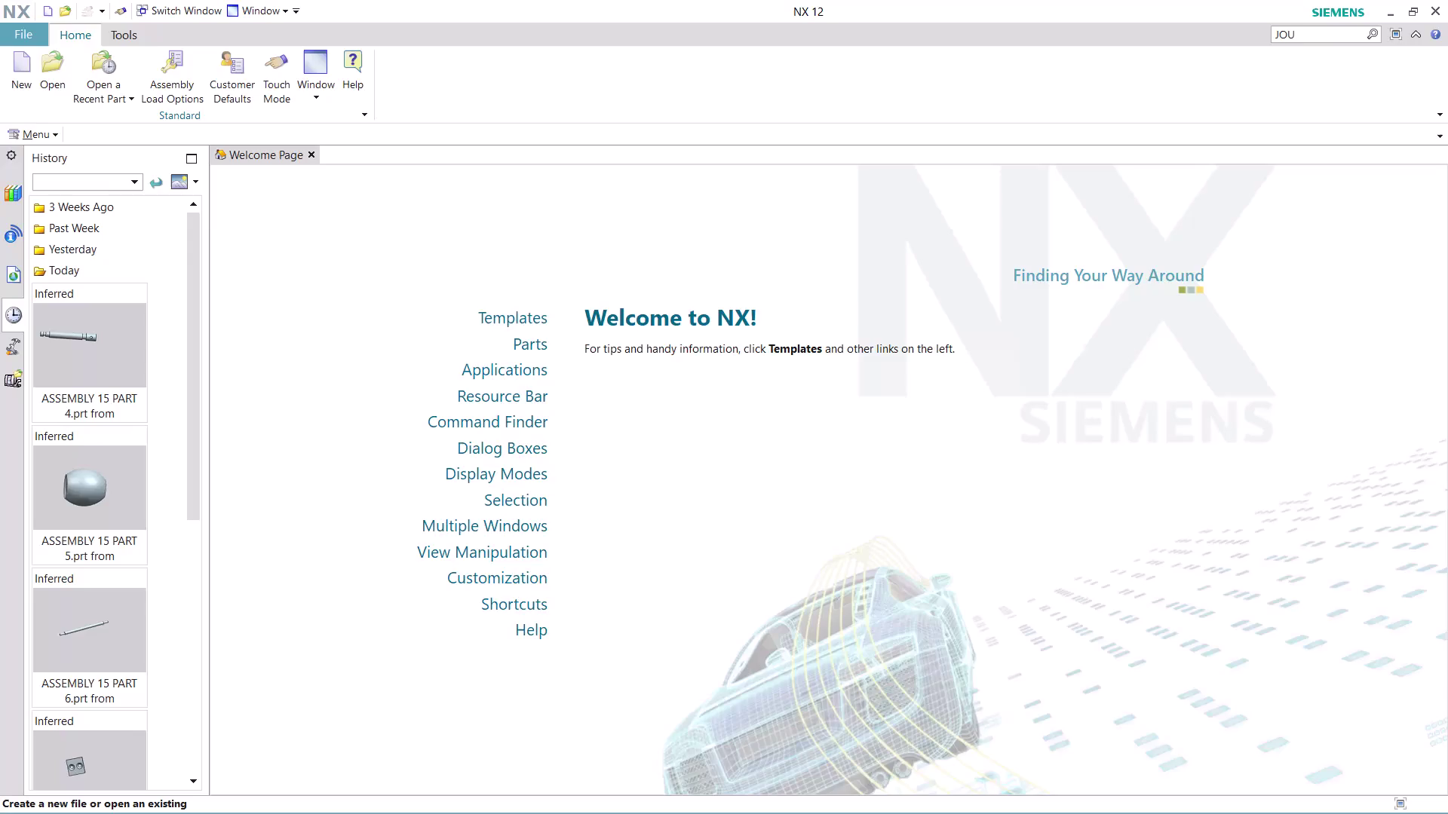
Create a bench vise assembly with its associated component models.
Launch Record Journal from Command Finder and browse to the nx-cad drawing files folder.
key(Return)
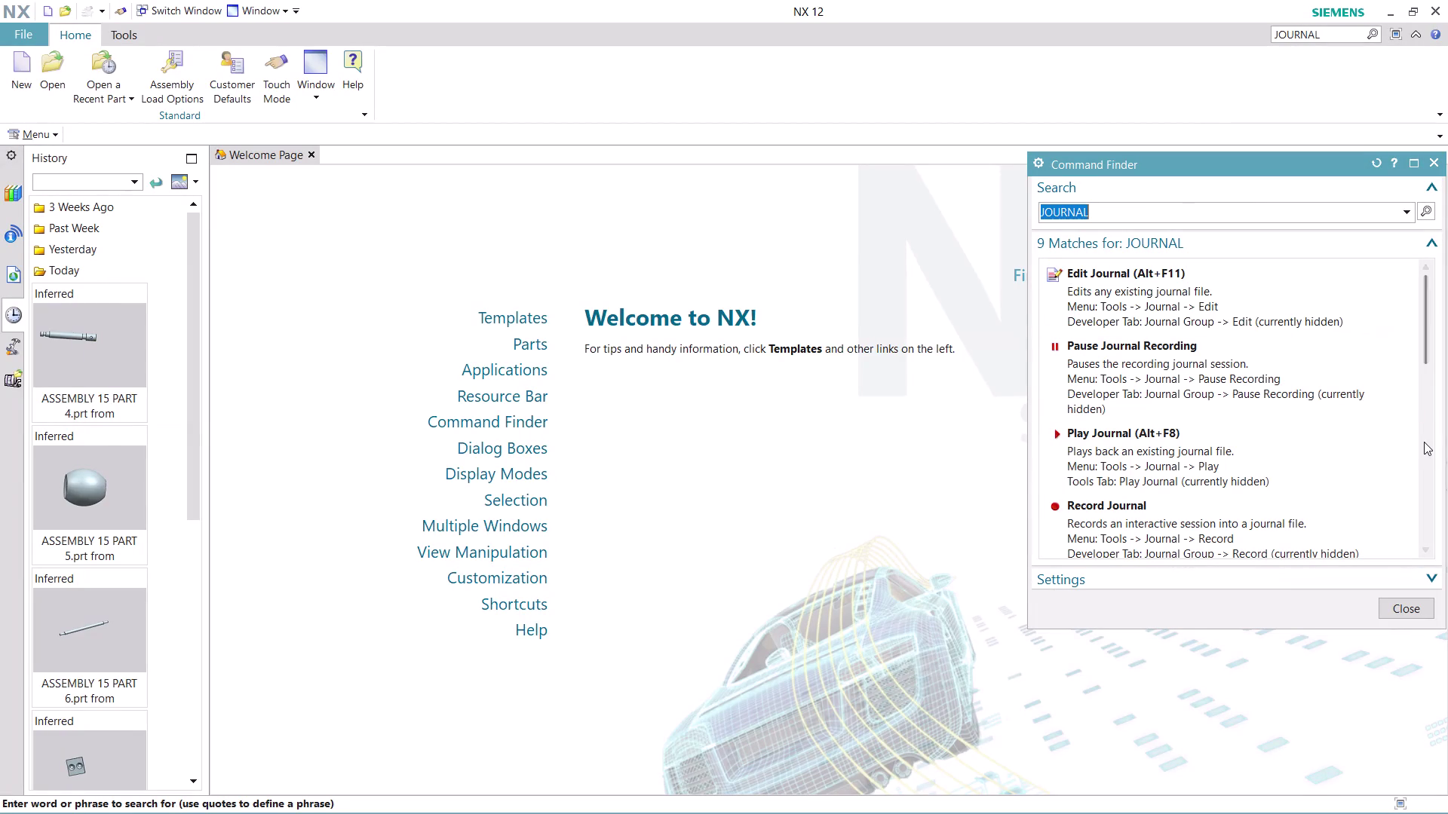
scroll(down, 3)
click(1190, 377)
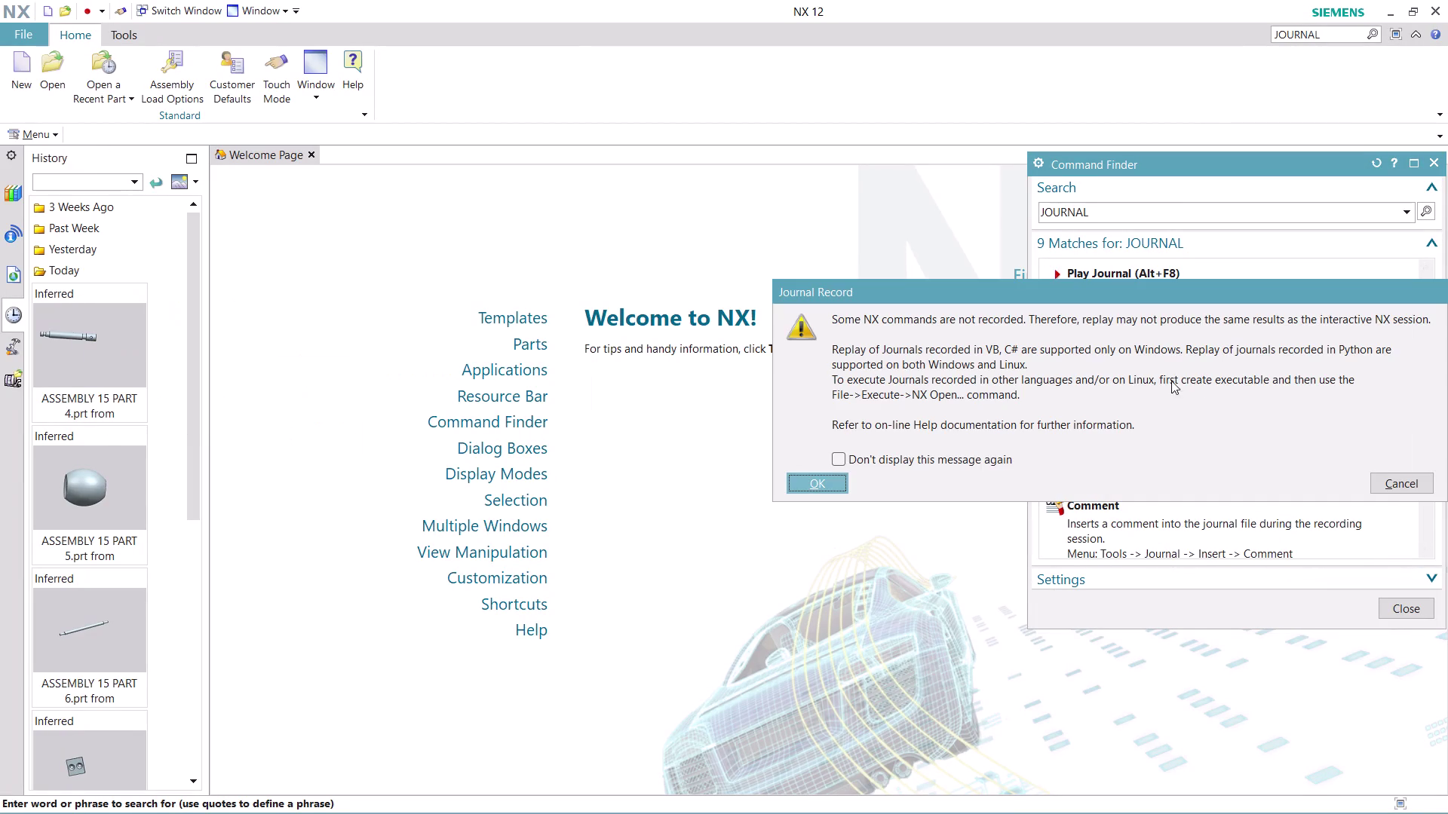
click(813, 493)
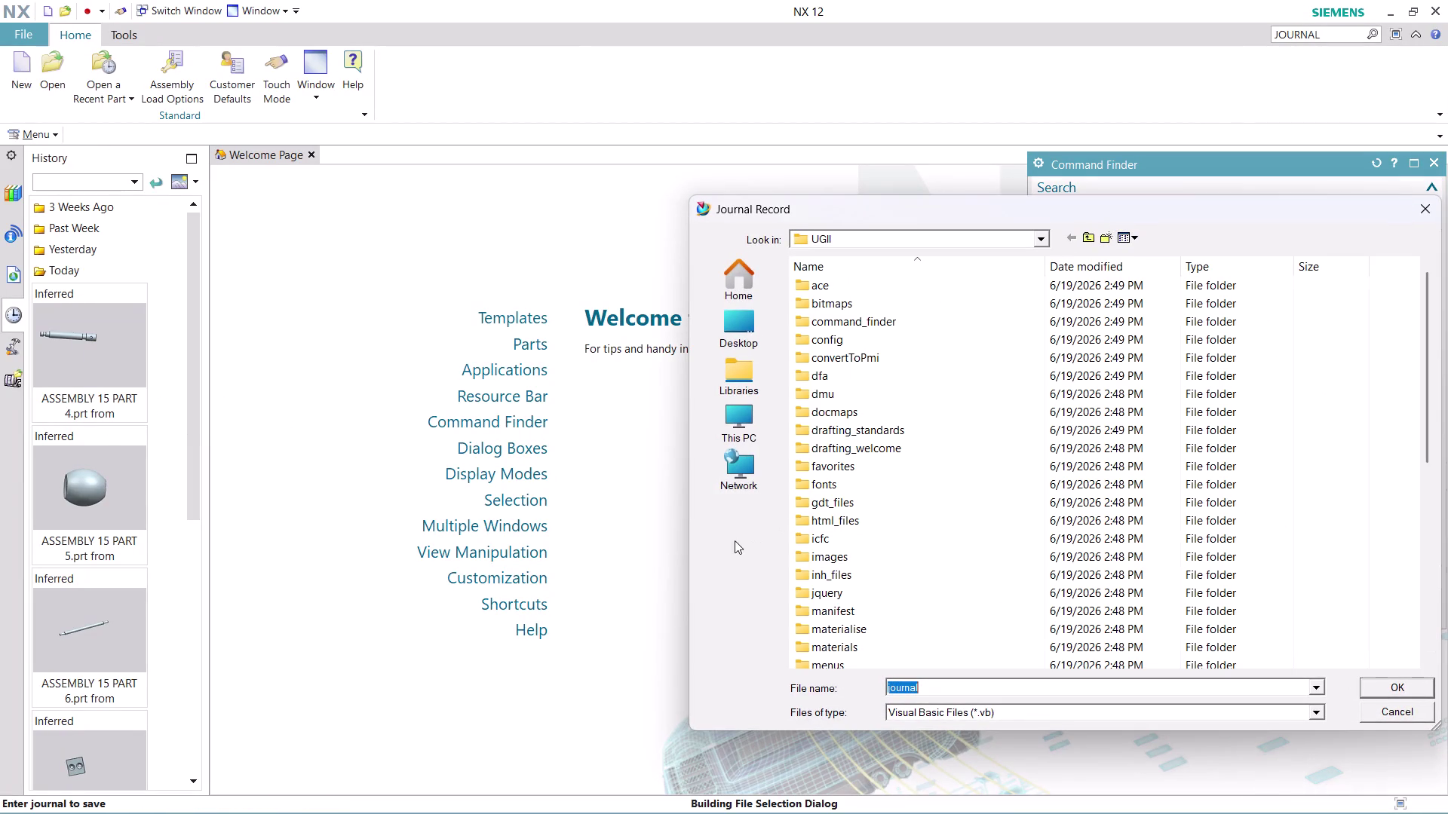
click(756, 343)
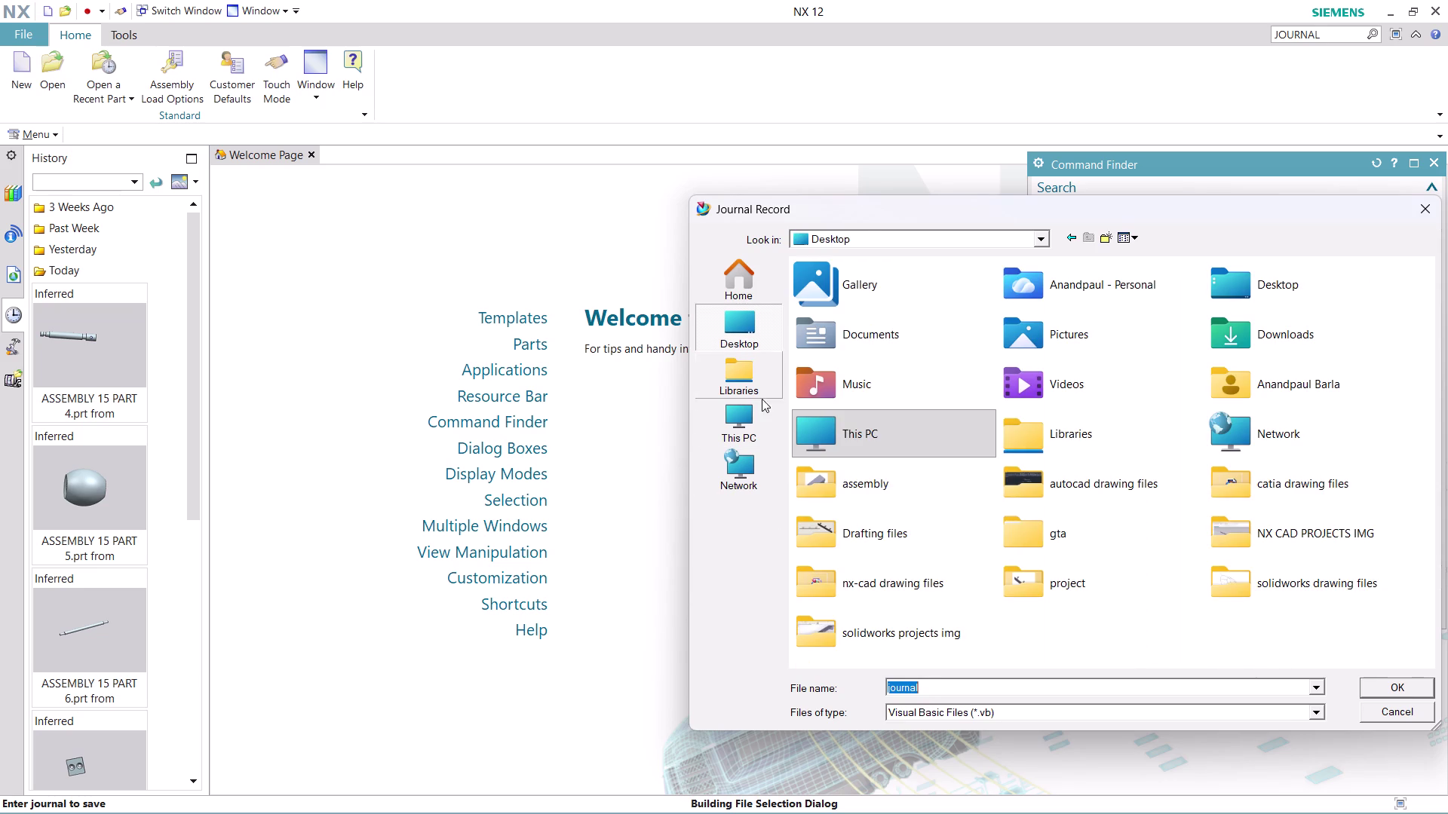
double_click(870, 577)
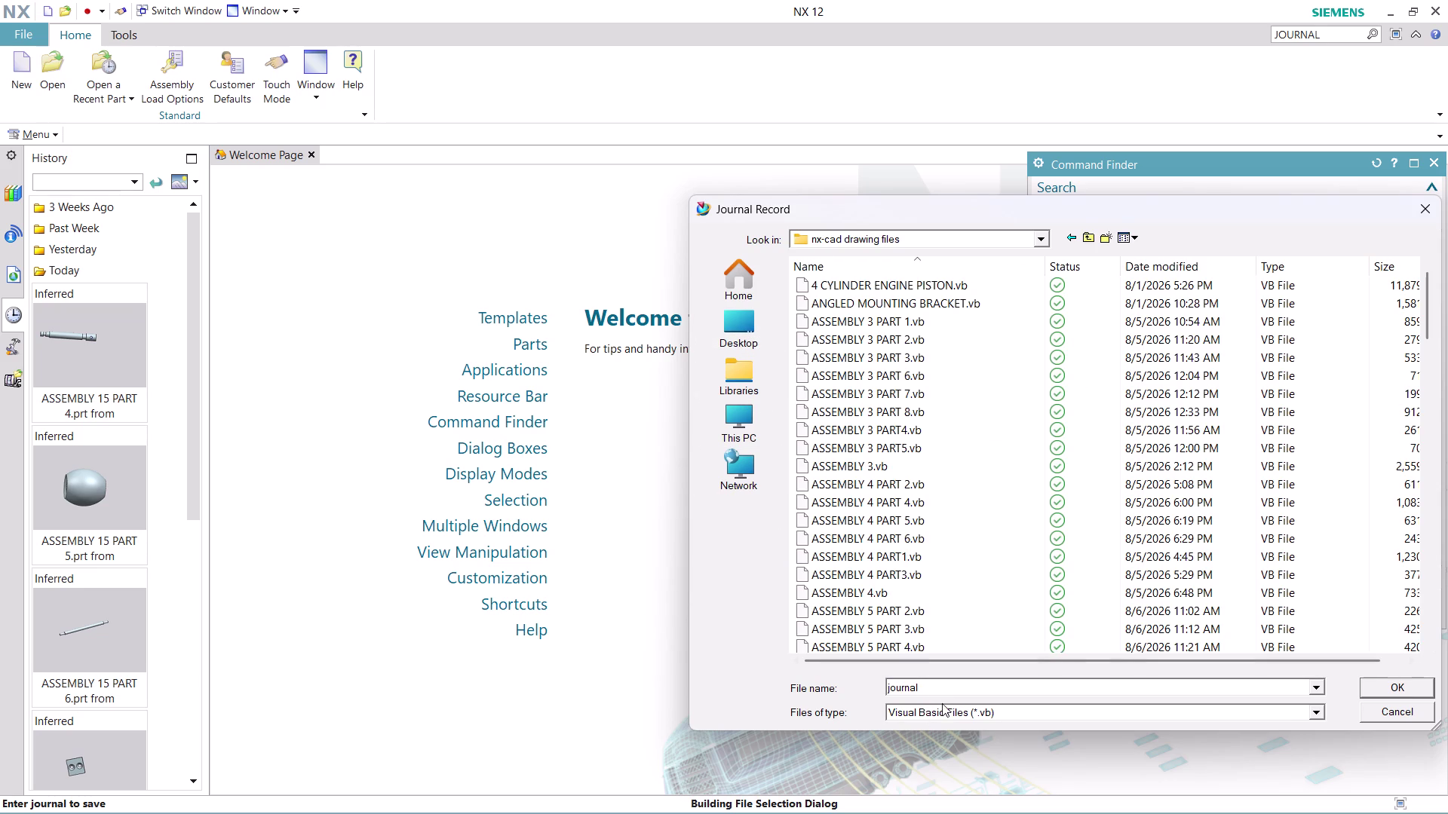
Name the journal 'ASSEMBLY 15' and start recording.
click(946, 692)
text(A)
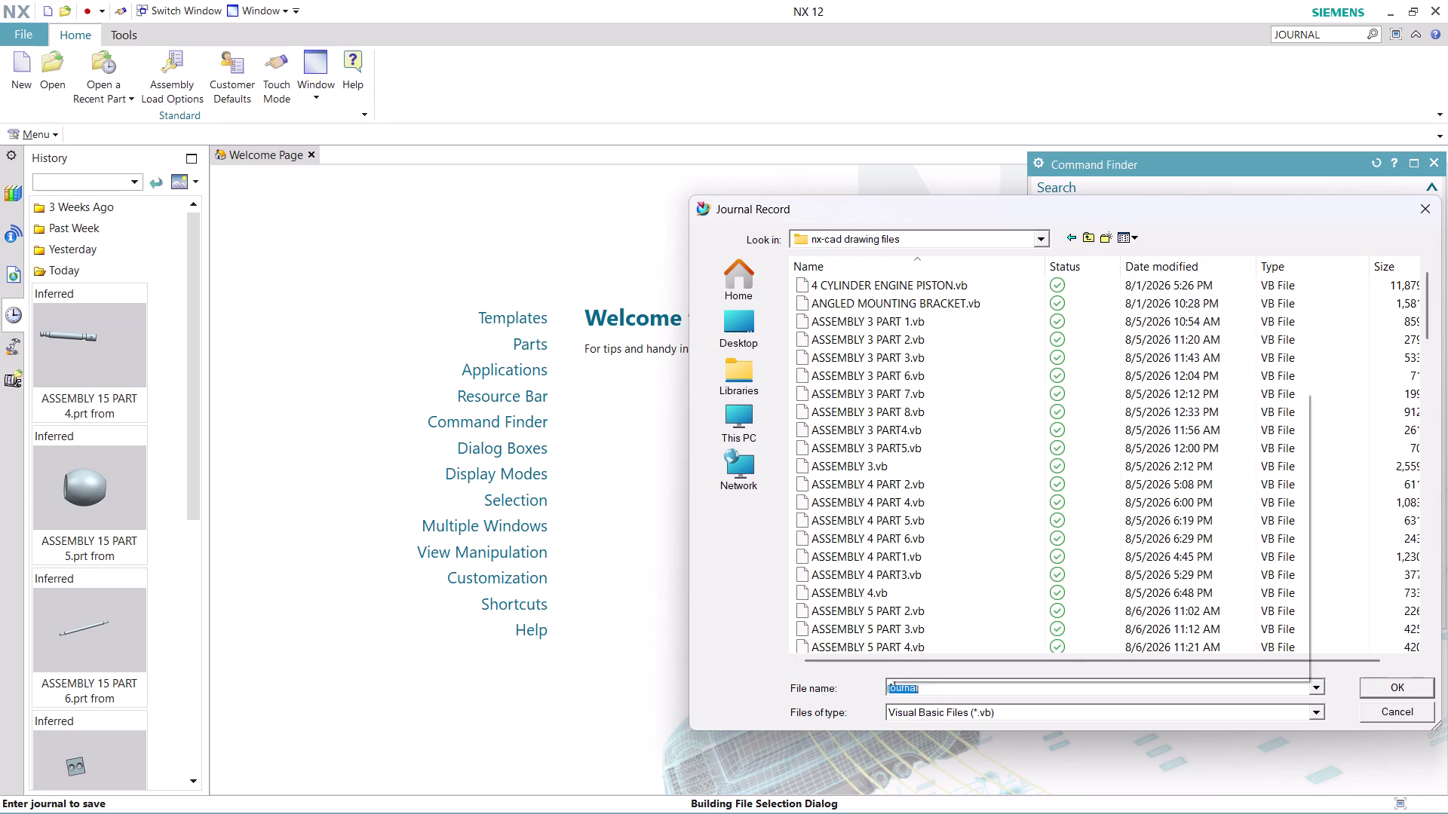
text(SS)
text(EMB)
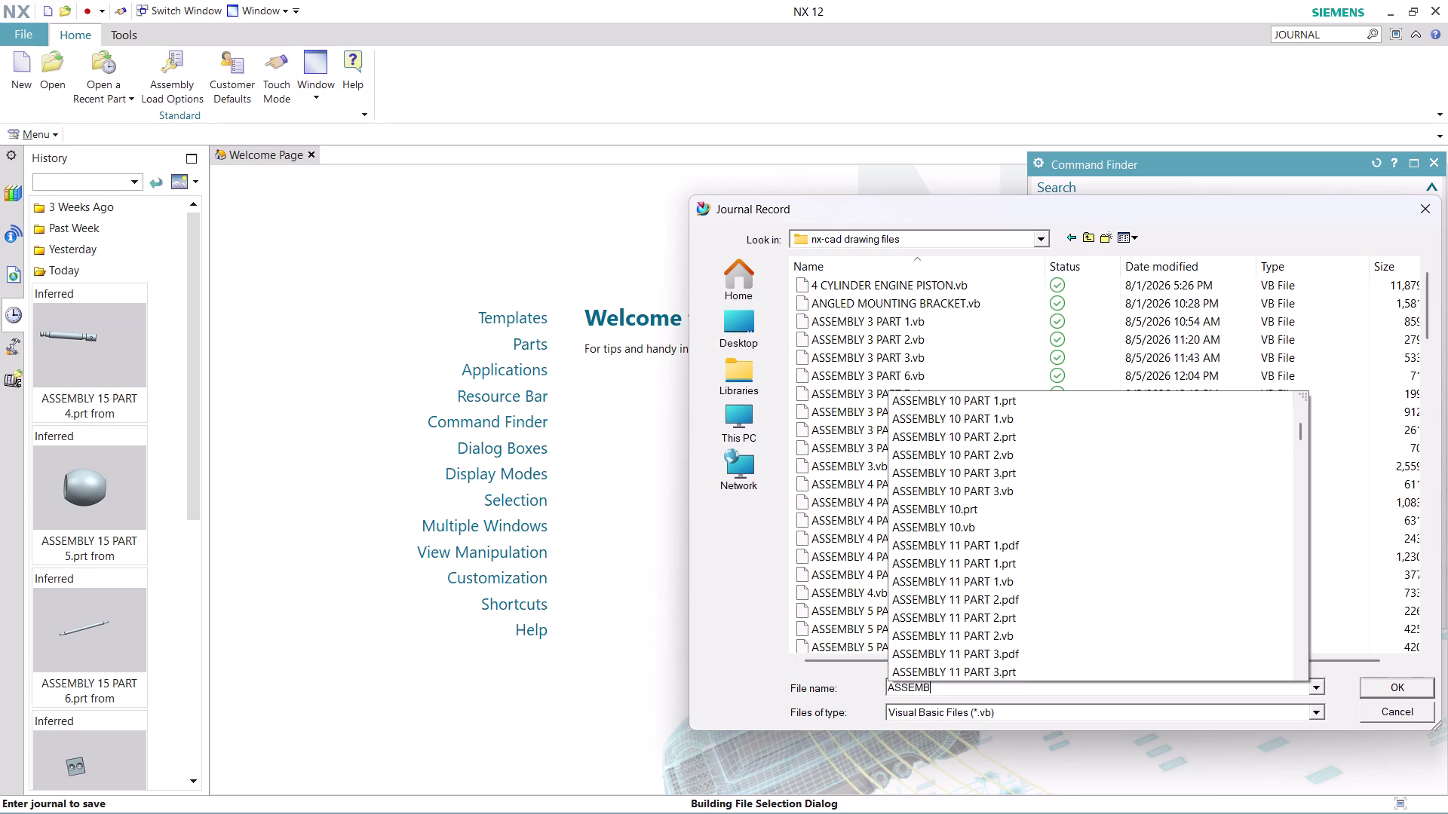
text(LY)
key(space)
text(15)
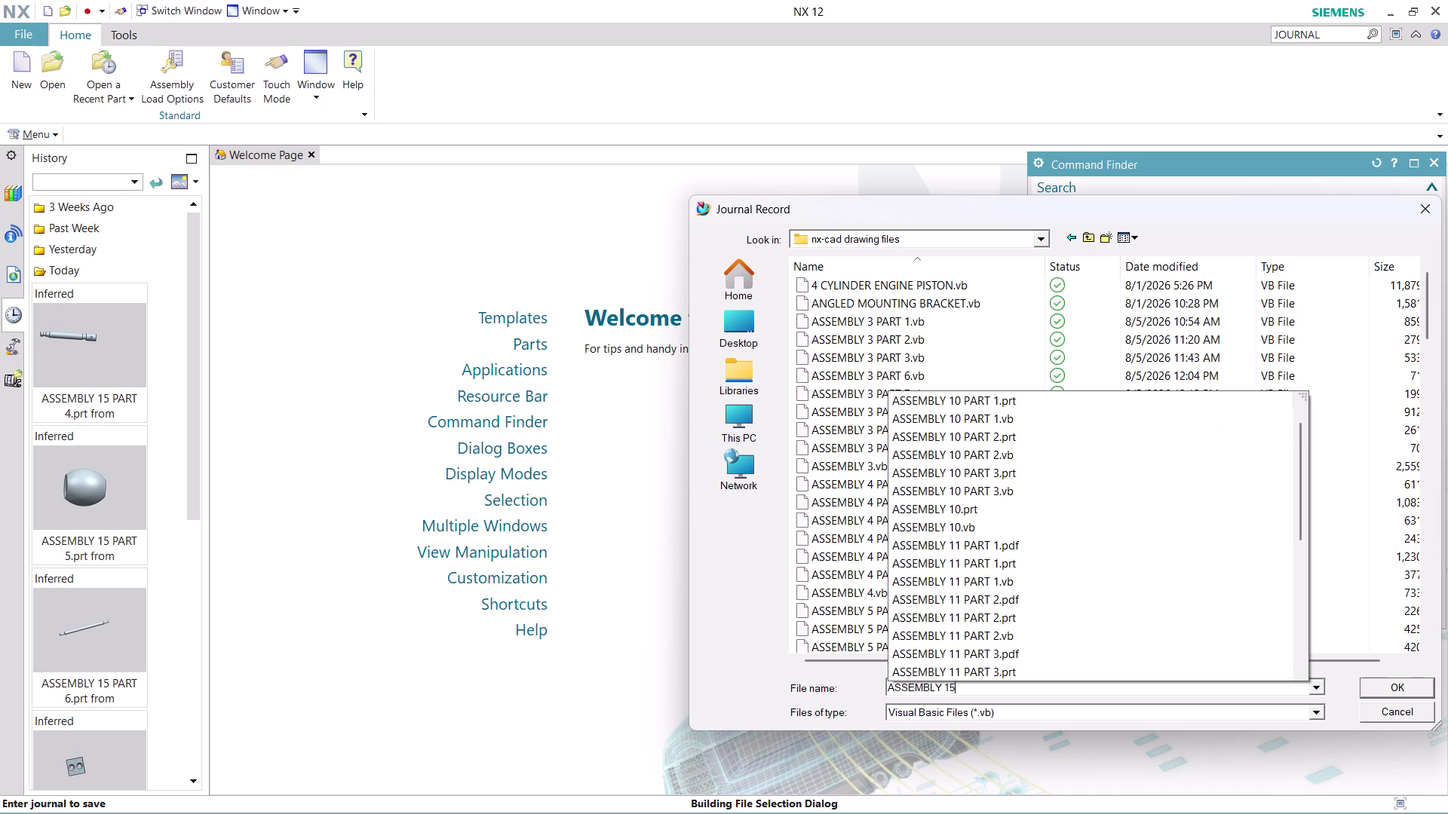
key(Return)
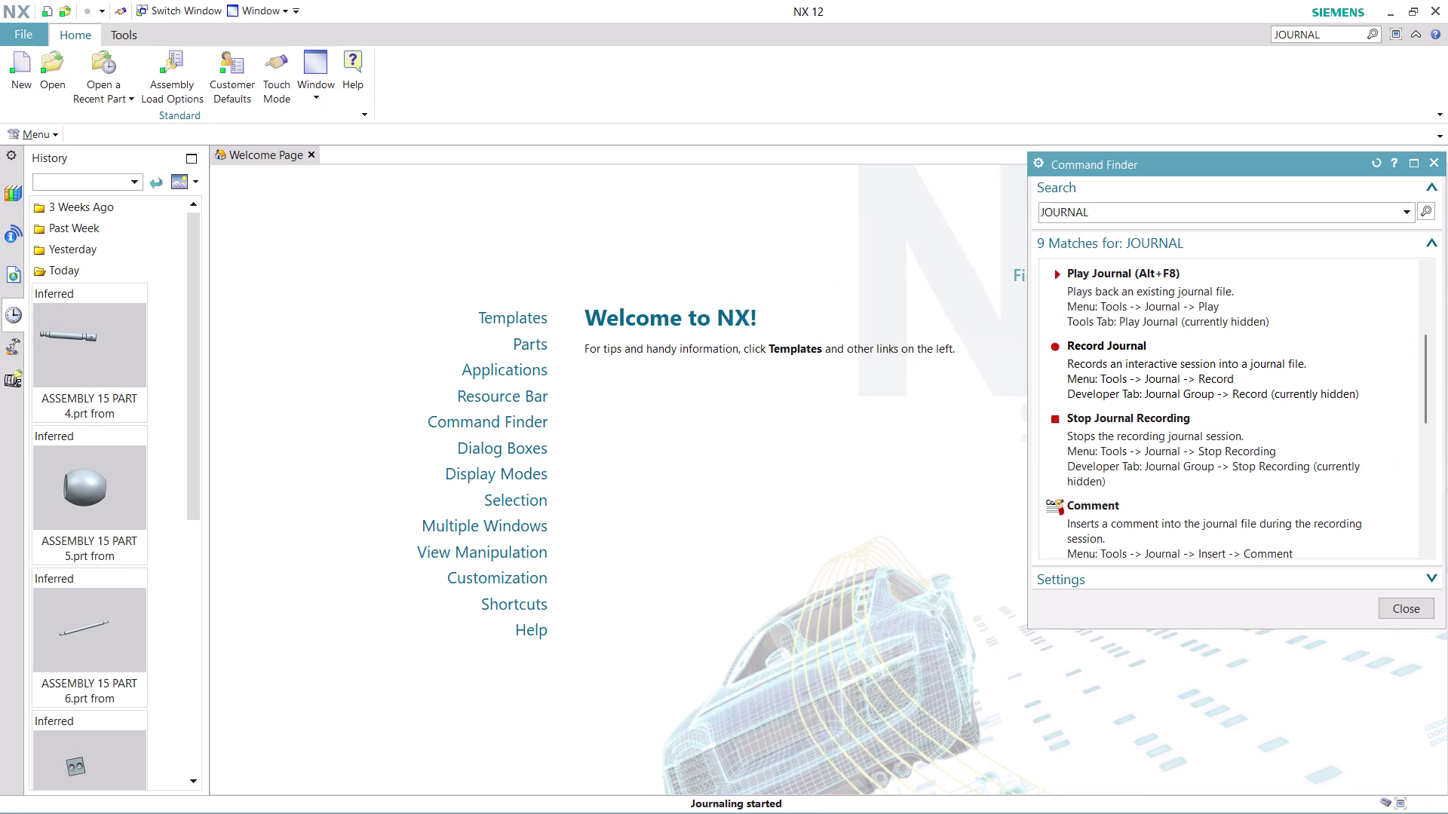
click(1407, 601)
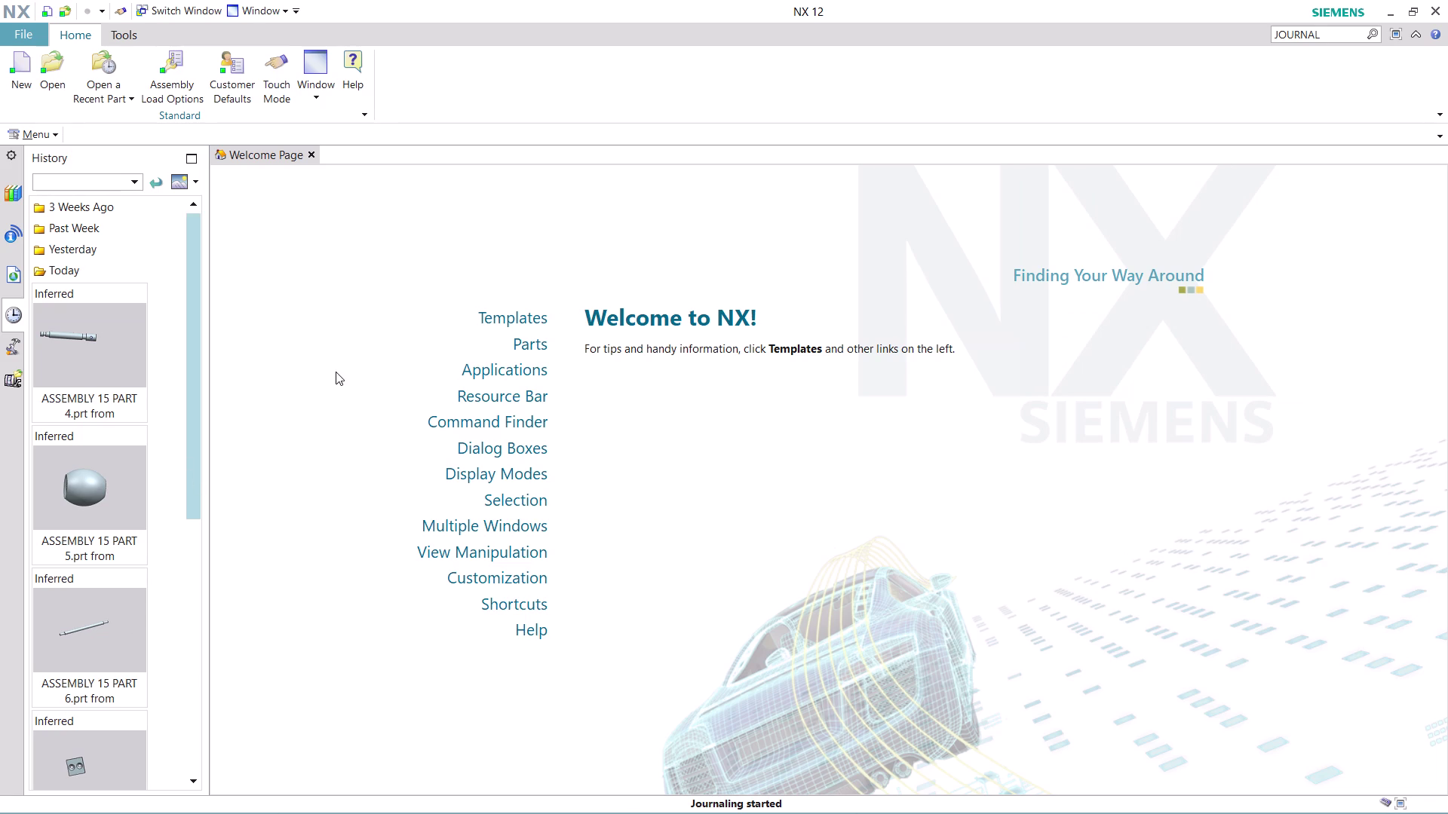
Create the new file assembly1 from the Model Assembly template.
click(16, 74)
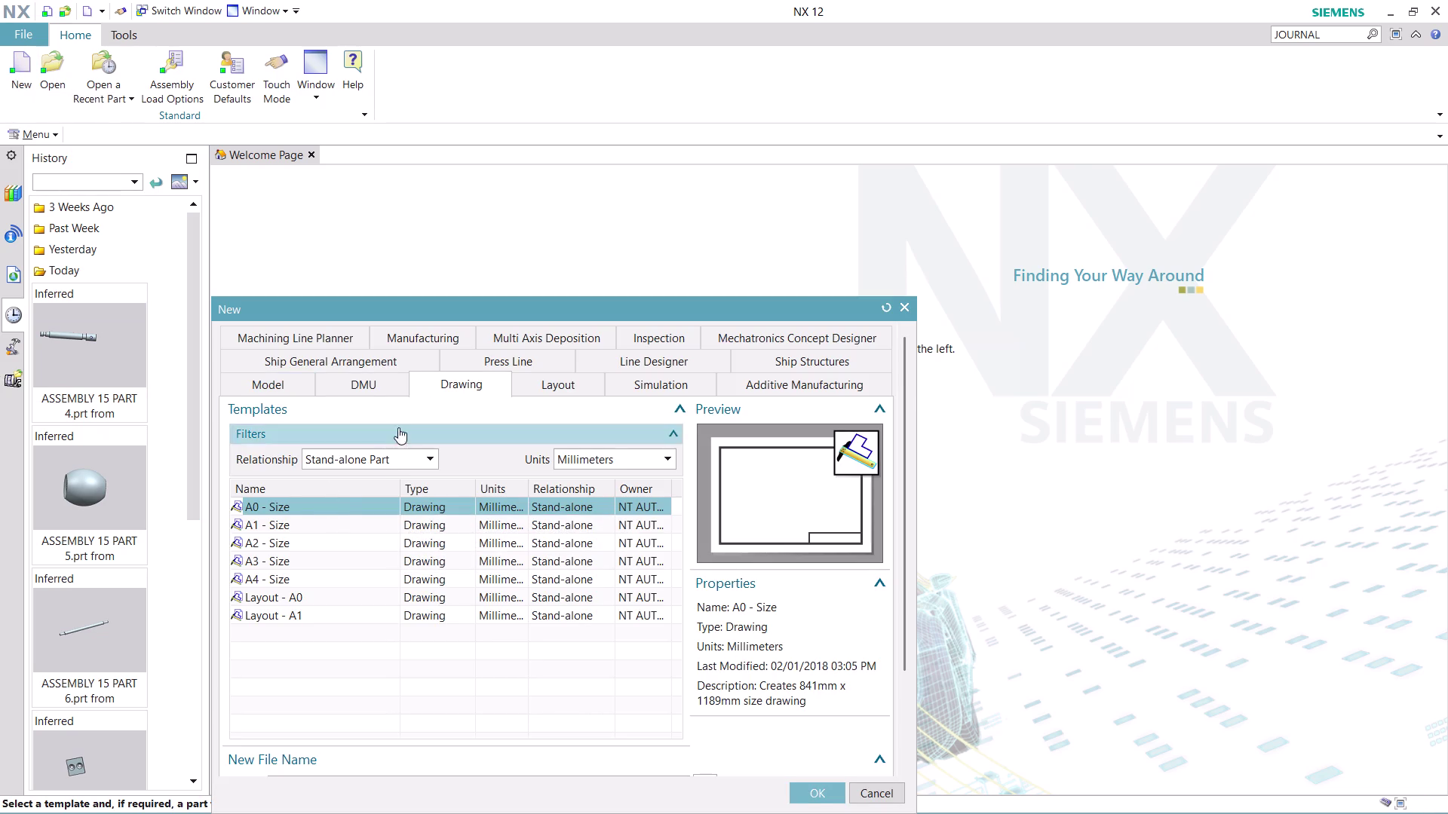
click(286, 383)
click(304, 523)
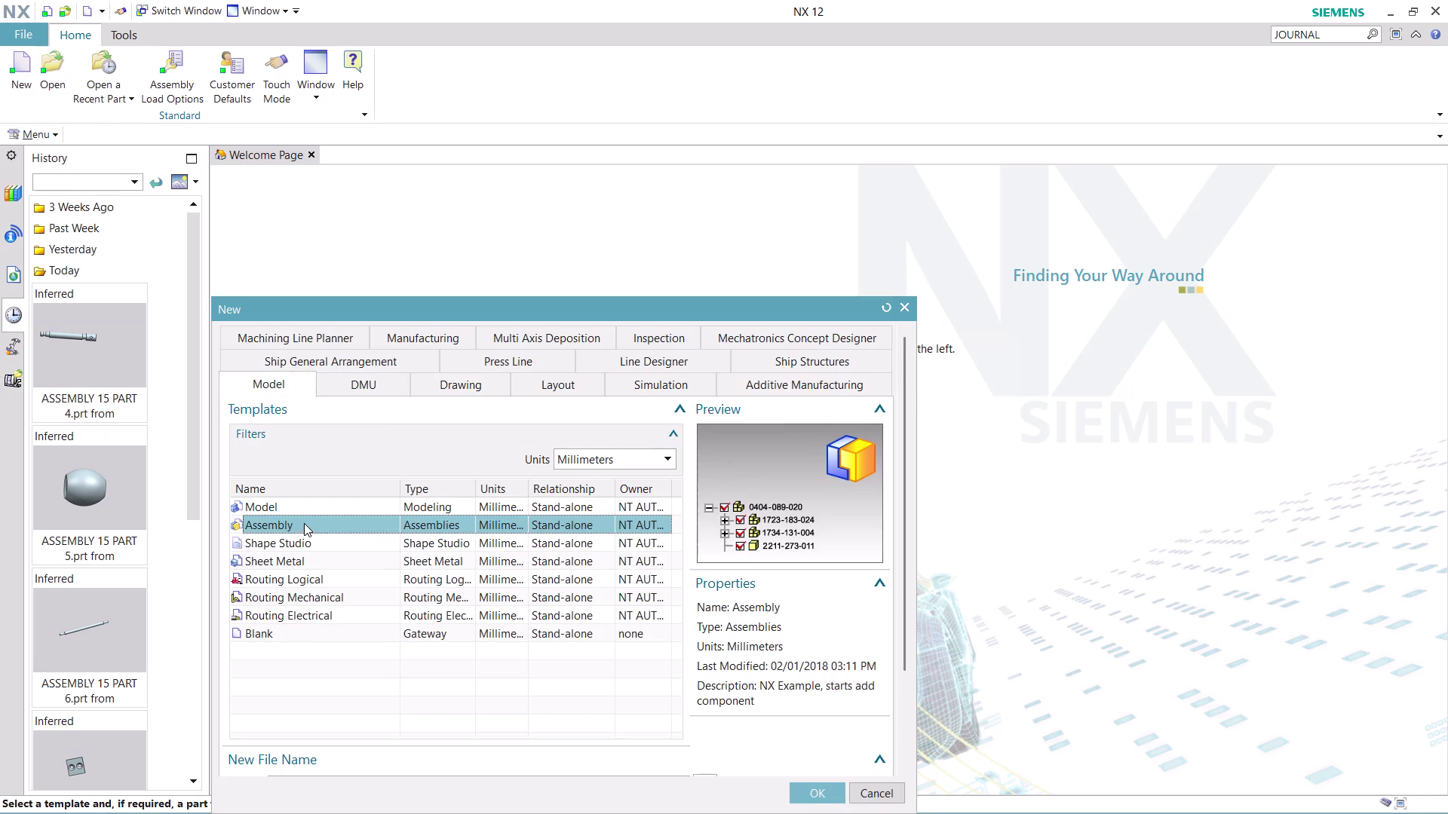
click(818, 788)
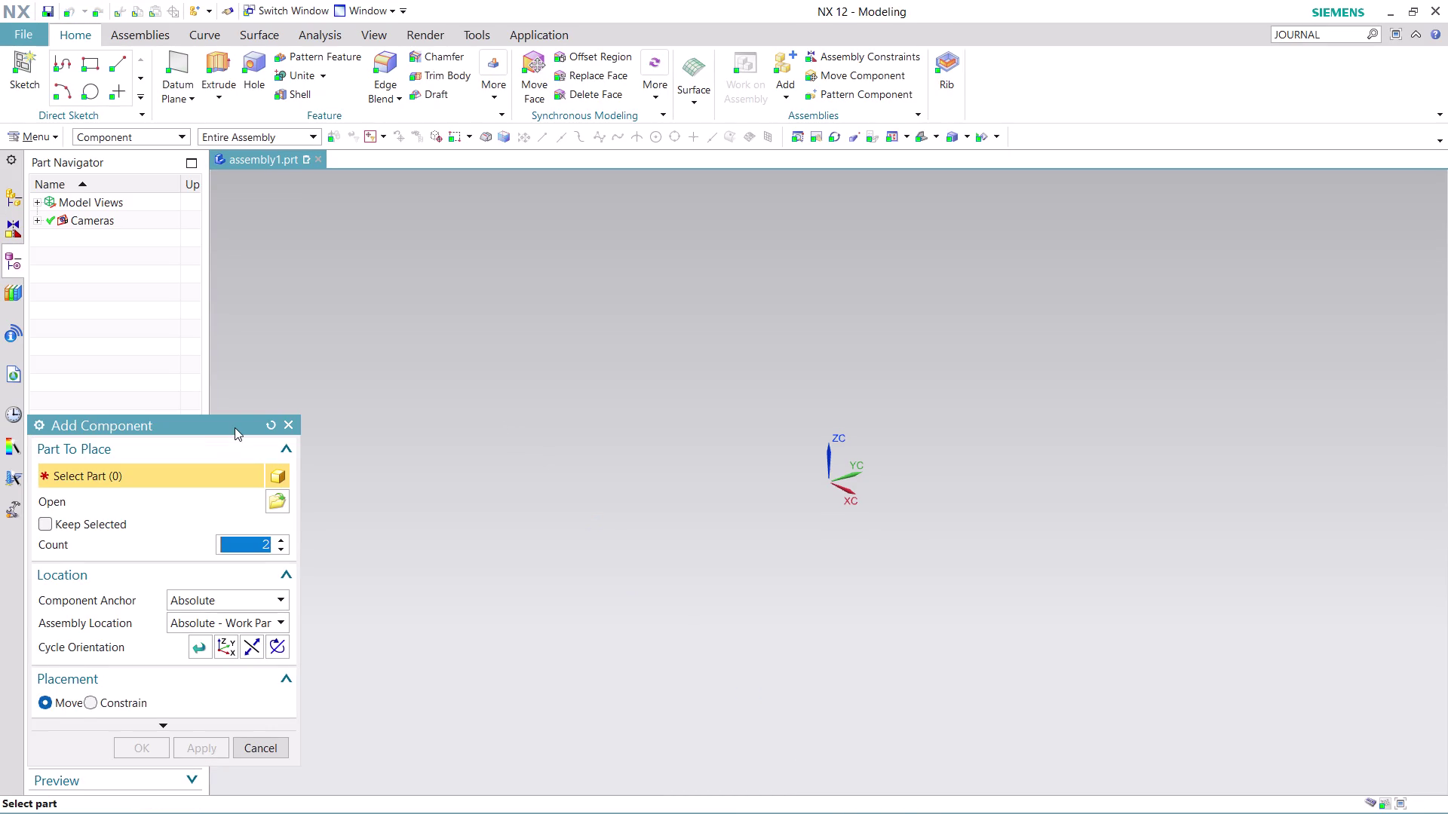
Set Count to 1 and load ASSEMBLY 15 PART 1 from nx-cad drawing files.
drag(235, 427, 283, 274)
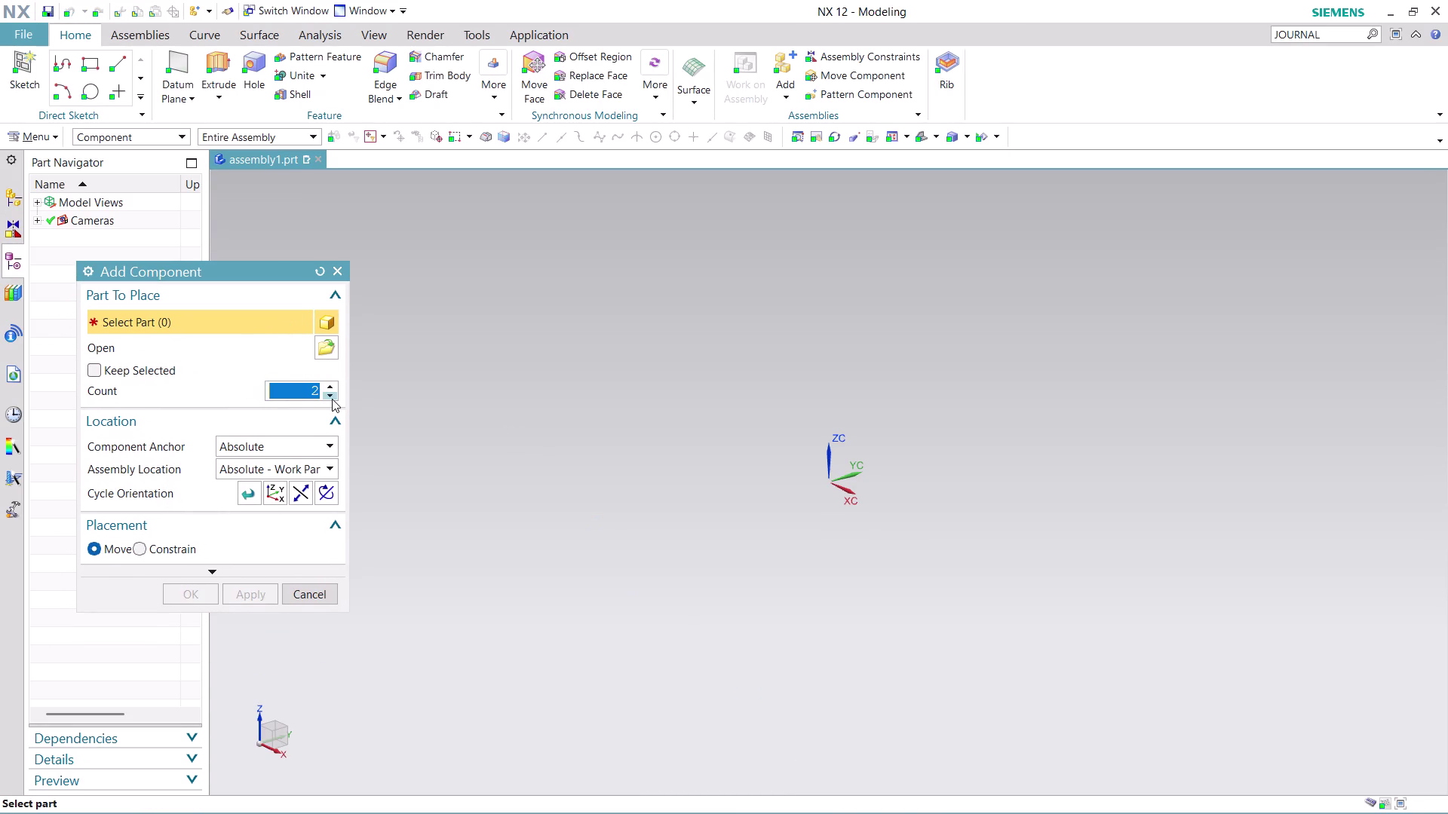
click(331, 399)
click(324, 352)
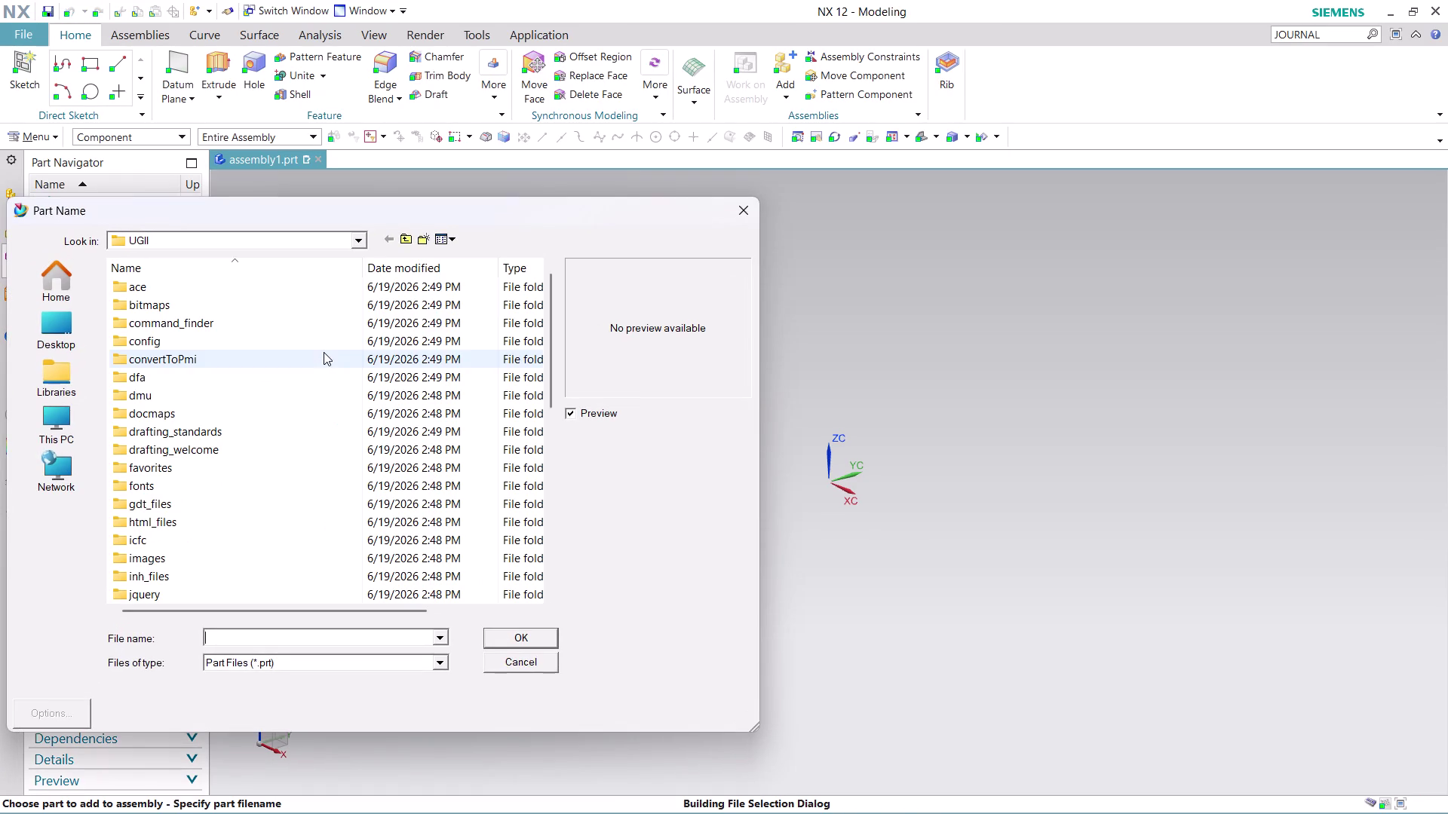
click(64, 331)
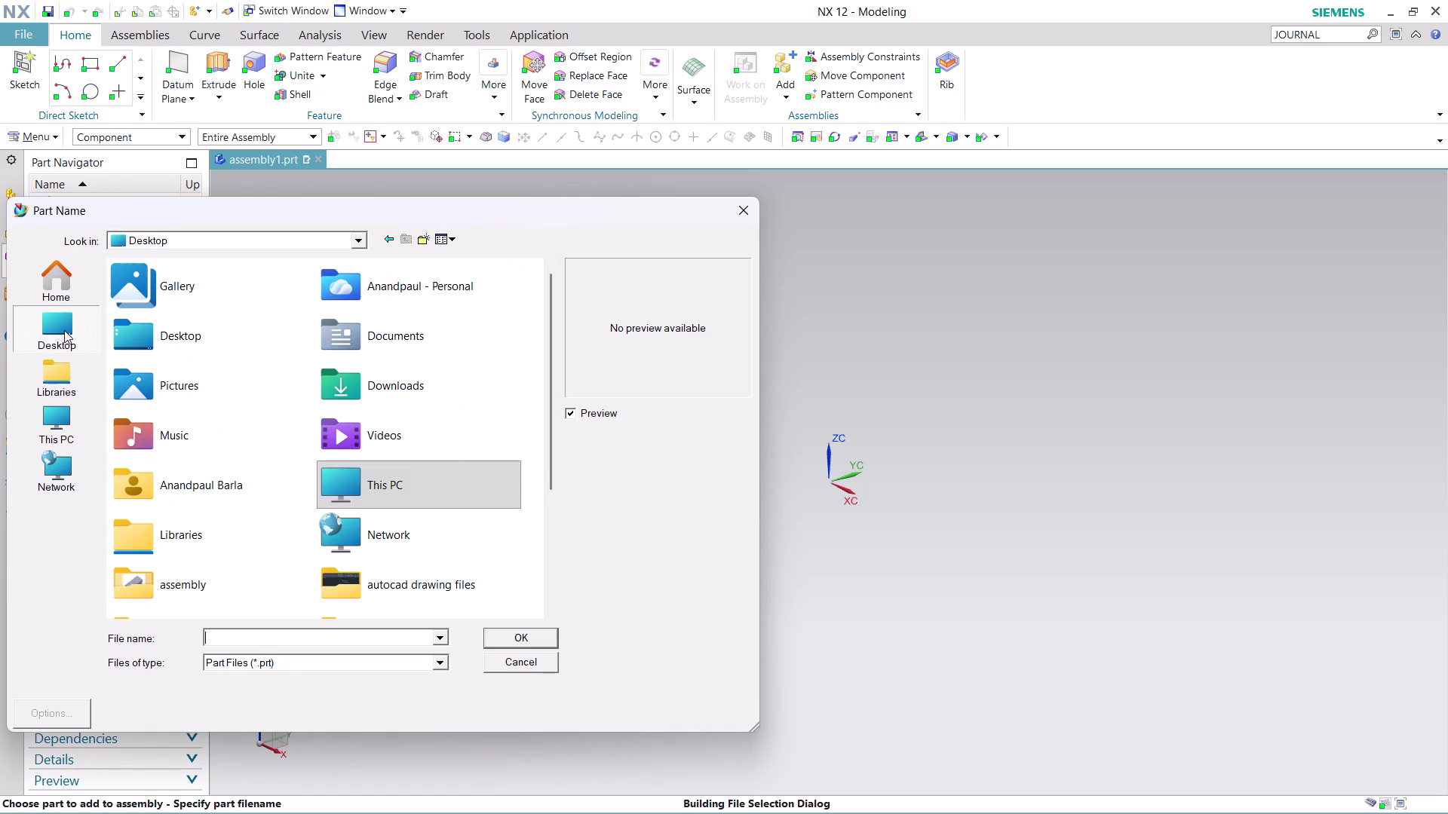
scroll(down, 3)
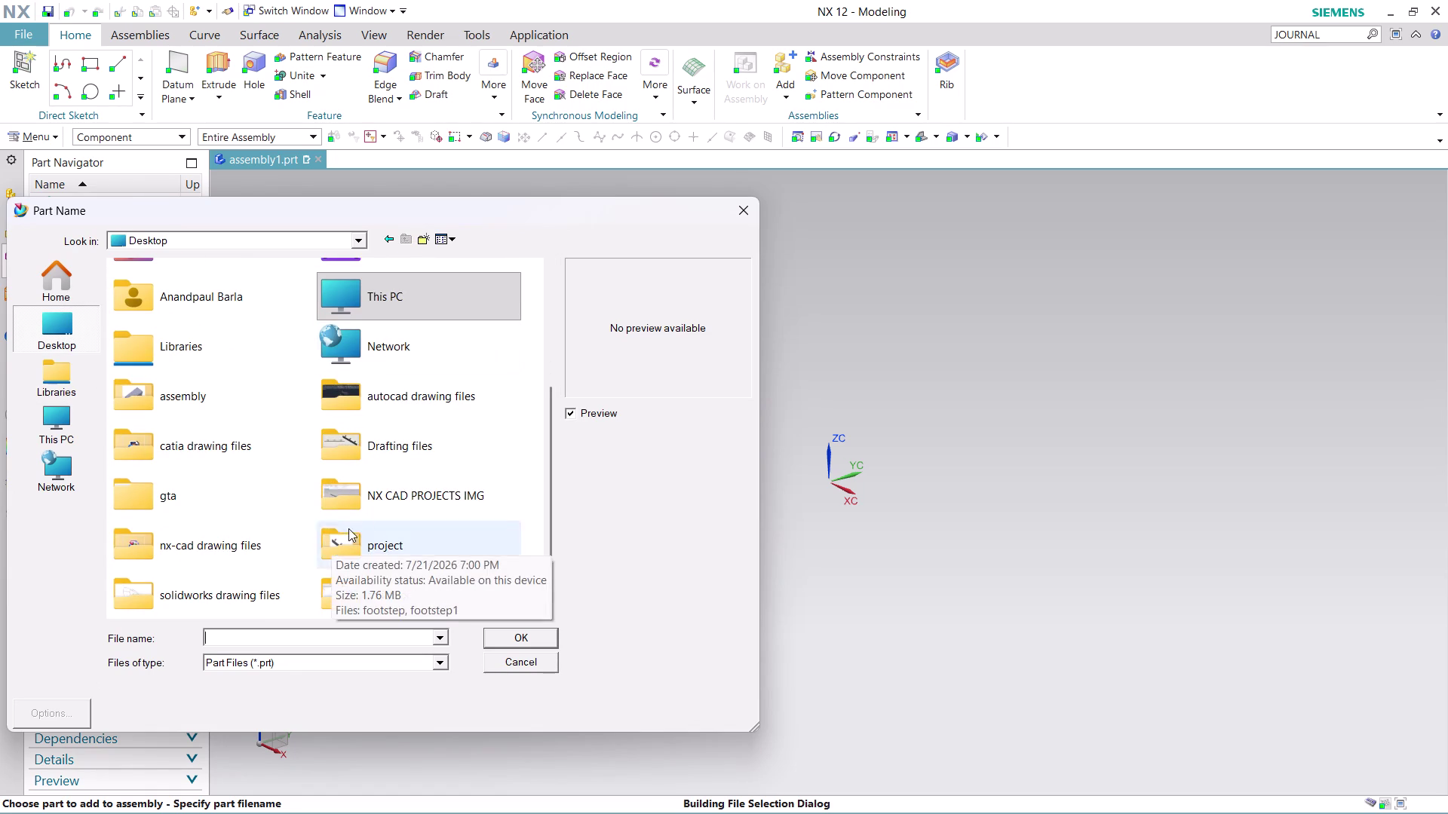
double_click(197, 547)
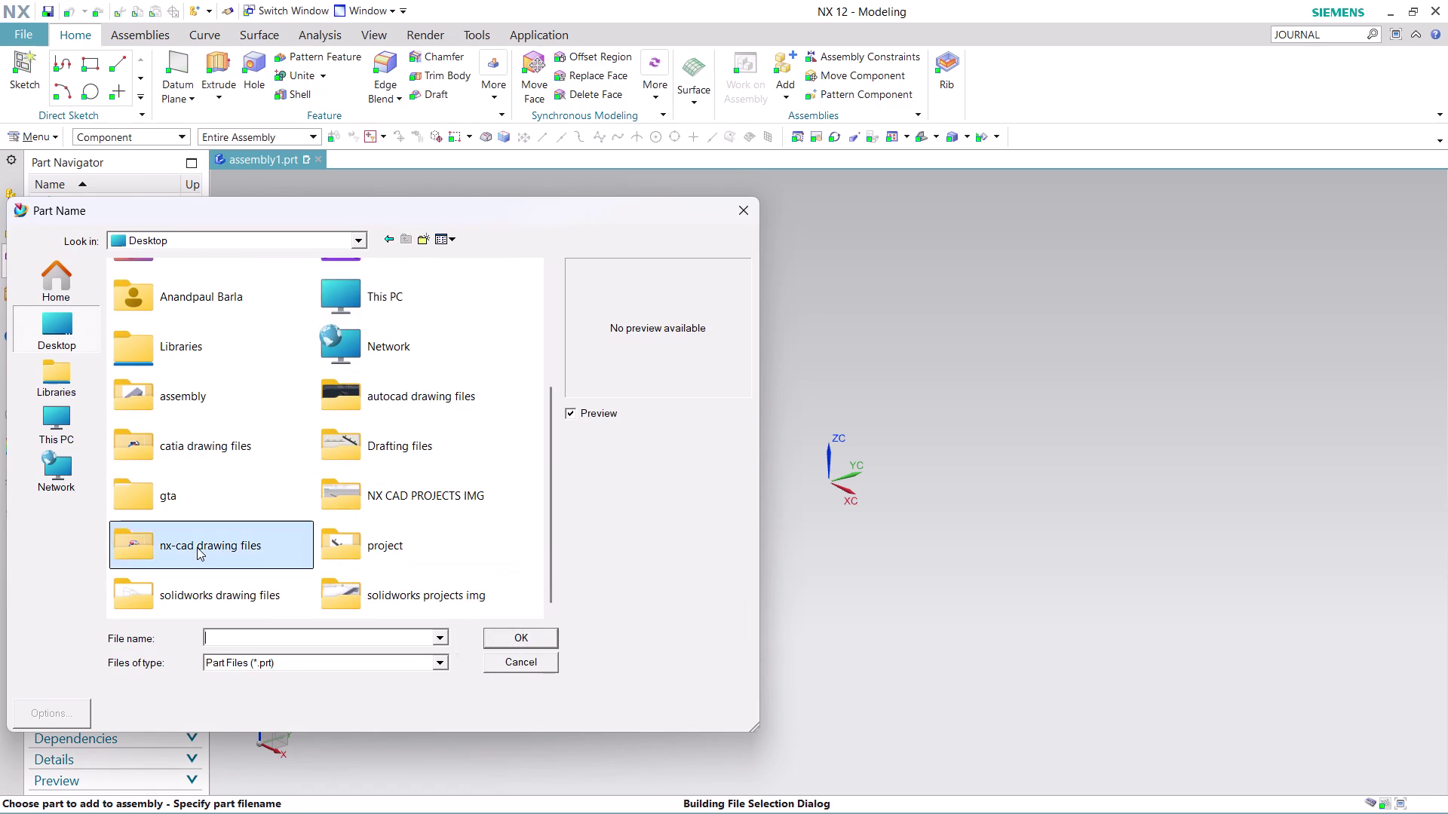
scroll(down, 3)
scroll(down, 3)
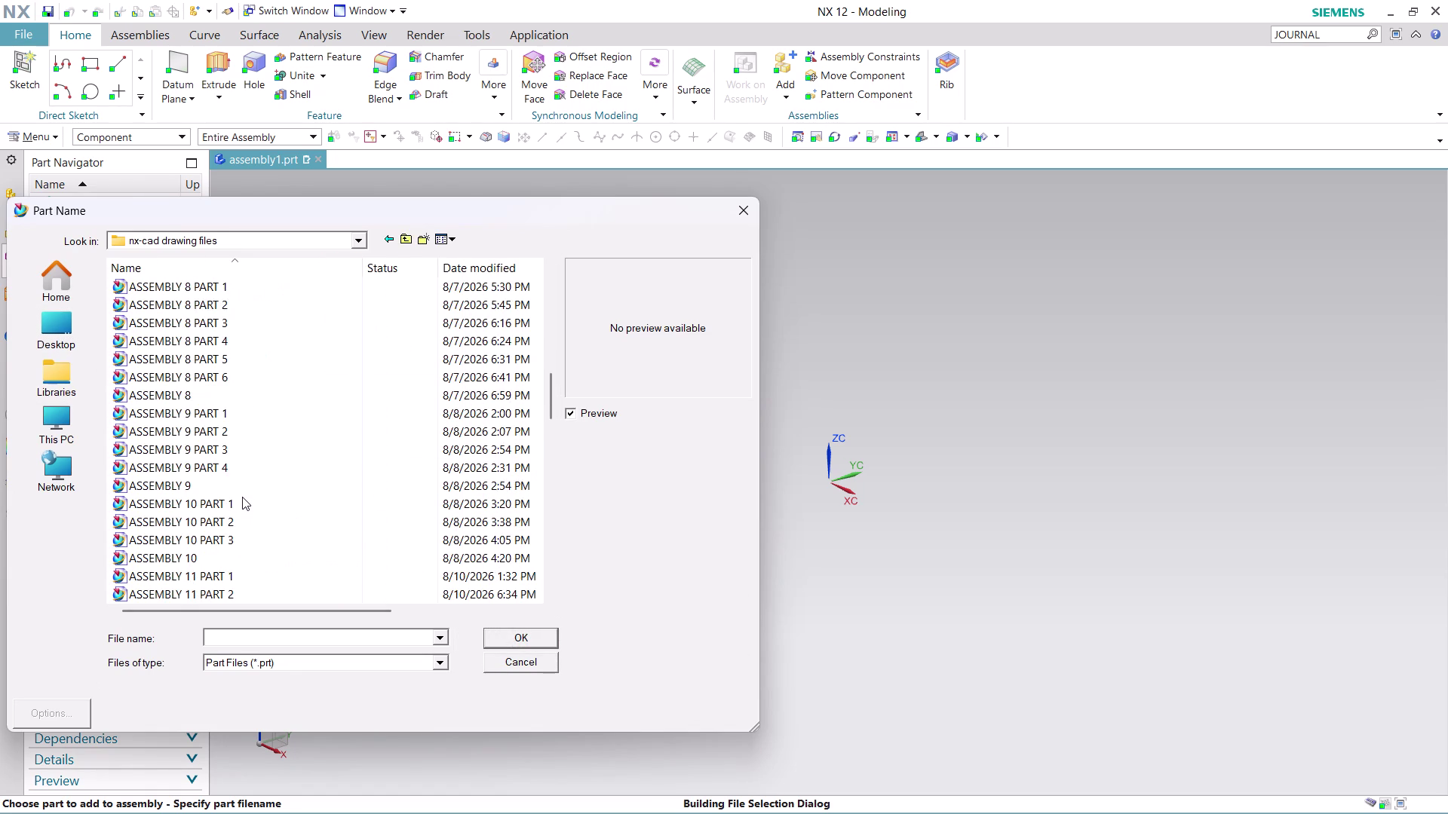
scroll(down, 3)
scroll(down, 3)
scroll(down, 3)
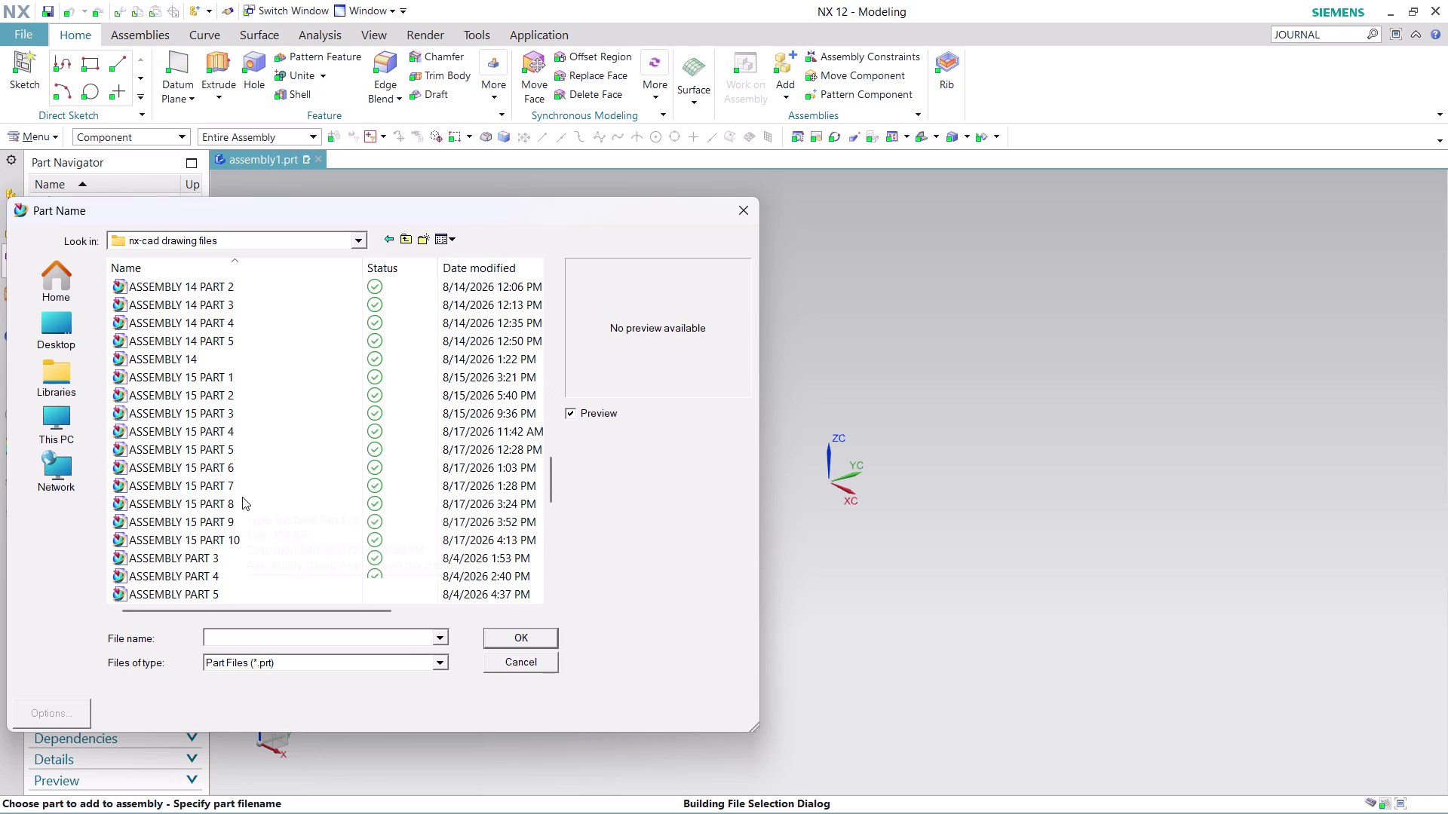
click(235, 381)
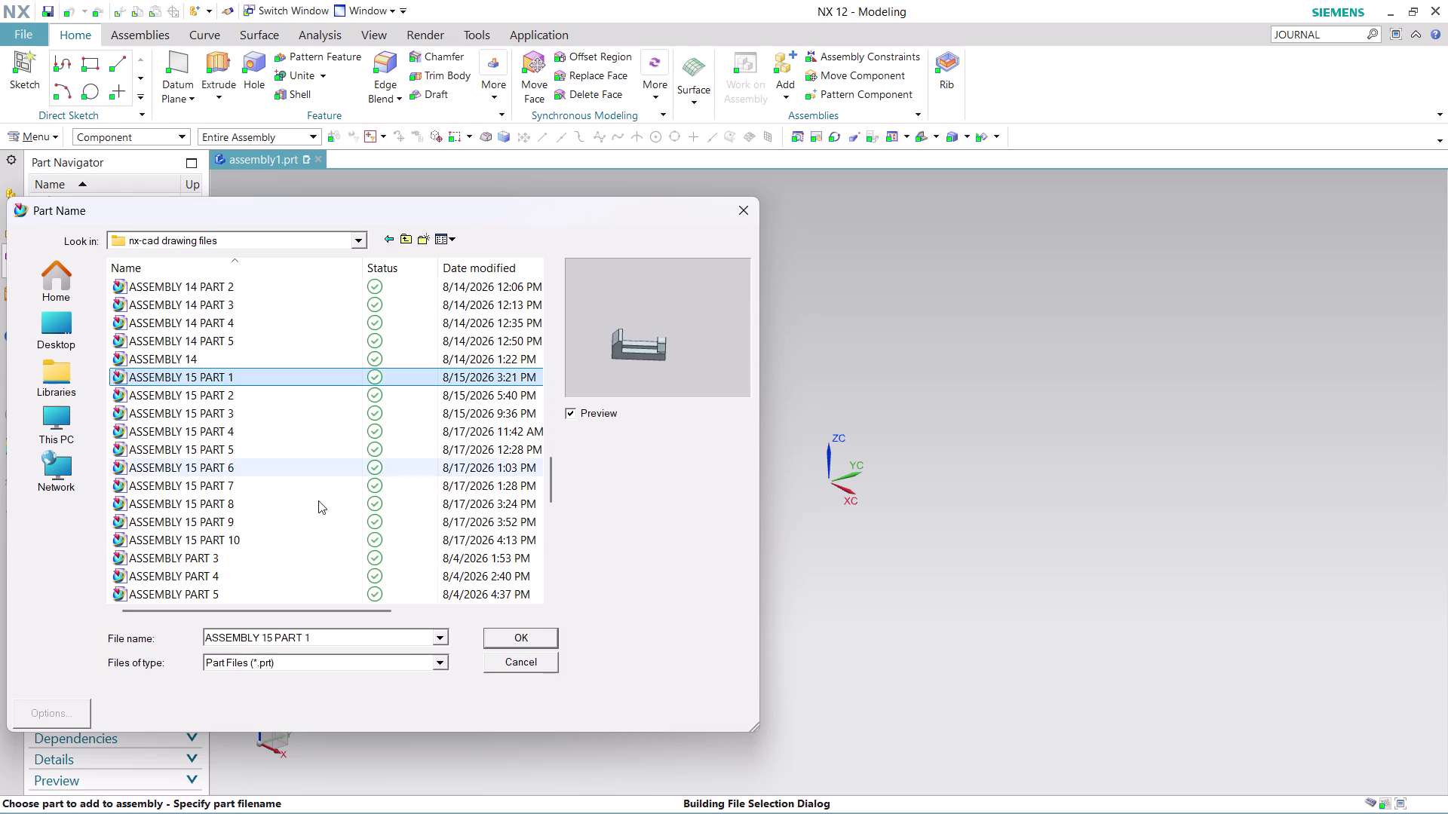
click(528, 629)
Place the vise body in assembly1 at the absolute origin.
scroll(down, 3)
scroll(up, 3)
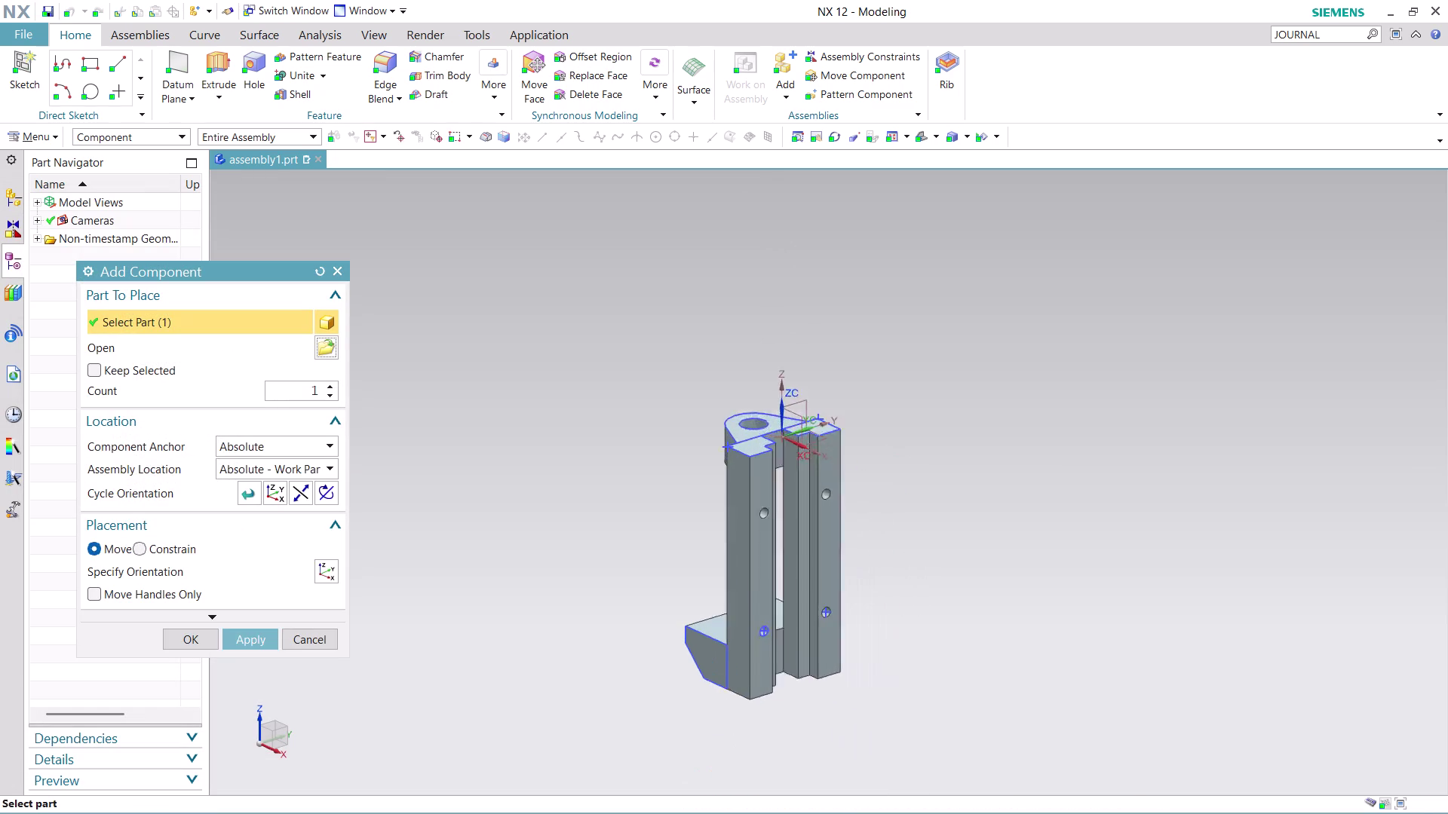
scroll(up, 3)
middle_drag(853, 470, 792, 595)
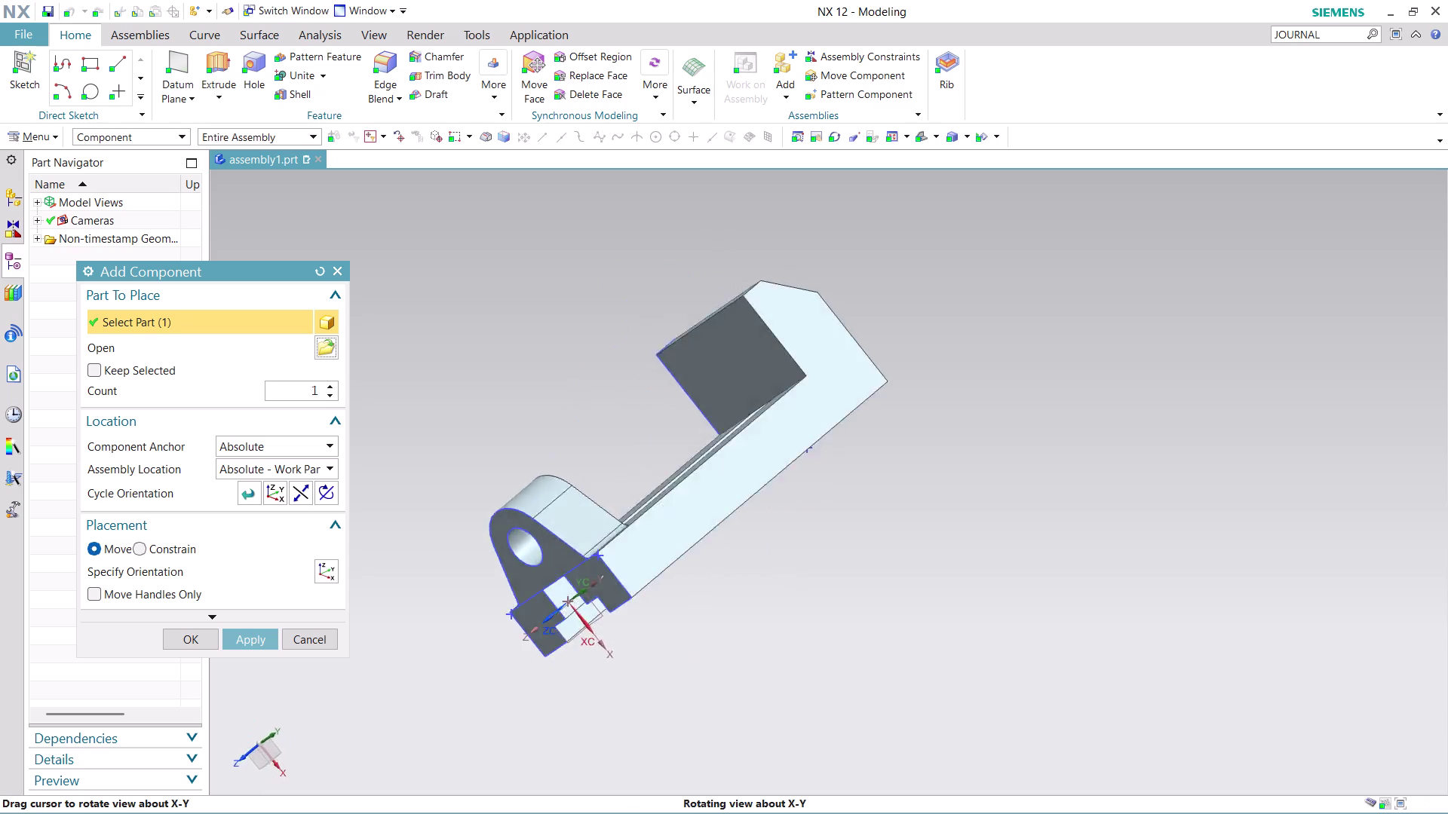
middle_drag(791, 595, 830, 617)
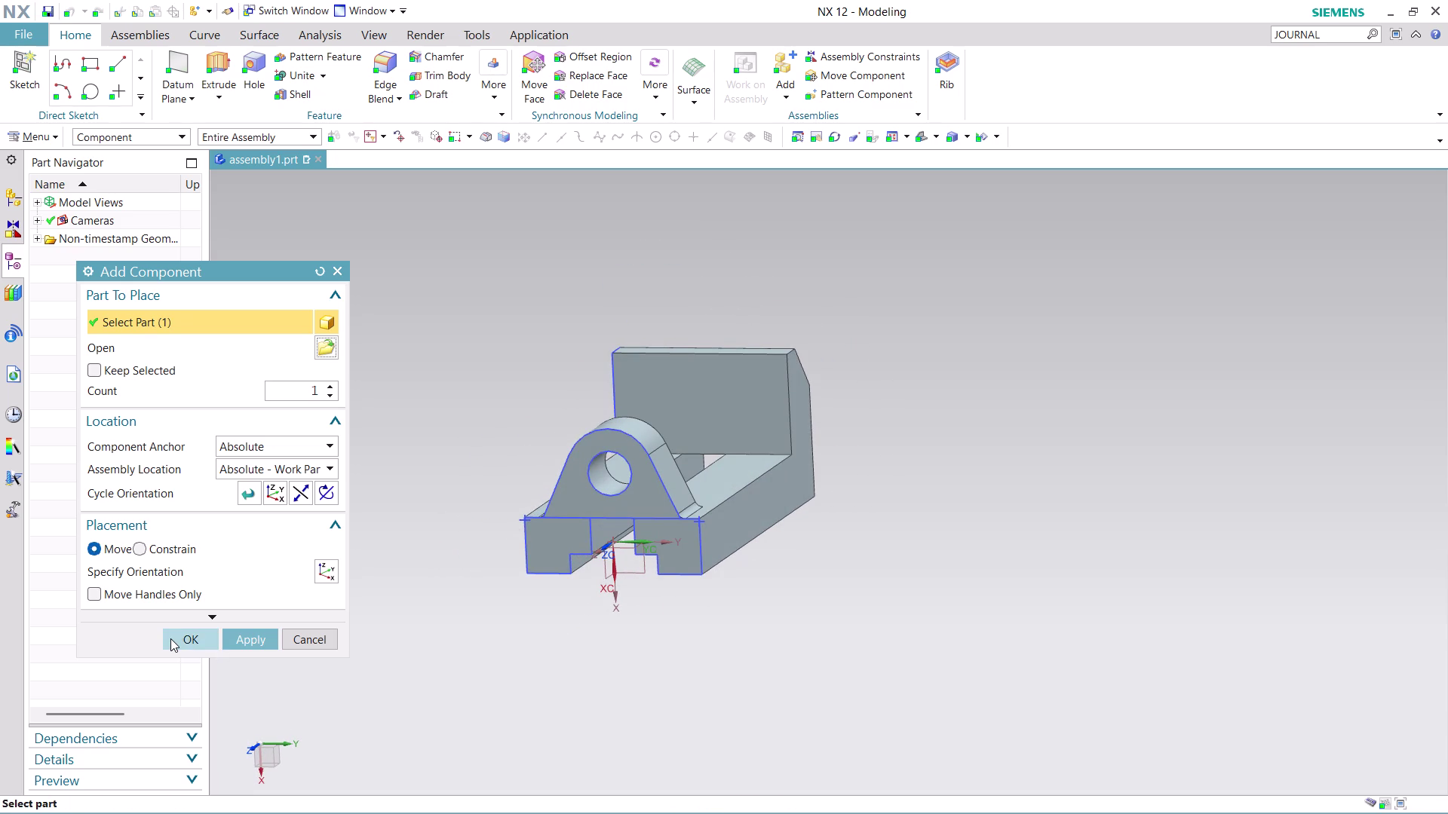
click(171, 639)
click(619, 448)
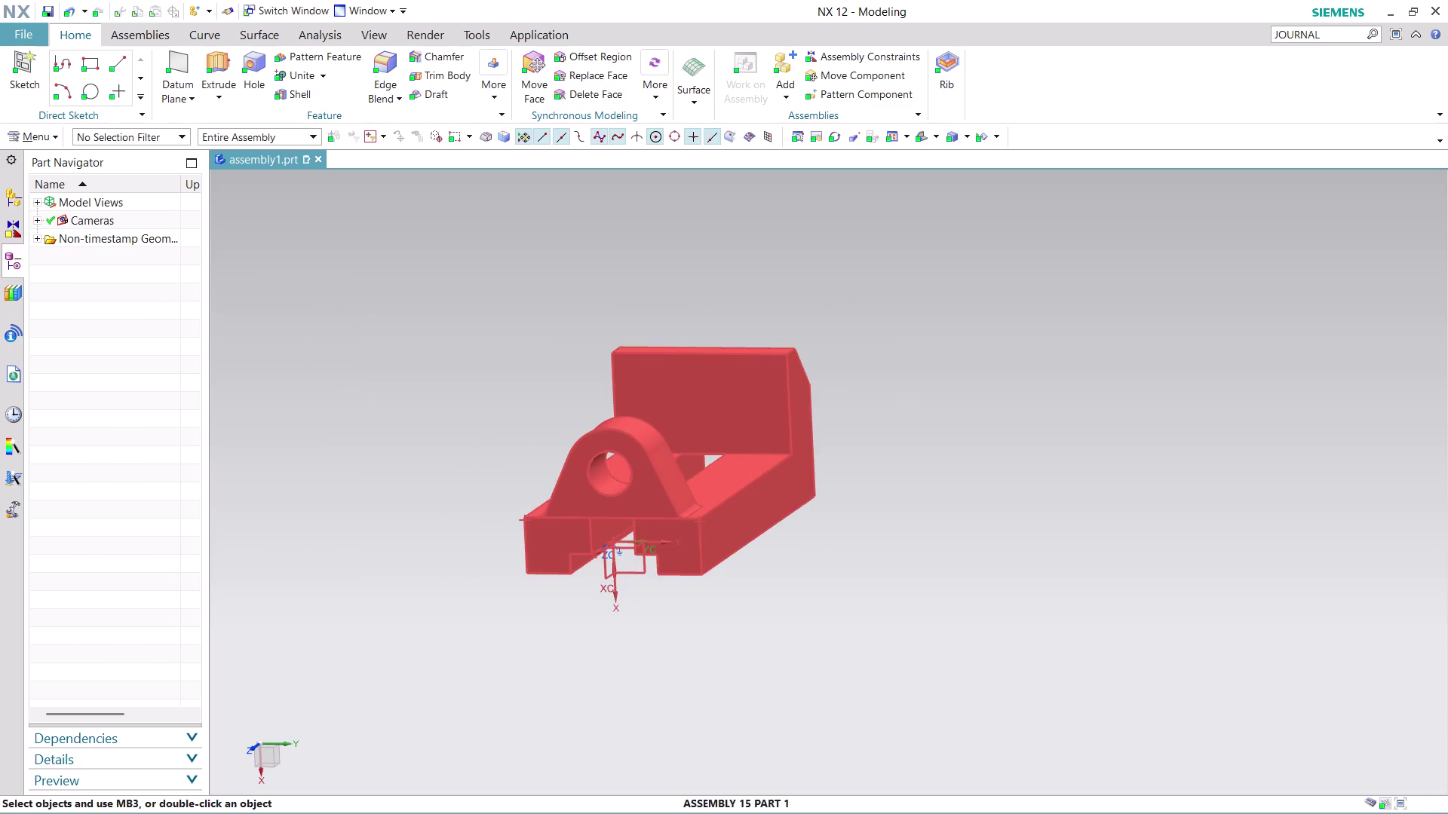
scroll(up, 3)
middle_drag(505, 480, 543, 500)
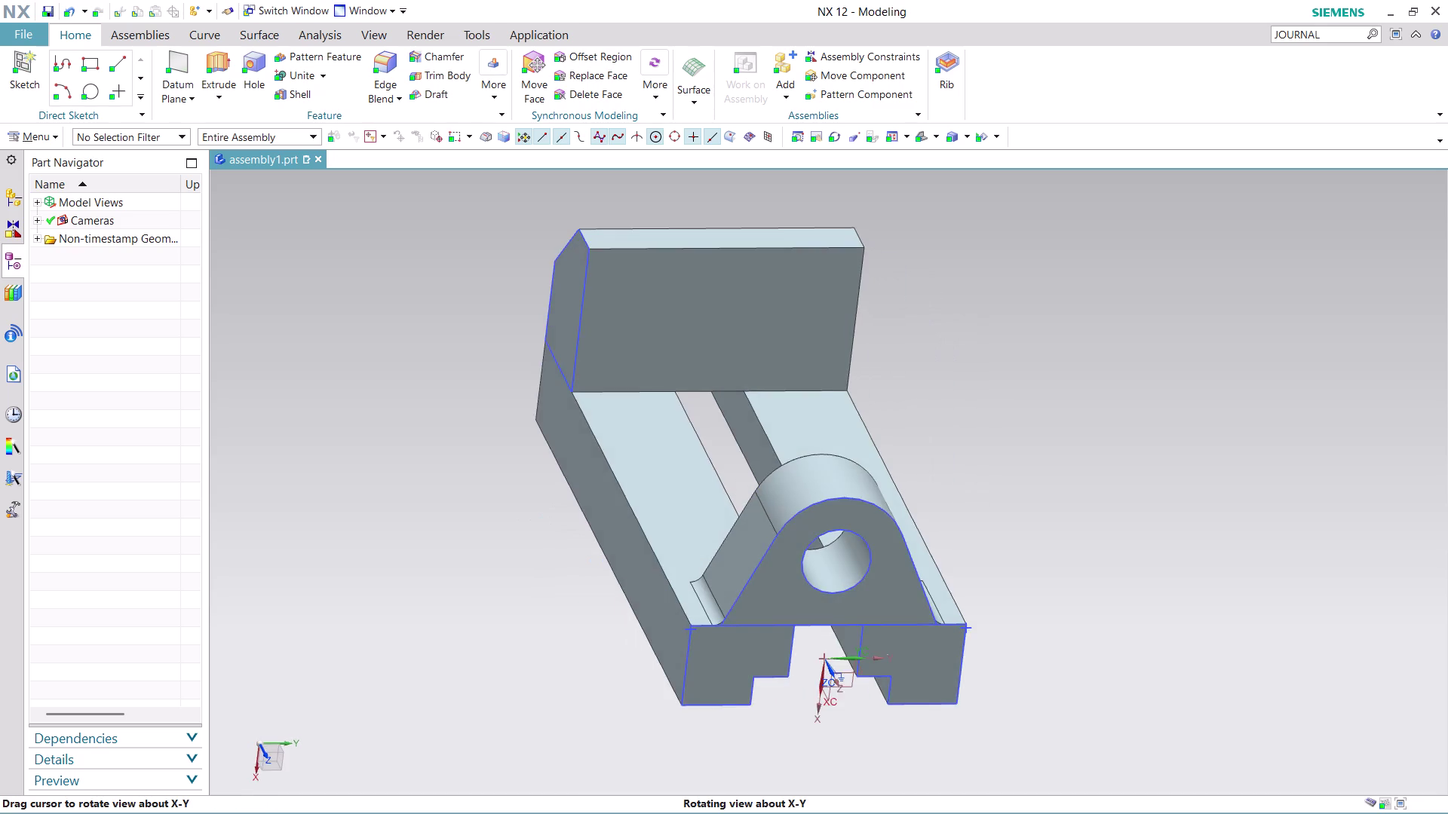
middle_drag(543, 500, 559, 505)
scroll(down, 3)
scroll(up, 3)
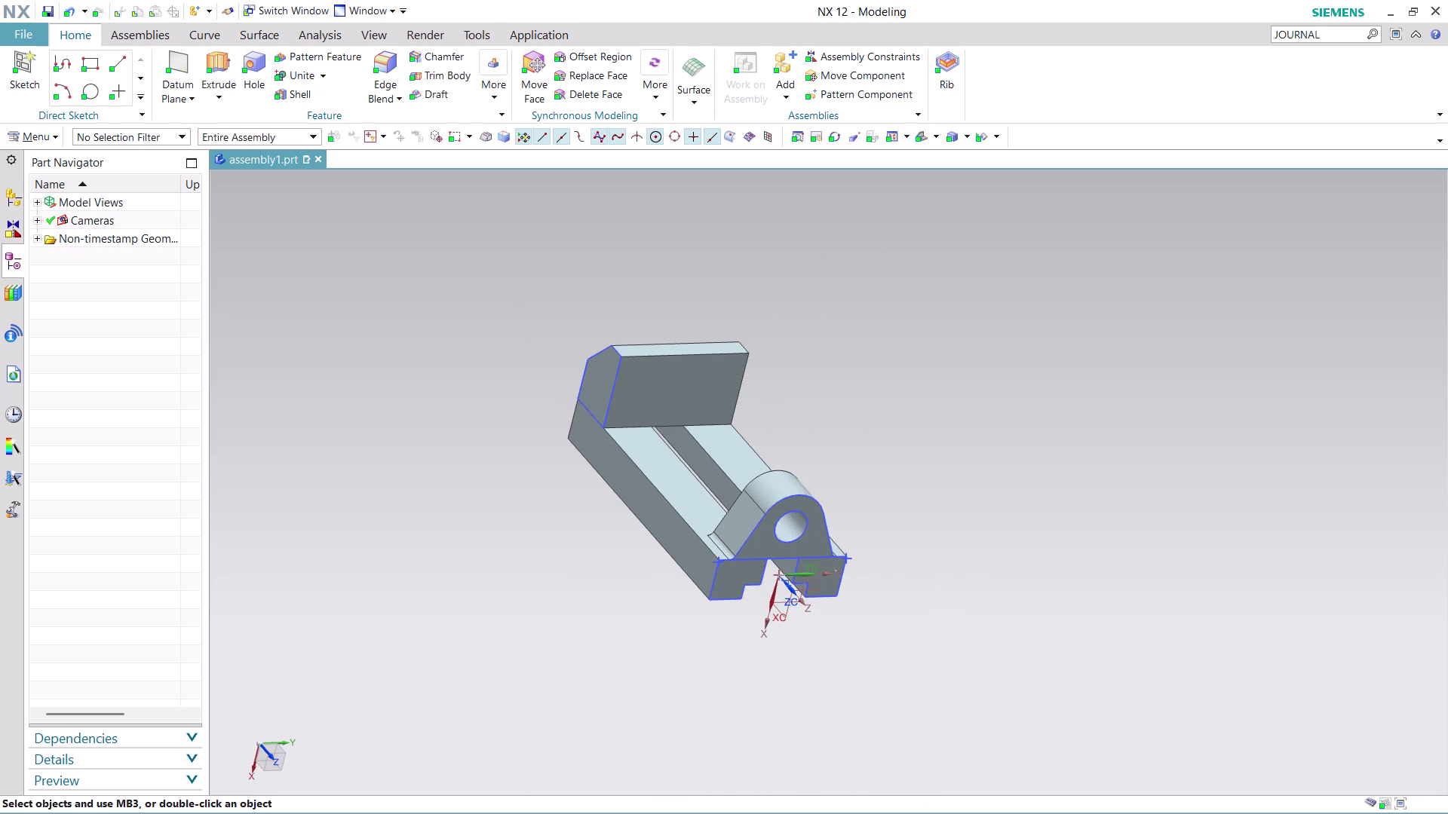
click(143, 39)
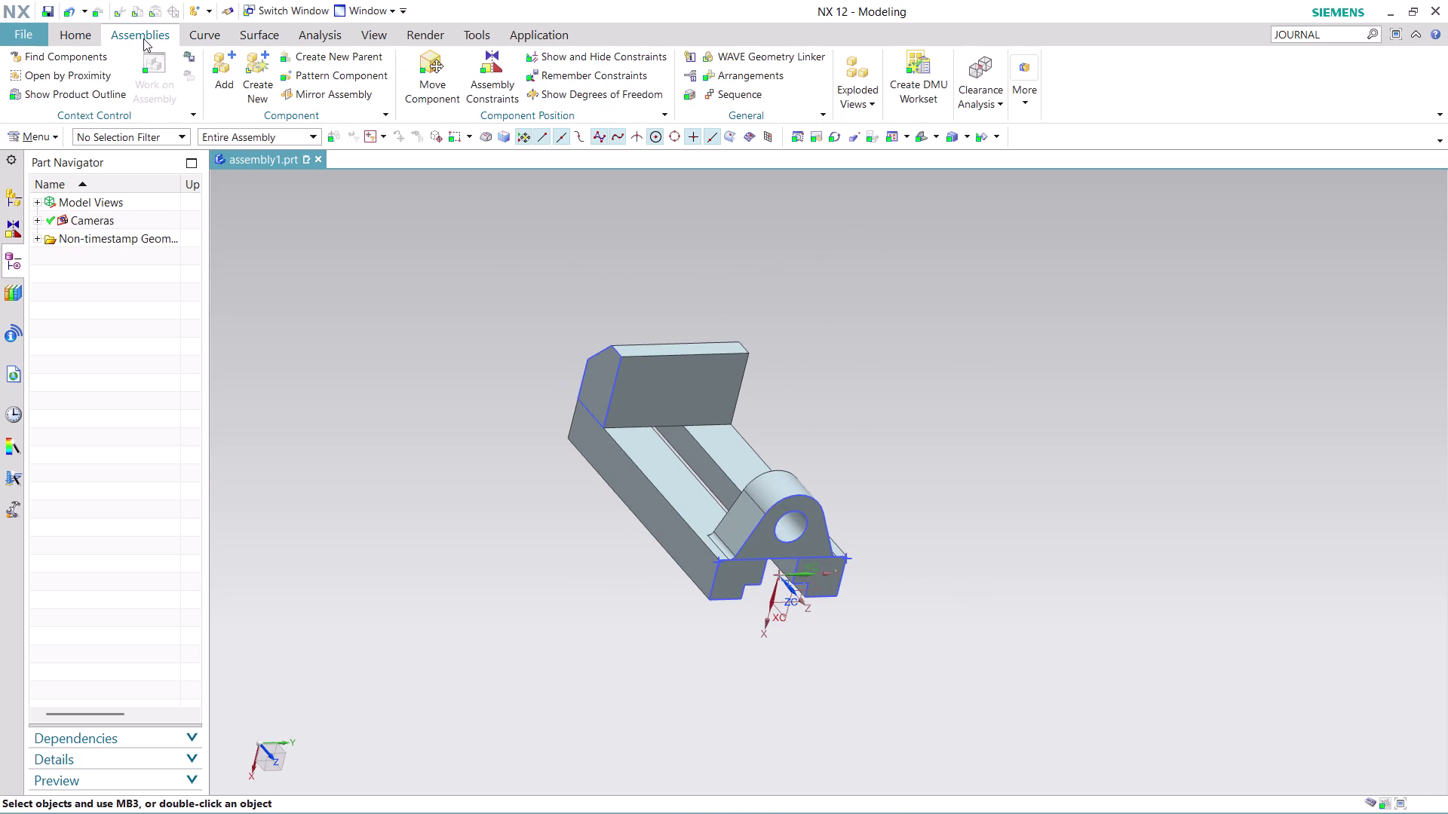
click(216, 80)
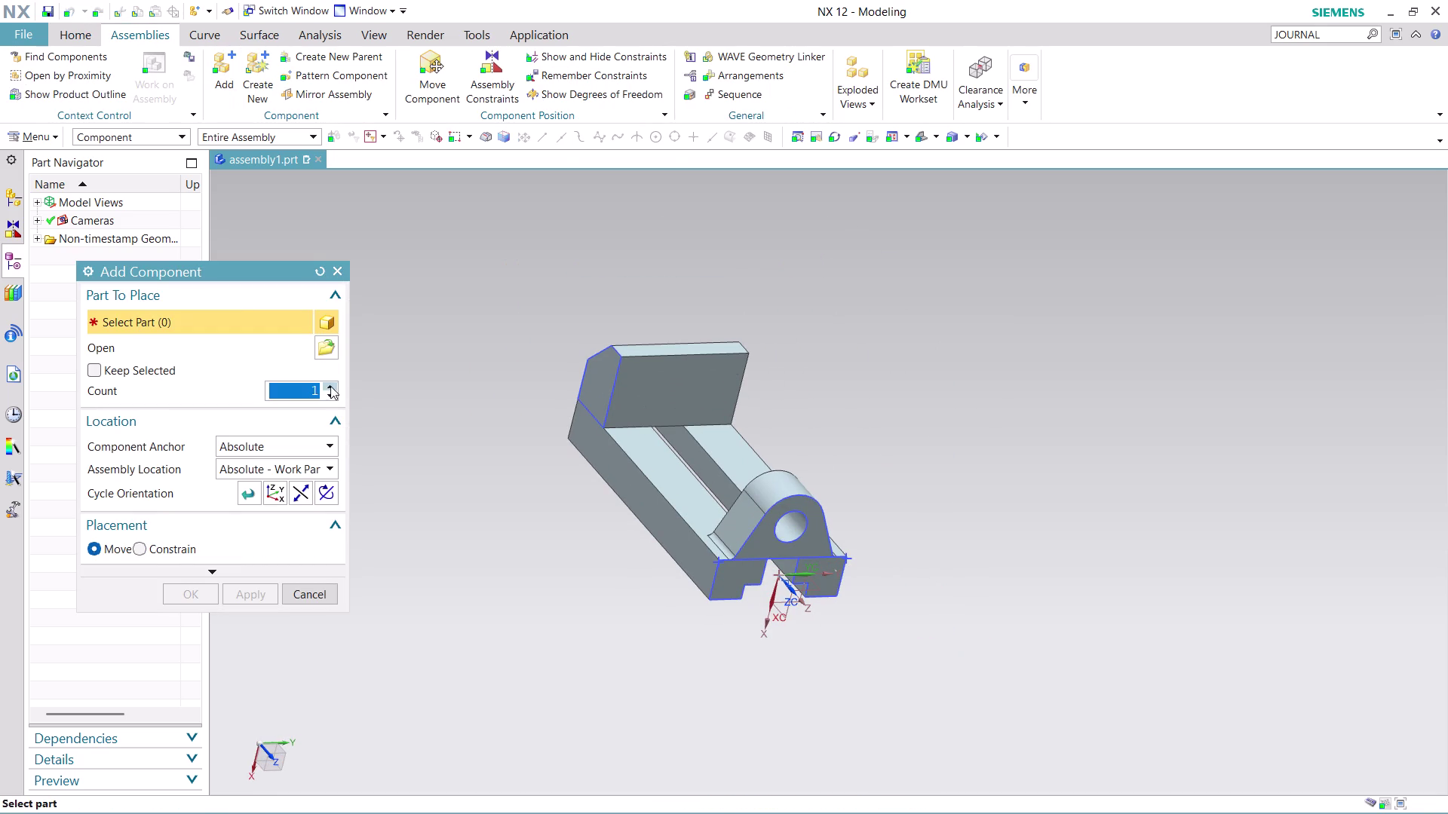
Load ASSEMBLY 15 PART 2 with Assembly Location set to Absolute - Displayed Part.
click(328, 351)
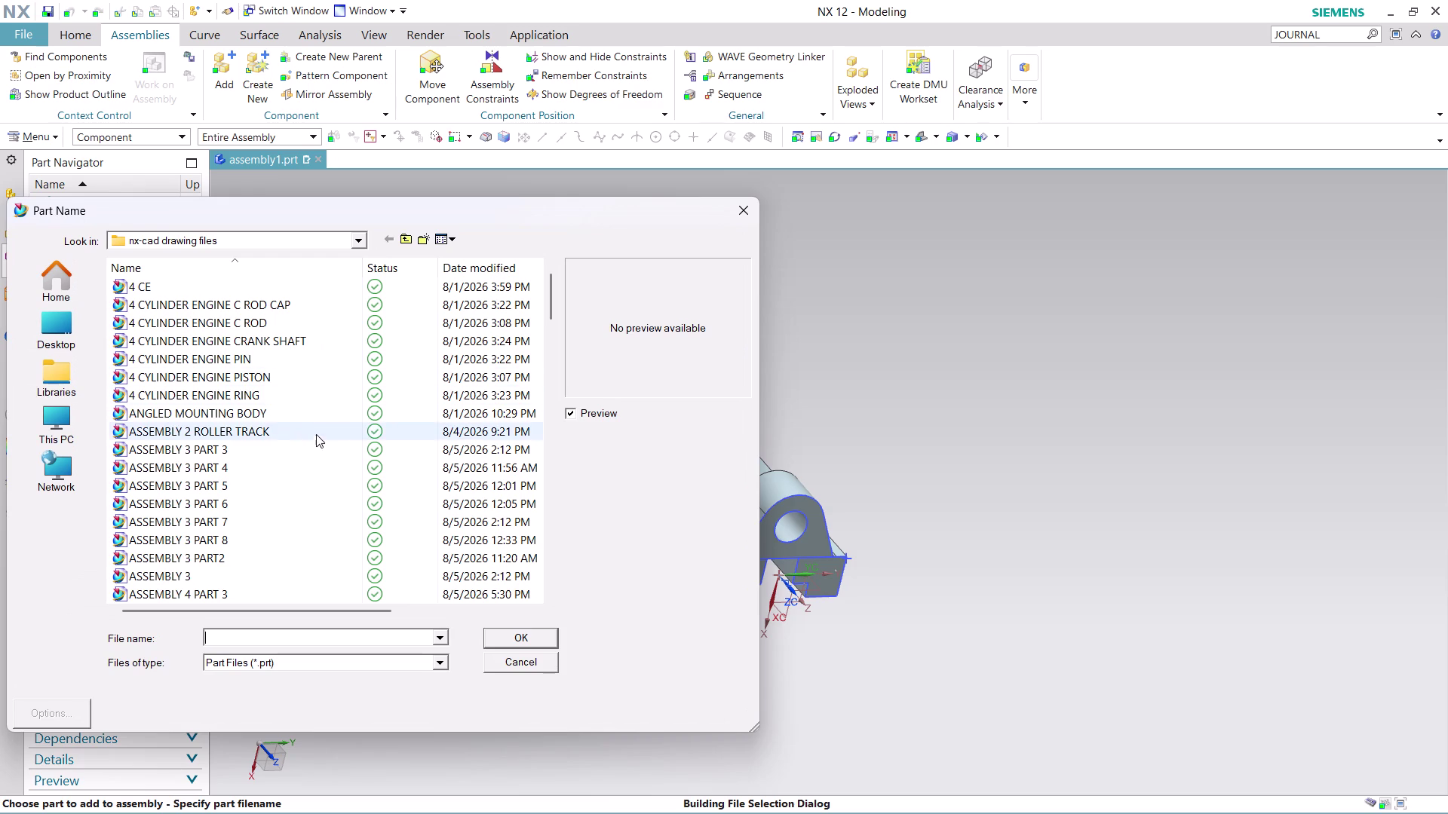
scroll(down, 3)
scroll(down, 3)
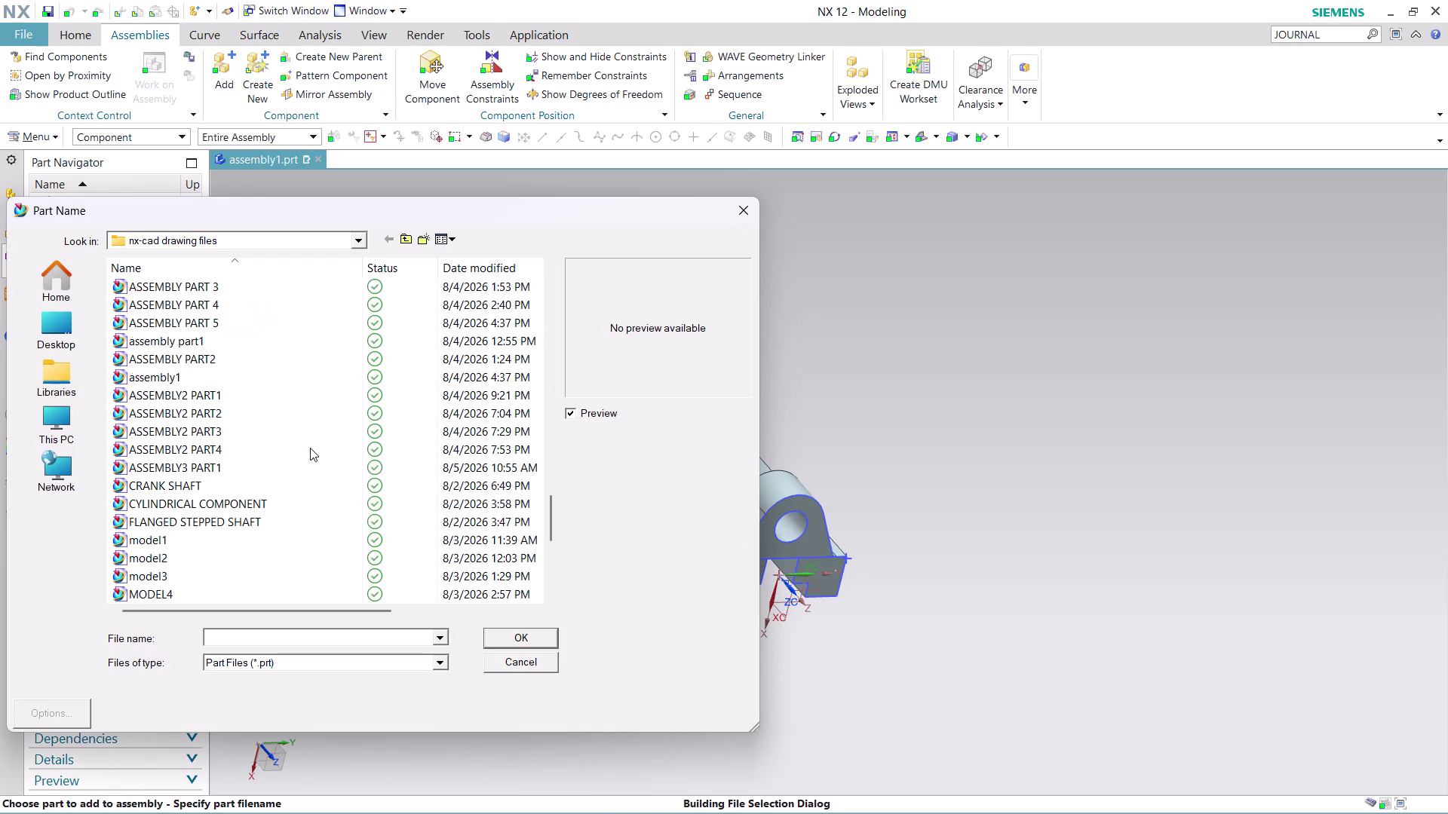
scroll(up, 3)
click(243, 287)
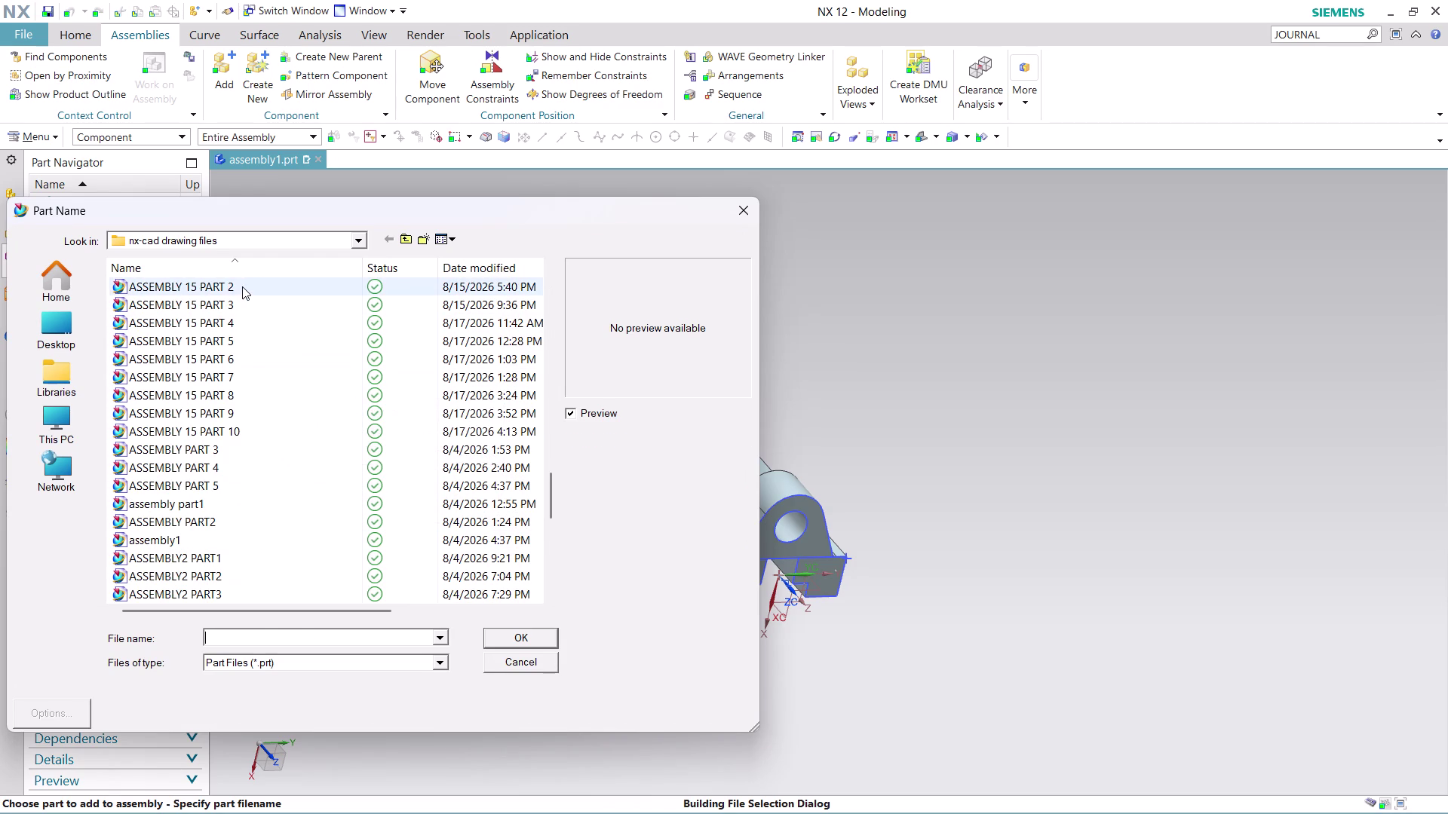
click(536, 635)
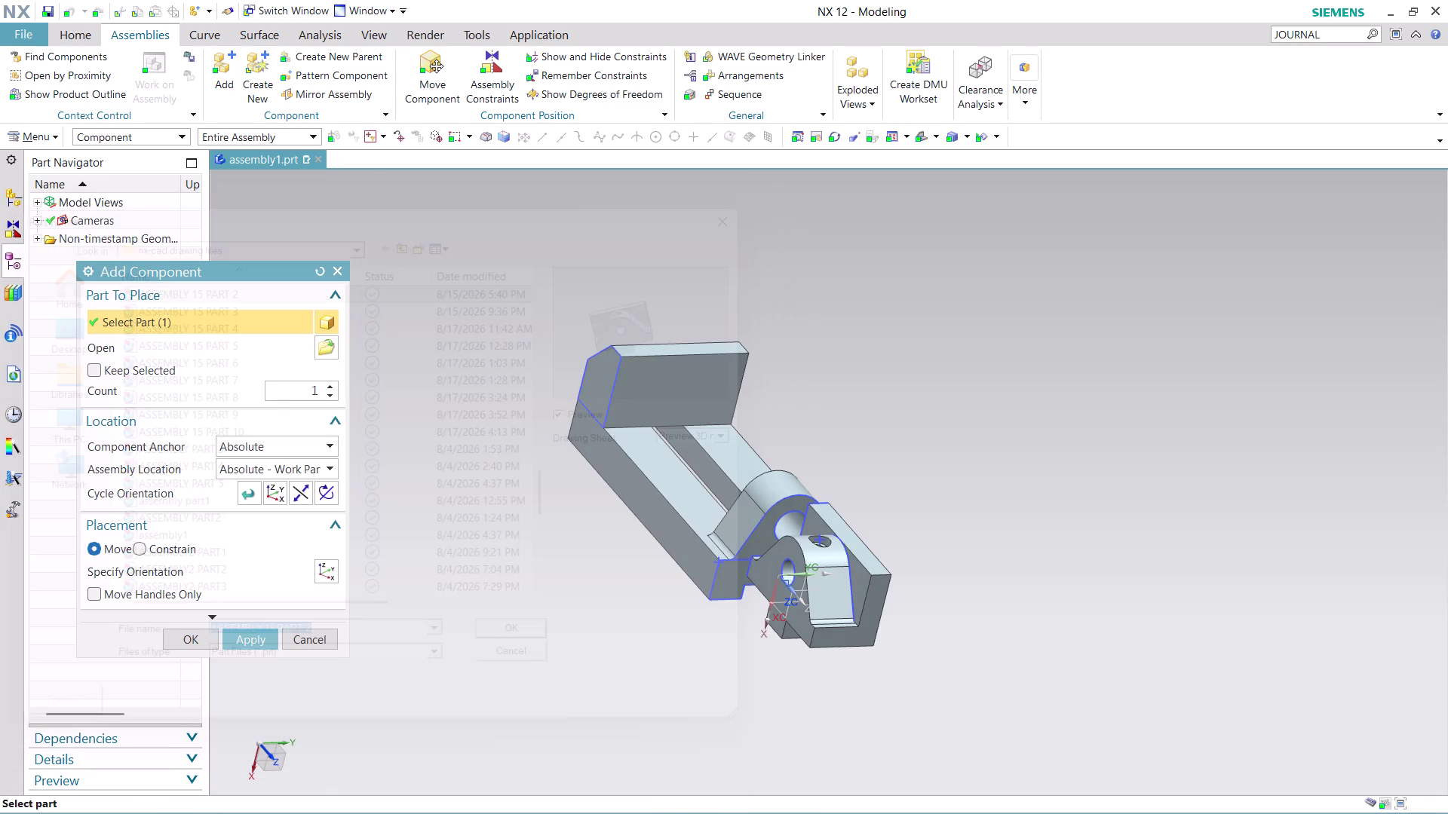
click(313, 462)
click(311, 519)
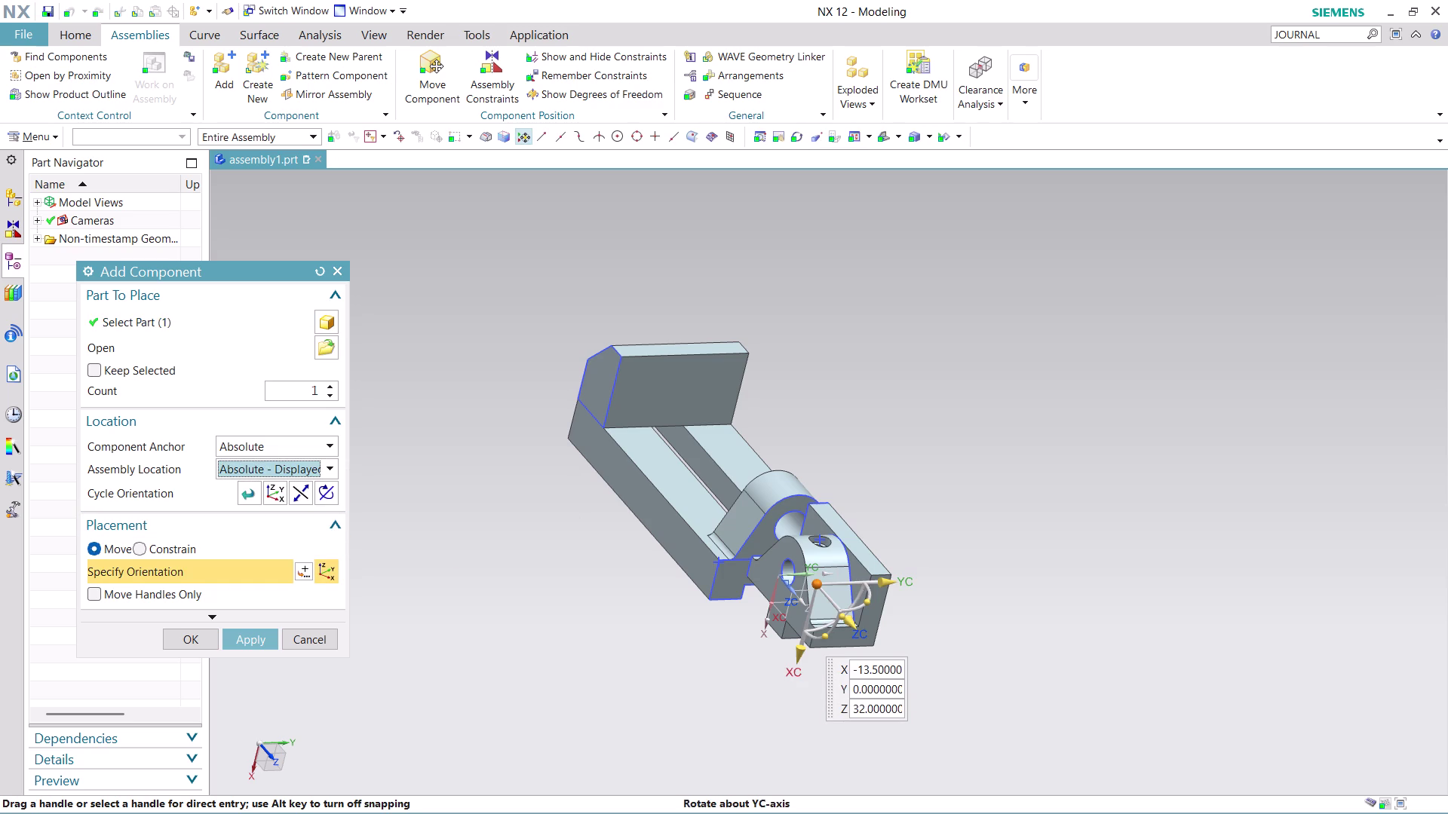
Flip the plate over with the rotation handle and slide it along X.
drag(861, 609, 939, 454)
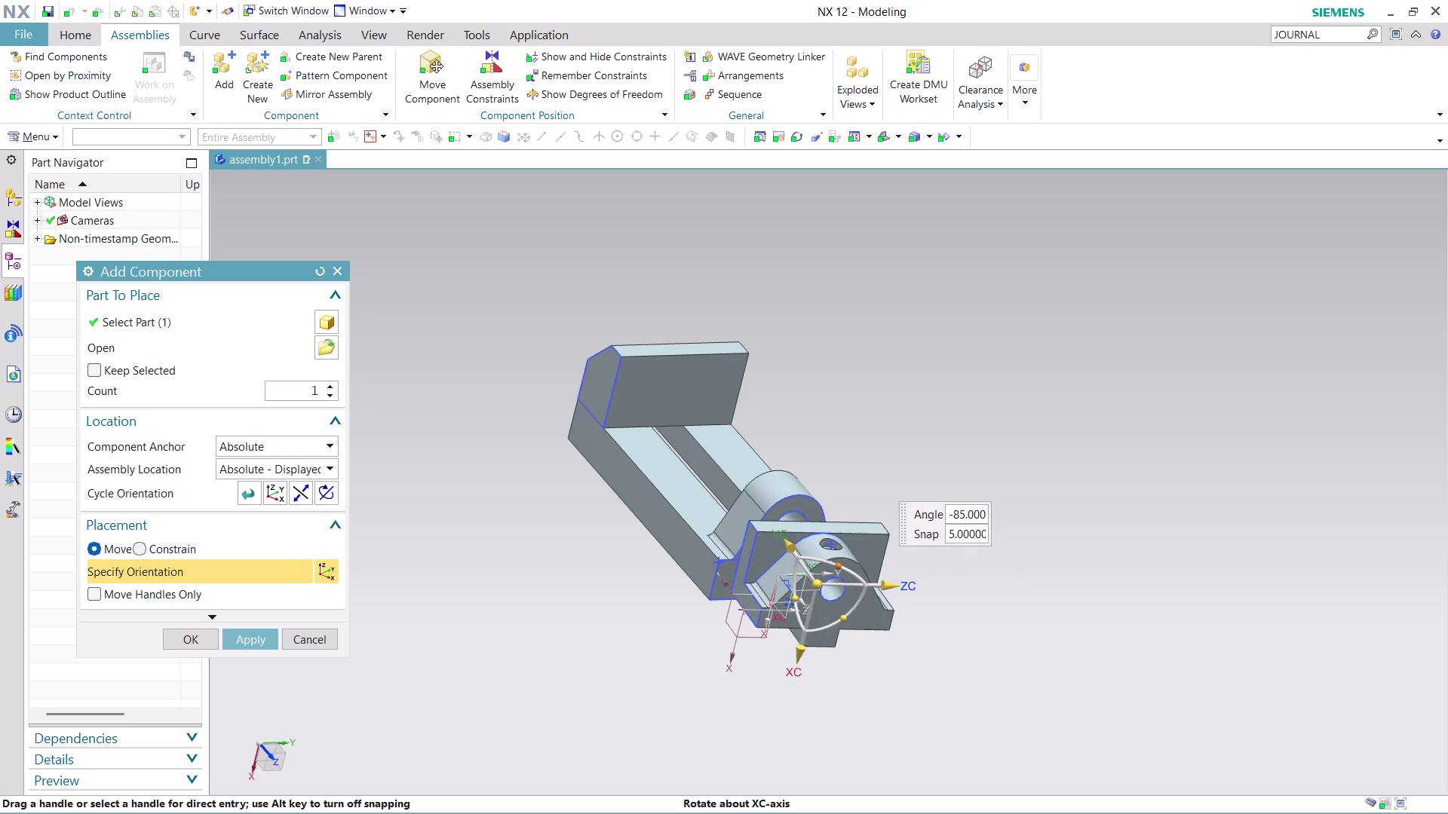
drag(939, 453, 913, 464)
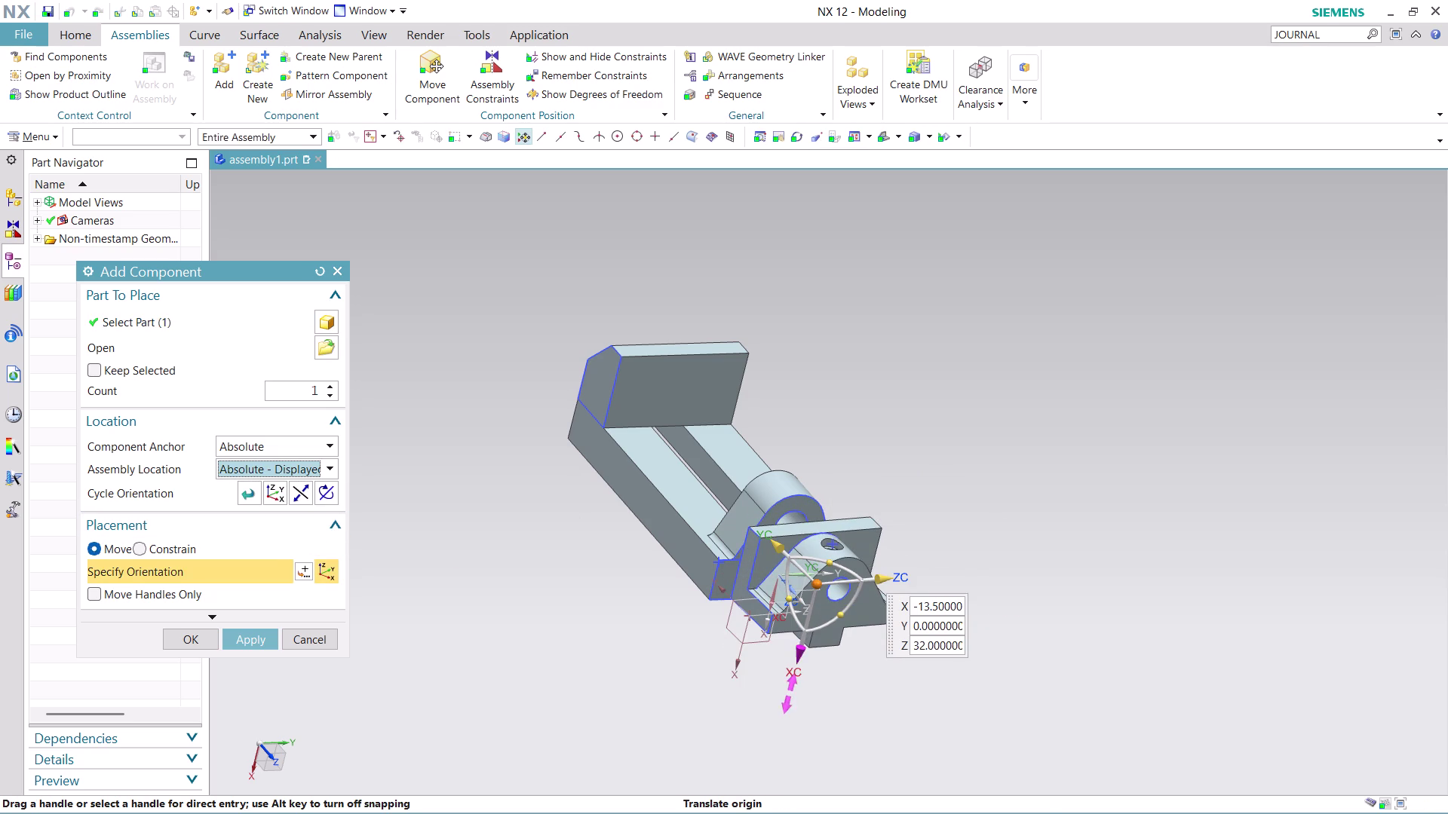
drag(799, 663, 825, 500)
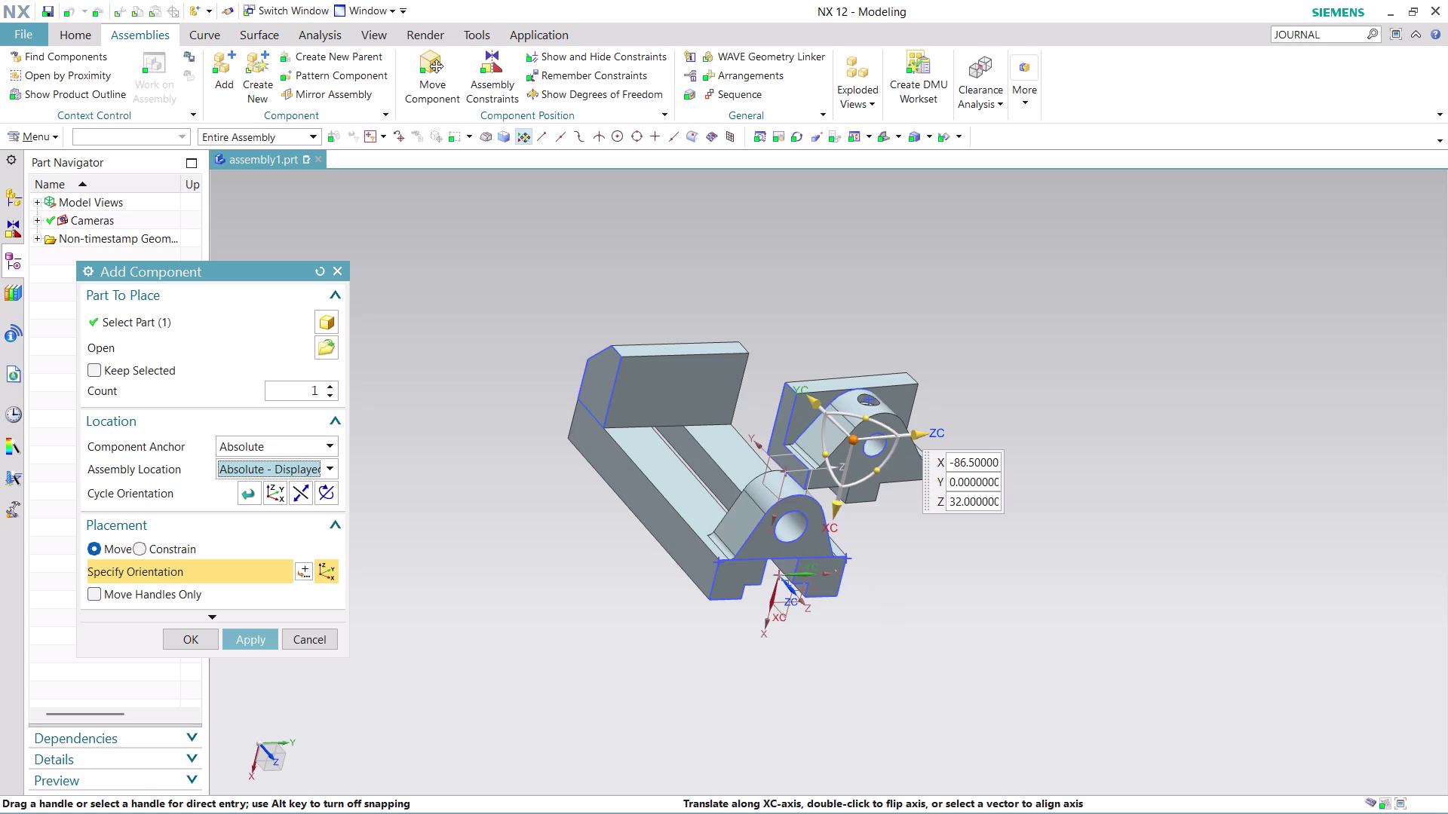
Drag the plate onto the vise body's top near the fixed jaw and finish adding it.
drag(817, 390, 770, 354)
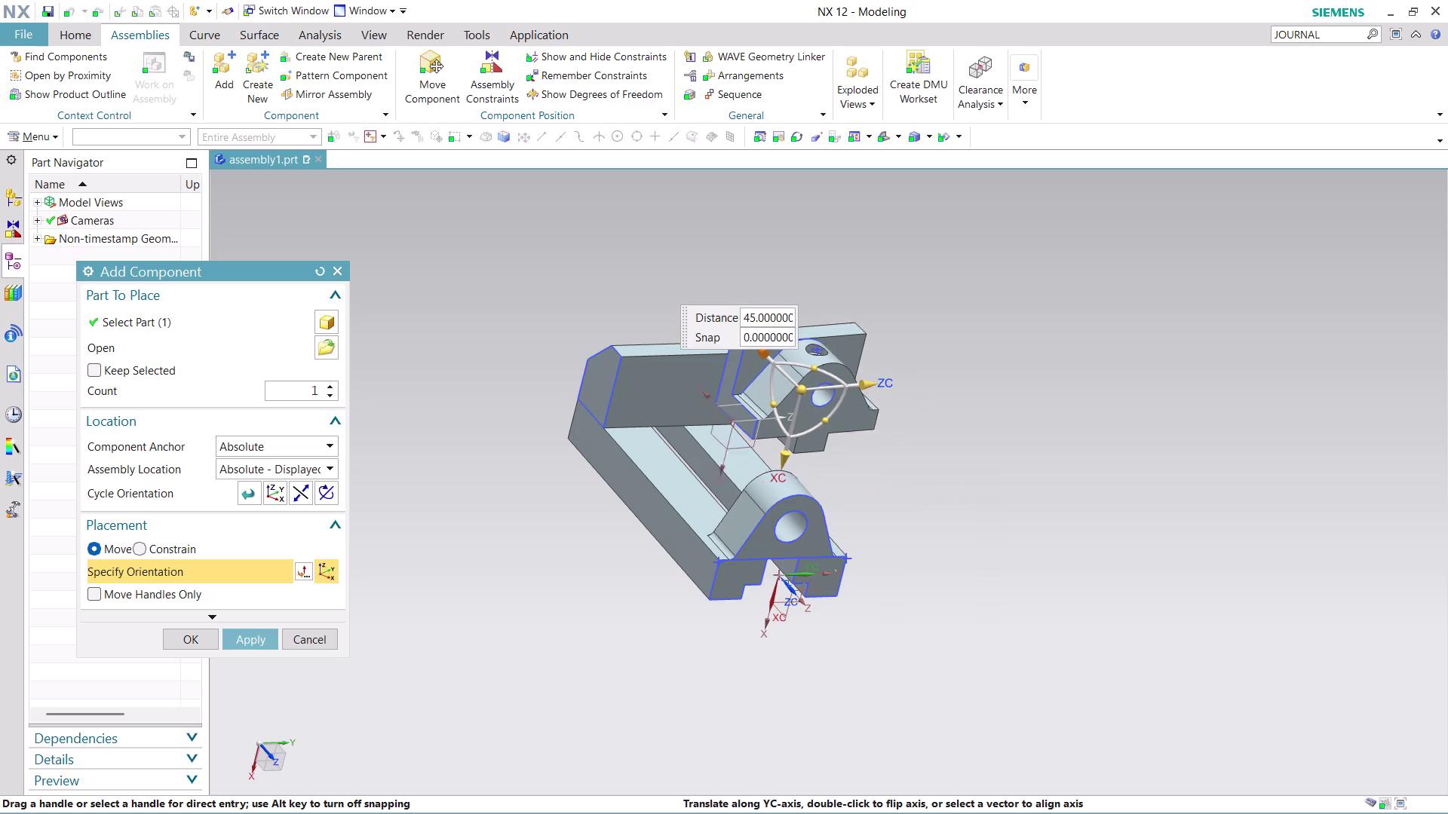
drag(769, 354, 743, 311)
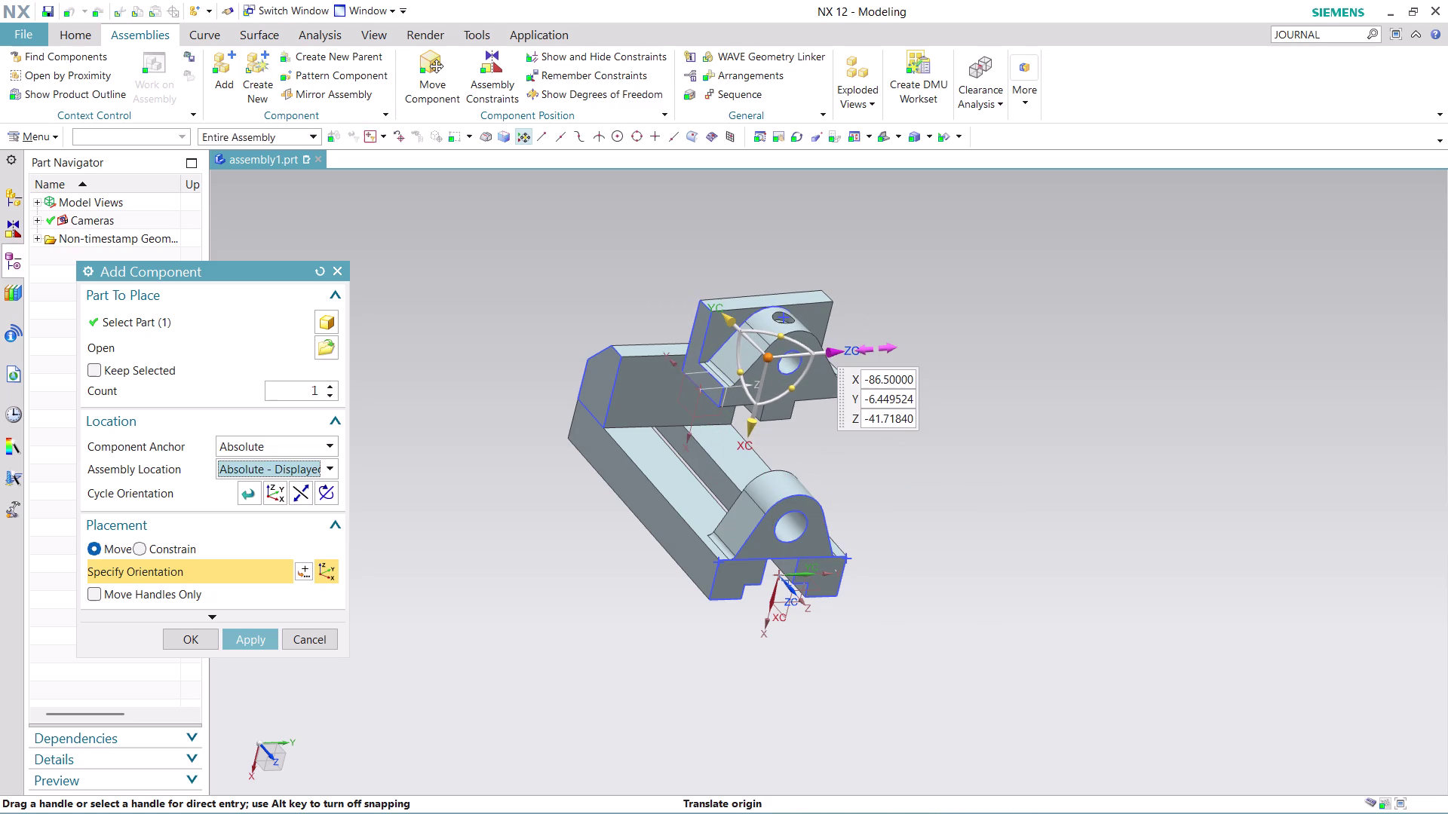
drag(835, 347, 737, 383)
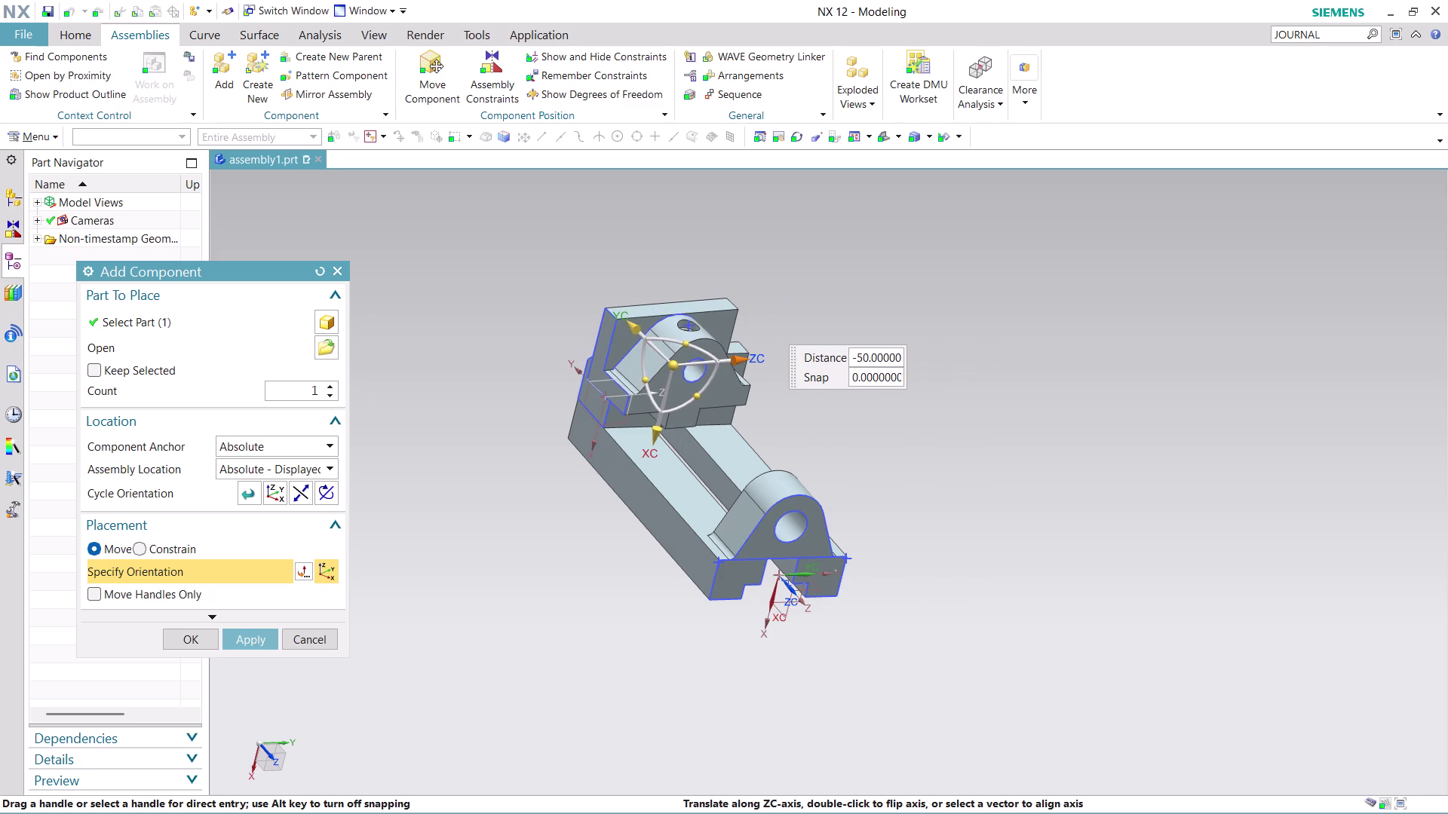
drag(736, 383, 796, 384)
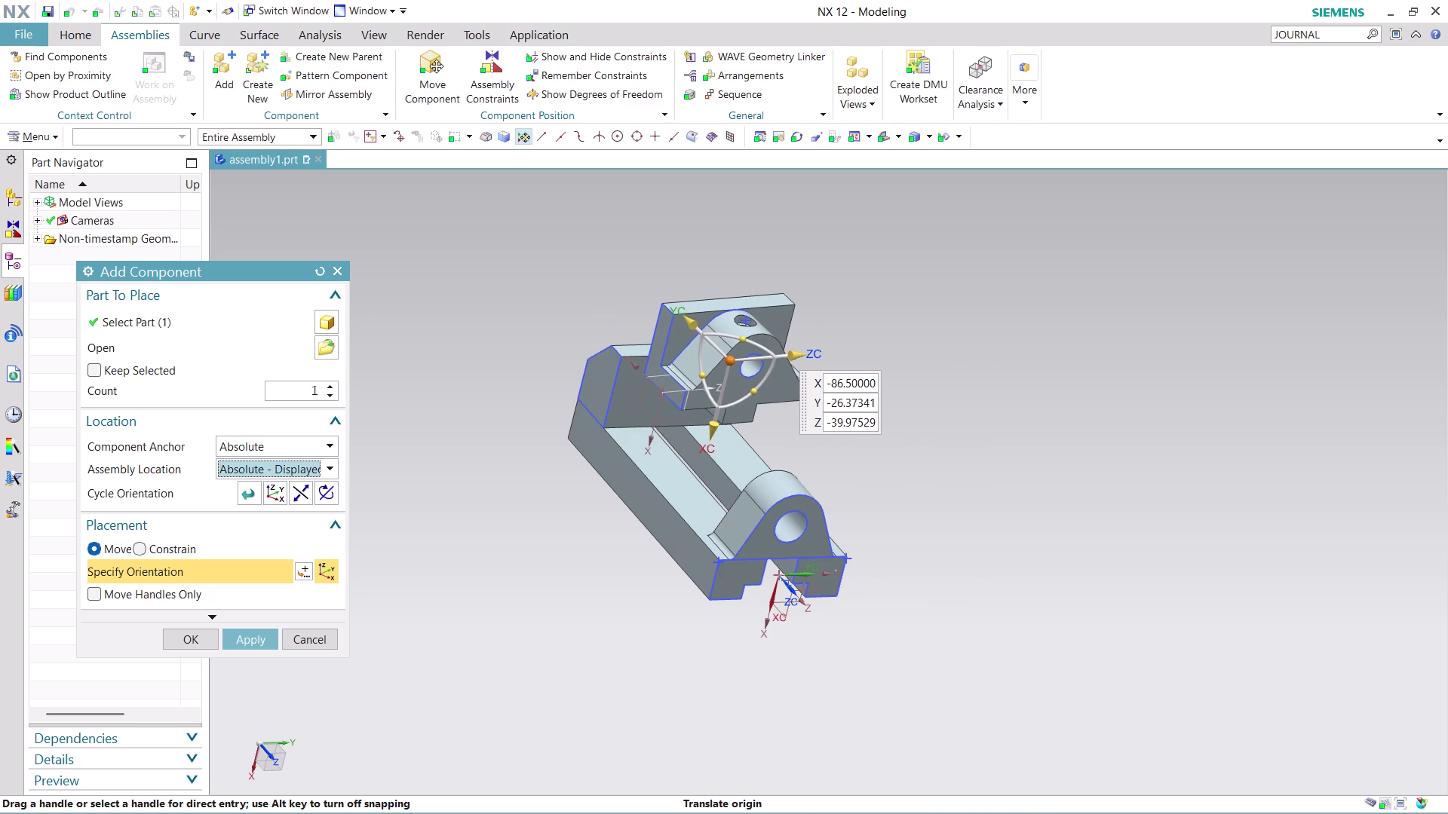
drag(718, 425, 735, 577)
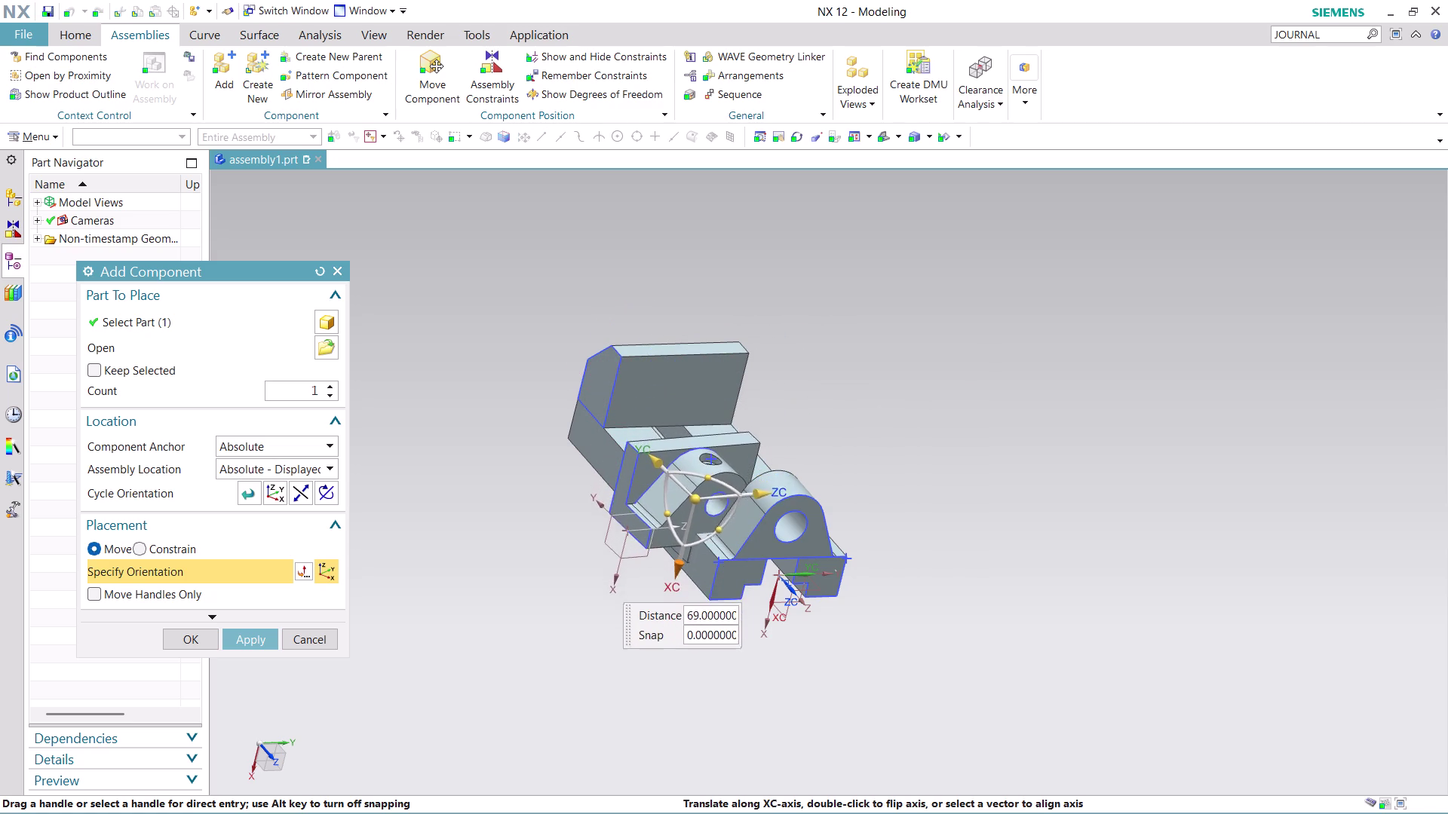
drag(734, 577, 751, 472)
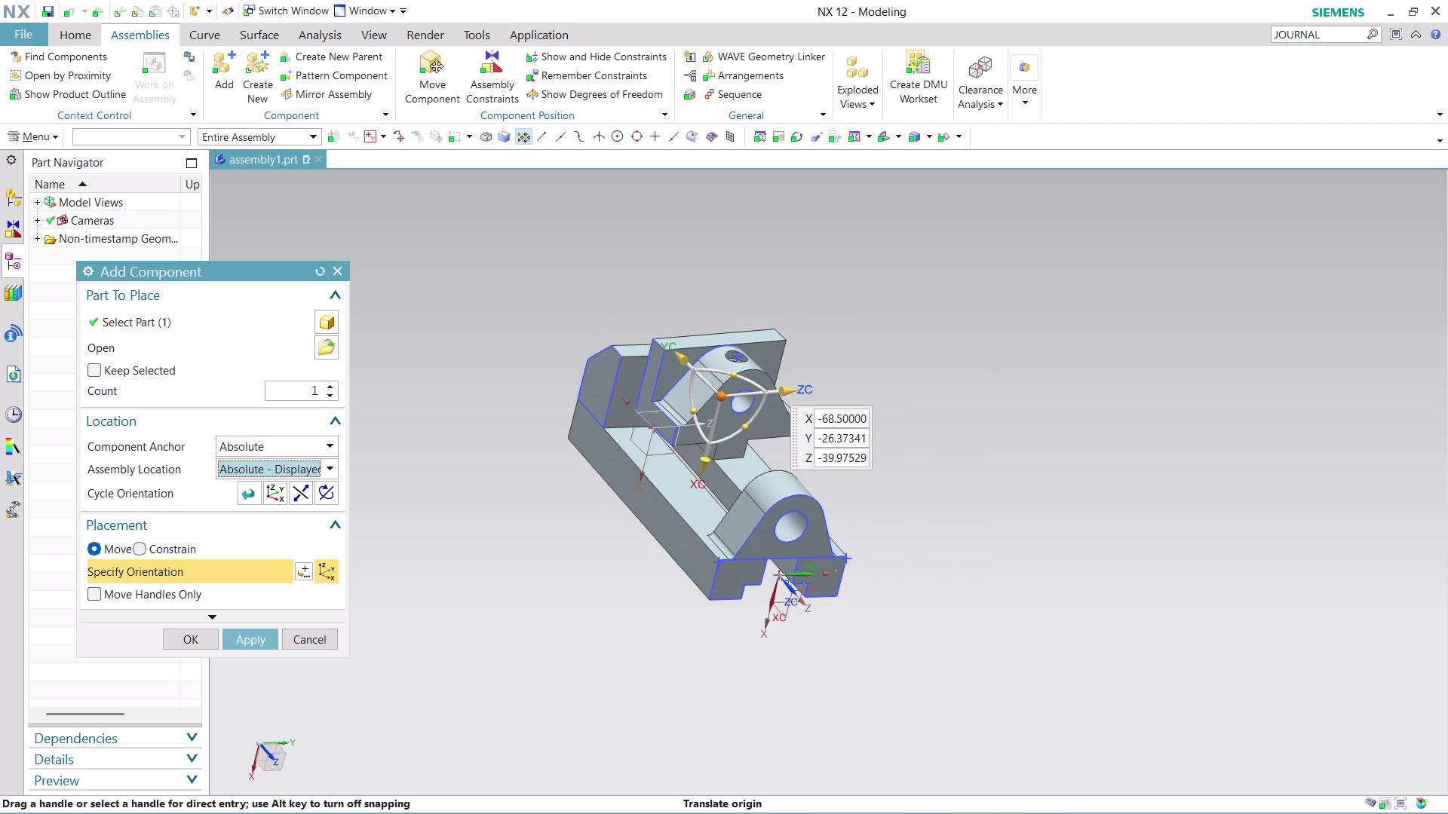
drag(787, 395, 794, 396)
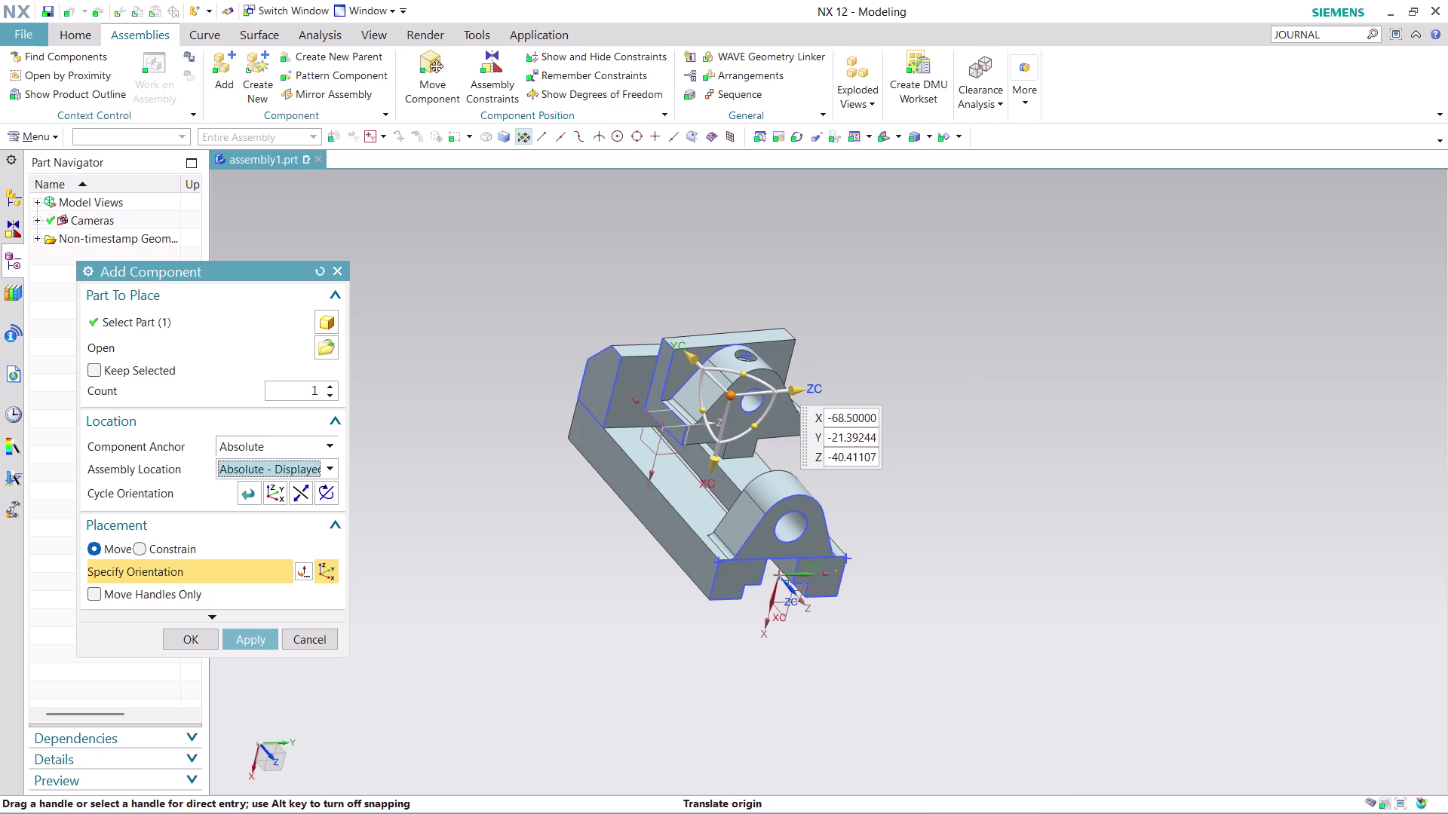
click(190, 644)
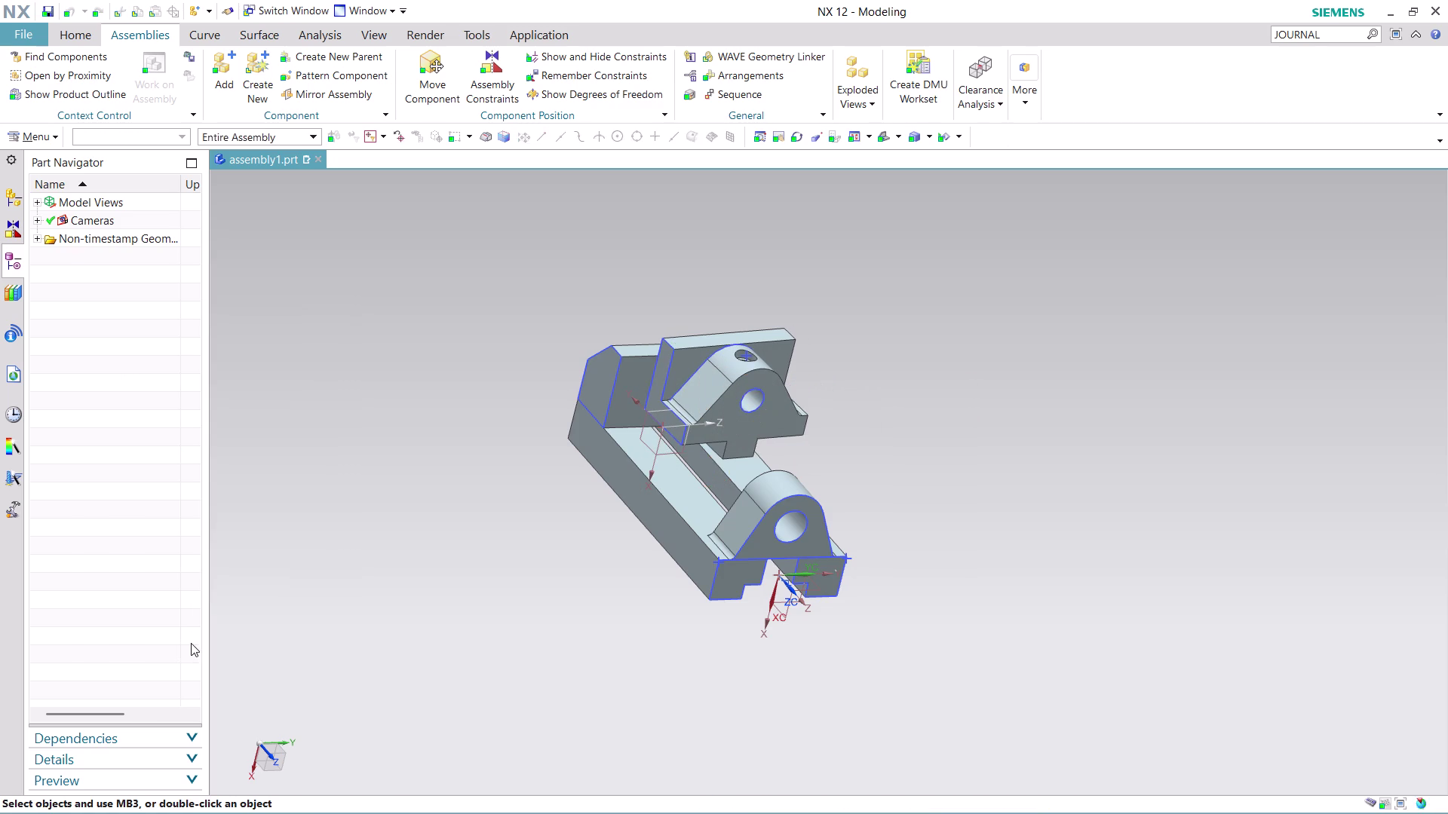
scroll(down, 3)
scroll(up, 3)
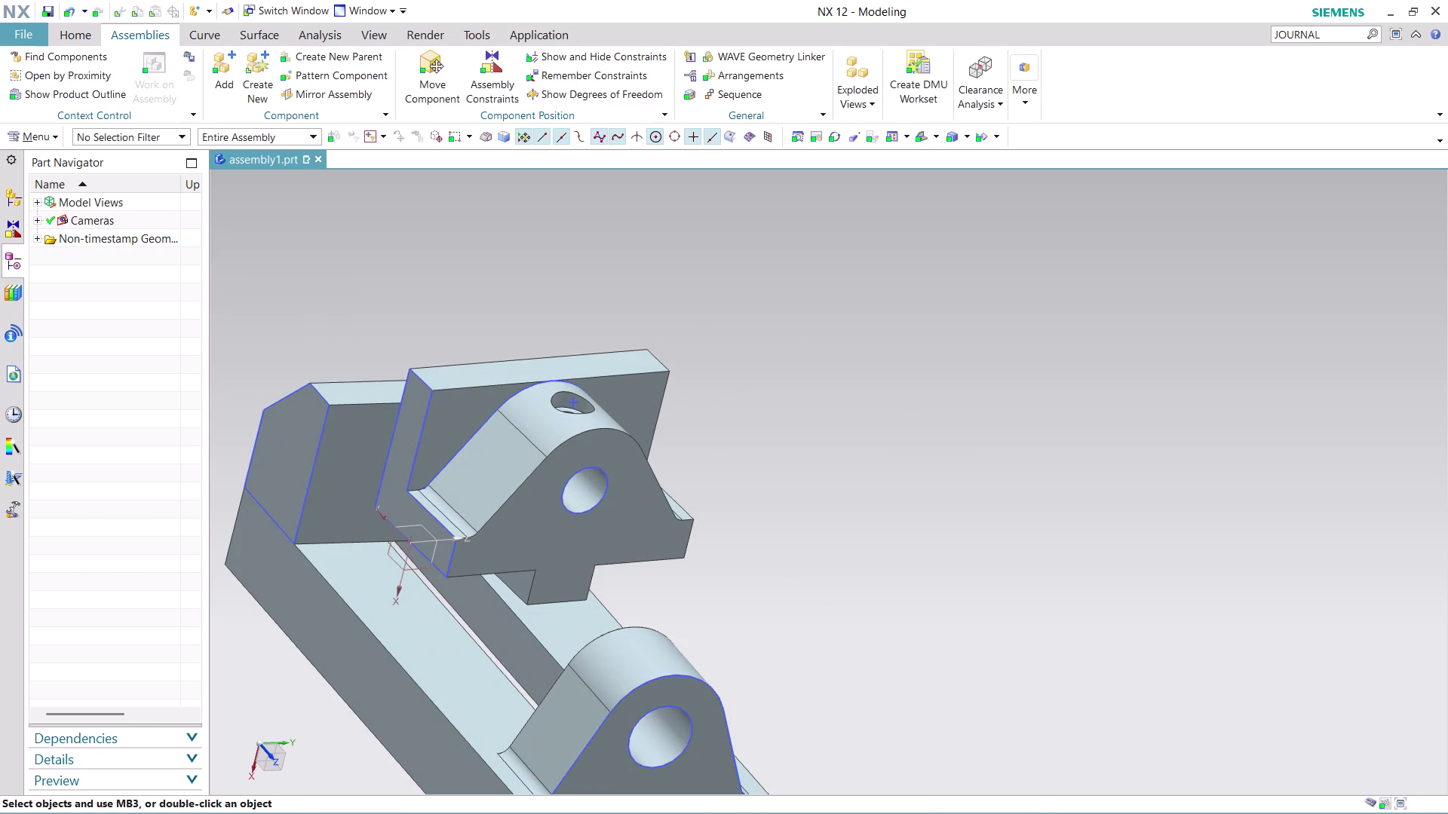
scroll(down, 3)
middle_drag(725, 515, 805, 544)
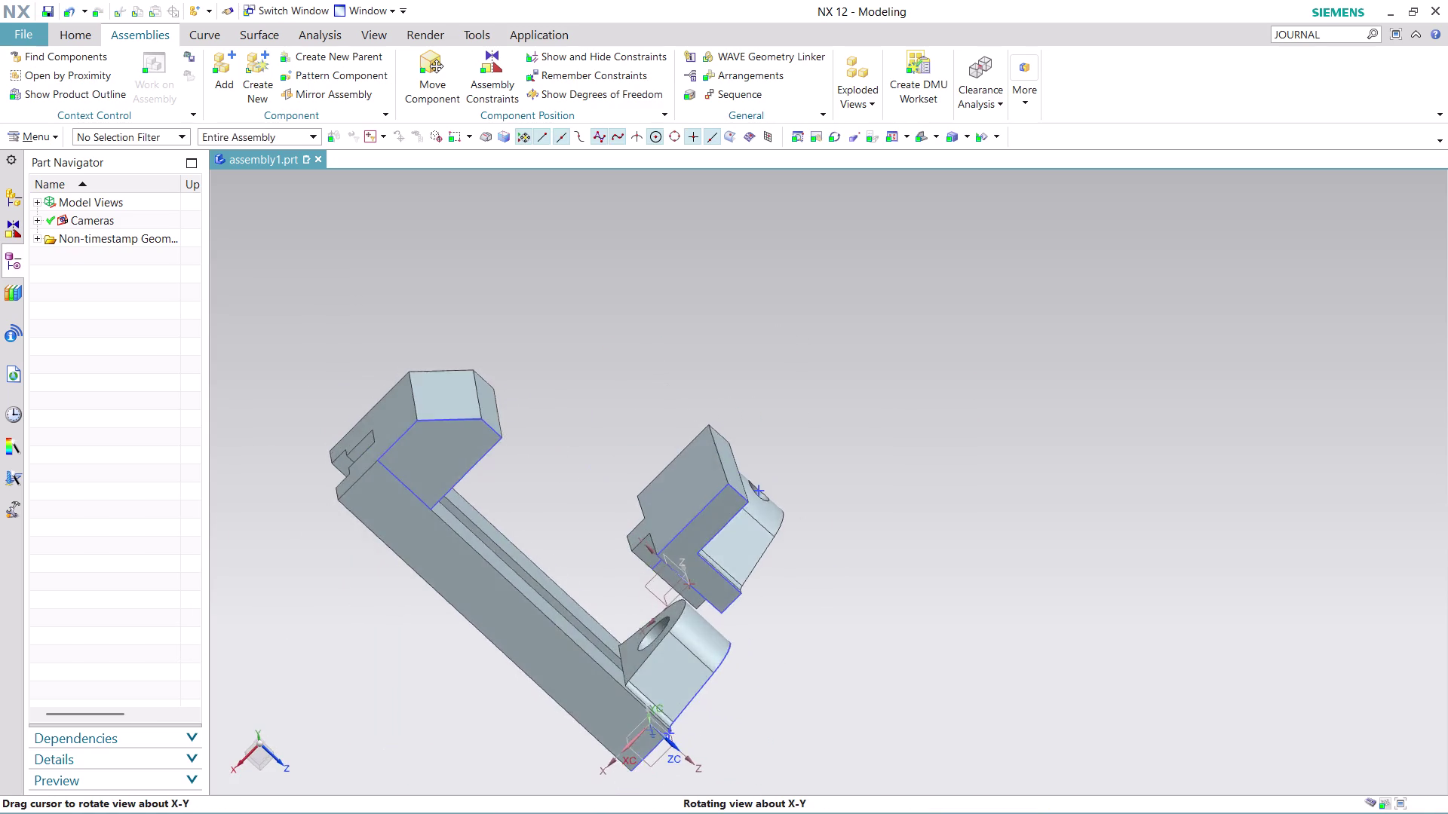
middle_drag(804, 544, 716, 468)
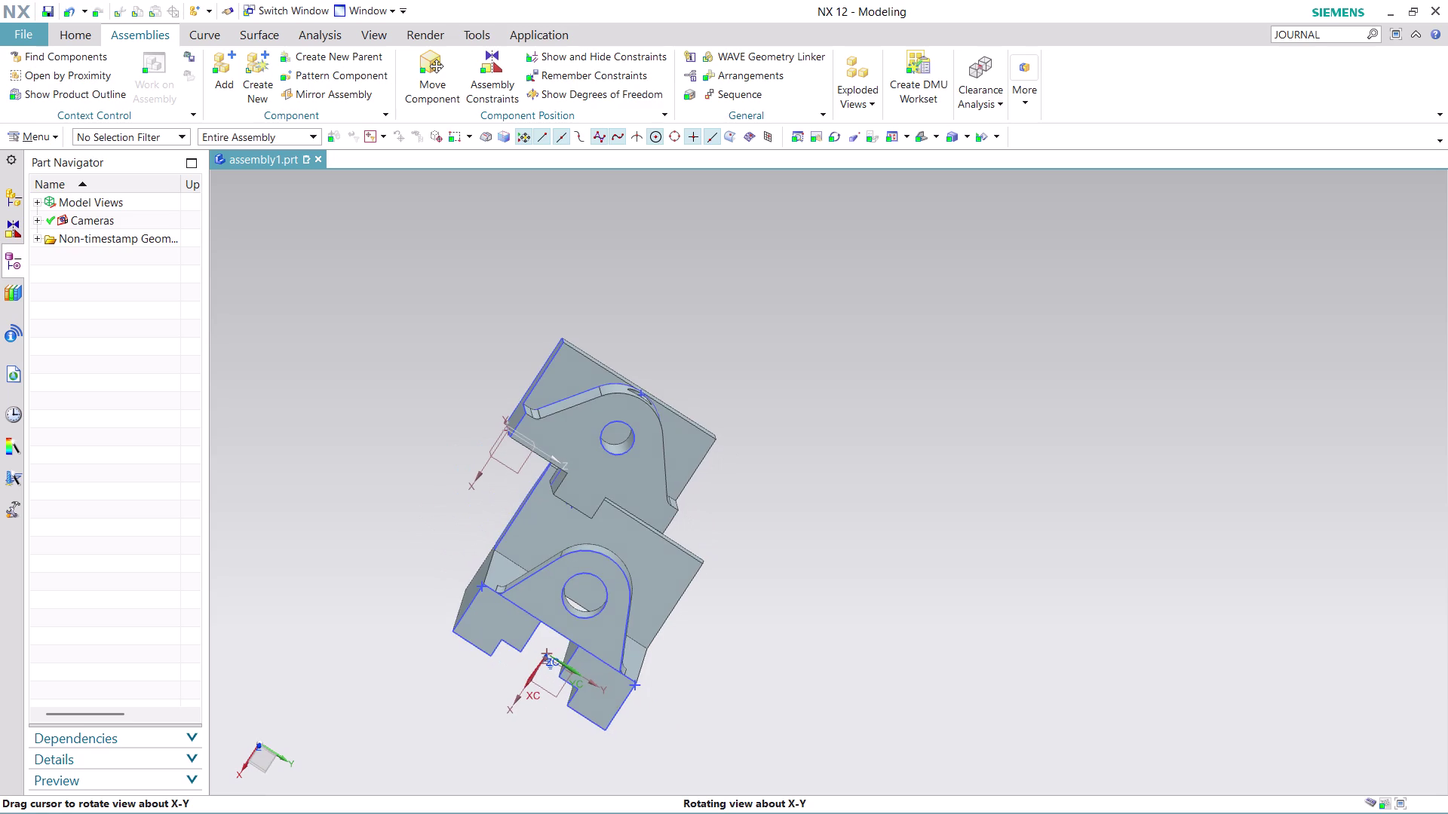
middle_drag(716, 467, 668, 427)
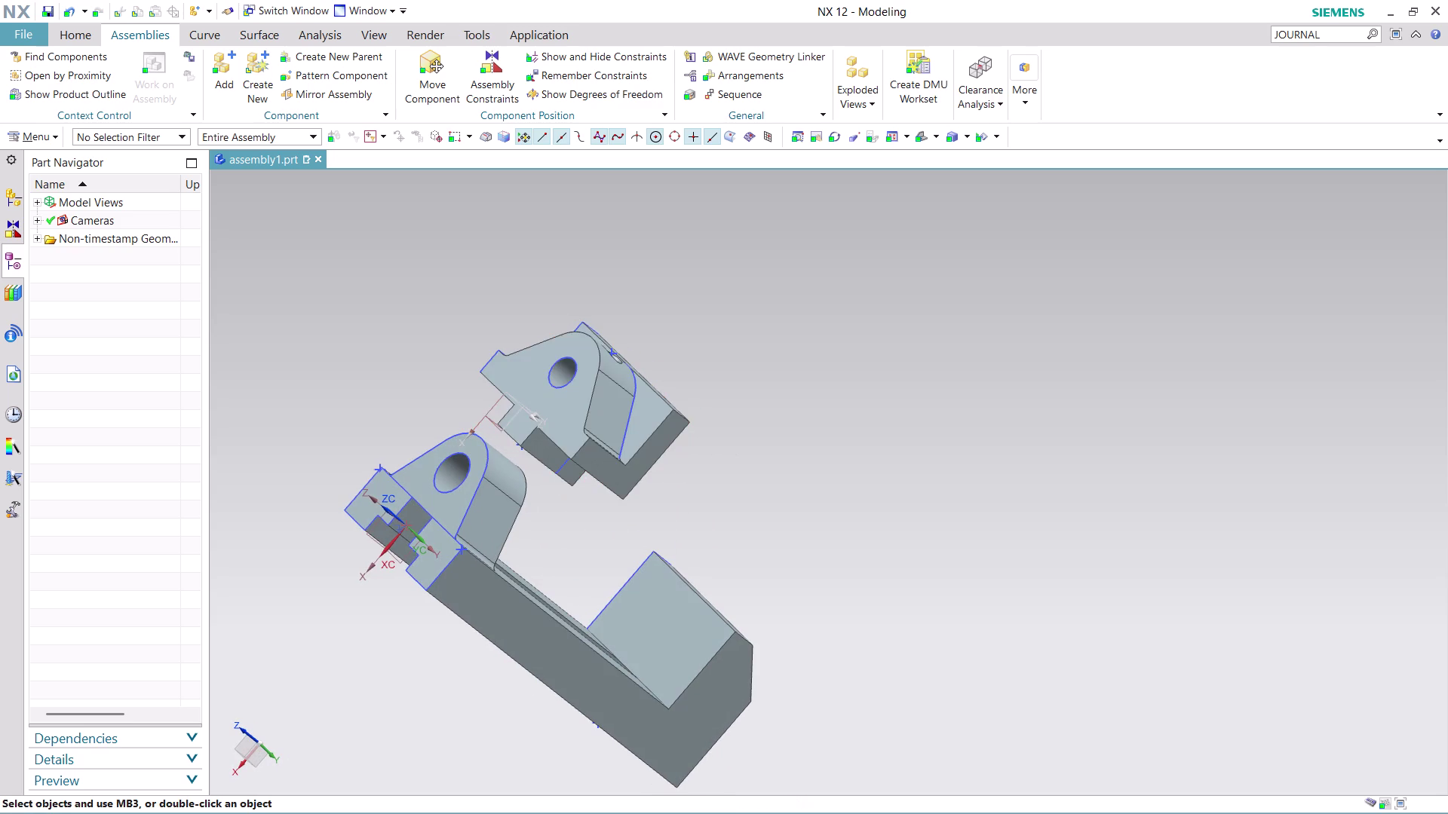
scroll(up, 3)
scroll(down, 3)
scroll(up, 3)
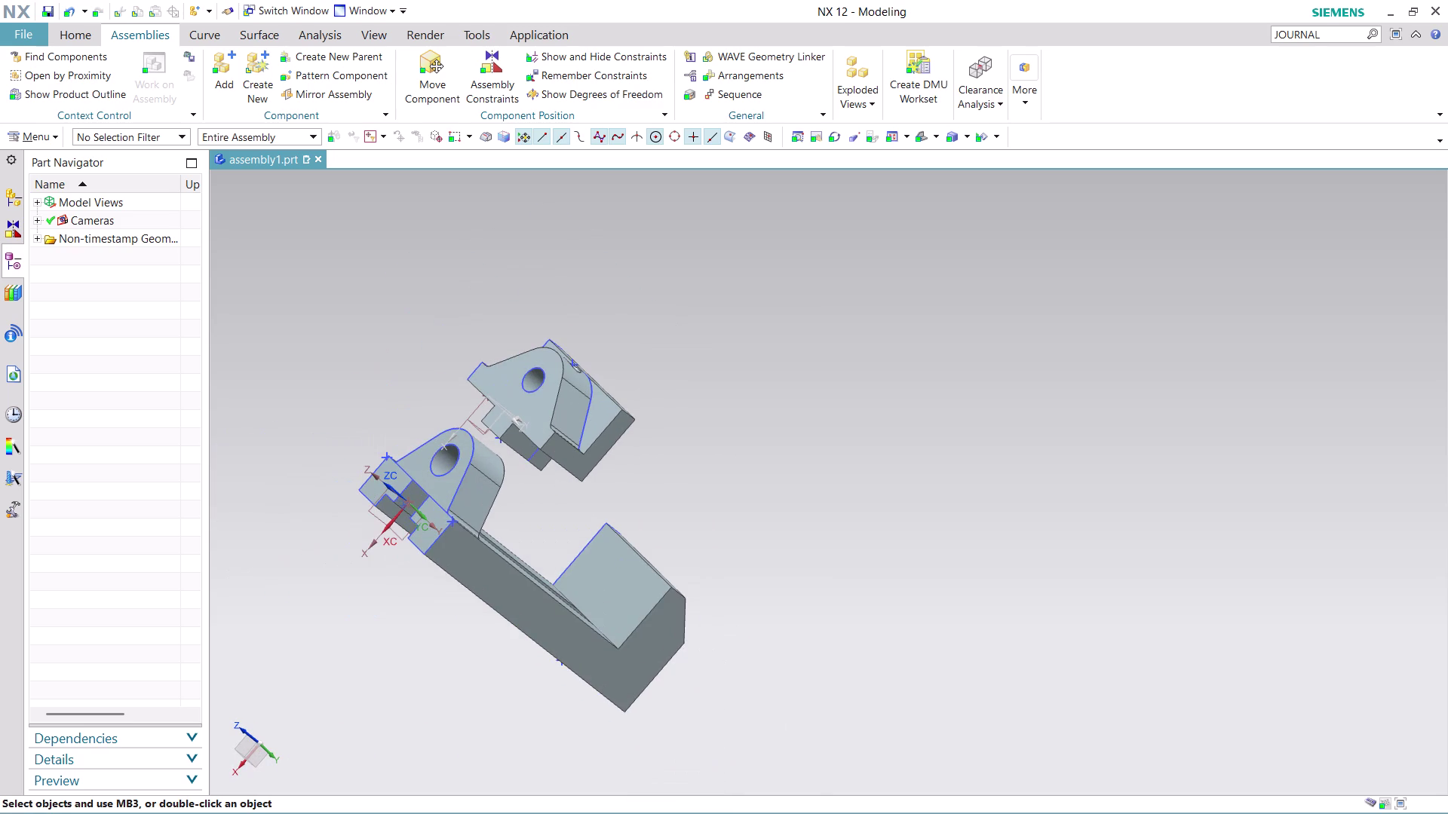
click(503, 69)
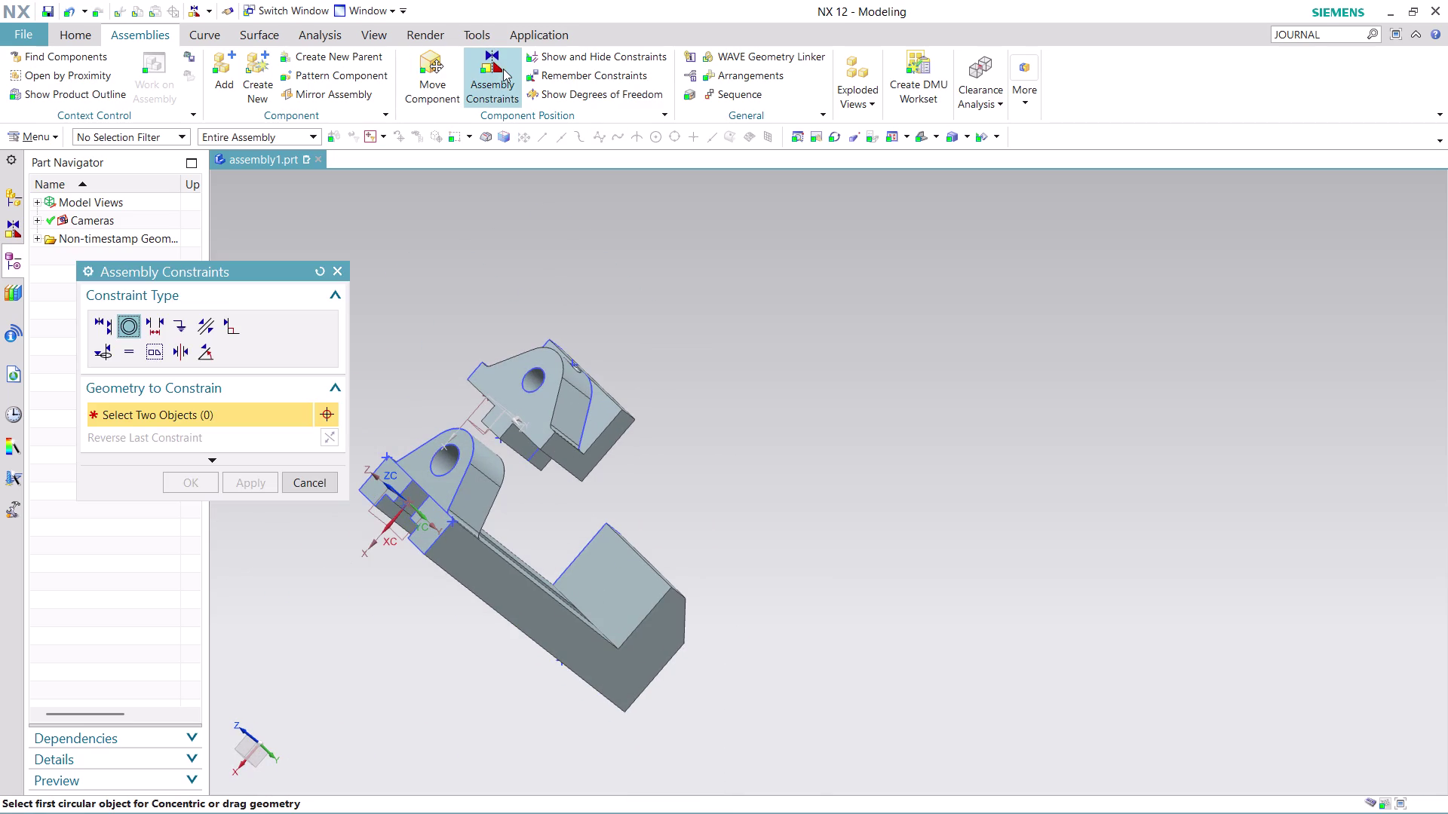
Touch-align the plate's side face to the matching vise body face.
click(107, 324)
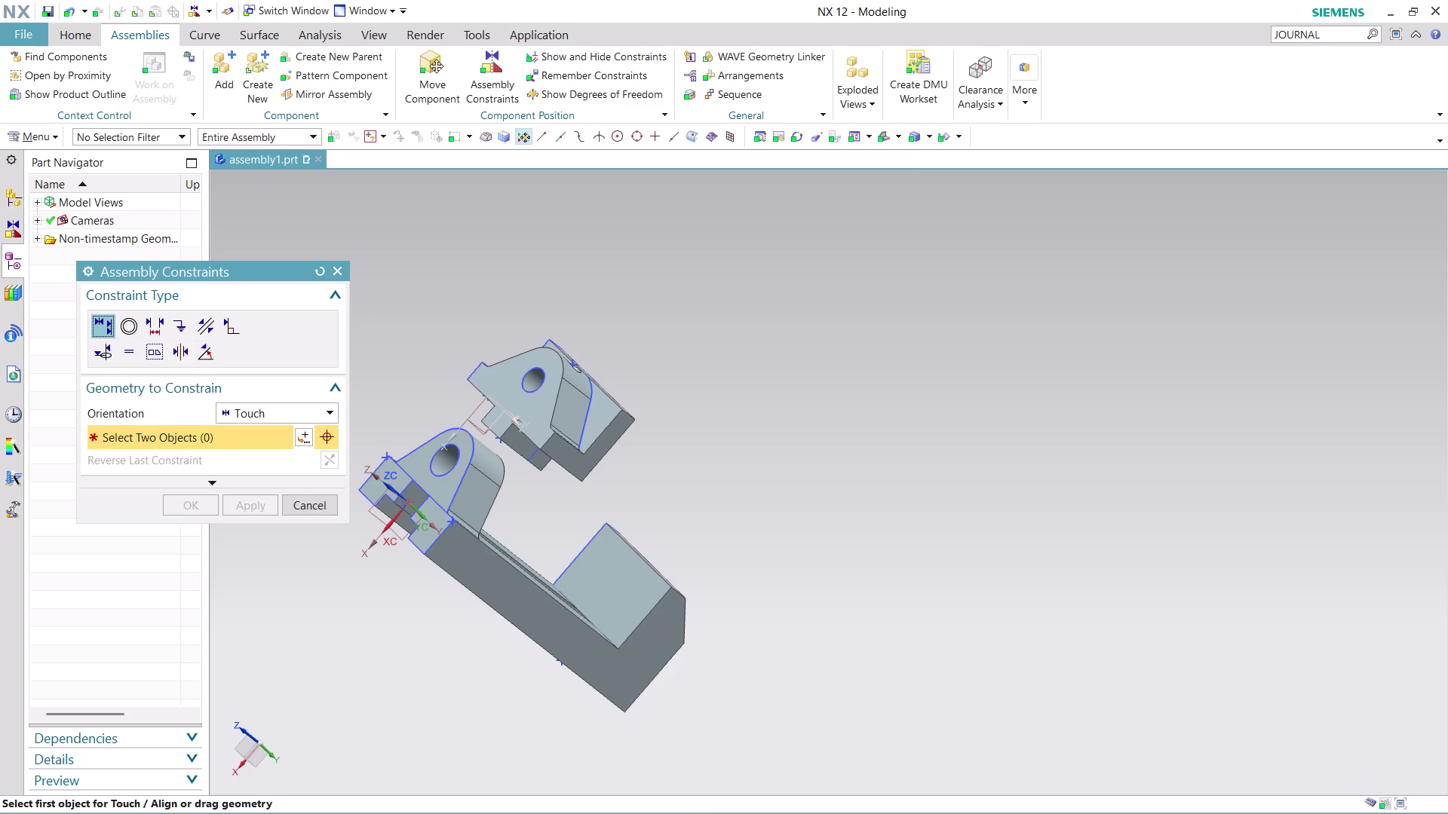
scroll(up, 3)
middle_drag(693, 497, 709, 481)
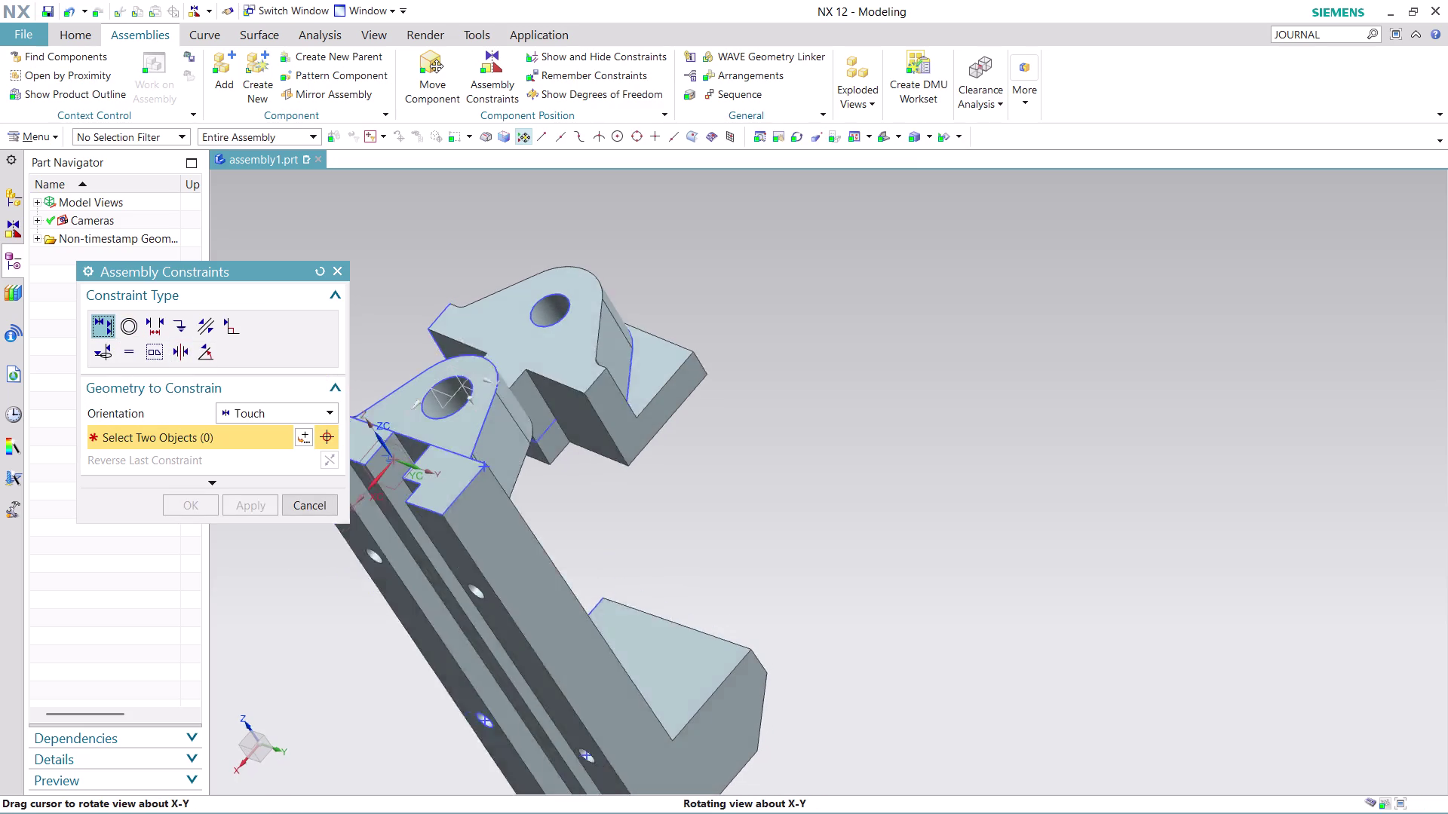
middle_drag(708, 481, 720, 467)
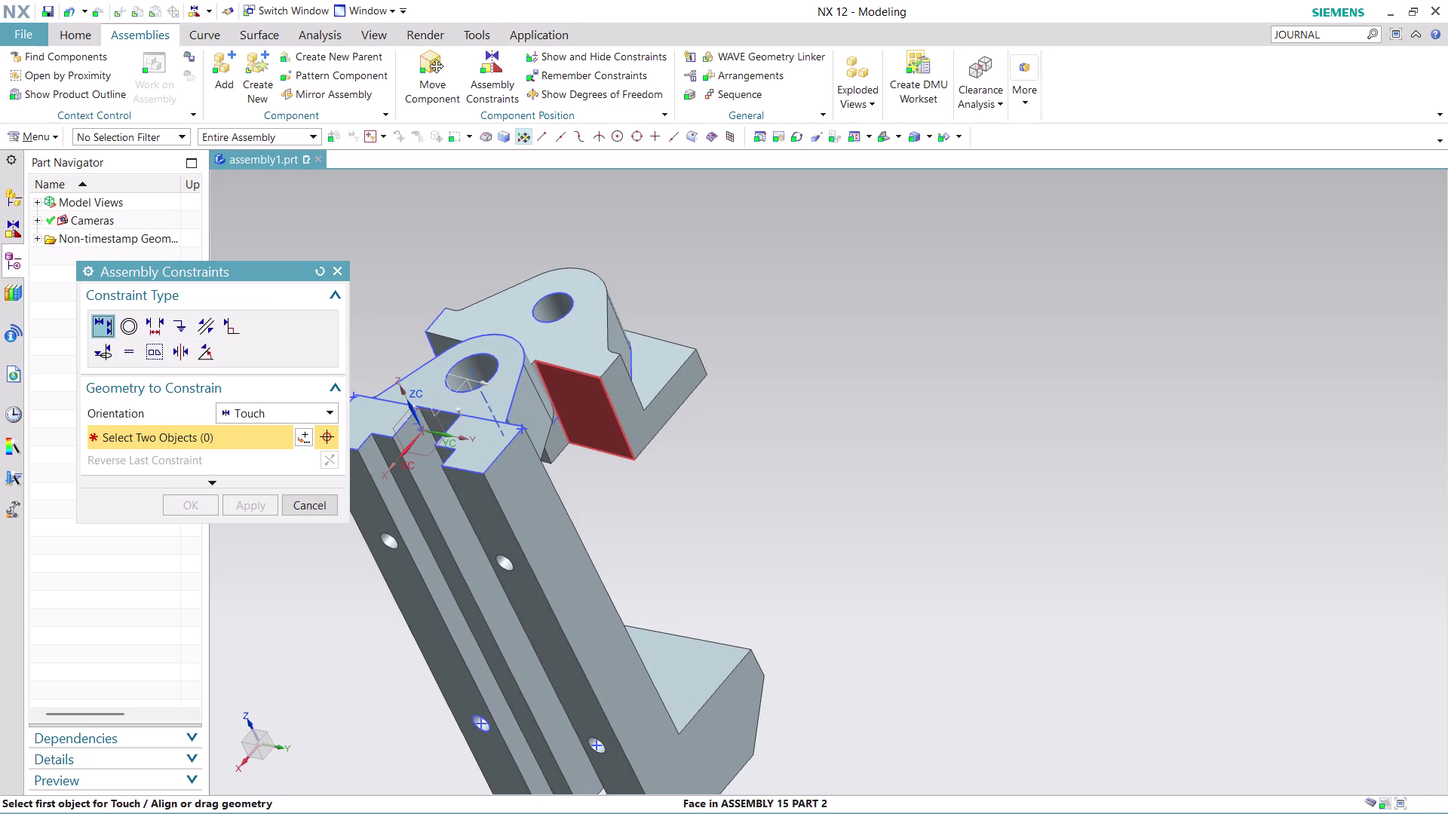
click(581, 393)
click(706, 410)
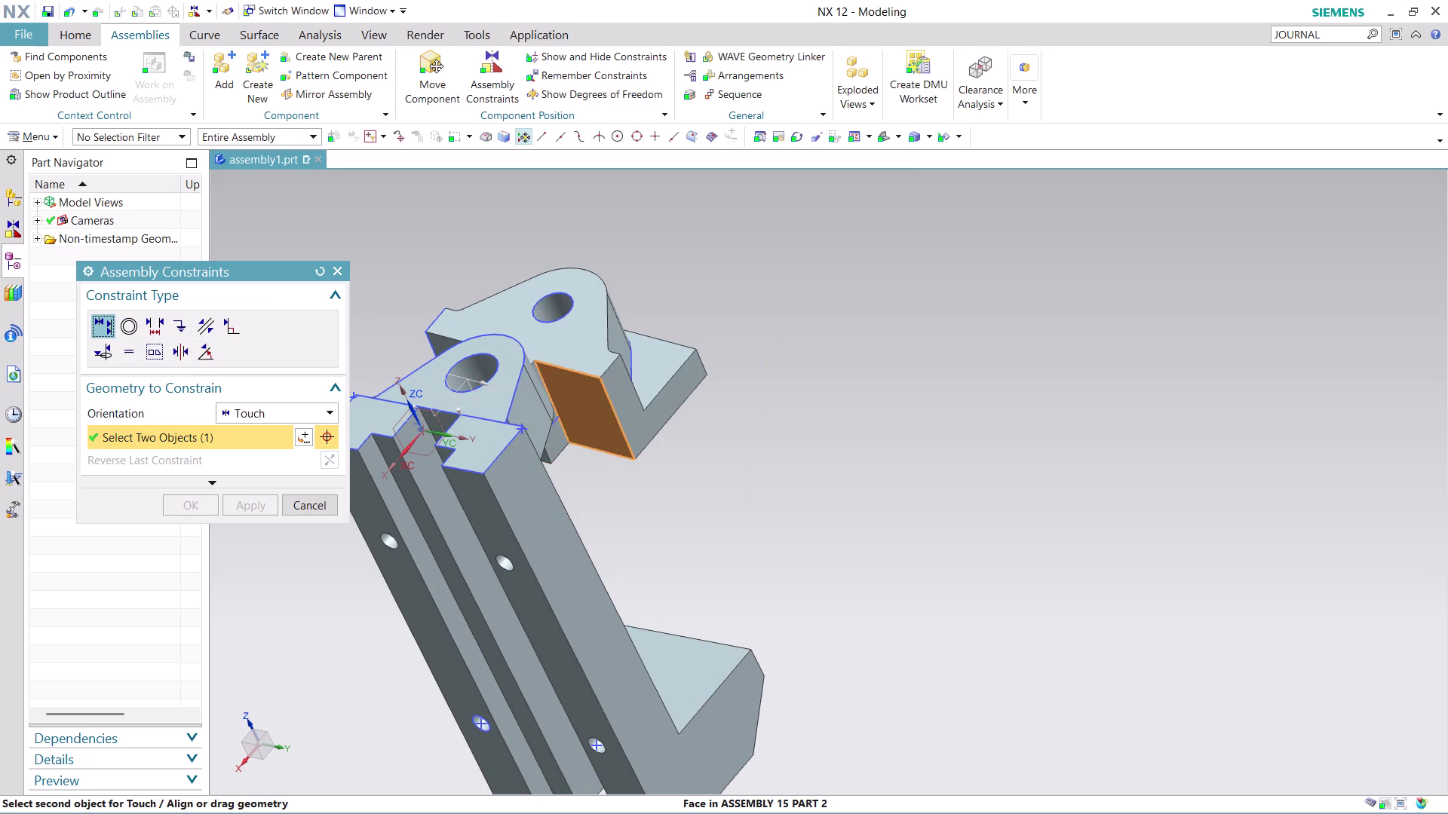
scroll(down, 3)
middle_drag(744, 423, 678, 487)
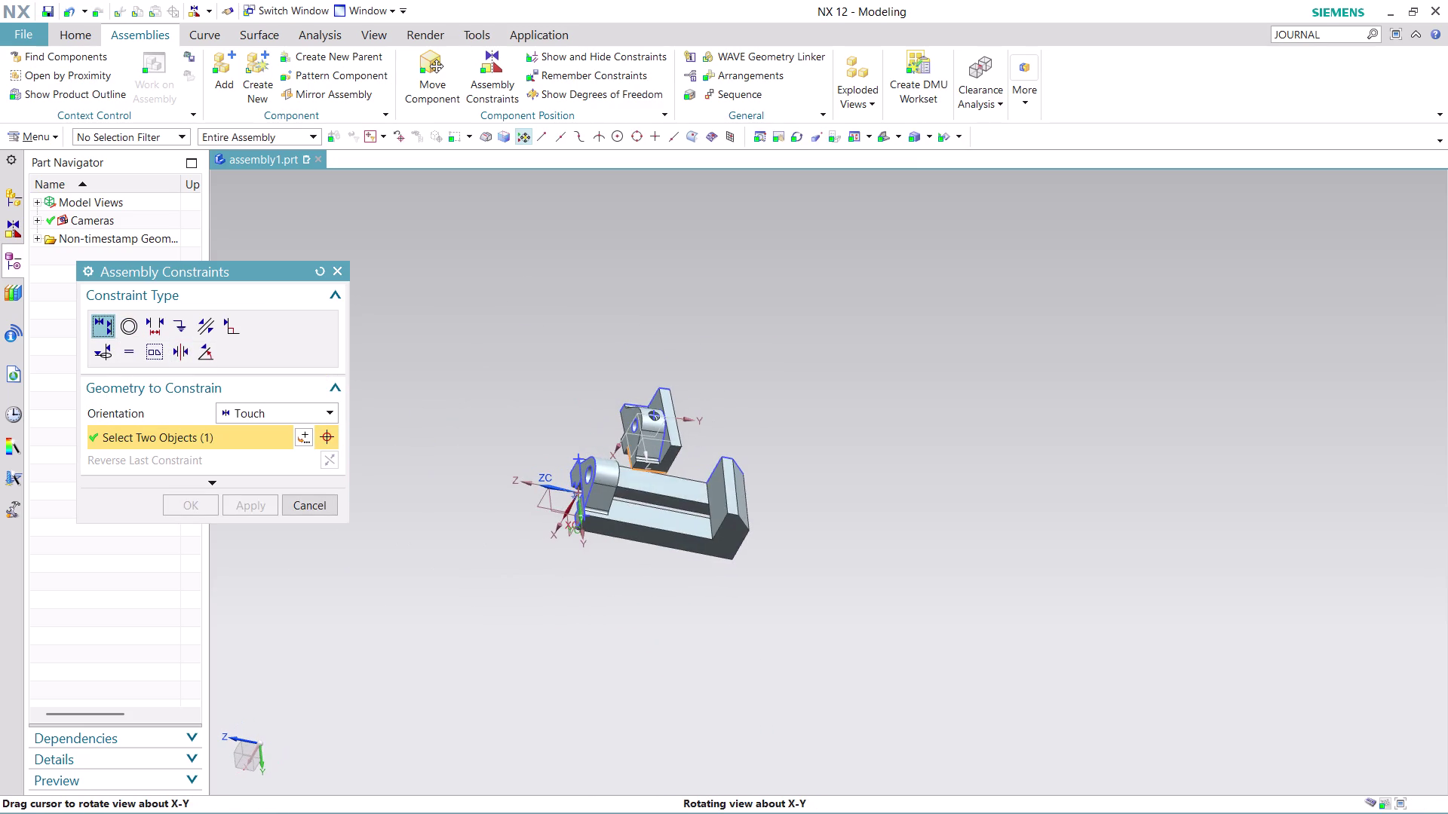
middle_drag(678, 488, 677, 488)
click(655, 513)
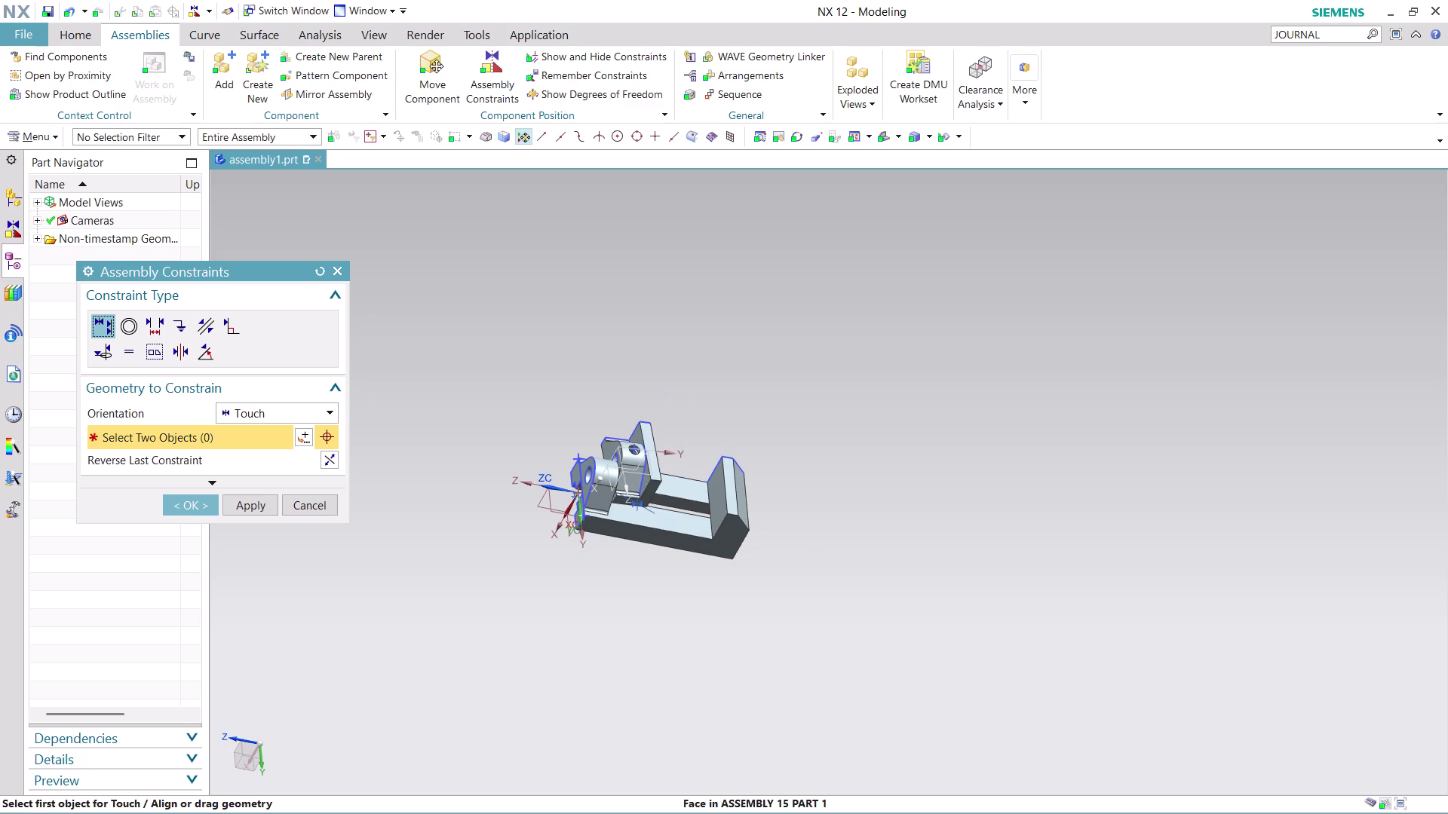
Touch another plate face to the body's top face and apply the constraints.
scroll(up, 3)
middle_drag(593, 405, 679, 450)
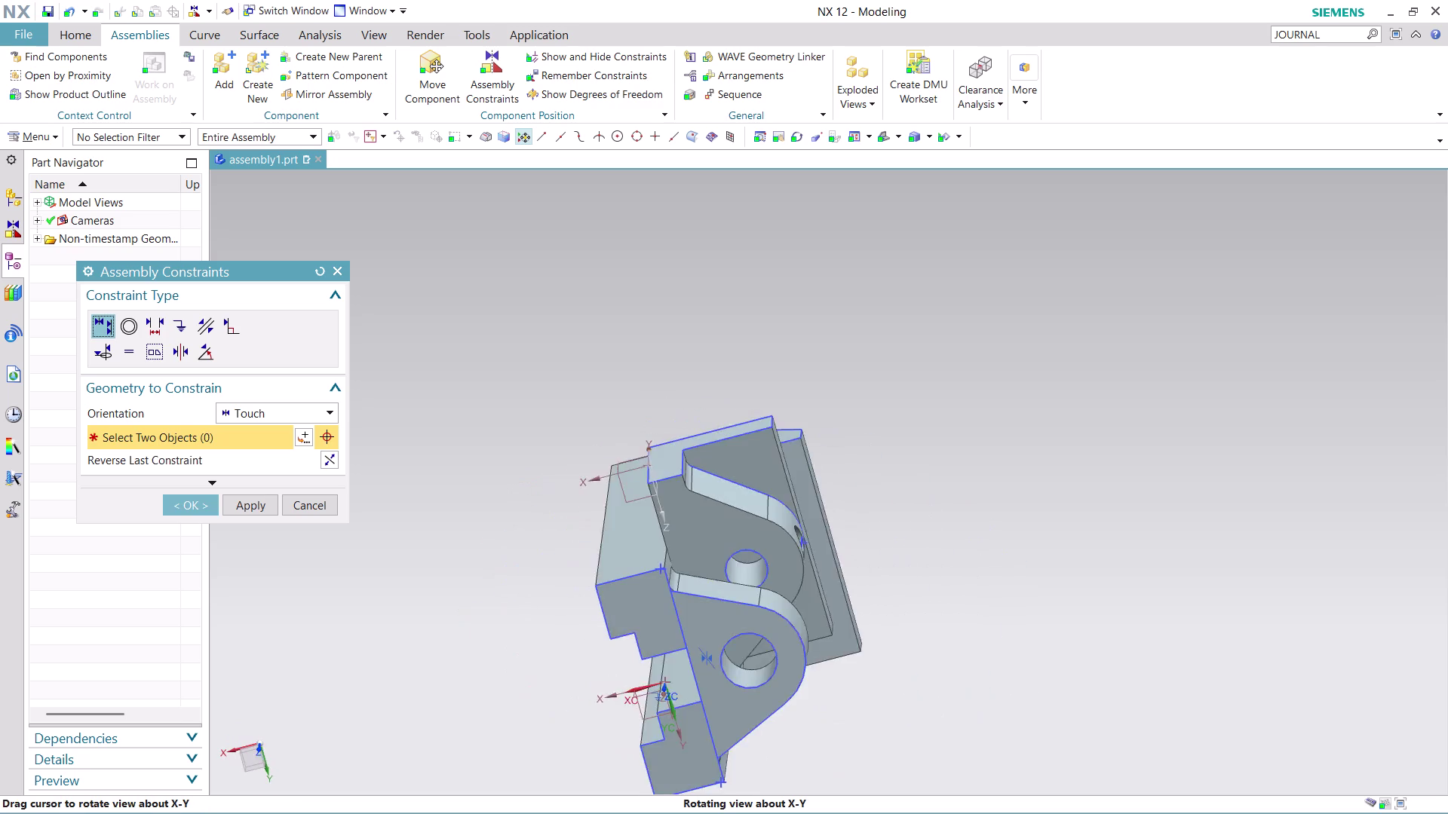
middle_drag(679, 450, 691, 457)
scroll(up, 3)
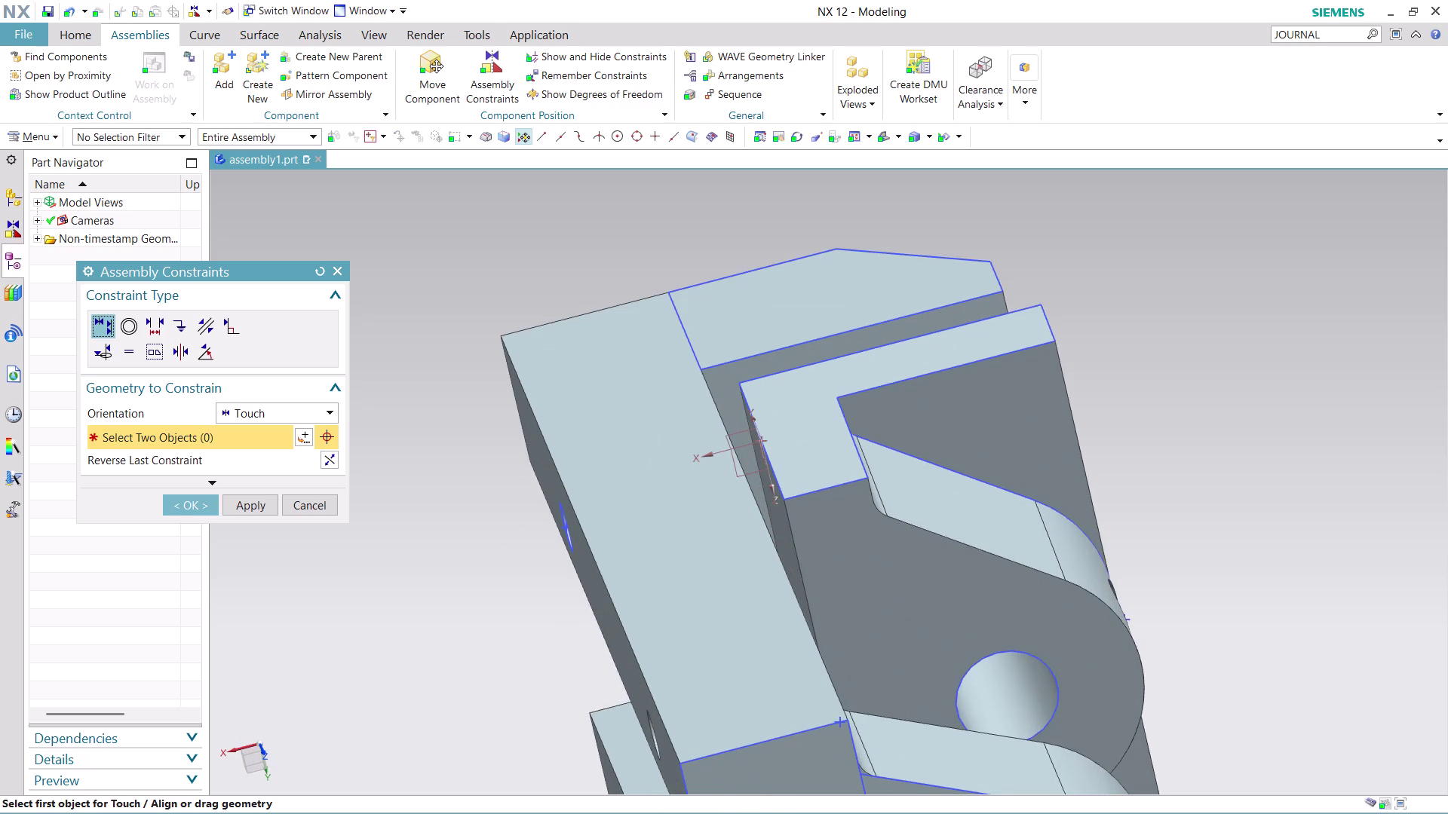
middle_drag(505, 537, 519, 531)
click(860, 486)
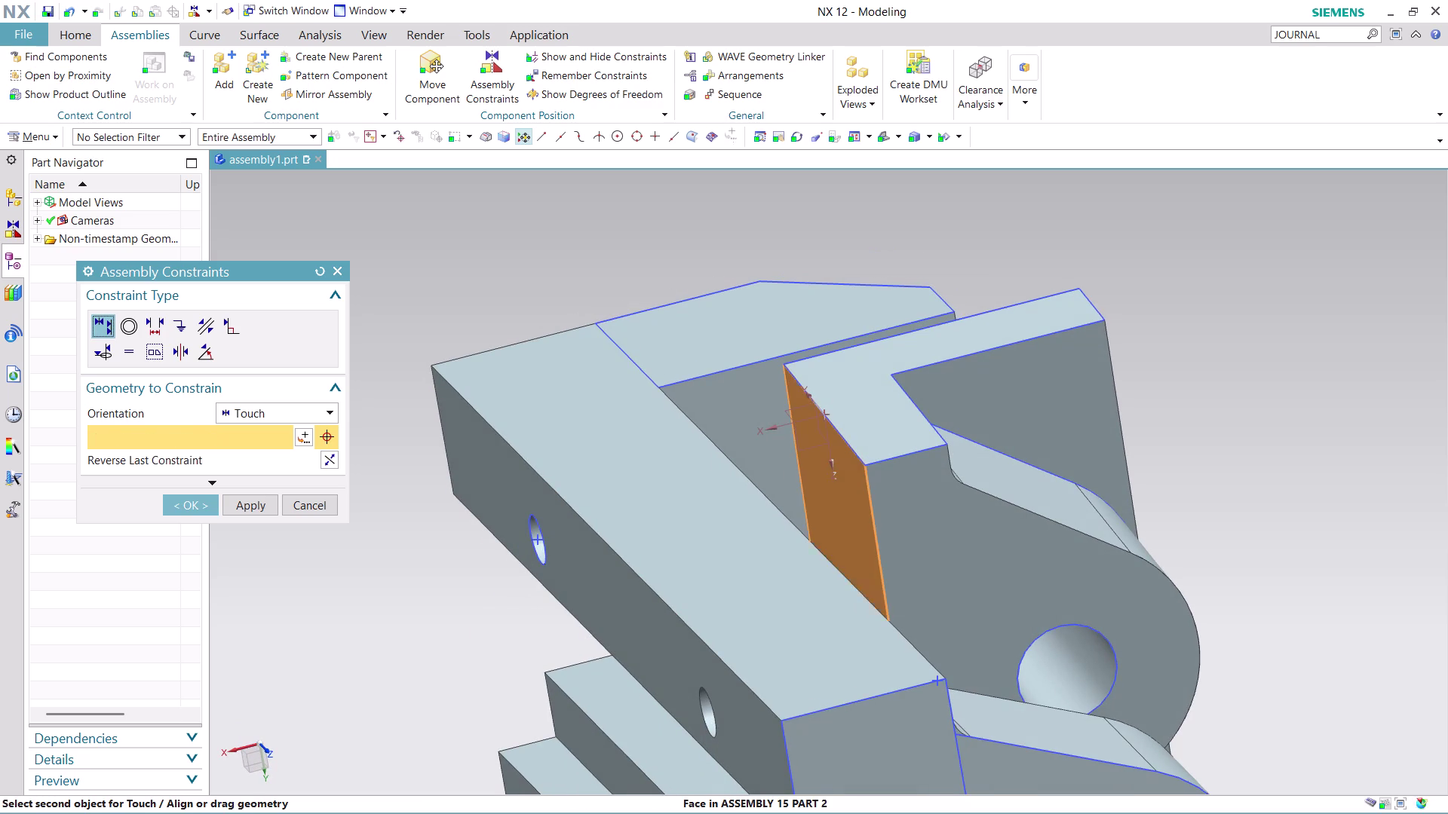
scroll(down, 3)
middle_drag(489, 632, 447, 659)
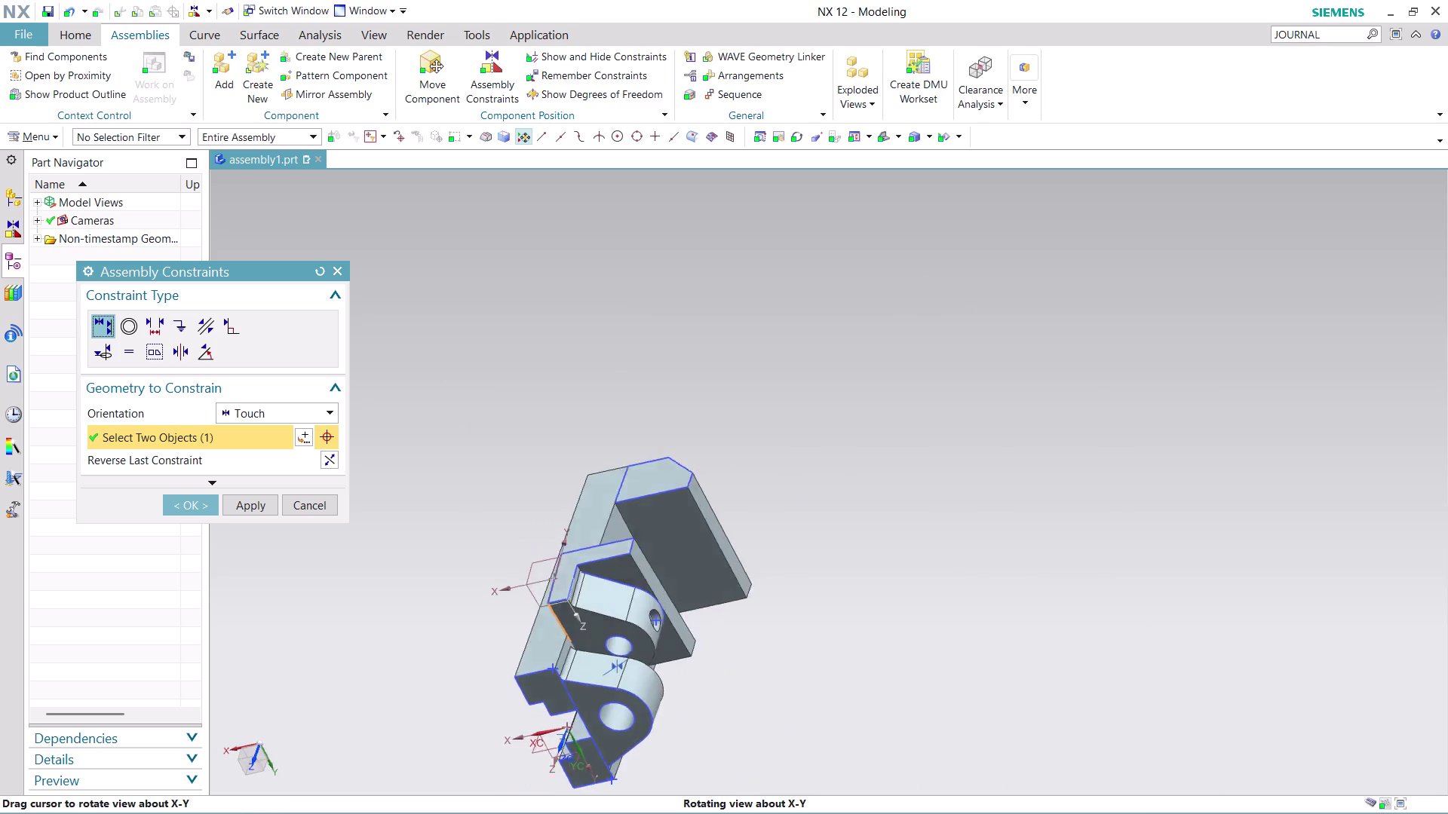
middle_drag(447, 659, 381, 632)
click(697, 582)
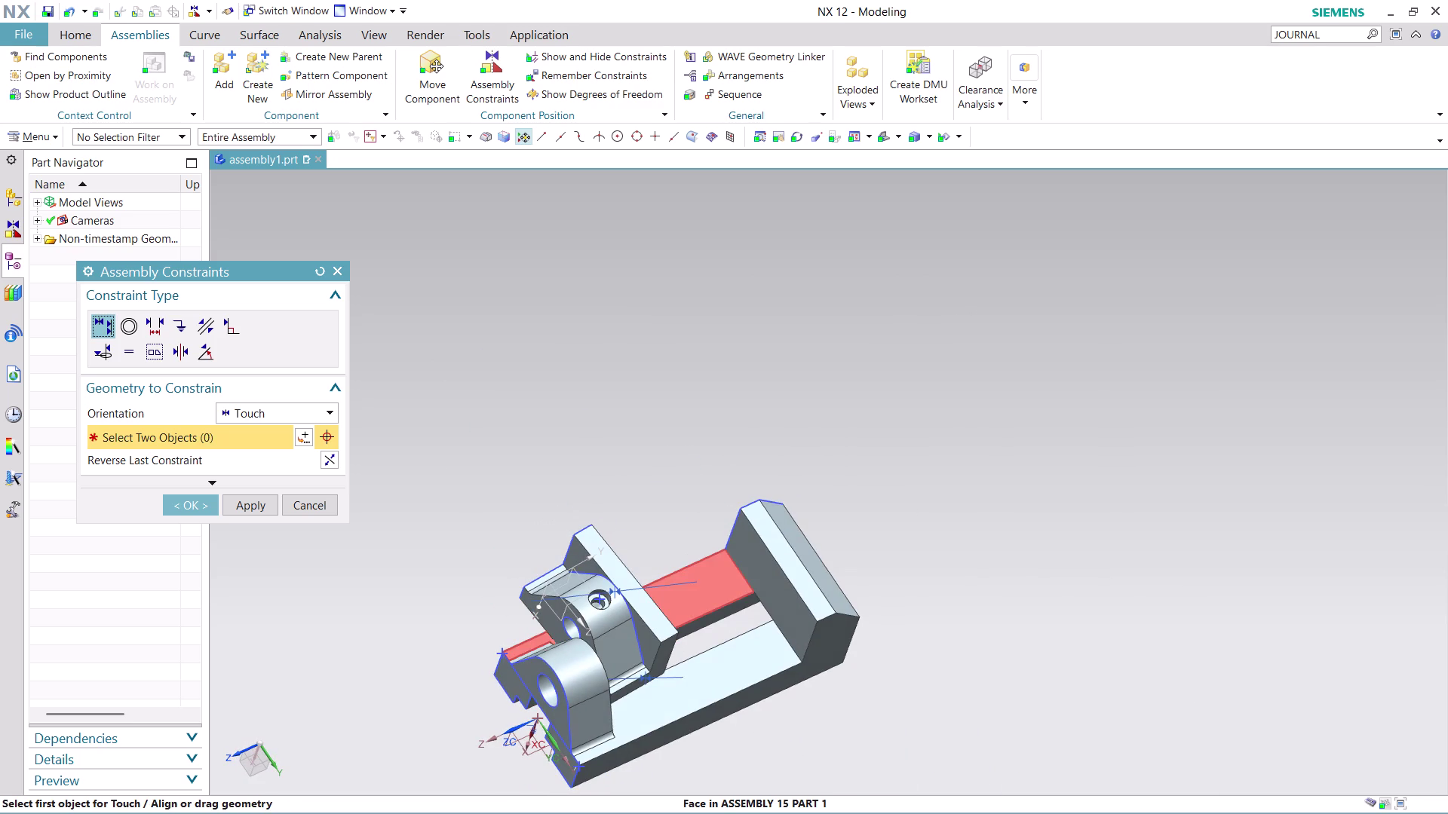
scroll(up, 3)
middle_drag(457, 574, 541, 581)
middle_click(523, 592)
middle_click(522, 590)
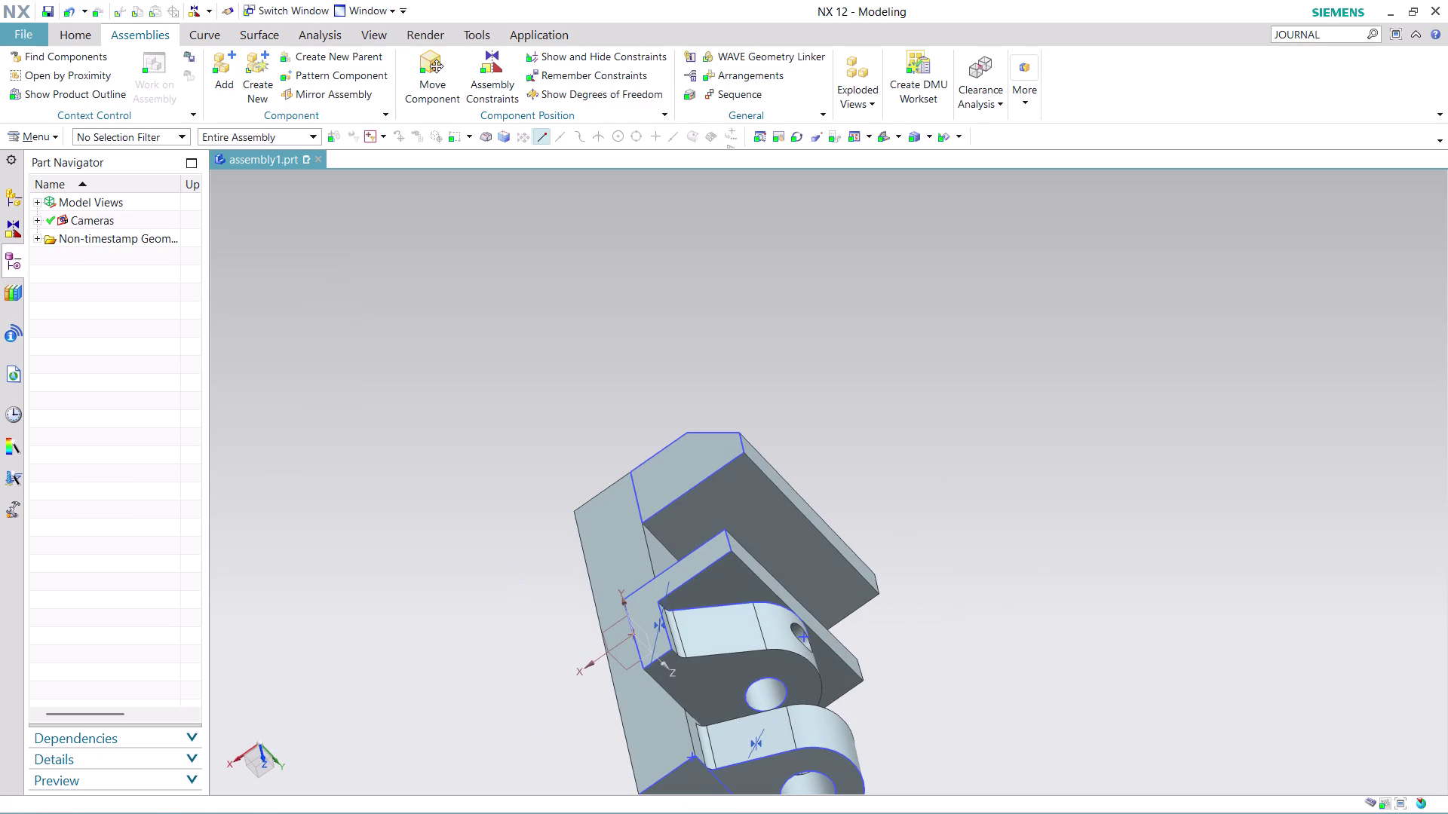
middle_click(510, 552)
scroll(down, 3)
scroll(up, 3)
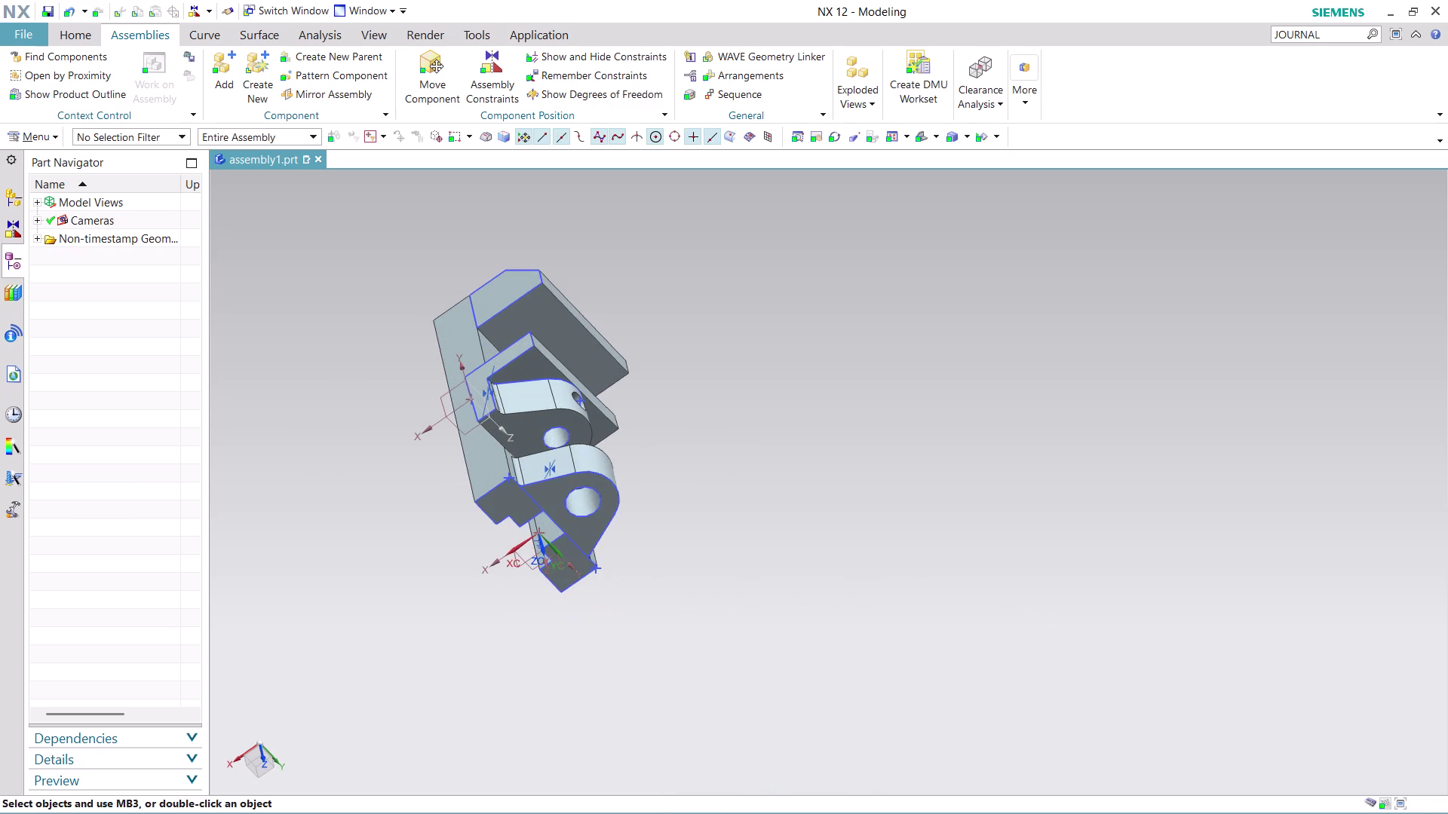
middle_drag(649, 568, 712, 497)
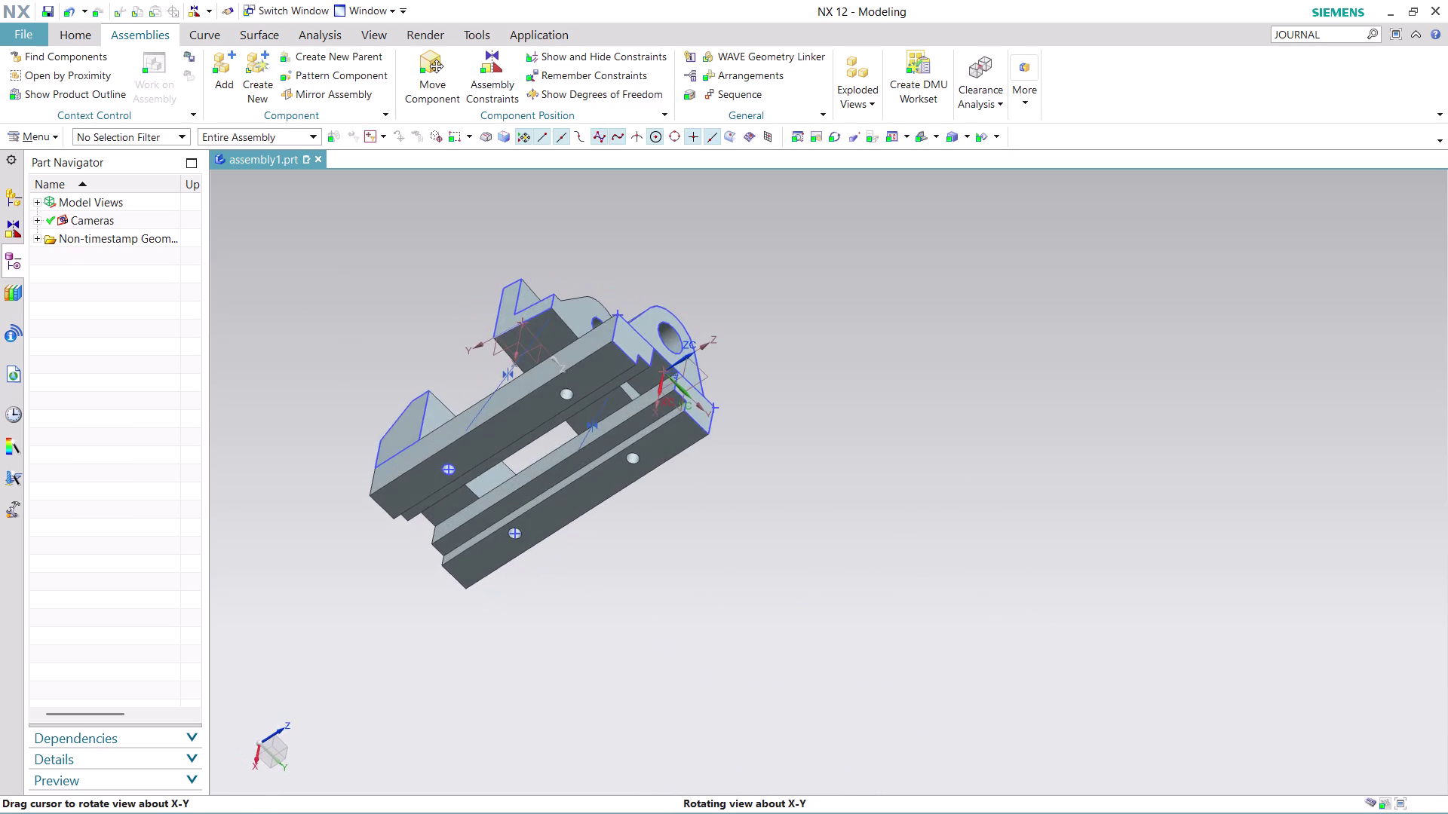
middle_drag(712, 497, 715, 502)
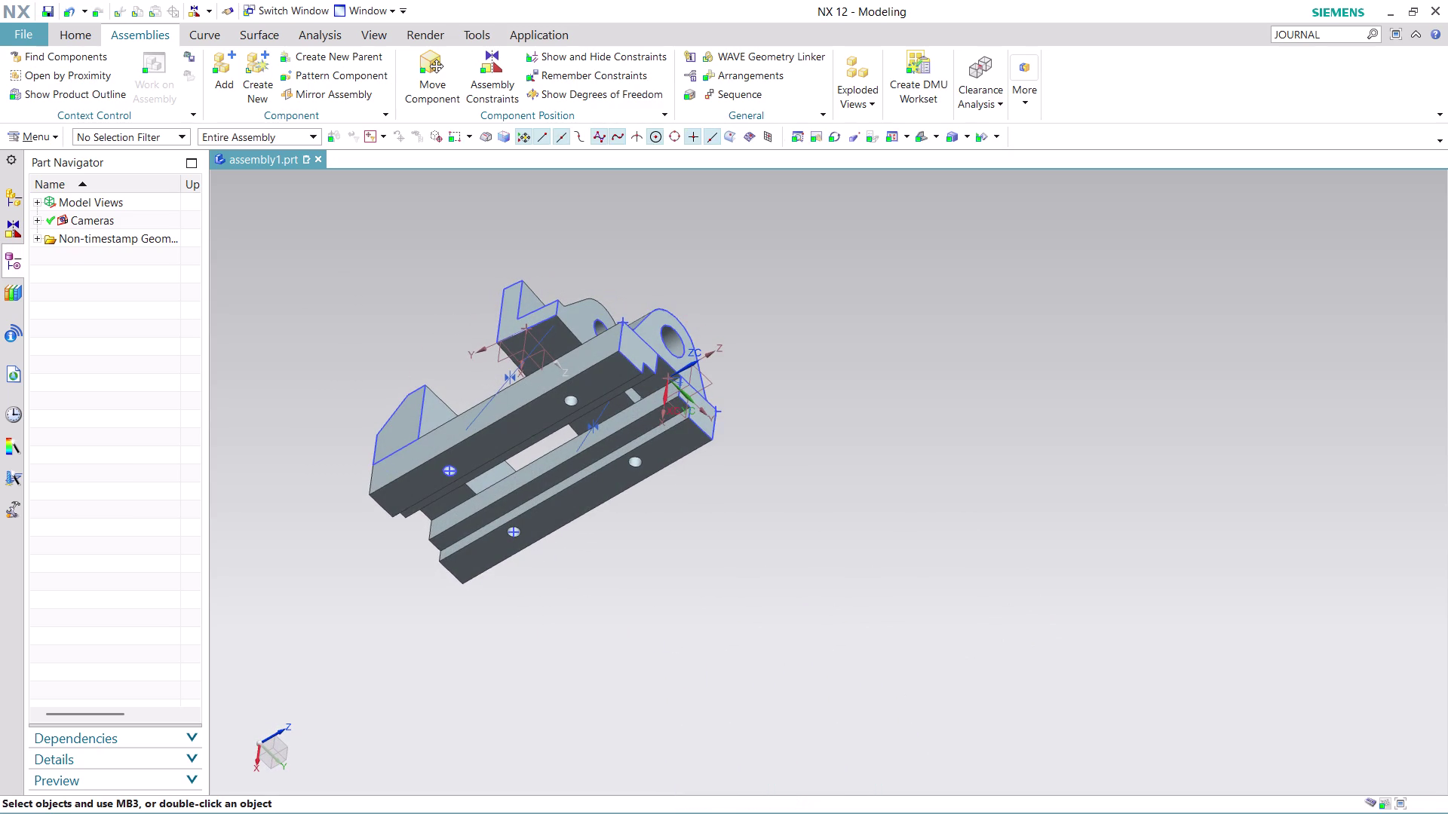
key(ctrl+z)
scroll(down, 3)
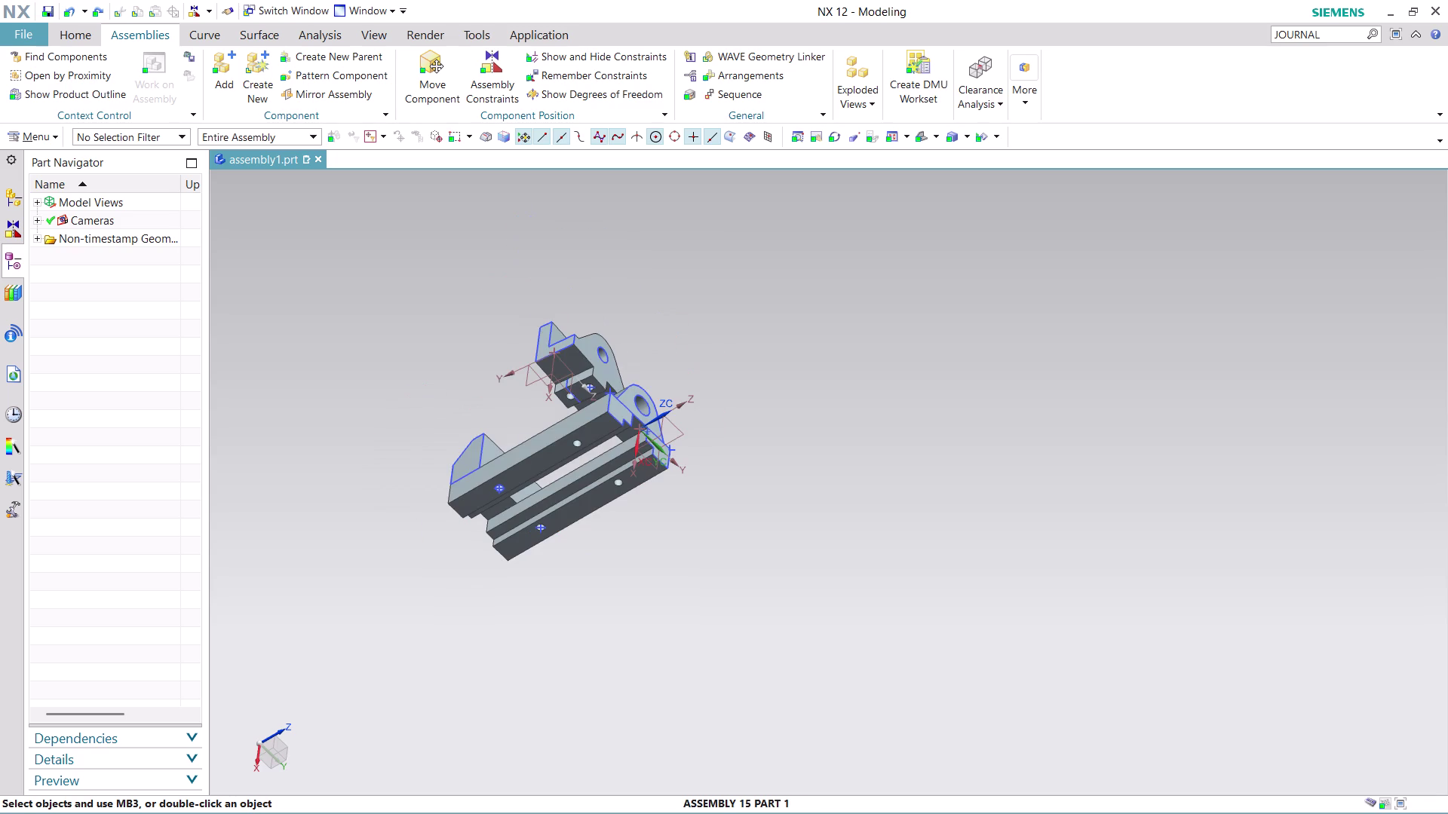
middle_drag(702, 342, 715, 419)
scroll(down, 3)
scroll(up, 3)
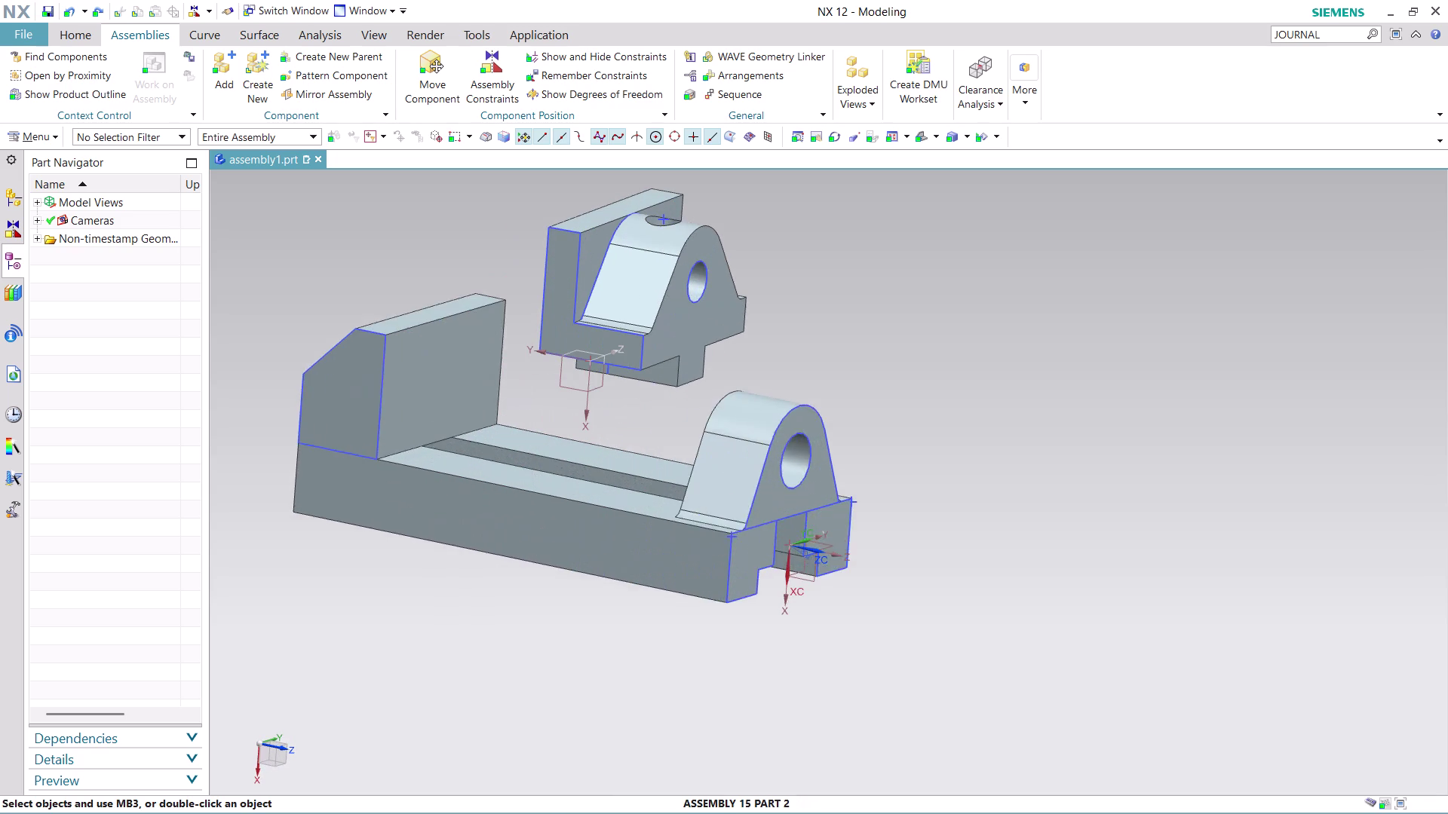
click(484, 61)
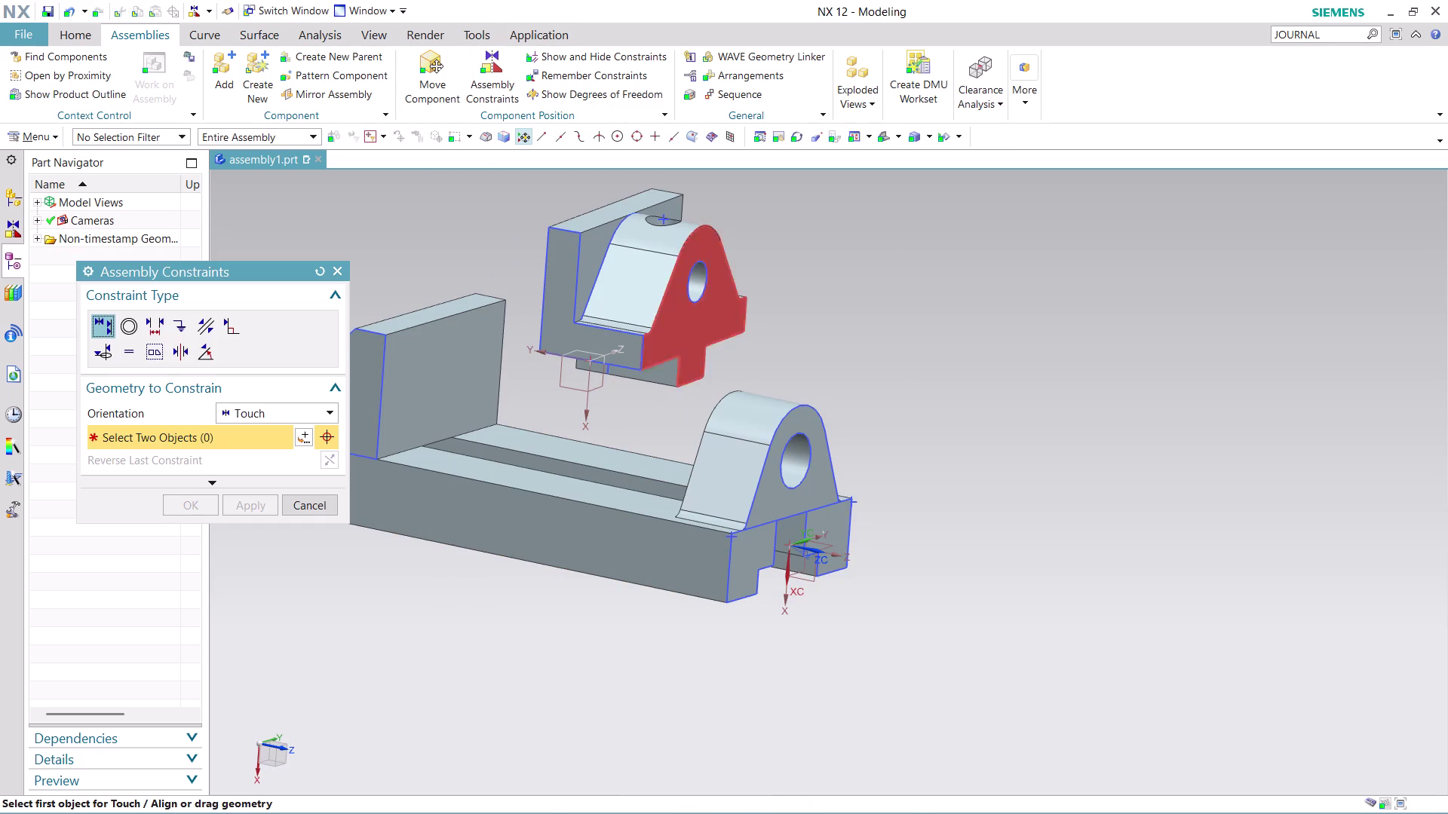
Touch the jaw block's flat side face to the vise body face and confirm.
click(668, 377)
middle_drag(794, 344, 658, 409)
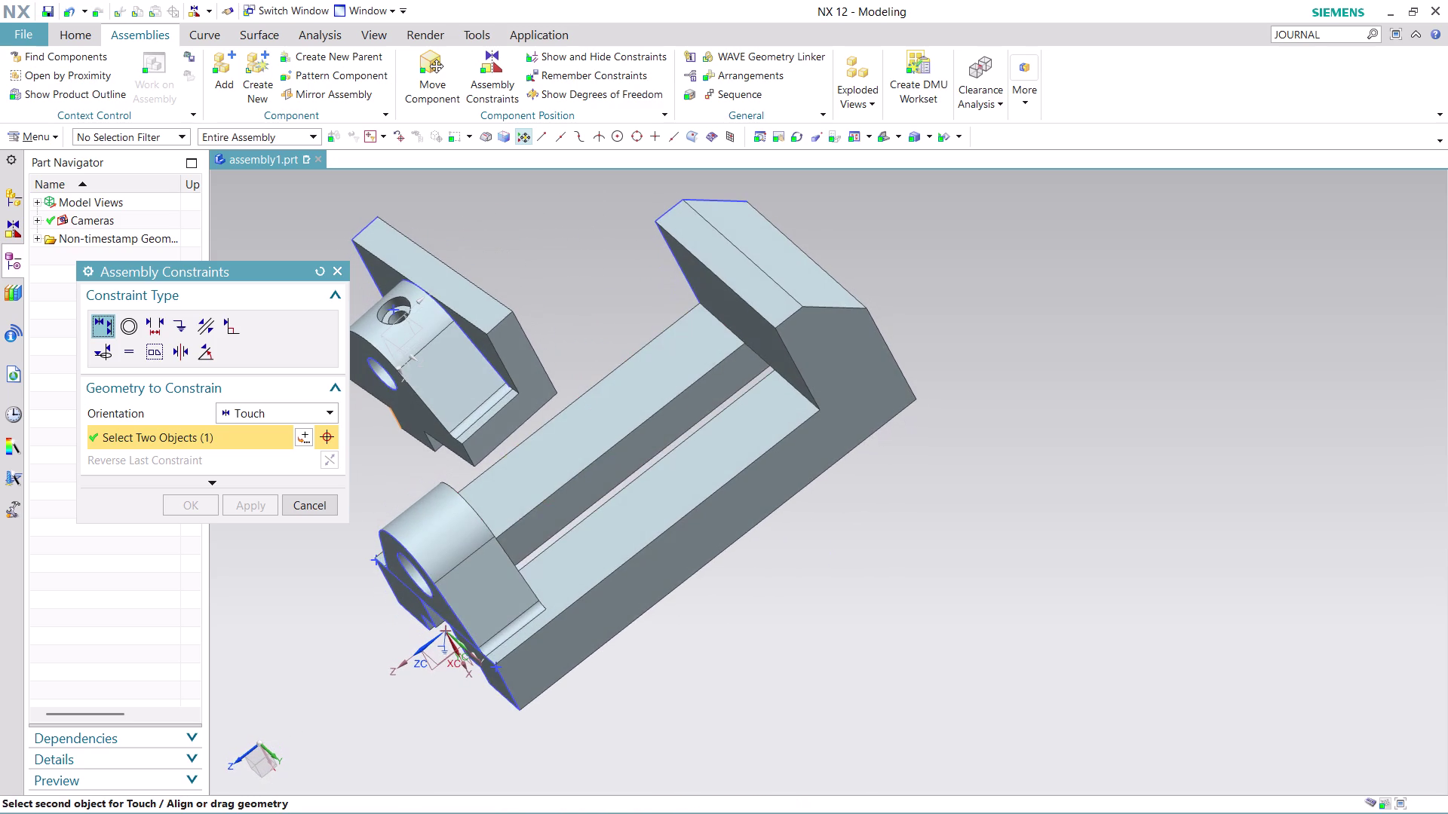
click(615, 465)
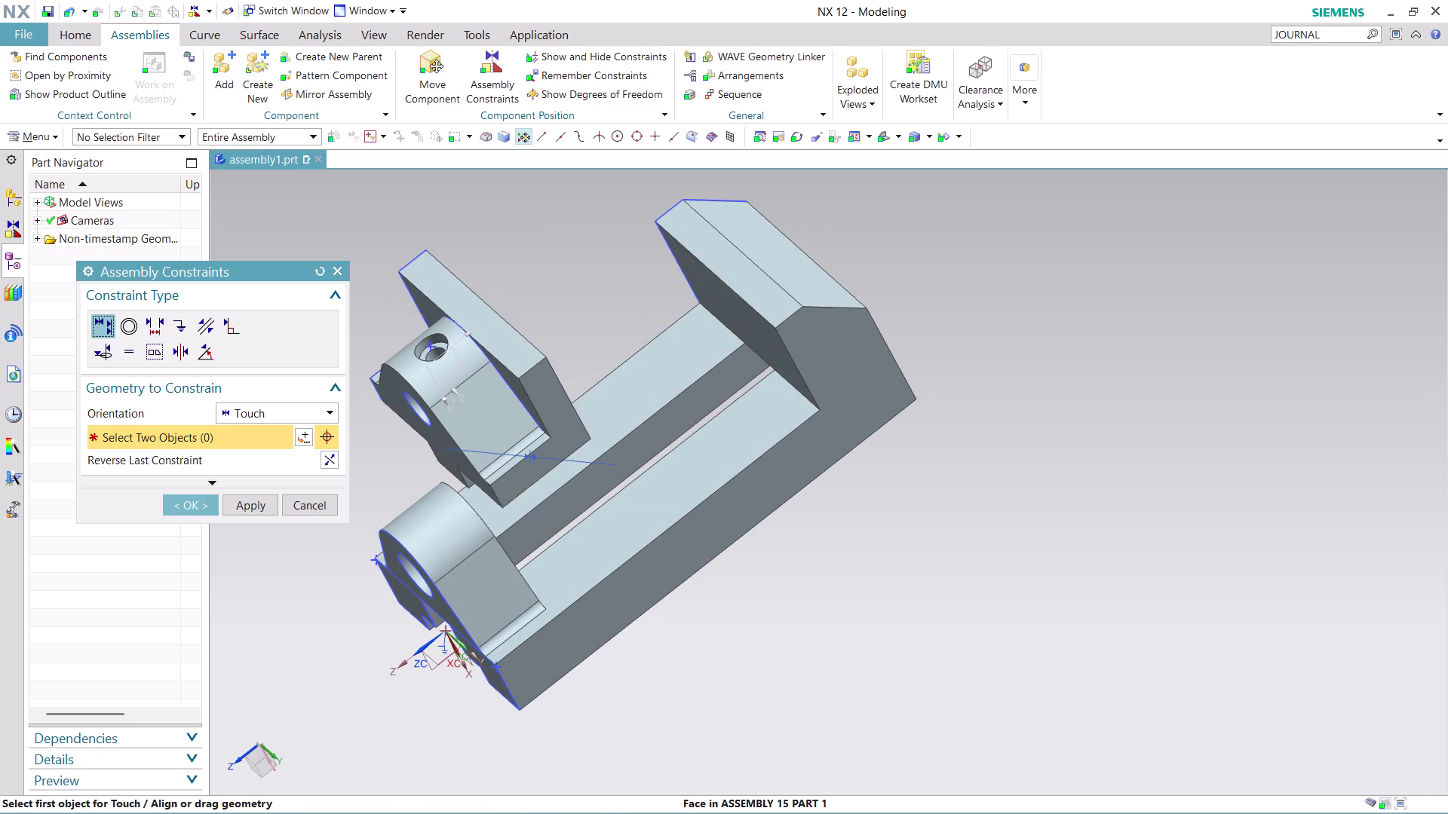
middle_drag(610, 322, 563, 270)
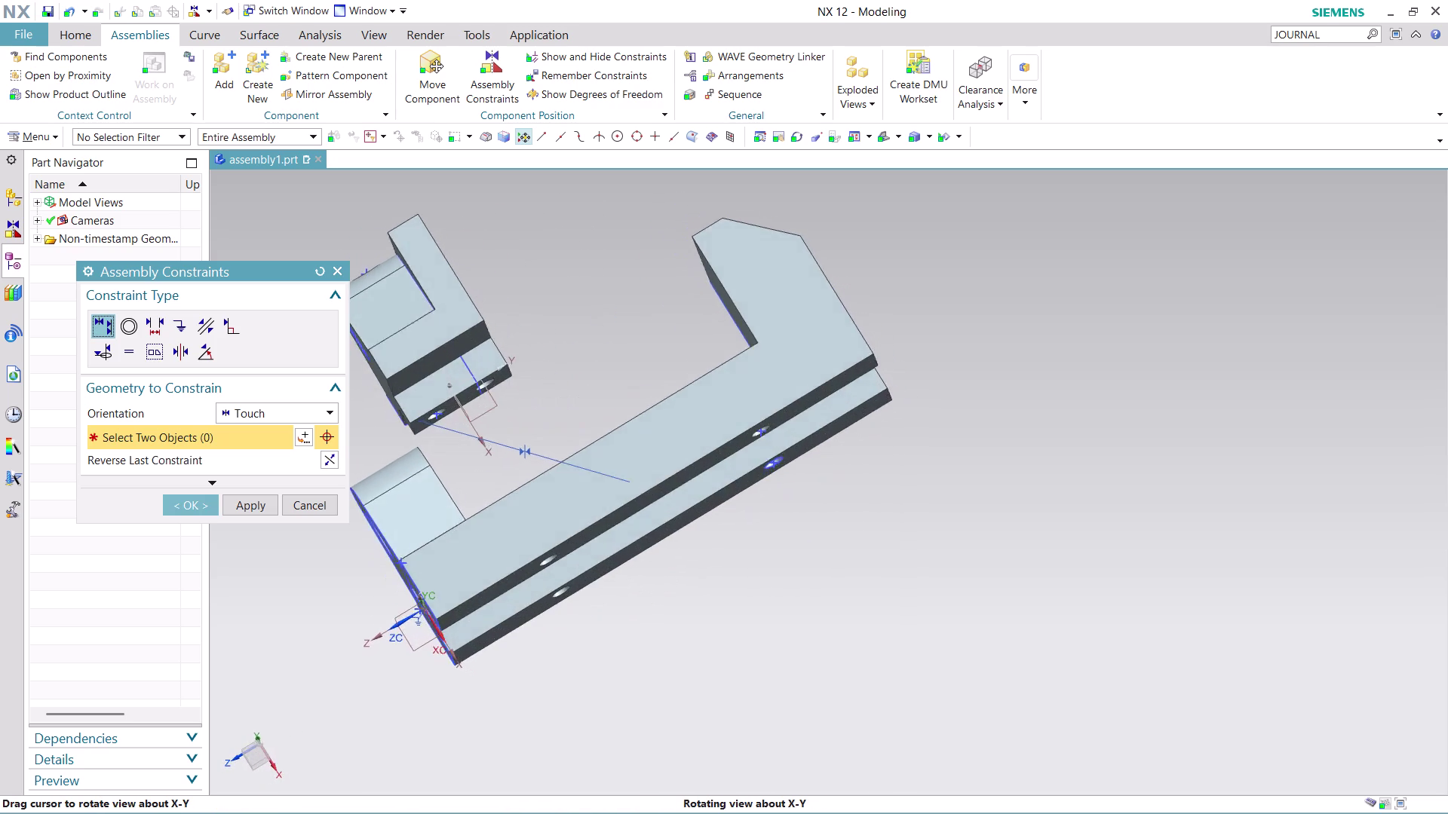
middle_drag(563, 271, 452, 359)
middle_click(452, 359)
scroll(down, 3)
middle_drag(734, 268, 732, 265)
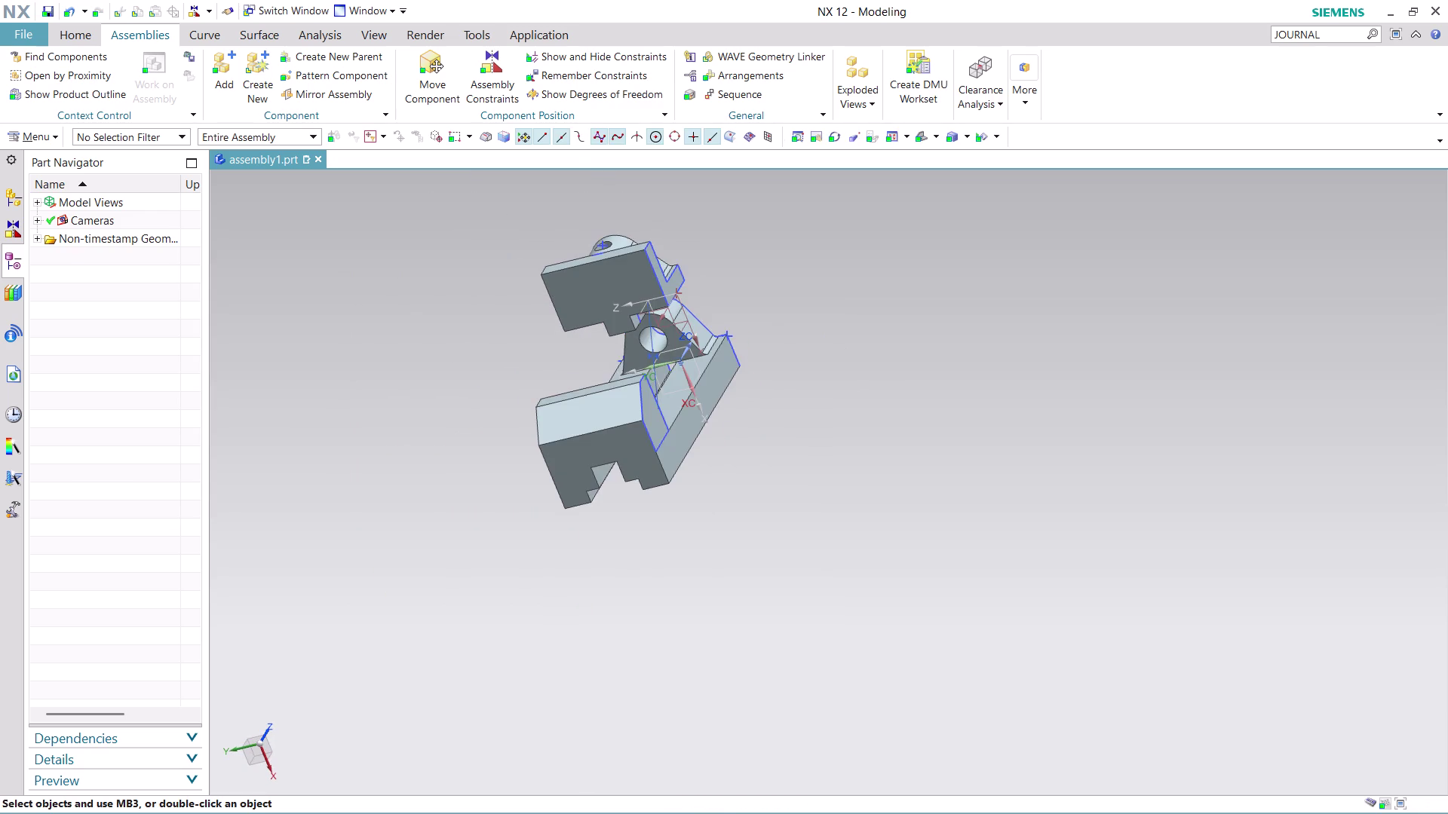
middle_drag(731, 265, 677, 202)
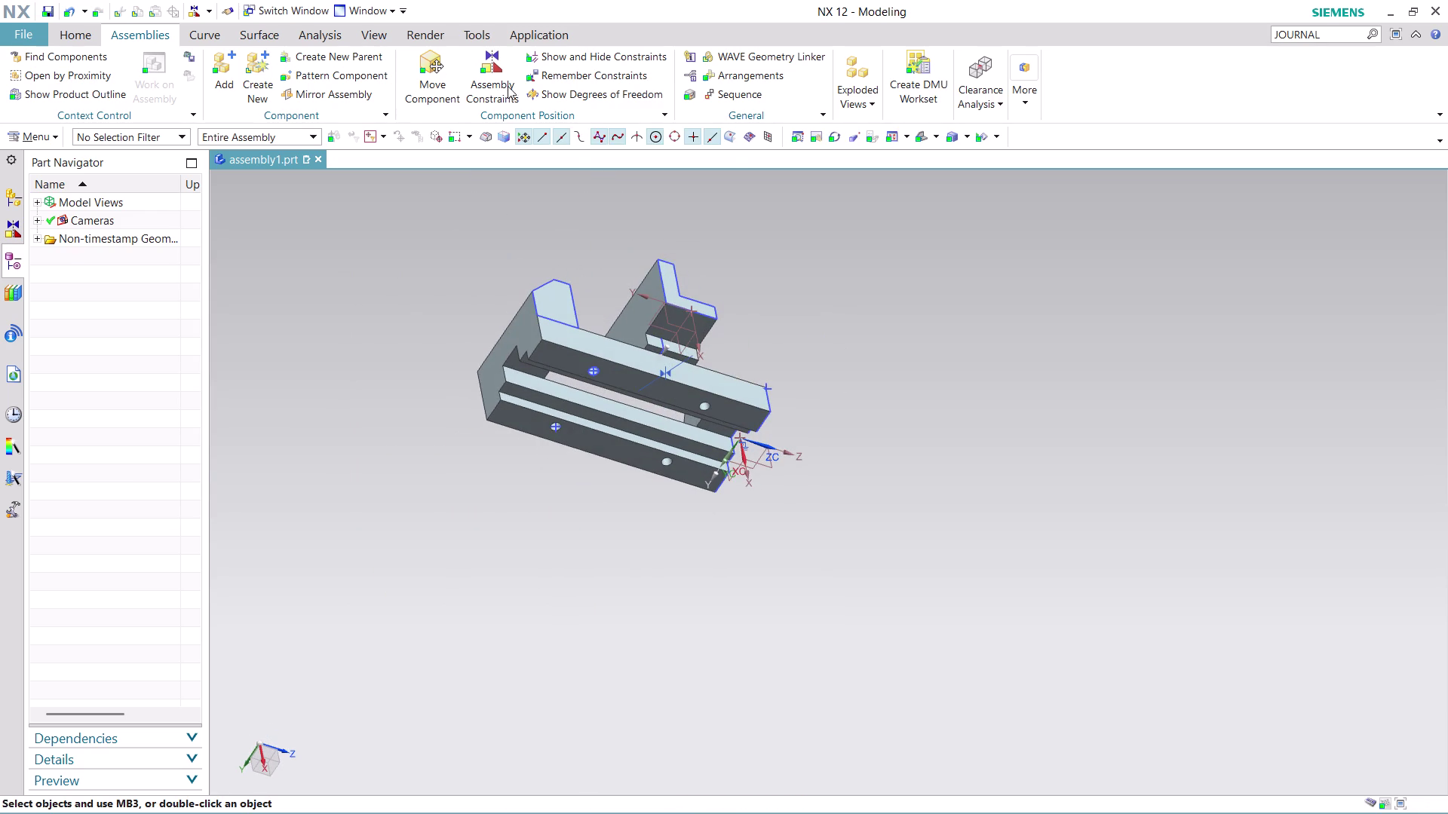
Touch-align the jaw block's bottom face onto the vise body's top face.
click(508, 79)
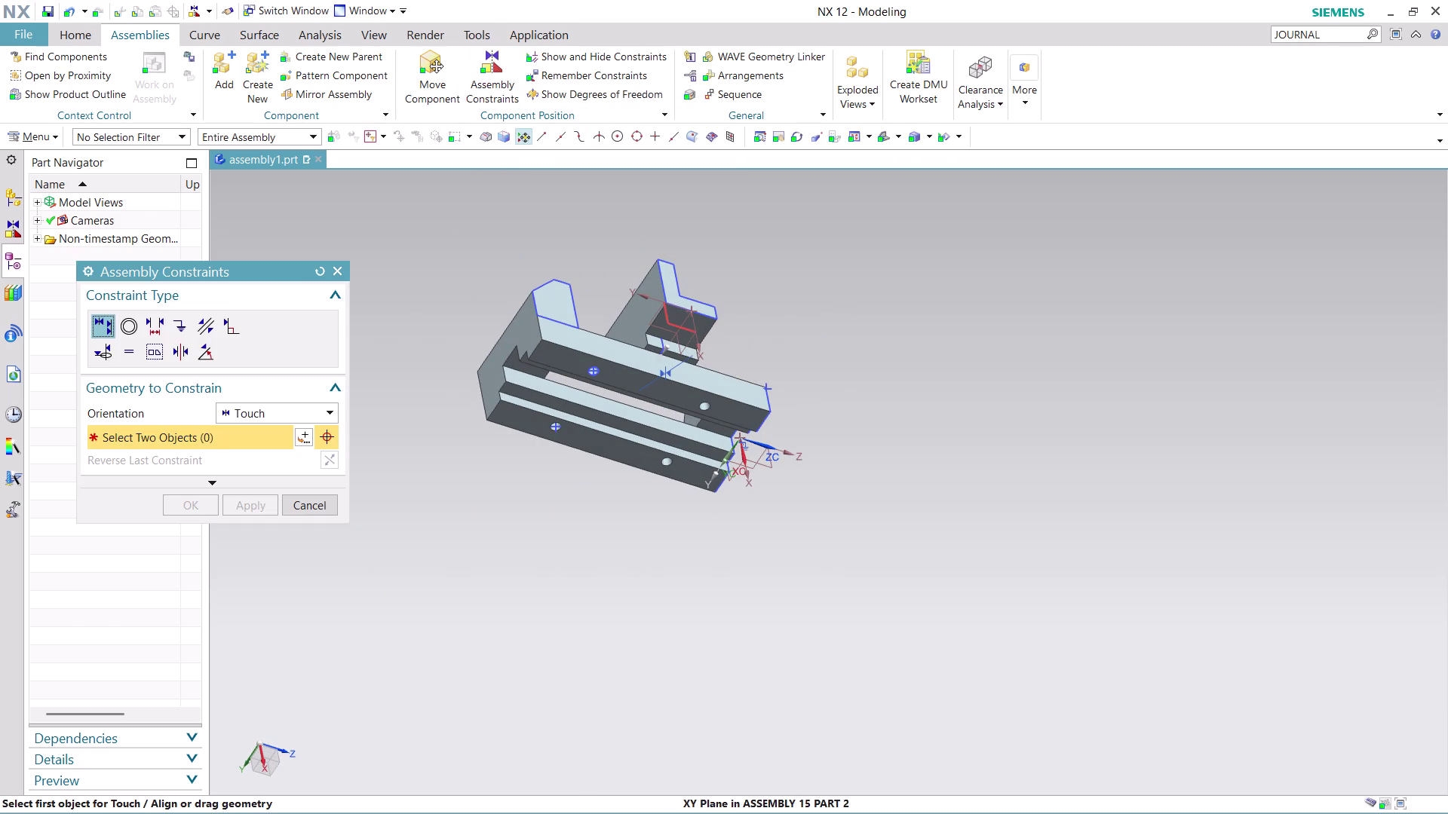
click(675, 316)
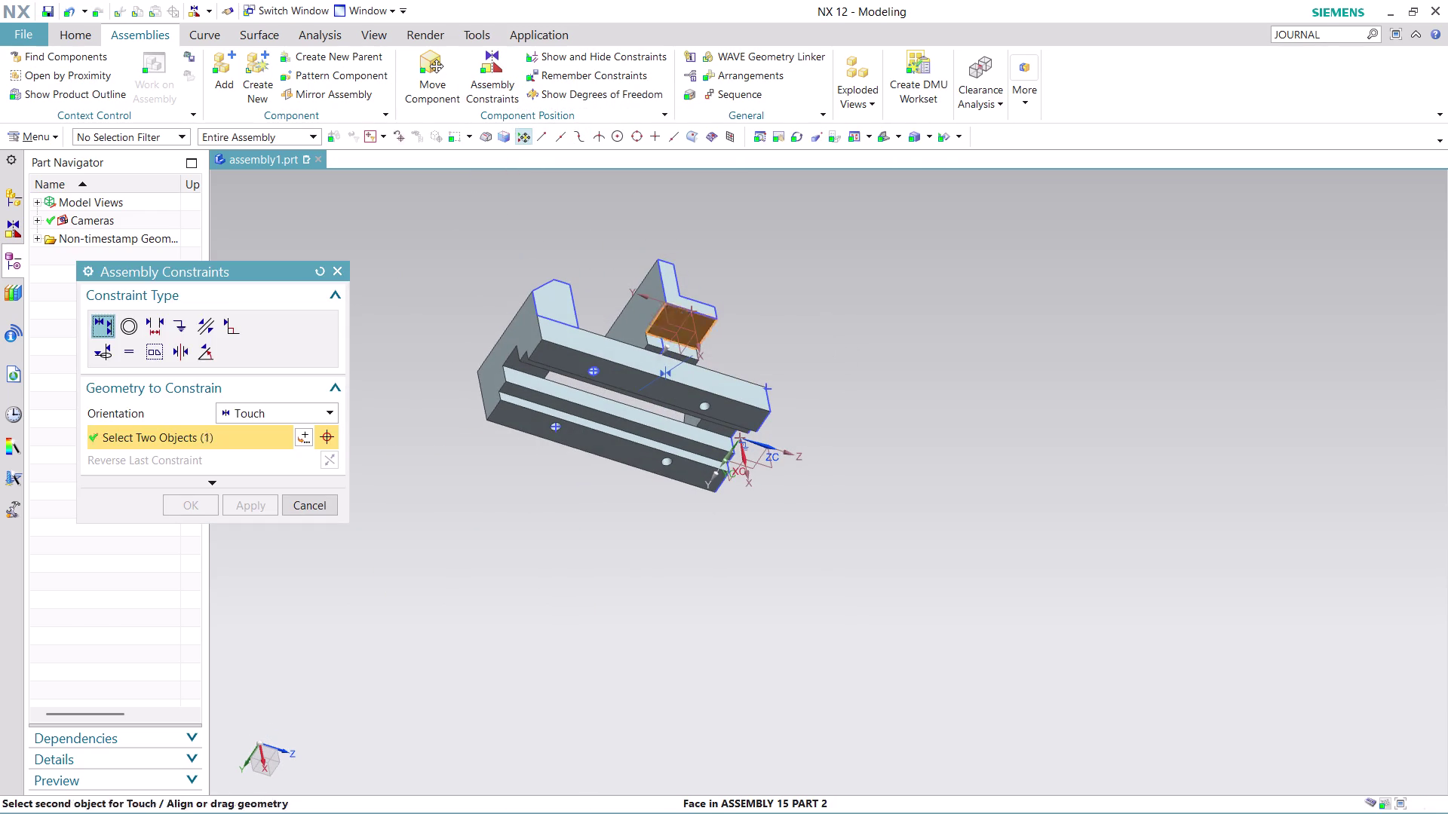
middle_drag(732, 294, 733, 378)
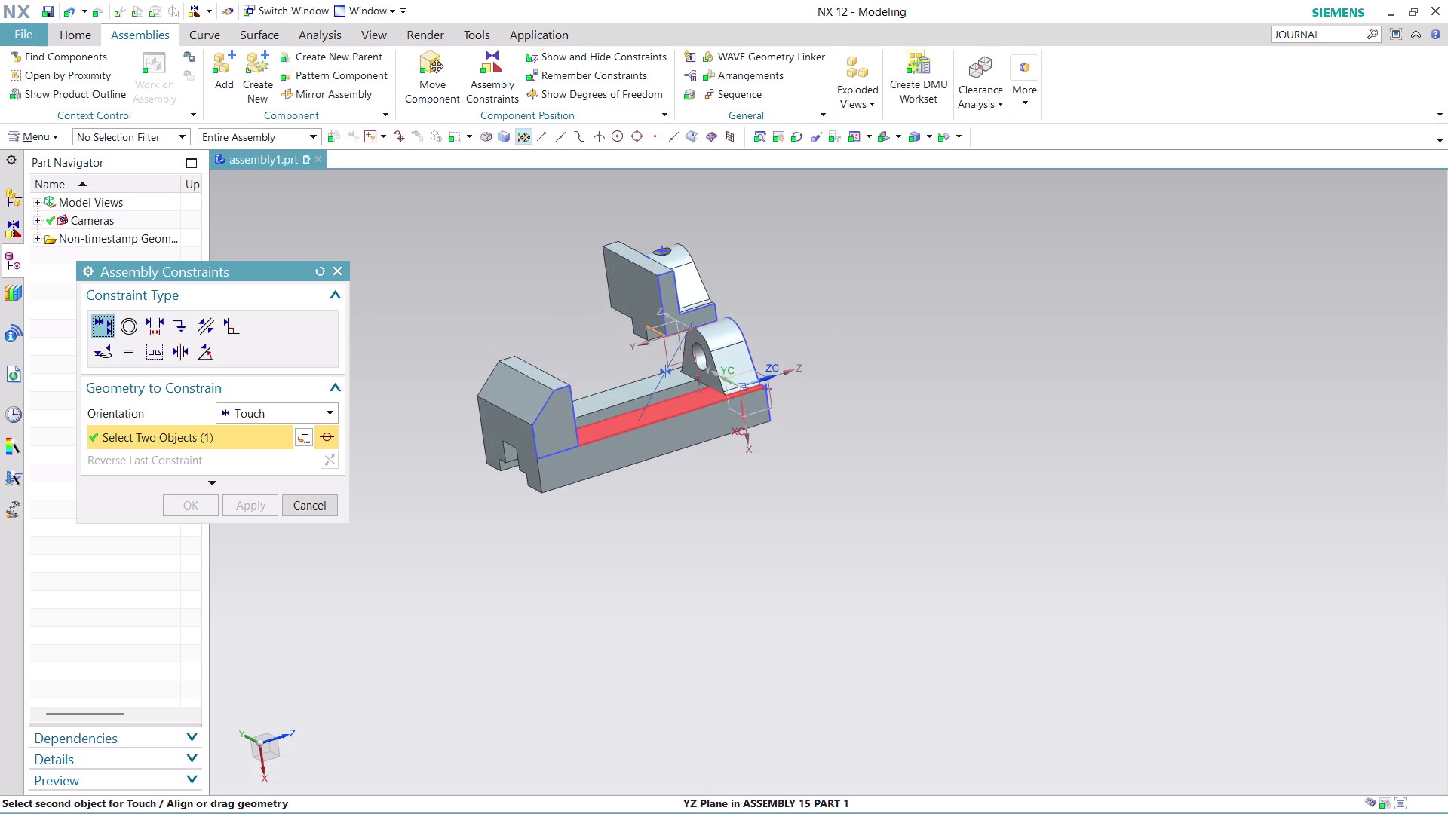
click(672, 407)
scroll(up, 3)
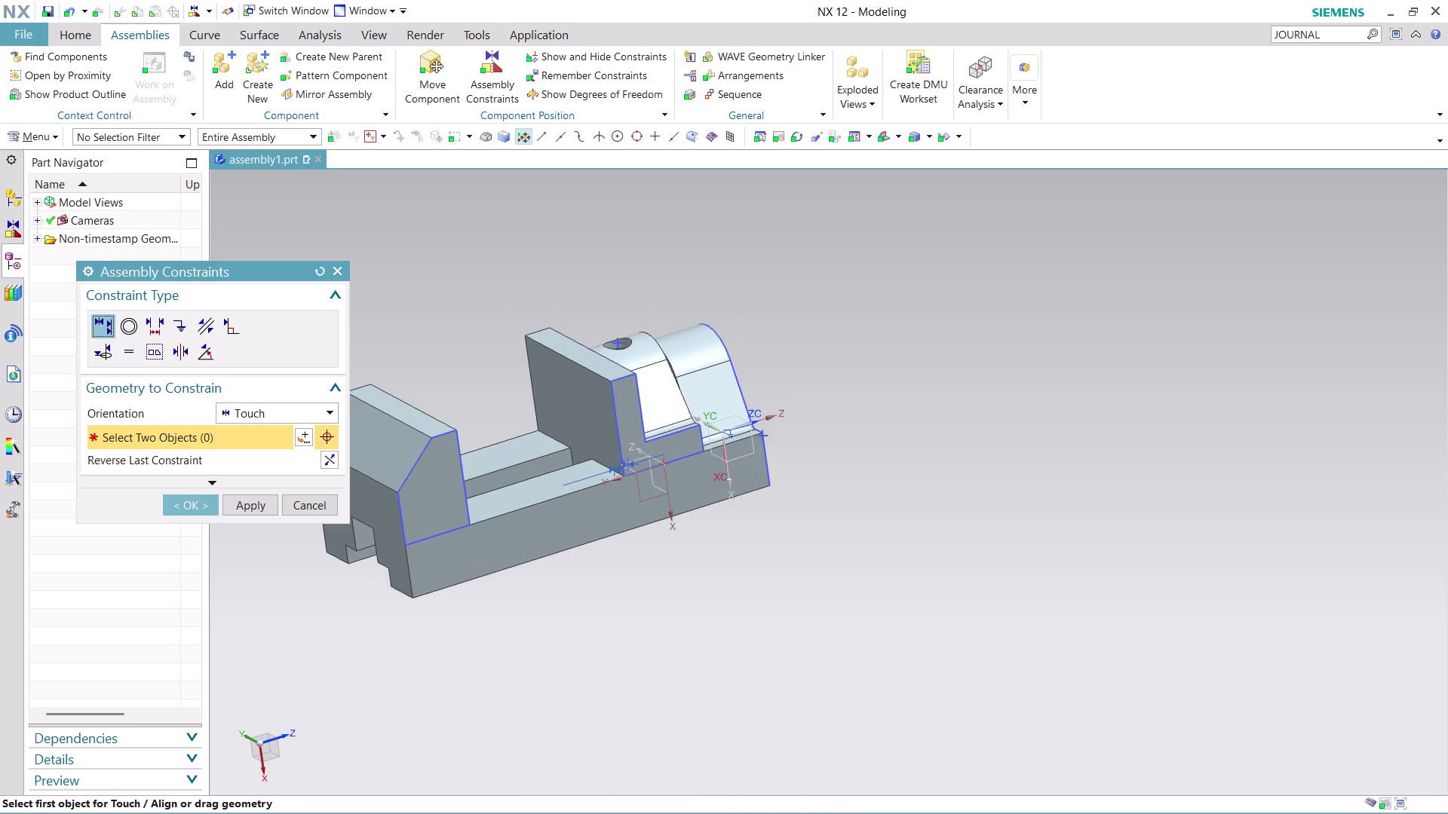
scroll(down, 3)
click(183, 502)
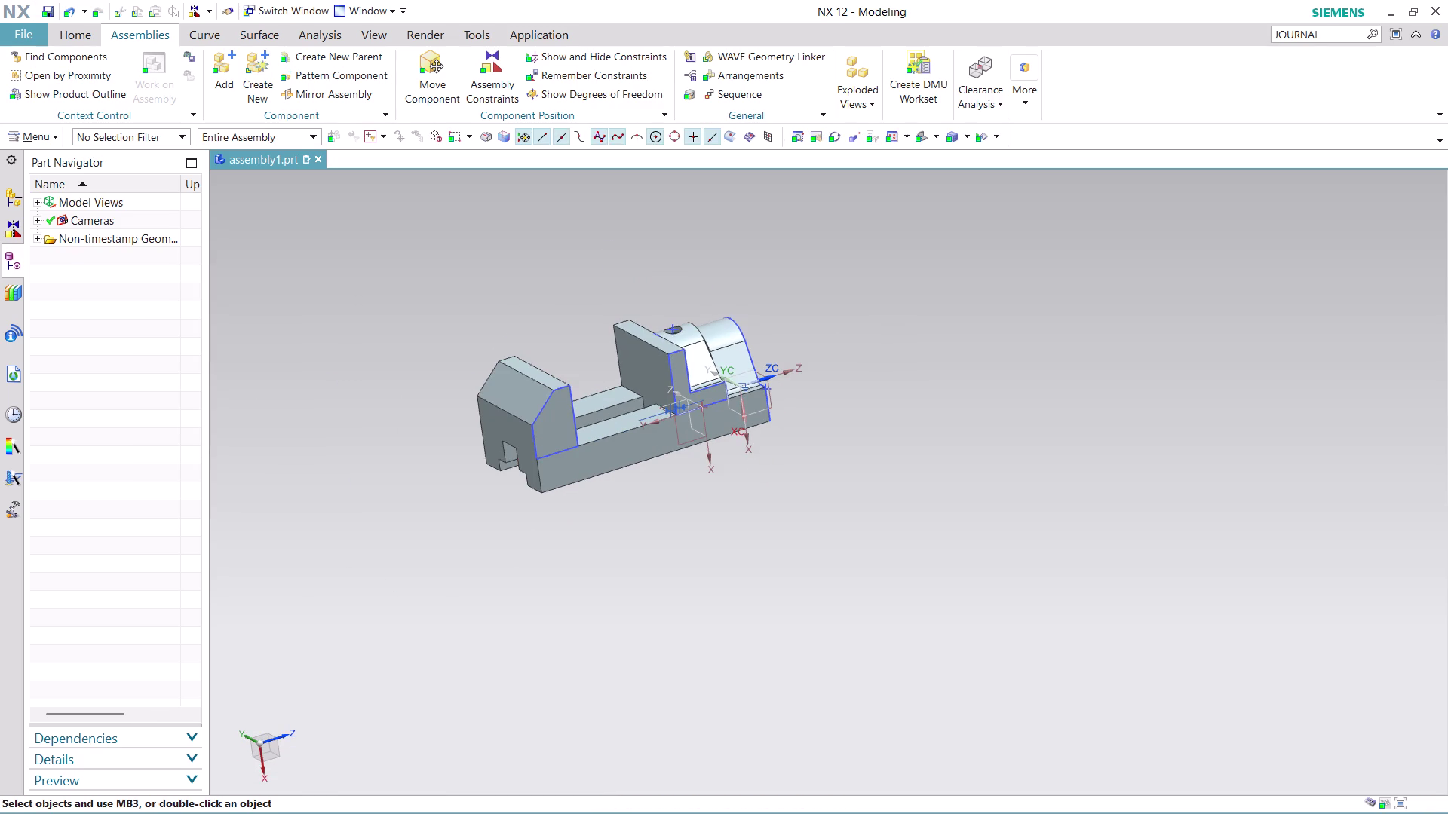
scroll(up, 3)
scroll(down, 3)
middle_drag(884, 314, 791, 322)
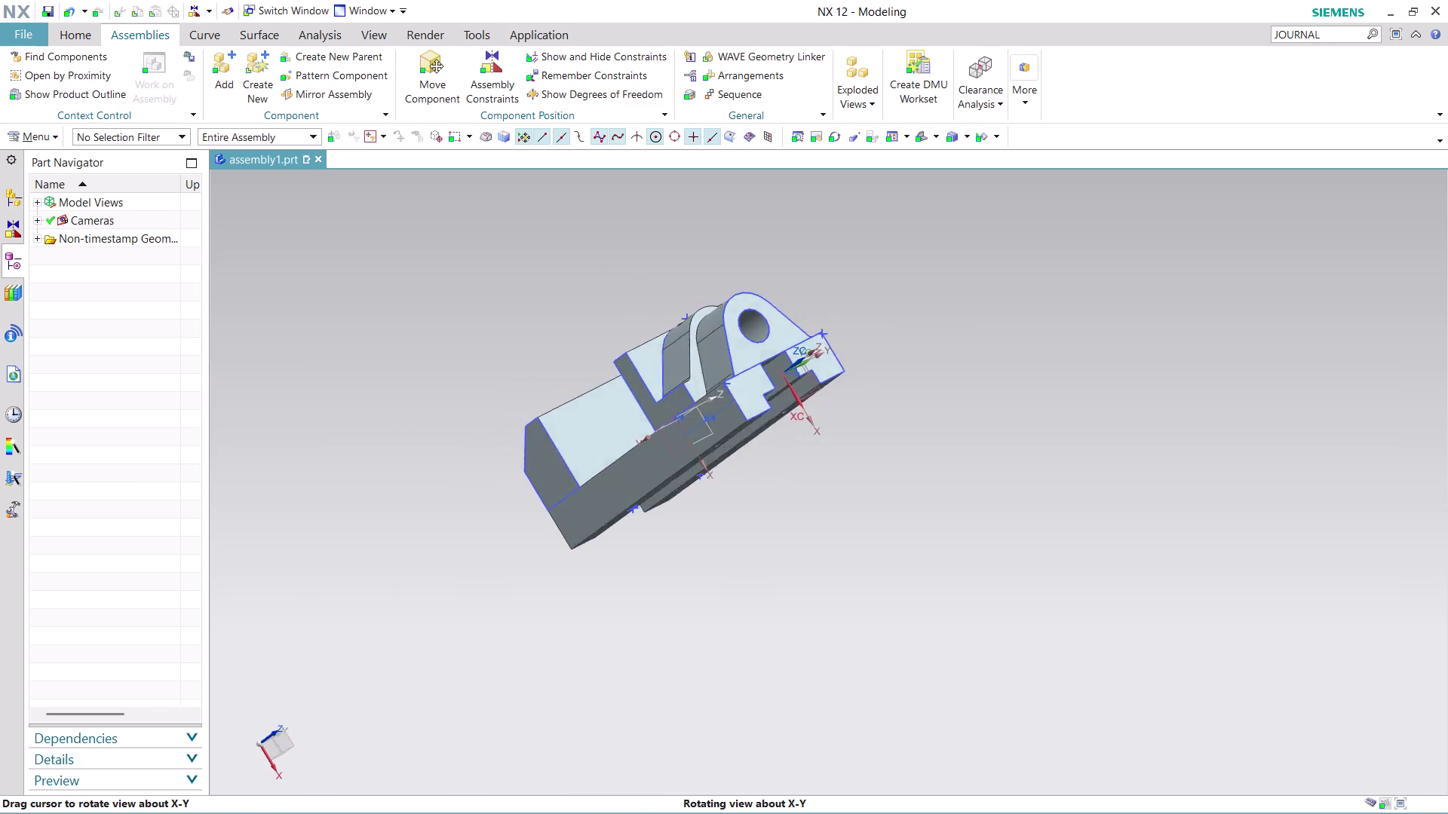
middle_drag(791, 322, 847, 343)
scroll(up, 3)
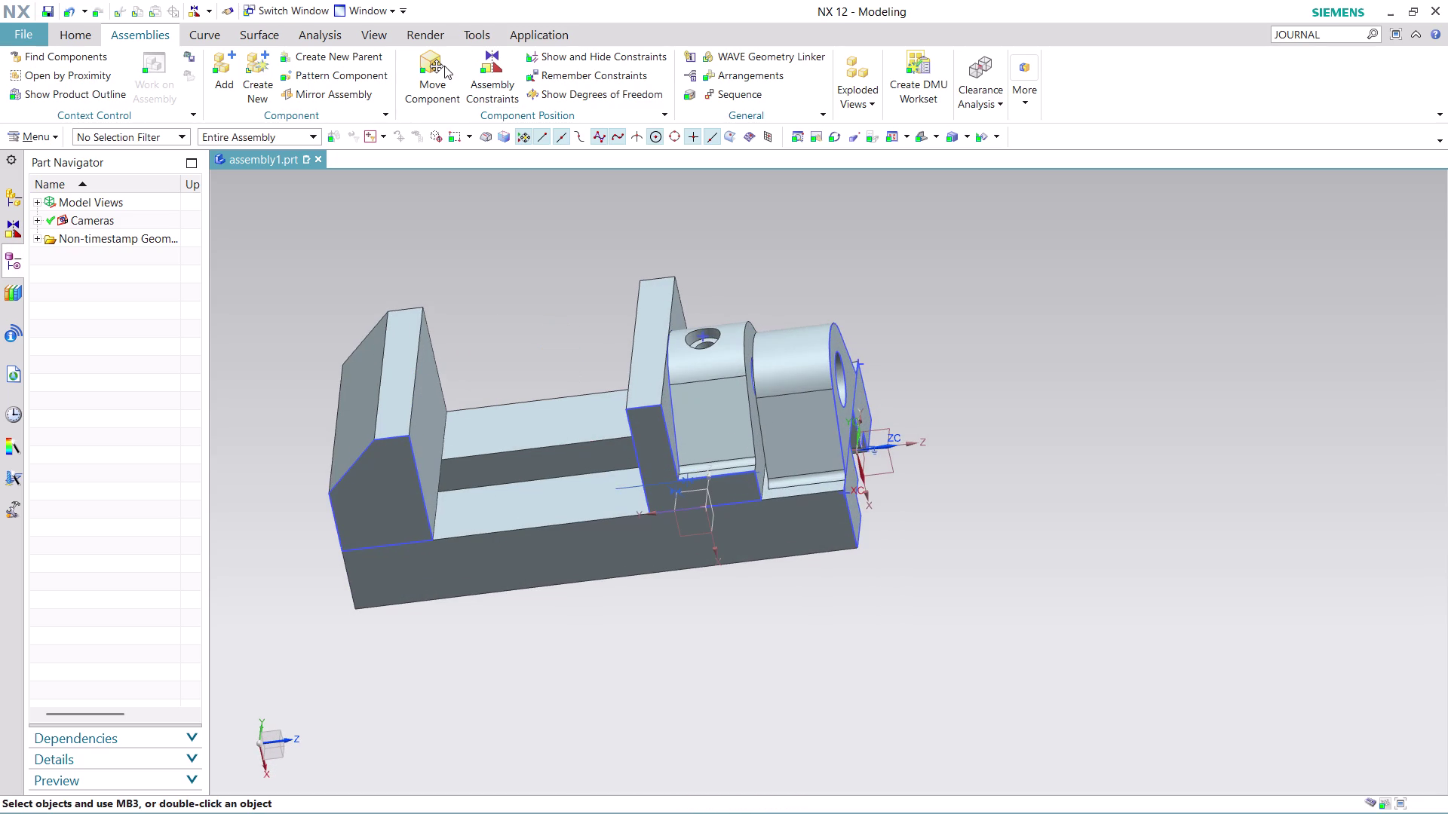
click(429, 98)
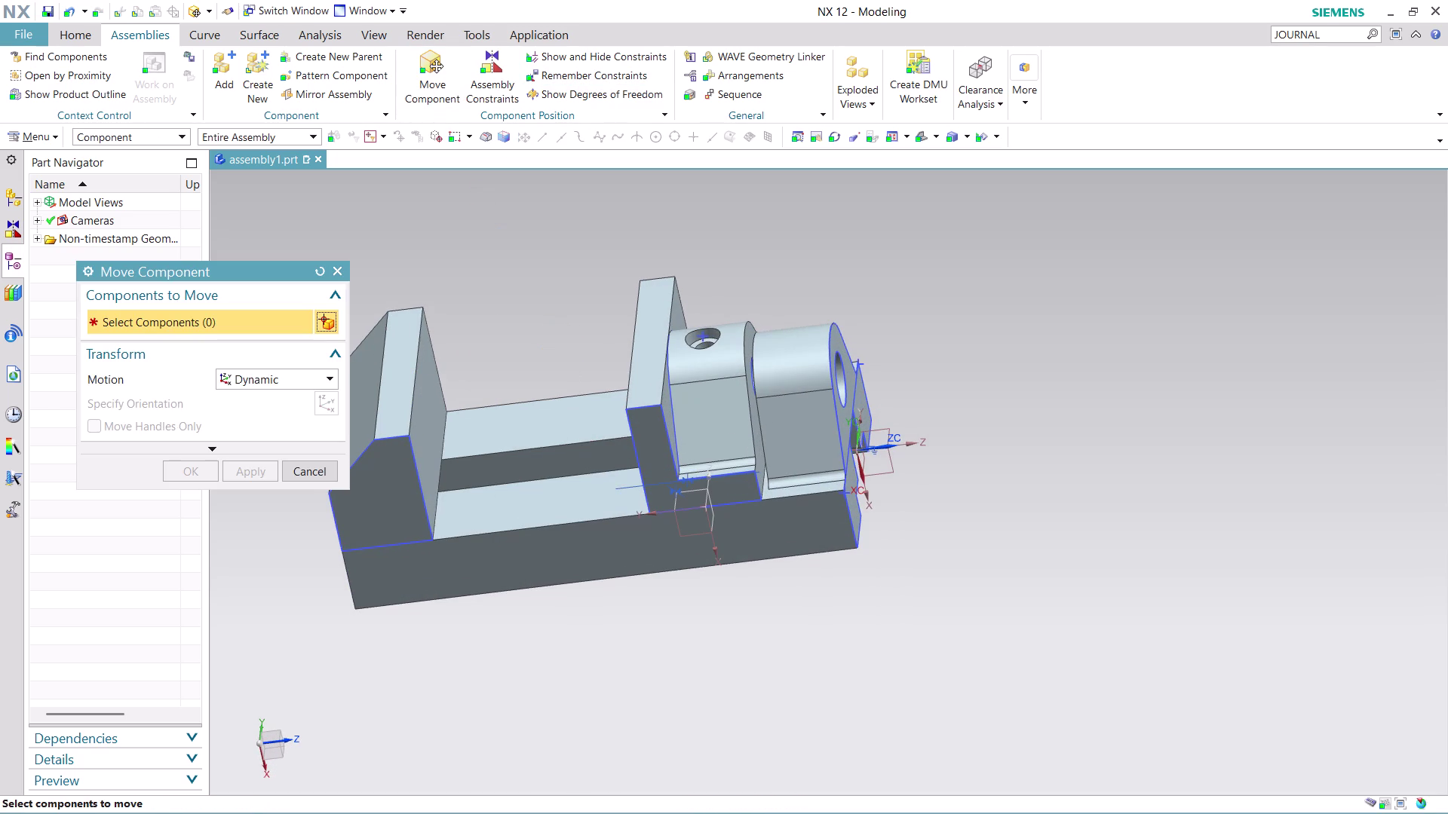
Drag the jaw block along the body with dynamic Move Component to roughly the middle.
click(660, 417)
click(328, 399)
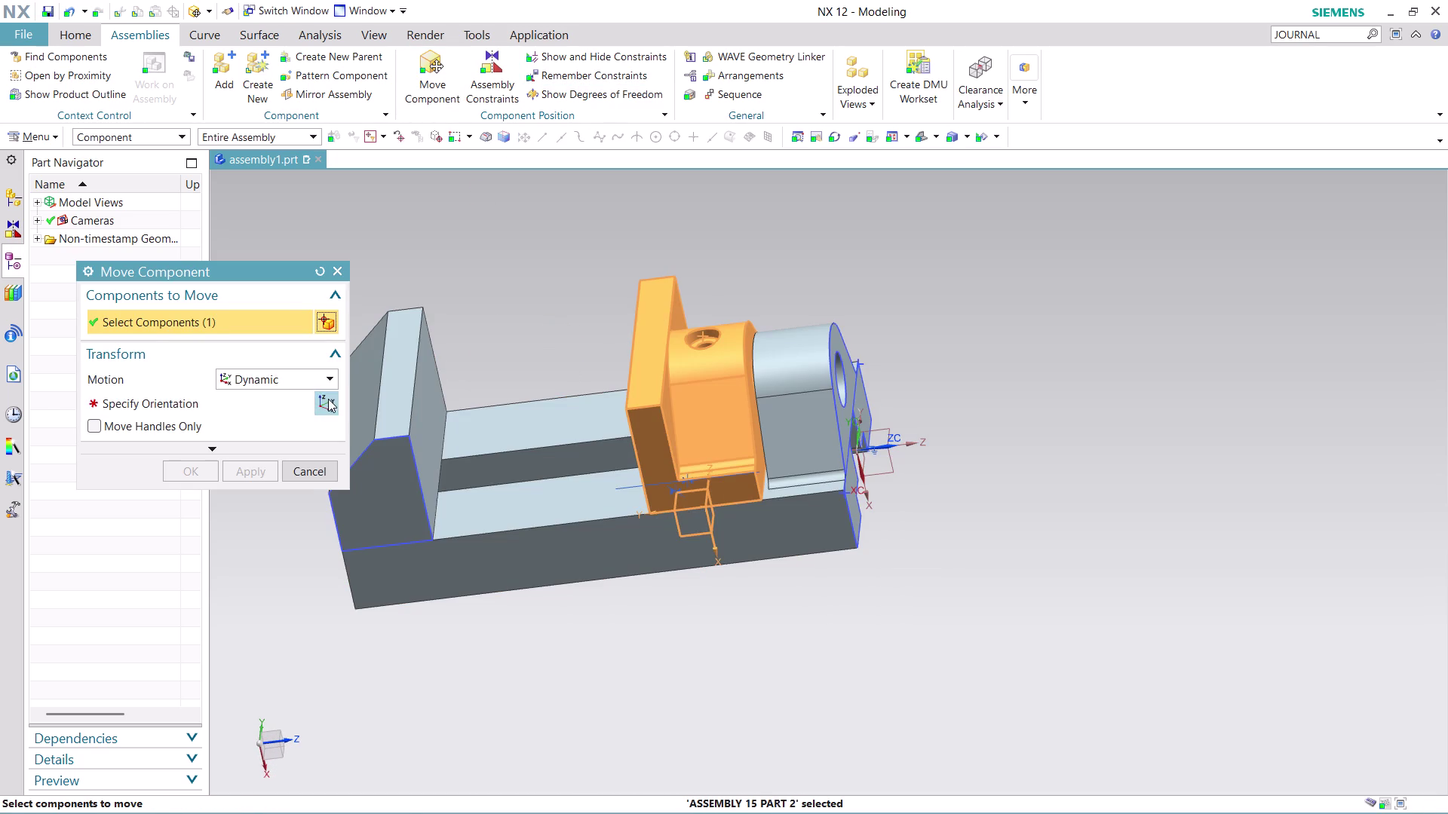
drag(621, 416, 334, 422)
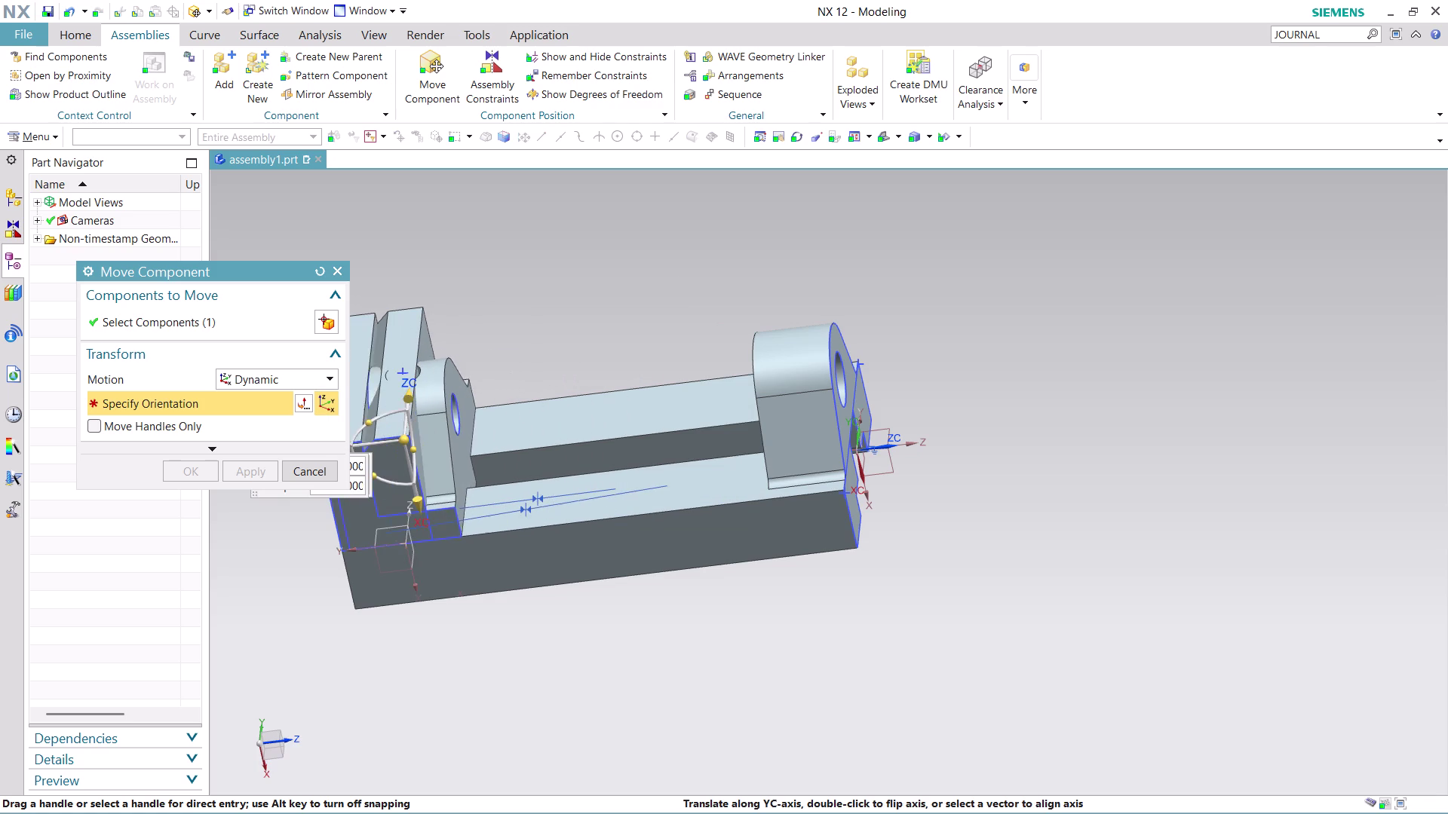
drag(334, 423, 496, 559)
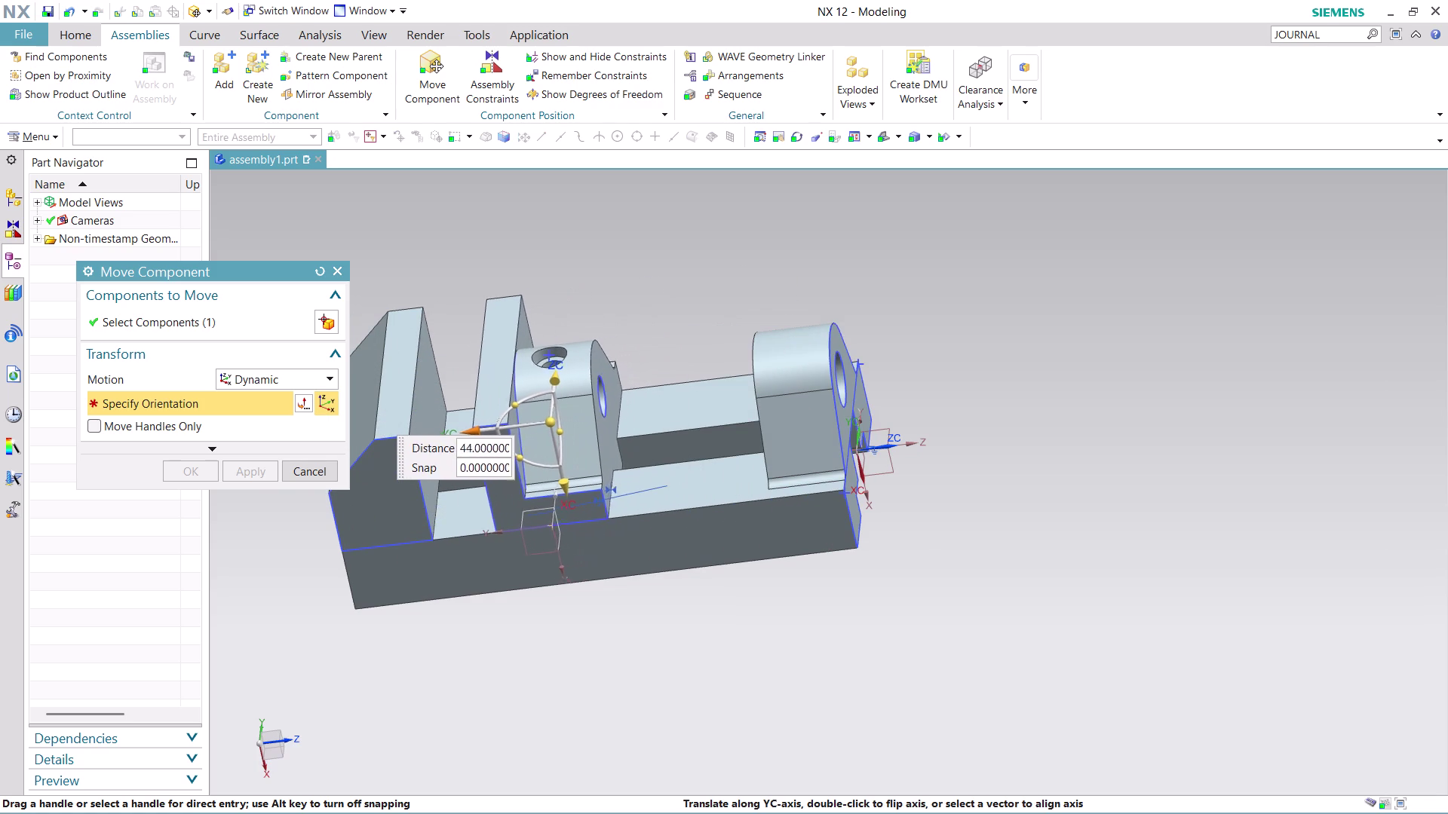
drag(496, 559, 494, 561)
click(192, 473)
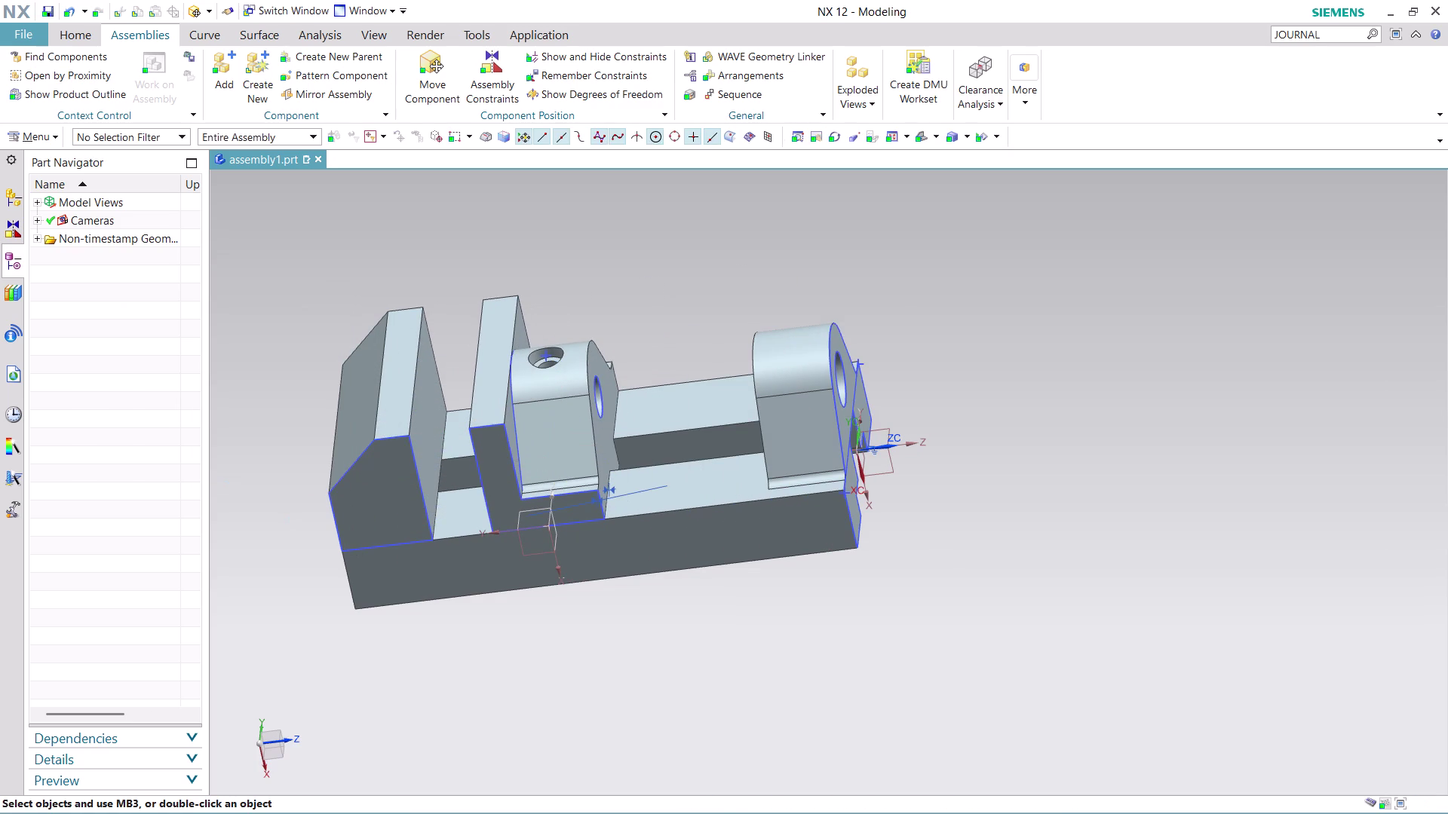
middle_drag(518, 609, 503, 605)
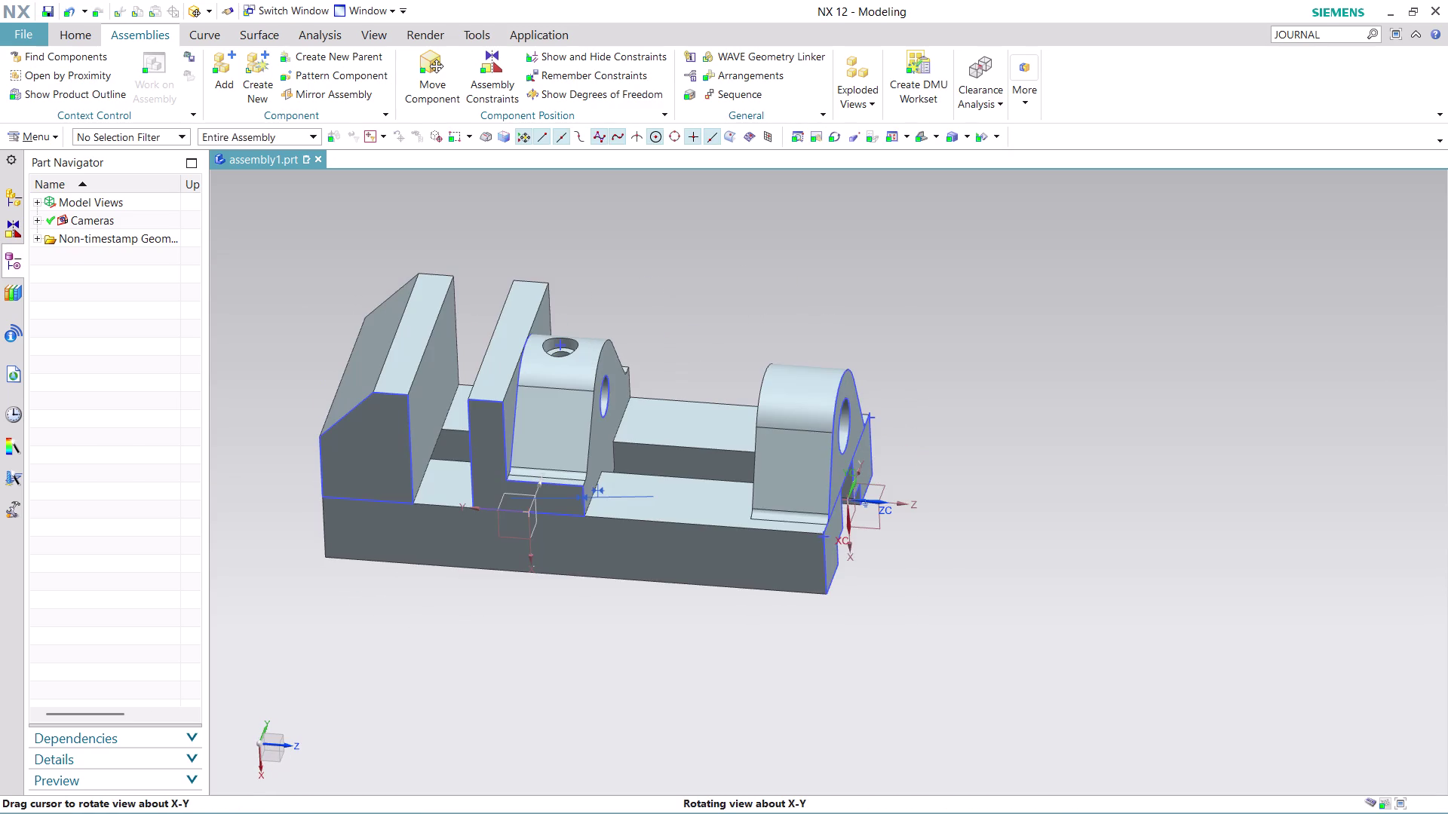
scroll(up, 3)
scroll(down, 3)
scroll(up, 3)
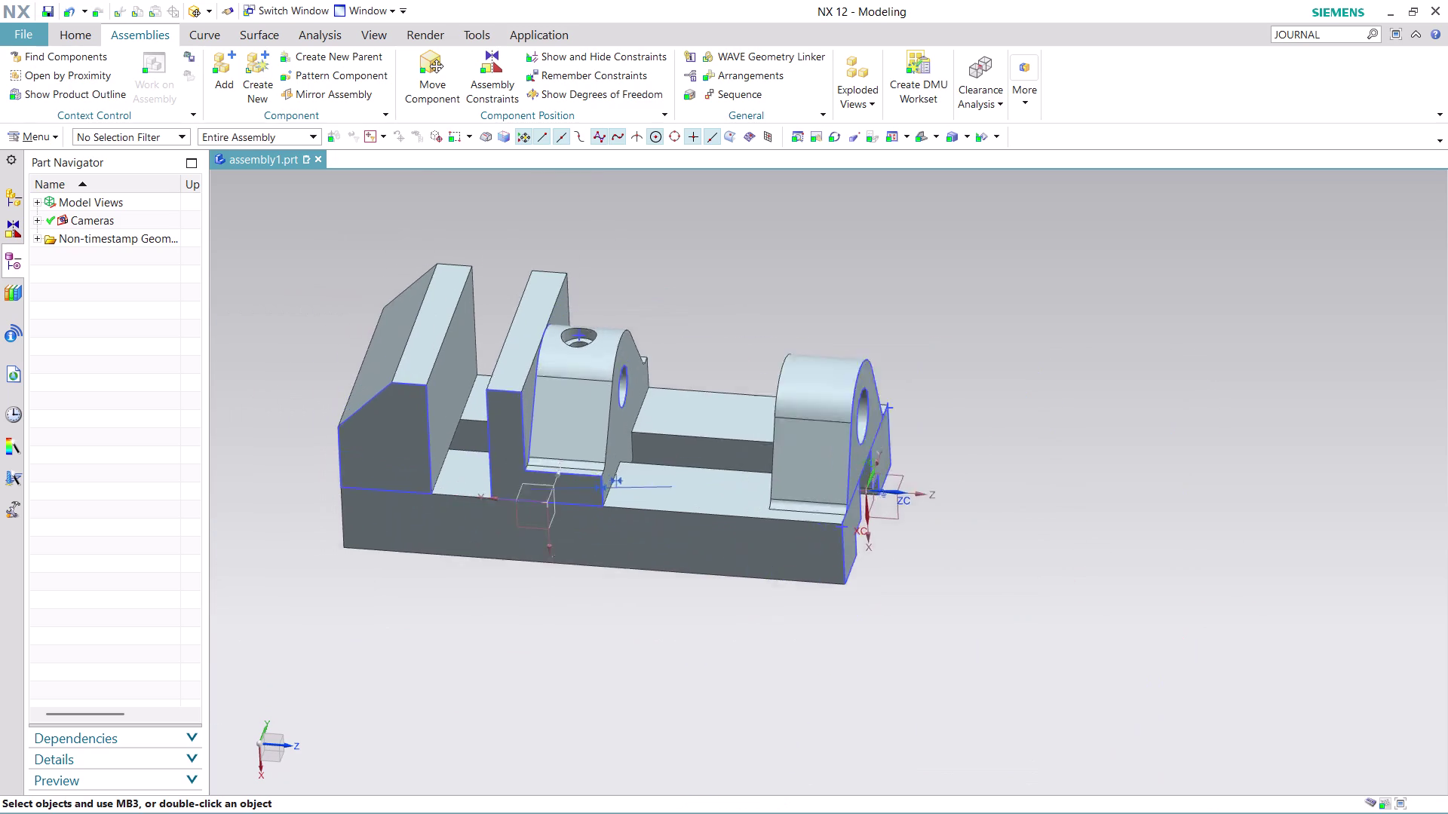
scroll(up, 3)
click(504, 68)
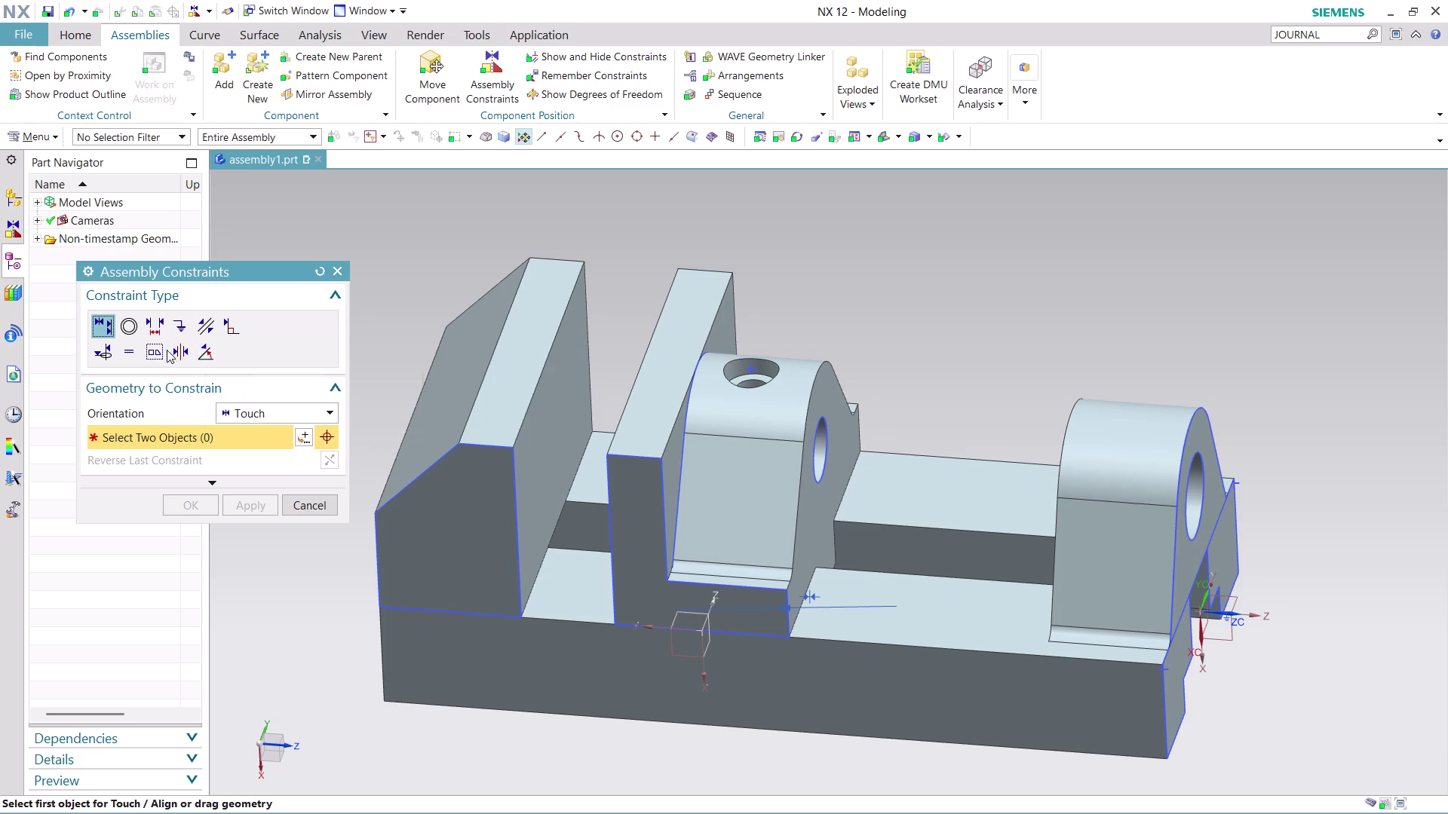
Start a distance constraint between the fixed jaw and jaw block faces at 0.
click(153, 325)
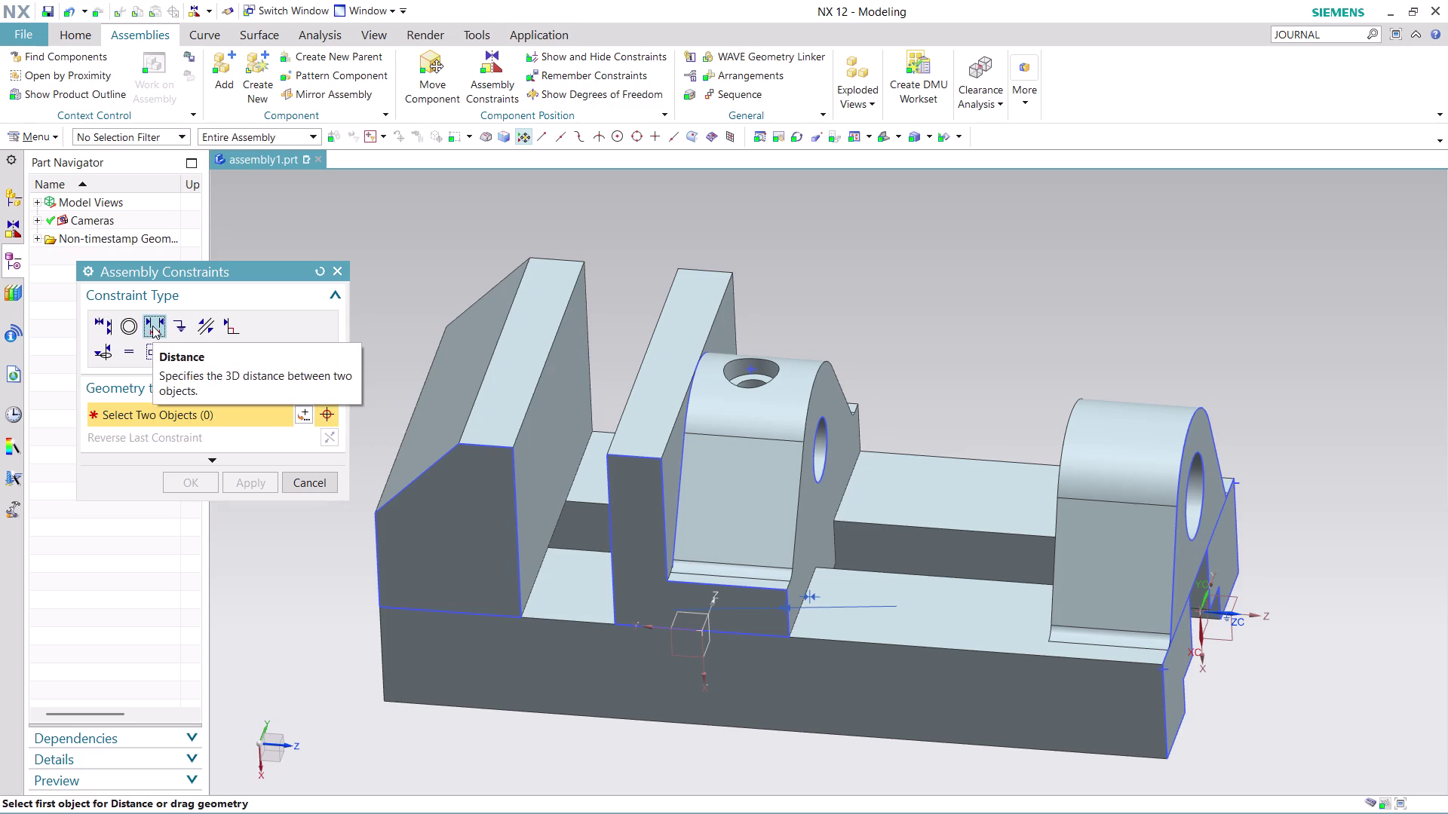
click(547, 439)
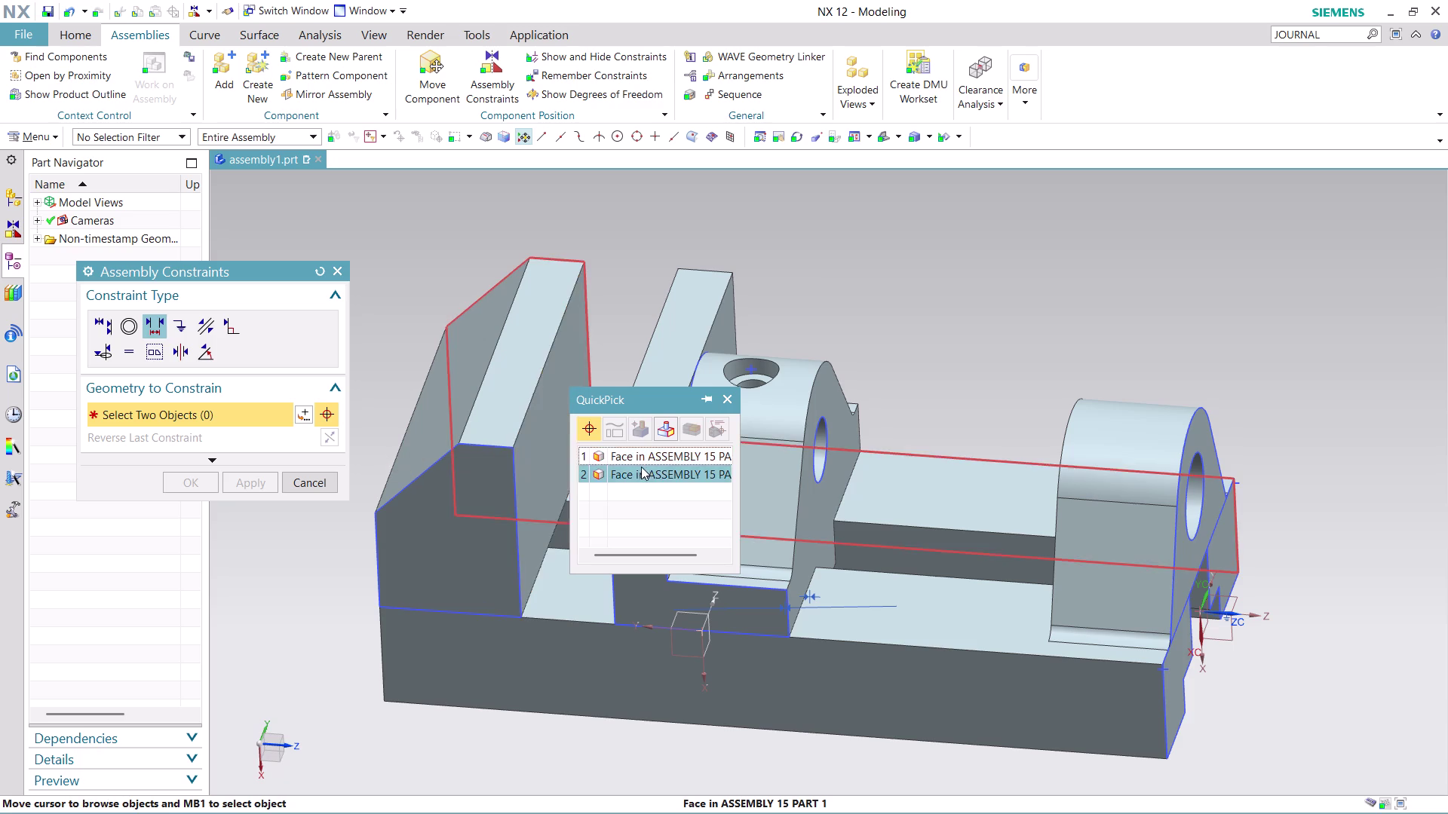
click(647, 456)
middle_drag(611, 296, 653, 311)
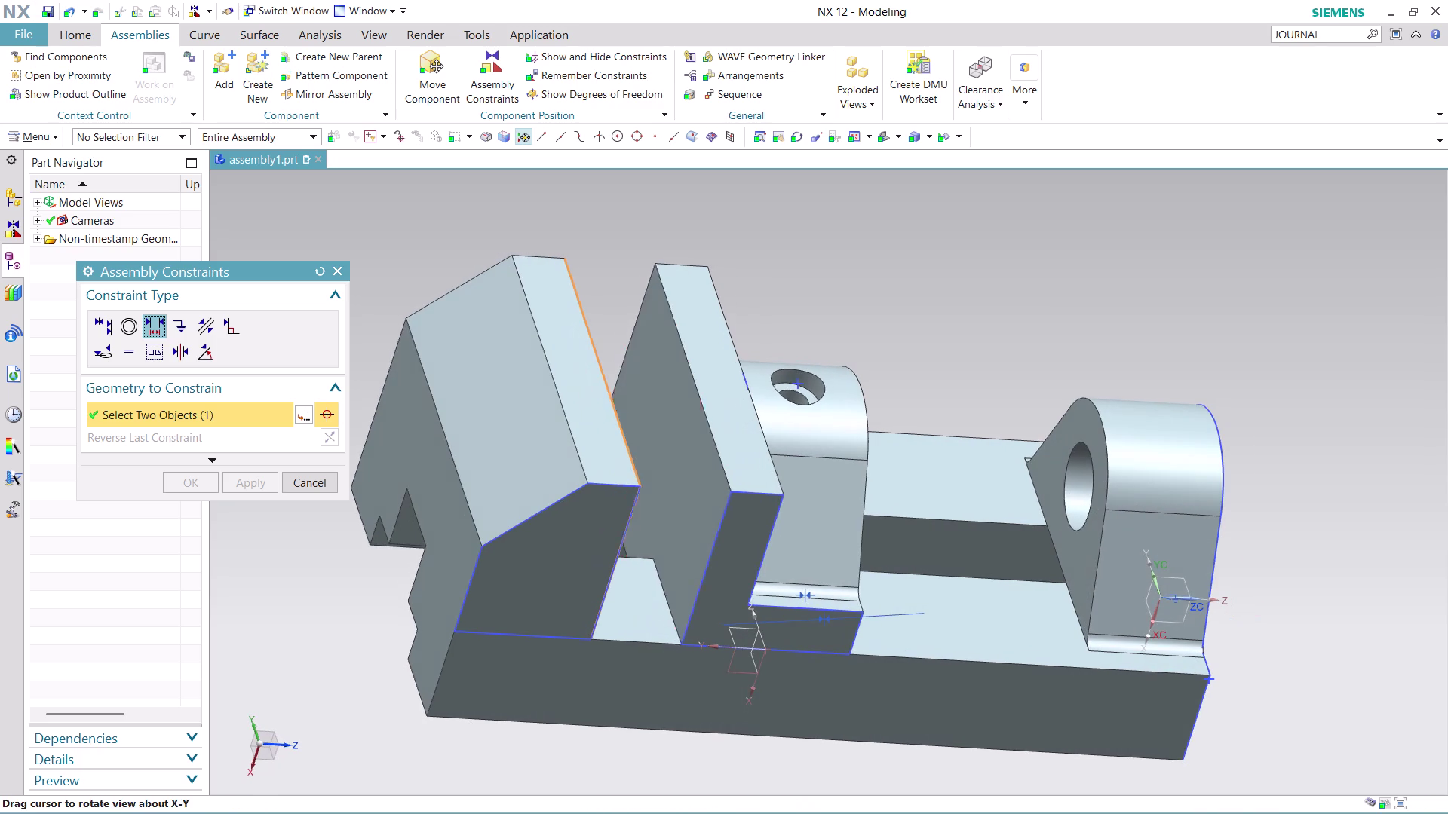
click(658, 394)
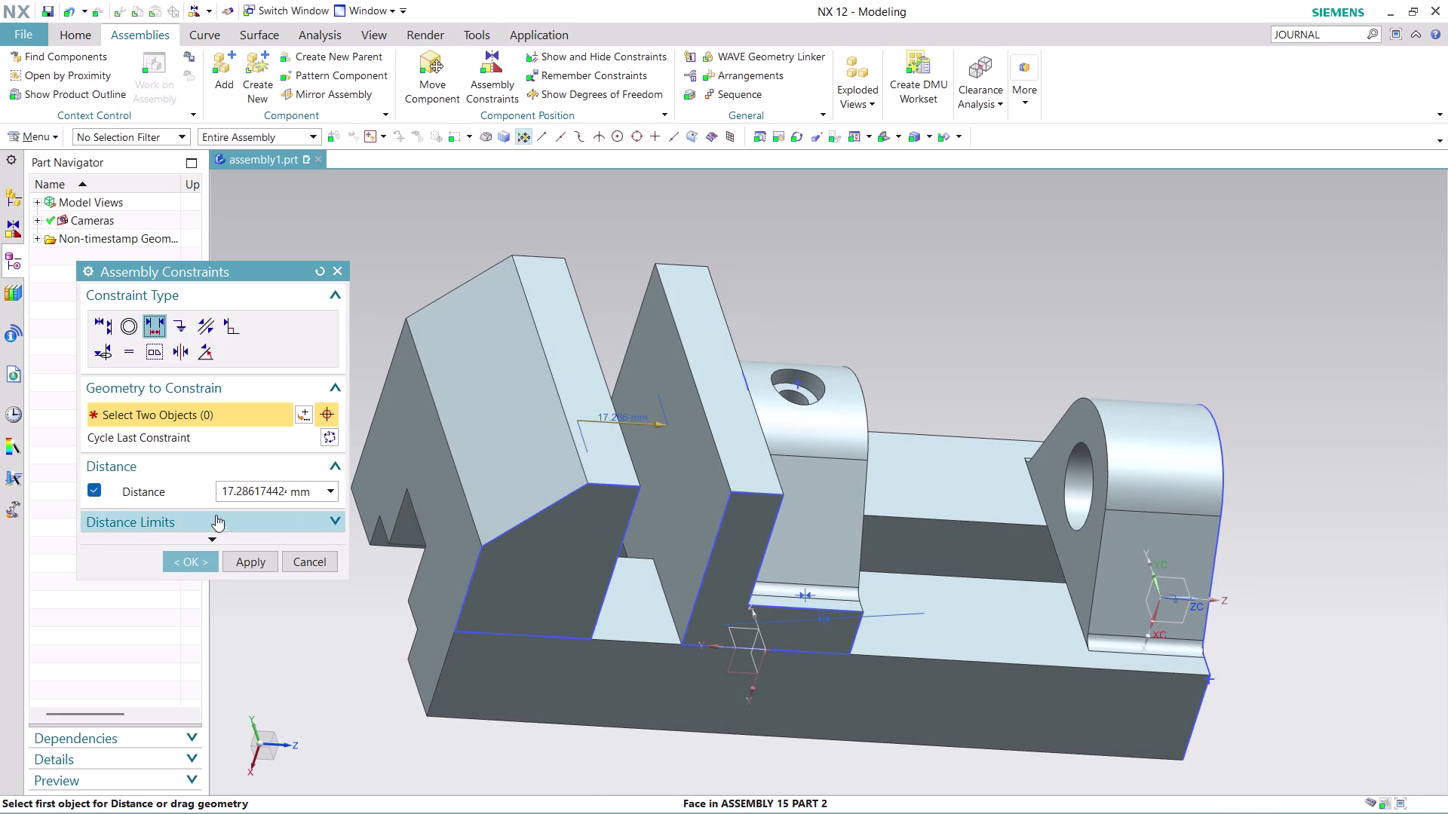
drag(221, 493, 366, 508)
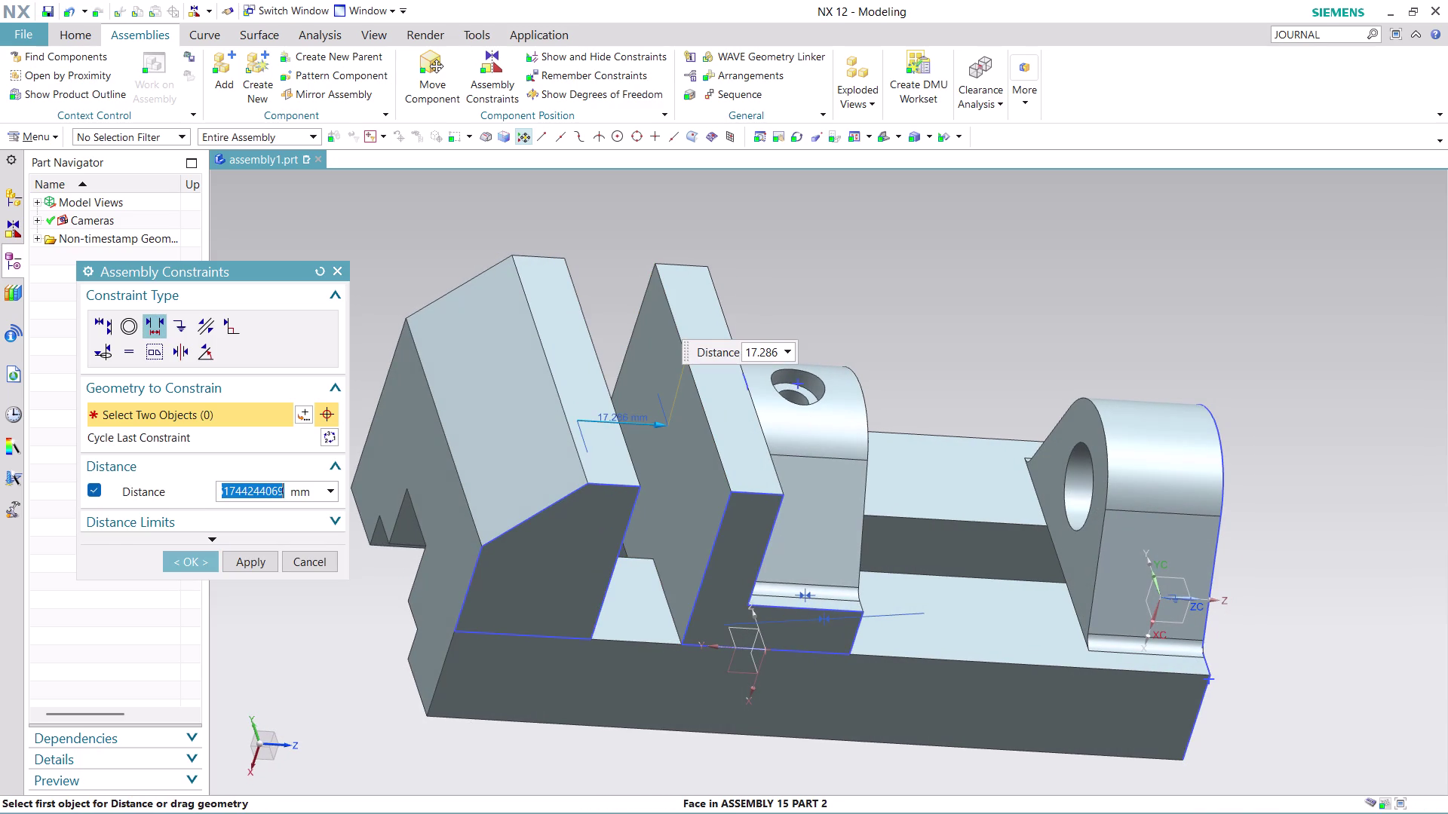
key(0)
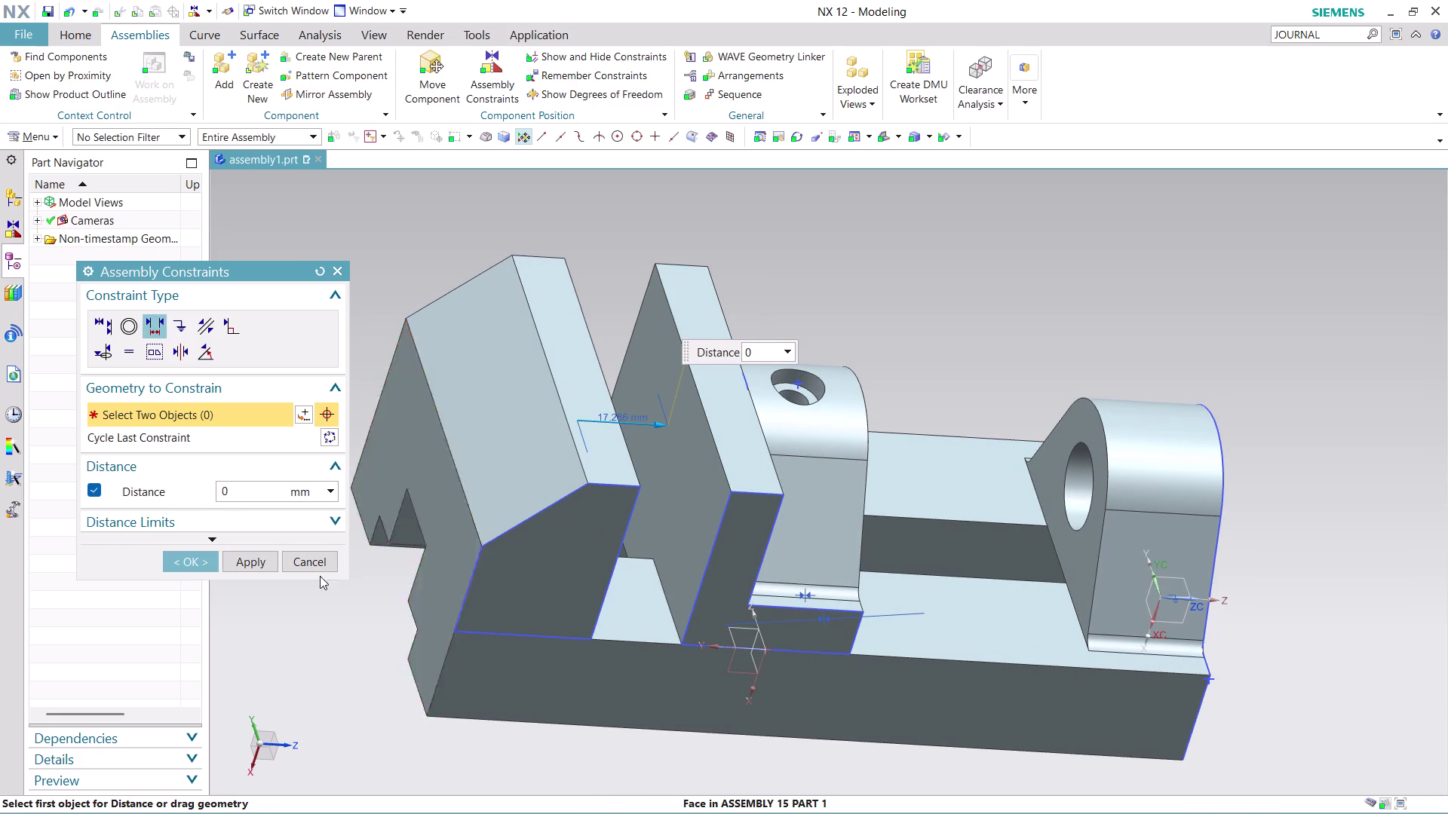
Redefine the distance constraint from the jaw's flat face to the end lug's inner face.
click(252, 561)
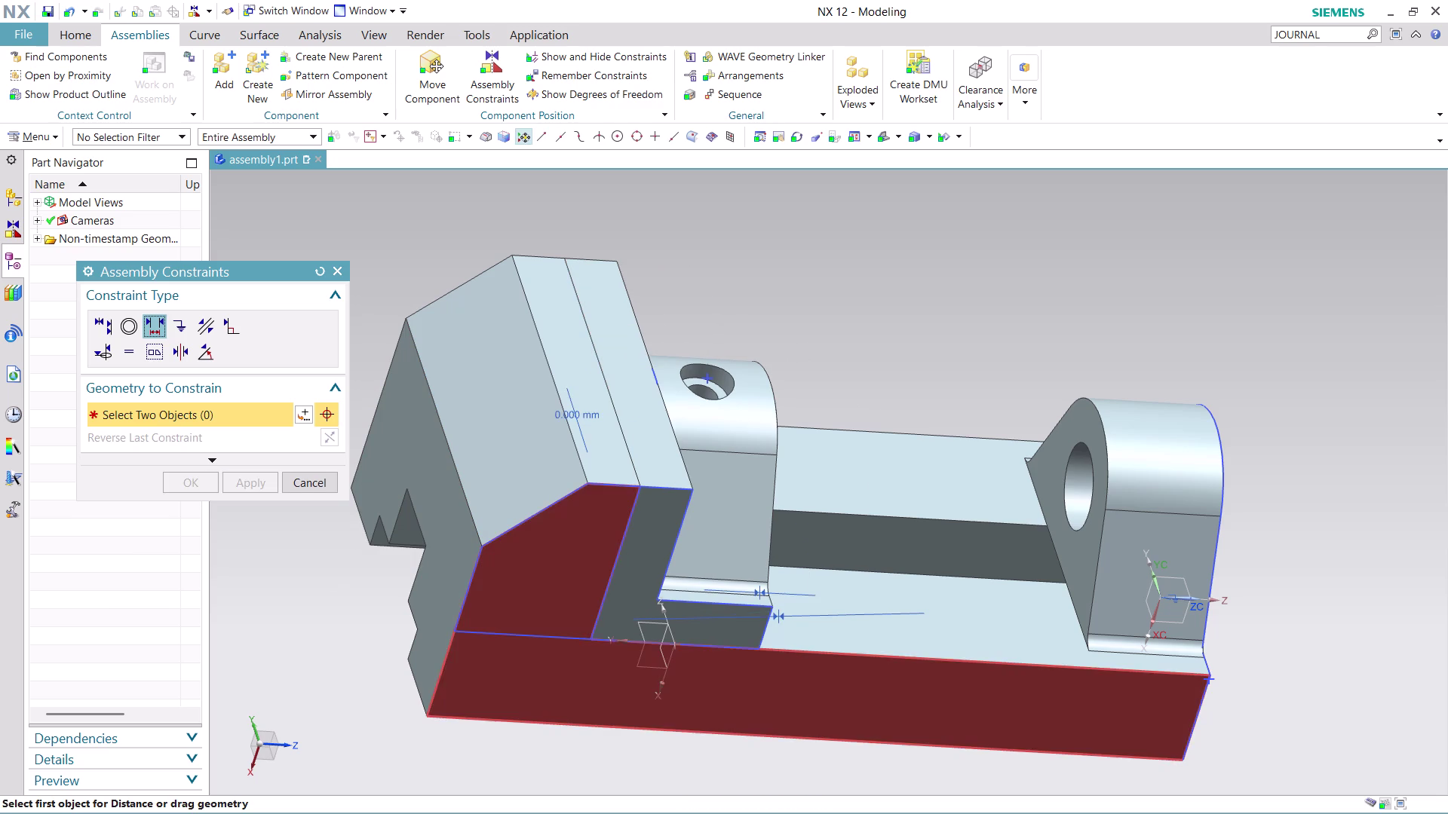
scroll(down, 3)
middle_drag(605, 772, 549, 720)
scroll(up, 3)
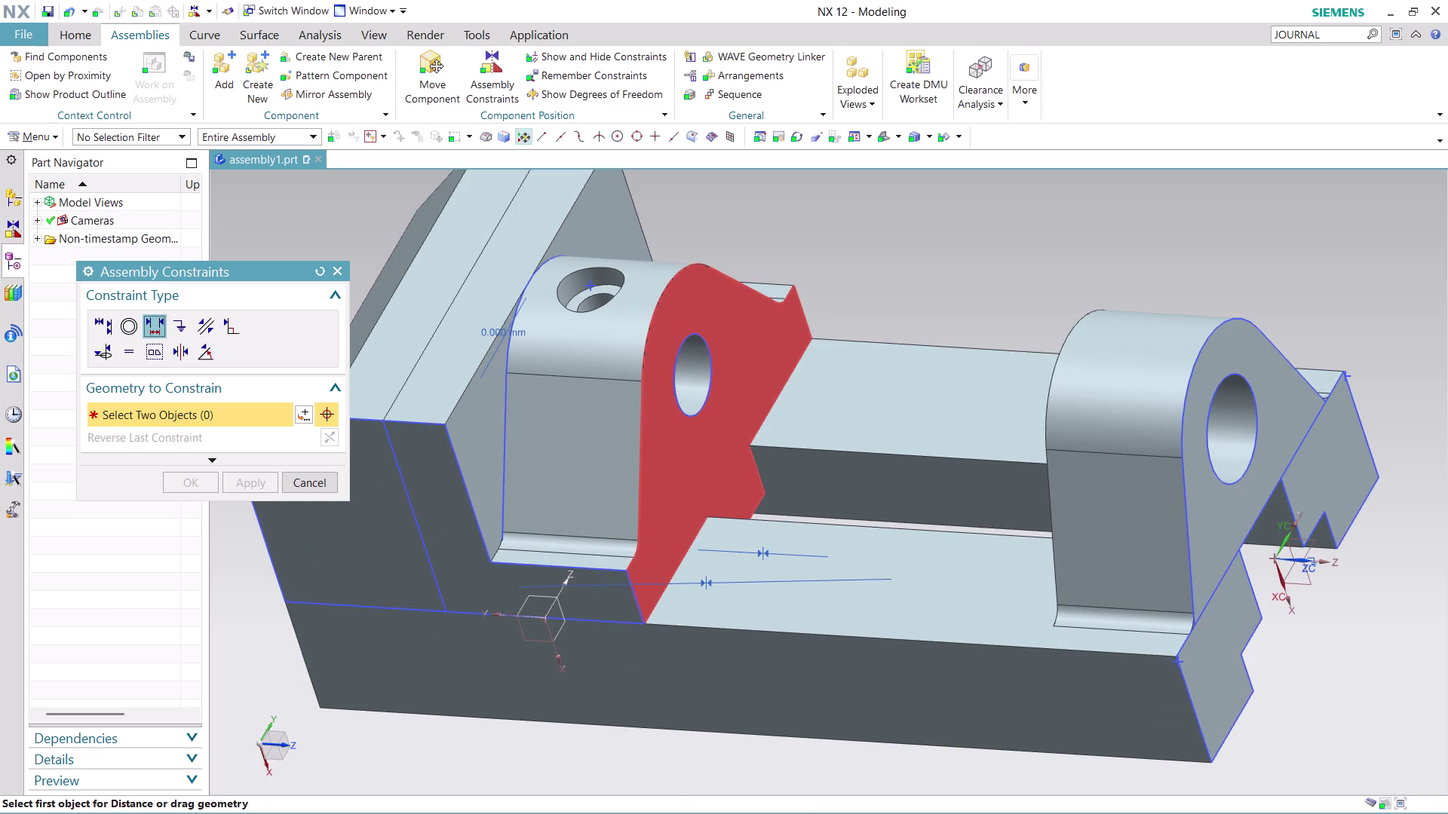
click(683, 457)
scroll(down, 3)
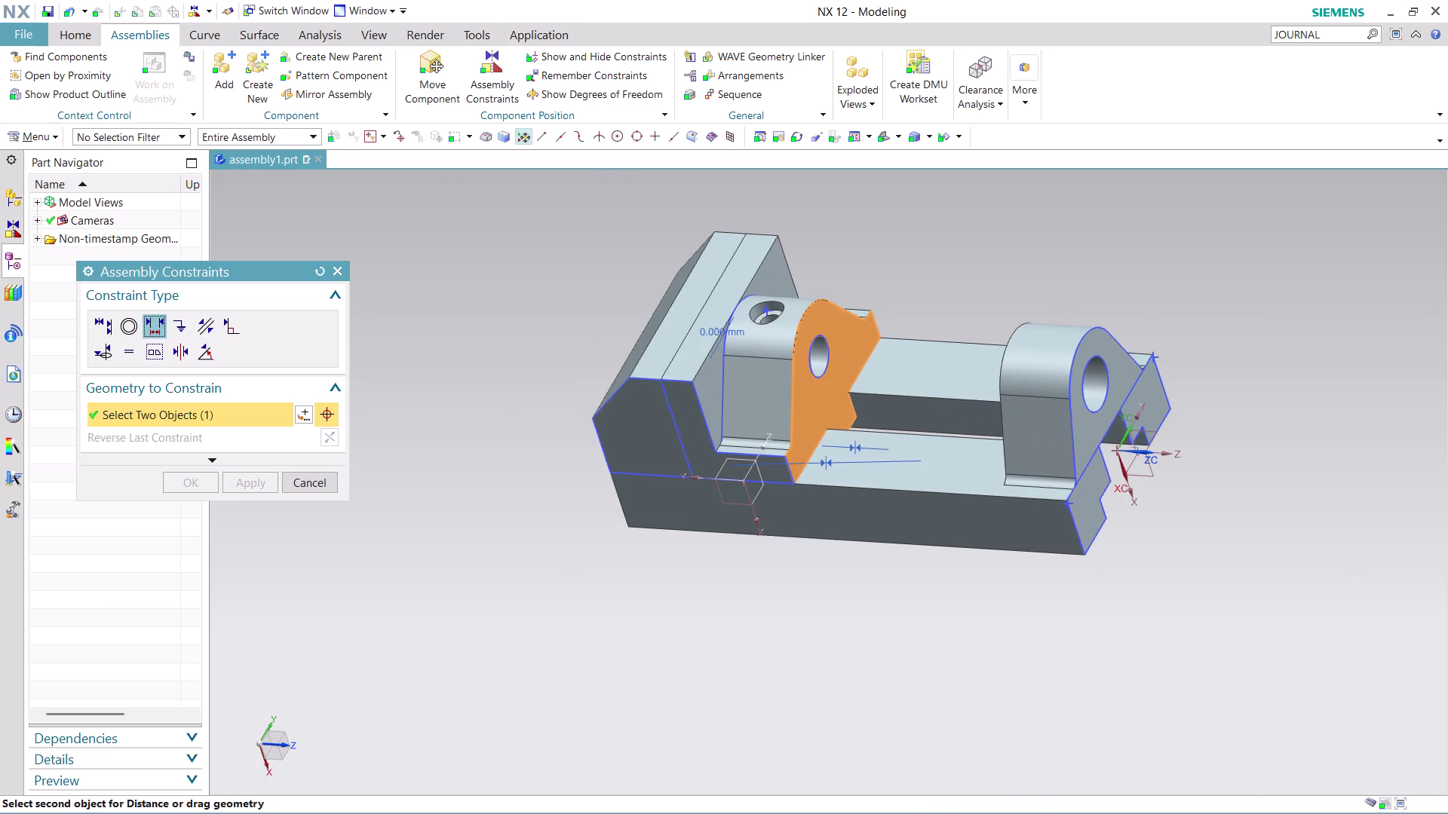
middle_drag(941, 303, 1001, 292)
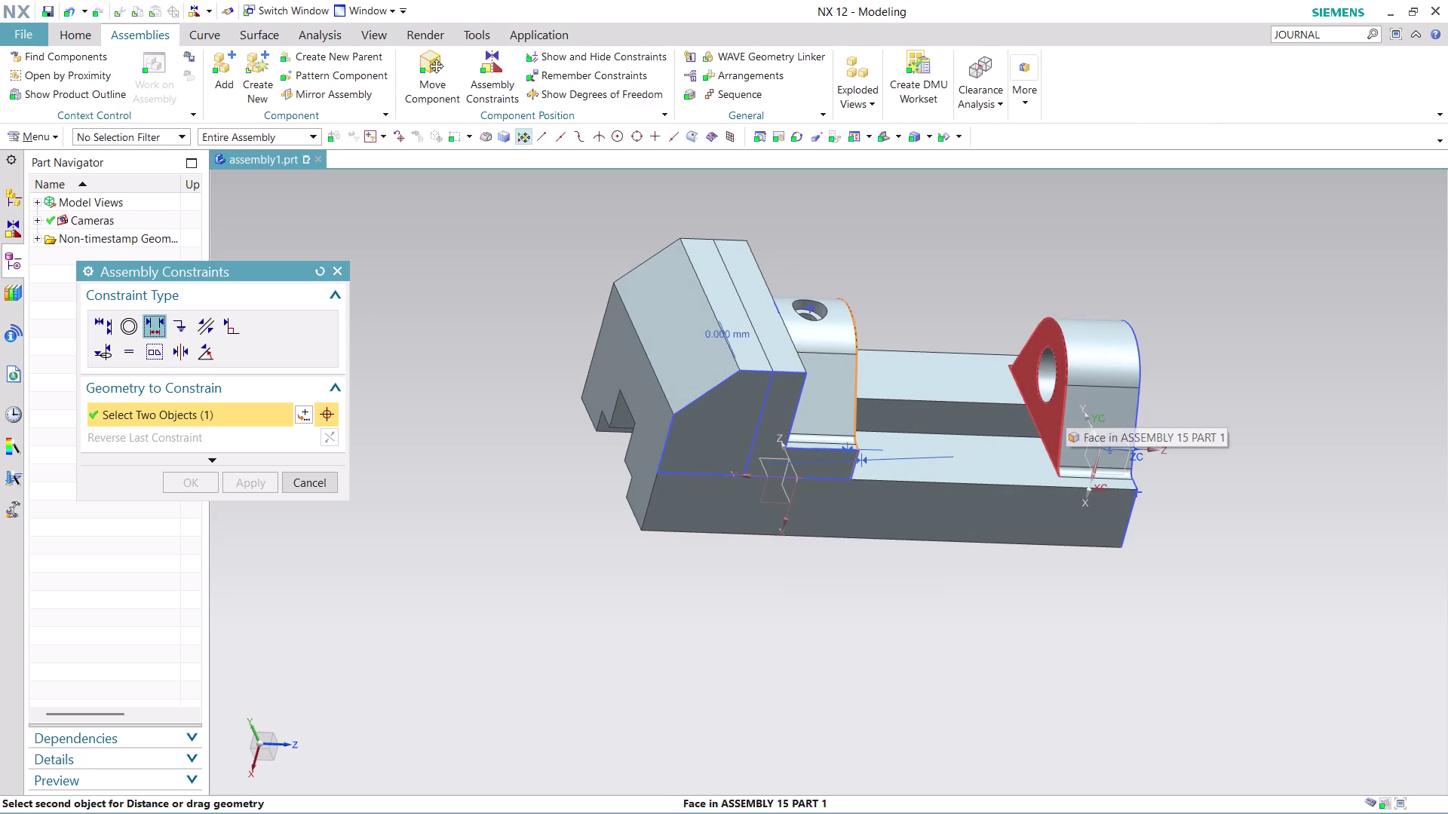
click(1056, 414)
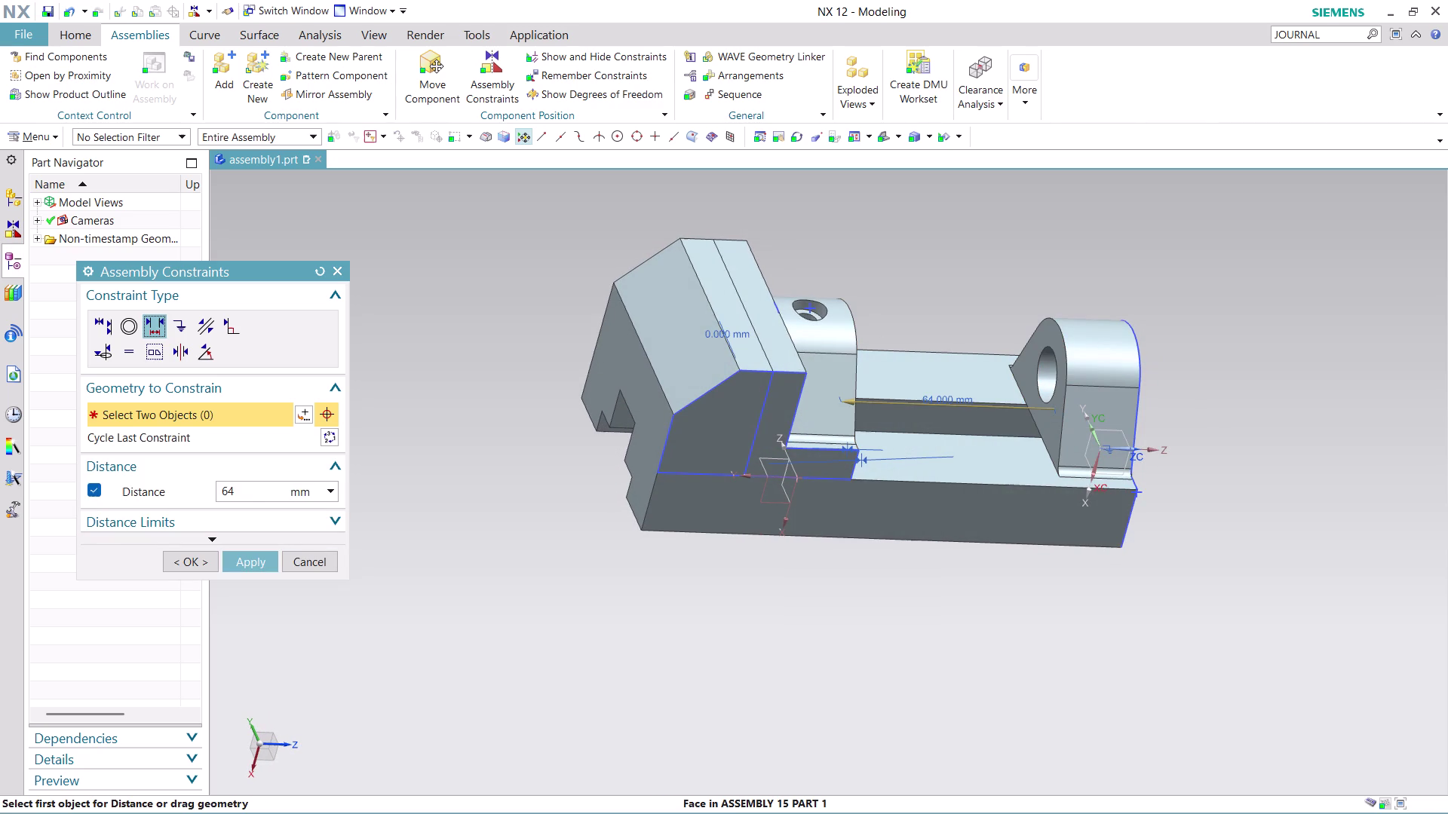
Set the distance to 63 mm, apply the constraint and close the dialog.
double_click(248, 487)
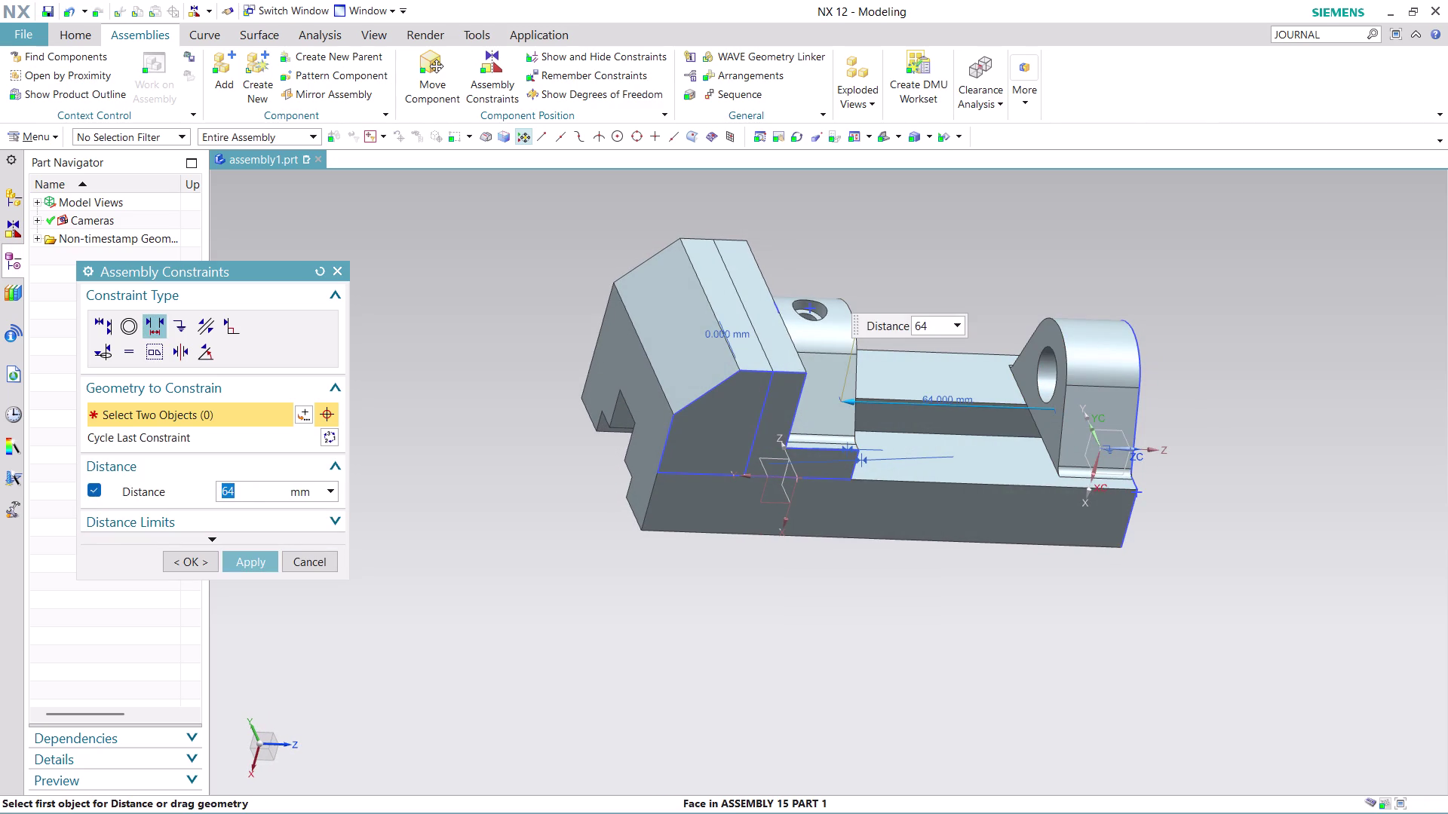
text(1)
text(3)
key(BackSpace)
key(BackSpace)
text(63)
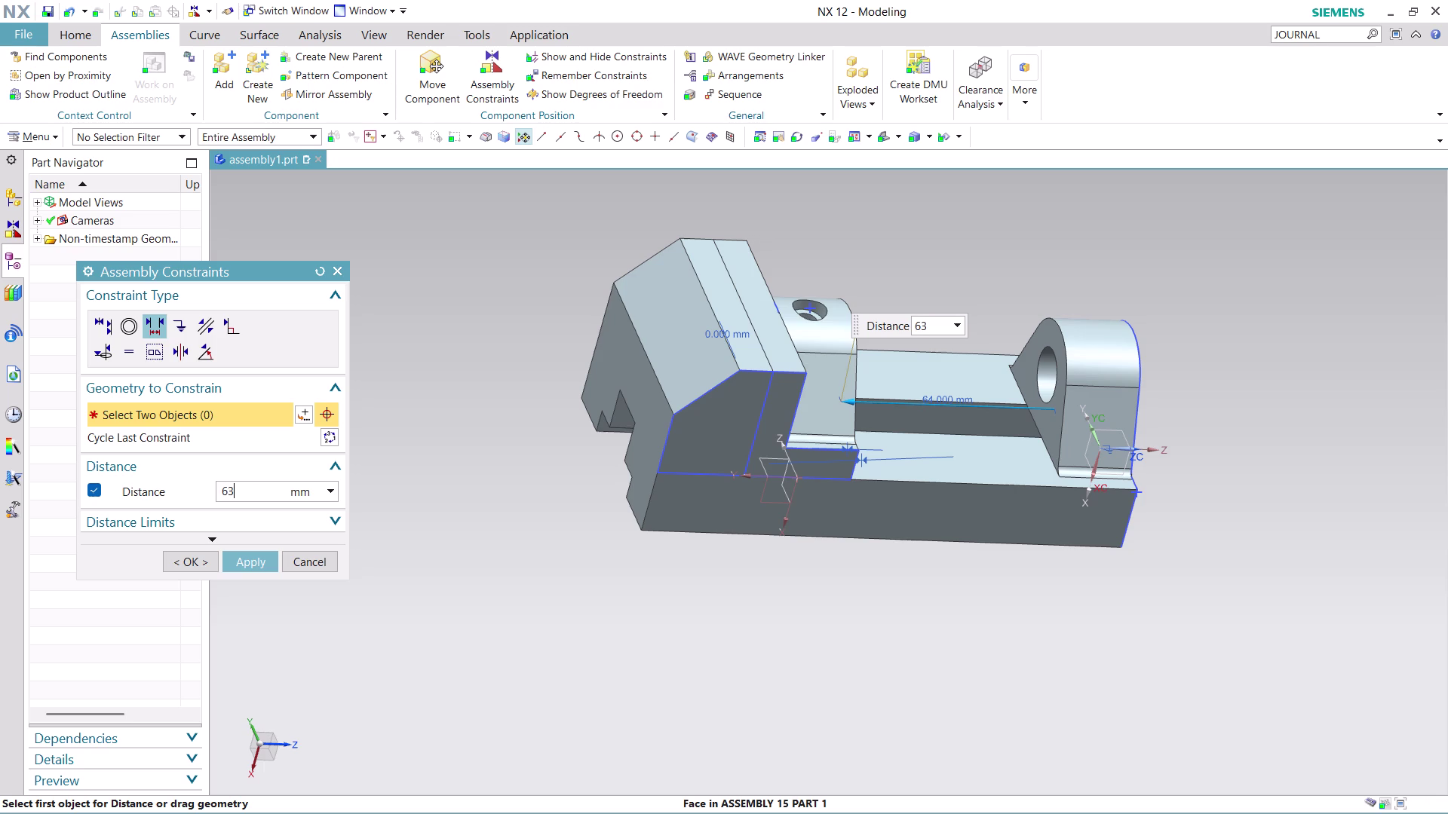
click(255, 563)
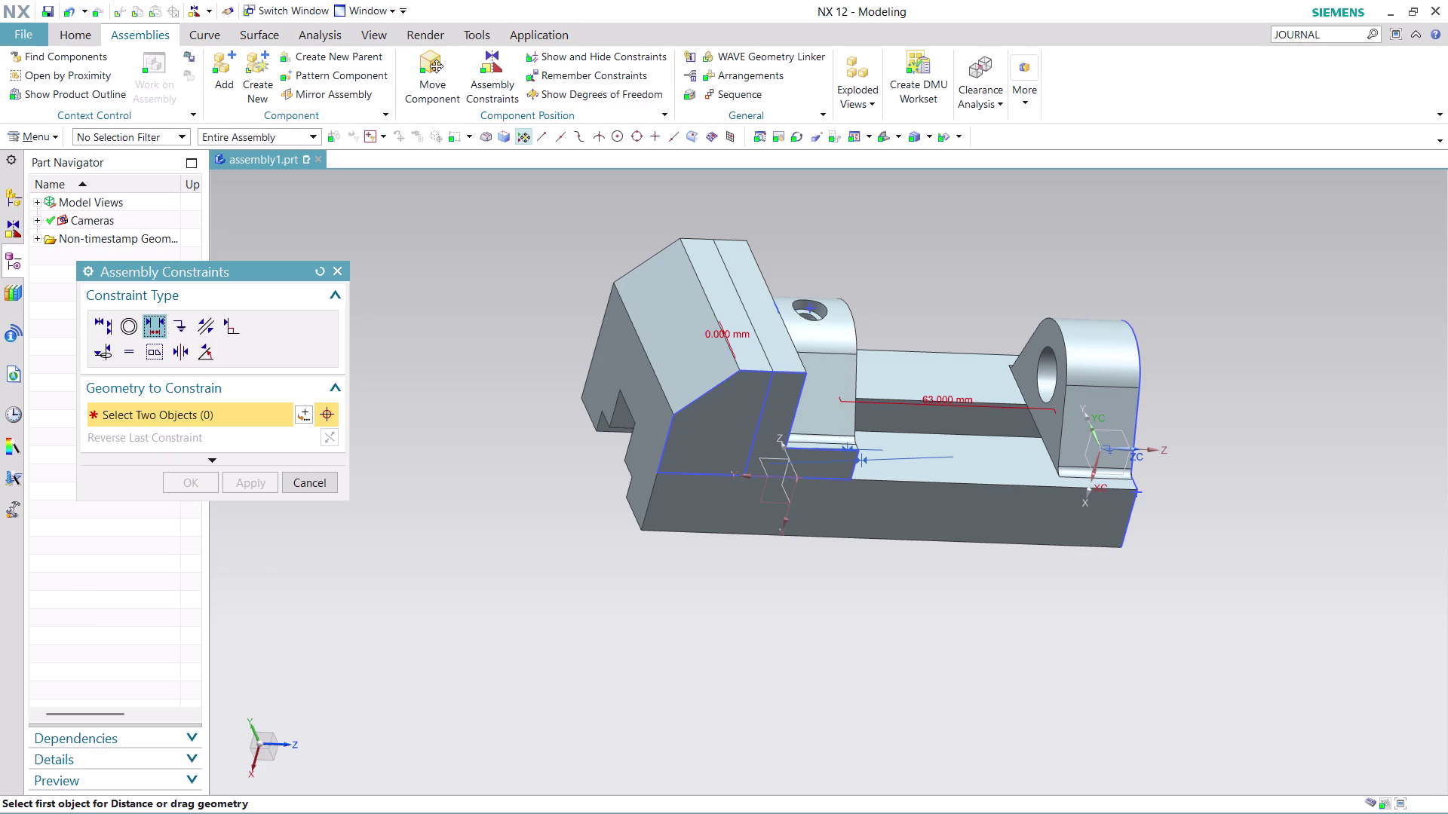
click(300, 482)
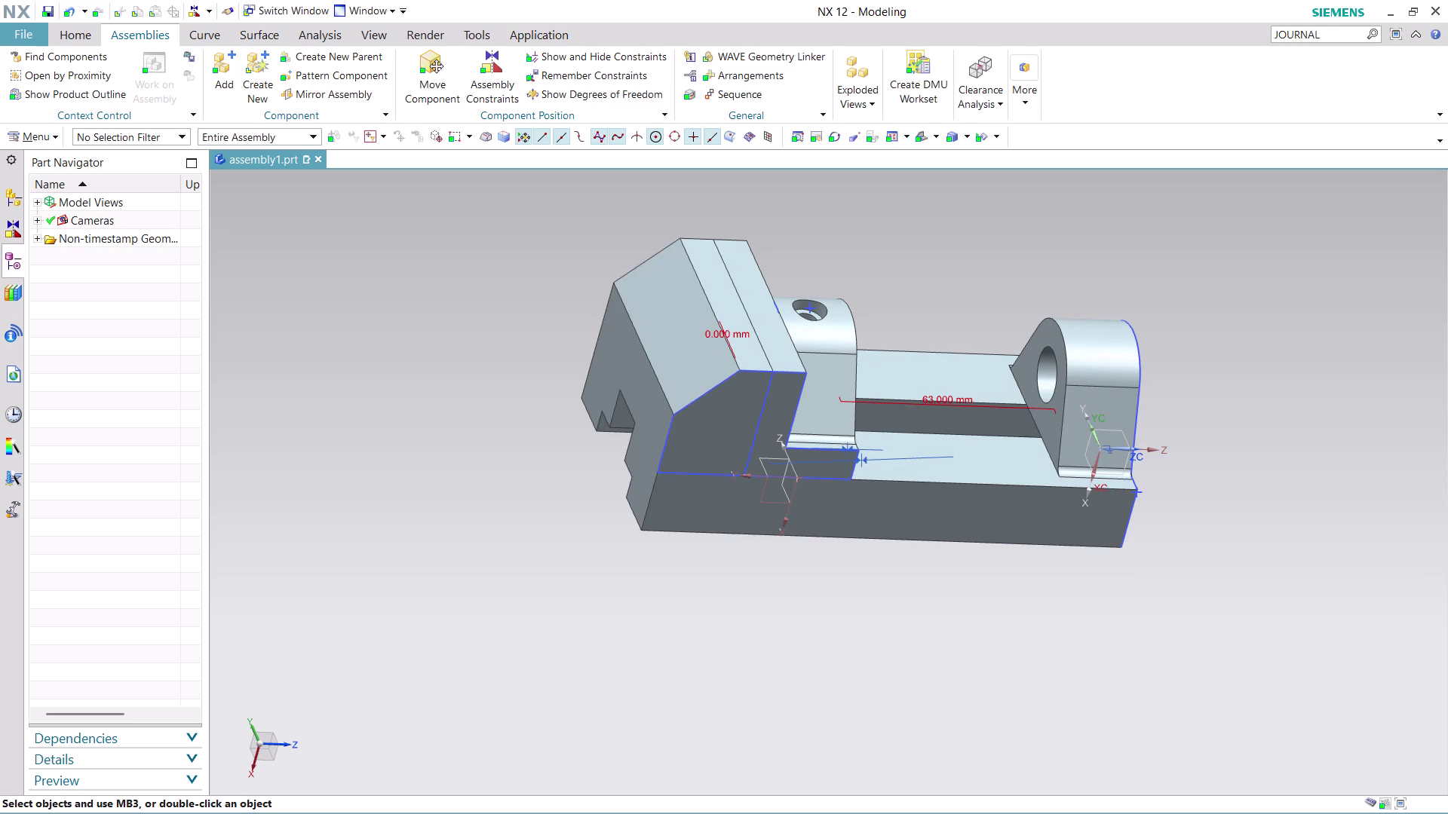
Undo the 63 mm constraint and prior step with Ctrl+Z, then reopen Assembly Constraints.
scroll(up, 3)
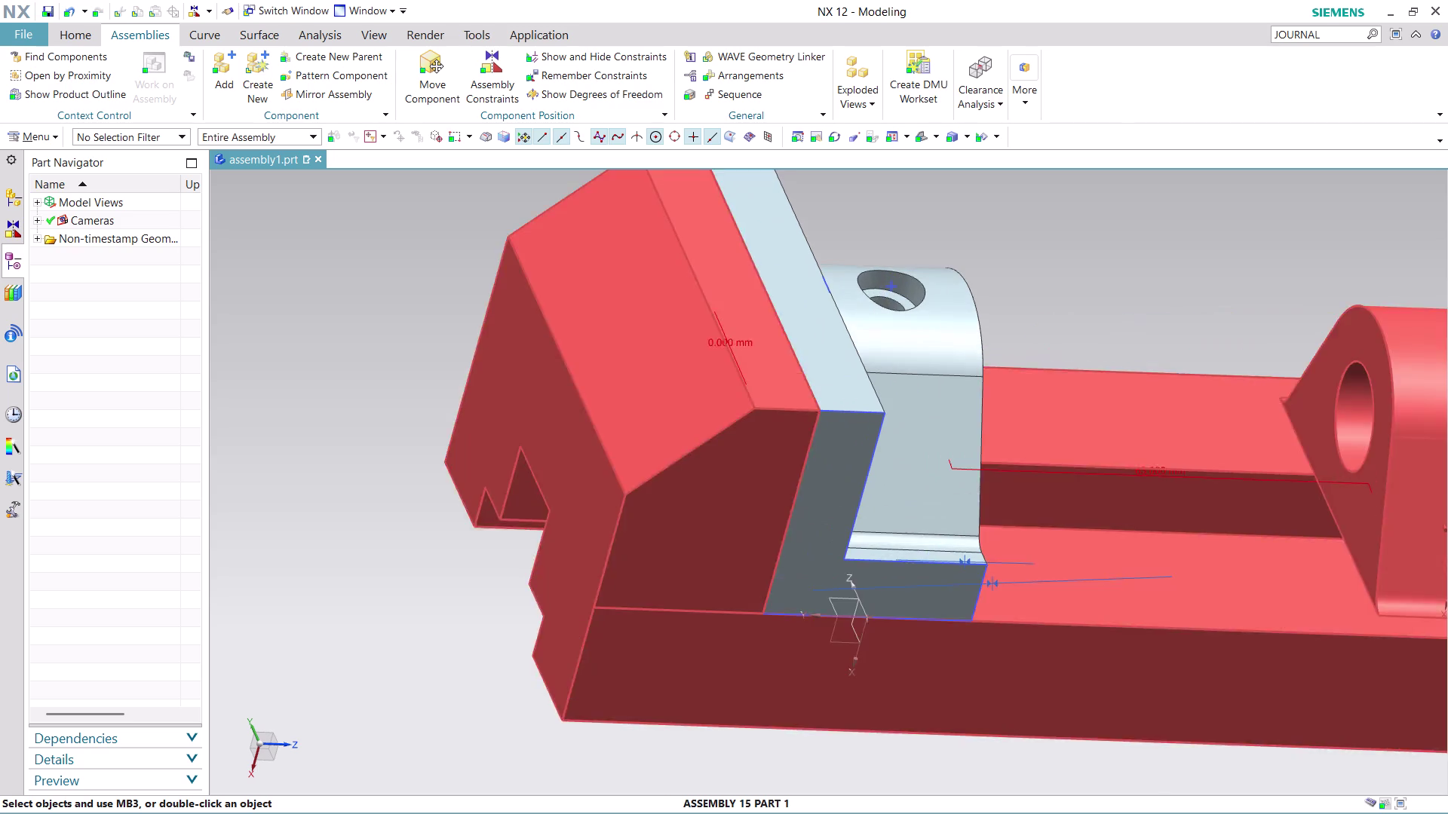
scroll(down, 3)
key(ctrl+z)
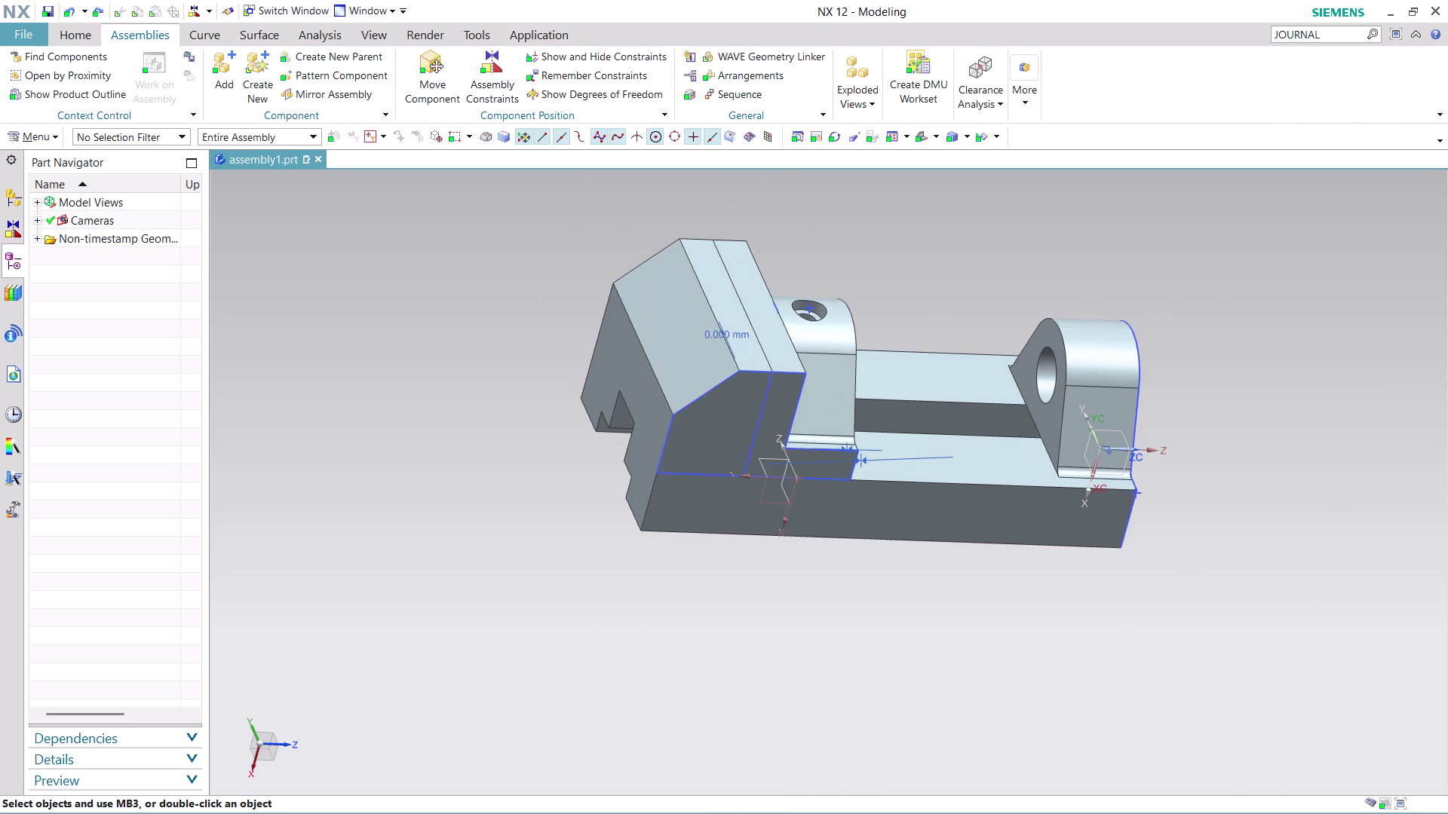
key(ctrl+z)
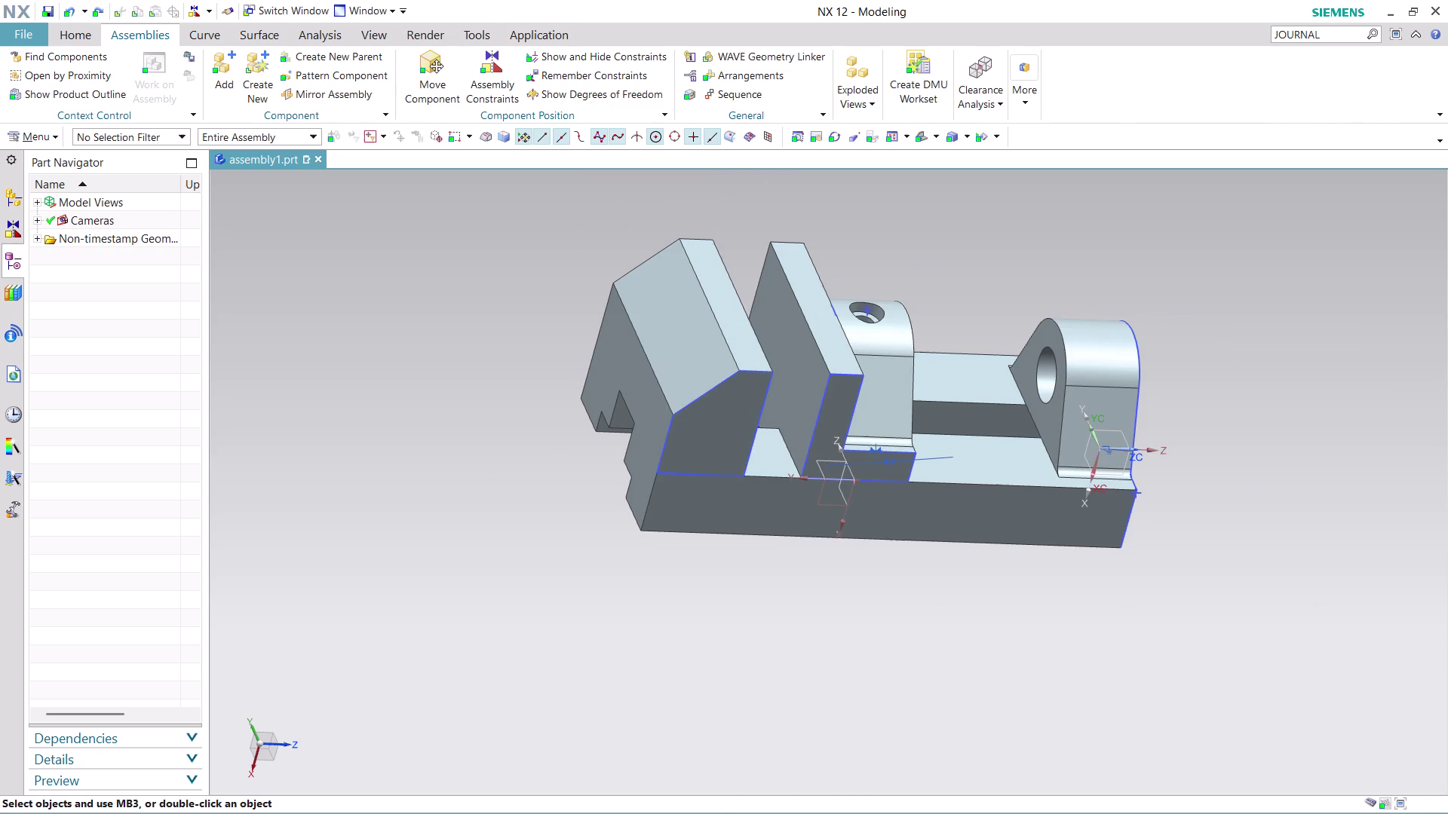
middle_drag(1011, 303, 949, 285)
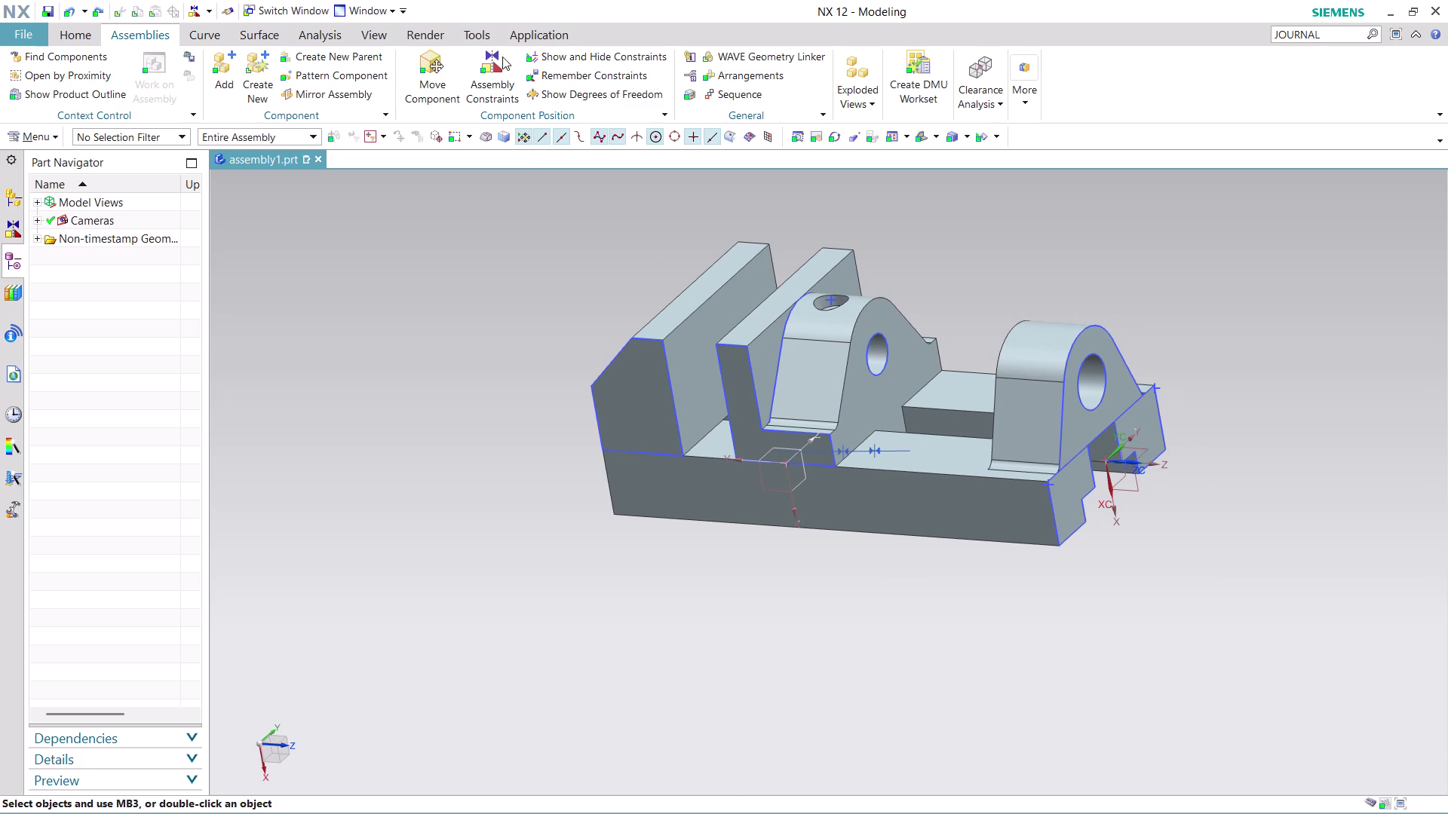
click(492, 83)
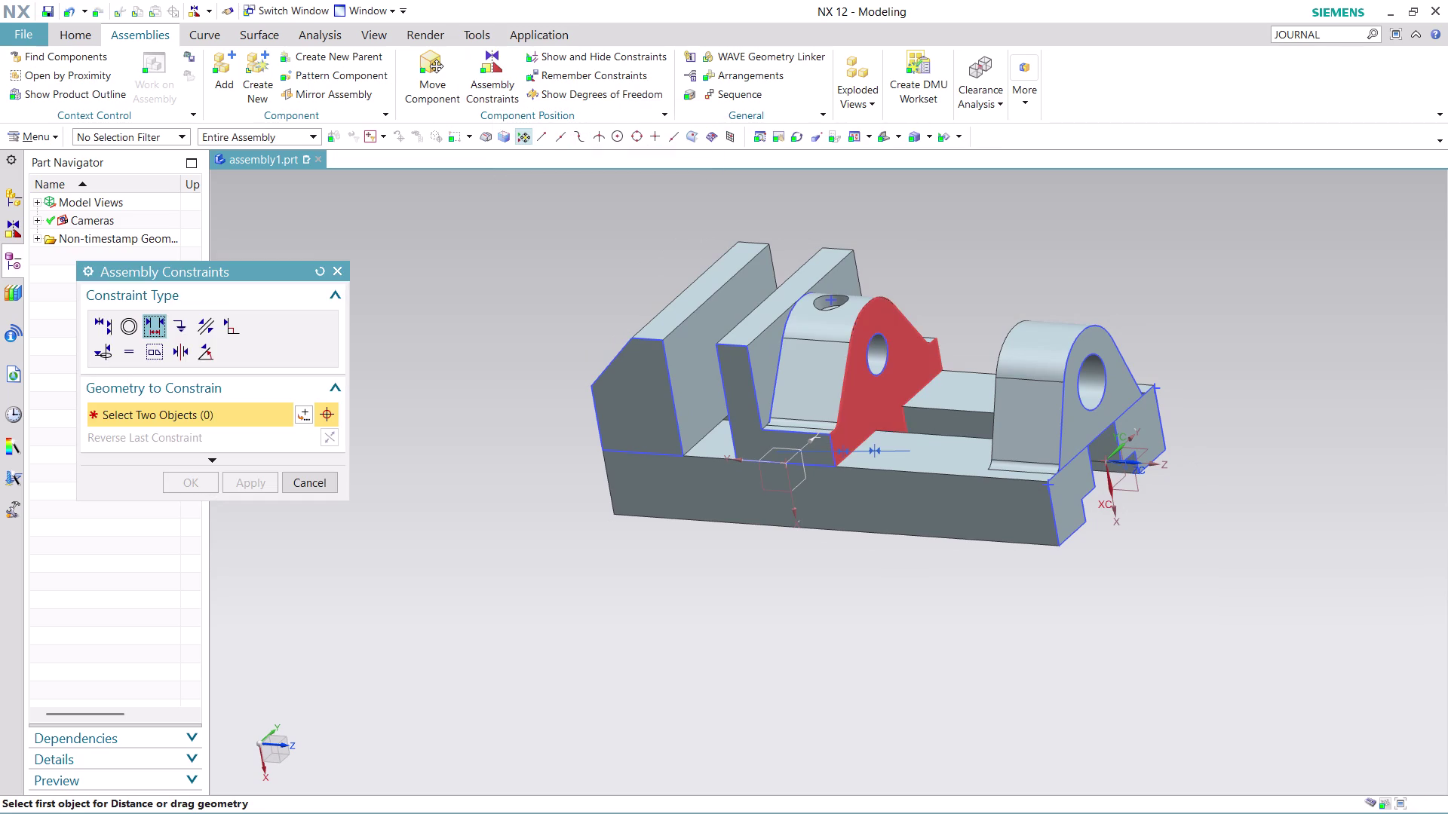
Pick the jaw face and end lug face, set distance to 1 mm, apply and close.
click(869, 385)
scroll(up, 3)
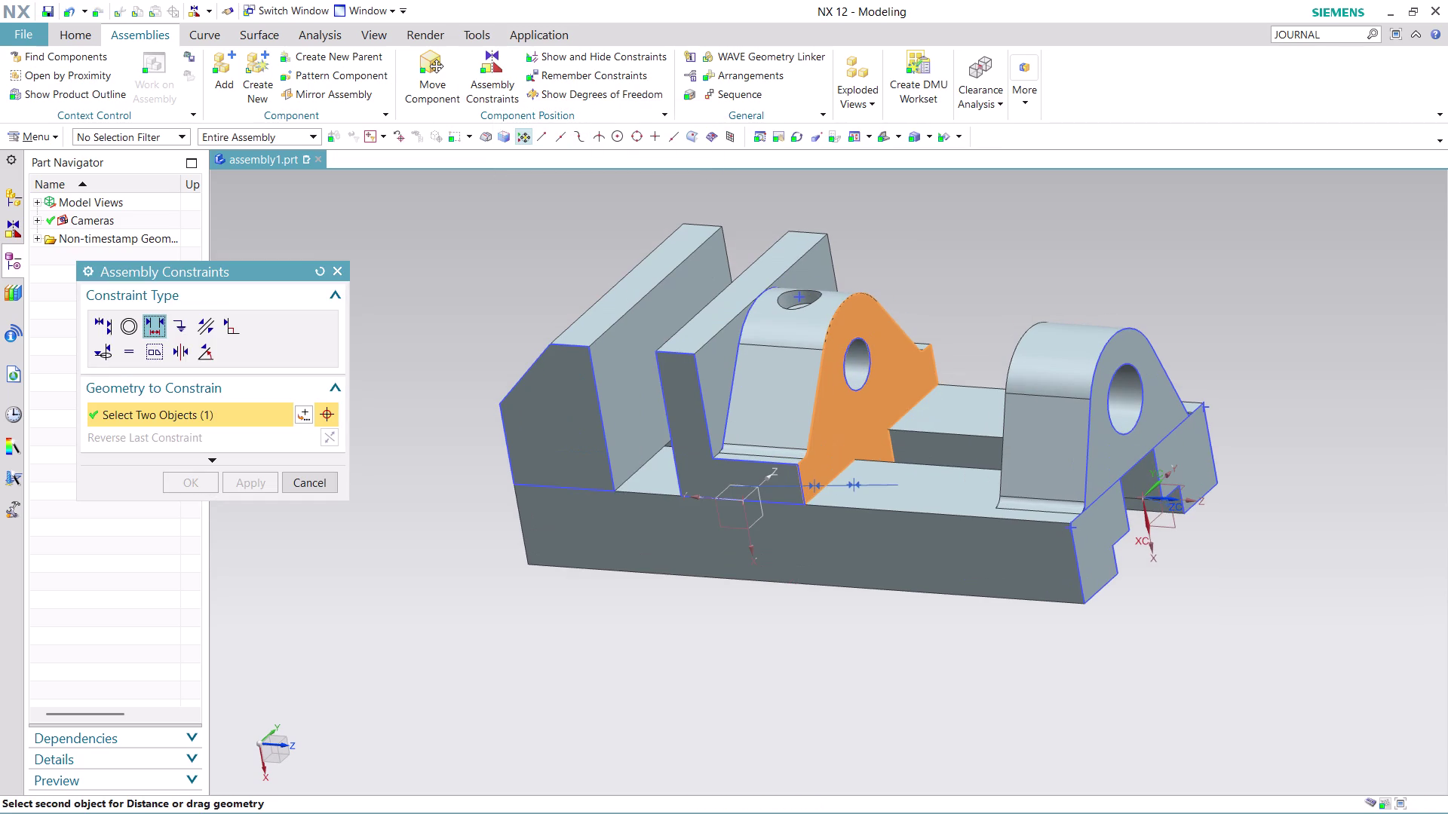
middle_drag(958, 313, 1004, 334)
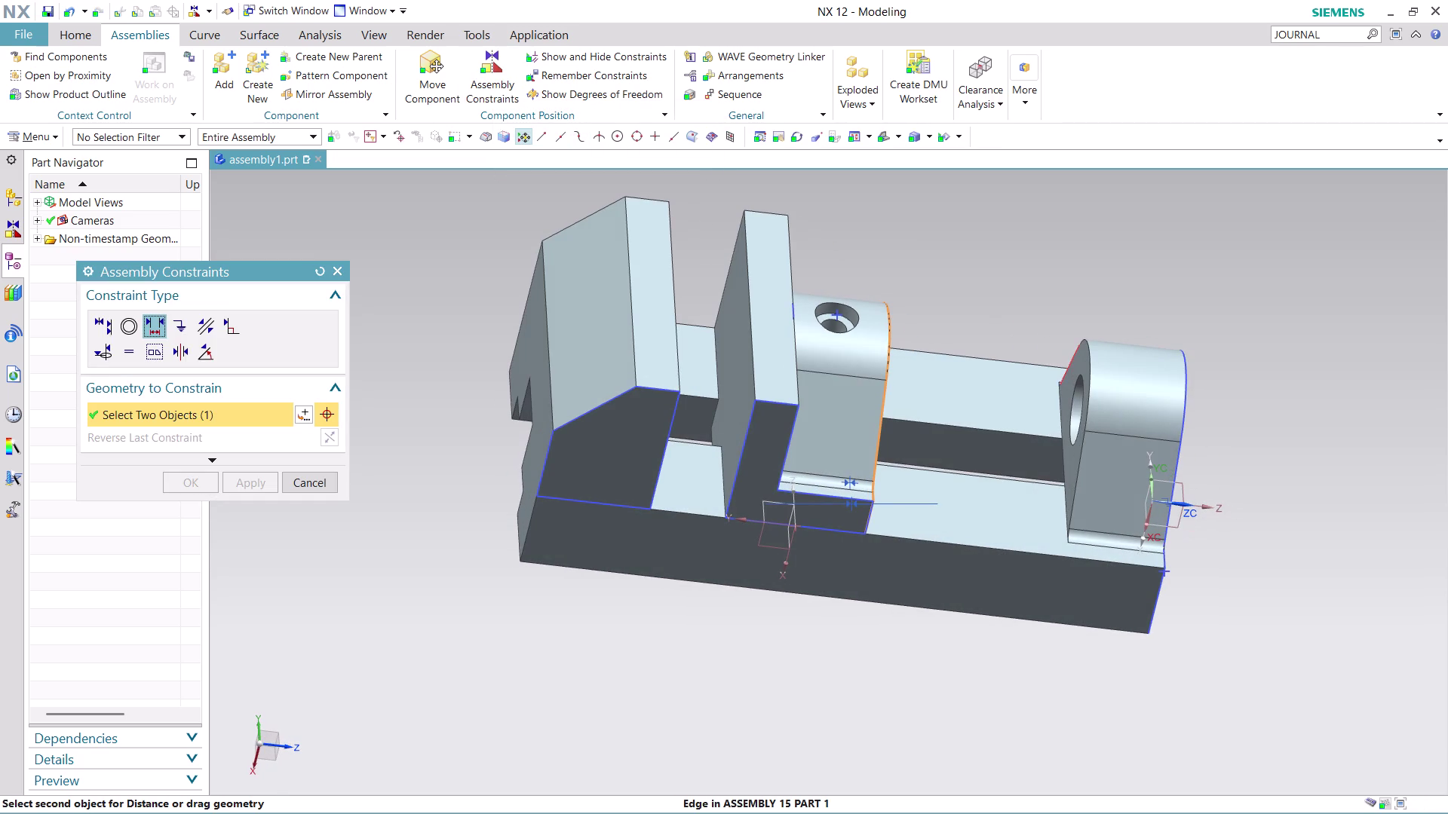
click(1081, 360)
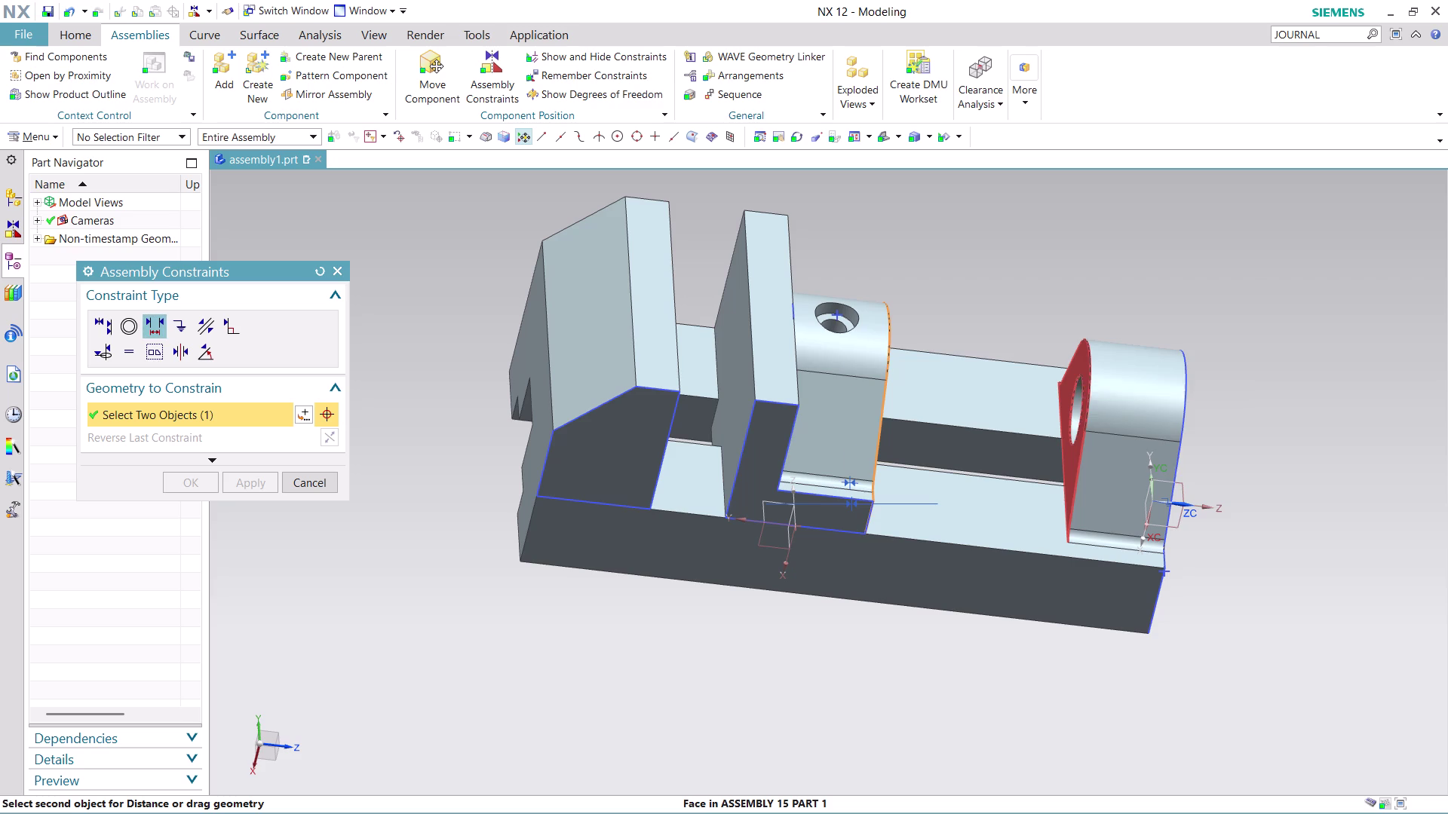
click(1181, 380)
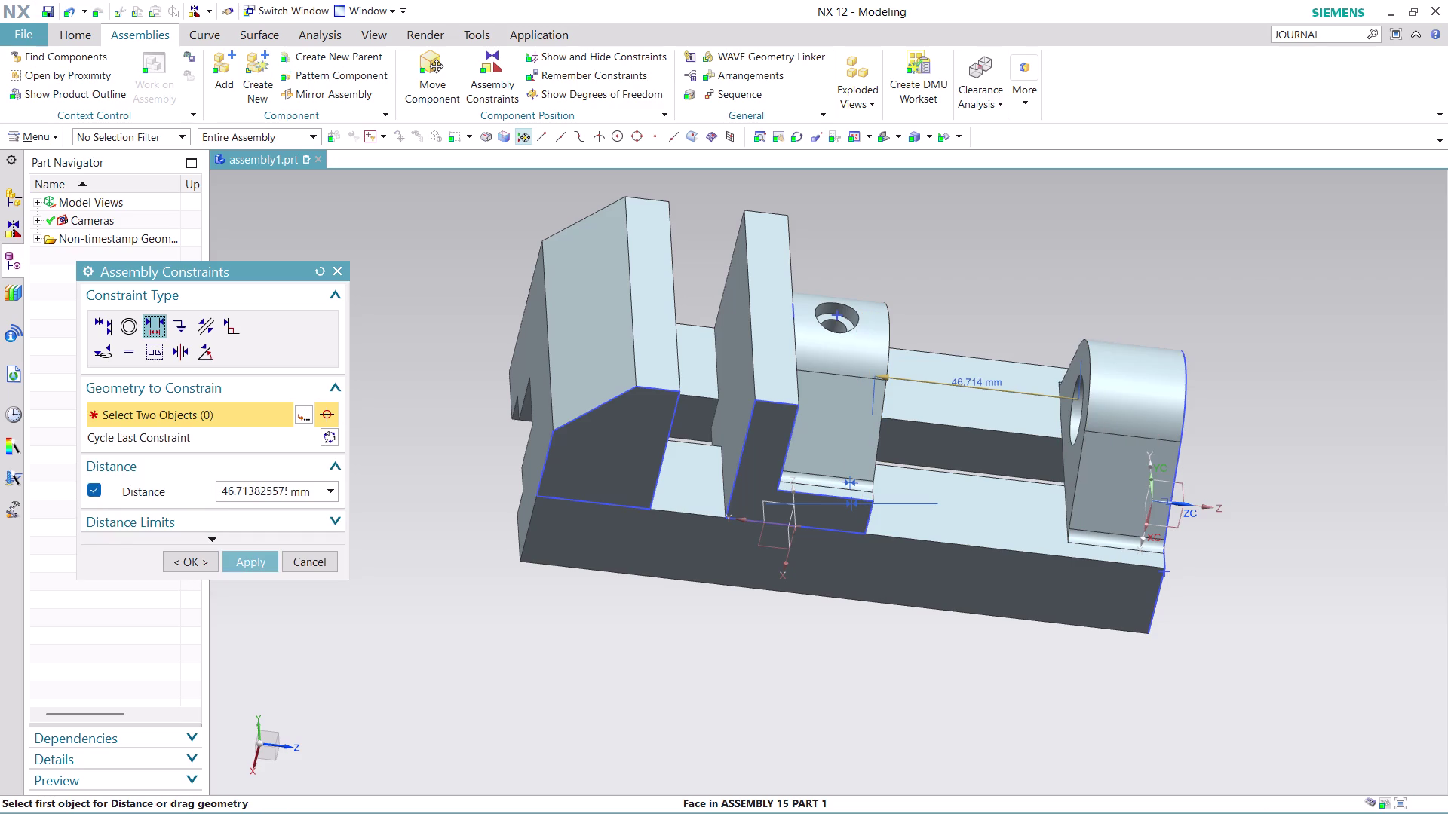
drag(221, 488, 337, 504)
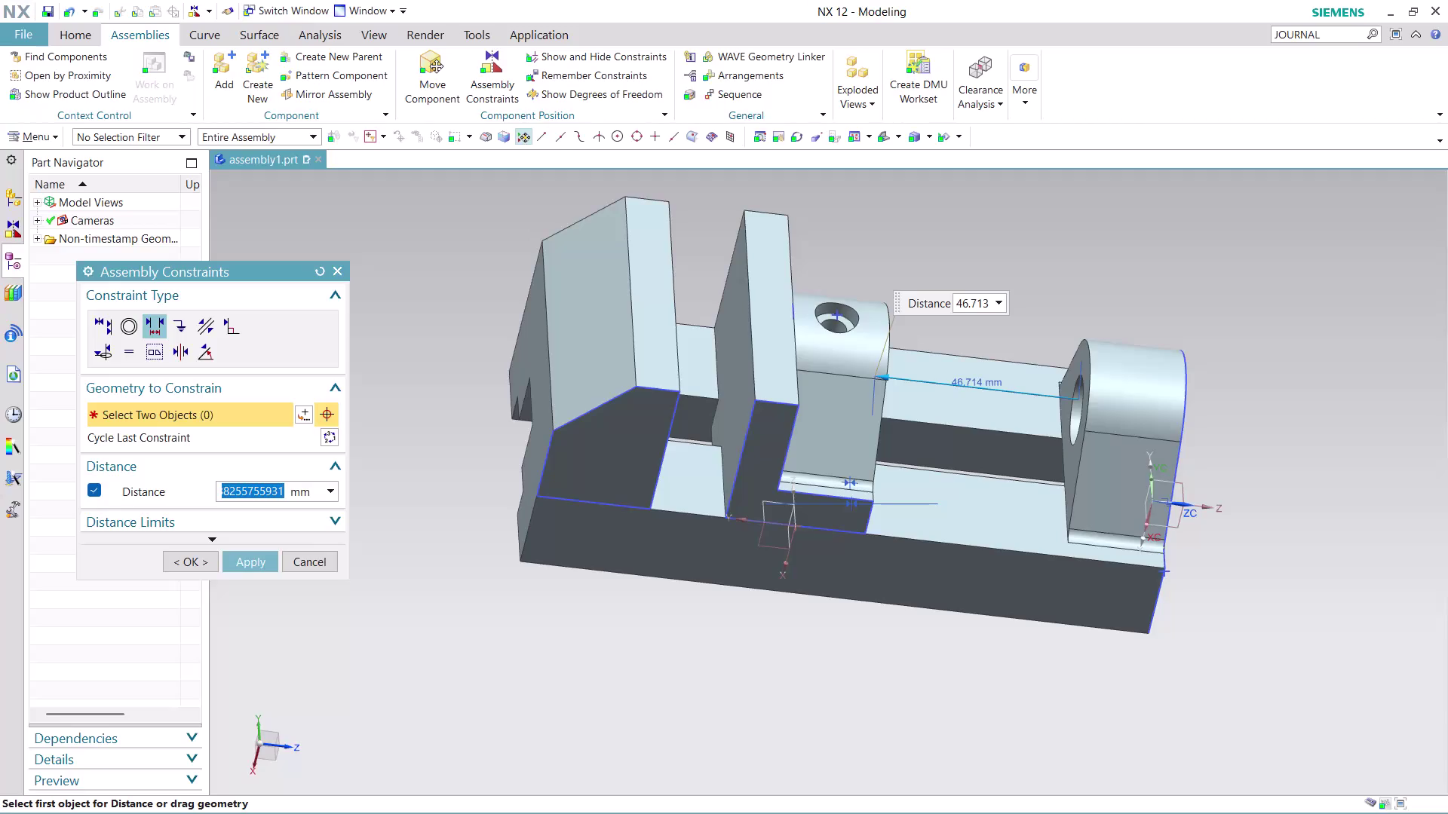
key(1)
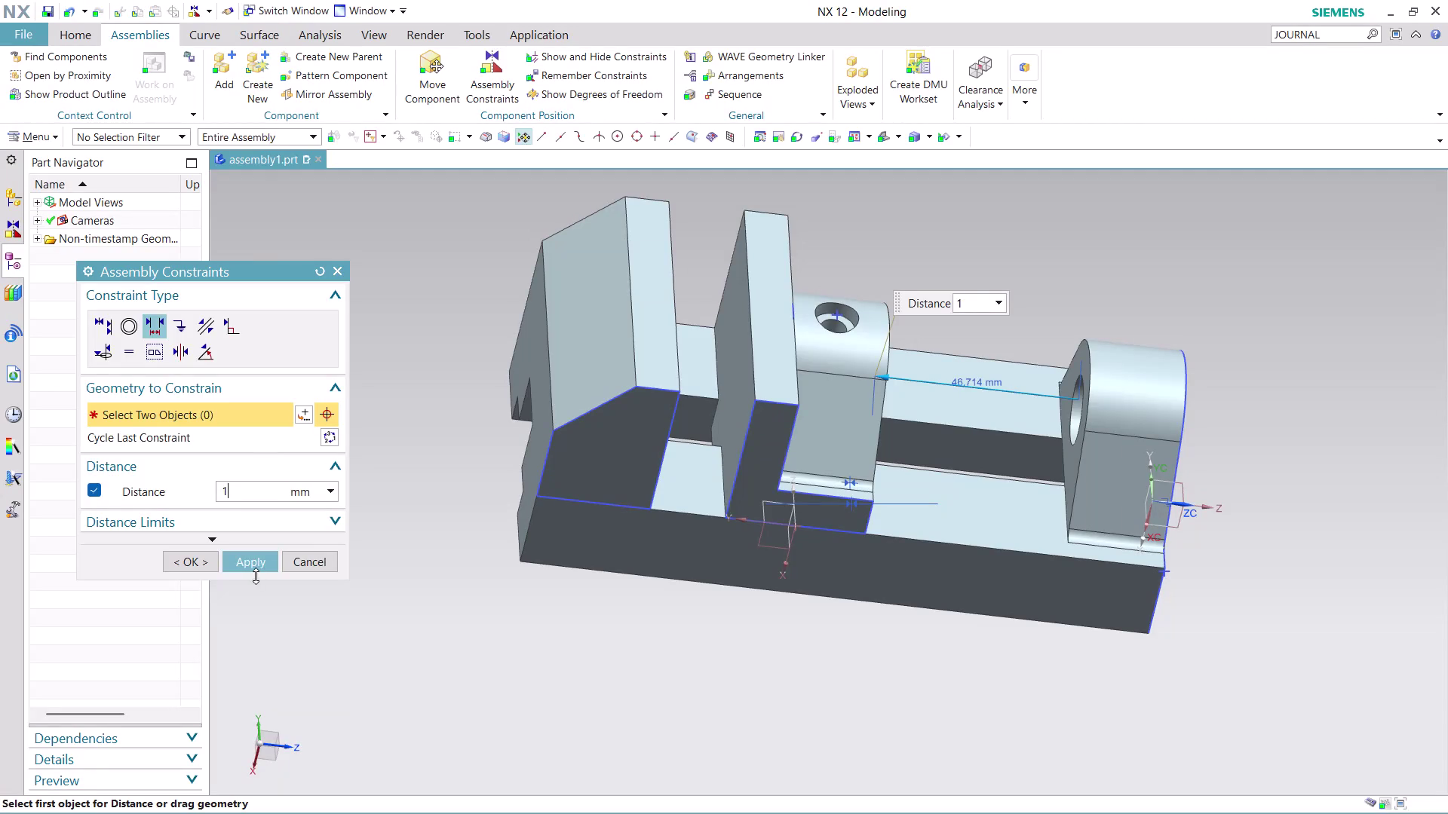
click(255, 566)
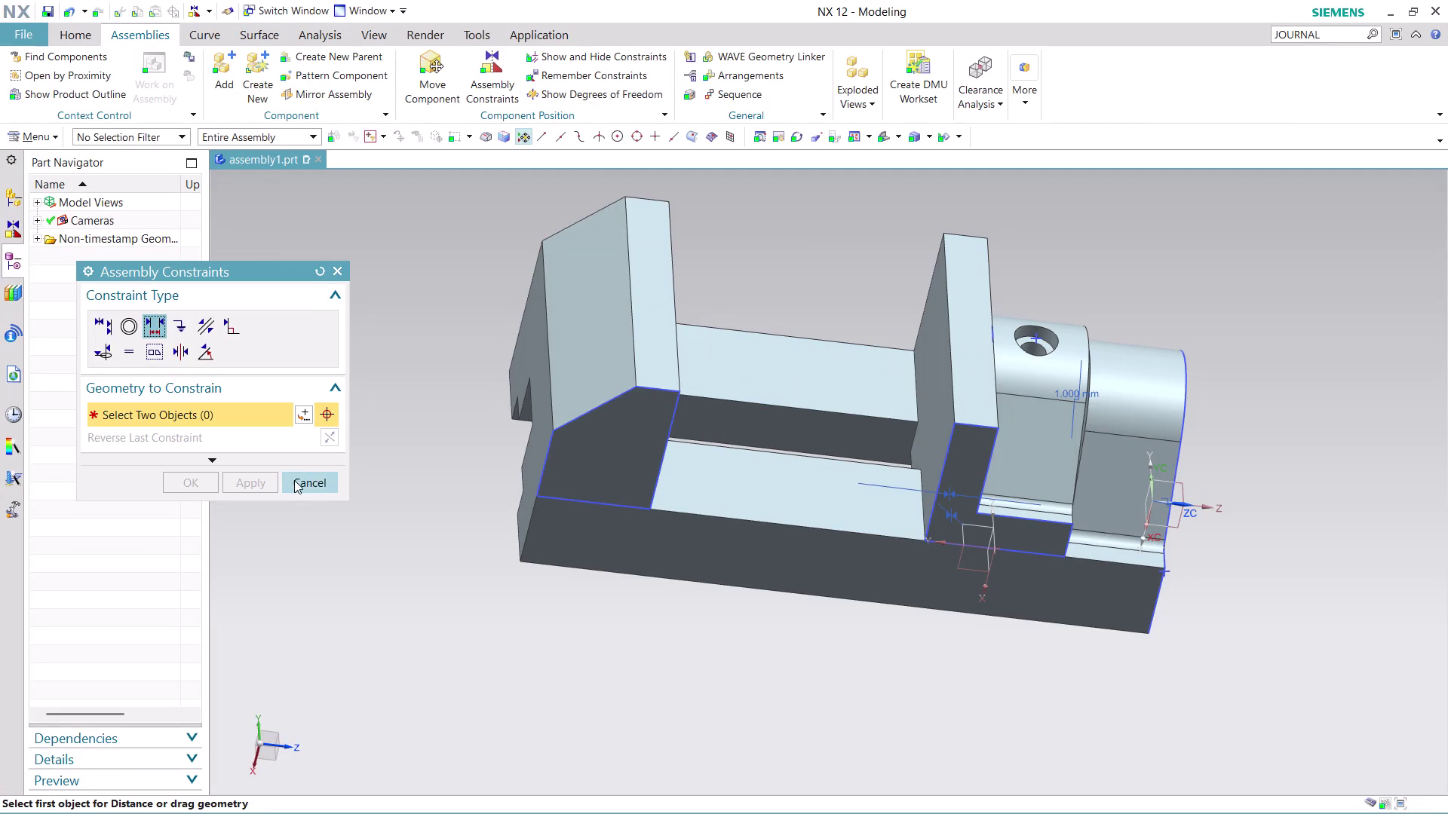
click(319, 482)
Try moving the holed jaw with Move Component, then cancel and discard the move.
click(415, 84)
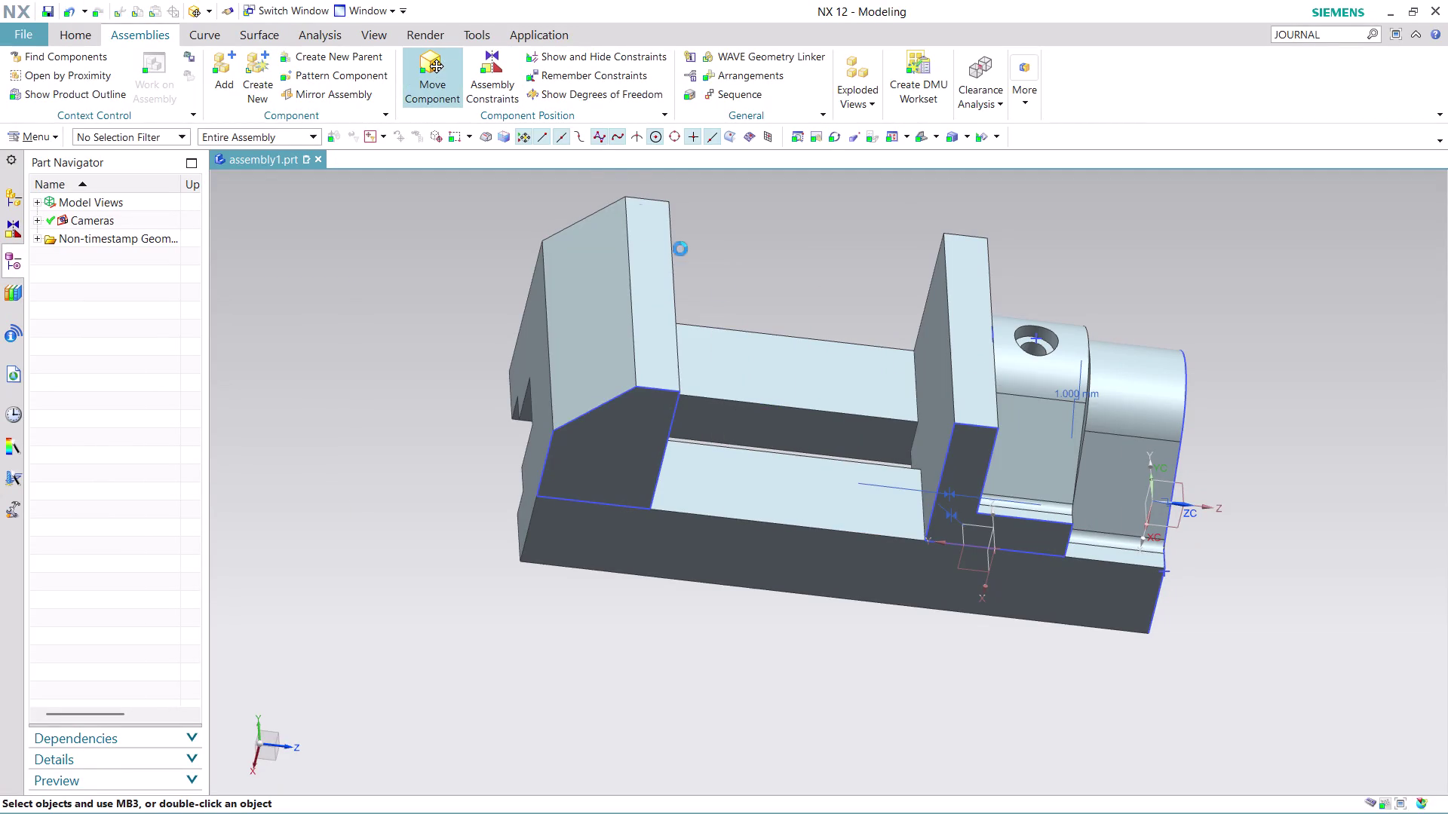
click(965, 434)
click(331, 399)
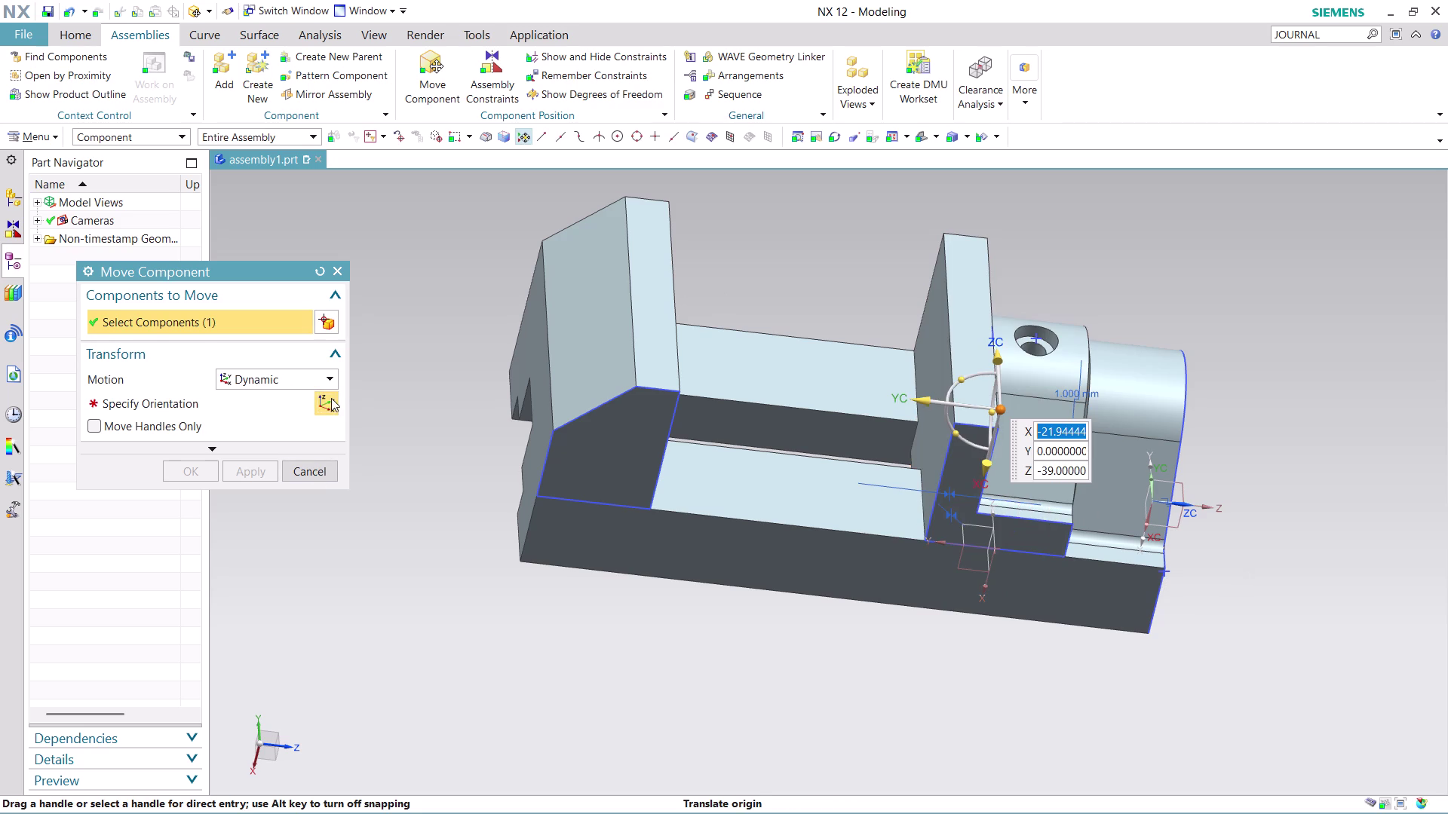
drag(917, 401, 739, 401)
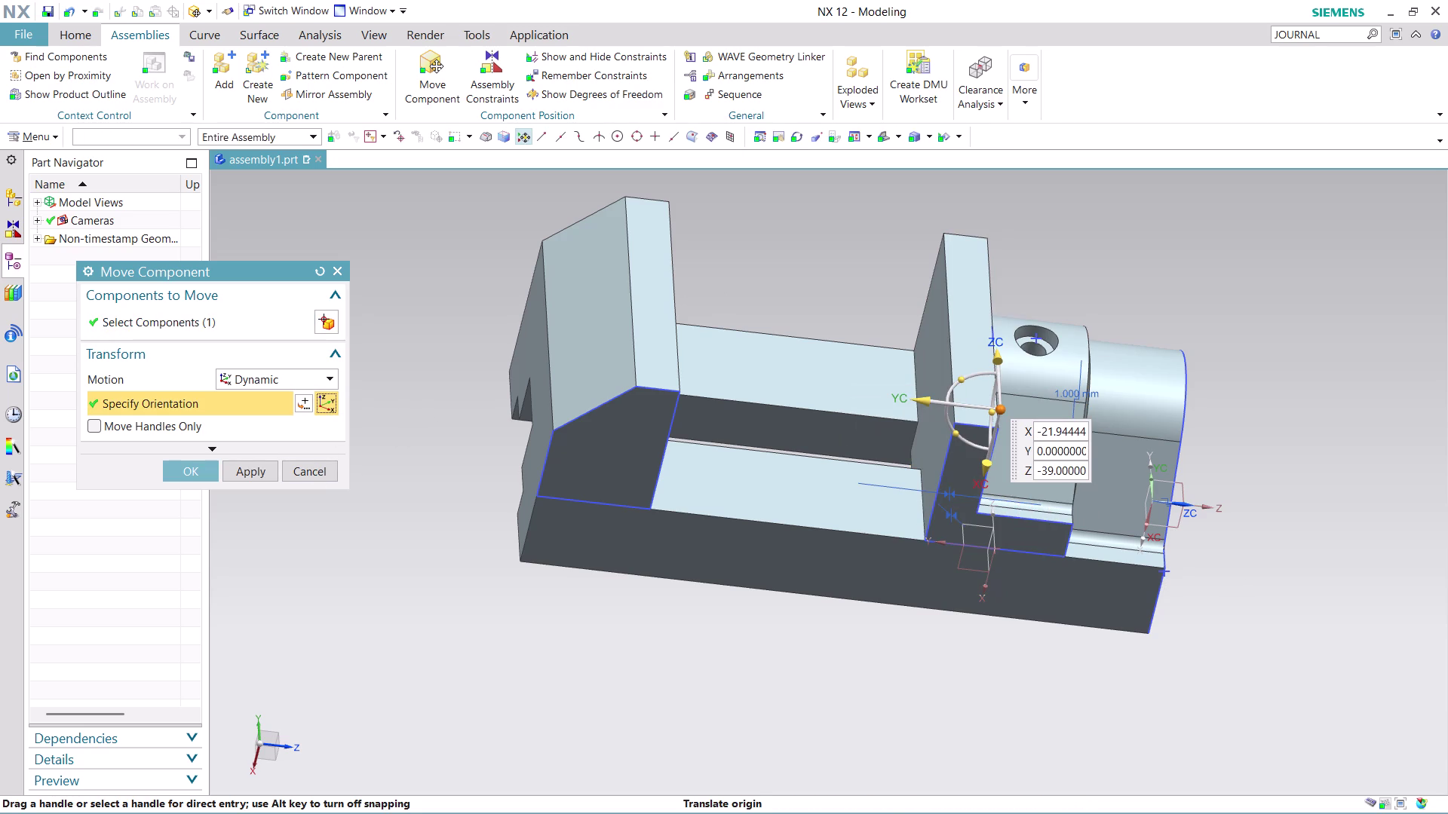
click(339, 463)
click(318, 468)
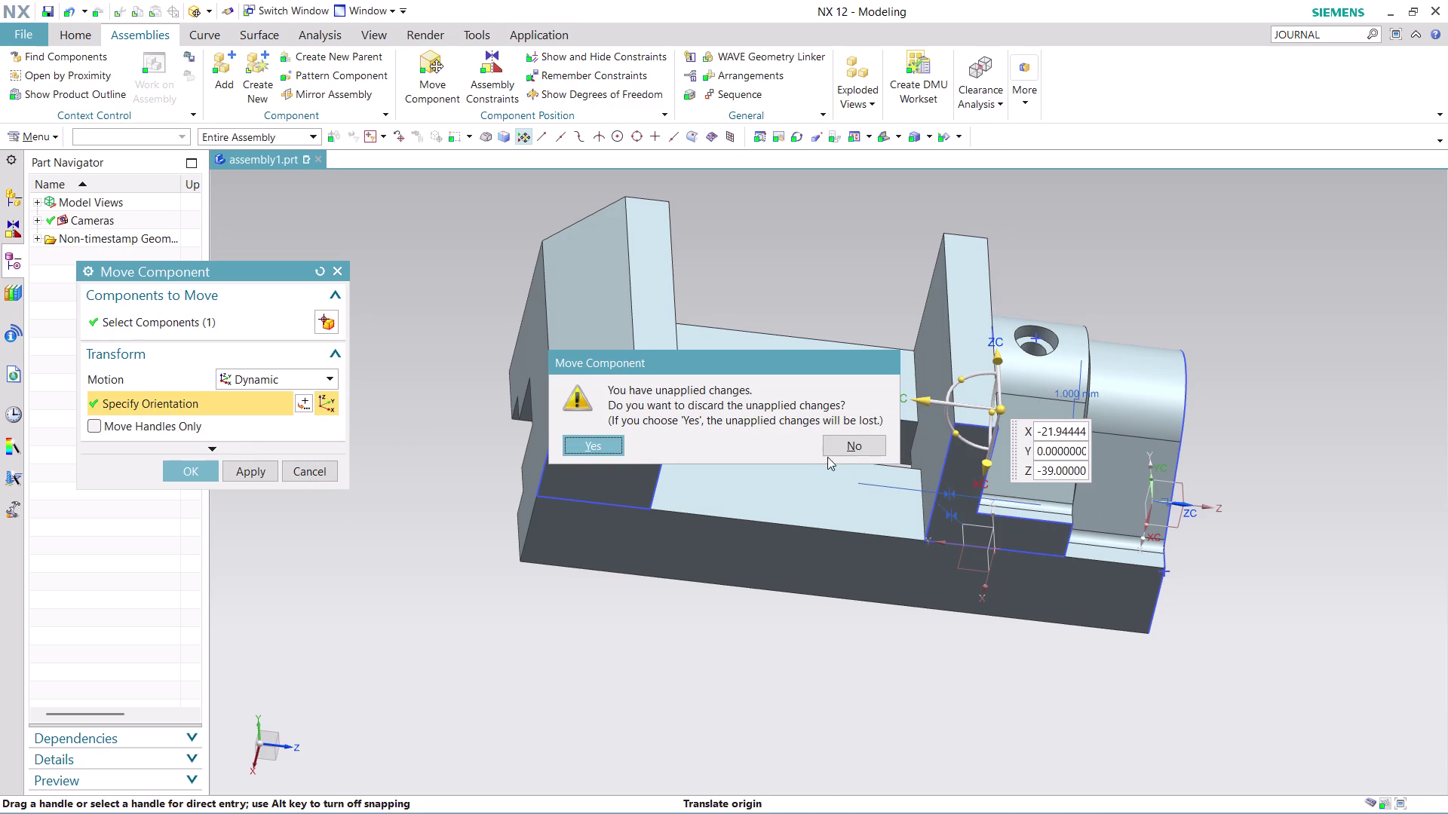
click(863, 454)
Undo the 1 mm distance constraint, orbit around the vise, and open exploded view options.
key(ctrl+z)
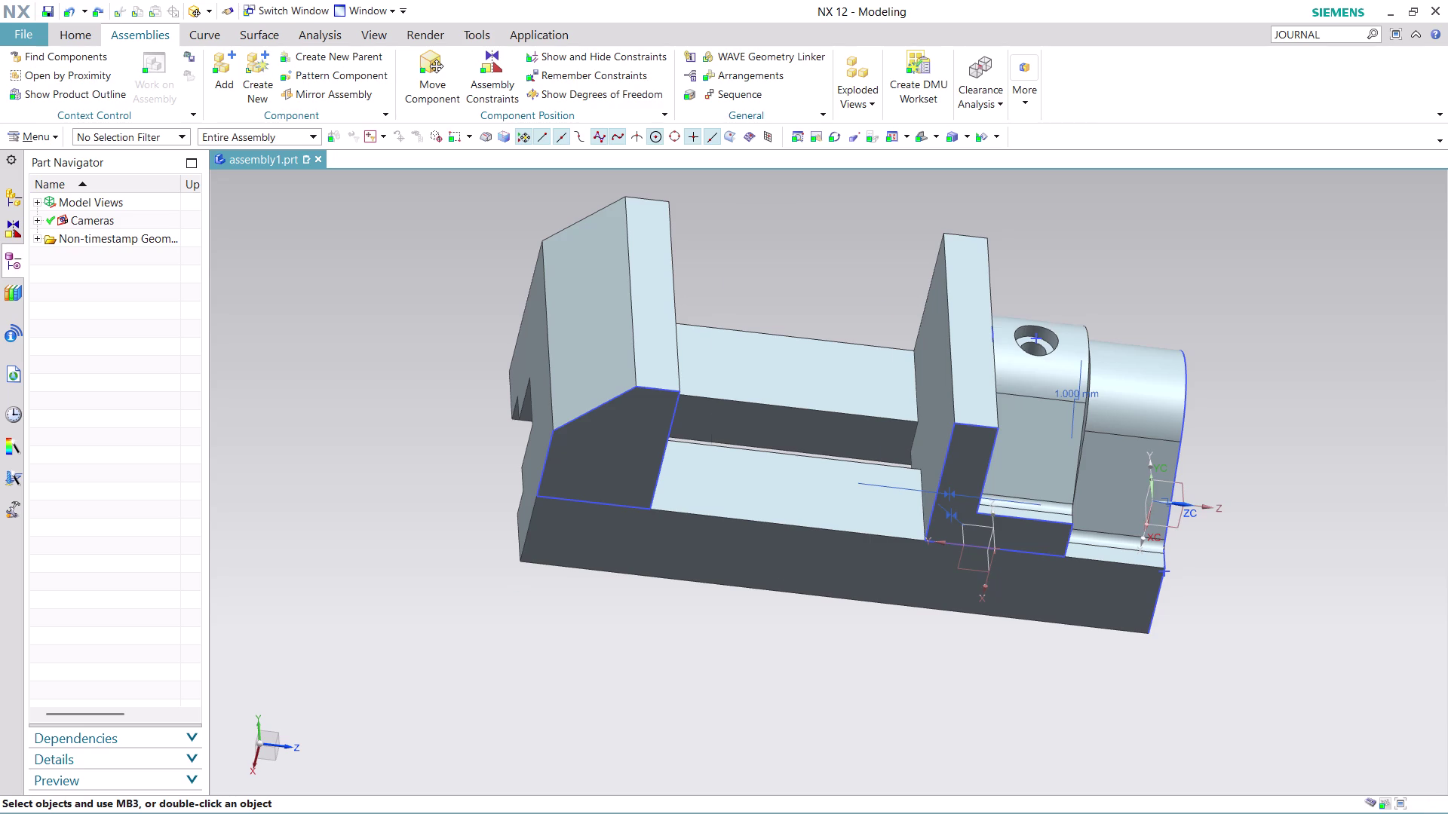
key(ctrl+z)
scroll(down, 3)
scroll(up, 3)
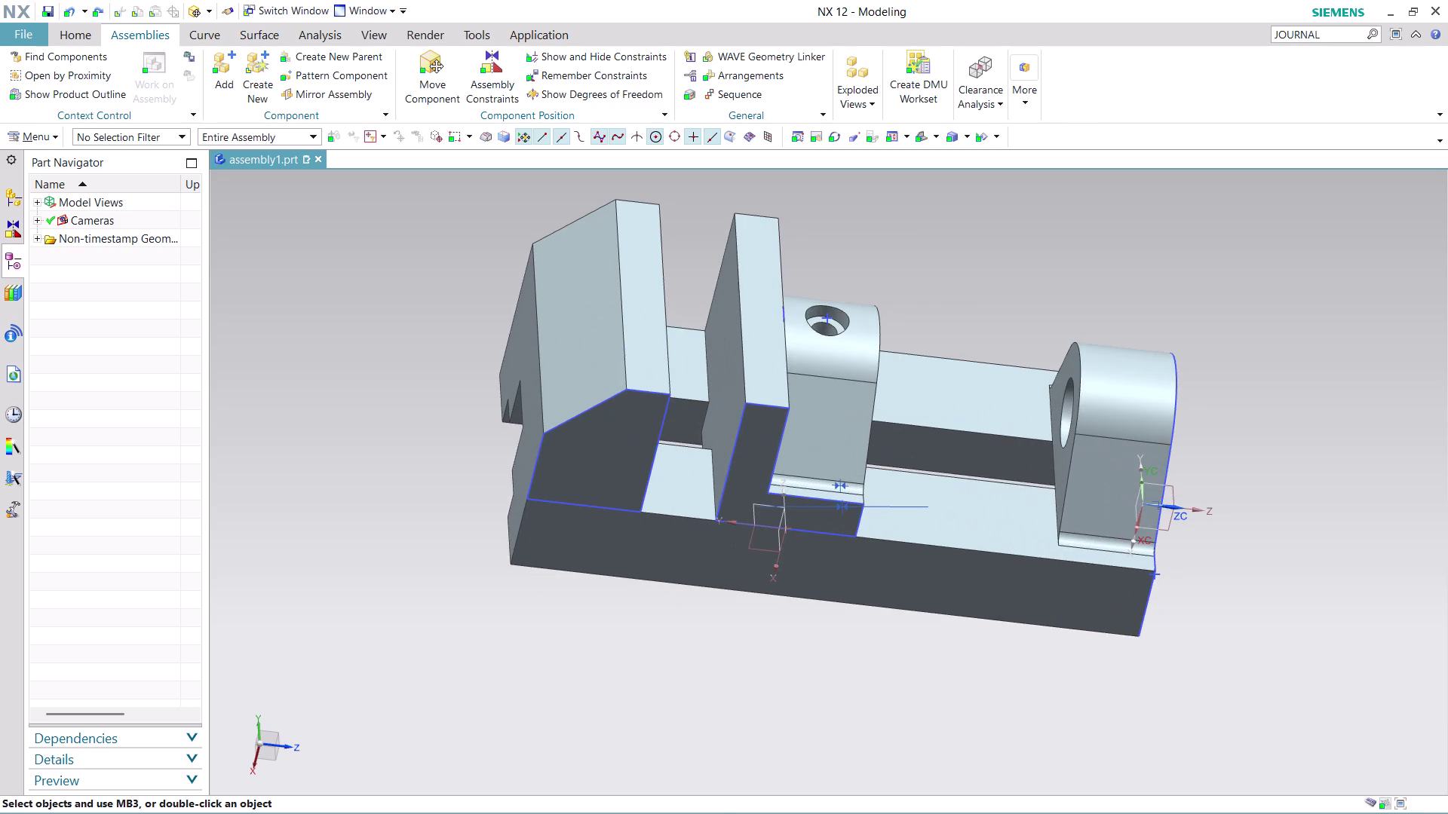
middle_drag(1258, 449, 1215, 433)
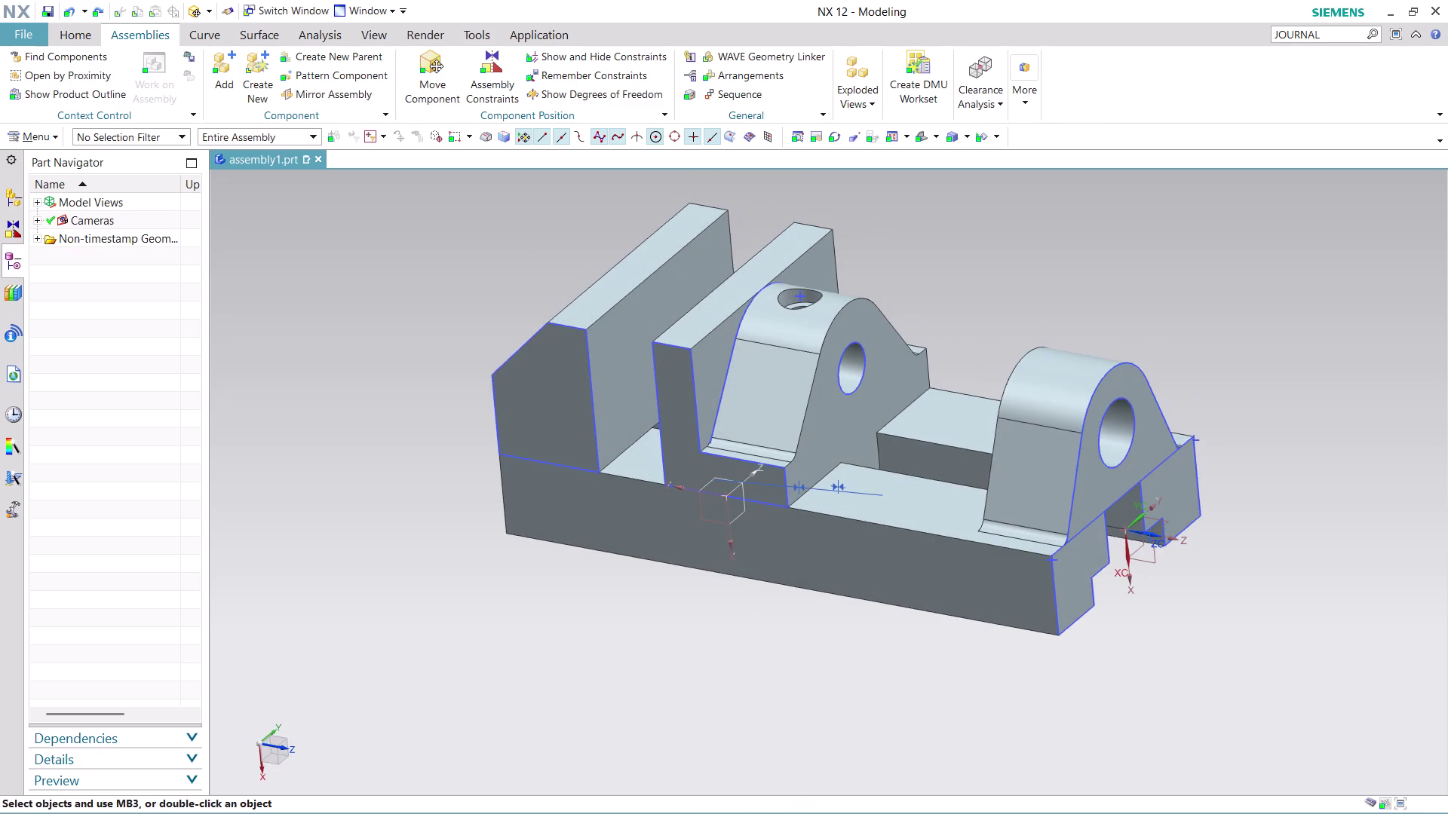
scroll(up, 3)
middle_drag(807, 219, 832, 248)
scroll(down, 3)
scroll(up, 3)
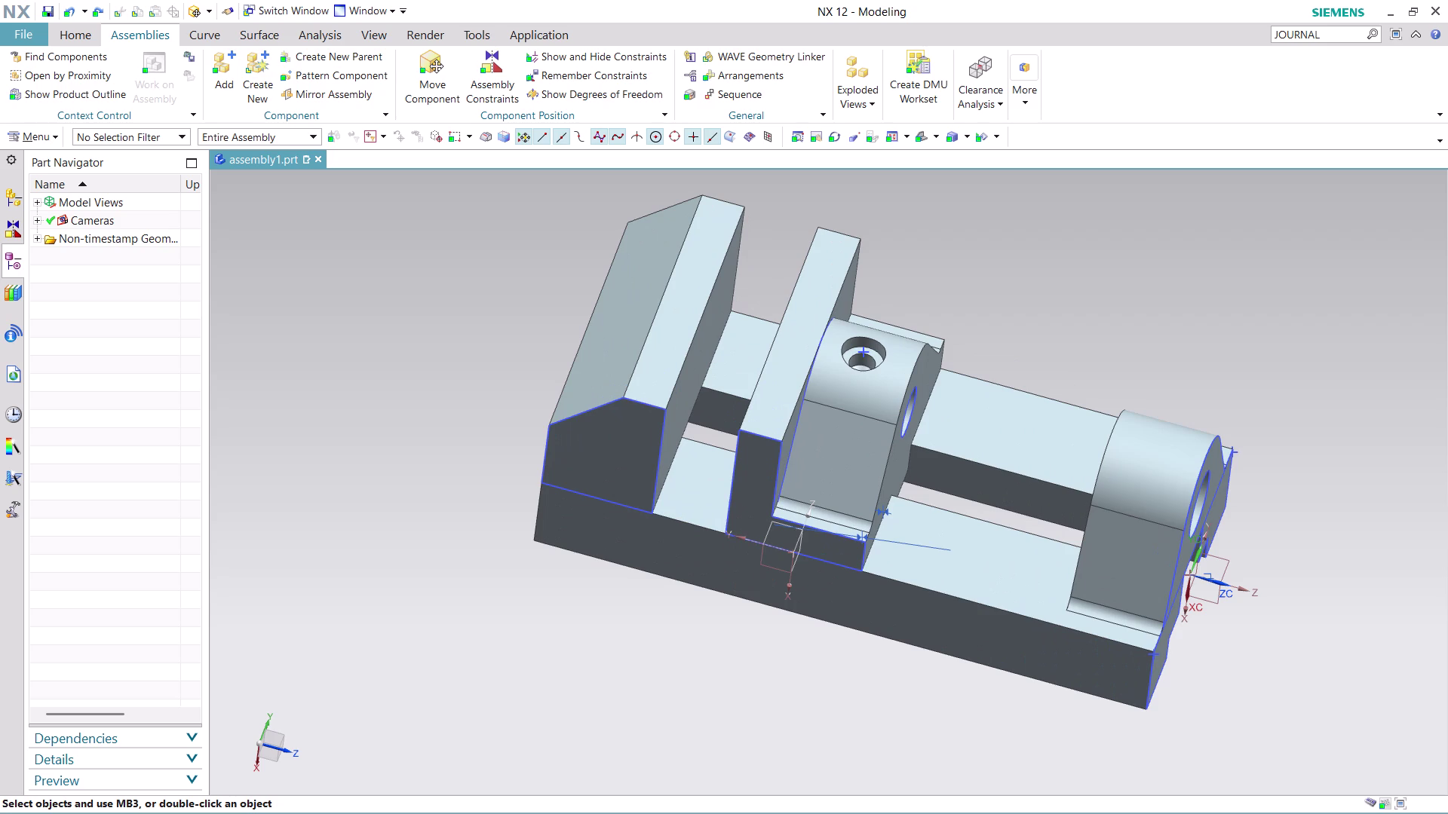
click(879, 110)
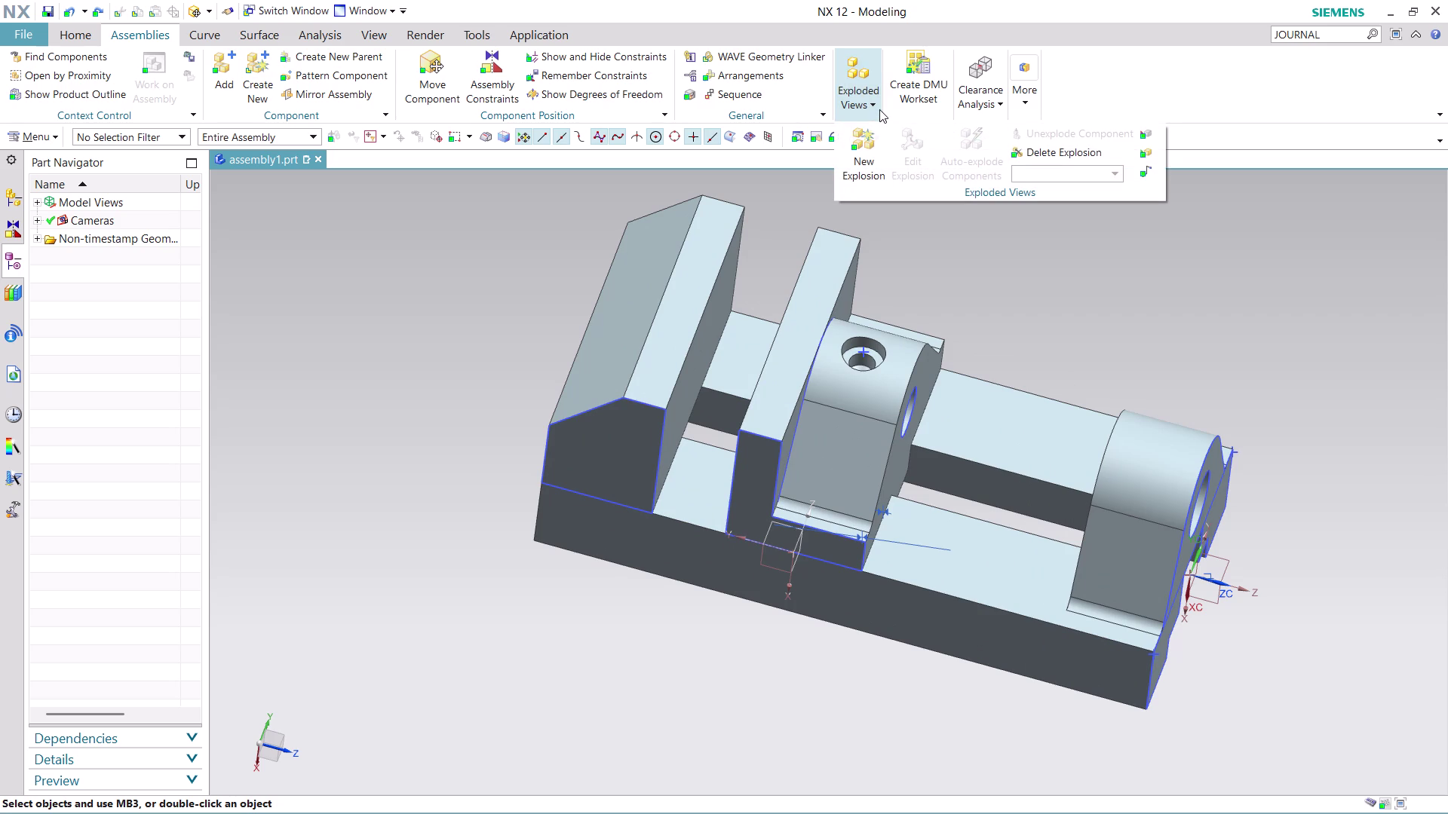
Close exploded view options and Find Components, then launch Assembly Constraints from Component Position.
click(791, 202)
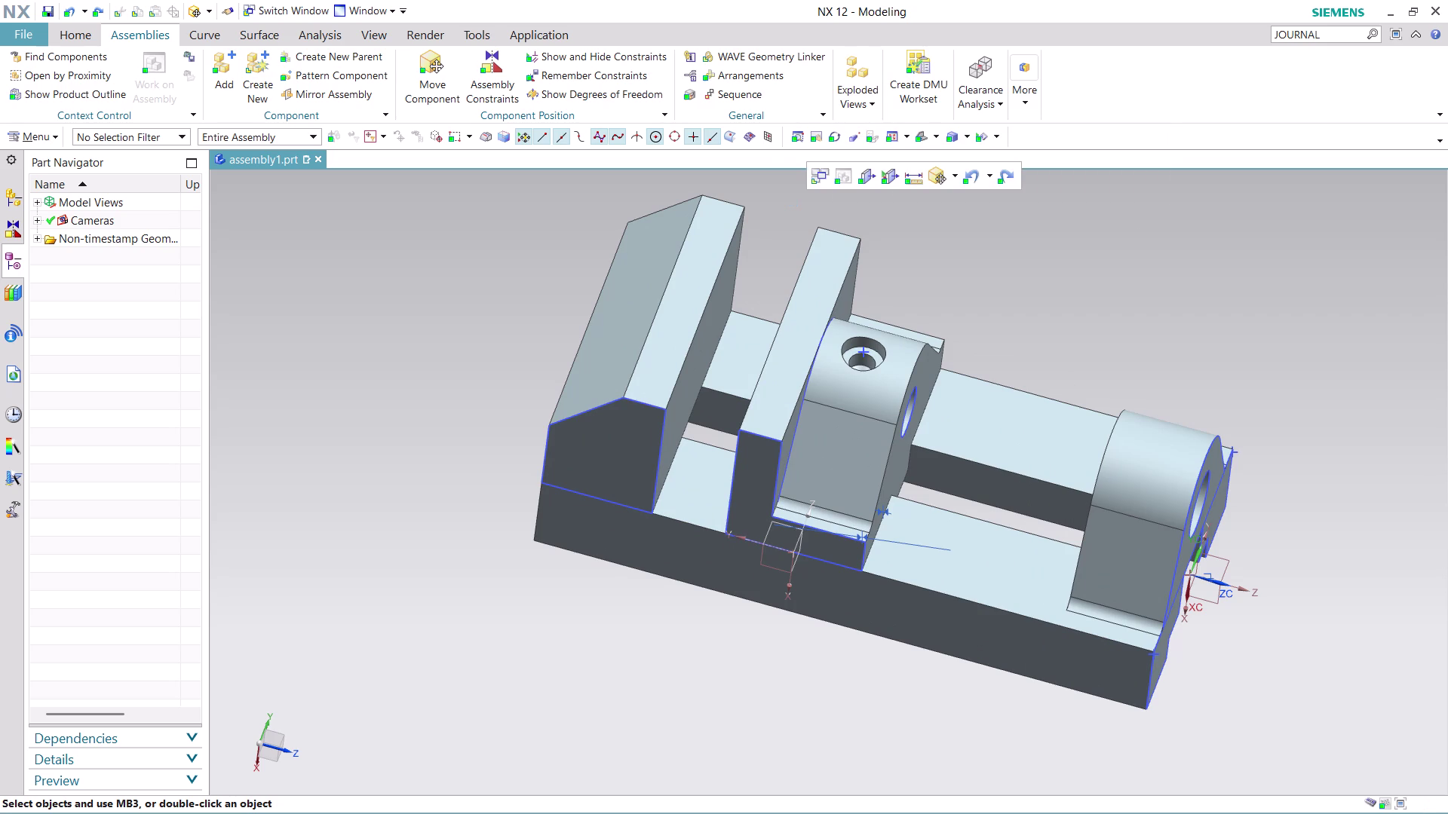
click(764, 73)
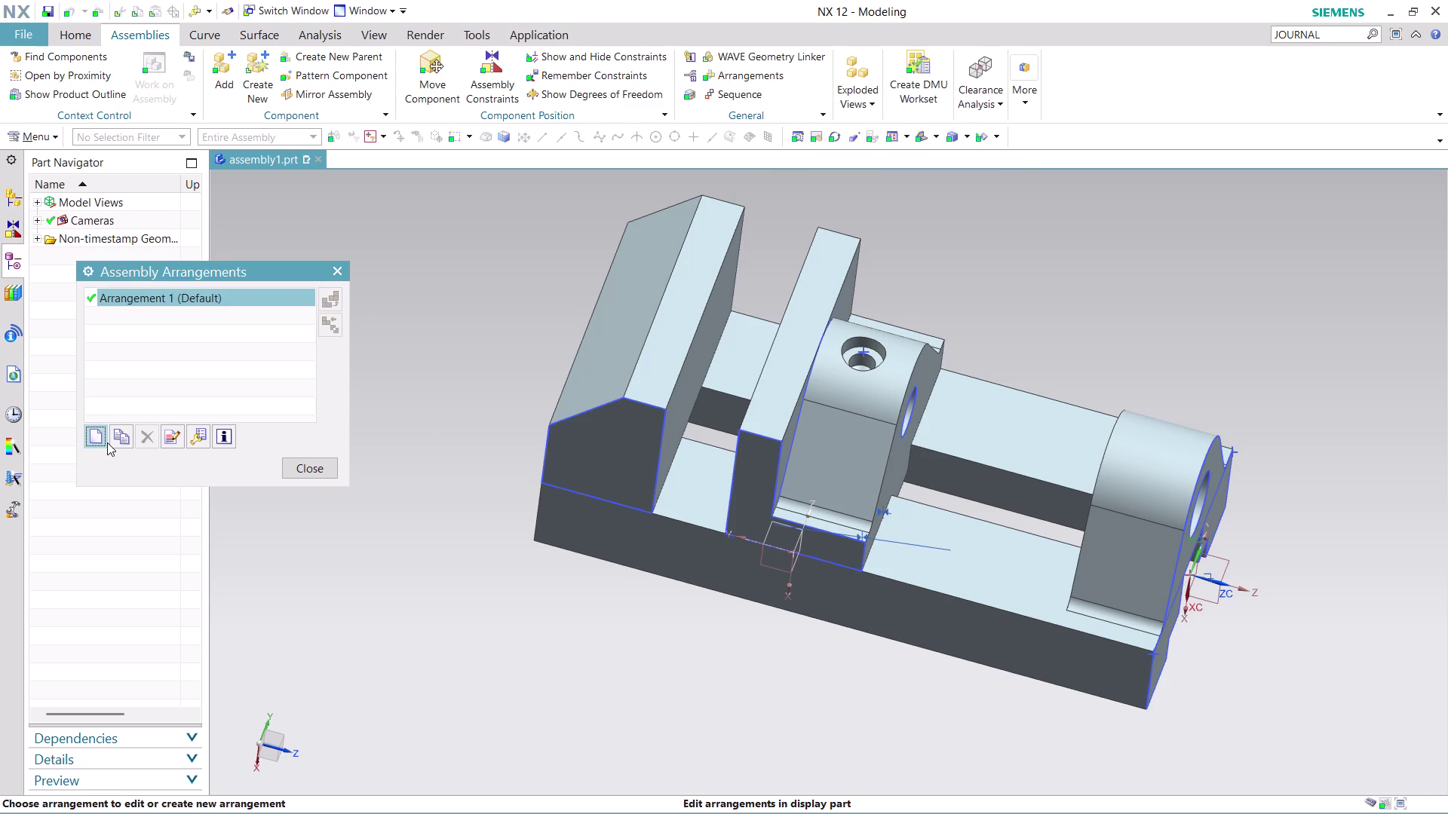
click(317, 476)
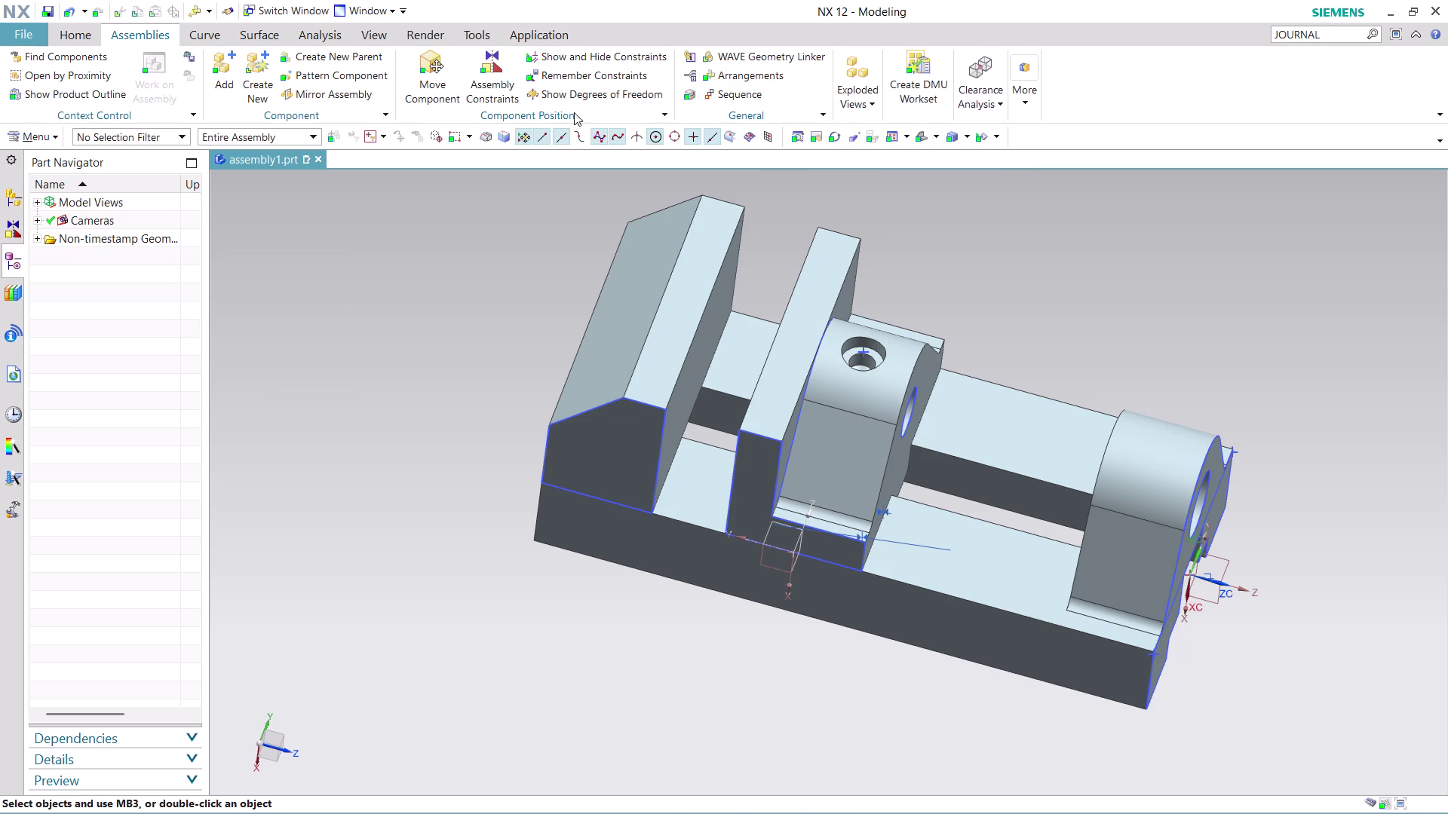
click(619, 93)
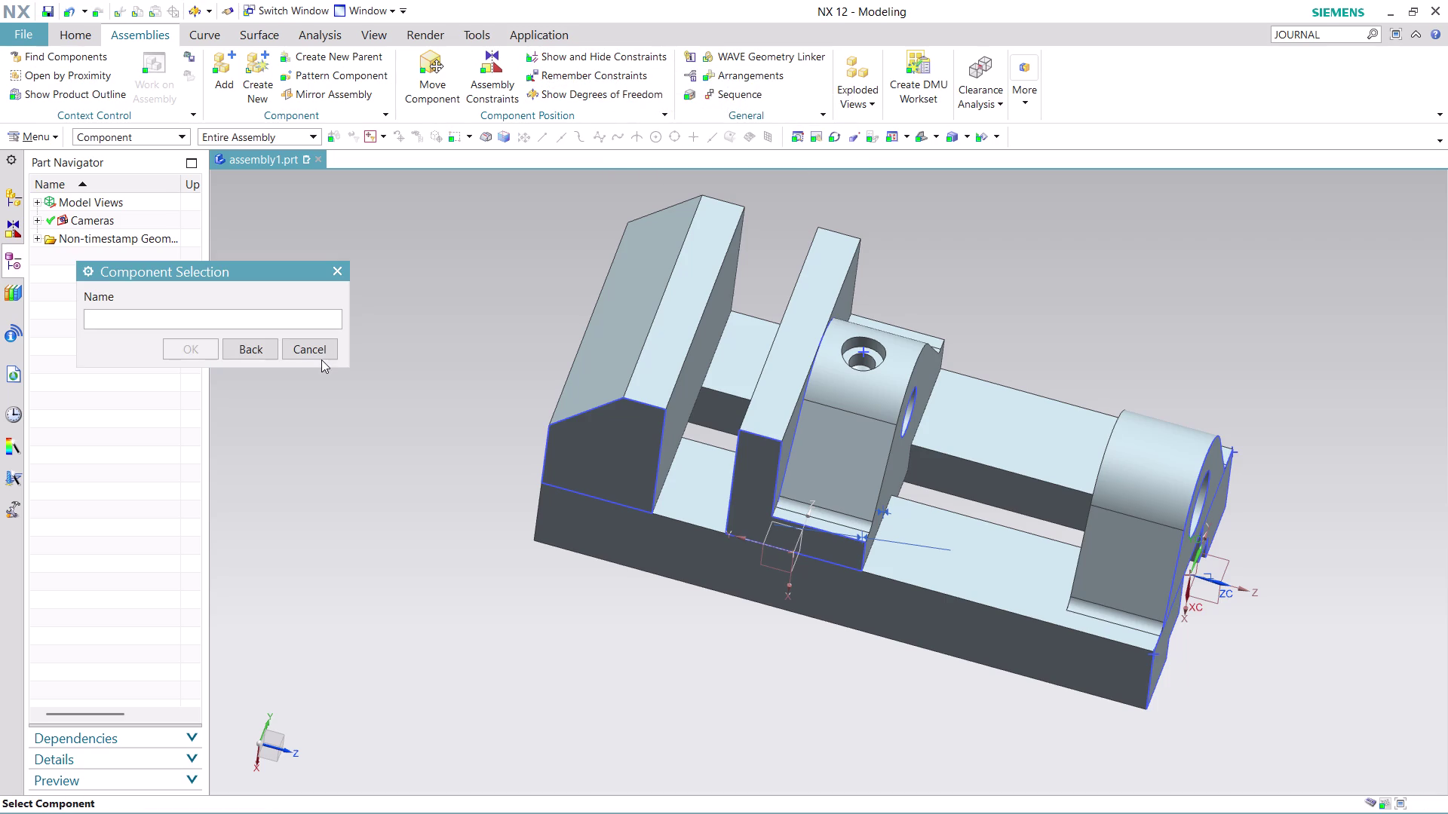
click(320, 356)
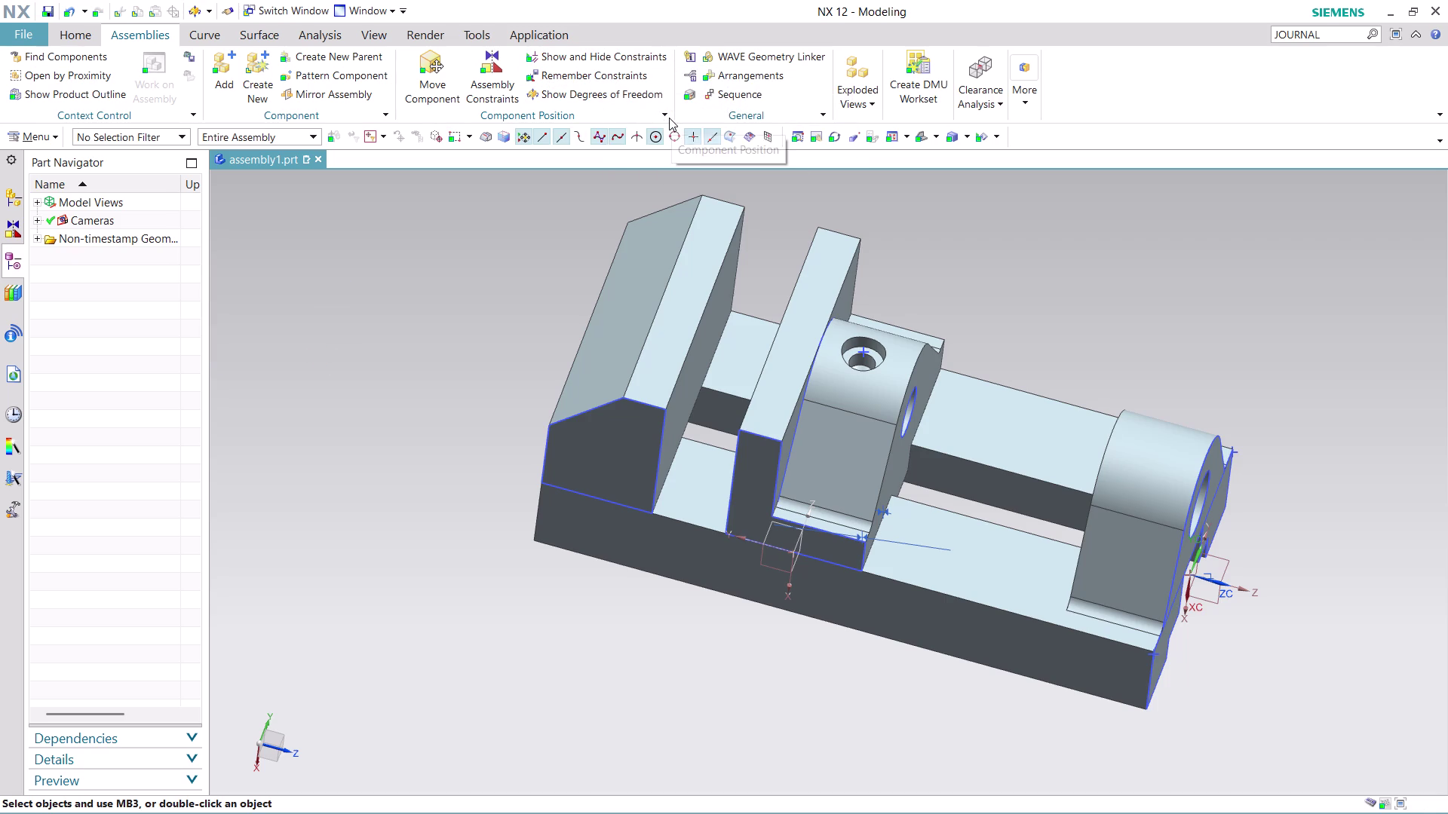
click(666, 116)
click(666, 116)
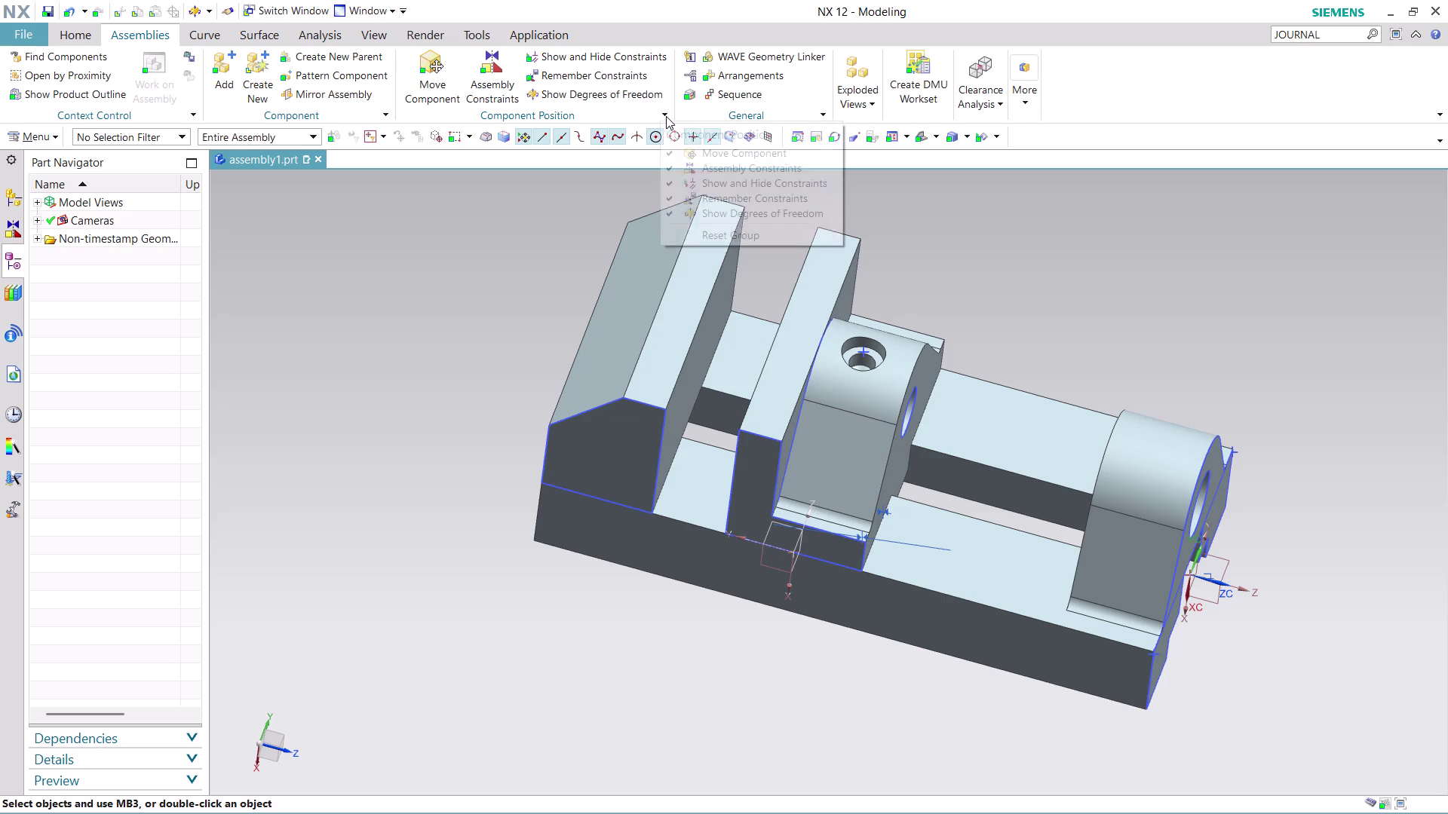
click(571, 223)
click(494, 74)
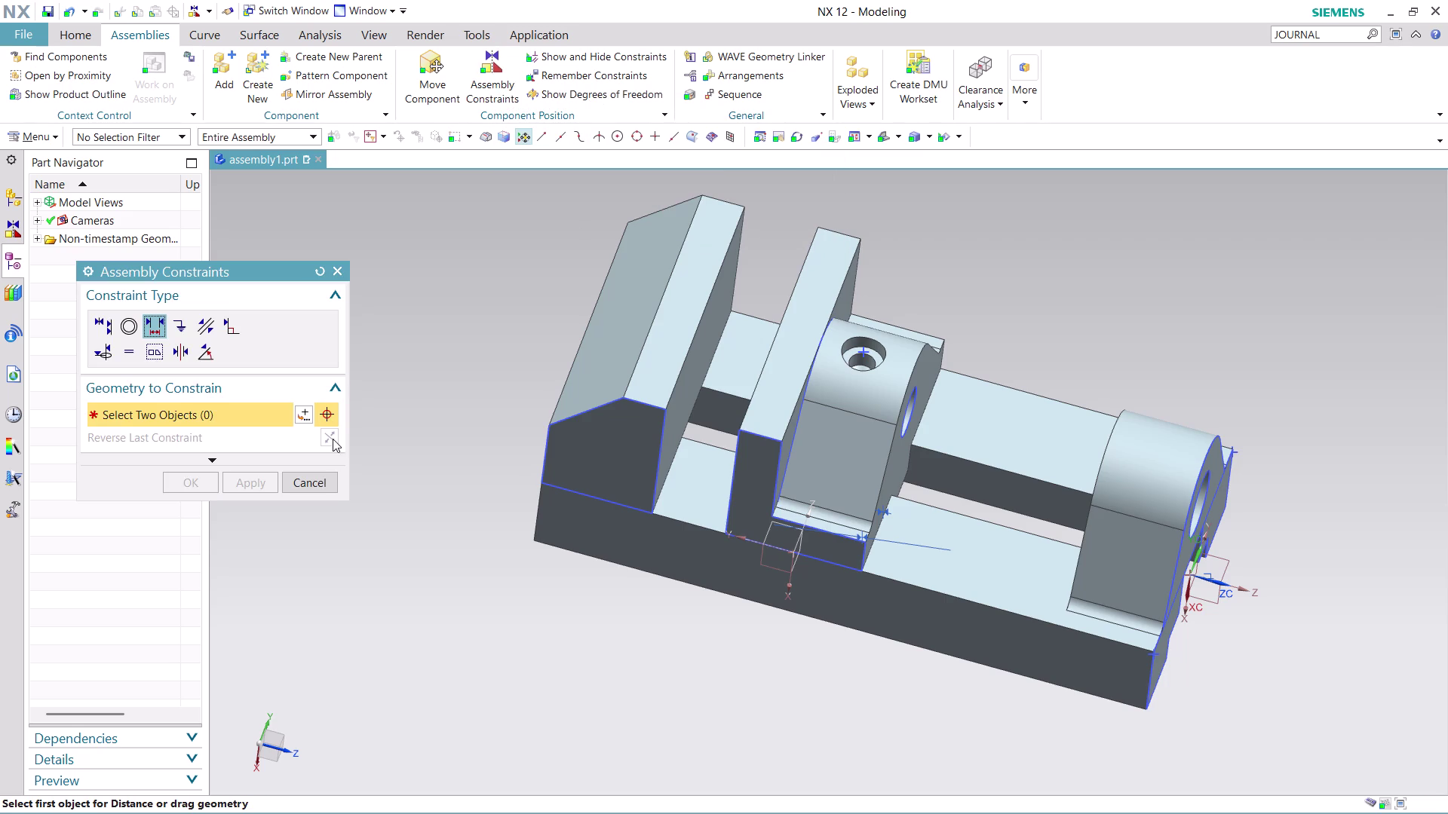
Expand constraint settings, check Arrangements, pick Align/Lock, then cancel without adding a constraint.
click(236, 455)
click(230, 461)
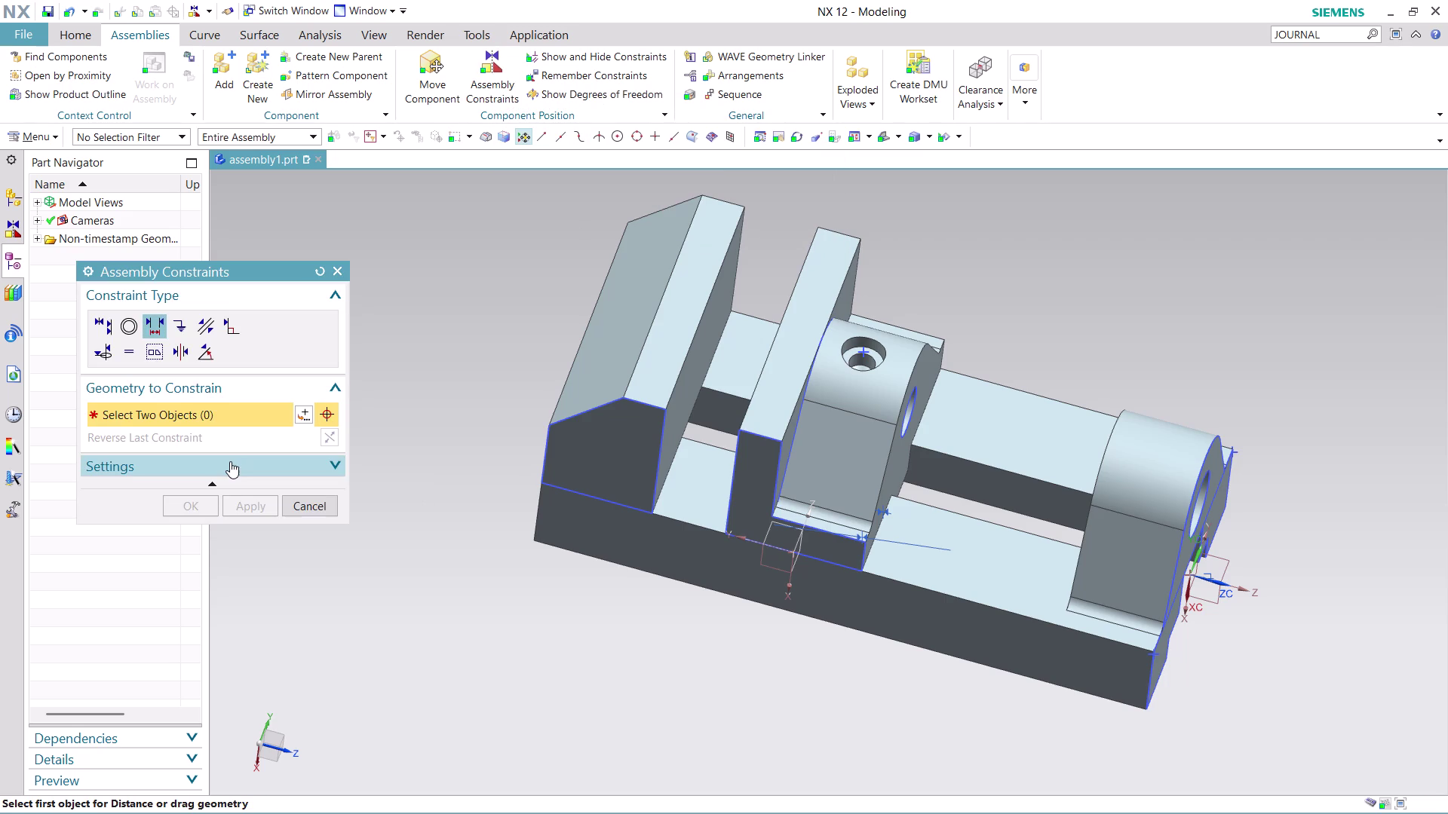
click(303, 464)
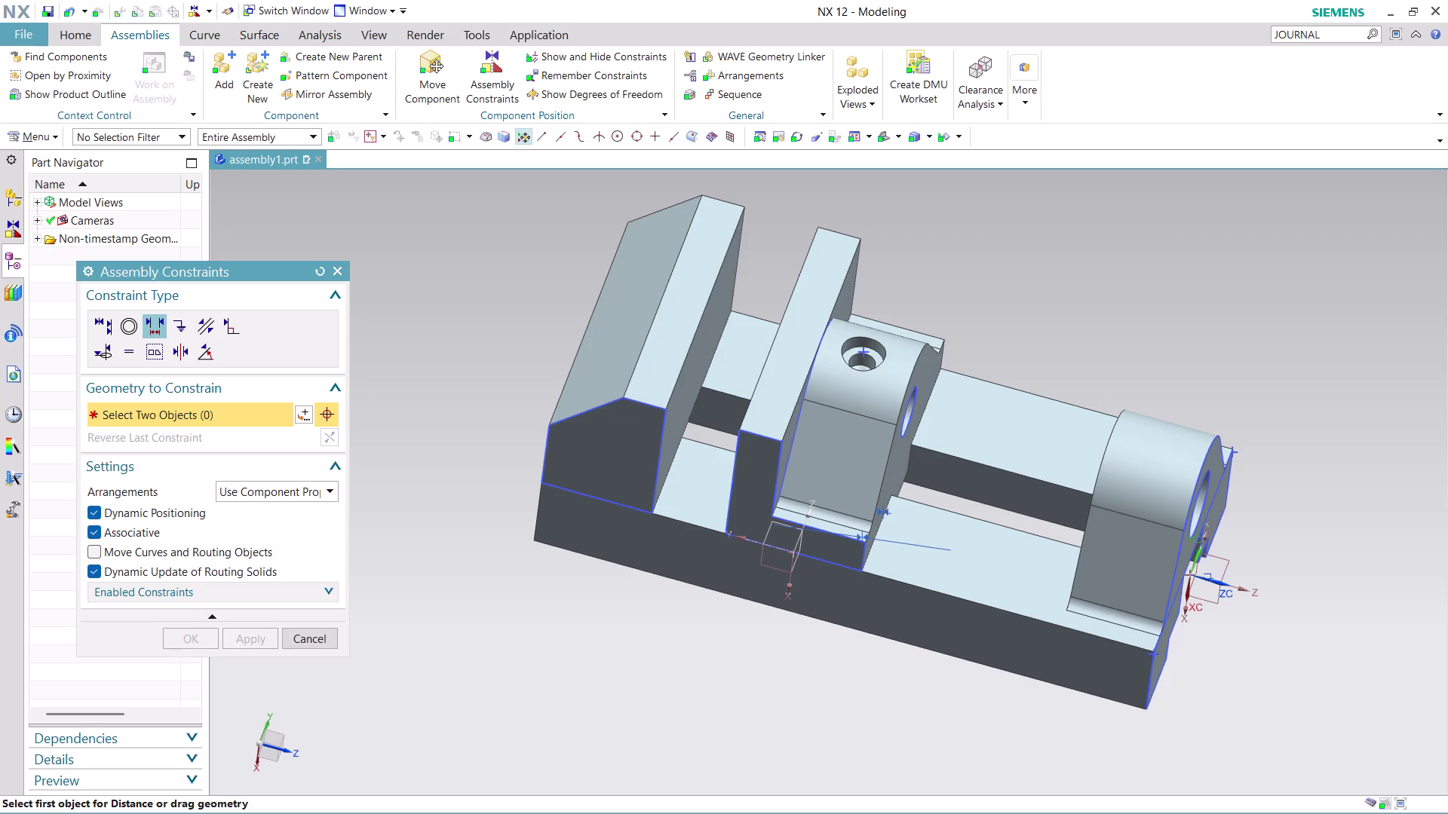
scroll(down, 3)
scroll(up, 3)
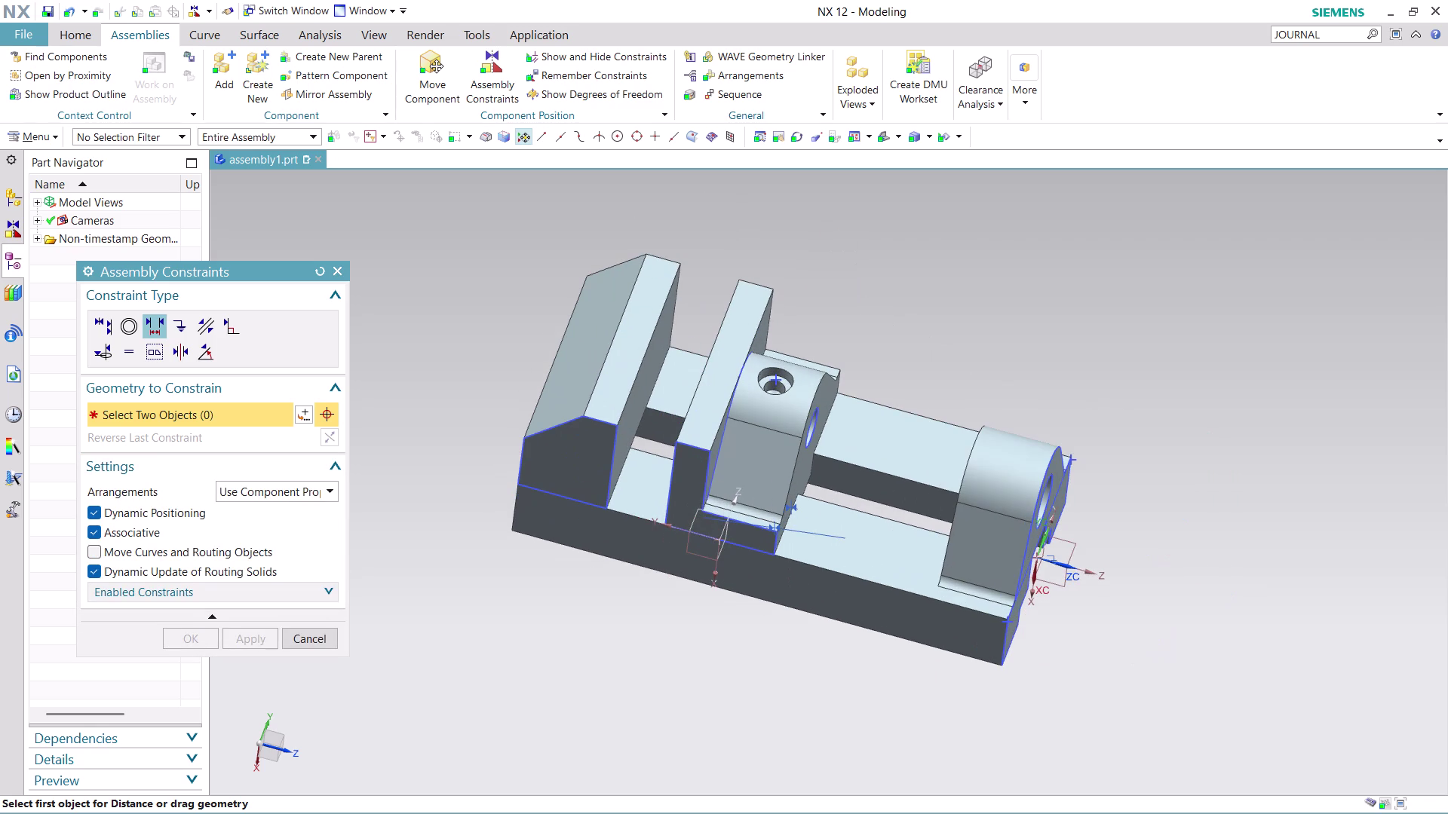
click(328, 485)
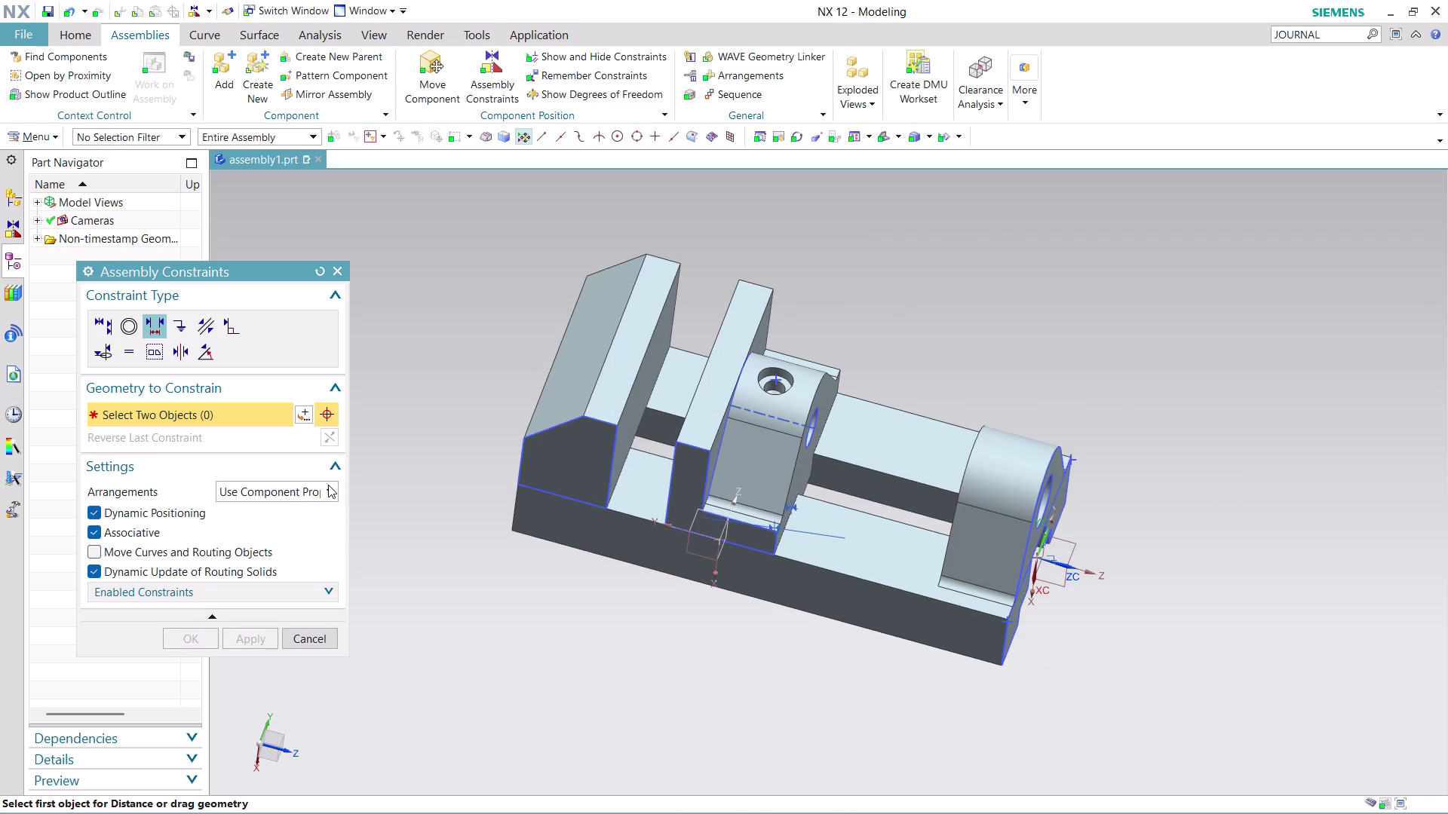
click(328, 485)
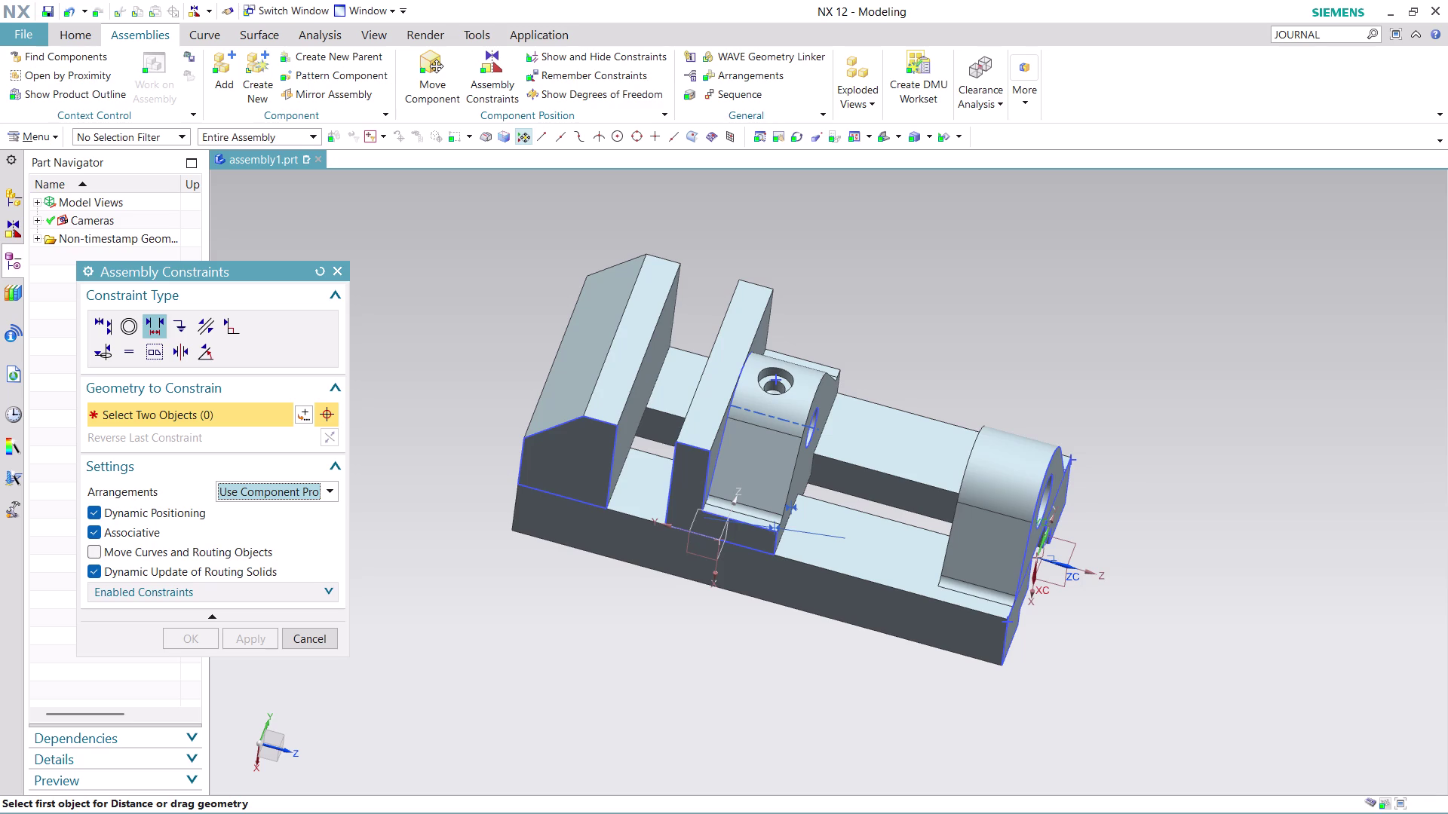
scroll(up, 3)
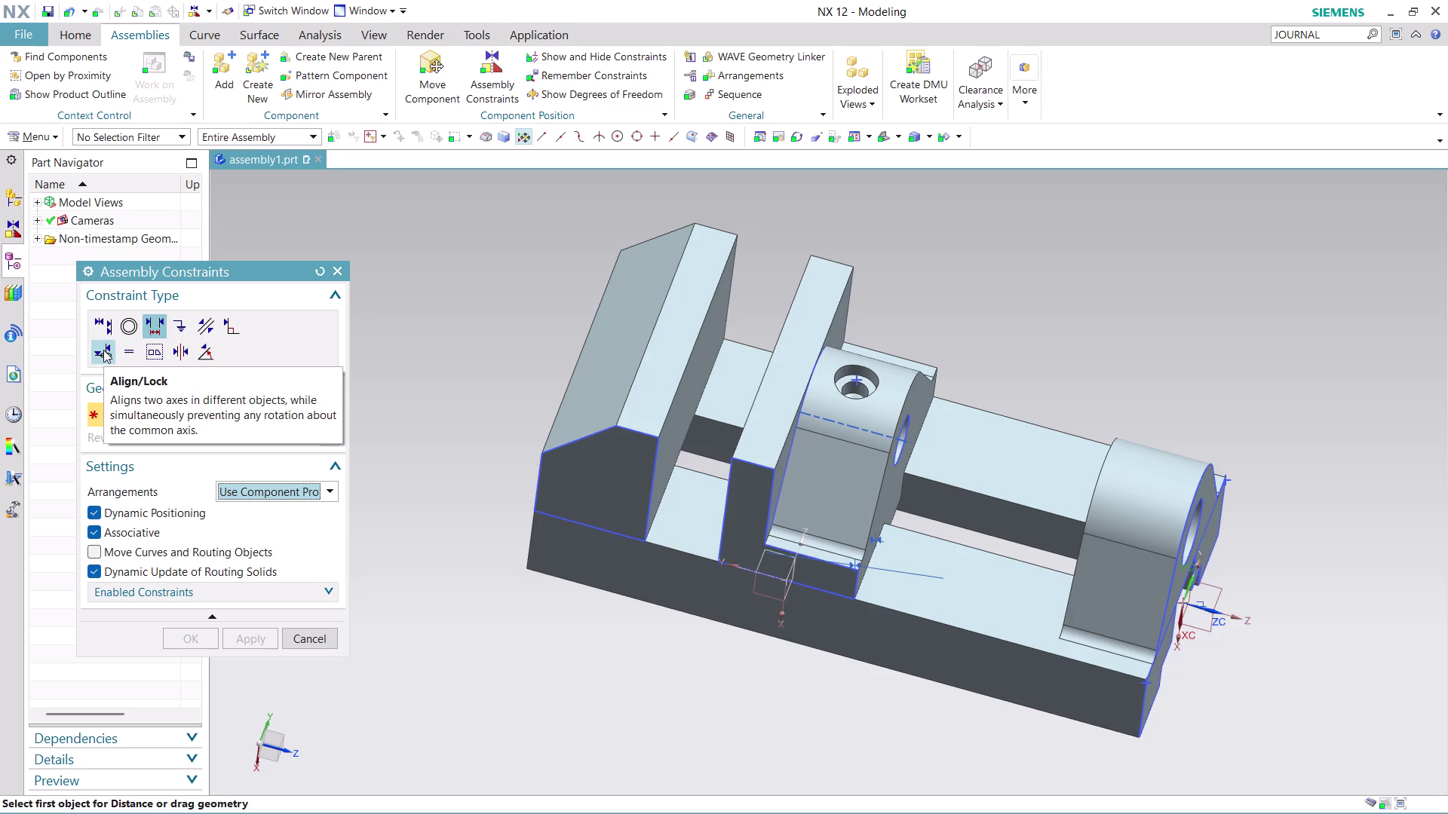
click(103, 350)
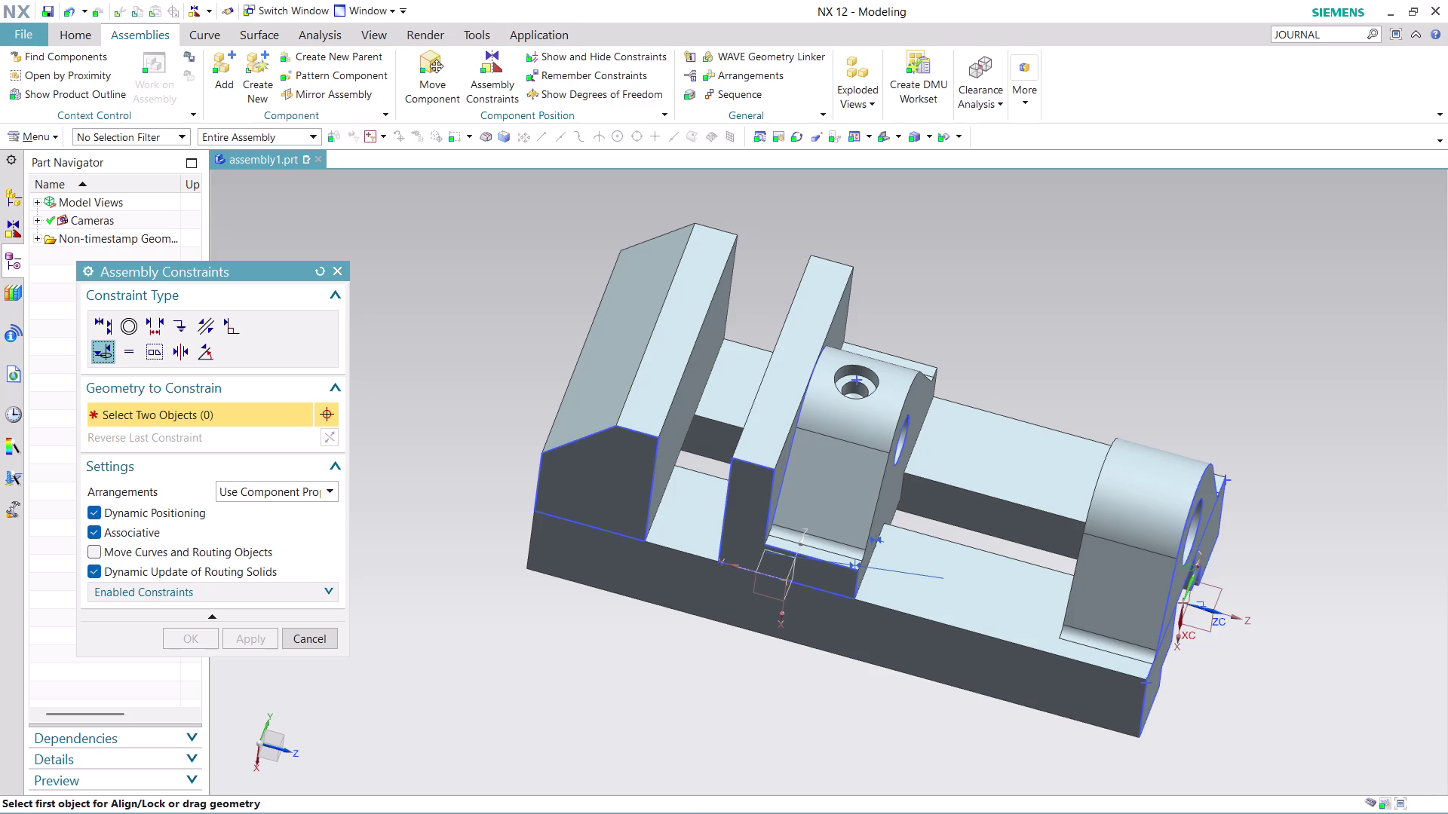
click(314, 639)
Orbit and zoom the vise to view the body's underside and bottom slots.
scroll(down, 3)
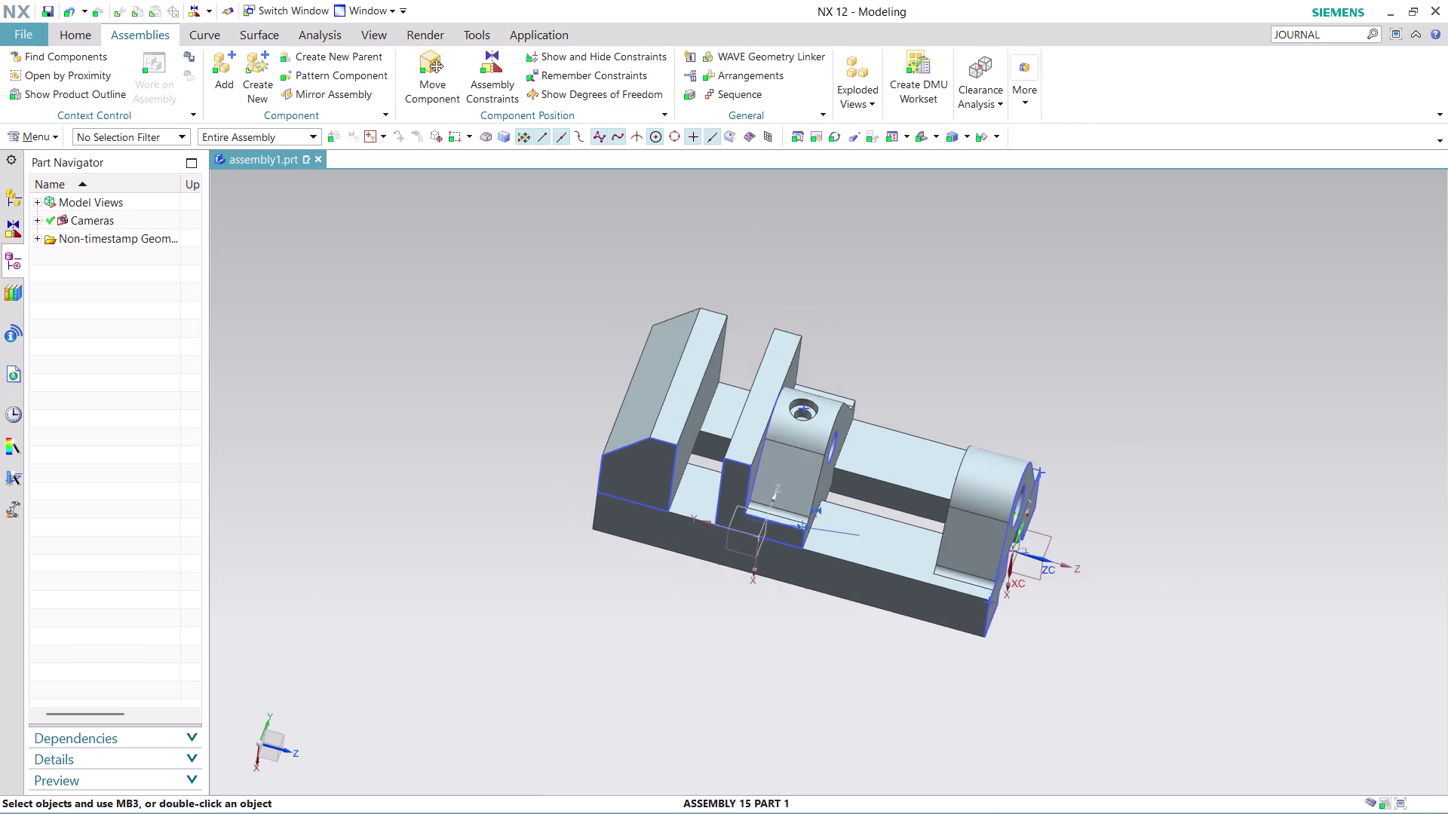
scroll(down, 3)
scroll(up, 3)
middle_drag(997, 334, 932, 287)
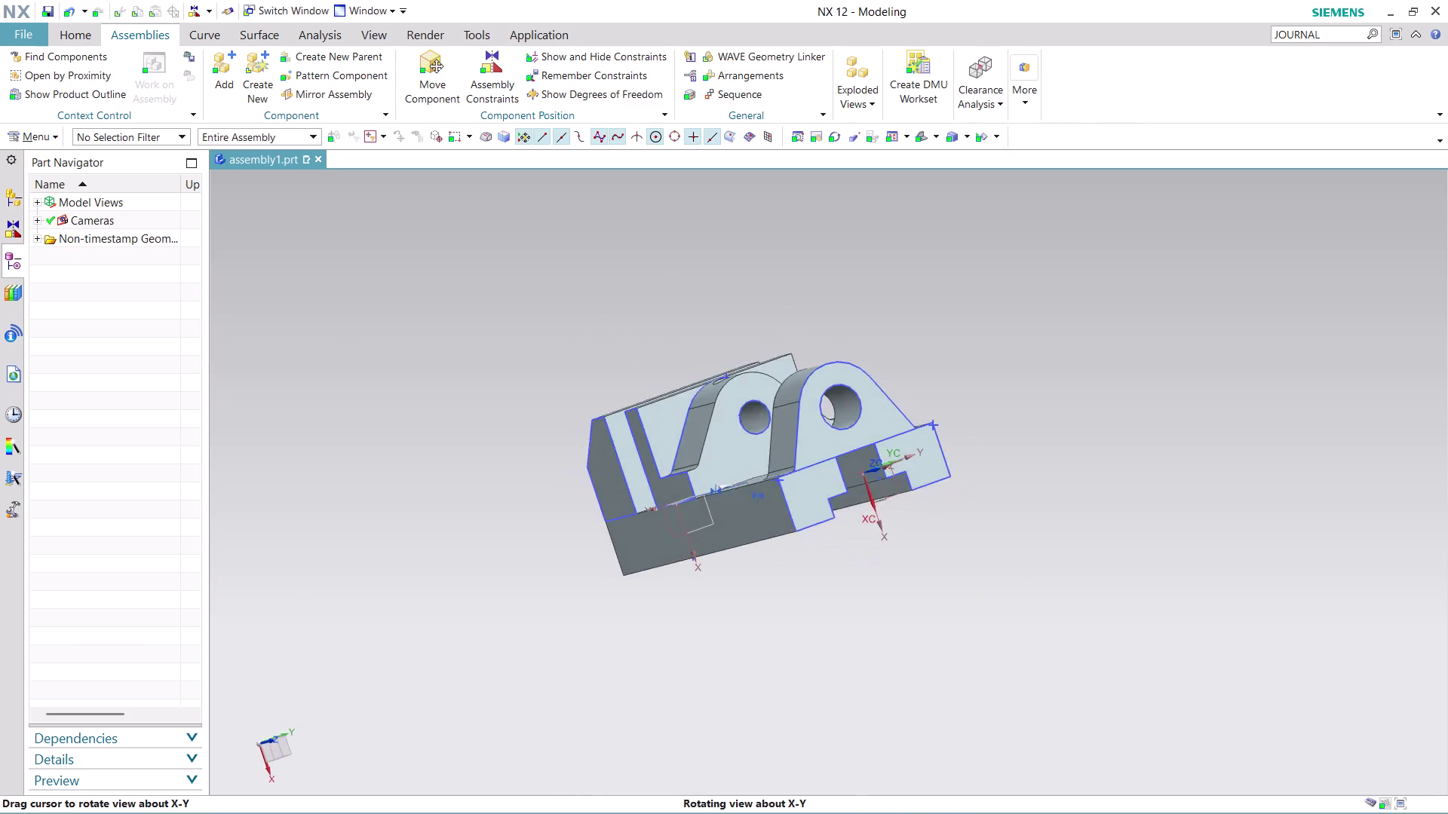
middle_drag(932, 287, 900, 299)
scroll(up, 3)
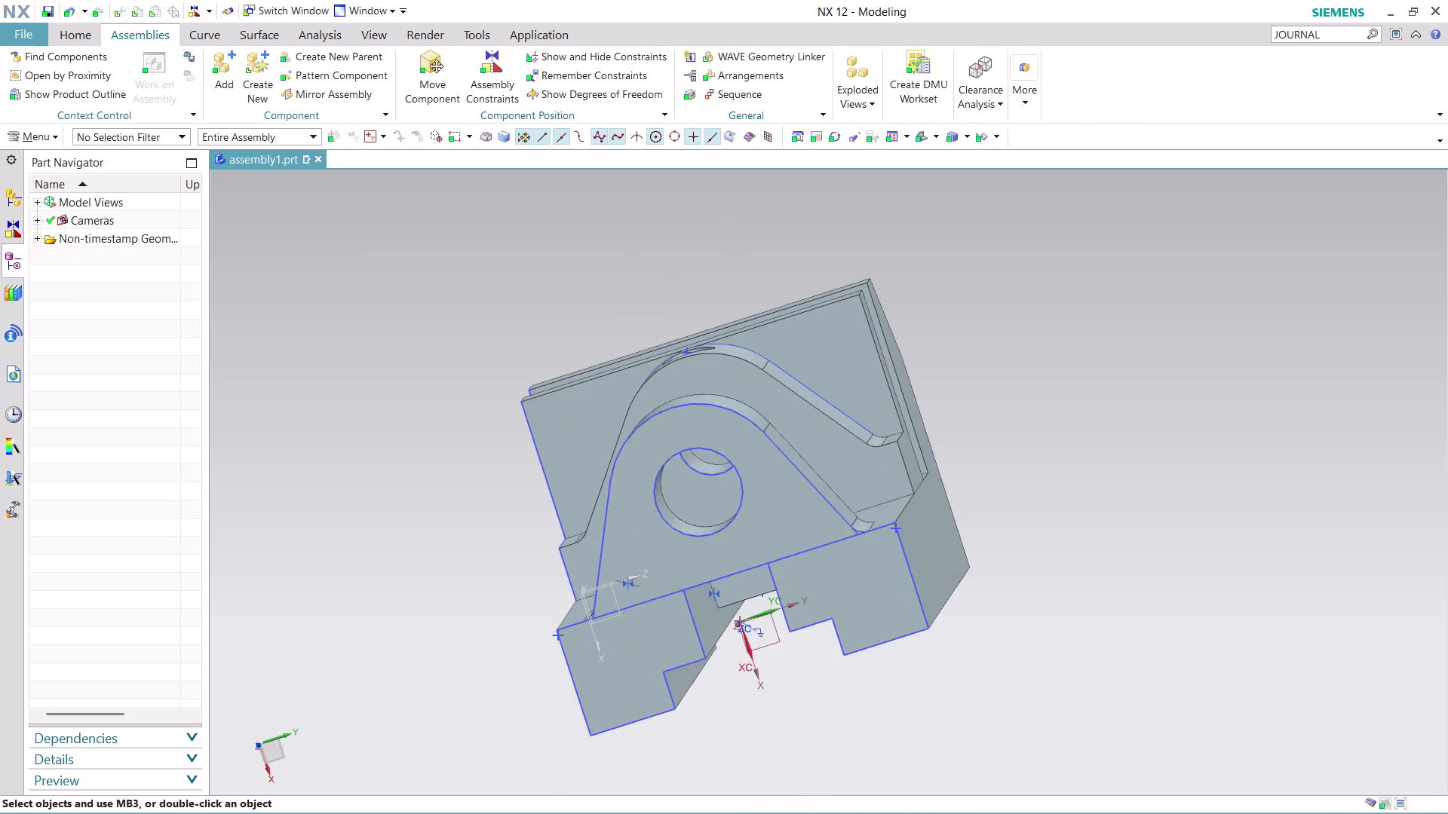
middle_drag(1022, 369, 1053, 382)
scroll(down, 3)
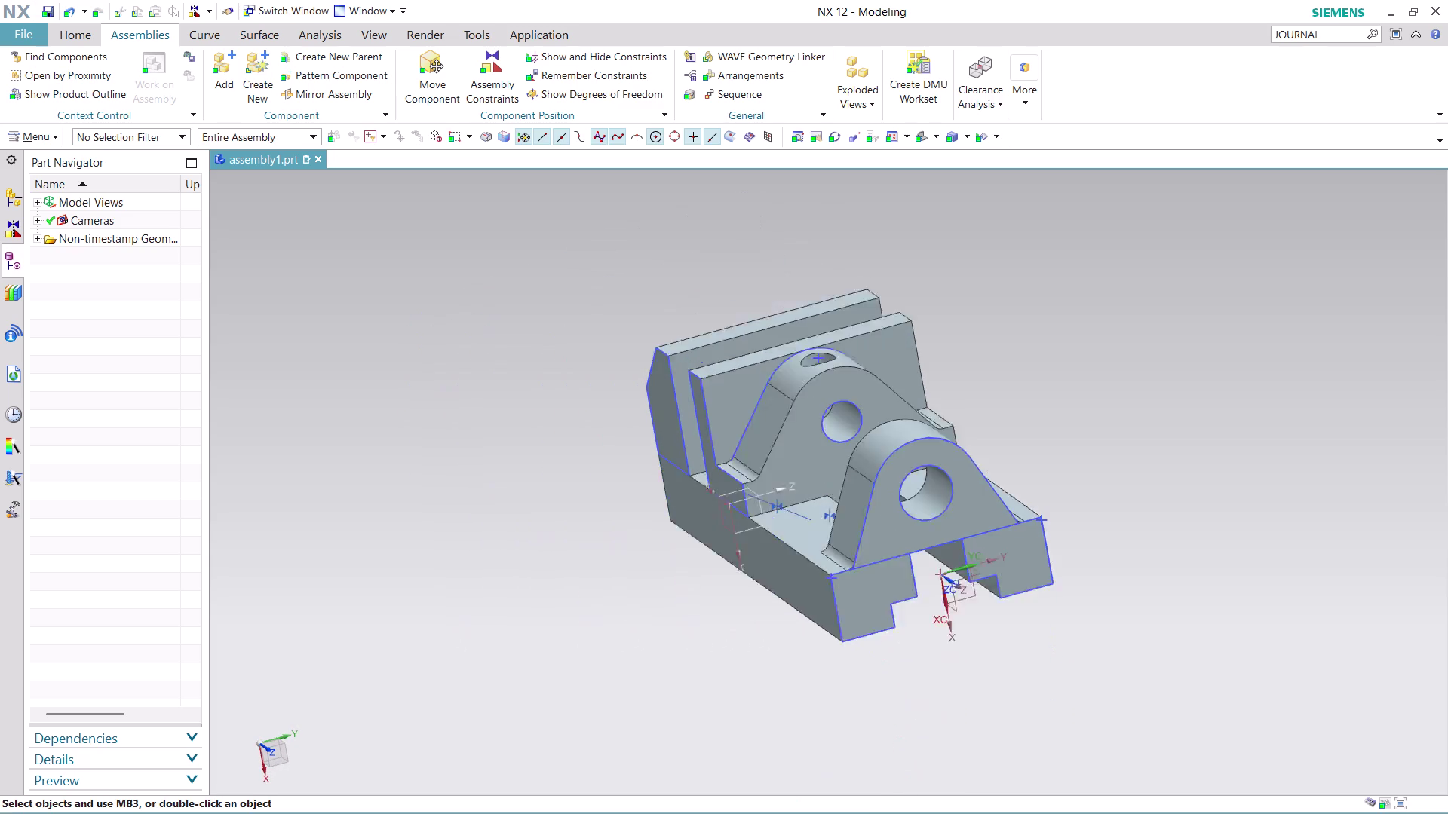
scroll(down, 3)
scroll(up, 3)
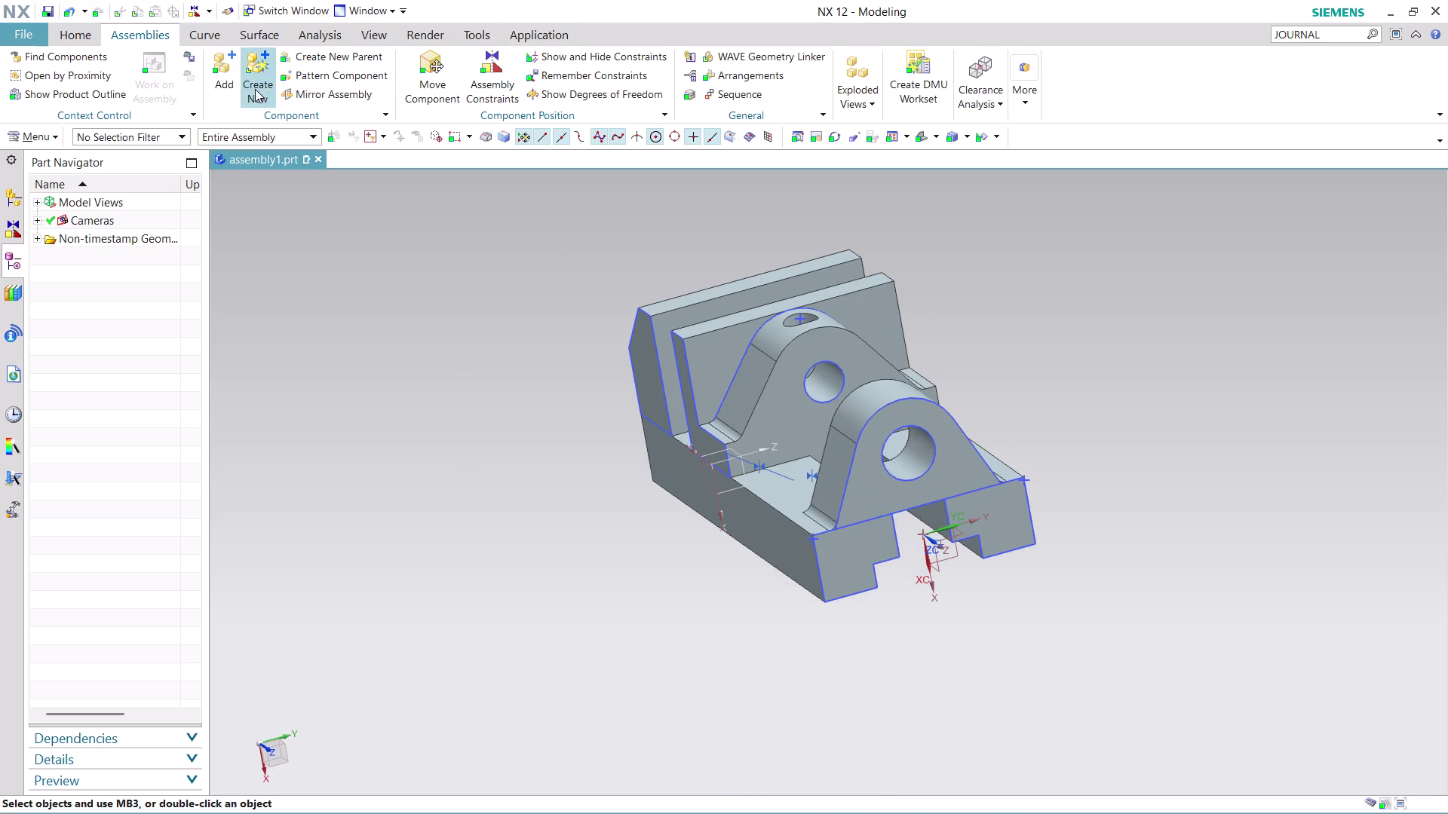
Add ASSEMBLY 15 PART 3 from the file list, after briefly previewing PART 4.
click(222, 77)
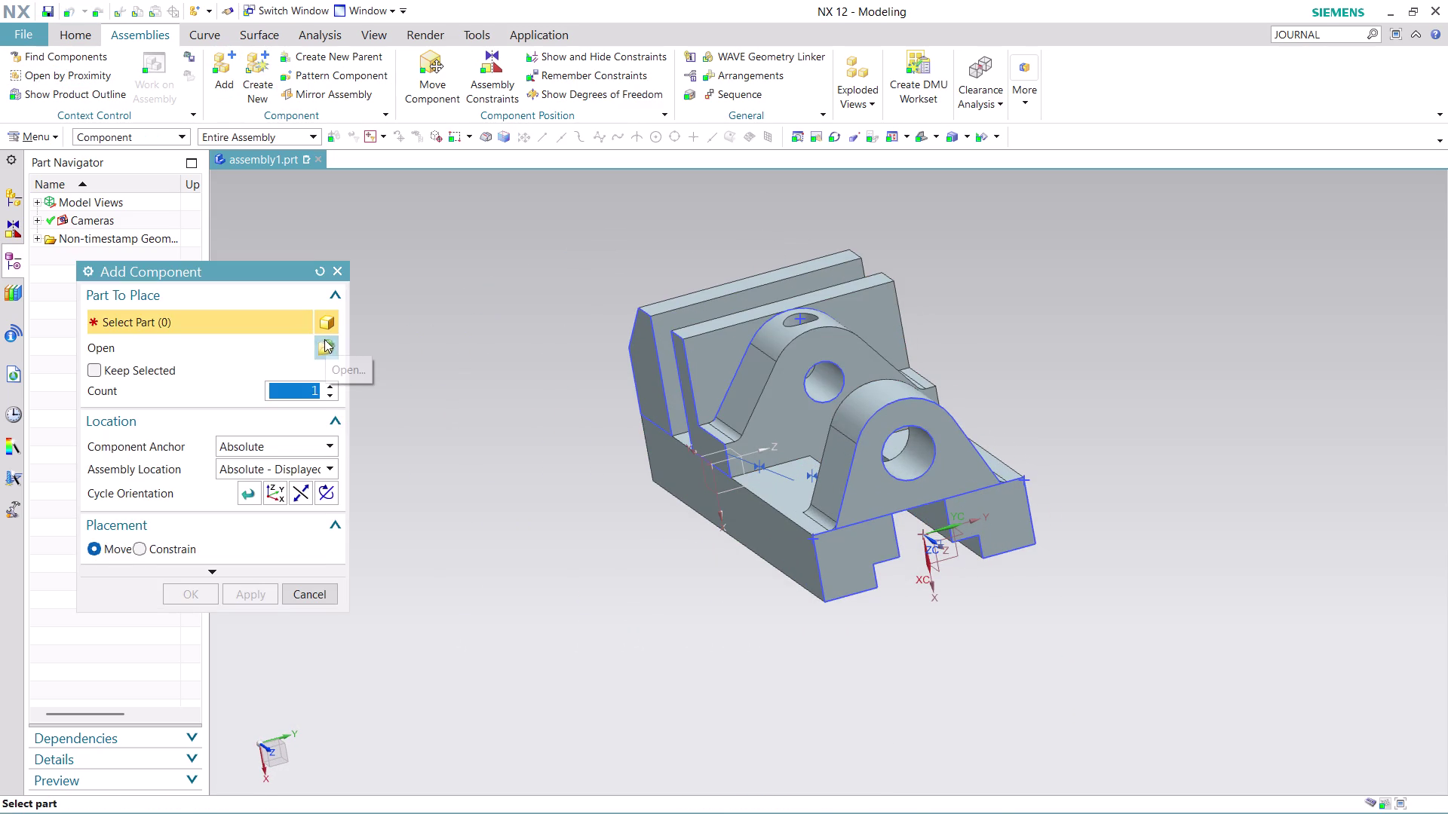
click(323, 340)
scroll(down, 3)
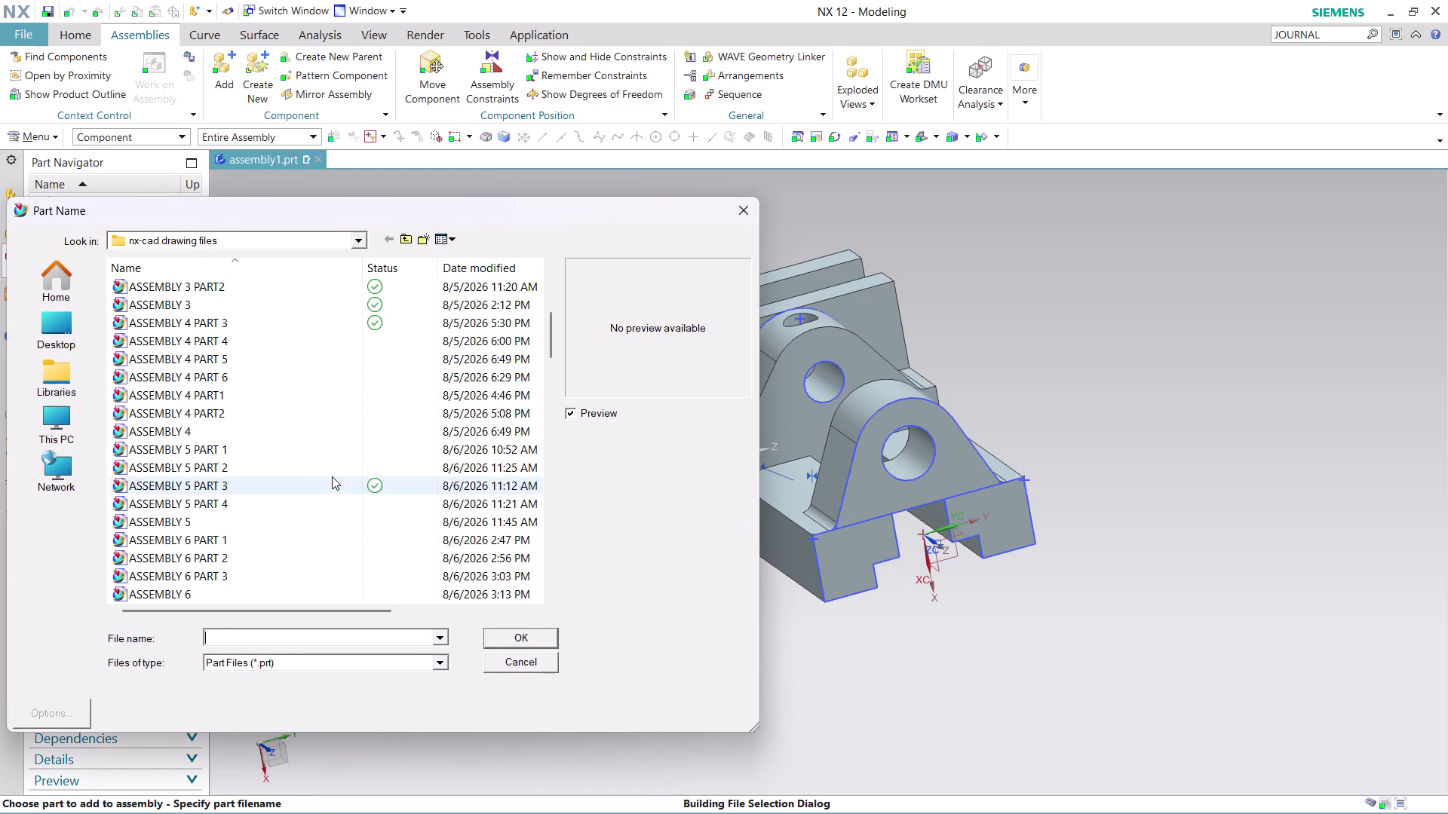
scroll(down, 3)
scroll(down, 3)
scroll(down, 3)
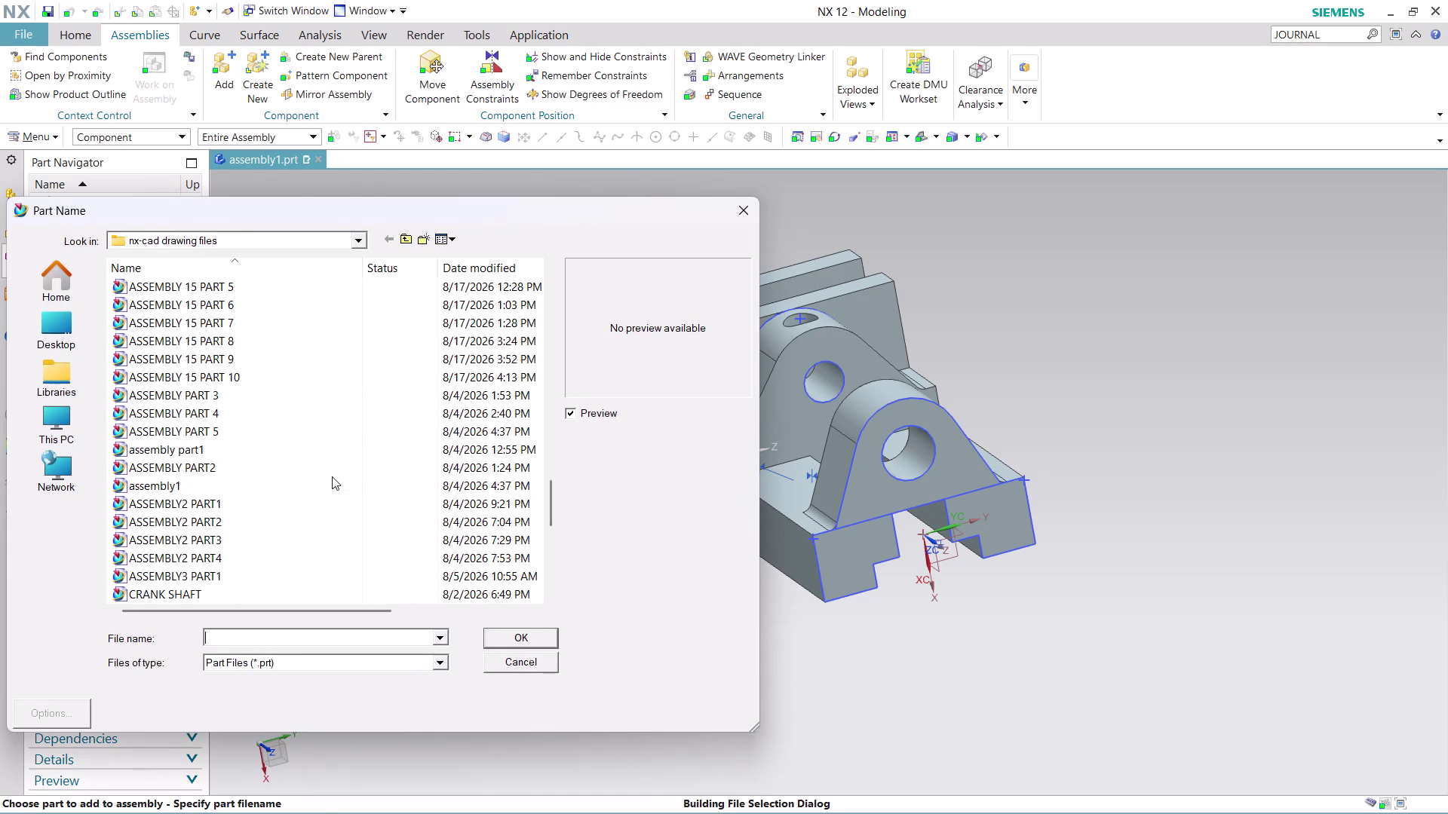
scroll(down, 3)
scroll(up, 3)
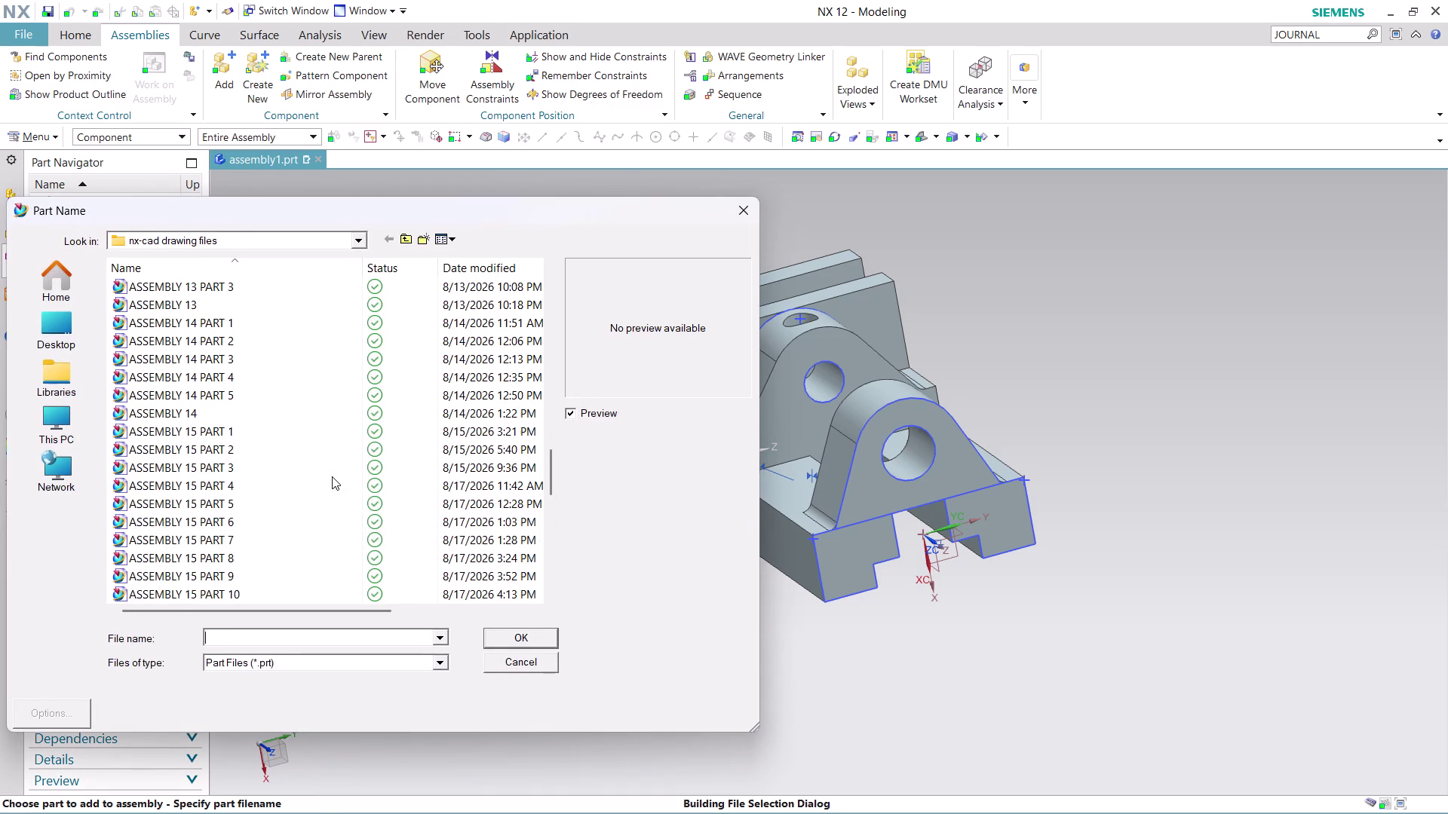
click(261, 471)
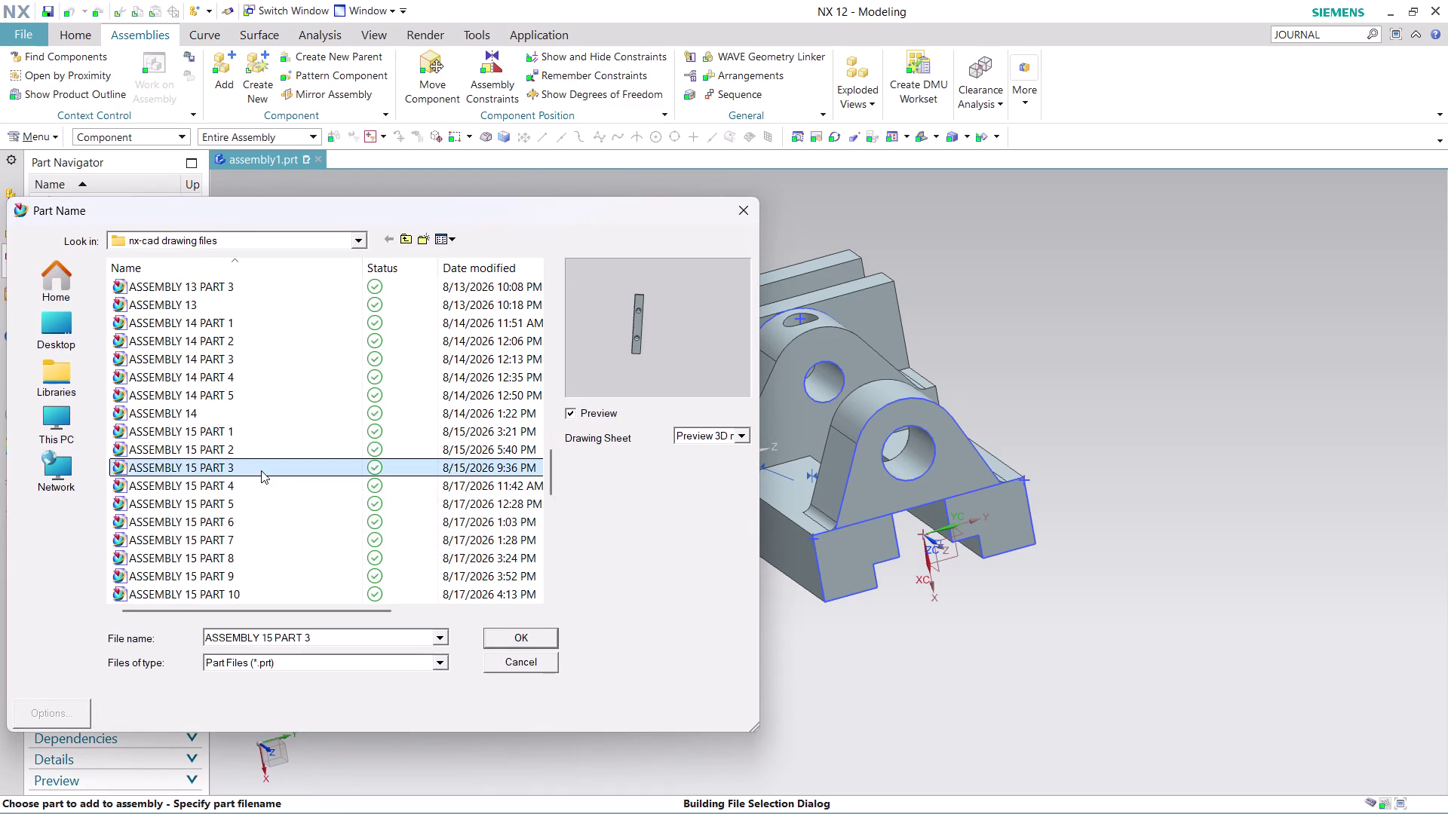
click(260, 488)
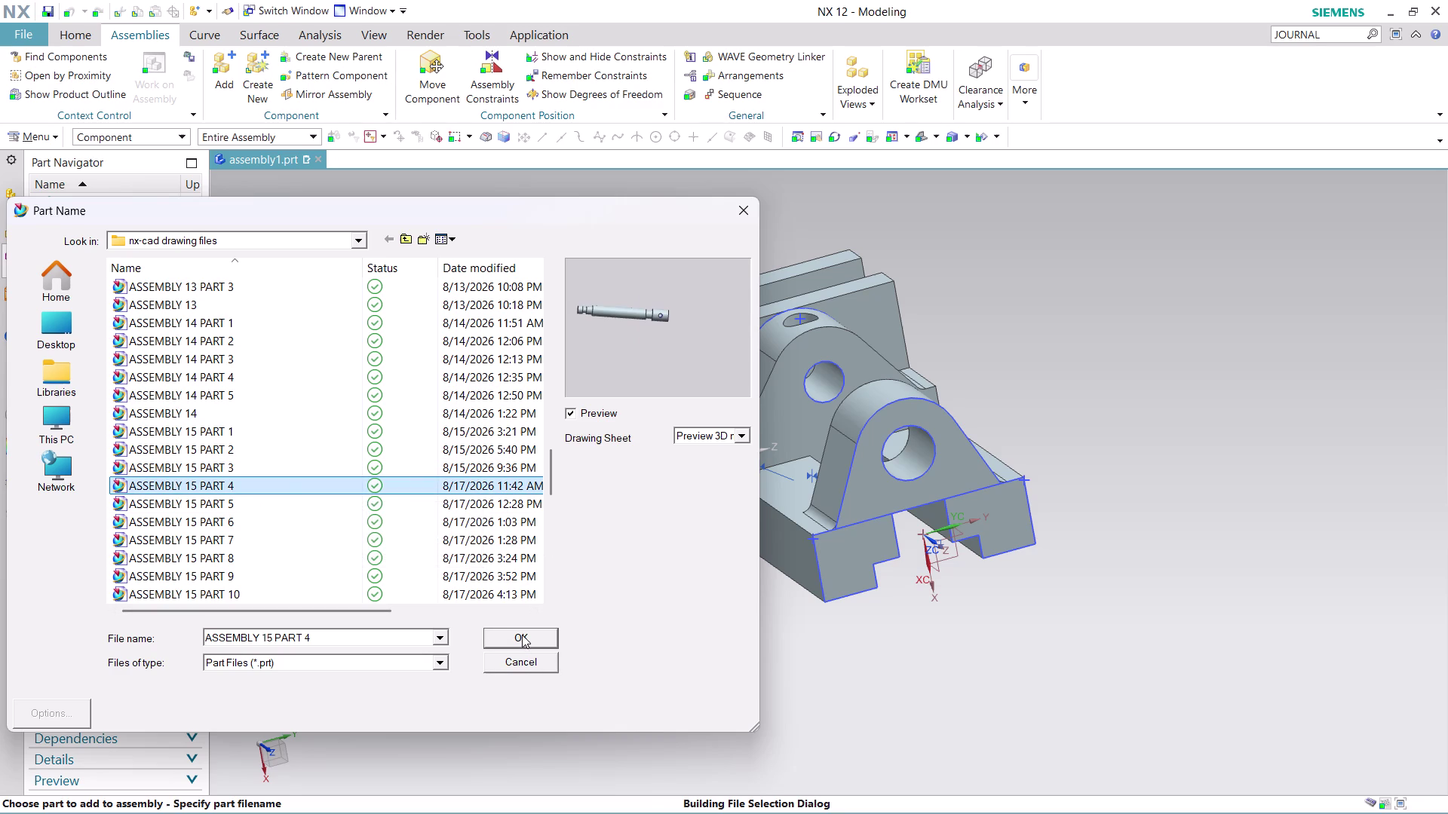
click(271, 473)
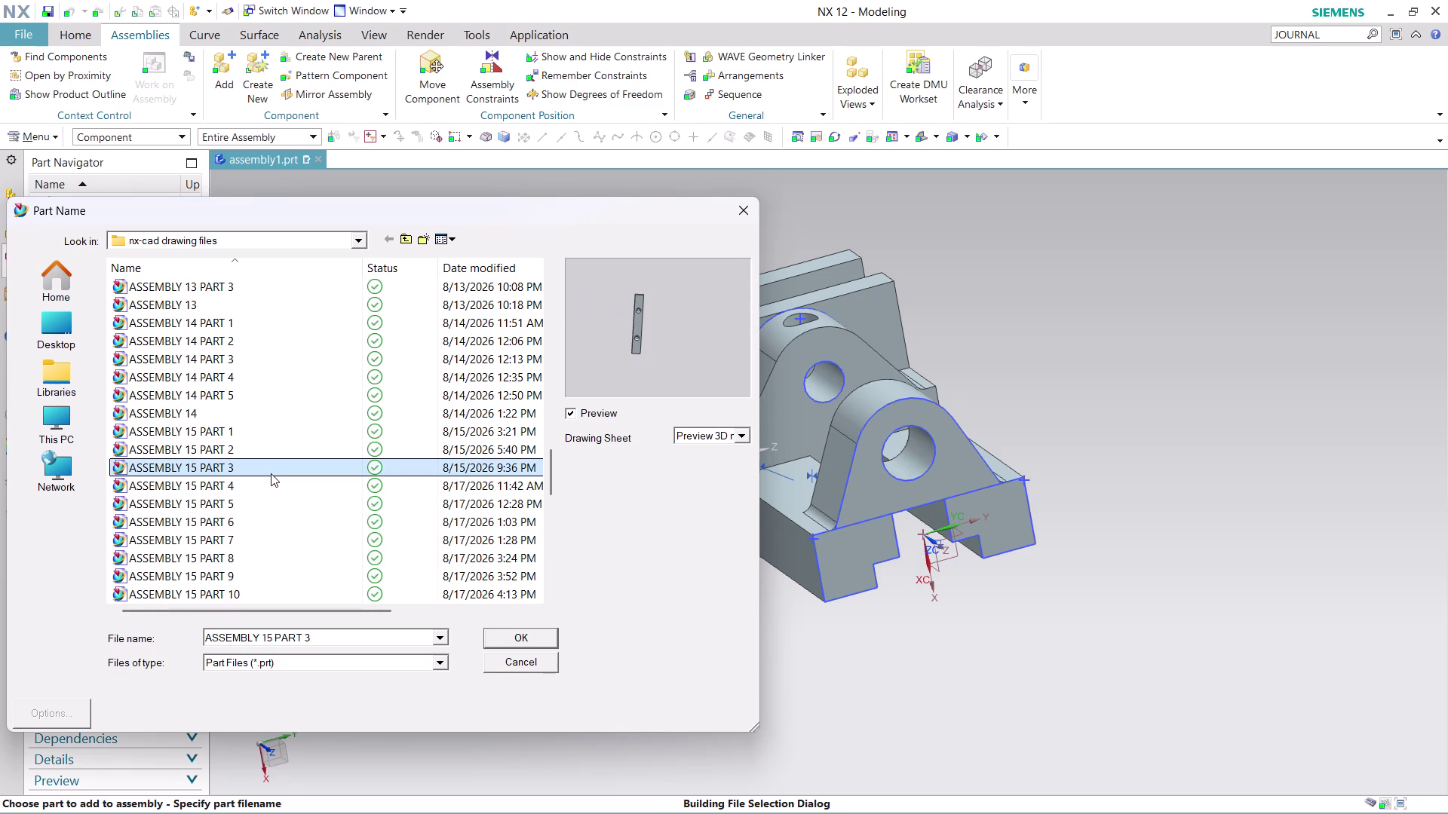
click(533, 637)
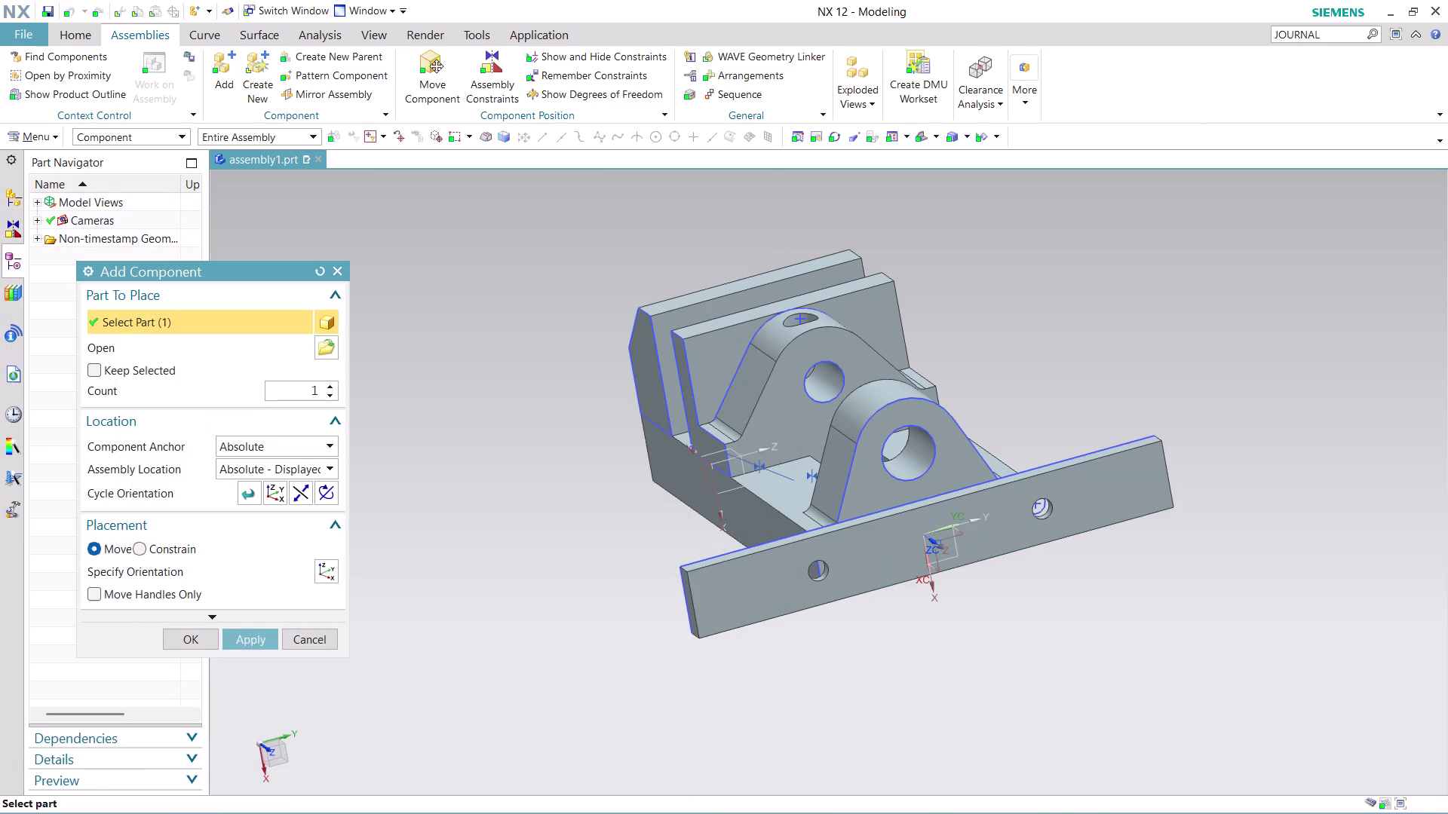
Turn the new plate over about its length axis and slide it in front of the body.
click(319, 463)
click(314, 509)
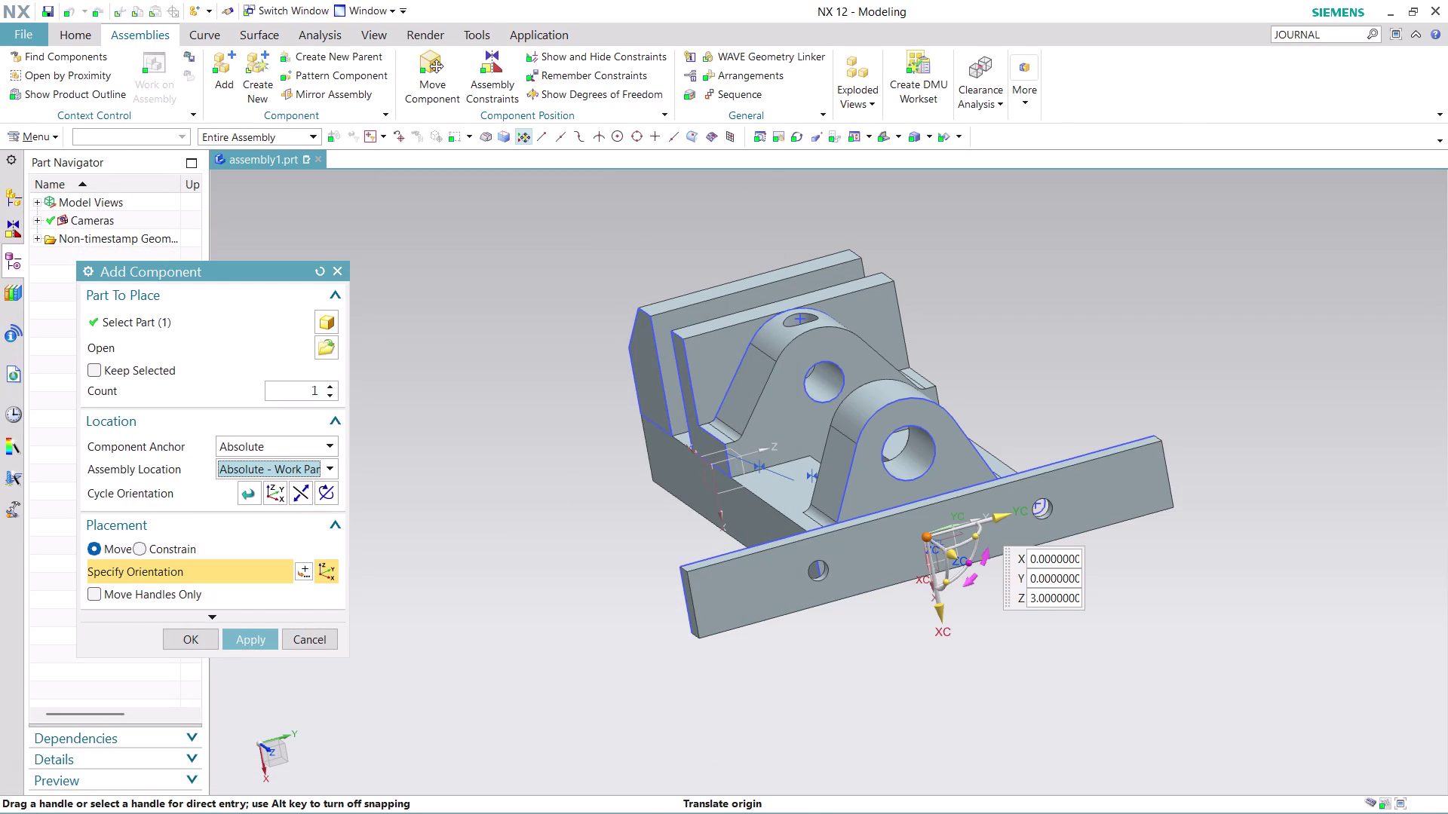
drag(938, 575, 905, 718)
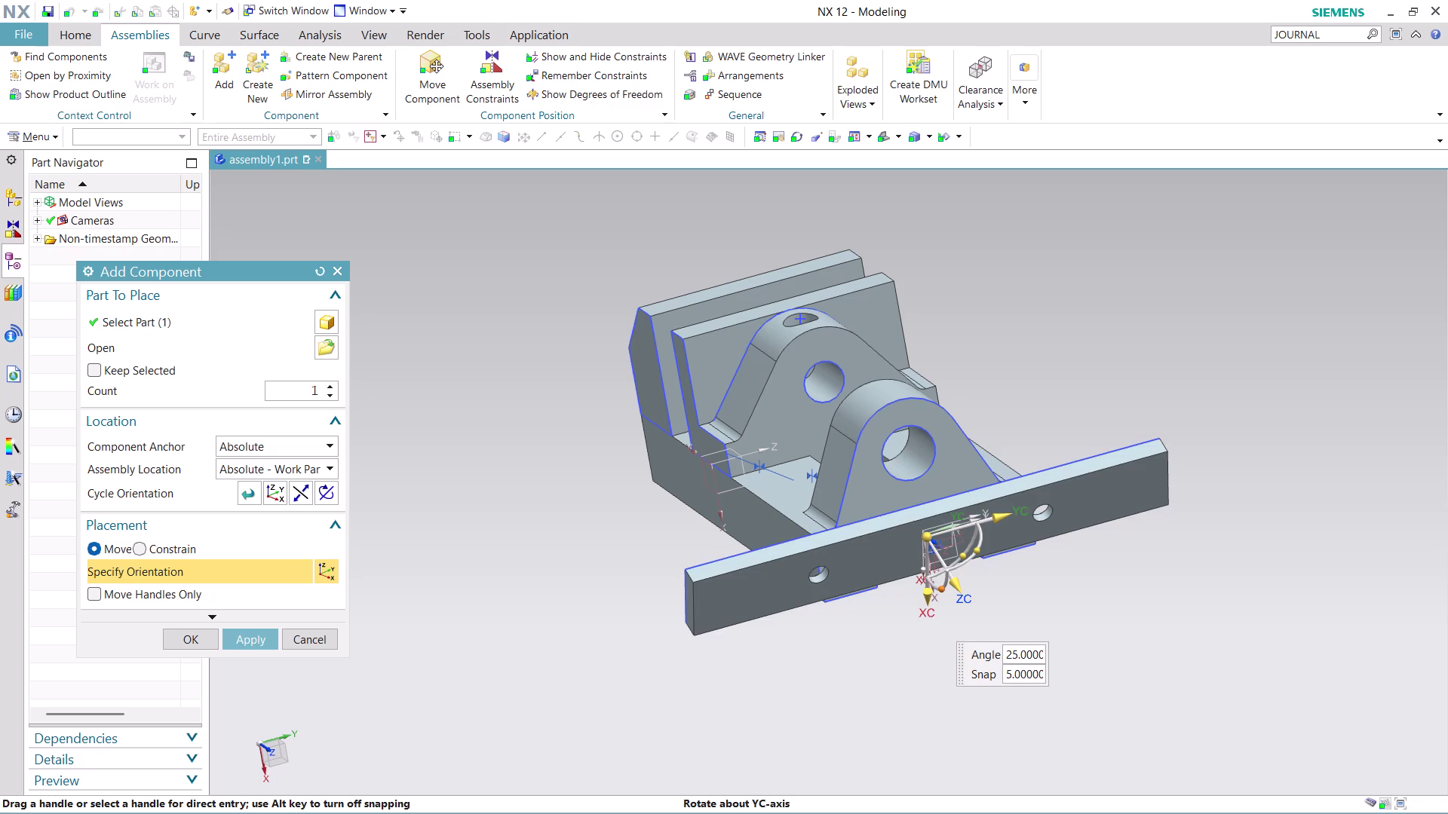
drag(905, 718, 716, 583)
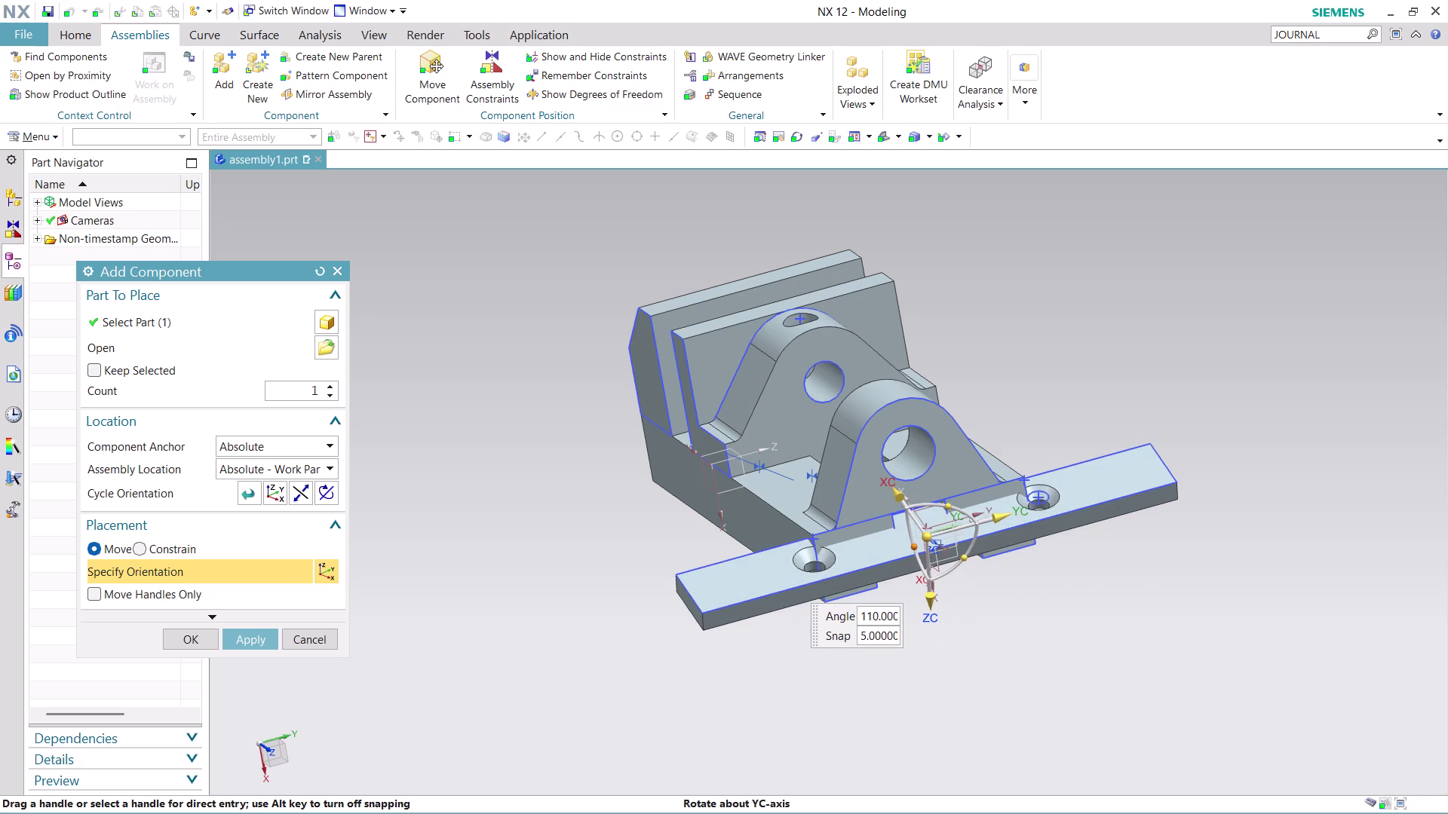
drag(717, 583, 721, 594)
drag(1012, 517, 978, 528)
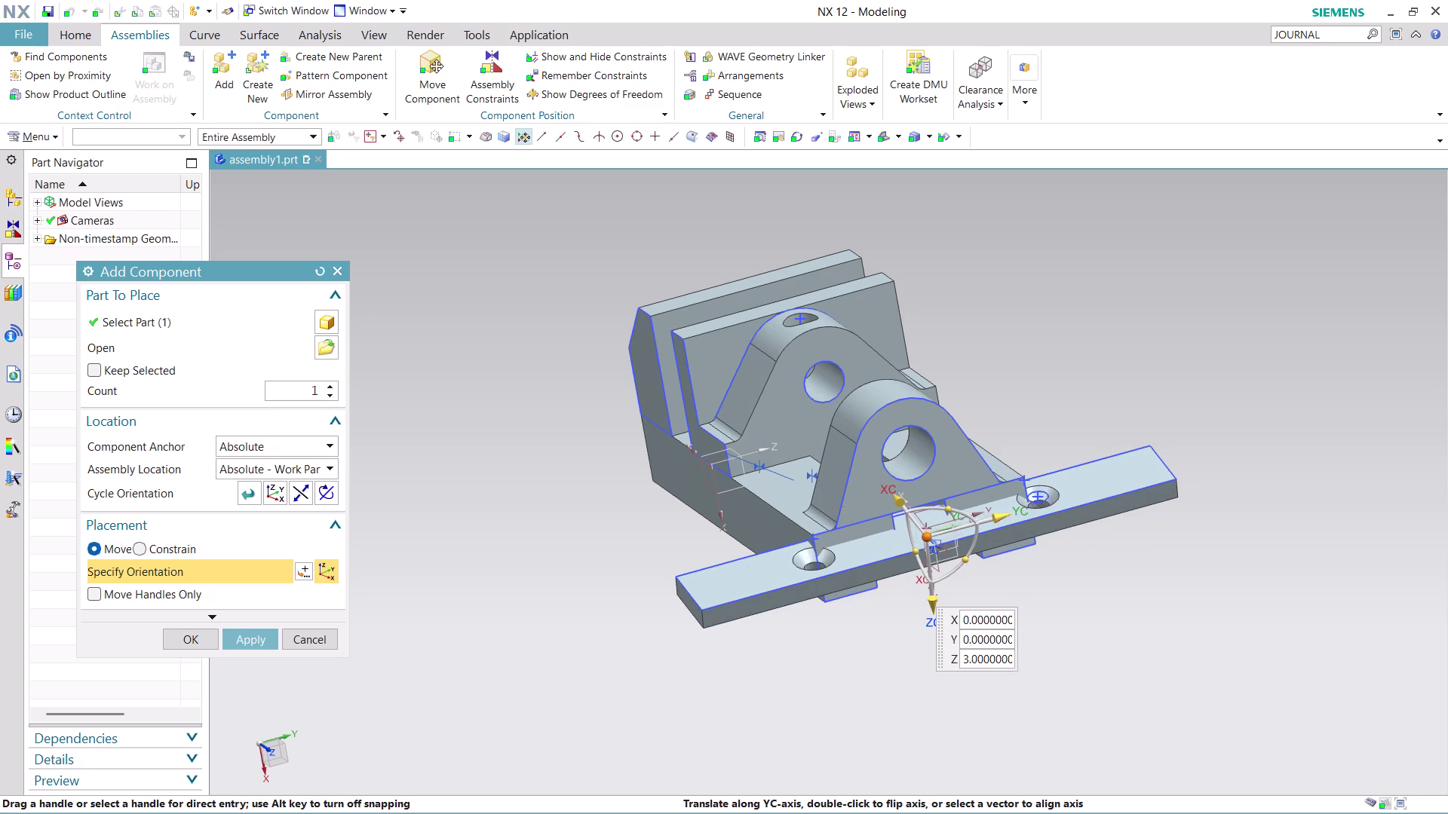
drag(978, 527, 605, 597)
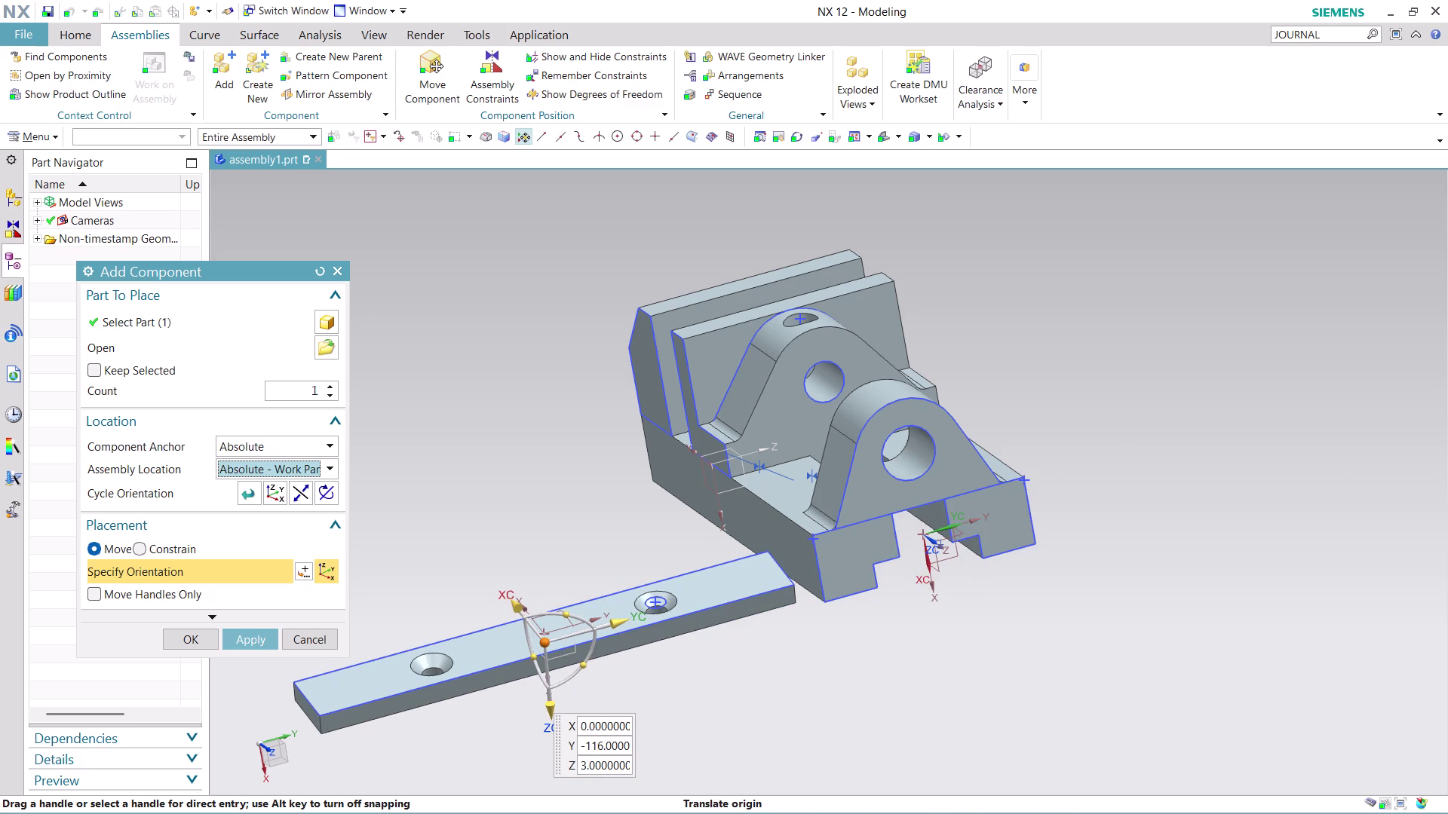
drag(570, 614, 465, 608)
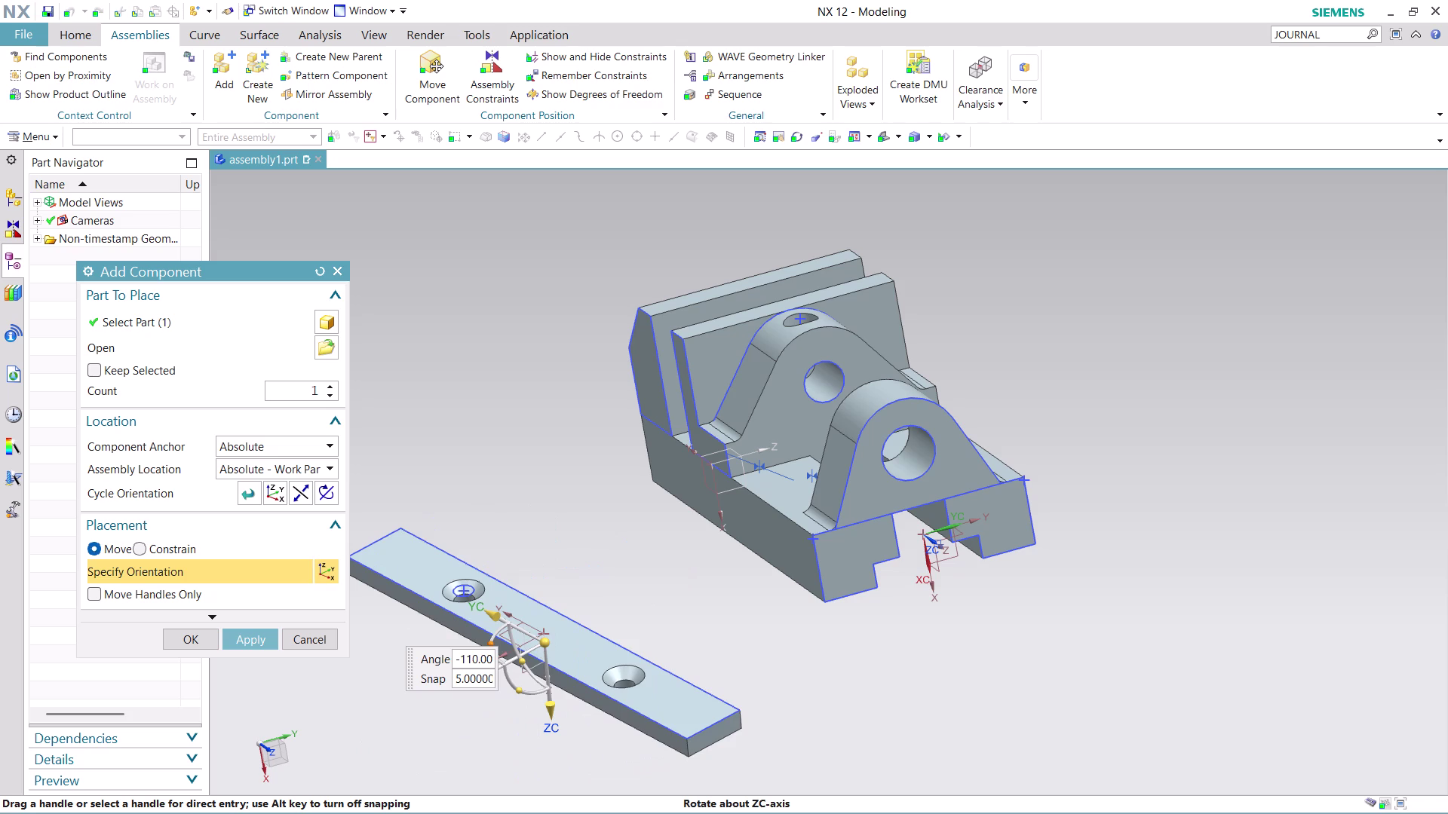
drag(465, 609, 444, 541)
scroll(down, 3)
scroll(up, 3)
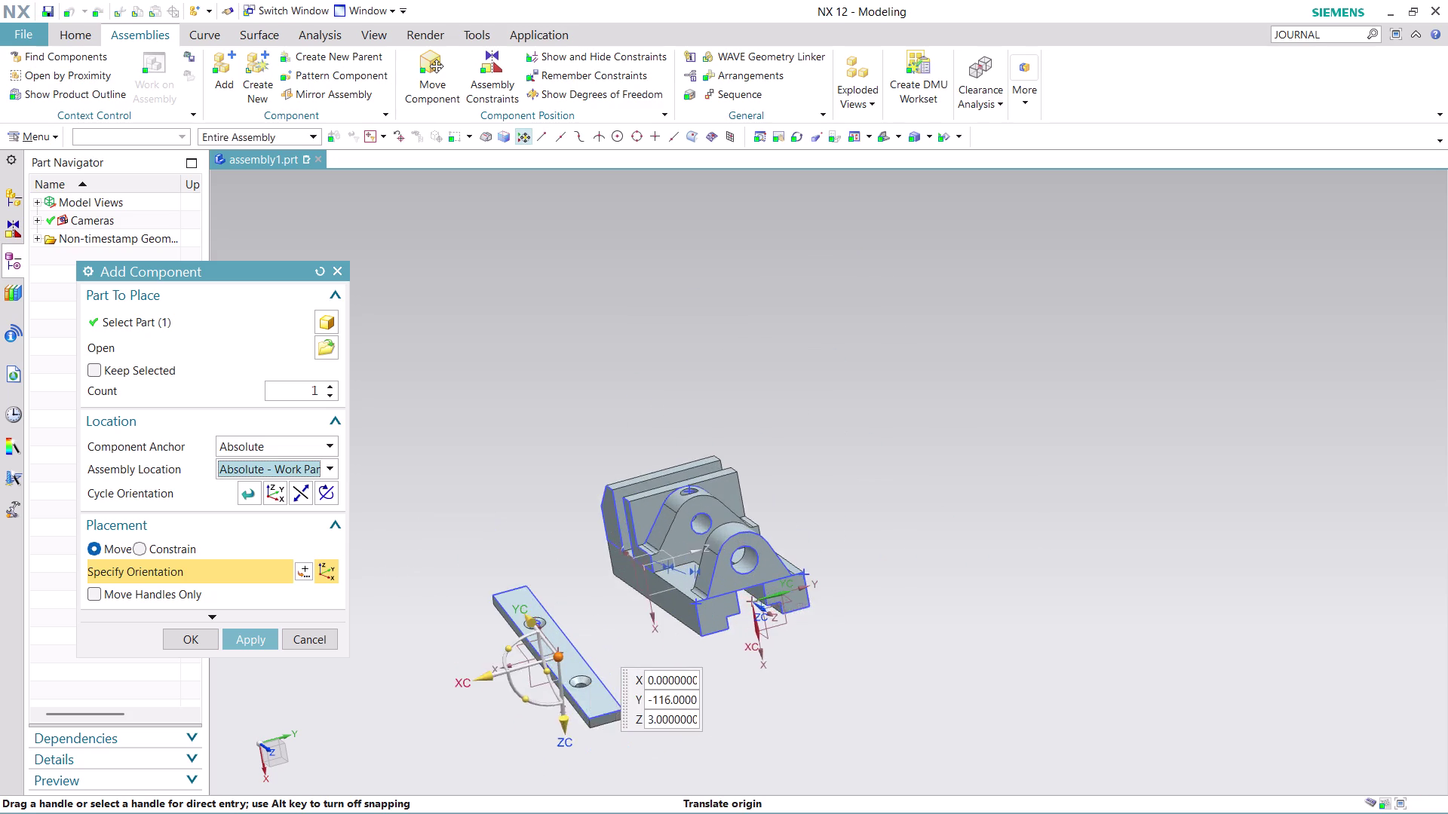
scroll(up, 3)
Reposition the plate's origin, move it below the body and flip it half a turn.
click(528, 719)
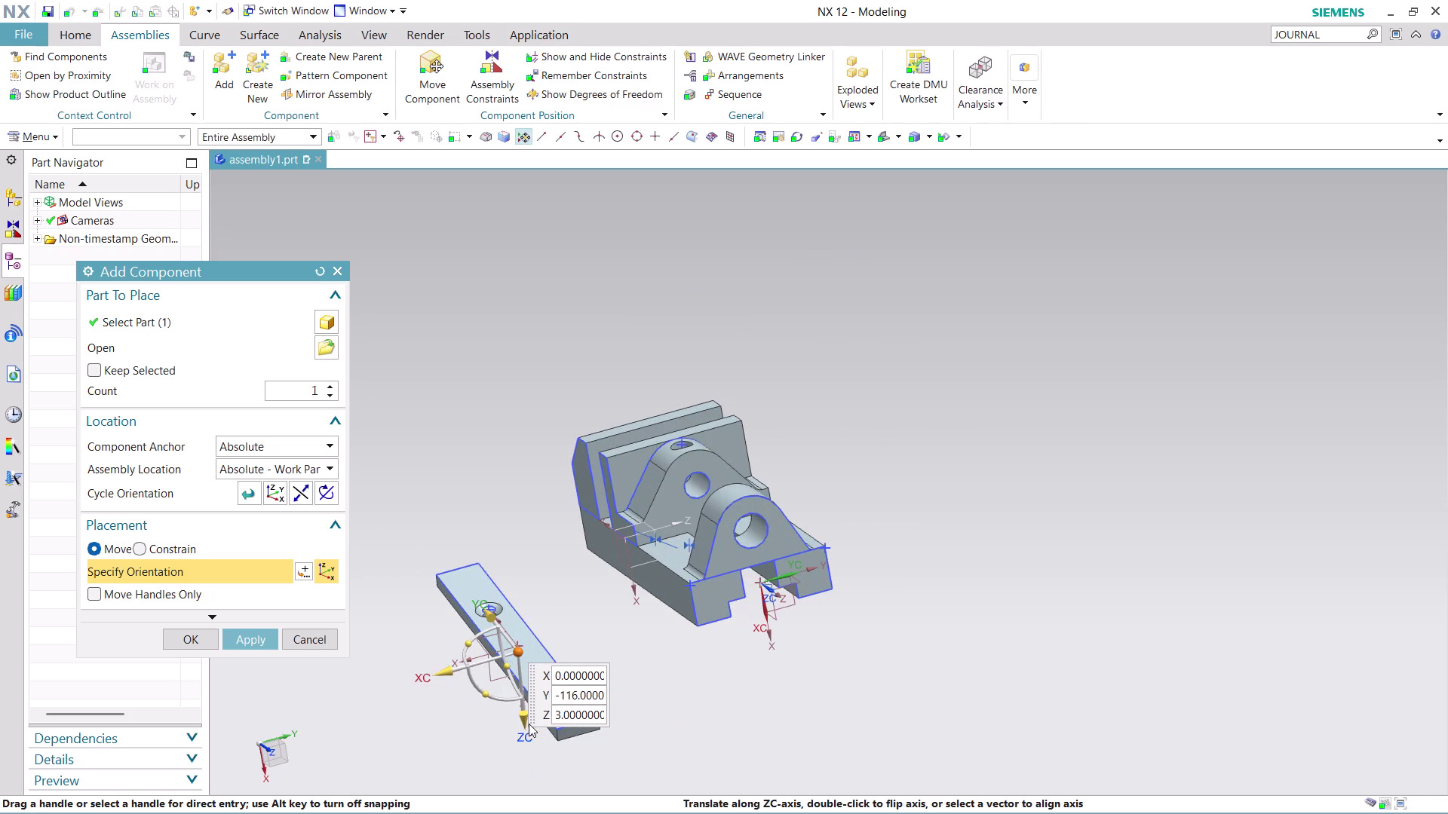
drag(523, 727, 531, 775)
scroll(down, 3)
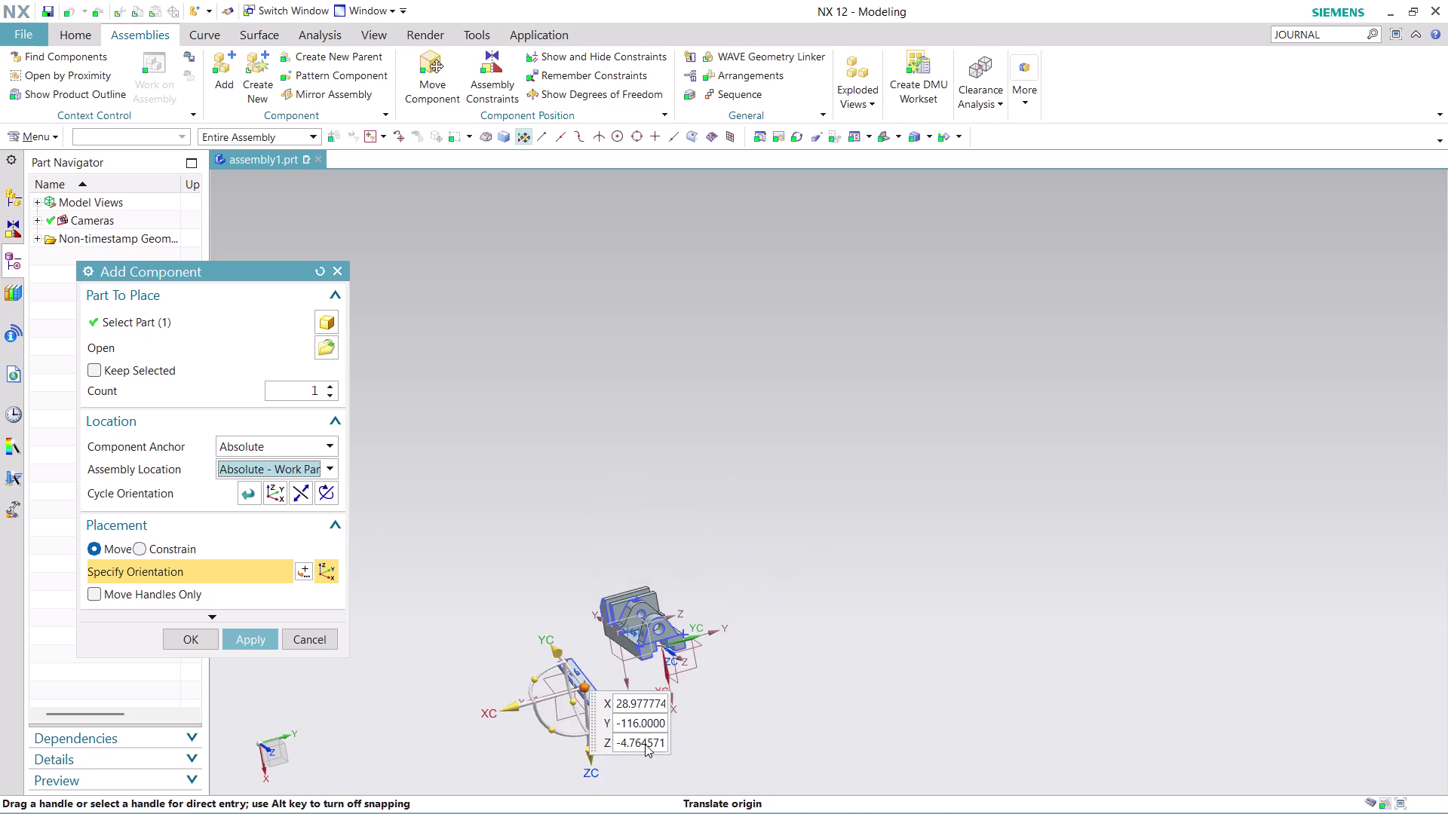
scroll(up, 3)
scroll(down, 3)
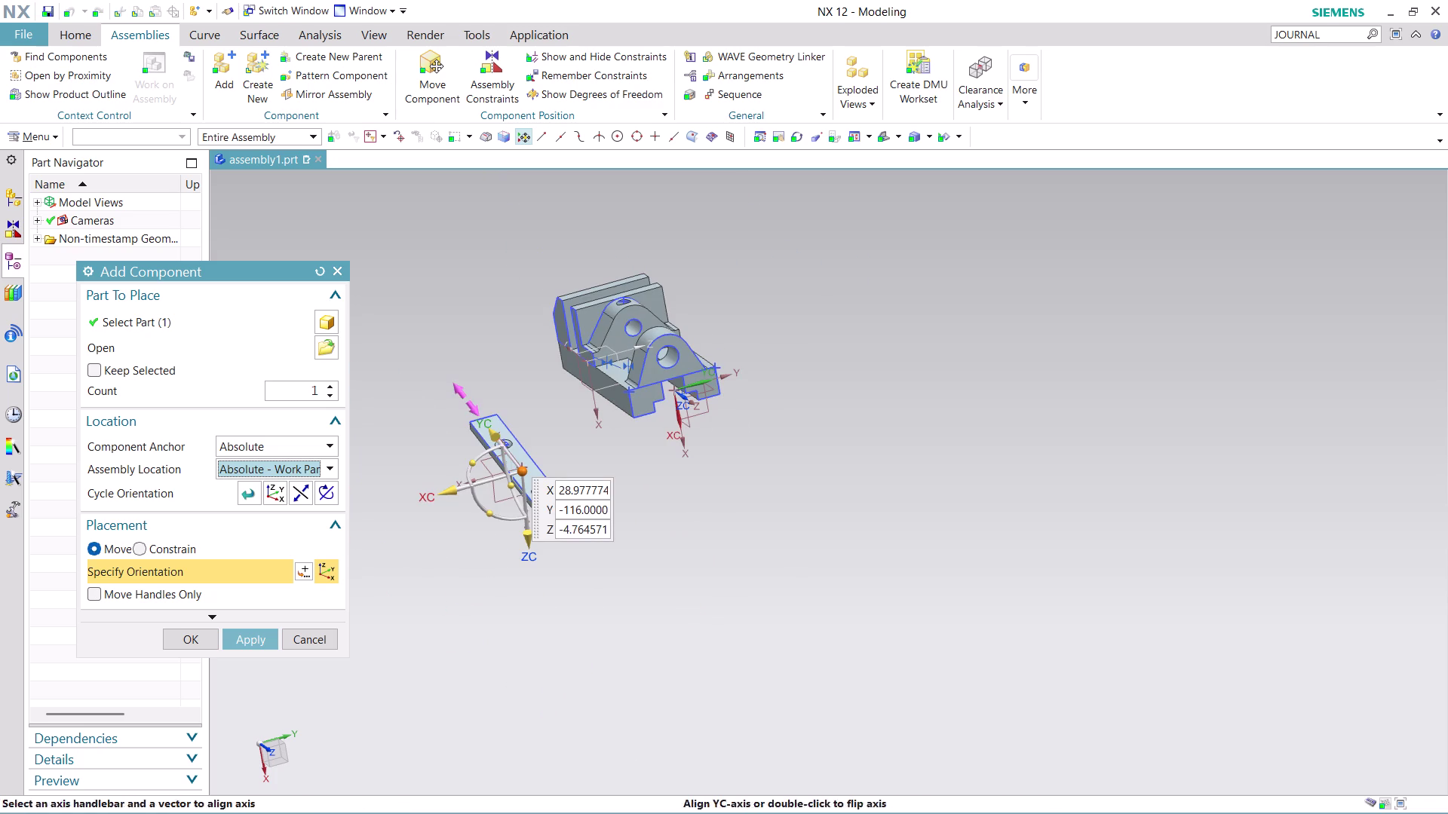
drag(496, 437, 441, 324)
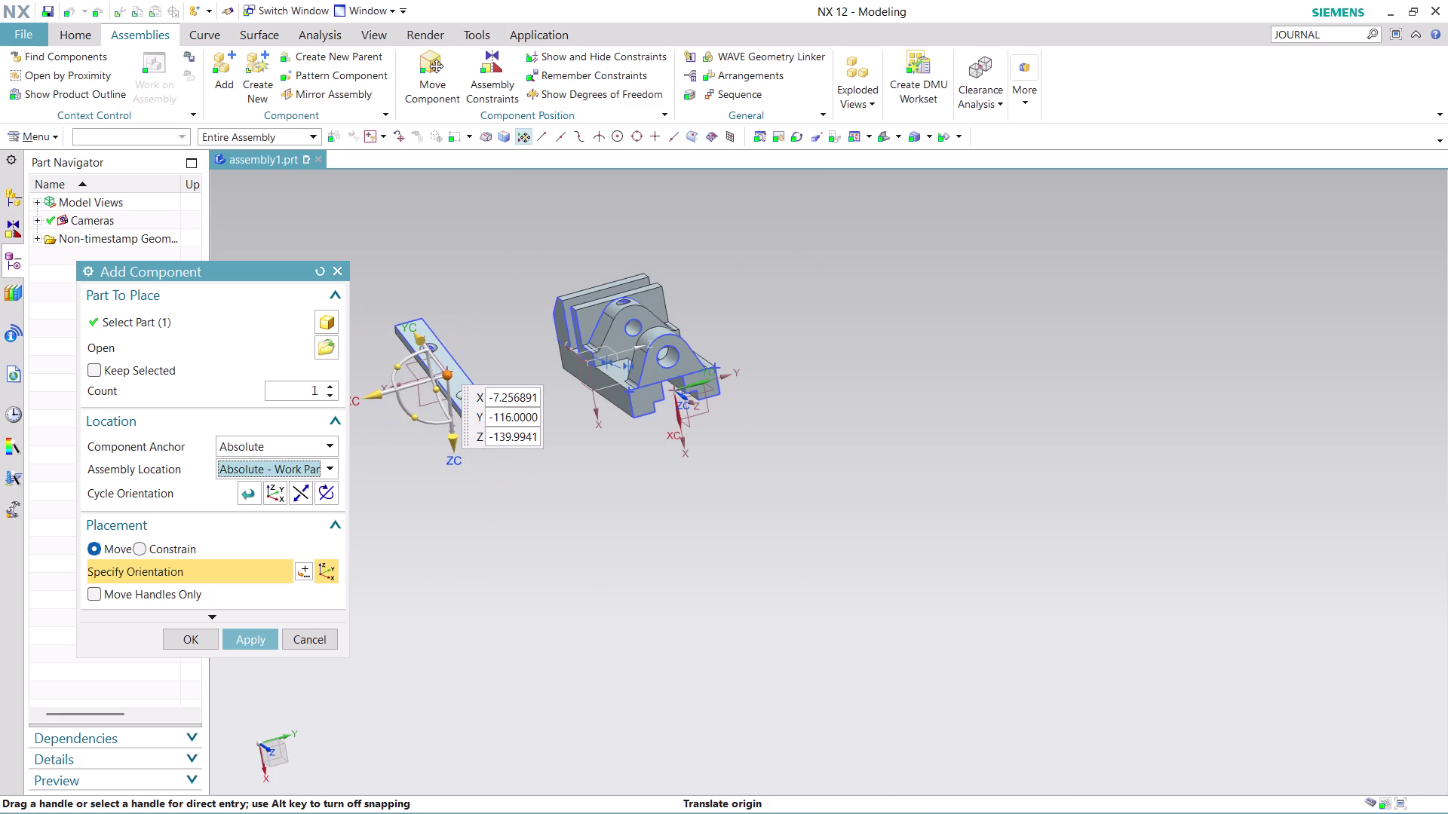
drag(374, 391, 477, 381)
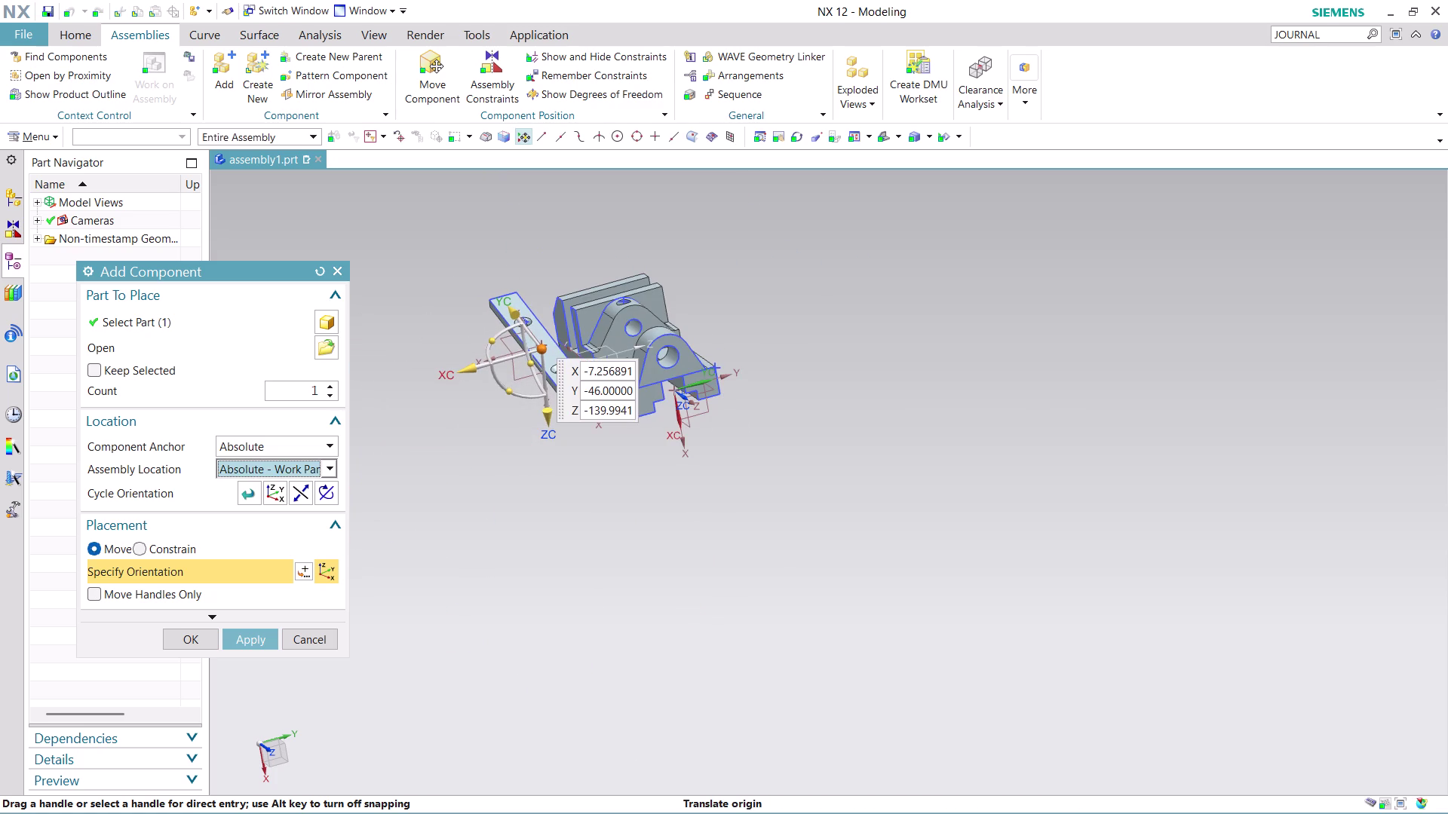
drag(551, 418, 559, 514)
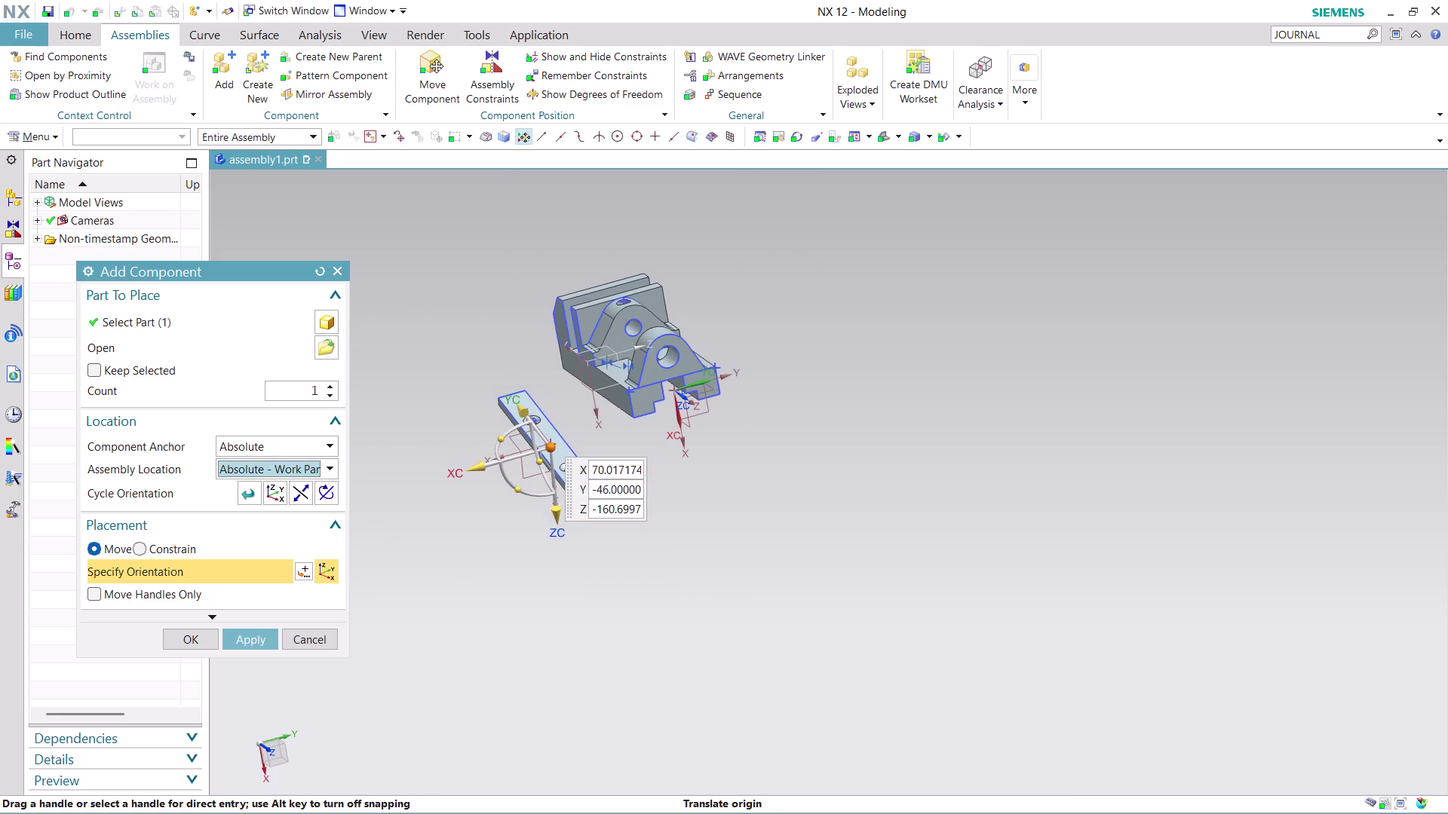
drag(518, 494, 584, 389)
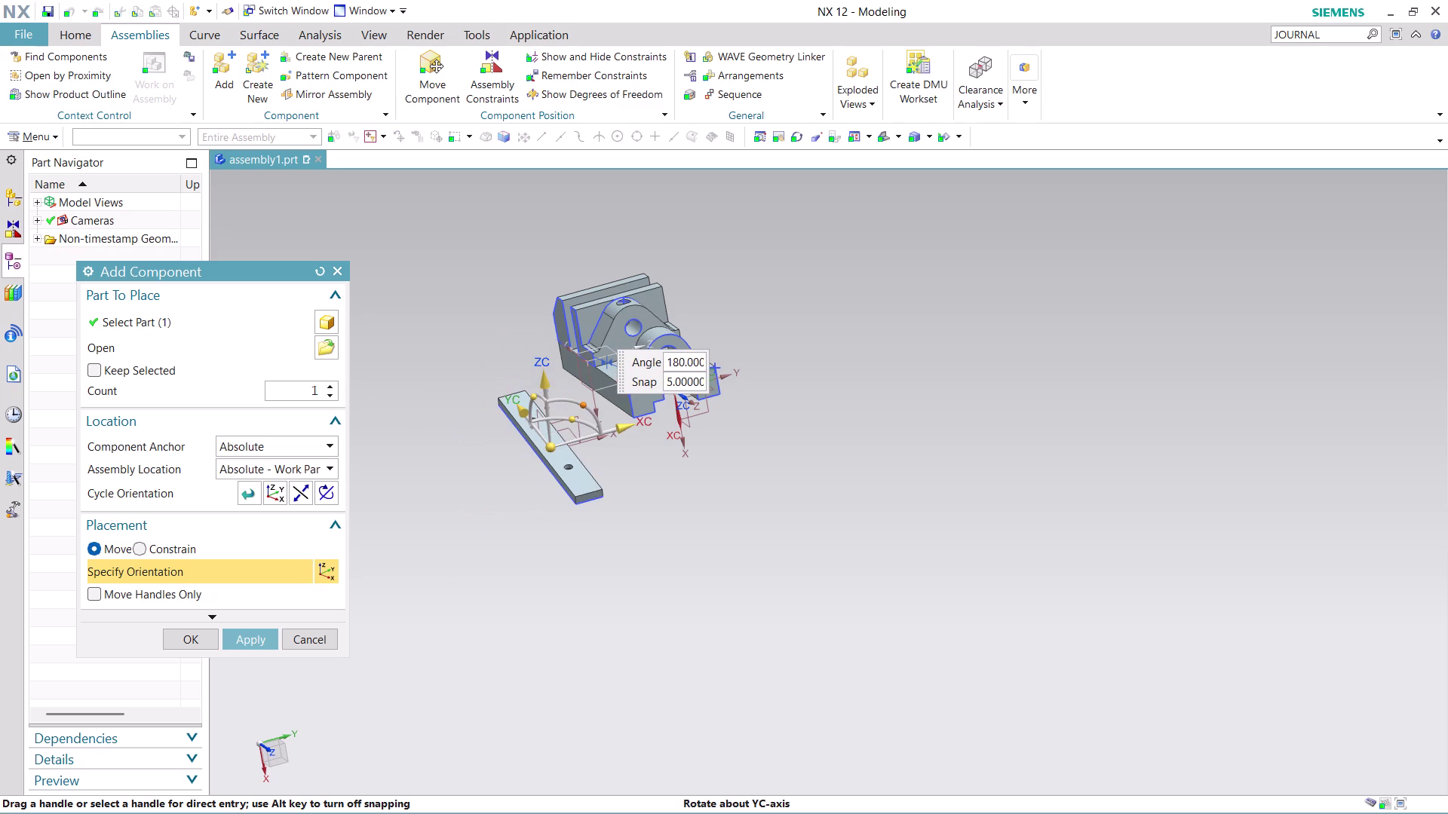
drag(584, 390, 579, 391)
Slide the plate 47 along its length and across toward the vise body.
scroll(up, 3)
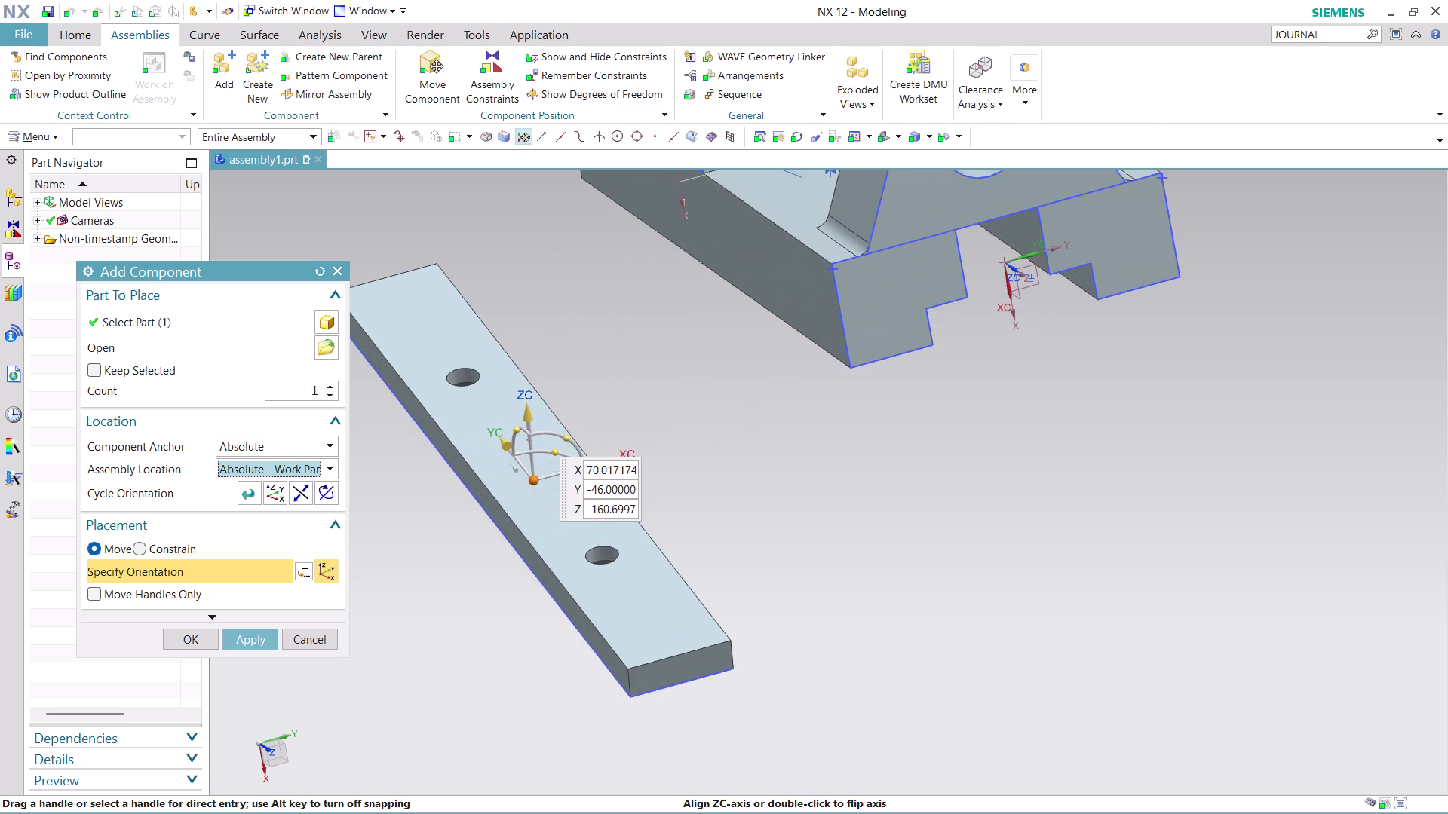
drag(564, 470, 575, 466)
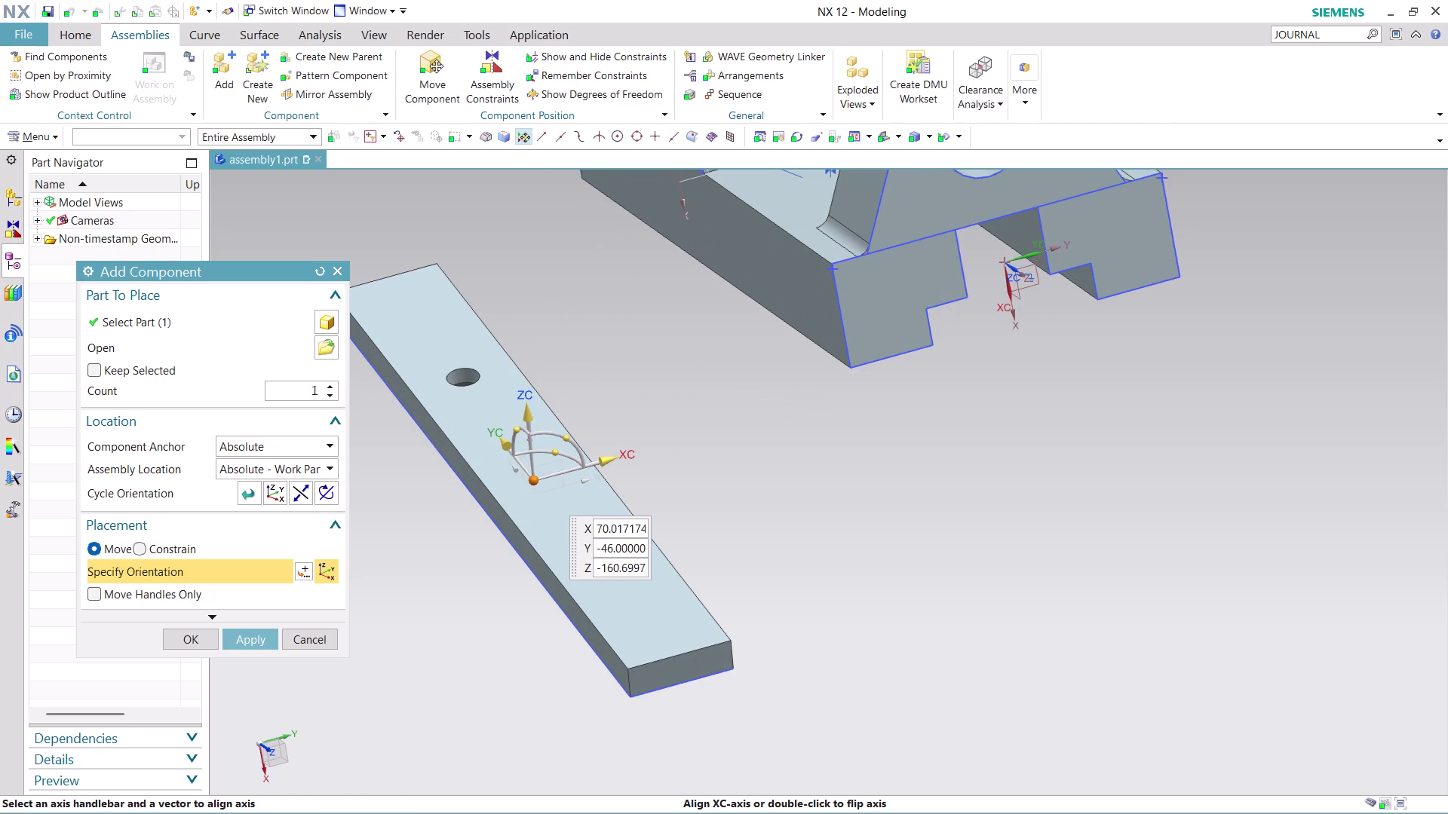
drag(574, 466, 750, 430)
drag(610, 461, 834, 395)
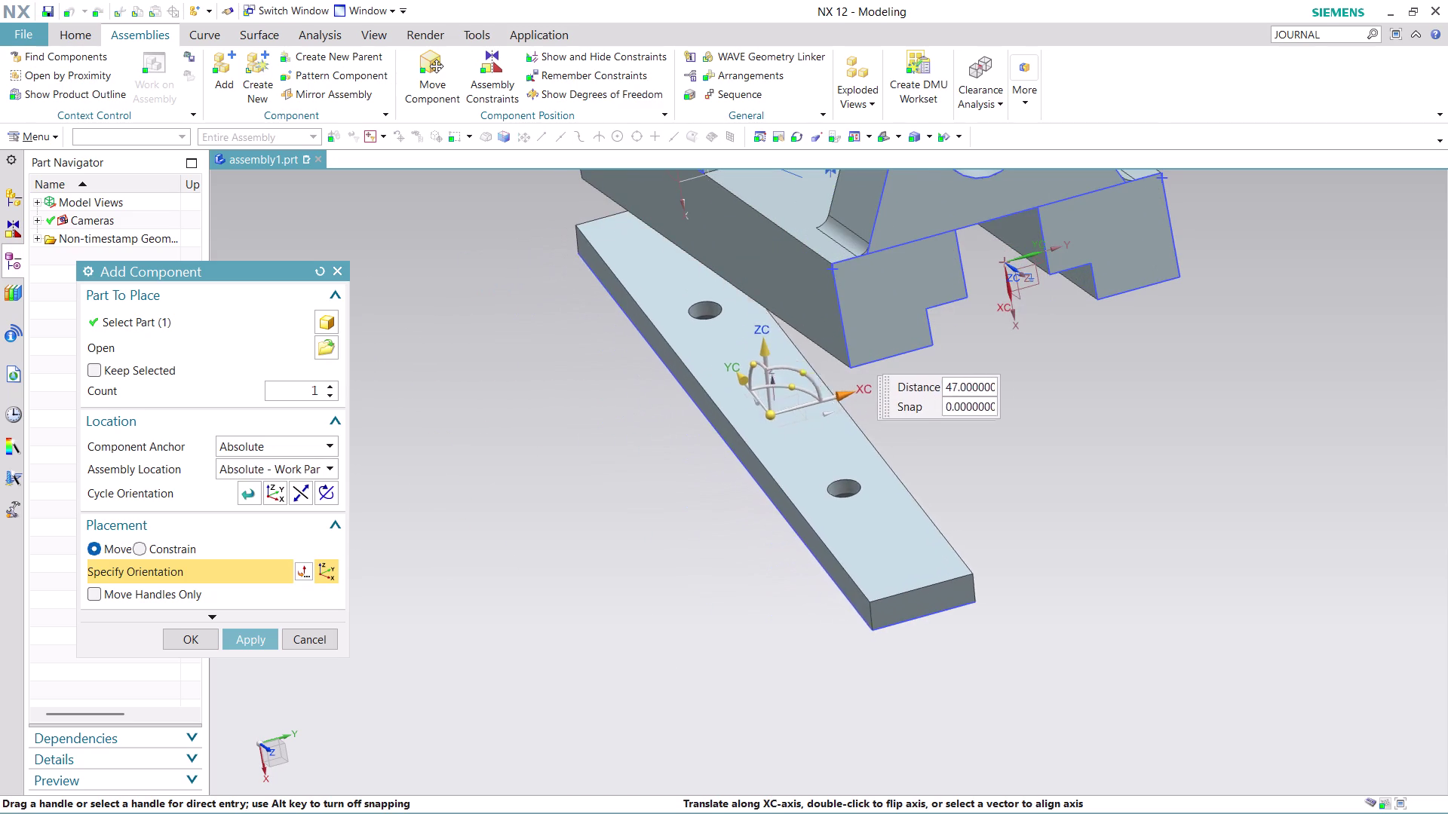
drag(834, 395, 884, 371)
scroll(down, 3)
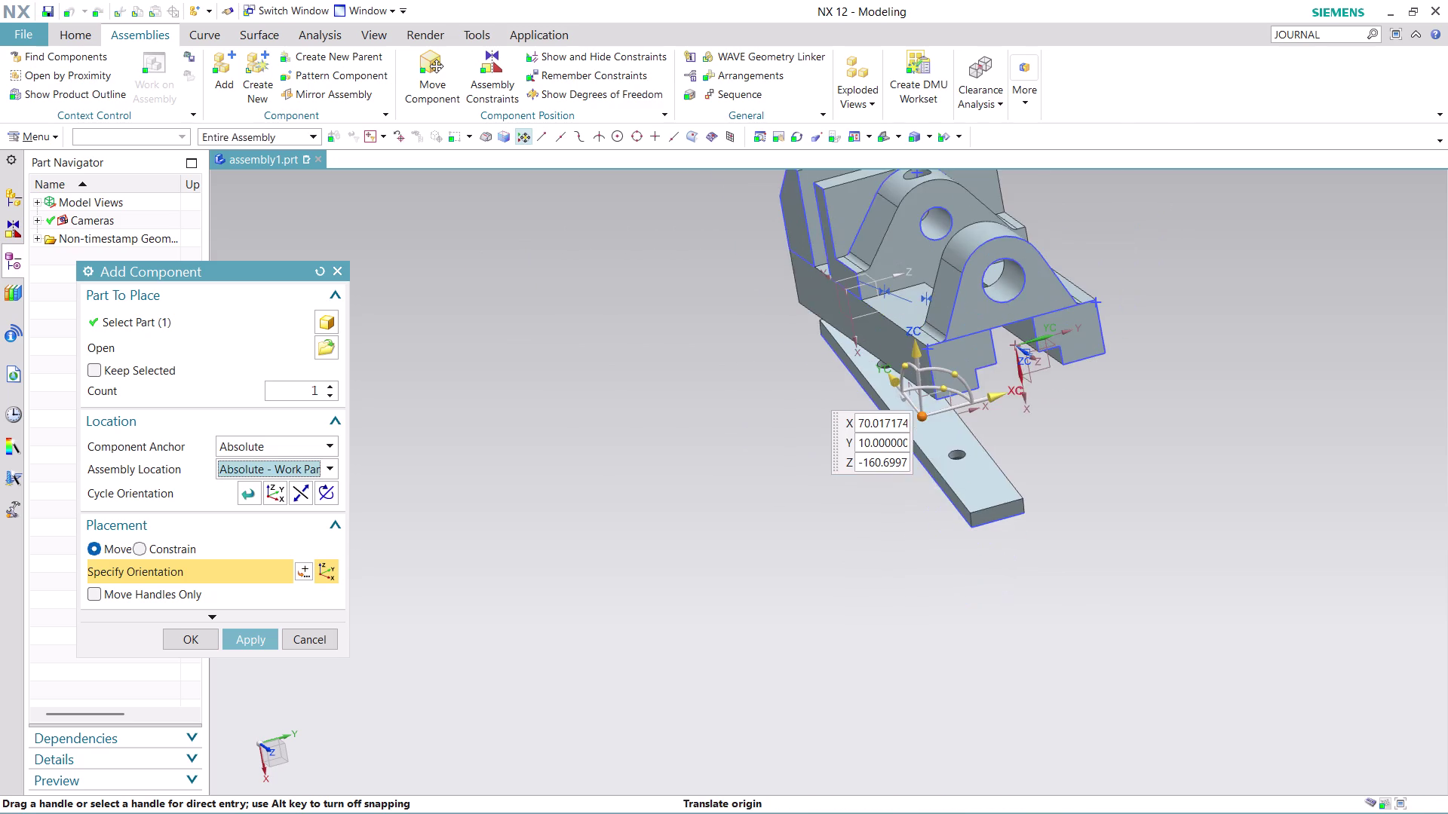
scroll(up, 3)
Try placing a second plate copy and tilting it, then return Count to 1.
middle_drag(1051, 421, 1033, 390)
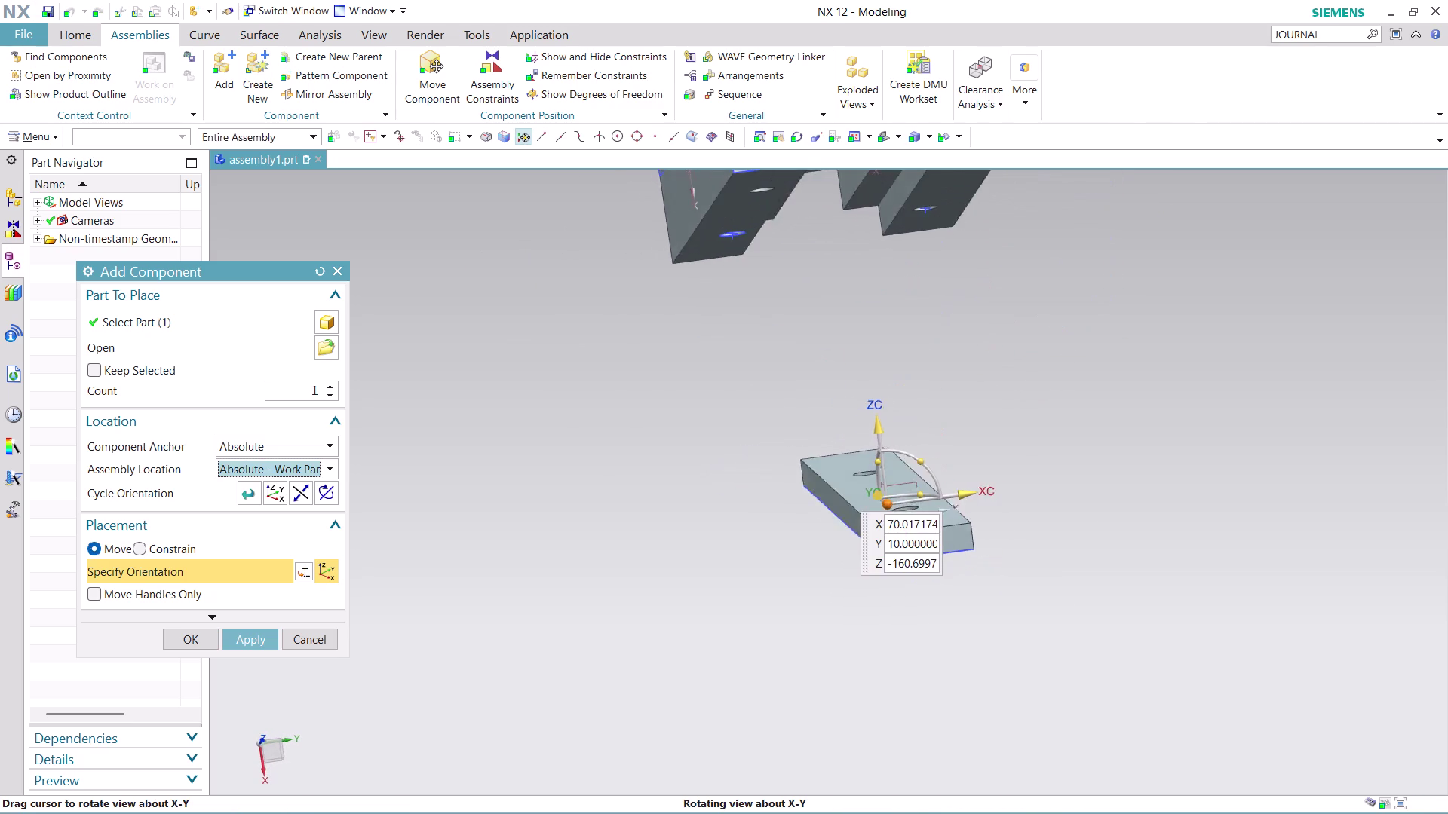
middle_drag(1033, 390, 1019, 398)
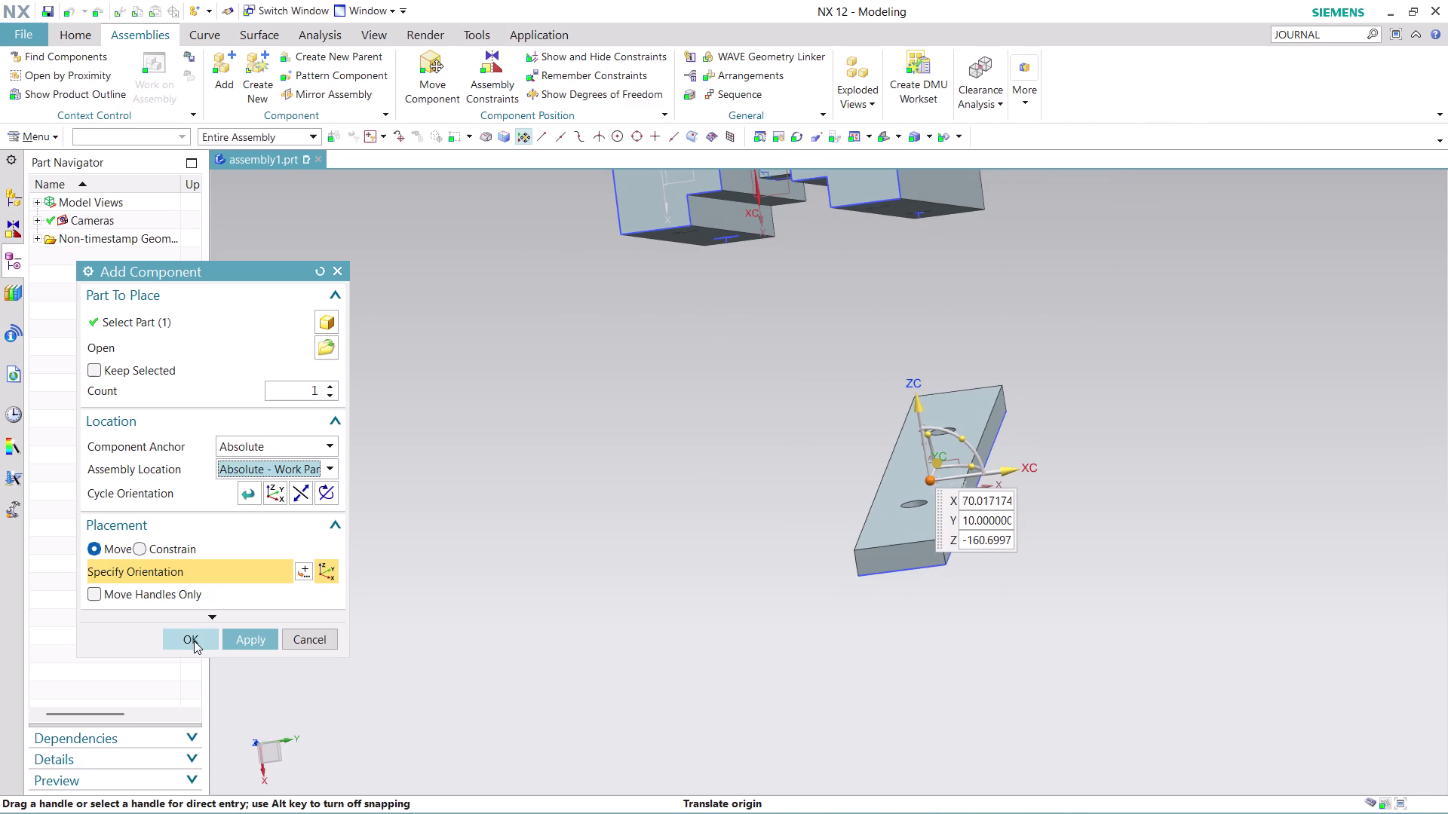
scroll(down, 3)
middle_drag(845, 375, 850, 348)
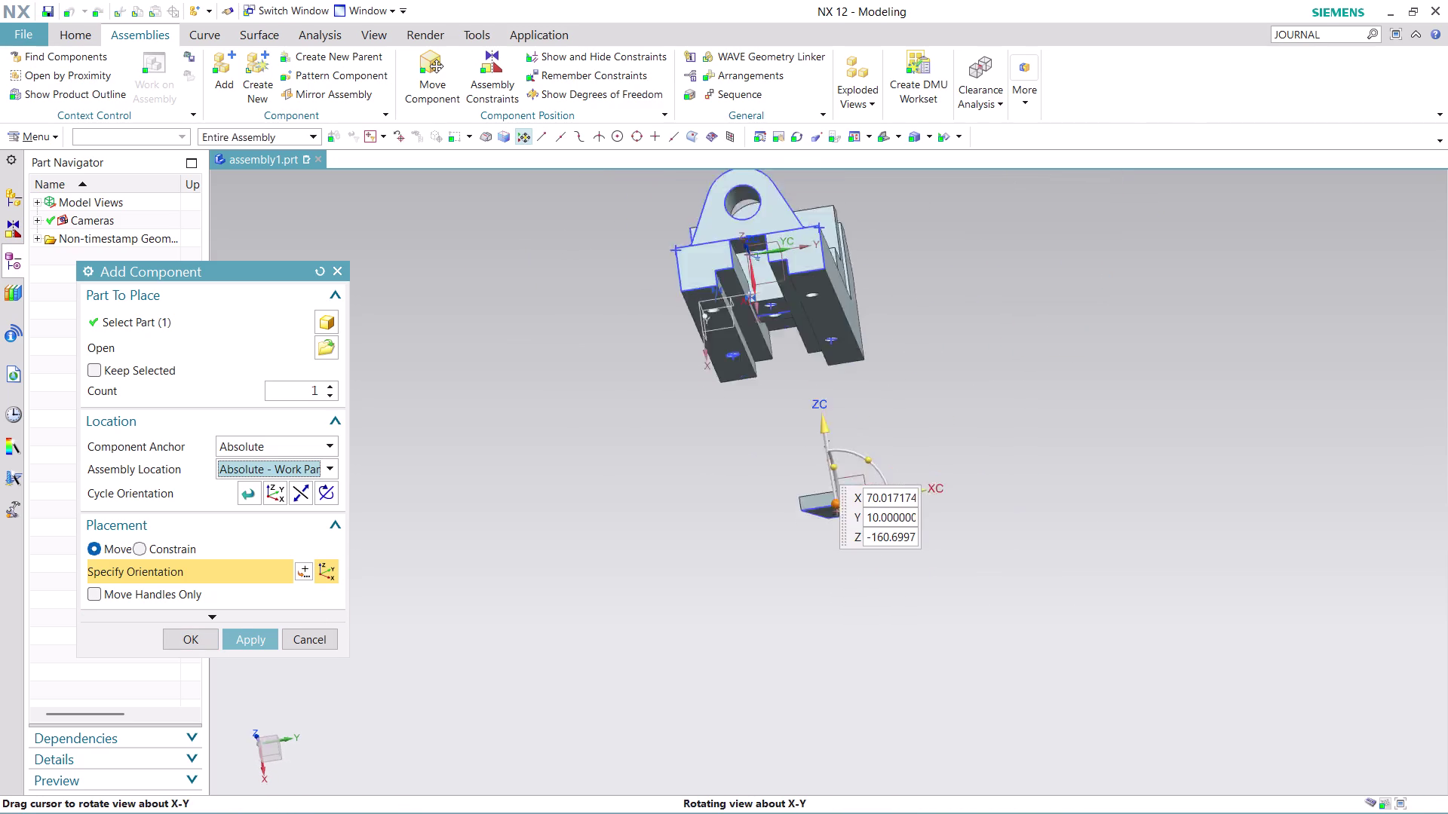
middle_drag(851, 348, 861, 300)
scroll(down, 3)
scroll(up, 3)
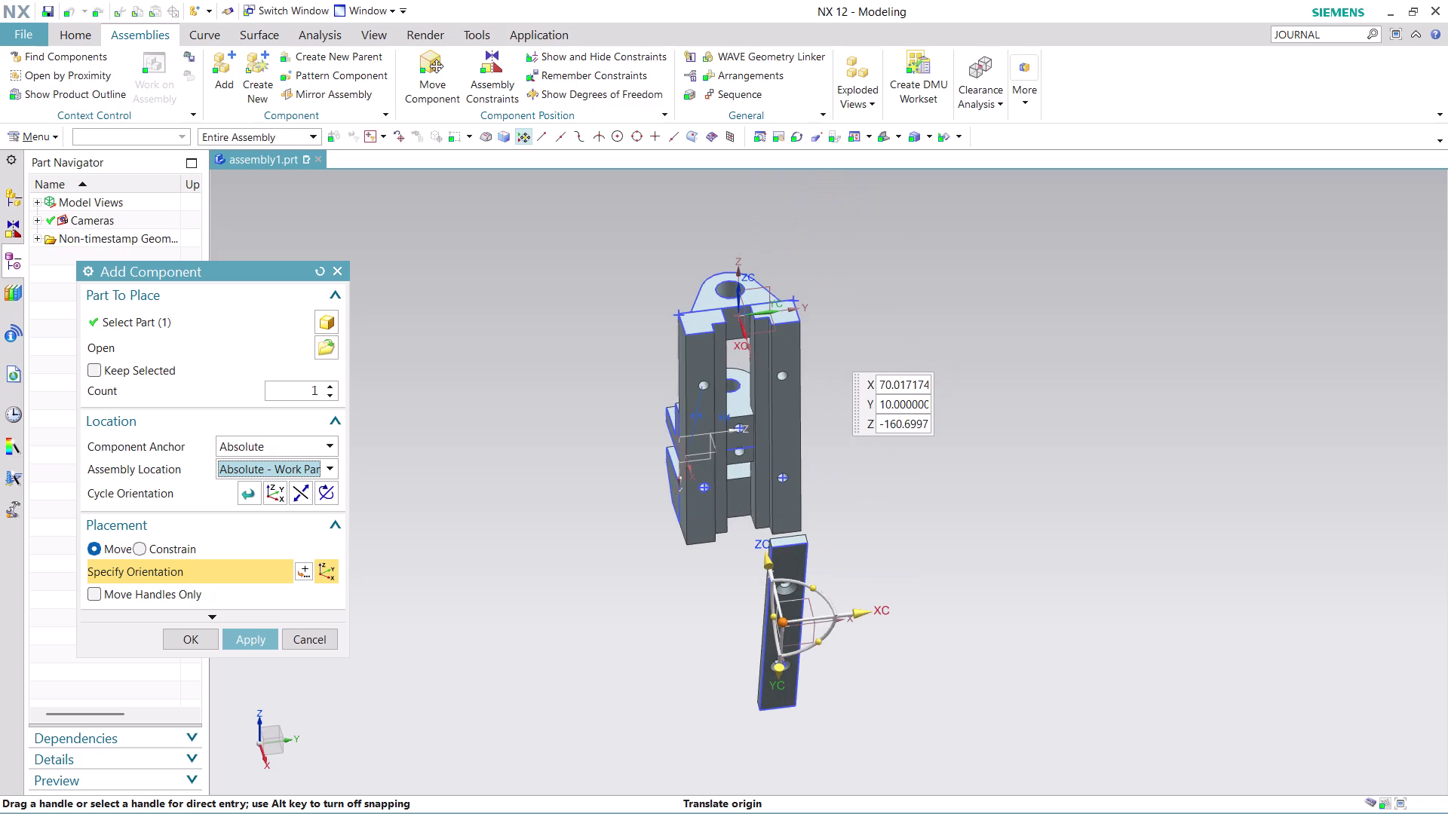
click(329, 383)
scroll(down, 3)
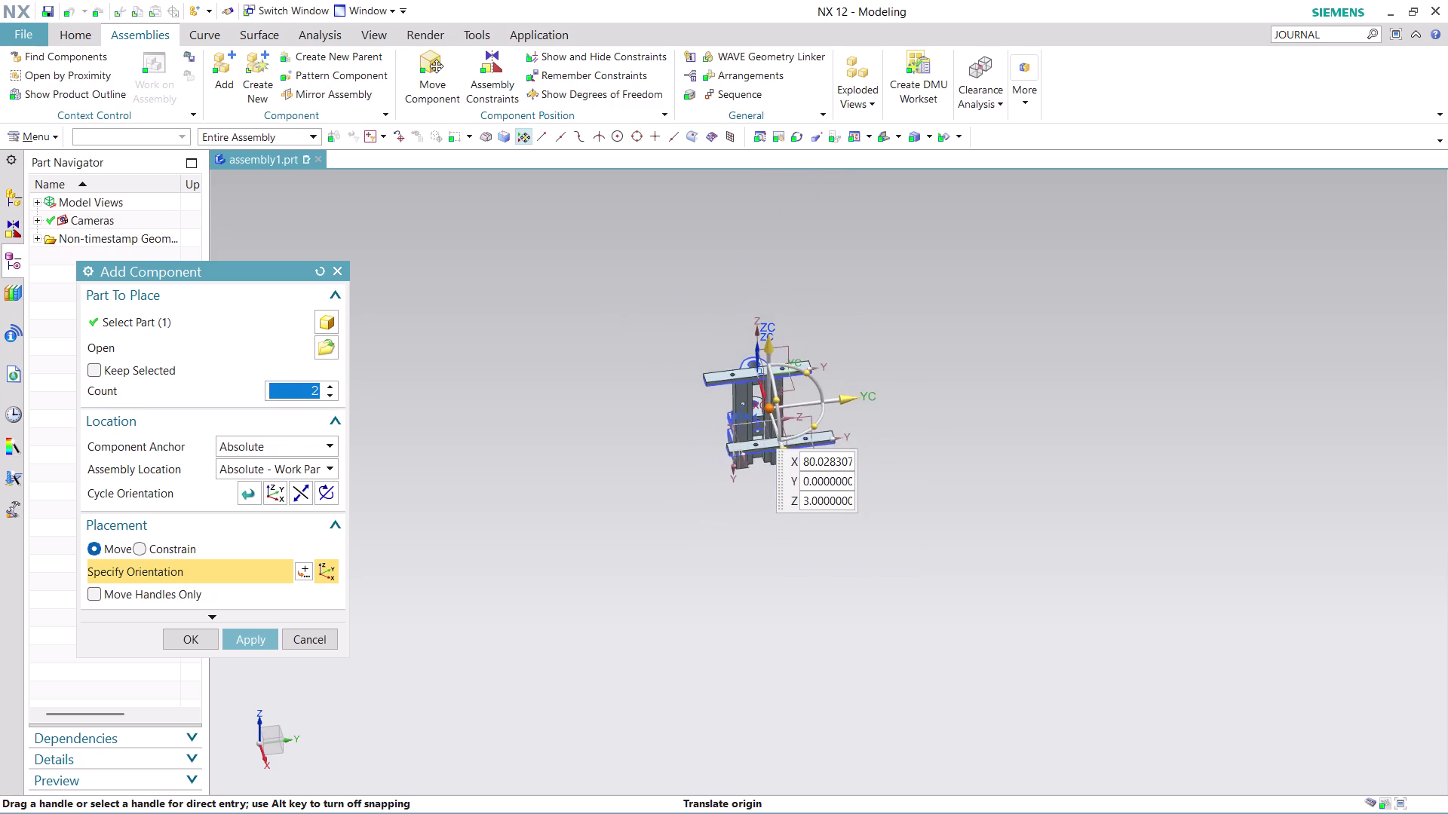
scroll(up, 3)
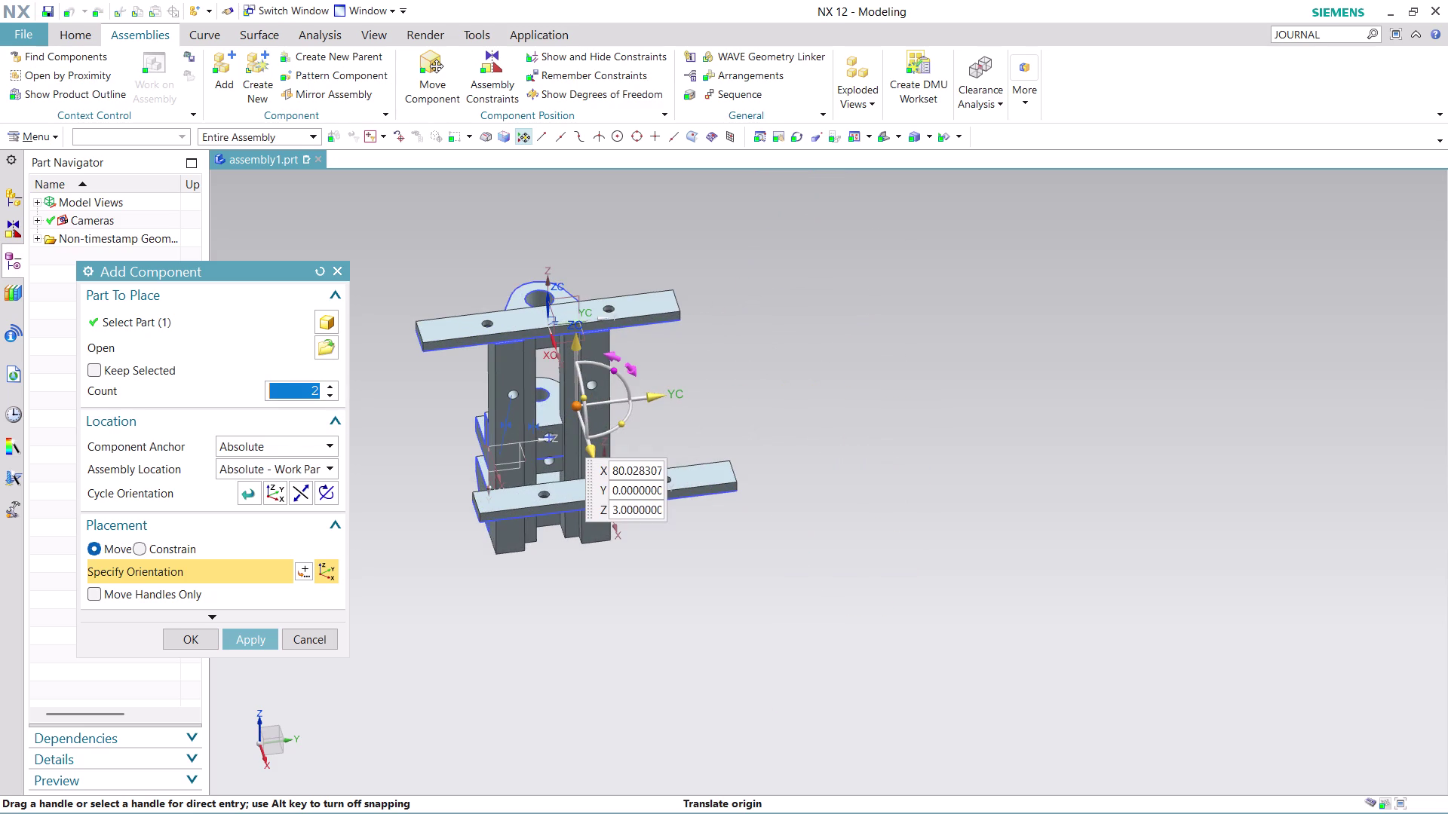
drag(608, 366, 649, 452)
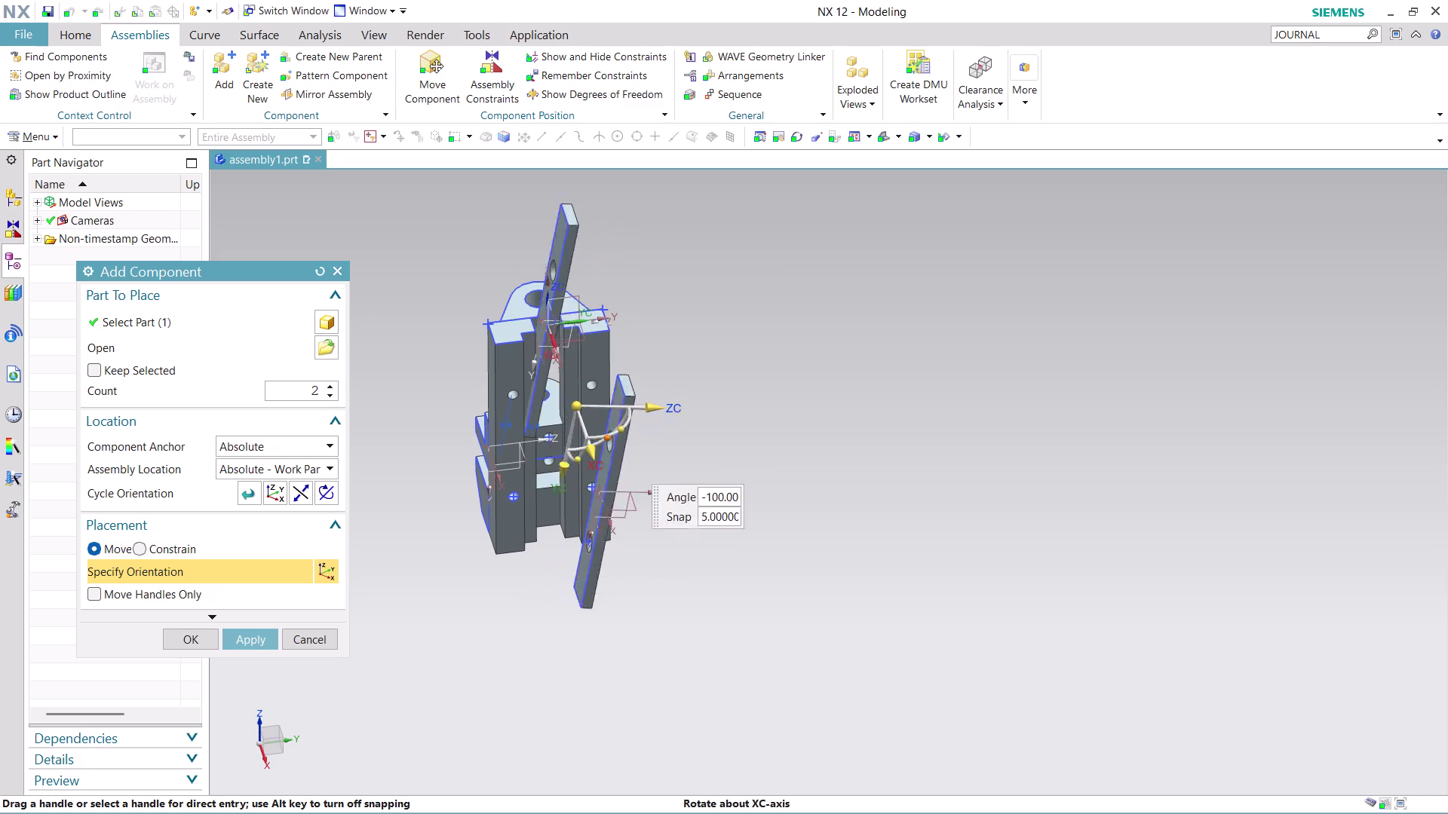
drag(648, 452, 564, 385)
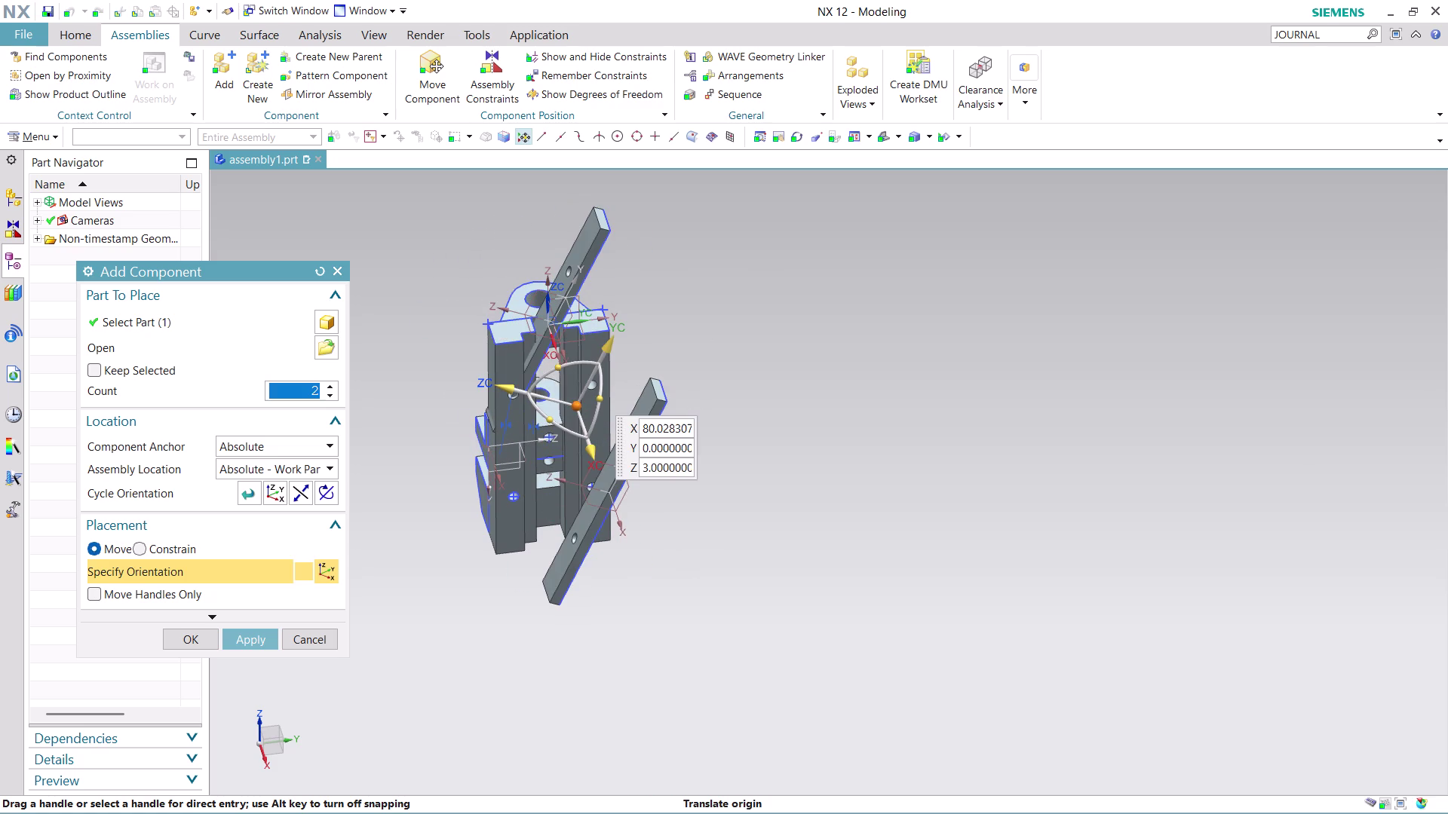
click(324, 391)
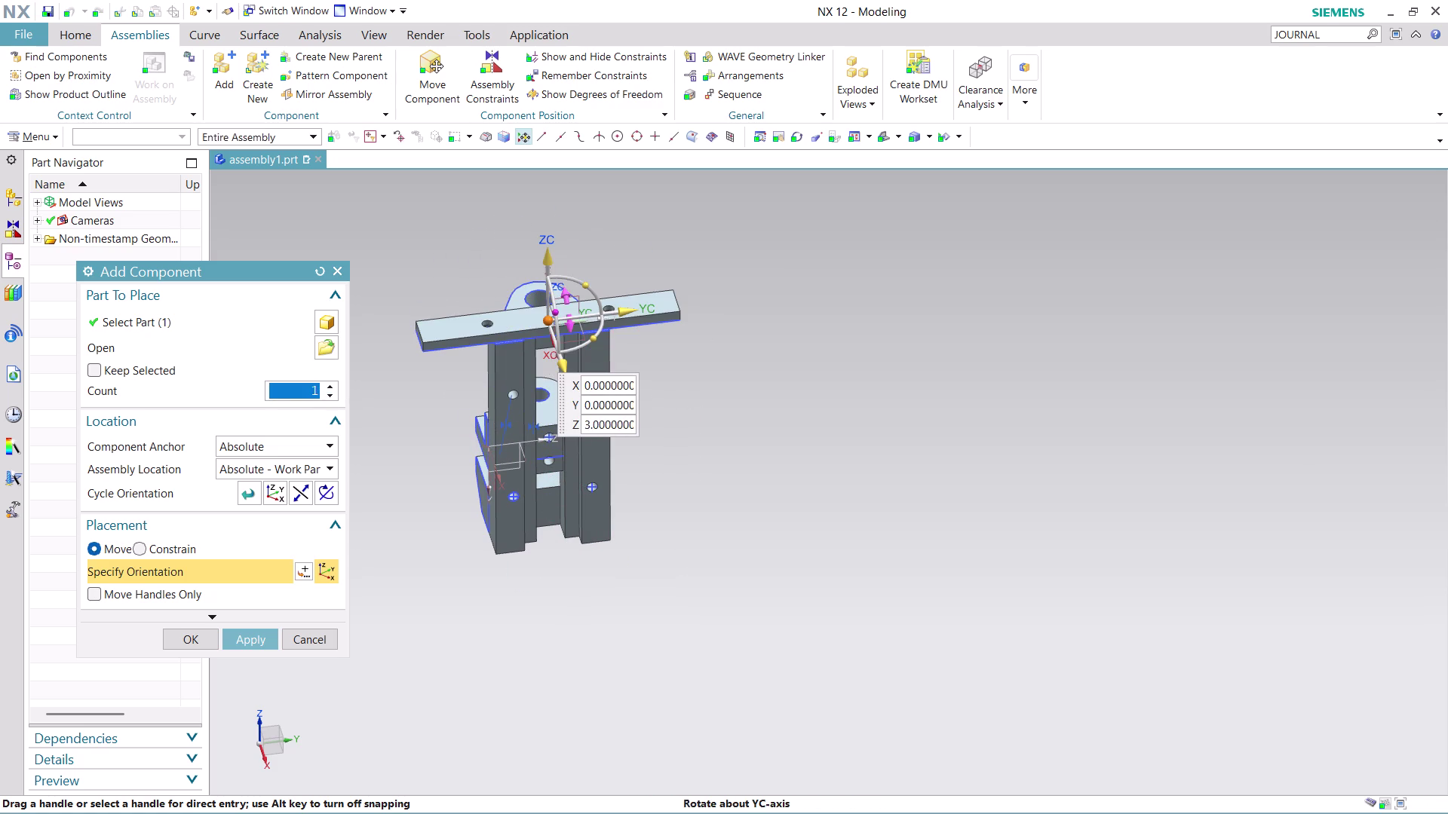
Rotate the plate about YC and ZC, move it beside the body, and confirm.
drag(559, 309, 559, 252)
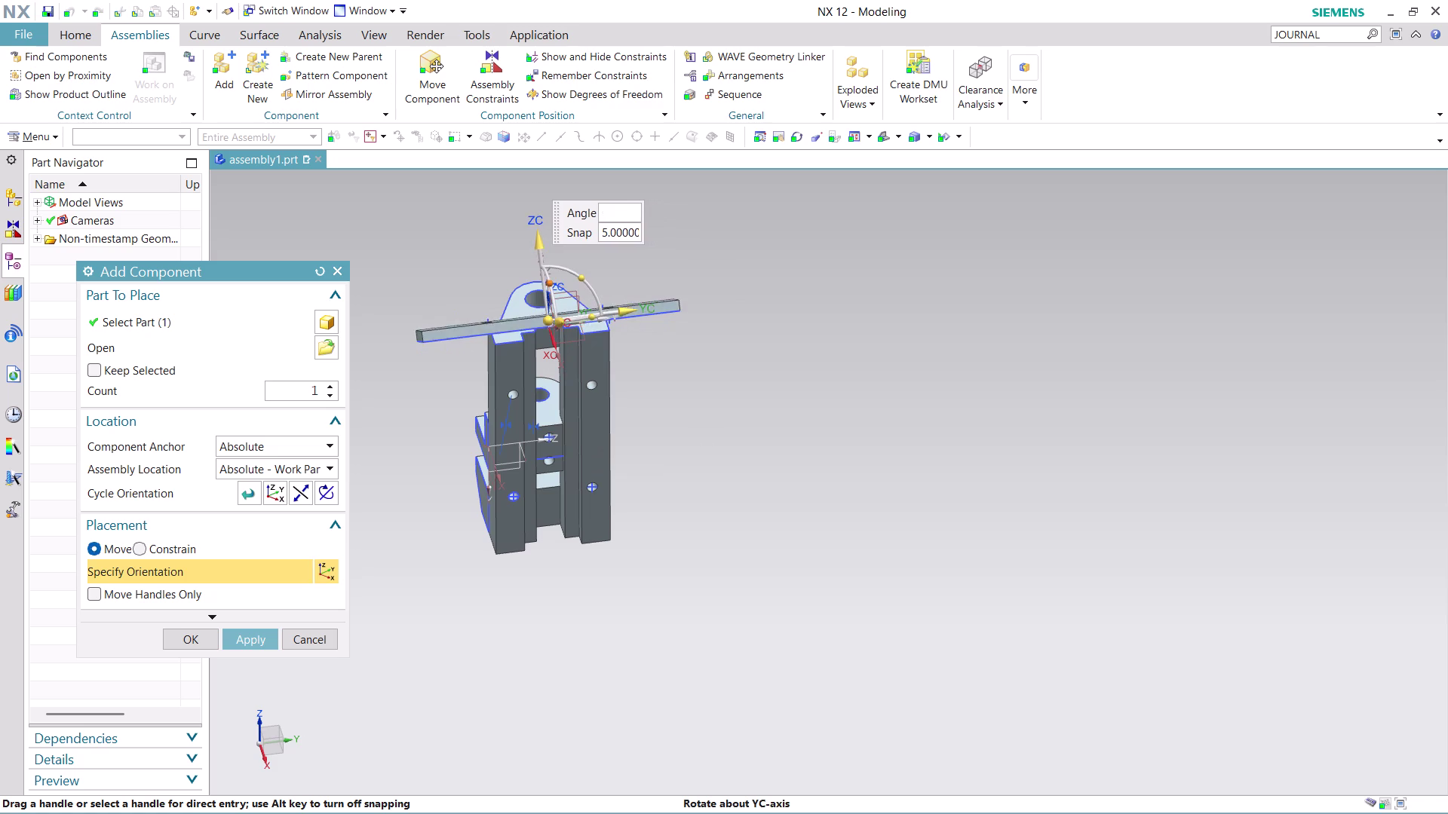
drag(559, 252, 421, 218)
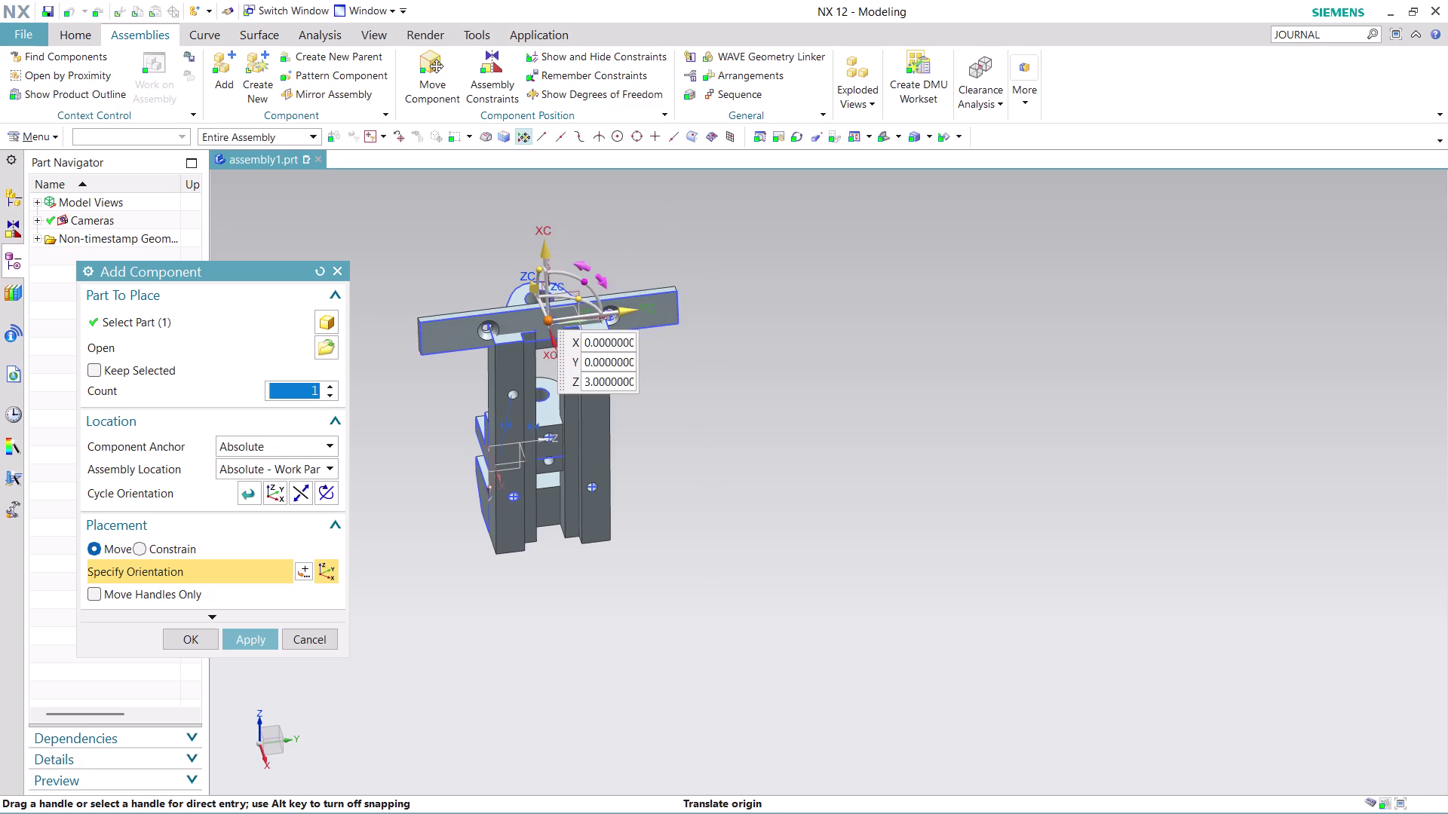
drag(577, 276, 571, 329)
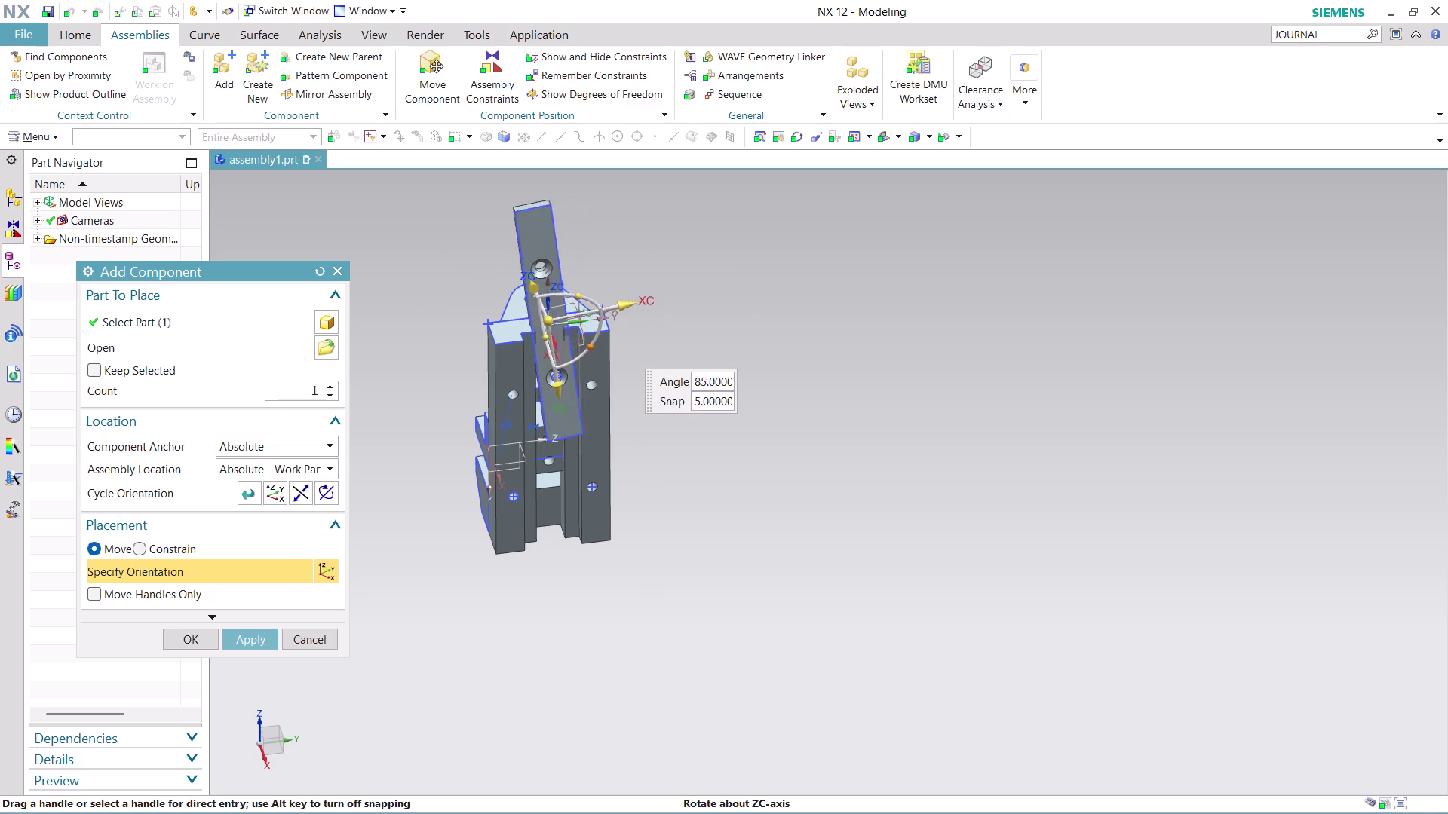
drag(571, 329, 567, 336)
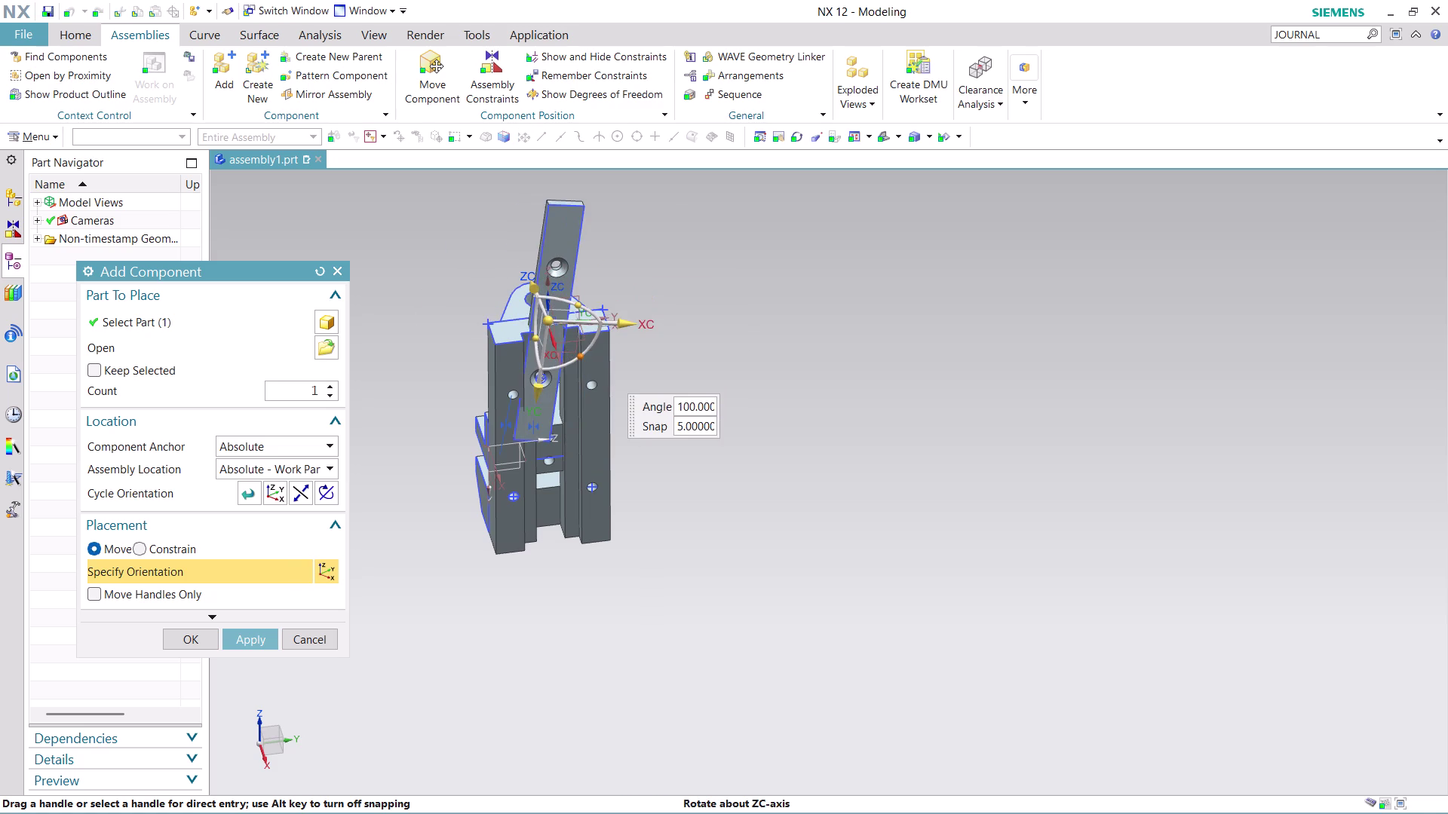
drag(567, 337, 564, 330)
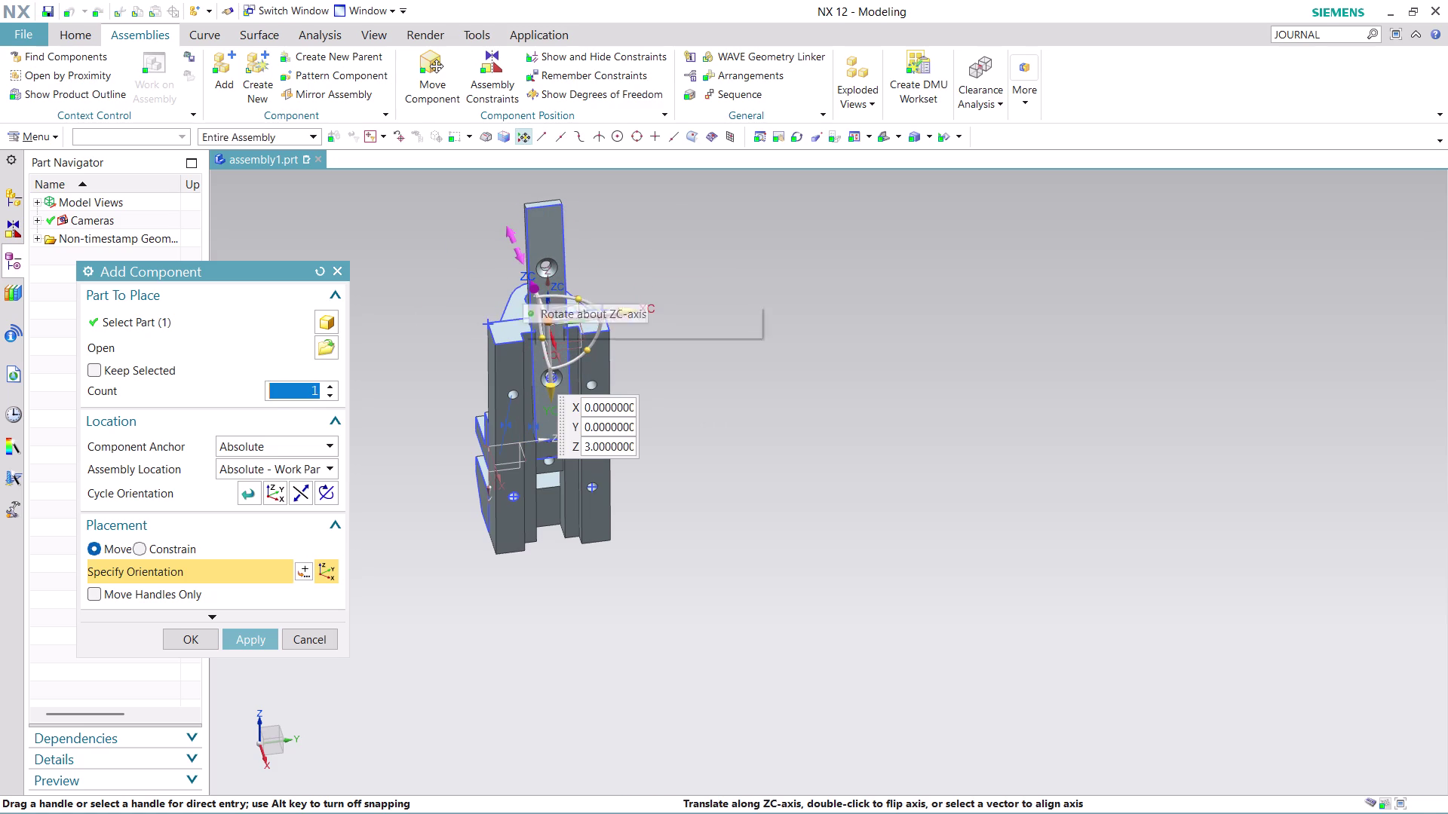
drag(523, 284, 547, 348)
middle_drag(671, 305, 674, 349)
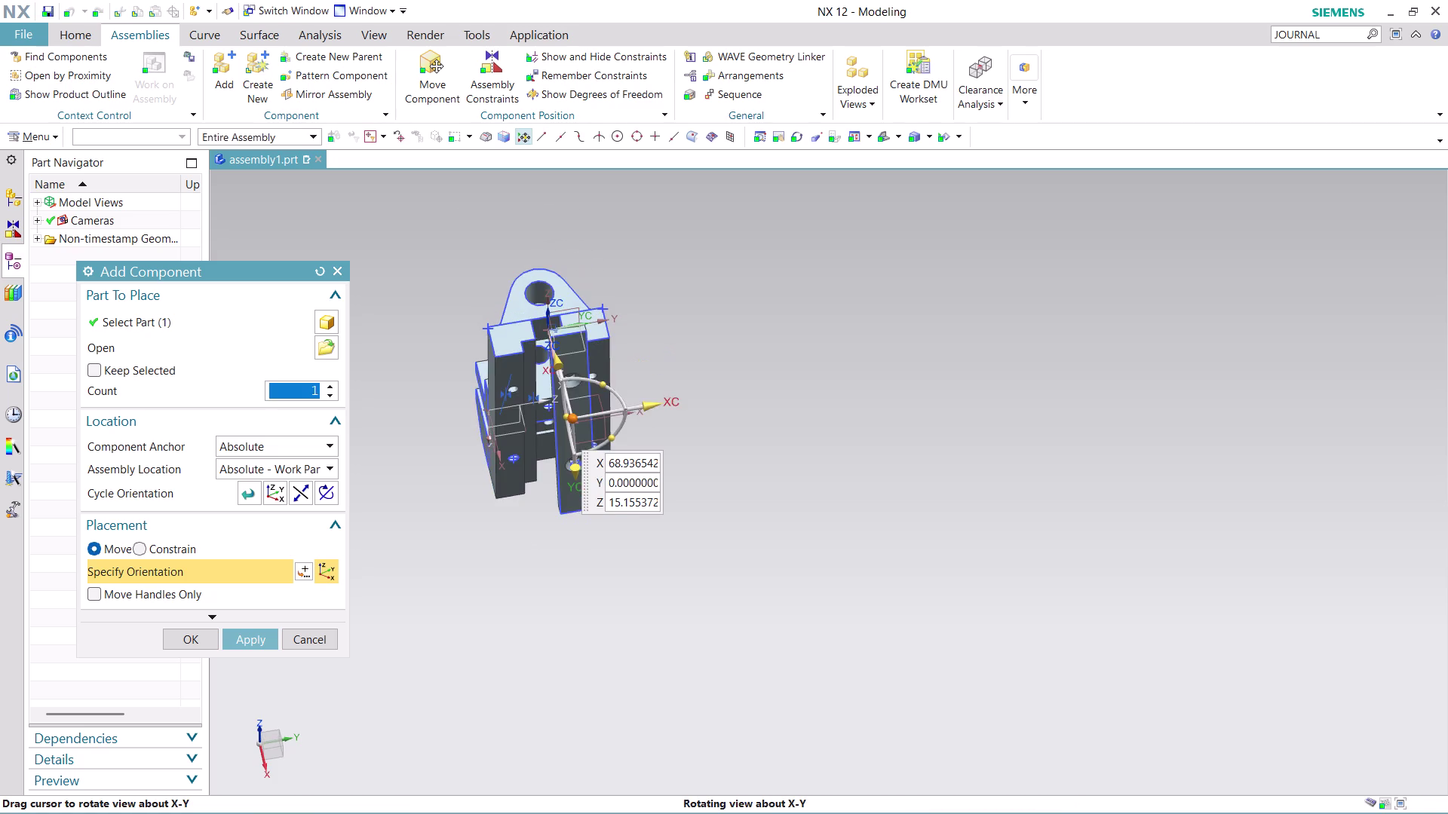
middle_drag(674, 349, 611, 365)
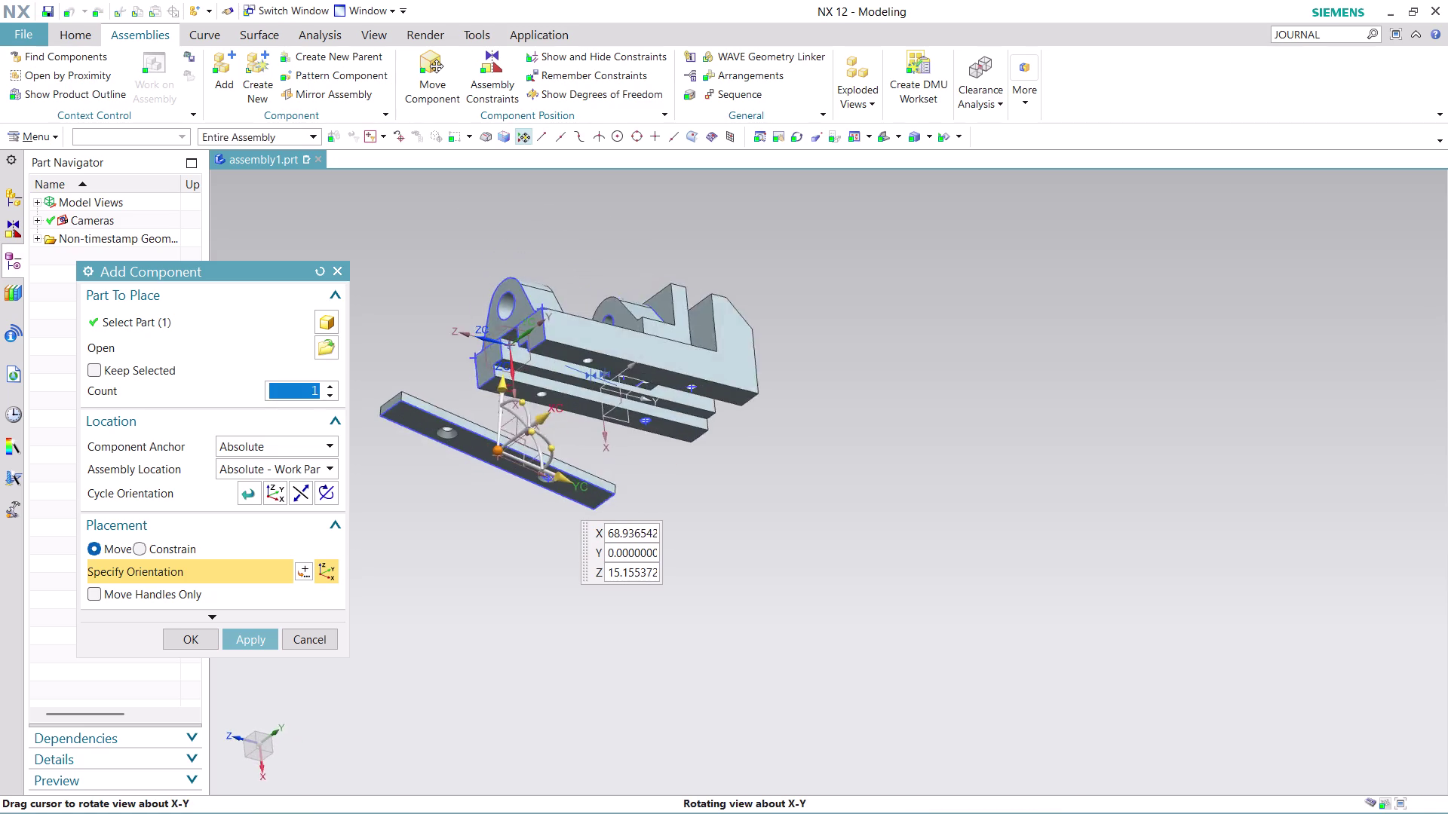
middle_drag(611, 366, 562, 303)
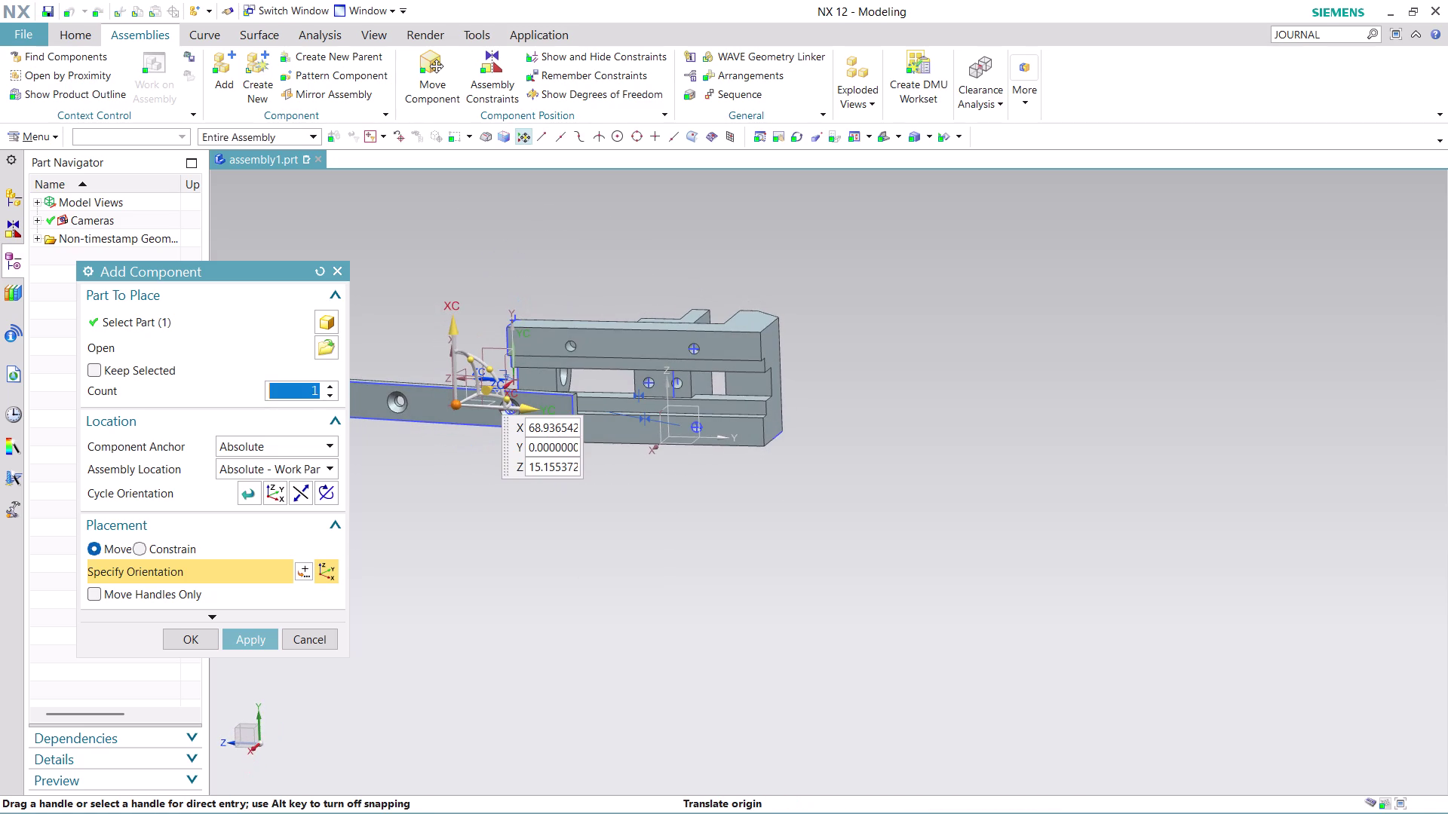
scroll(down, 3)
scroll(up, 3)
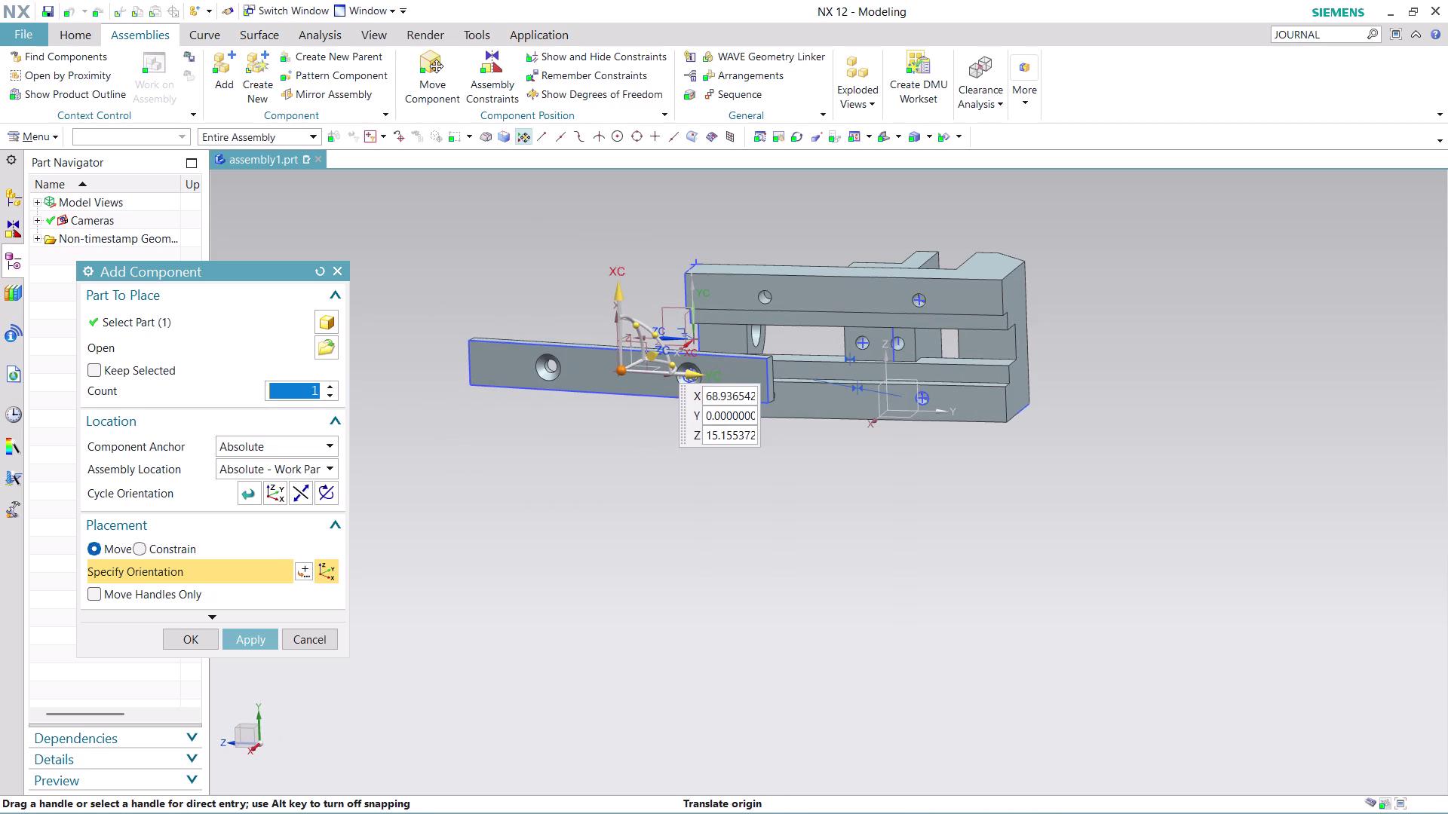
click(194, 640)
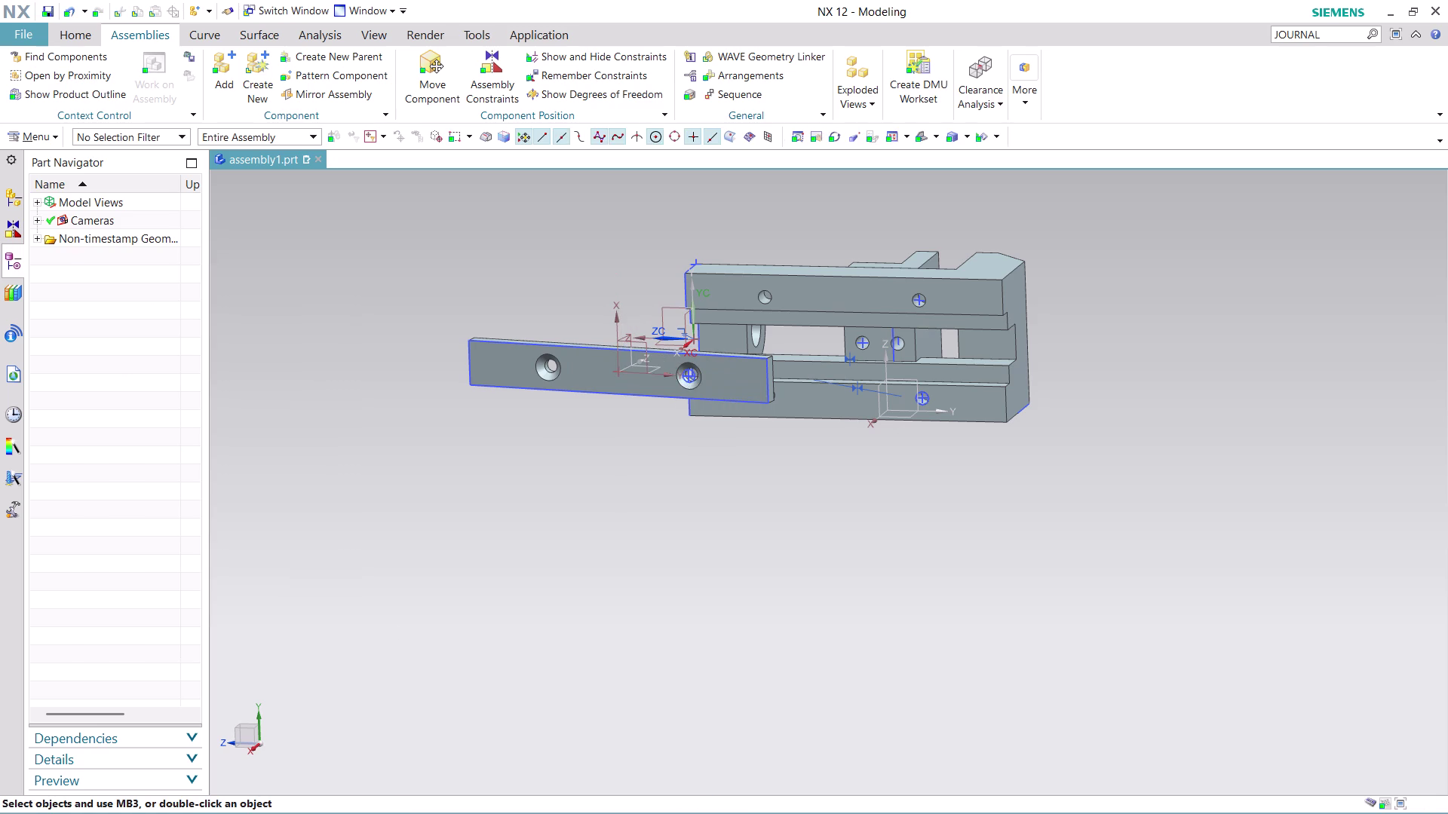
Open Assembly Constraints and choose the Concentric constraint type.
scroll(up, 3)
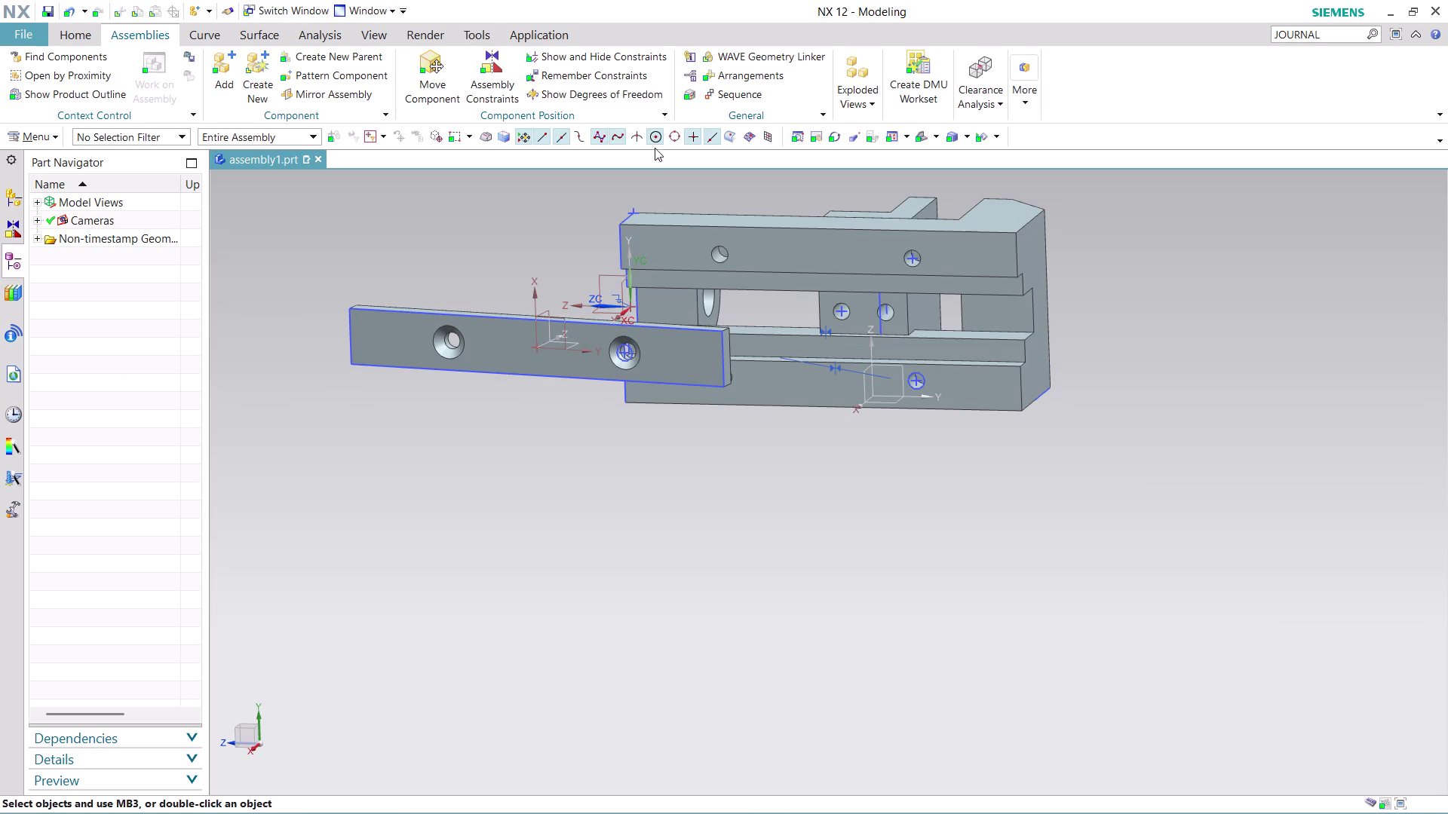
click(480, 60)
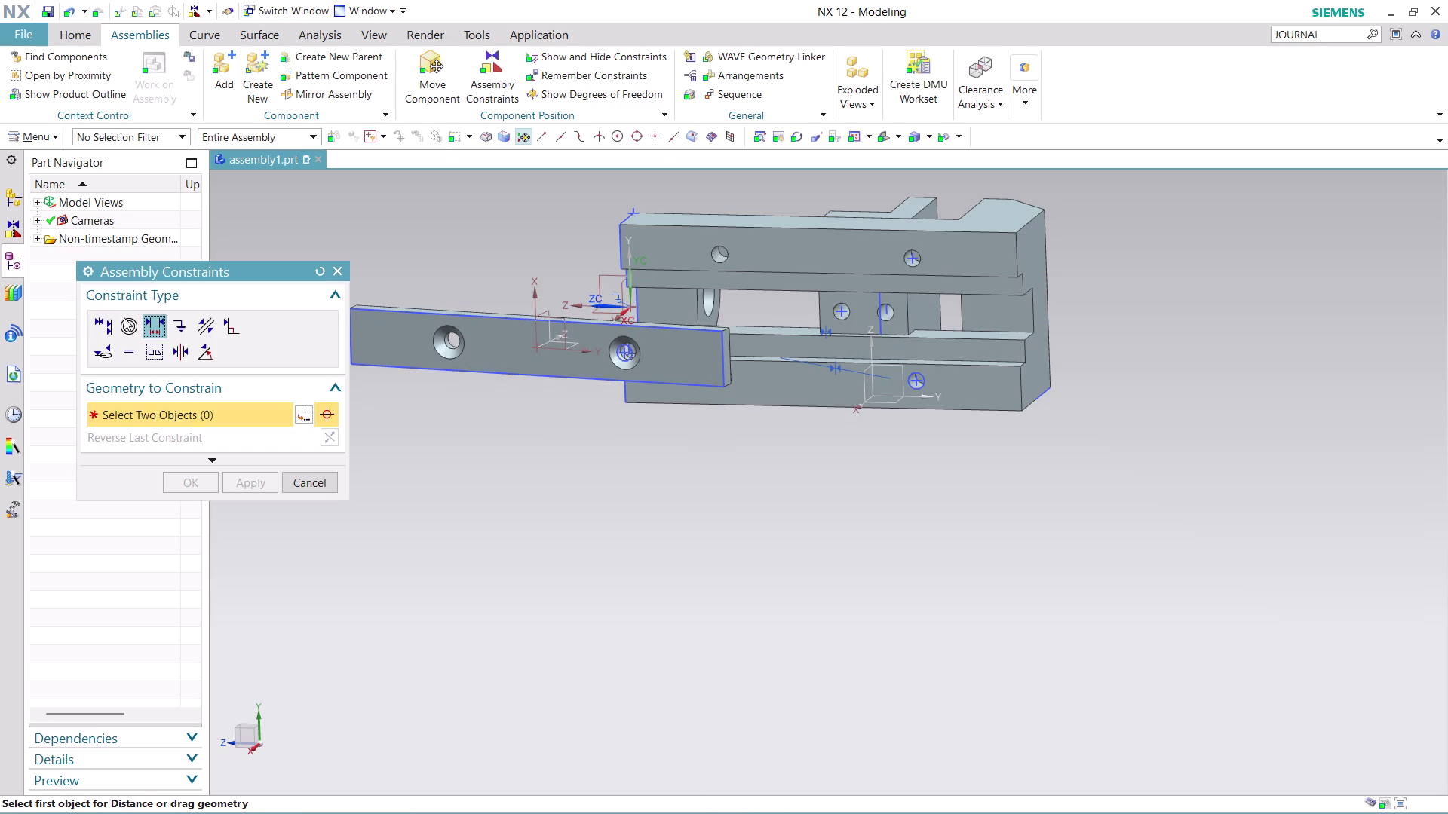
click(127, 328)
scroll(up, 3)
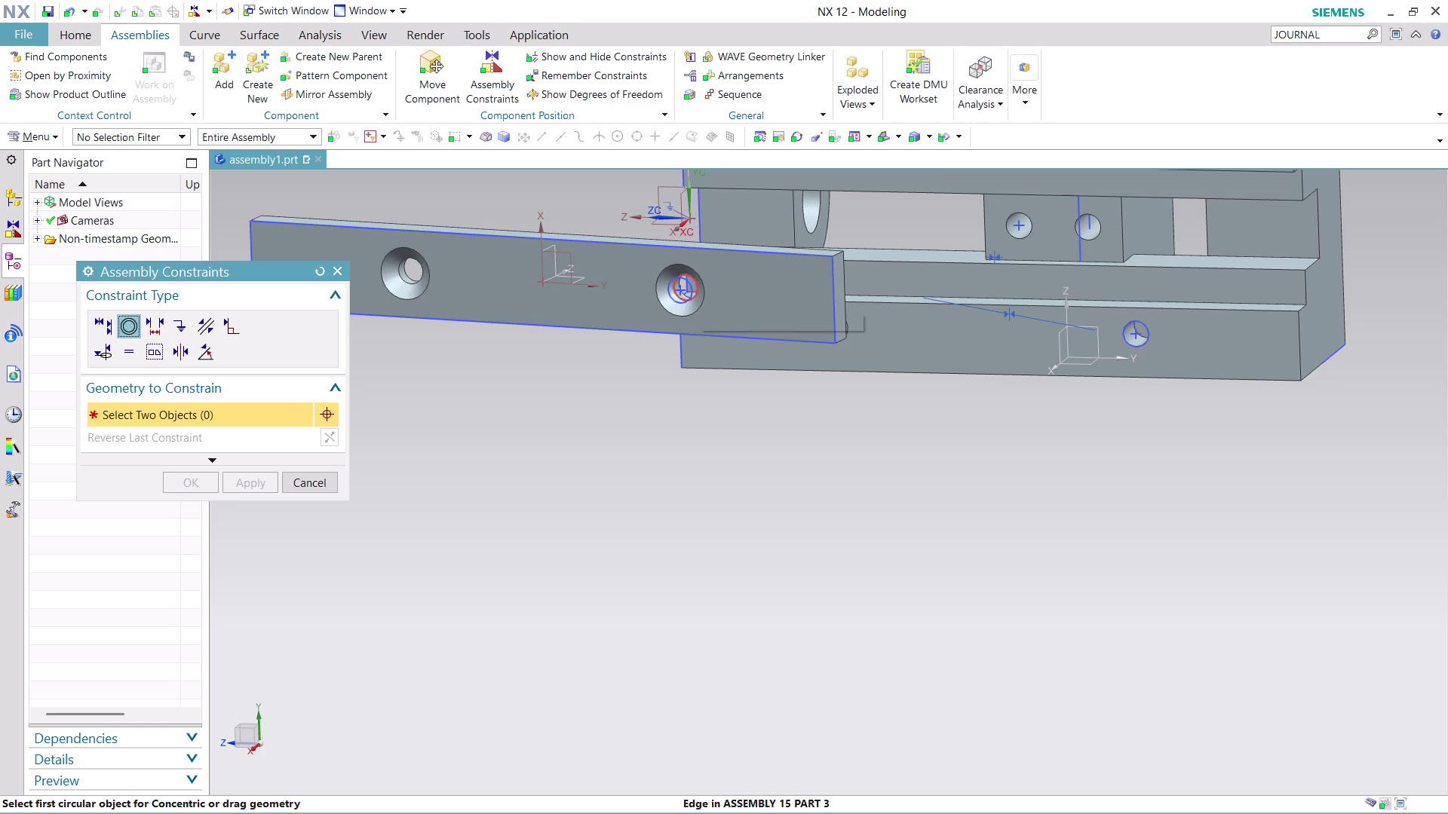
scroll(up, 3)
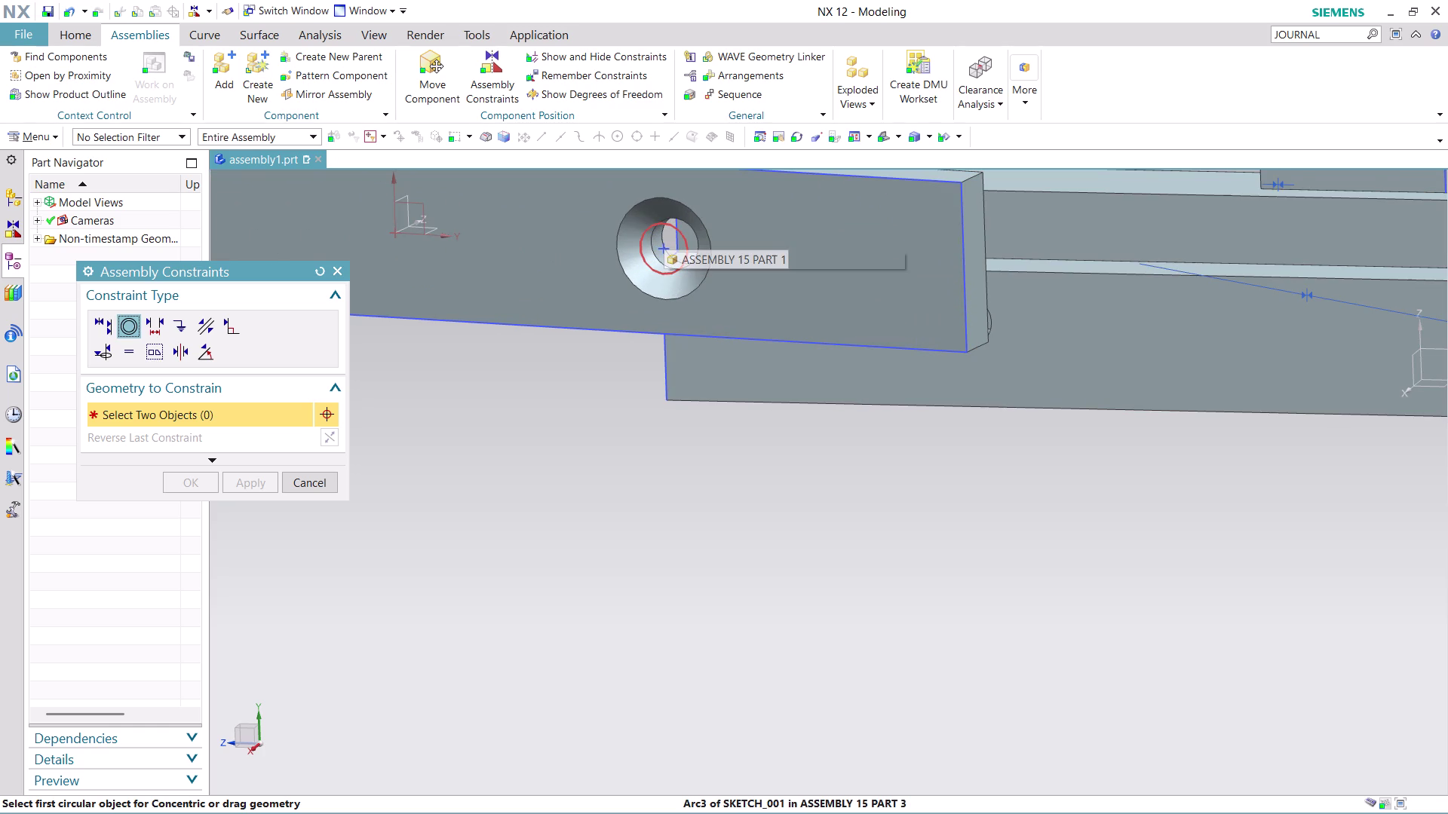
scroll(up, 3)
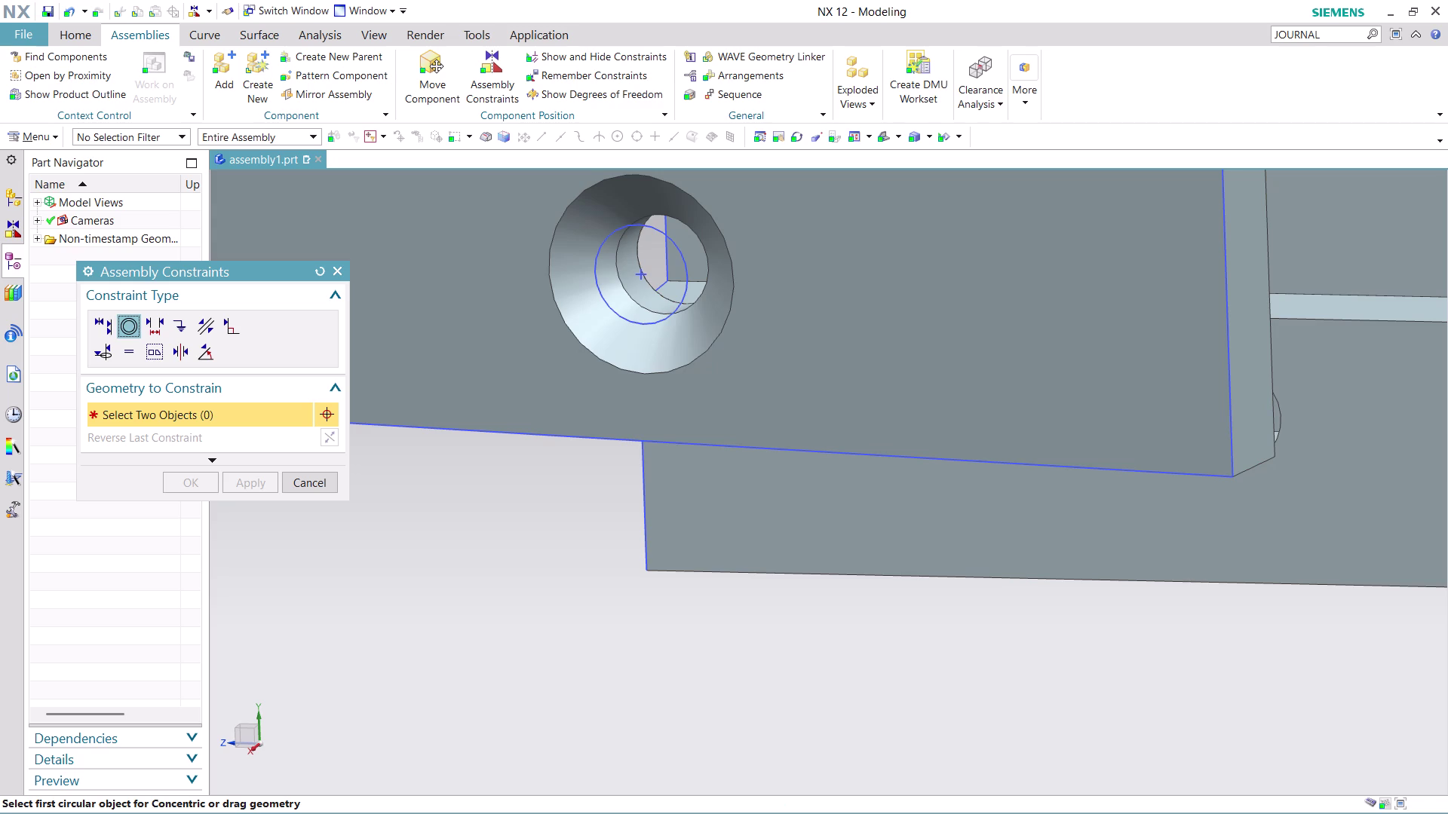
scroll(down, 3)
scroll(down, 3)
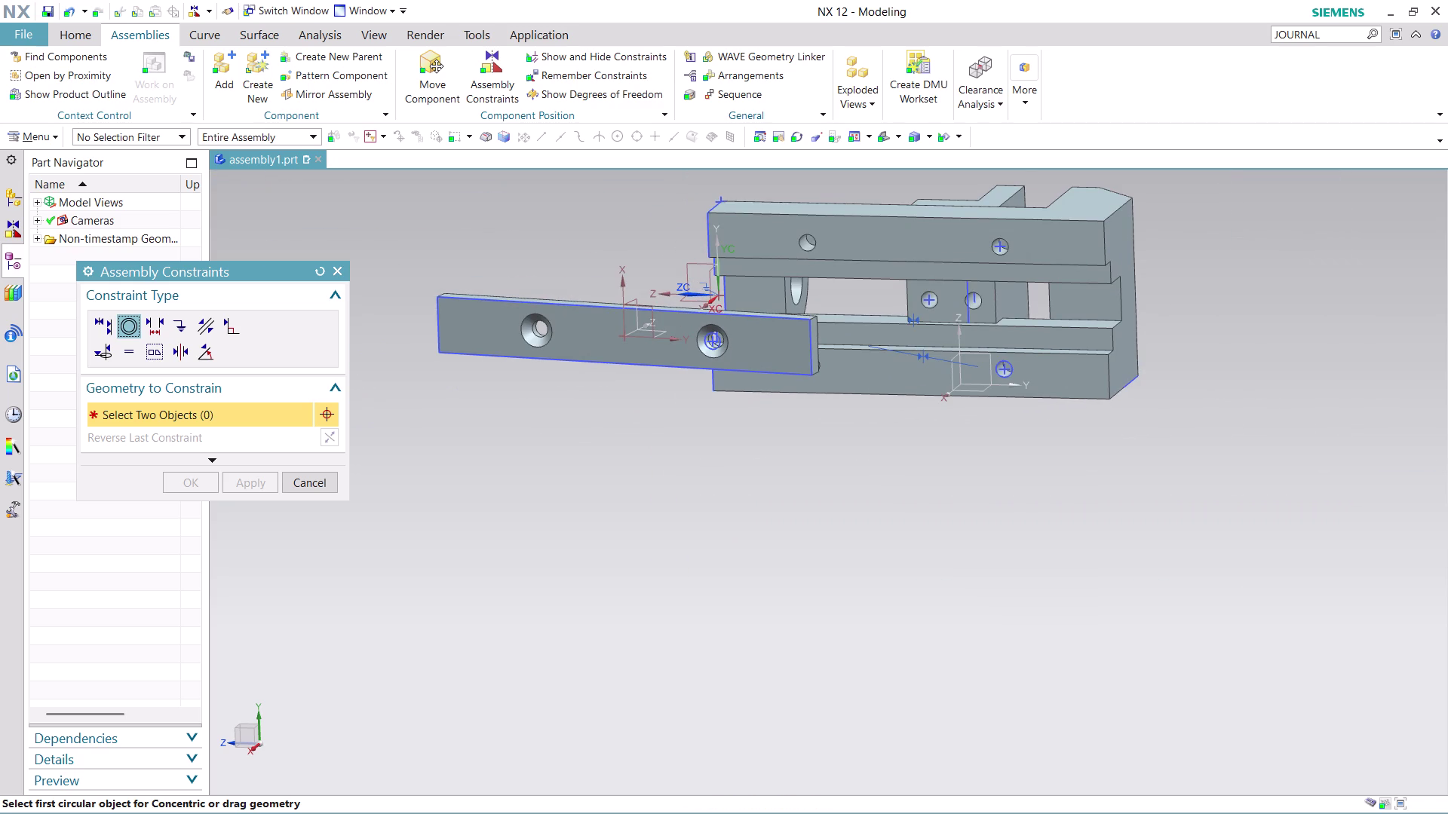
middle_drag(601, 254, 574, 378)
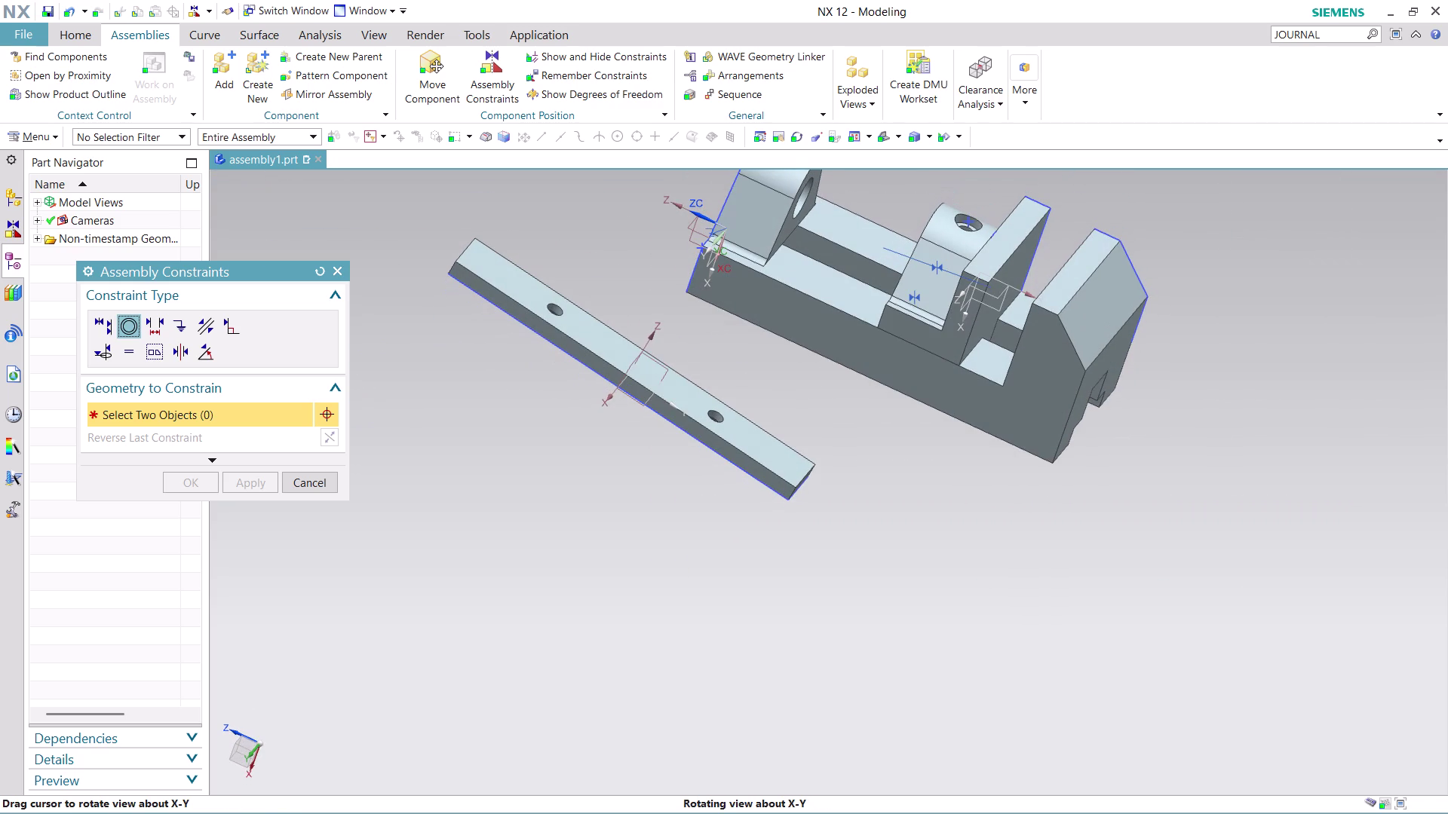
Select the plate's countersunk hole edge, then the body hole edge, and confirm.
click(566, 314)
middle_drag(763, 380, 758, 378)
middle_drag(758, 378, 799, 220)
scroll(up, 3)
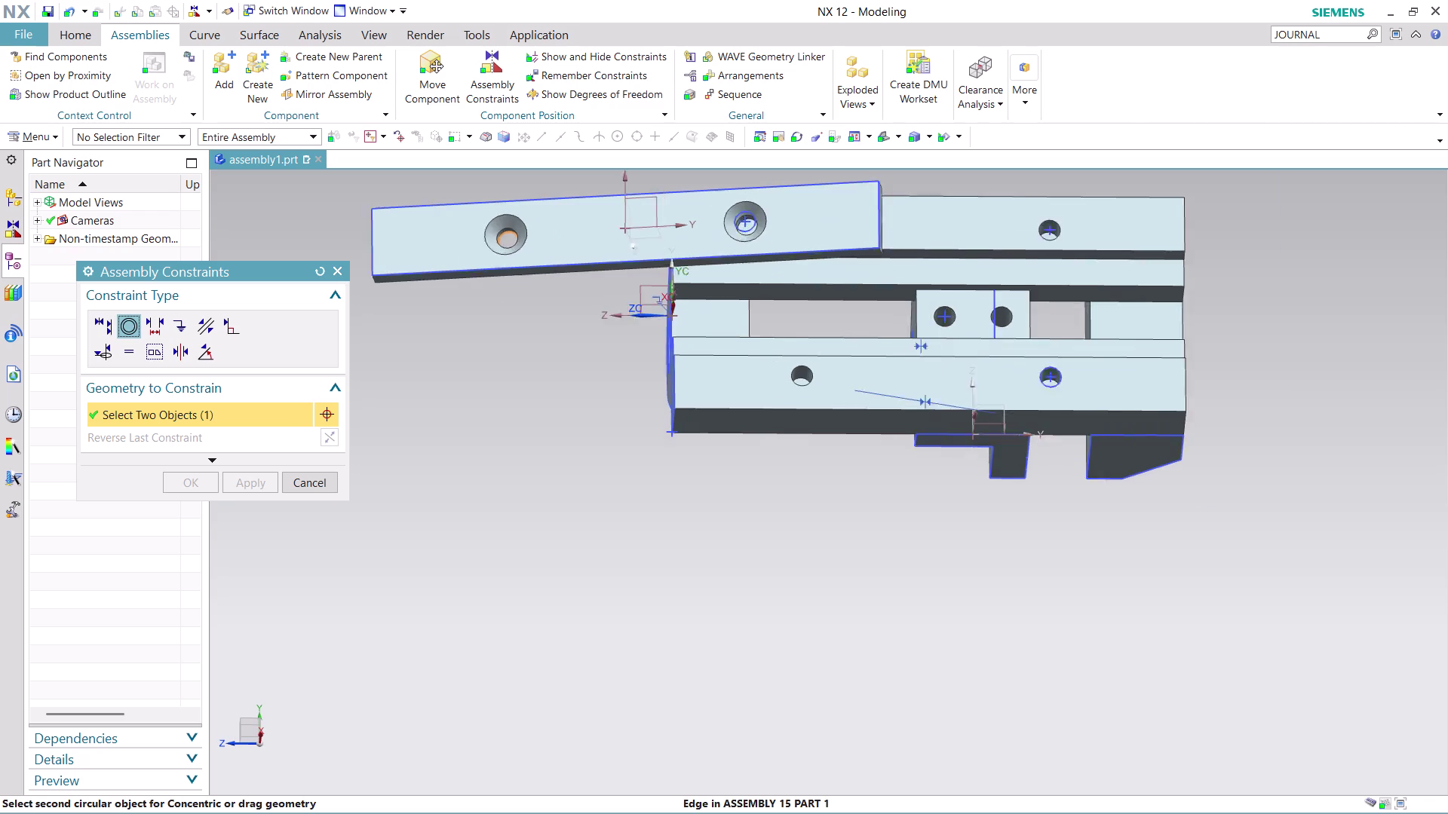
scroll(up, 3)
click(809, 373)
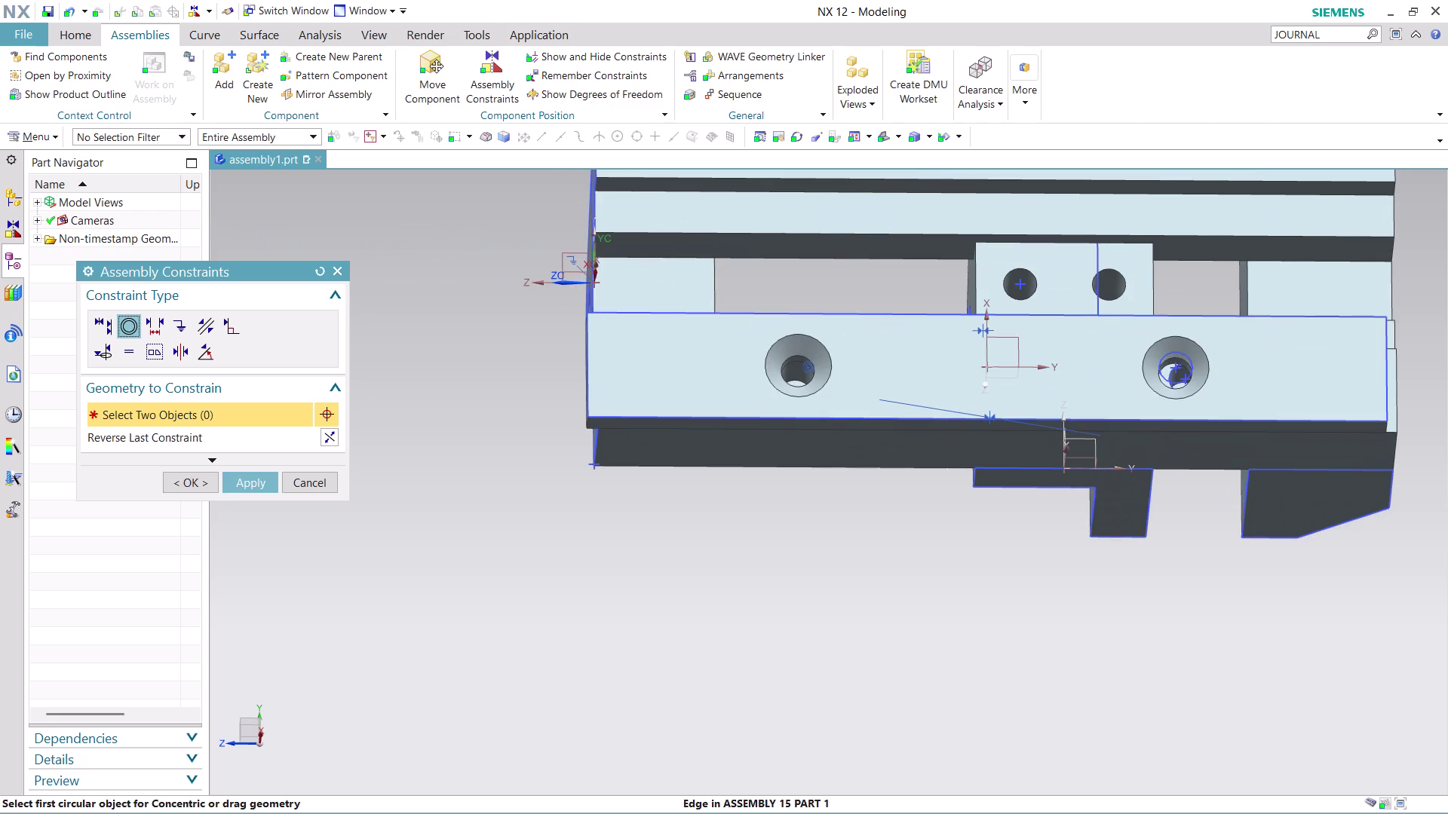
scroll(down, 3)
scroll(up, 3)
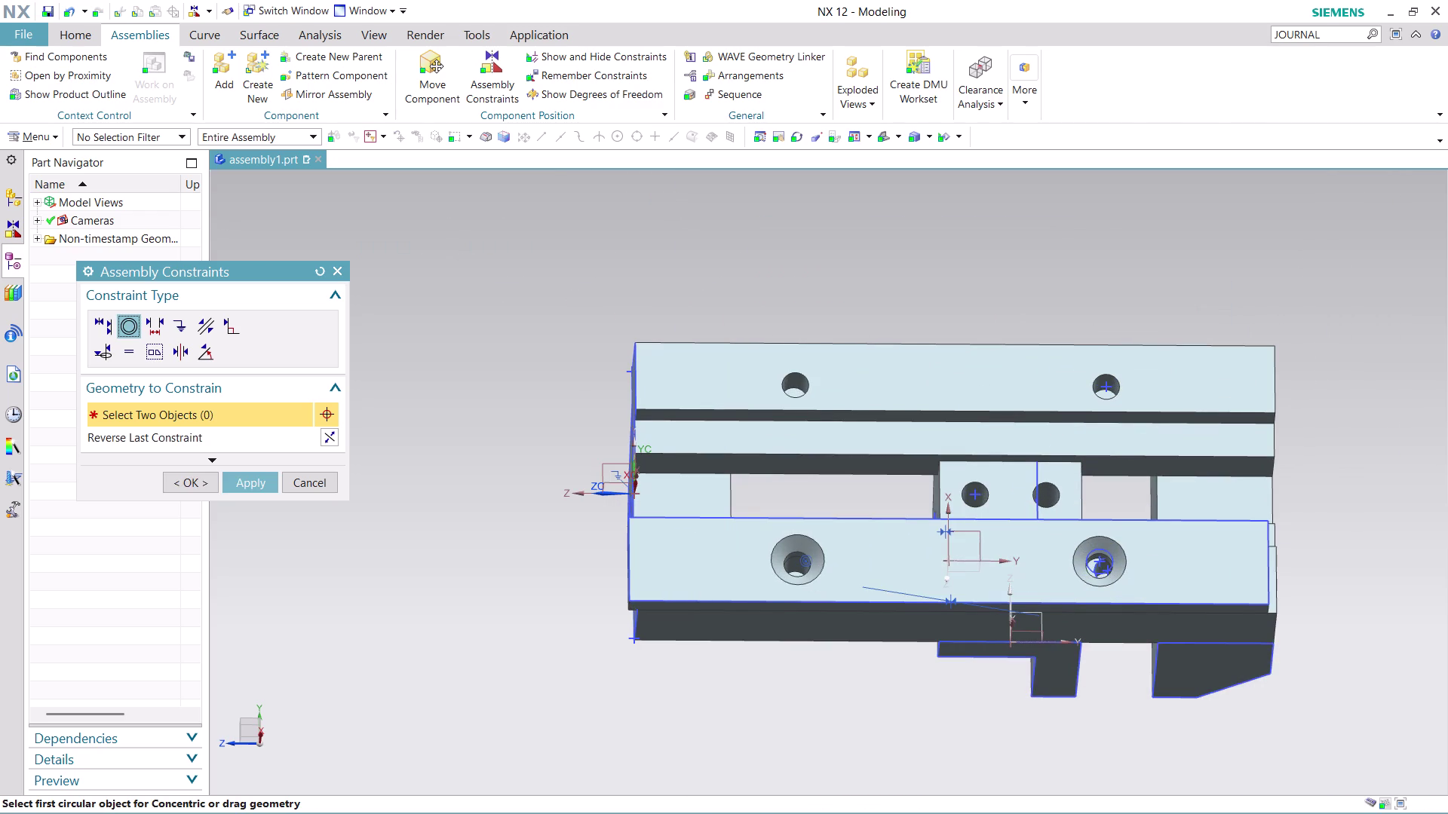
click(182, 484)
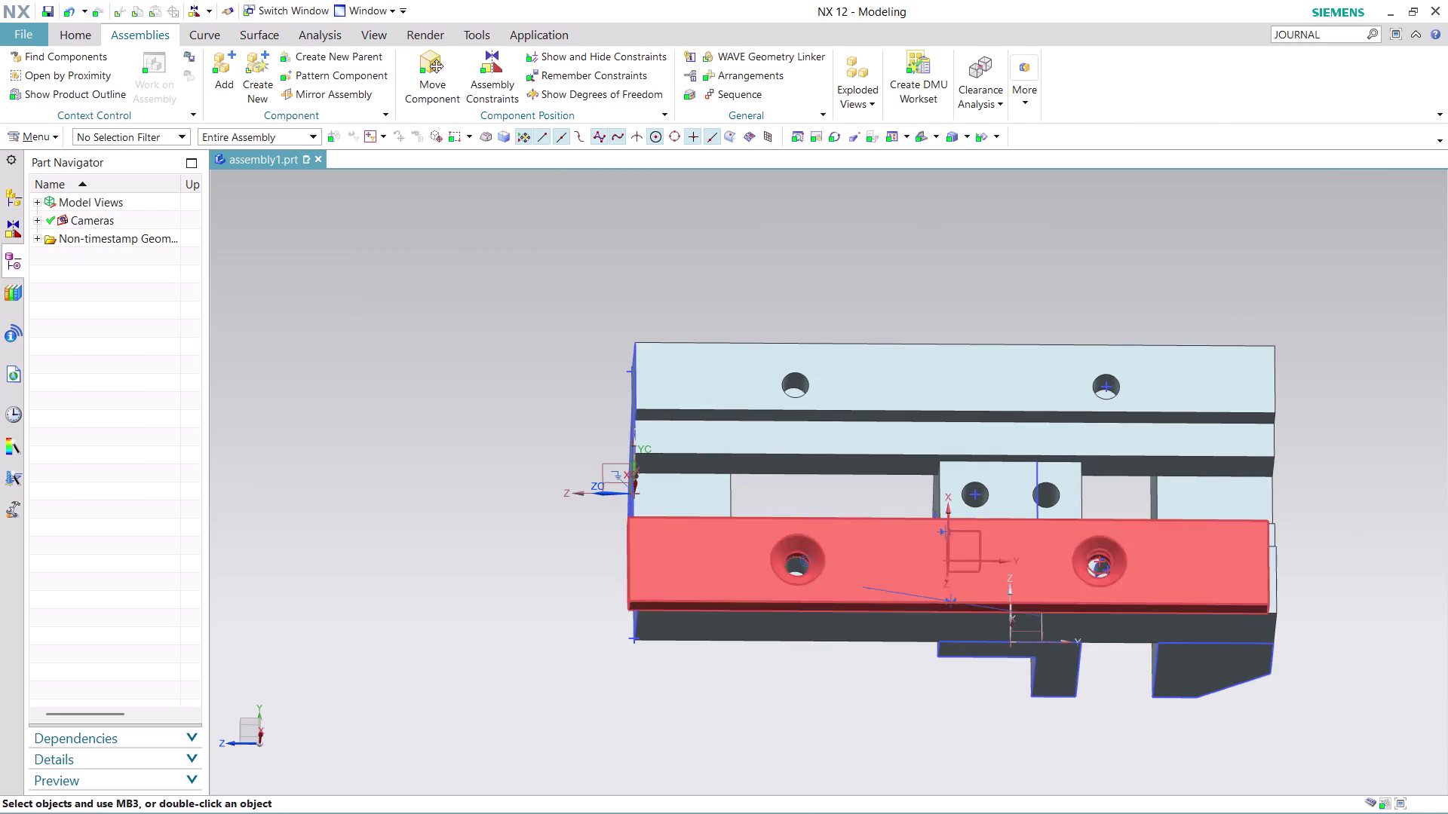
Inspect the aligned plate, then begin adding another component.
scroll(down, 3)
scroll(up, 3)
middle_drag(969, 255, 969, 272)
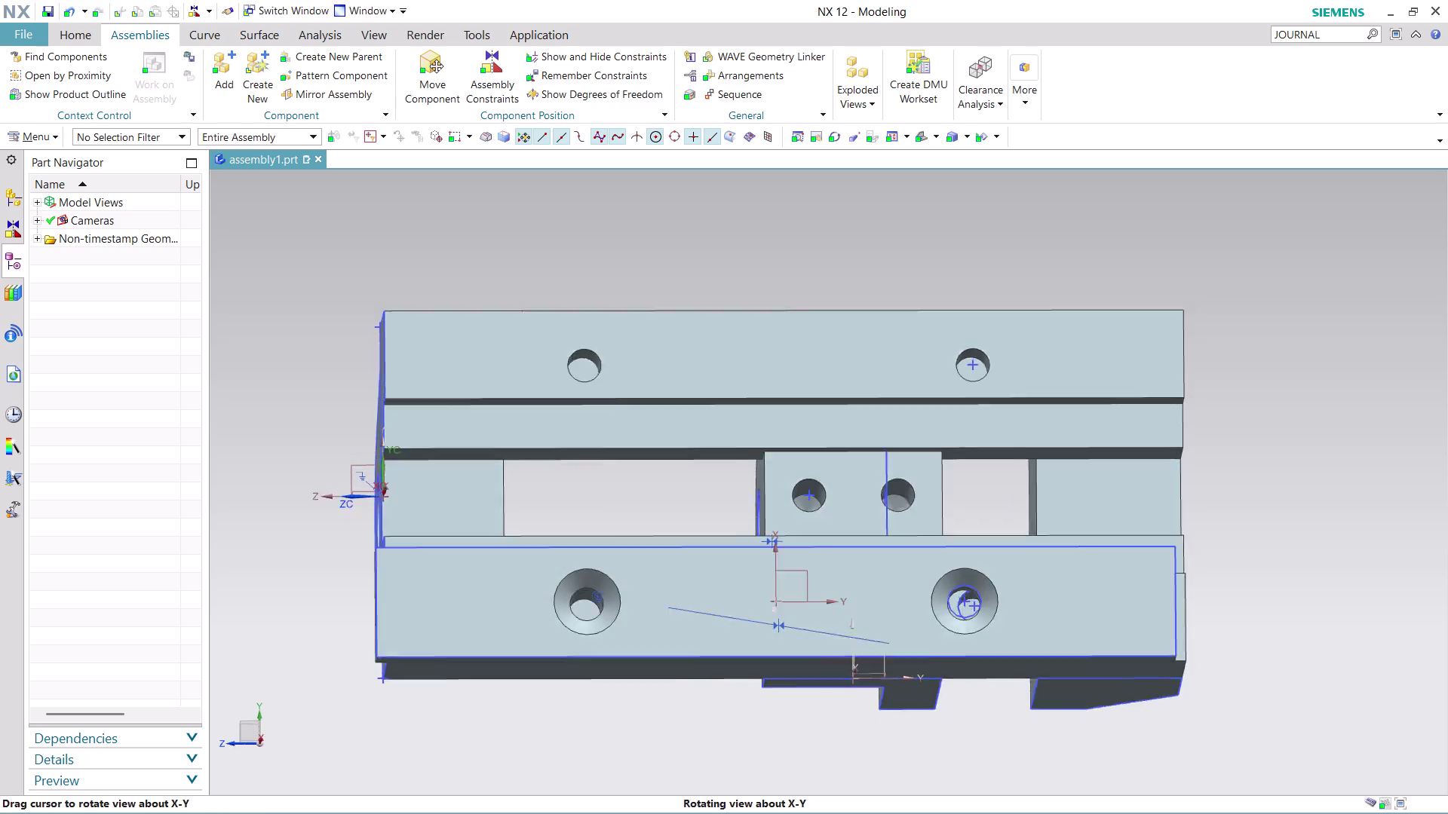
middle_drag(969, 272, 966, 288)
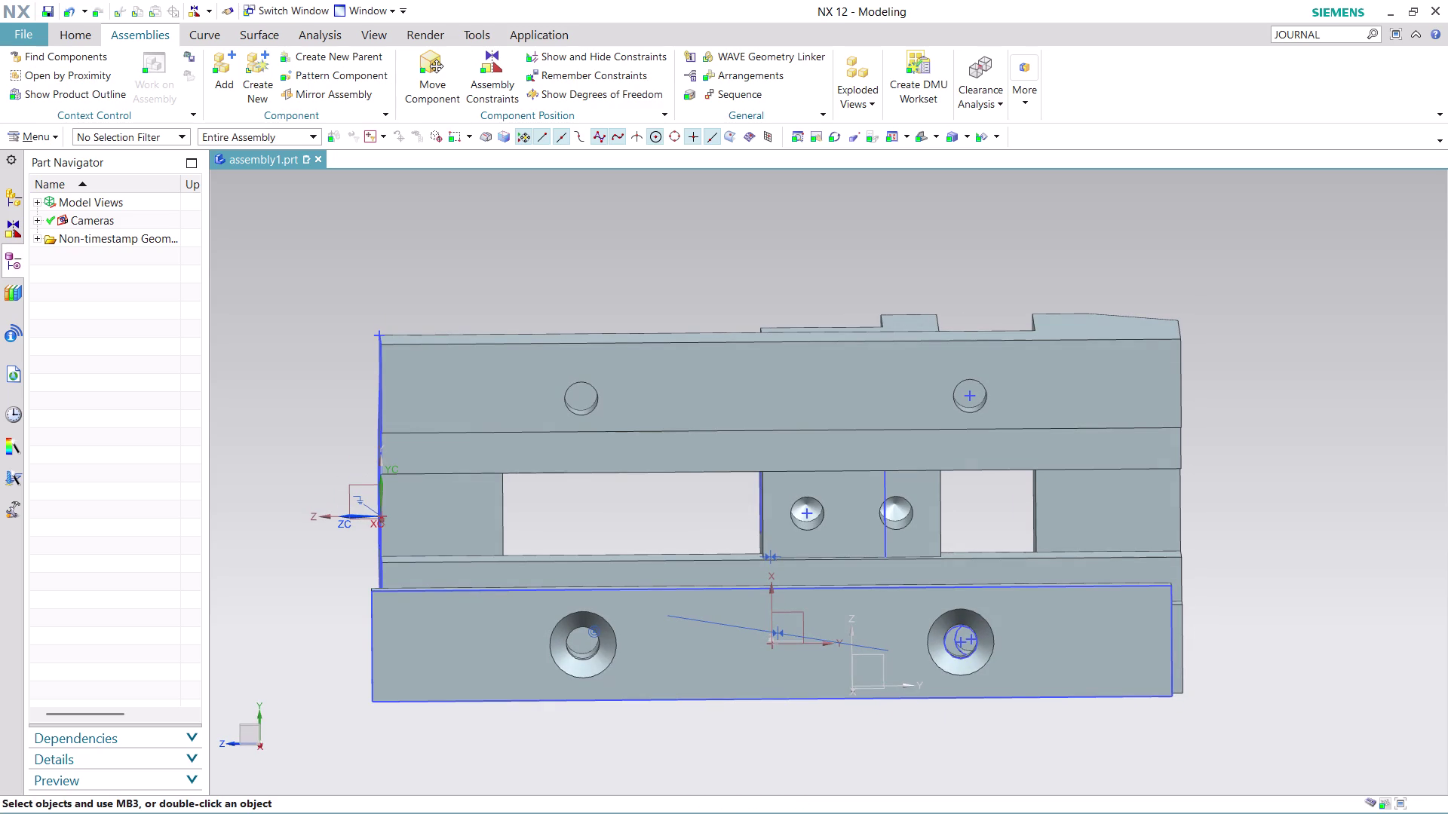
click(217, 69)
Browse the nx-cad drawing files folder and load the chosen part into Add Component.
click(322, 344)
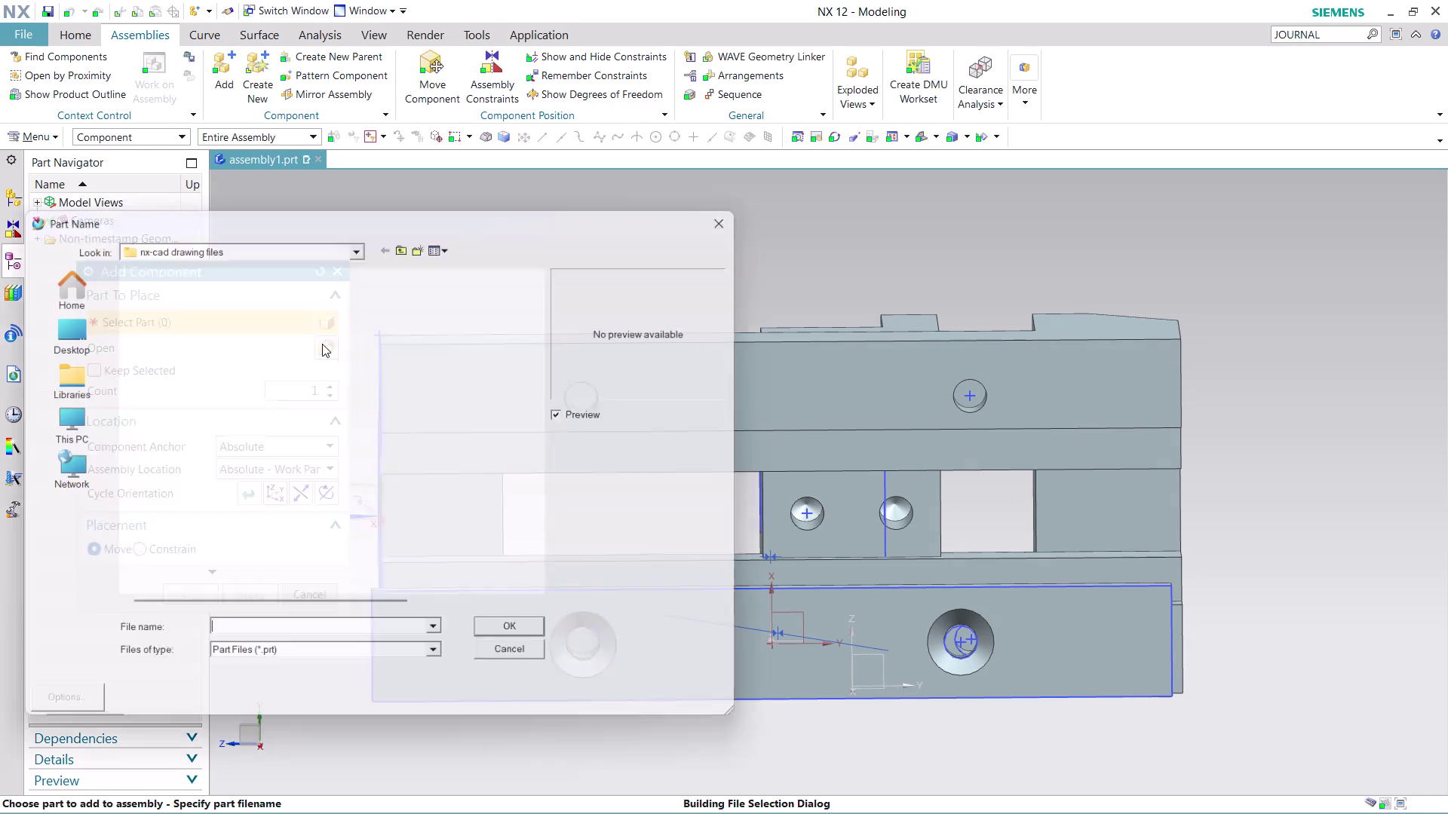
scroll(down, 3)
scroll(down, 3)
scroll(down, 3)
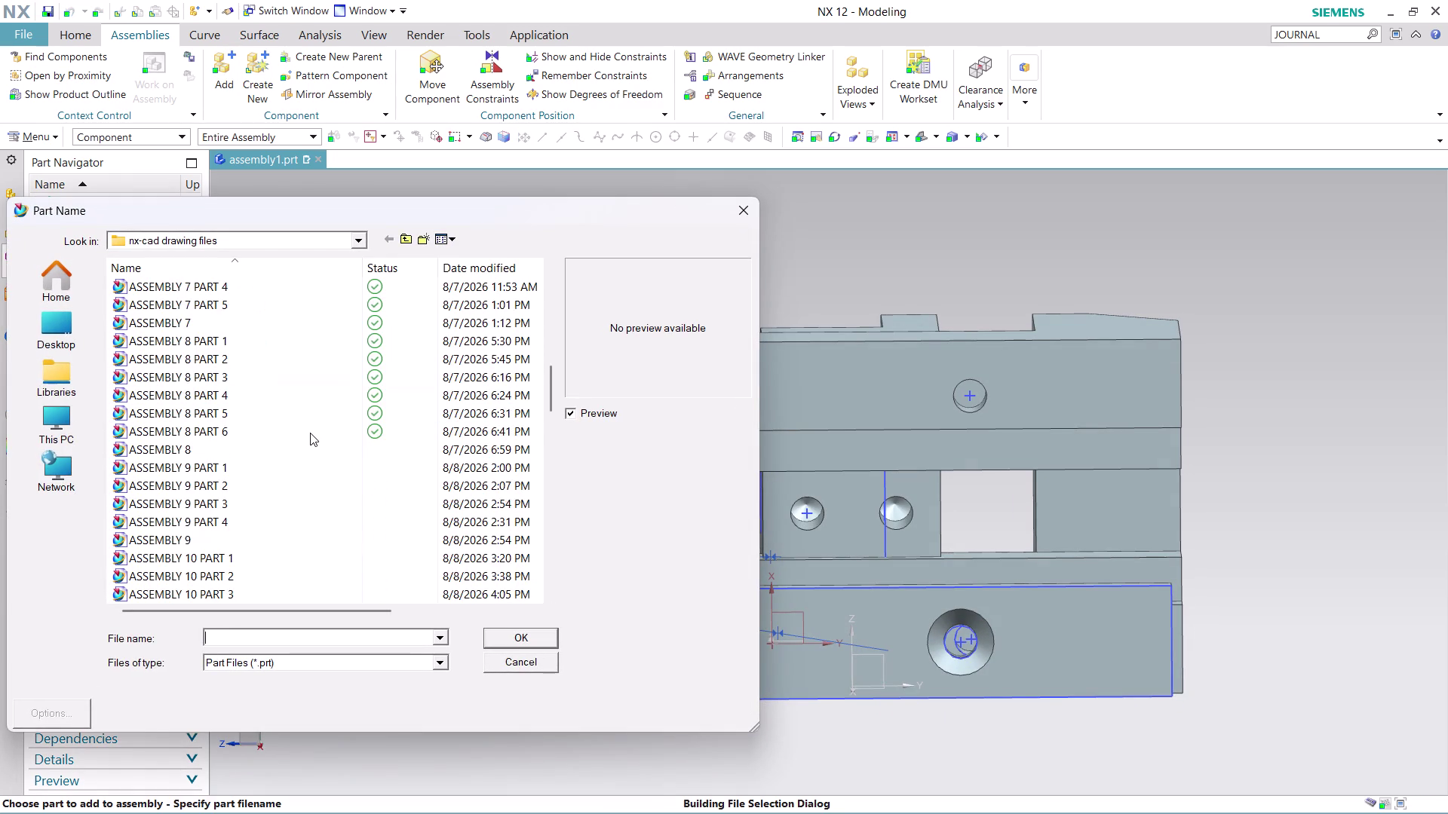
scroll(down, 3)
scroll(down, 3)
scroll(down, 3)
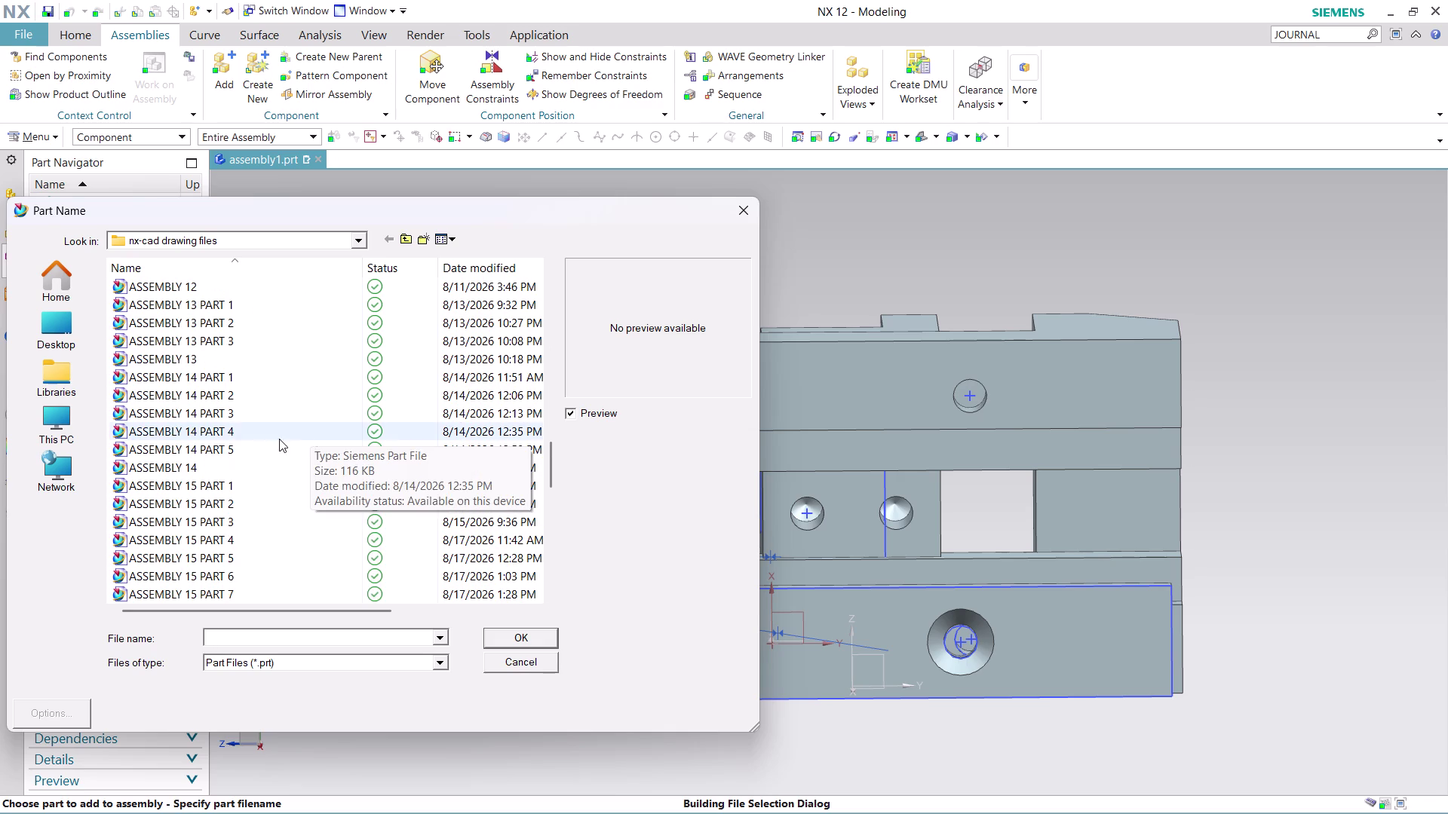
scroll(down, 3)
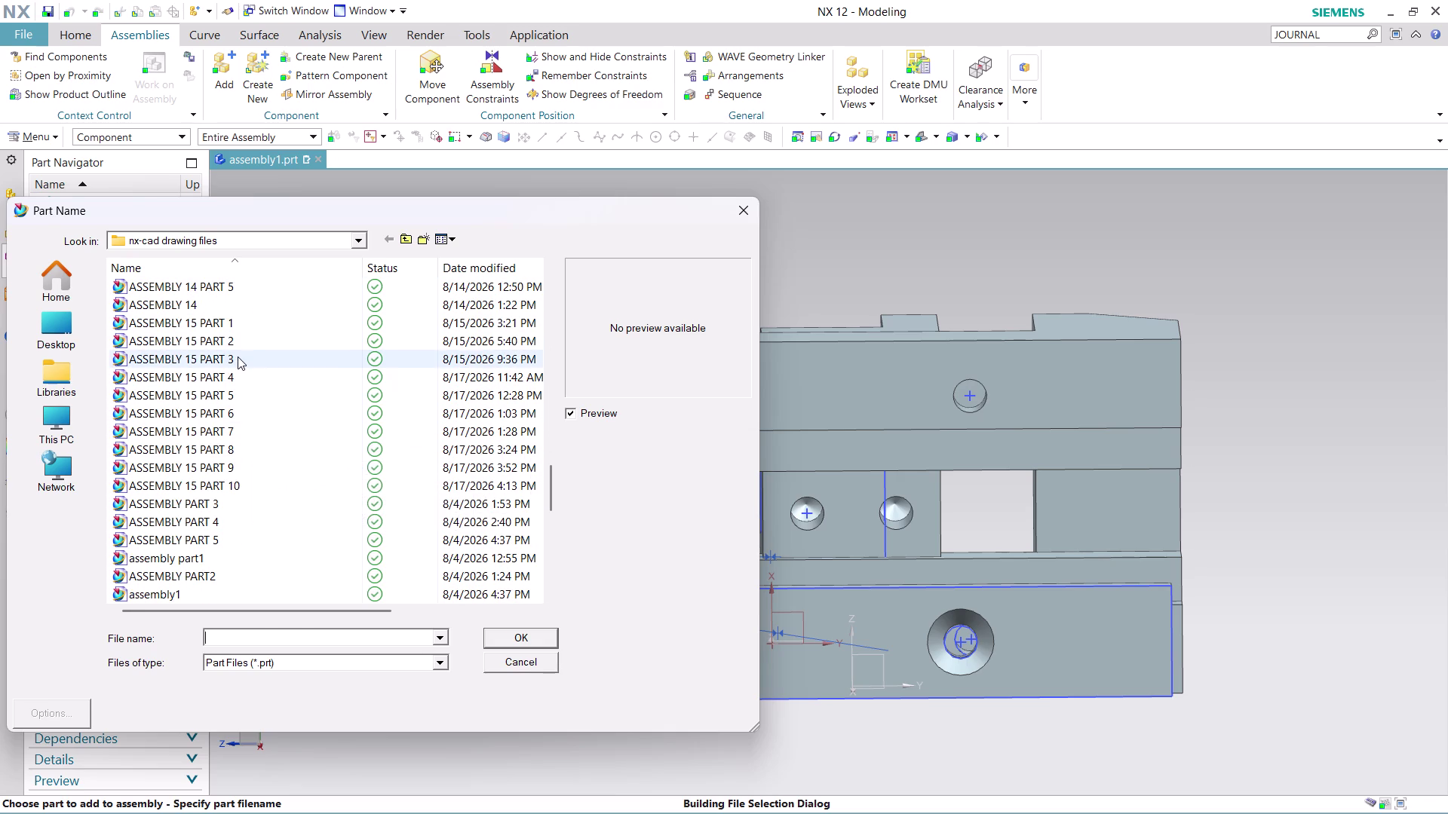
click(237, 357)
click(521, 640)
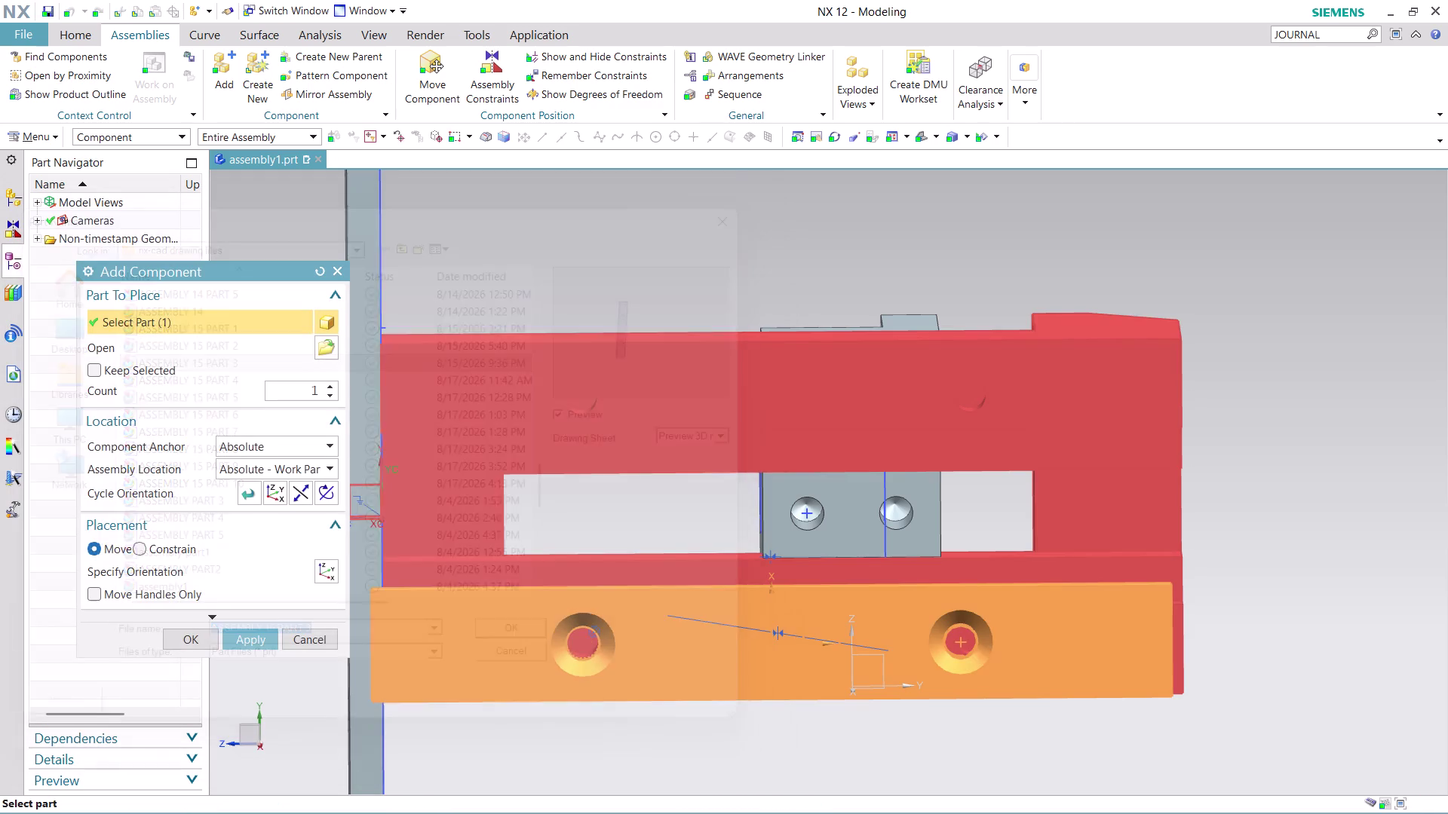
scroll(down, 3)
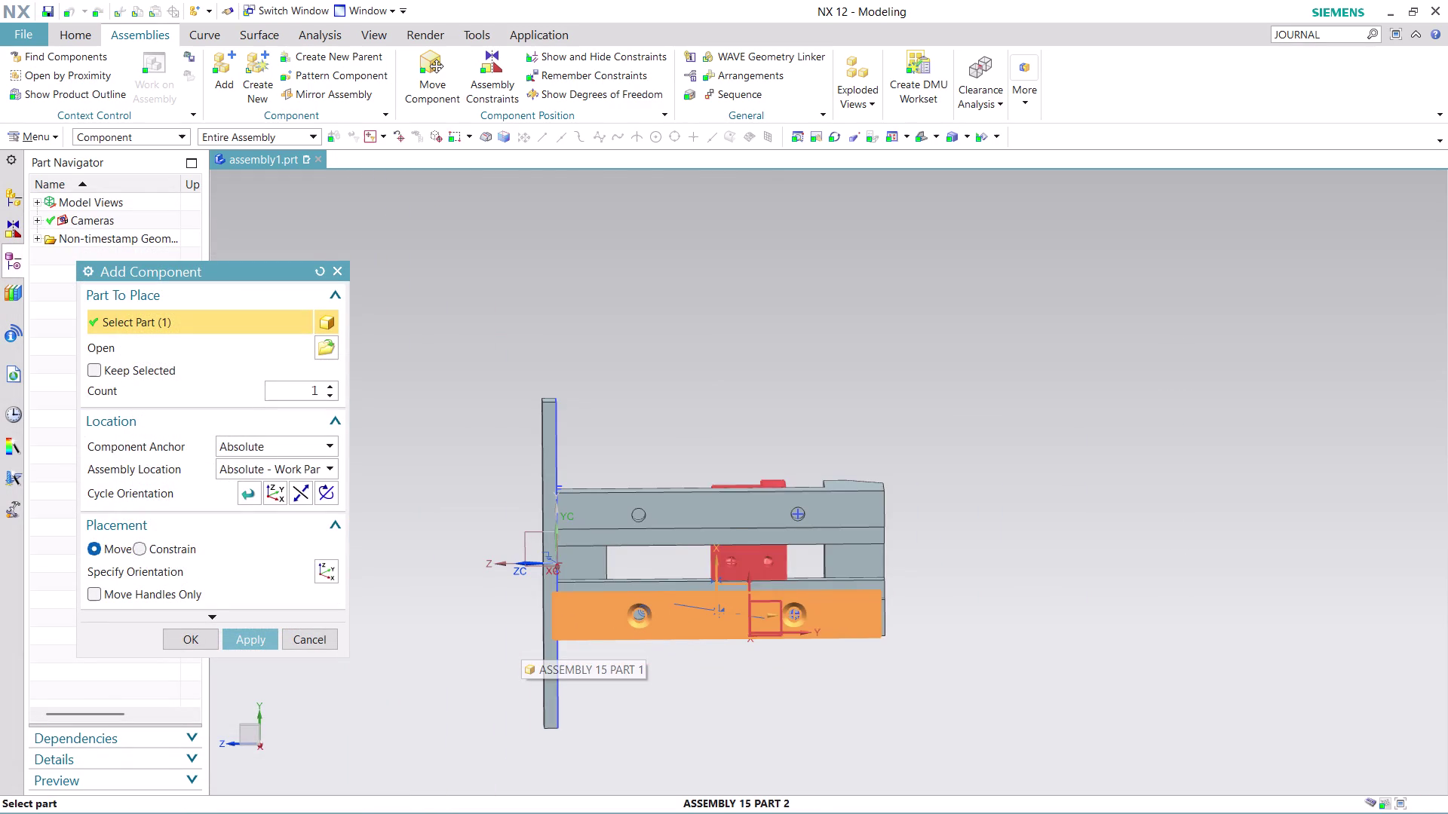
click(314, 448)
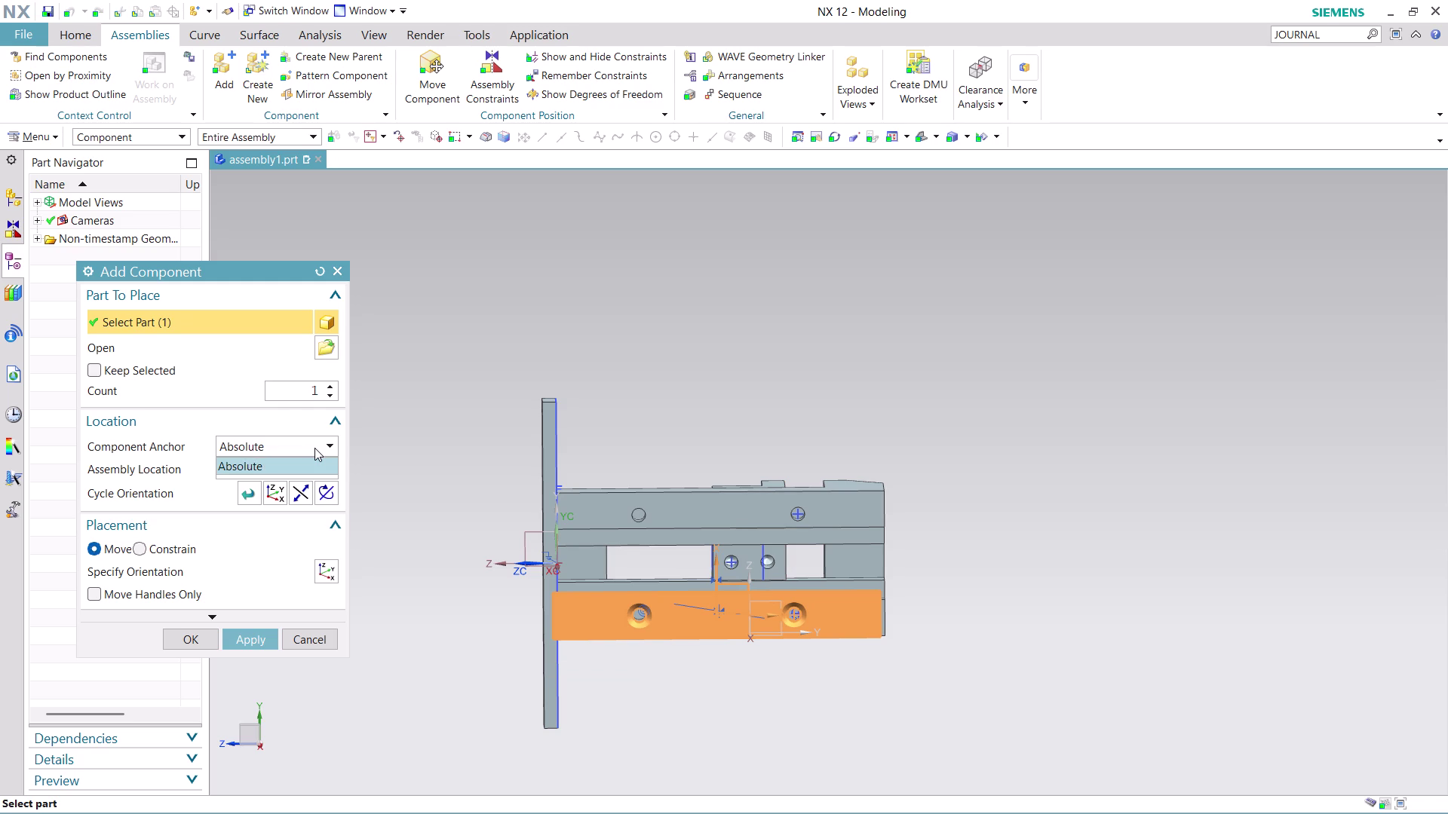
Place relative to the displayed part, raise the plate, and flip it countersinks up.
click(314, 448)
click(324, 467)
click(308, 525)
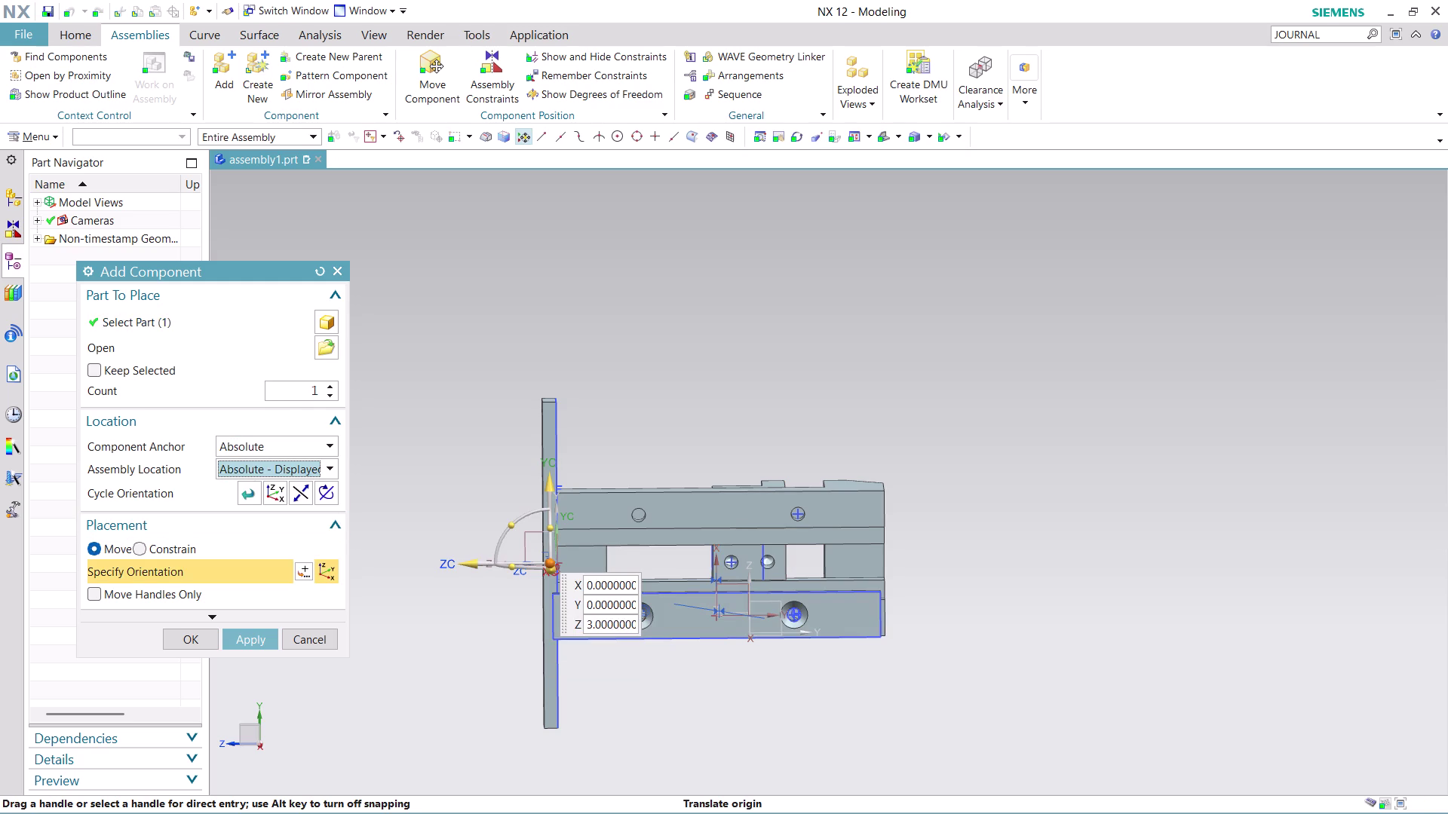
drag(549, 492, 570, 280)
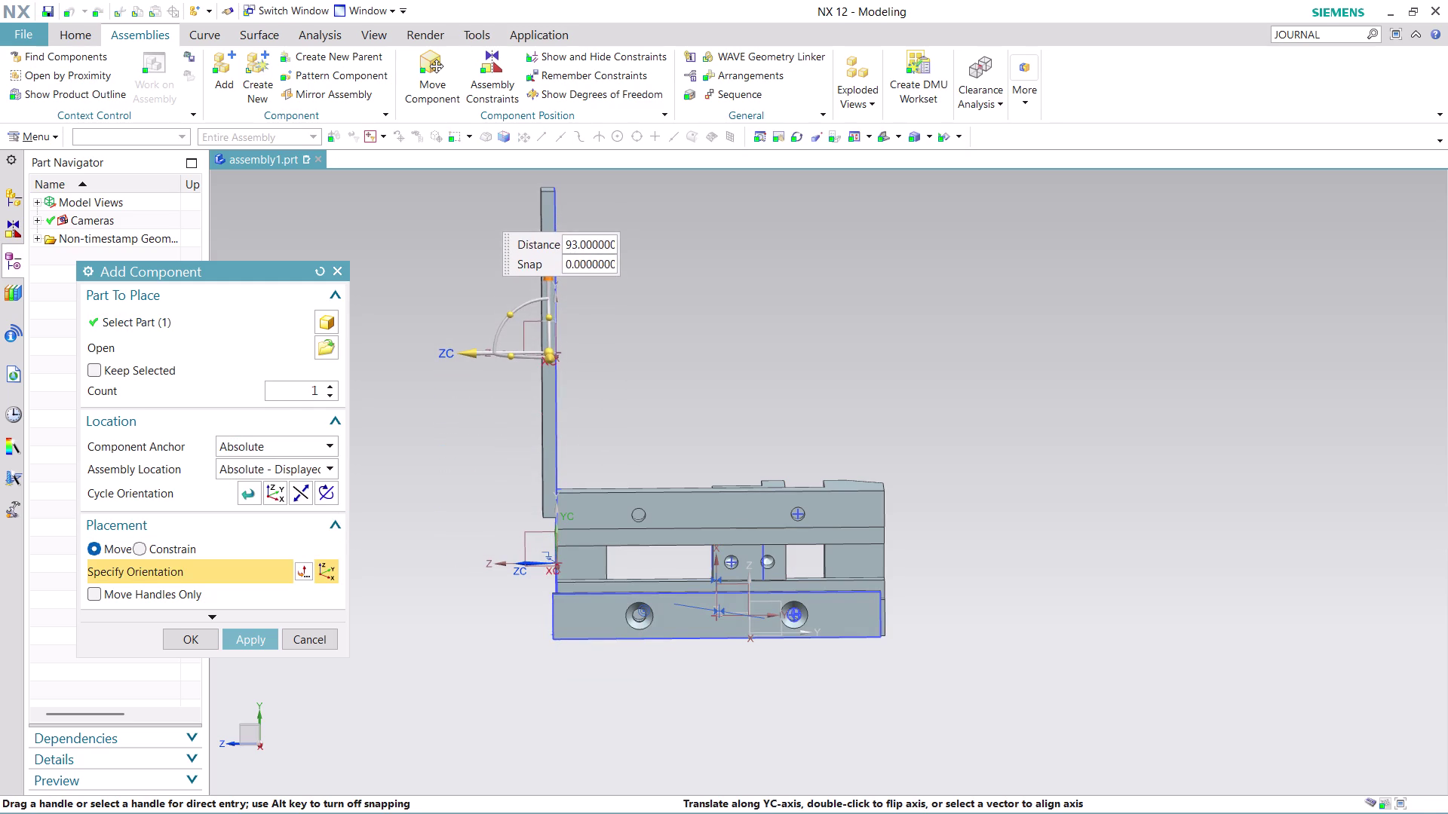
drag(570, 281, 569, 280)
drag(520, 312, 452, 393)
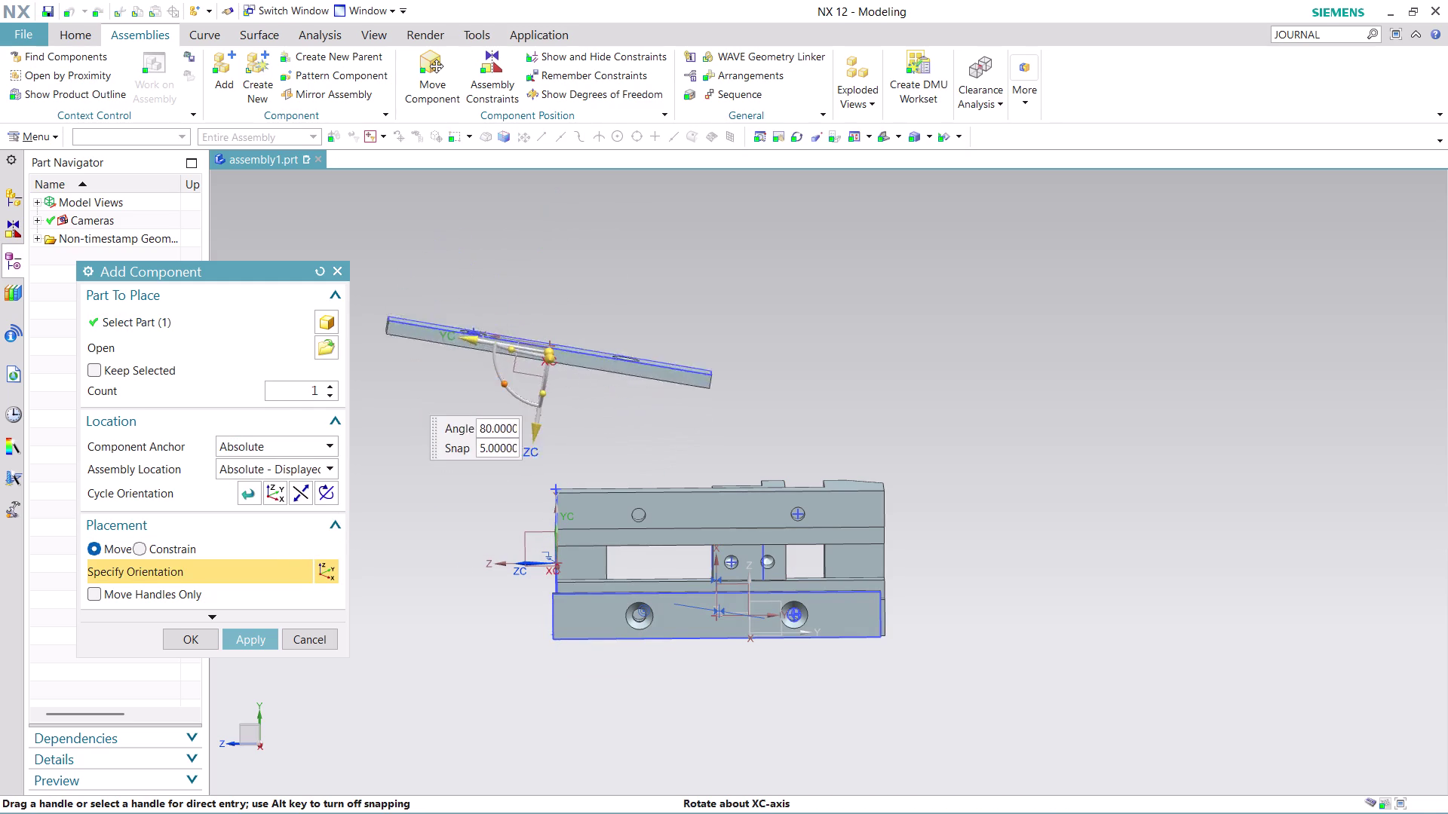
drag(453, 393, 458, 406)
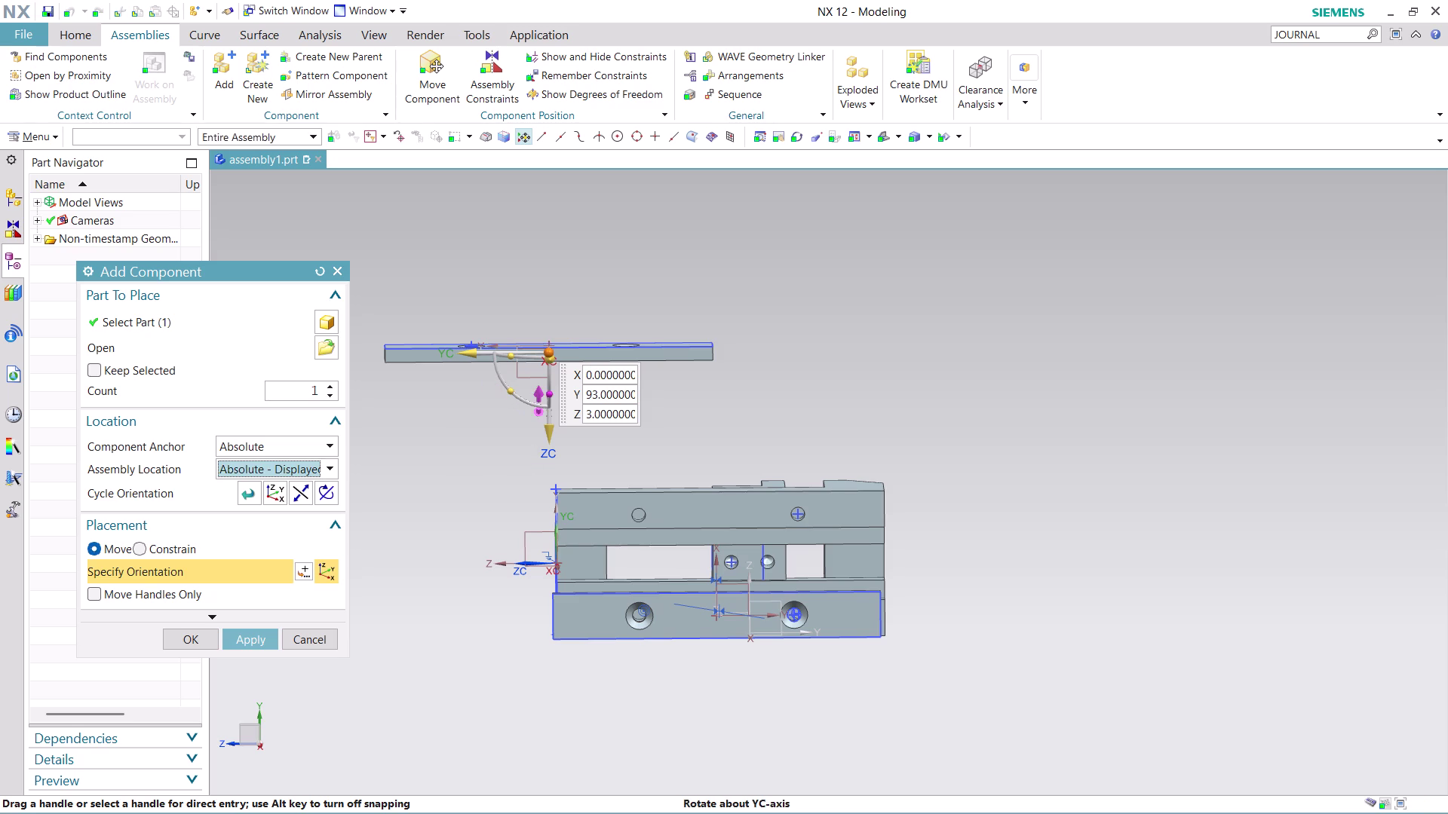
drag(544, 404, 557, 347)
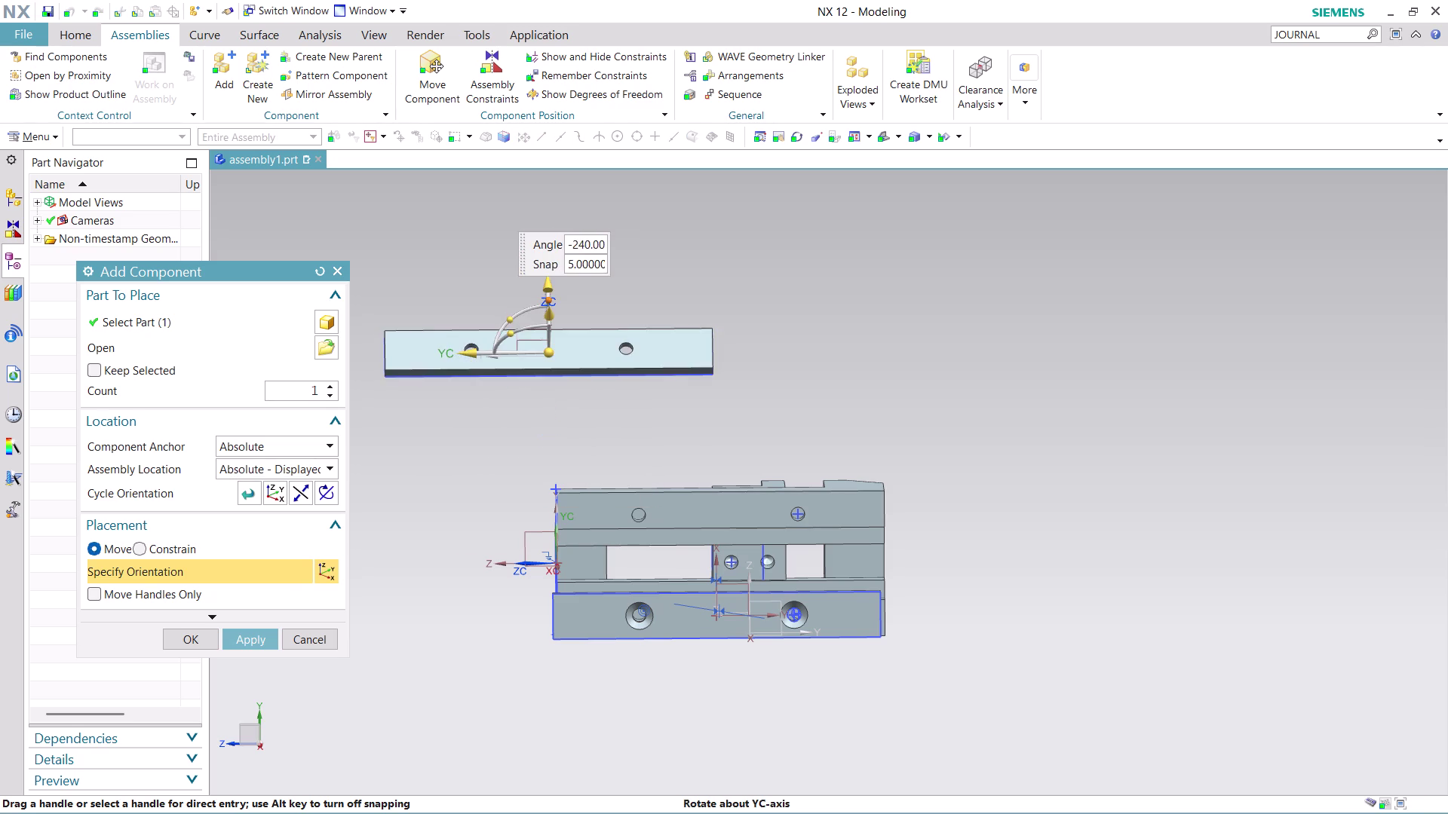
drag(556, 348, 478, 509)
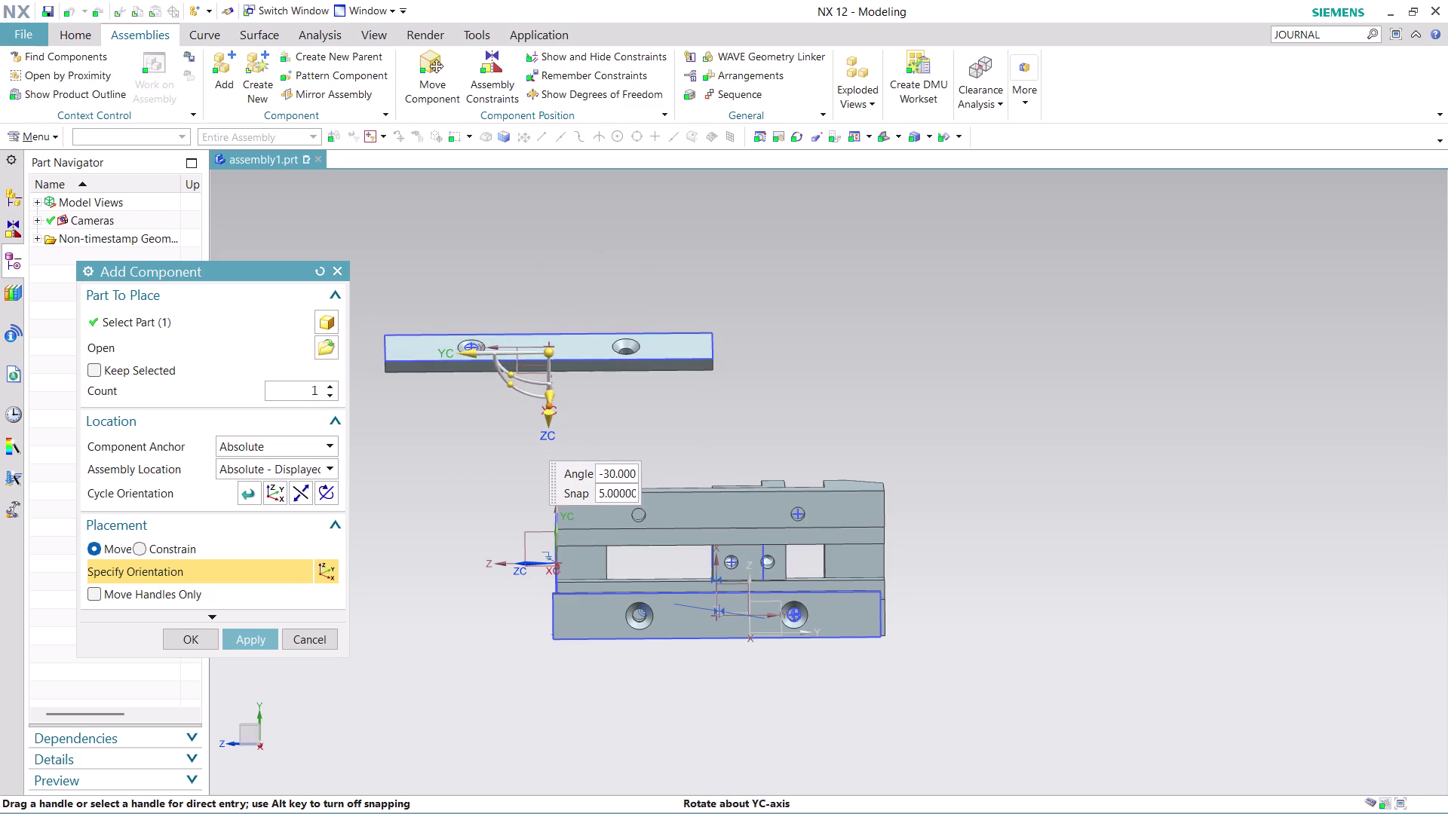
drag(477, 509, 396, 393)
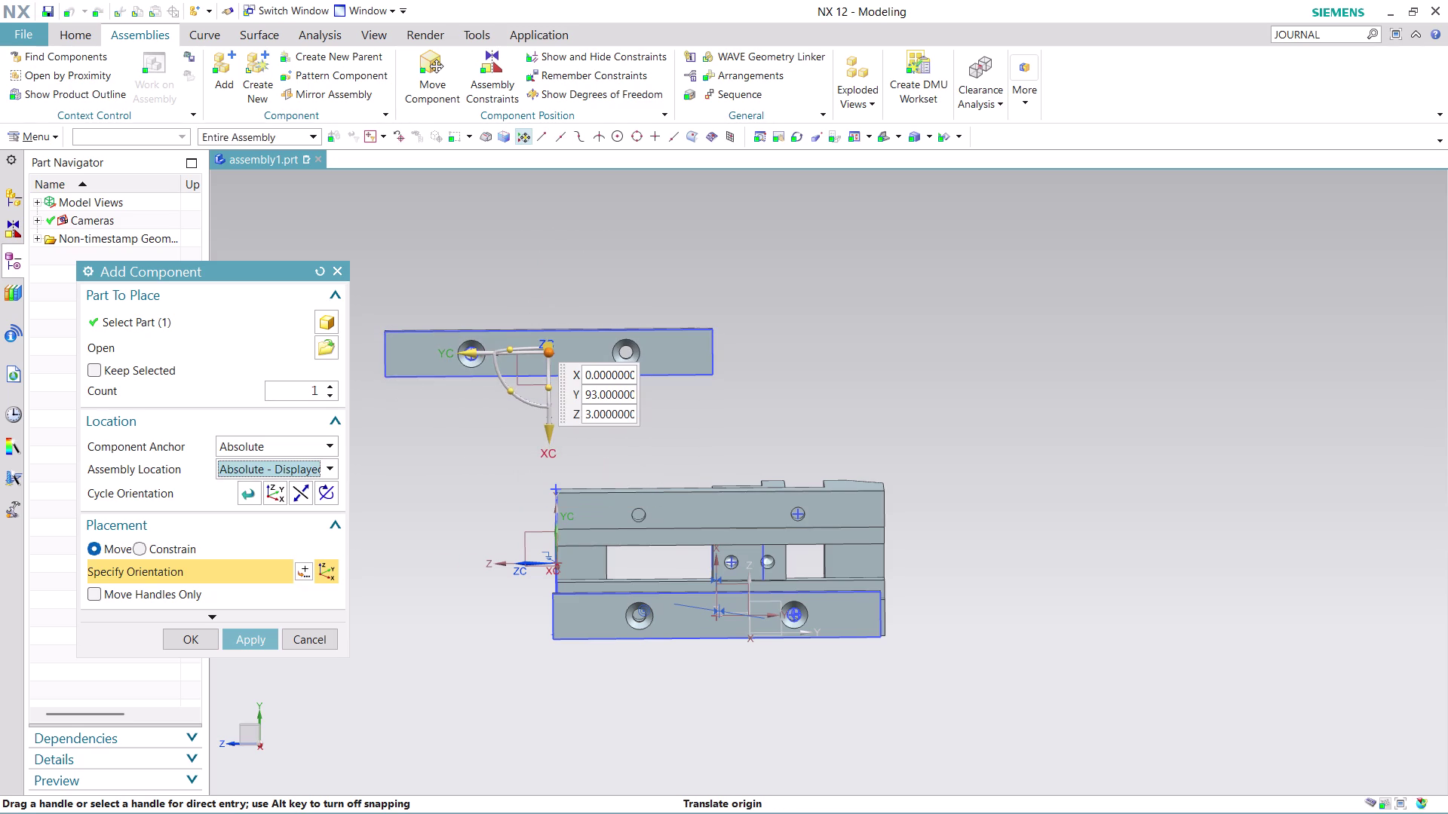
Shift and lower the plate to line up over the body, checking from several angles.
drag(457, 357, 603, 393)
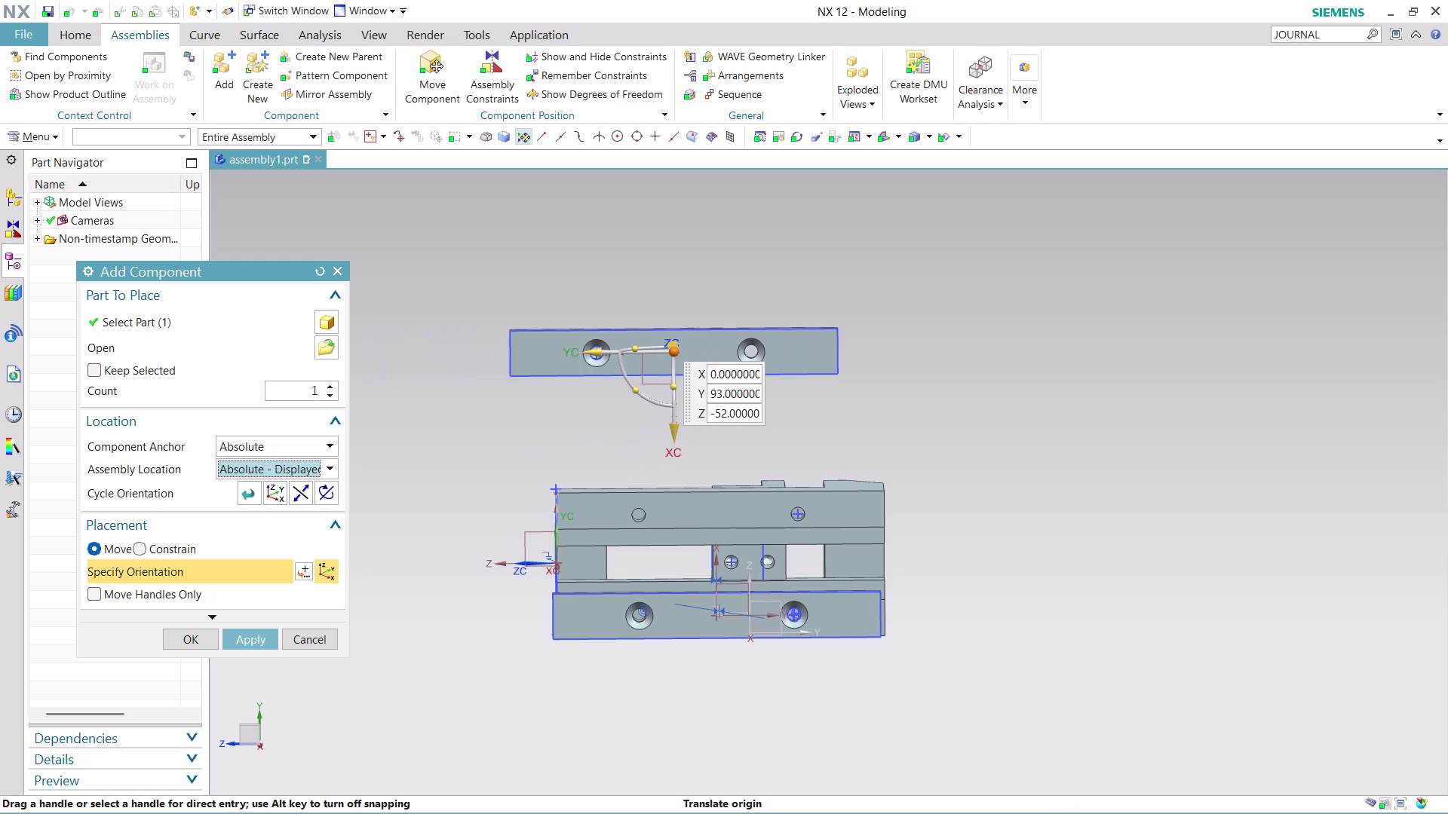
drag(677, 443, 678, 591)
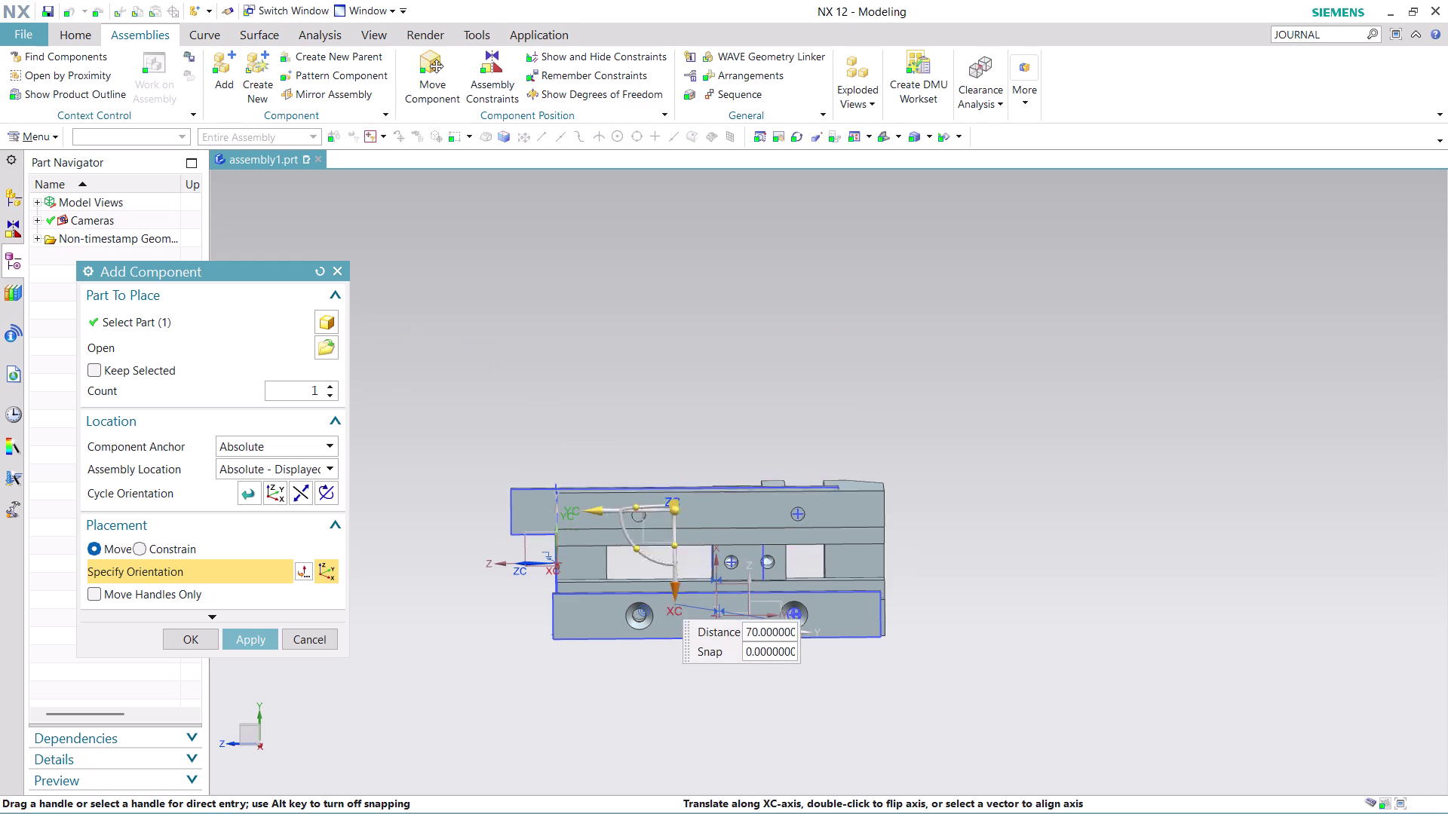
drag(678, 592, 697, 426)
middle_drag(806, 250, 810, 280)
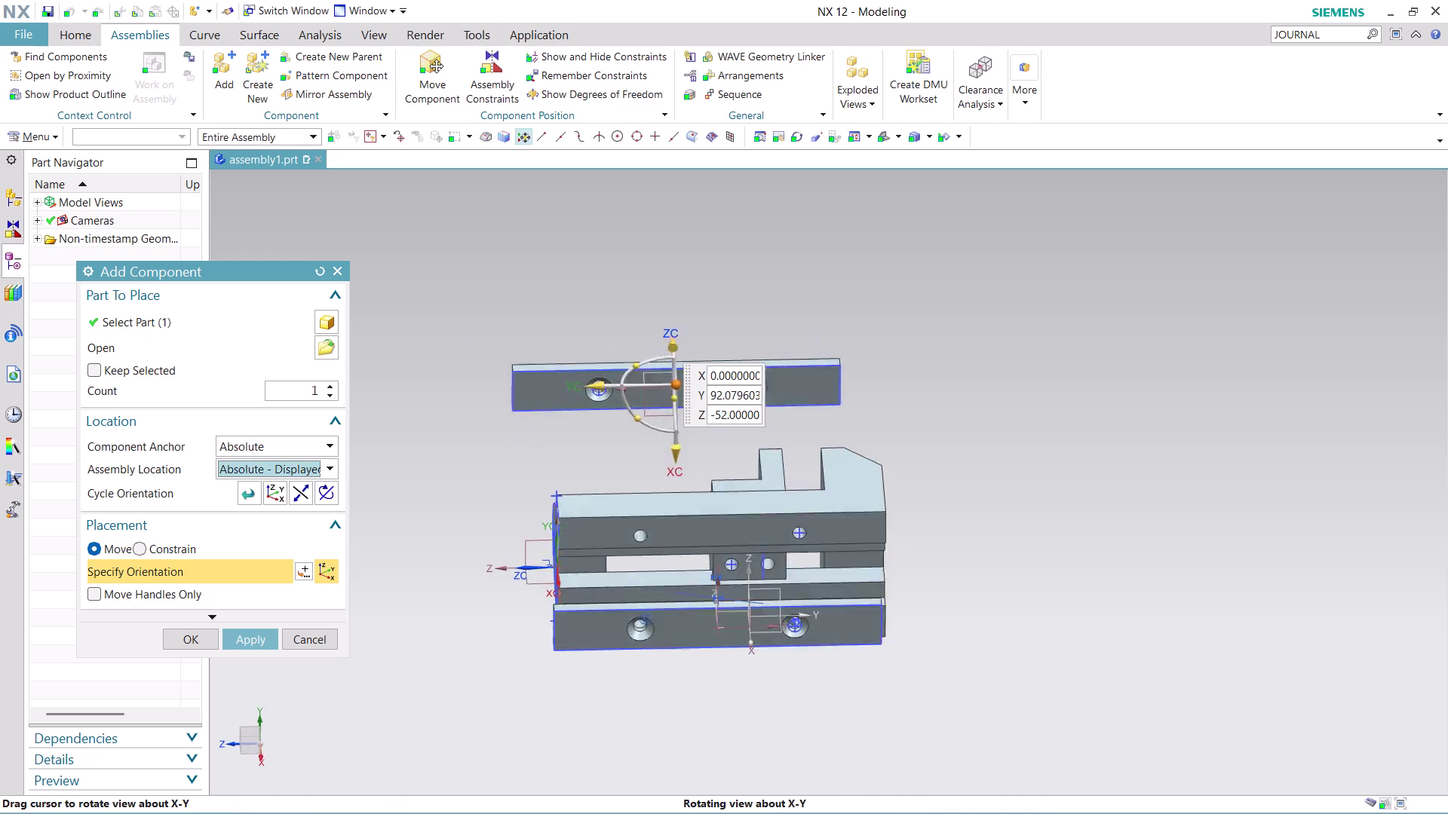
middle_drag(810, 281, 813, 348)
drag(674, 413, 674, 552)
middle_drag(874, 580, 837, 390)
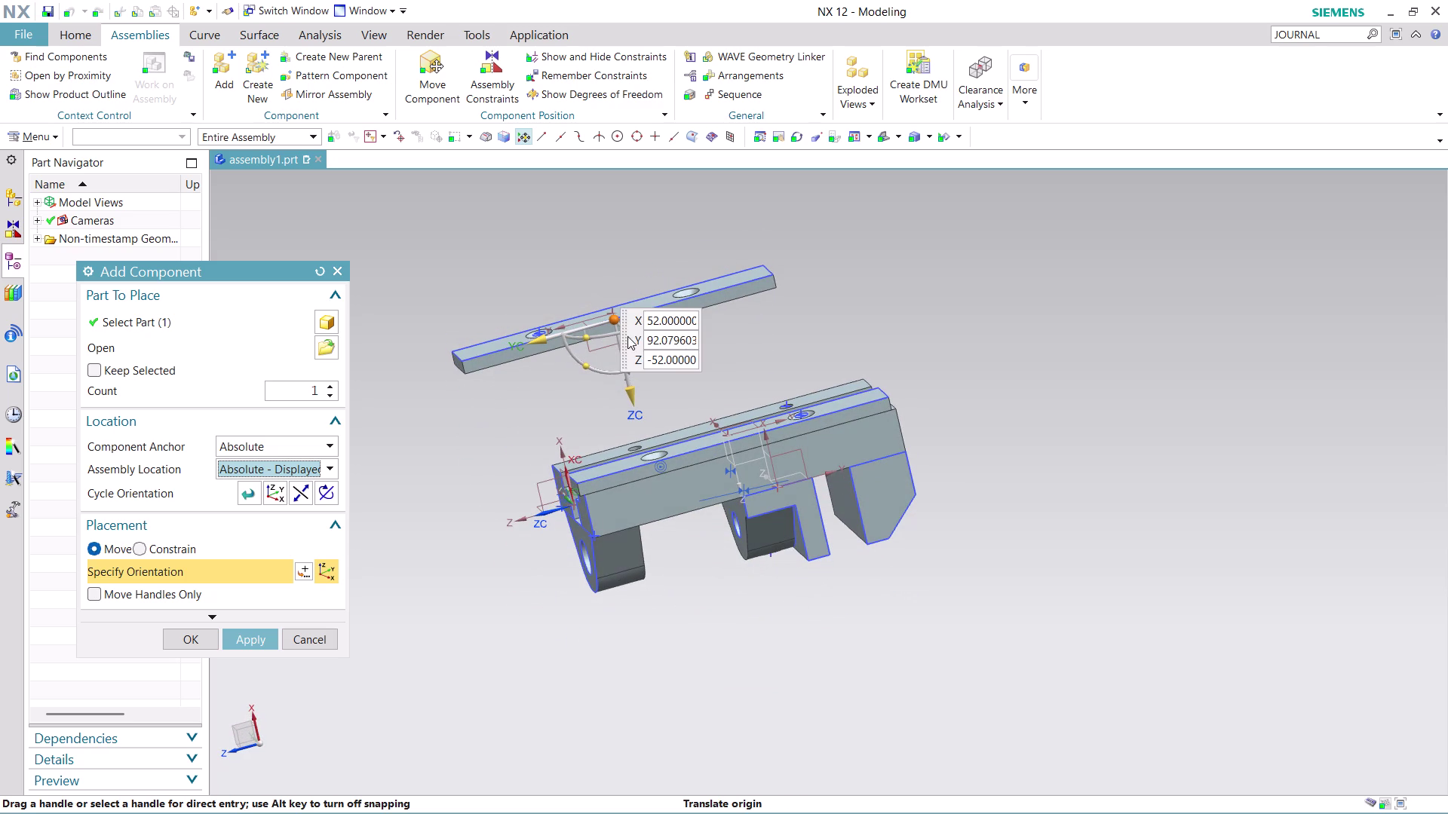
scroll(up, 3)
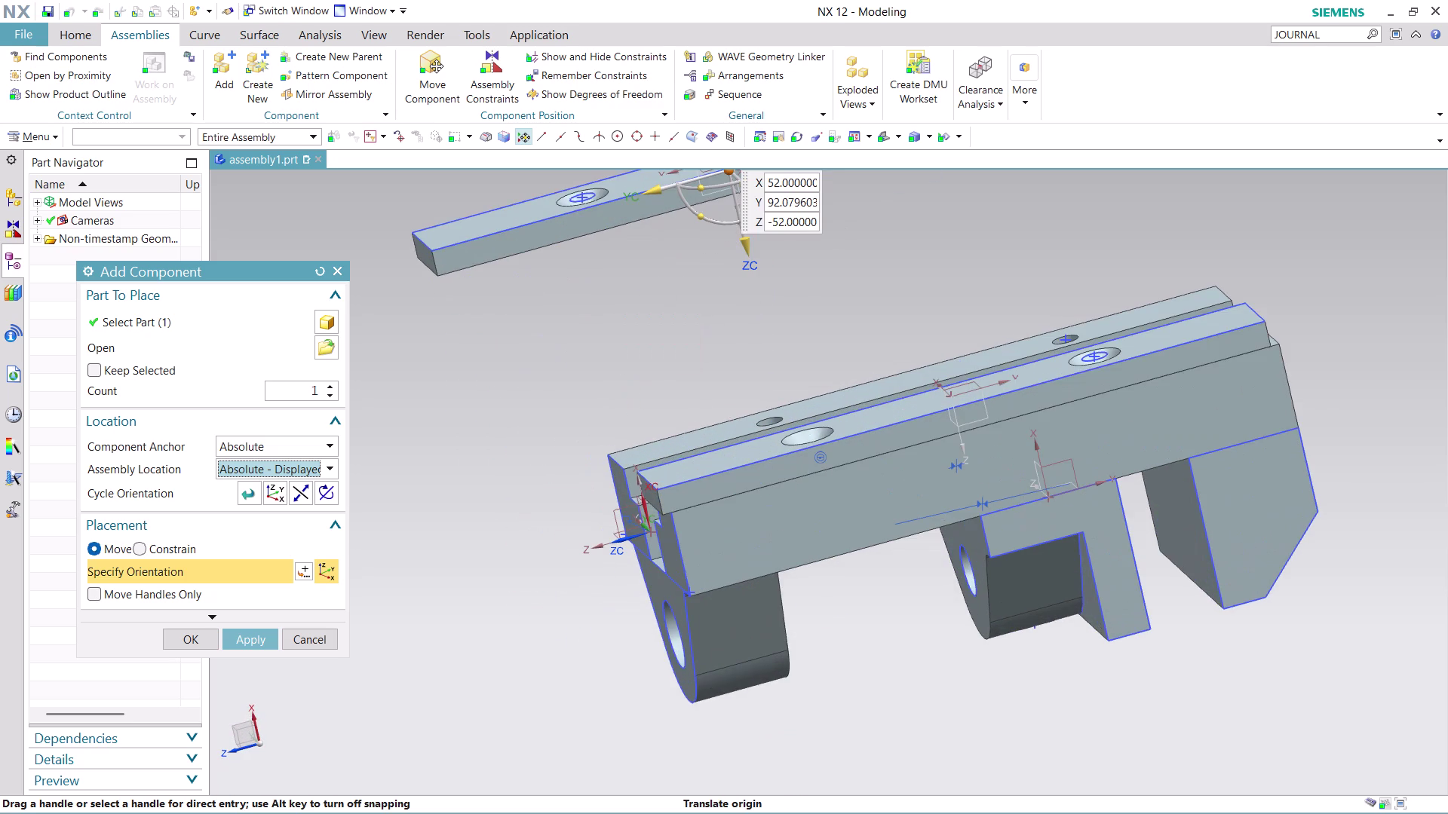
scroll(down, 3)
scroll(down, 3)
scroll(up, 3)
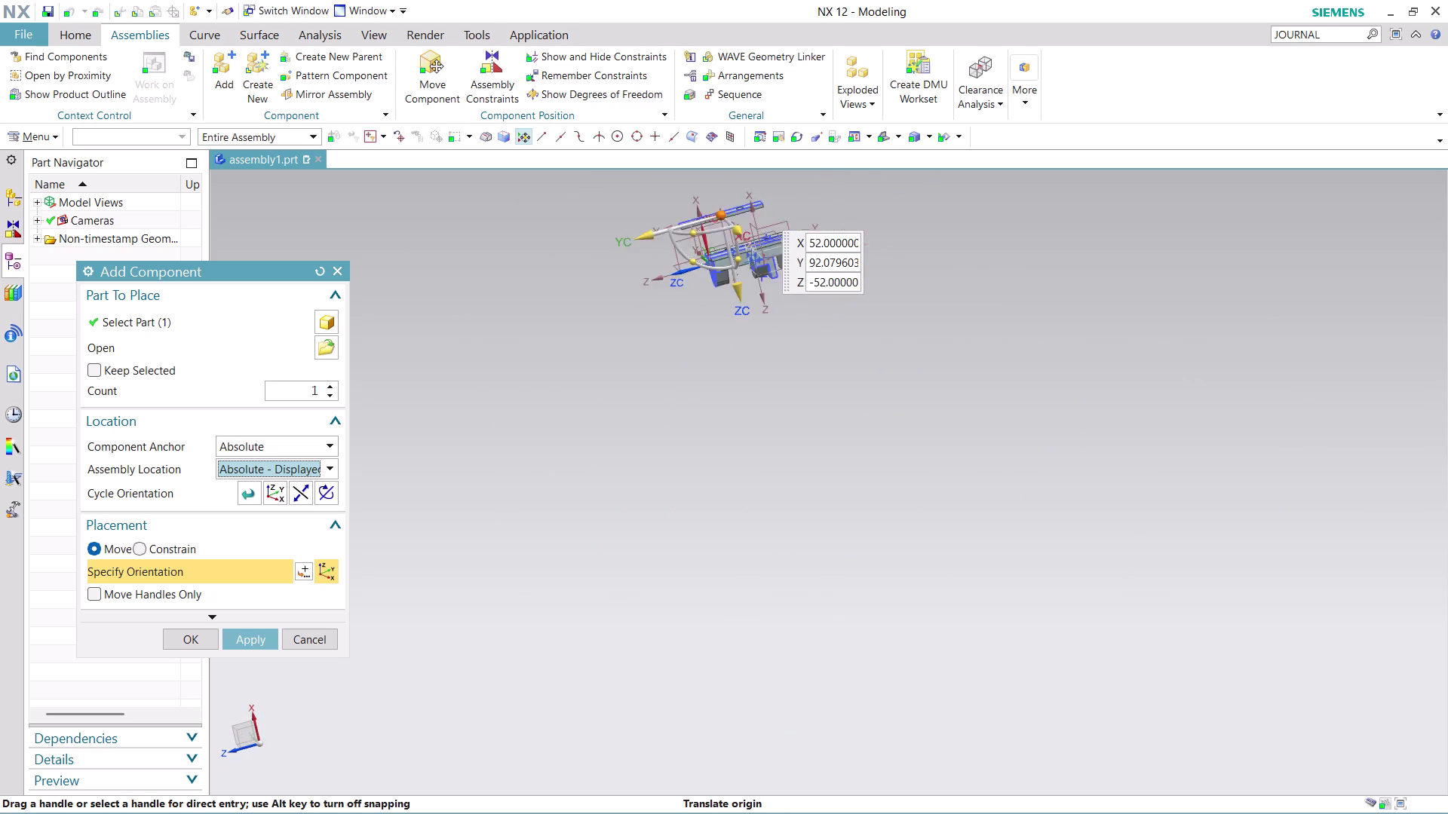
scroll(up, 3)
scroll(up, 3)
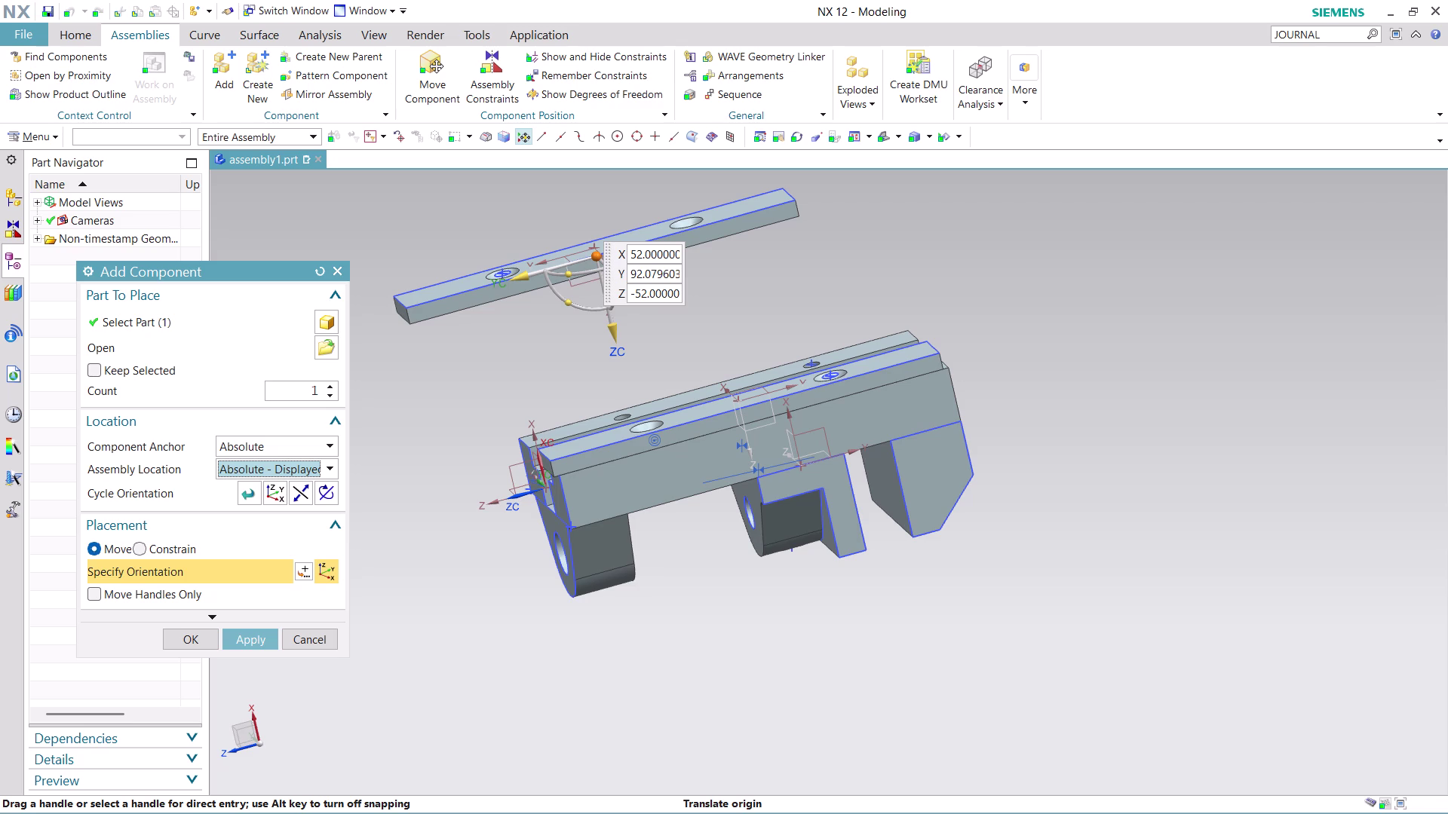
Fine-tune the plate's position above the body and finish adding it.
click(771, 276)
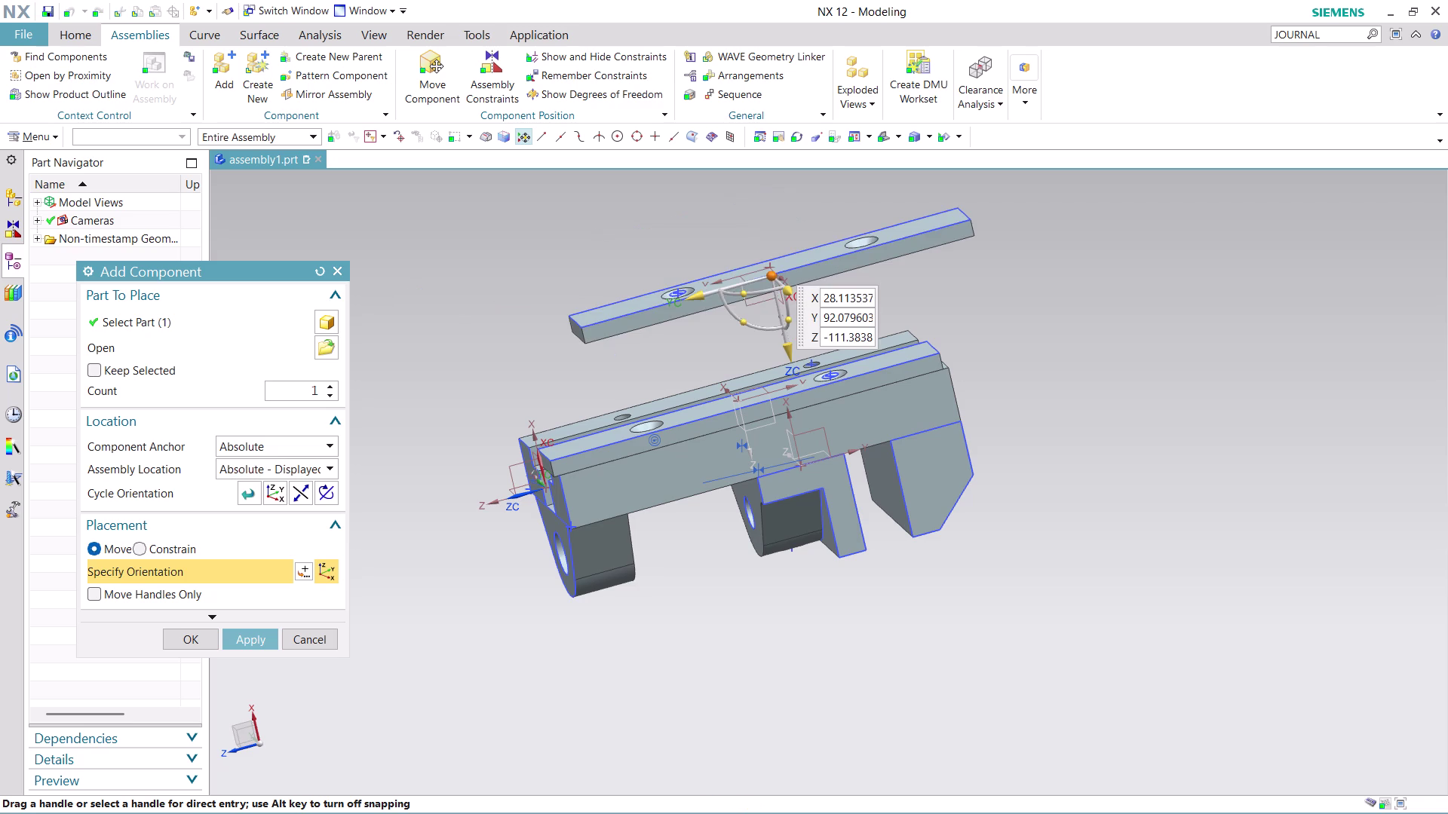
drag(695, 299, 652, 320)
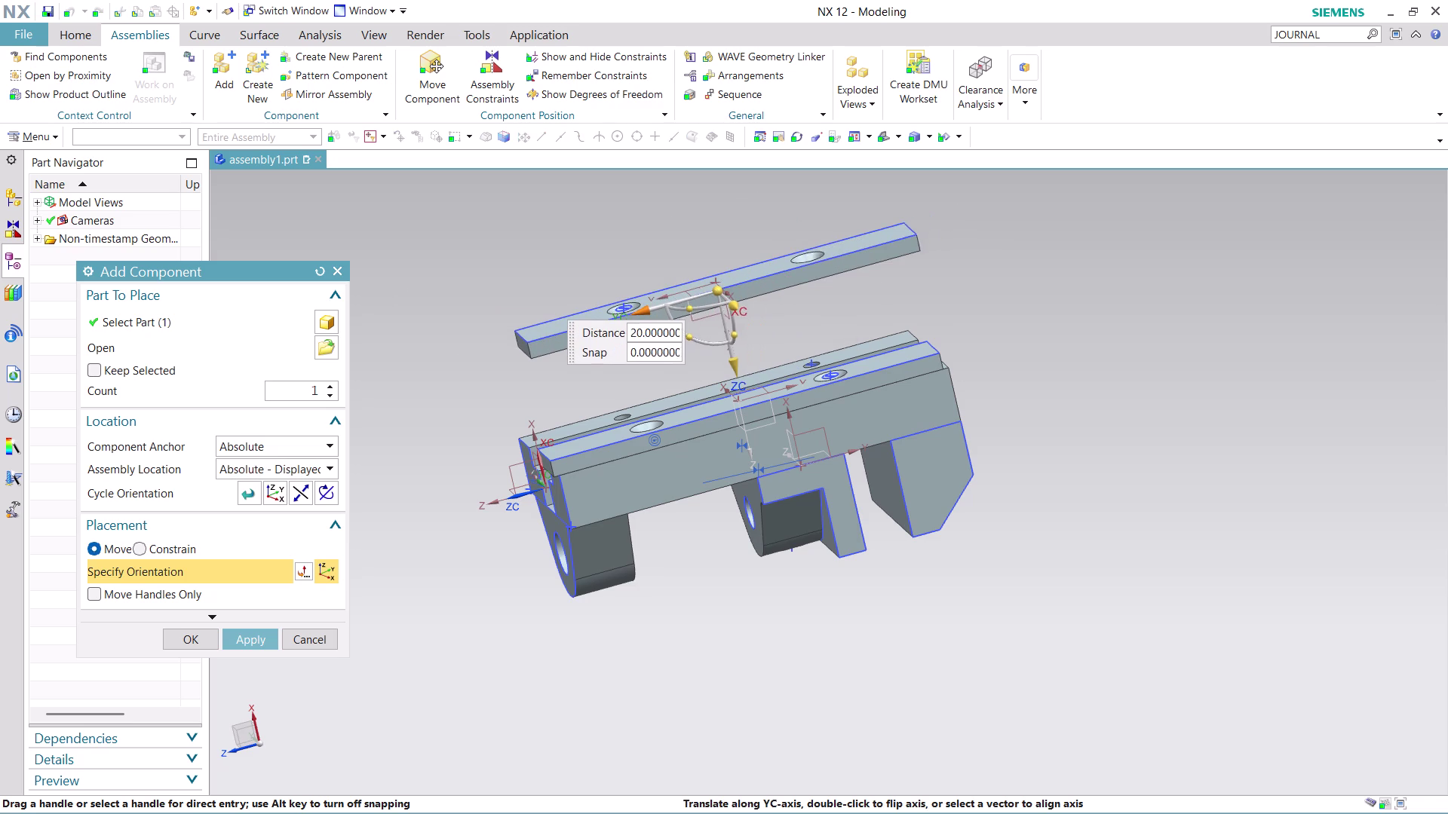
drag(652, 320, 617, 335)
middle_drag(764, 217, 772, 242)
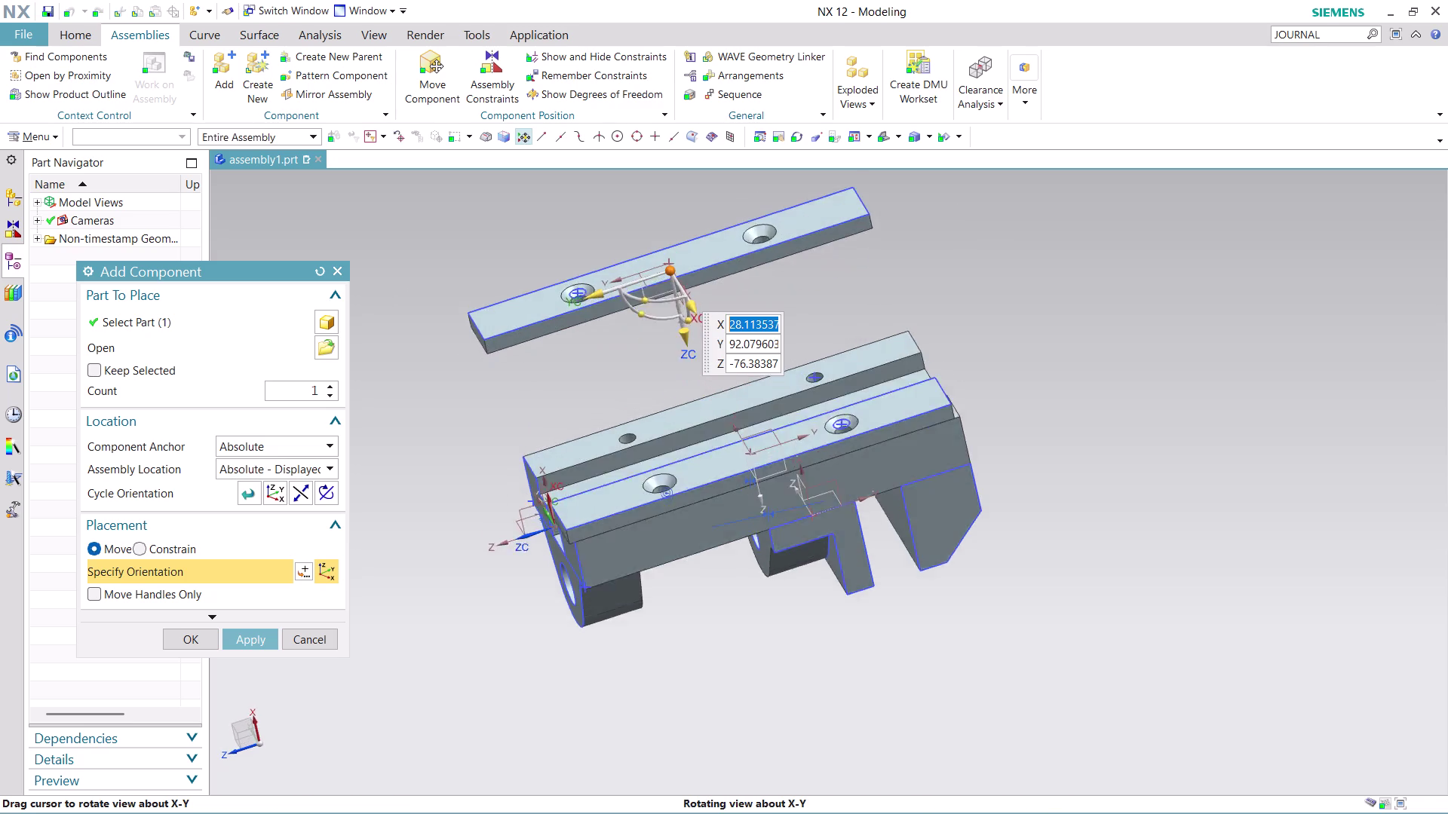
middle_drag(772, 242, 780, 282)
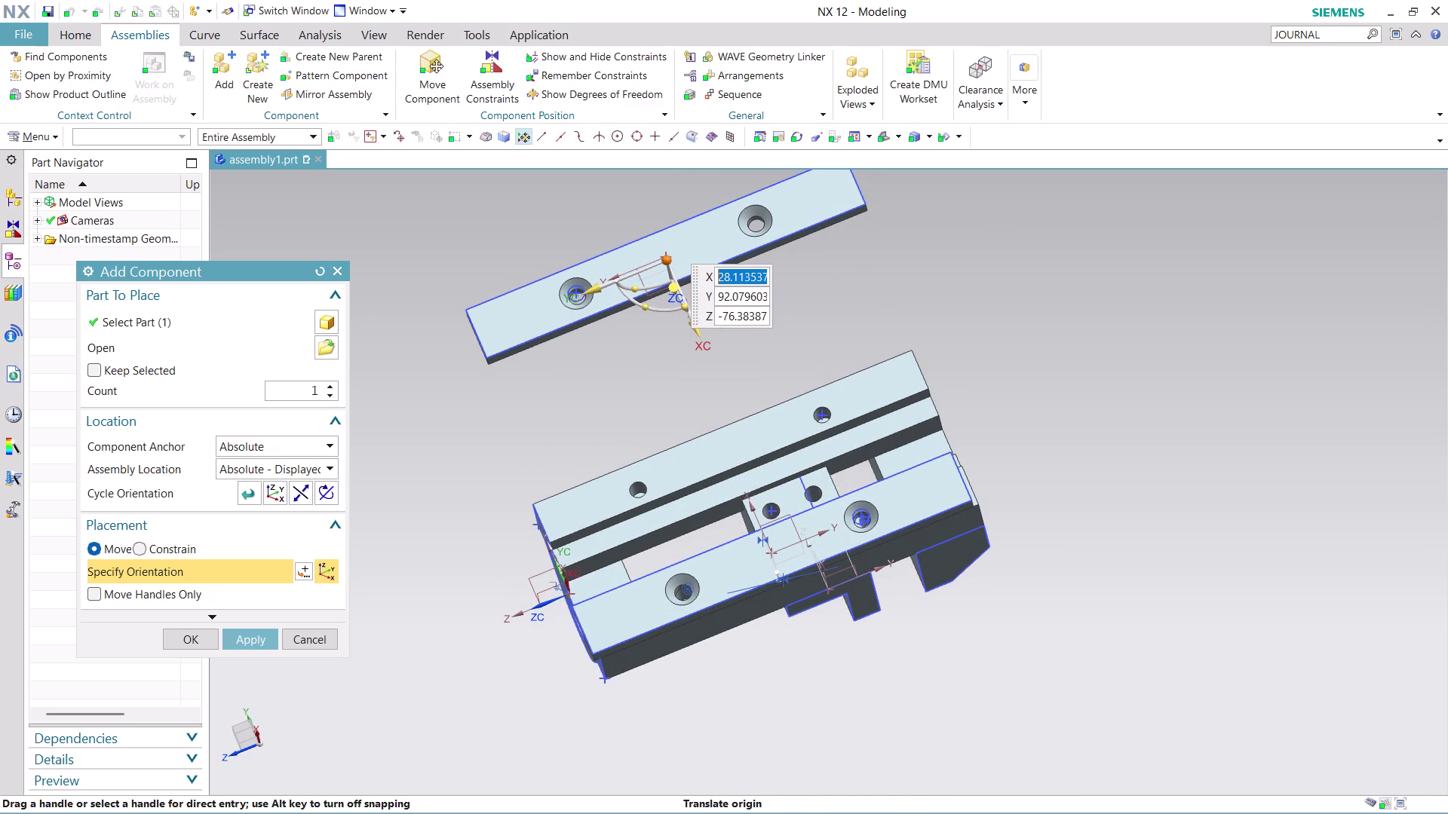
click(185, 647)
scroll(up, 3)
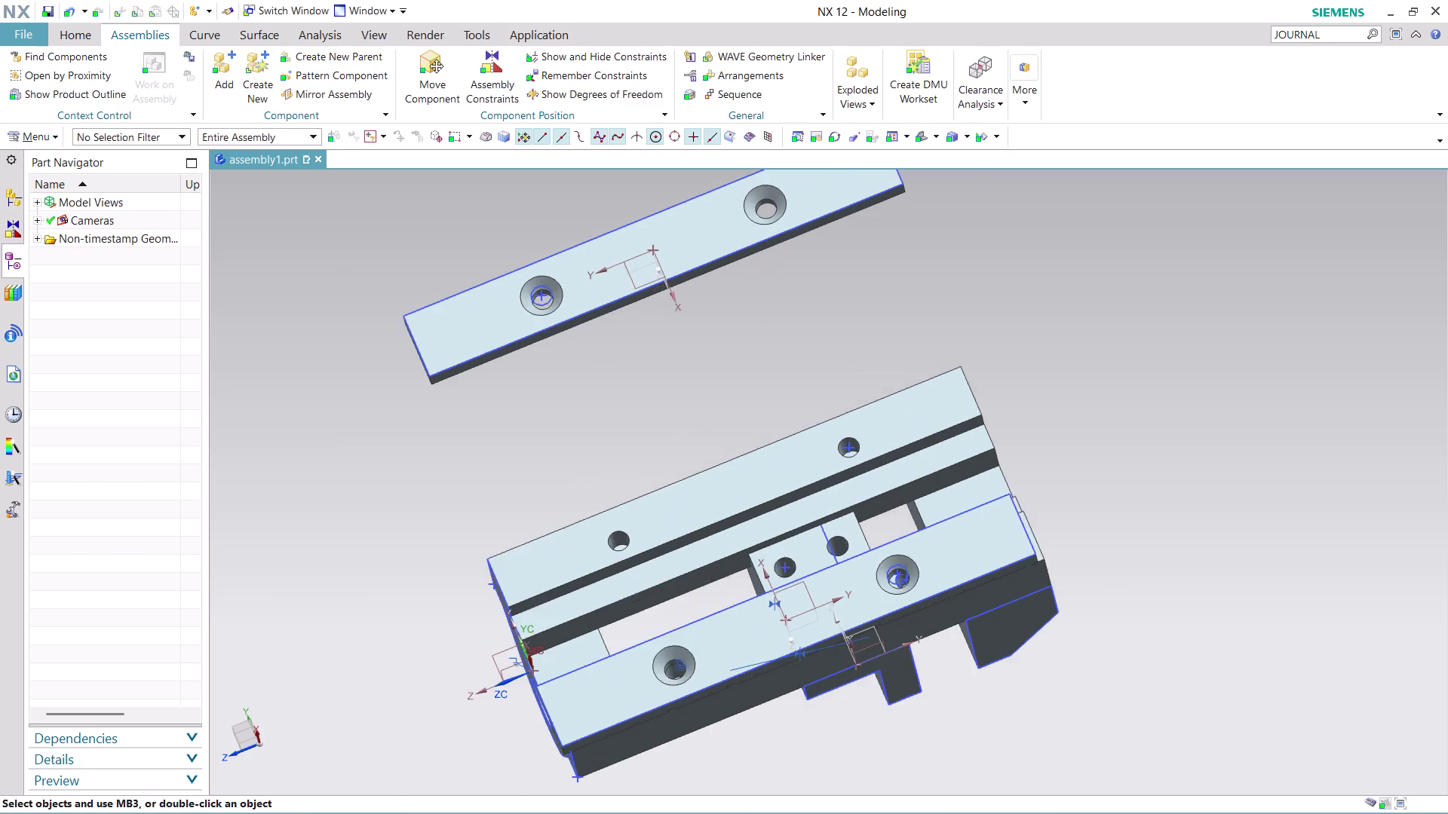
Open Assembly Constraints and select the plate's hole edge.
scroll(up, 3)
click(480, 54)
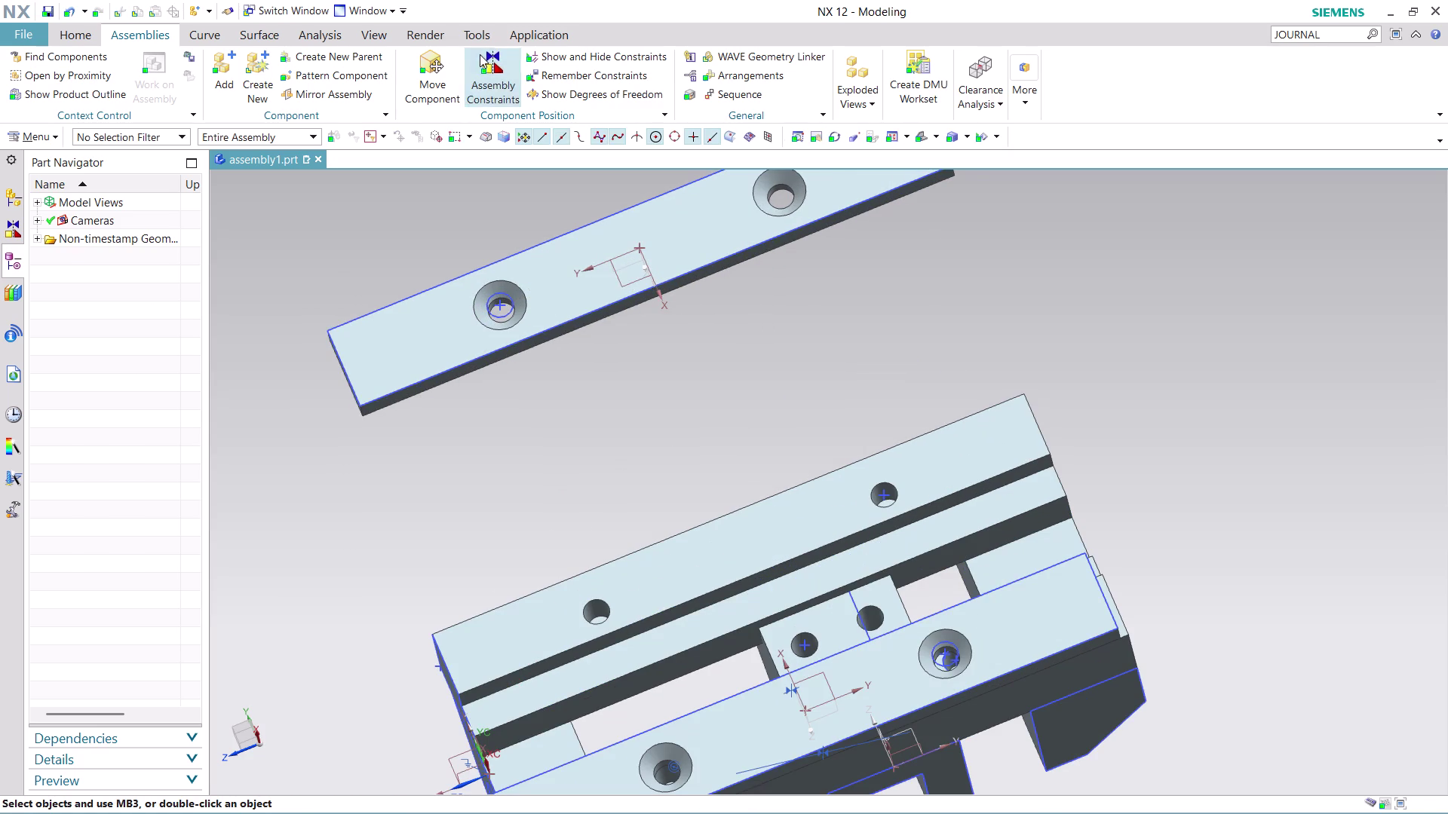
scroll(down, 3)
middle_drag(800, 325, 780, 278)
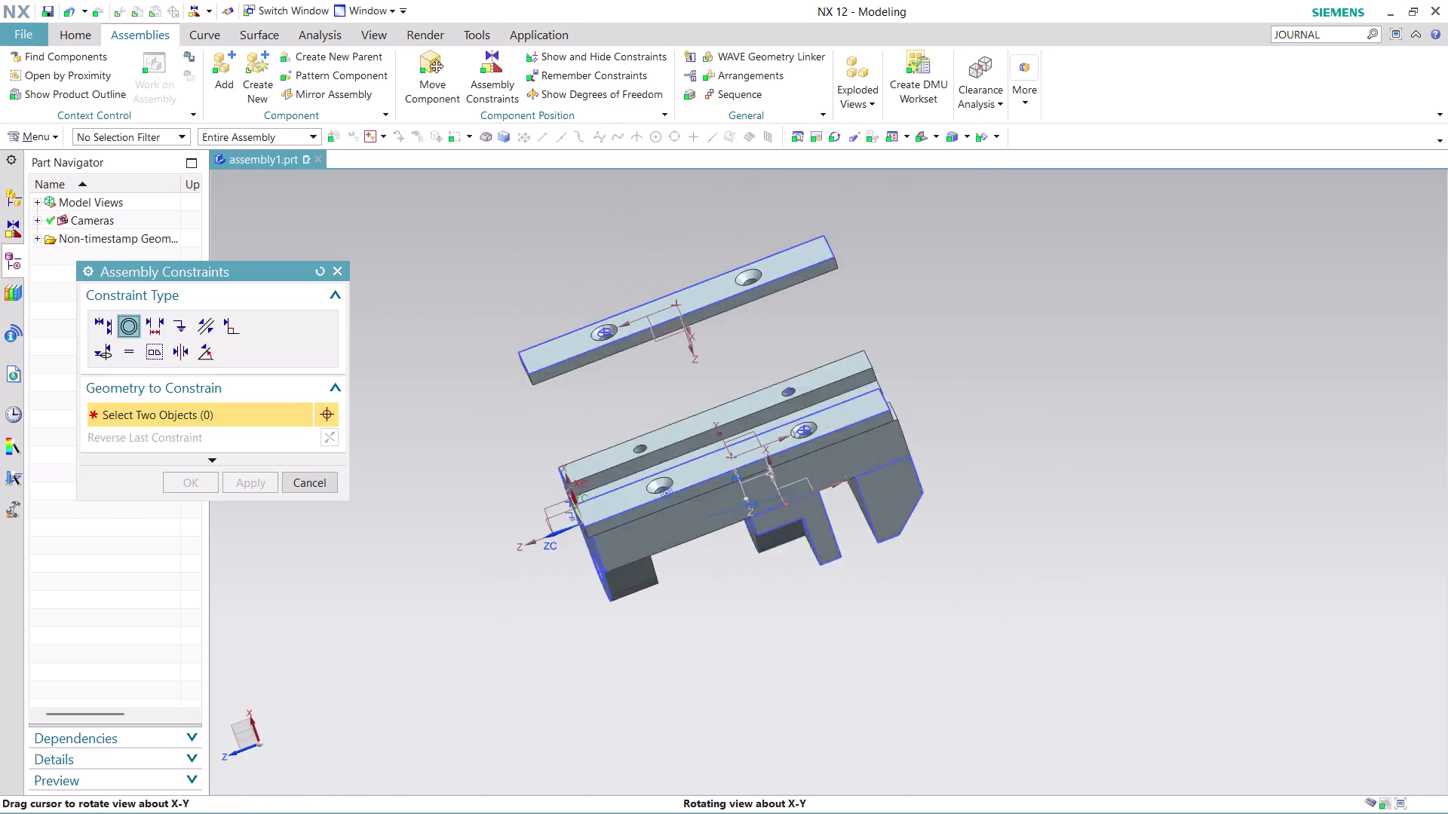
middle_drag(779, 277, 691, 205)
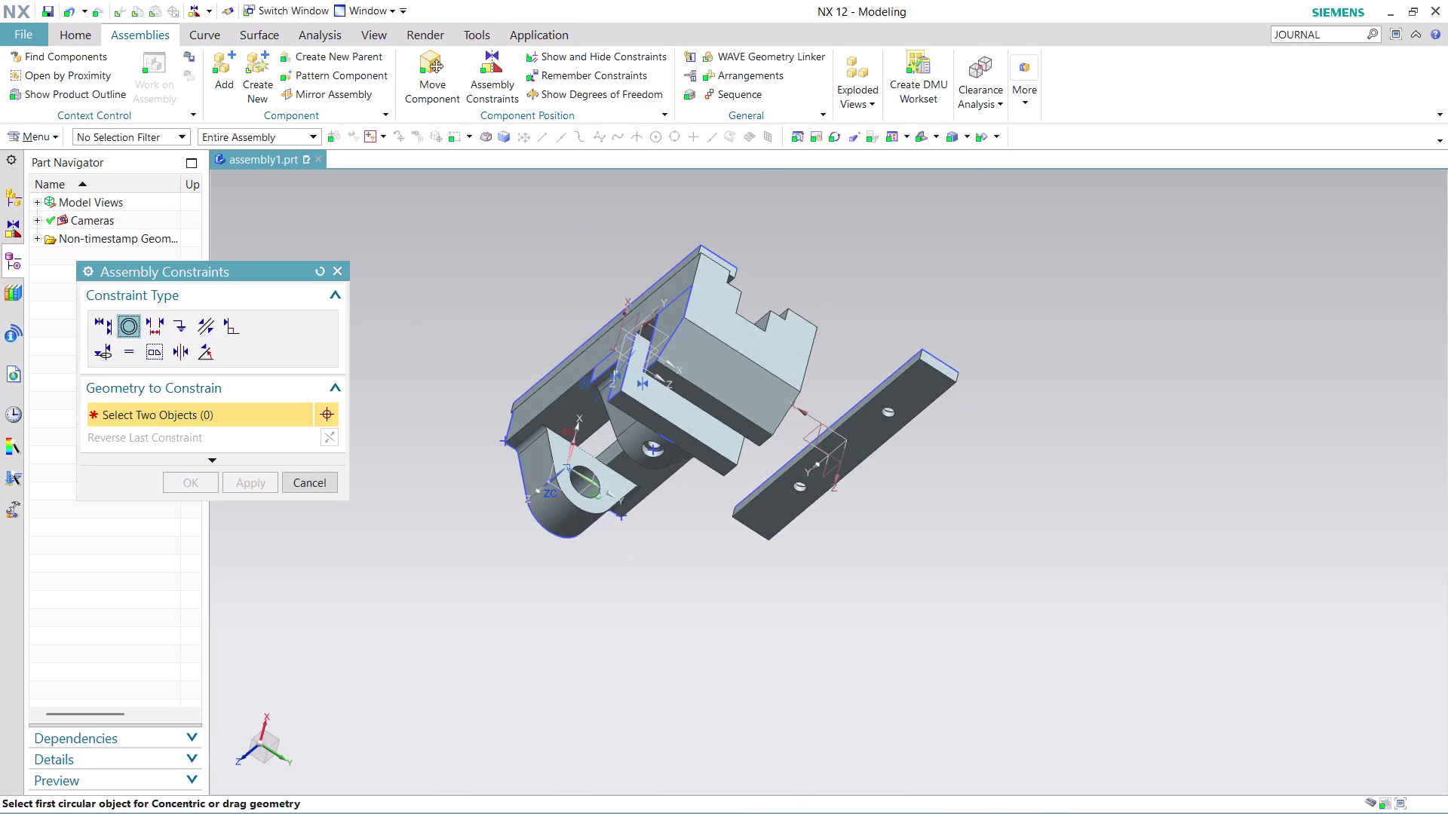
click(895, 419)
Select the matching body hole edge to make the holes concentric.
scroll(down, 3)
middle_drag(862, 265, 840, 376)
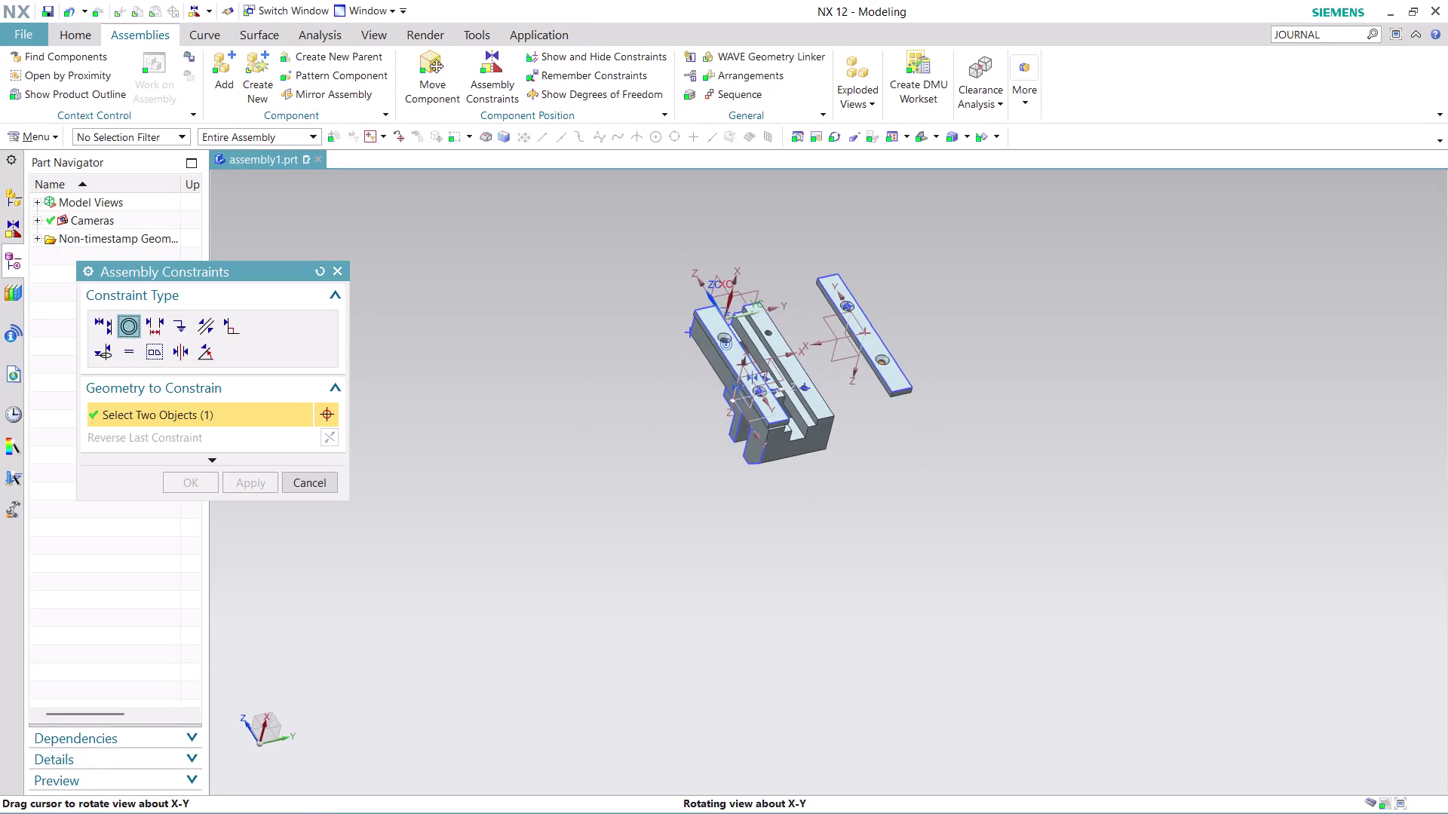
middle_drag(841, 377, 841, 381)
scroll(up, 3)
scroll(up, 3)
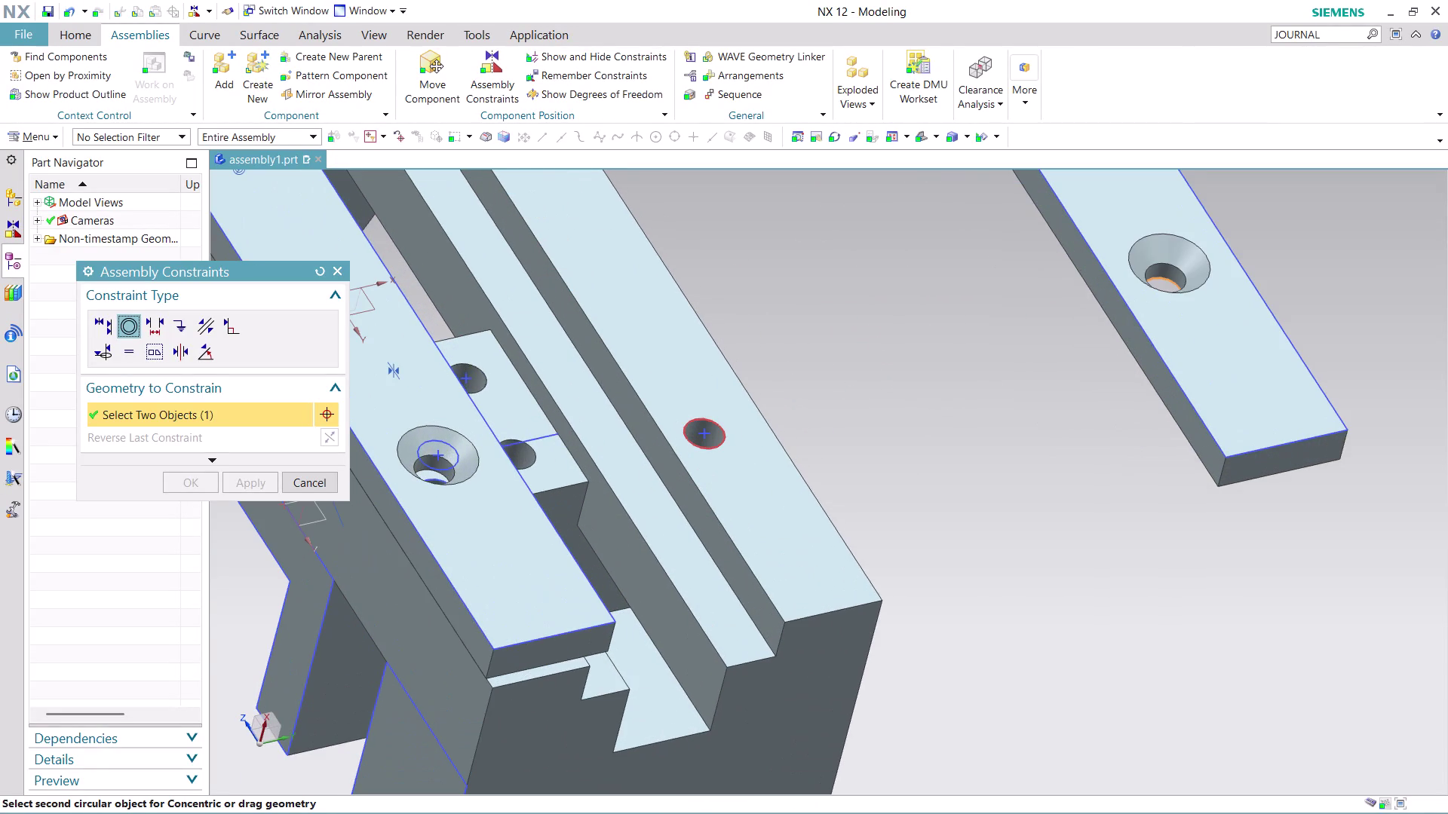
click(721, 442)
scroll(down, 3)
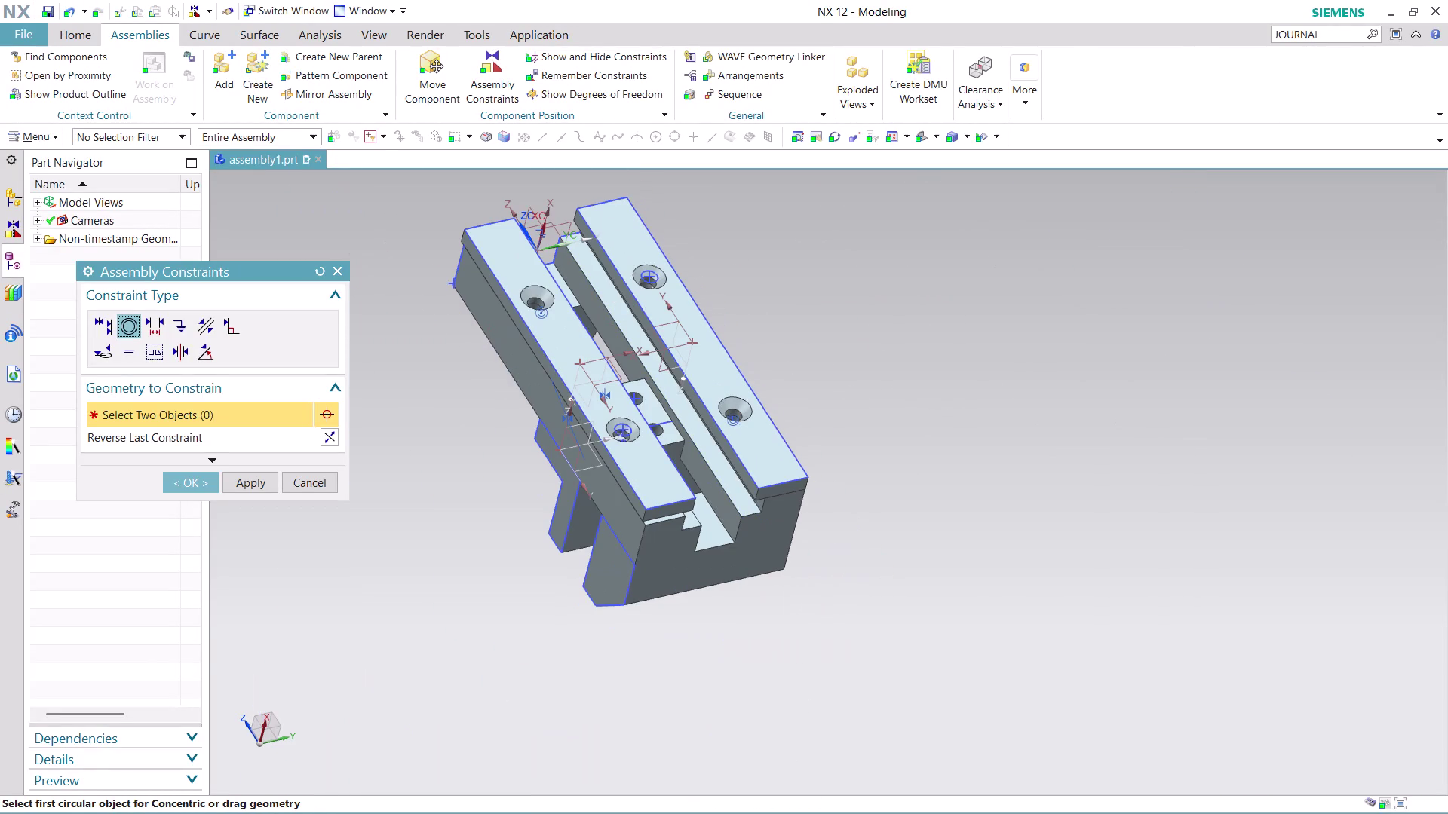
scroll(down, 3)
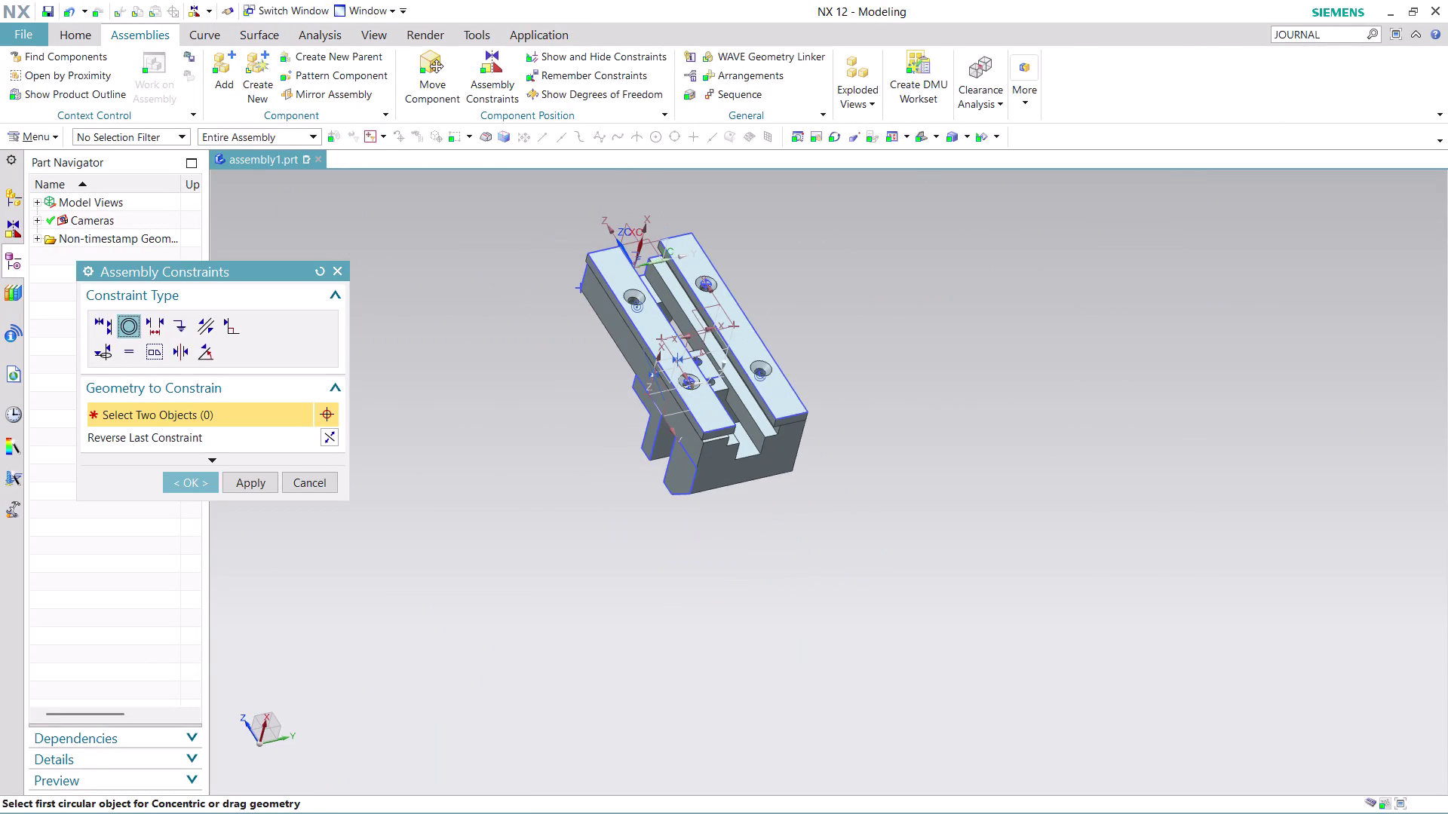
Inspect the seated plate from below and switch the type to Touch Align.
scroll(up, 3)
middle_drag(780, 257, 796, 330)
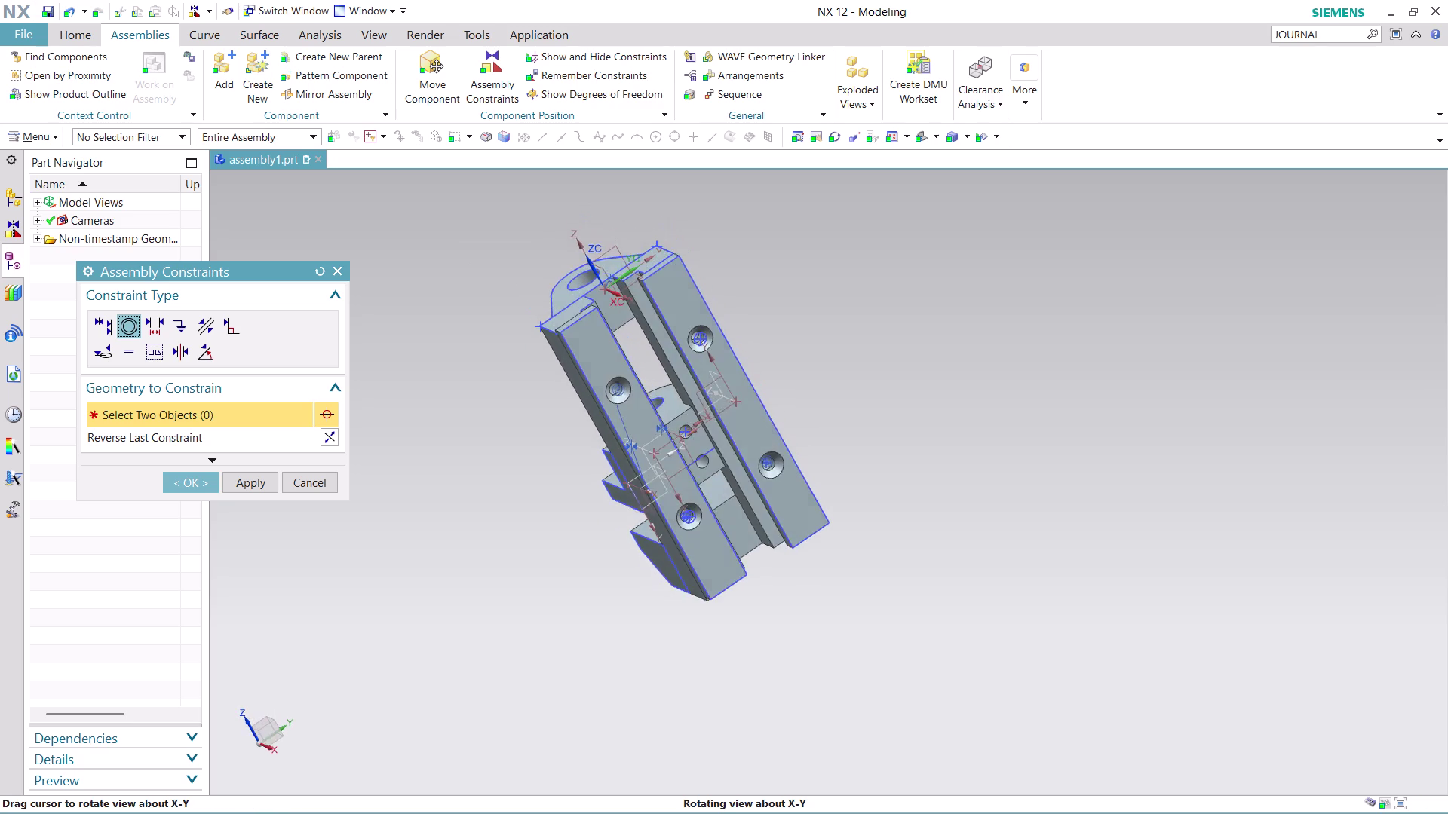
middle_drag(796, 330, 855, 417)
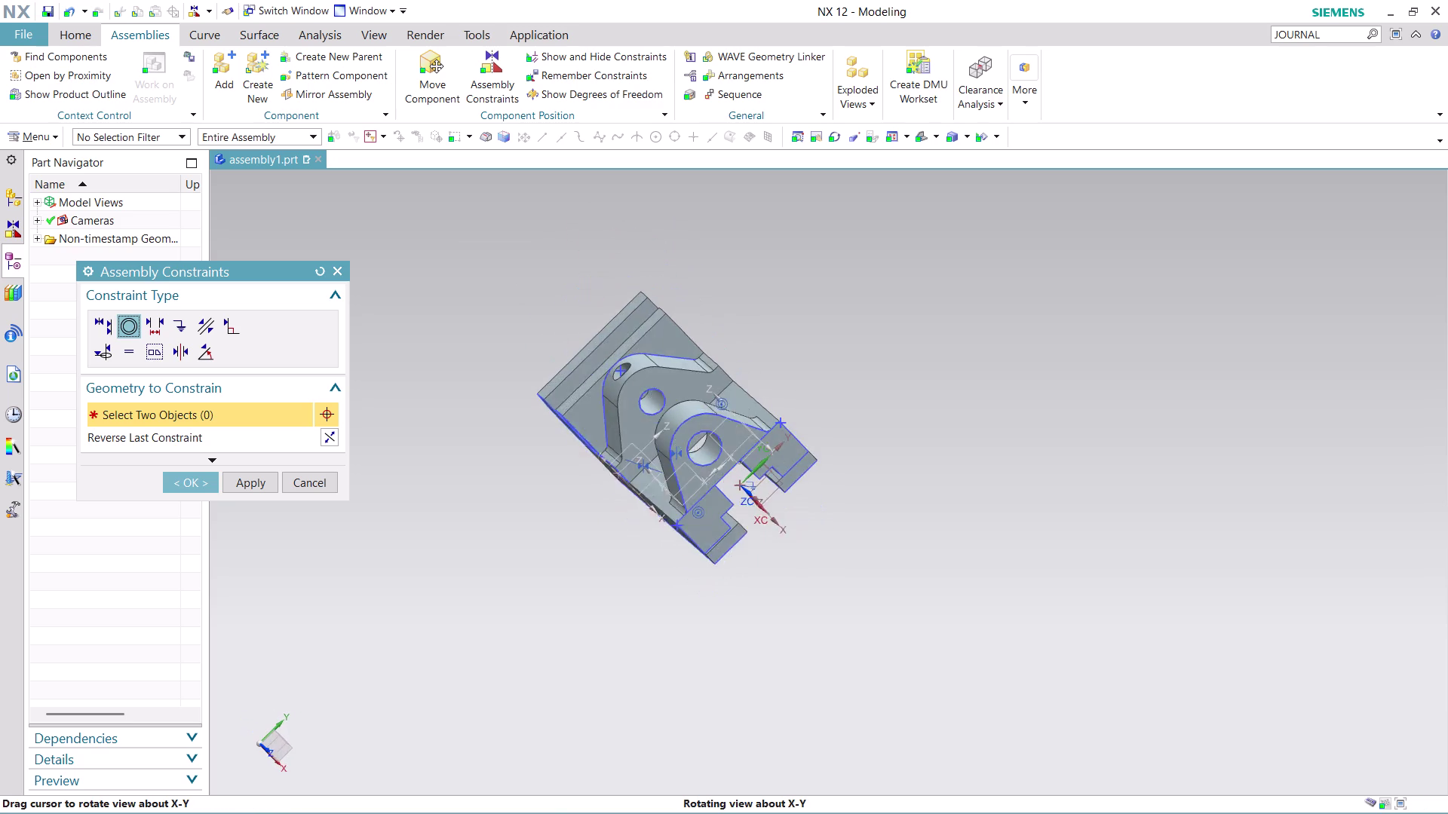
middle_drag(855, 417, 861, 424)
scroll(up, 3)
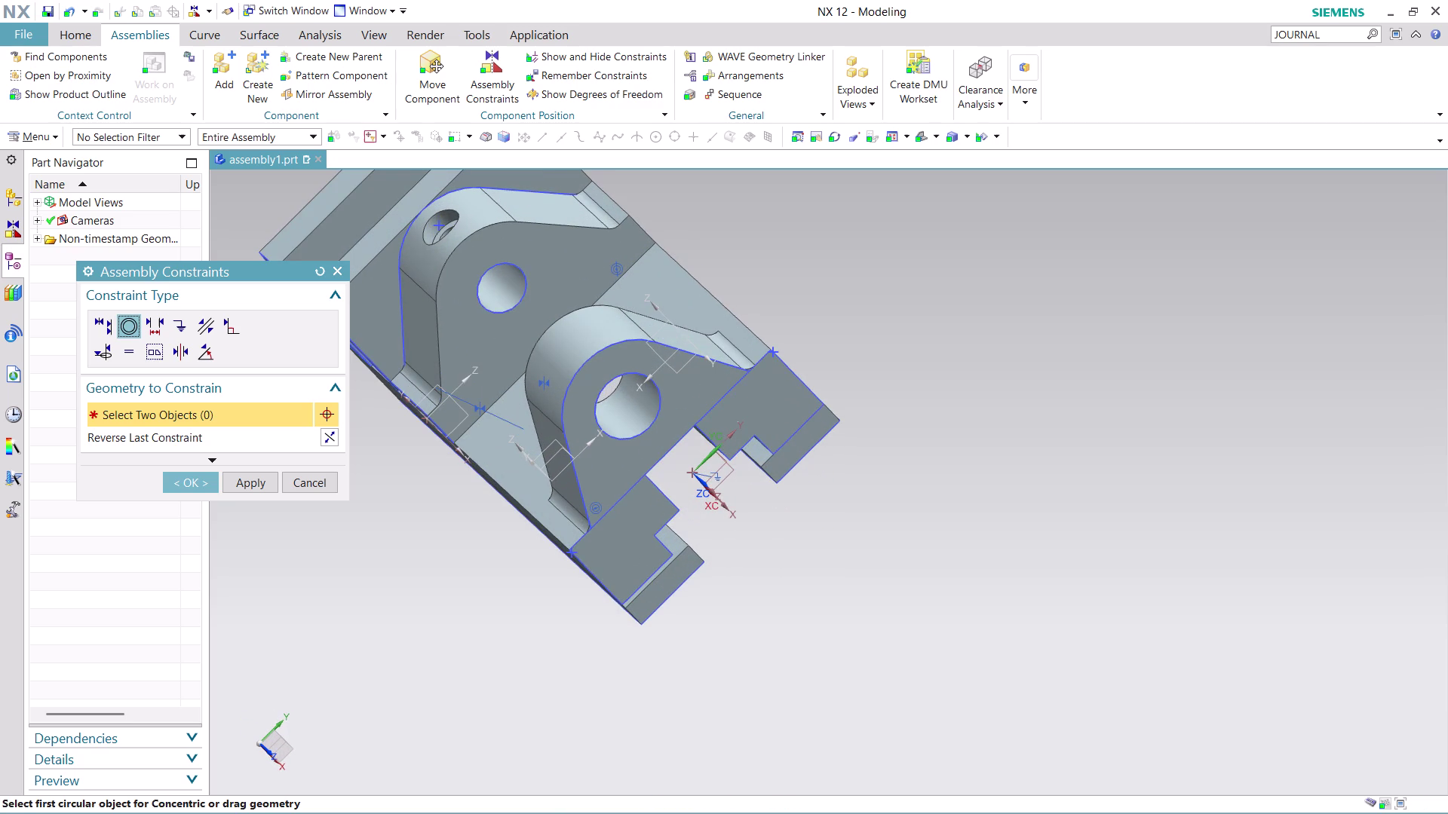
click(107, 326)
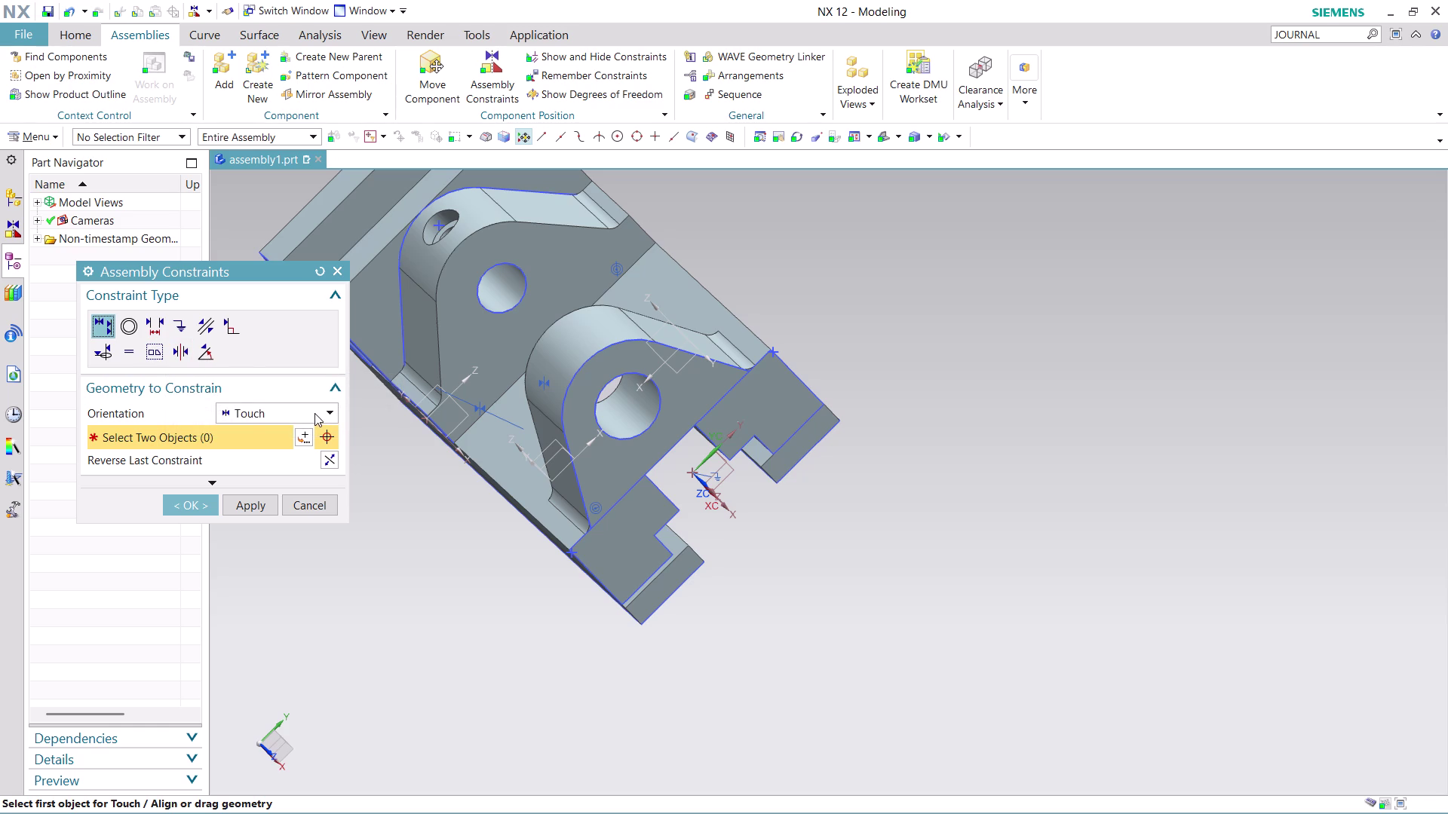
Set orientation to Align and pick two faces, then cancel and discard the changes.
click(315, 413)
click(285, 463)
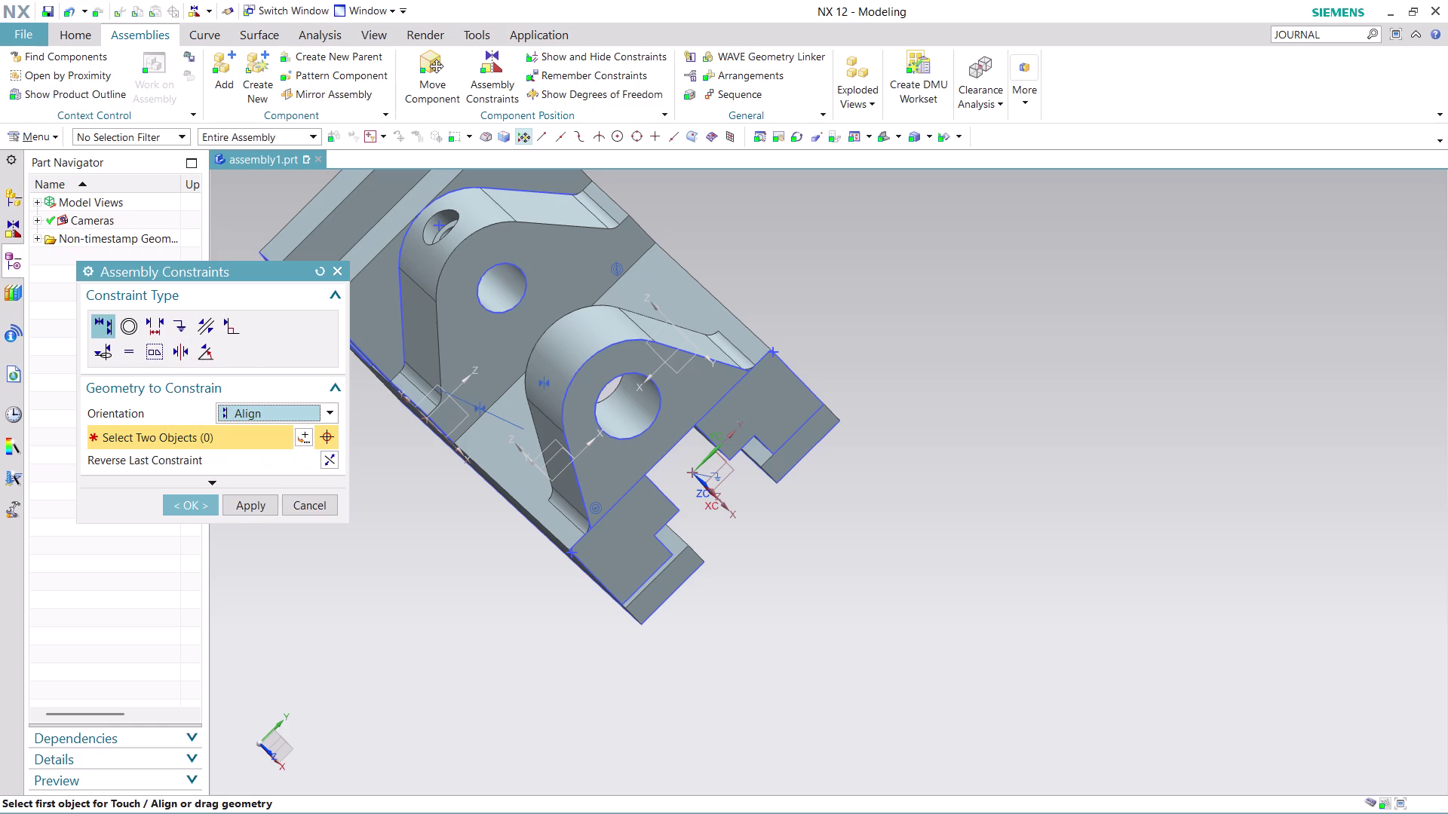
click(653, 600)
click(621, 561)
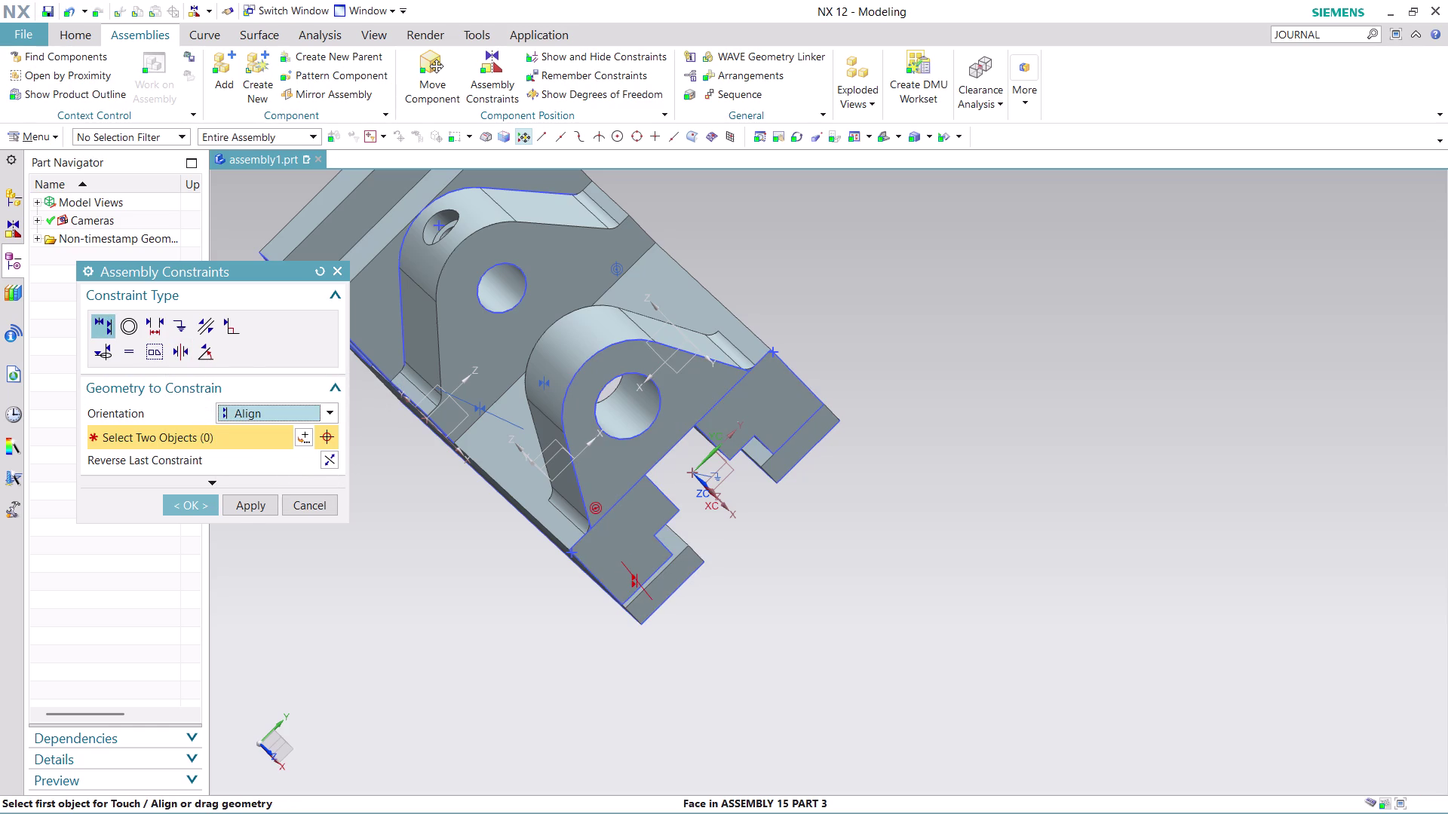
click(316, 506)
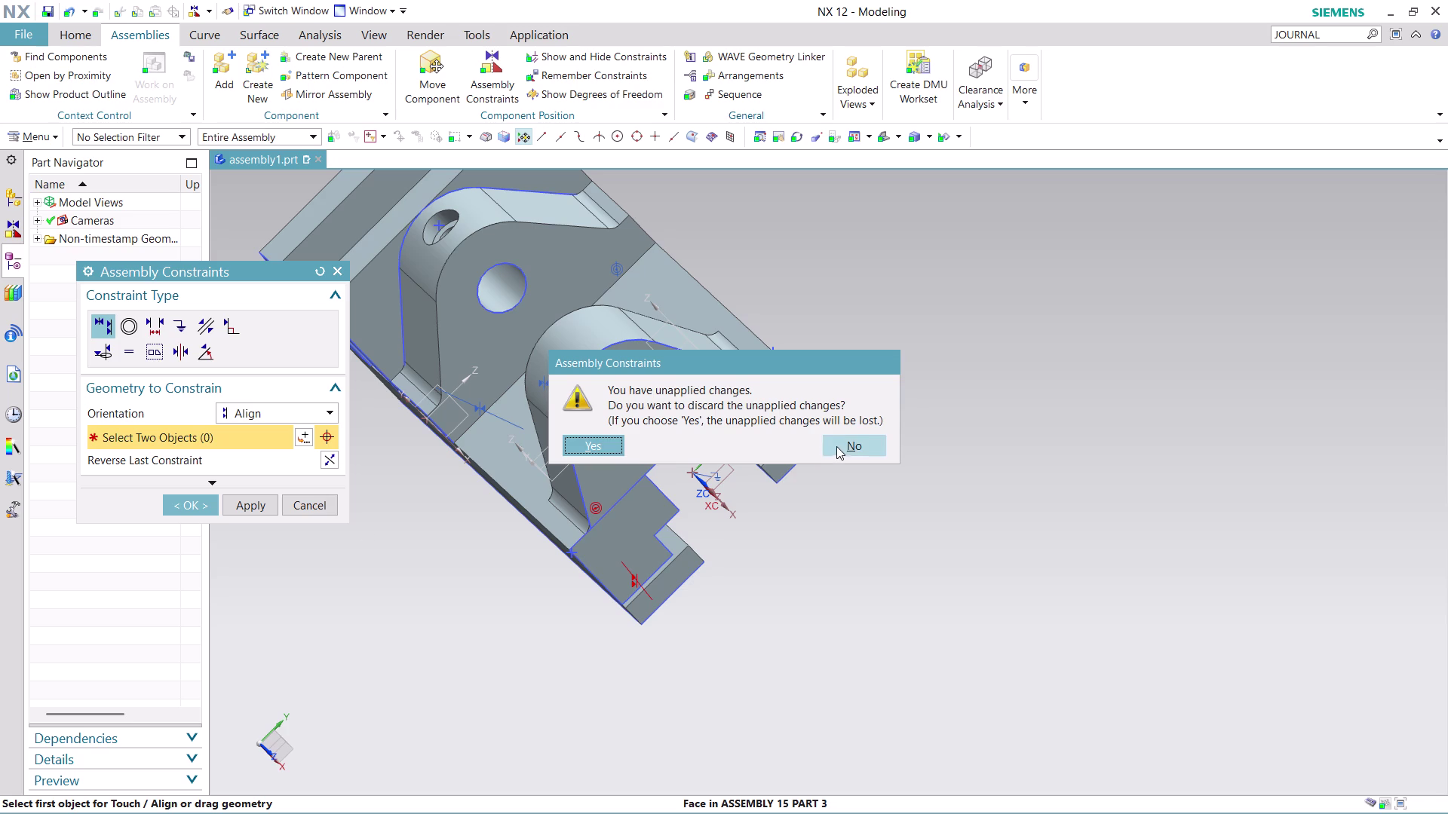
click(865, 438)
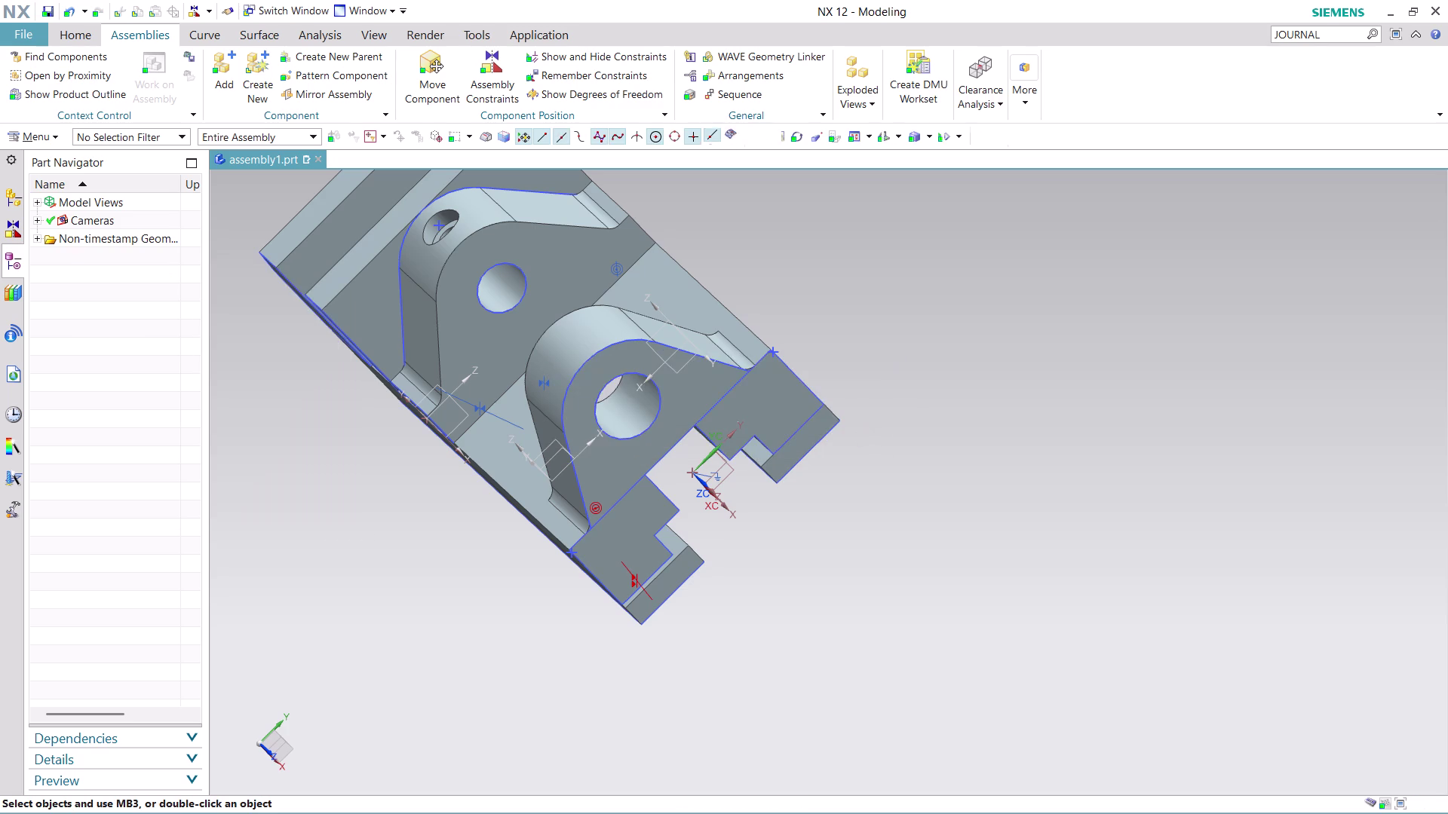
scroll(down, 3)
middle_drag(855, 512, 747, 328)
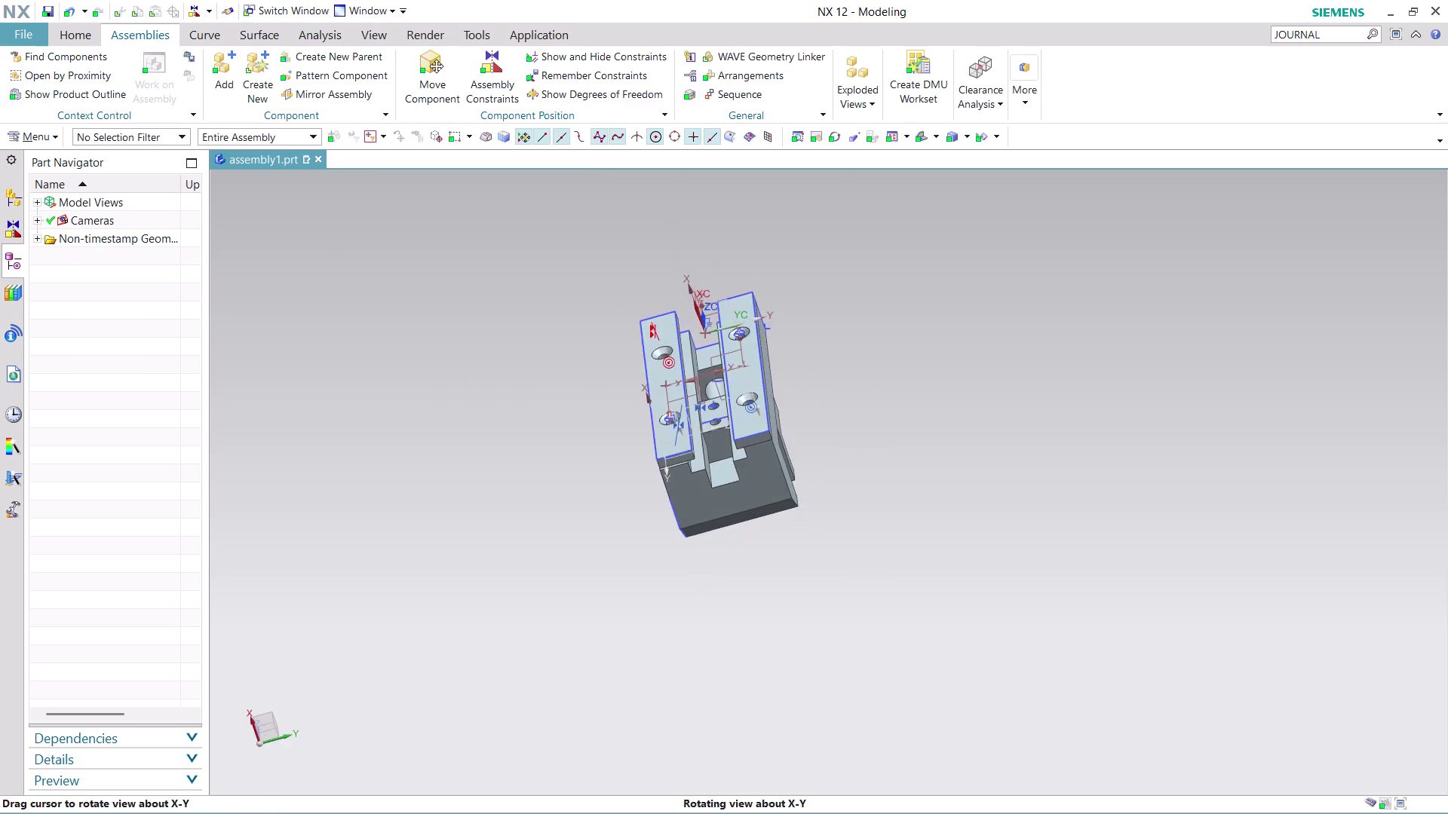
middle_drag(748, 328, 765, 348)
scroll(up, 3)
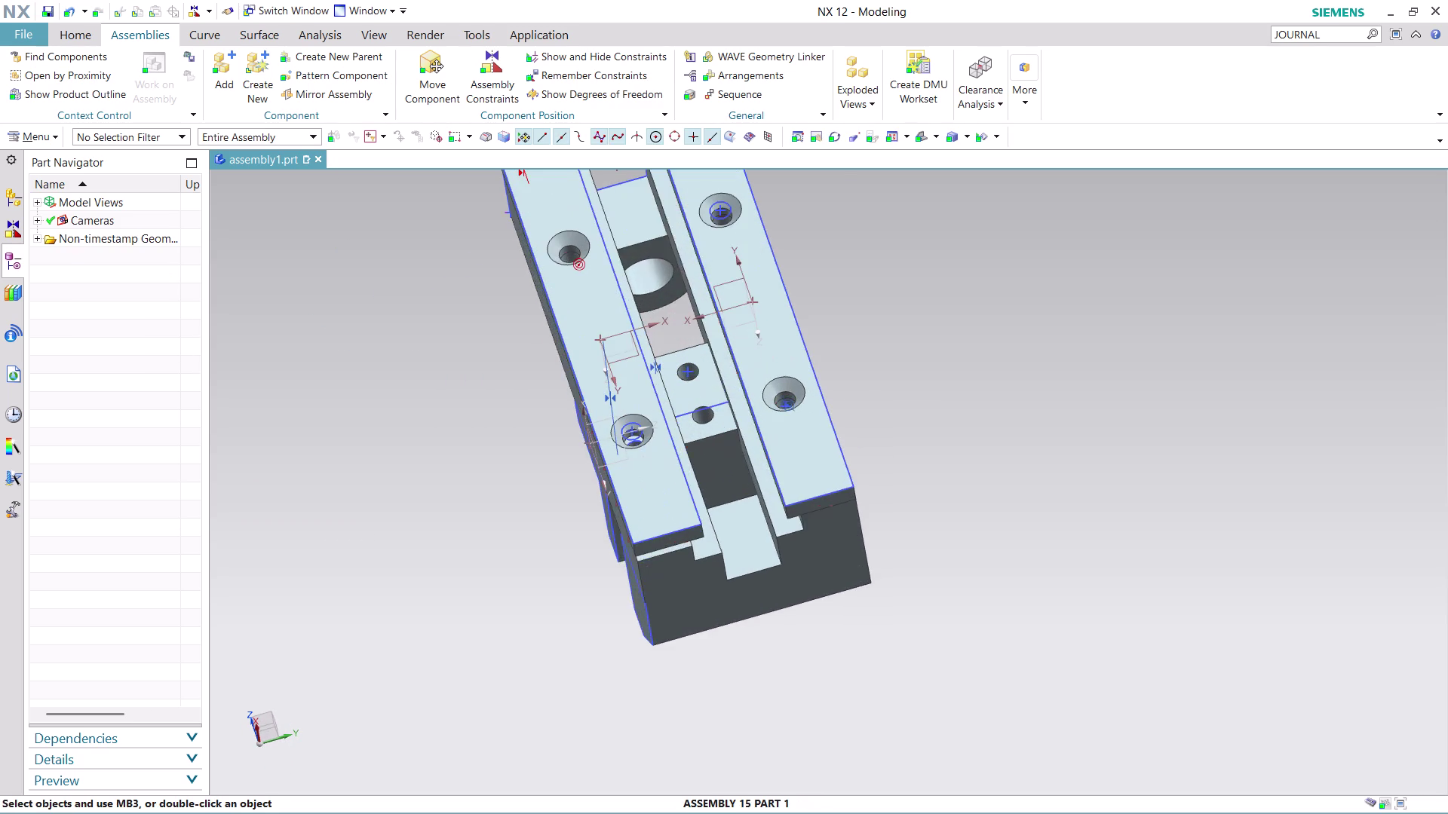
scroll(up, 3)
scroll(down, 3)
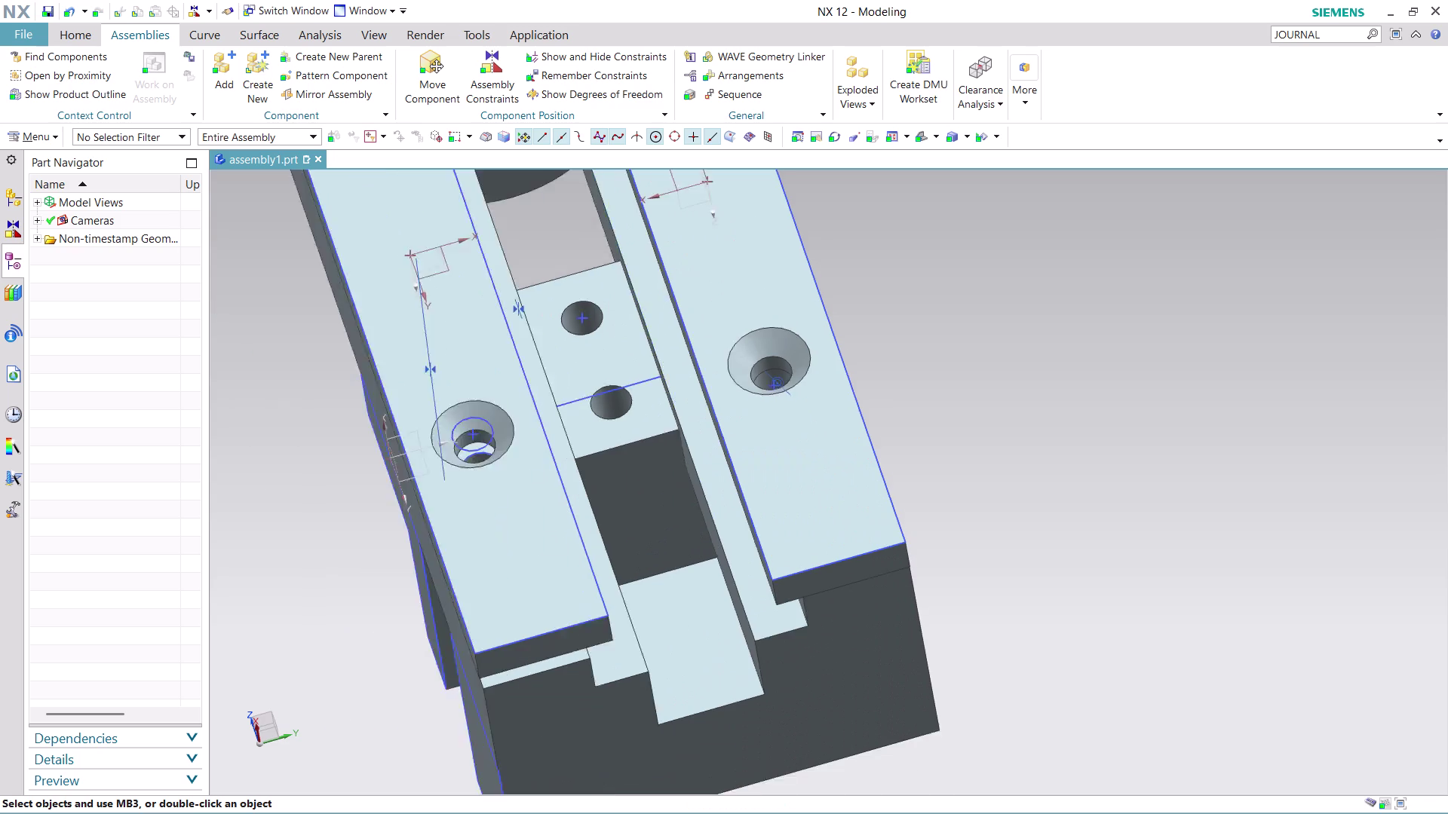
scroll(down, 3)
middle_drag(846, 194, 859, 307)
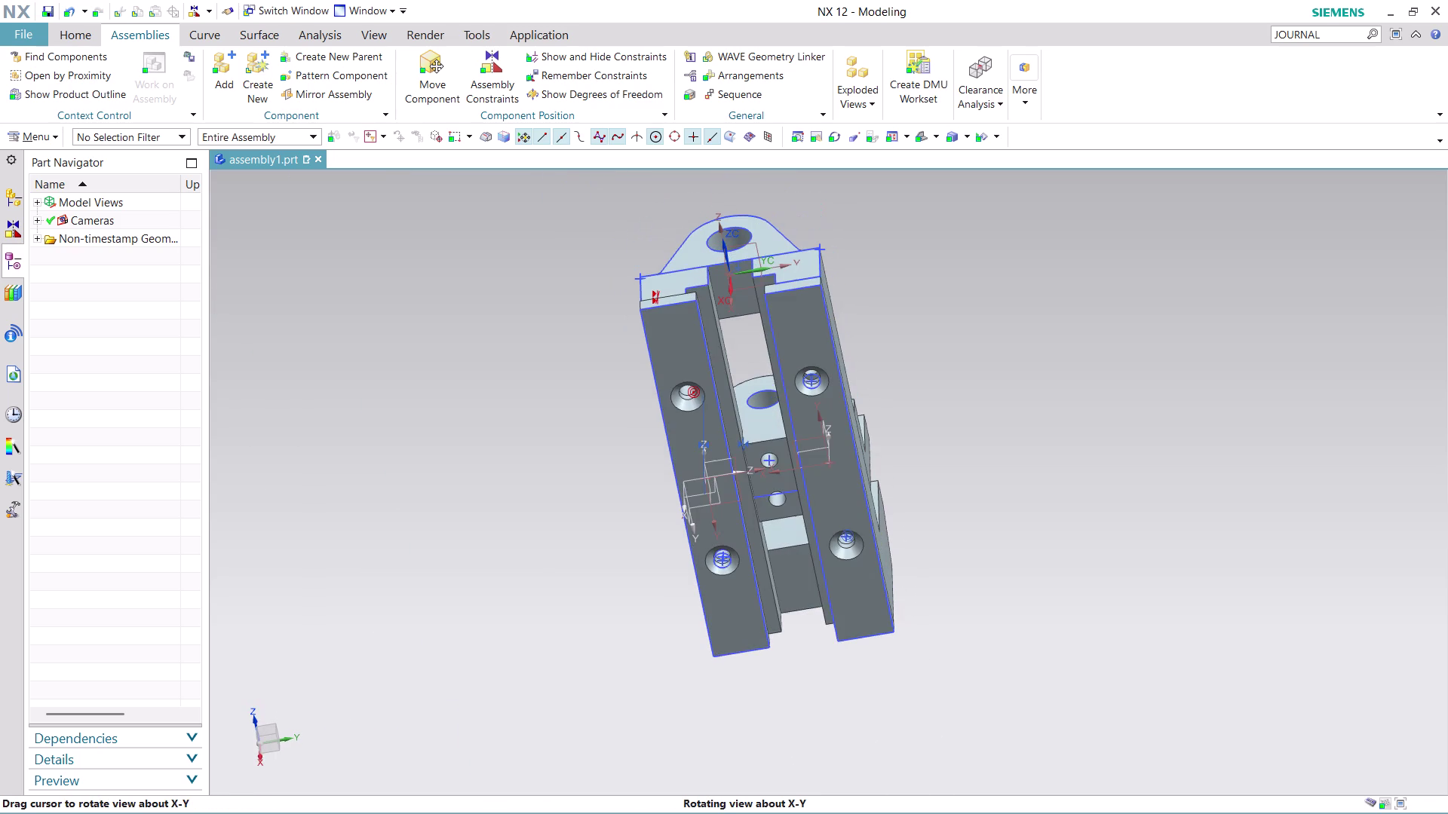
middle_drag(859, 307, 862, 273)
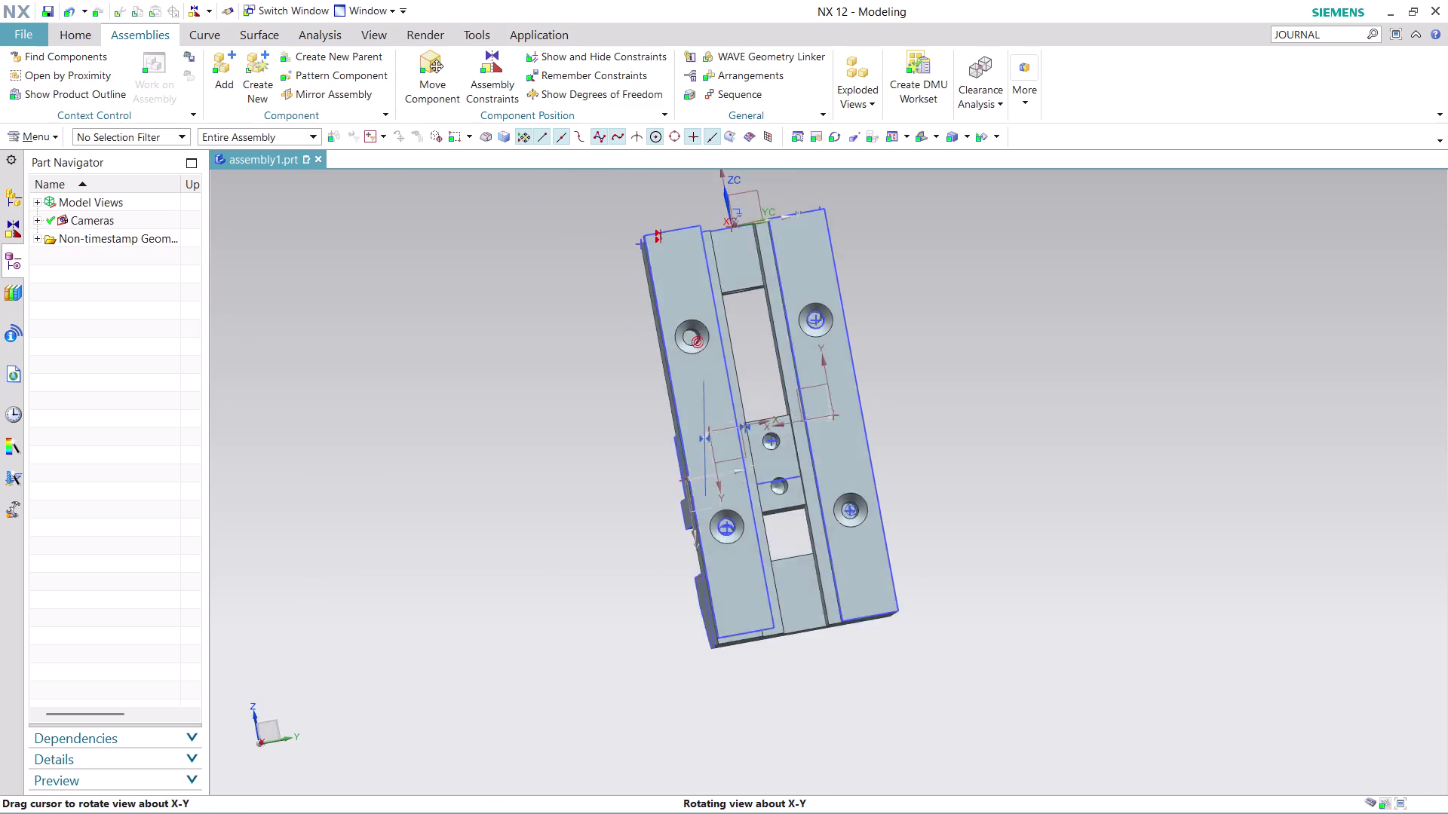
middle_drag(862, 273, 861, 240)
scroll(up, 3)
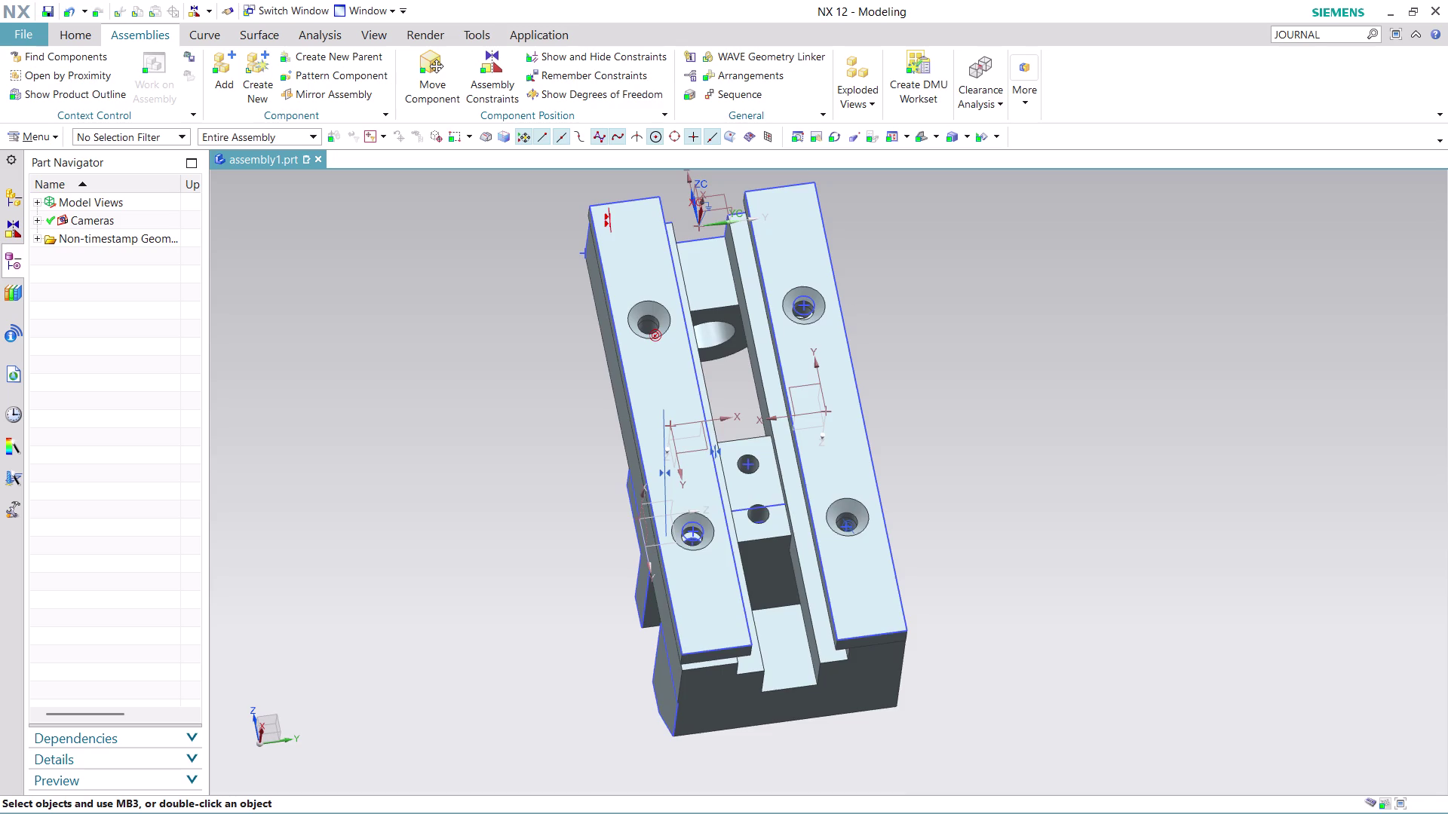
scroll(up, 3)
scroll(down, 3)
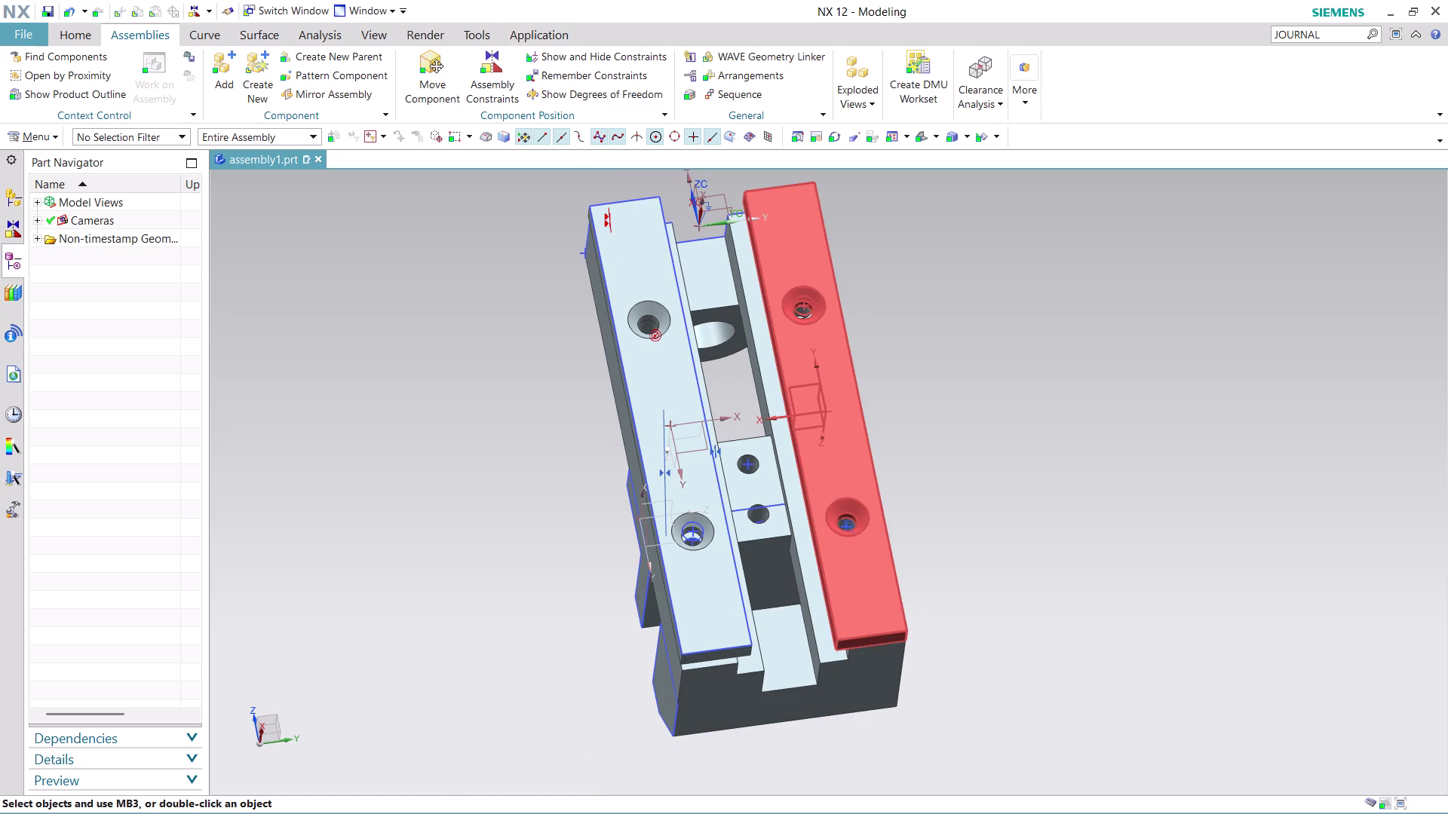
key(ctrl+z)
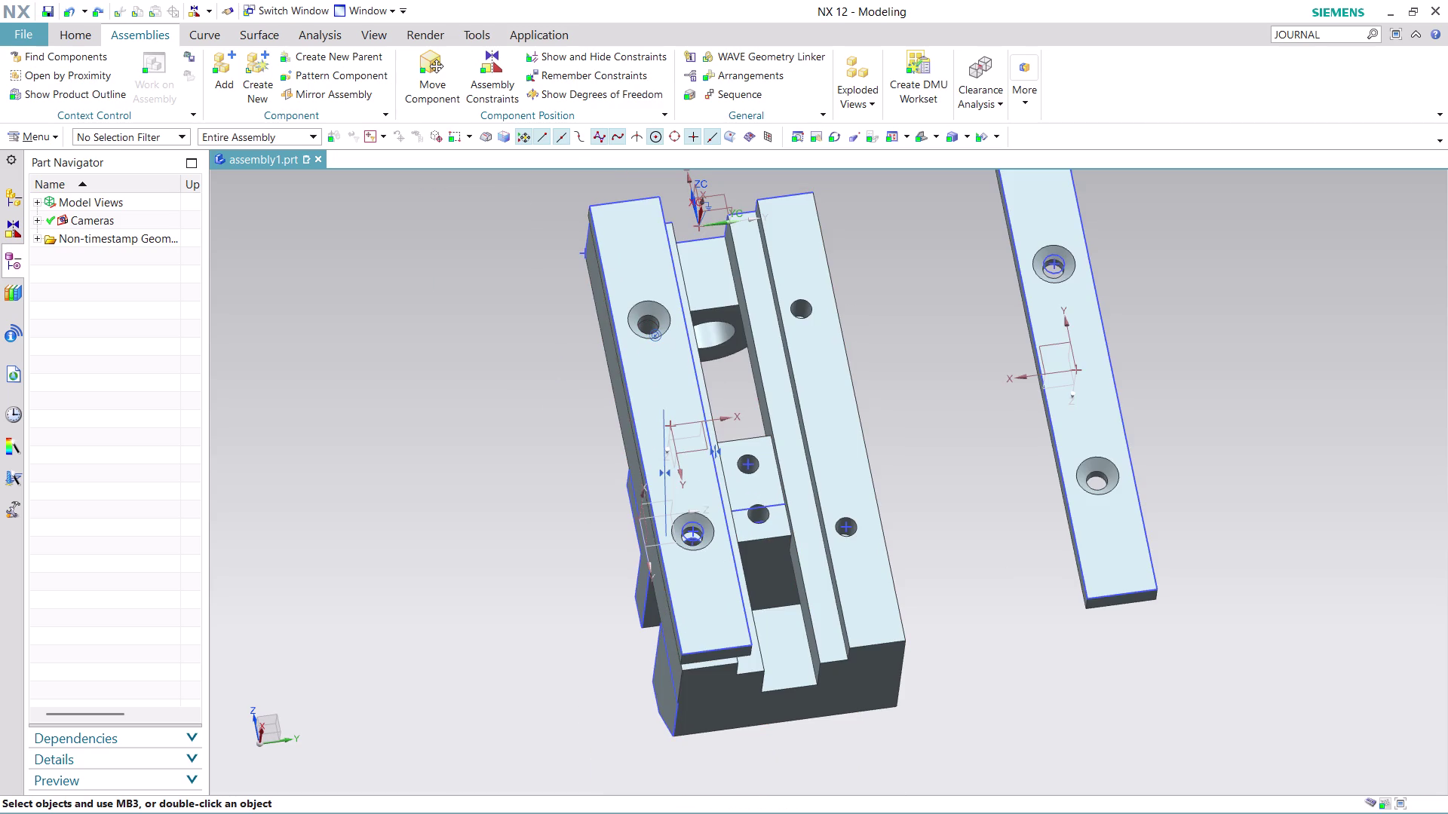
scroll(down, 3)
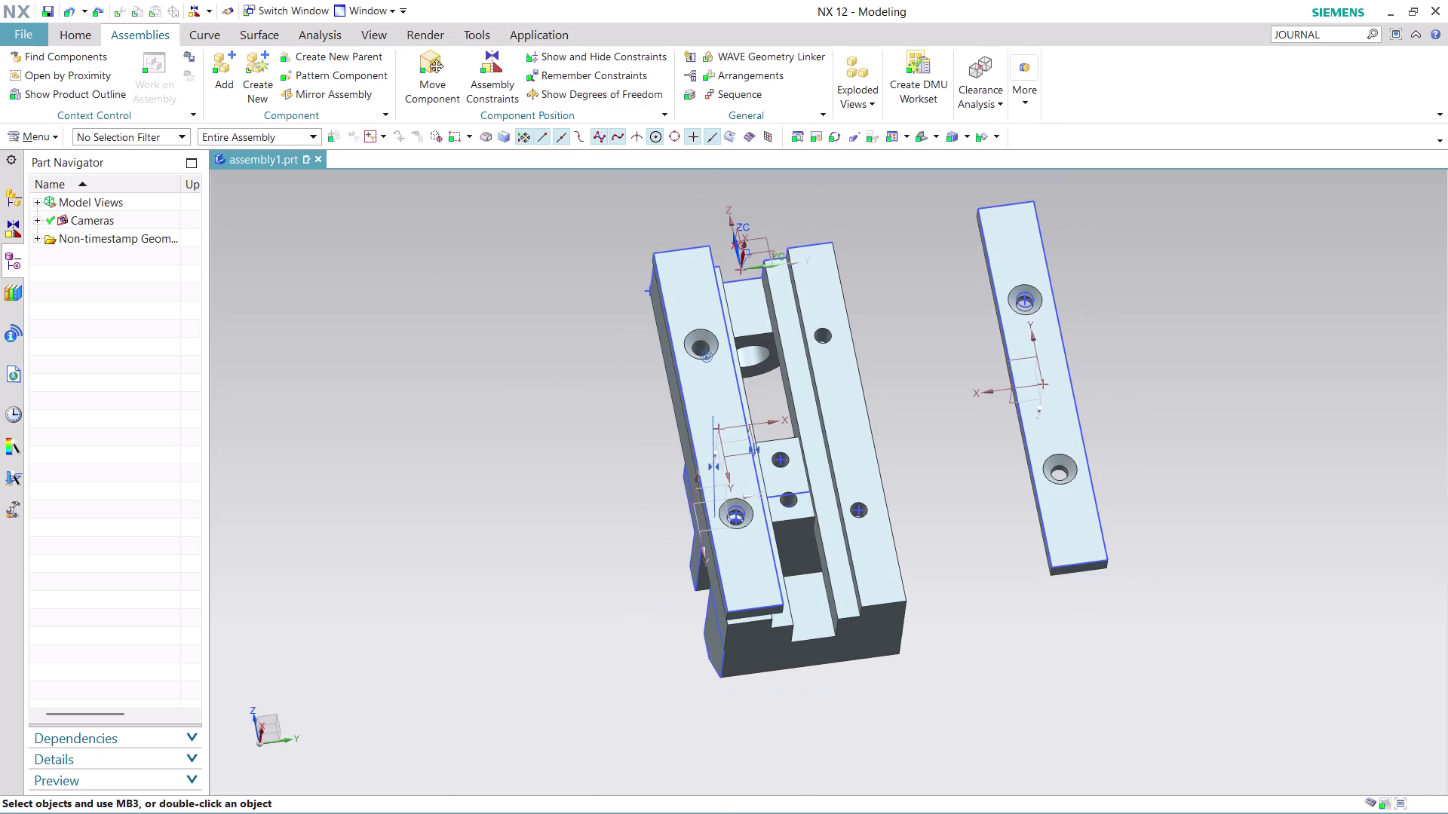
middle_drag(893, 444, 833, 325)
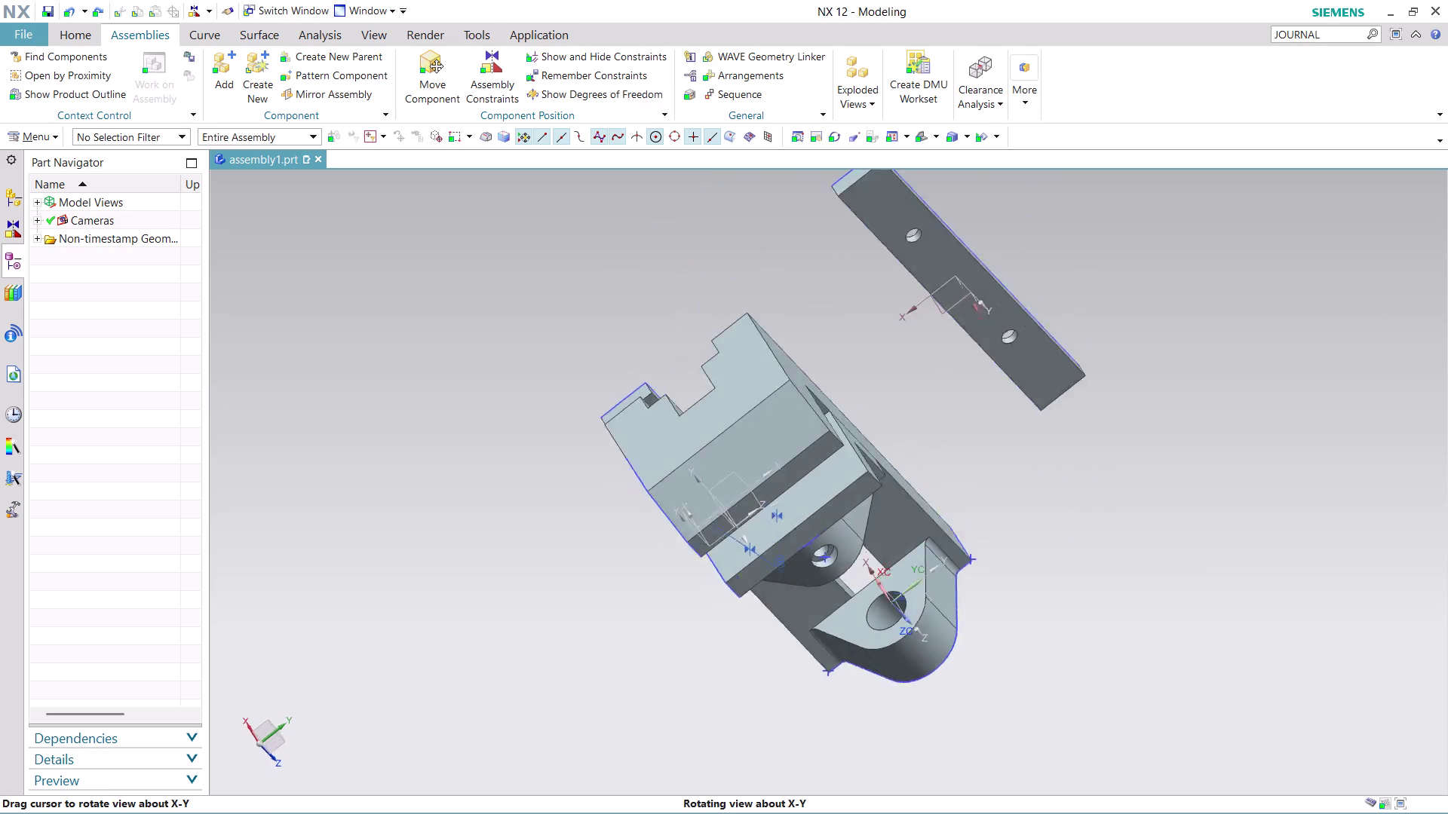
middle_drag(833, 325, 824, 484)
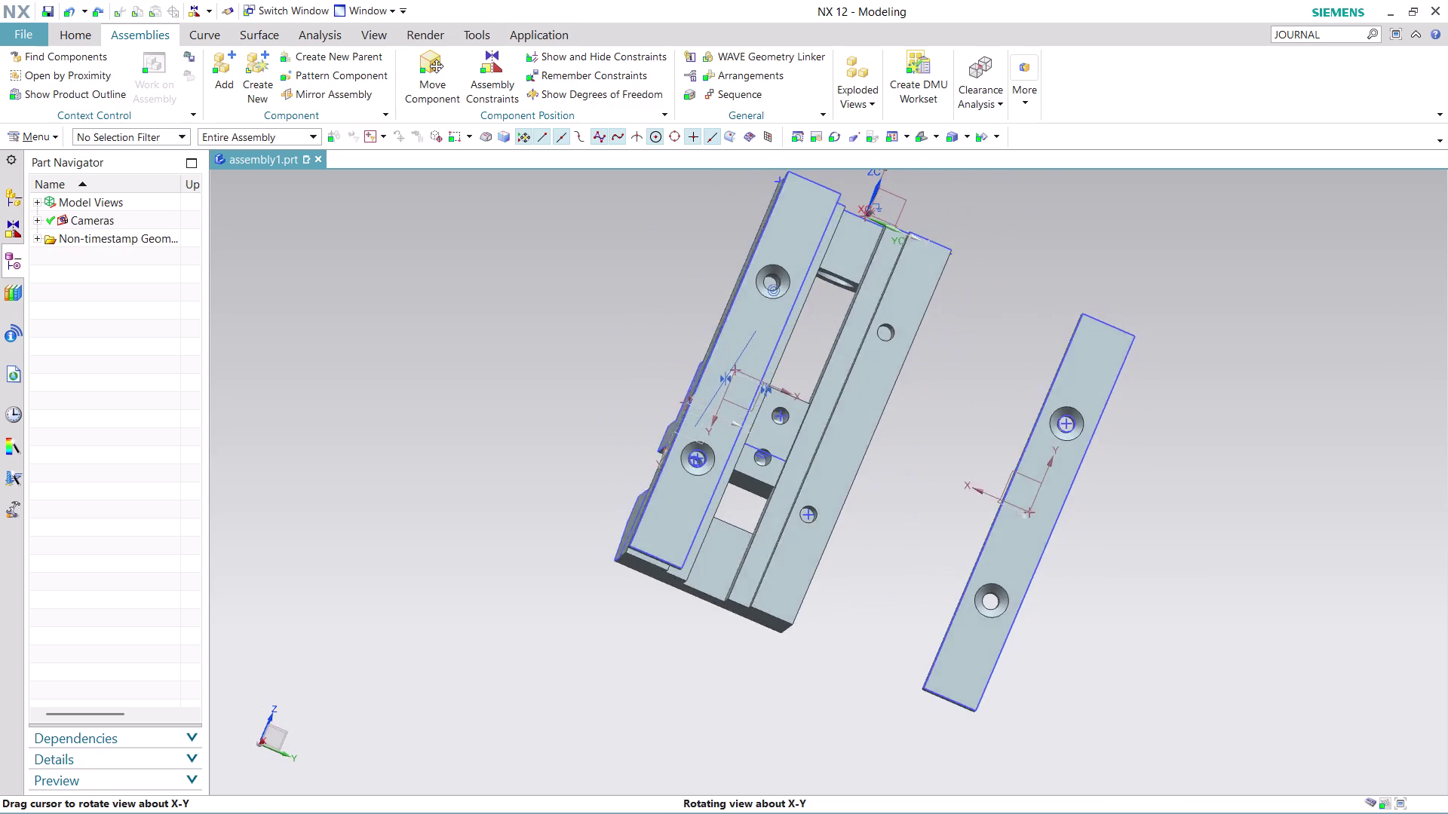
middle_drag(823, 484, 818, 488)
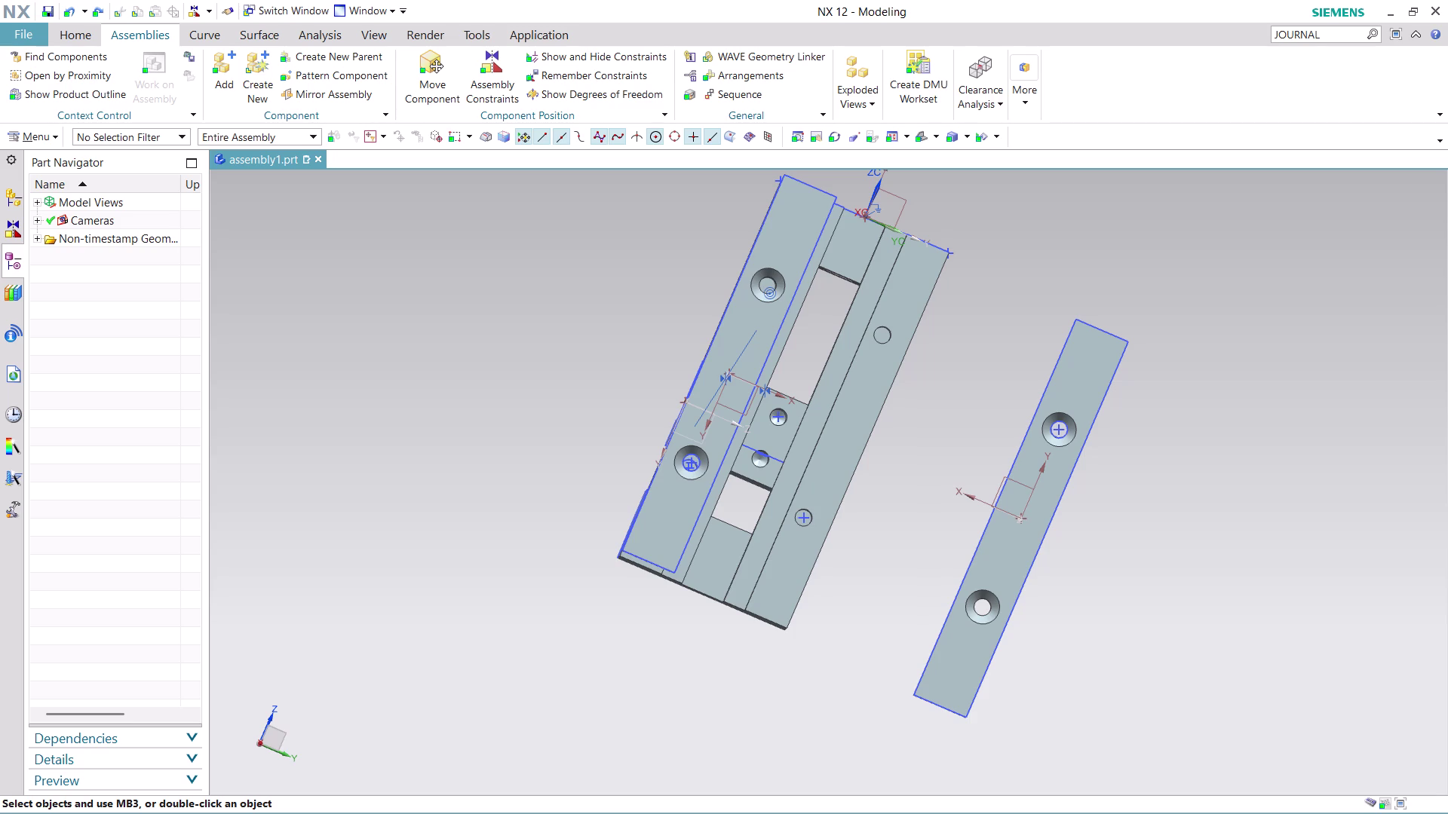
scroll(up, 3)
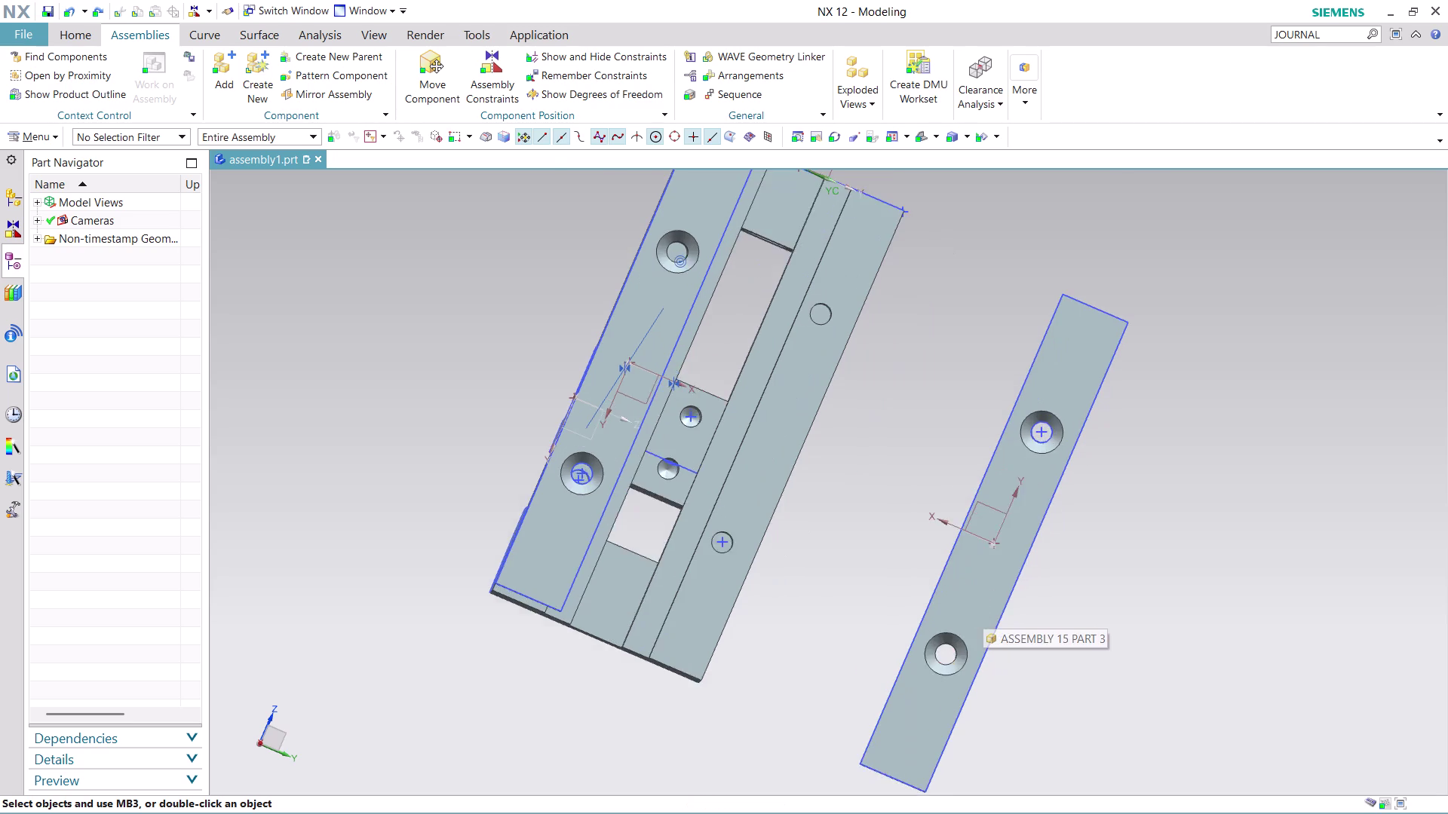
scroll(up, 3)
scroll(down, 3)
scroll(up, 3)
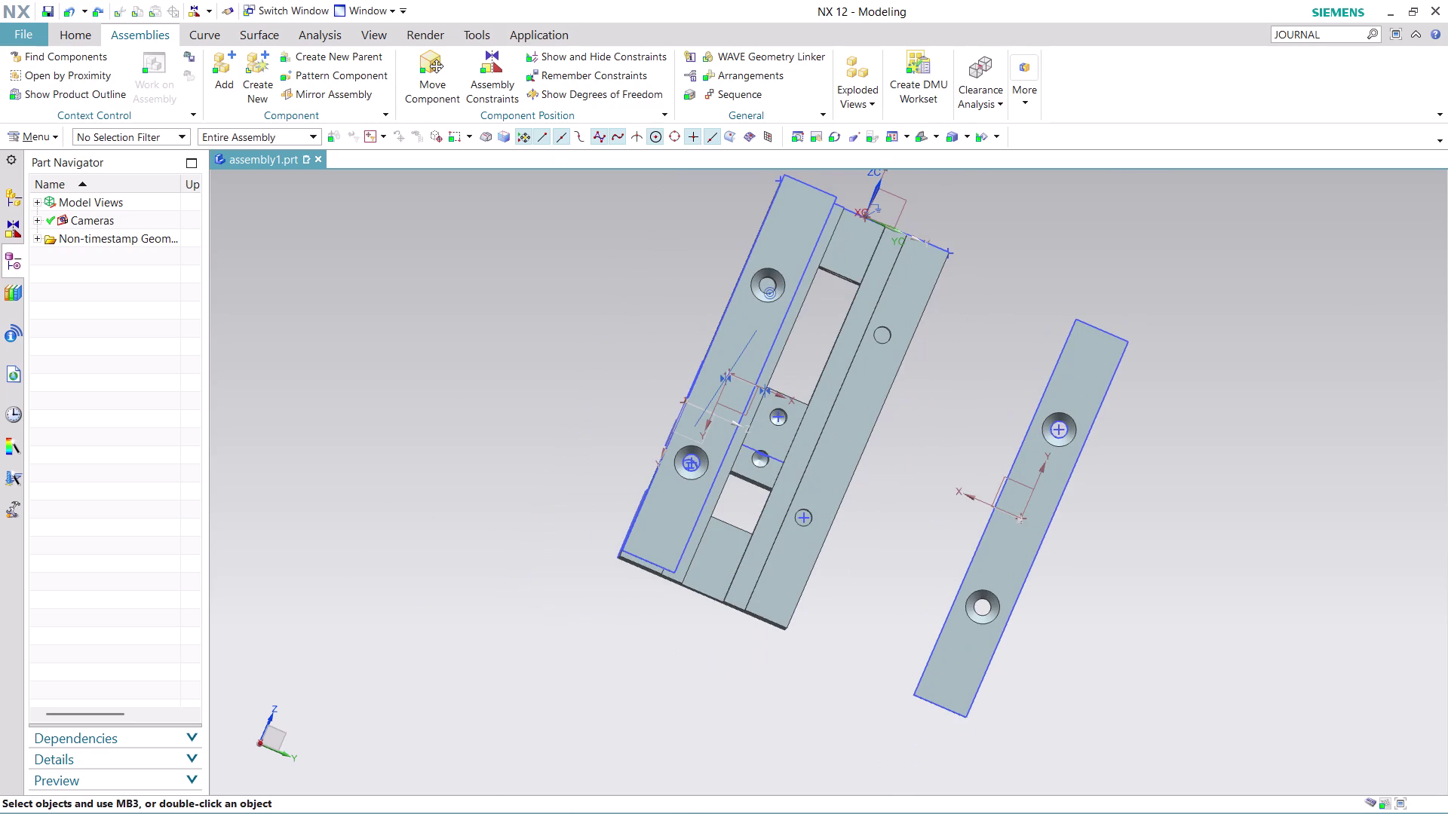
click(494, 60)
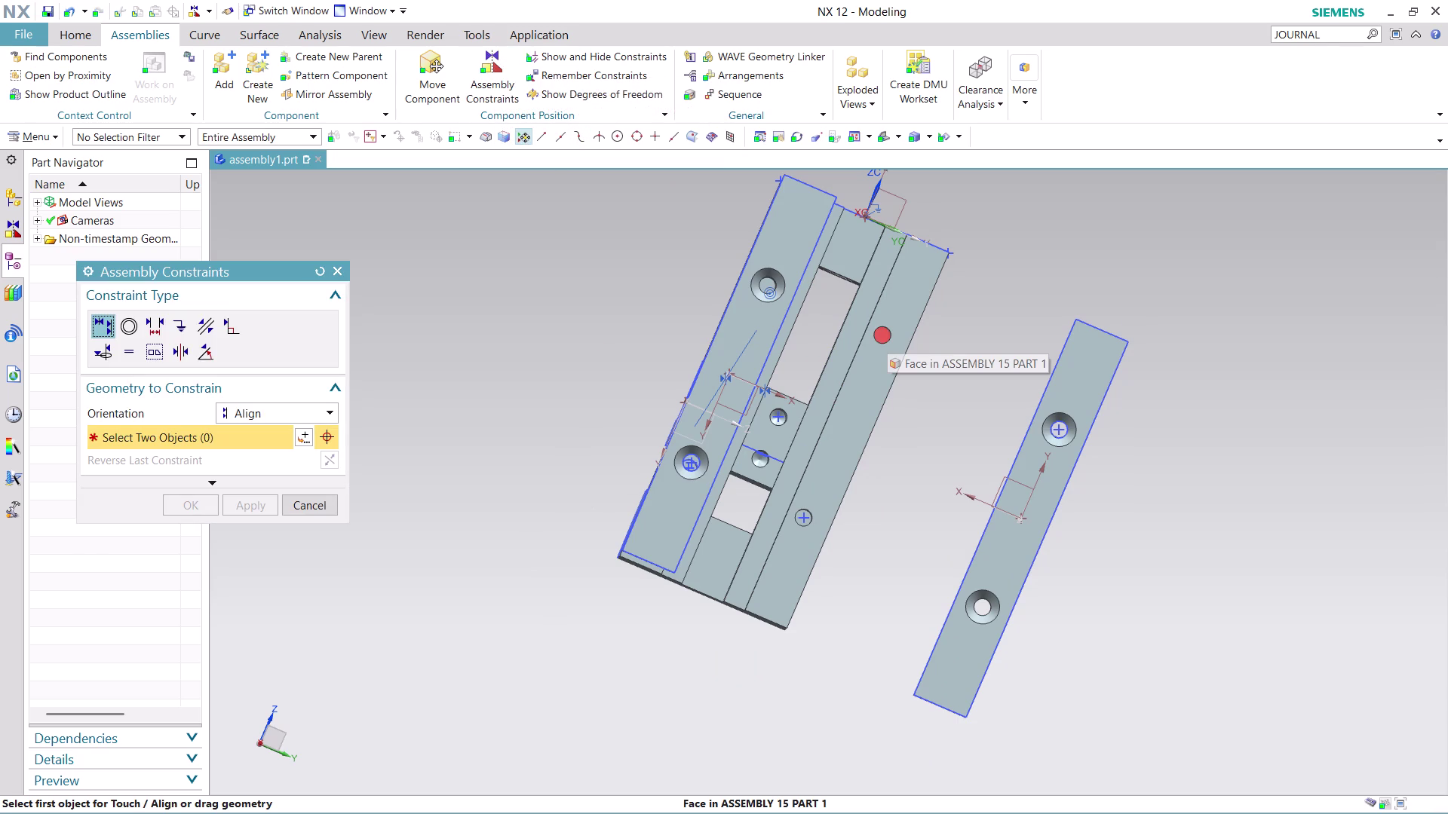
Choose the Concentric constraint and select the hole edge on the vise body.
scroll(up, 3)
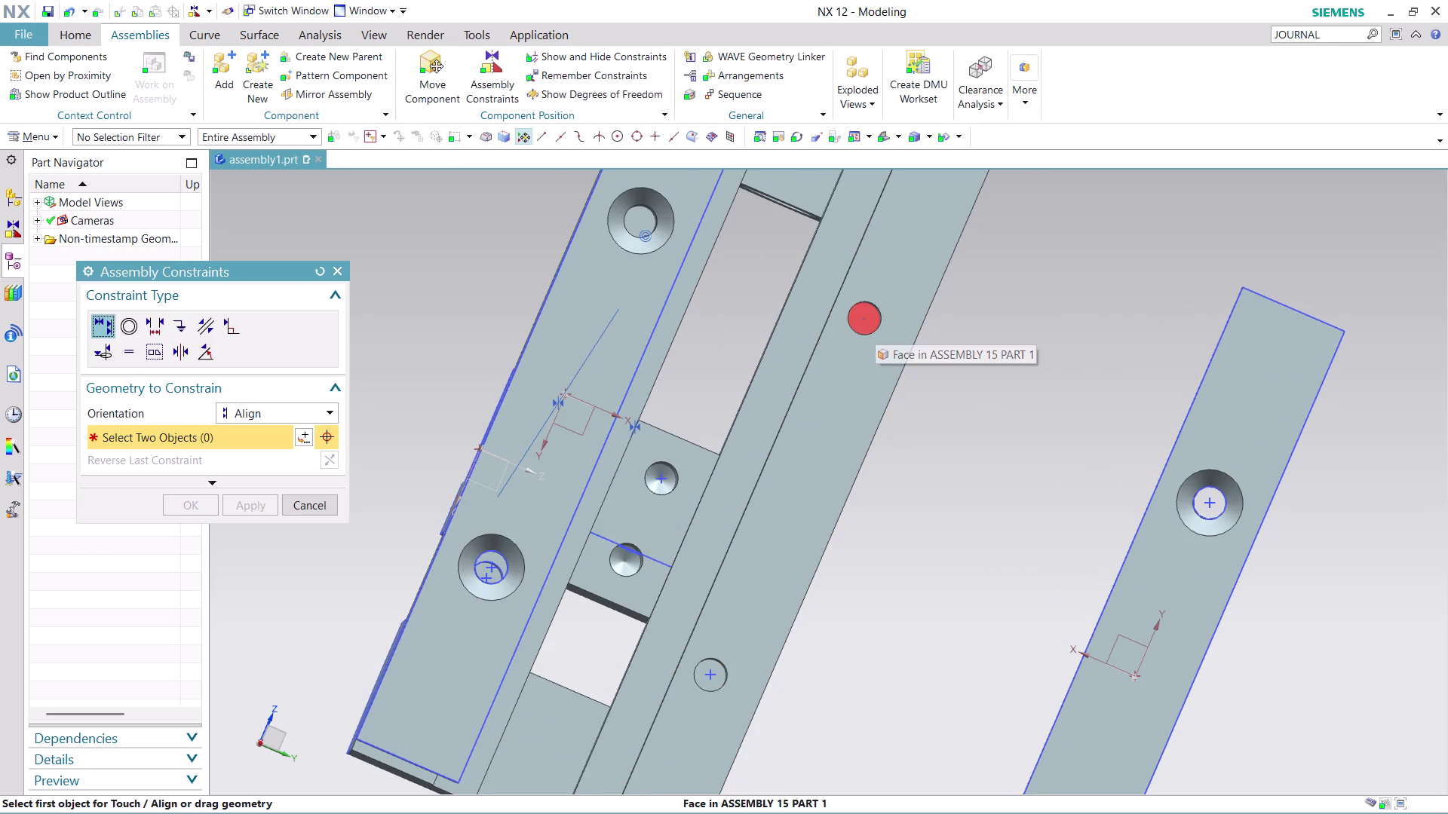
click(135, 327)
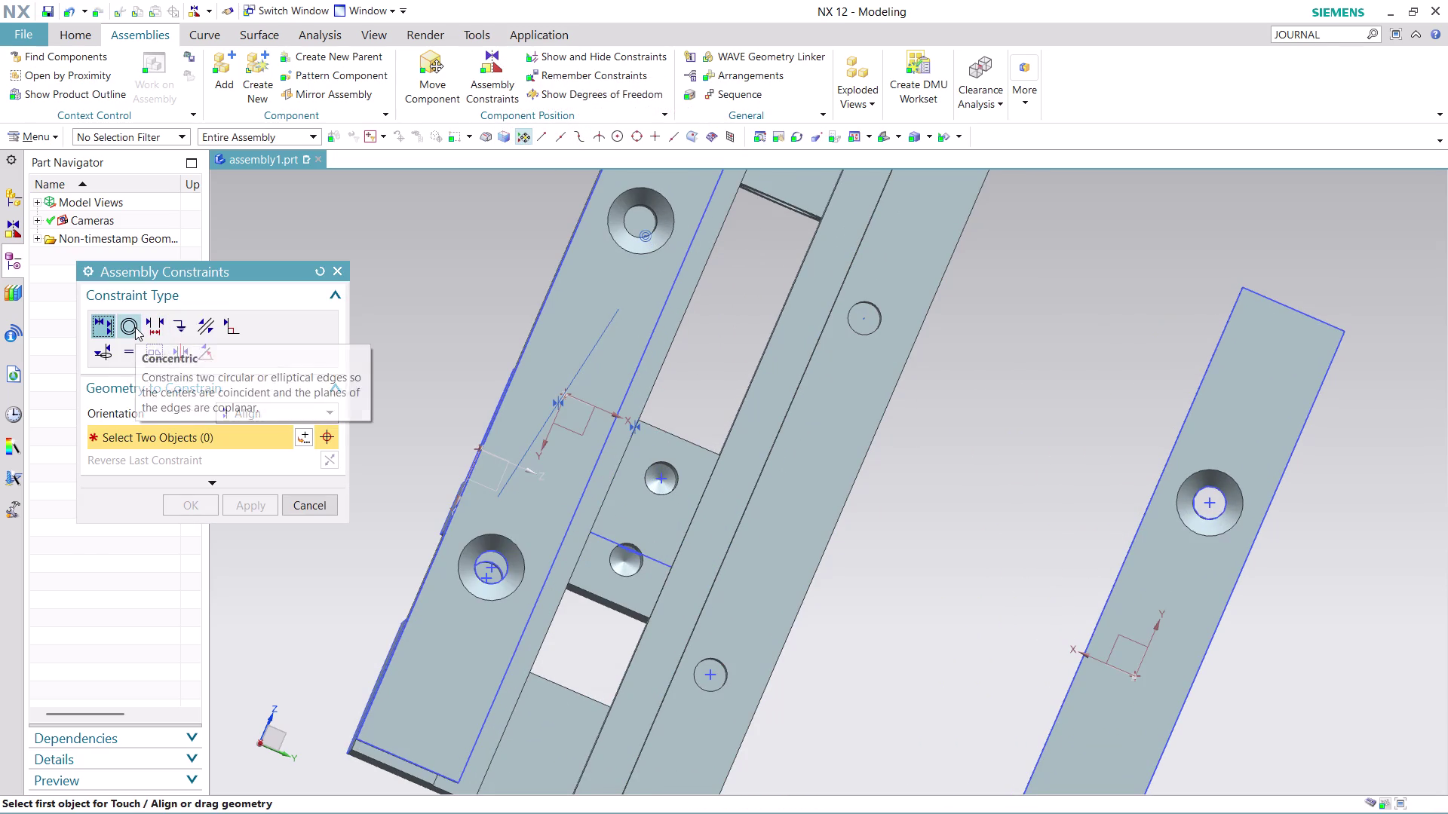
click(867, 335)
click(1226, 501)
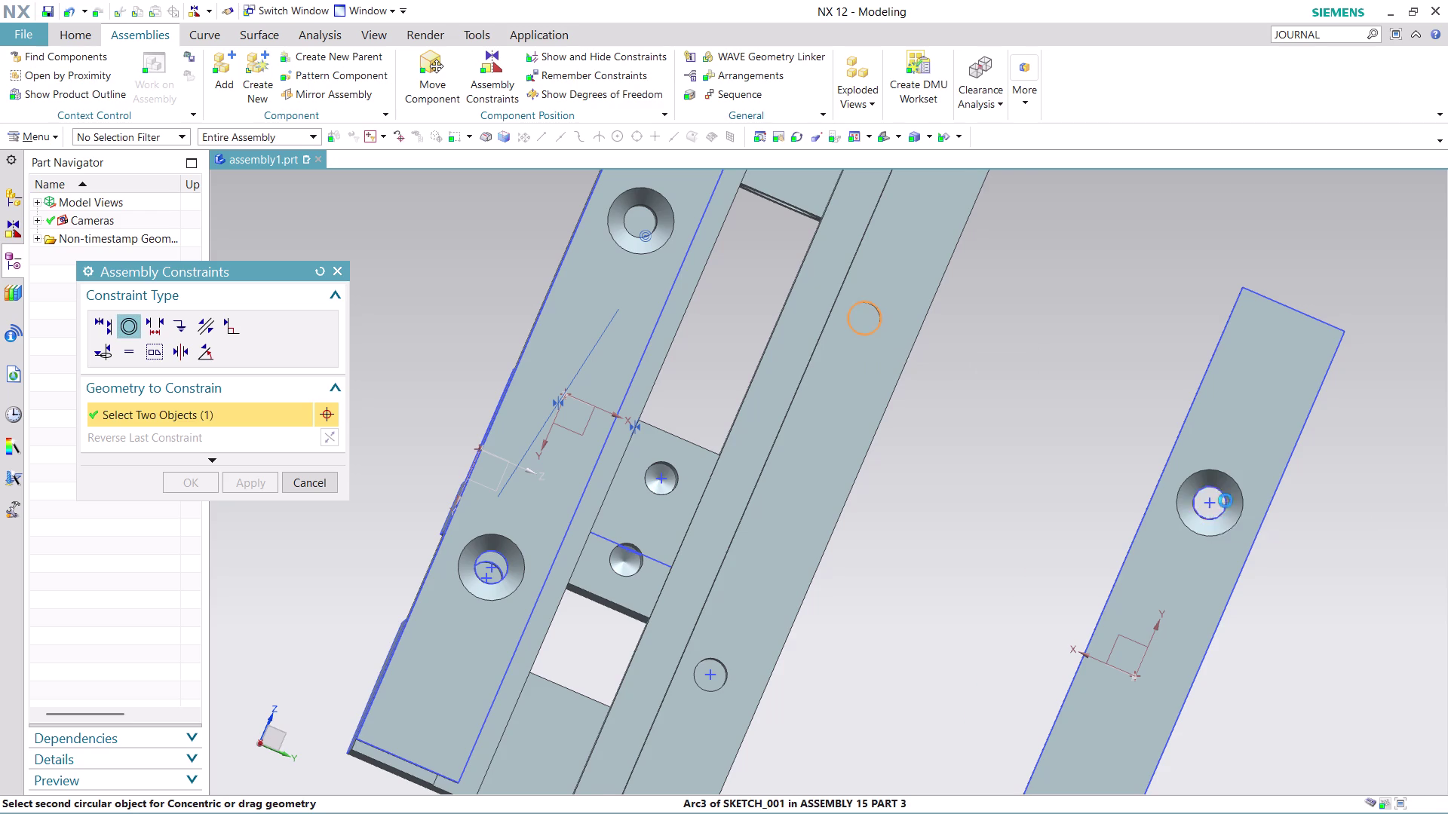
scroll(down, 3)
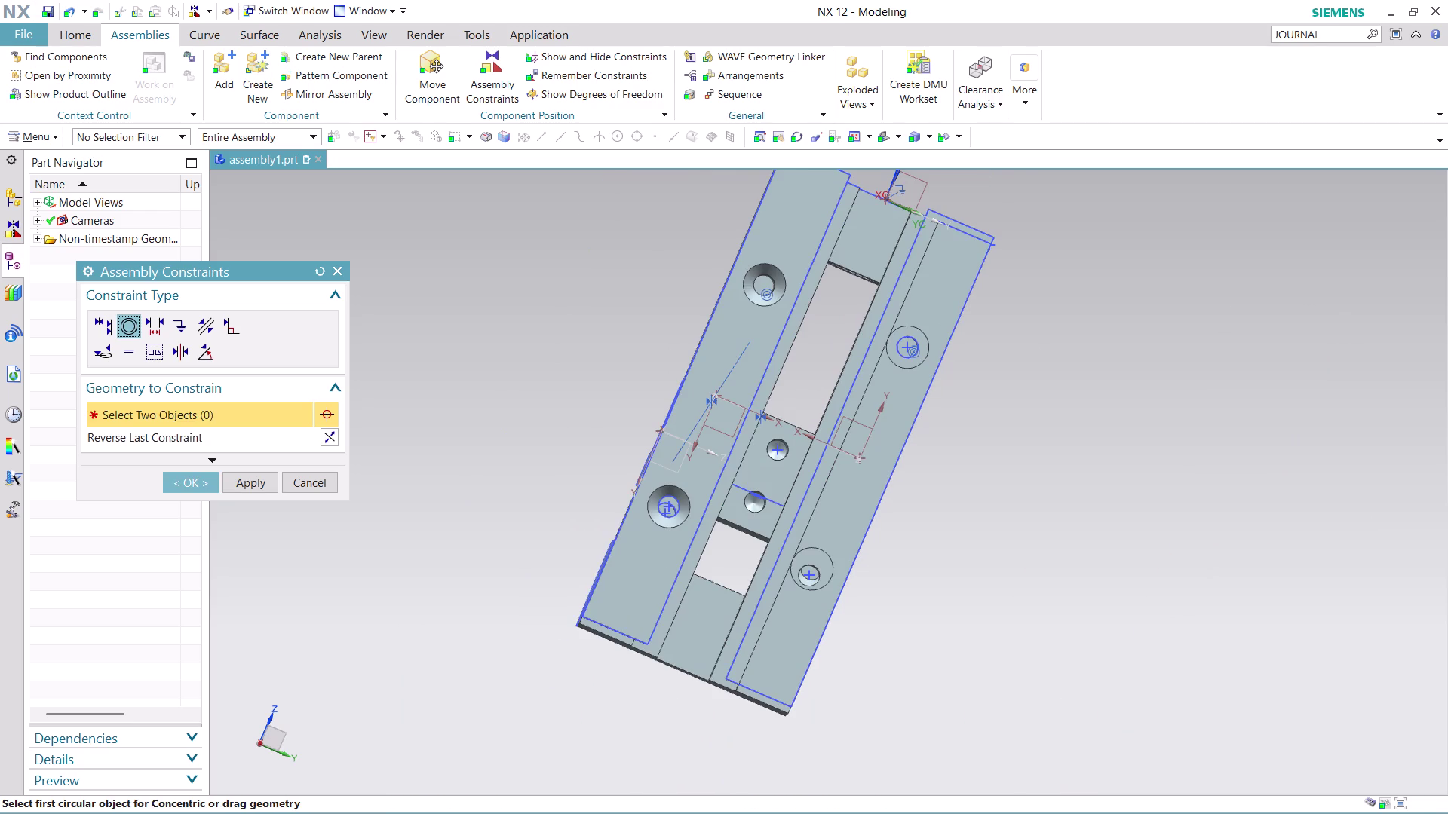
scroll(up, 3)
Orbit around to check the plate sits flush on the body, then press Ctrl+Z.
middle_drag(968, 404, 973, 371)
scroll(up, 3)
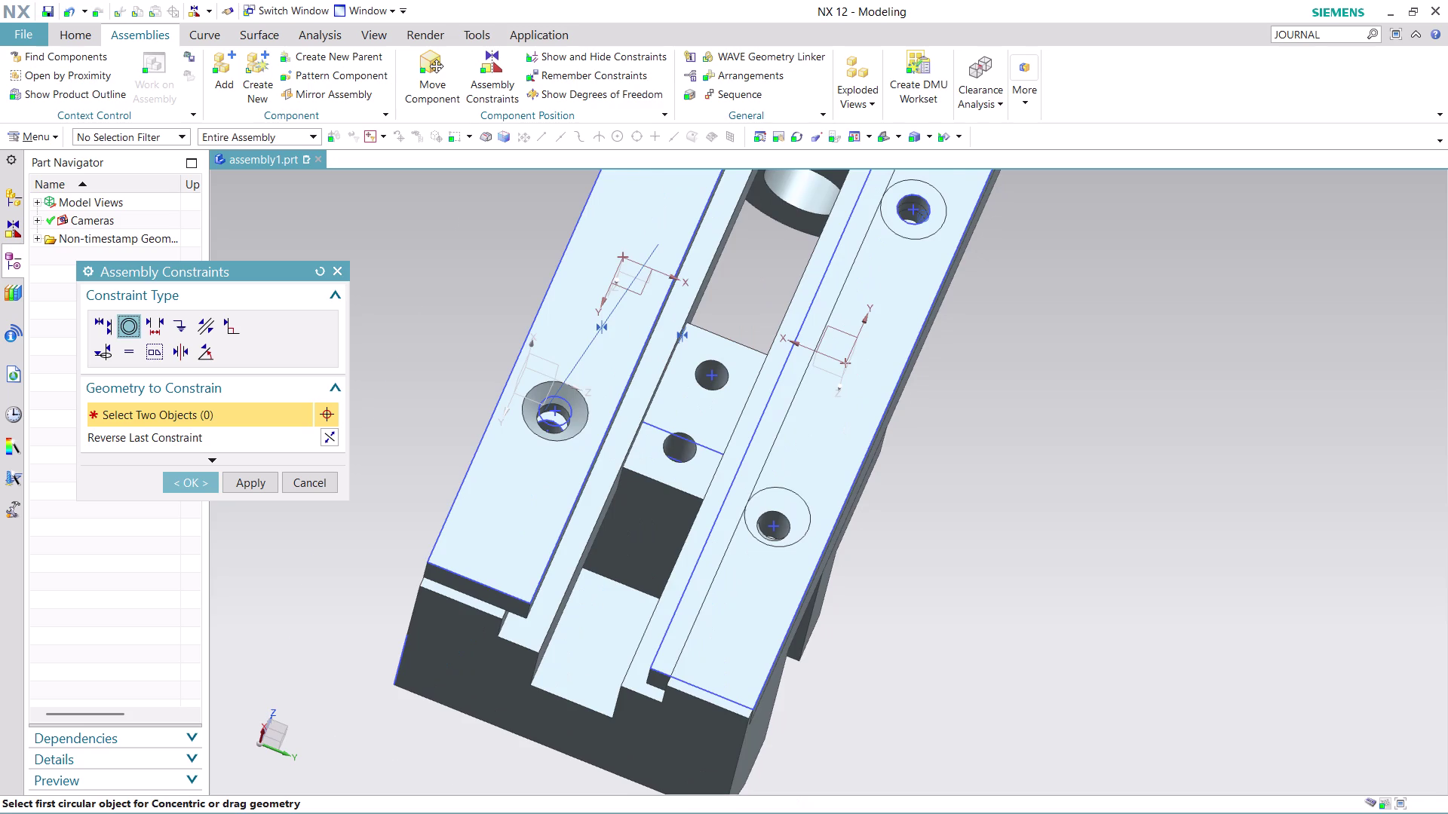
scroll(up, 3)
scroll(down, 3)
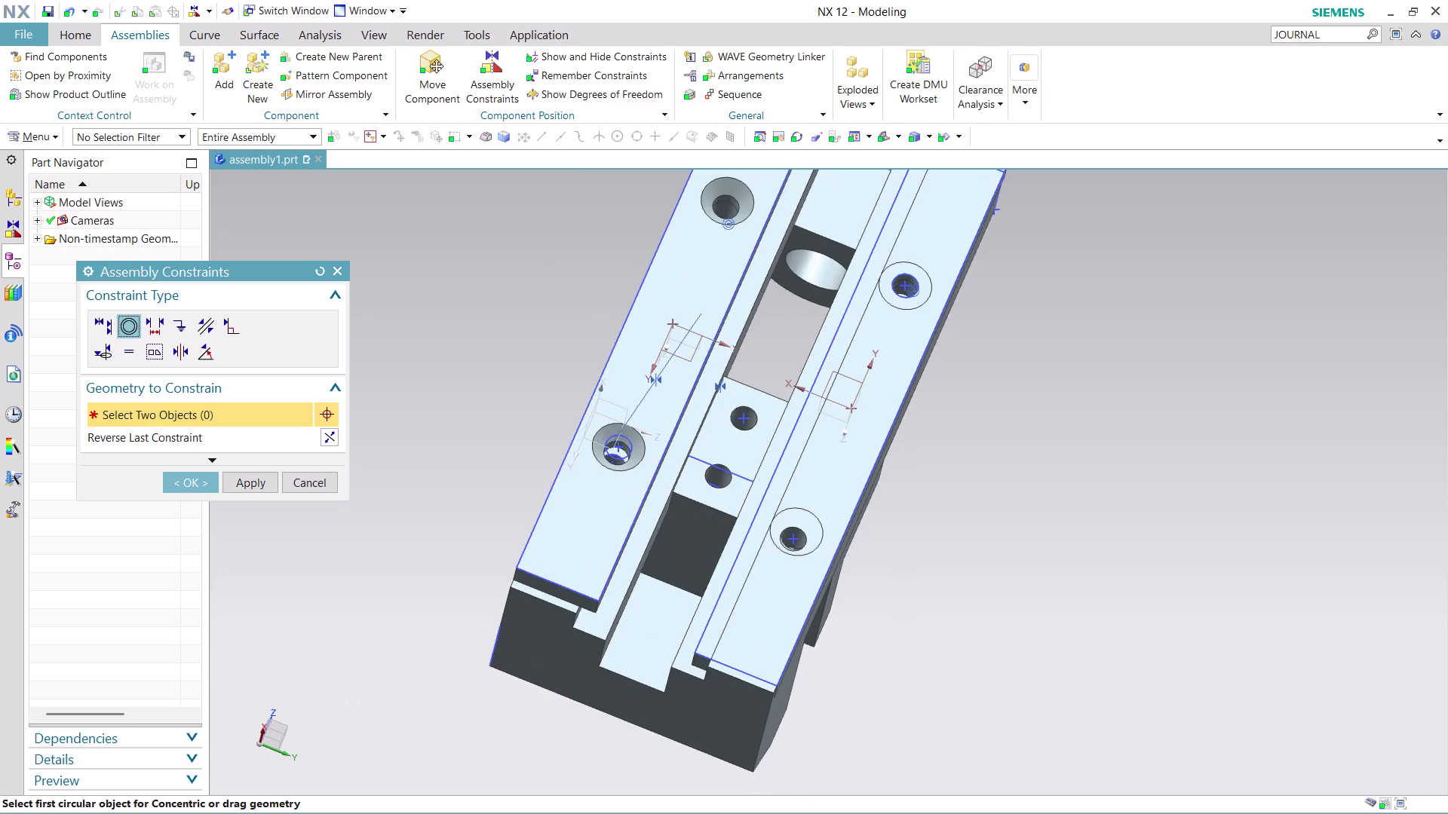
middle_drag(919, 502, 846, 436)
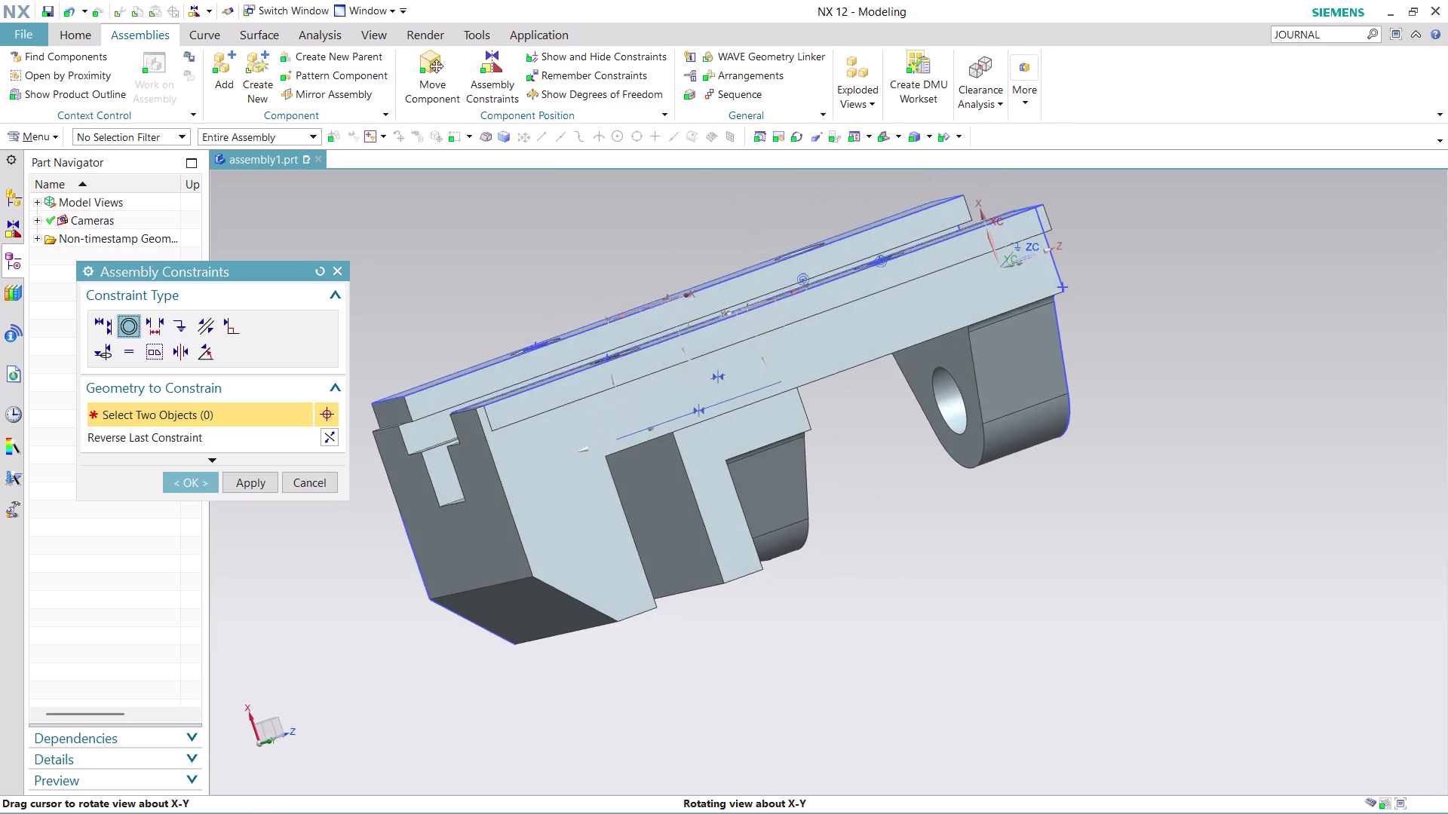
middle_drag(847, 435, 834, 454)
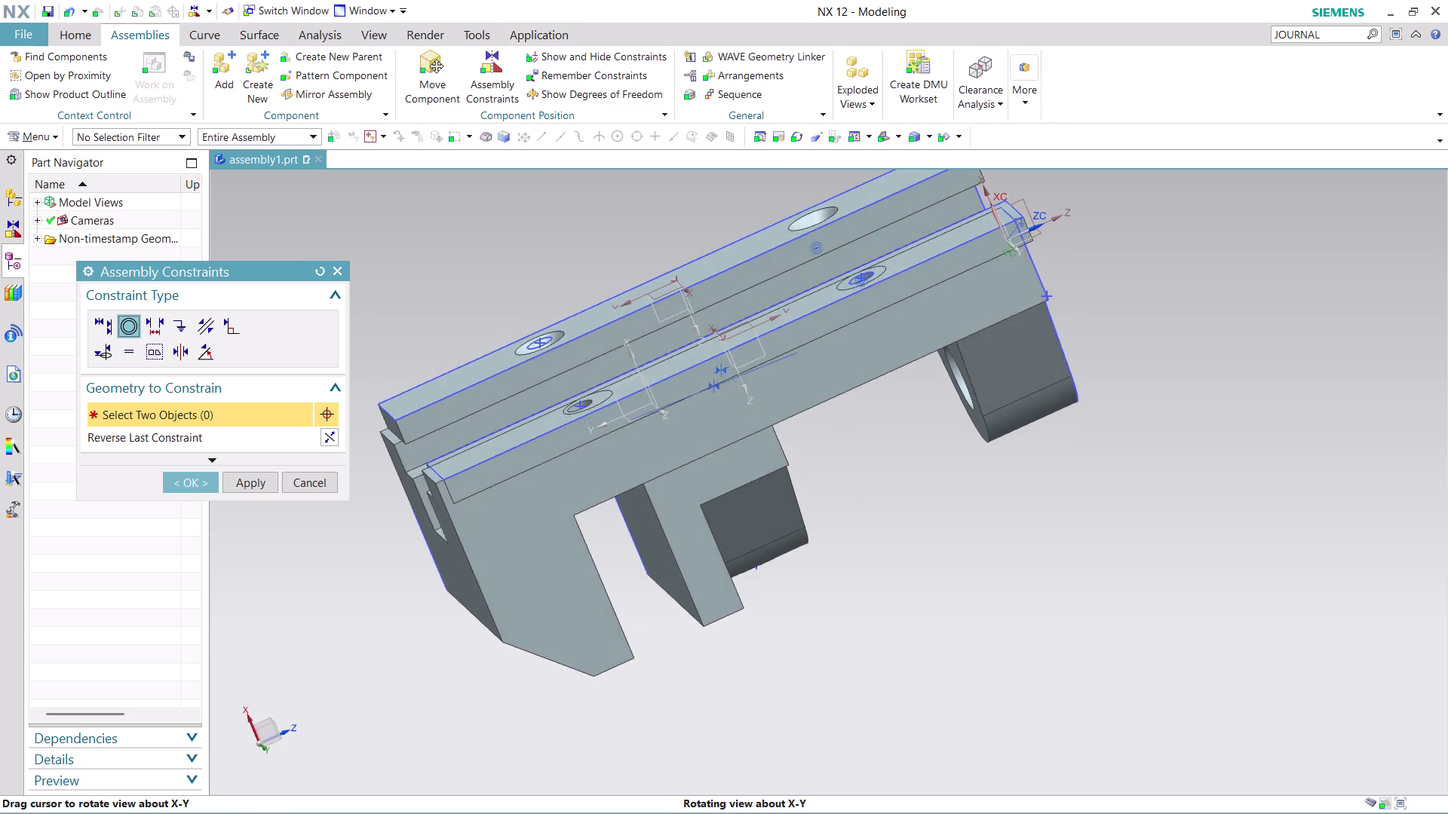
middle_drag(834, 454, 826, 450)
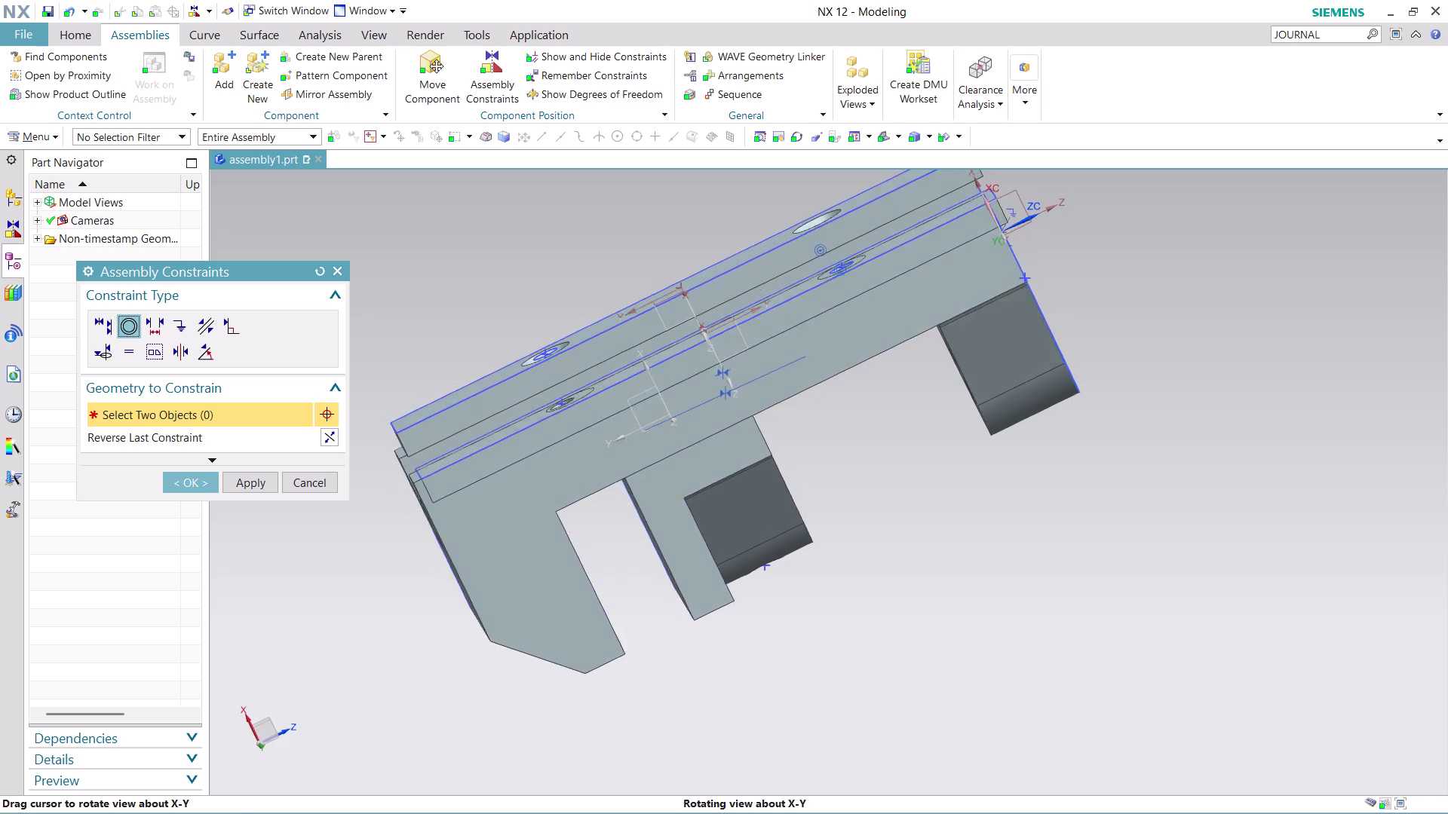
middle_drag(826, 451, 831, 452)
scroll(up, 3)
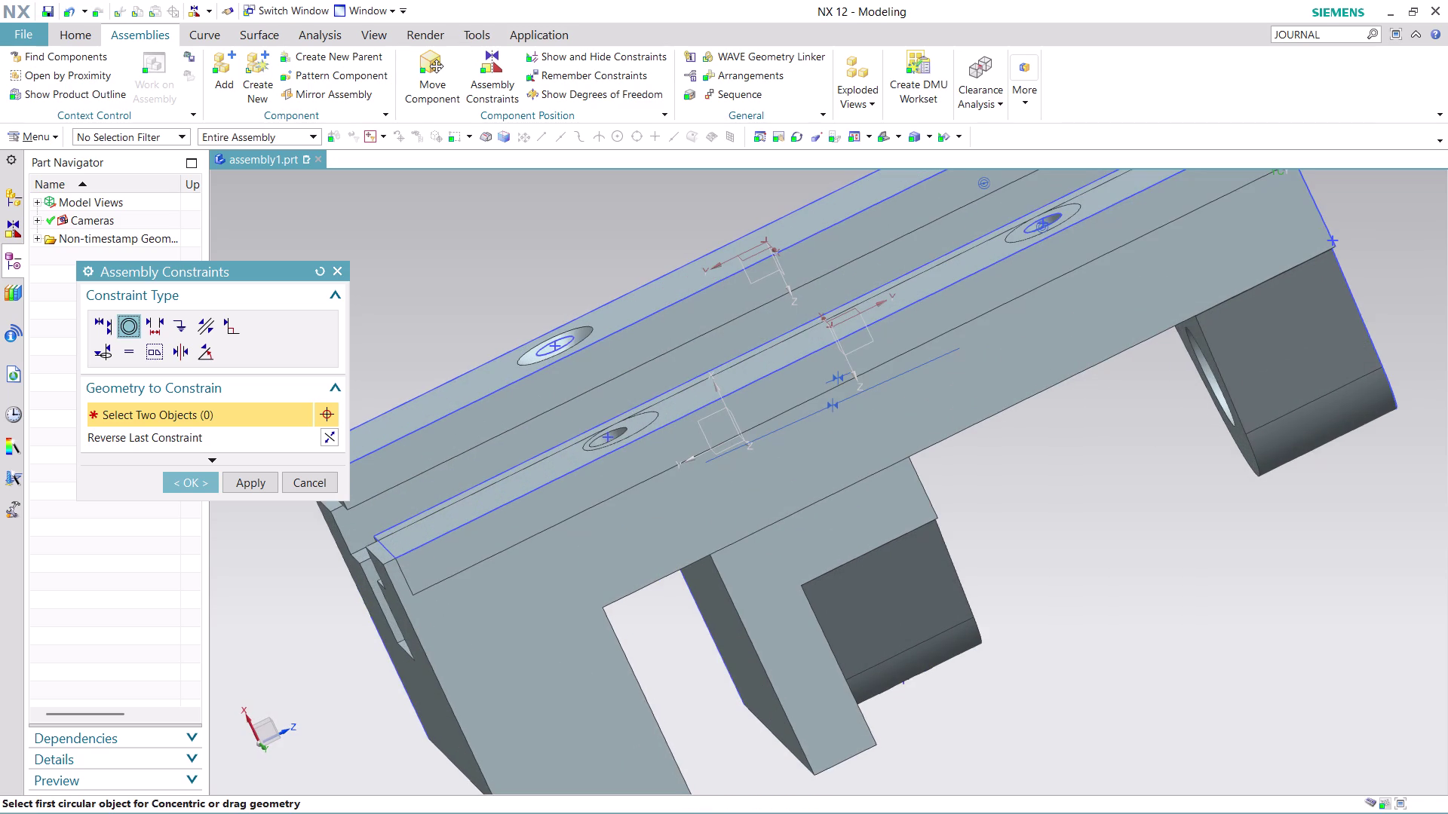
key(ctrl+z)
Orbit and zoom around the plate to inspect its countersunk holes against the vise body.
scroll(down, 3)
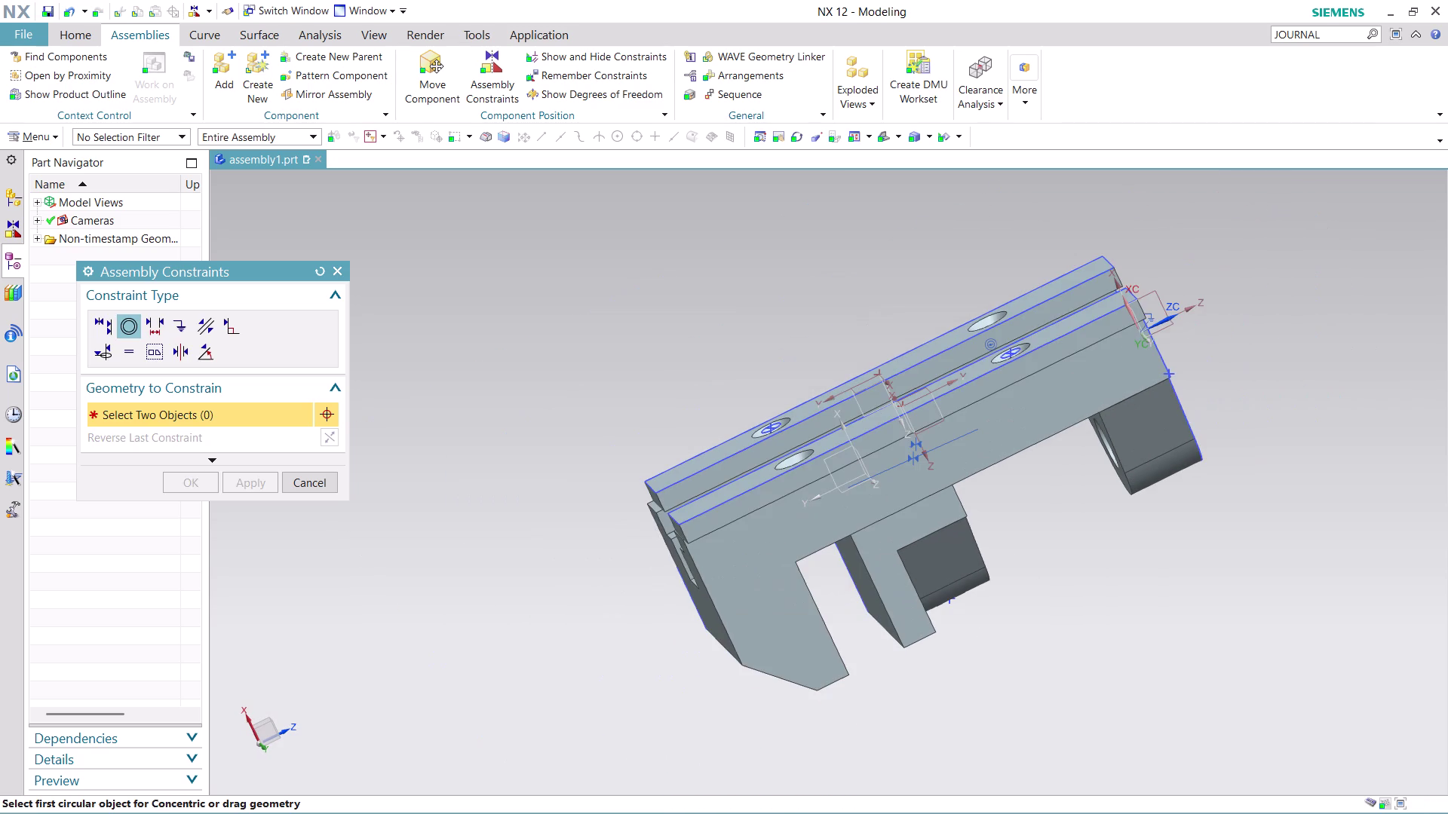
scroll(up, 3)
middle_drag(841, 276, 856, 303)
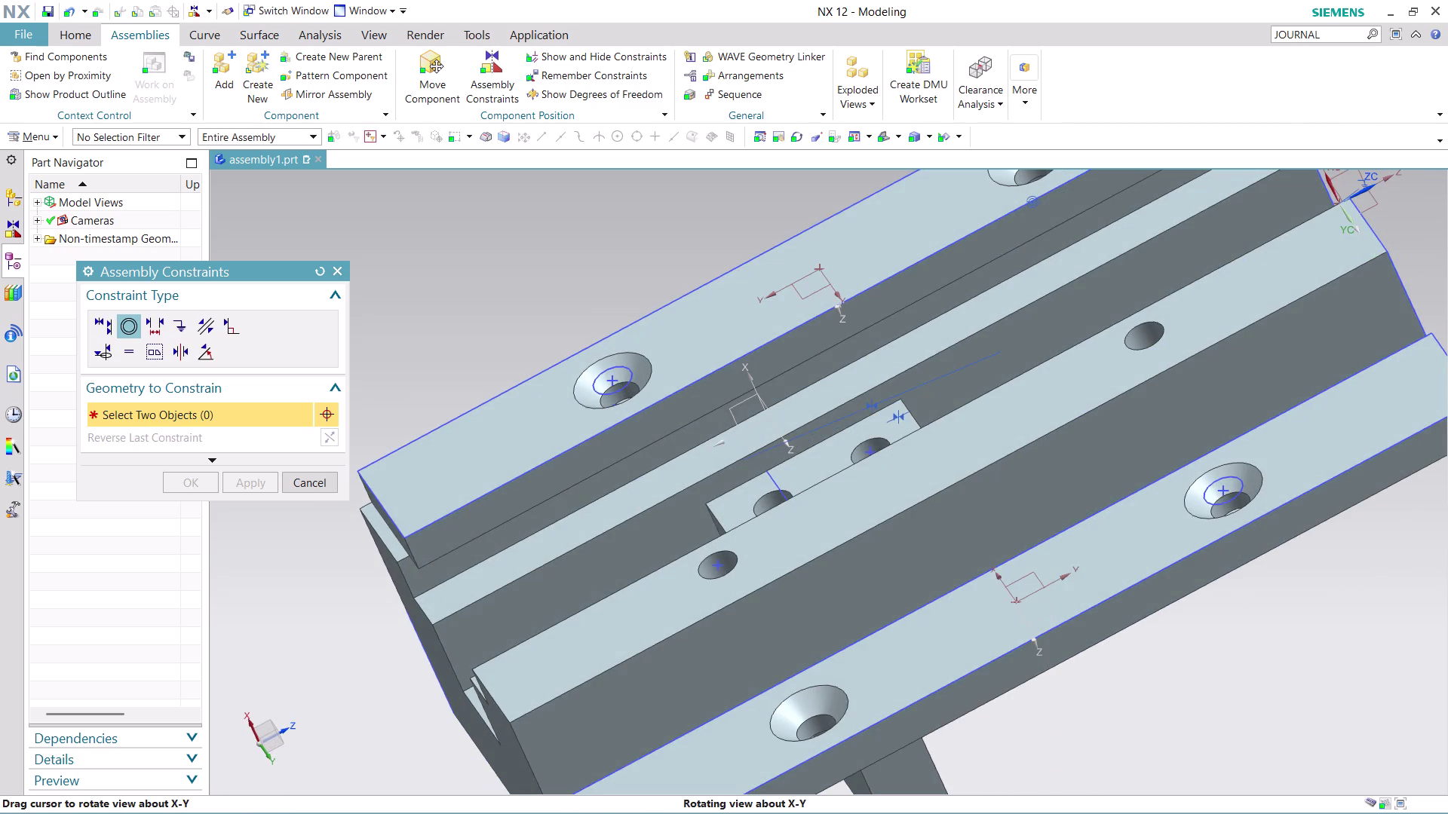
middle_drag(856, 303, 858, 297)
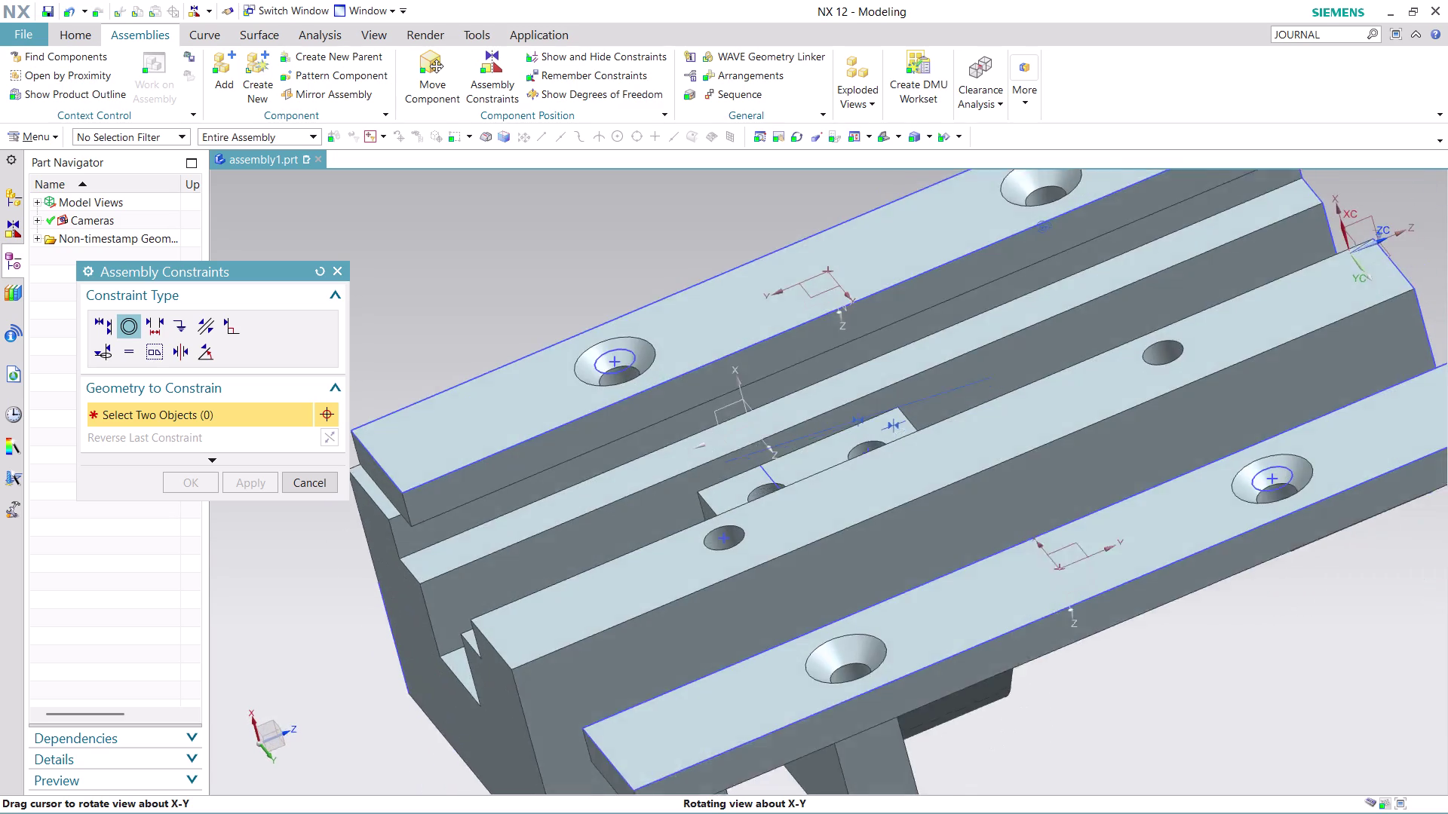
middle_drag(858, 298, 875, 311)
scroll(up, 3)
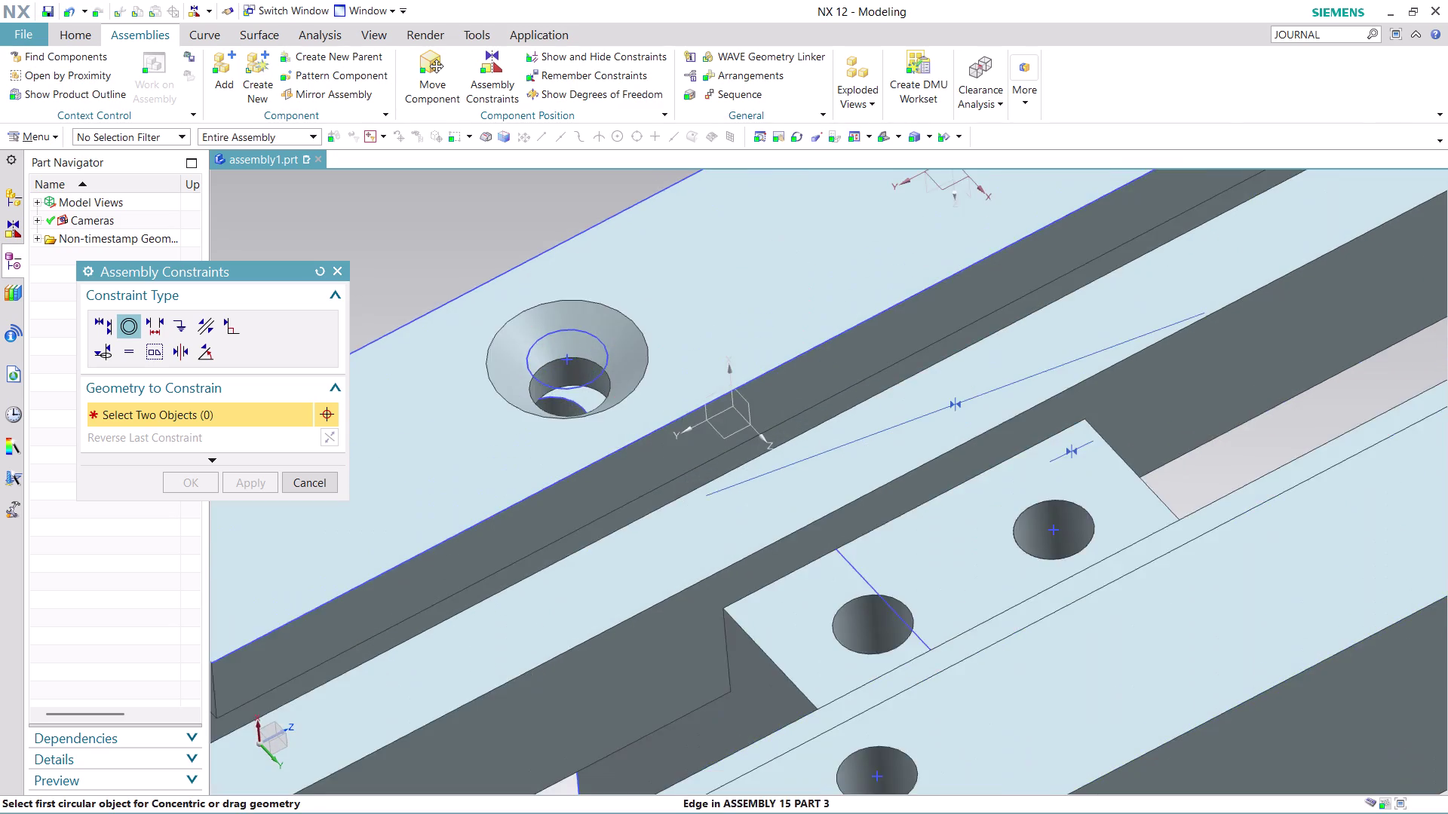
scroll(down, 3)
middle_drag(674, 220, 706, 336)
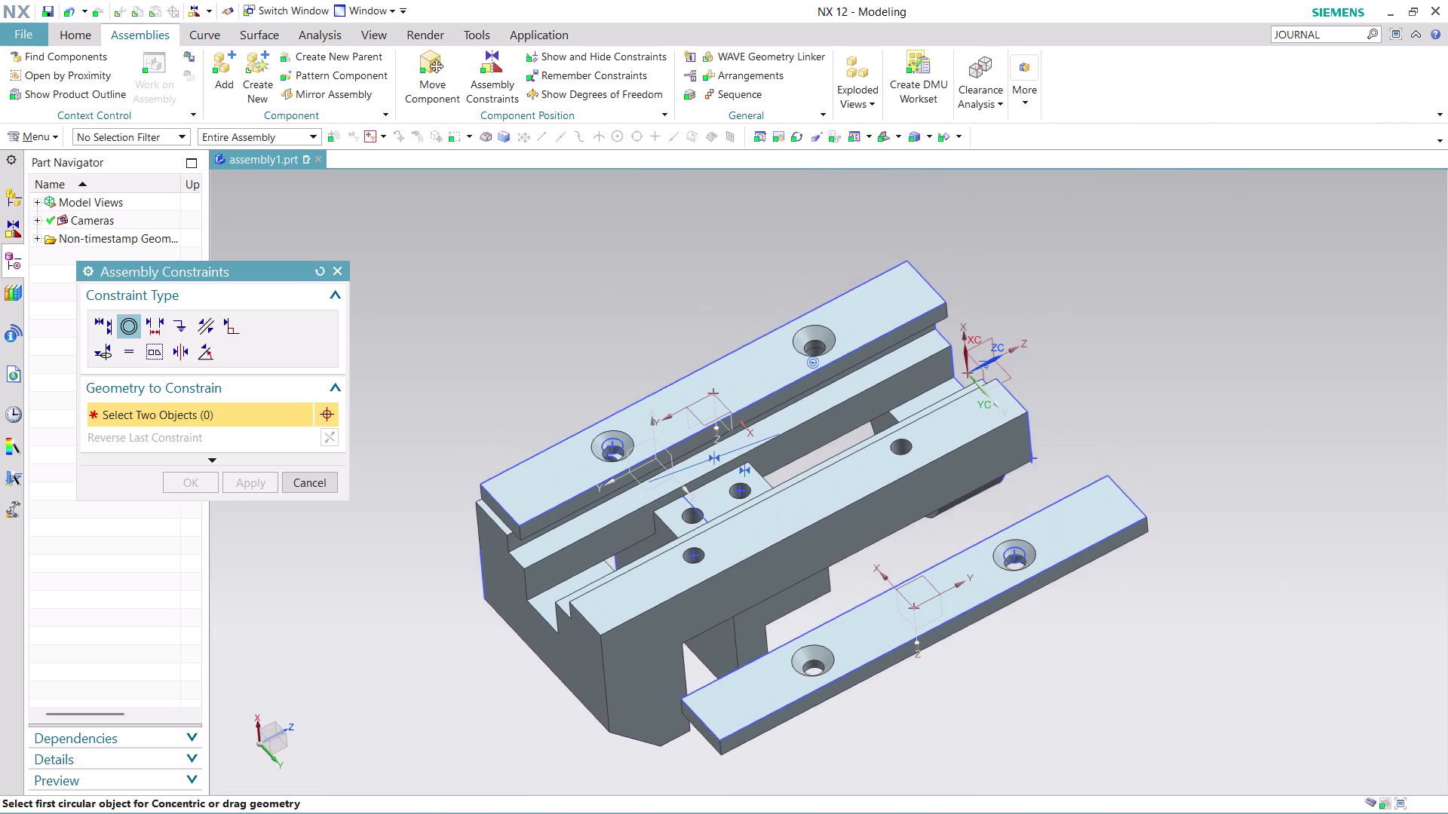
middle_drag(705, 336, 708, 392)
scroll(up, 3)
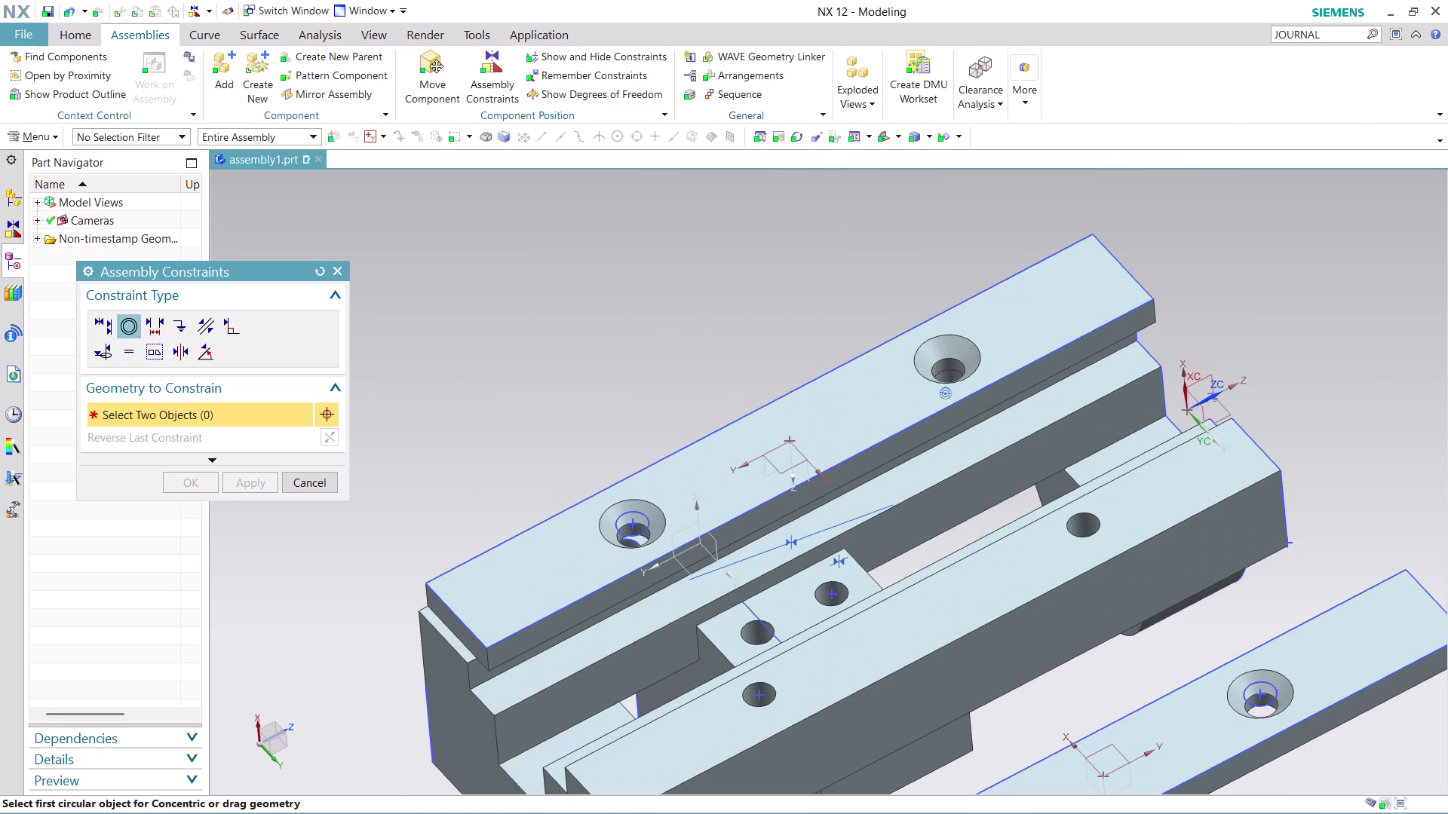
scroll(up, 3)
middle_drag(949, 260, 949, 308)
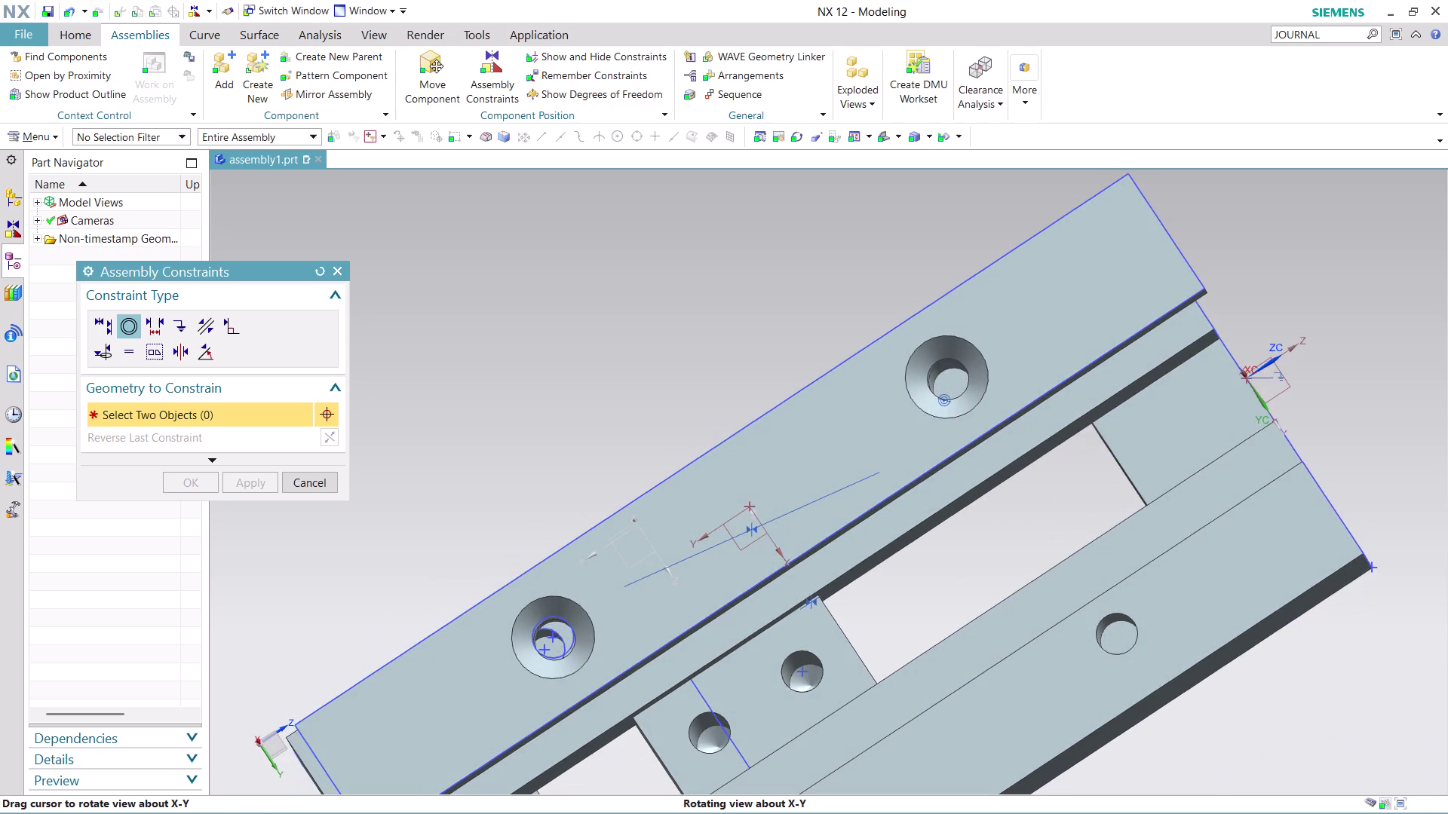
middle_drag(949, 308, 950, 313)
scroll(up, 3)
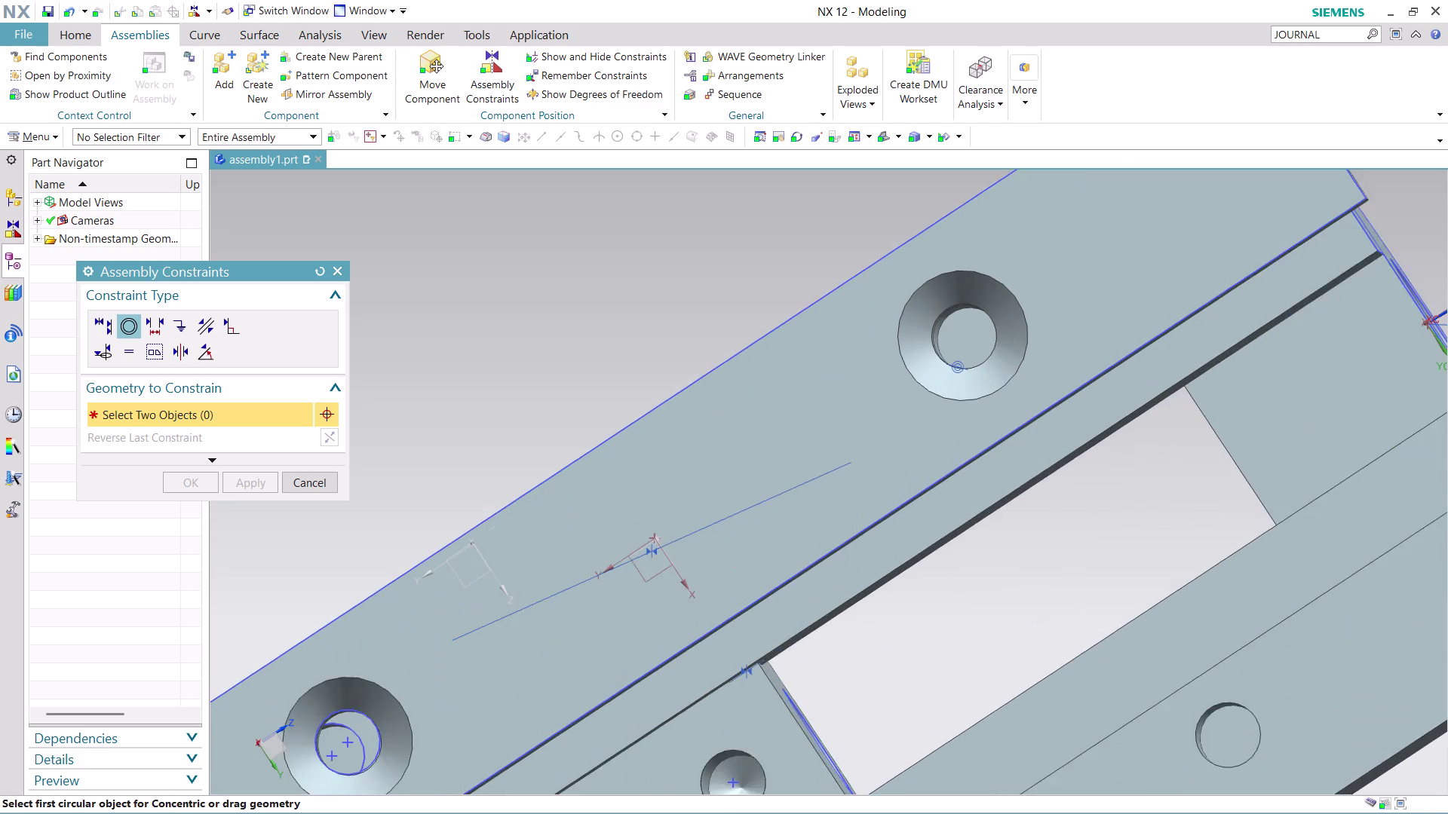
scroll(up, 3)
middle_drag(1088, 515, 1103, 545)
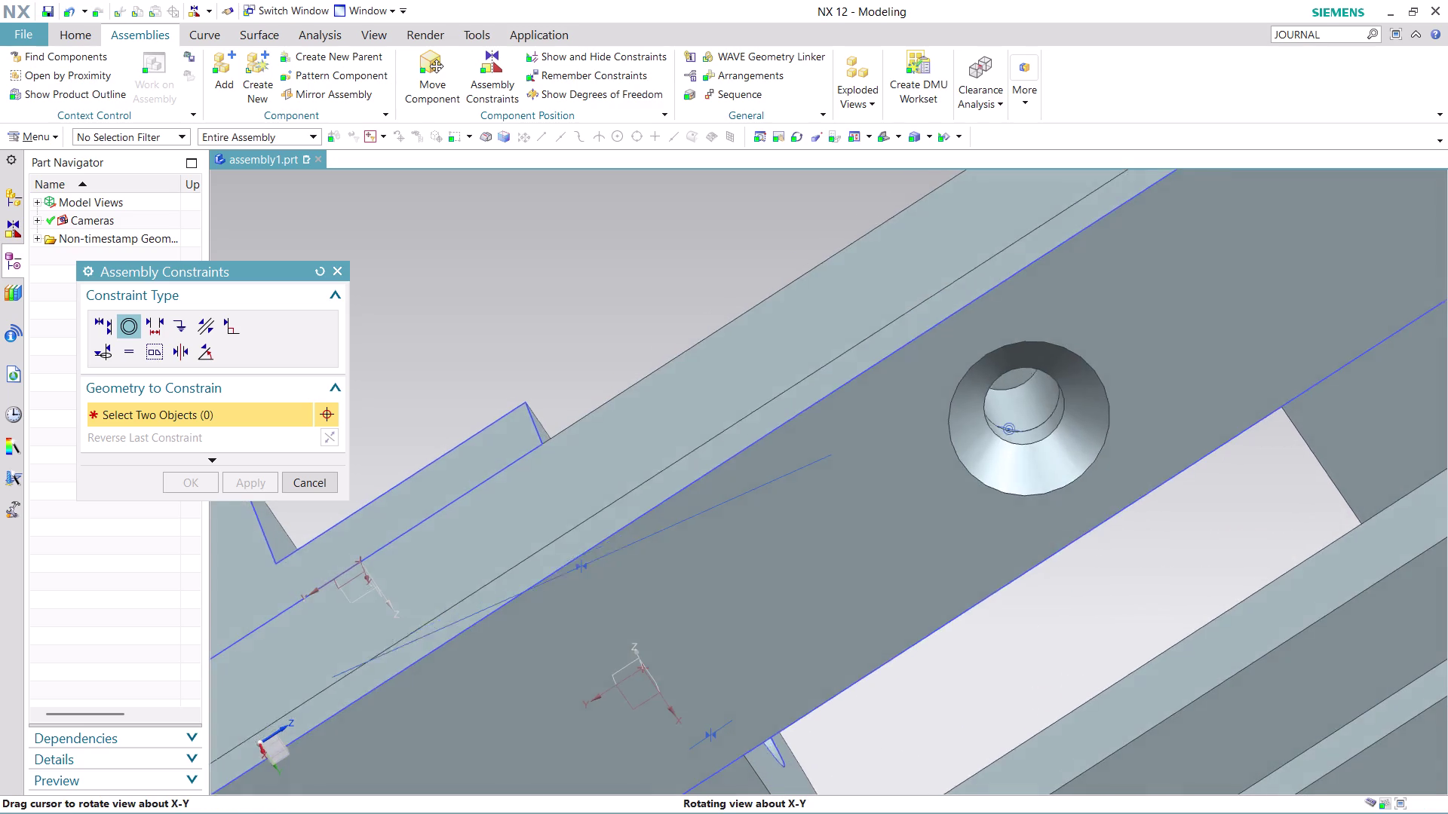
middle_drag(1103, 545, 1097, 519)
scroll(down, 3)
scroll(up, 3)
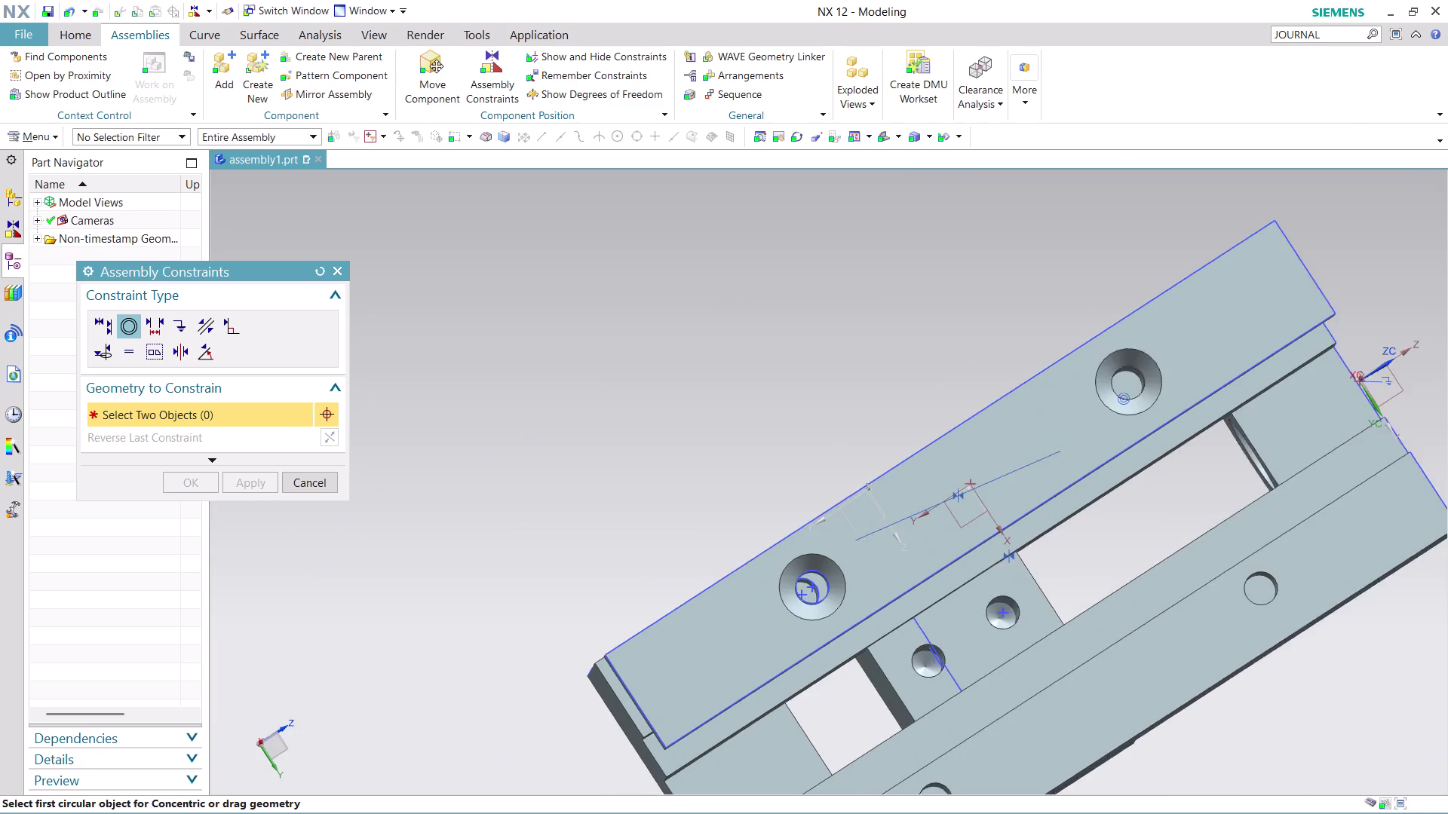
scroll(up, 3)
scroll(up, 3)
scroll(down, 3)
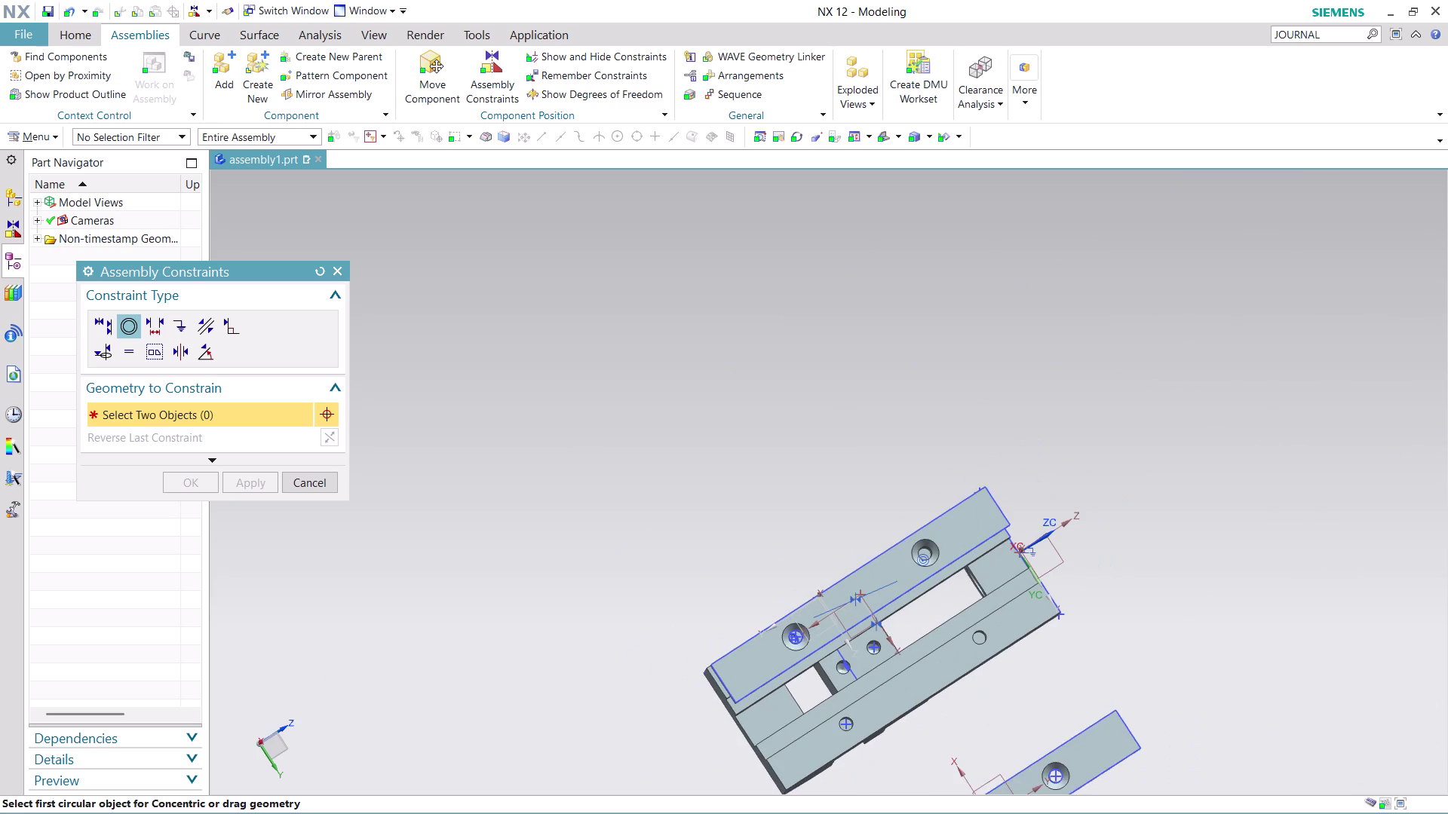
middle_drag(1027, 704, 918, 555)
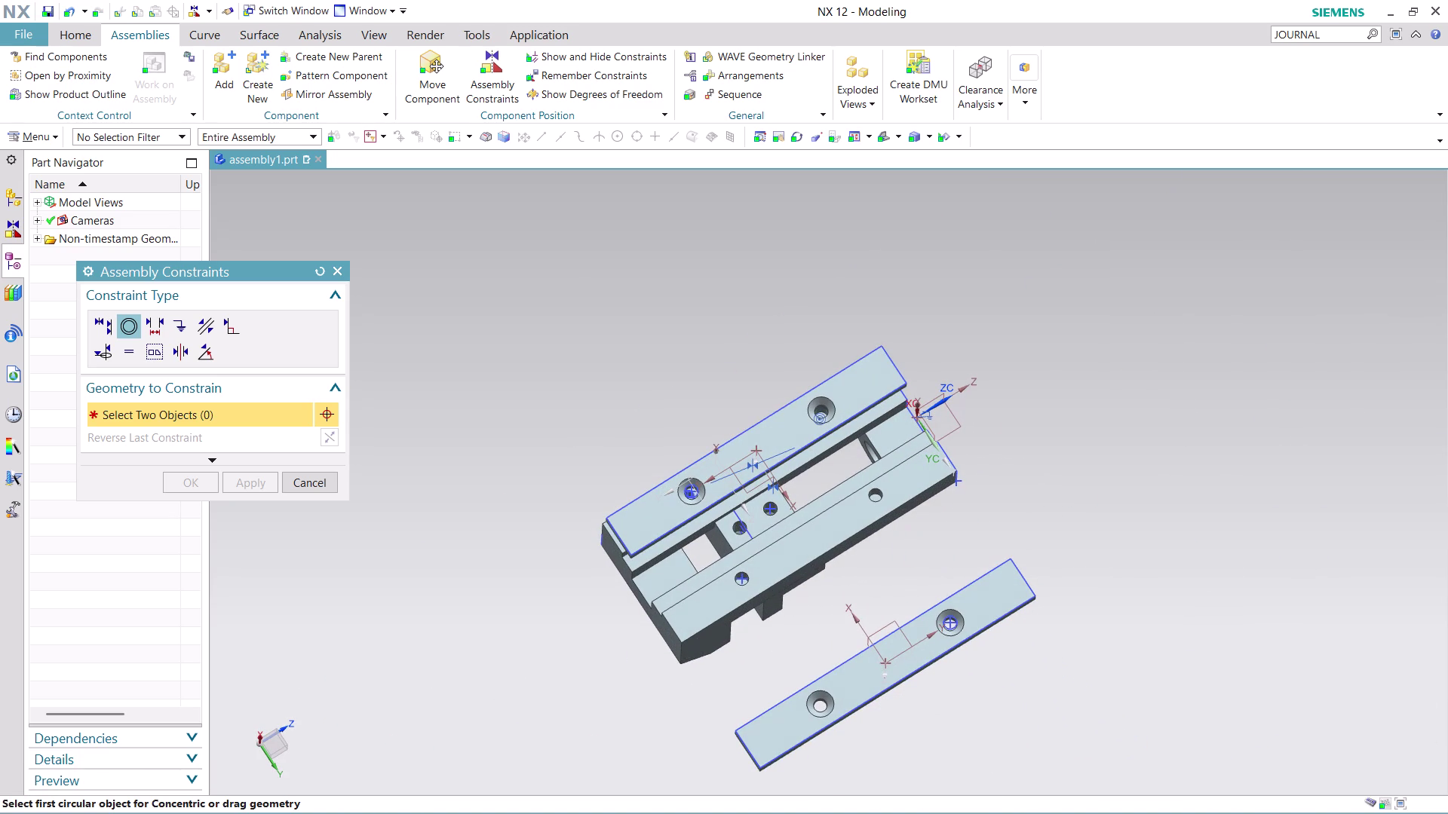
middle_drag(880, 559, 831, 452)
scroll(down, 3)
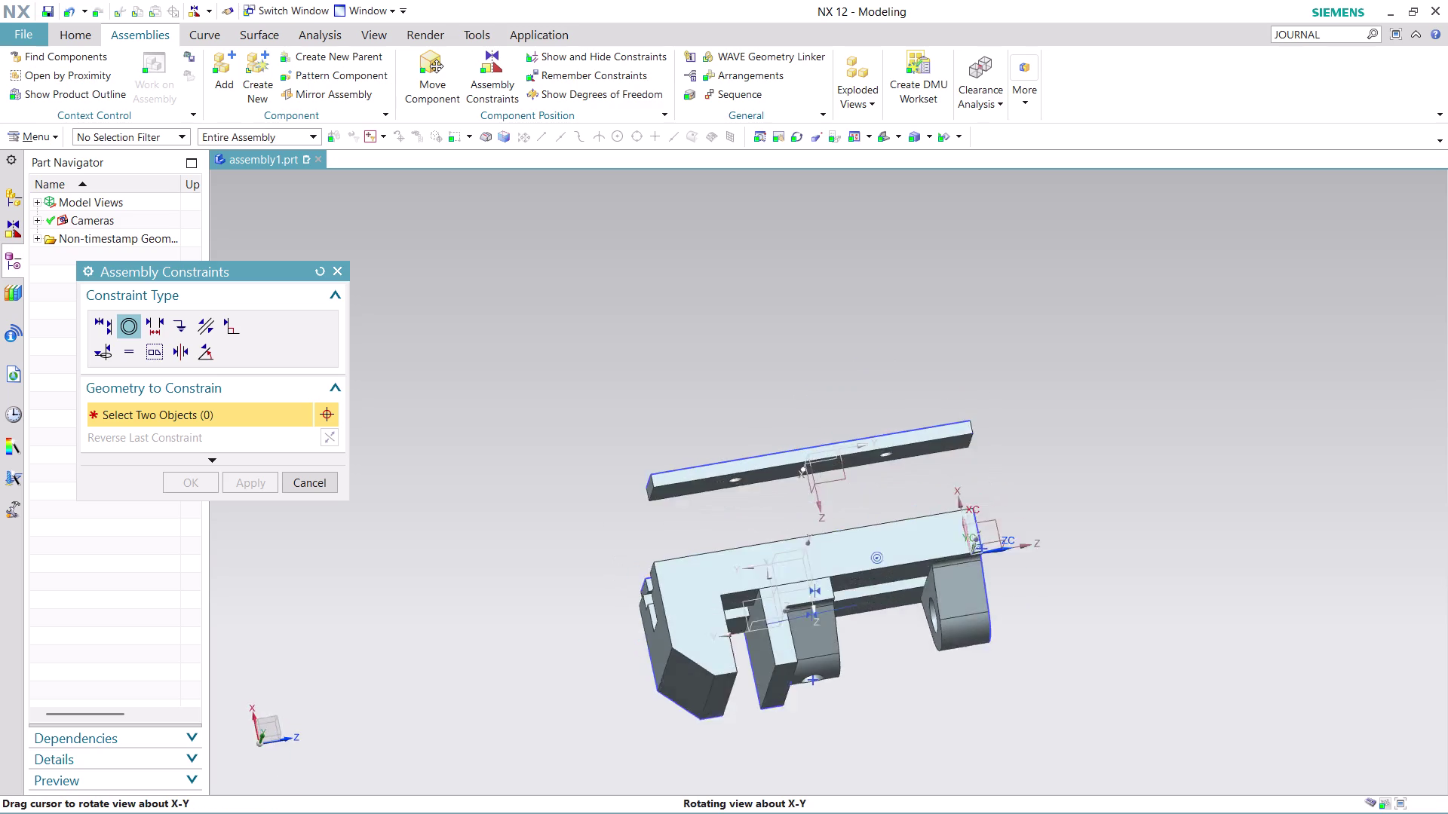
middle_drag(831, 452, 818, 427)
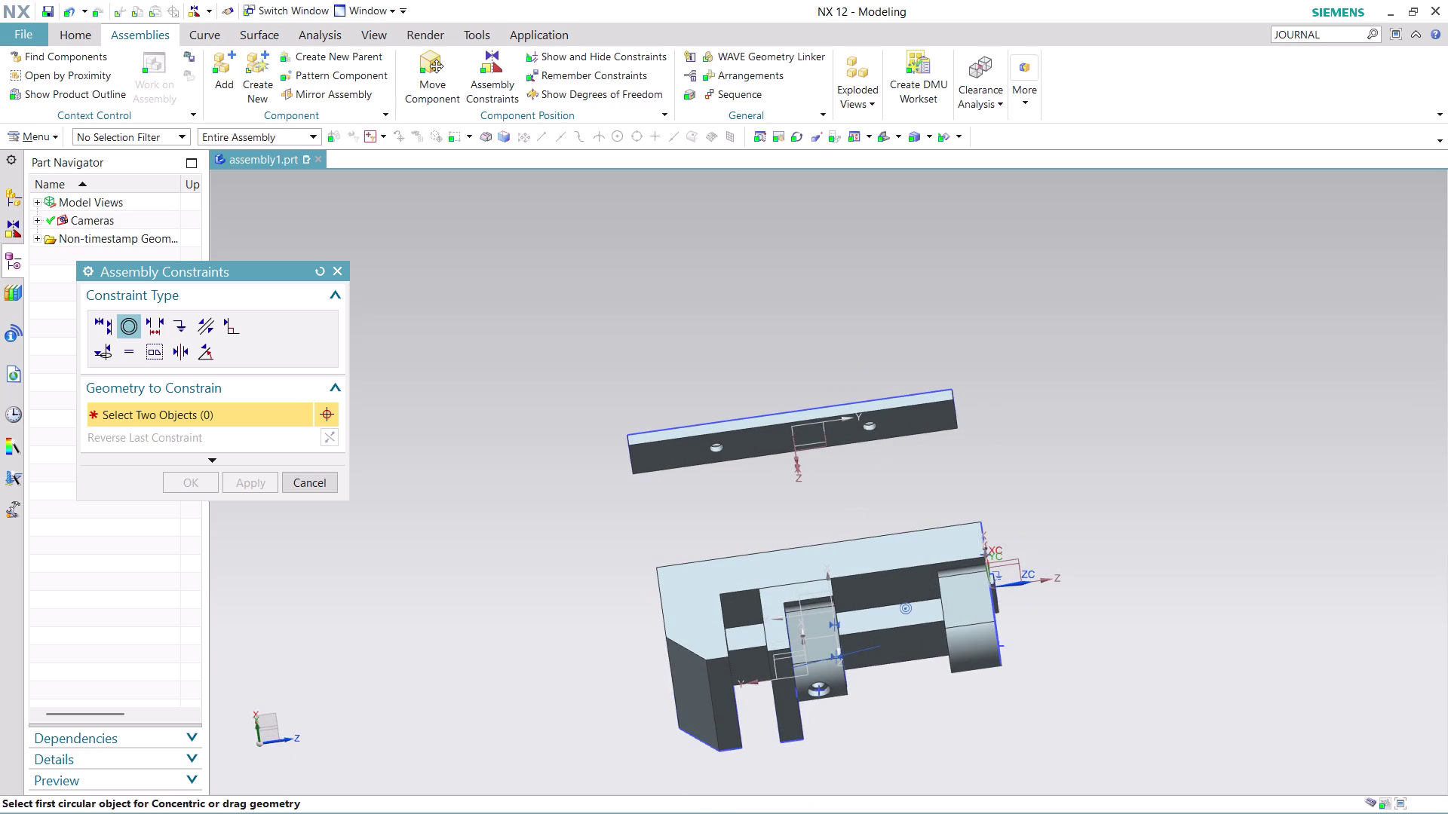
middle_drag(824, 285, 860, 412)
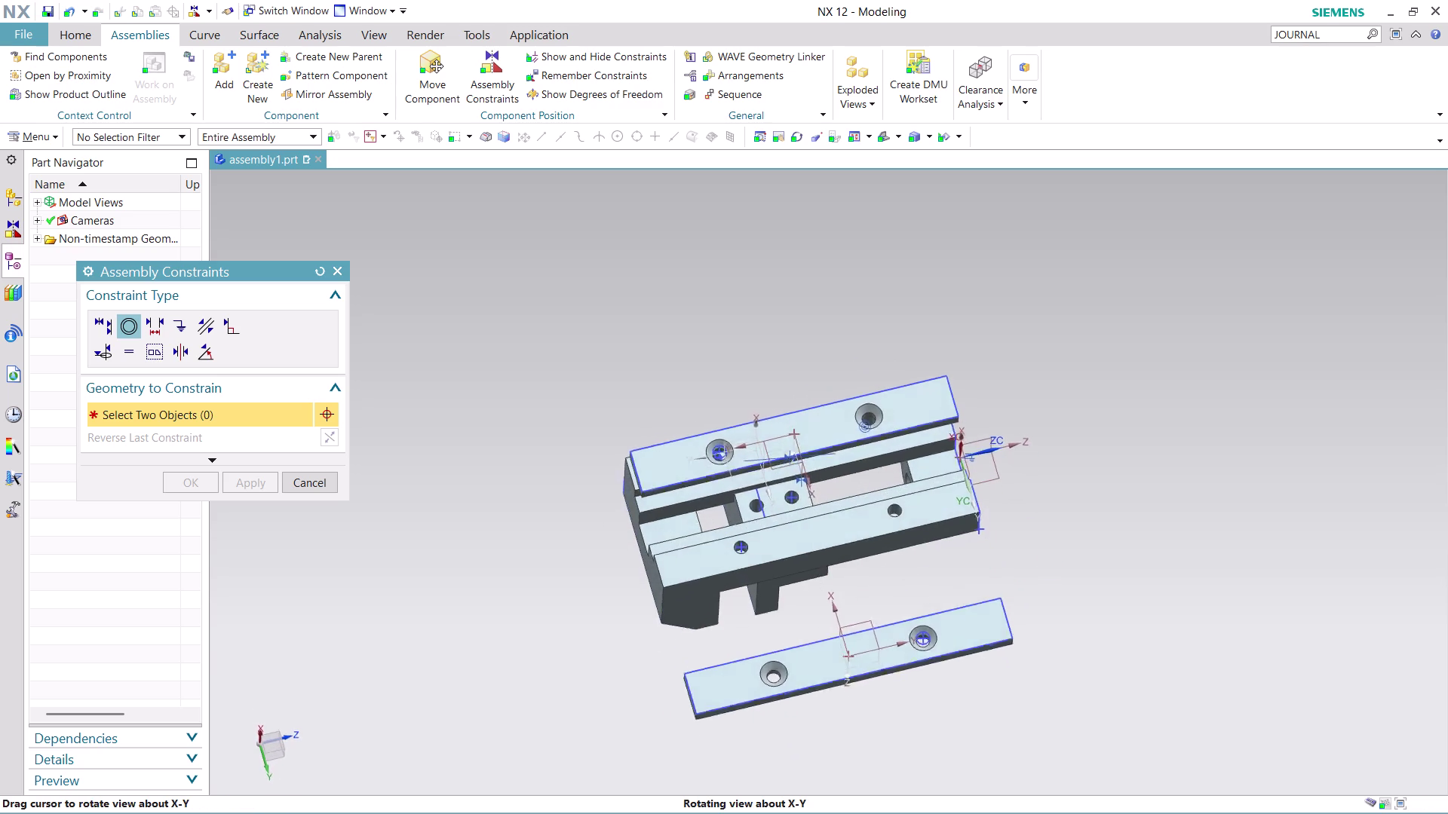
middle_drag(860, 412, 865, 427)
scroll(up, 3)
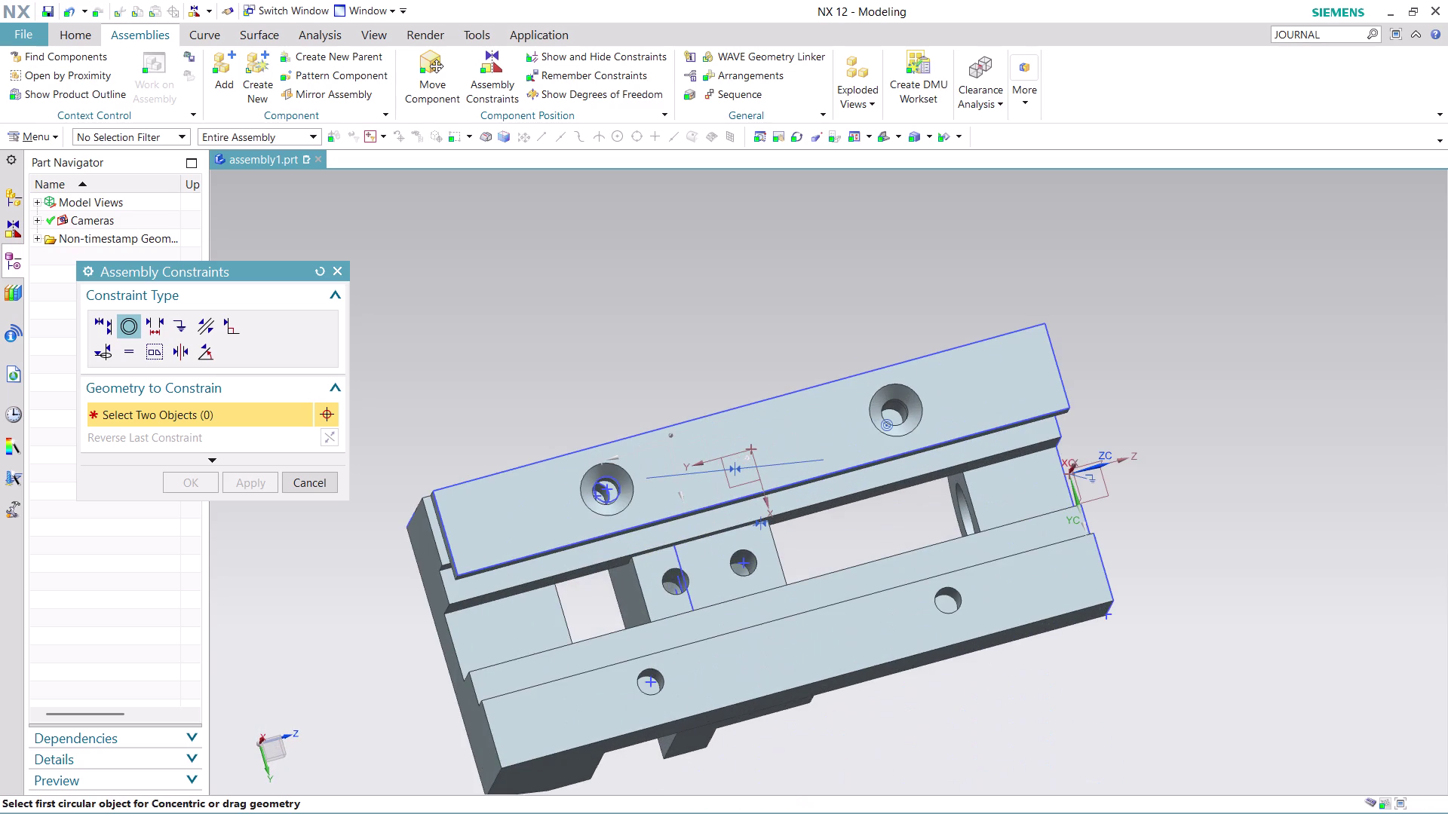
middle_drag(1097, 389, 1028, 360)
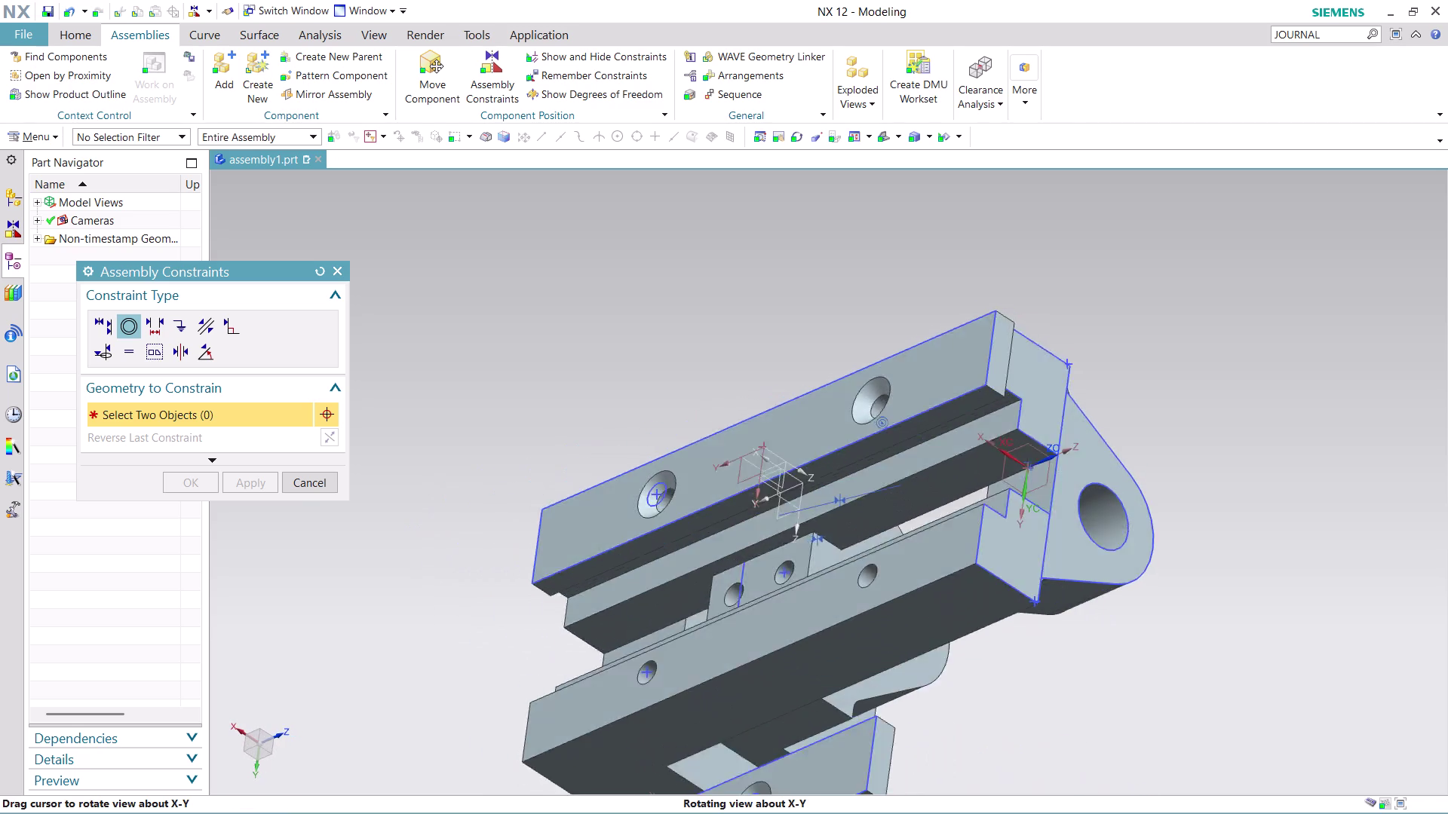
middle_drag(1028, 360, 1022, 377)
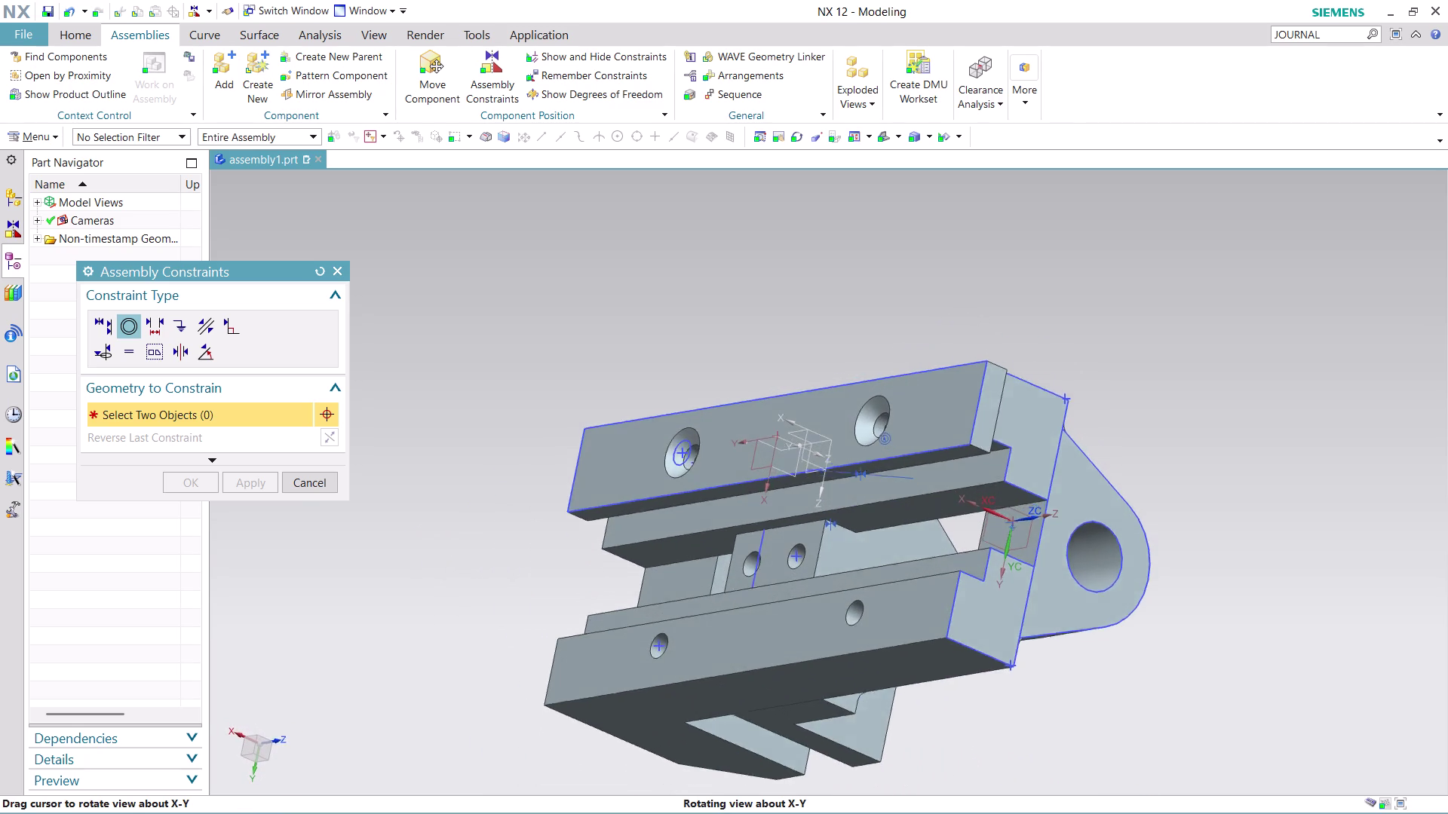
middle_drag(1022, 378, 1028, 397)
scroll(up, 3)
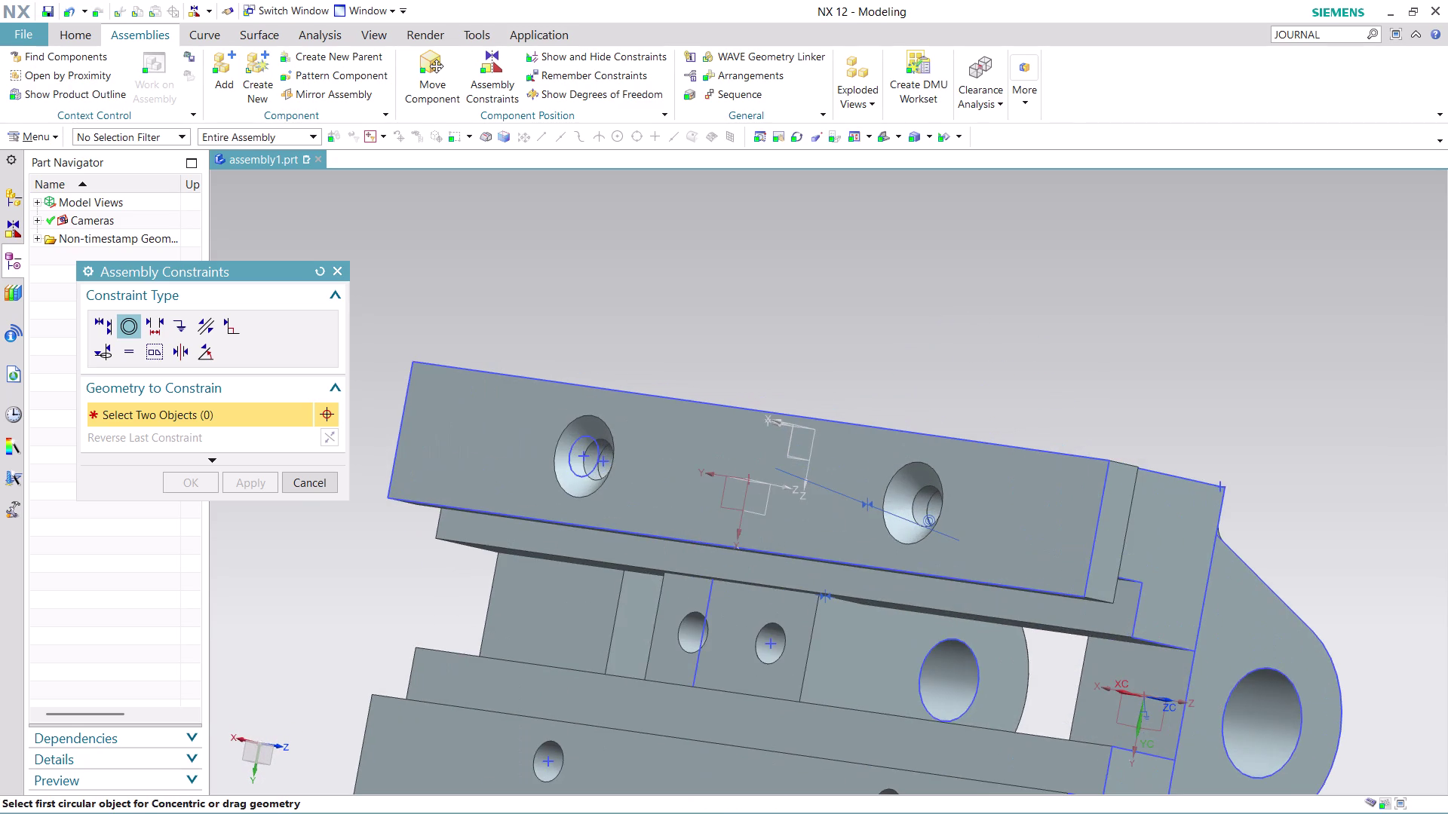
middle_drag(768, 353, 844, 391)
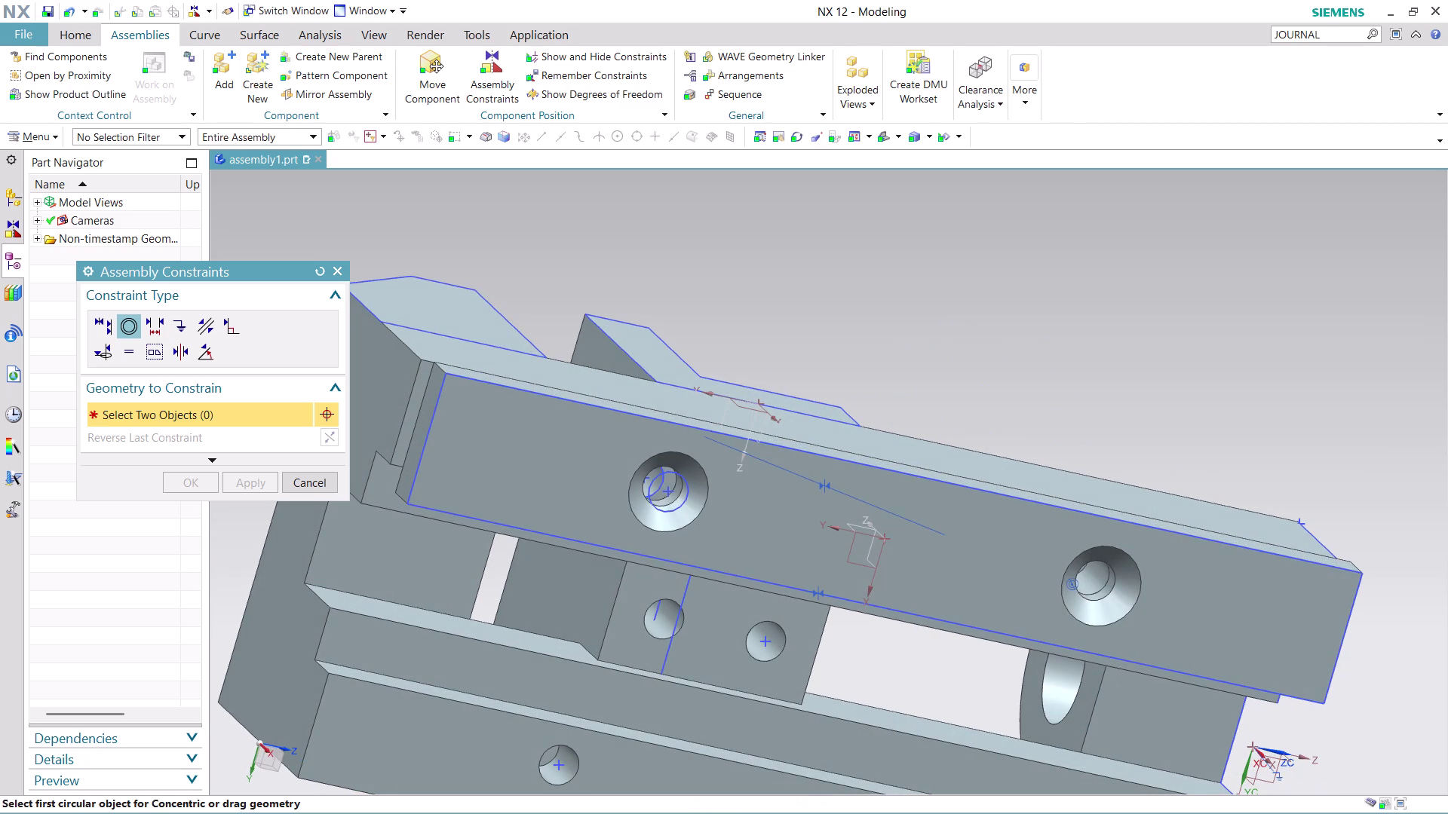
Cancel the Assembly Constraints dialog without a concentric constraint and zoom out.
click(313, 491)
scroll(down, 3)
middle_drag(911, 389, 879, 356)
scroll(up, 3)
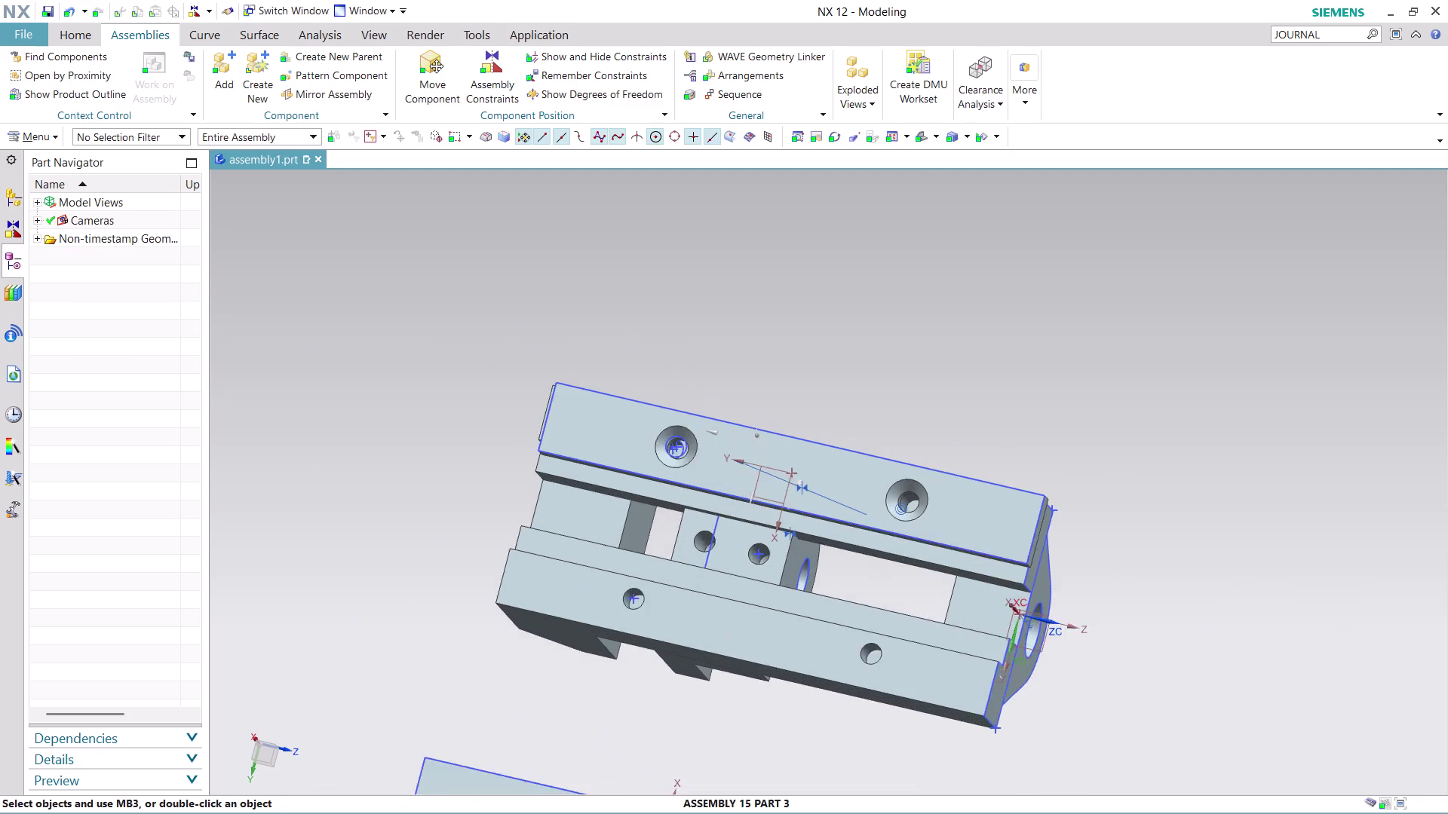
scroll(up, 3)
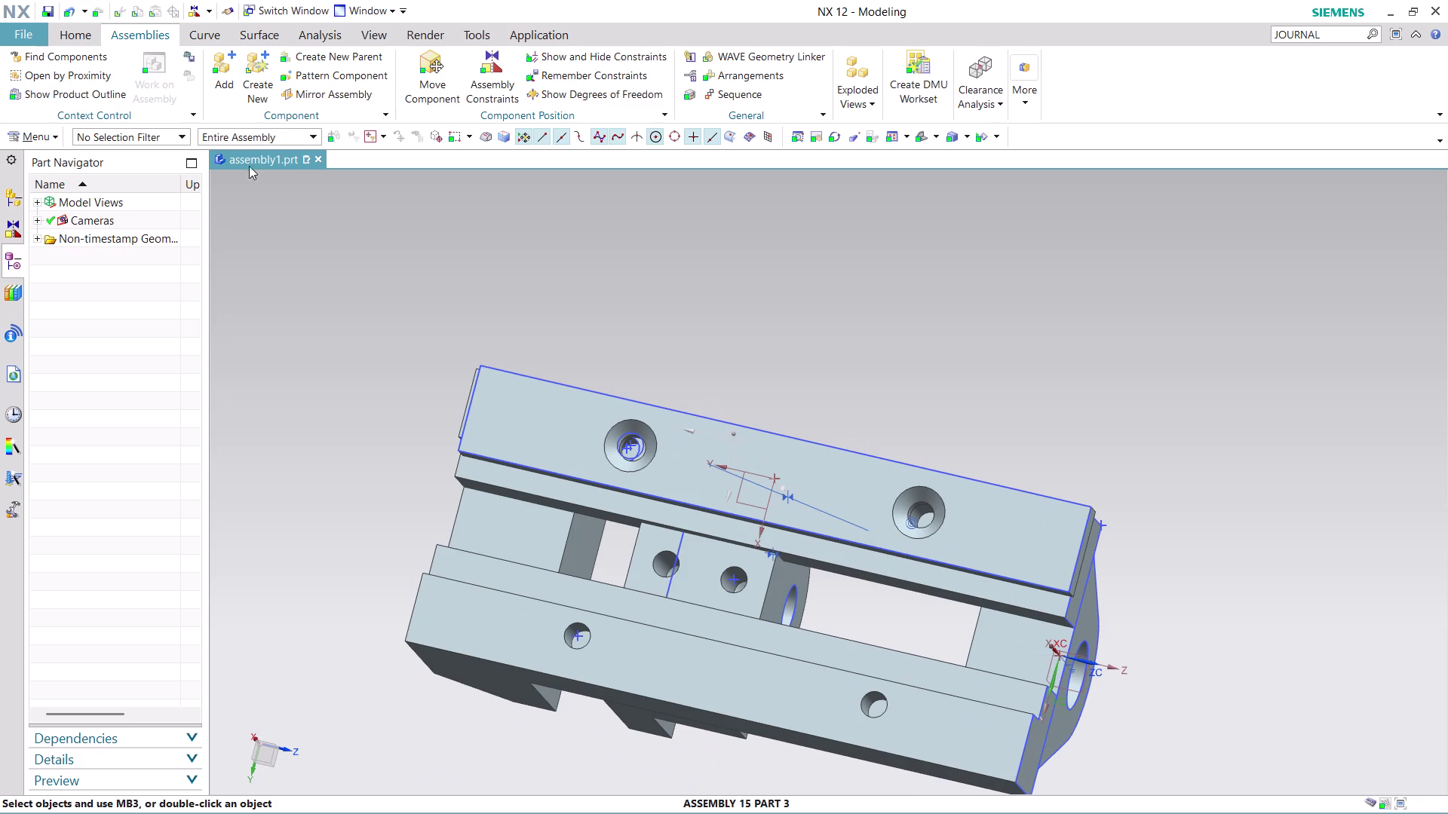
click(6, 30)
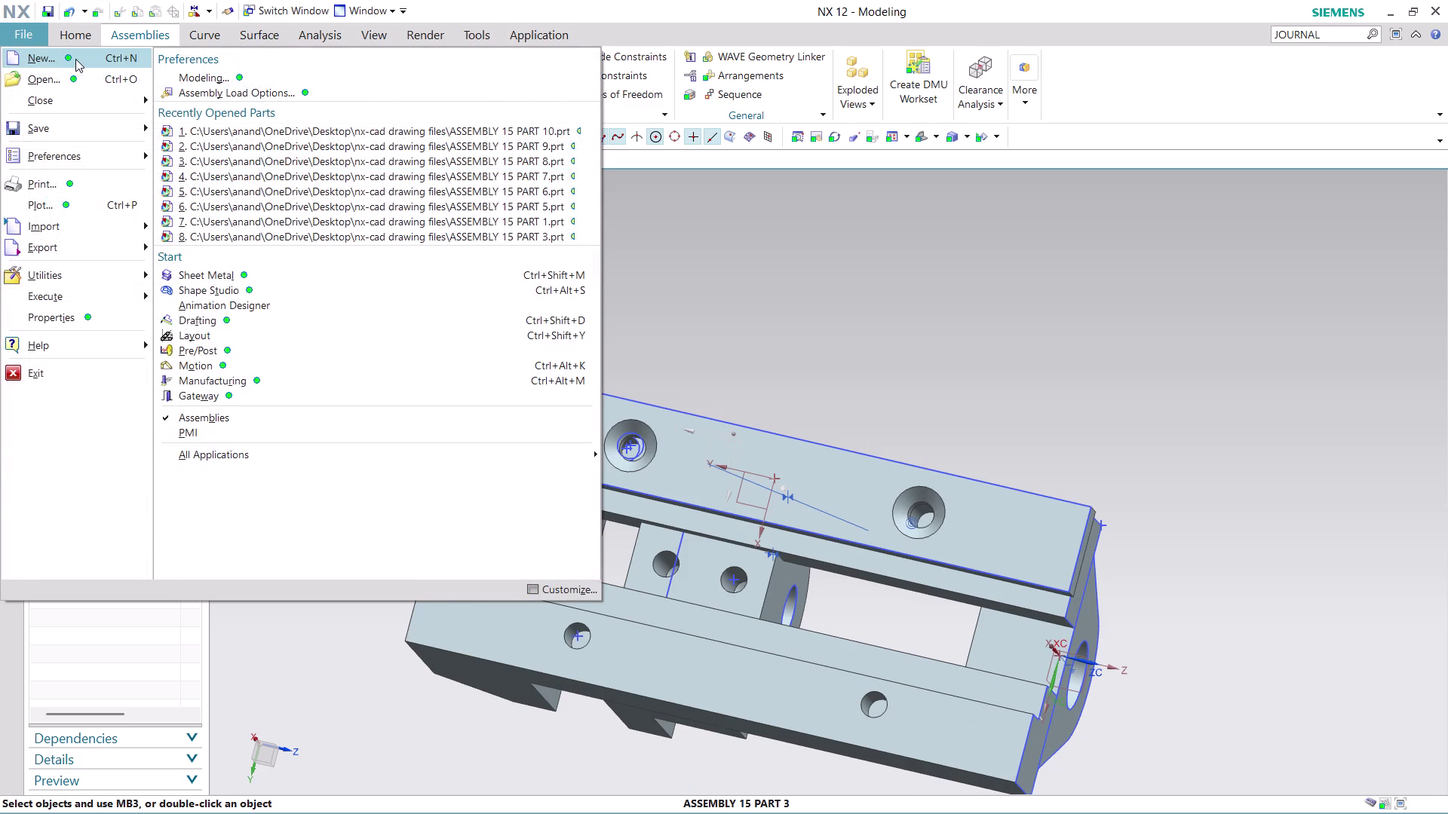
Create a new blank Model part file.
click(75, 59)
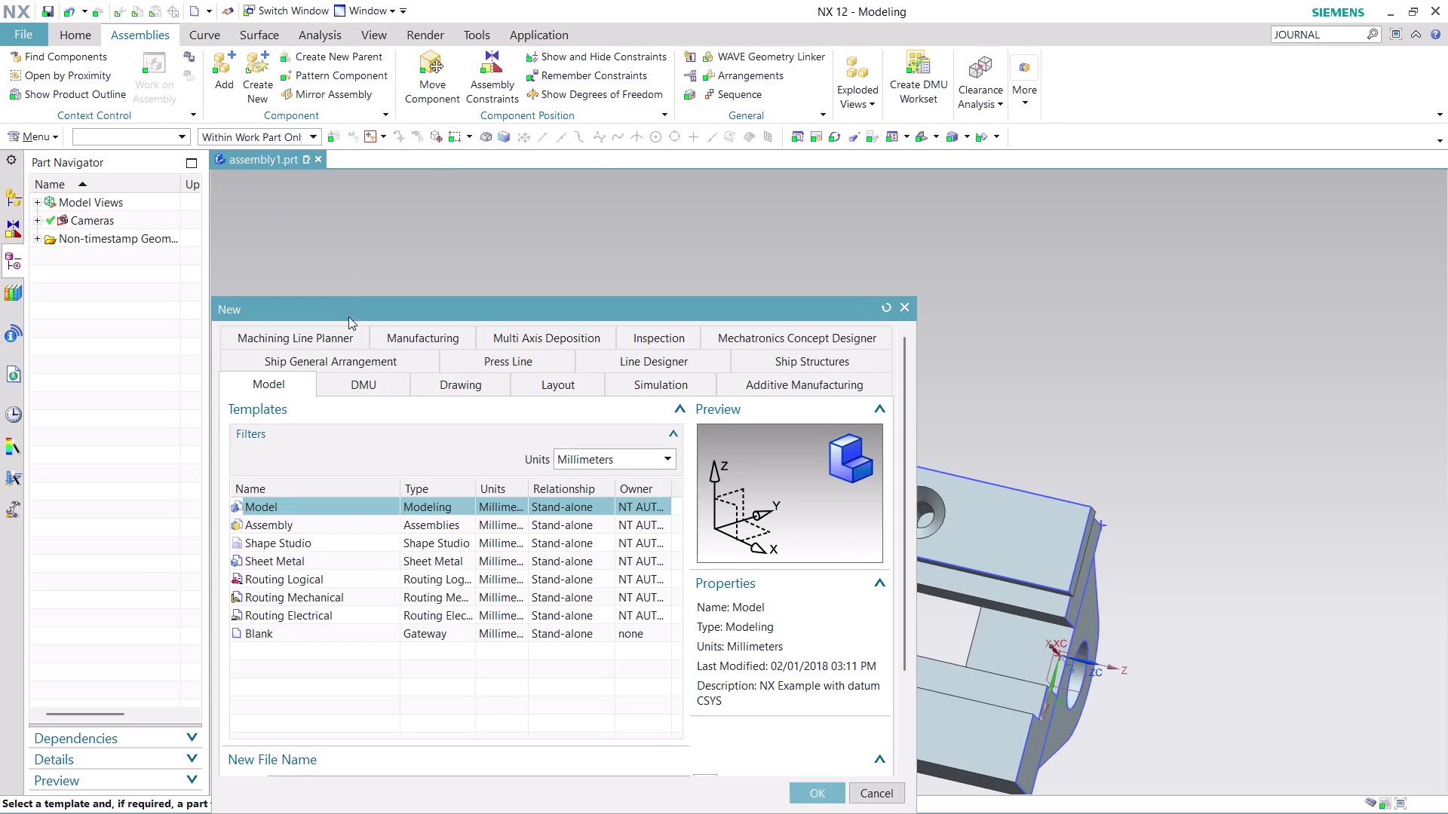
click(824, 801)
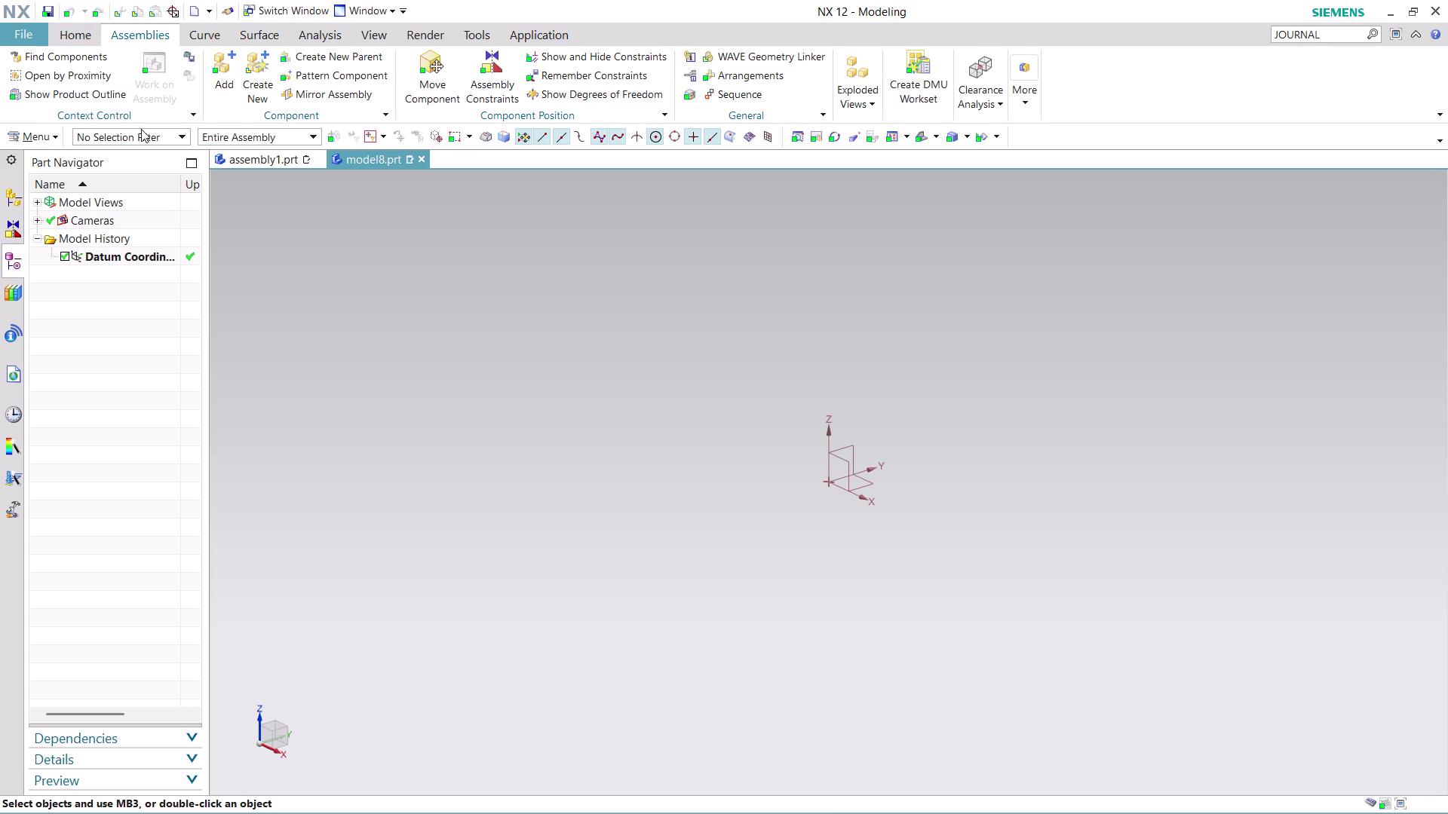
click(37, 36)
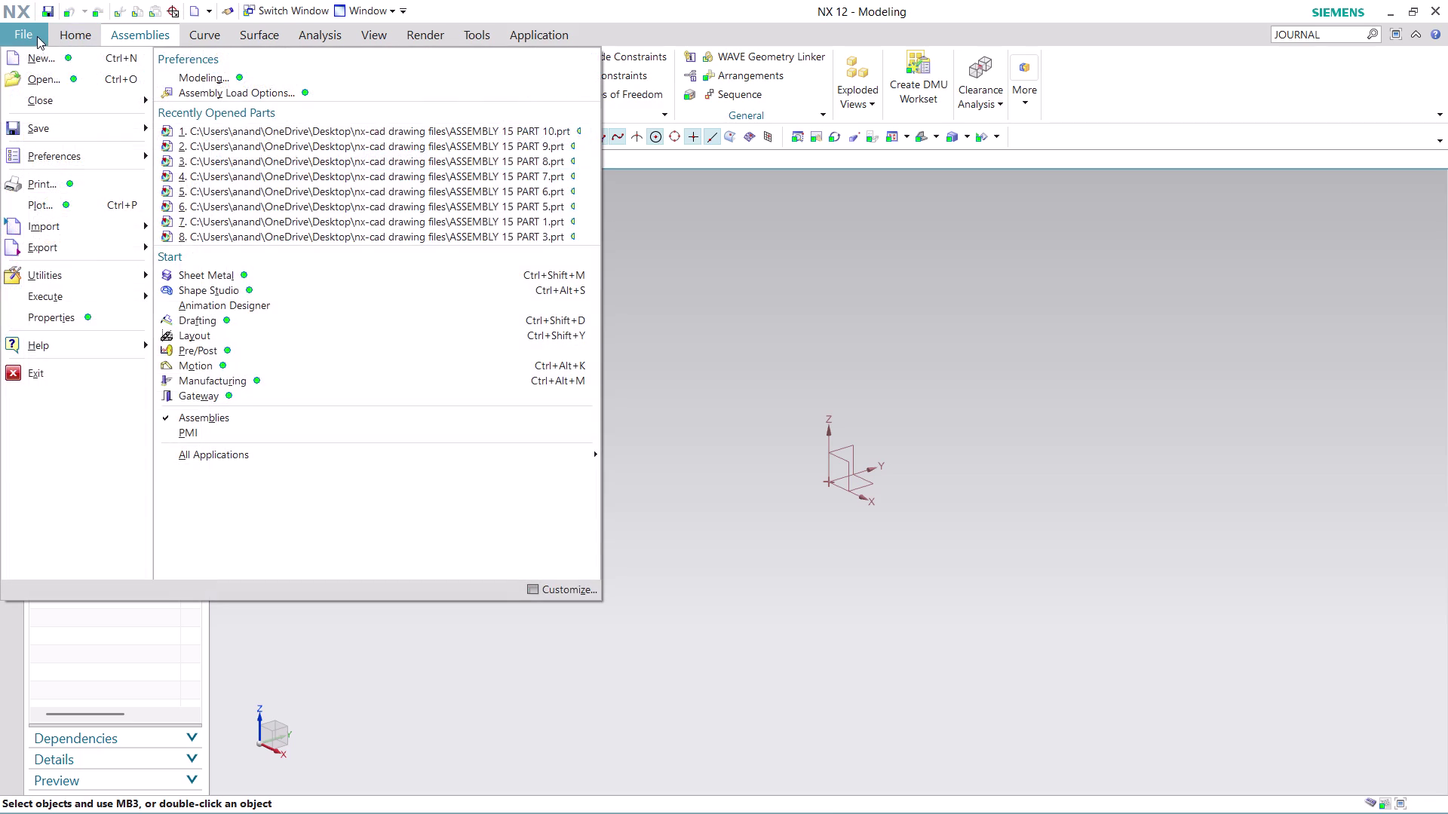
click(795, 255)
click(73, 33)
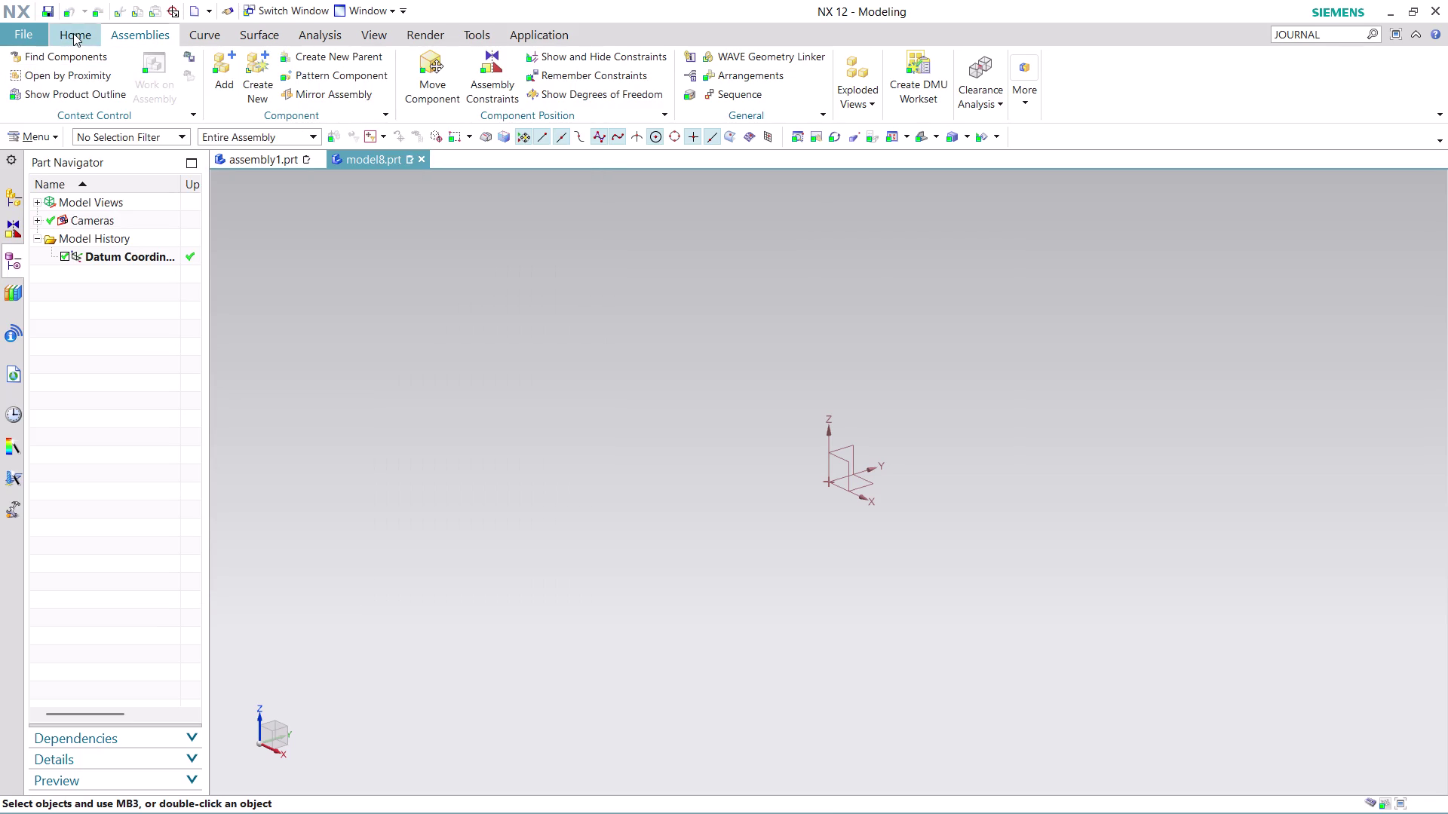
Open ASSEMBLY 15 PART 3 and make it the displayed part.
click(31, 29)
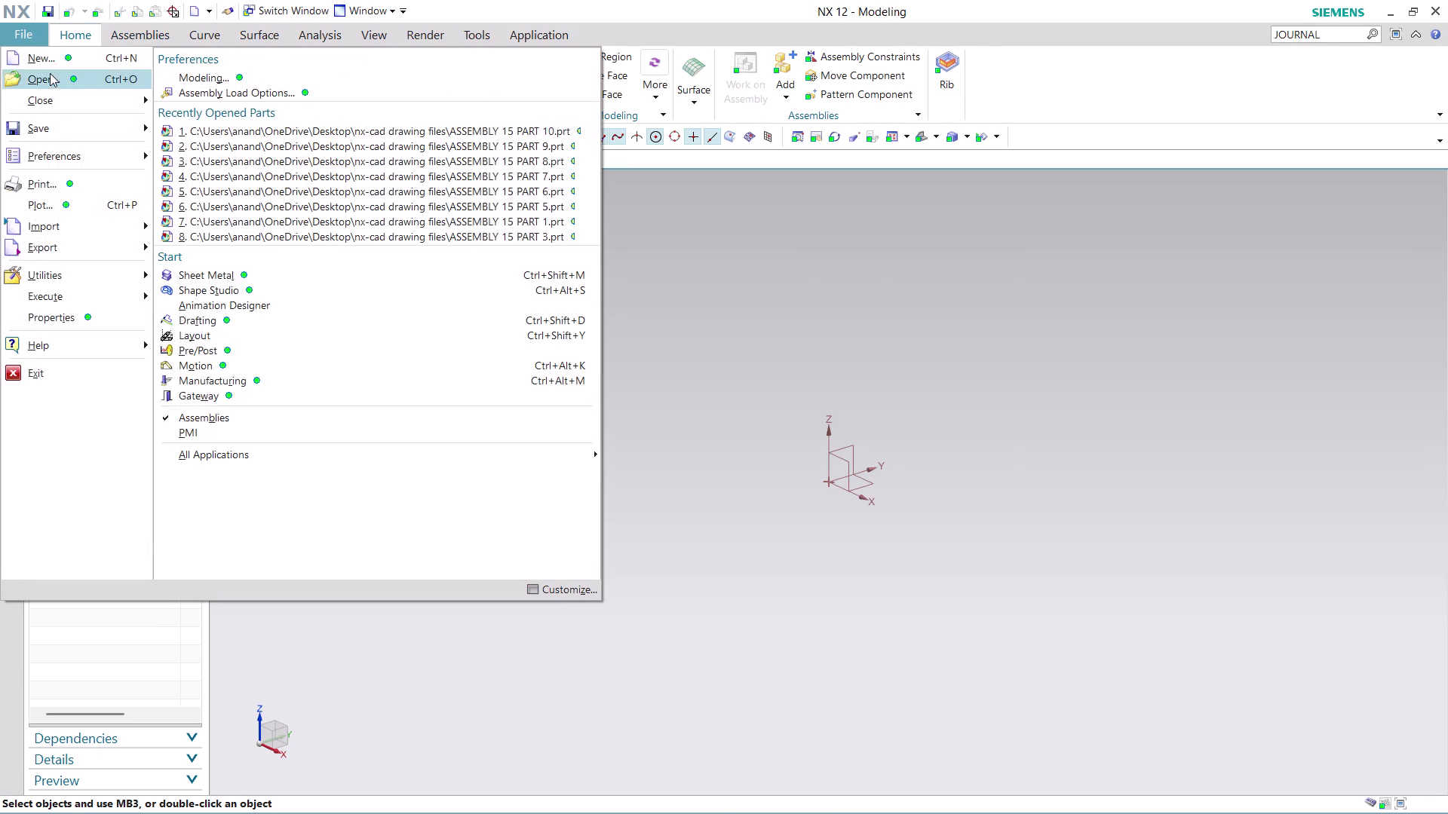
click(52, 75)
scroll(down, 3)
scroll(down, 3)
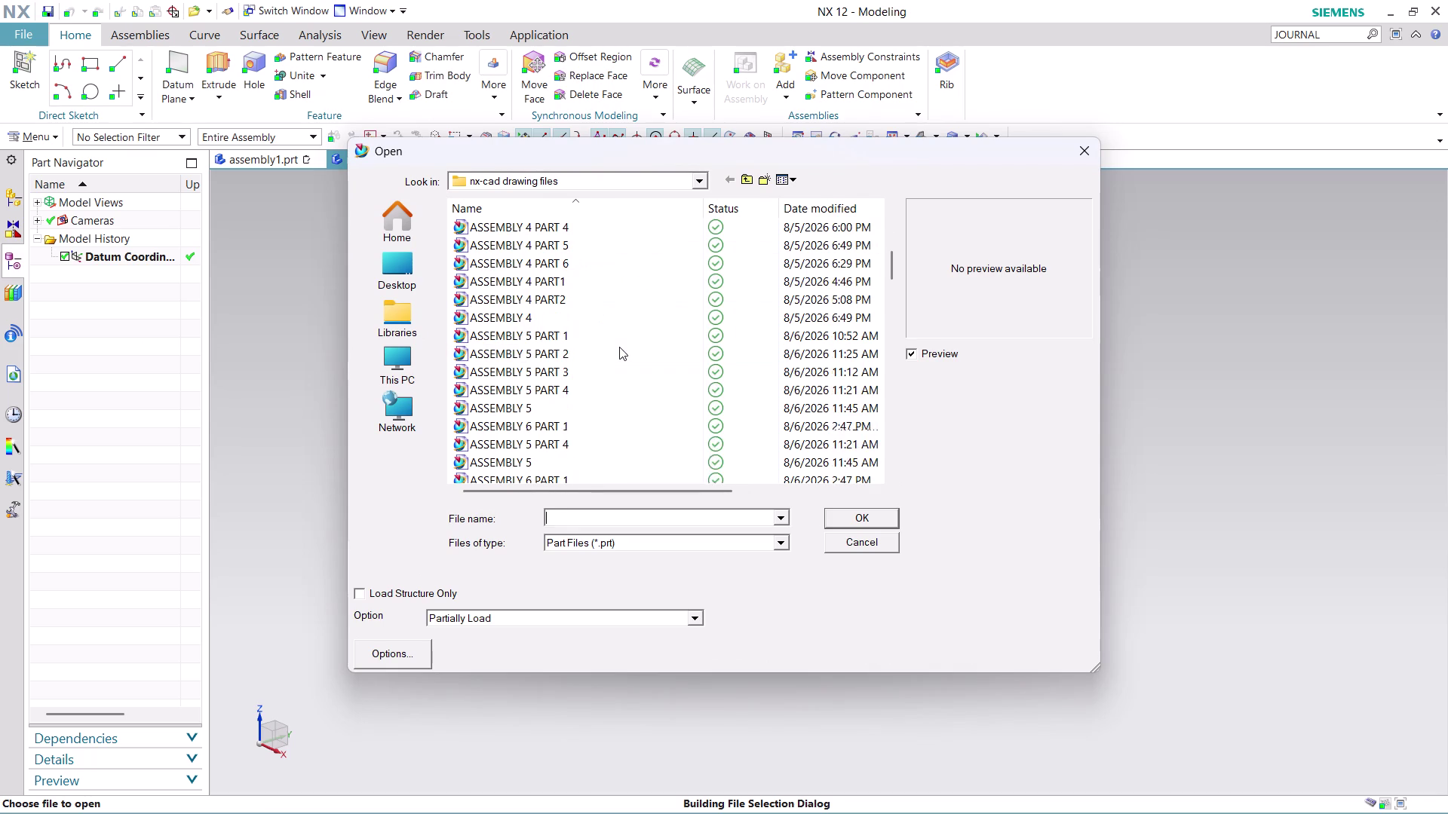
scroll(down, 3)
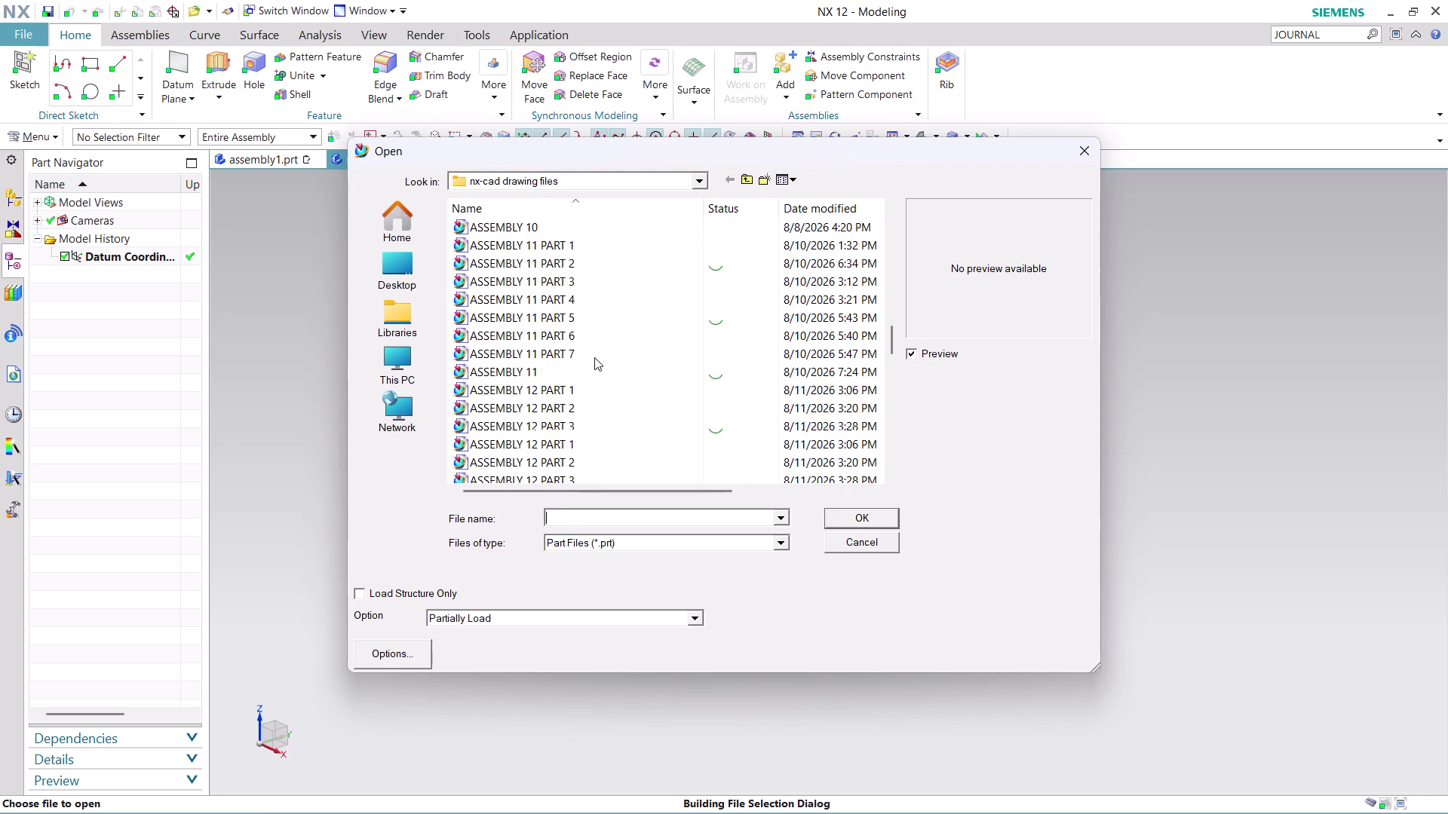
scroll(down, 3)
scroll(down, 3)
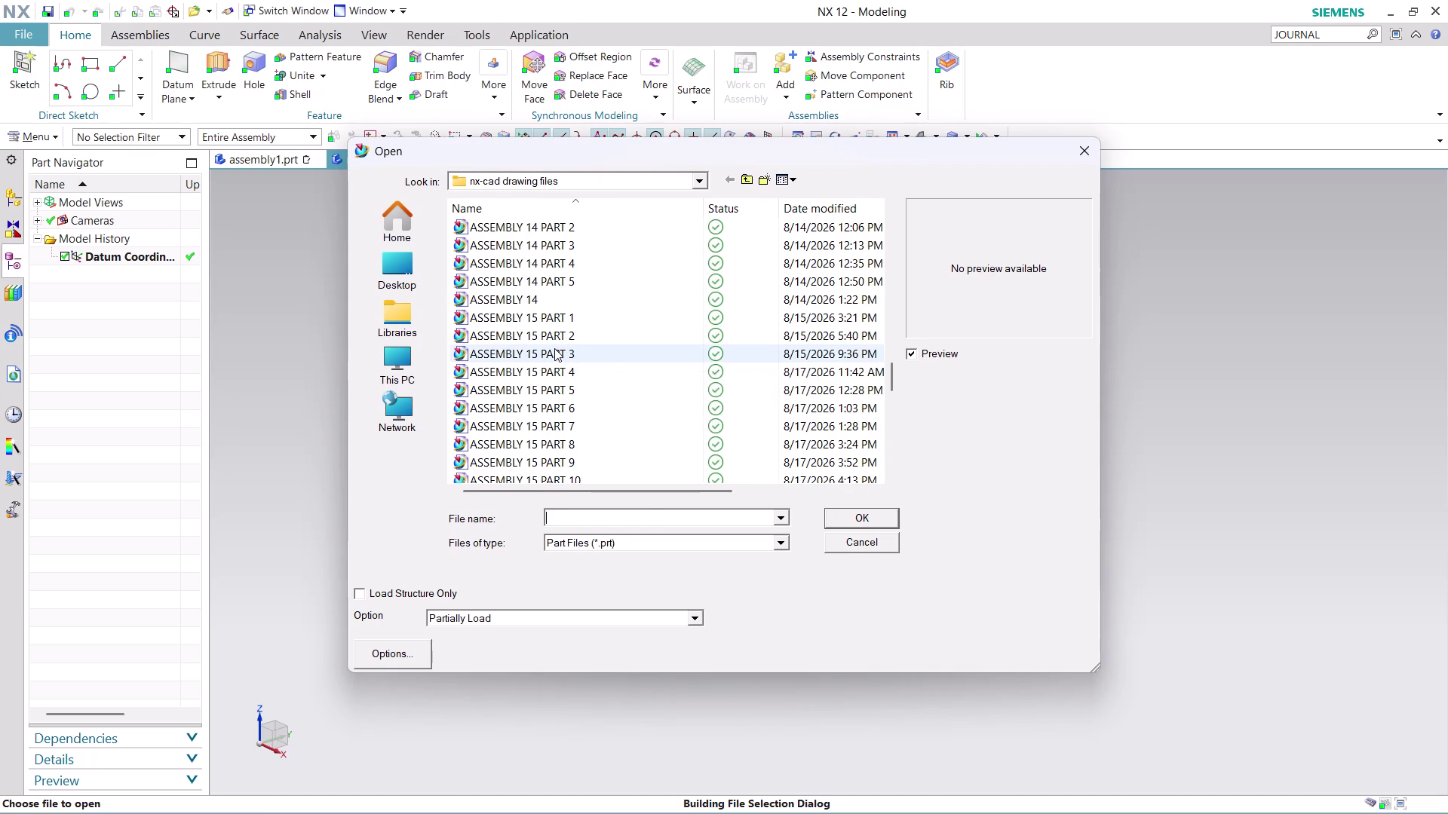
click(555, 349)
click(869, 516)
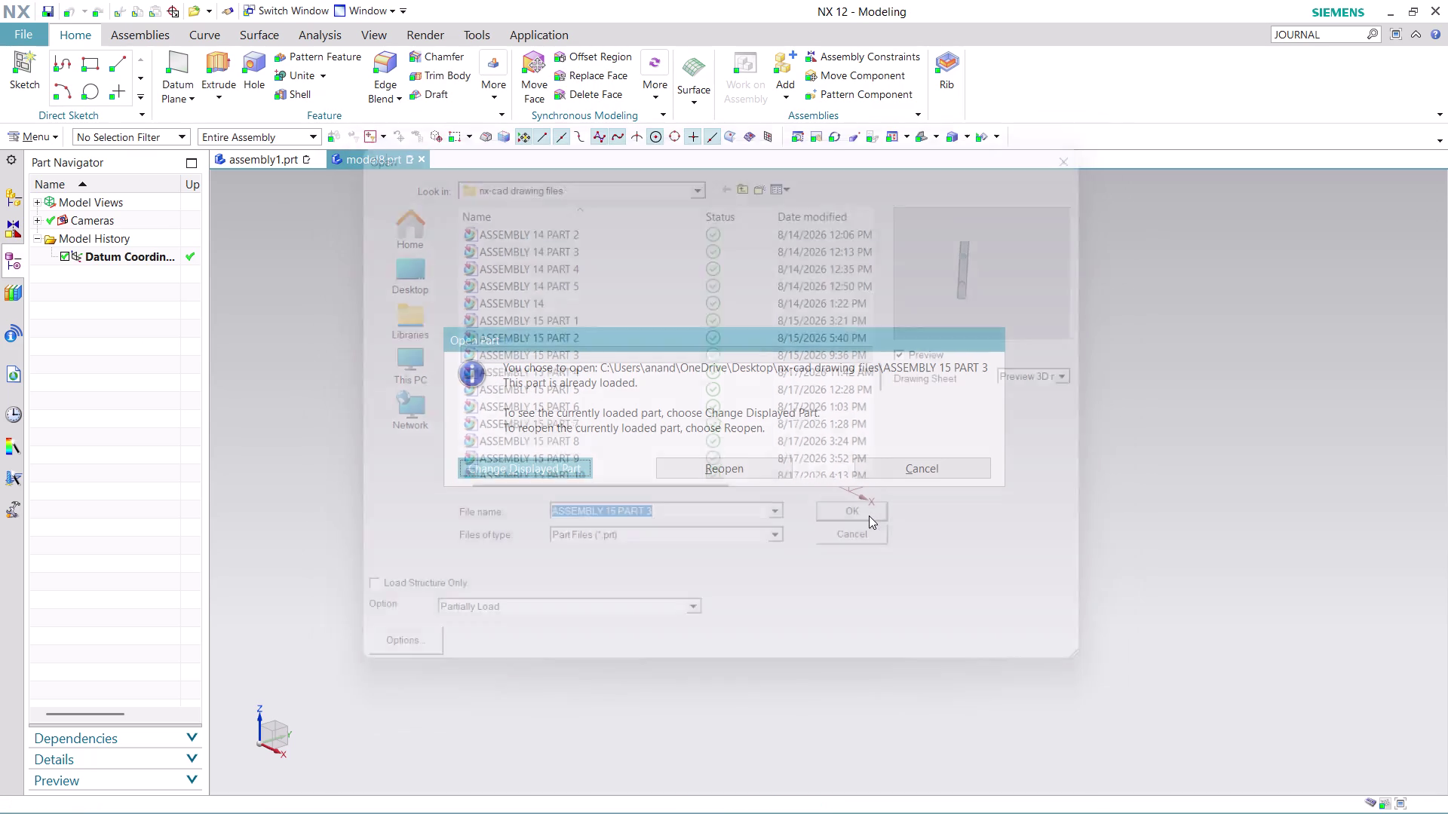
click(761, 469)
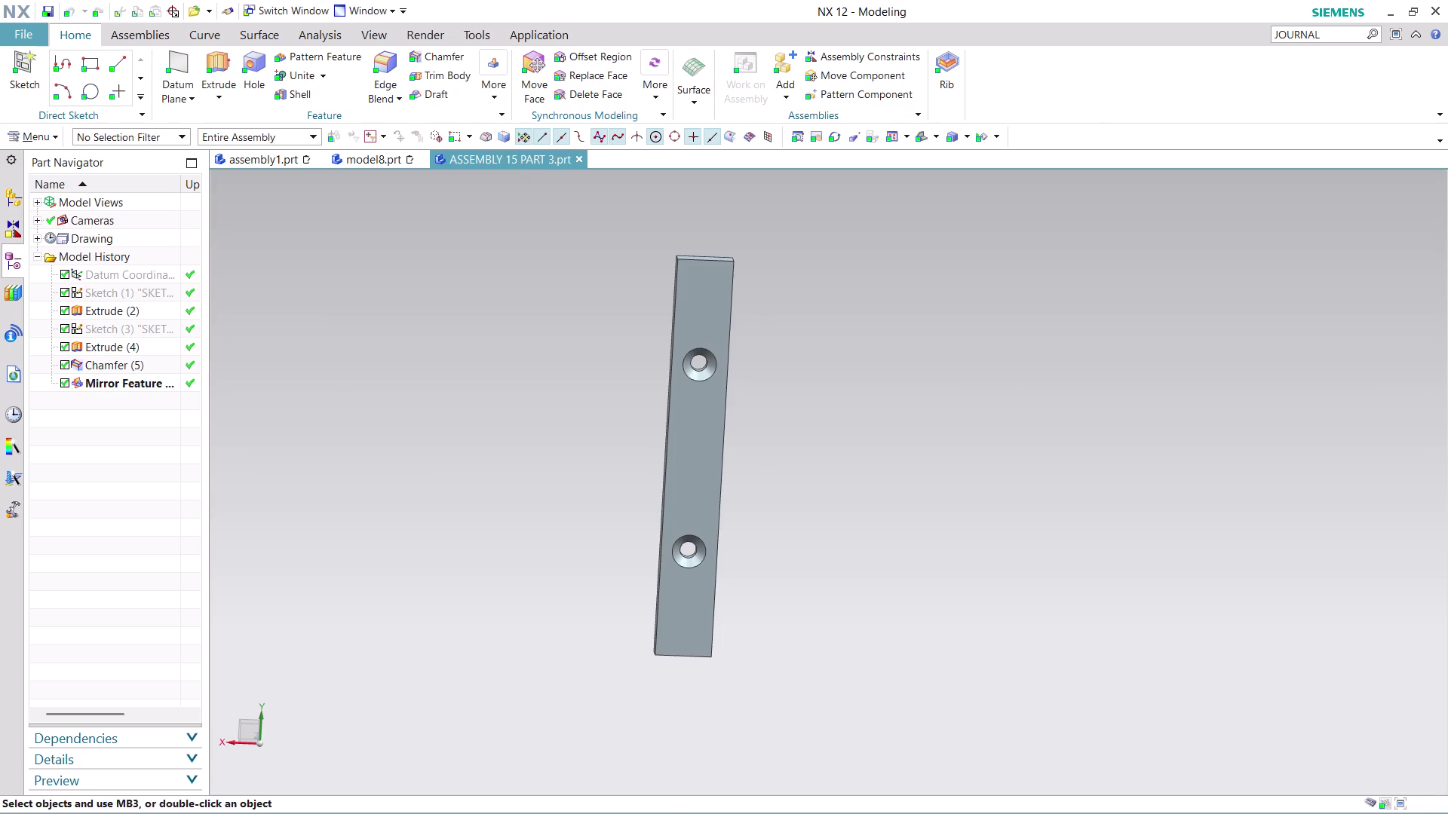
middle_drag(776, 423, 641, 386)
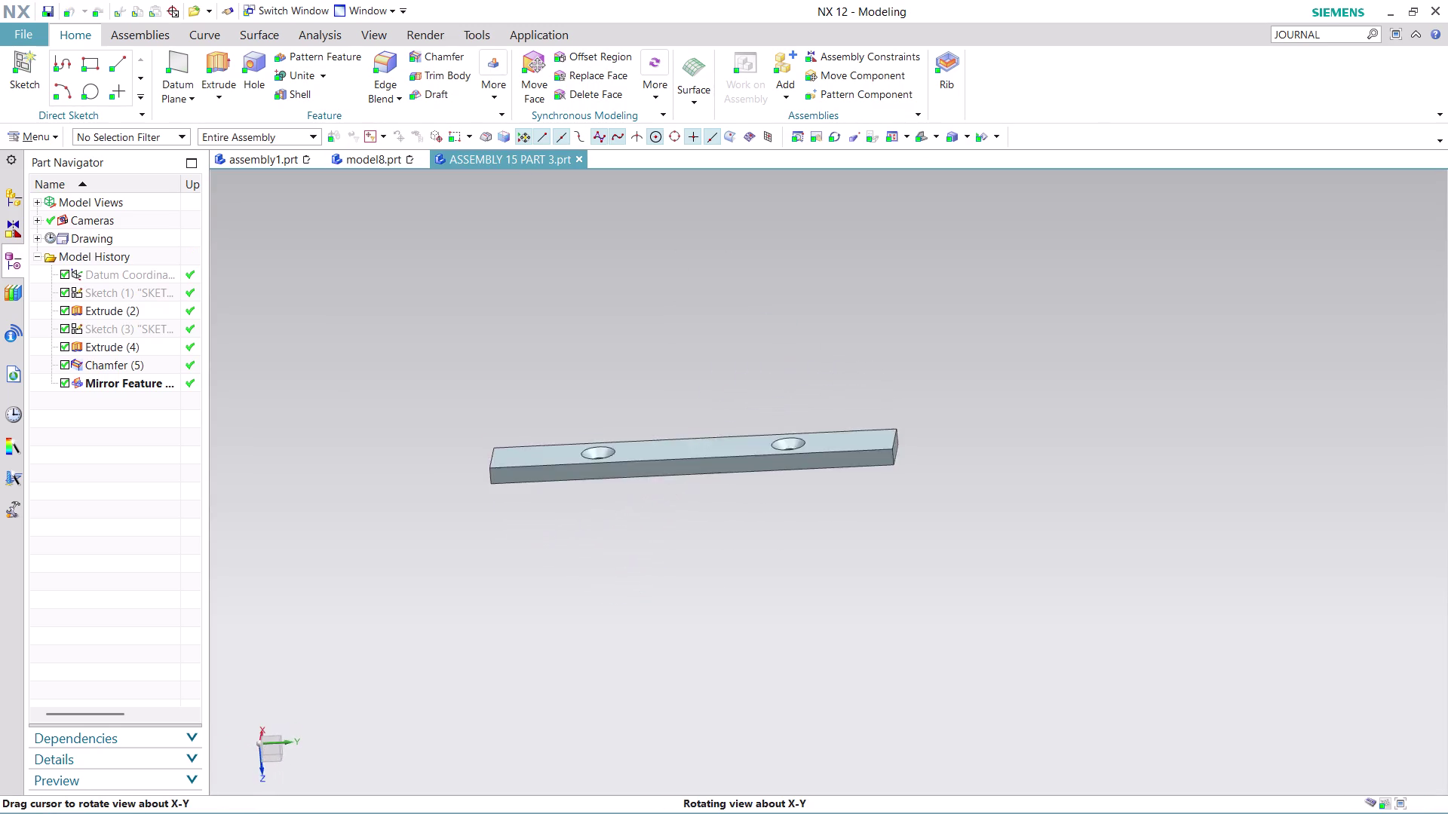
middle_drag(641, 386, 651, 463)
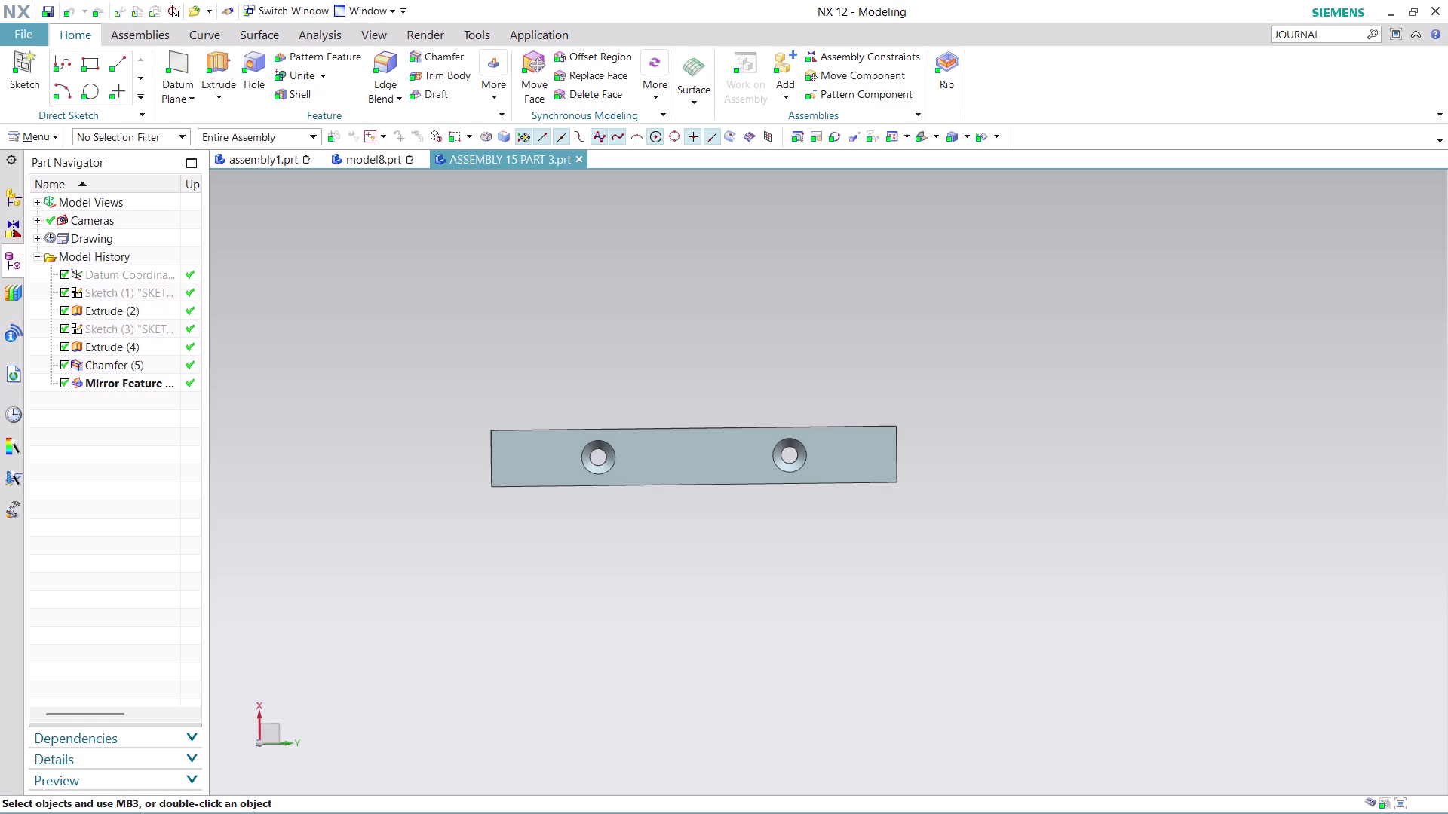
click(123, 382)
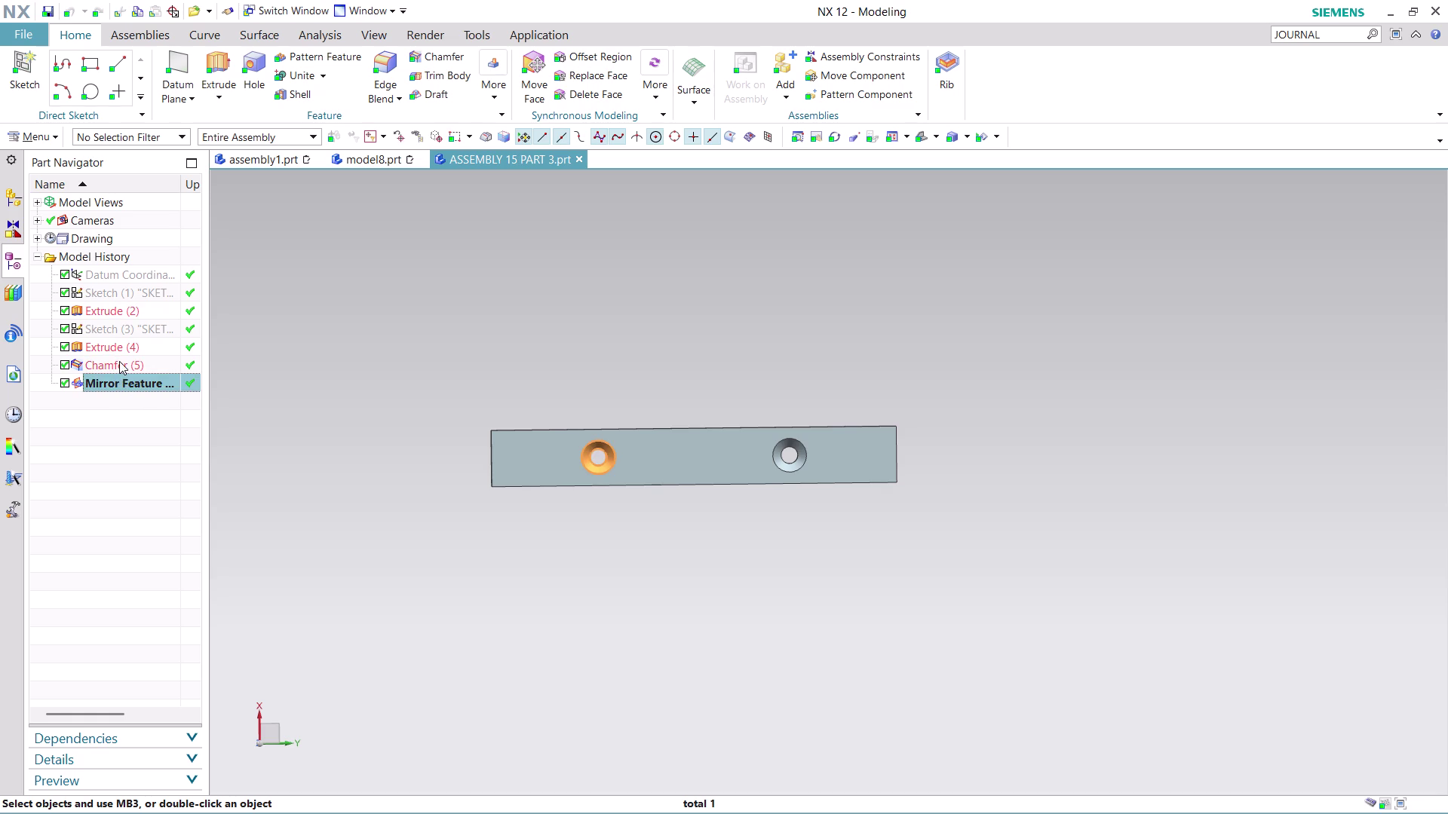
click(119, 361)
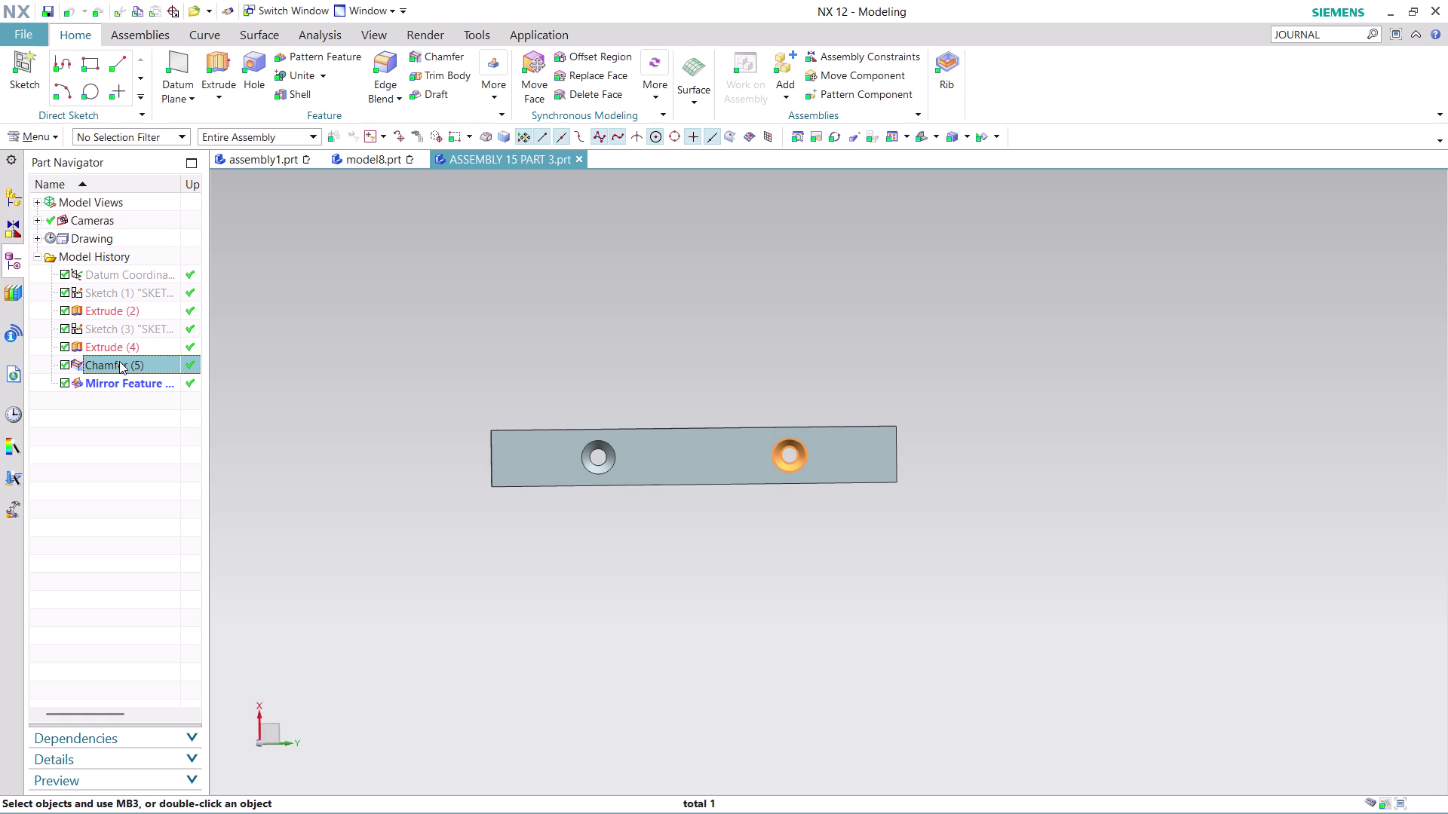
click(122, 321)
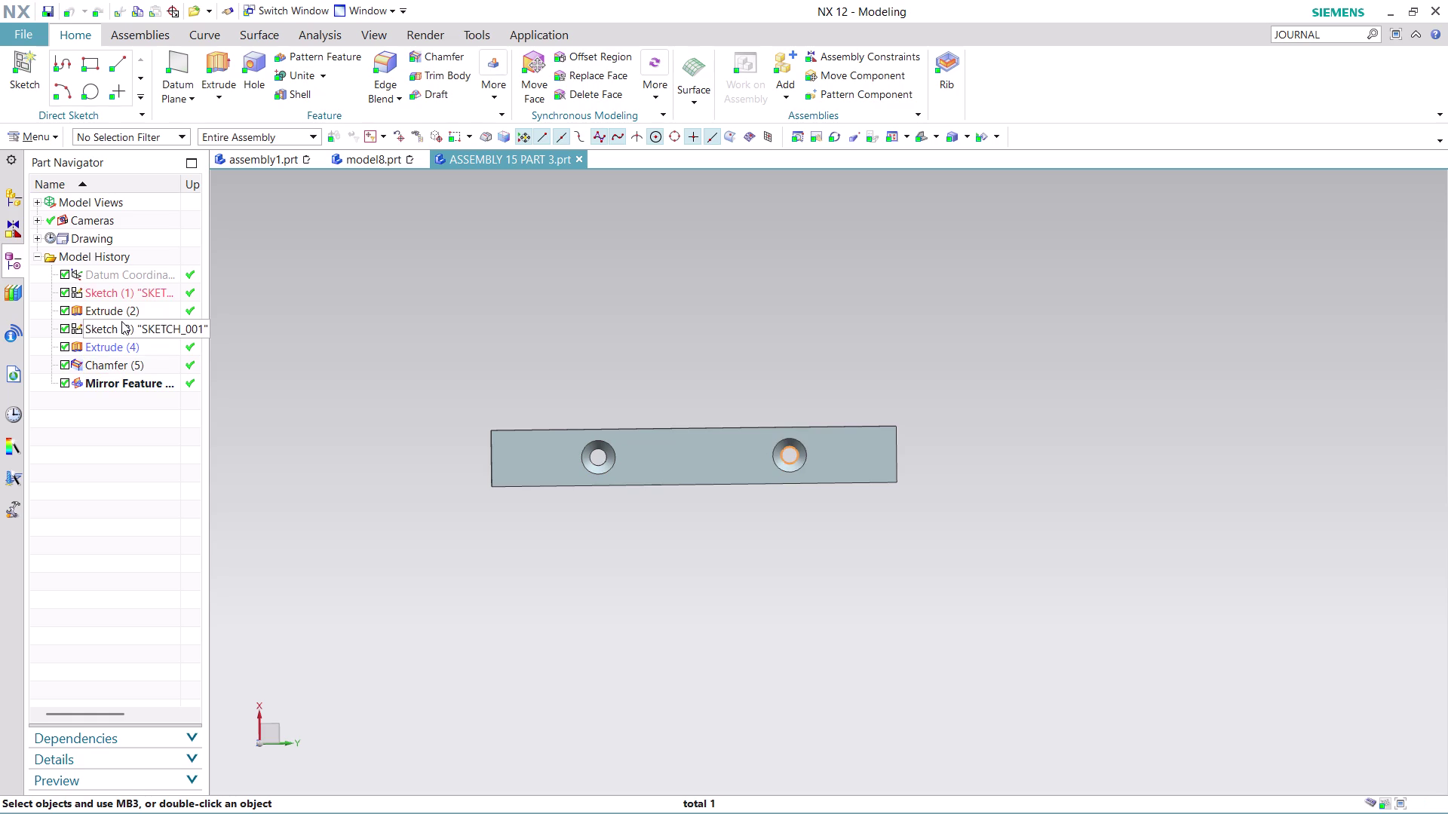
right_click(122, 321)
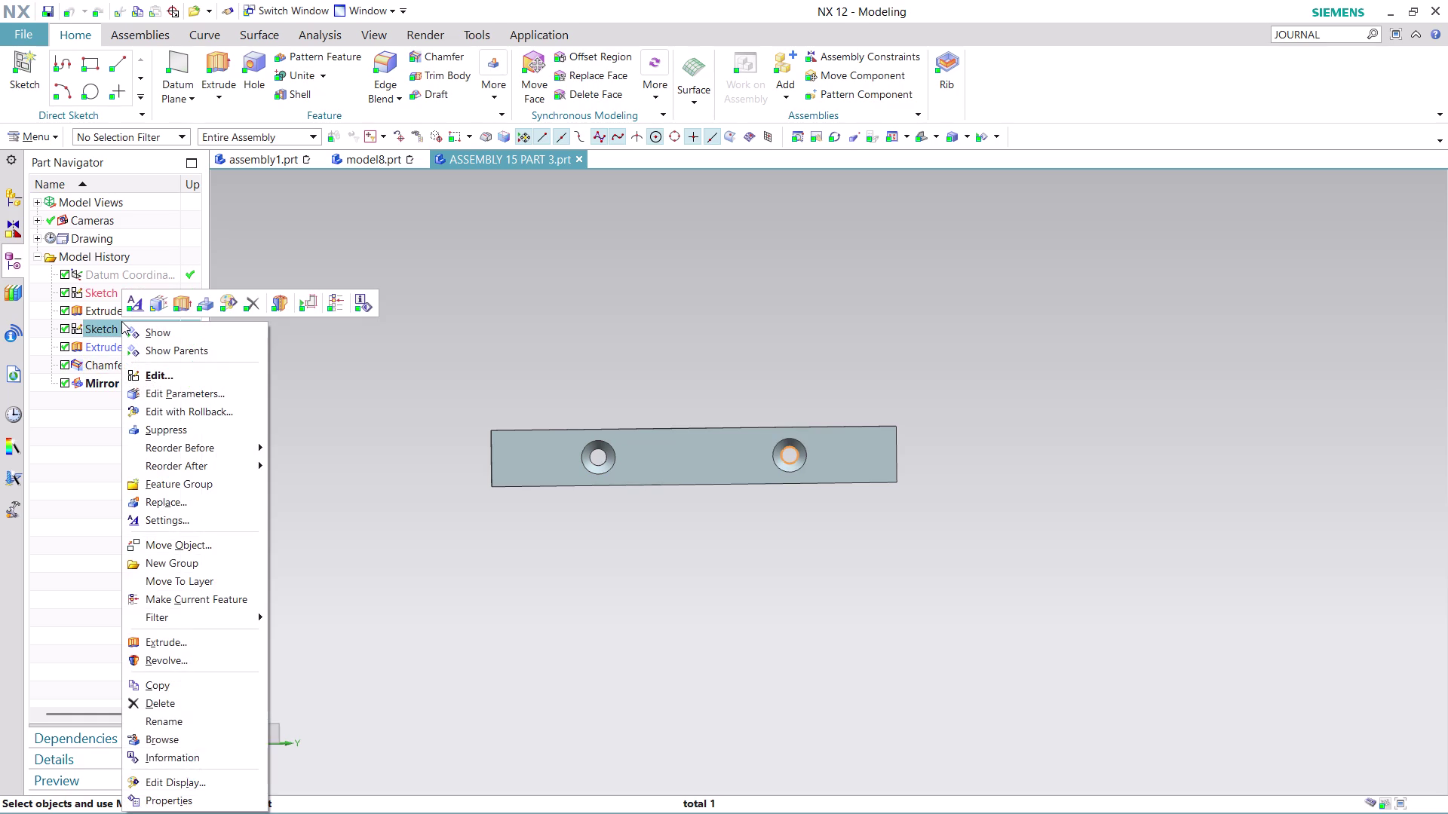
click(78, 414)
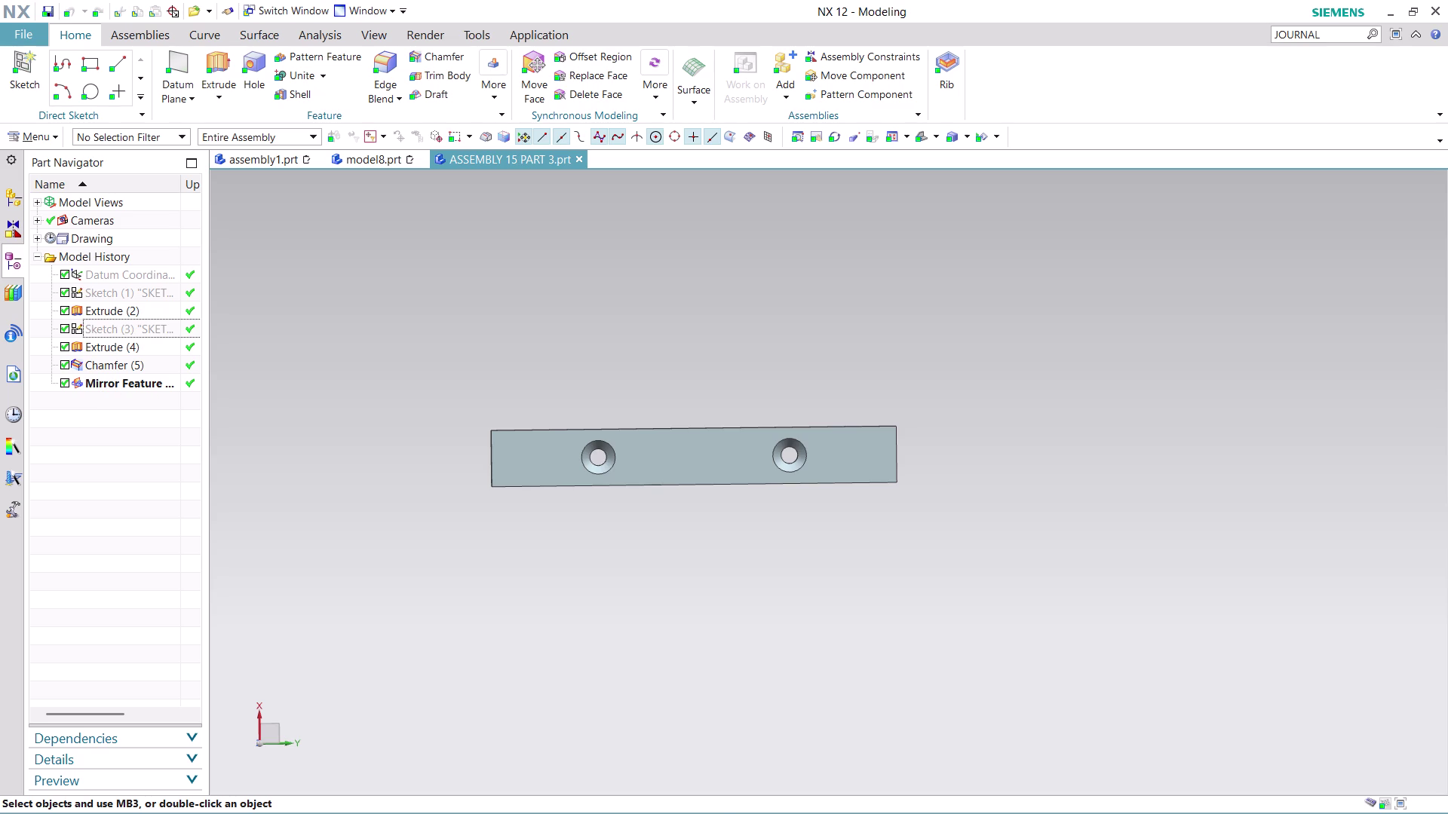
middle_drag(782, 326, 788, 540)
middle_click(789, 540)
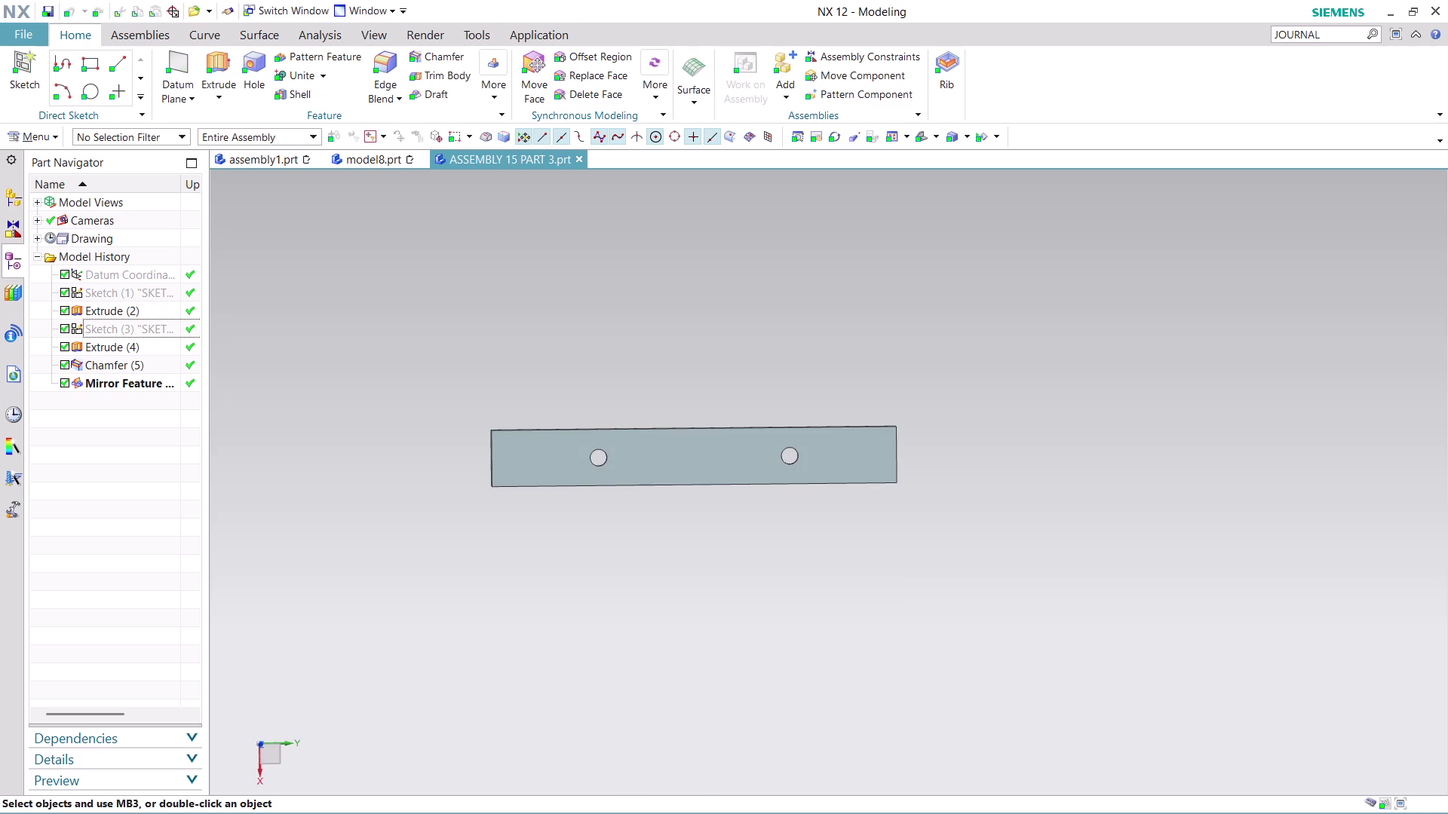
scroll(up, 3)
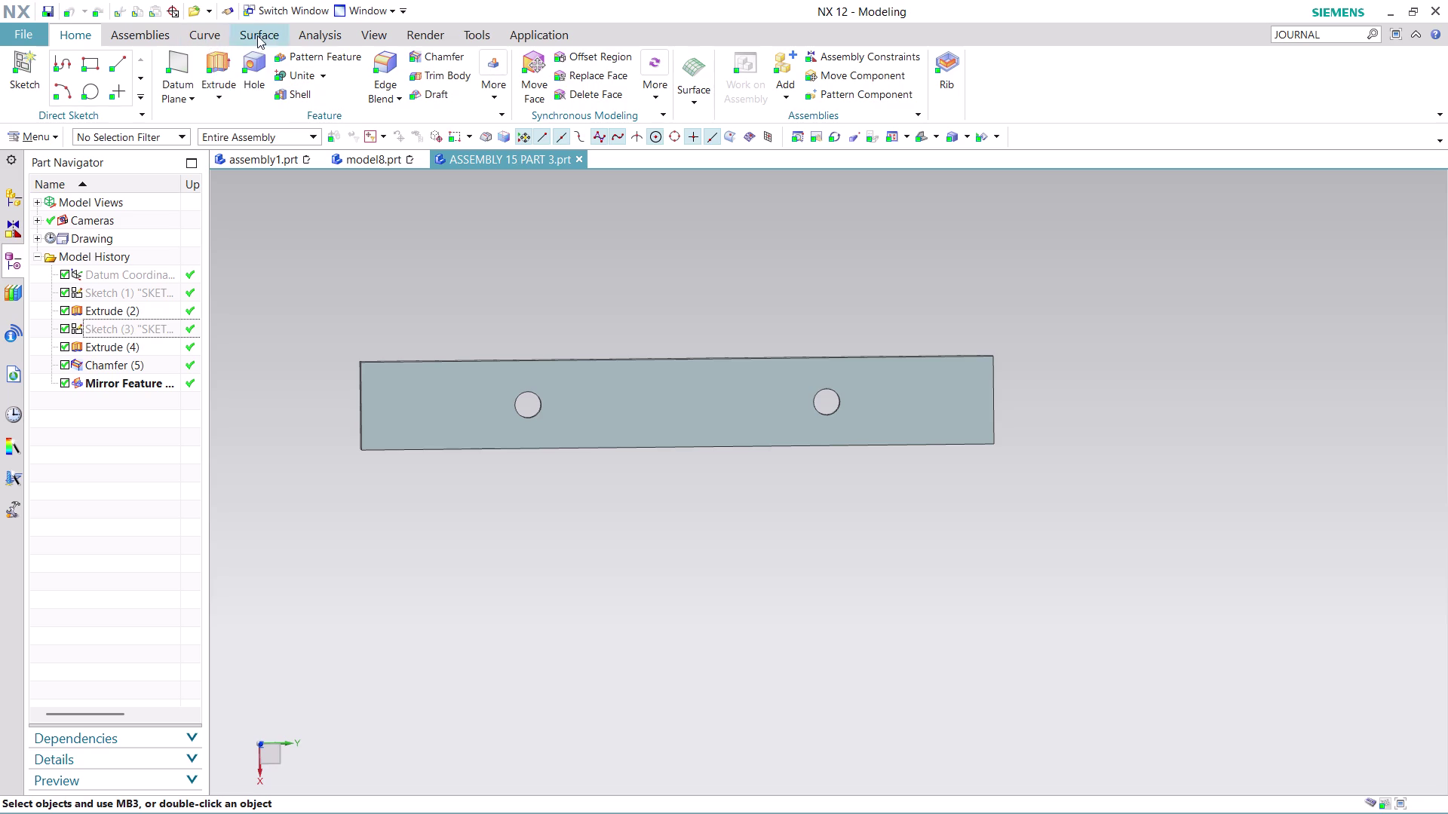
click(334, 32)
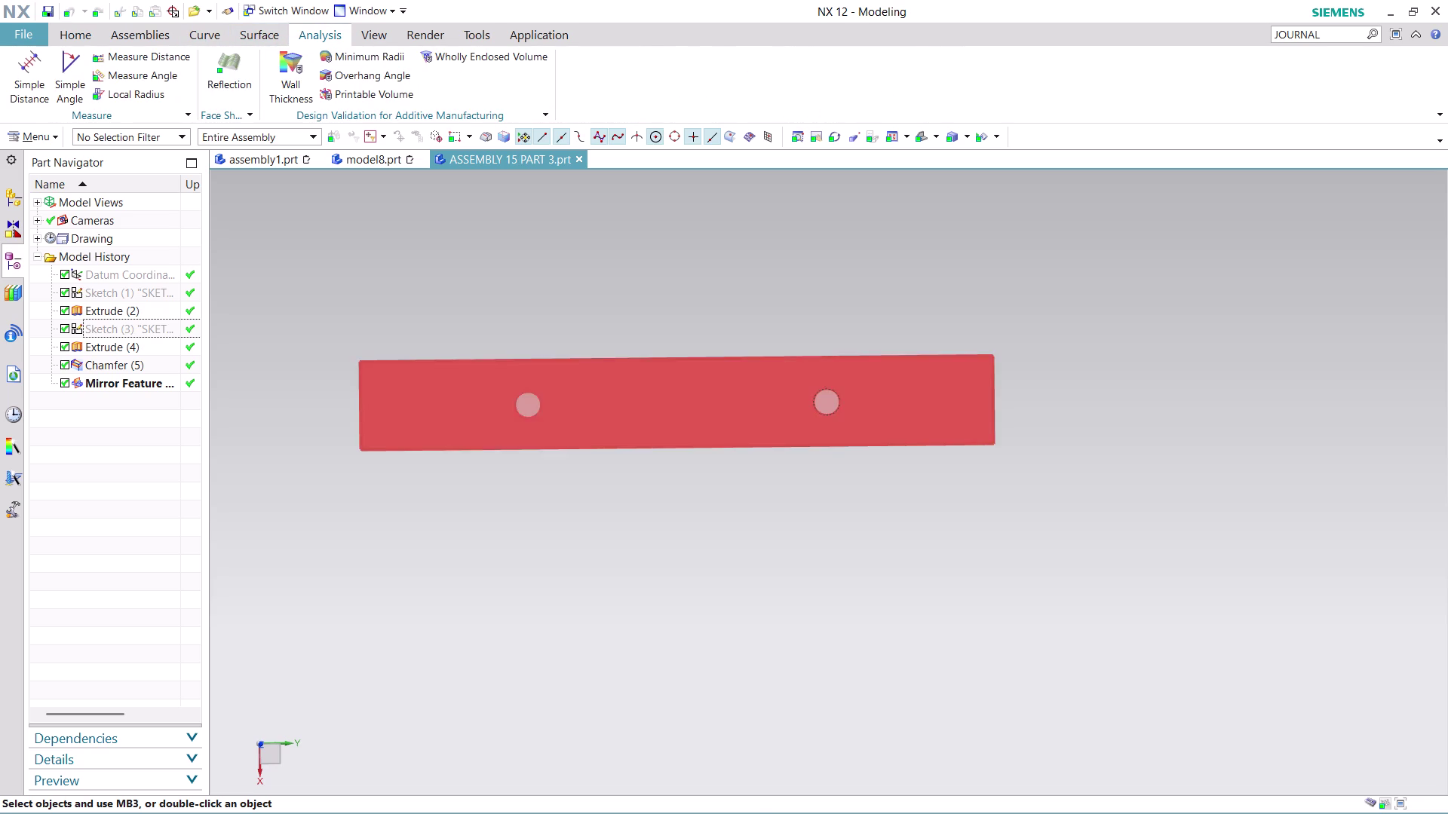
Measure the distance between the left and right hole centres, reading 68.0661 mm.
click(159, 56)
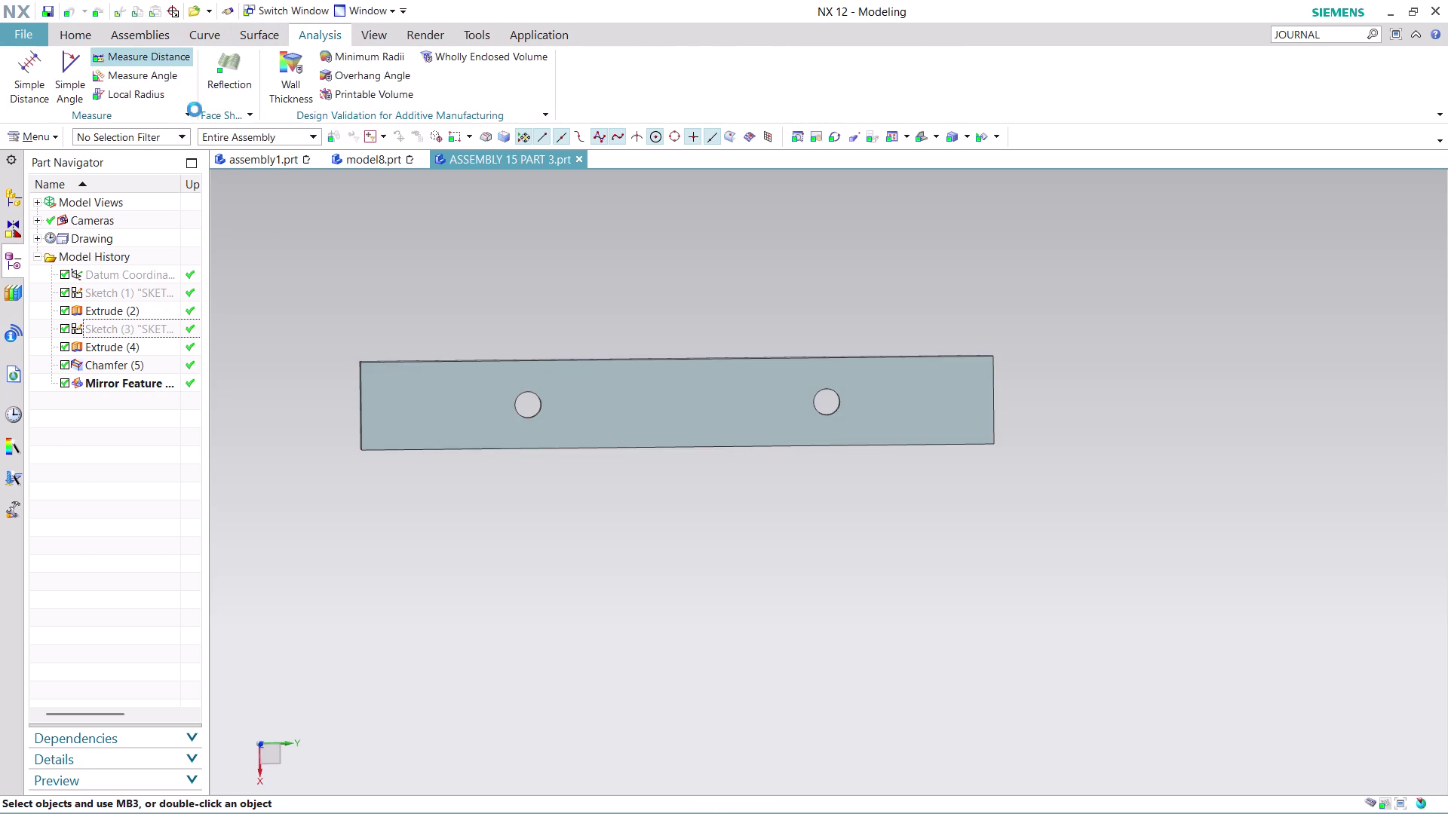
scroll(up, 3)
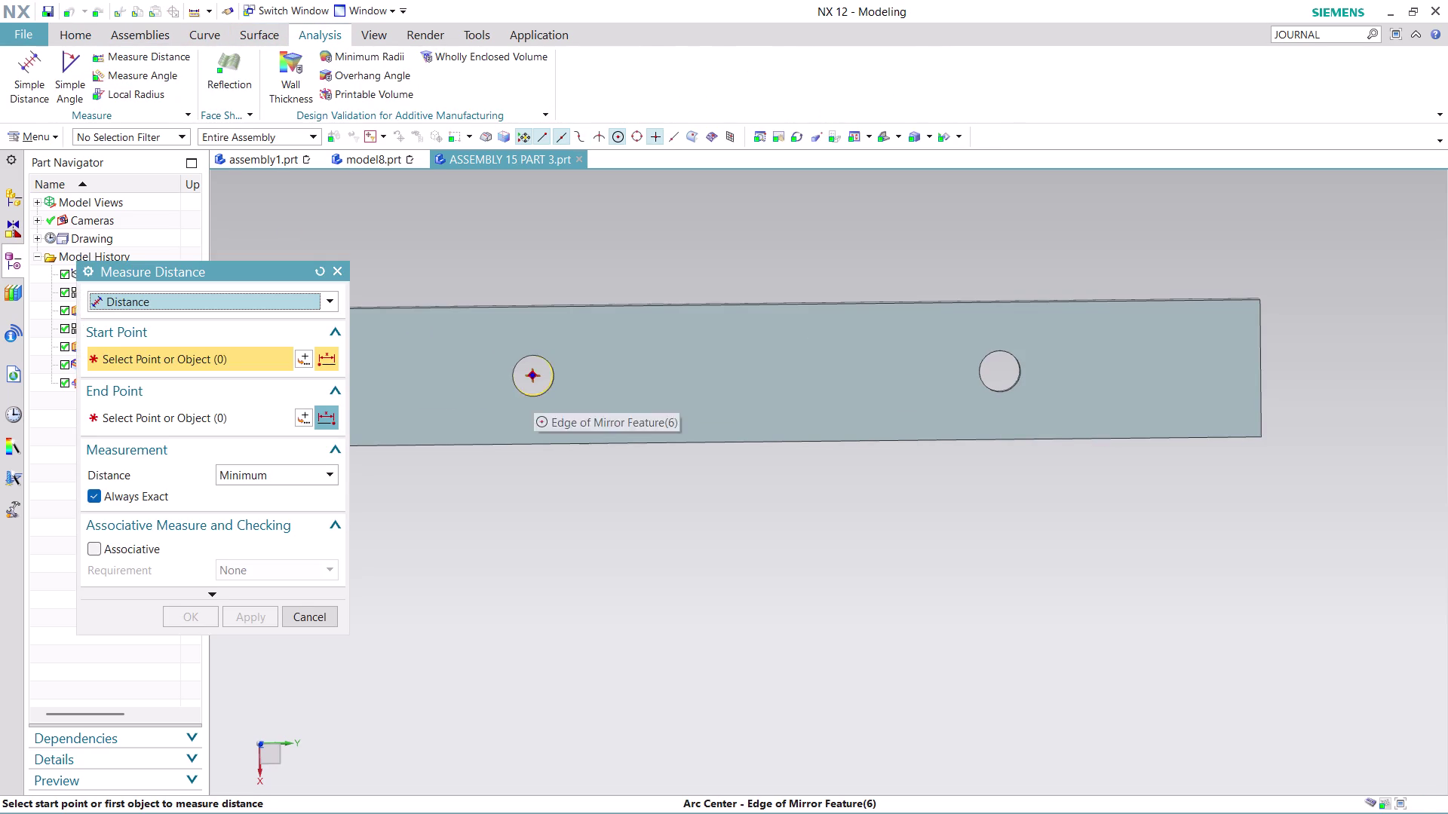
click(533, 379)
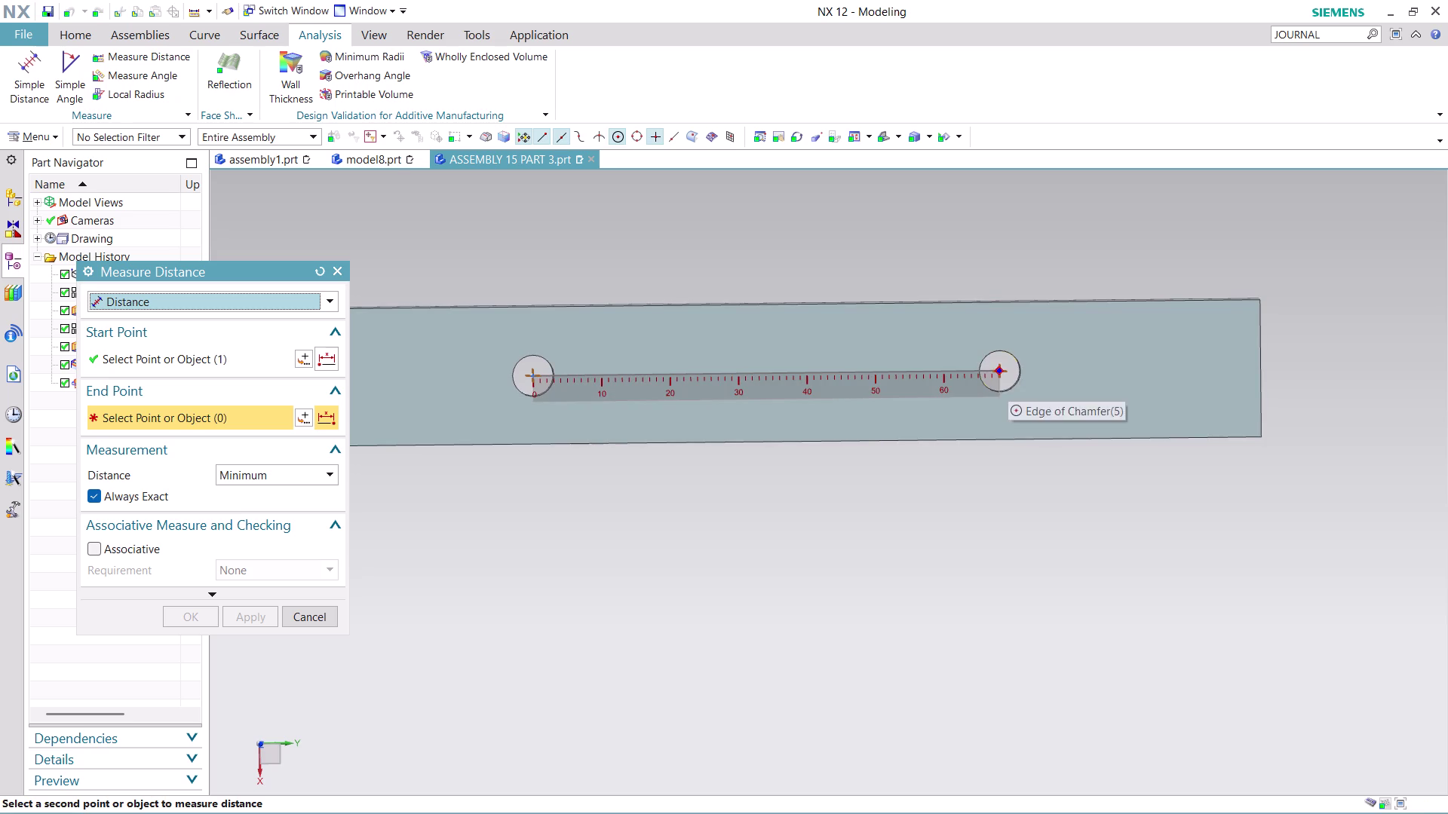
click(1000, 370)
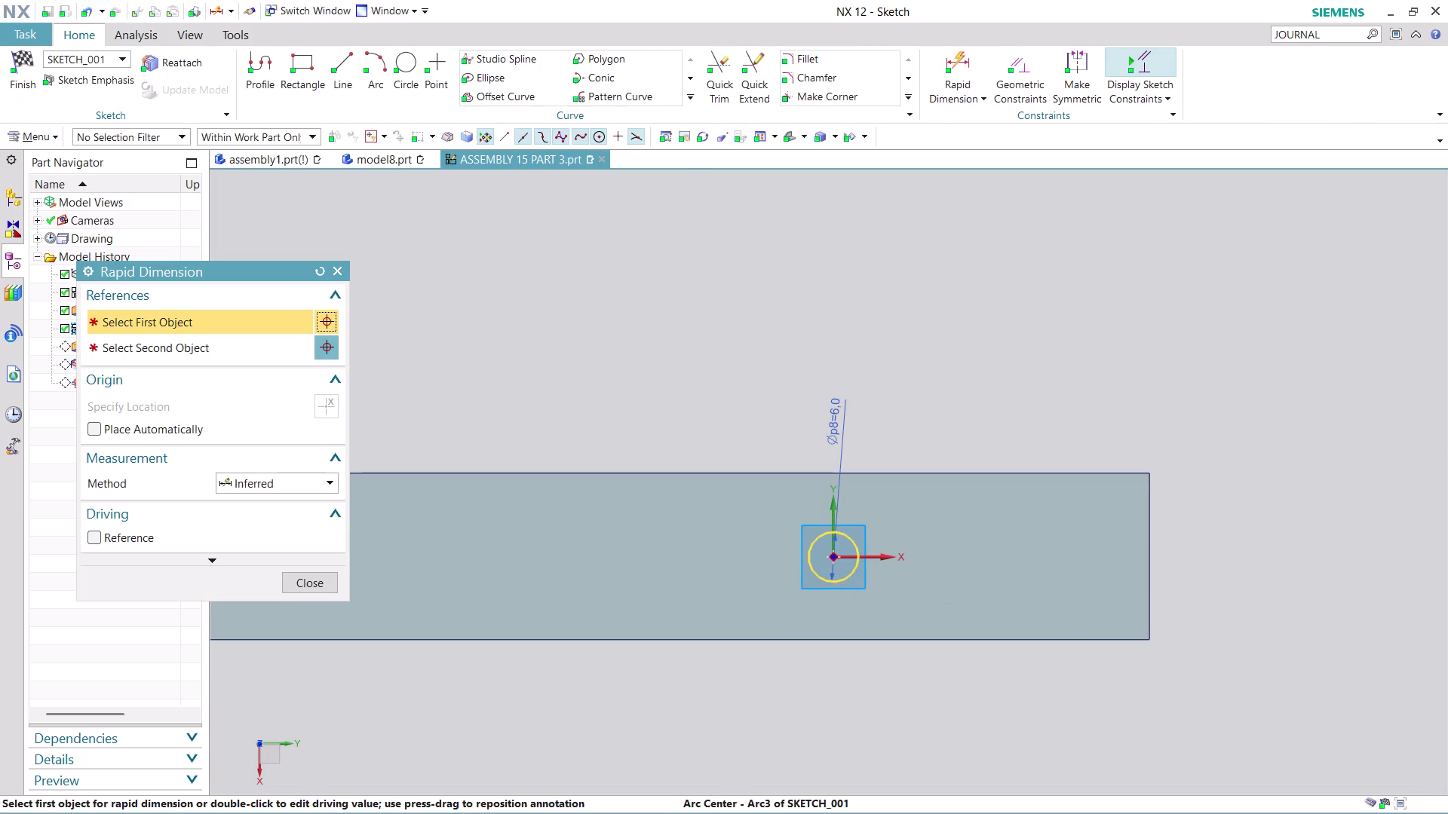
click(1155, 543)
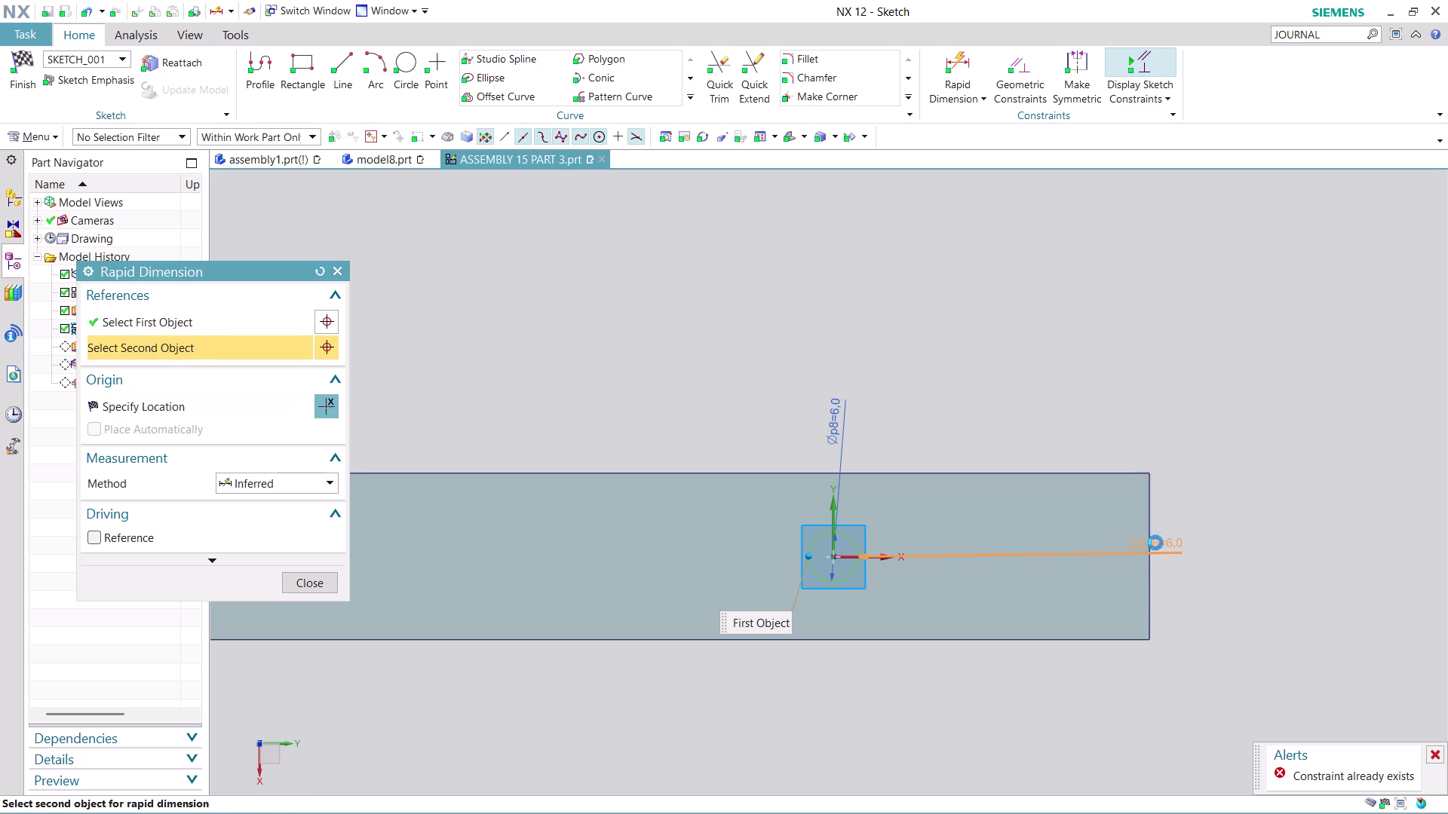
click(985, 303)
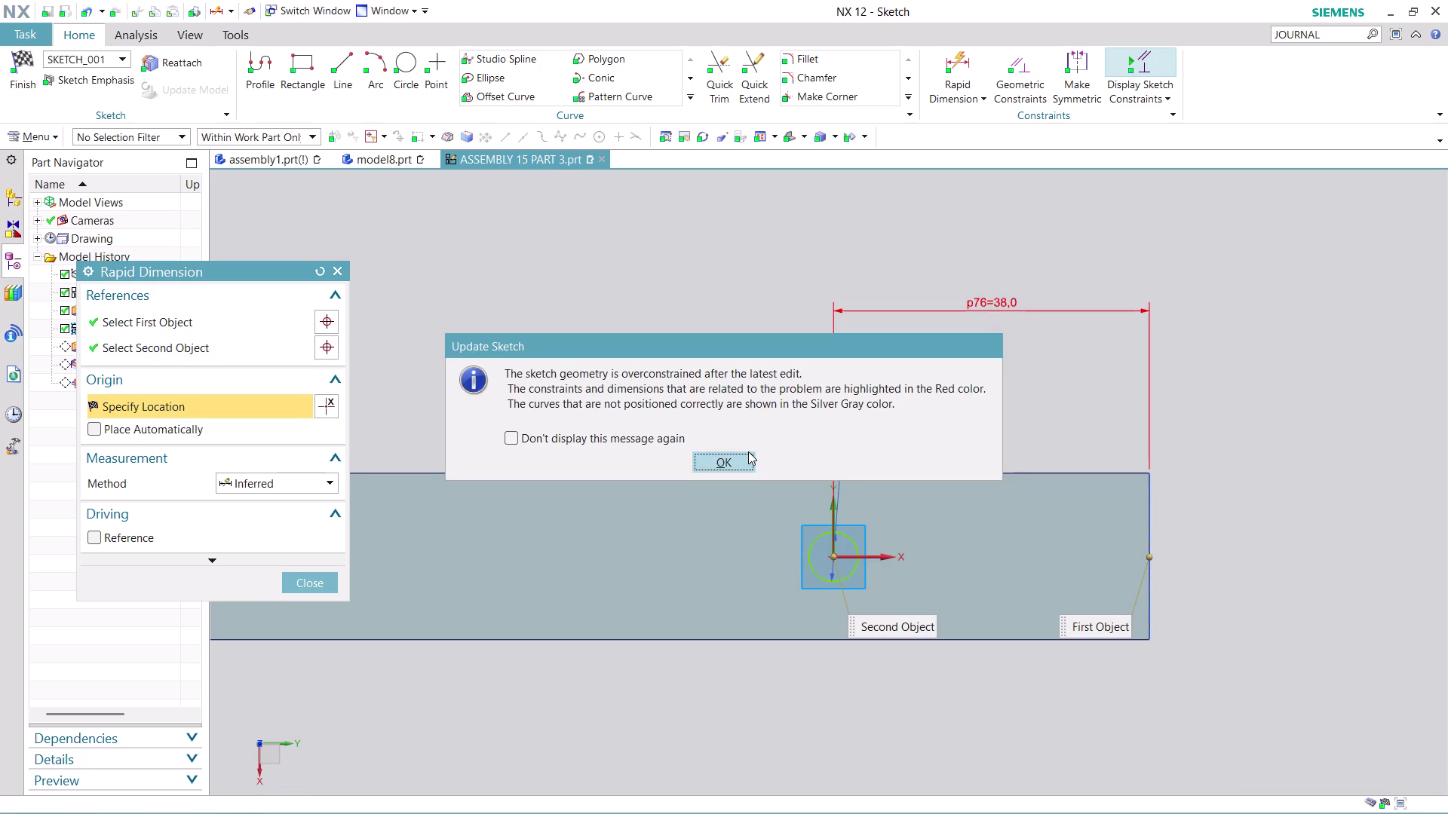
click(748, 451)
click(732, 460)
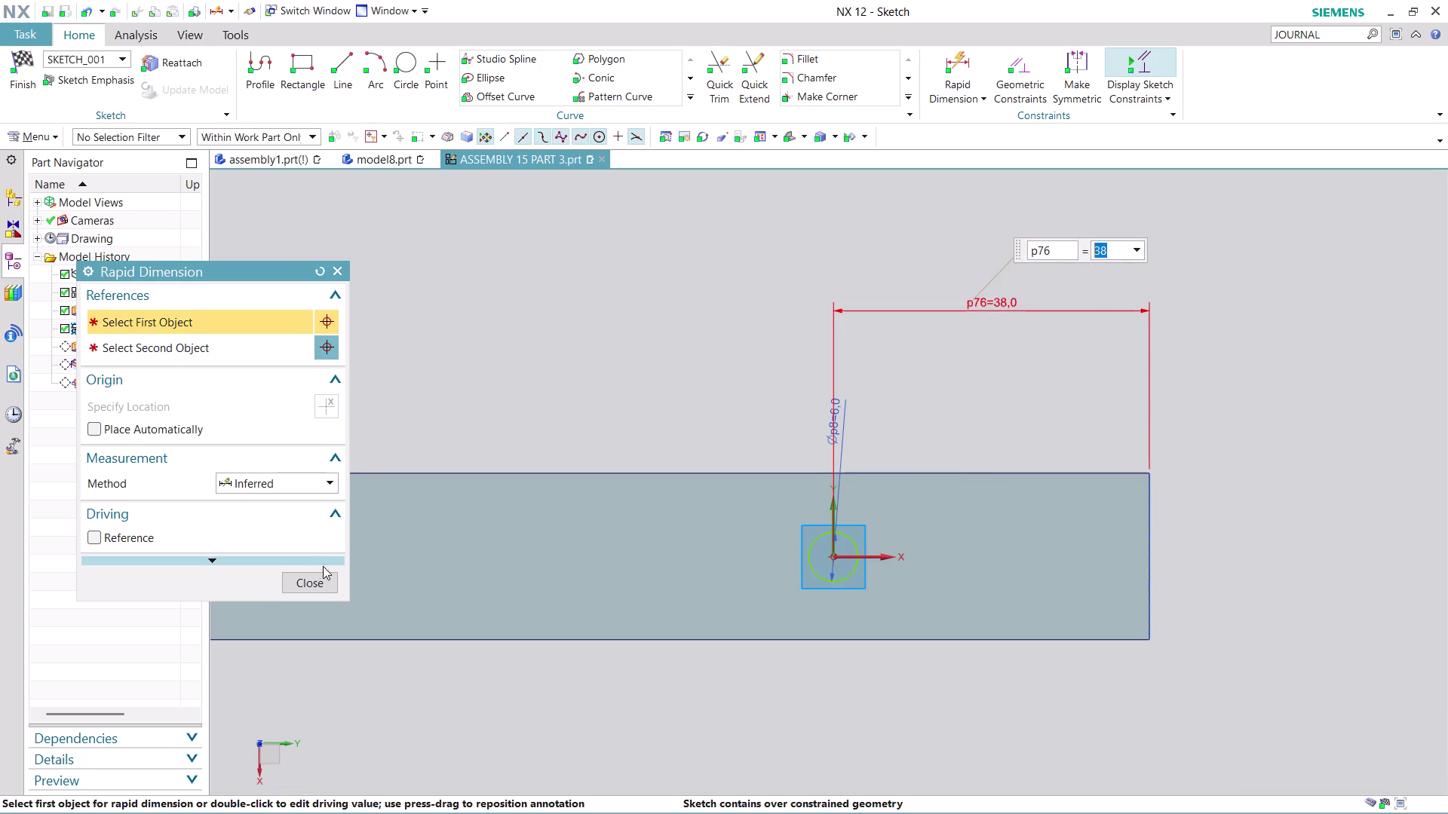
click(318, 586)
scroll(down, 3)
scroll(up, 3)
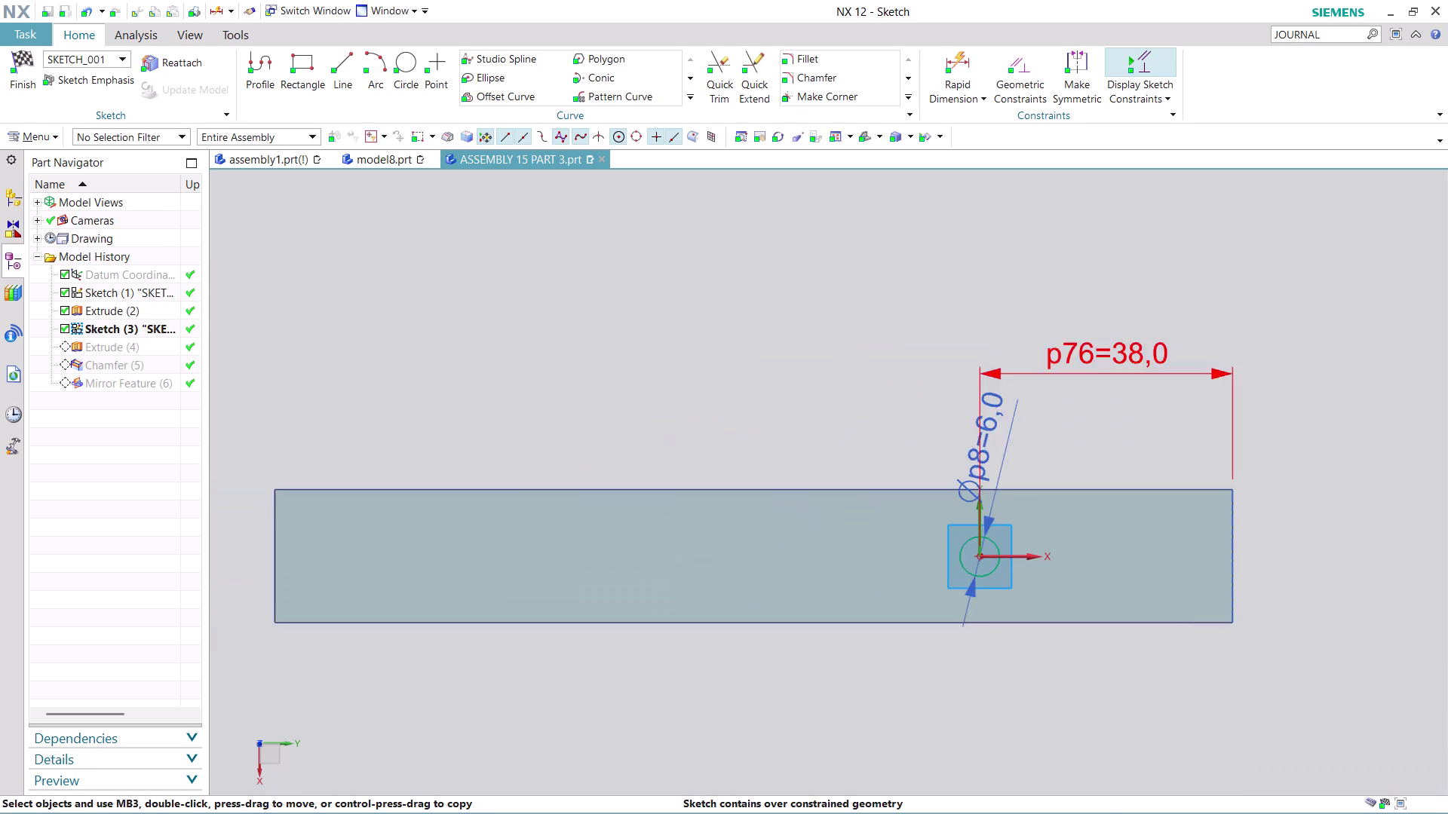
right_click(1123, 354)
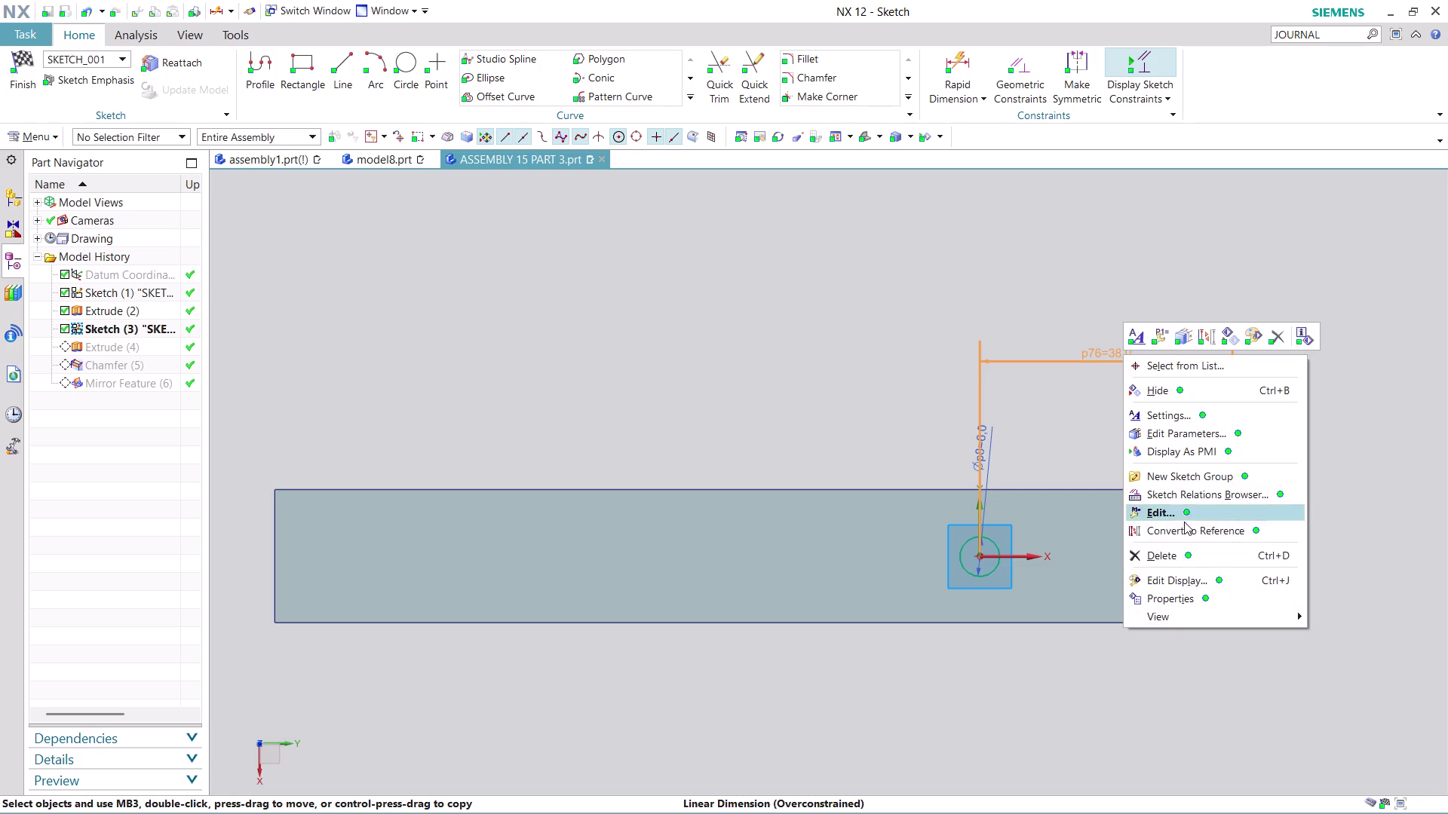
click(1176, 551)
click(744, 456)
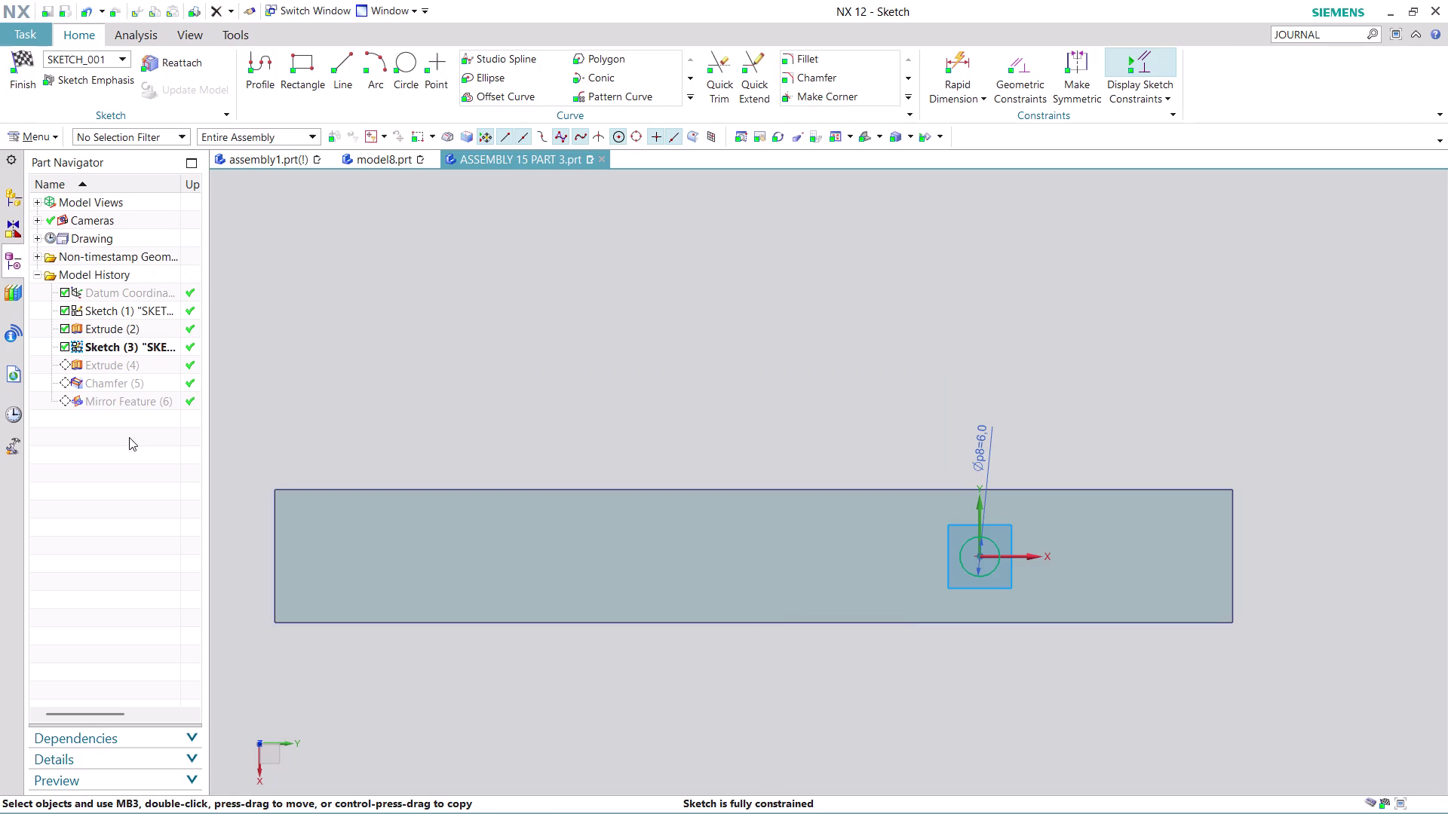
click(126, 402)
right_click(127, 402)
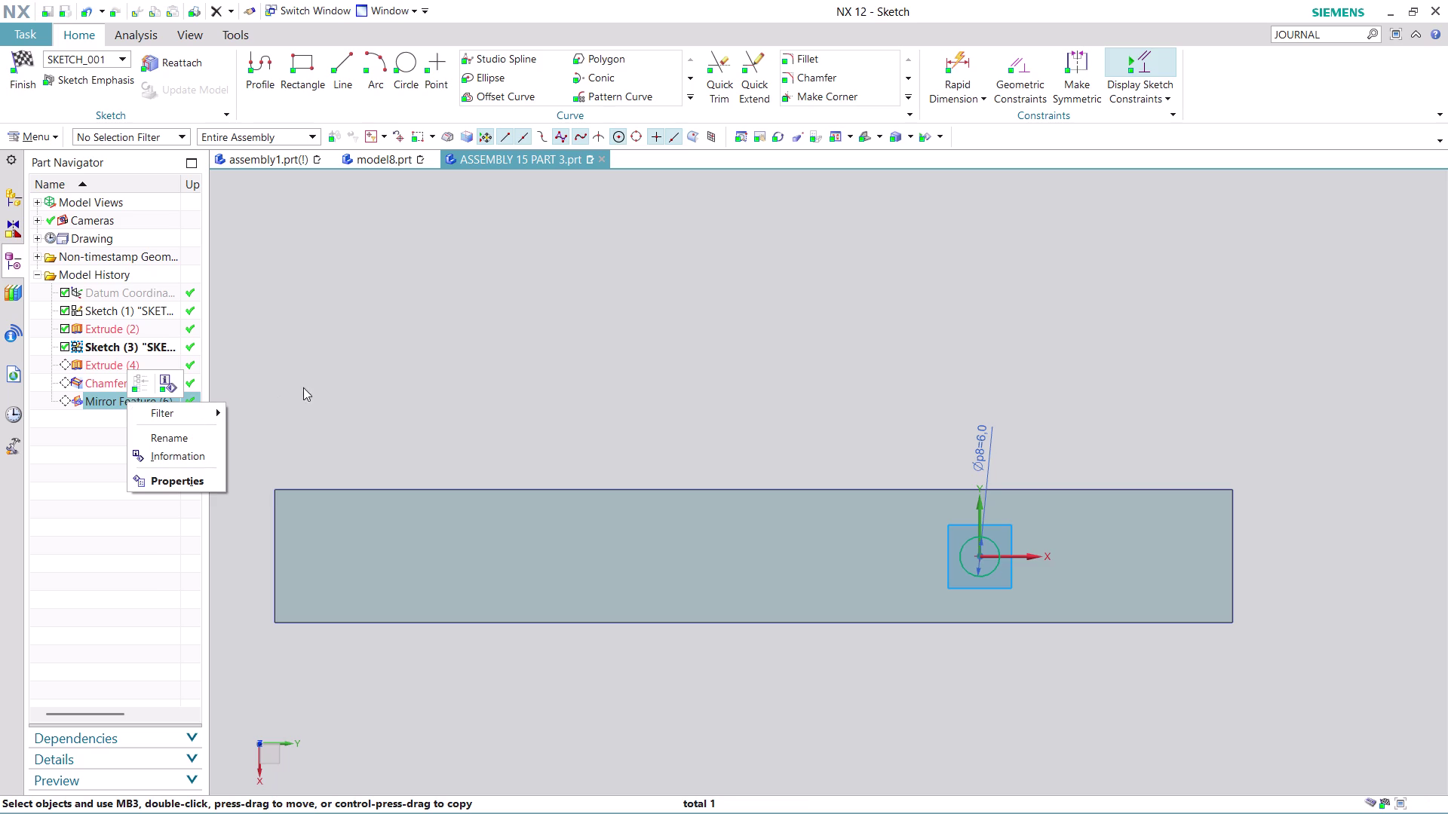
click(303, 387)
click(32, 84)
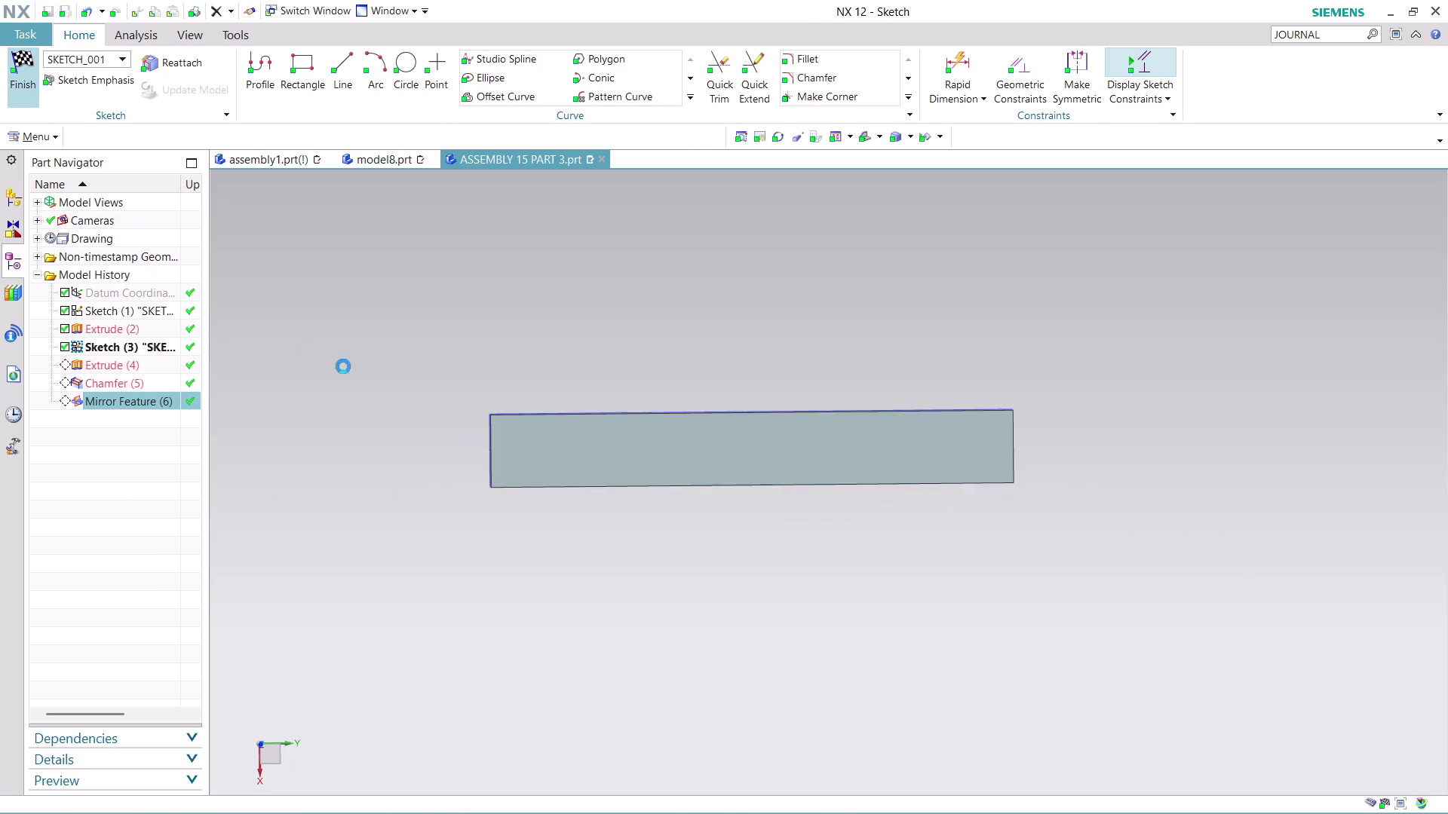
Delete Mirror Feature from the Part Navigator, then select the remaining hole and its sketch.
scroll(up, 3)
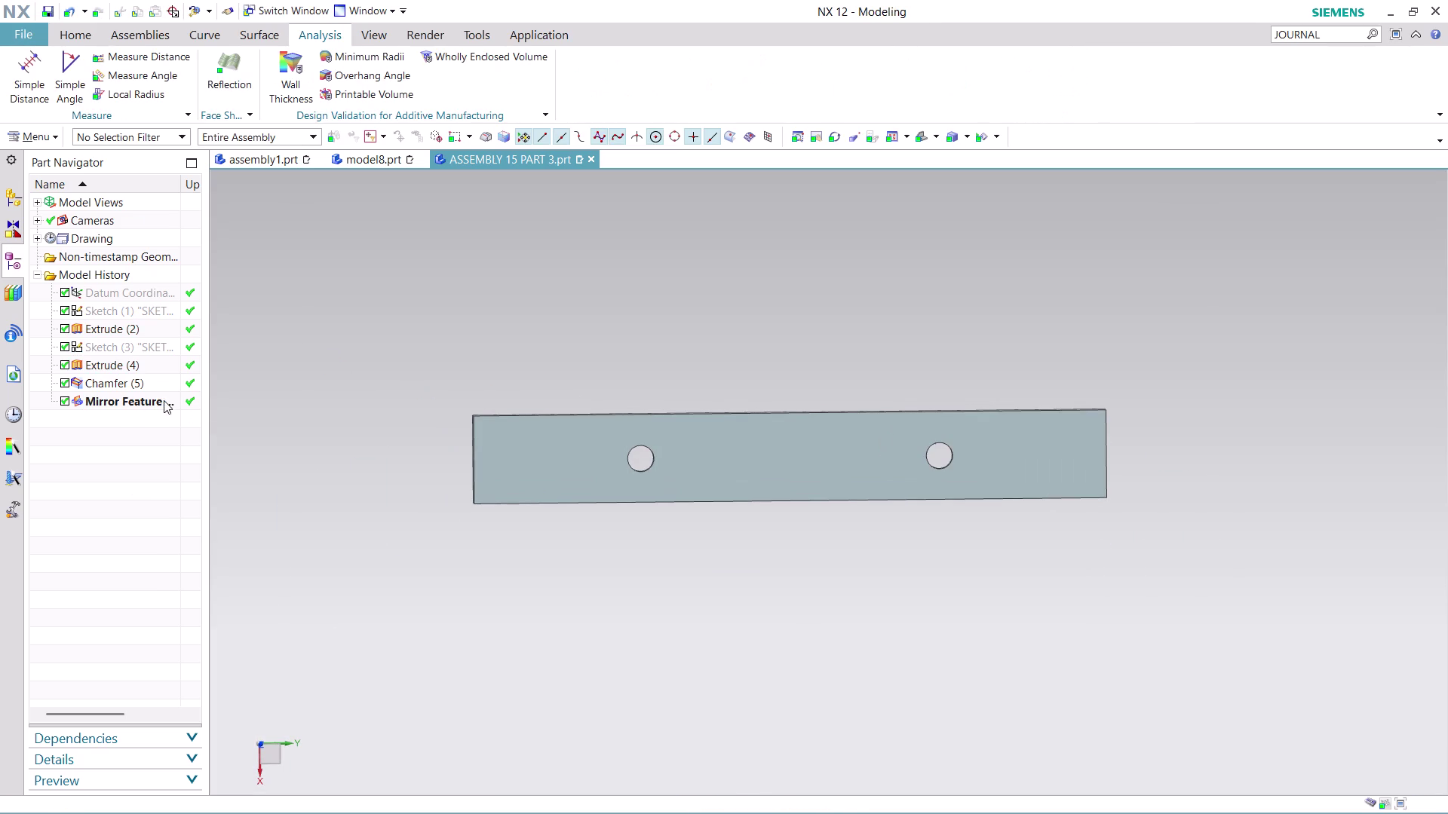
right_click(142, 397)
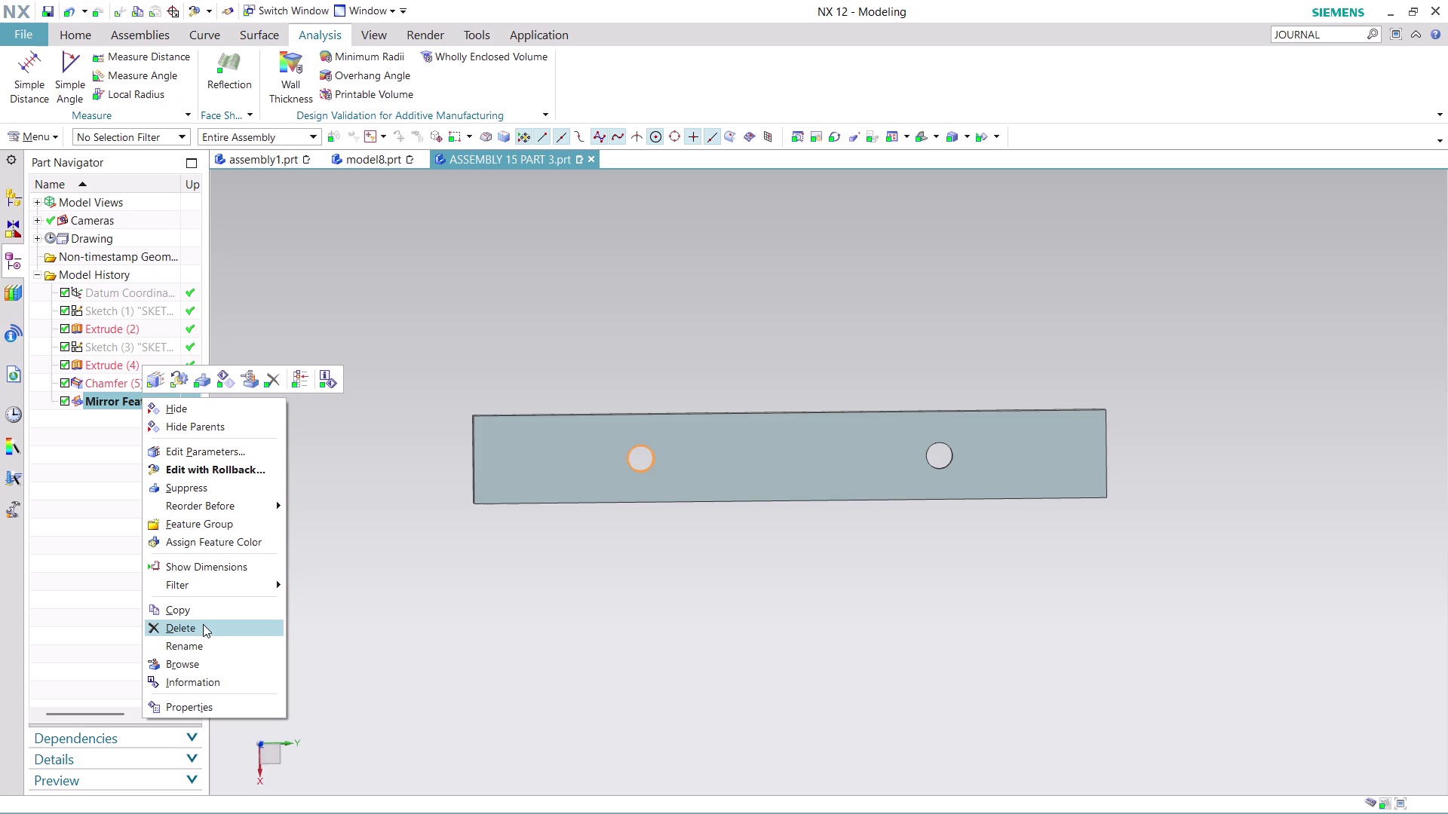
click(203, 624)
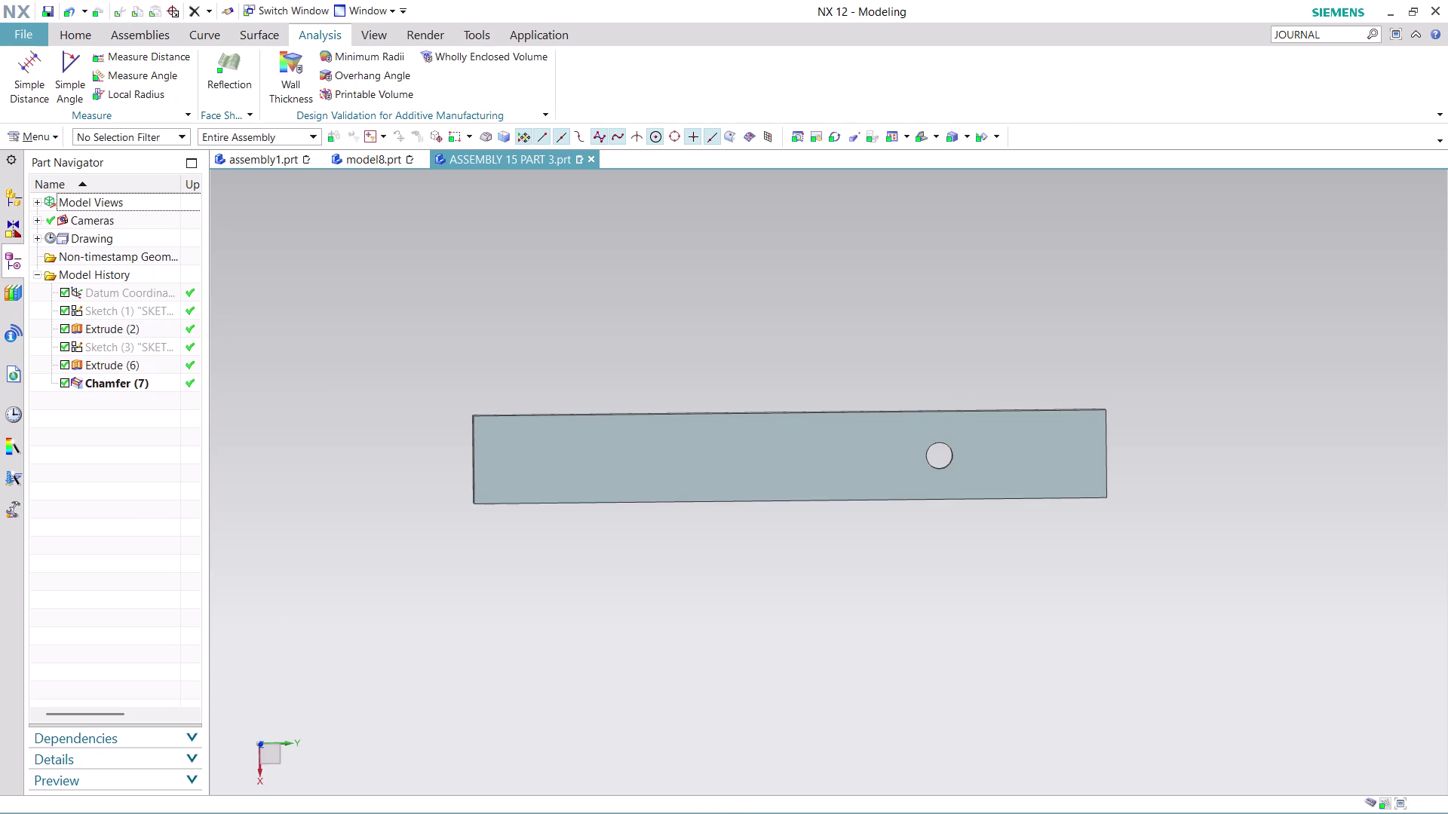
click(122, 367)
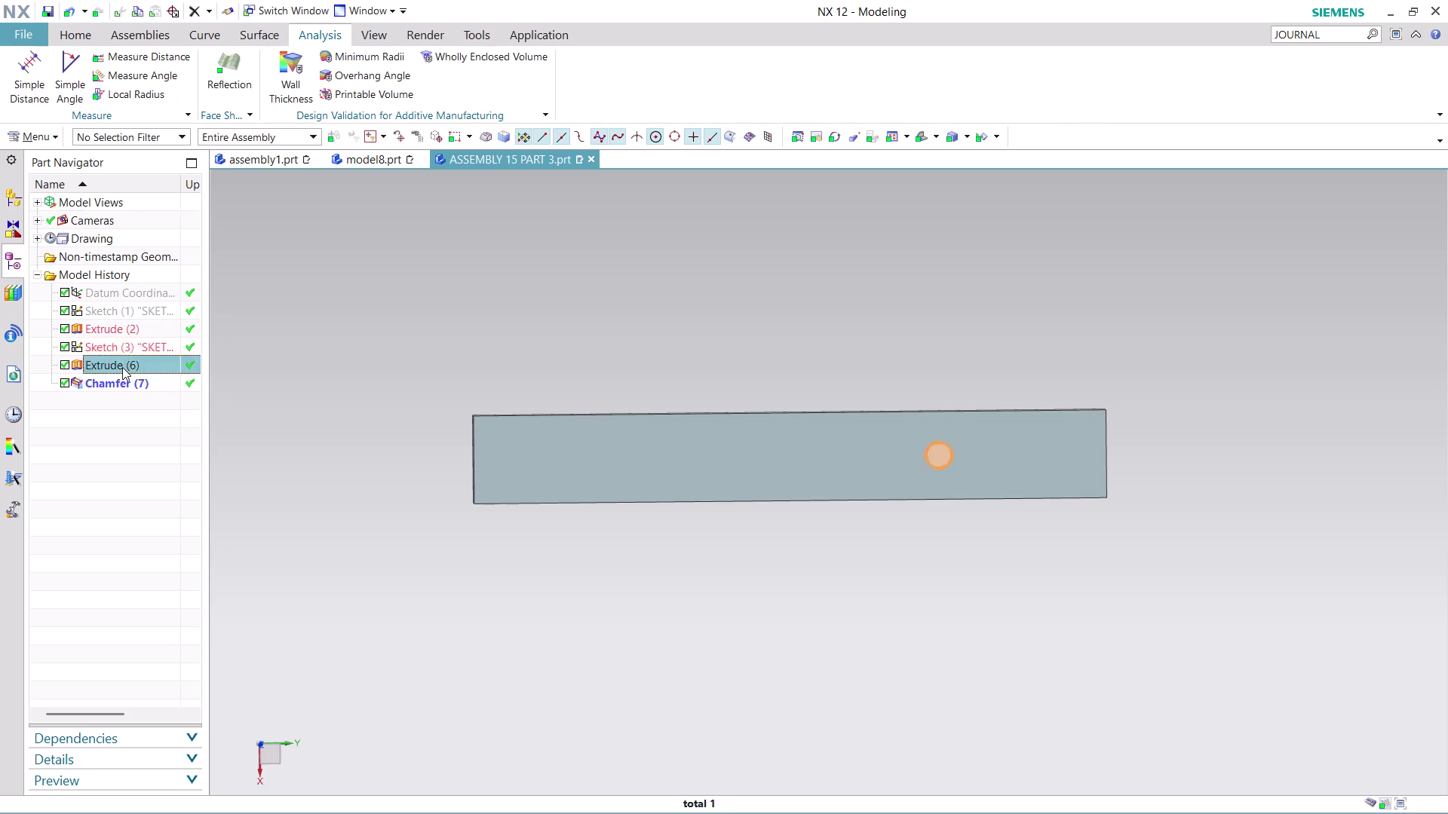
click(122, 339)
Edit Sketch (3) from the Part Navigator to reopen the ⌀6 hole sketch.
right_click(114, 347)
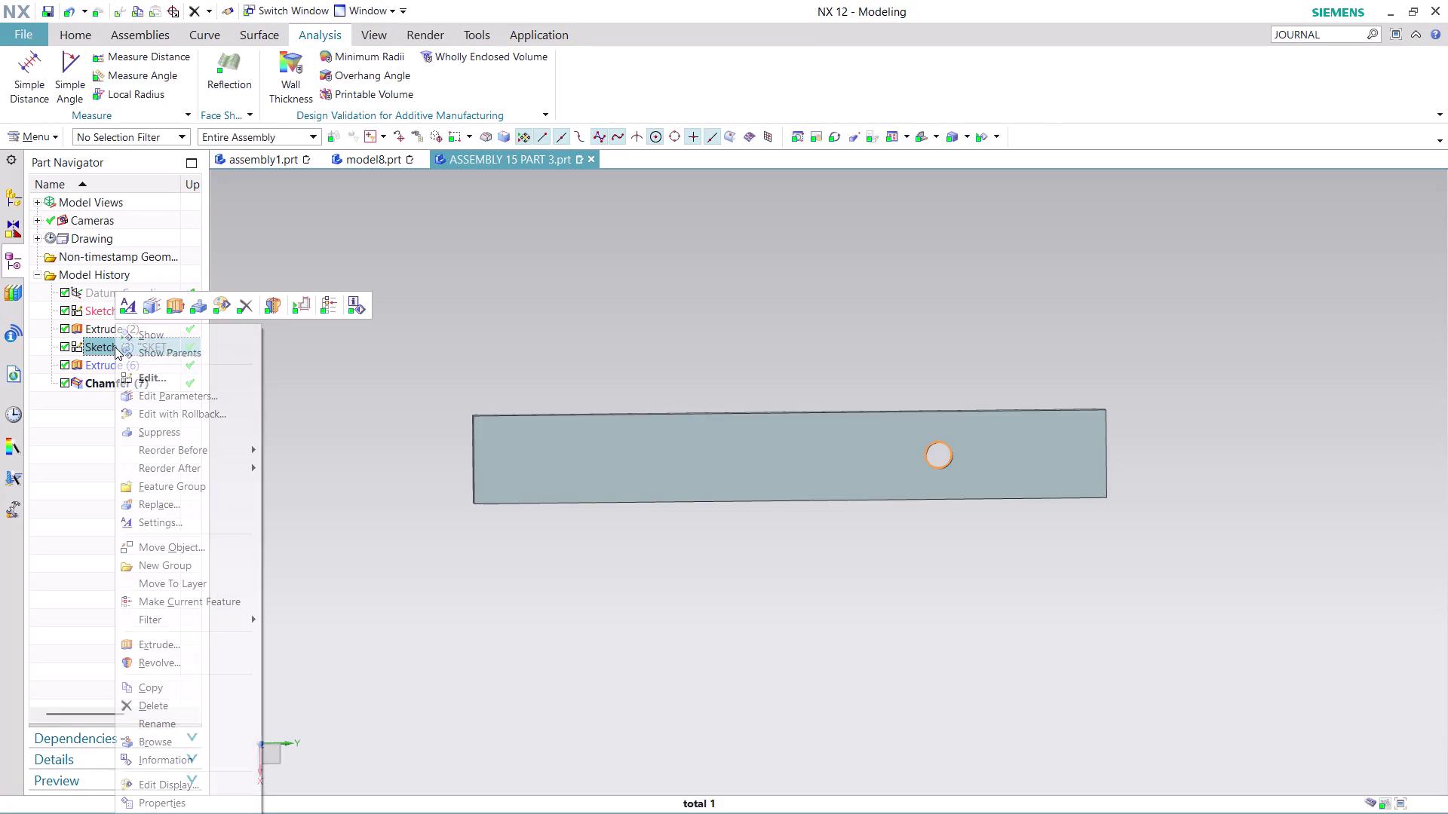
click(208, 420)
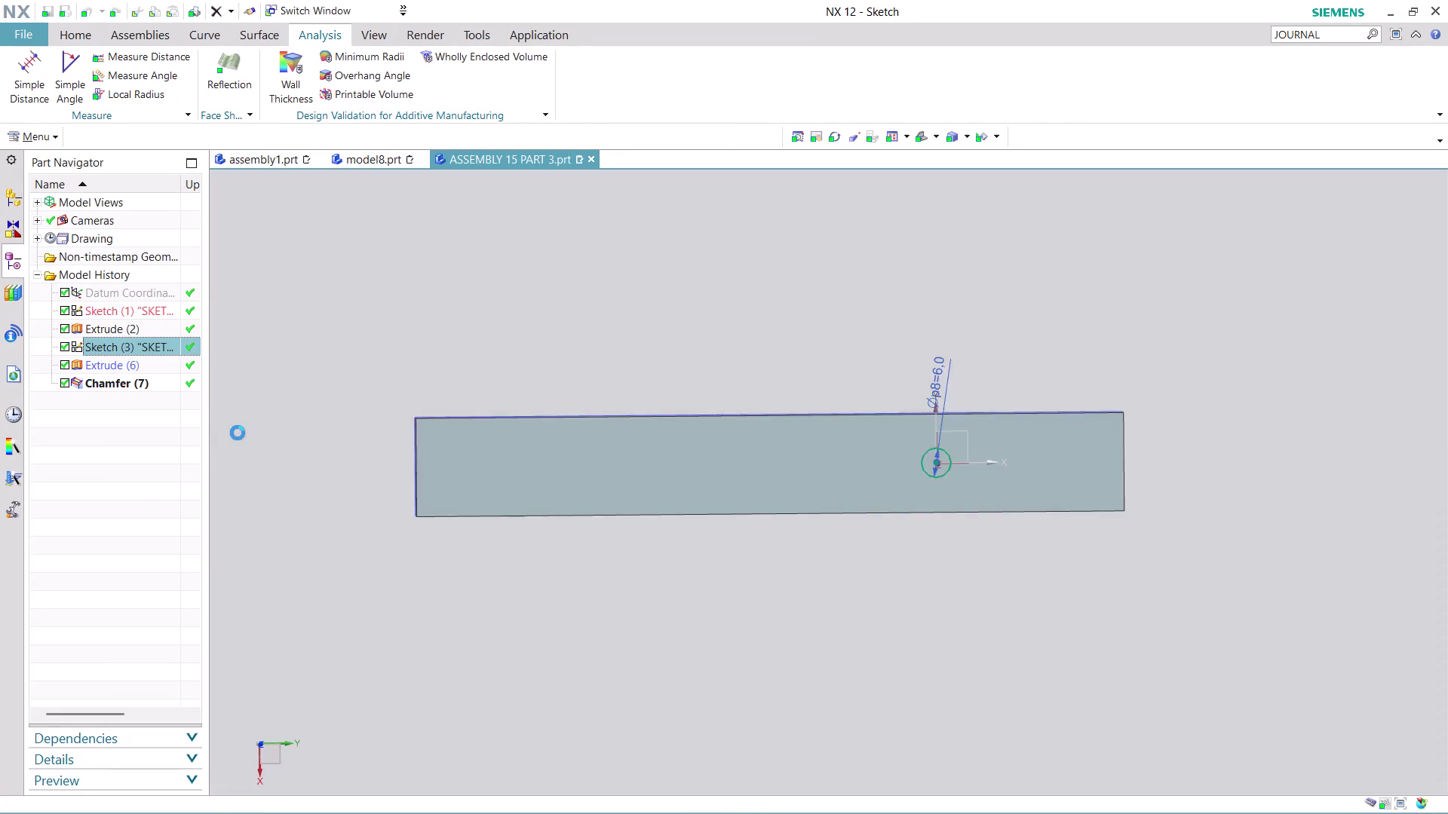
scroll(down, 3)
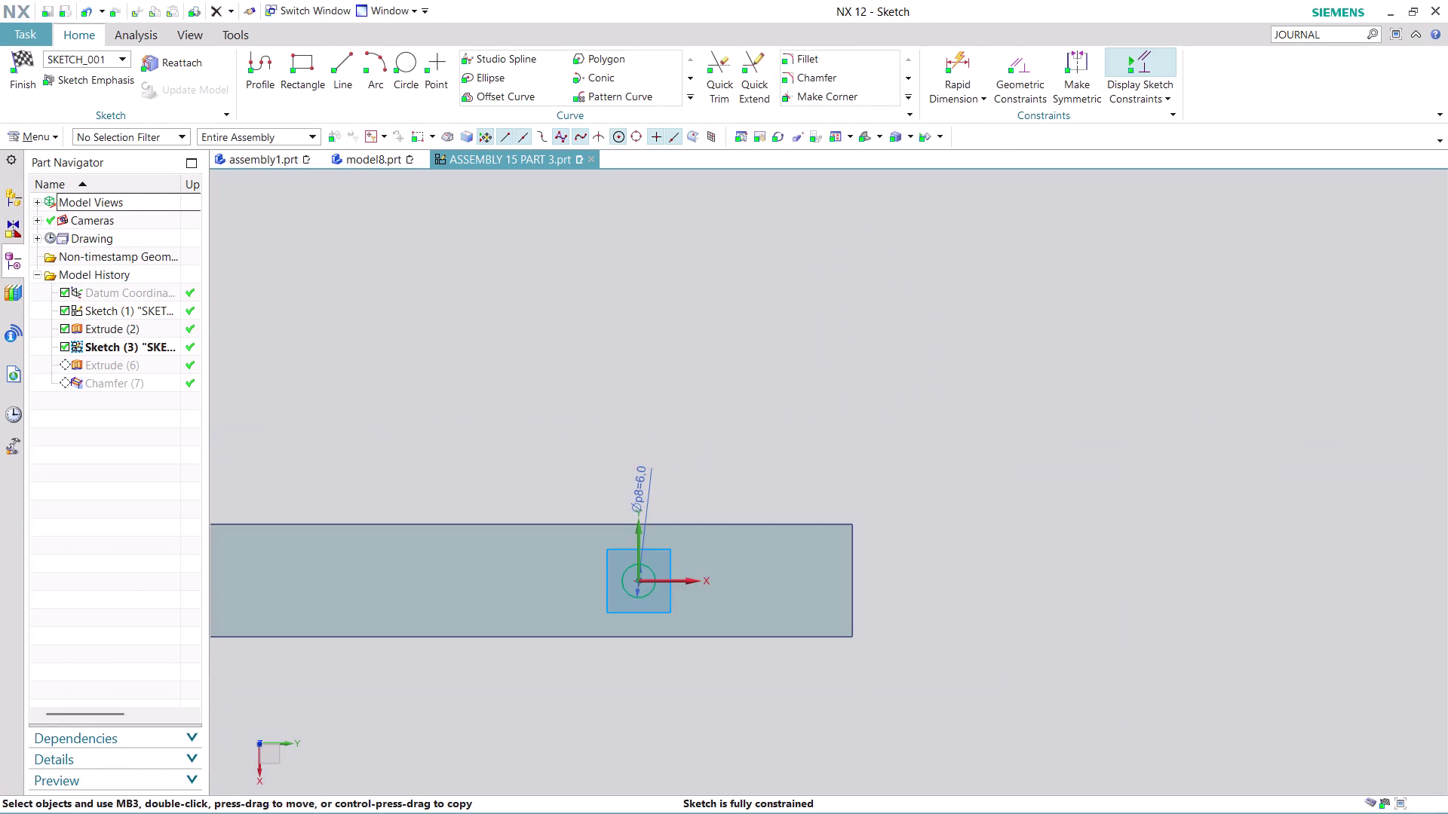
scroll(down, 3)
scroll(up, 3)
scroll(up, 3)
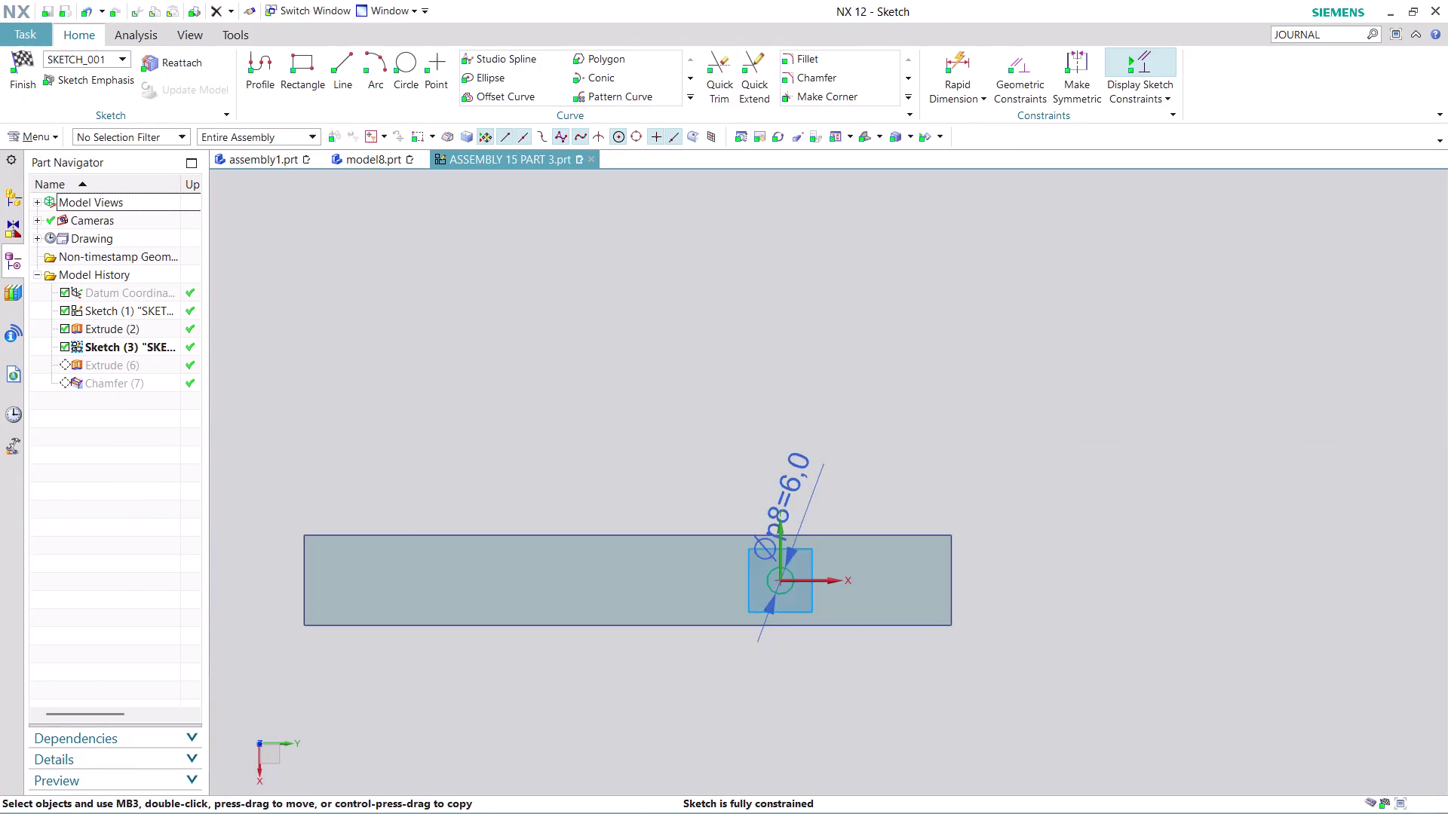
scroll(up, 3)
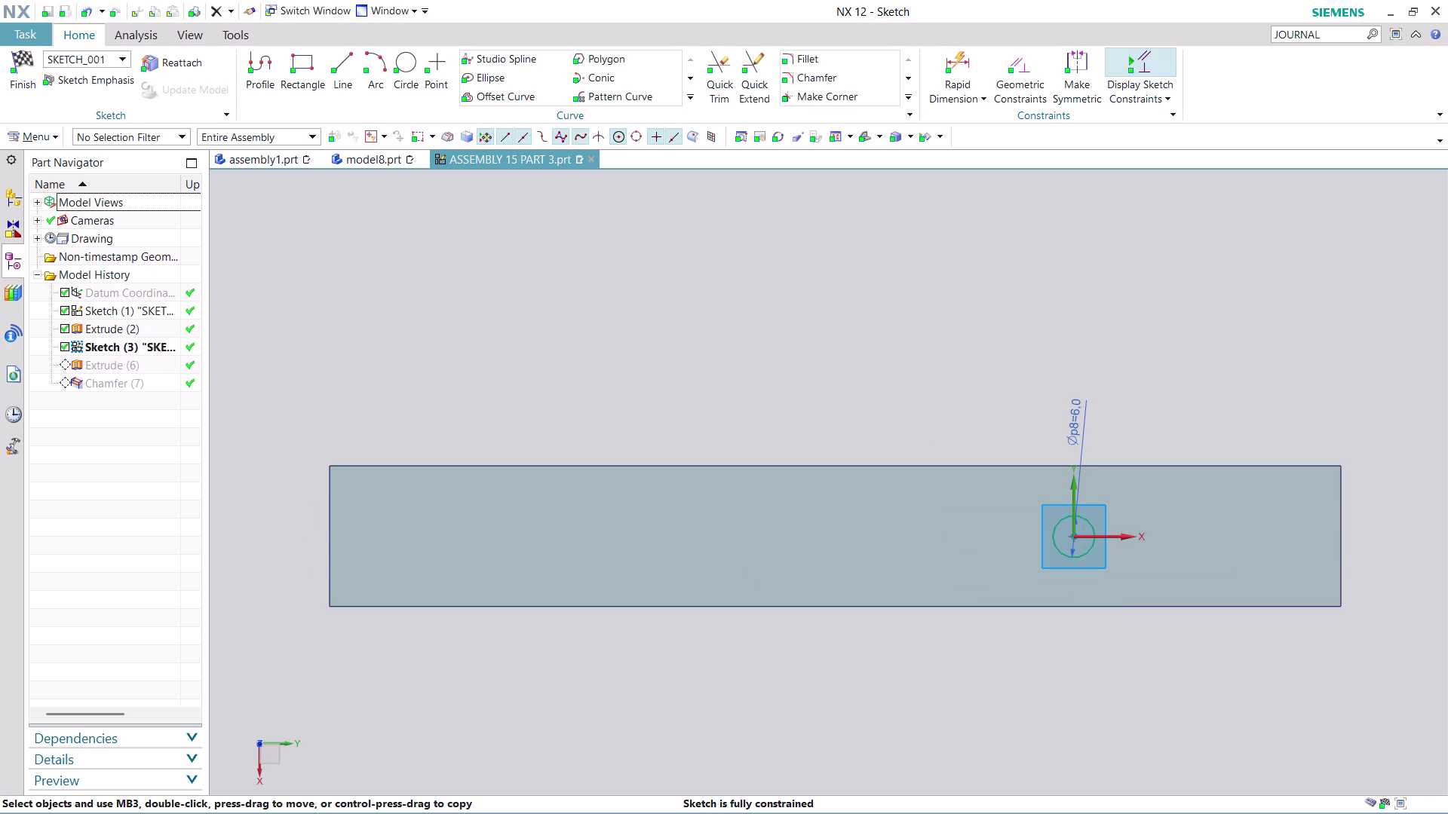
click(334, 61)
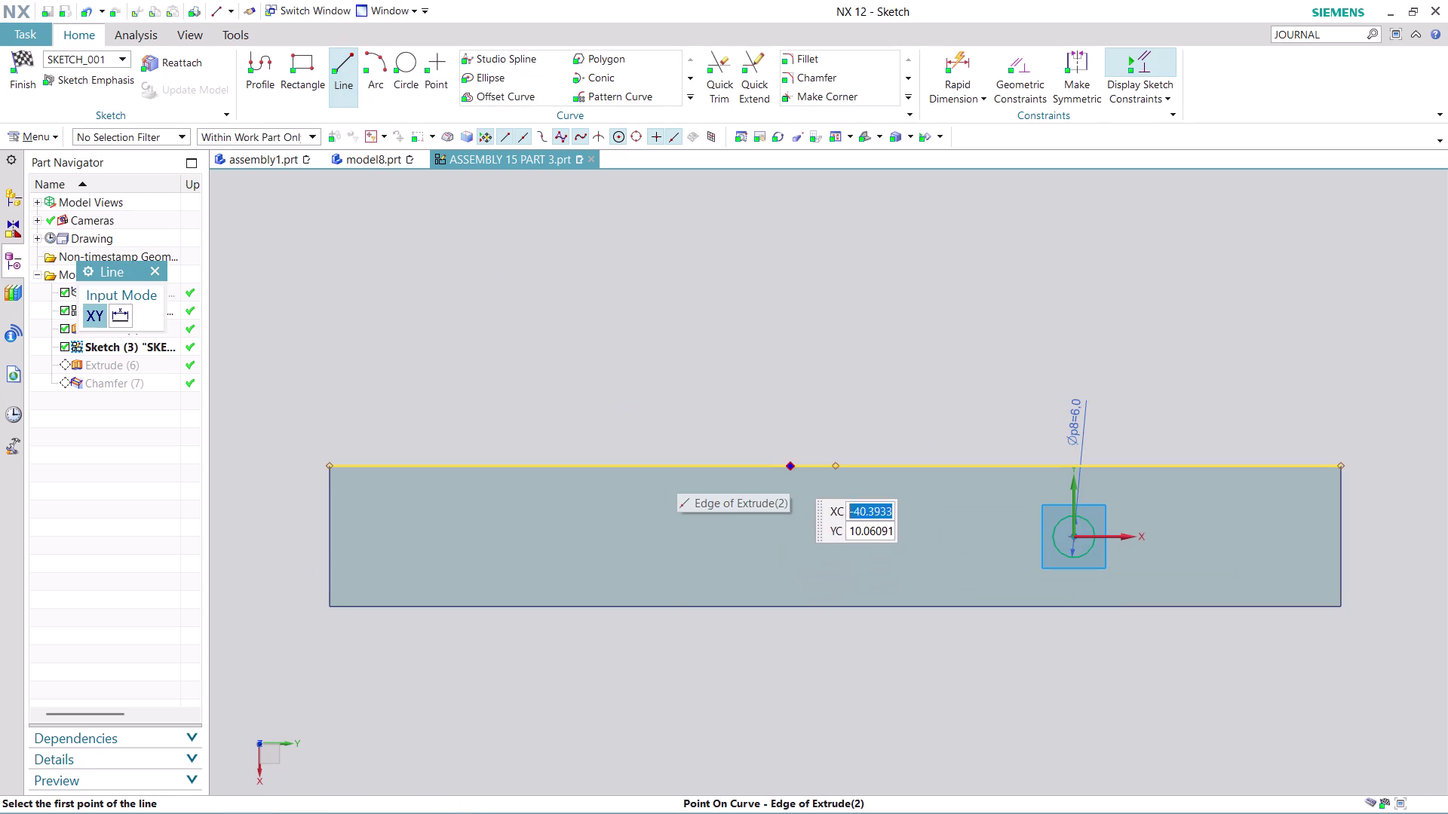
Draw a vertical line down from the top-edge midpoint and convert it to a reference line.
click(837, 466)
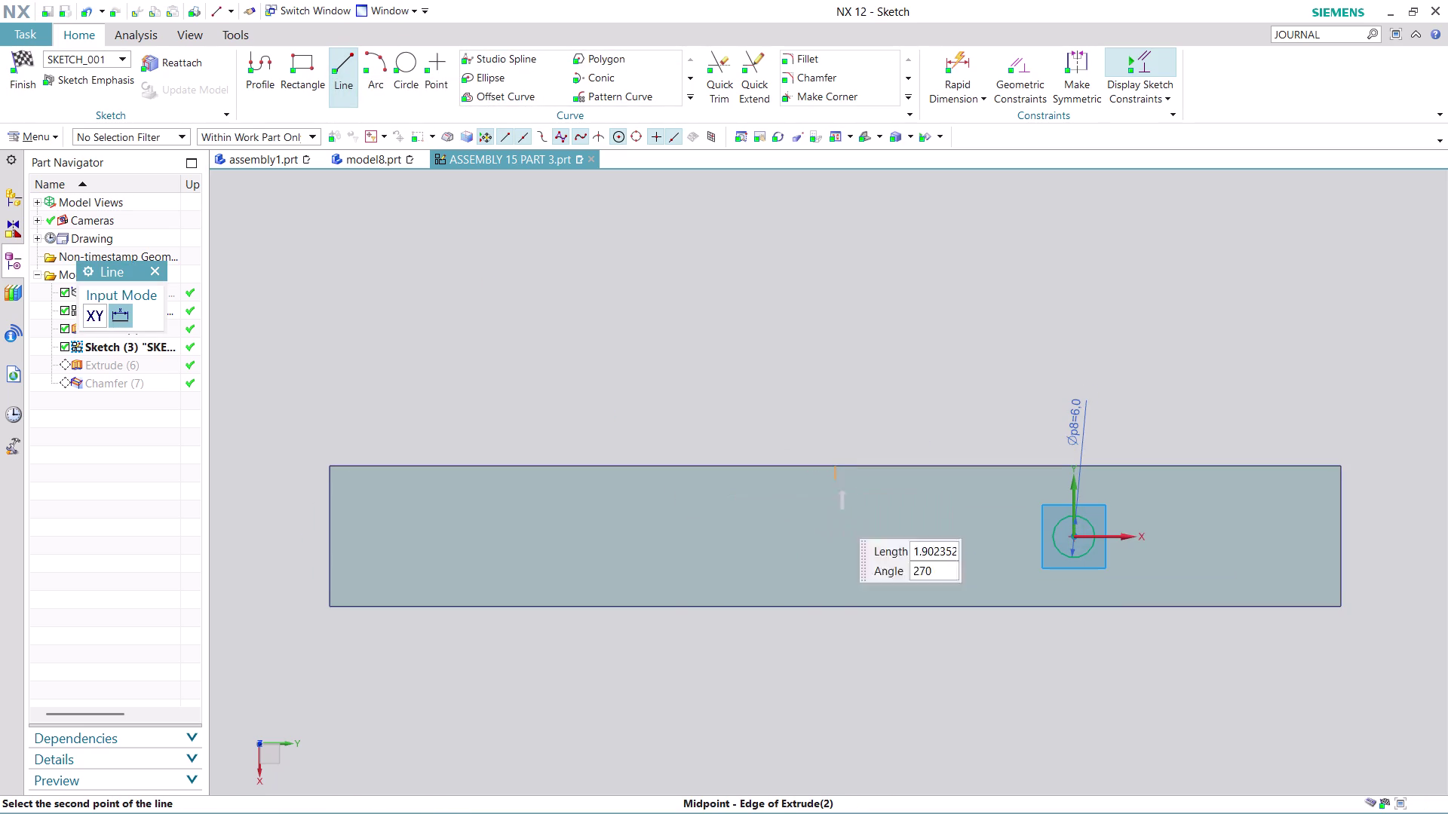
click(827, 729)
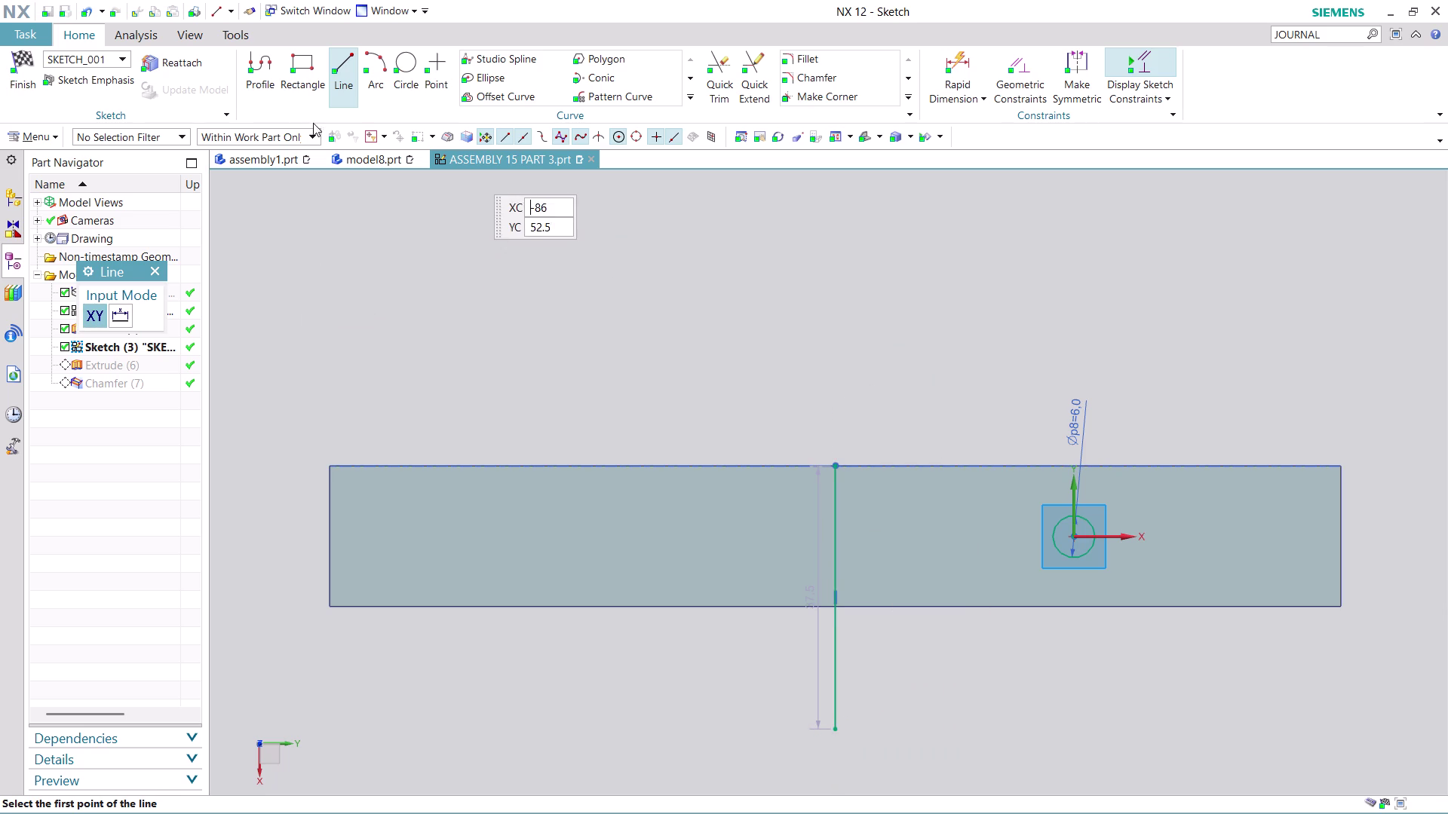
click(155, 266)
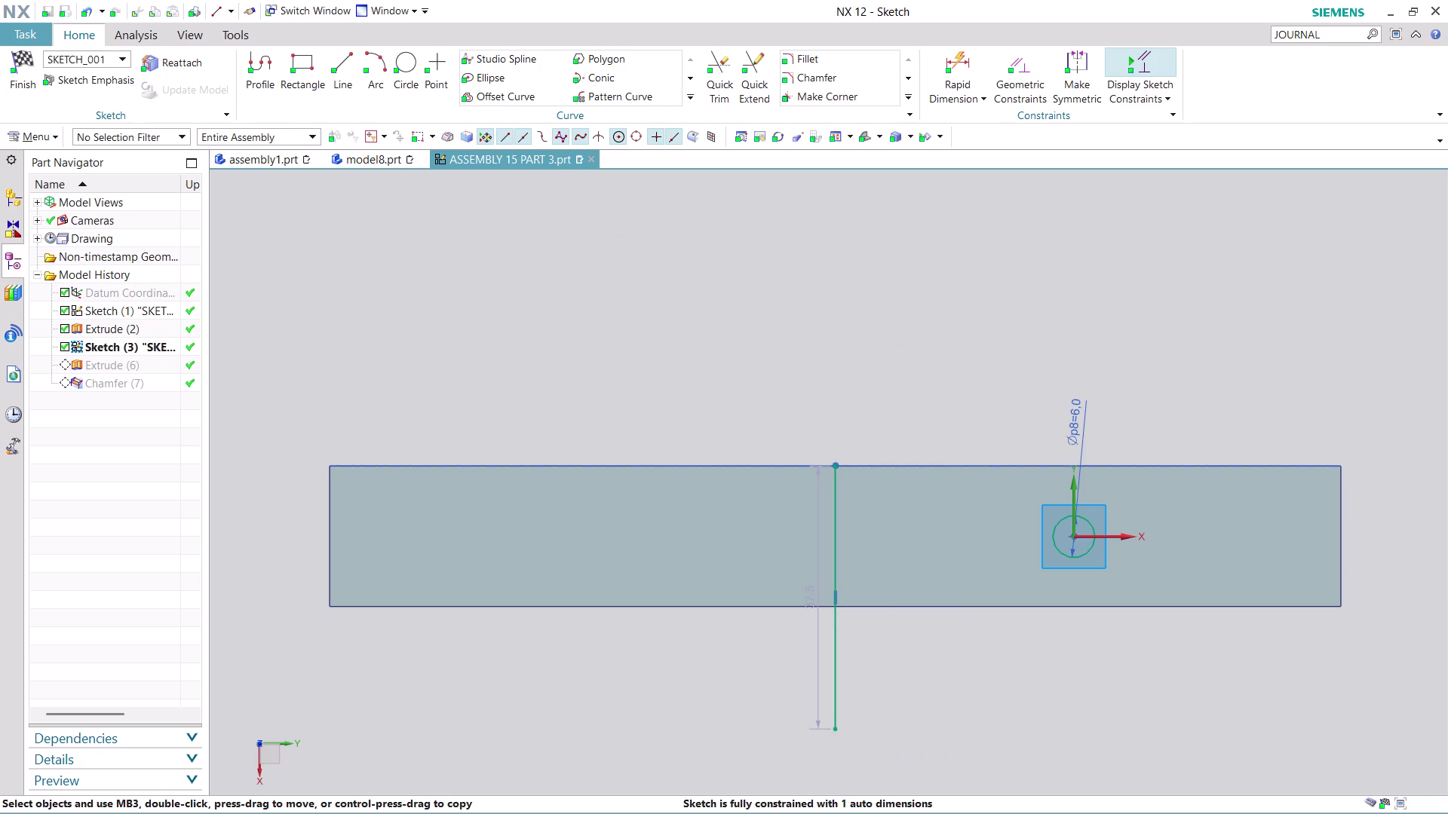
right_click(837, 536)
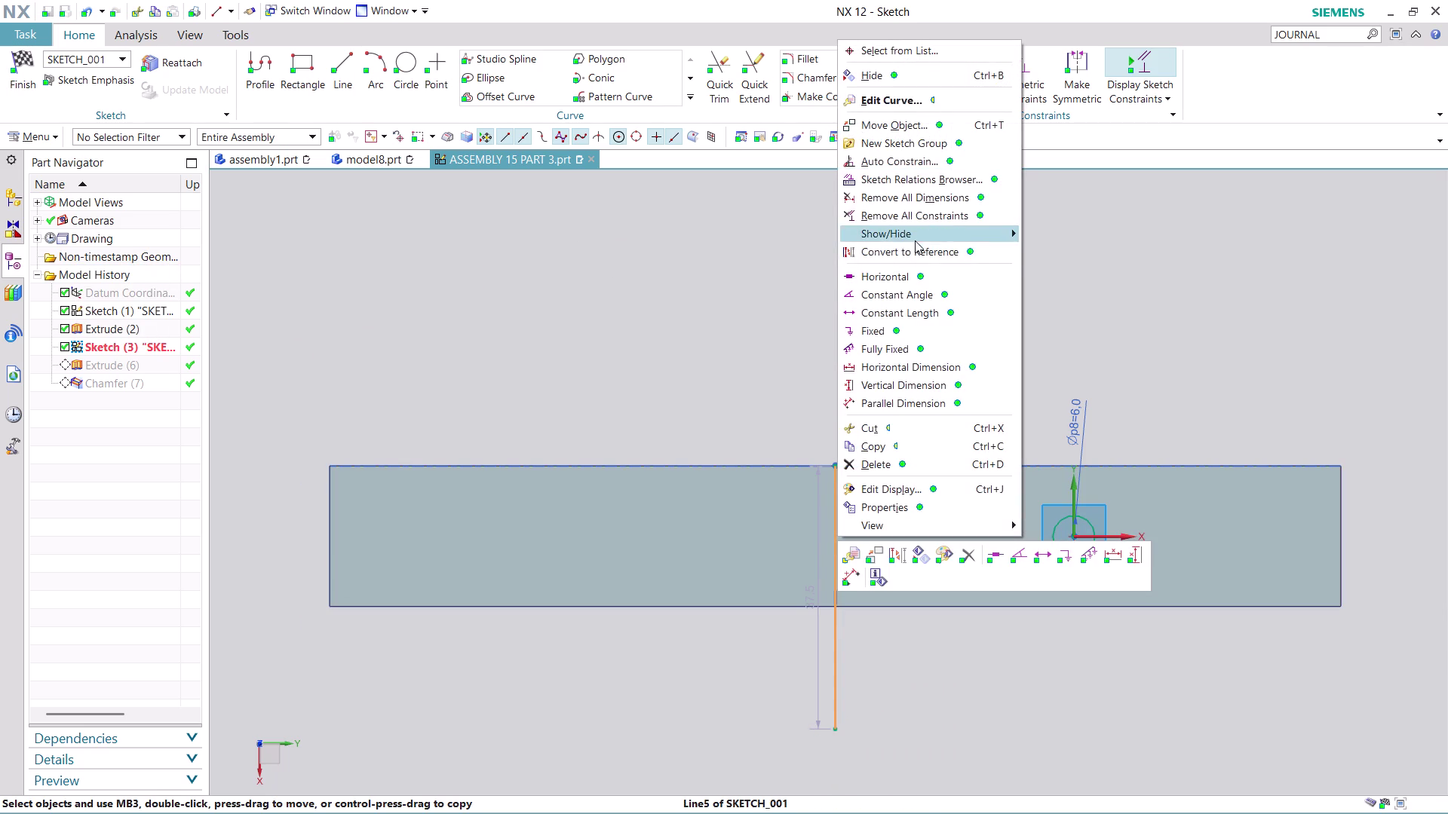
click(915, 251)
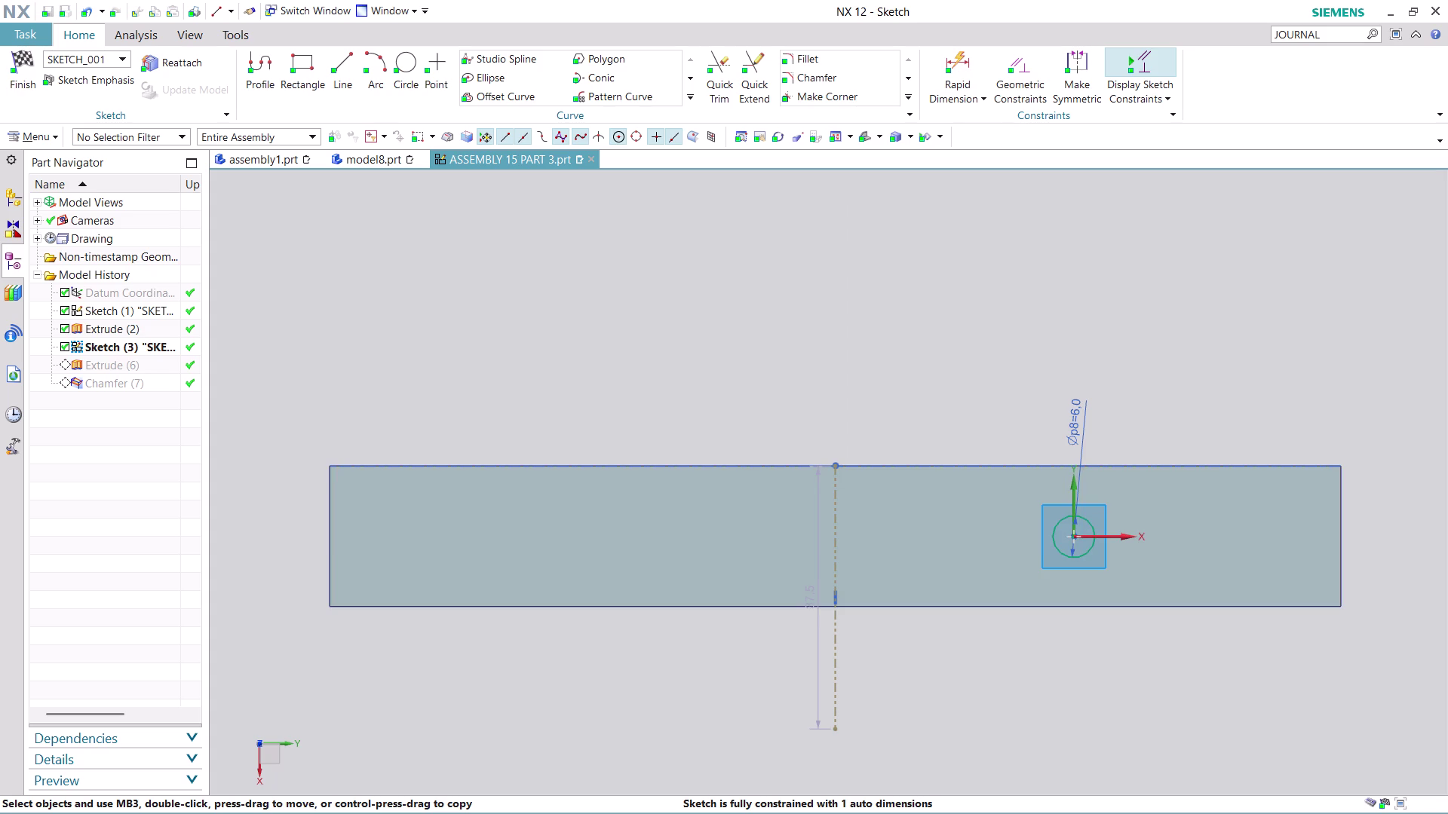
scroll(up, 3)
scroll(down, 3)
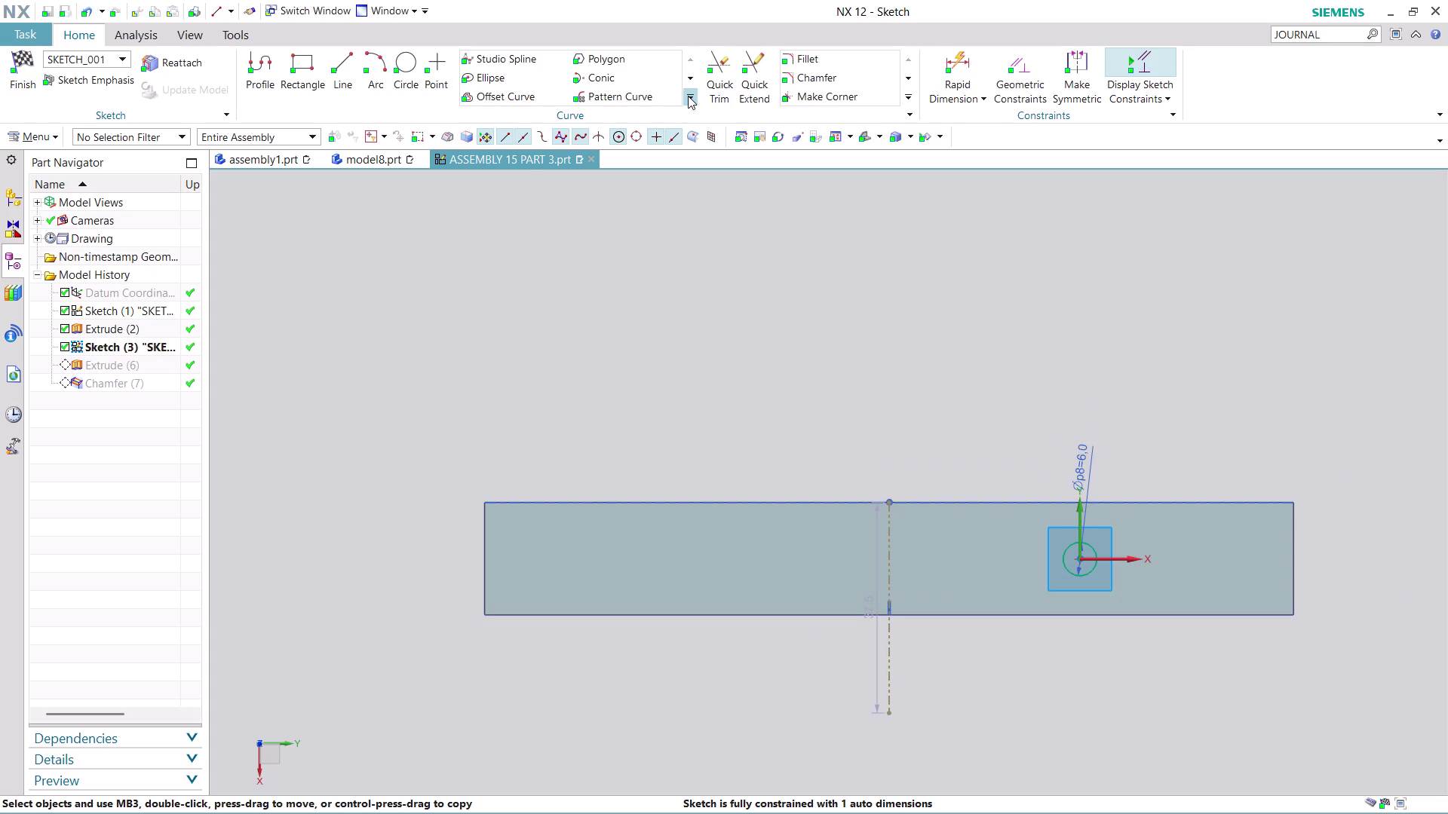
Mirror the ⌀6 hole circle across the vertical reference centreline to the left half.
click(687, 96)
click(519, 118)
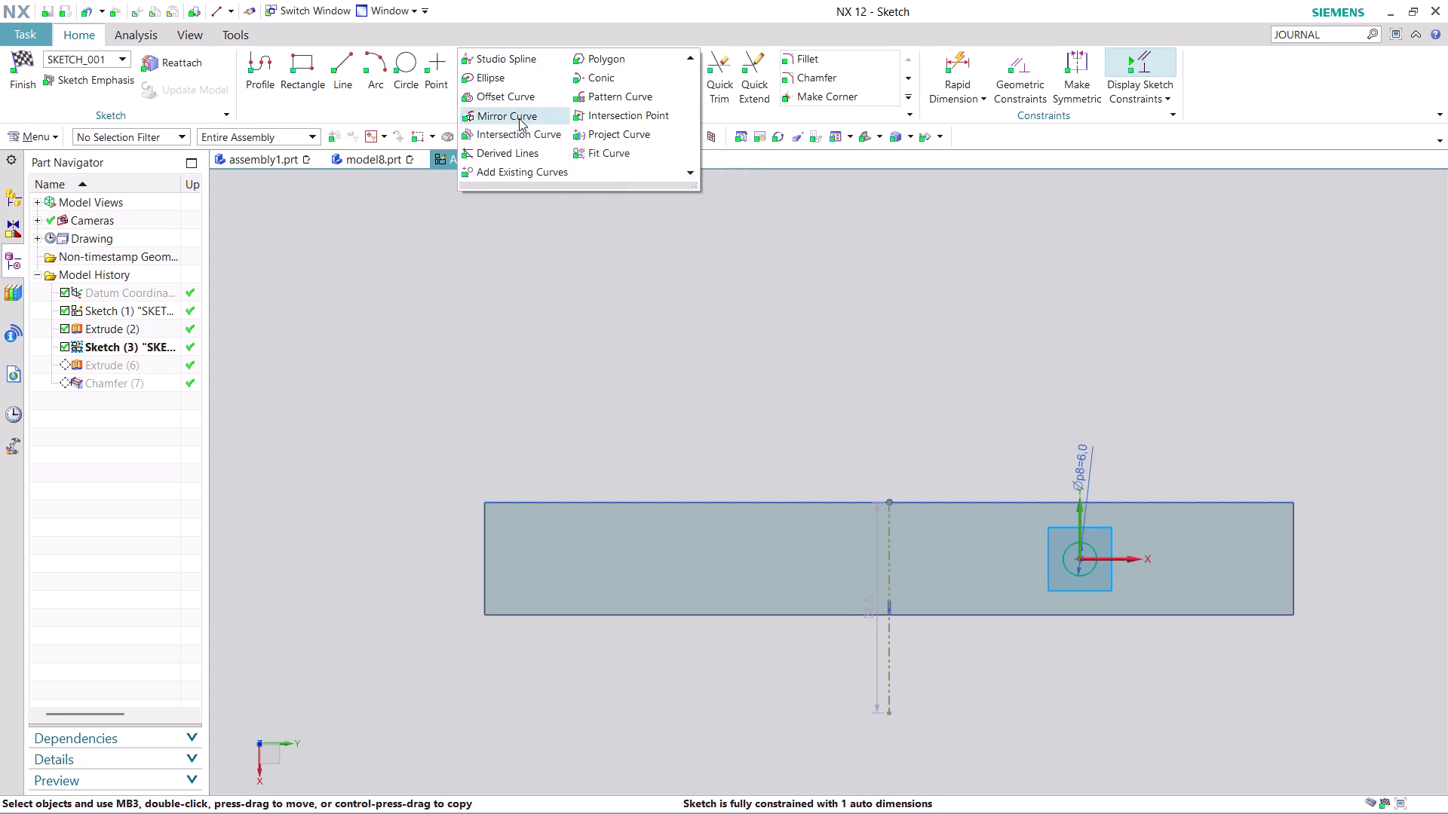
click(1089, 569)
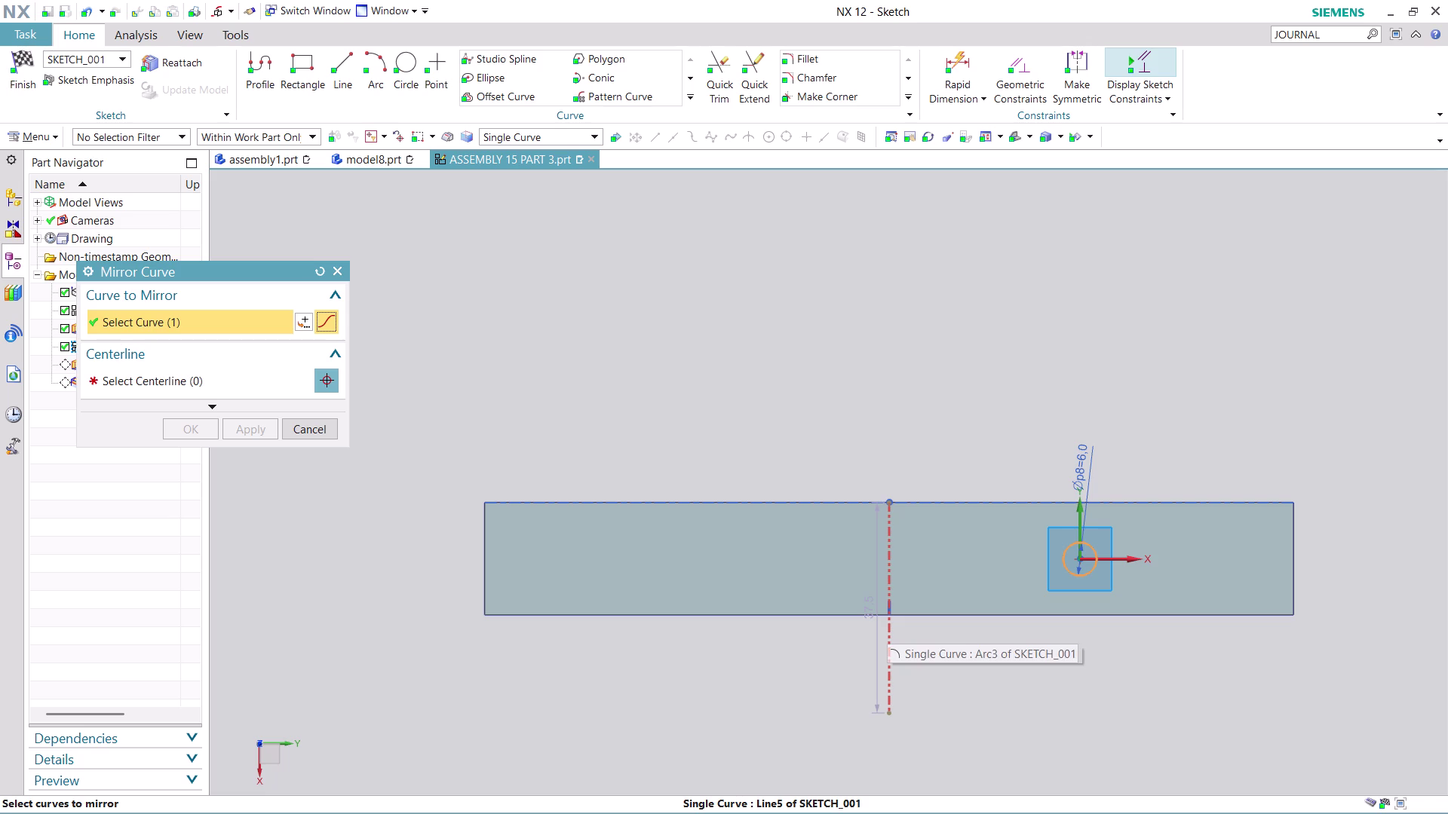
click(245, 381)
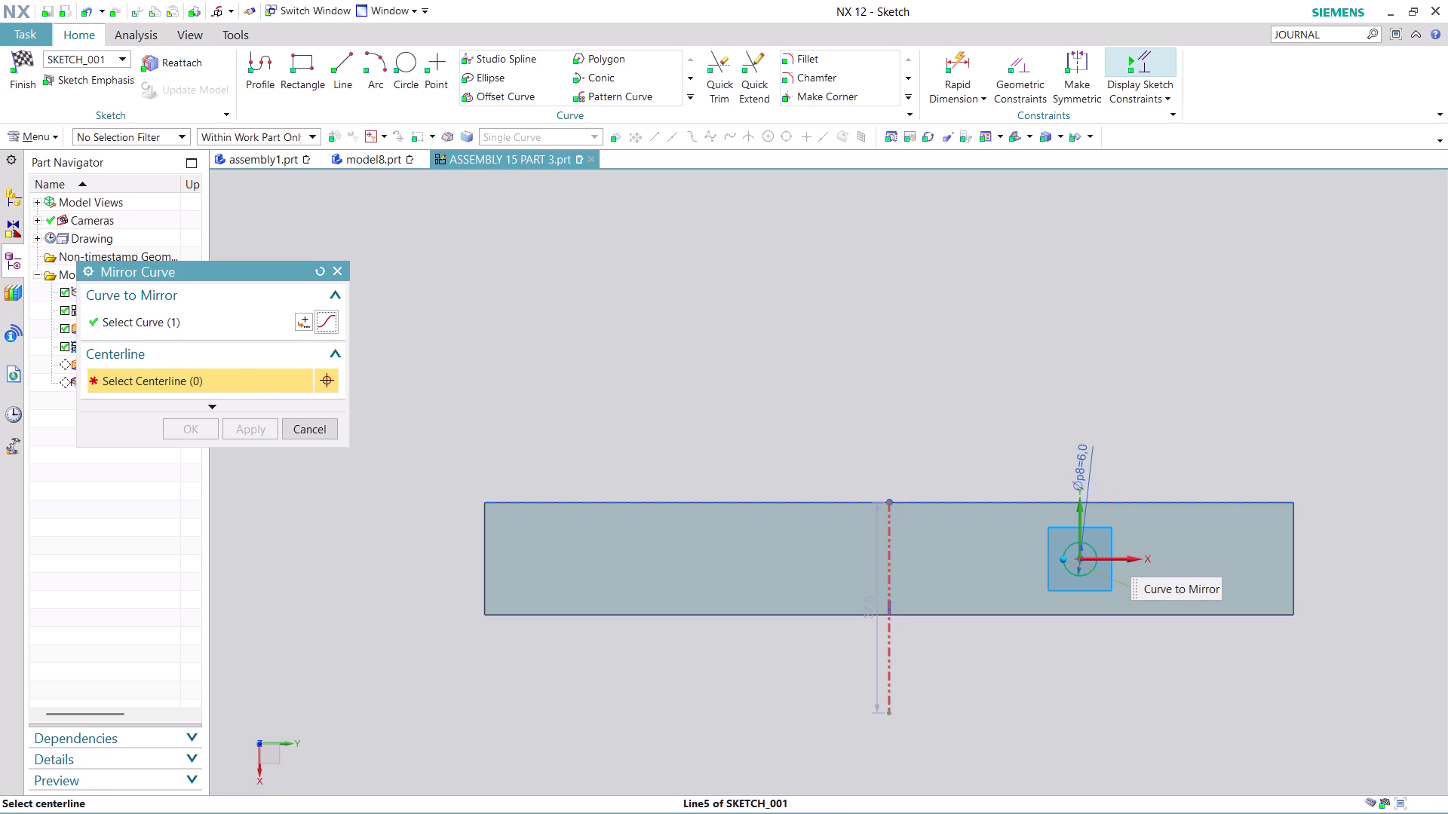
click(888, 651)
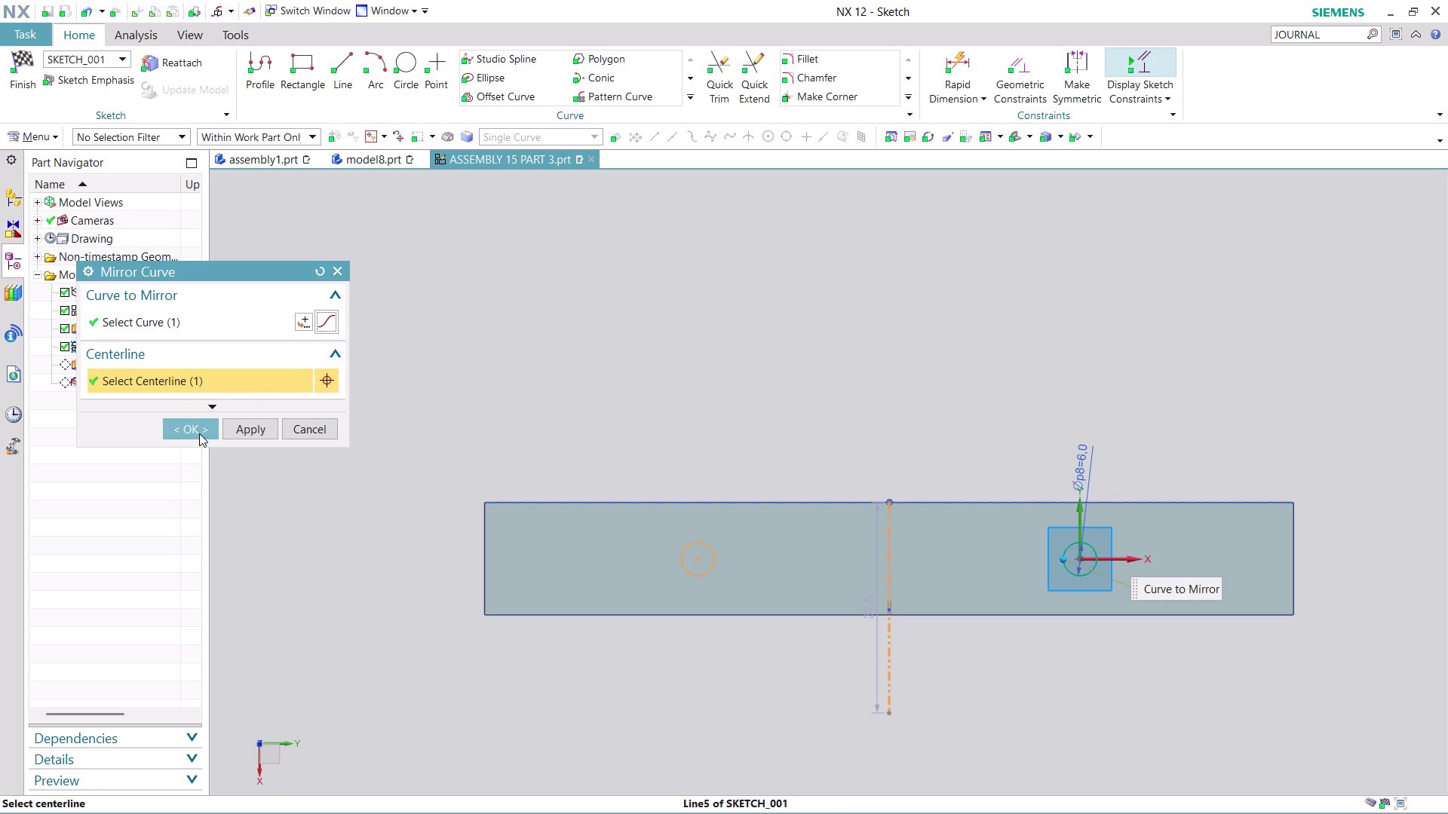
click(208, 428)
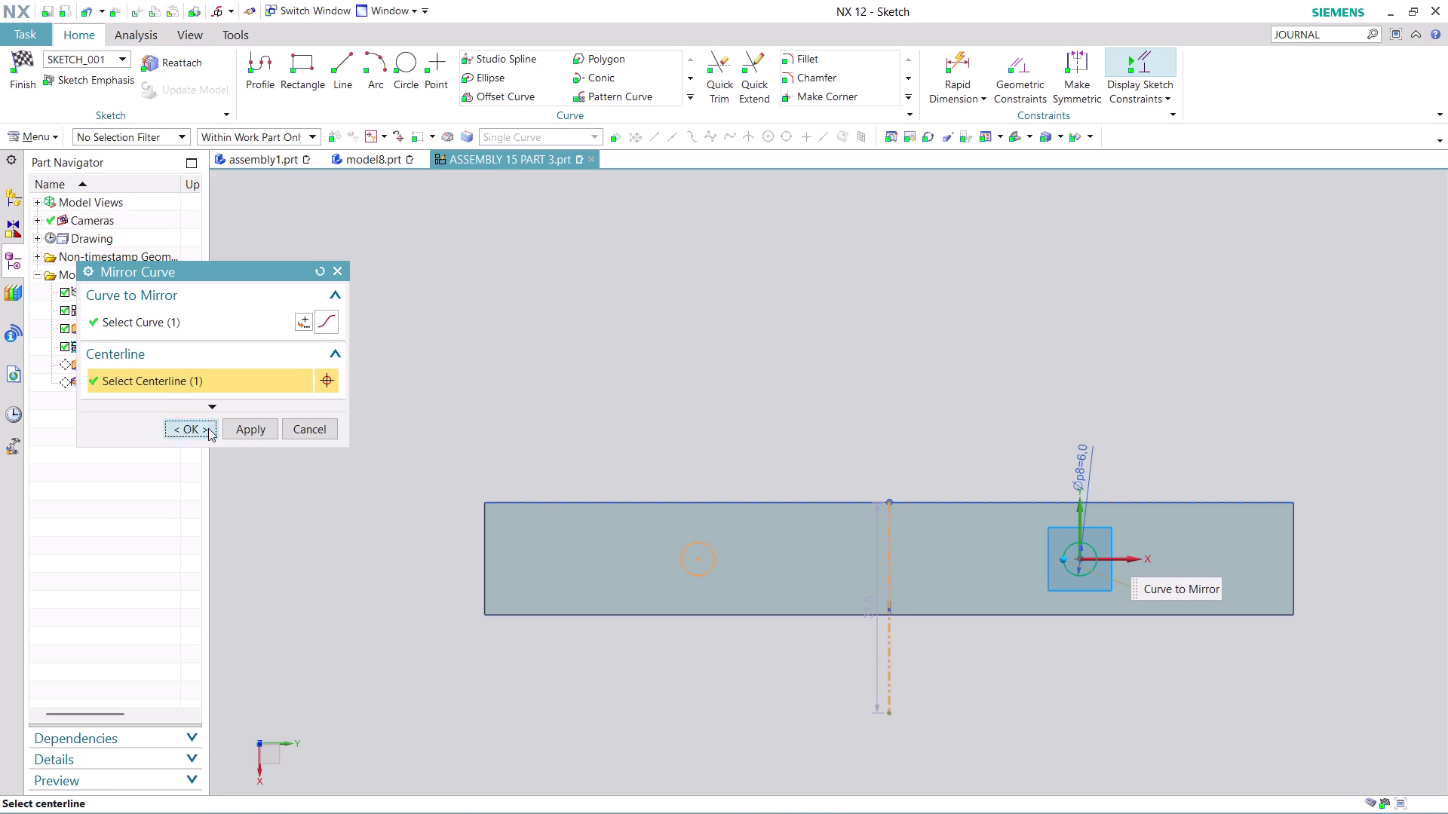
click(963, 65)
click(696, 558)
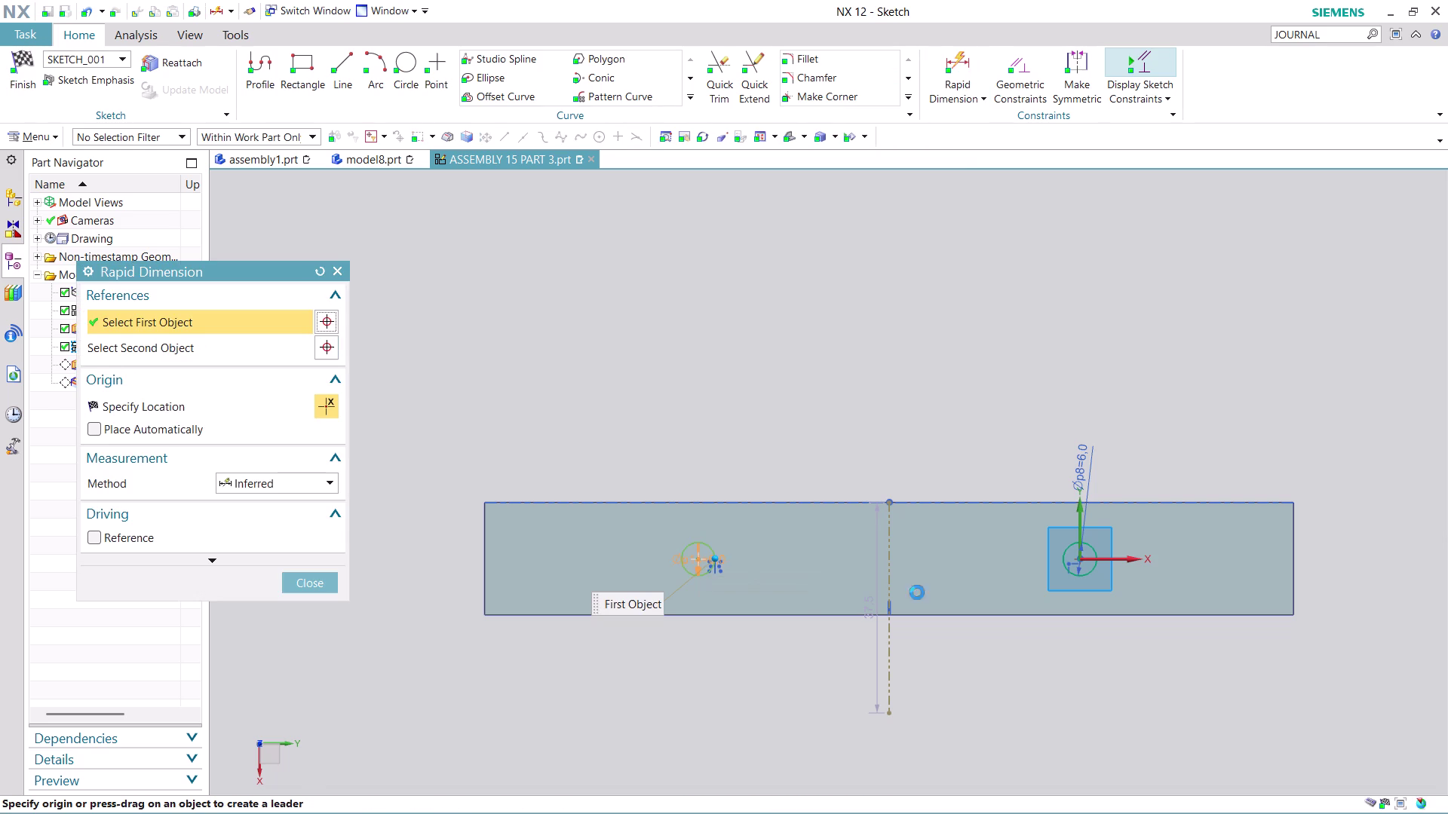
Dimension the two circle centres, accept the overconstrained warning, and delete the 68 dimension.
click(1083, 561)
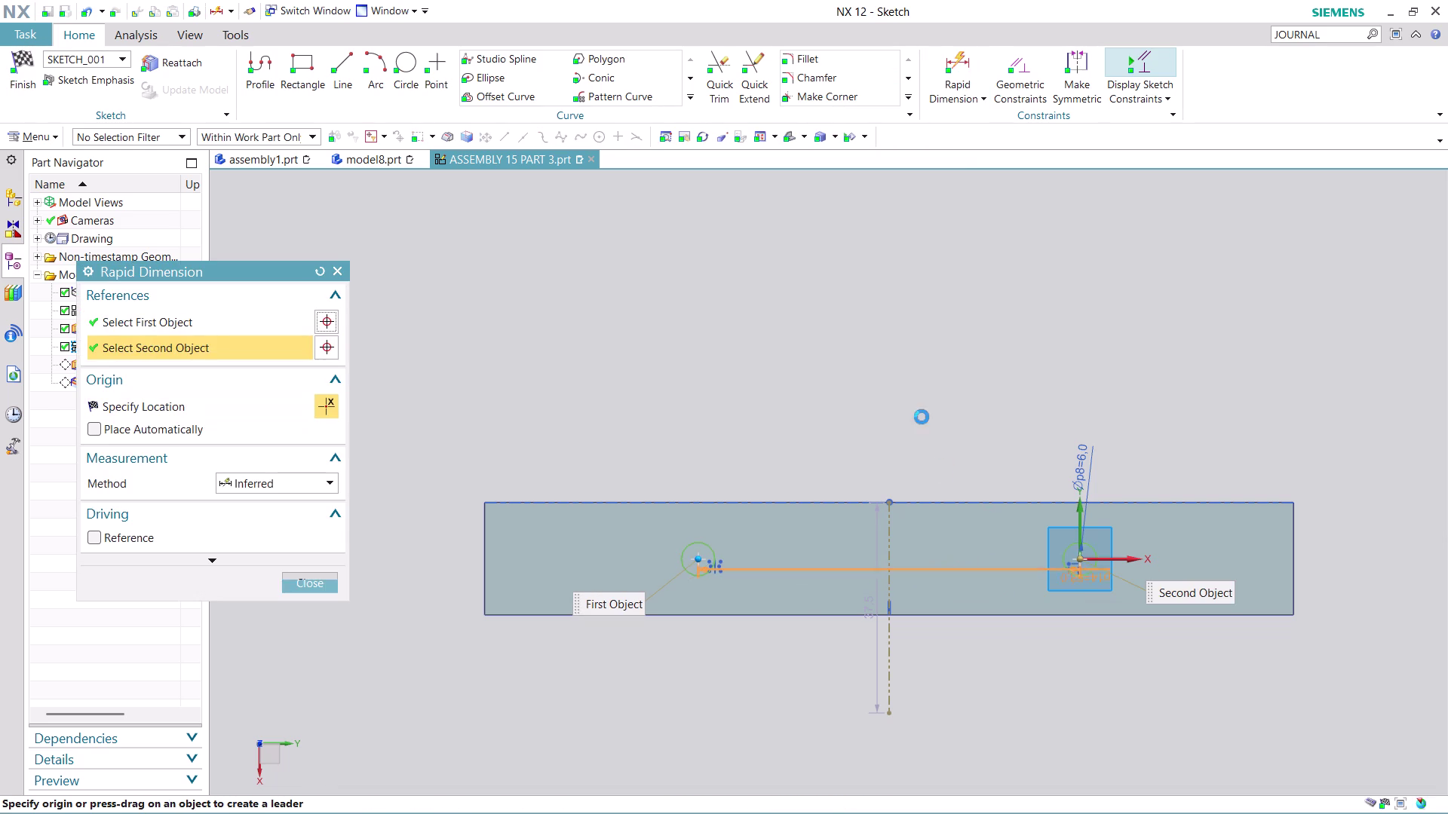
click(886, 346)
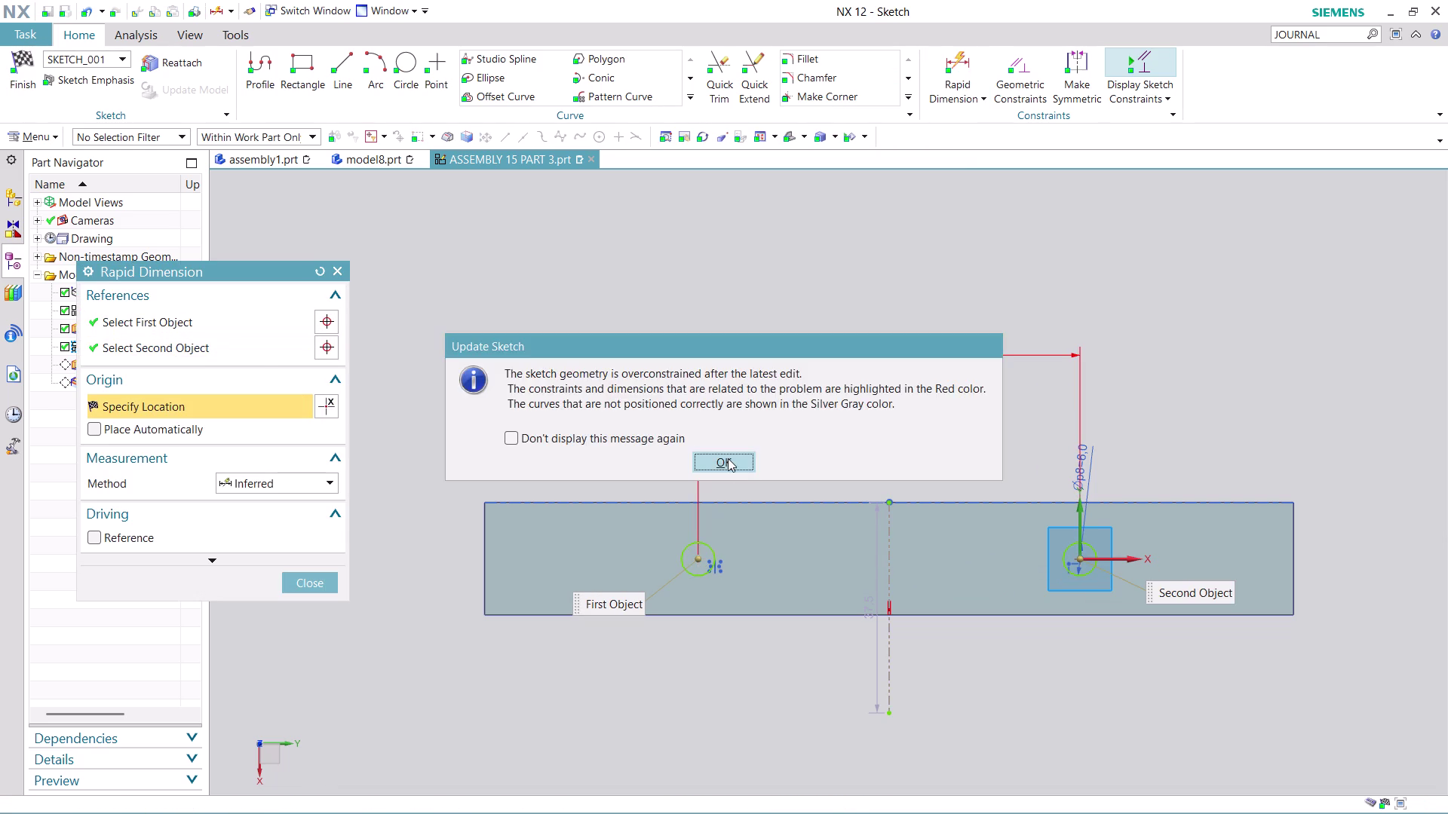
click(728, 458)
click(307, 583)
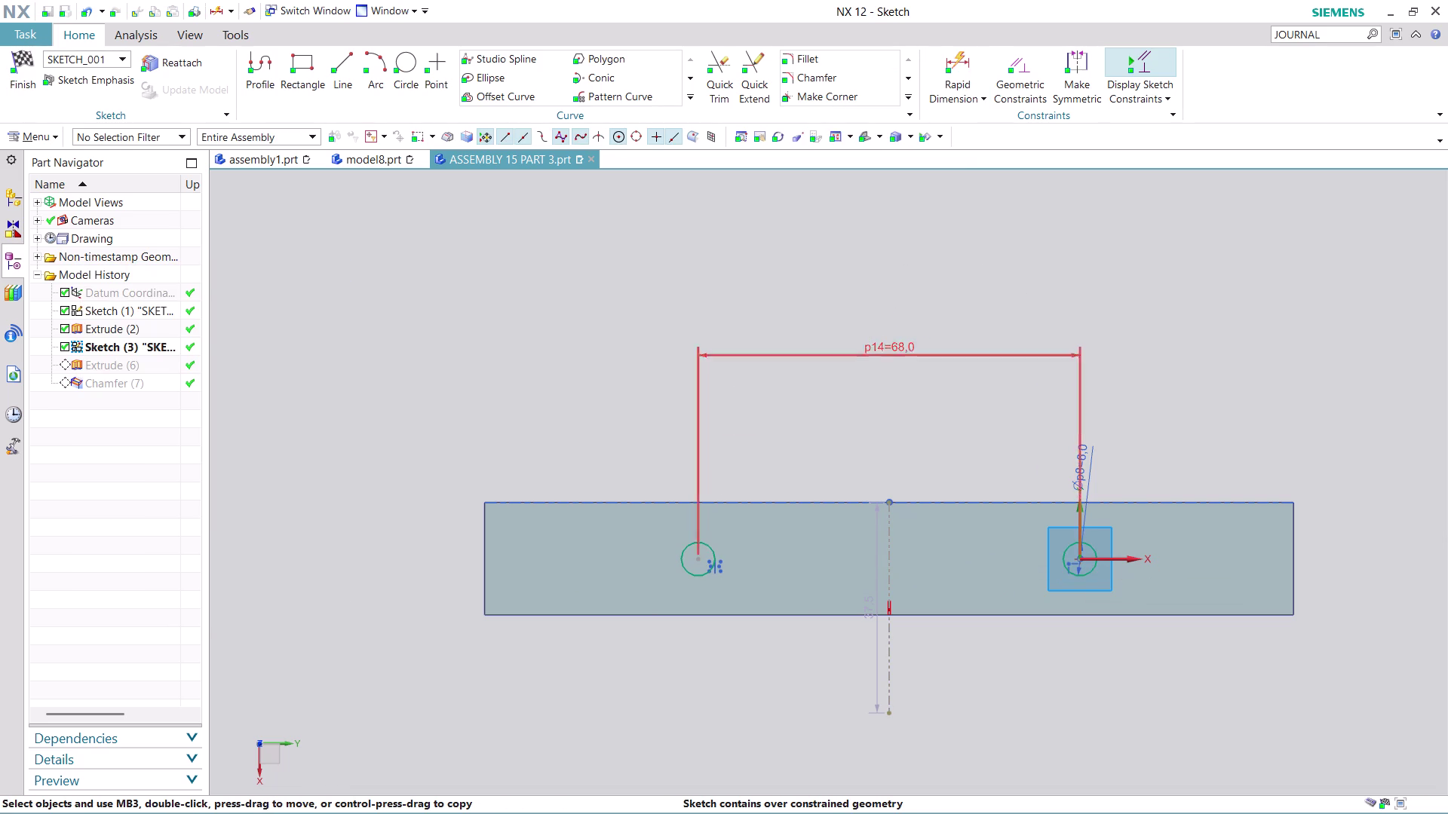
right_click(883, 346)
click(925, 543)
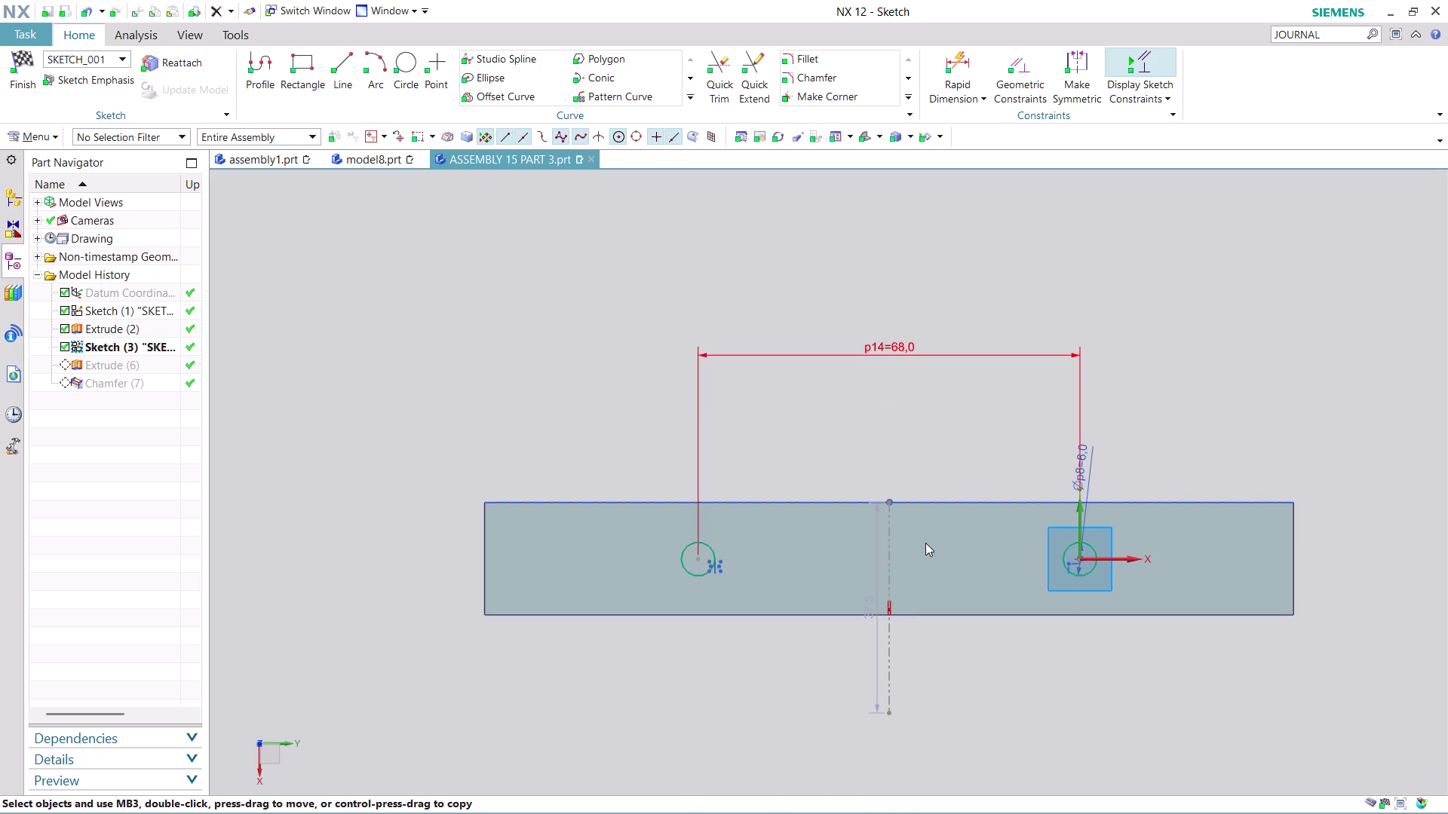
click(743, 447)
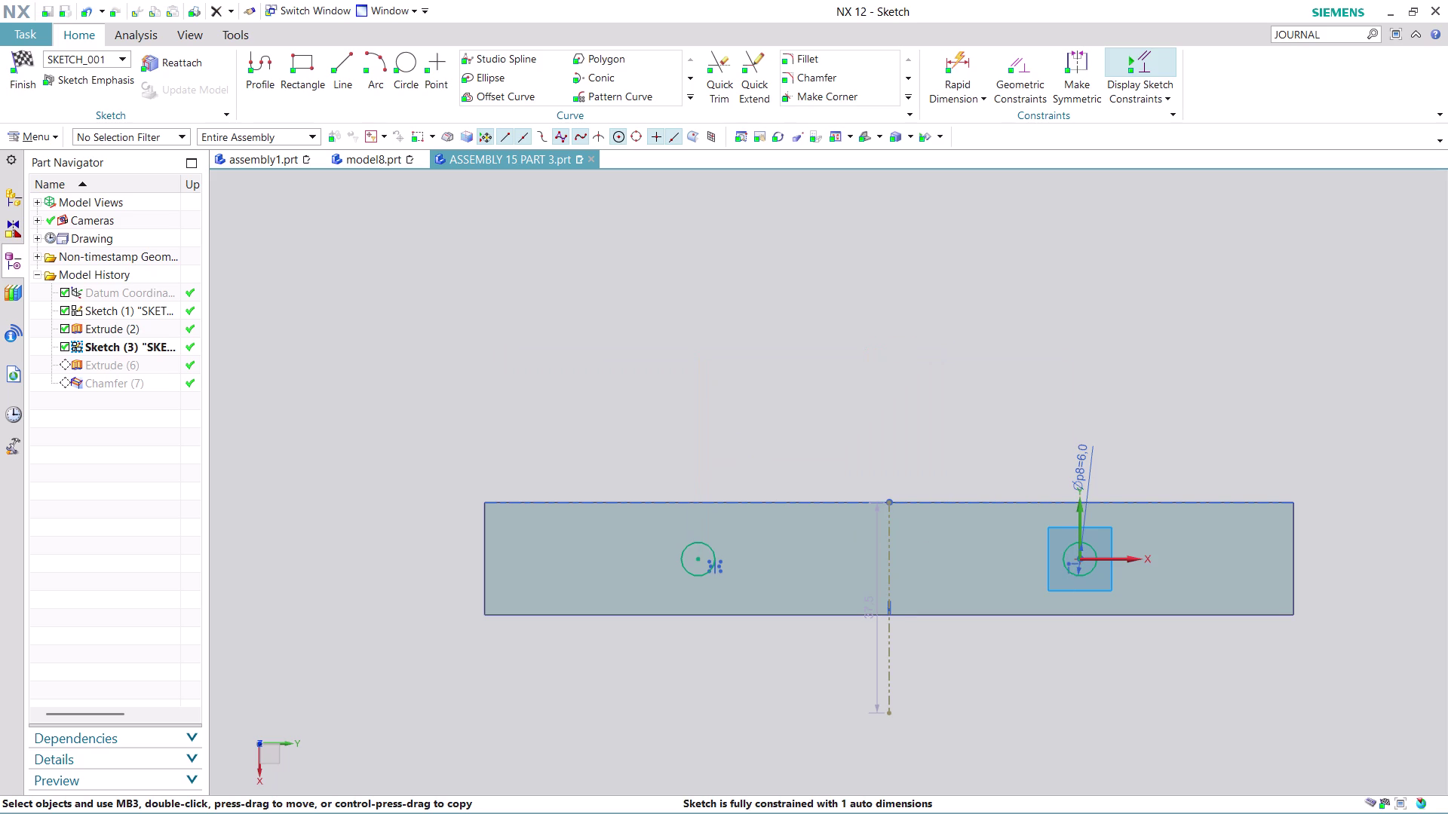
Undo three times to remove the mirrored circle, then finish the sketch.
right_click(701, 547)
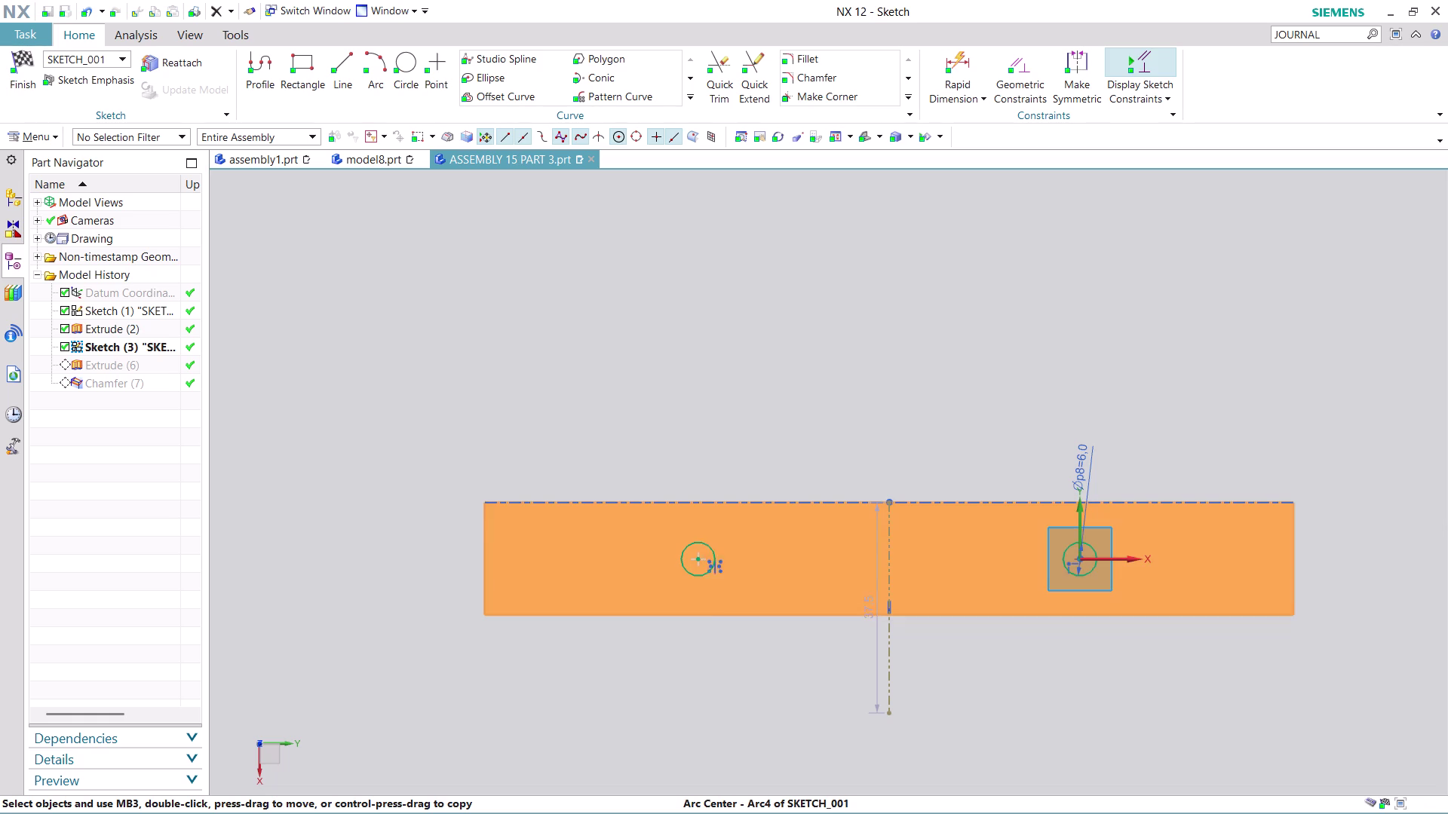
click(906, 412)
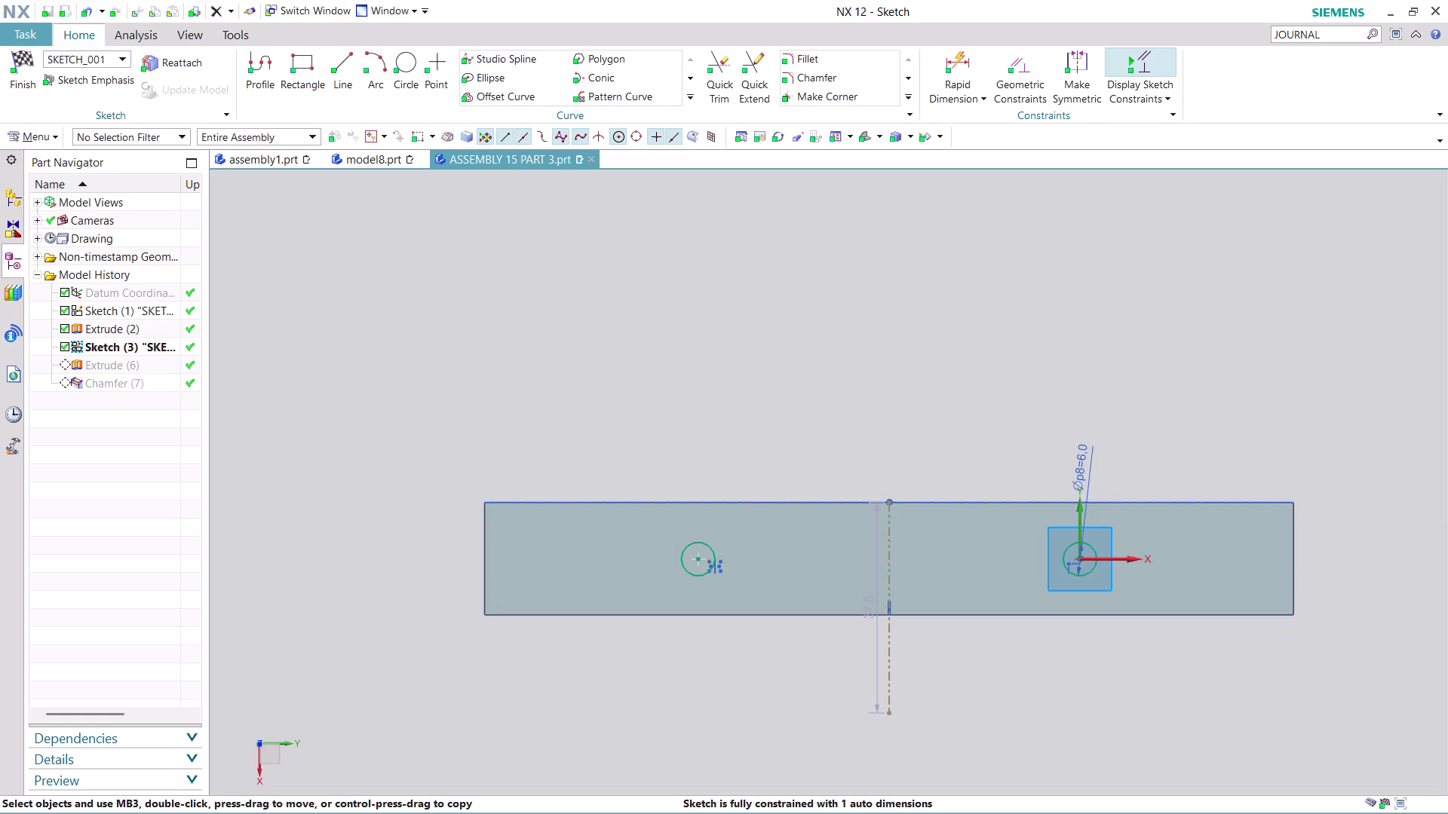
key(ctrl+z)
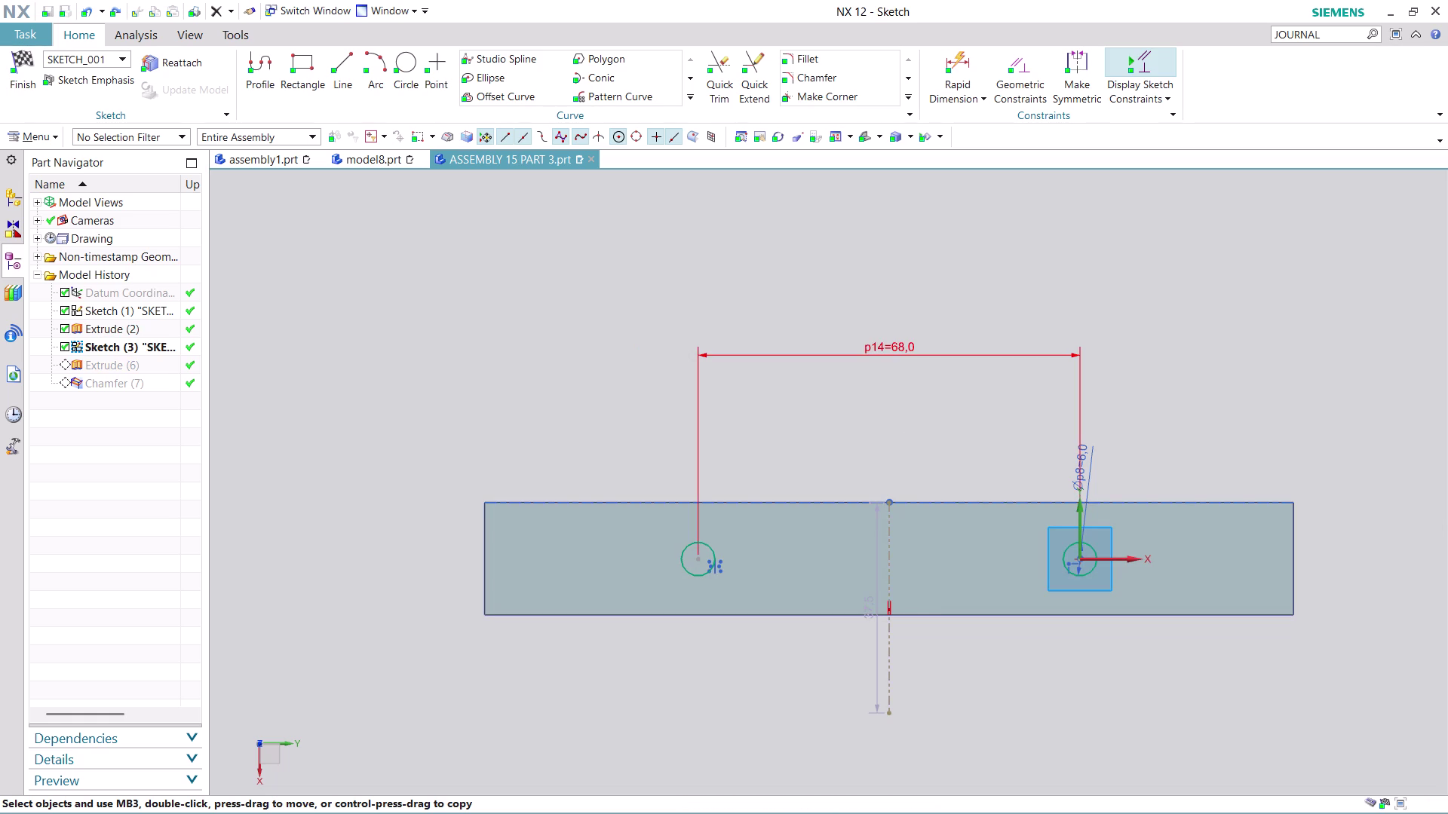
key(ctrl+z)
key(ctrl+z)
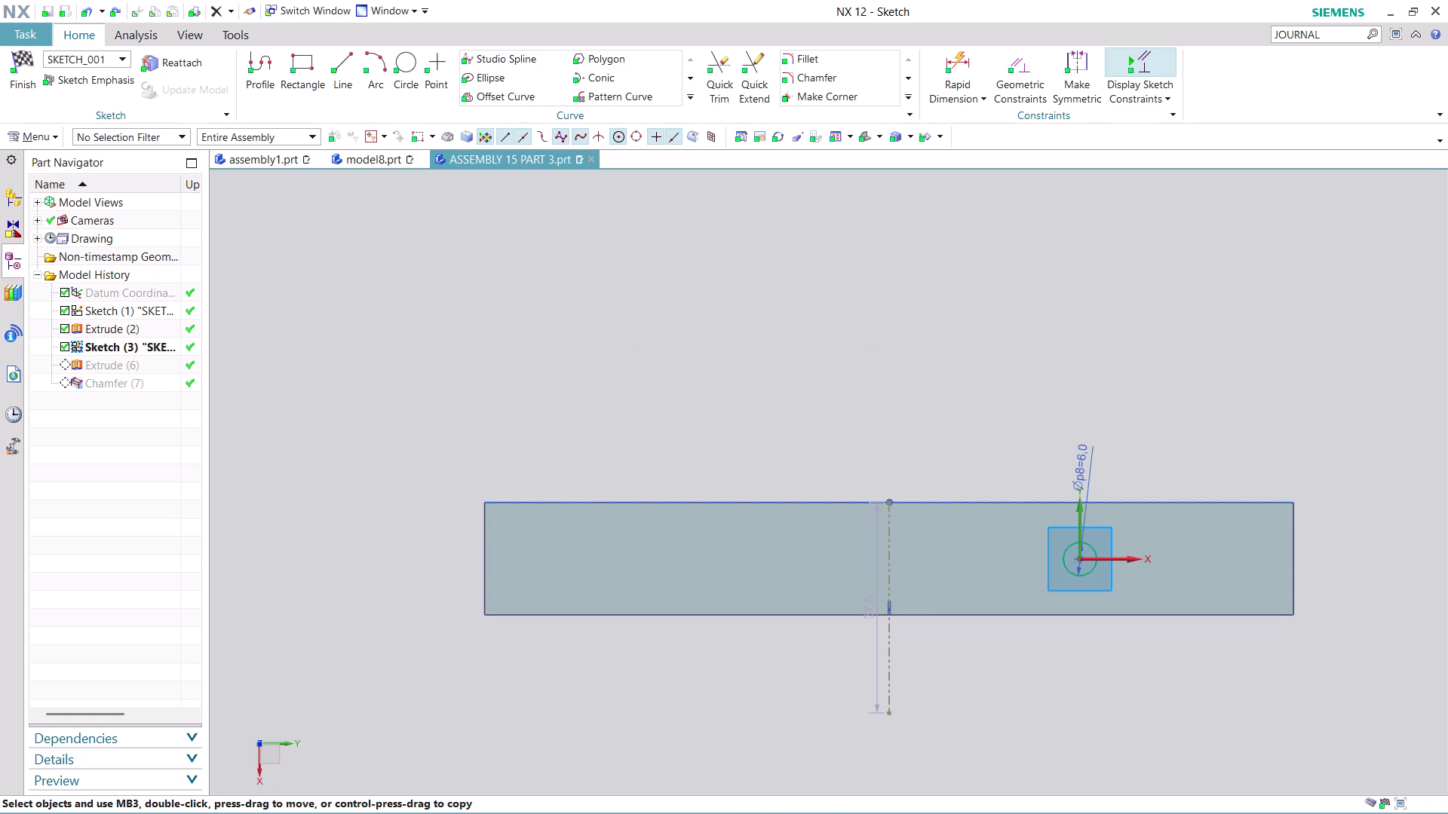
click(26, 88)
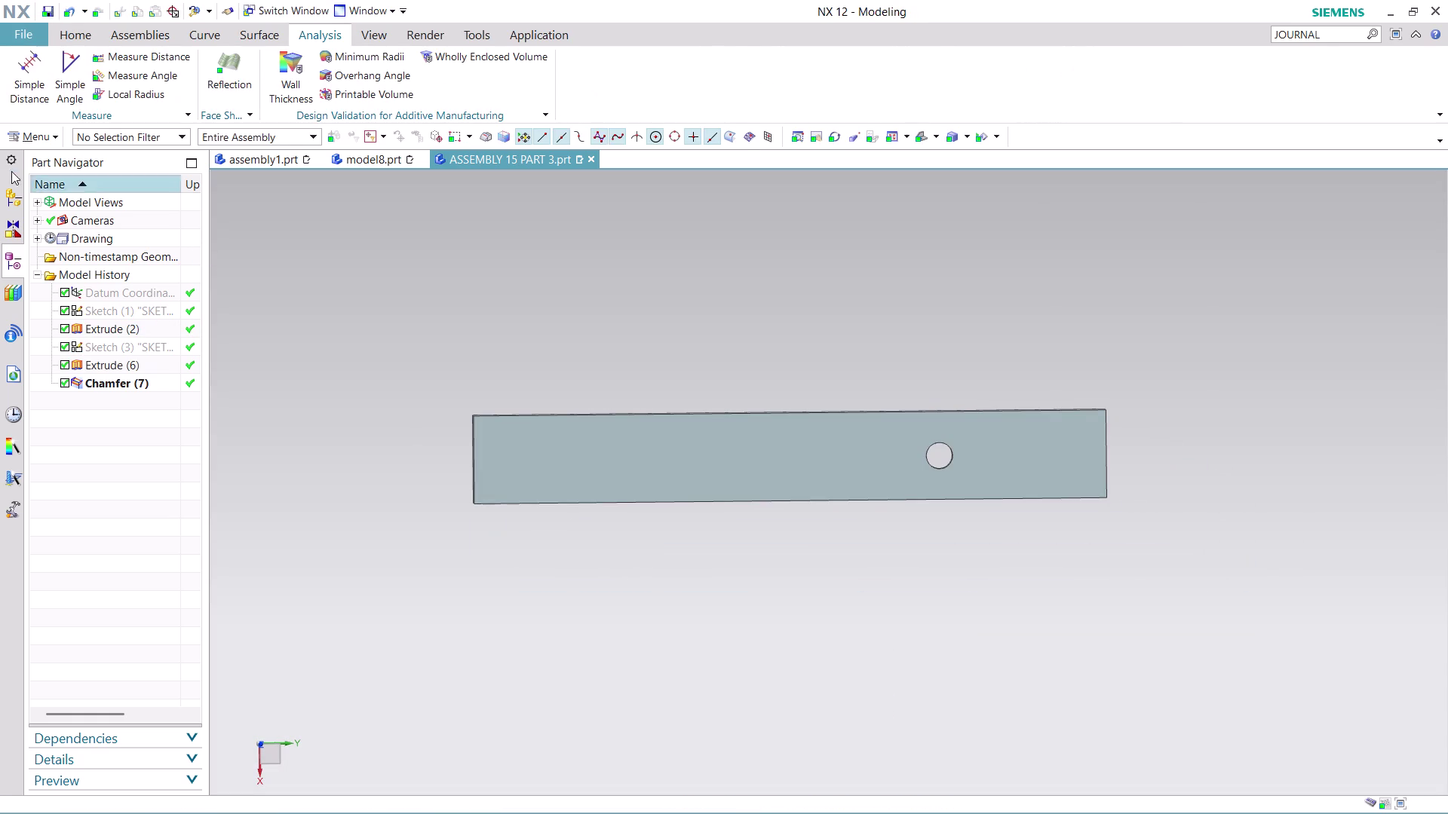
Create SKETCH_002 on the plate face with a horizontal direction and chosen origin point.
click(42, 132)
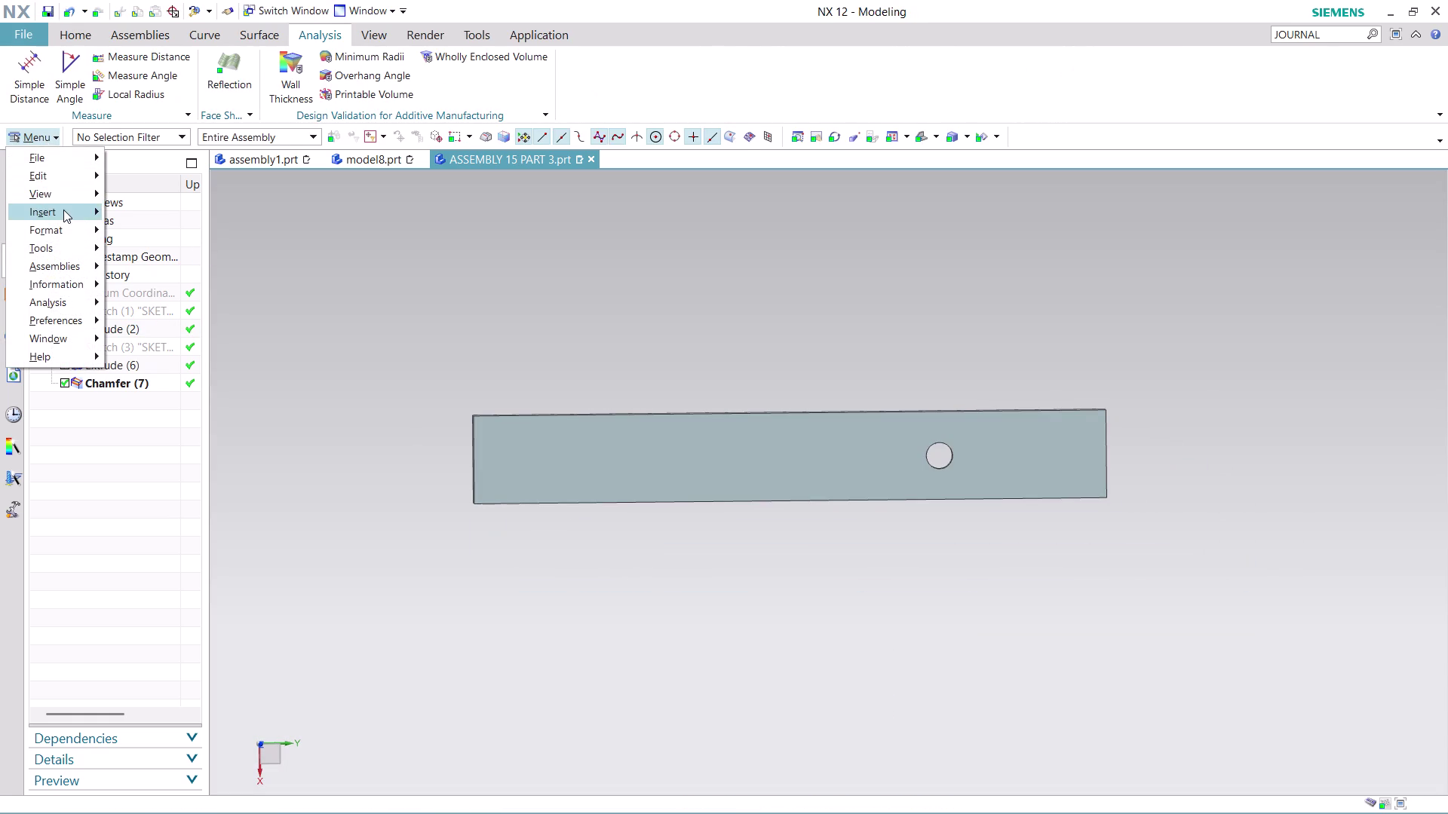
click(195, 232)
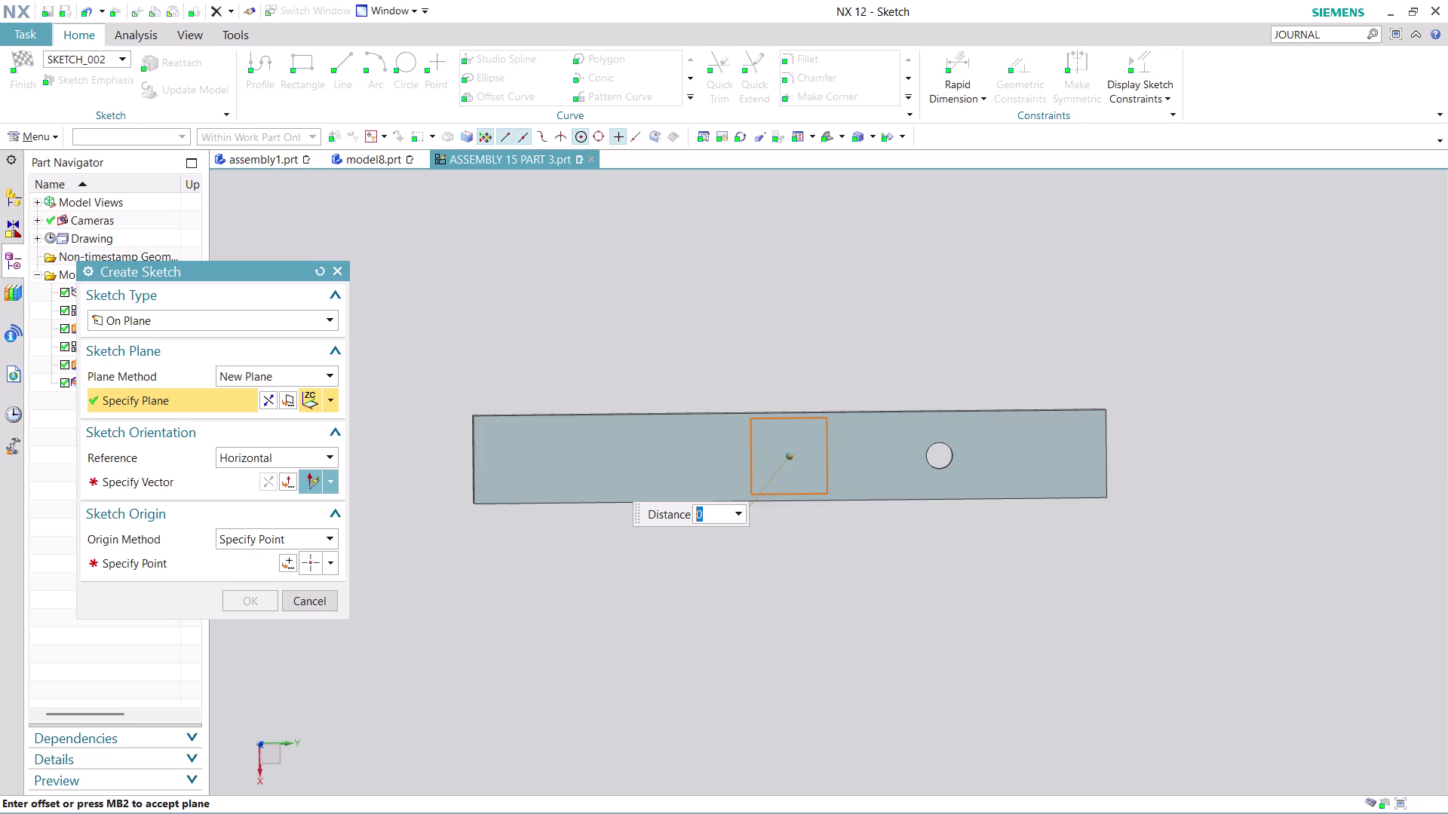
click(184, 473)
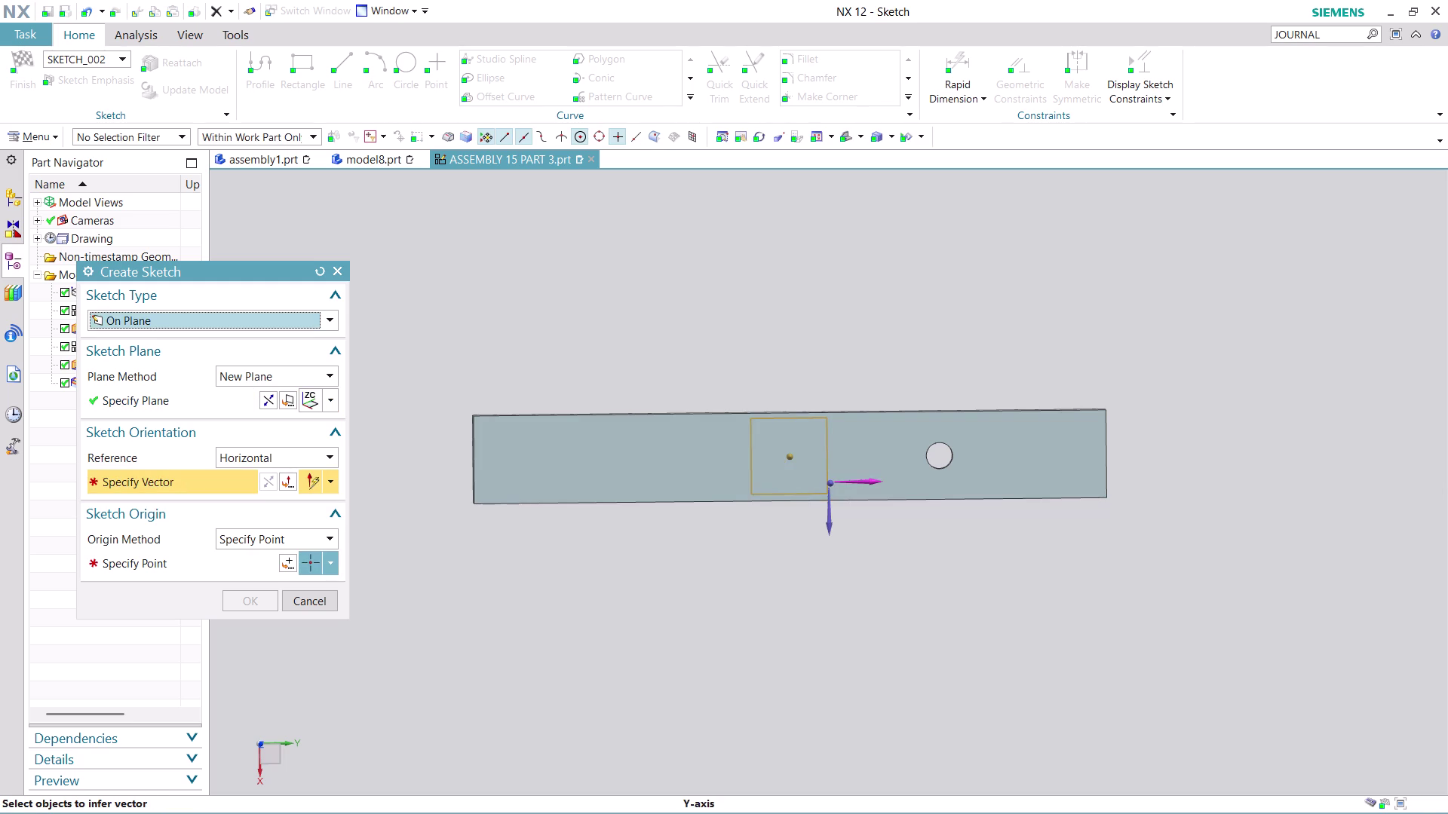
click(858, 486)
click(281, 561)
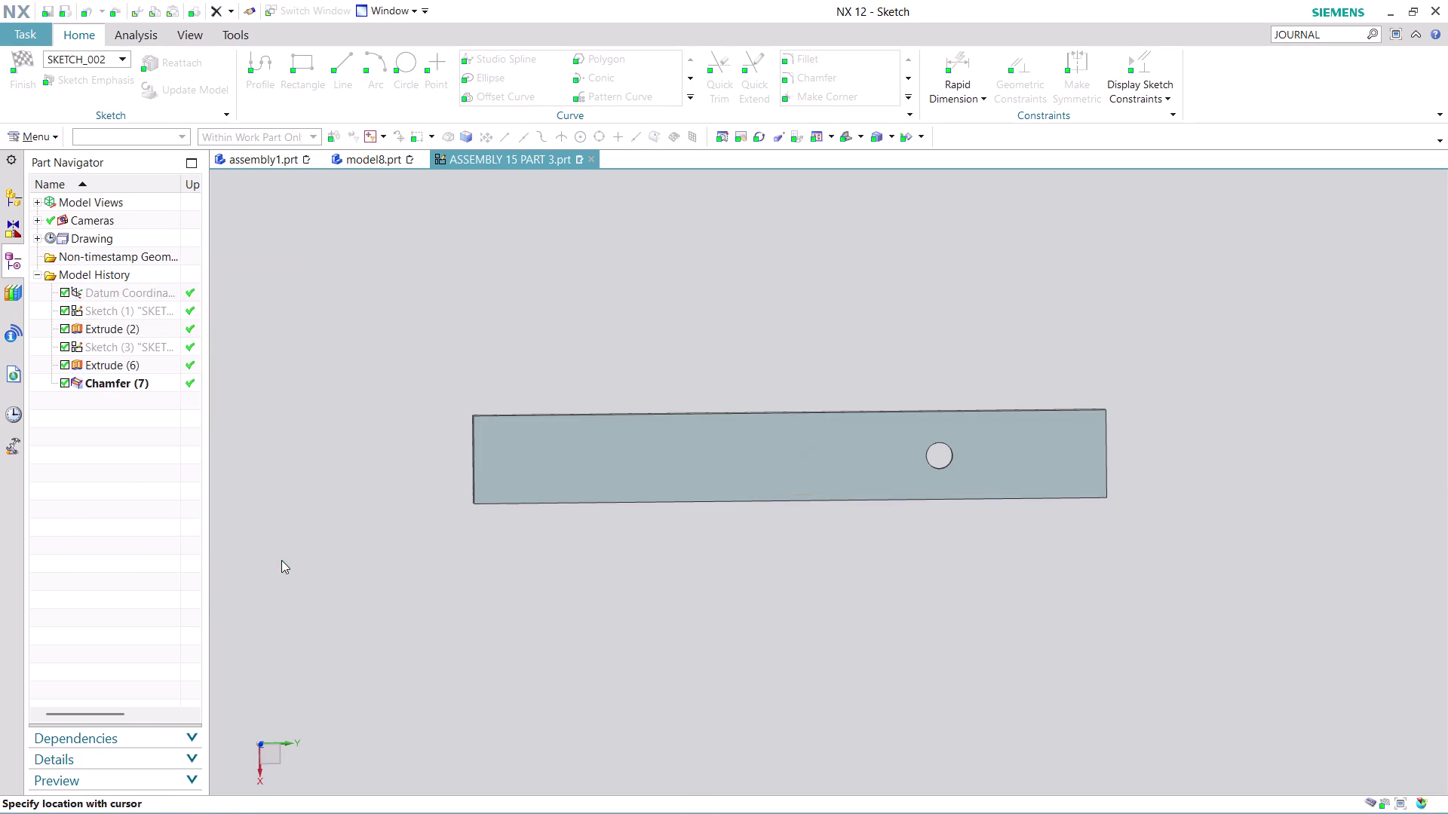
click(261, 579)
click(258, 598)
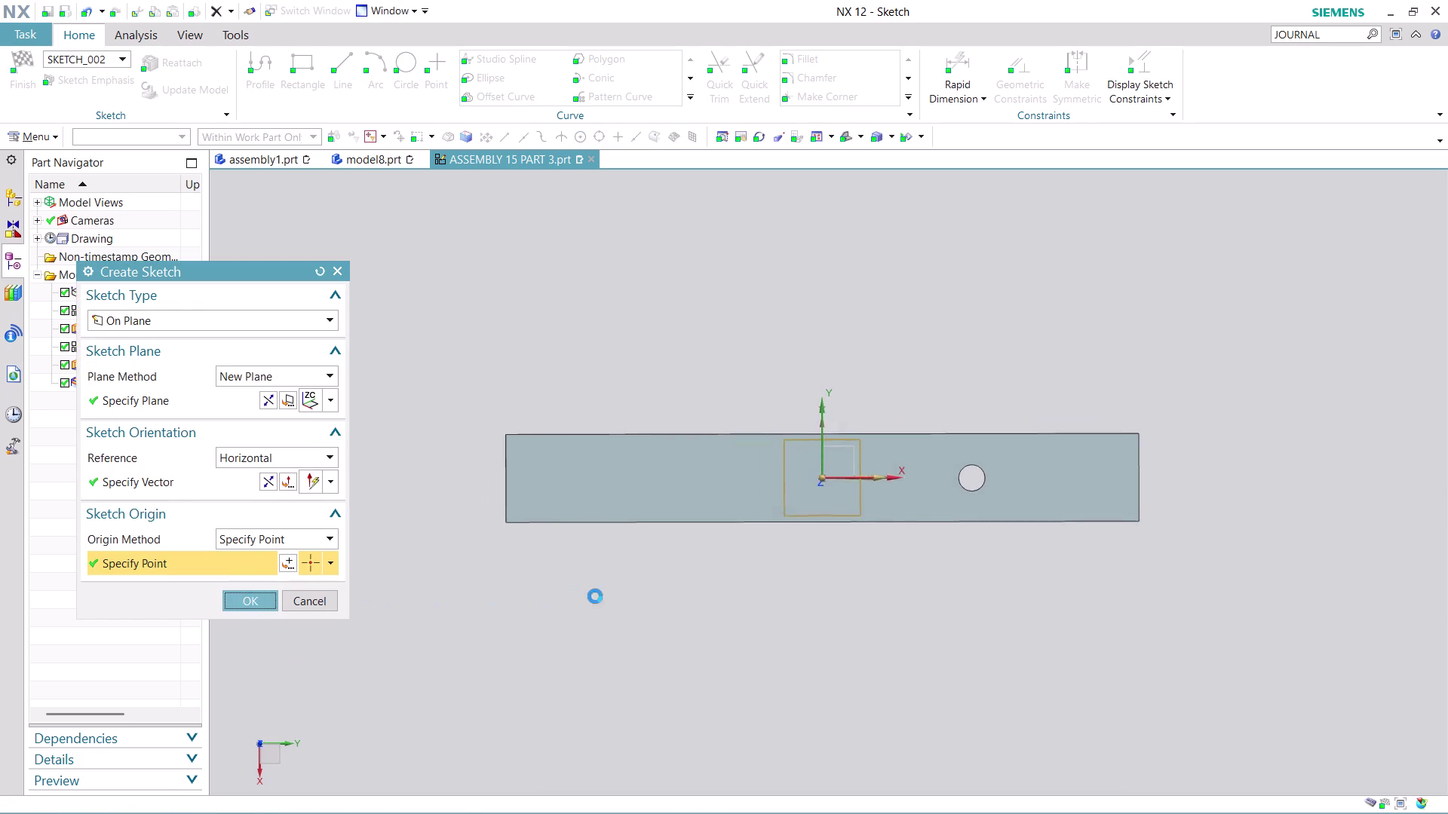
scroll(up, 3)
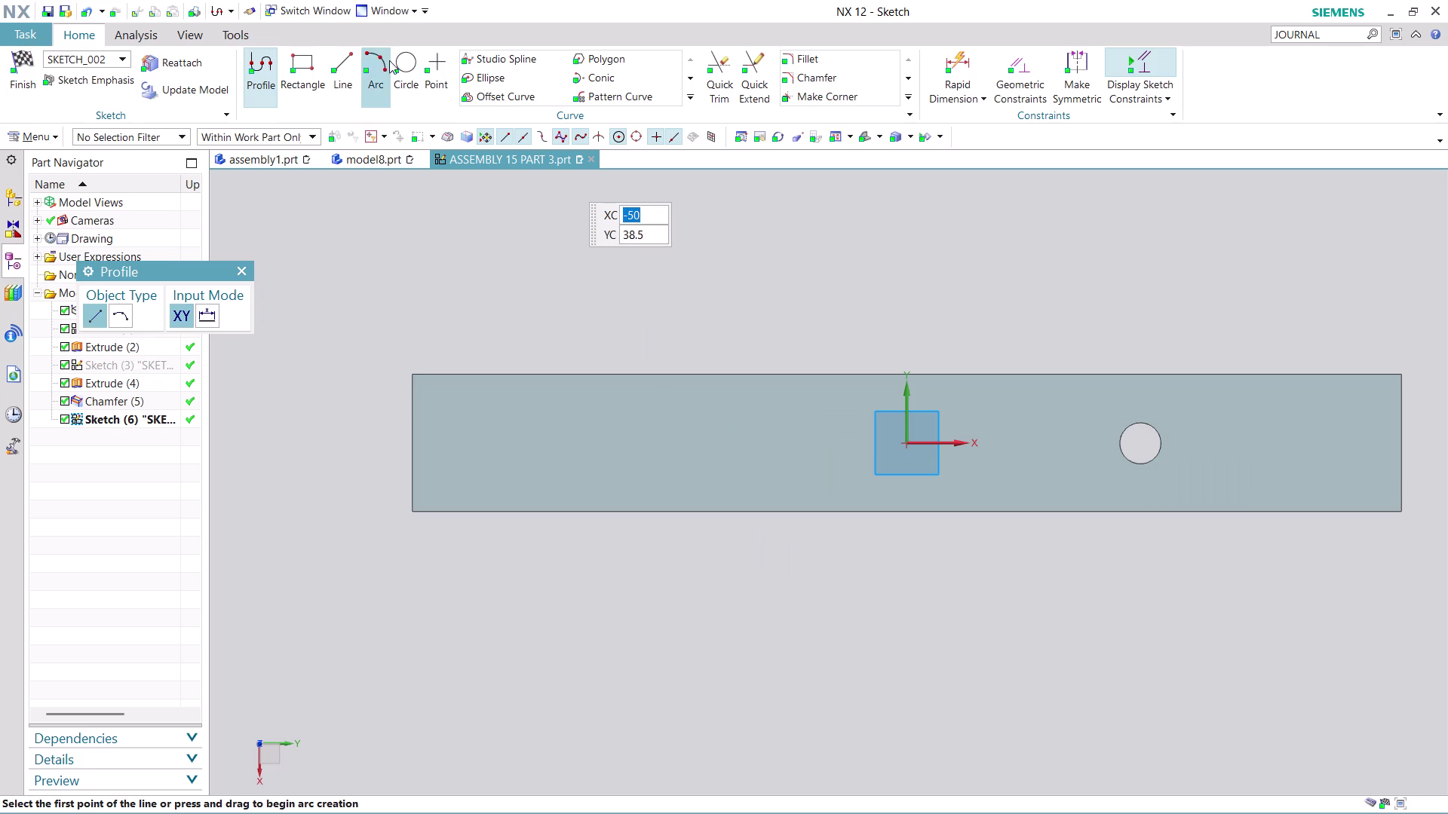
Draw a circle about 9.3 mm across left of the origin and edit its diameter dimension.
click(392, 58)
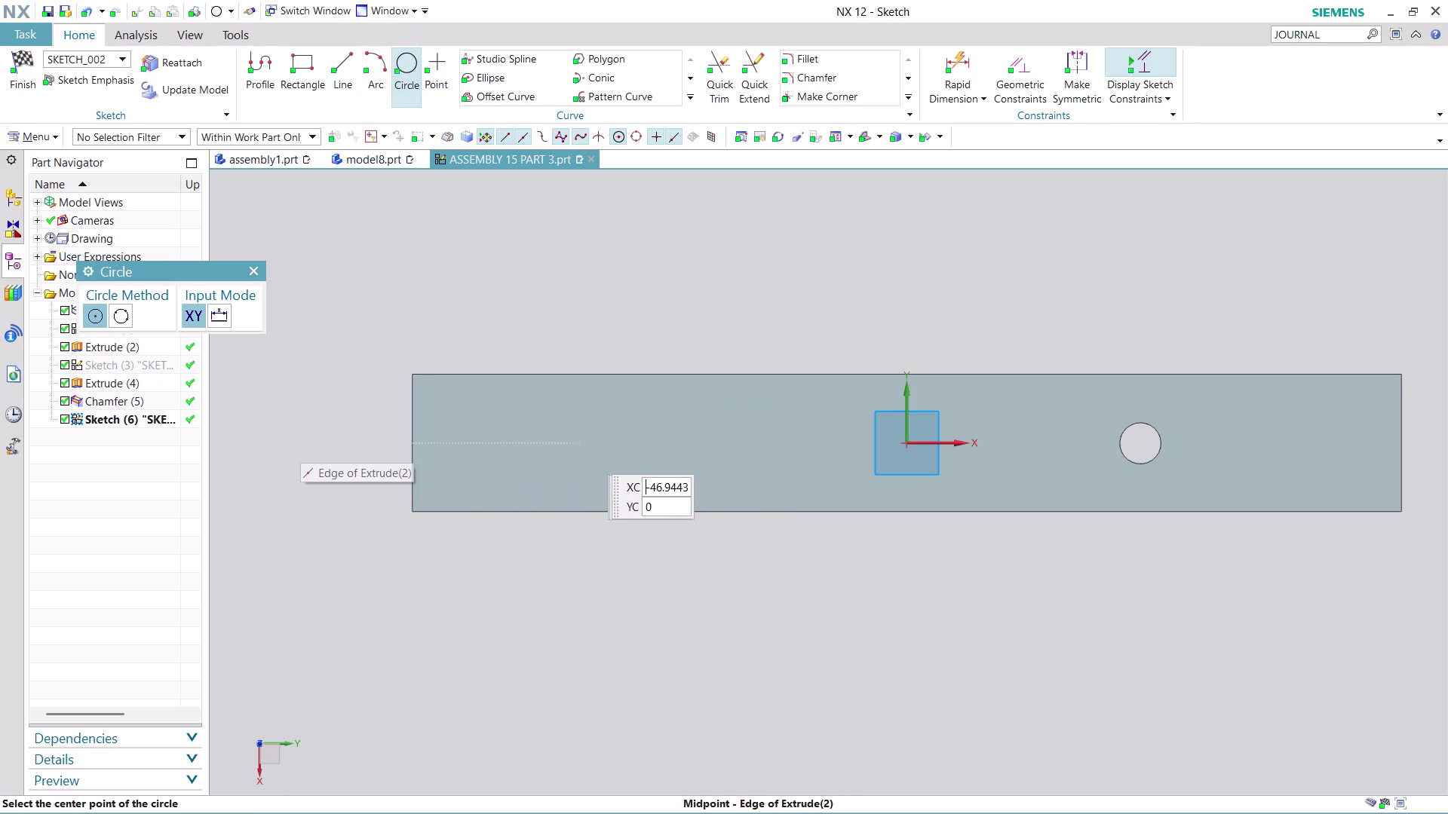
click(634, 442)
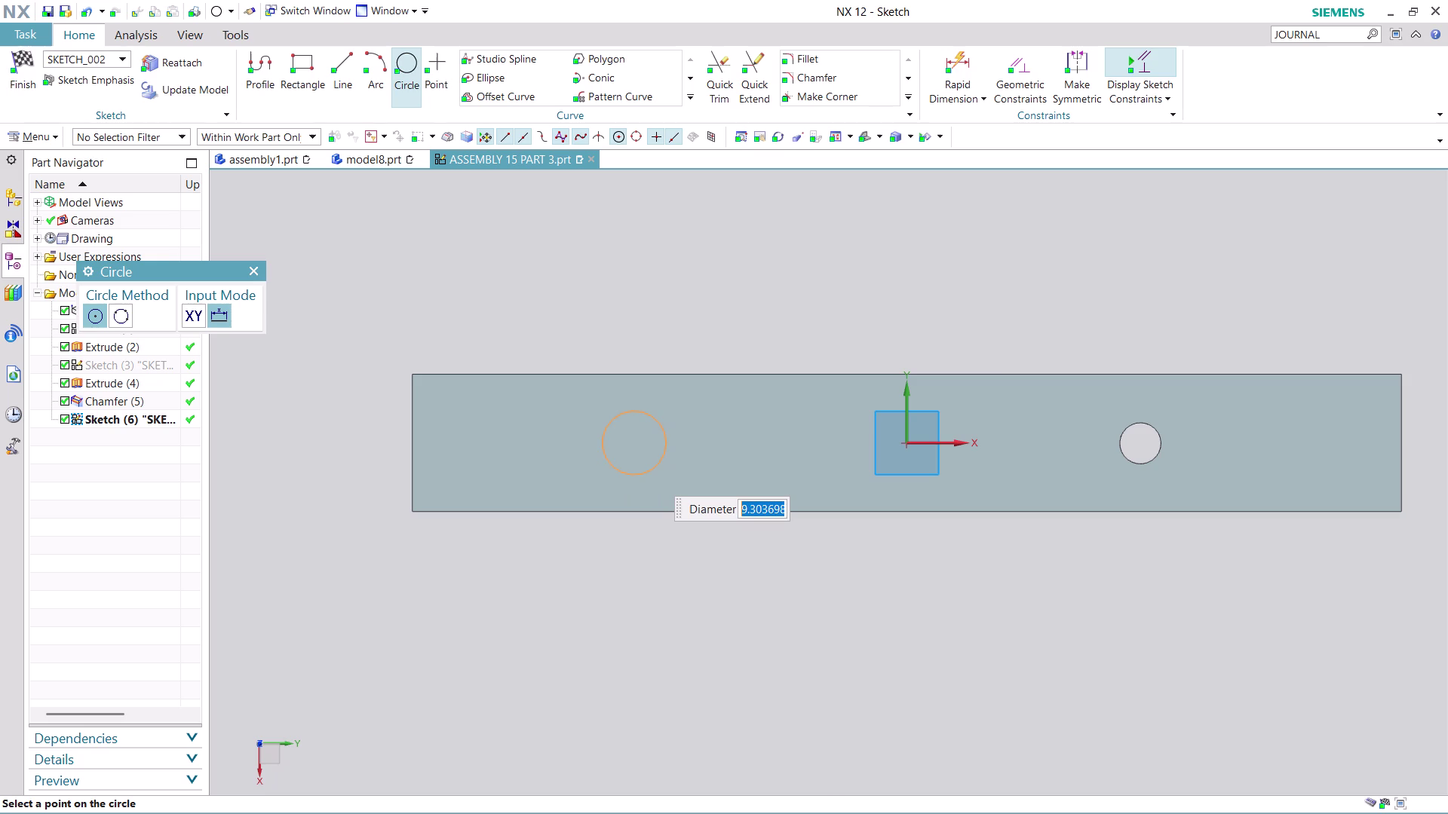
click(649, 472)
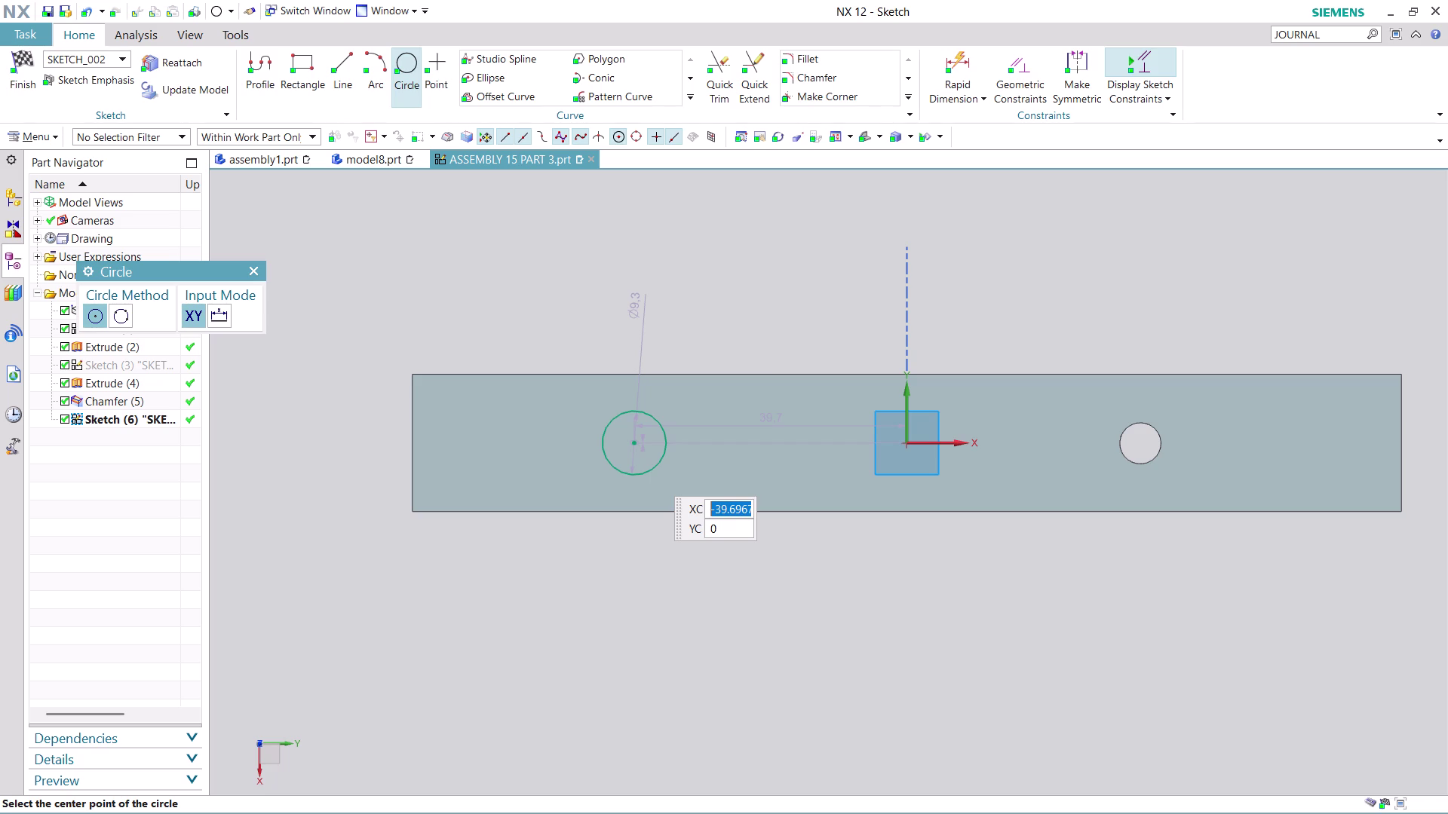
key(6)
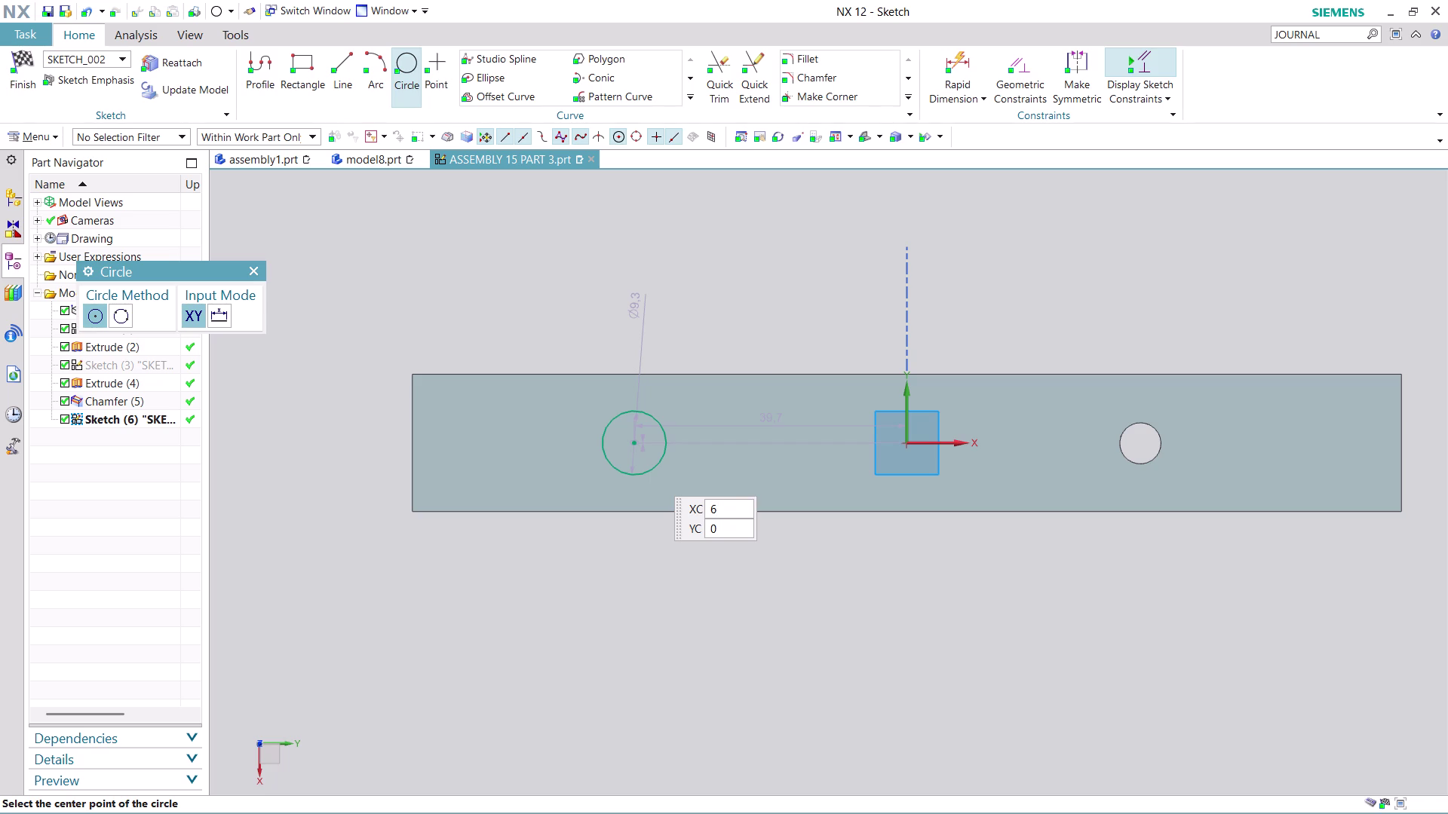
key(Return)
key(Escape)
key(Escape)
key(Escape)
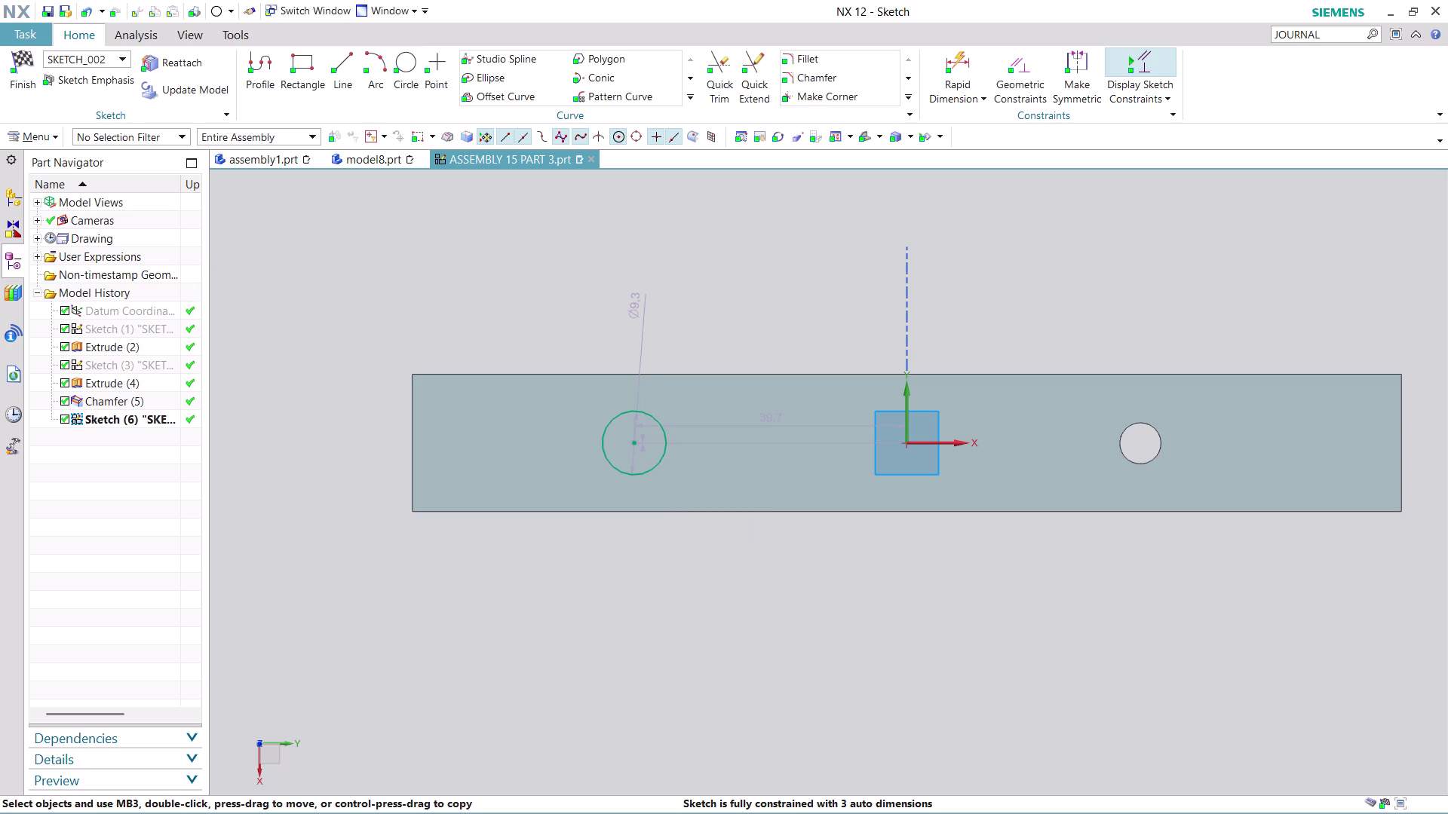
double_click(640, 306)
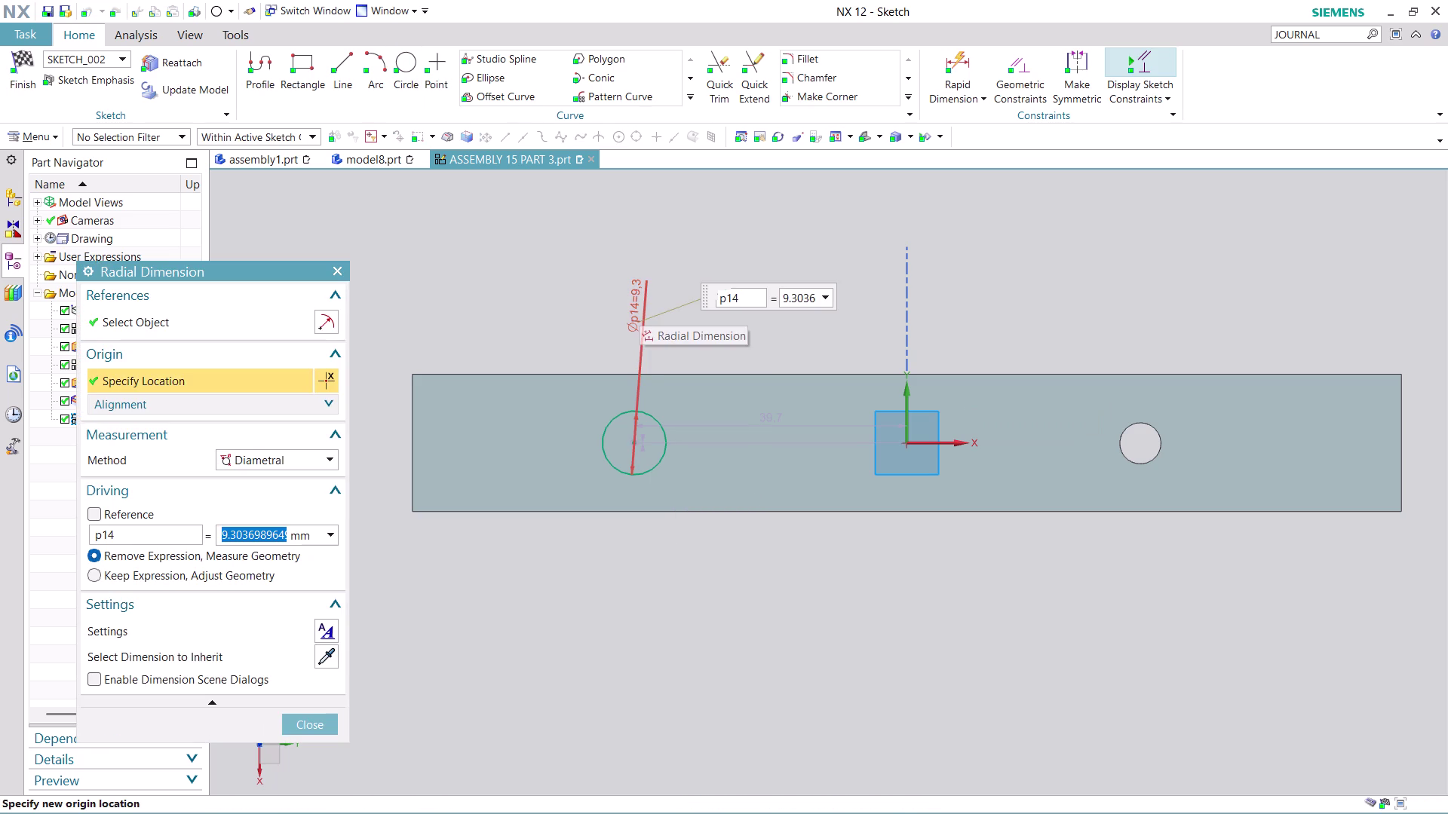
Set the left circle's diameter to 6 mm, re-entering it after an undo.
key(6)
key(Return)
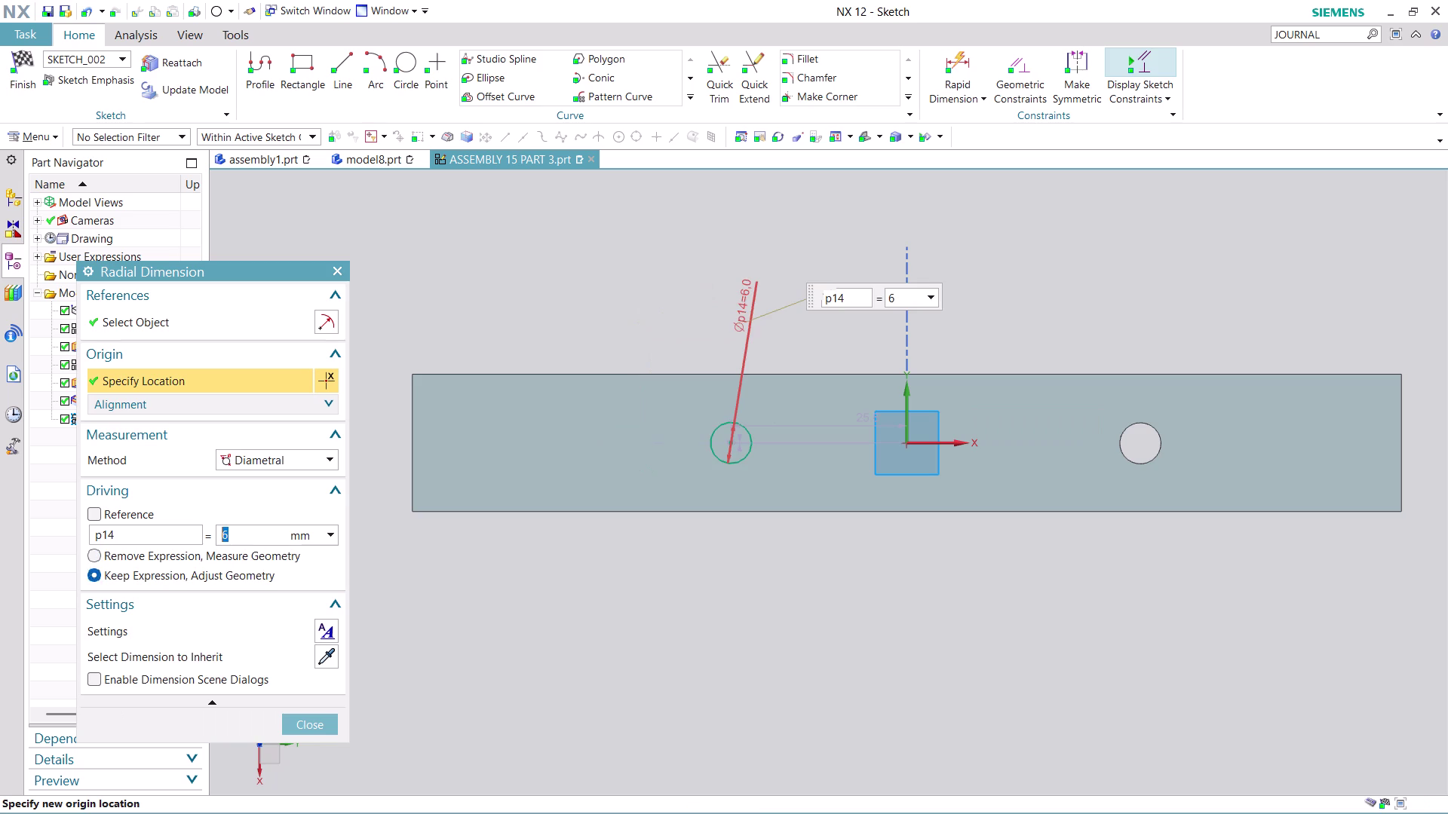
key(ctrl+z)
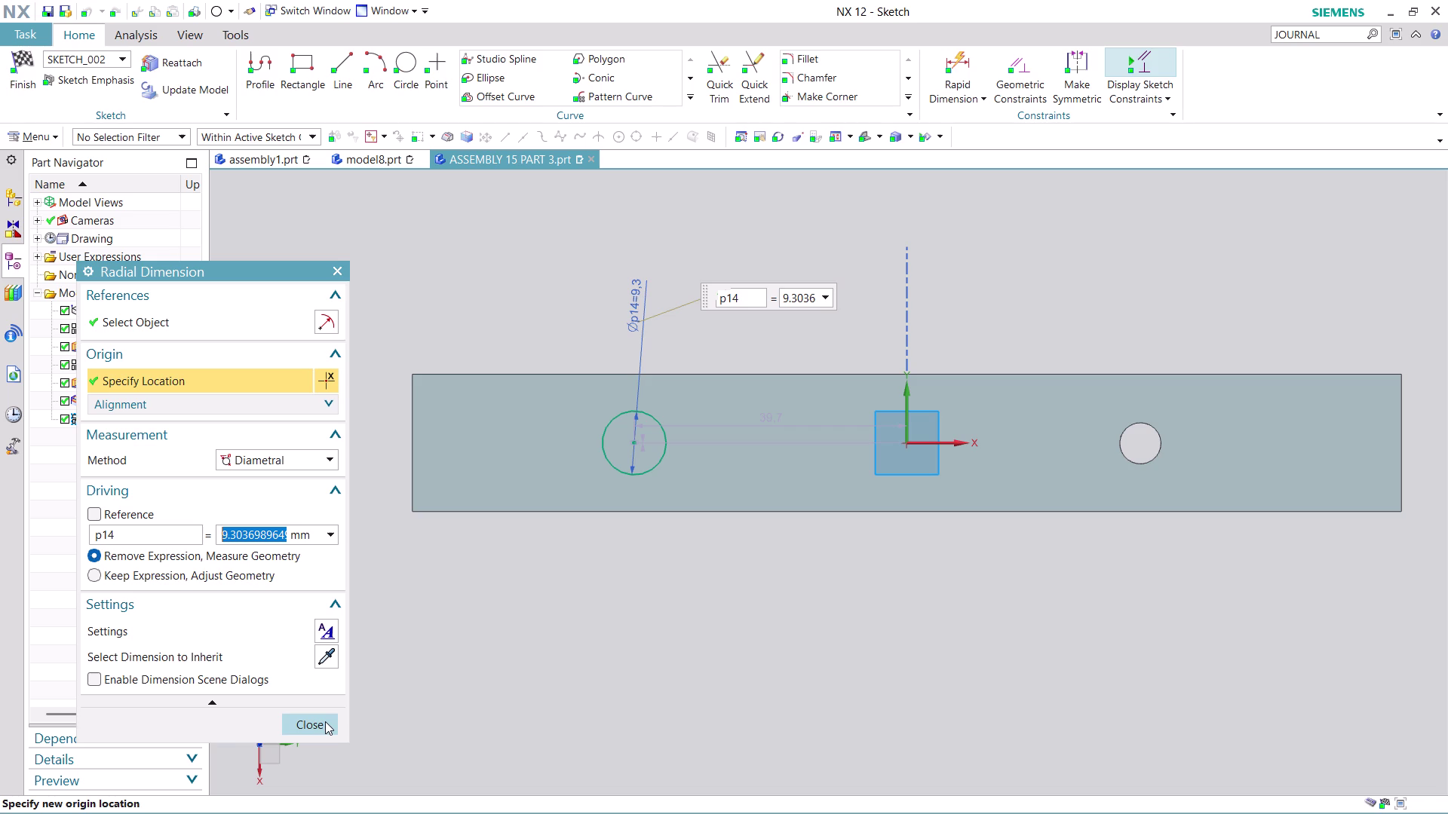
key(6)
key(Return)
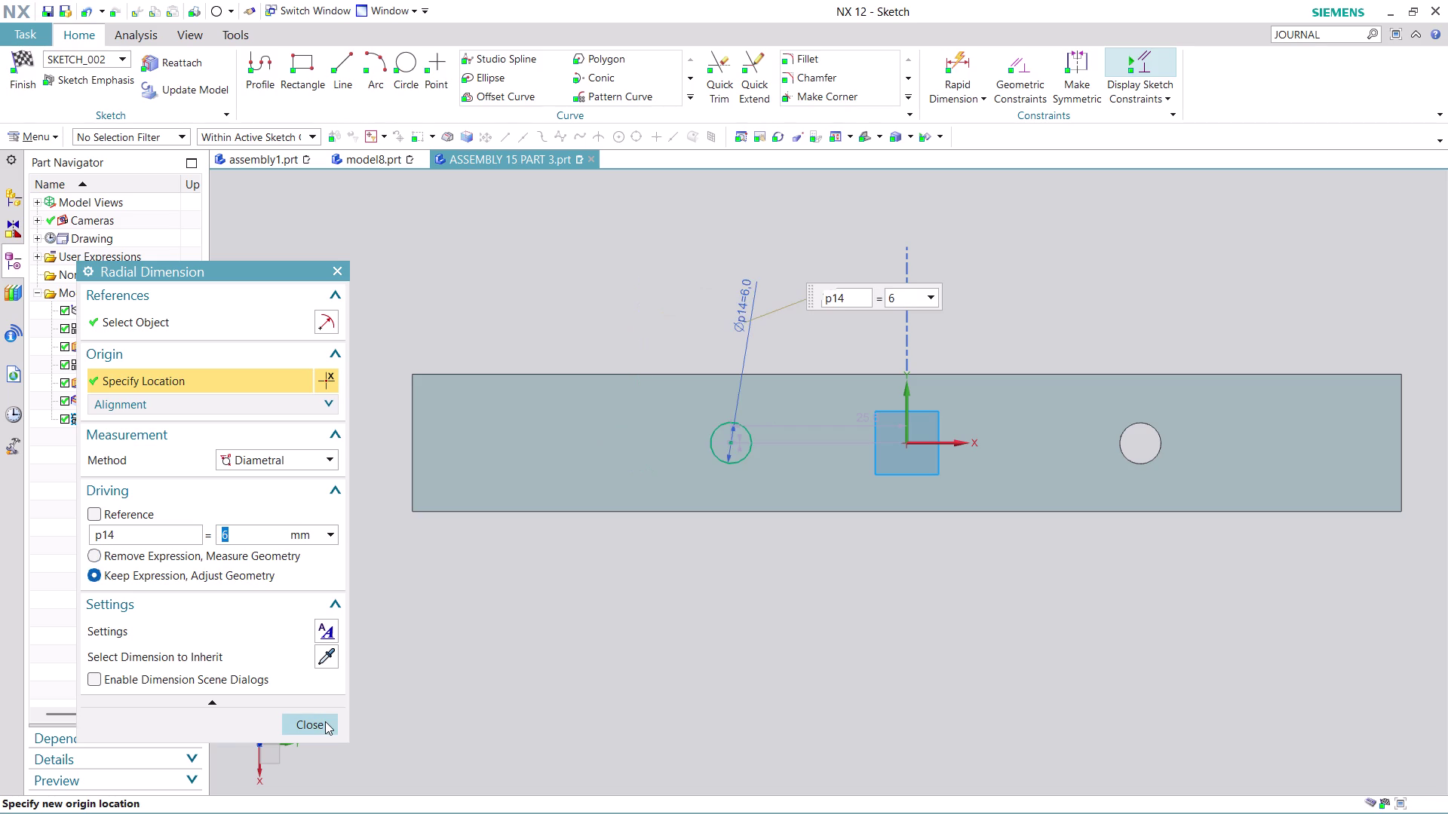
click(319, 734)
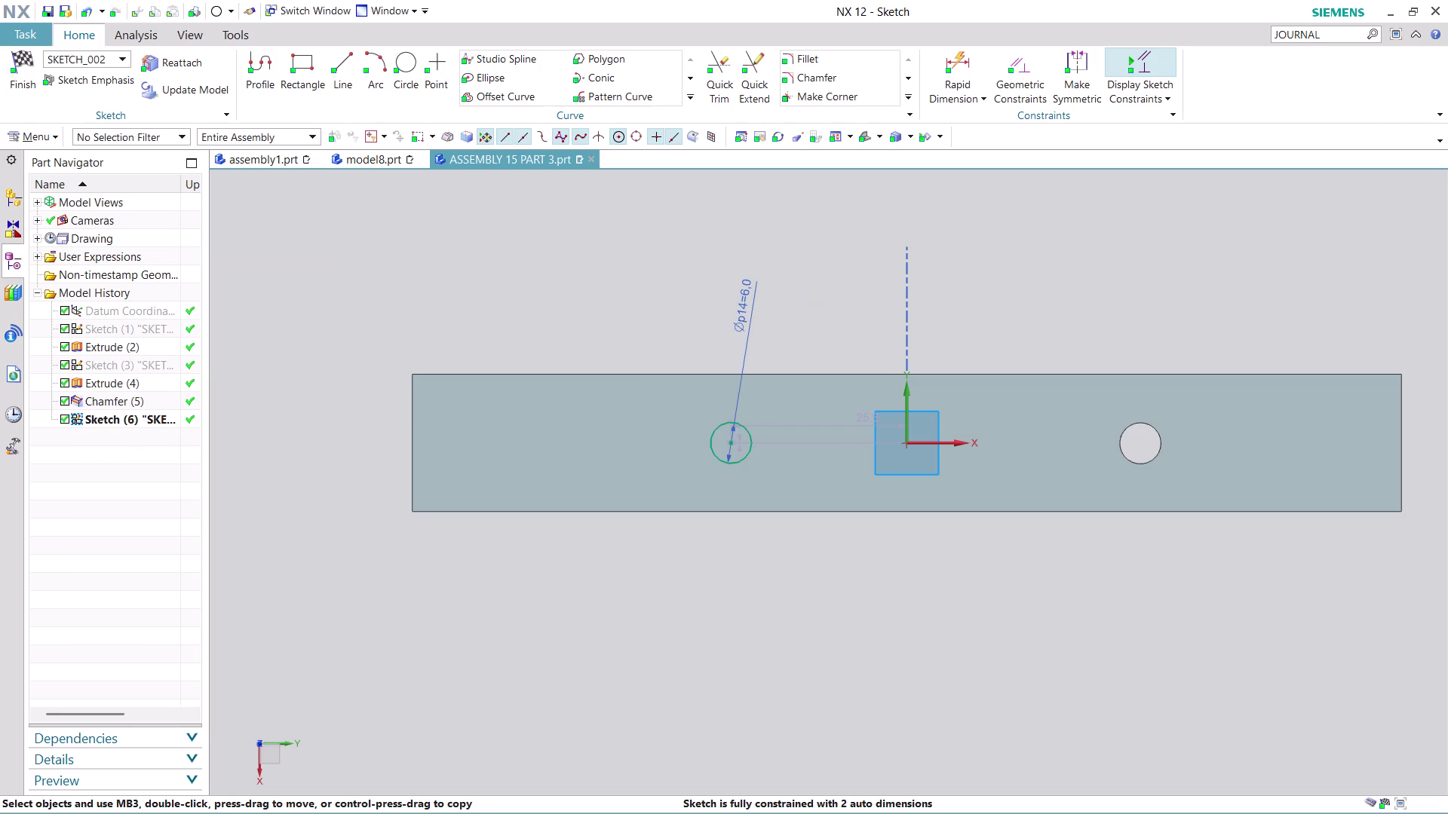
Zoom around the sketch and start a new dimension.
scroll(down, 3)
scroll(up, 3)
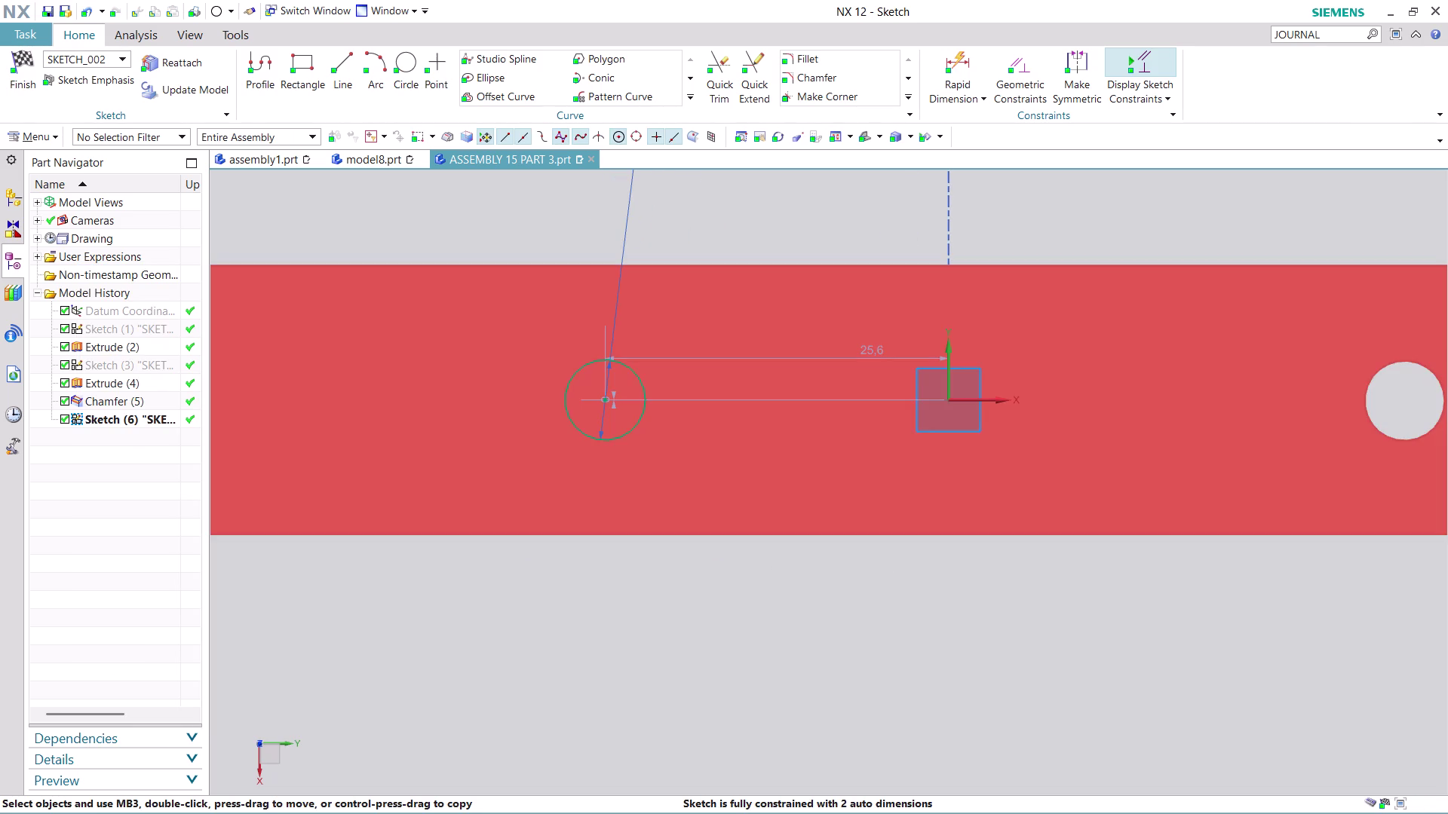
scroll(down, 3)
scroll(down, 3)
scroll(up, 3)
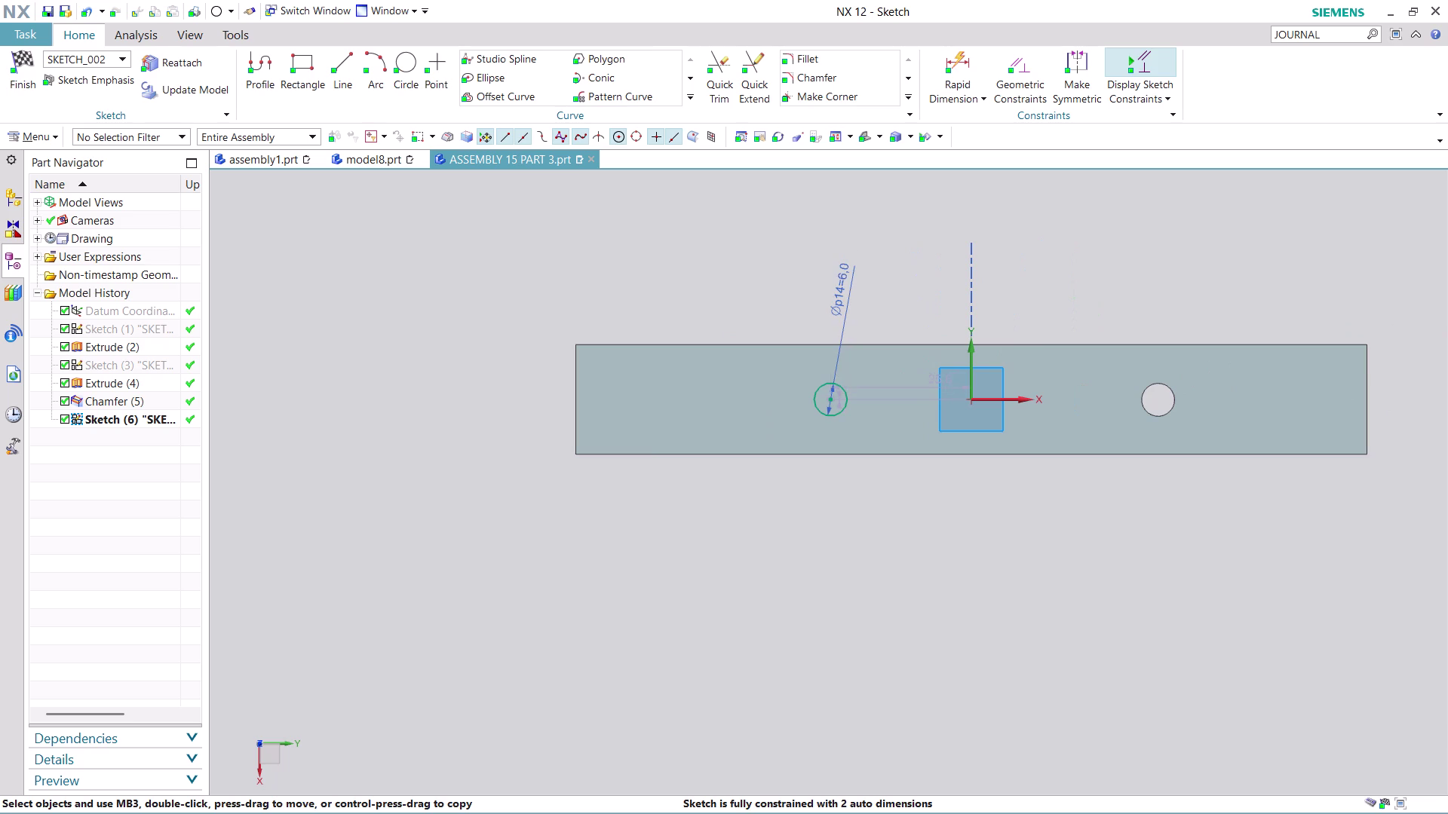
click(960, 56)
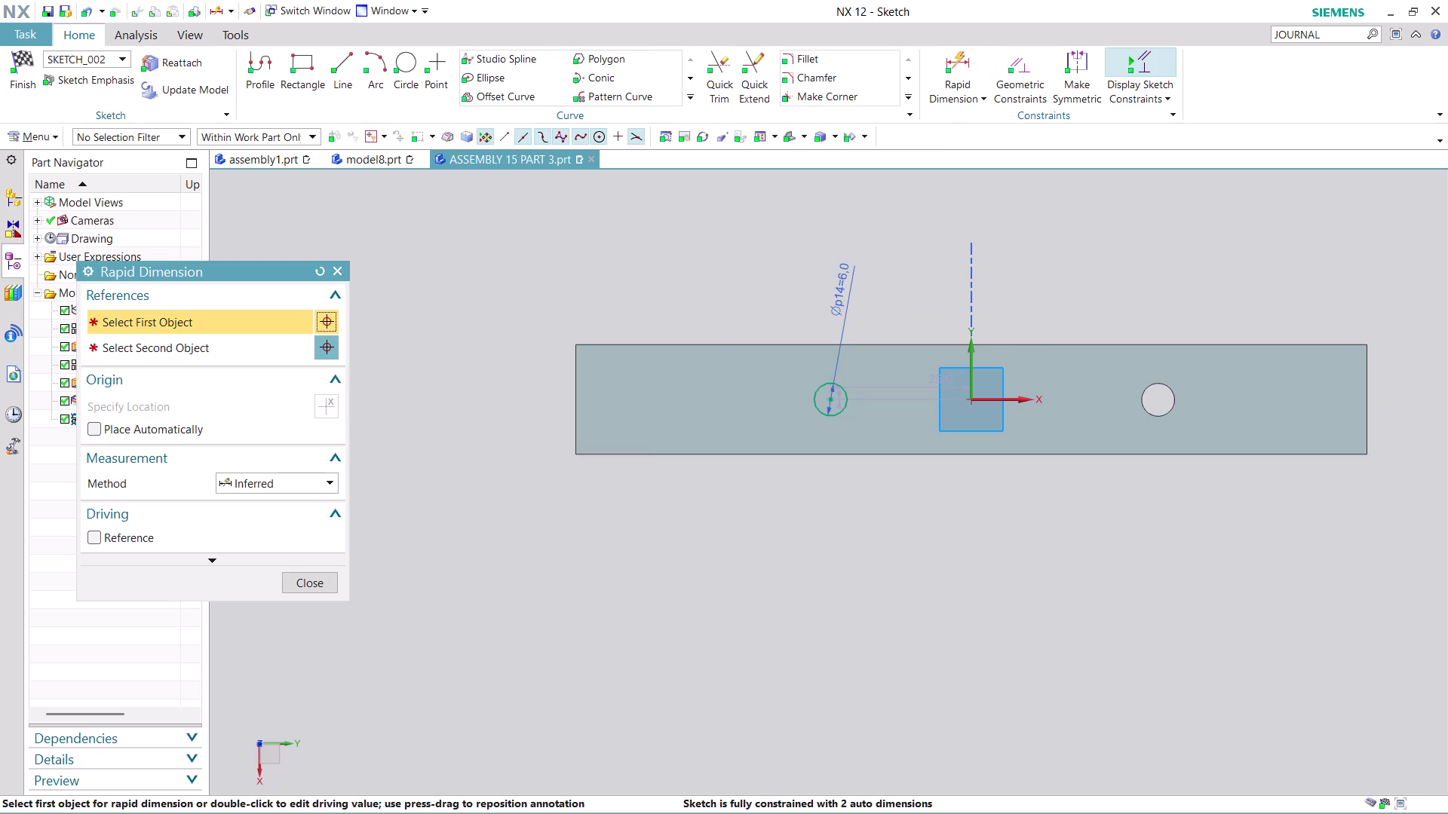
Dimension the new circle 70 mm from the existing hole and exit the sketch.
click(828, 397)
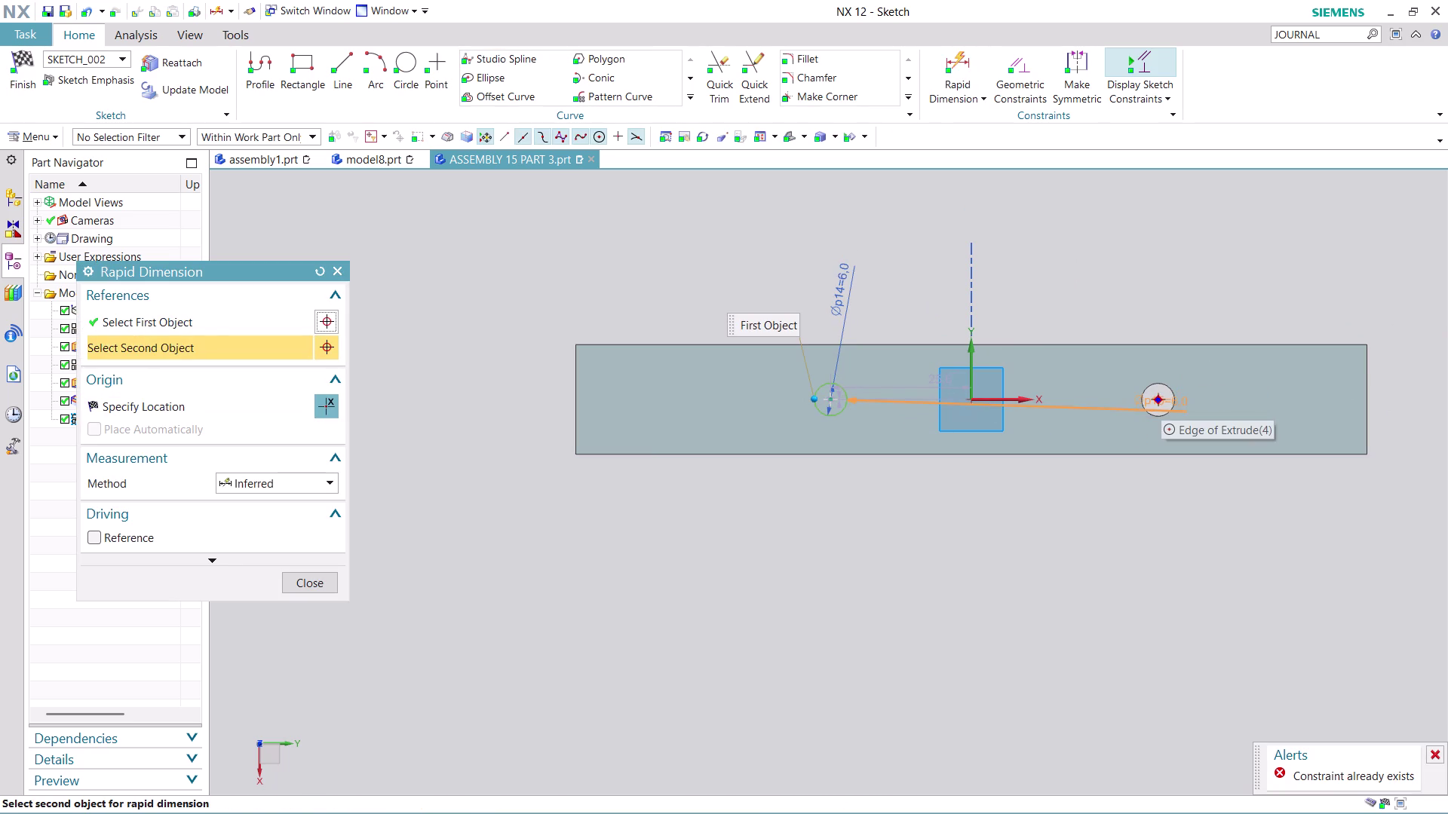
click(1155, 405)
click(895, 202)
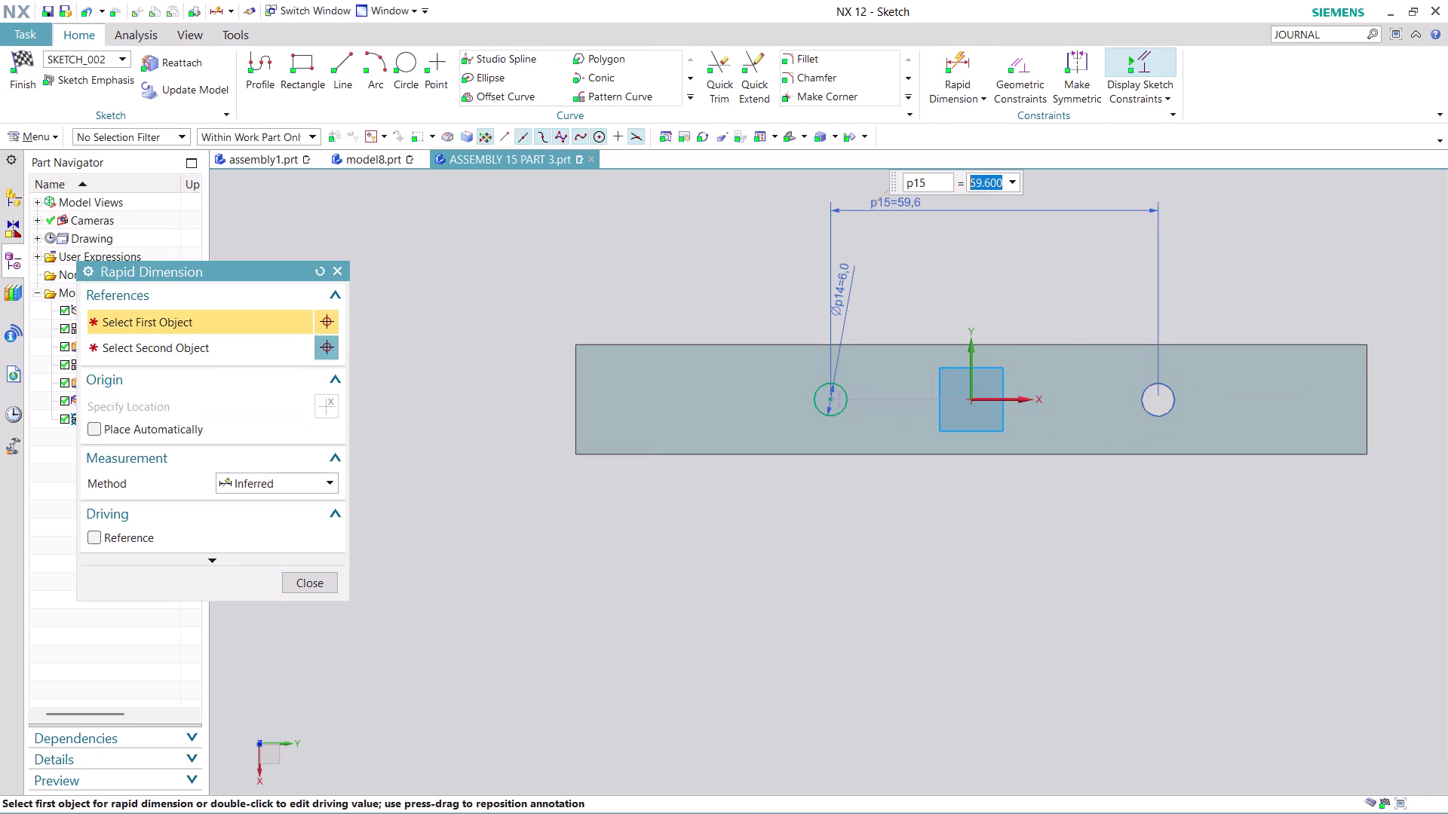
text(70)
key(Return)
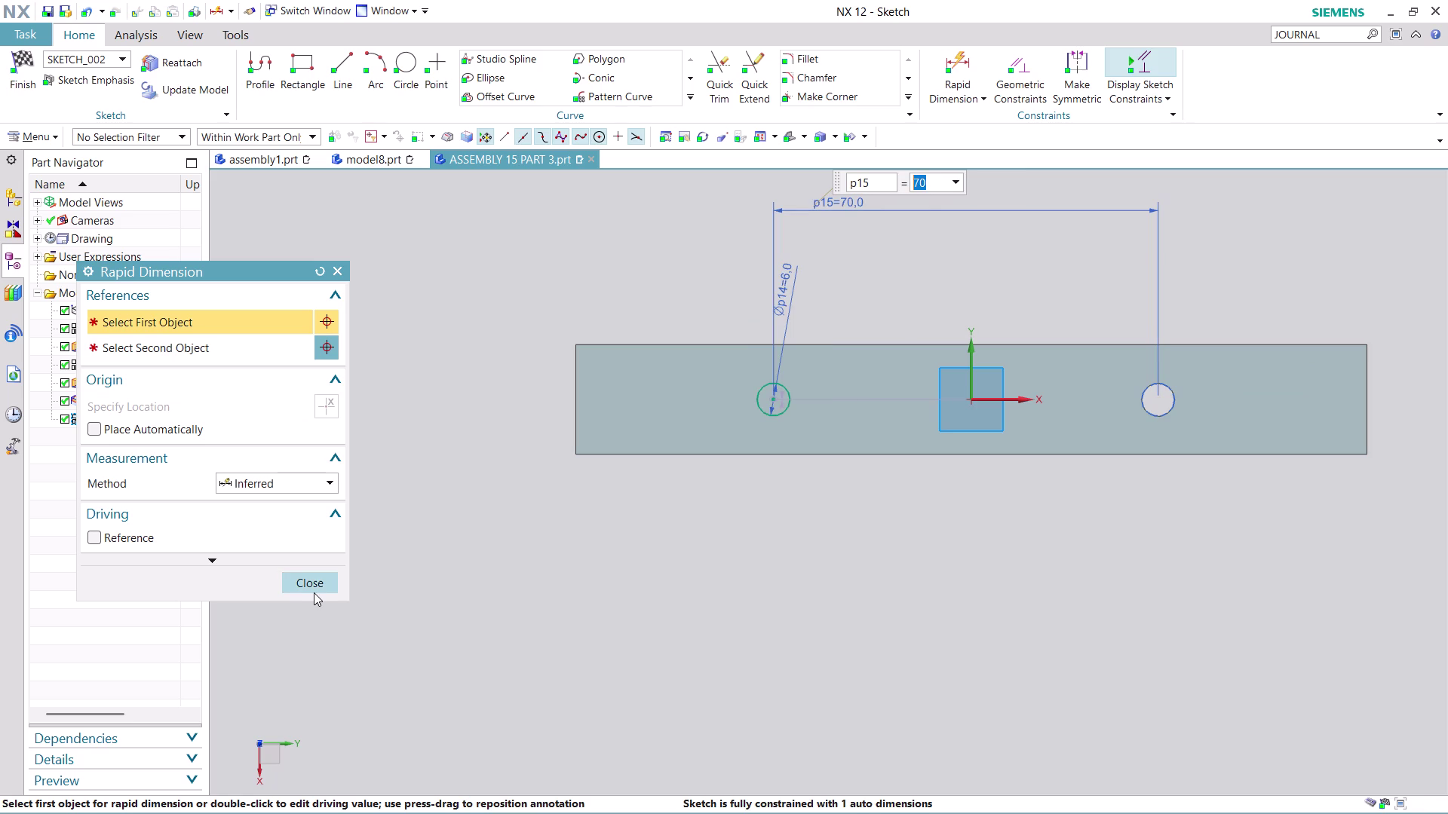
click(316, 589)
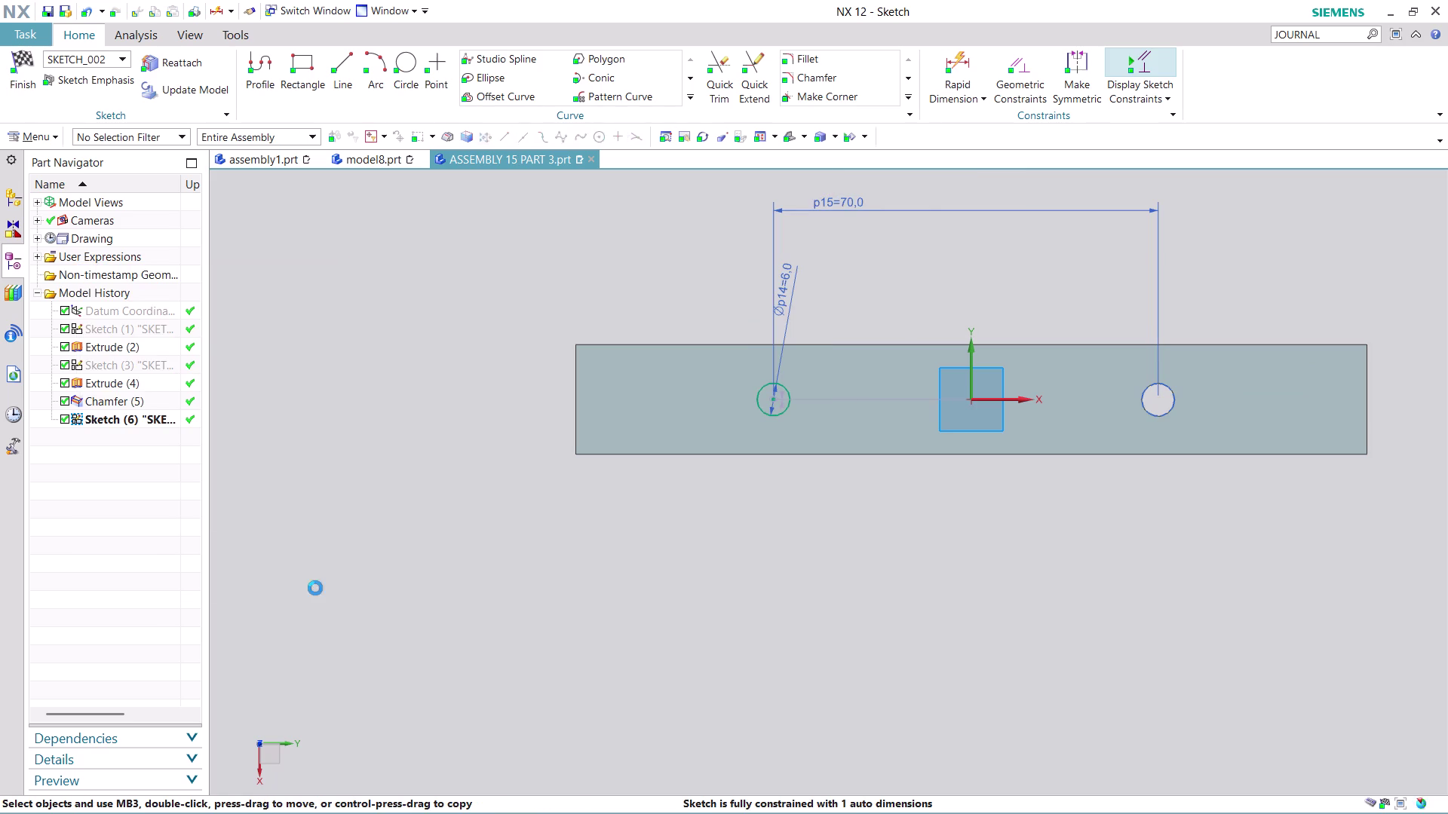
scroll(down, 3)
scroll(up, 3)
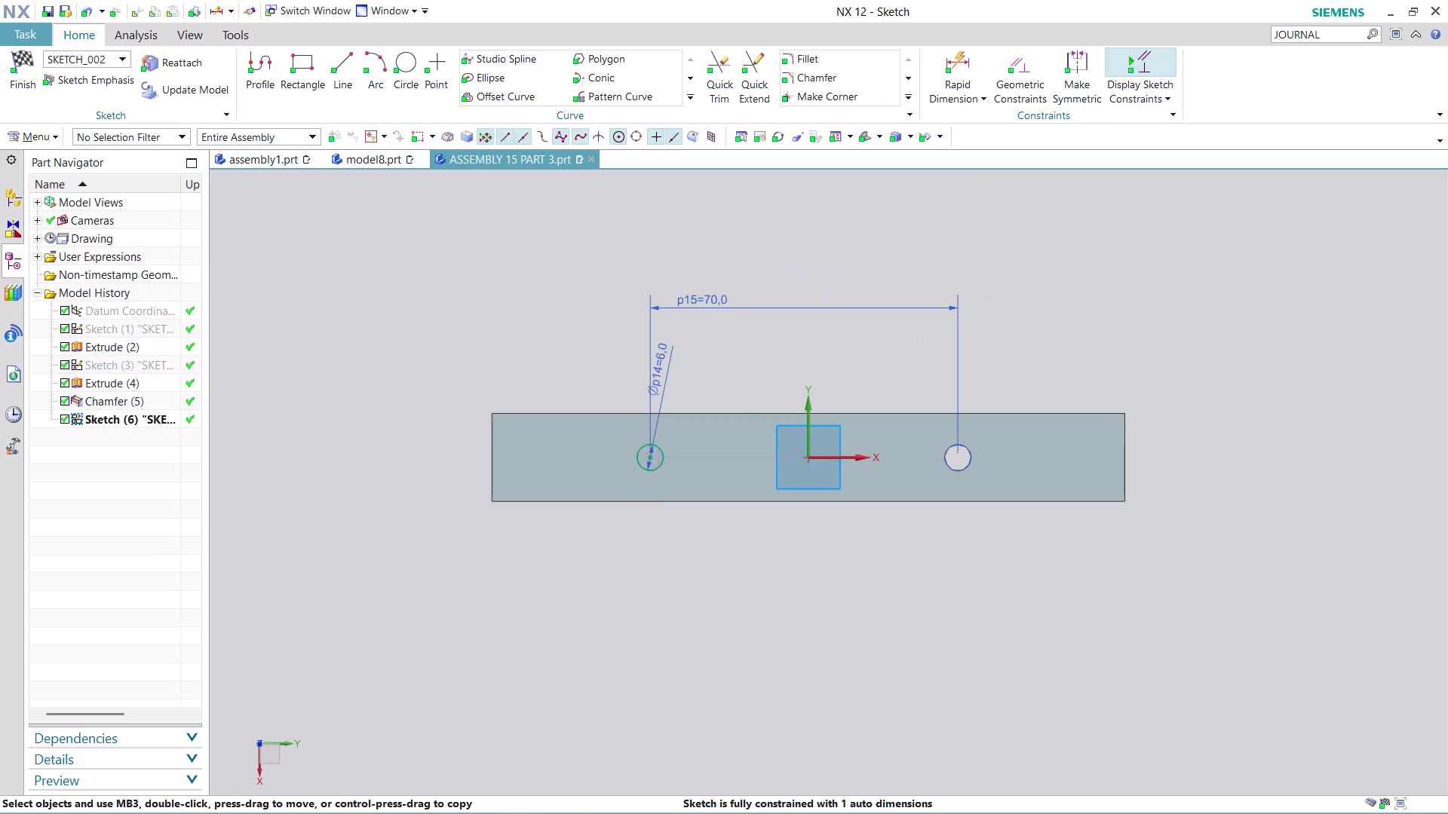
click(14, 83)
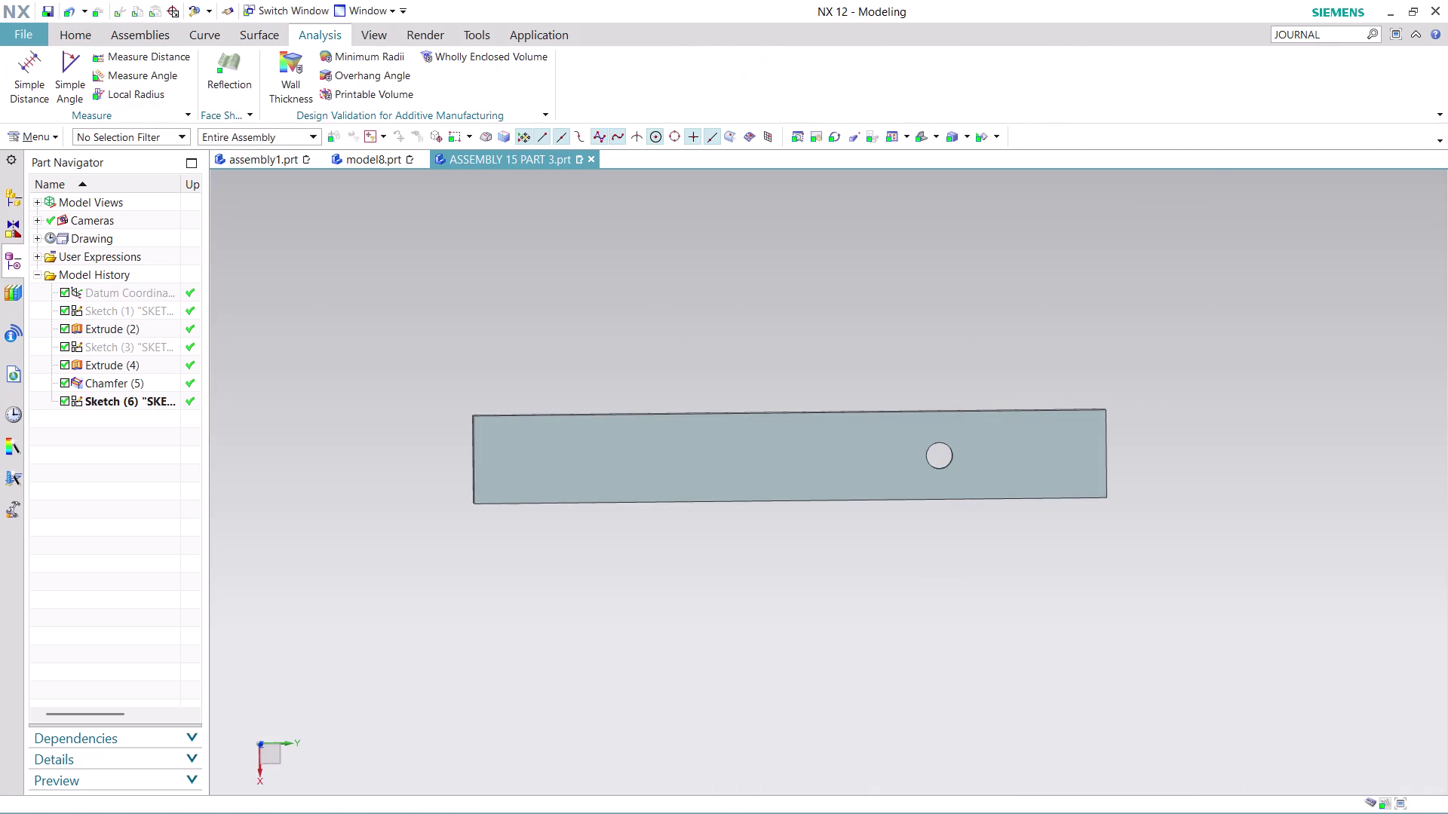
Orbit to a 3D view of the plate and start an Extrude command.
scroll(up, 3)
middle_drag(673, 311, 723, 485)
scroll(up, 3)
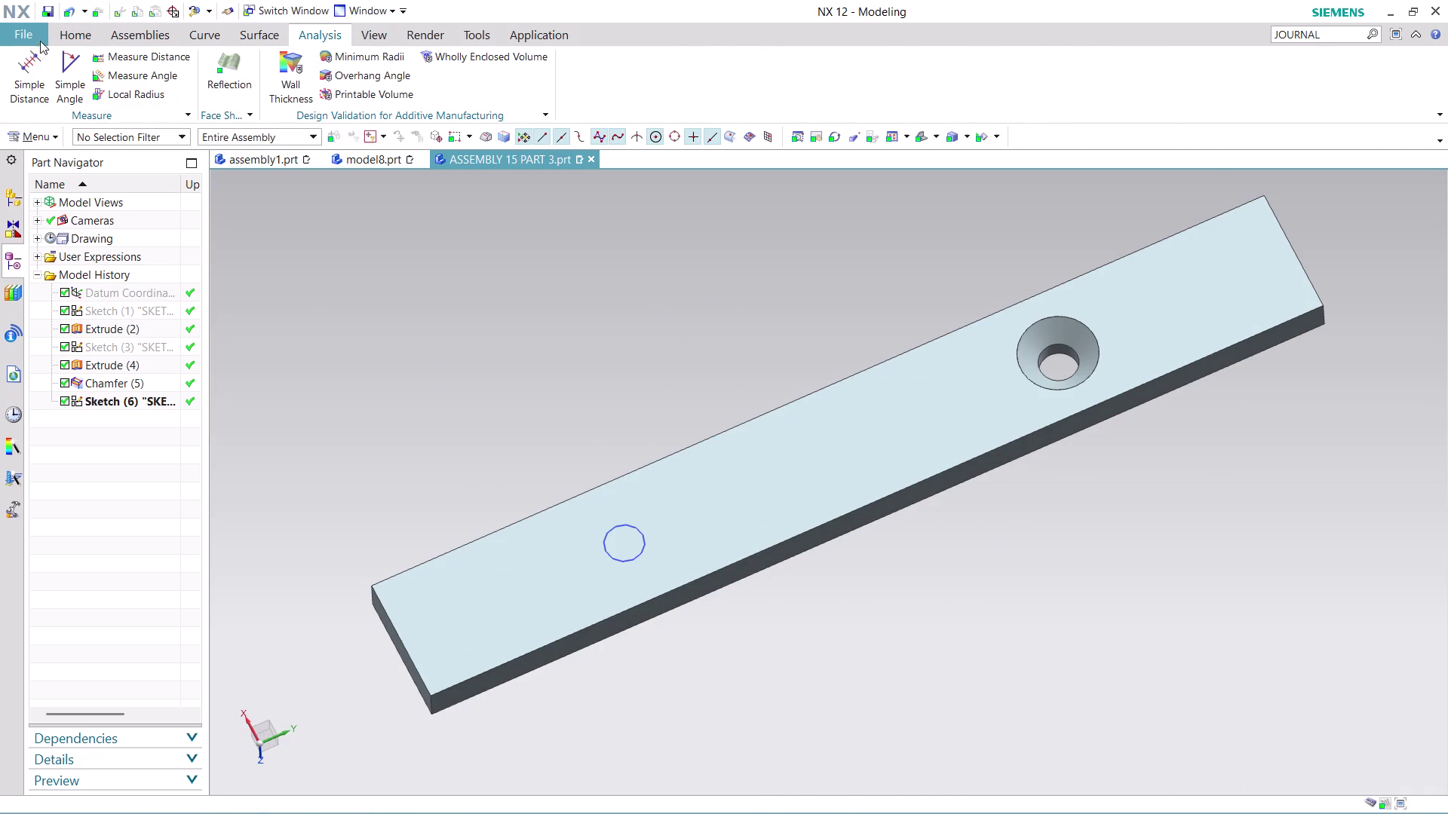
click(68, 36)
click(216, 63)
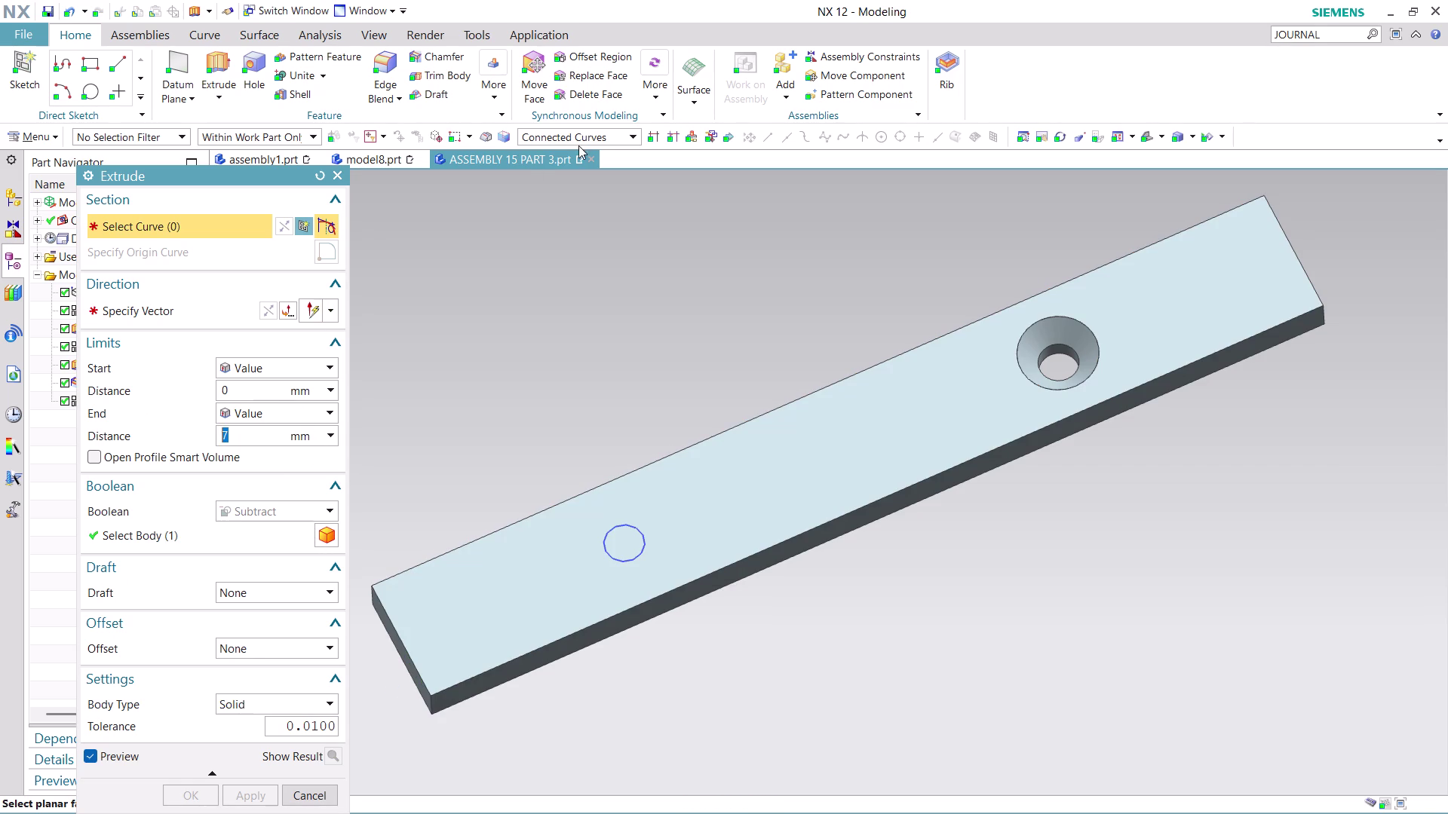
Select the 6 mm circle as the section using Region Boundary Curves.
click(604, 135)
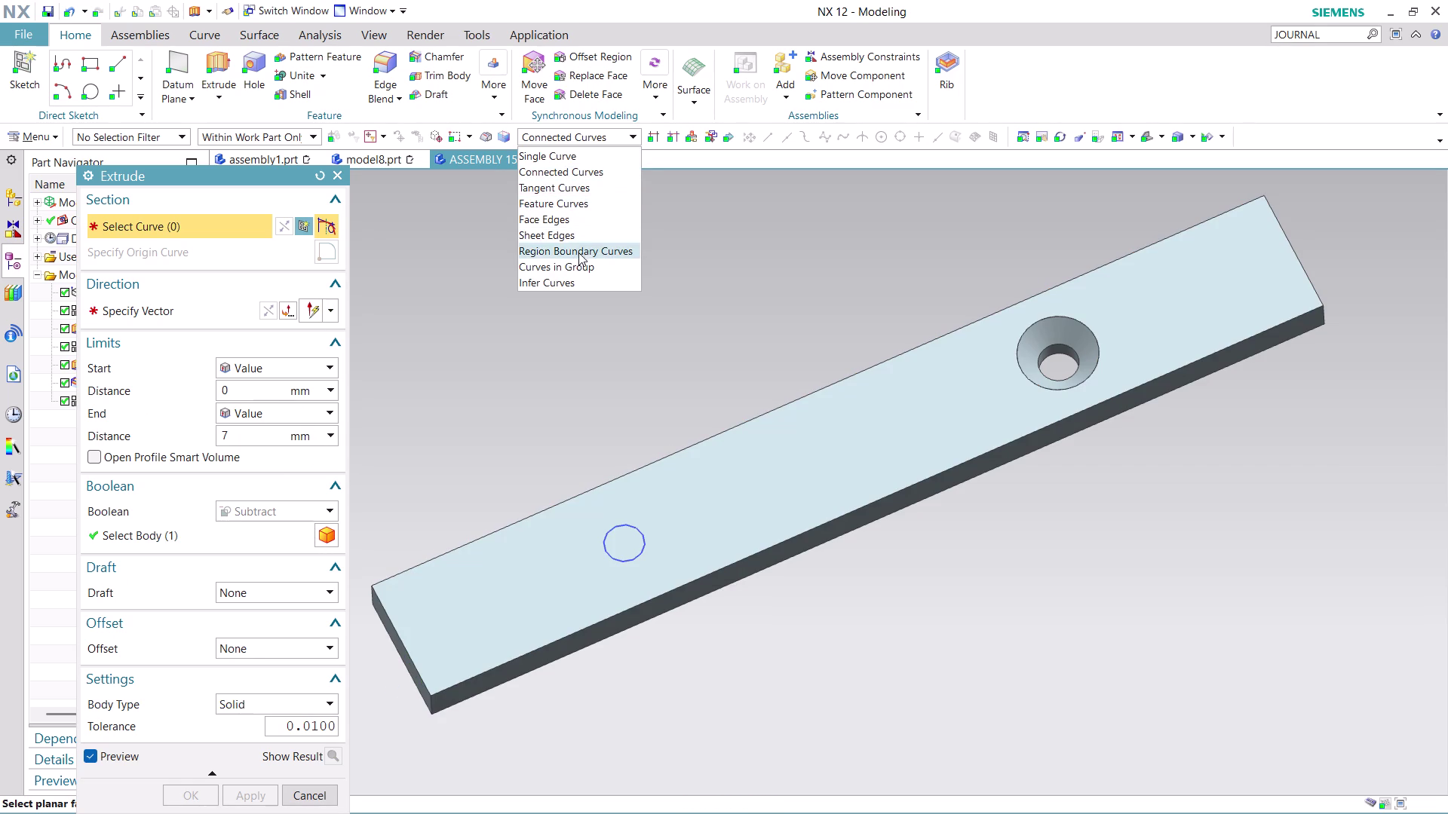
click(580, 255)
click(627, 553)
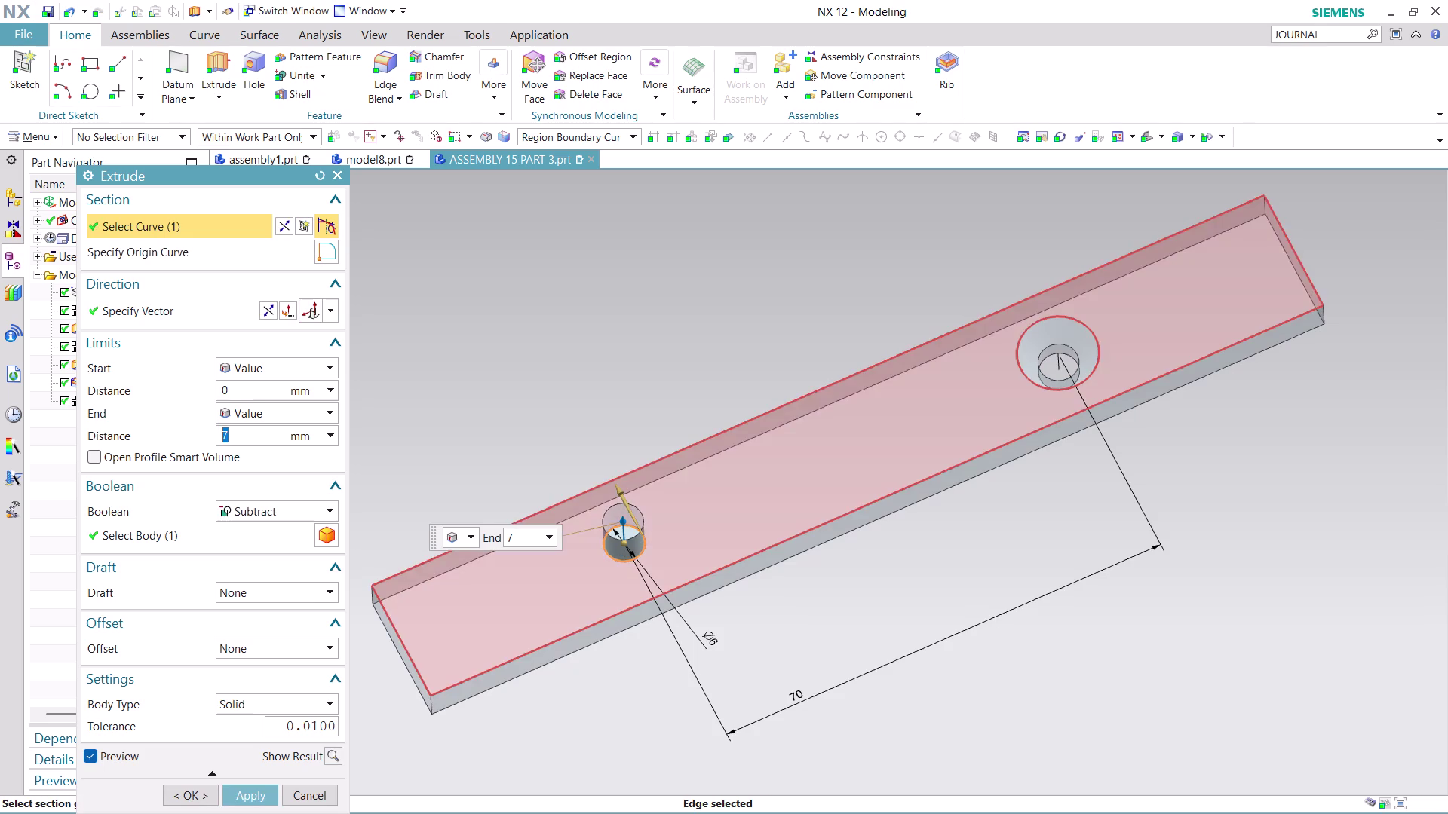
middle_drag(540, 362, 535, 310)
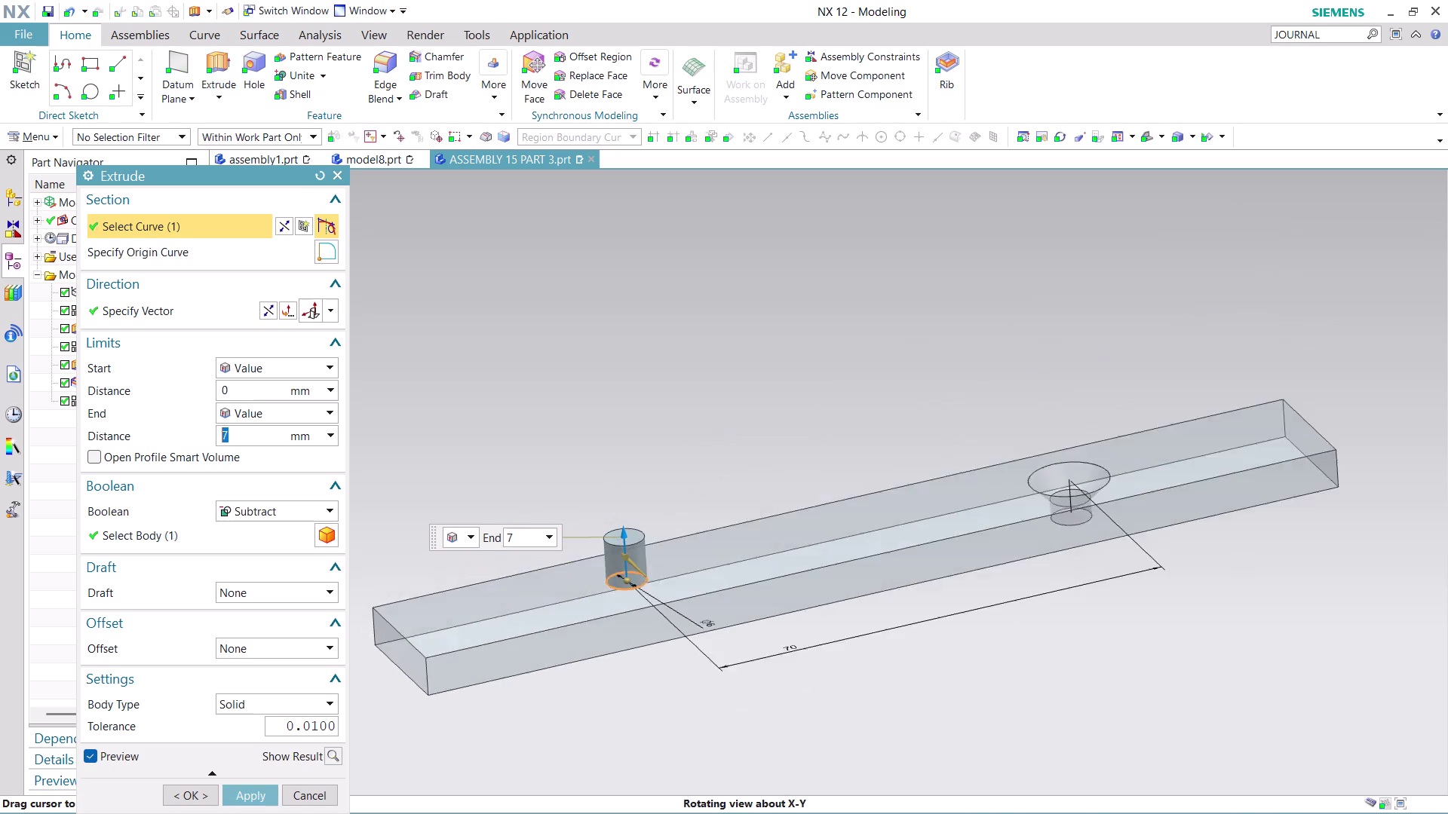
middle_drag(536, 310, 529, 296)
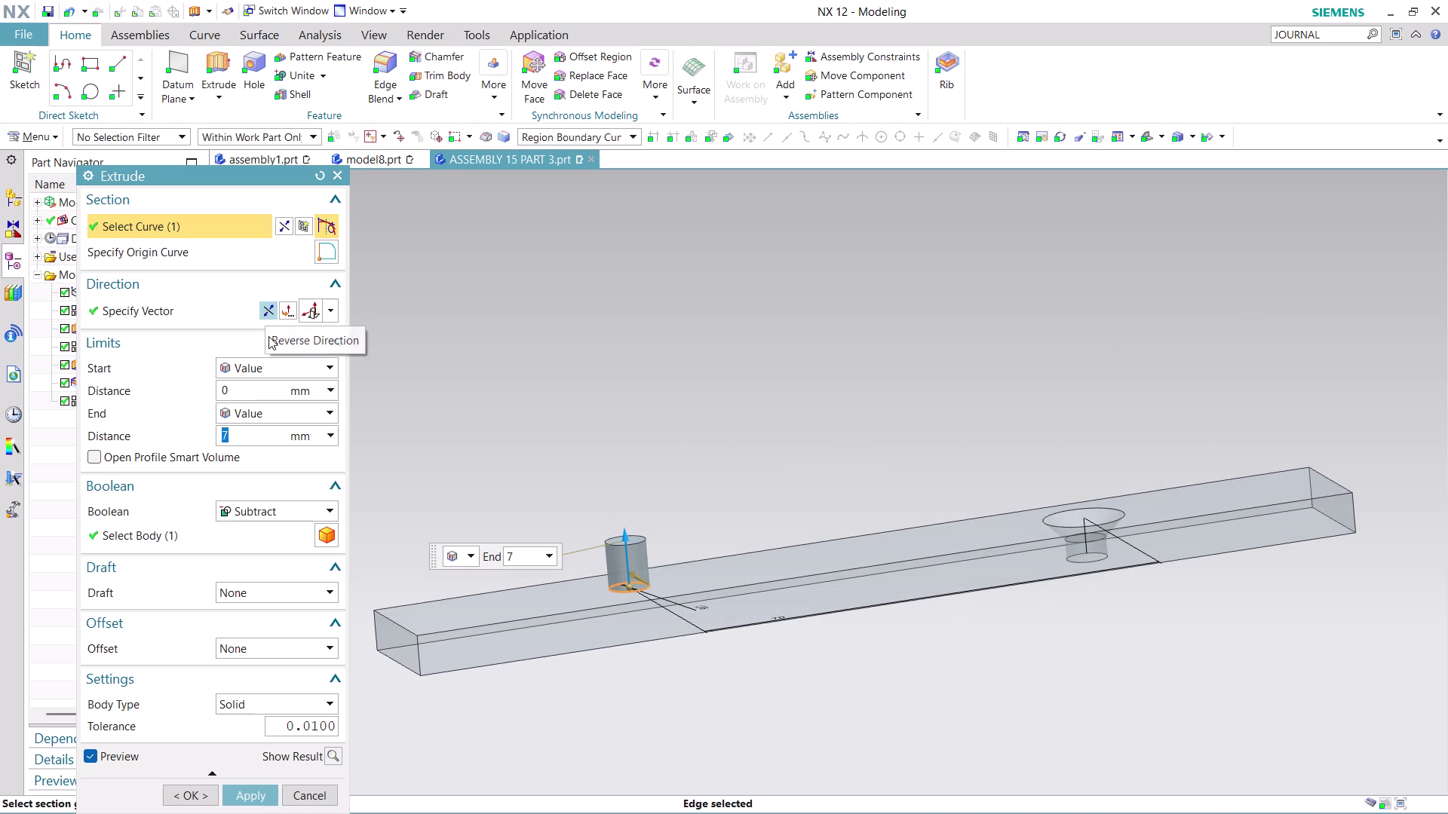
Reverse the extrusion, end it Until Next, and apply the subtract cut.
click(266, 310)
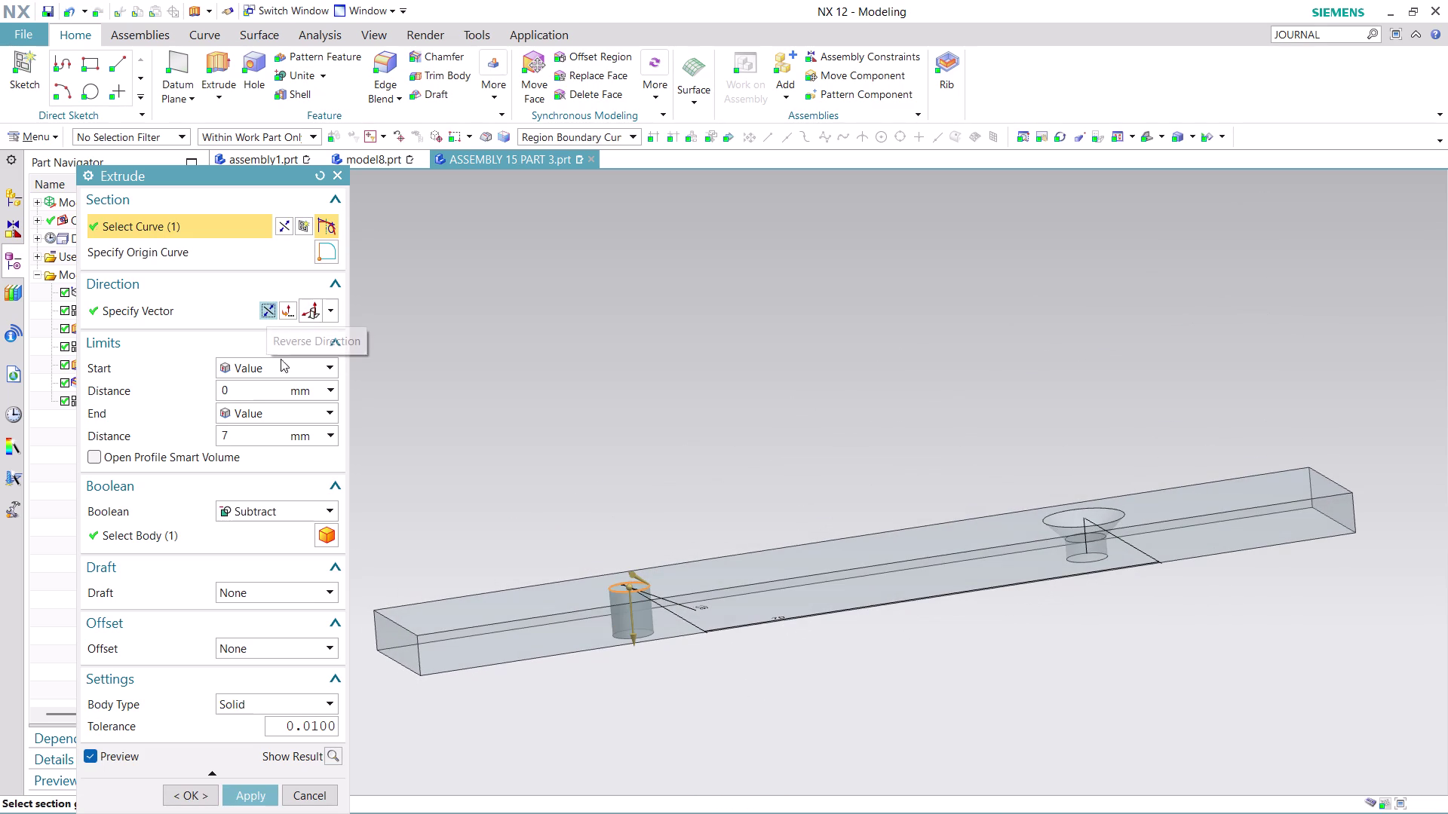
click(323, 416)
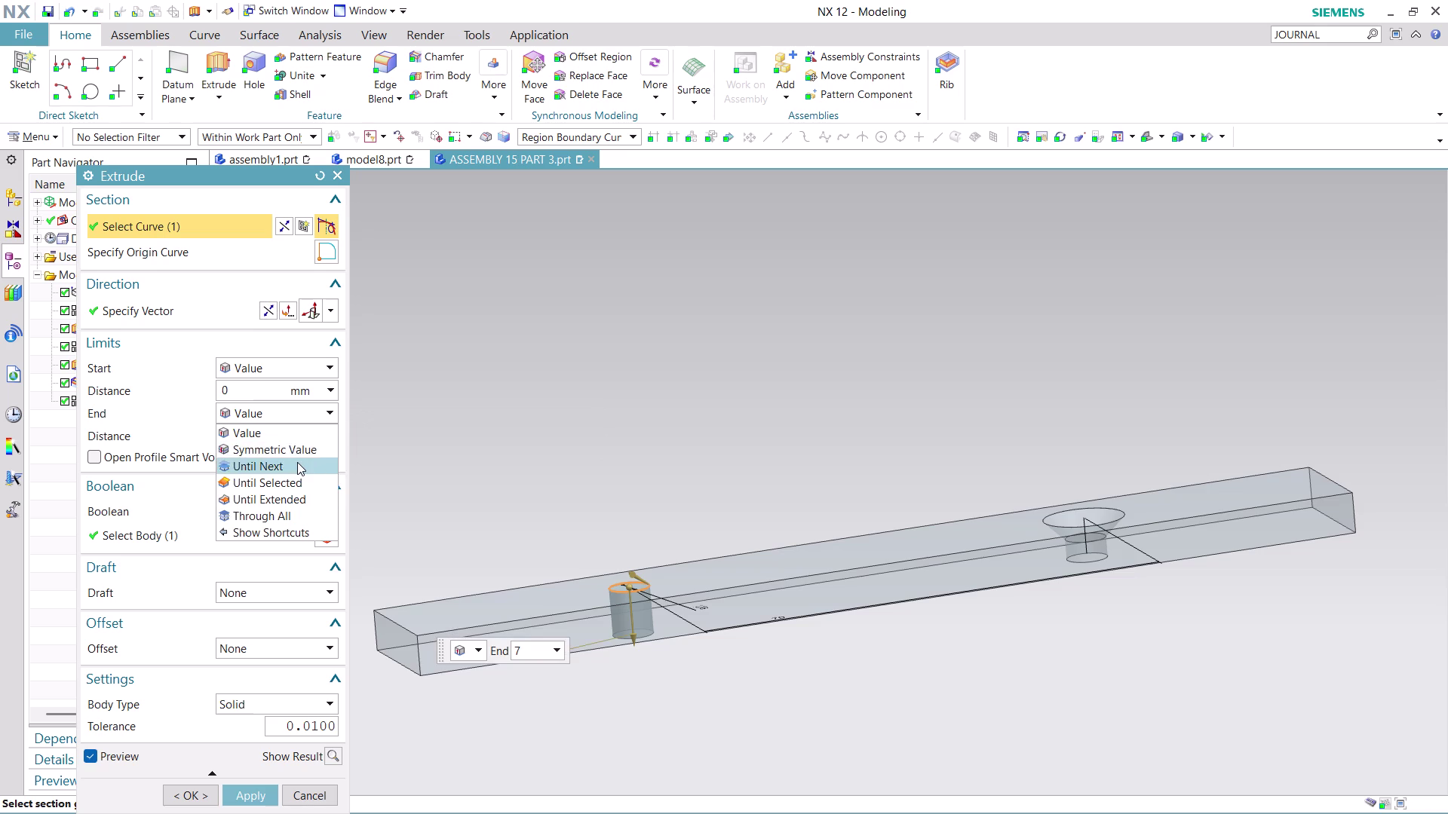
click(297, 462)
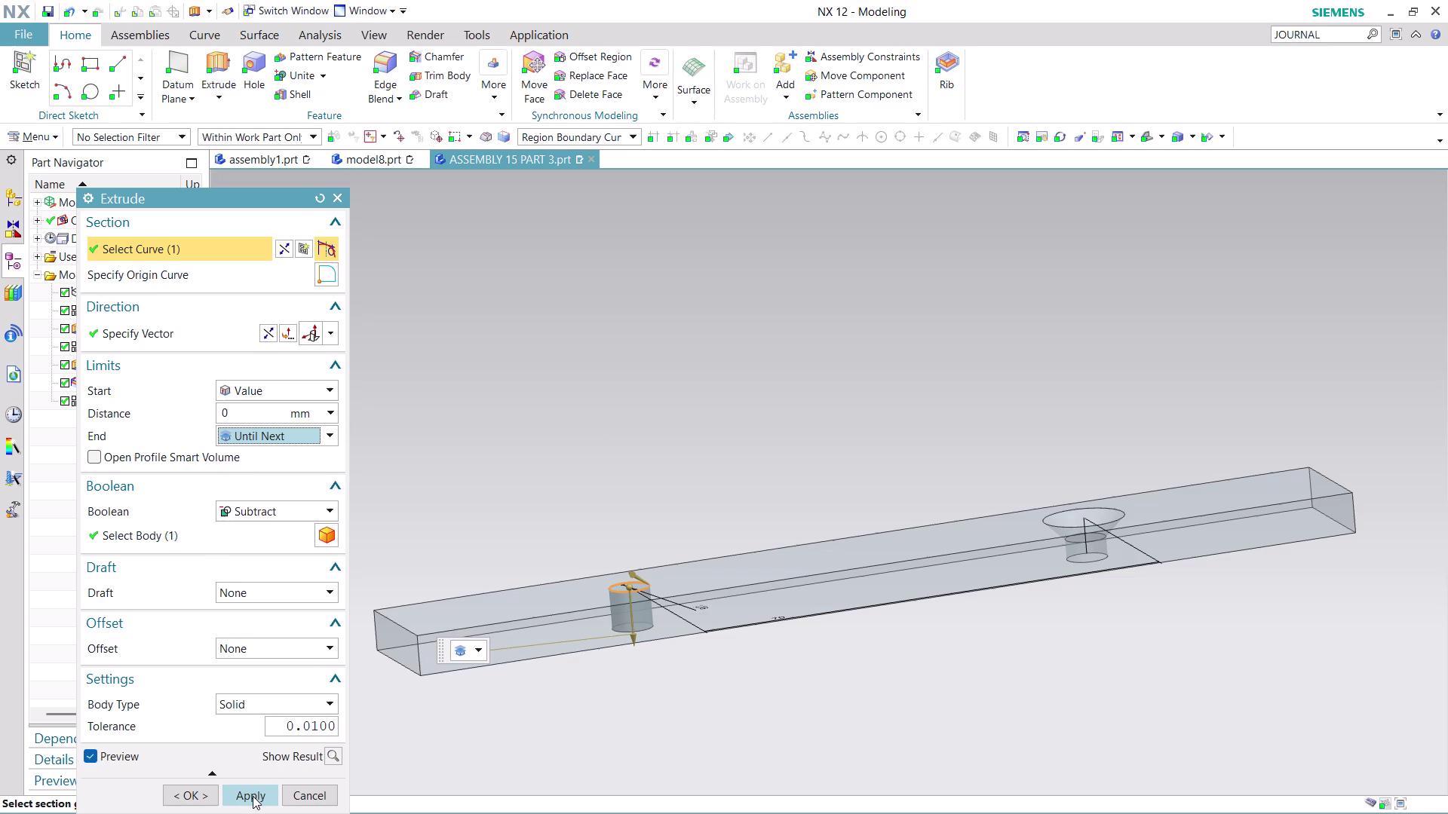
click(252, 797)
scroll(down, 3)
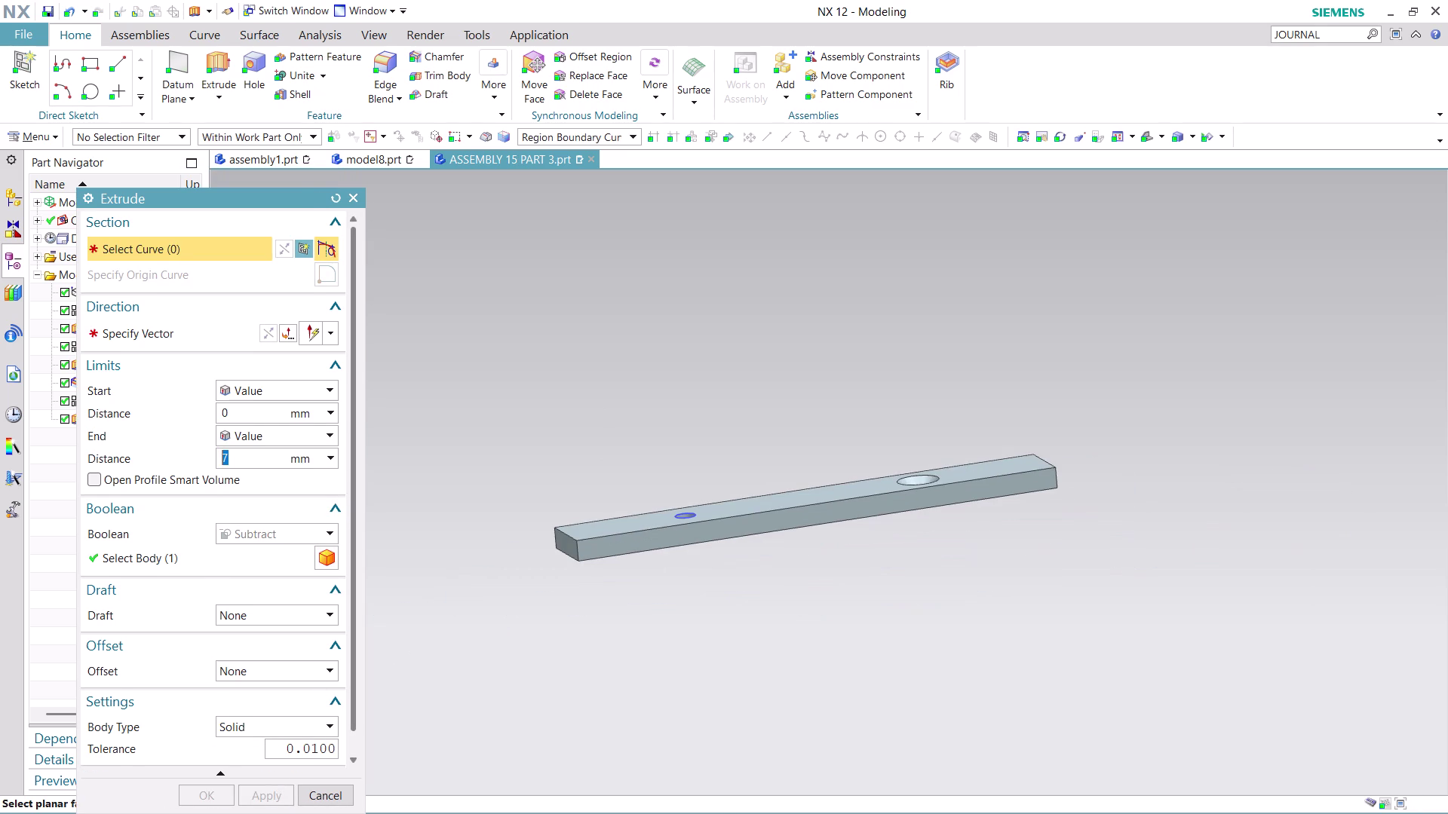
middle_drag(792, 399, 806, 469)
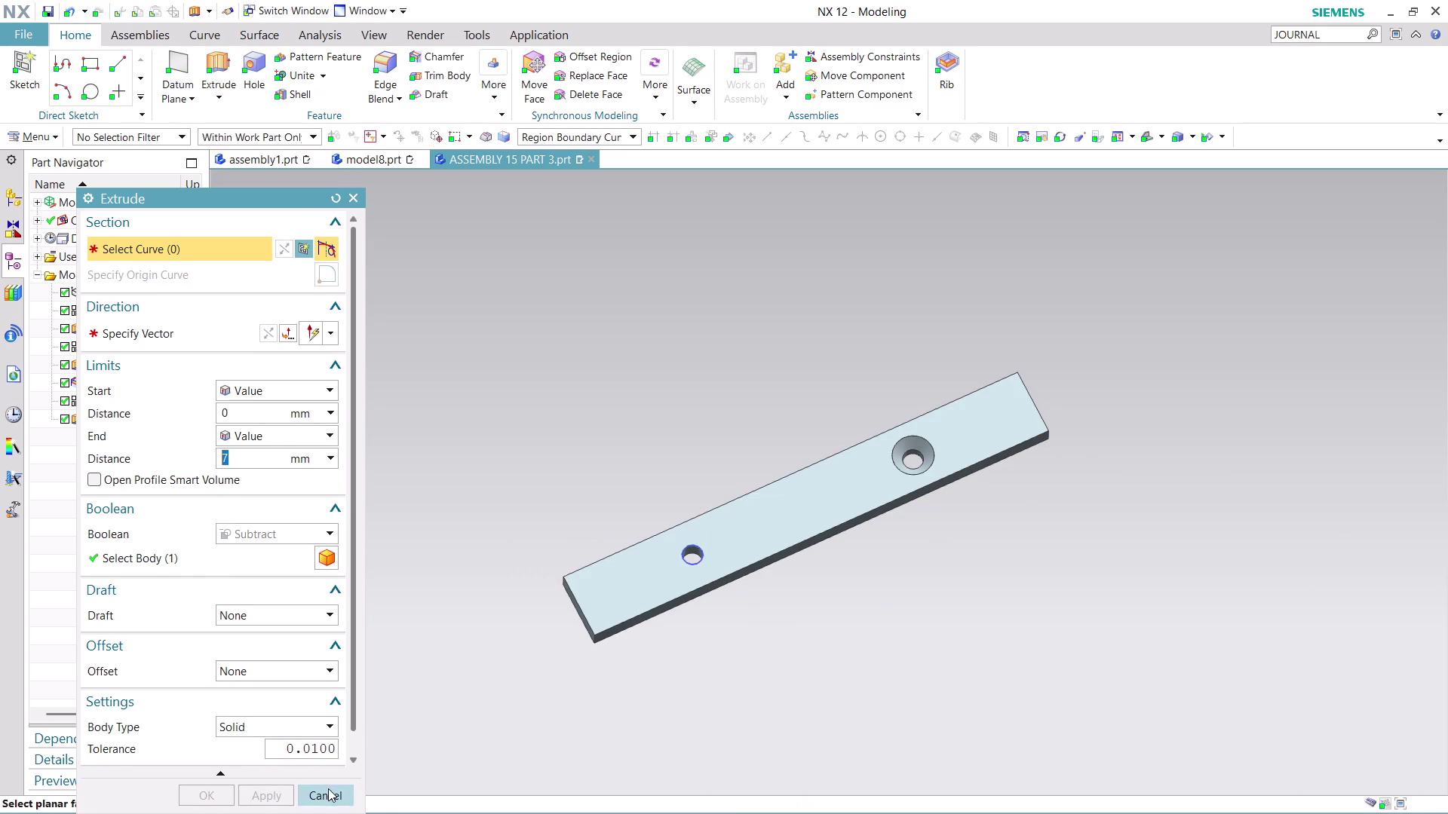
click(329, 790)
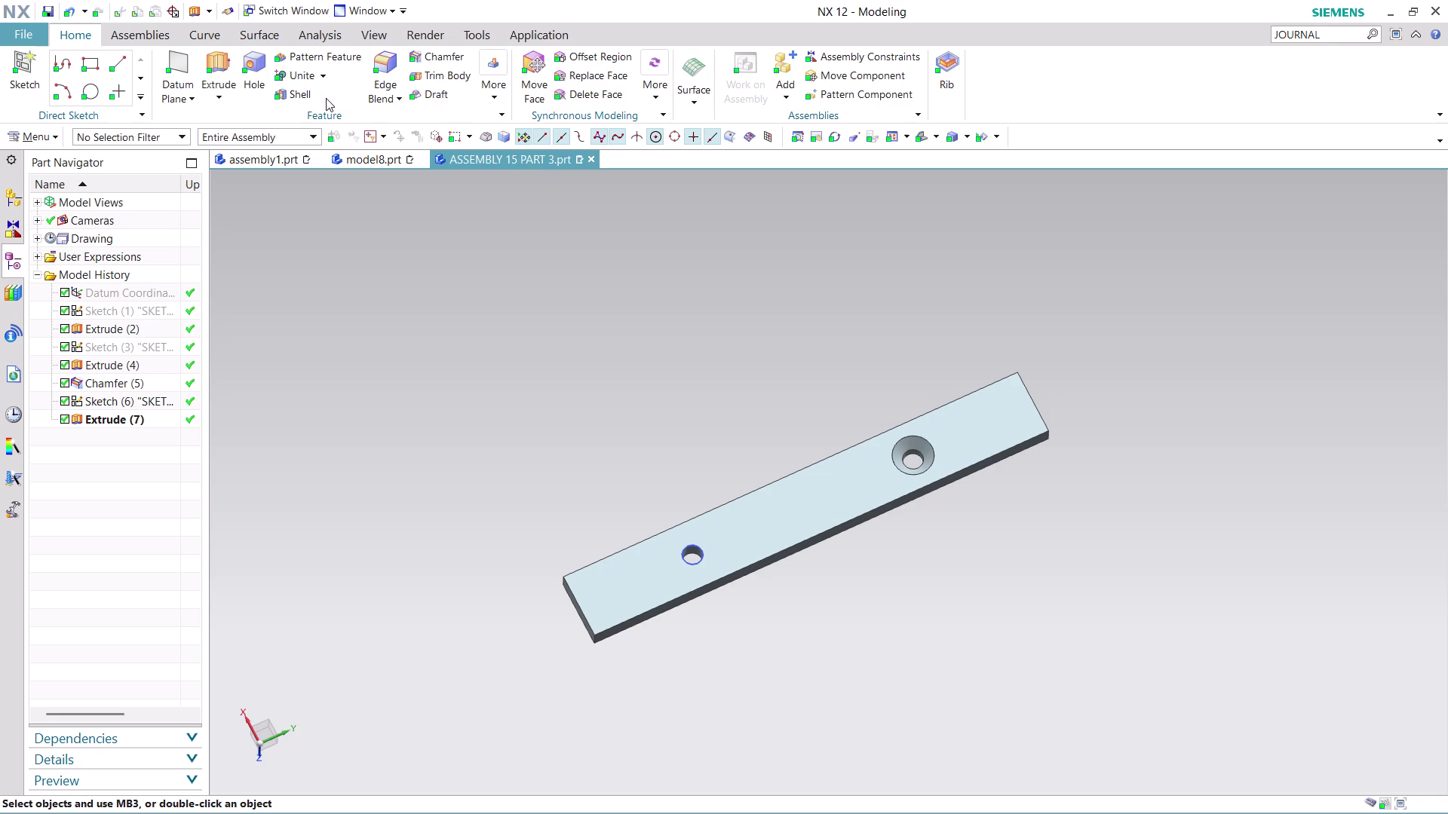
click(445, 58)
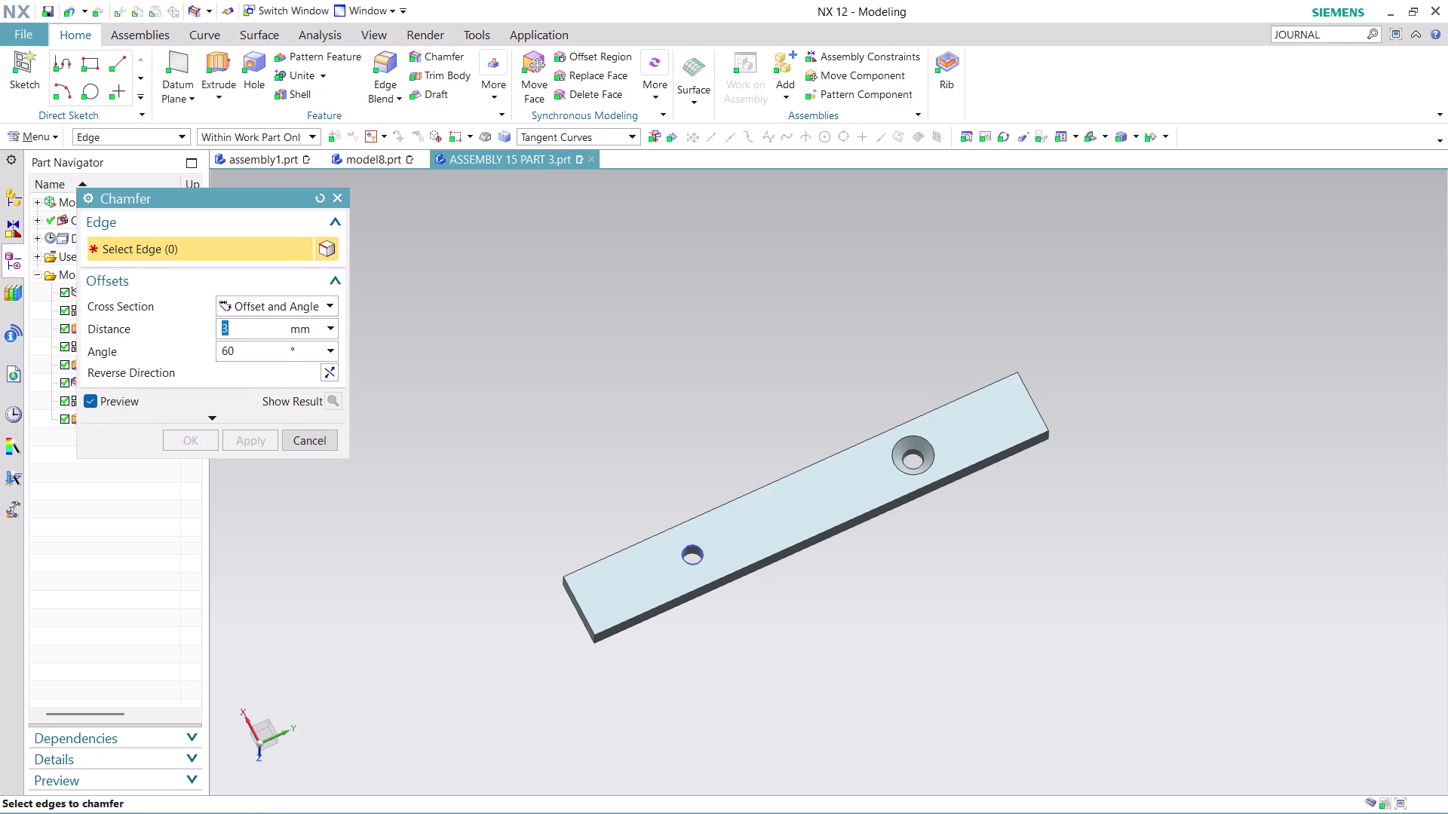
Apply a 3 mm, 45° chamfer to the new hole's top edge.
double_click(262, 354)
text(4)
text(5)
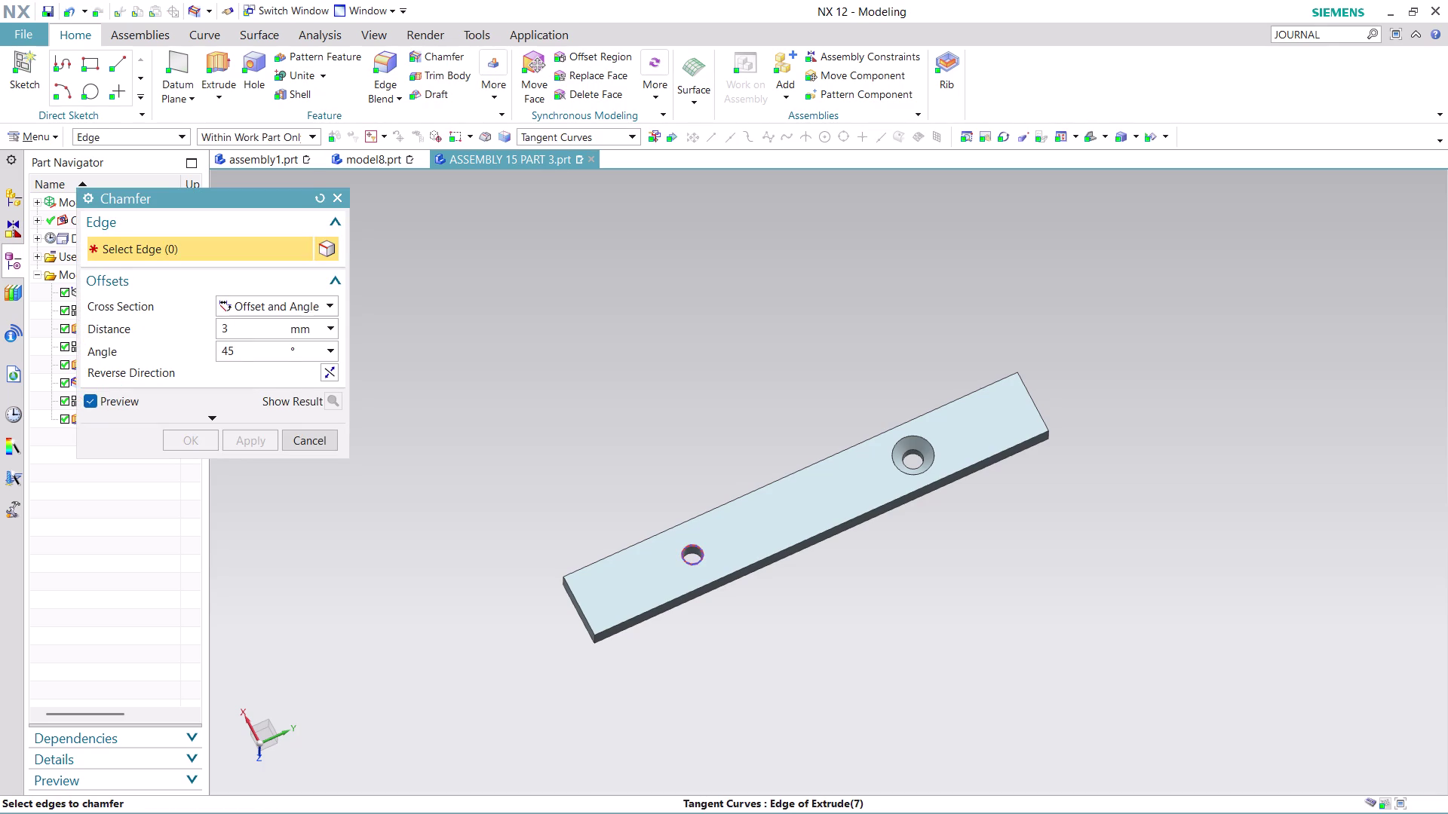
click(702, 552)
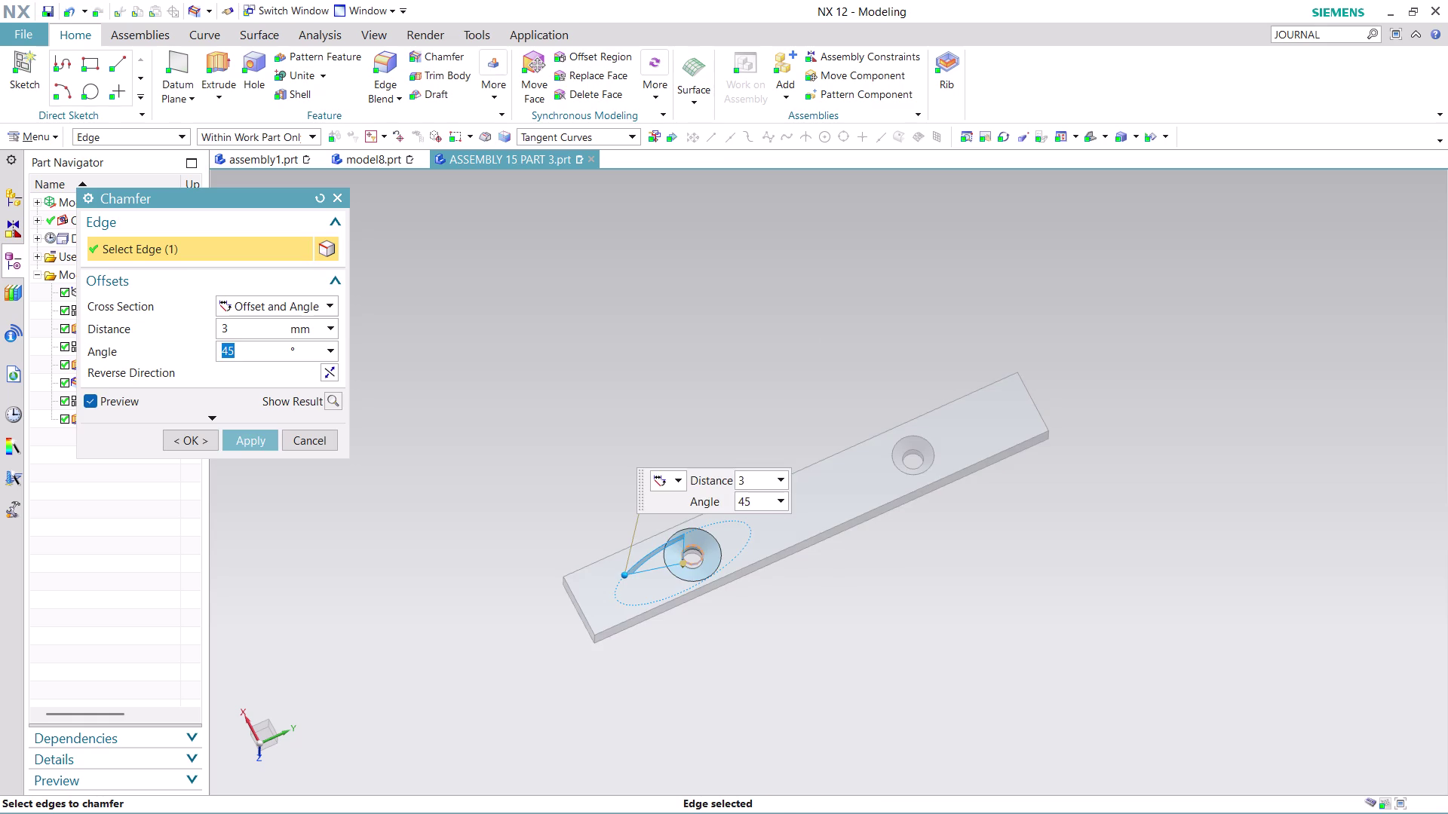
click(261, 442)
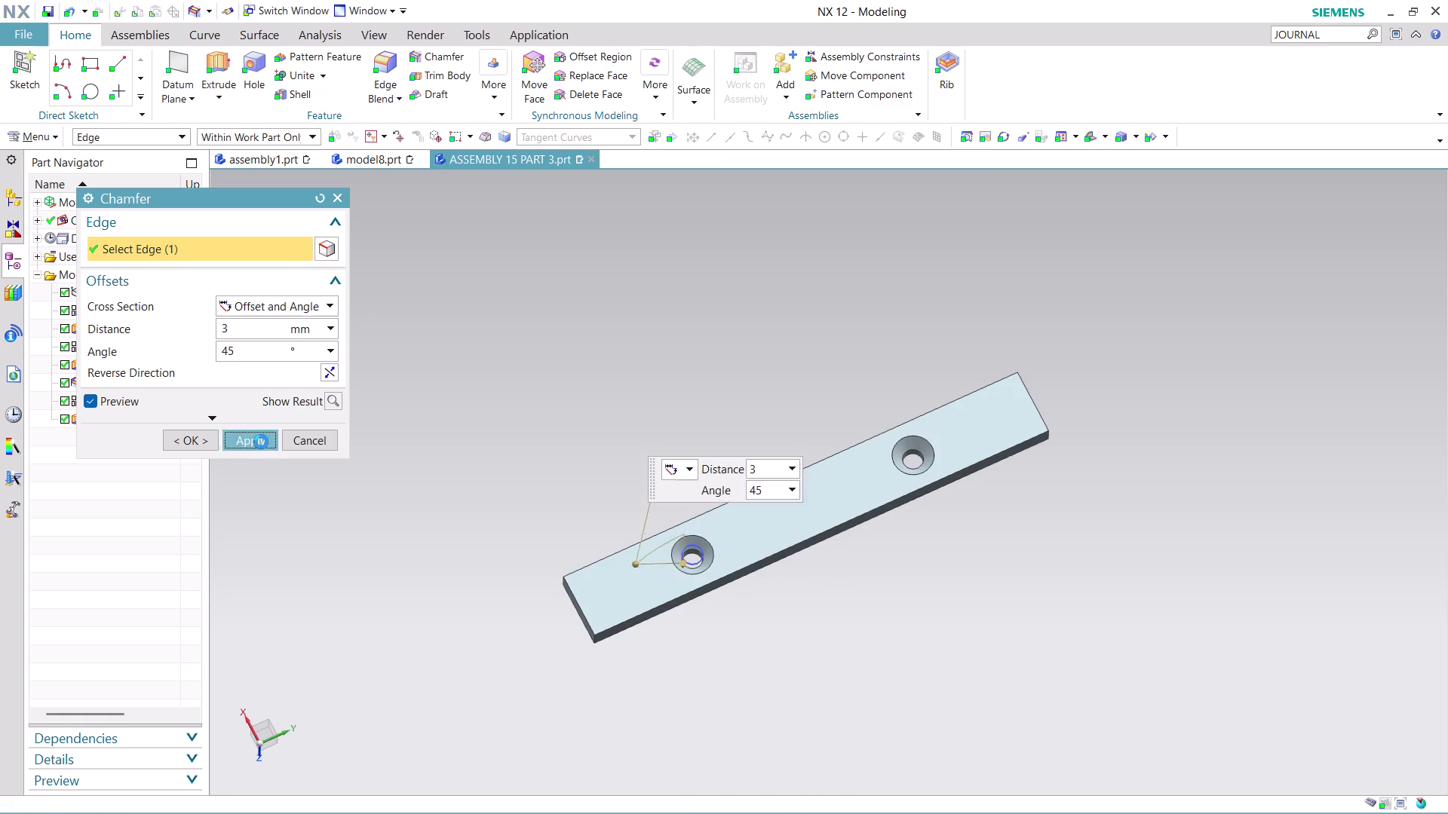
scroll(up, 3)
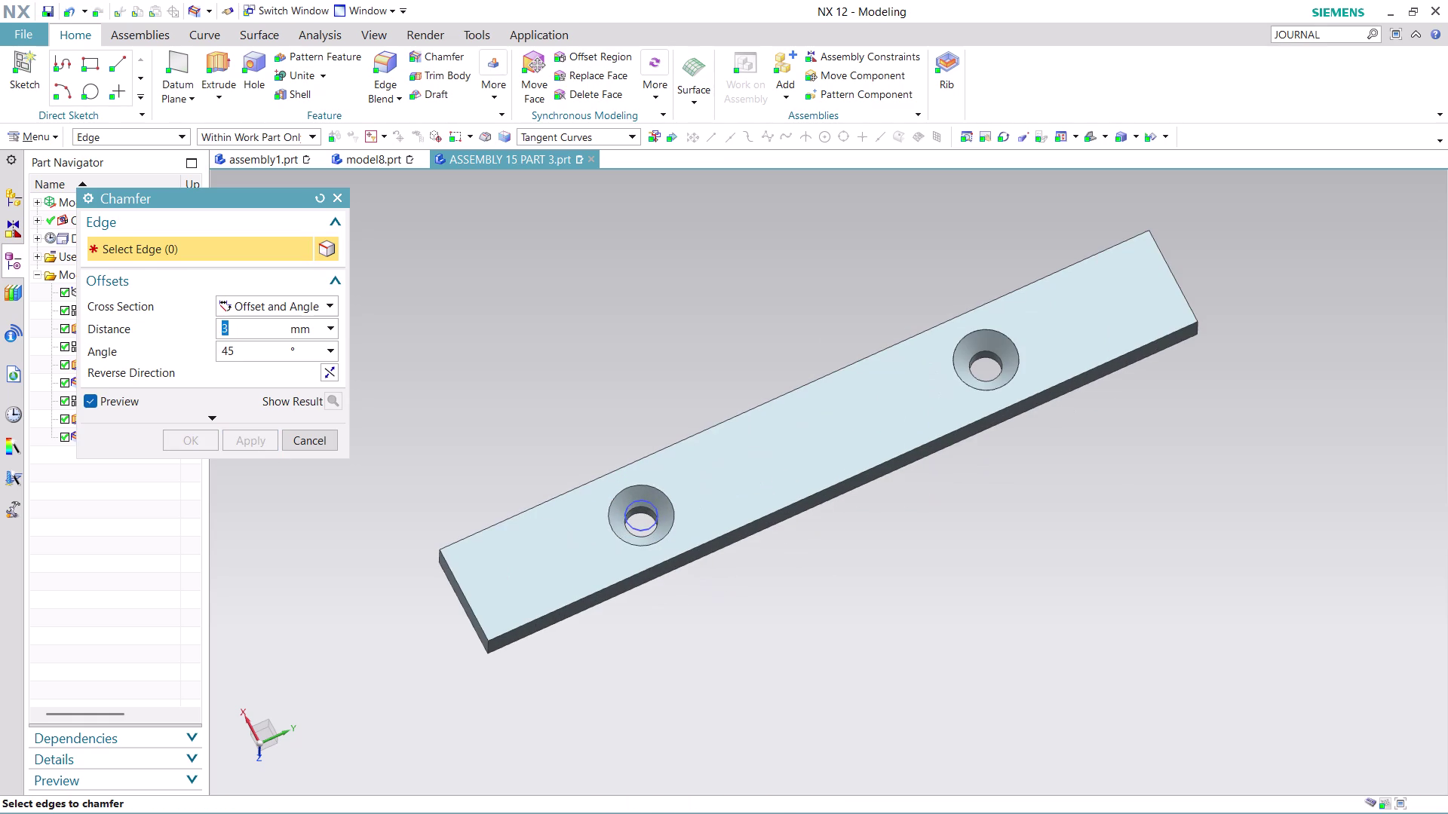
click(311, 441)
scroll(down, 3)
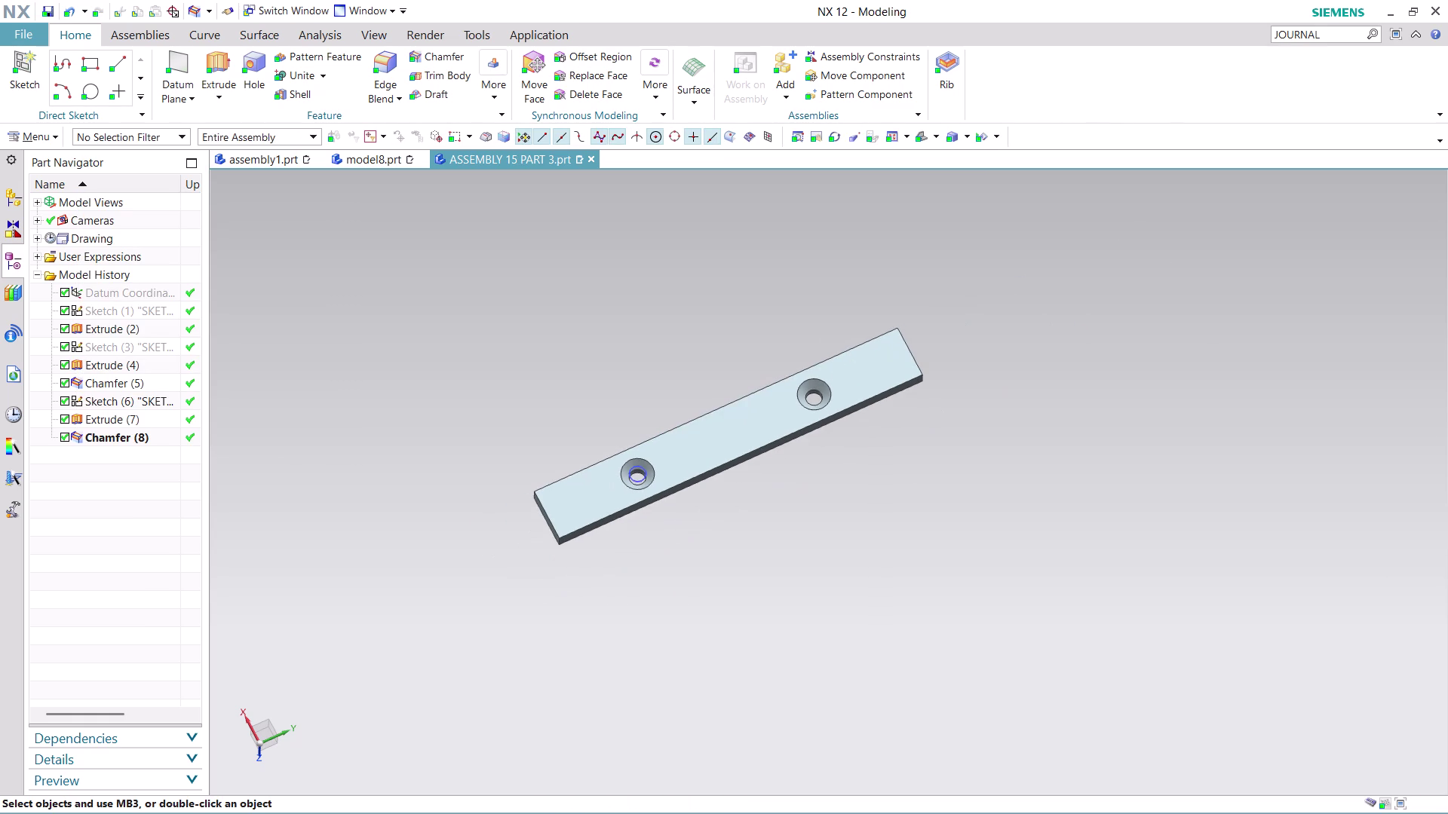
click(284, 156)
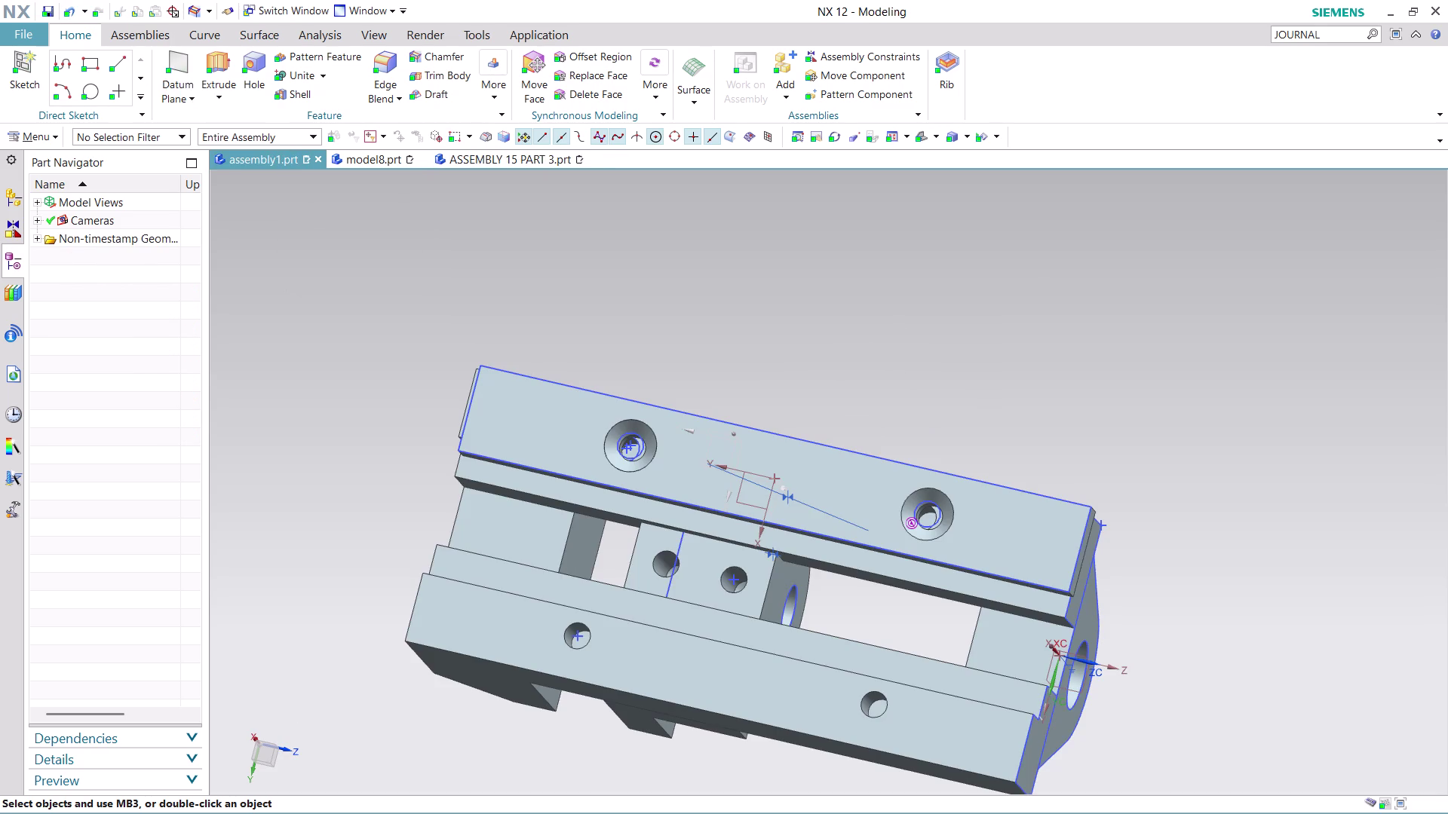
Save the plate part and return to the vise assembly.
scroll(up, 3)
scroll(down, 3)
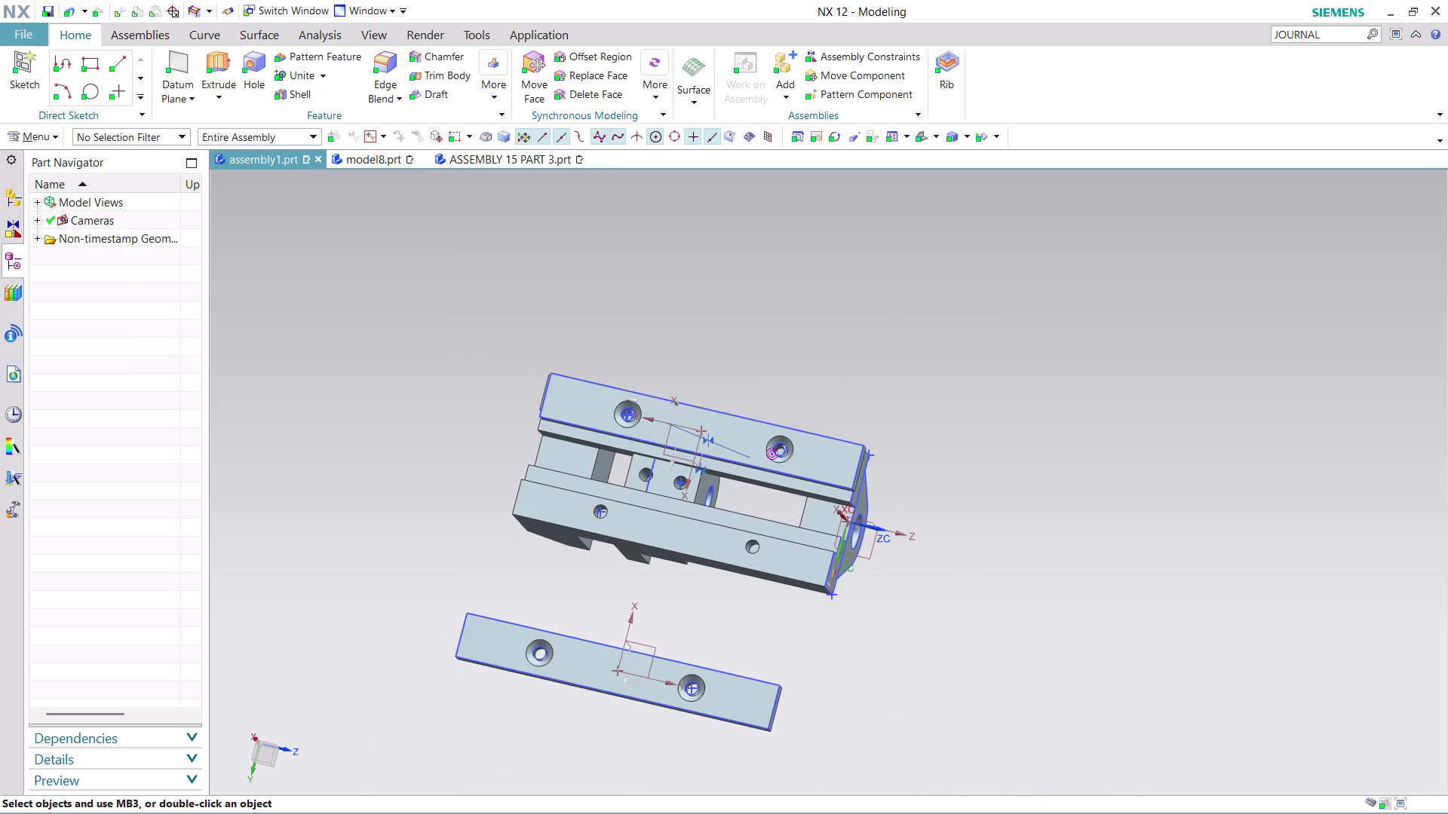
click(531, 160)
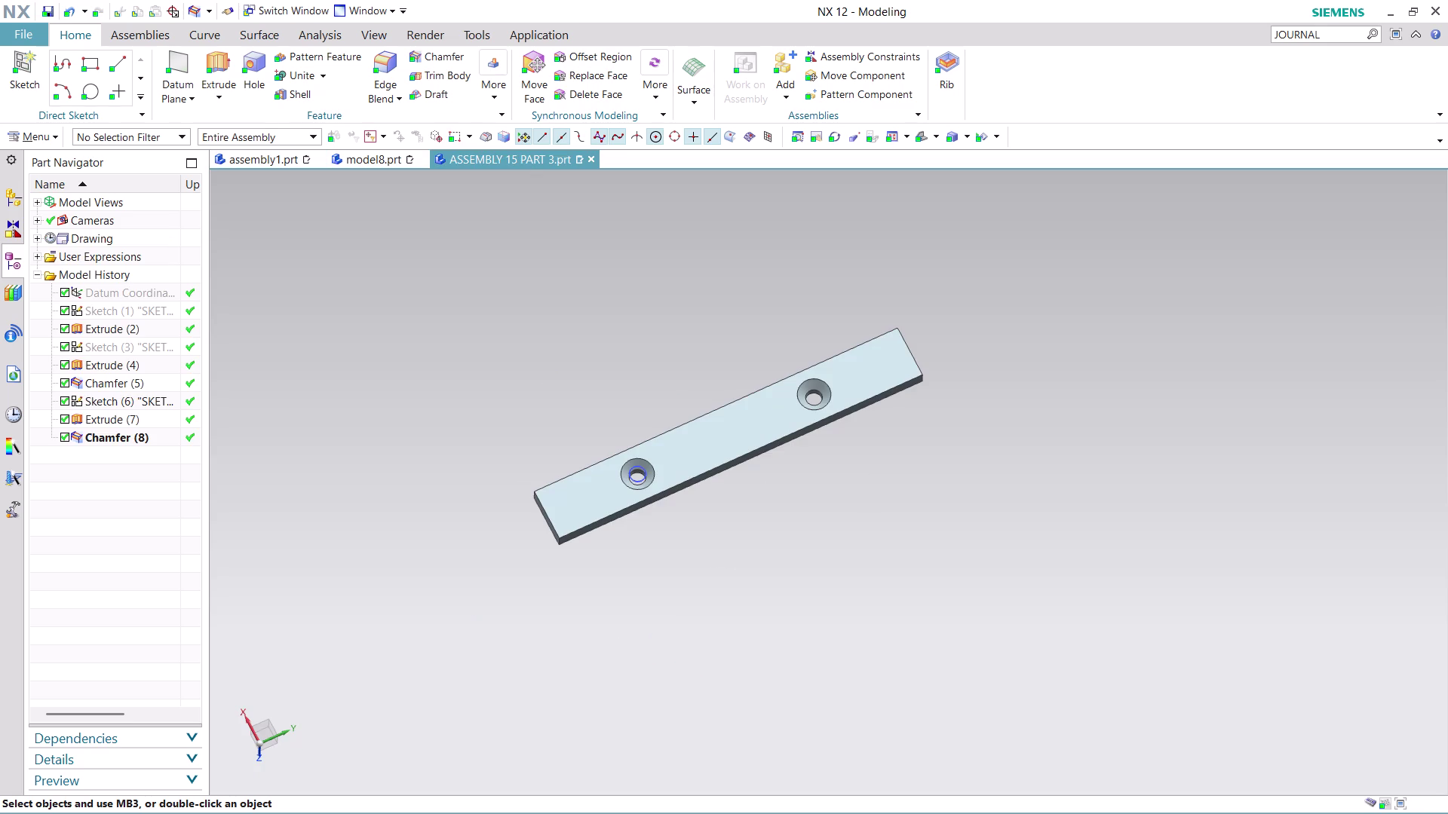
key(ctrl+s)
click(1012, 479)
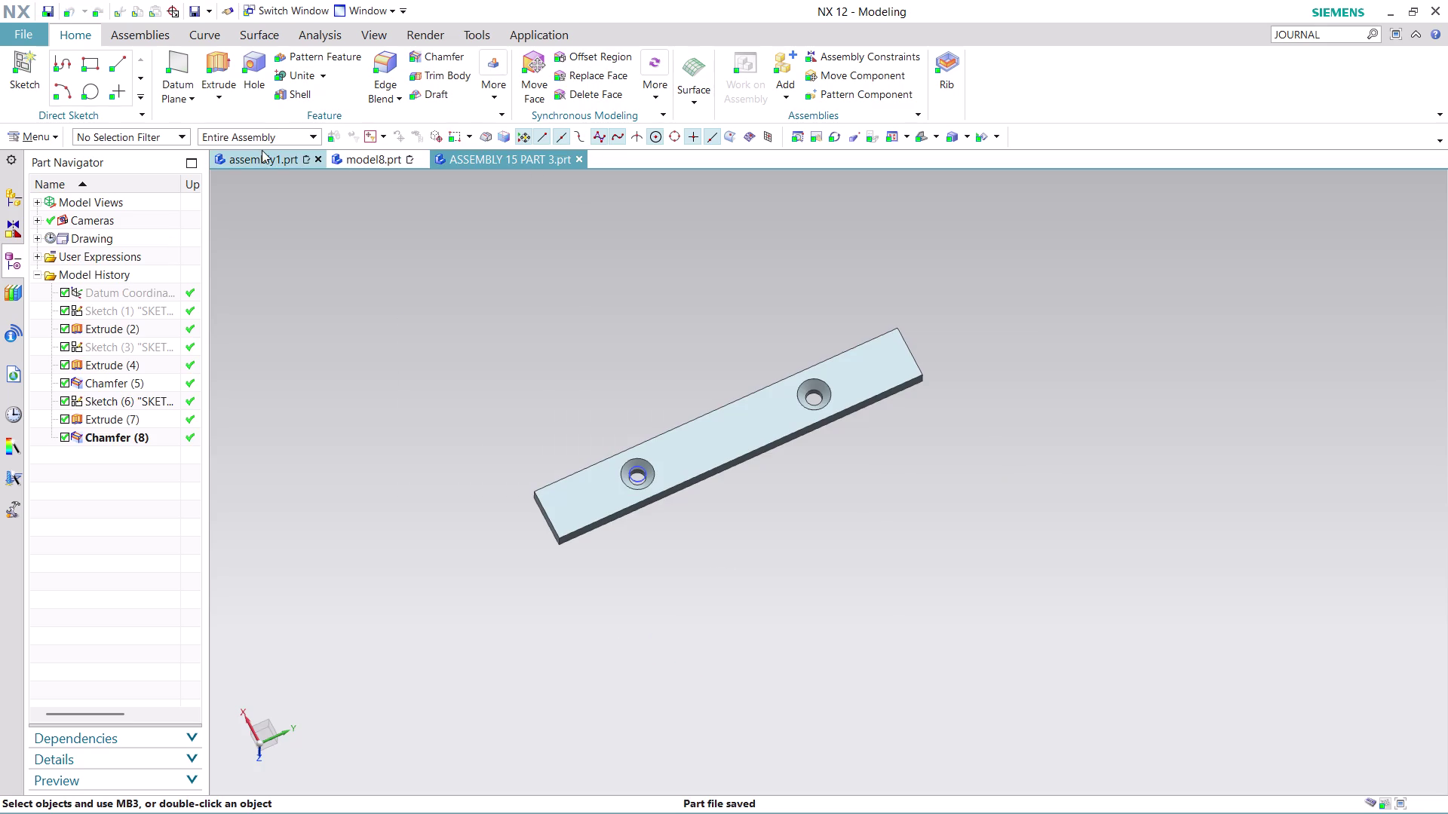
click(262, 150)
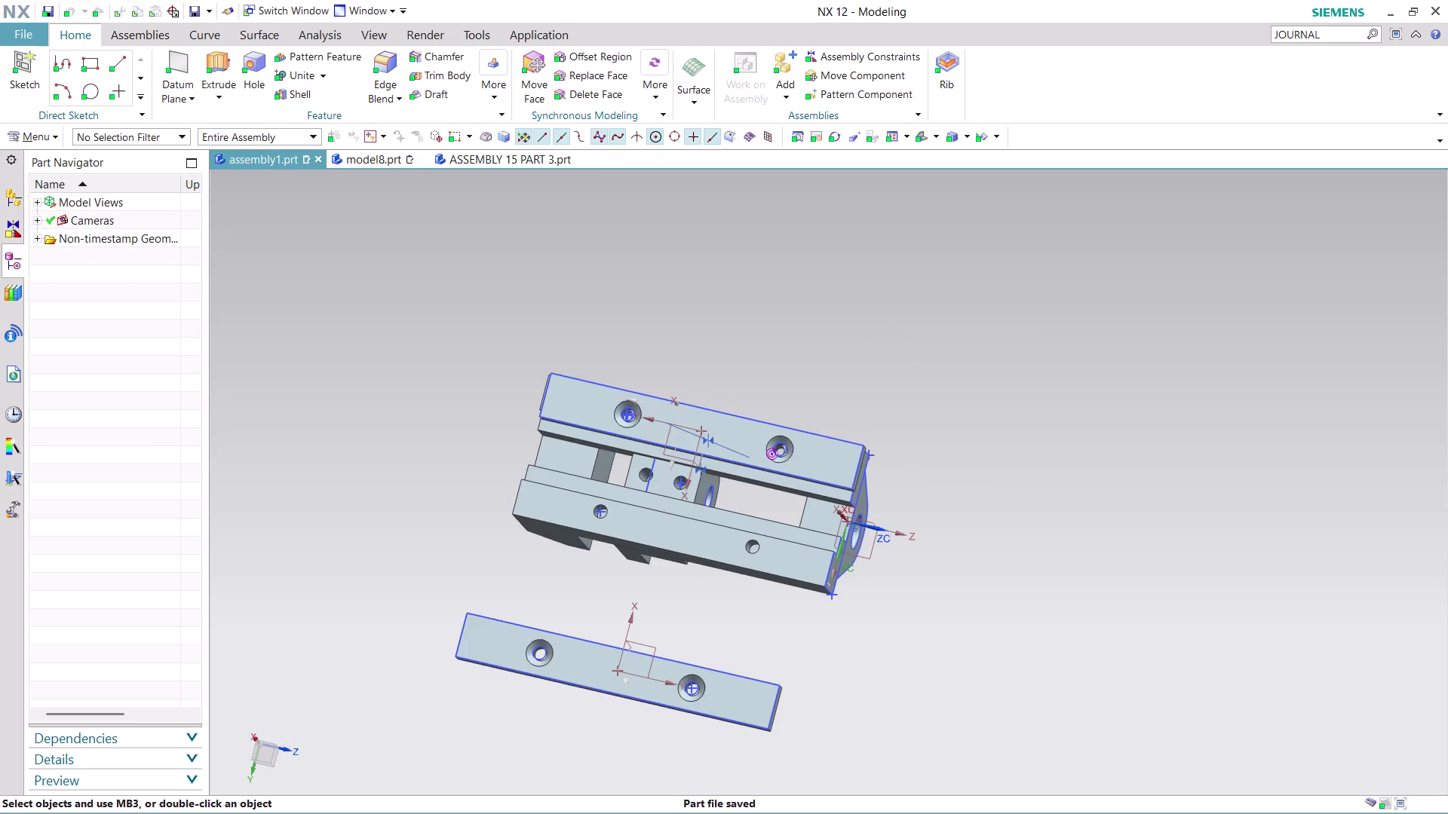
Undo recent changes across part windows, then right-click the lower plate component.
scroll(up, 3)
scroll(up, 3)
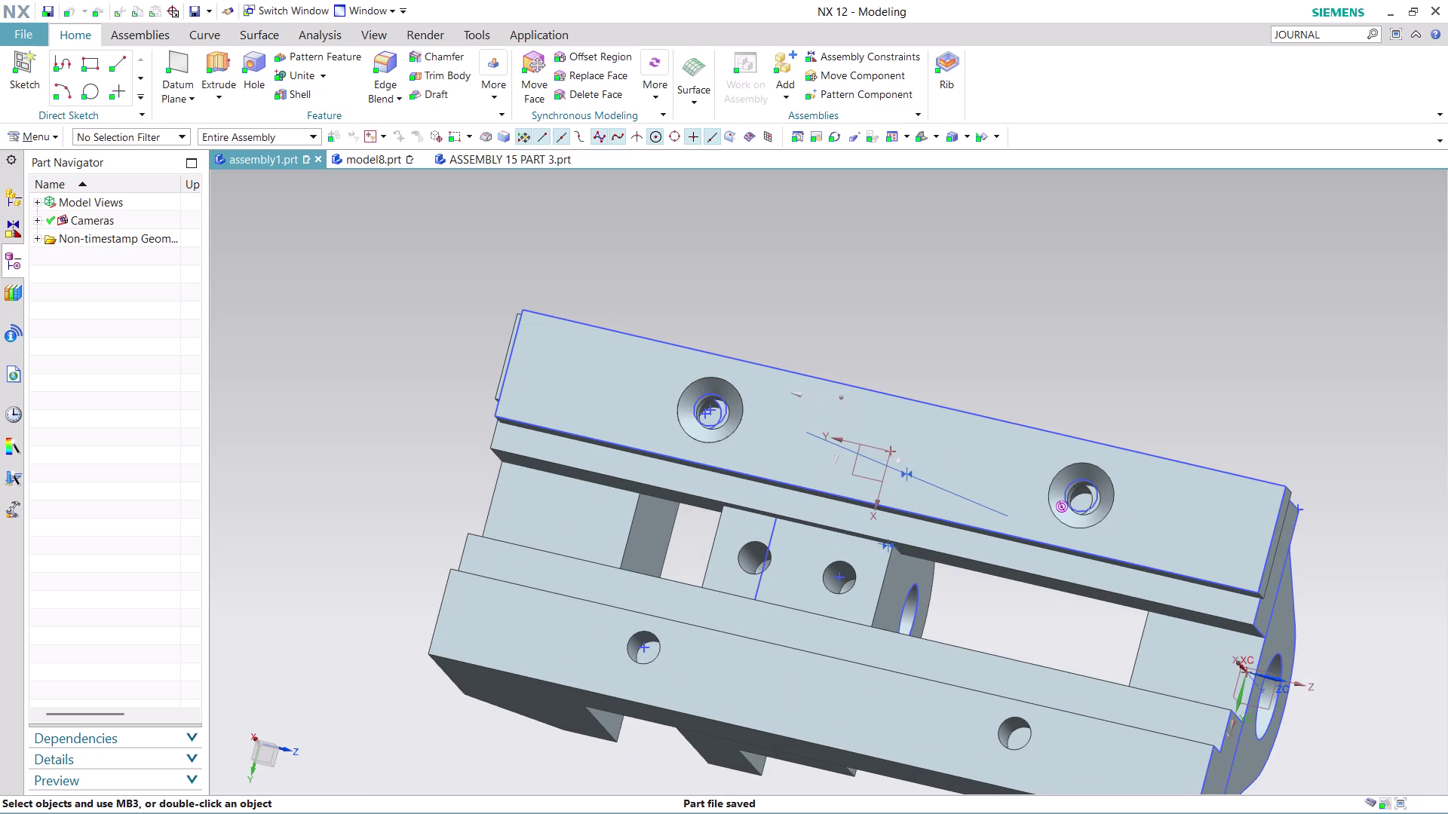
key(ctrl+z)
key(ctrl+z)
scroll(down, 3)
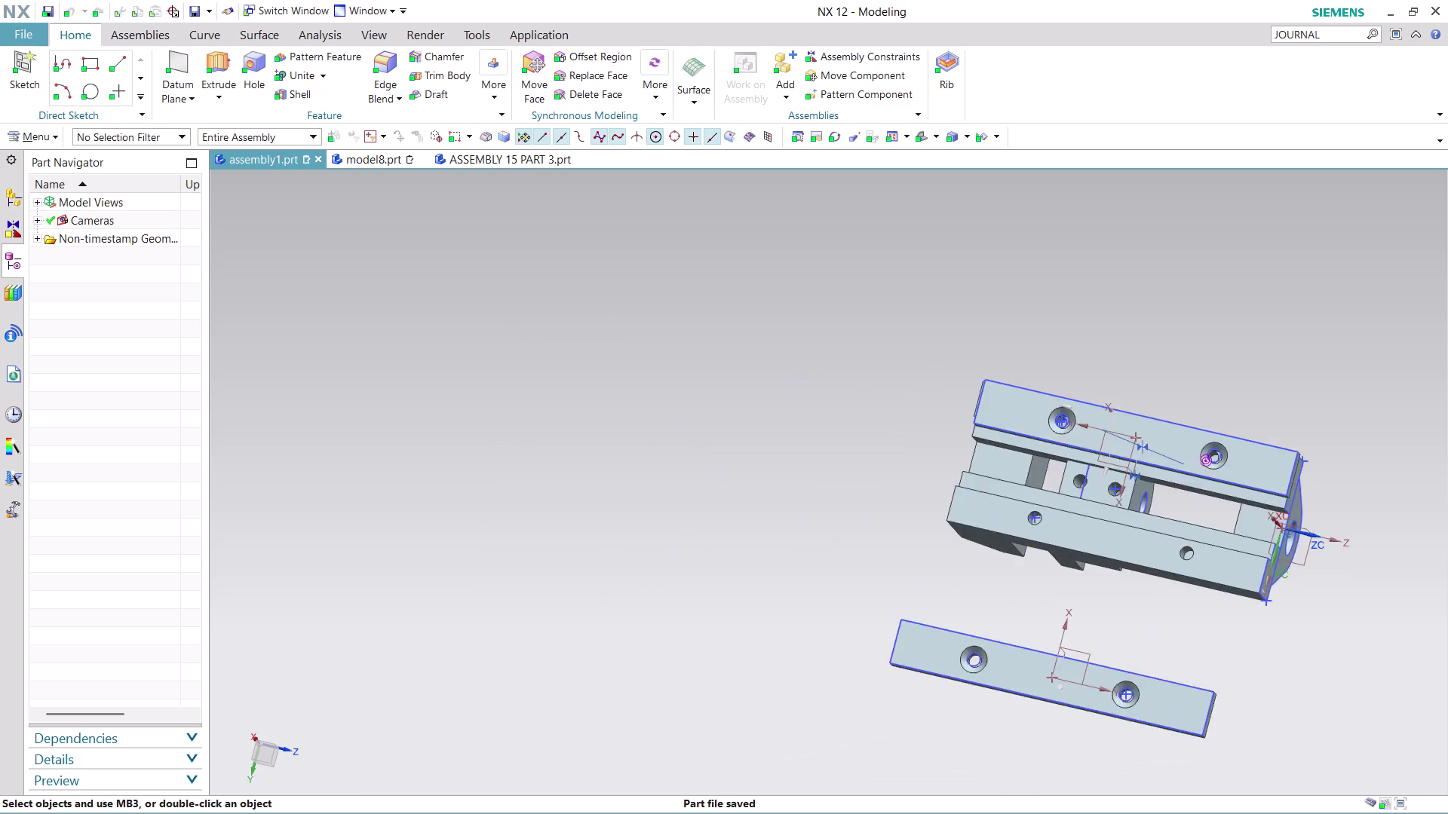
scroll(down, 3)
key(ctrl+z)
click(503, 165)
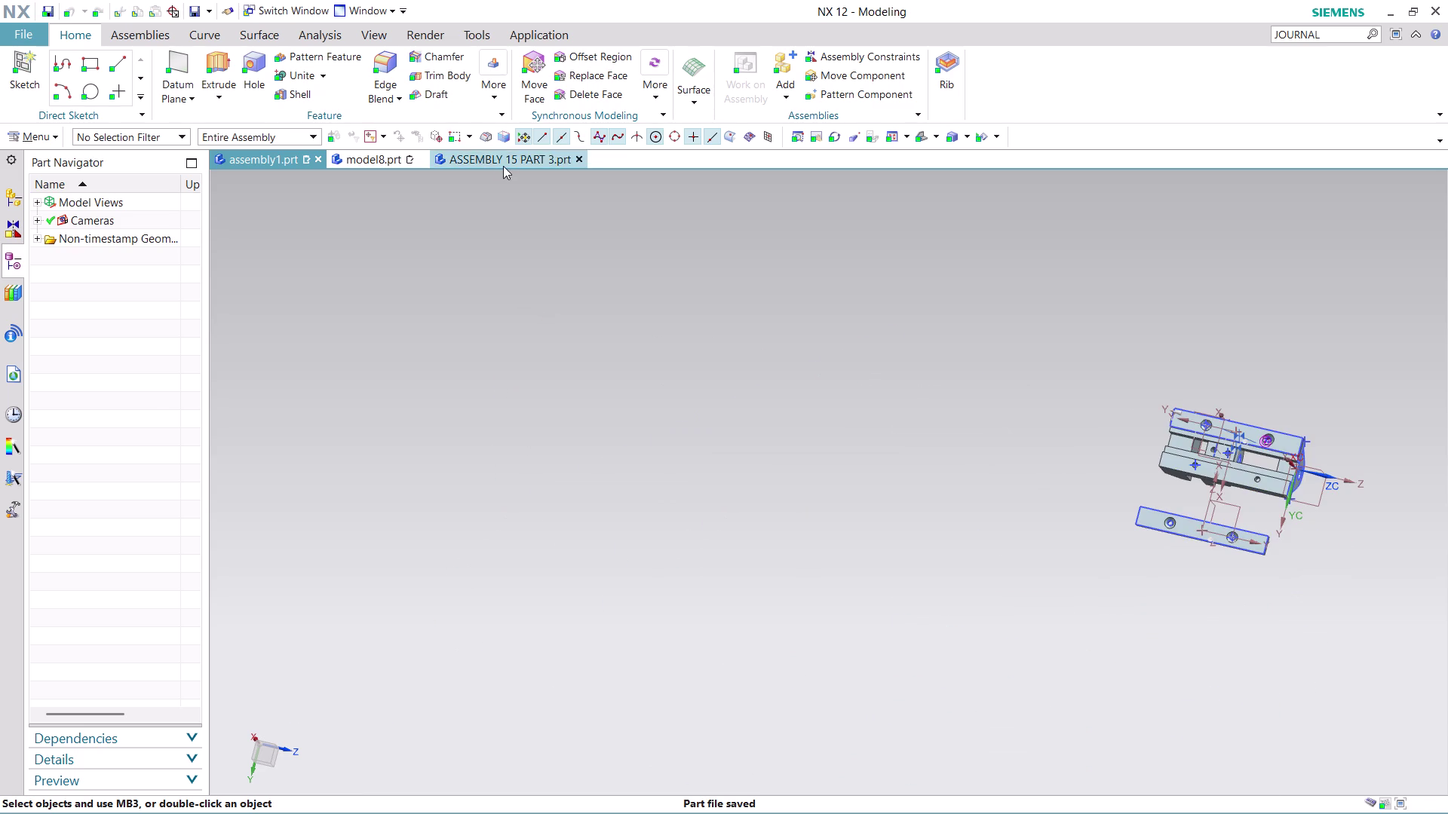
key(ctrl+z)
key(ctrl+z)
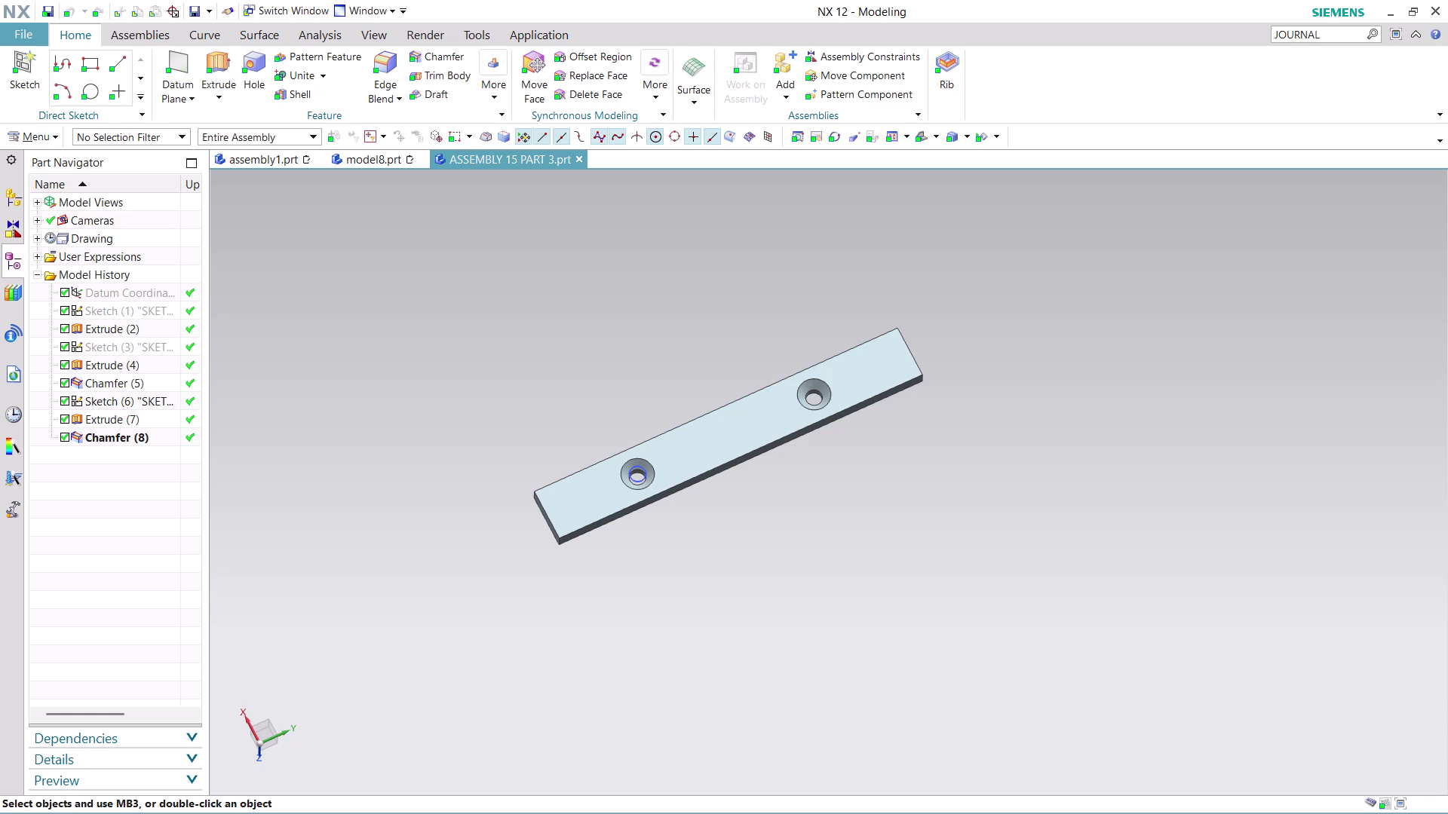
click(276, 166)
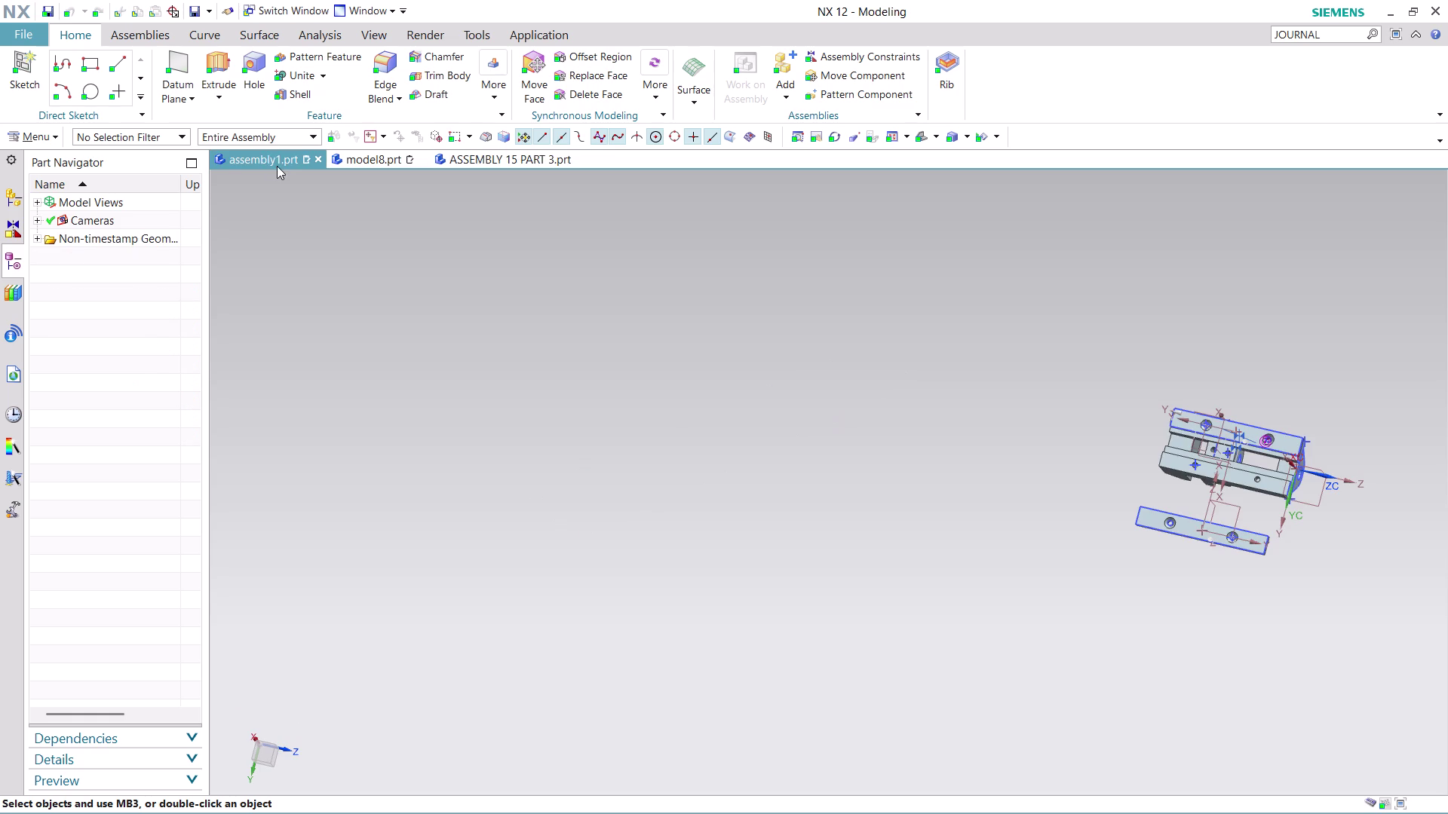
click(268, 154)
scroll(up, 3)
scroll(up, 3)
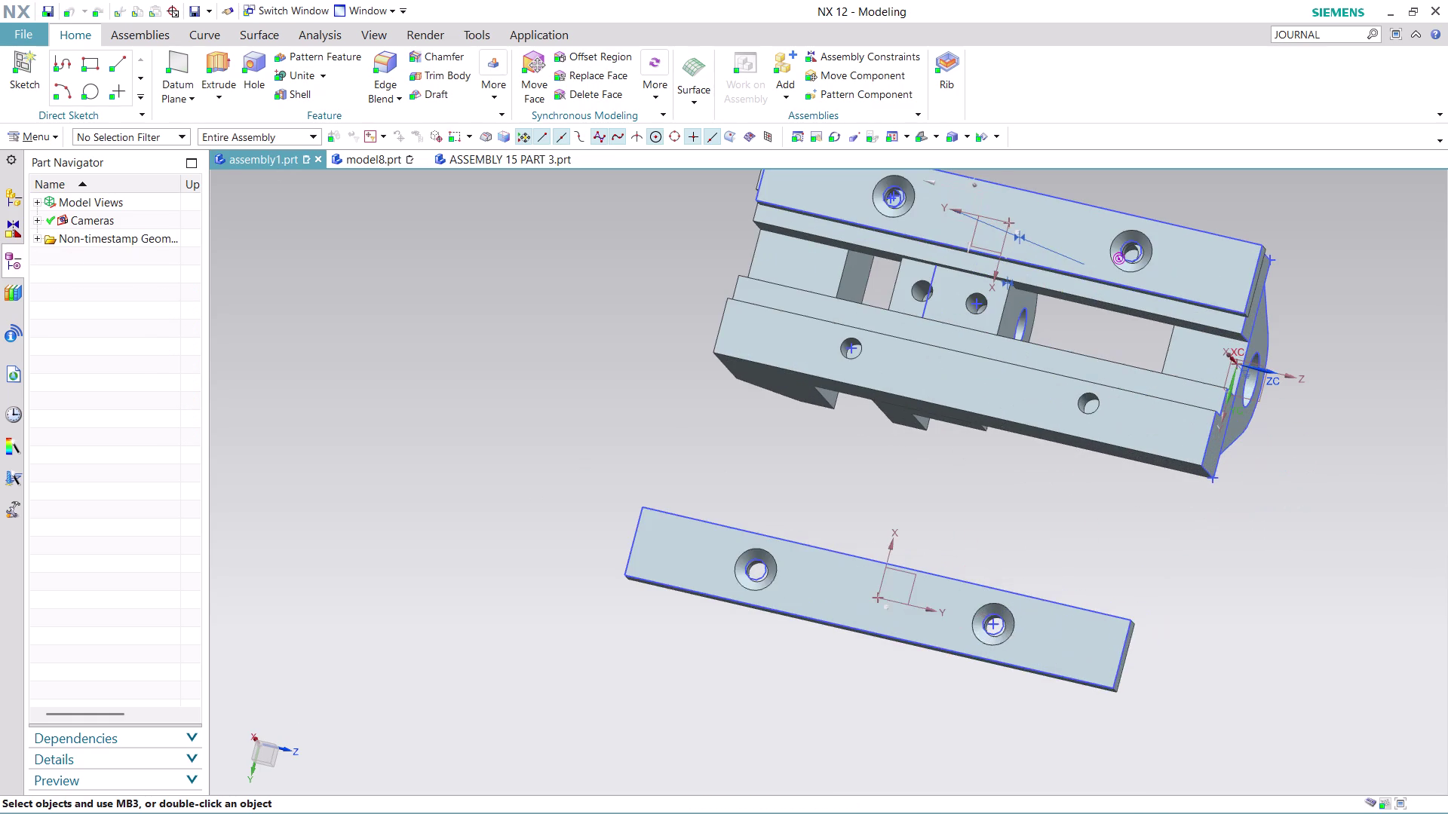
right_click(1068, 658)
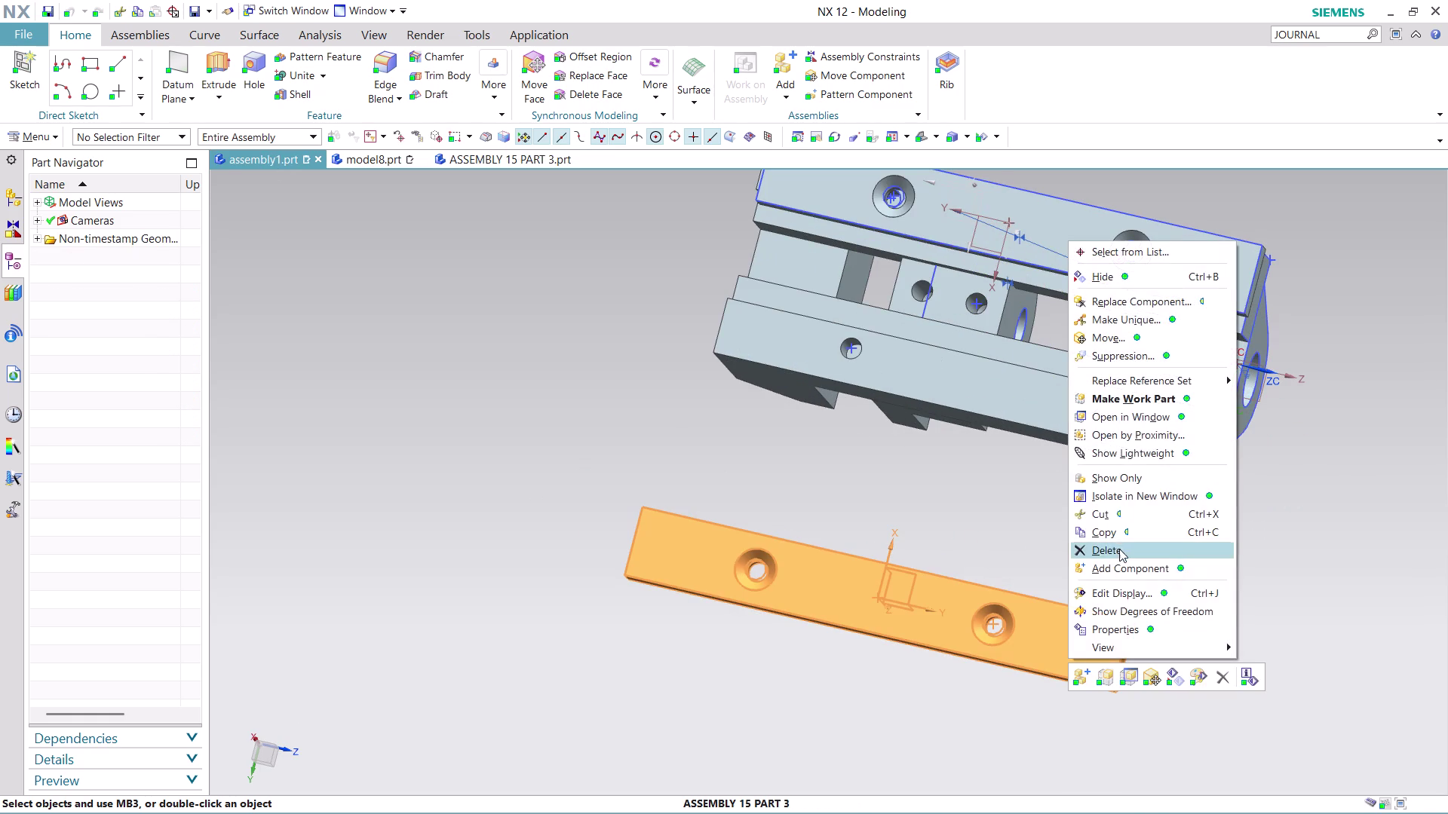
Dismiss the plate menu, undo several actions, and orbit to inspect the countersunk holes.
click(1120, 546)
click(921, 459)
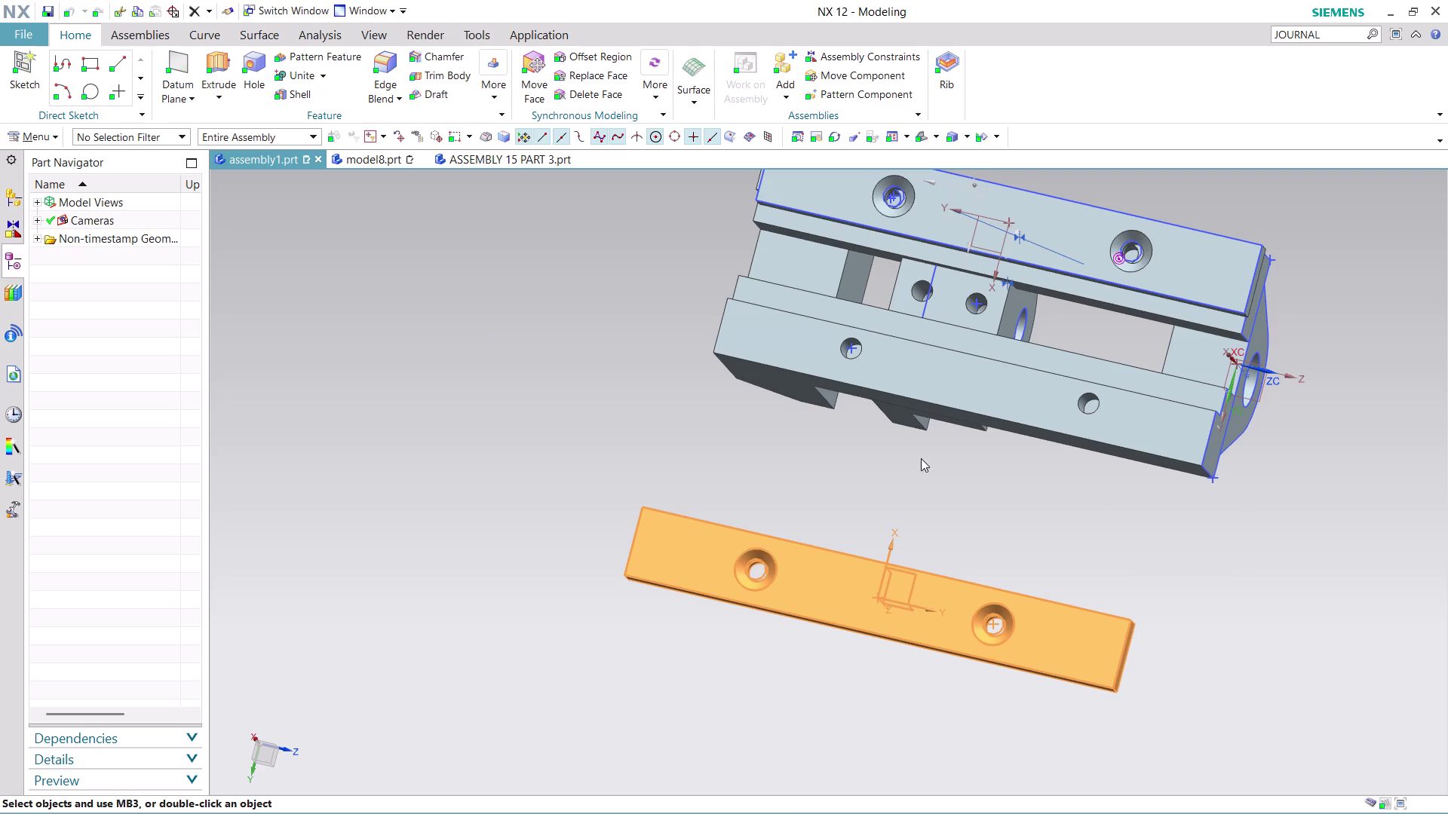
scroll(down, 3)
scroll(up, 3)
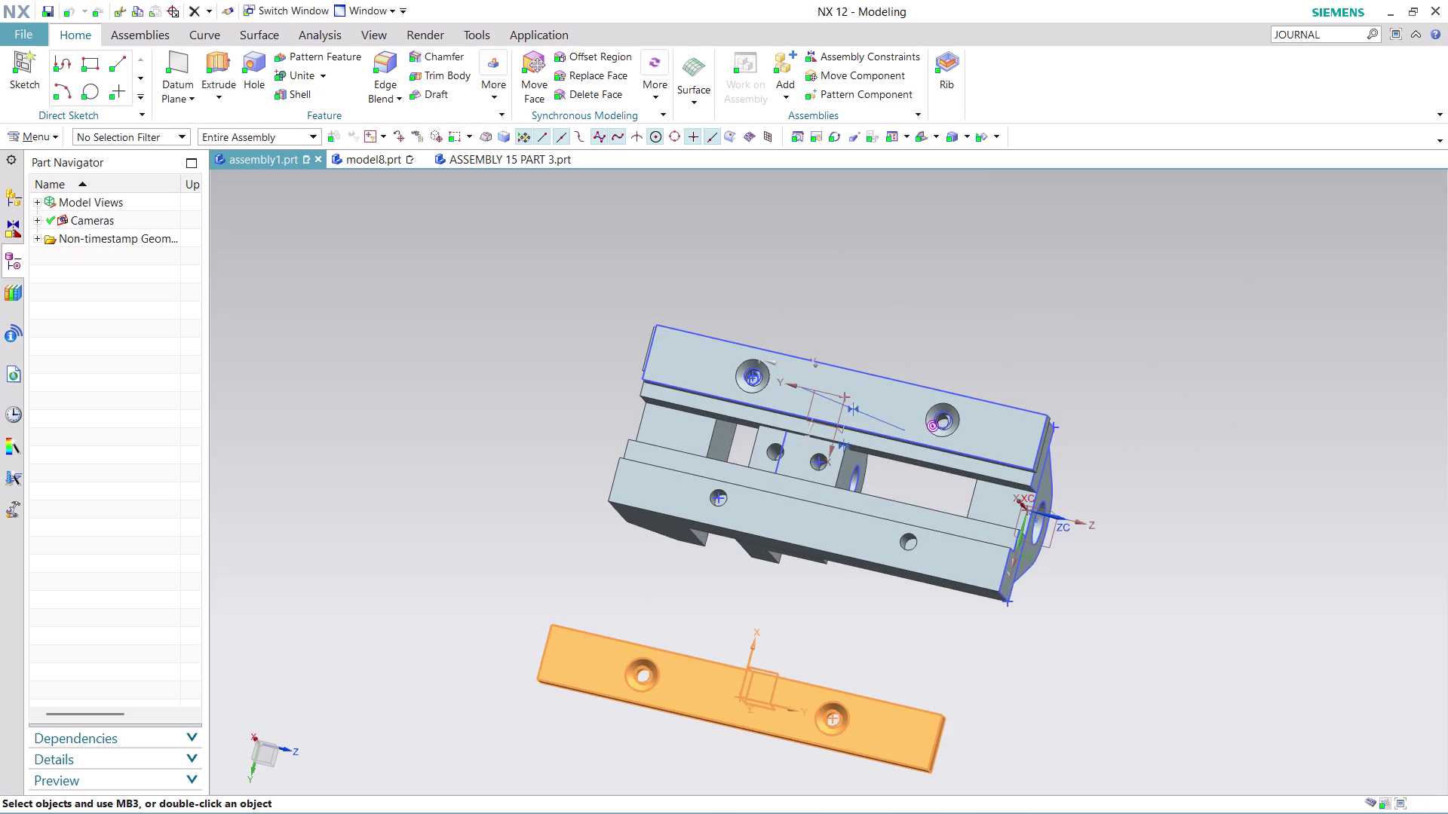
key(ctrl+z)
key(ctrl+z)
key(ctrl+z)
key(ctrl+z)
key(ctrl+z)
key(ctrl+z)
scroll(down, 3)
scroll(up, 3)
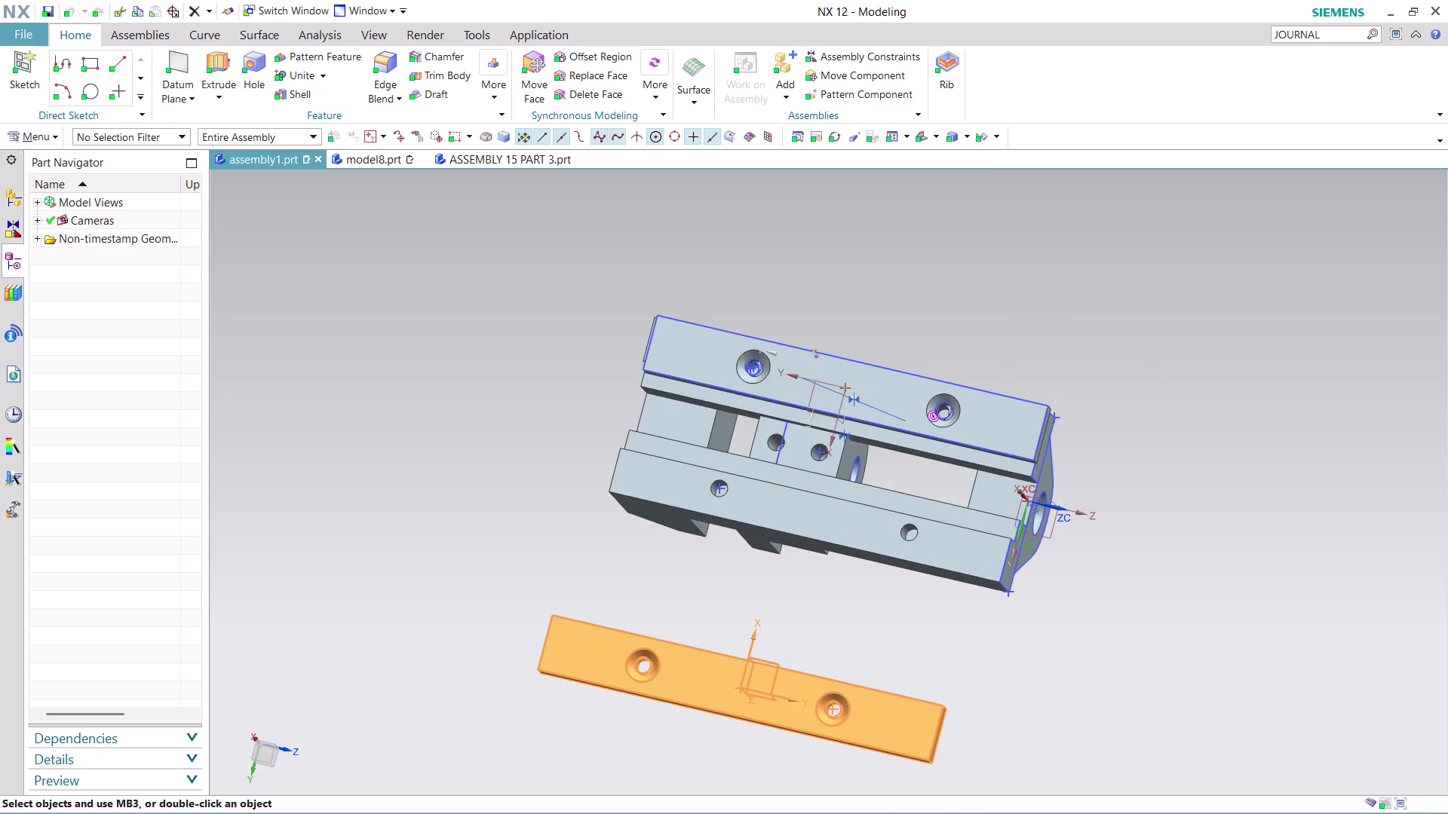
middle_drag(868, 662, 715, 558)
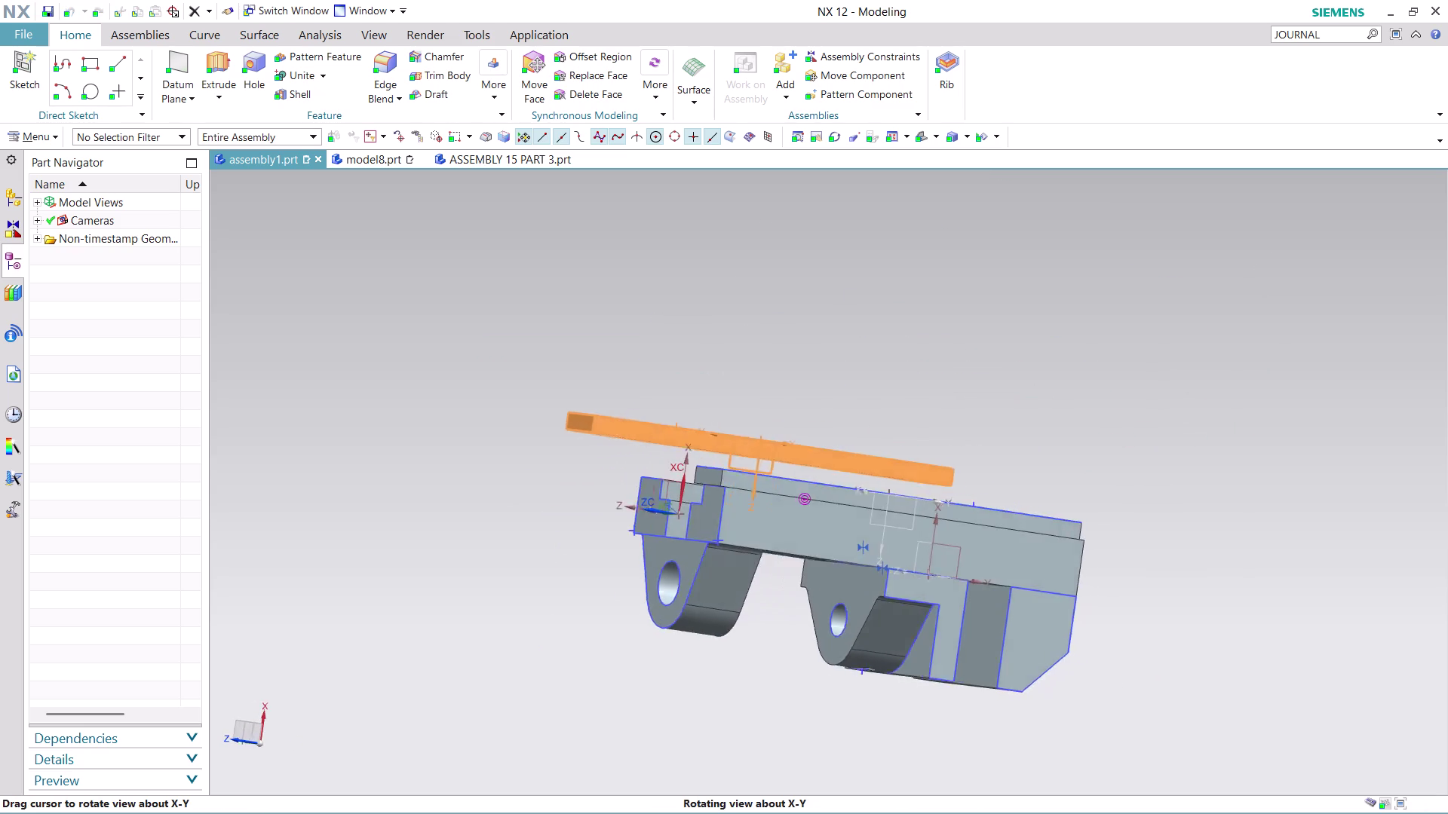
middle_drag(715, 558, 701, 564)
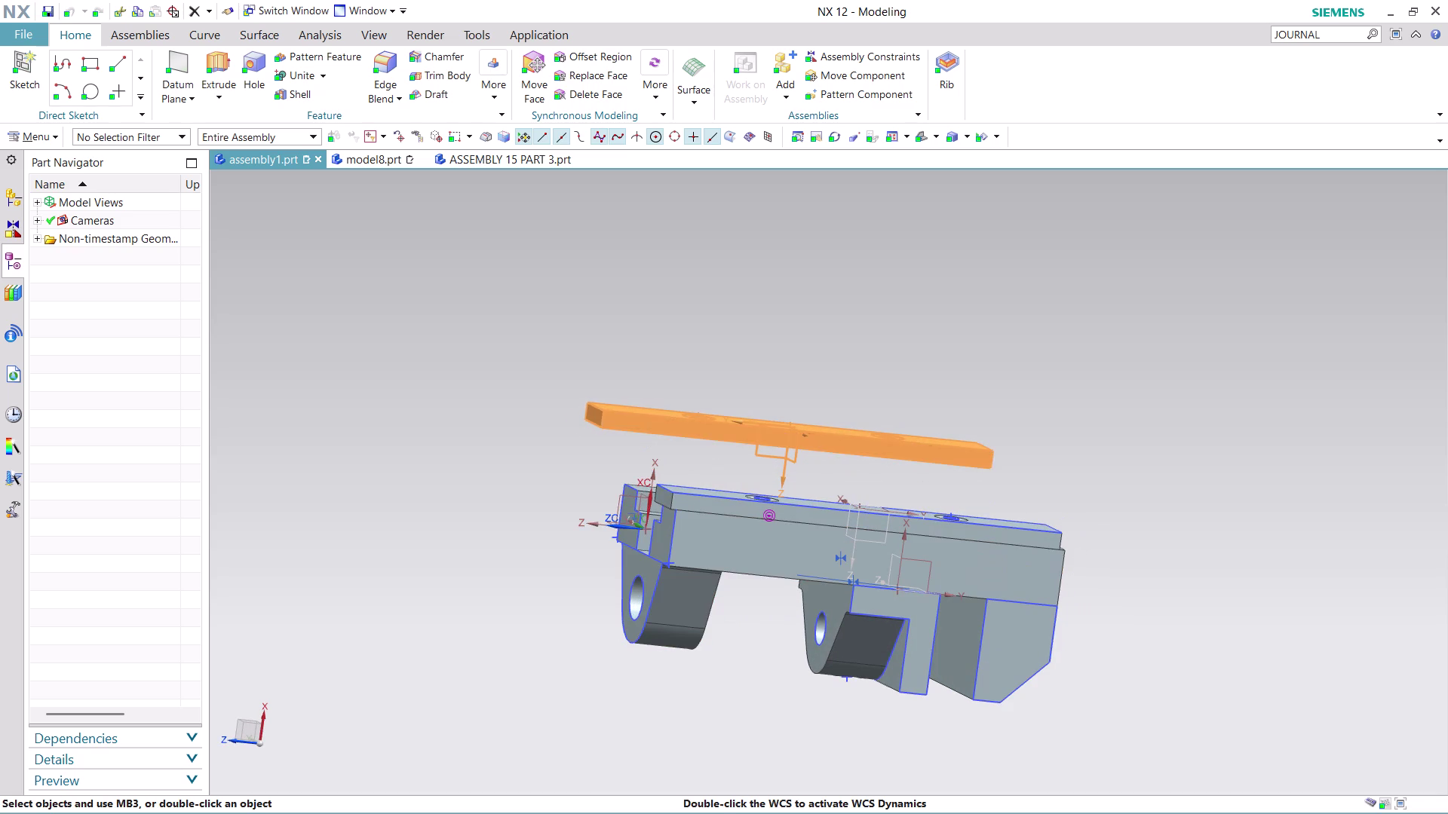
middle_drag(1102, 433, 1091, 485)
scroll(up, 3)
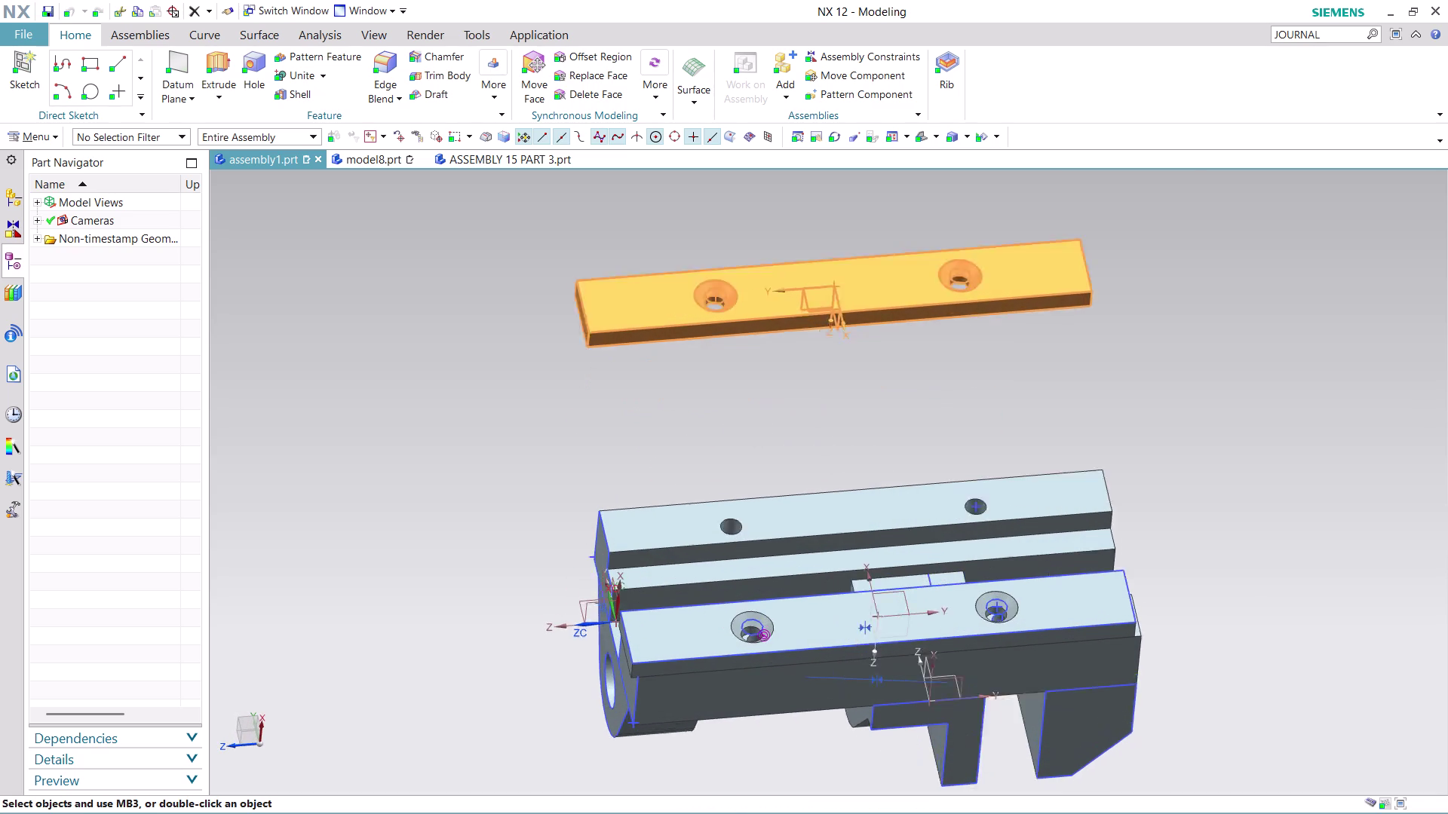
scroll(up, 3)
key(ctrl+z)
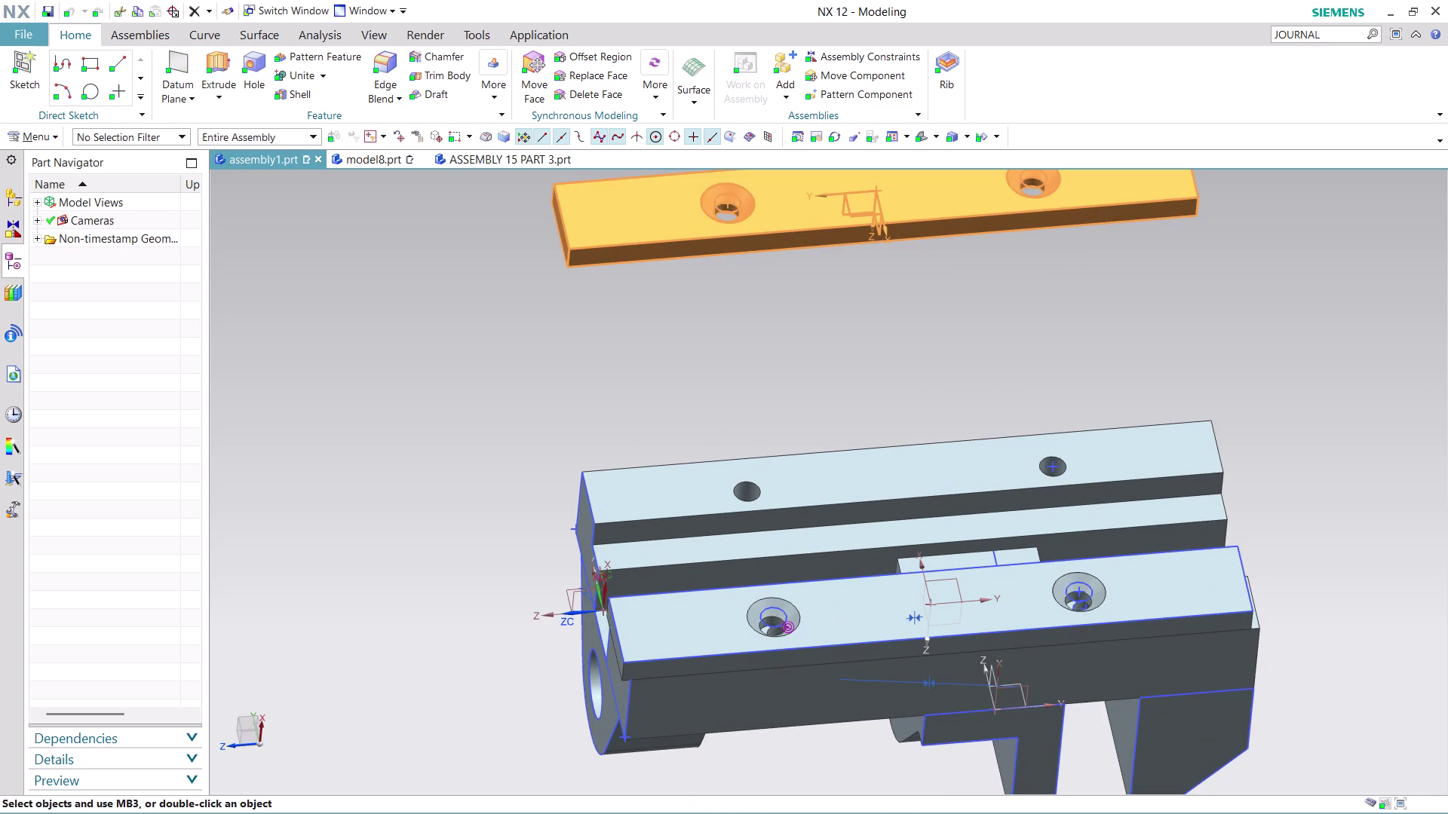
key(ctrl+z)
scroll(down, 3)
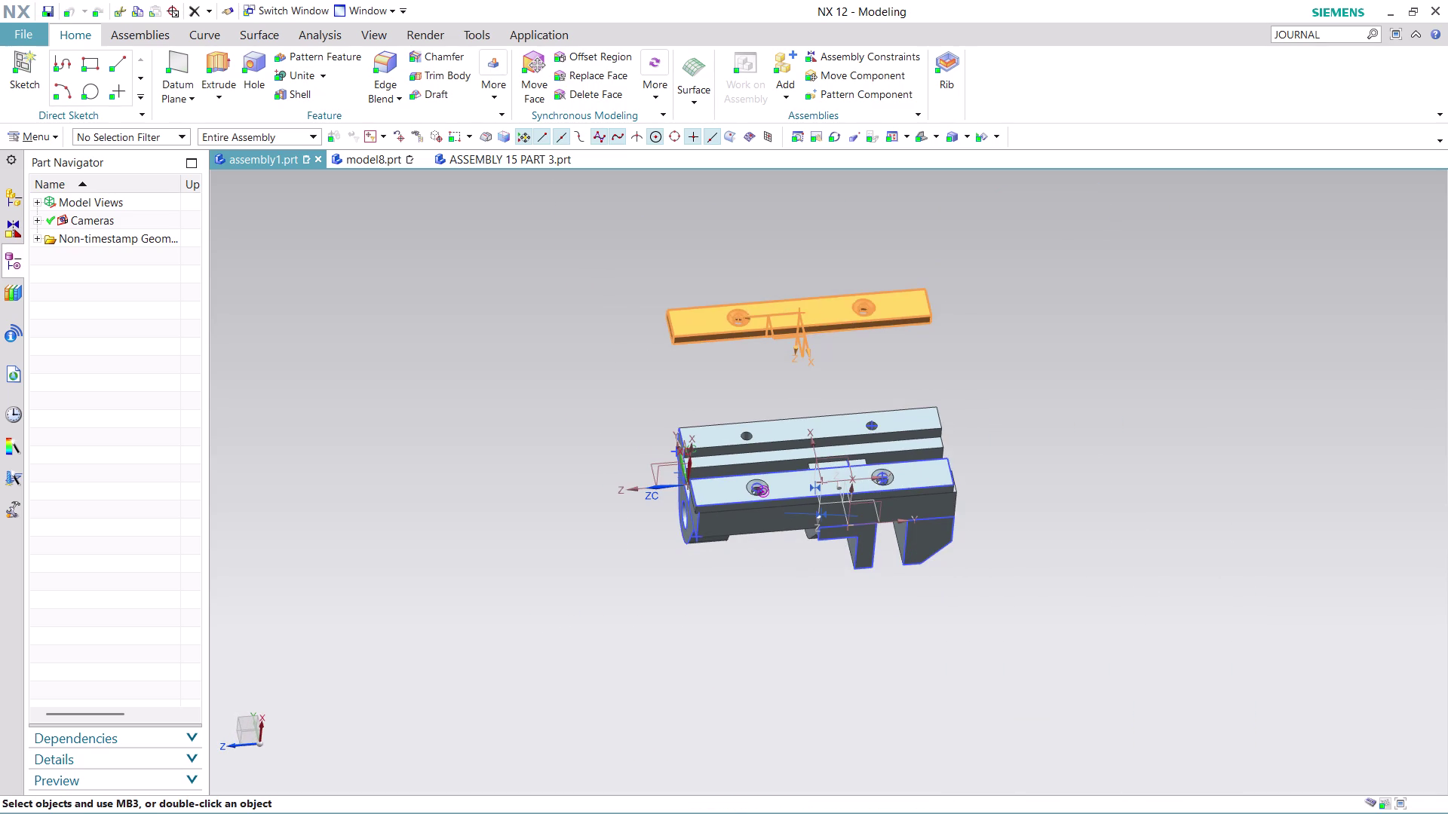
key(Escape)
key(Escape)
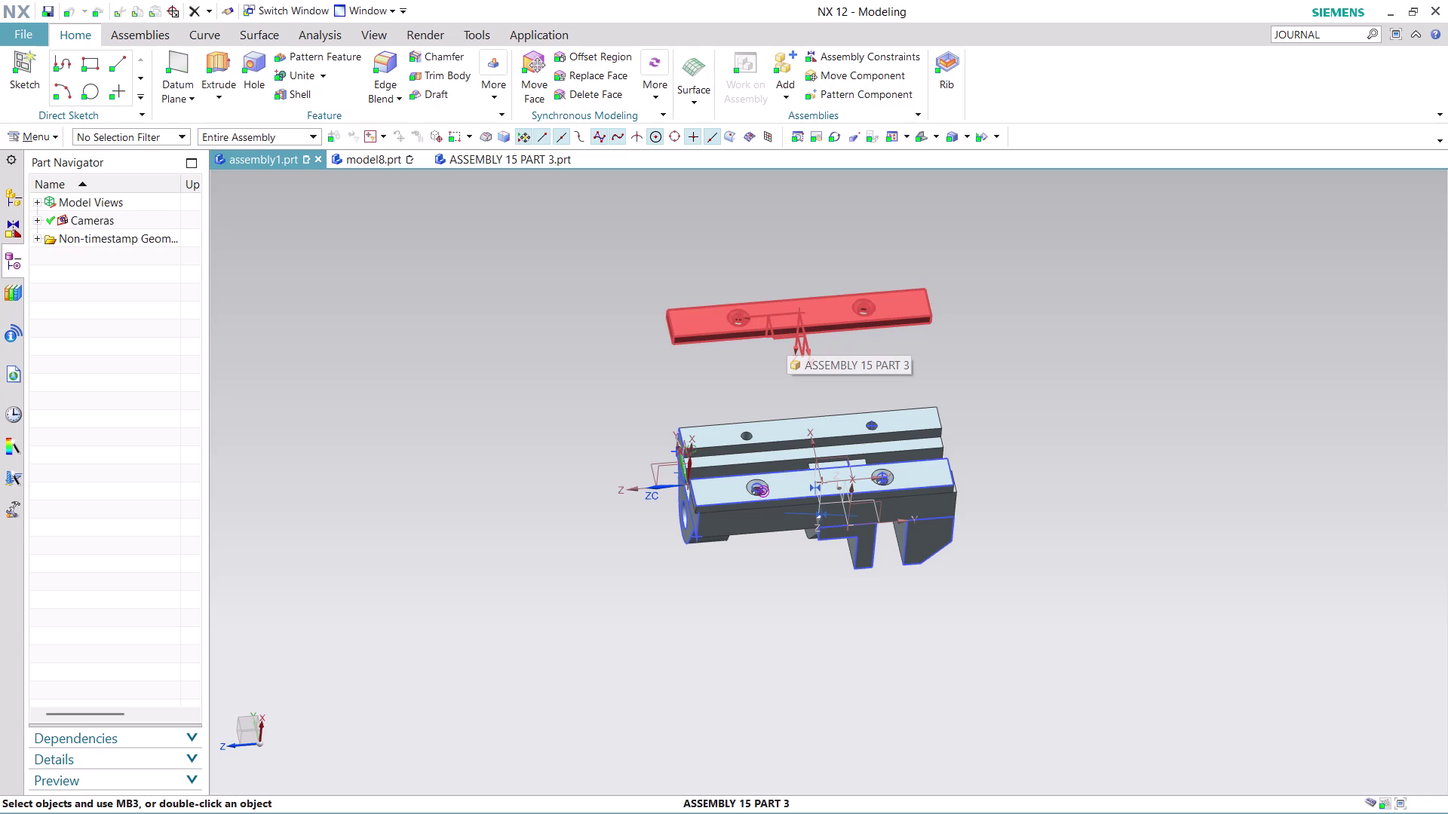
Expand the side navigator panel and widen the component list.
click(41, 200)
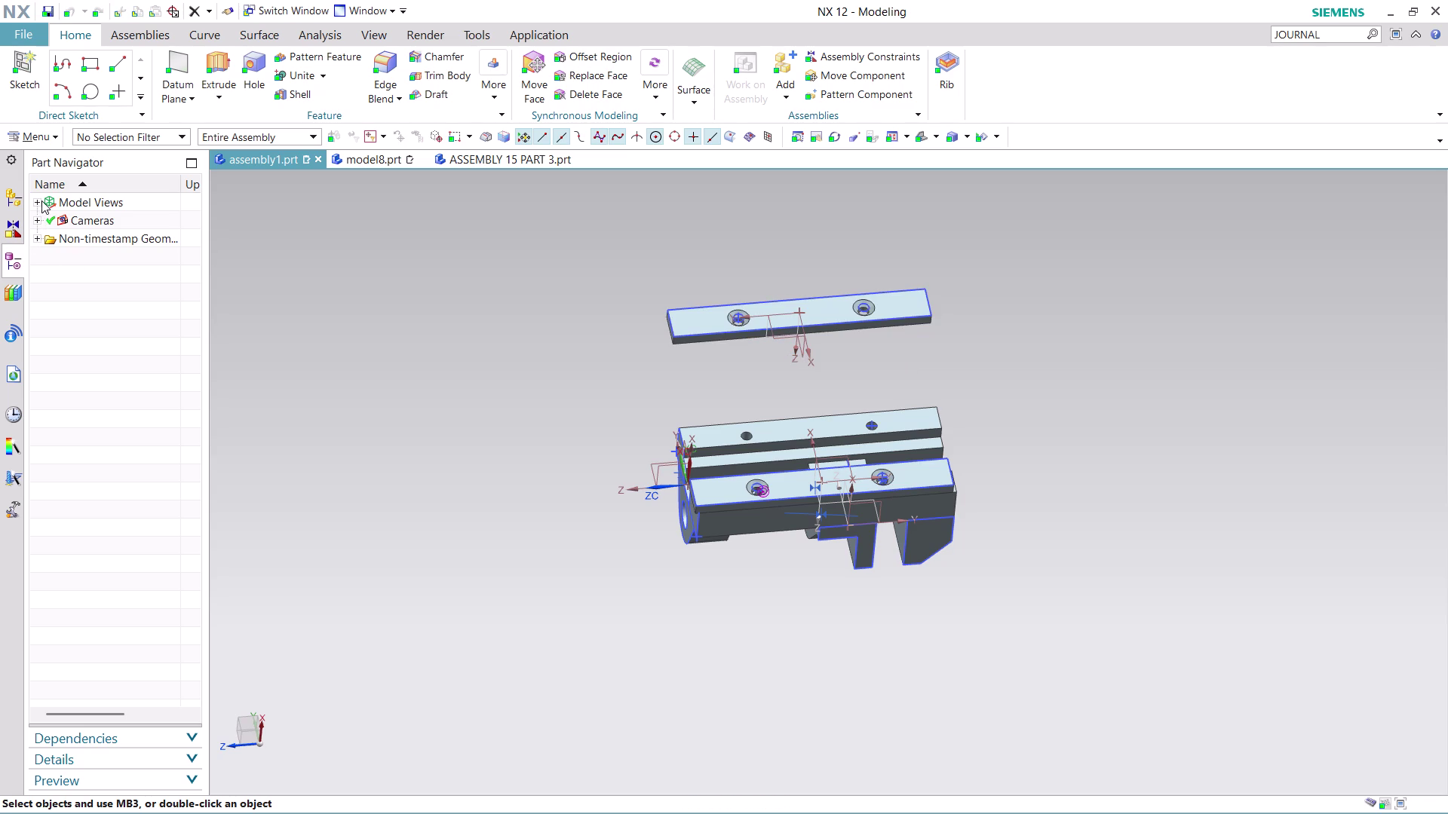
click(42, 201)
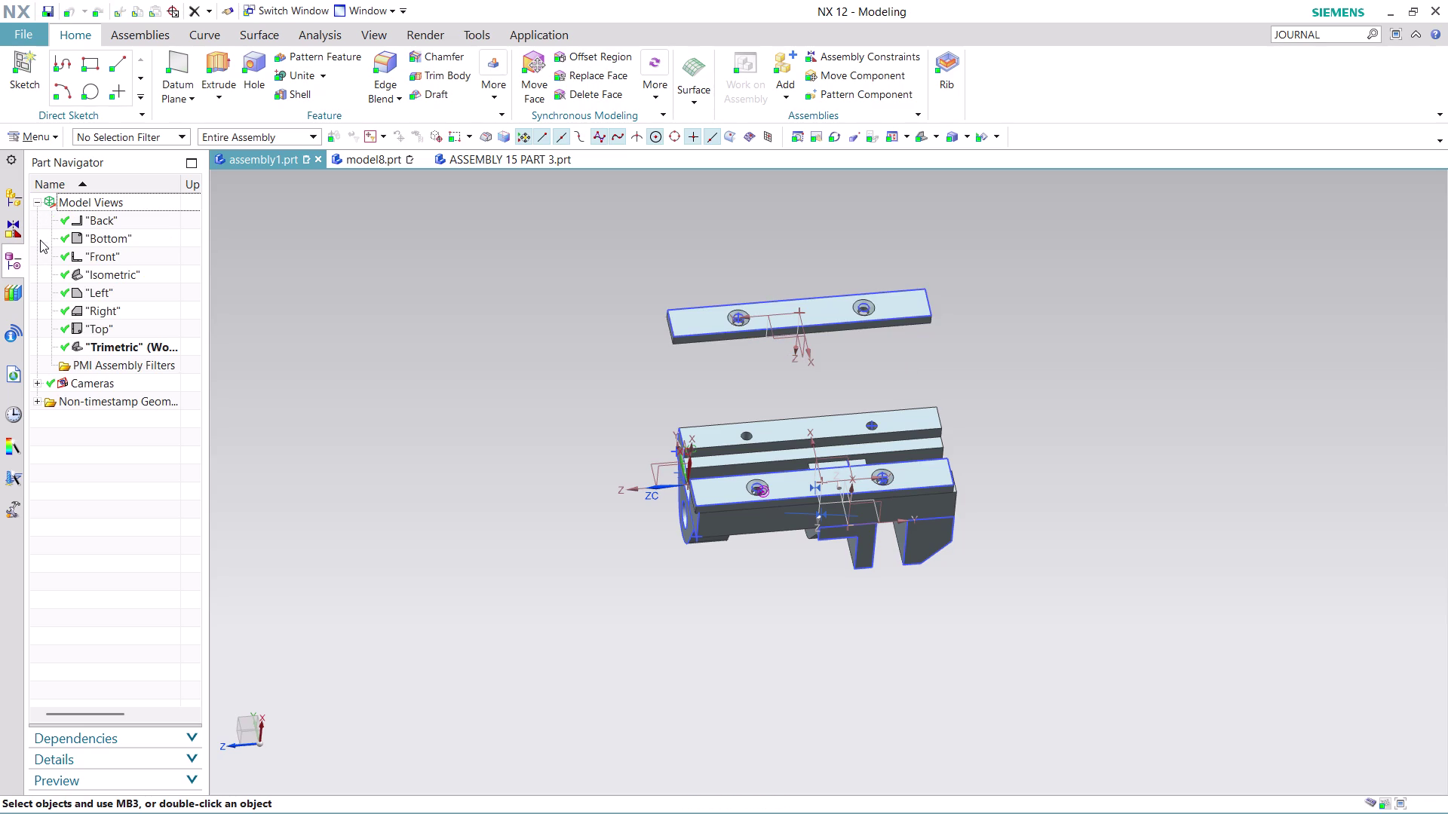
click(40, 240)
click(39, 236)
click(54, 236)
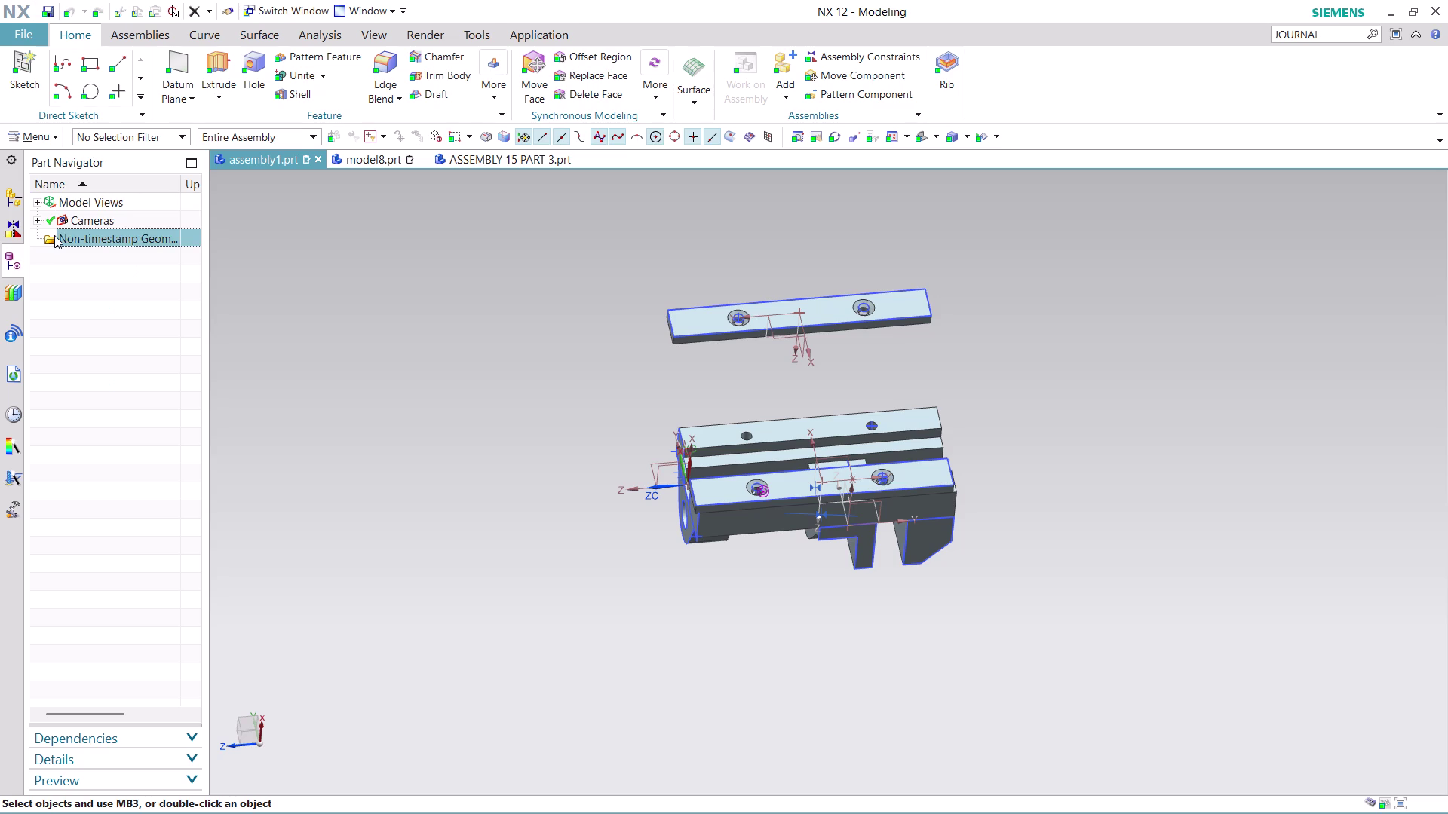
click(54, 236)
double_click(44, 239)
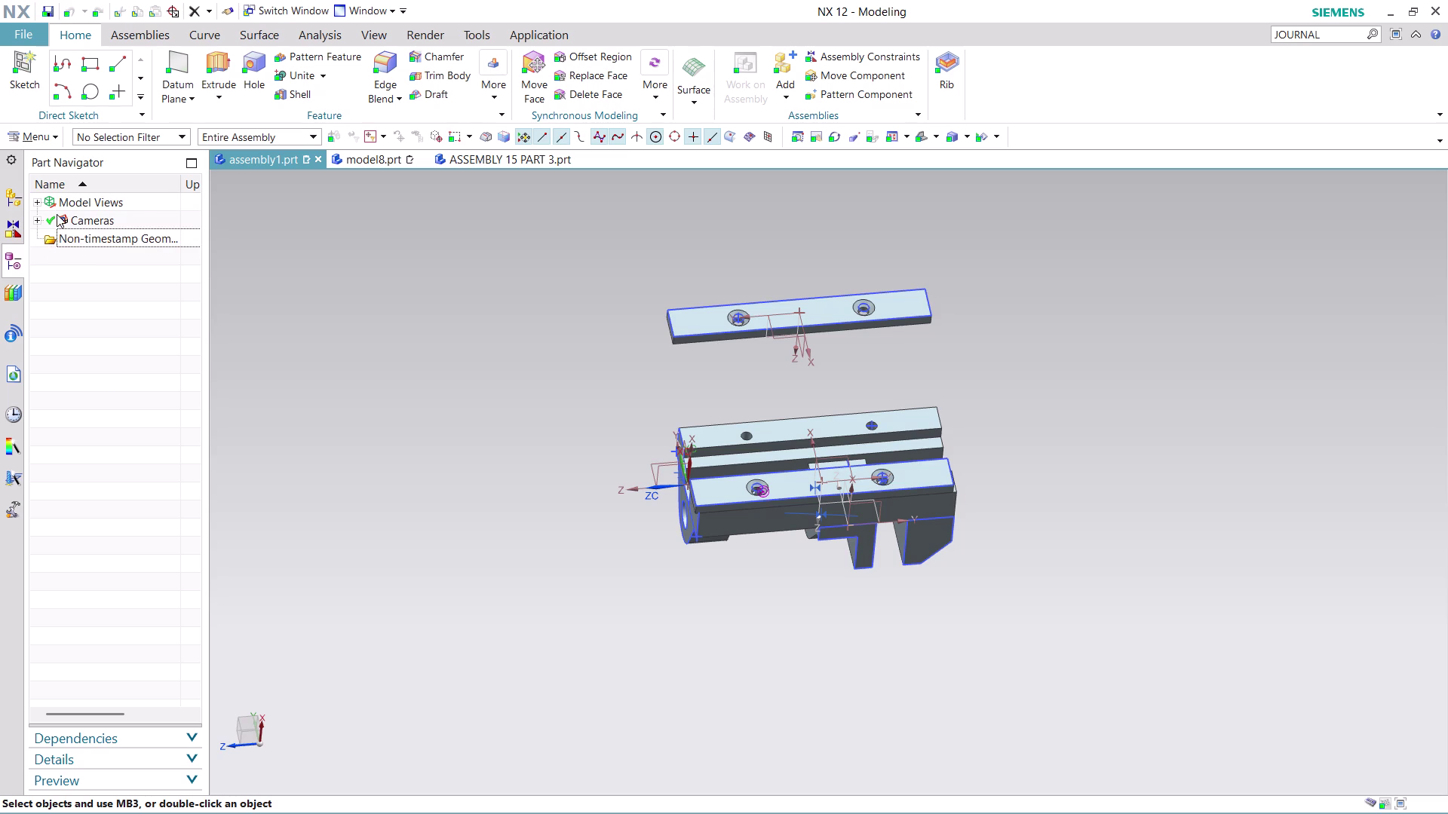
click(80, 220)
click(80, 220)
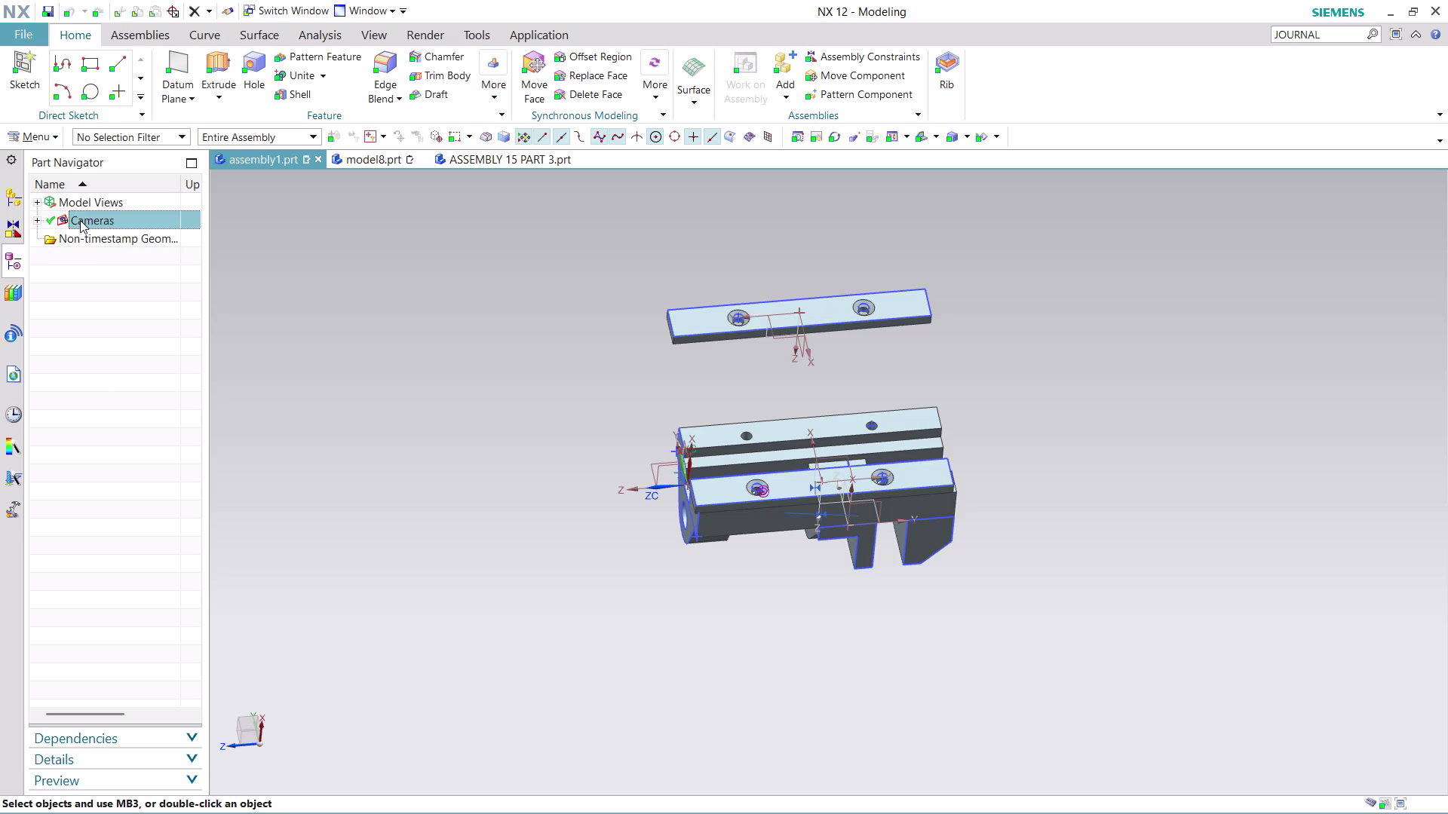
drag(206, 294, 298, 338)
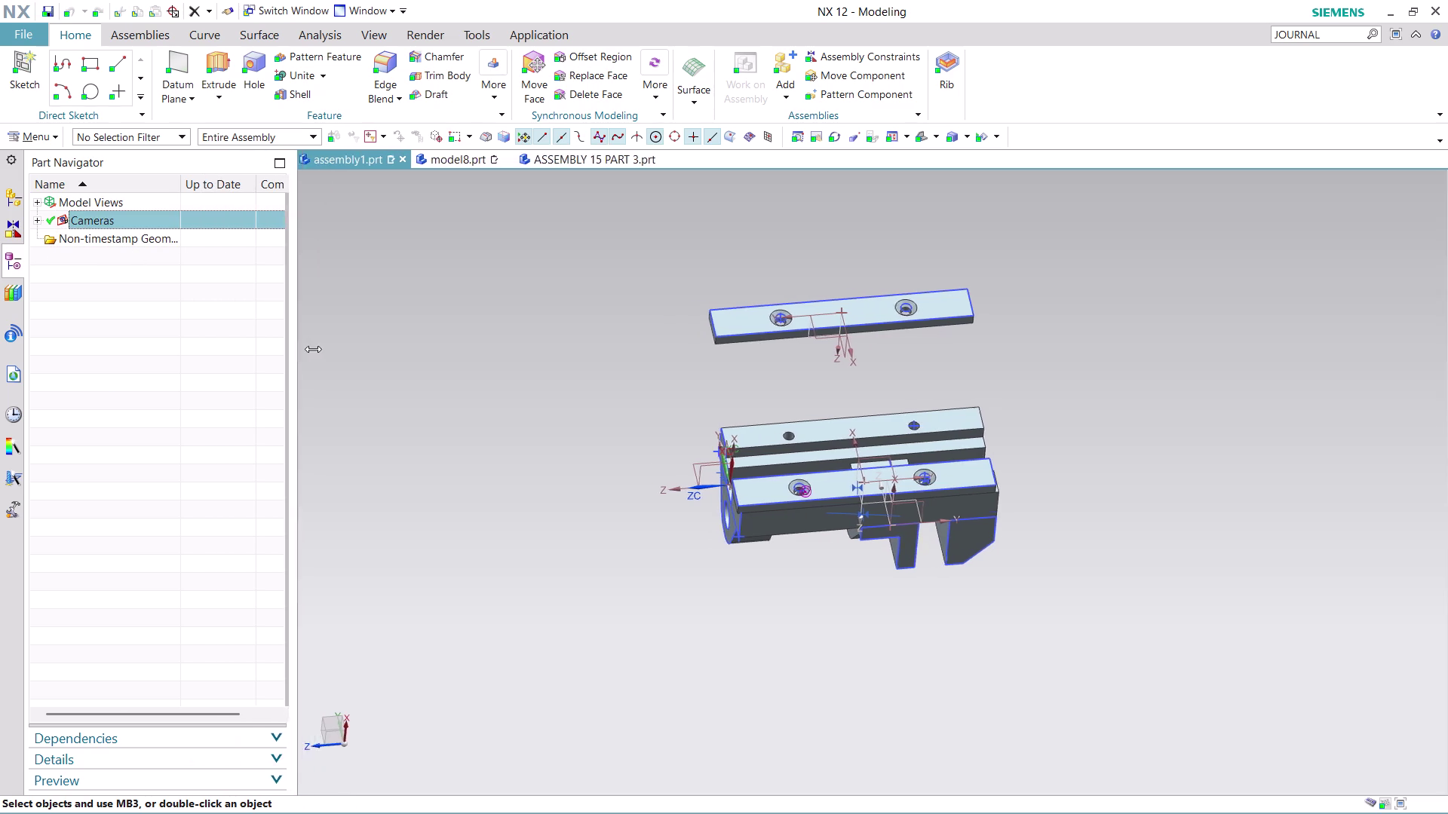
drag(297, 338, 303, 452)
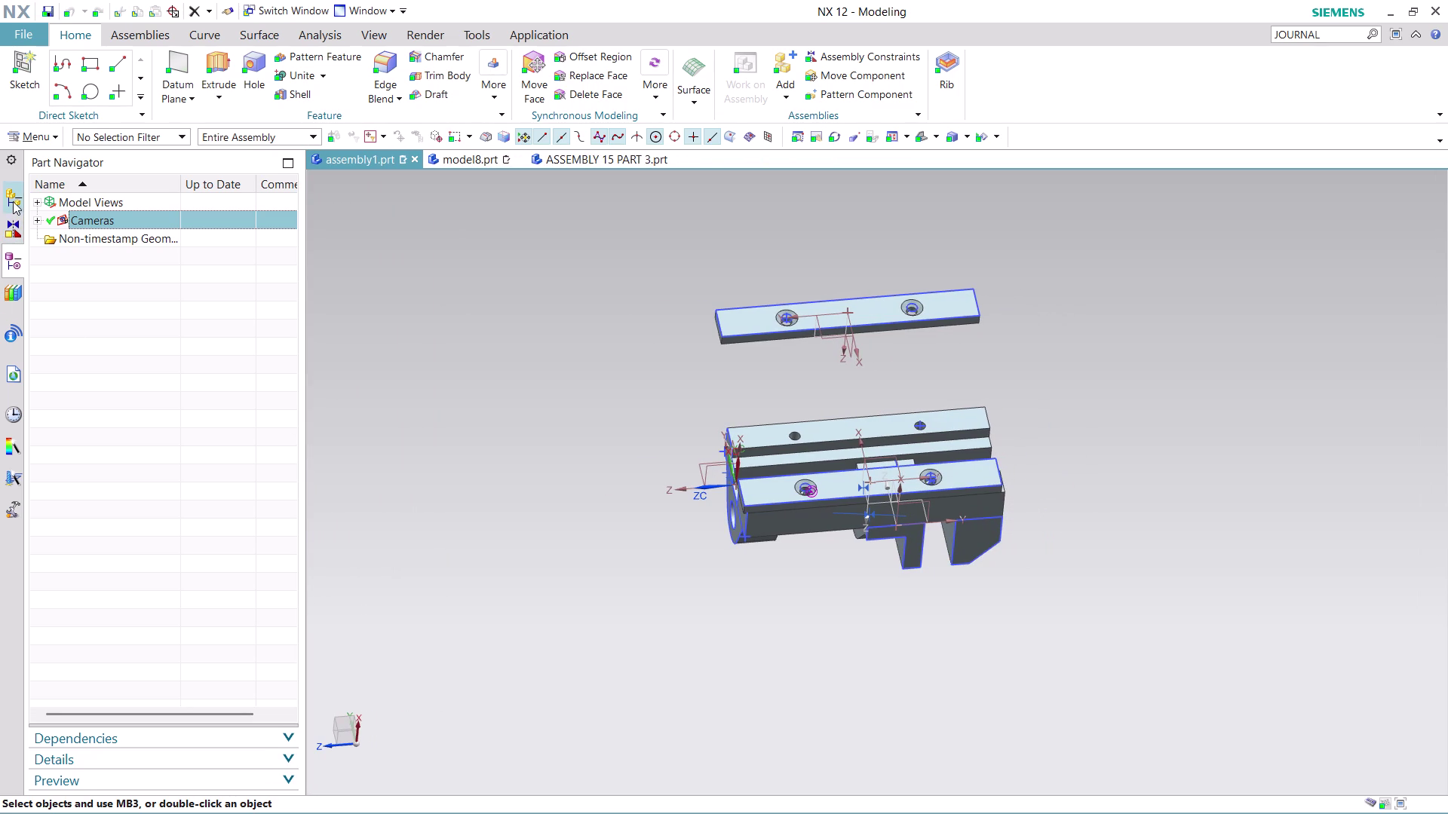
click(12, 201)
Delete both ASSEMBLY 15 PART 3 copies together with their constraints.
click(153, 292)
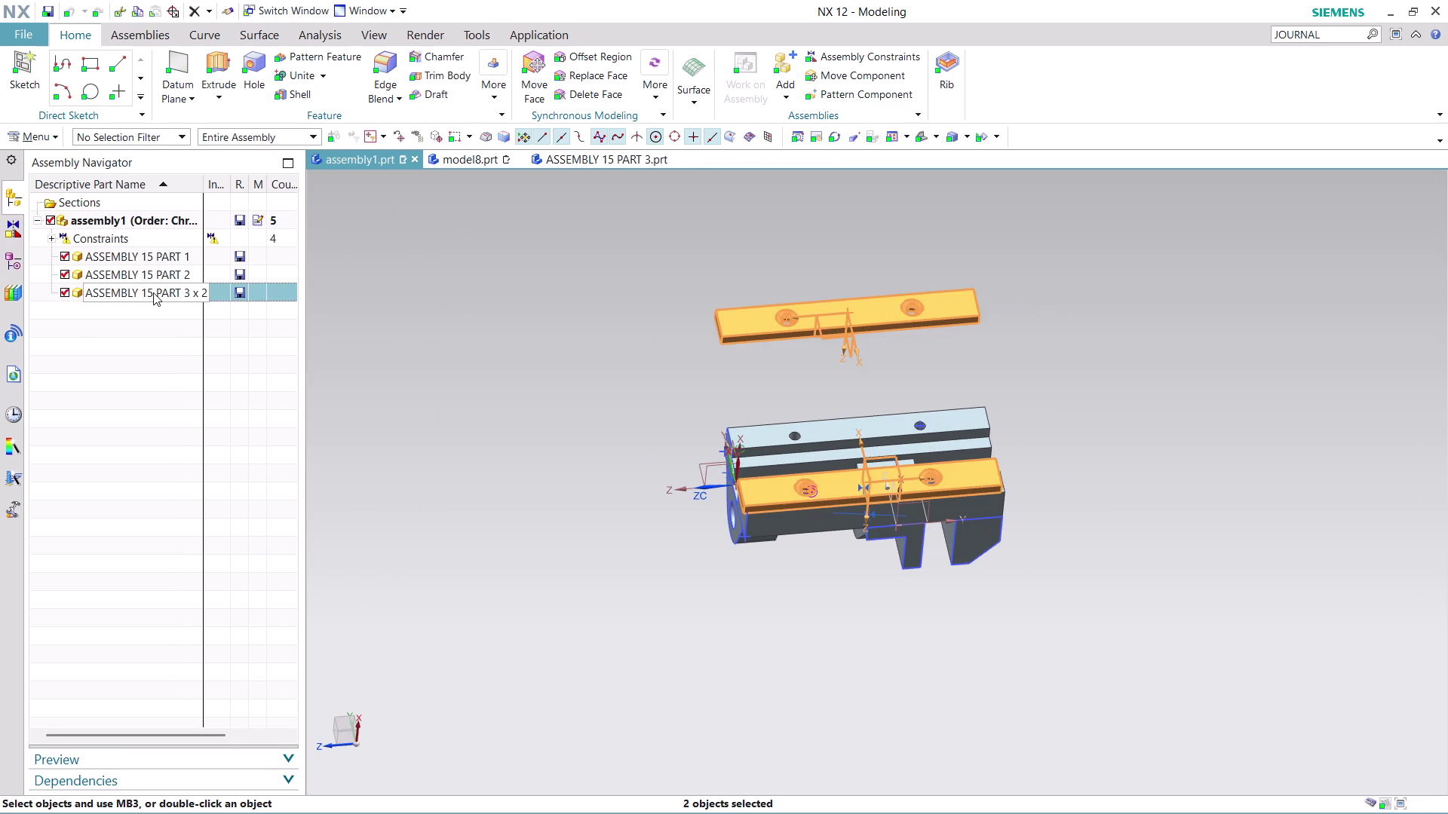
right_click(153, 293)
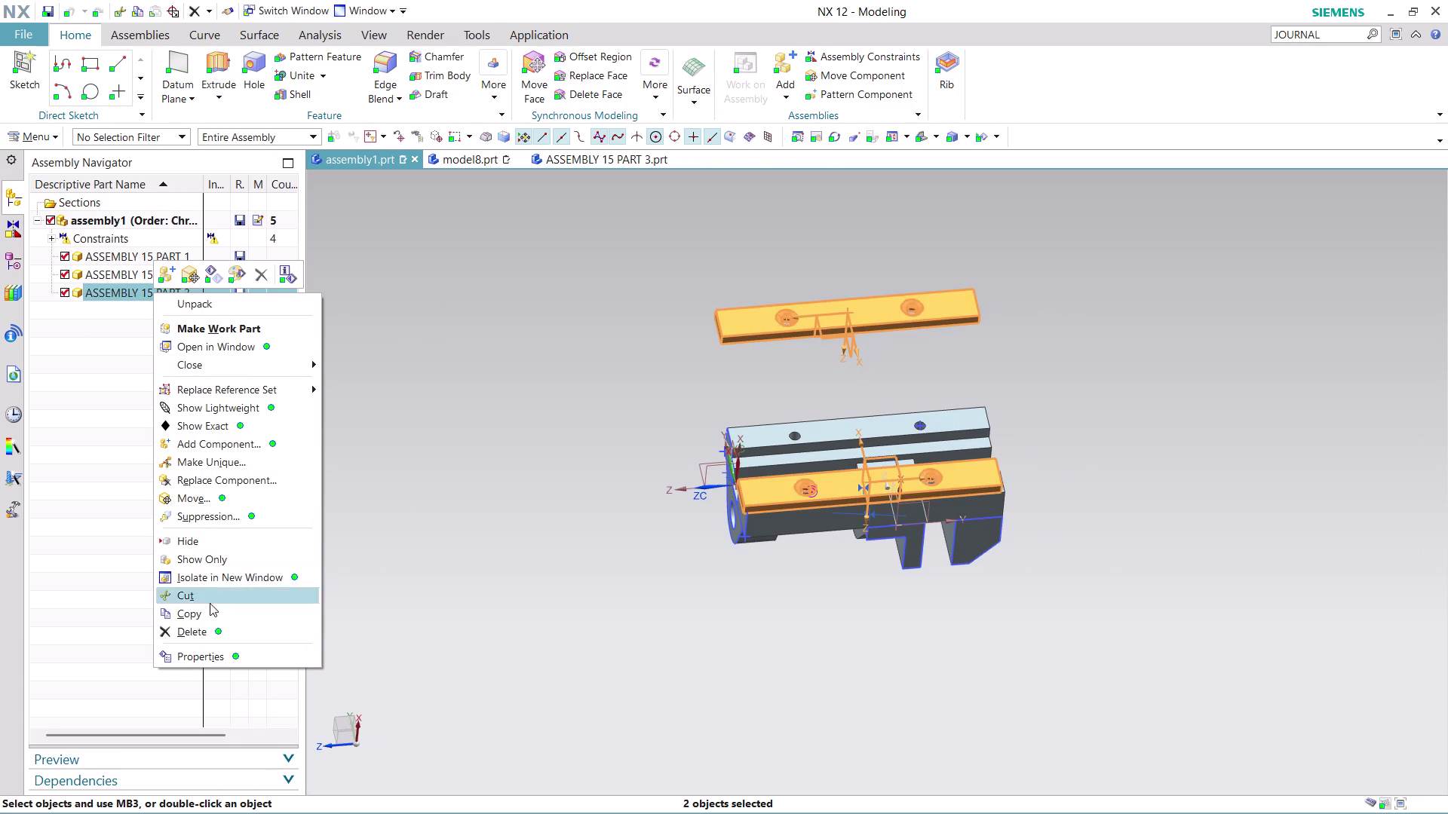
click(199, 631)
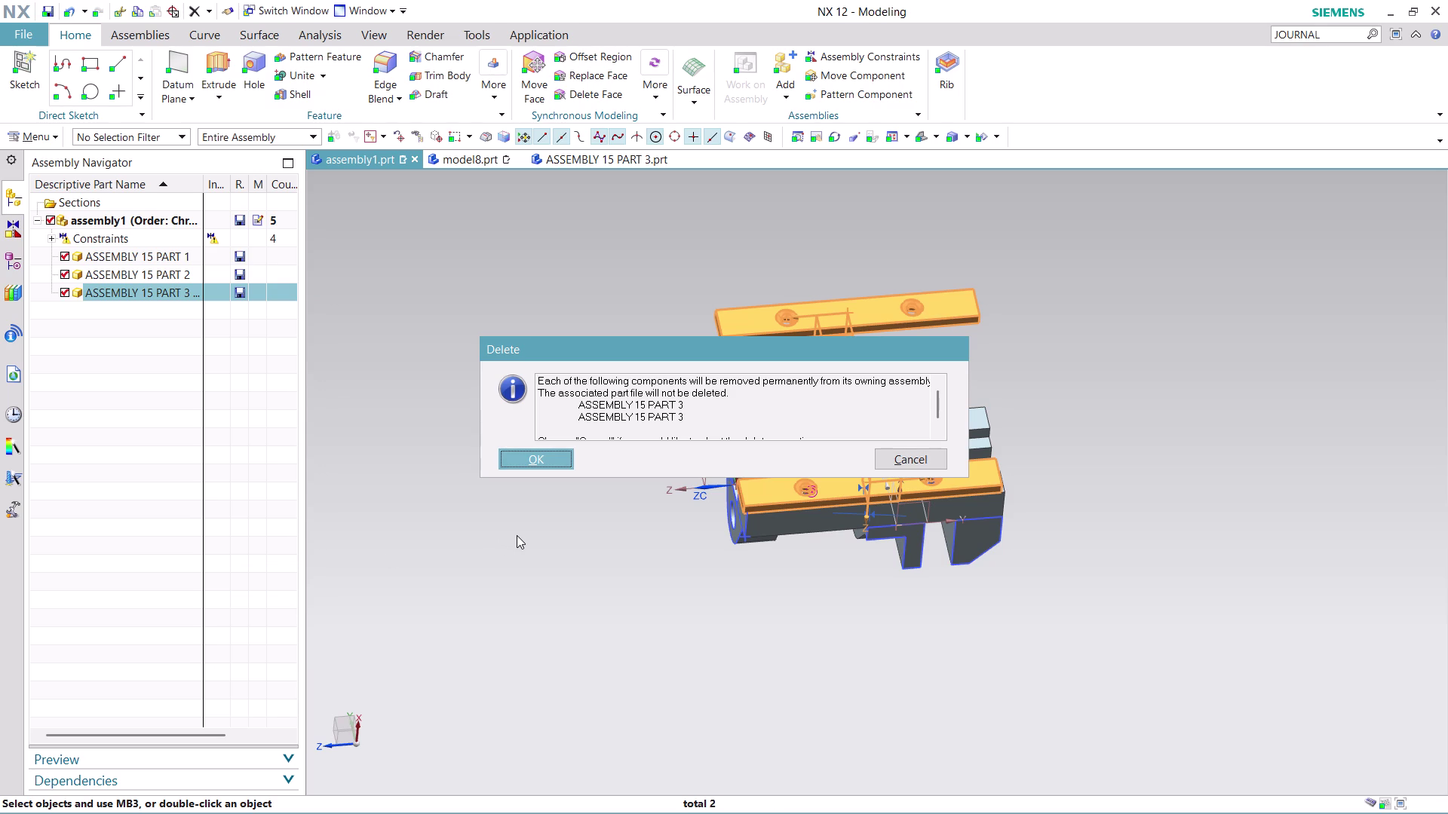
click(525, 453)
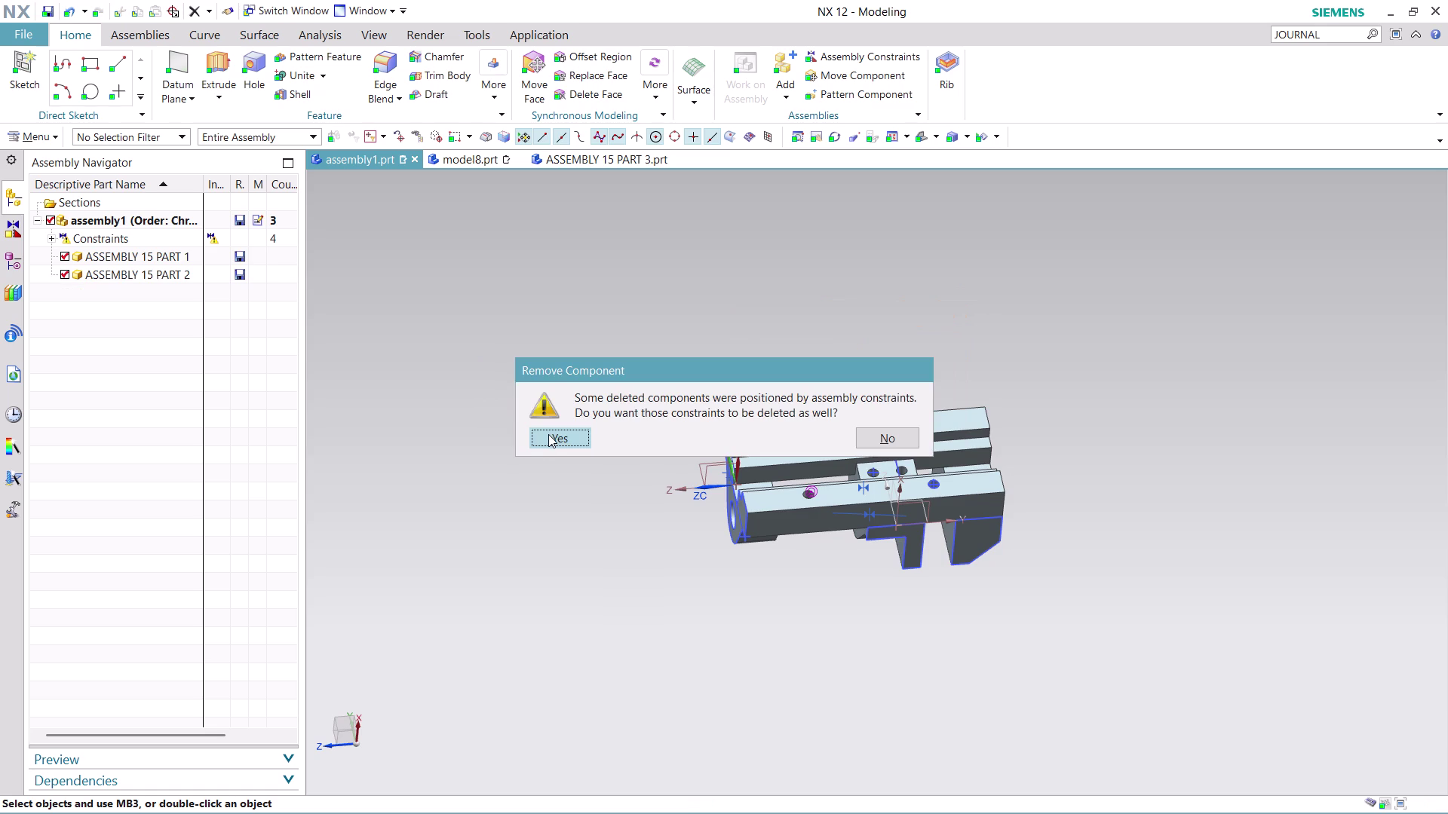
click(548, 435)
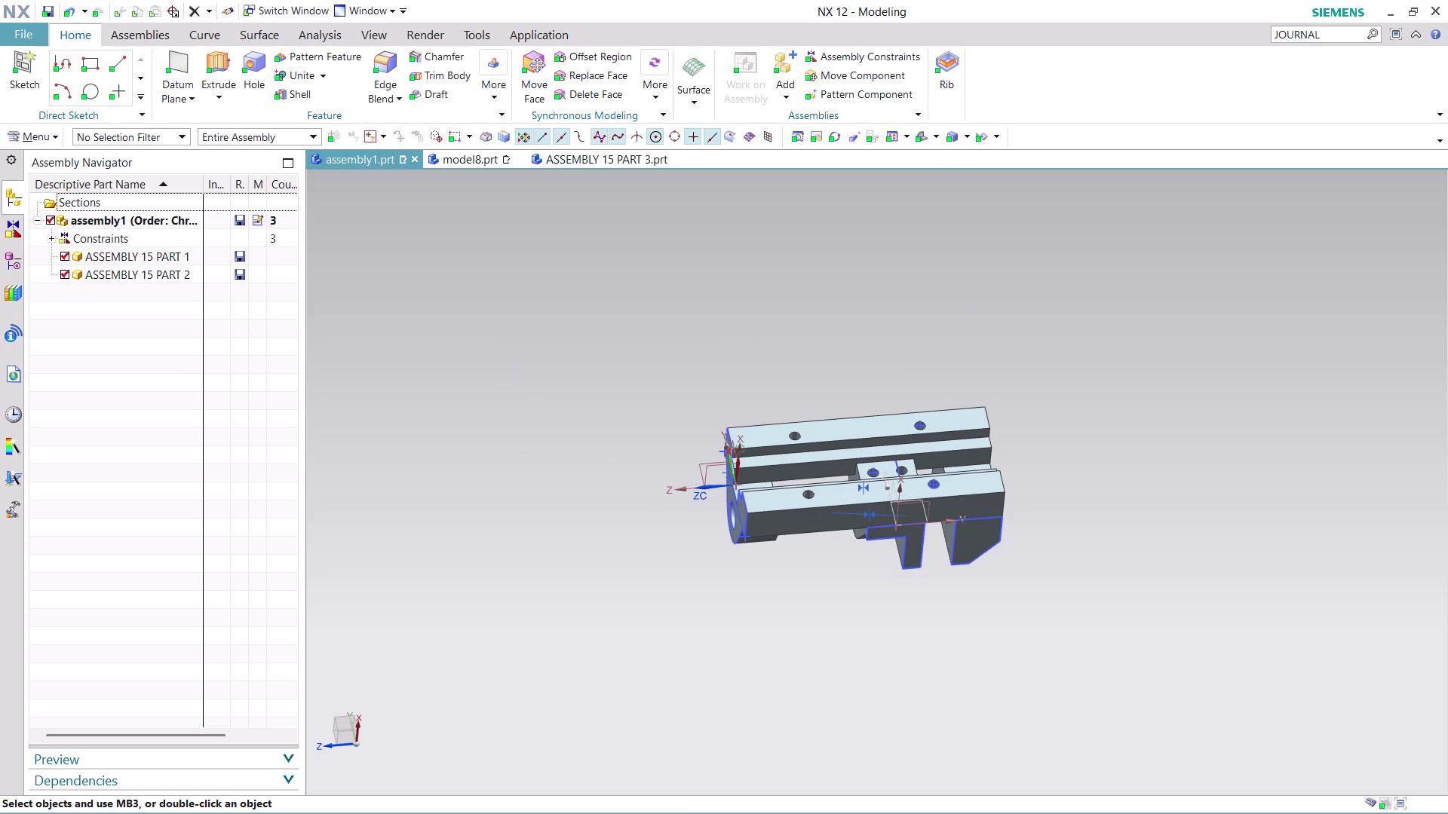
scroll(up, 3)
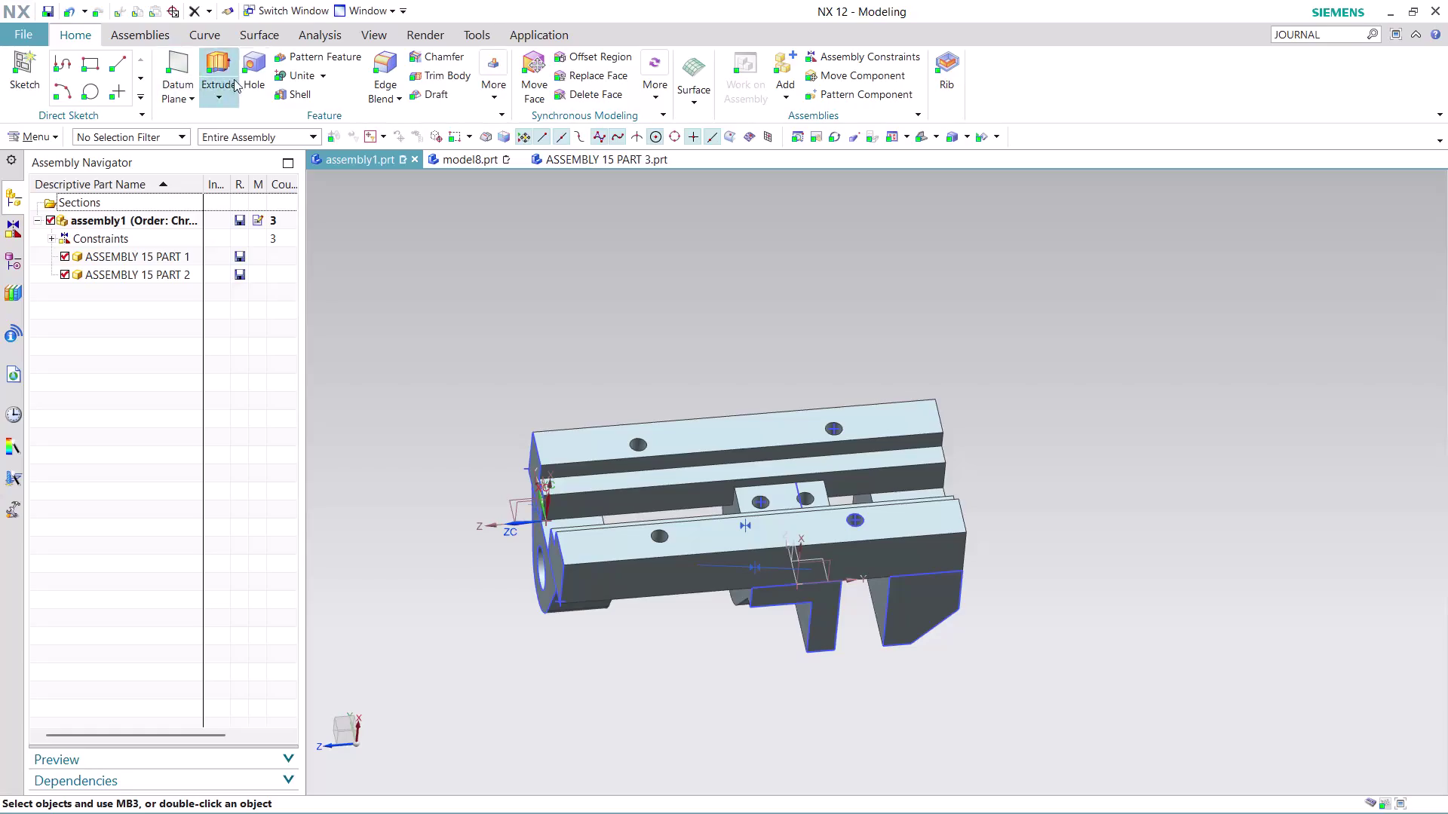
Load the ASSEMBLY 15 PART 3 file through Add Component.
click(172, 37)
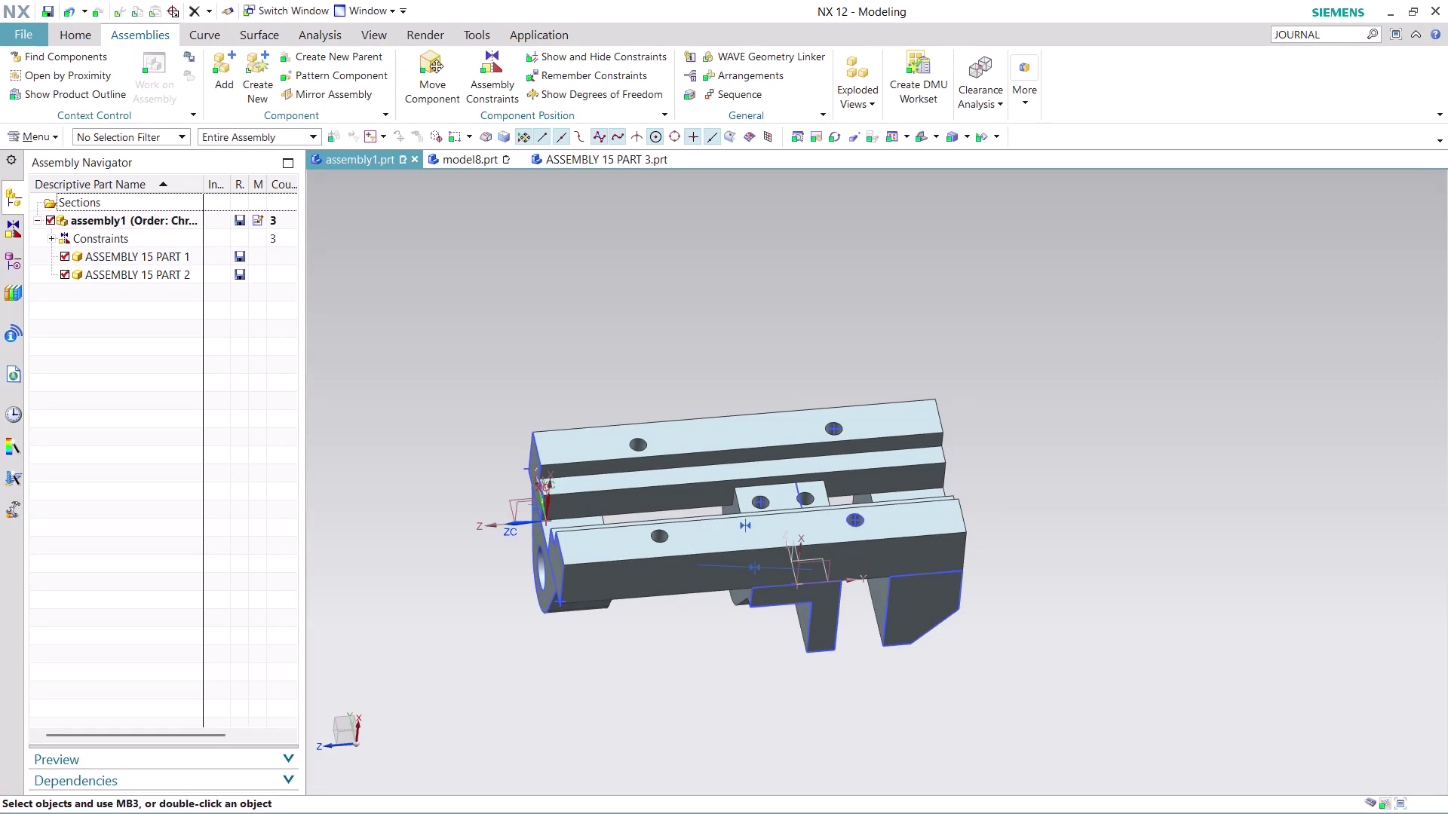
click(211, 79)
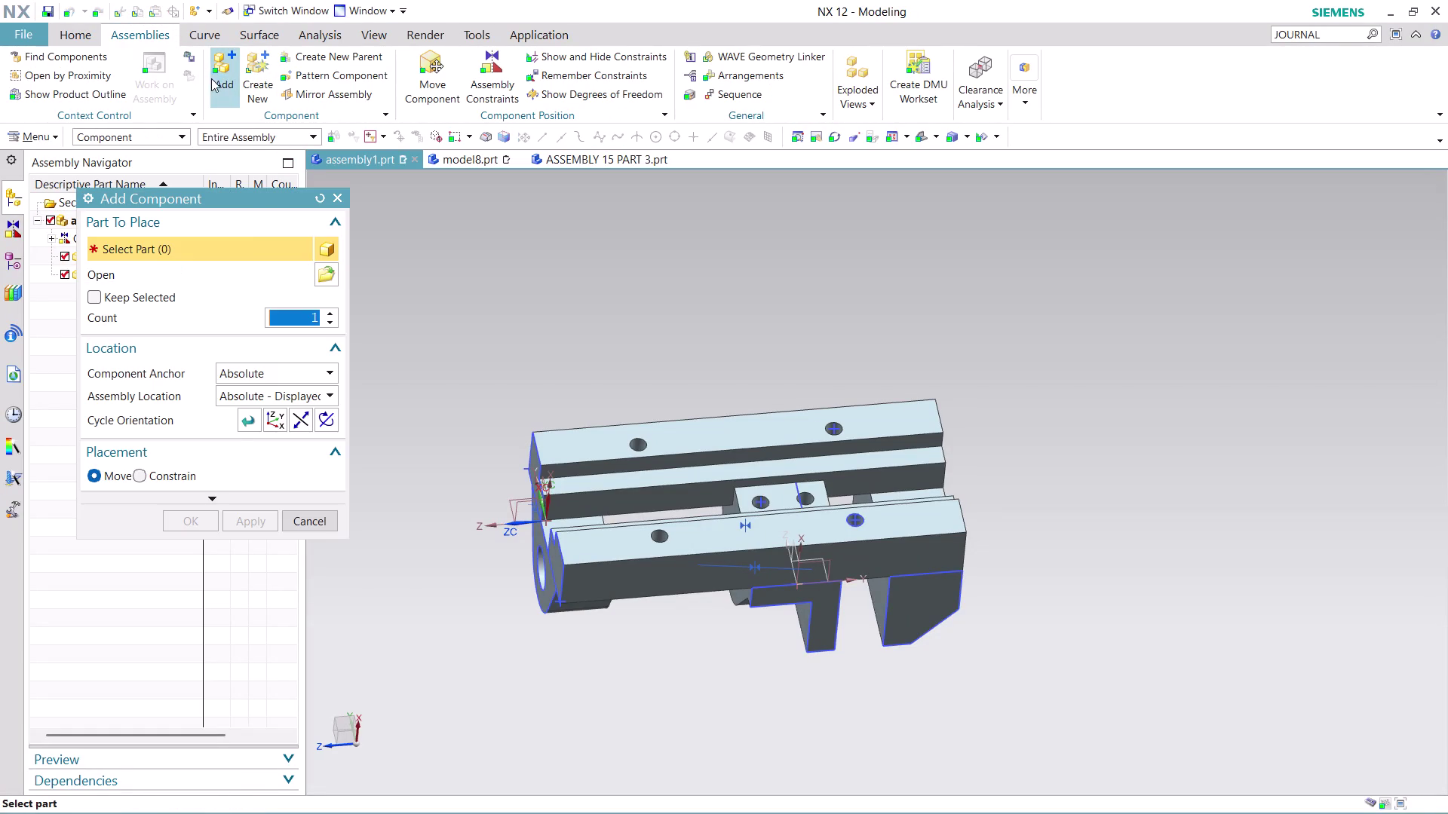
click(323, 276)
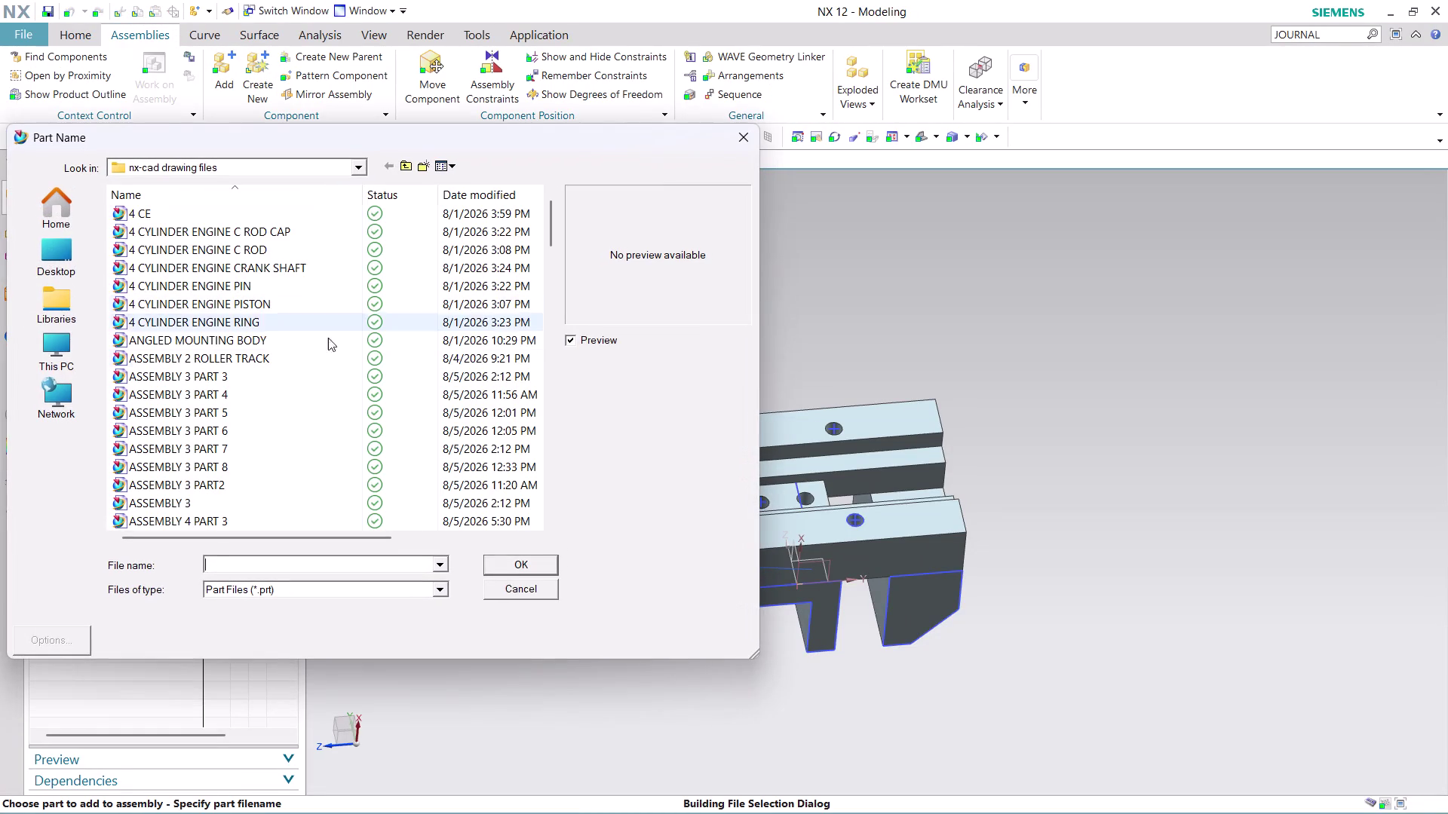
scroll(down, 3)
scroll(down, 3)
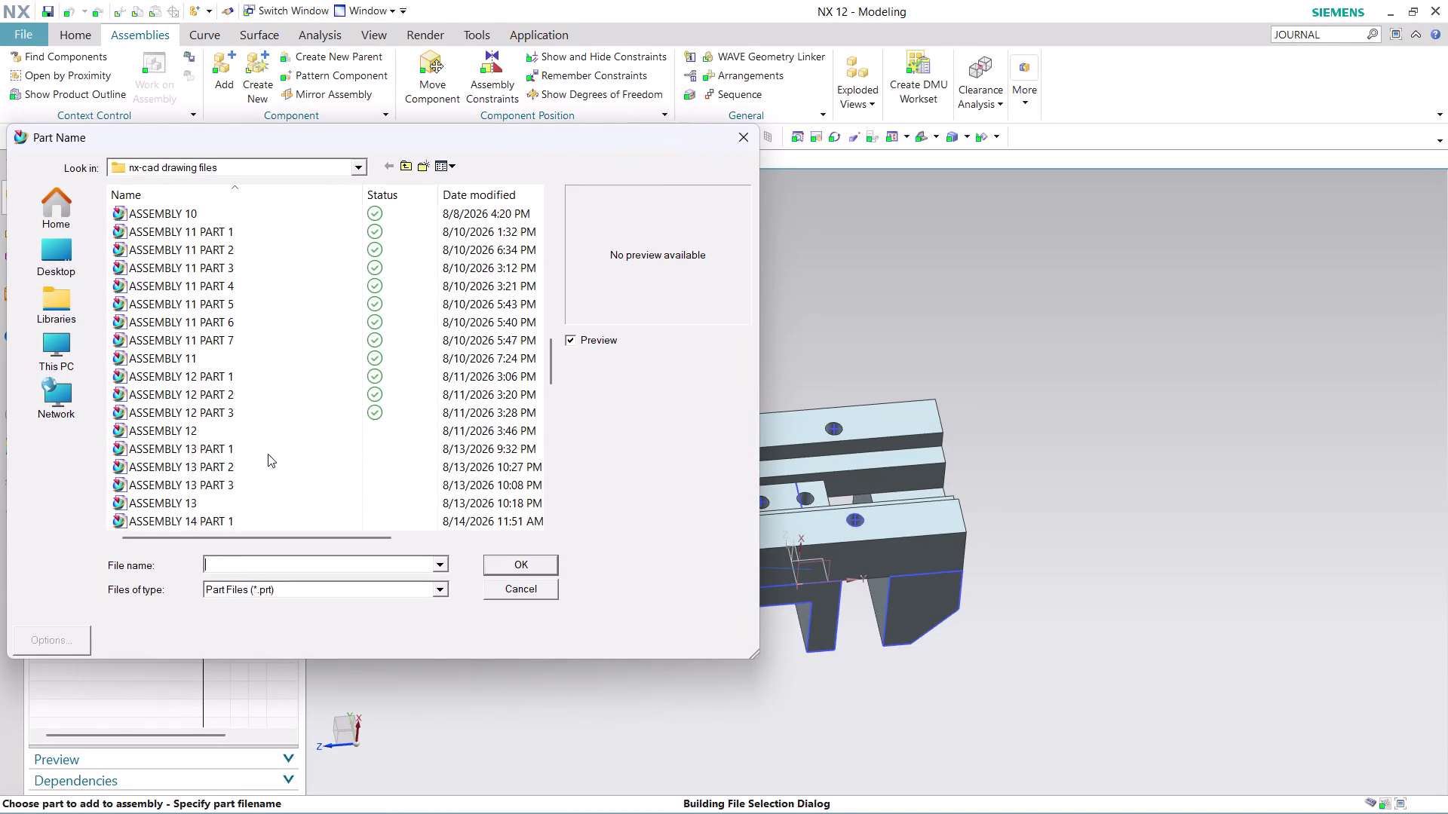
scroll(down, 3)
click(239, 331)
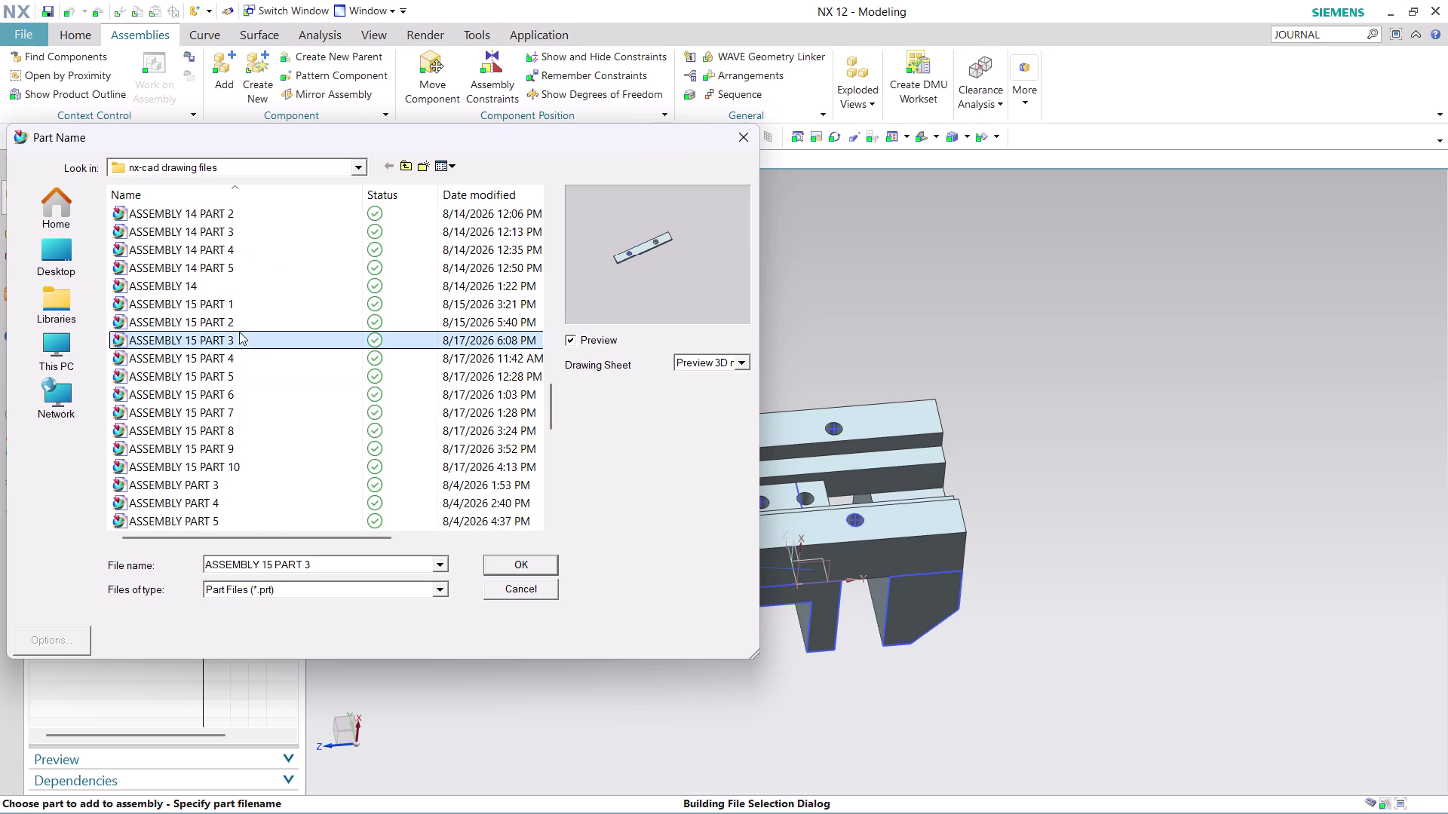
click(518, 560)
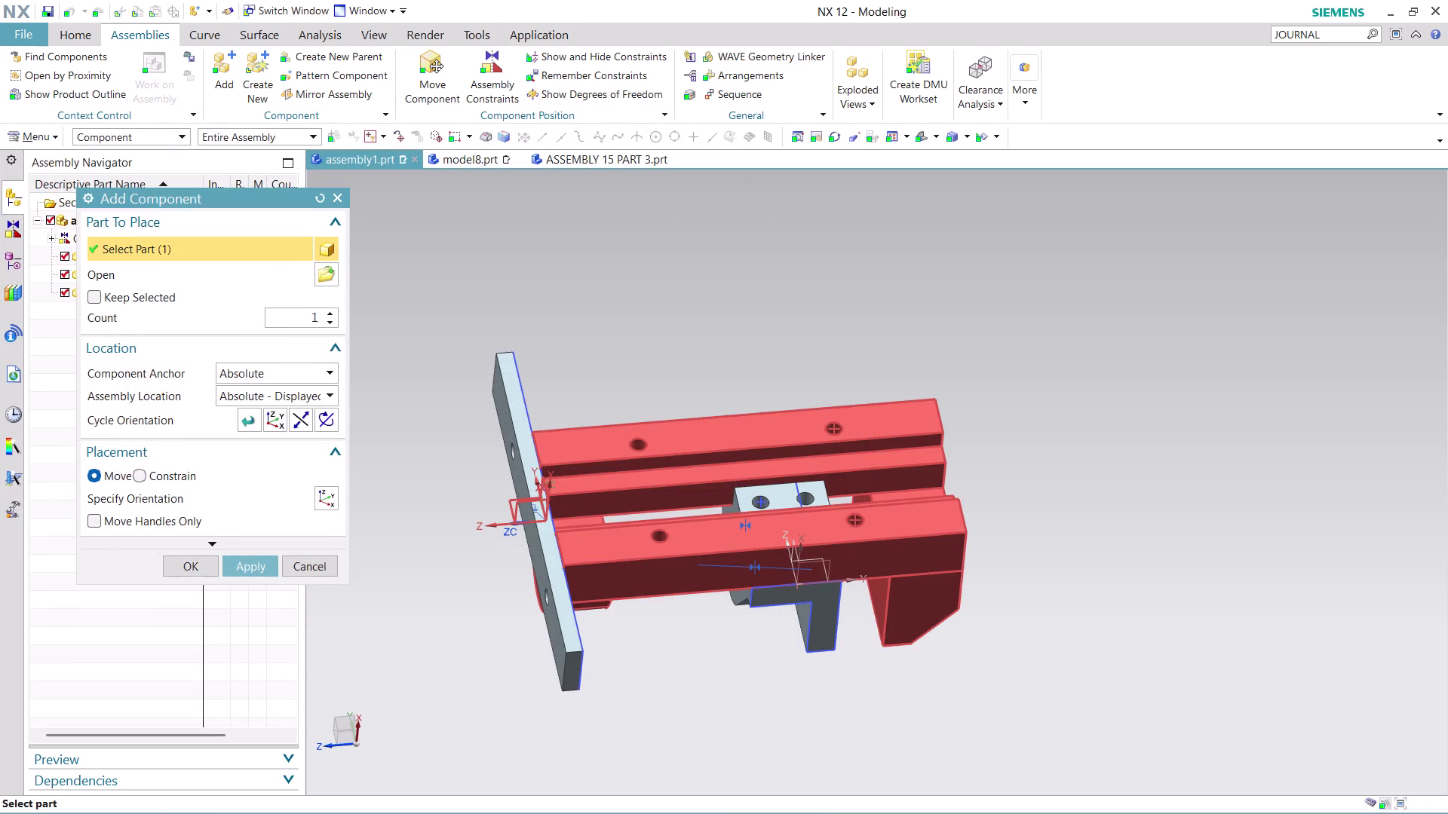
Reorient the incoming plate with the manipulator's rotation handles.
click(304, 395)
click(305, 427)
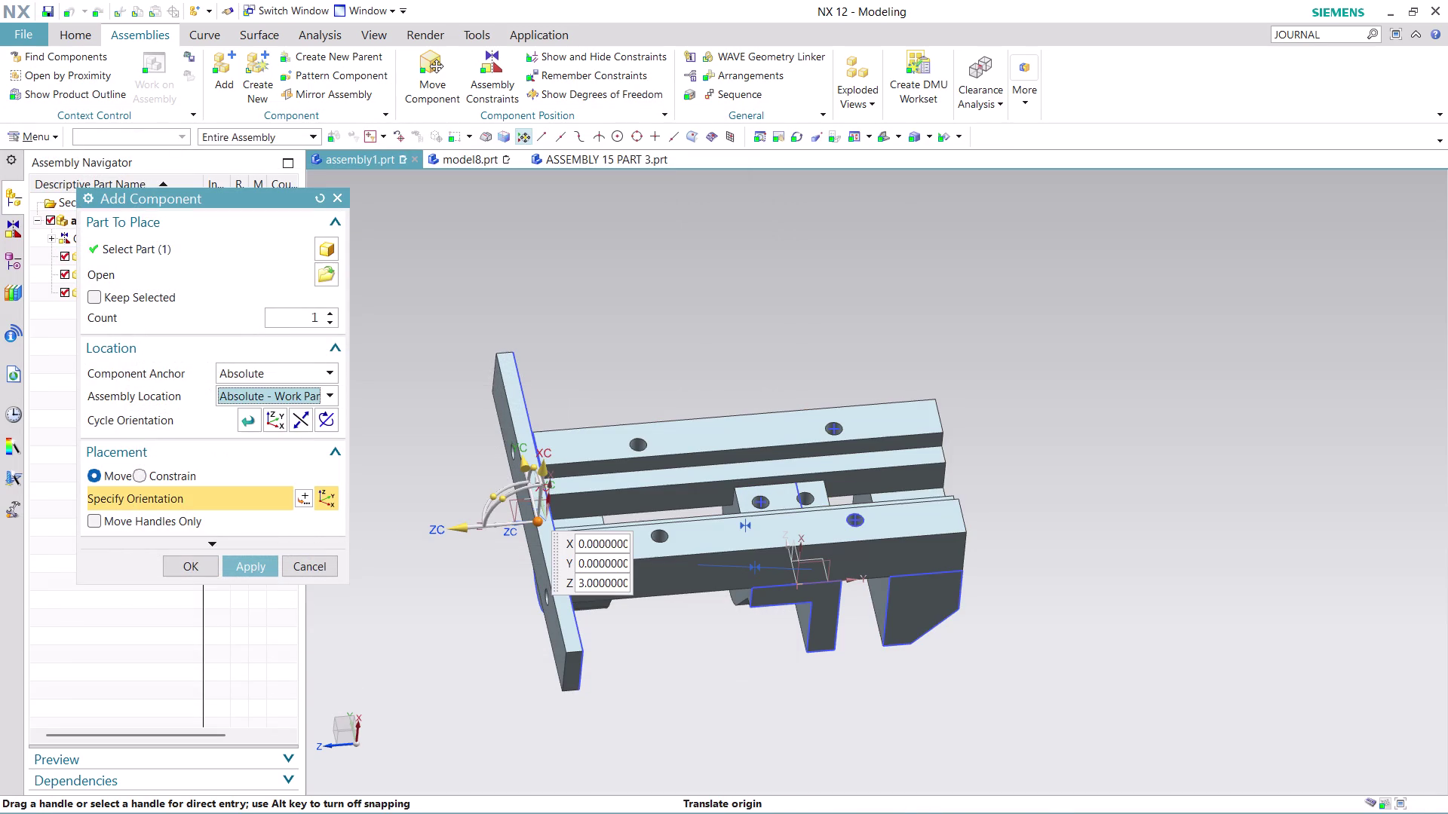
drag(502, 497, 567, 480)
scroll(up, 3)
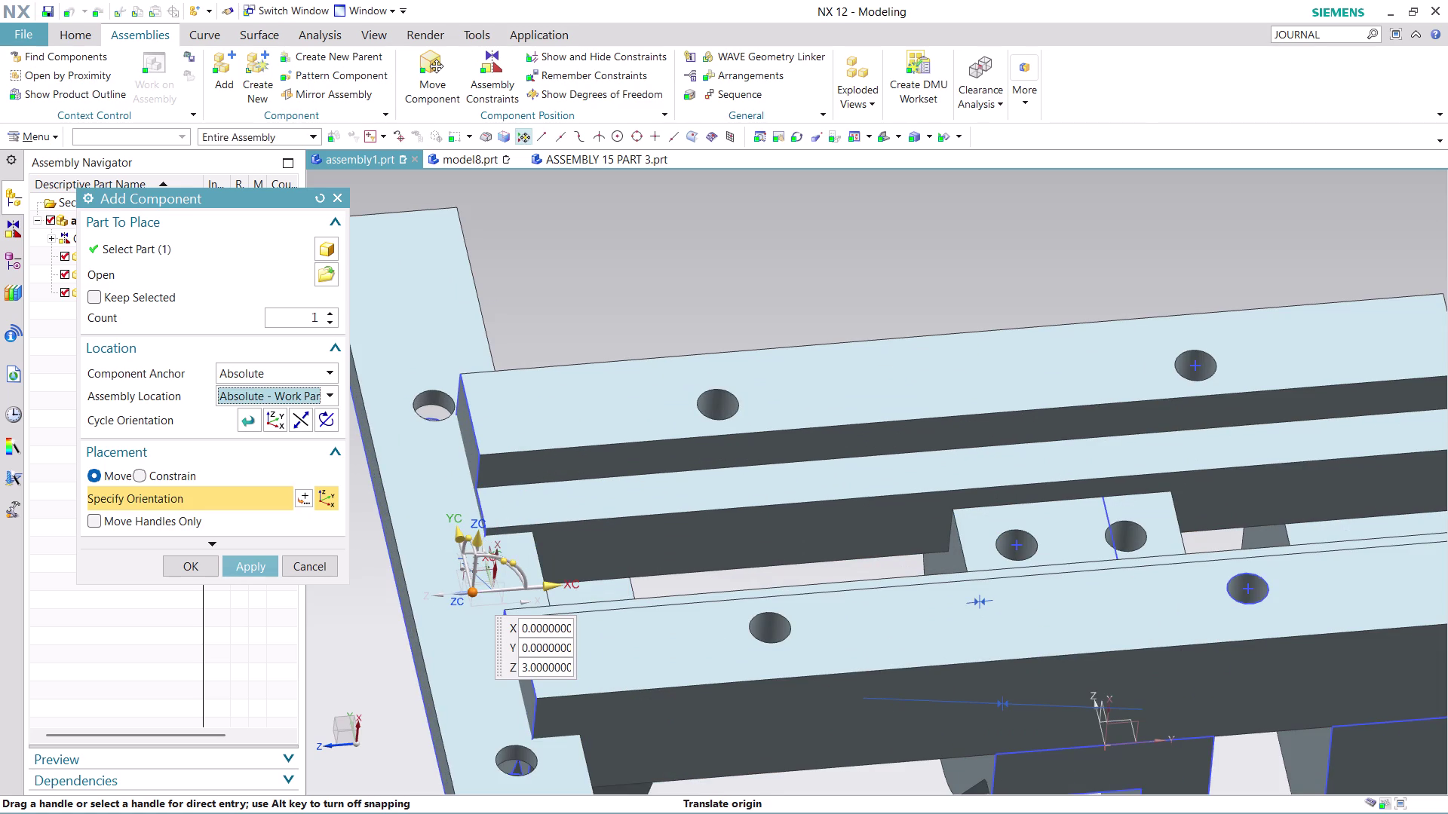
drag(514, 573, 505, 540)
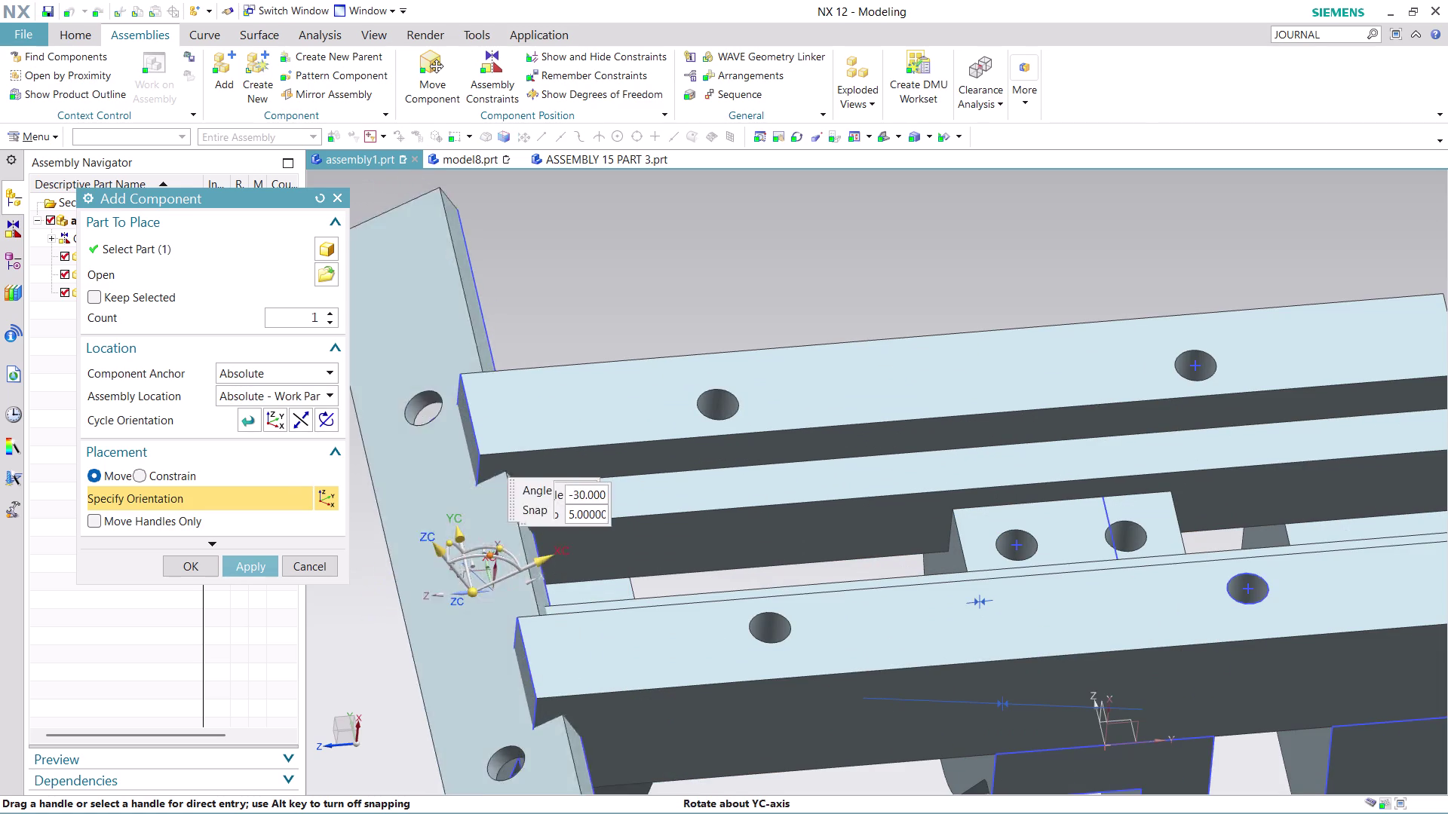
drag(505, 539, 544, 550)
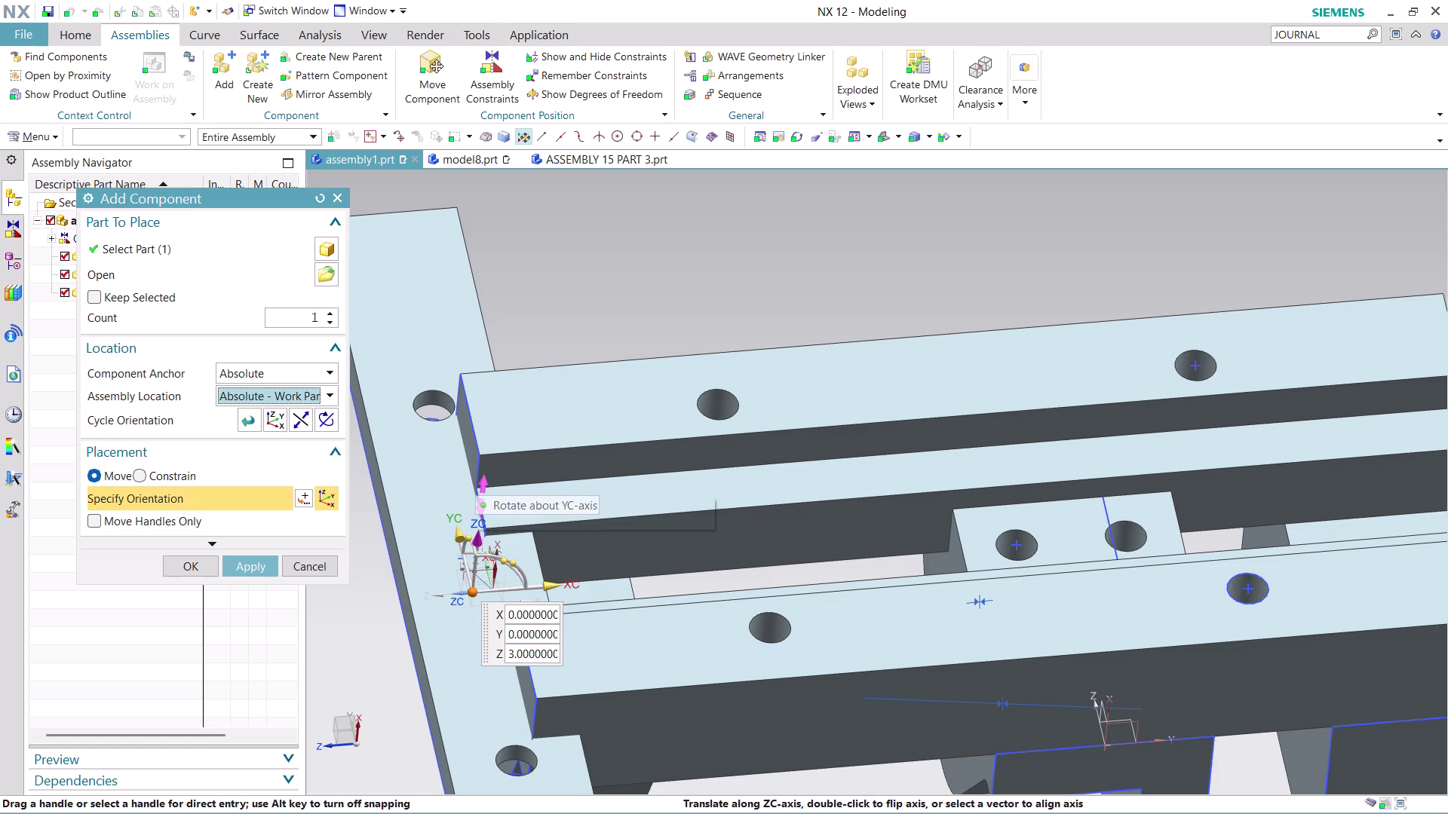
scroll(down, 3)
middle_drag(613, 690, 560, 698)
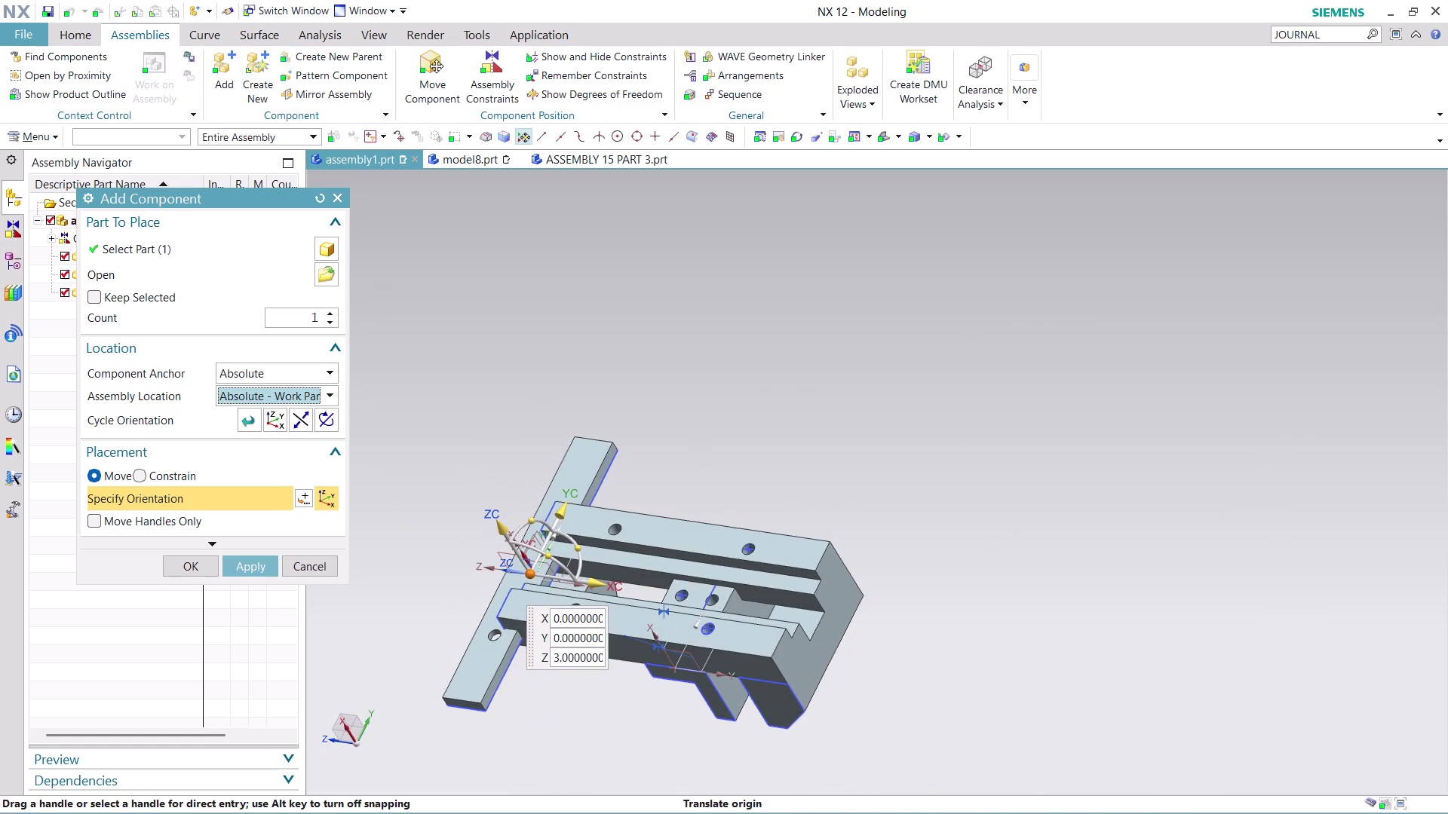
drag(586, 548, 493, 497)
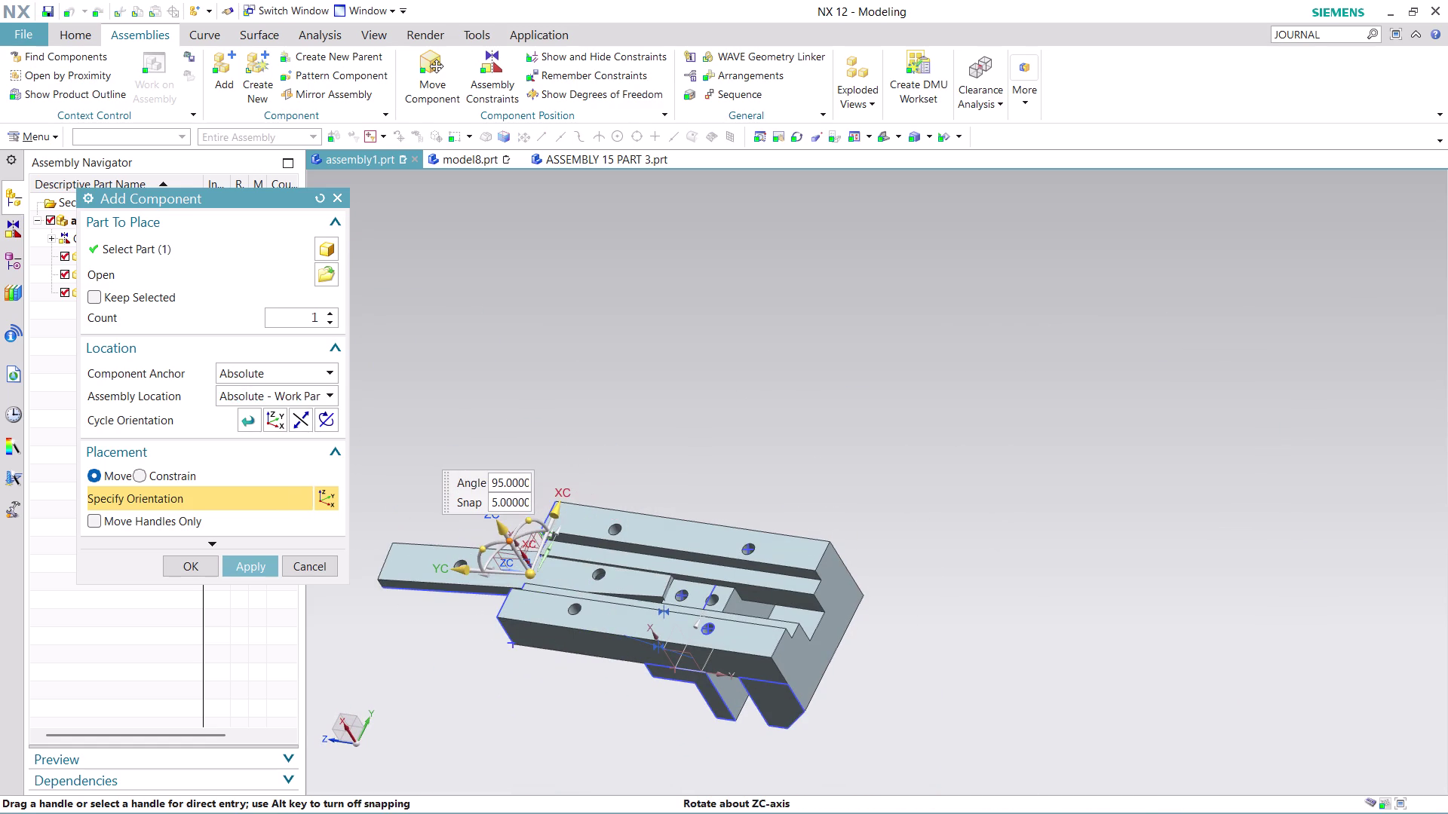
drag(493, 497, 505, 482)
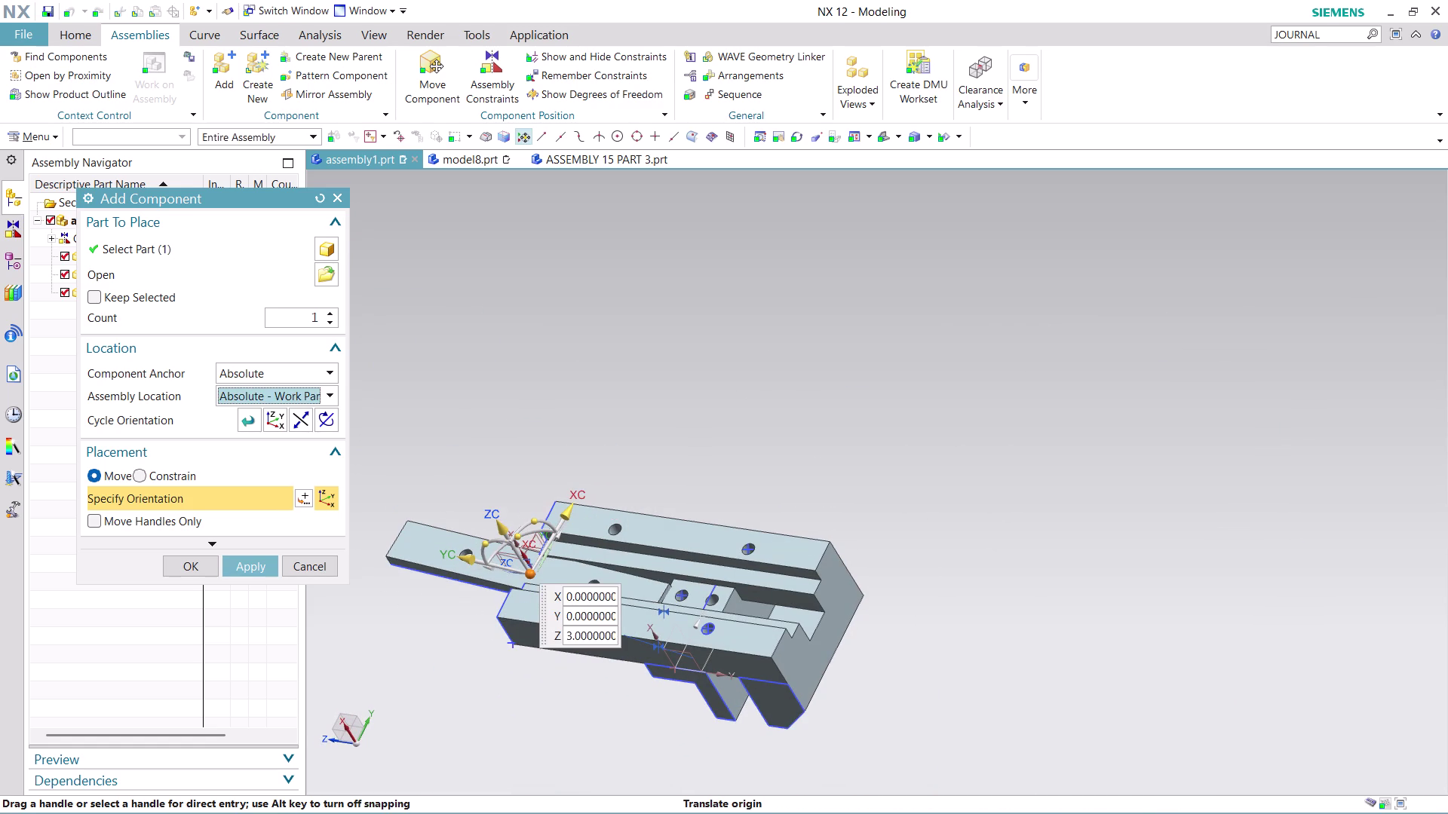
Slide the plate out beside the vise body and confirm its placement.
drag(461, 558, 854, 654)
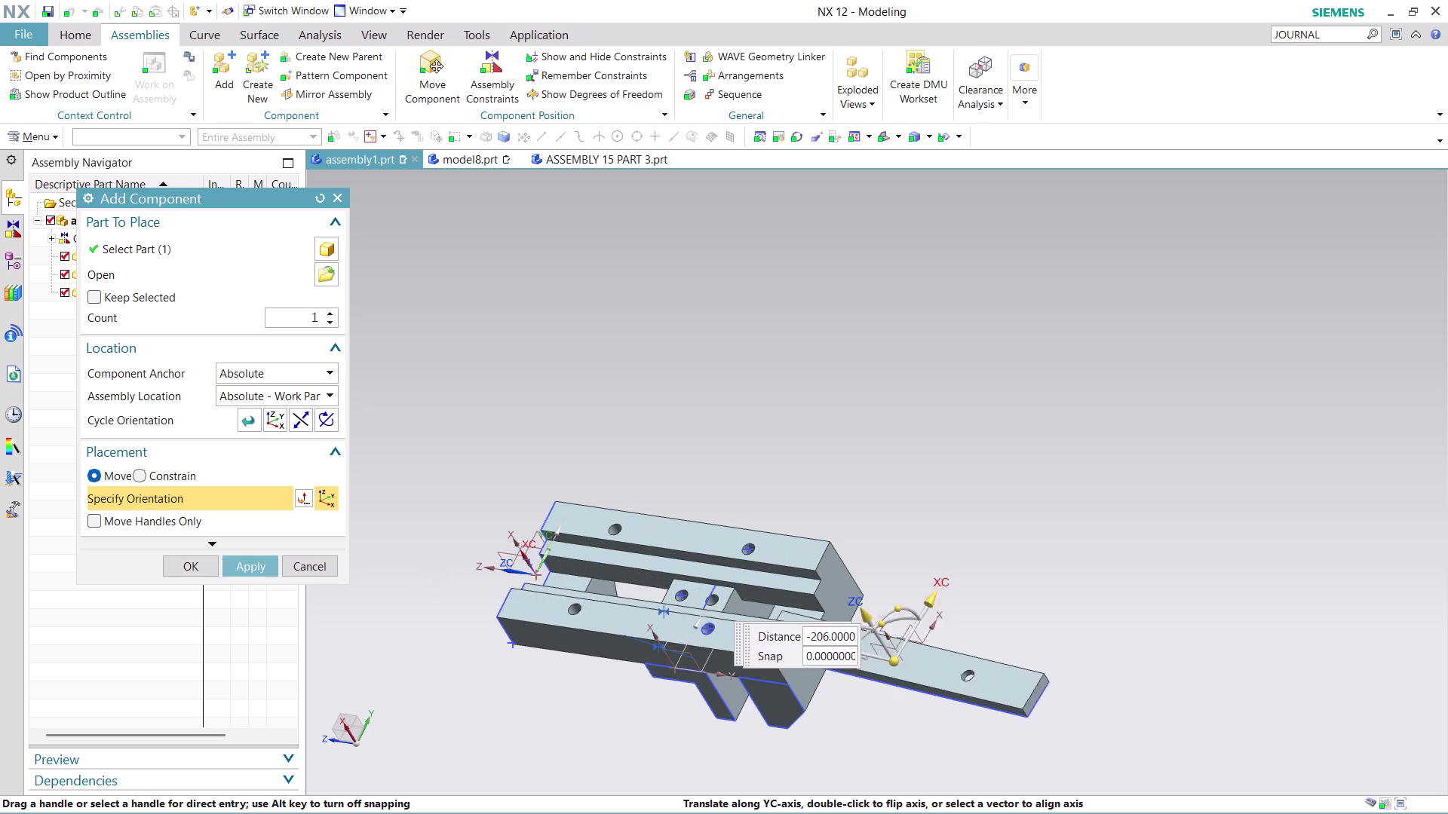
drag(854, 654, 912, 662)
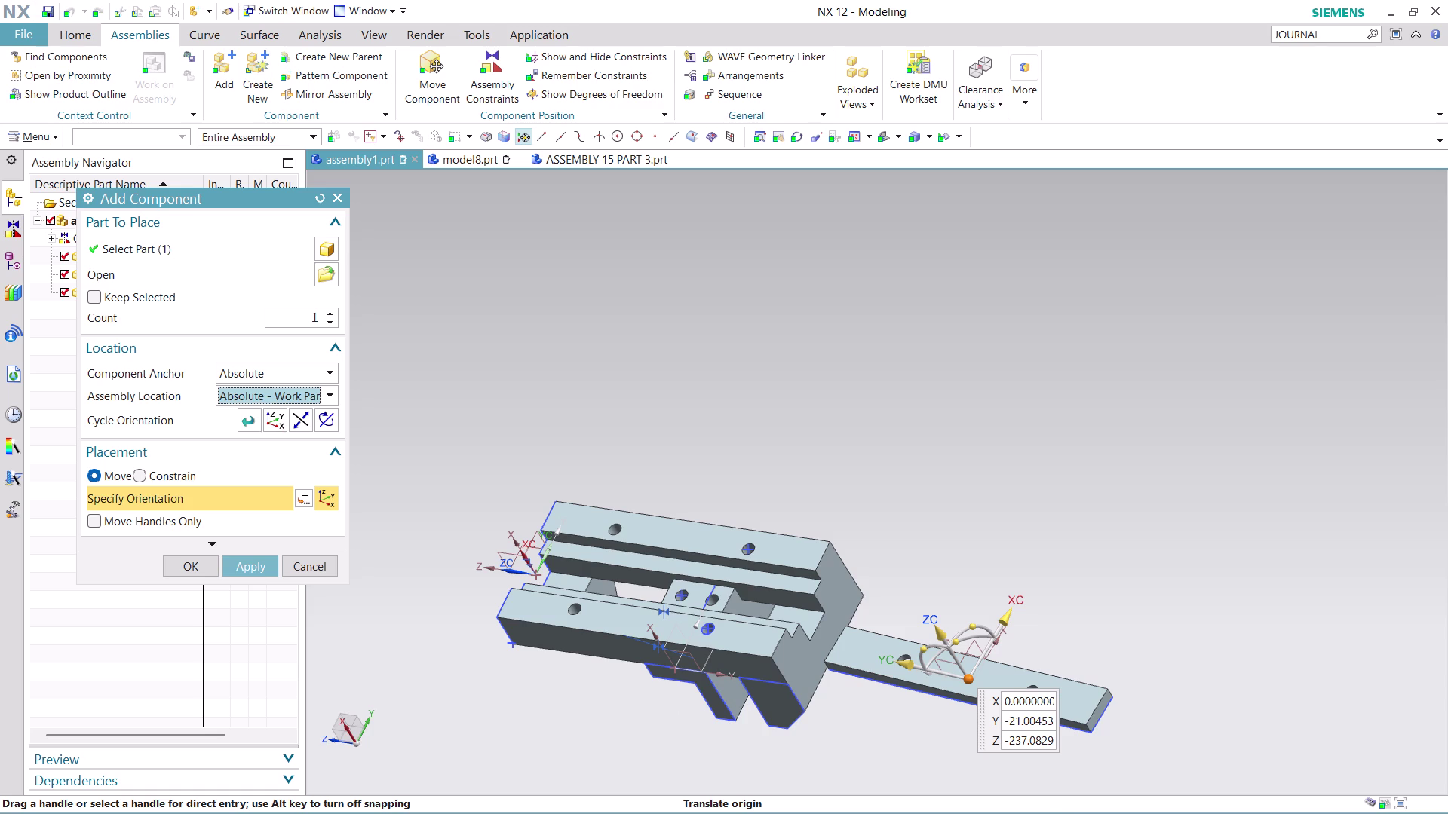
scroll(down, 3)
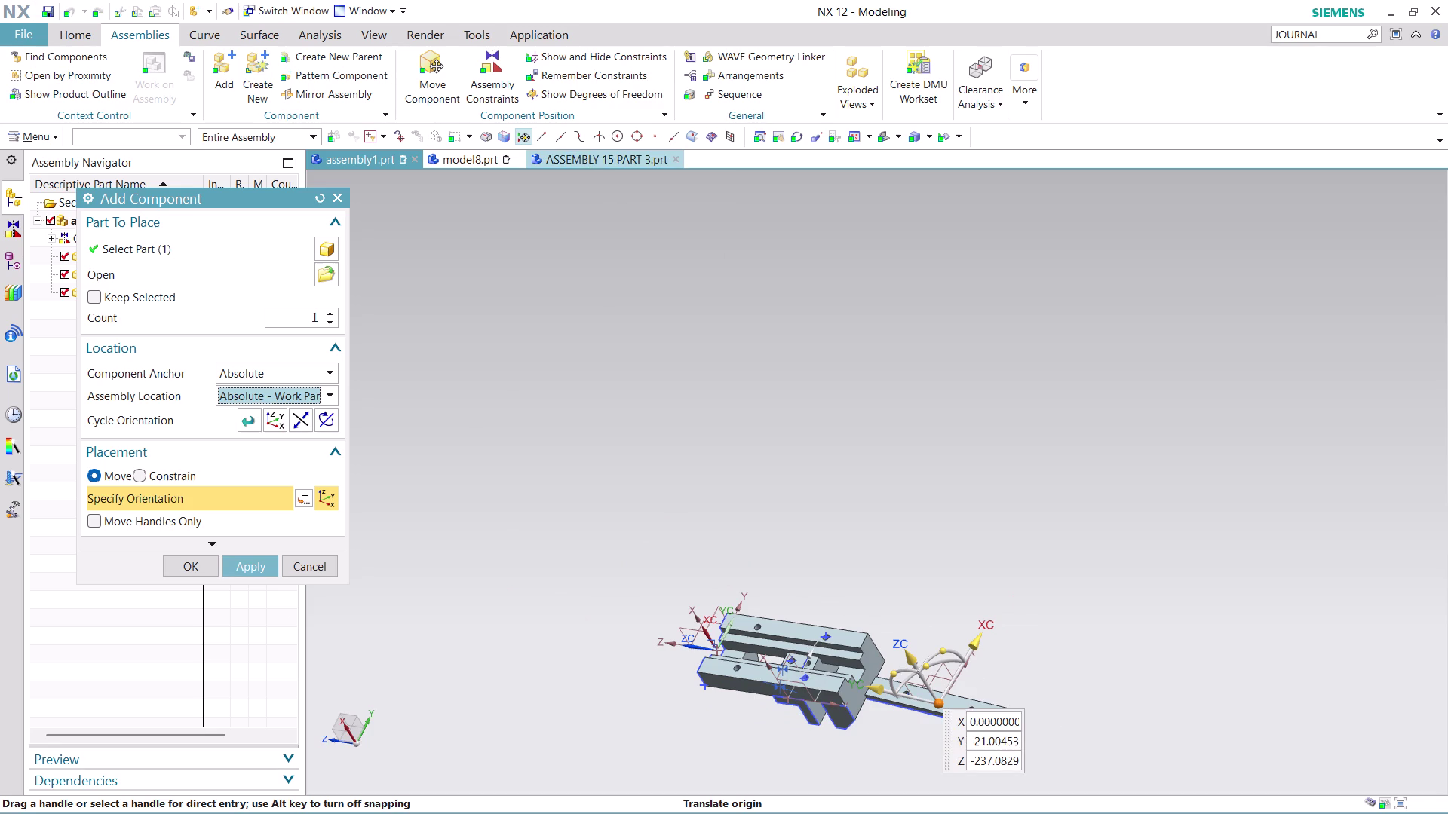
click(173, 570)
scroll(up, 3)
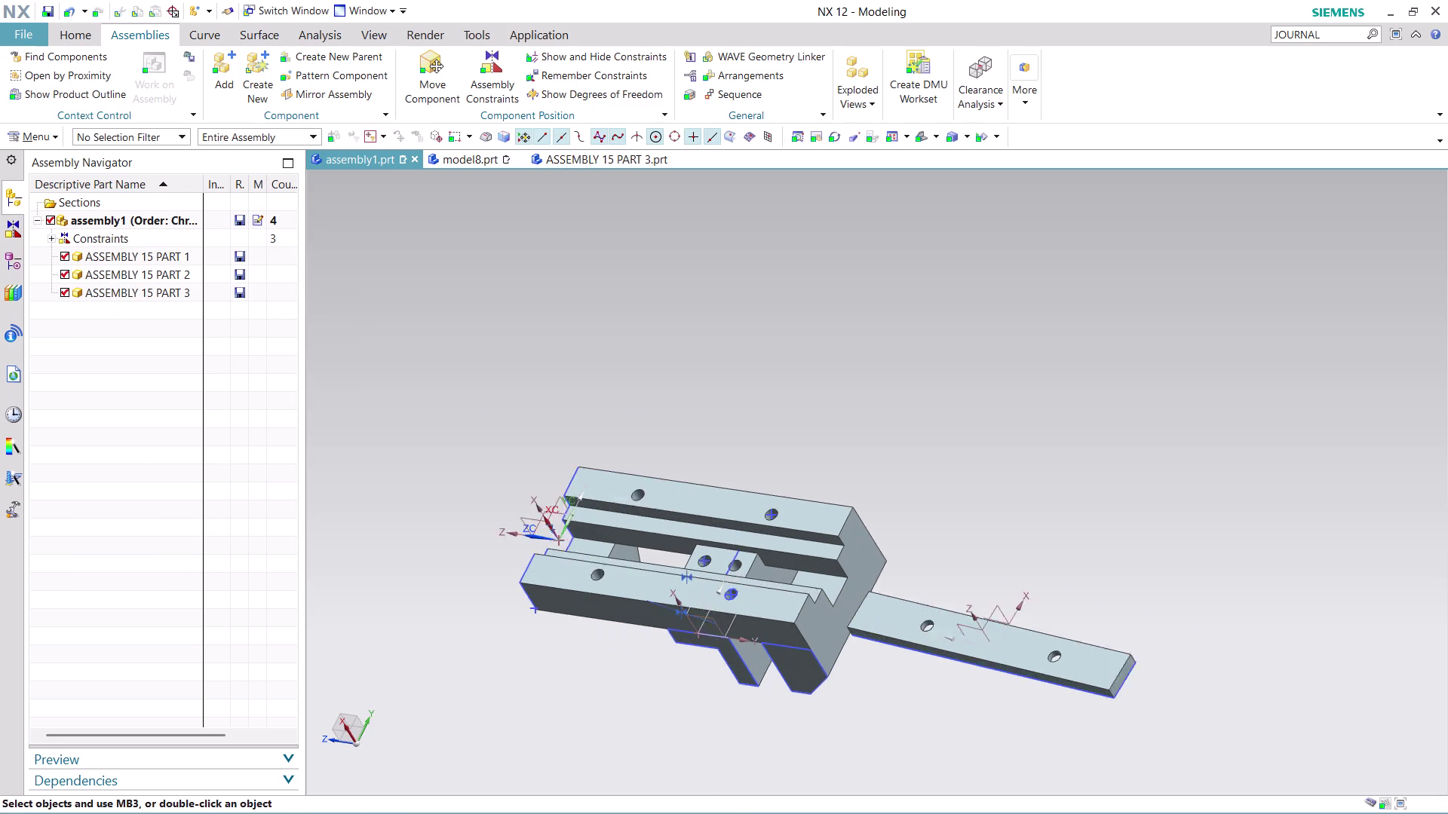
scroll(up, 3)
click(598, 162)
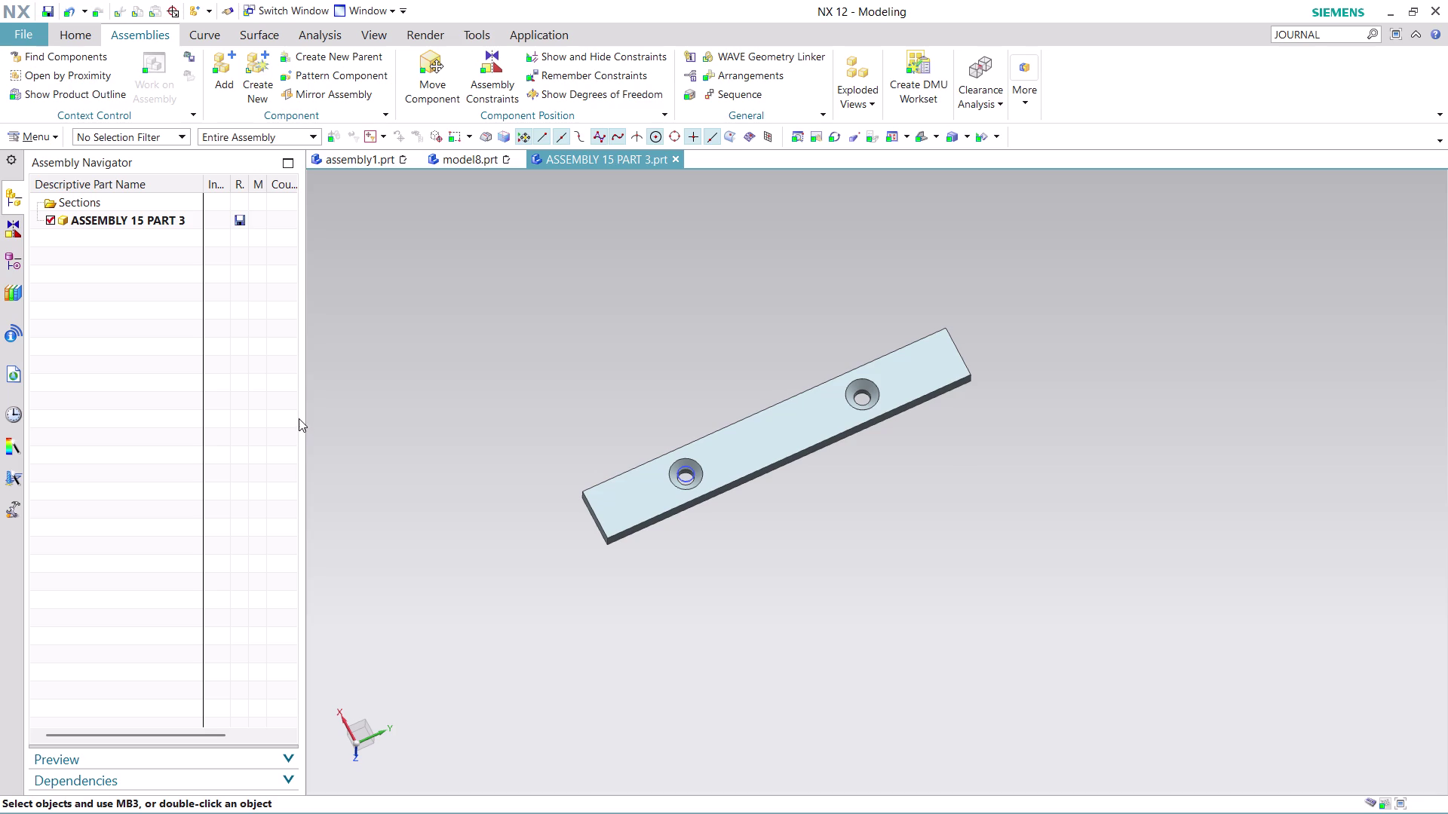
drag(303, 424, 42, 426)
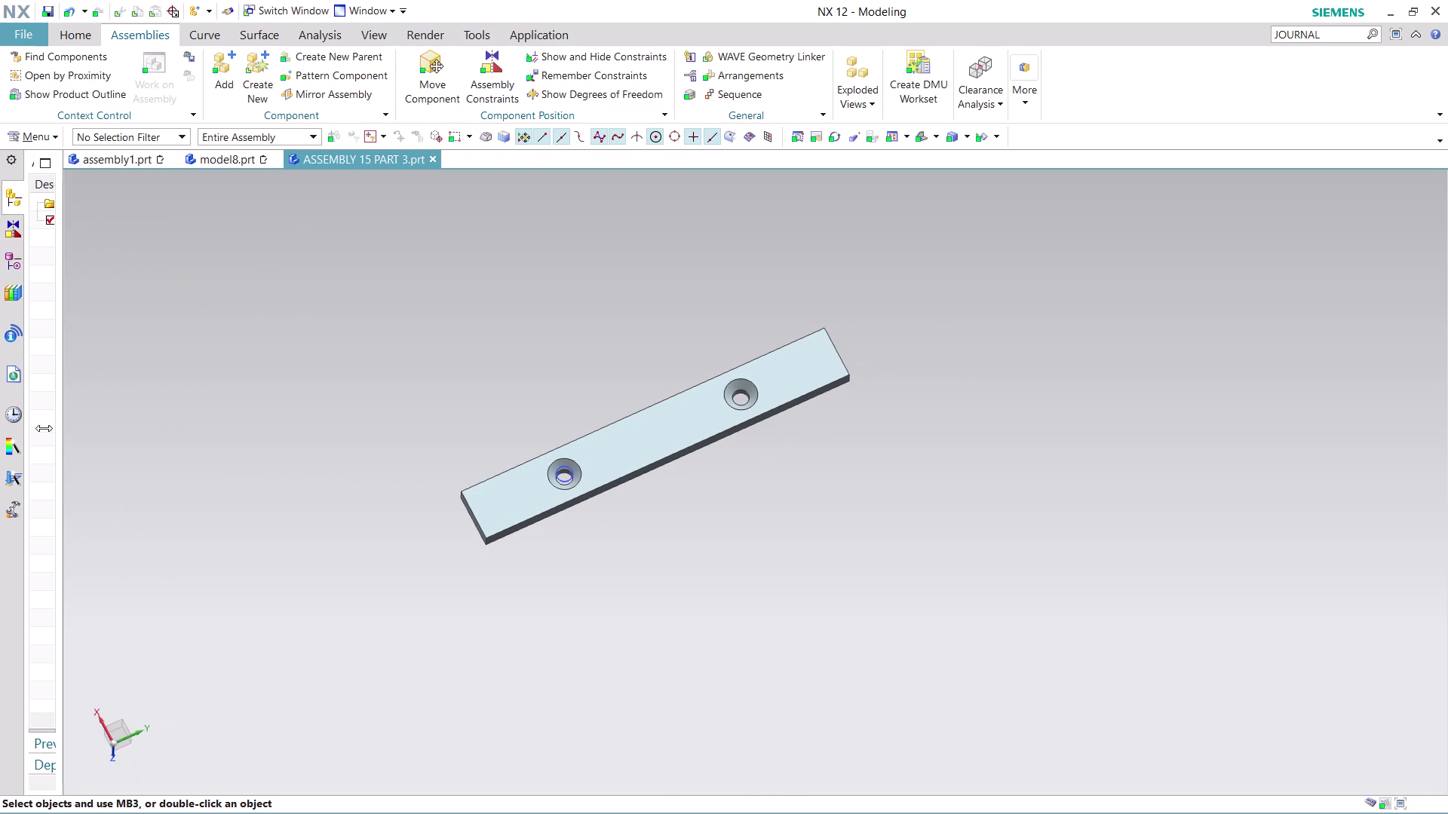
drag(42, 426, 66, 444)
click(391, 160)
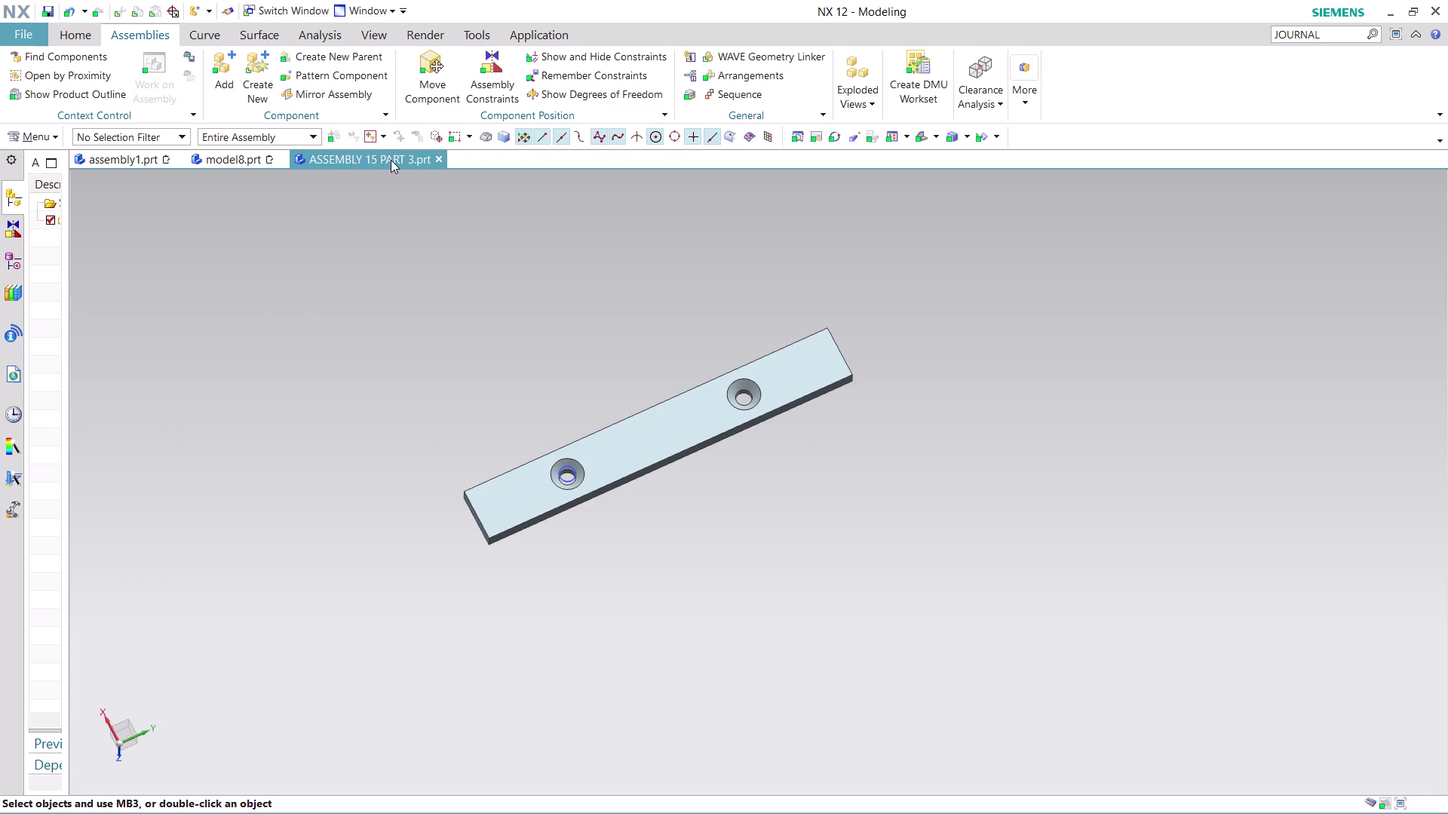
click(391, 160)
drag(66, 304, 178, 386)
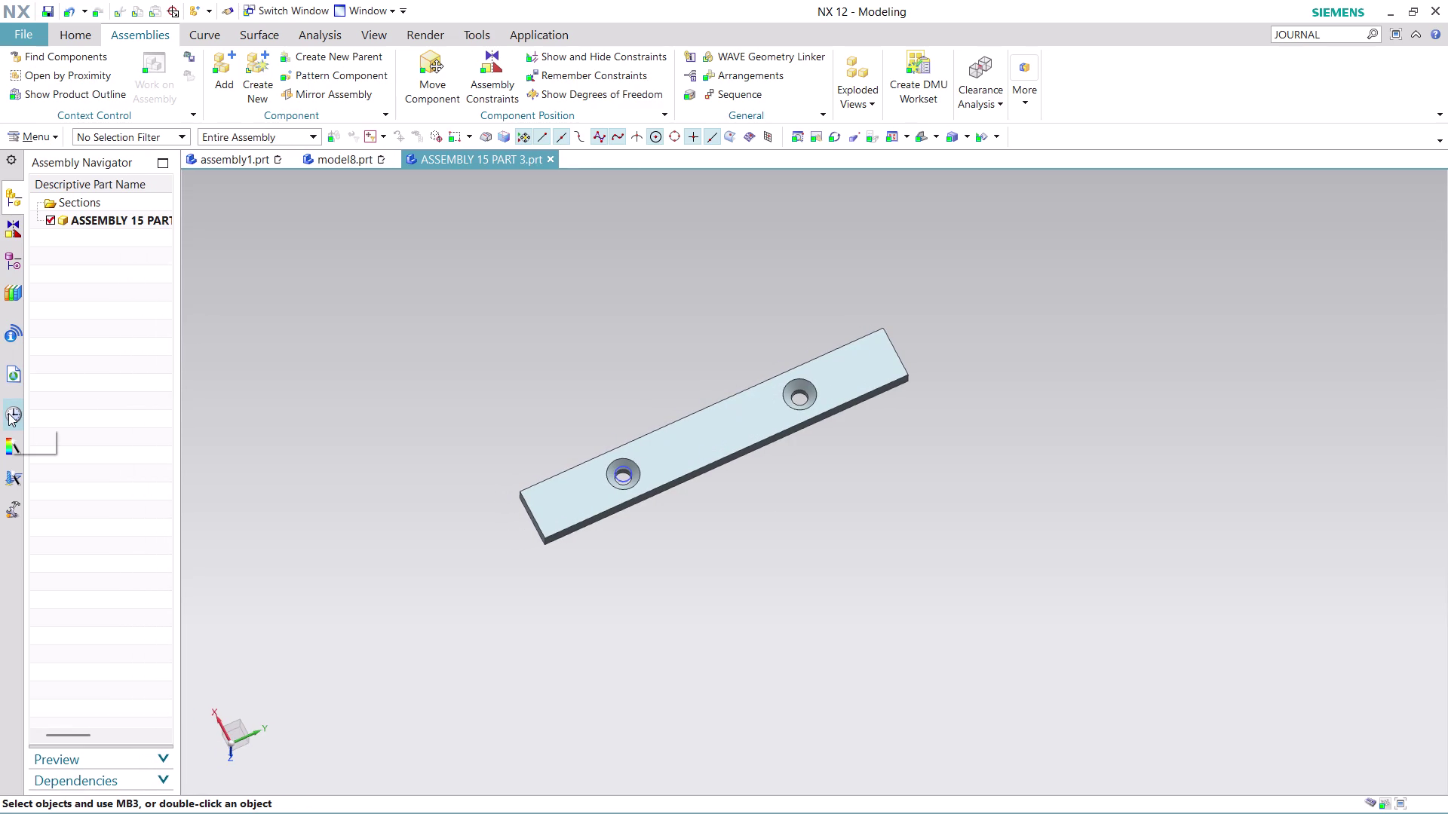
click(8, 414)
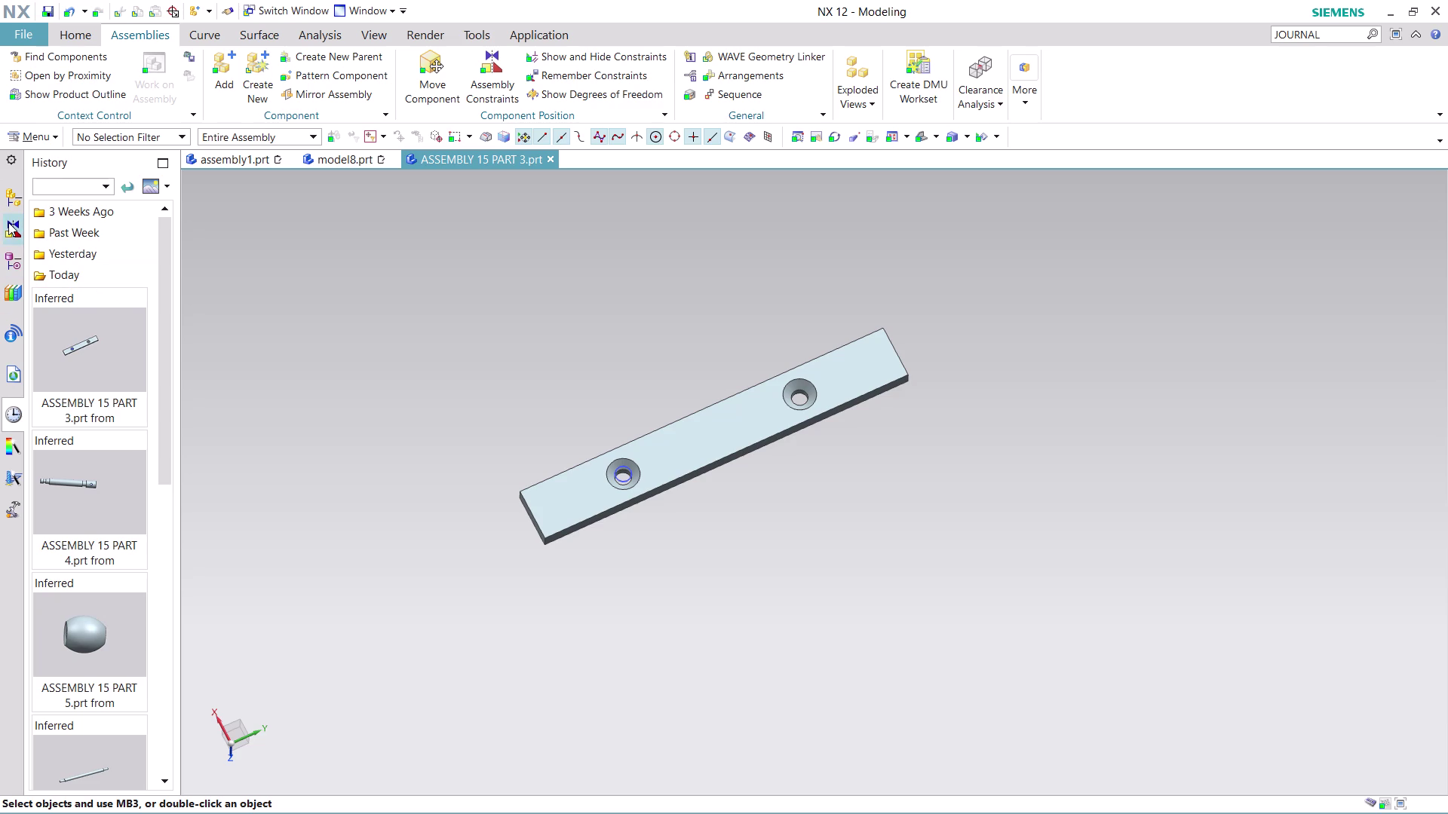
click(16, 259)
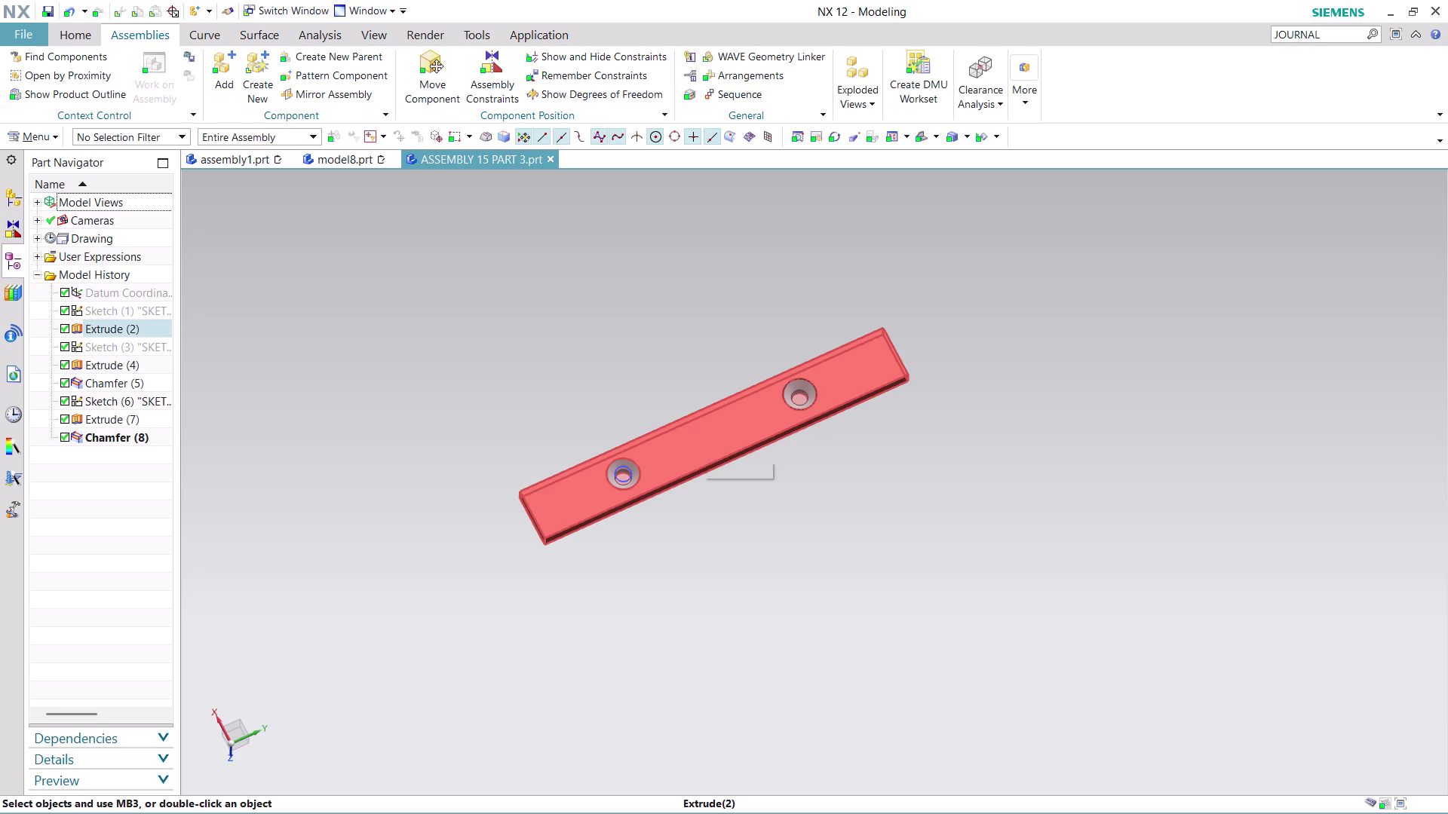
click(105, 314)
right_click(105, 313)
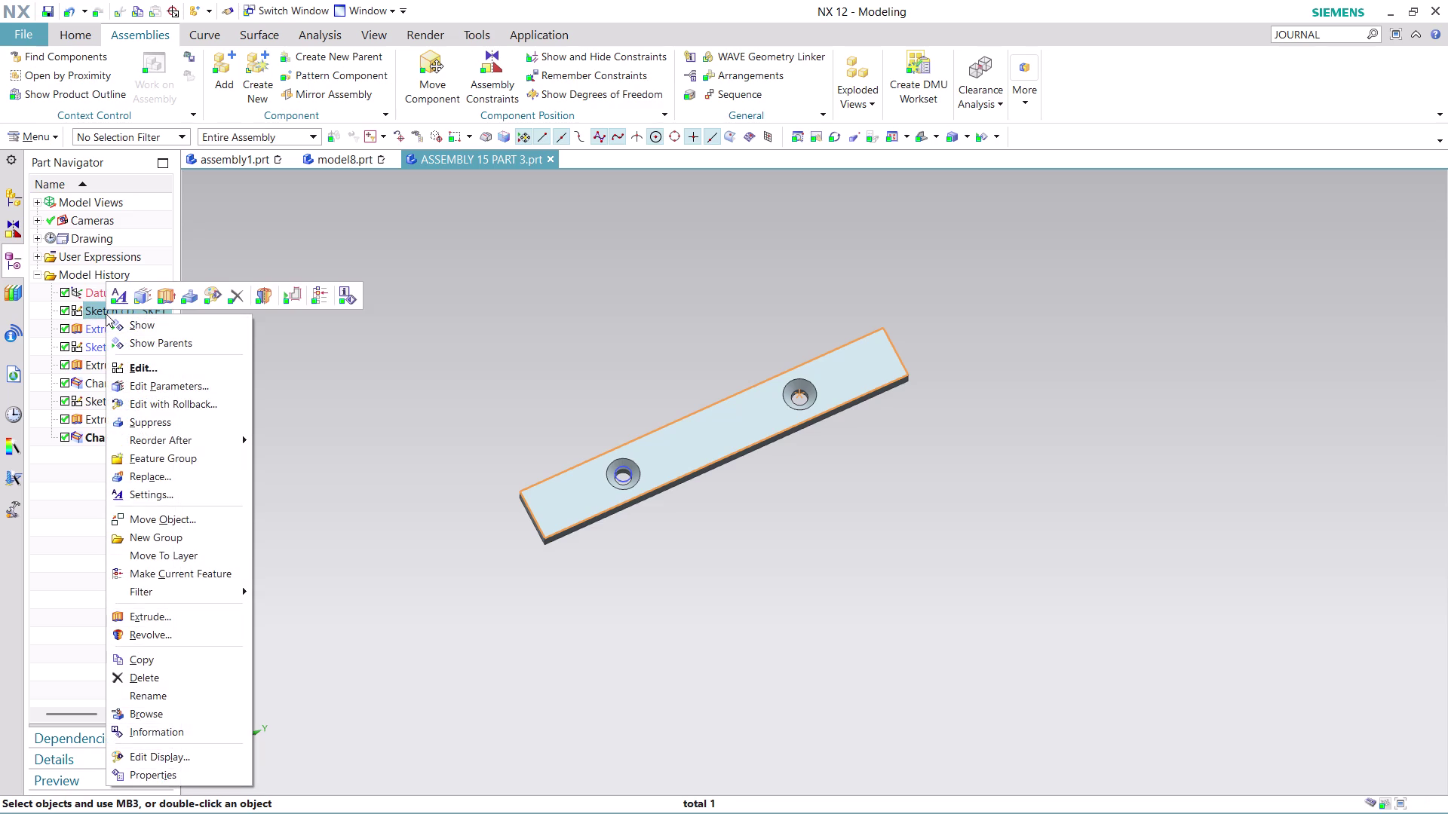
click(196, 403)
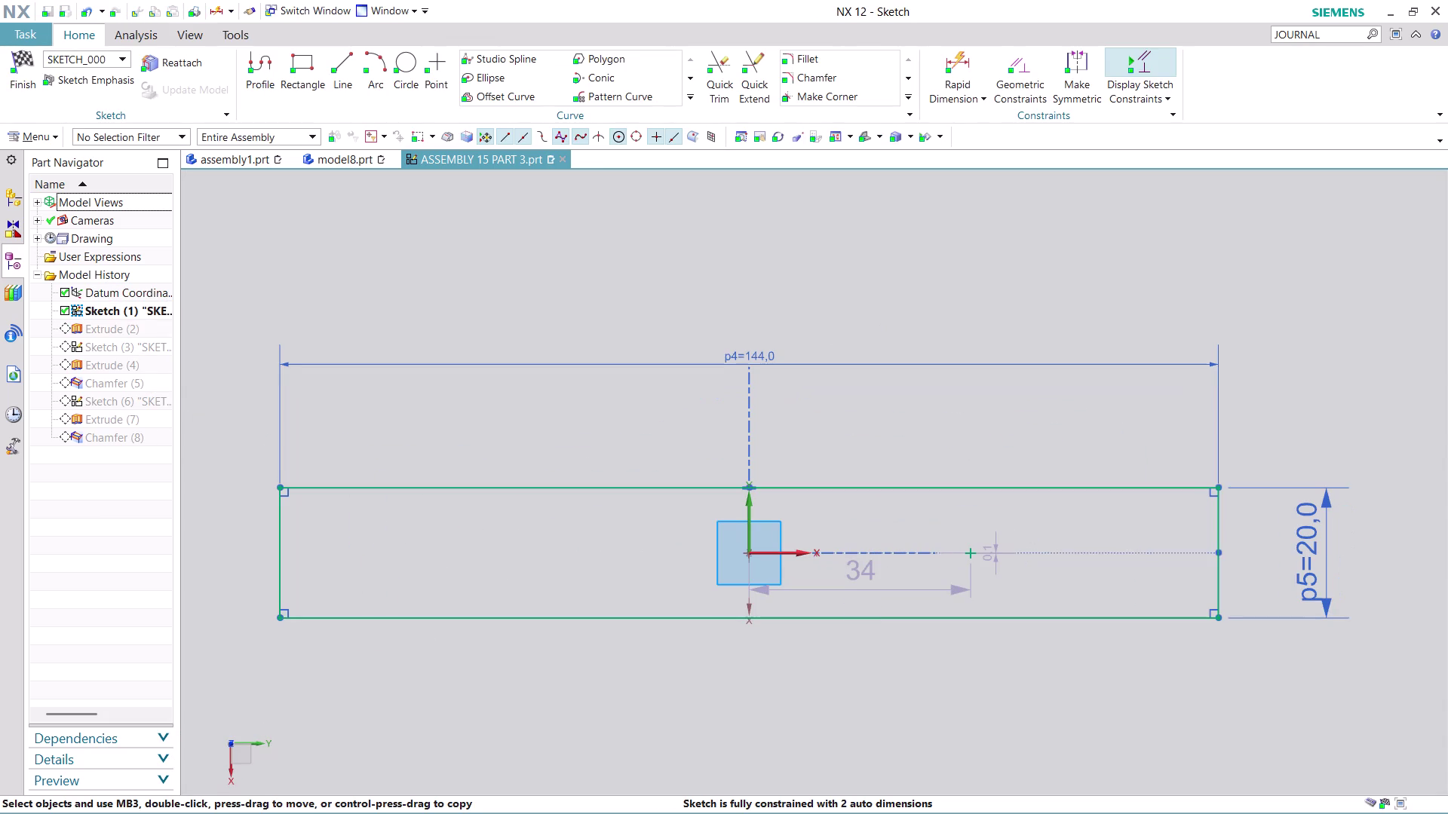
click(14, 82)
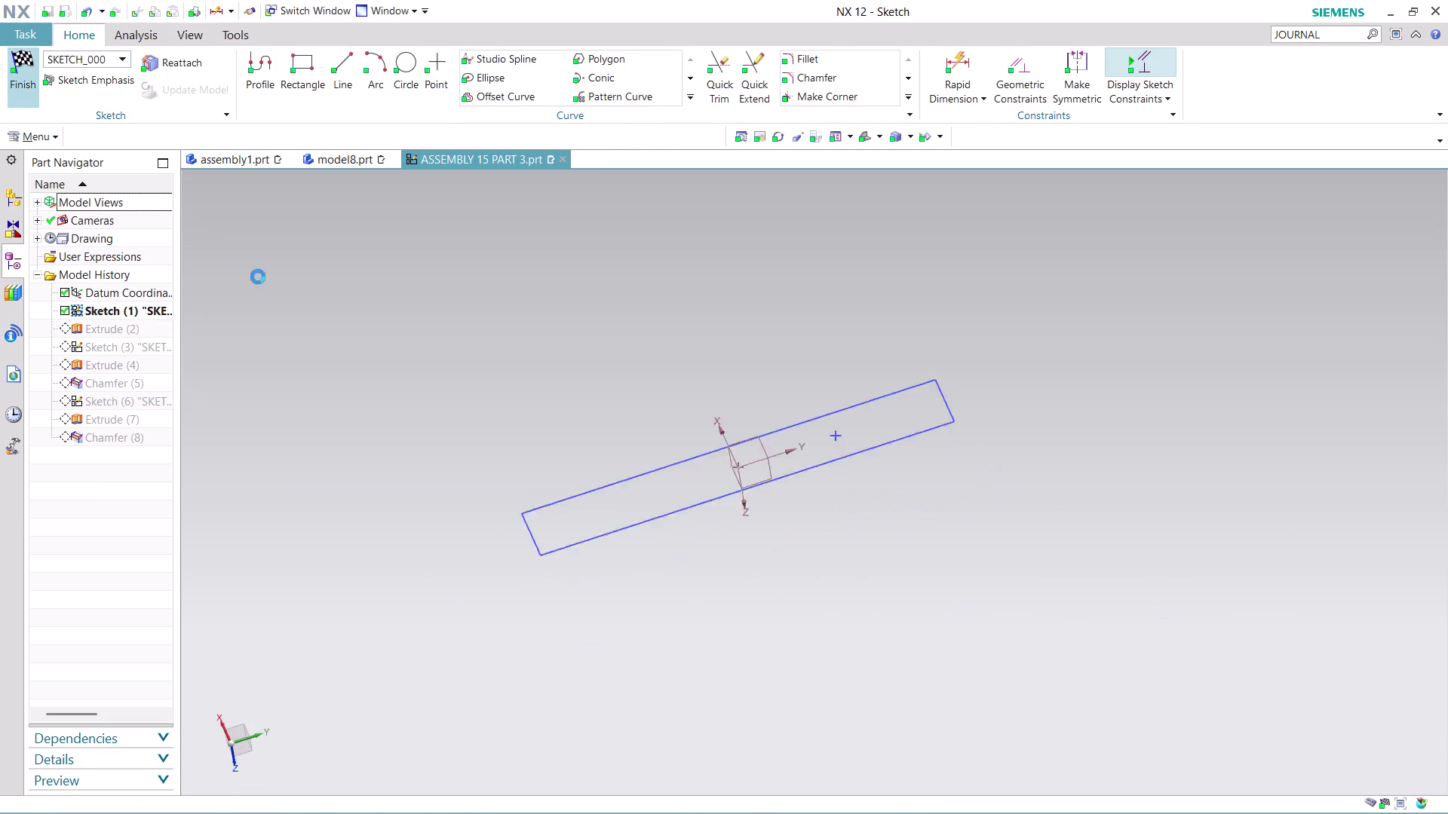
click(264, 168)
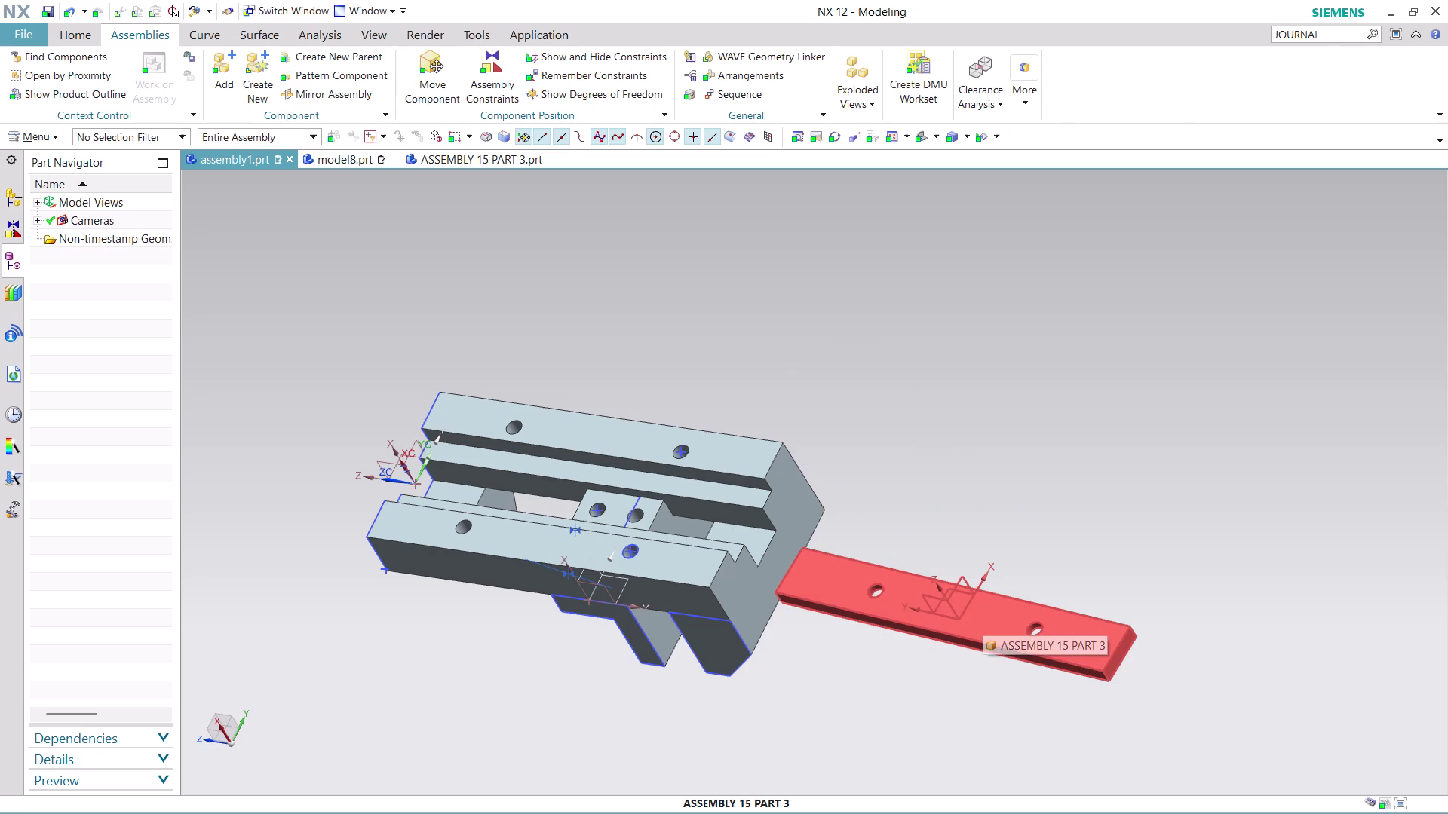
Select the countersunk plate for moving and drag it with dynamic handles over the vise body.
click(417, 59)
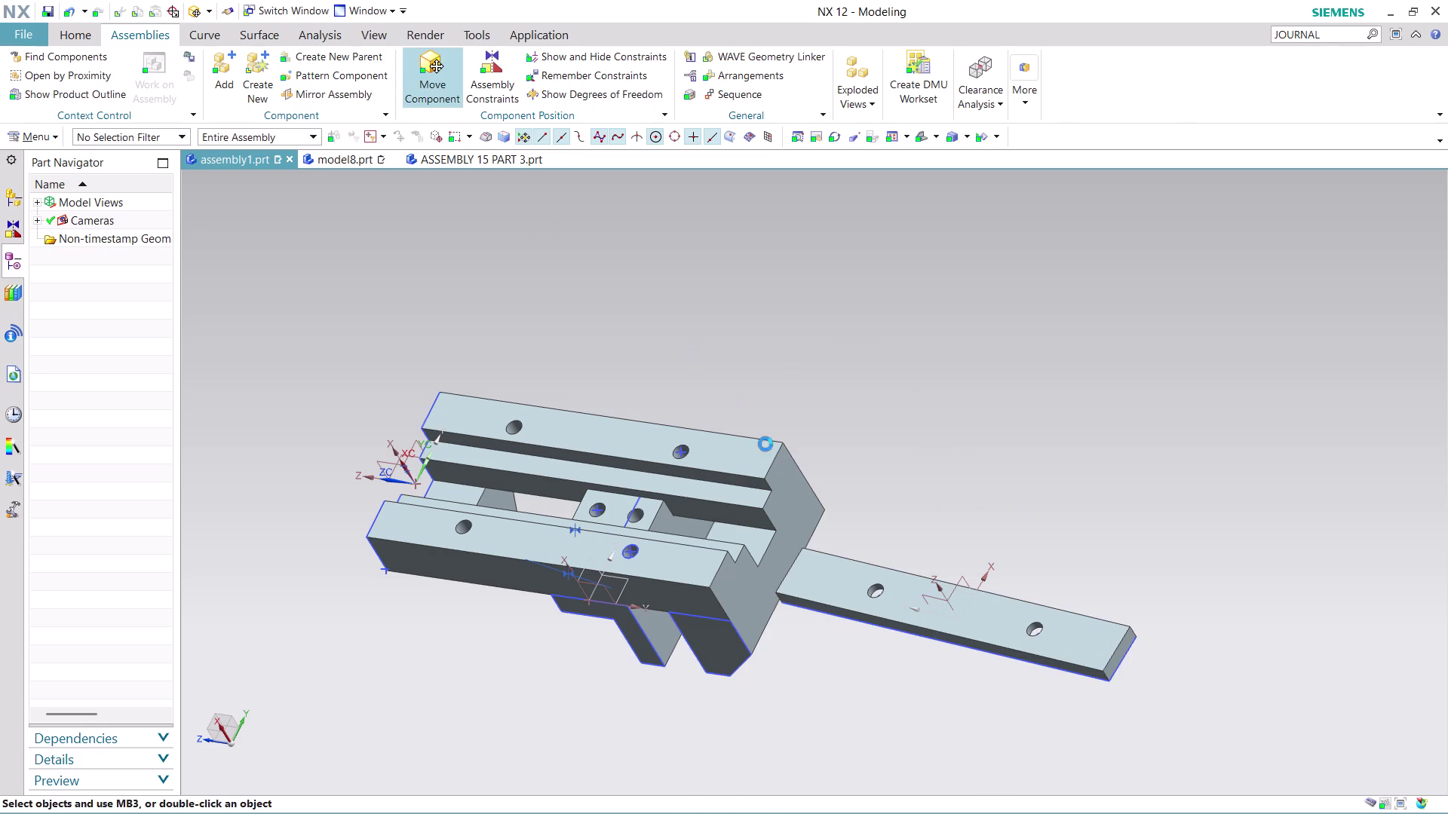
click(903, 595)
middle_drag(892, 674, 909, 626)
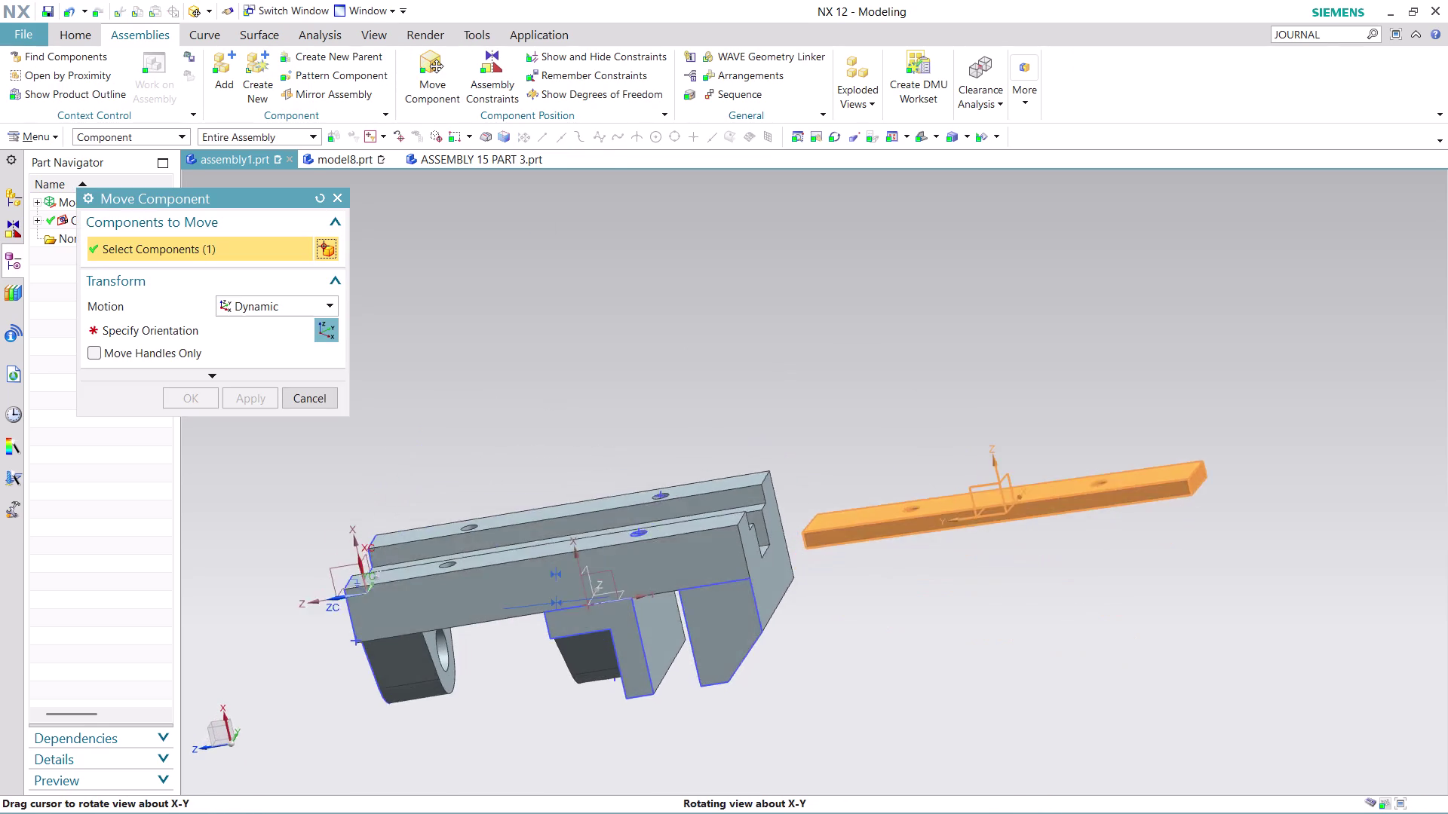
middle_drag(909, 626, 911, 607)
click(327, 329)
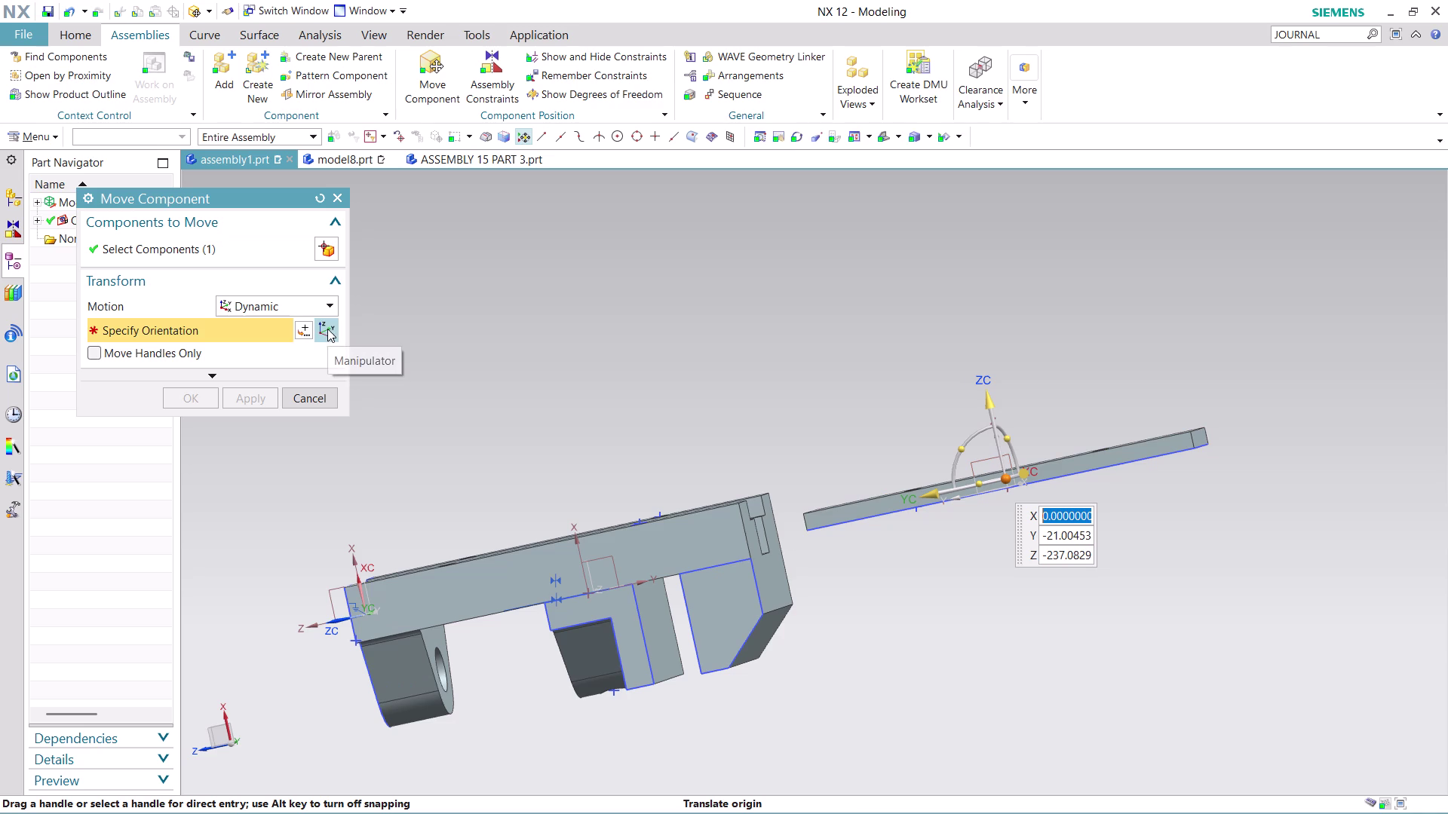
drag(993, 400, 964, 326)
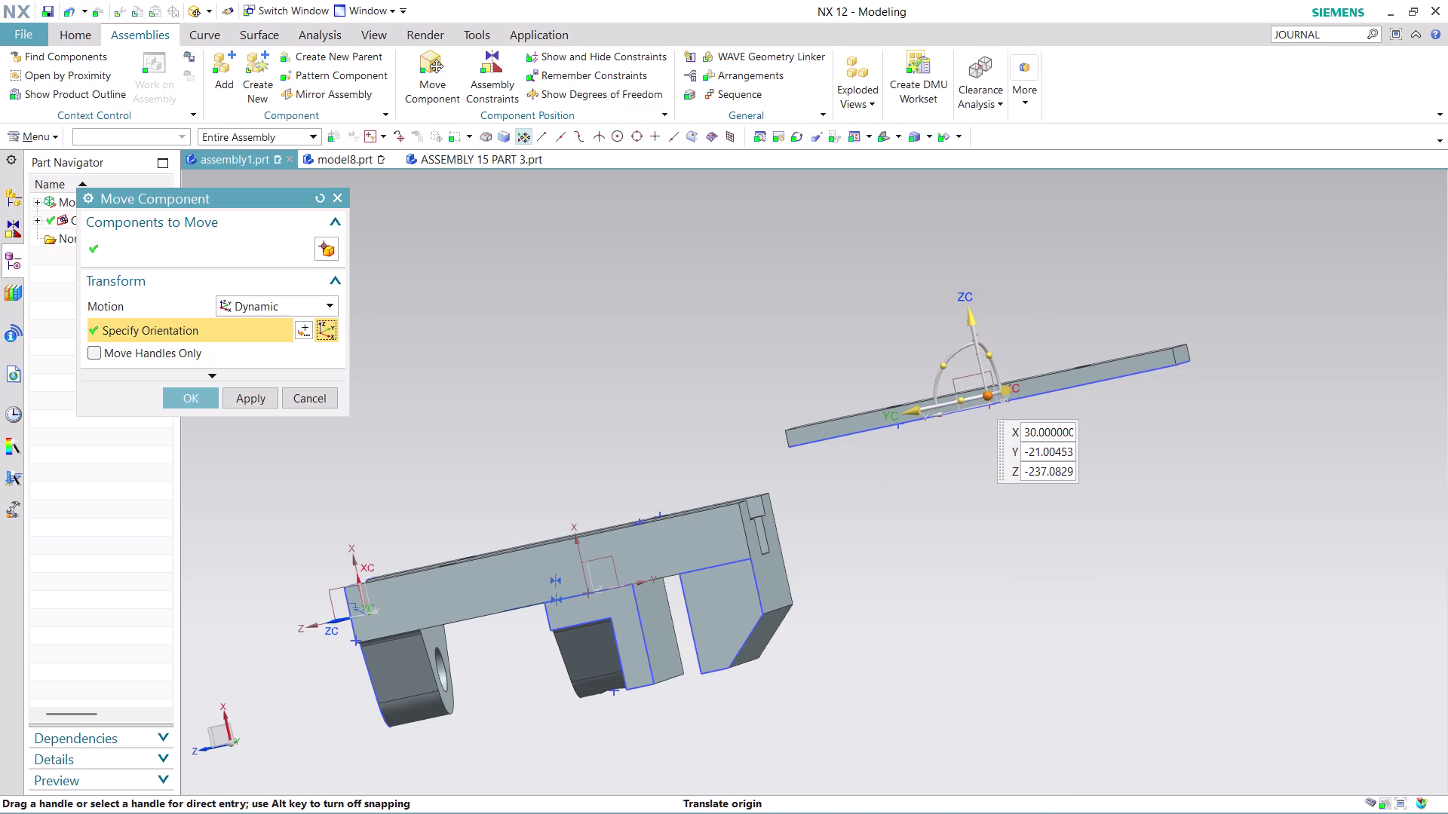
middle_drag(956, 445, 977, 511)
drag(940, 520, 817, 520)
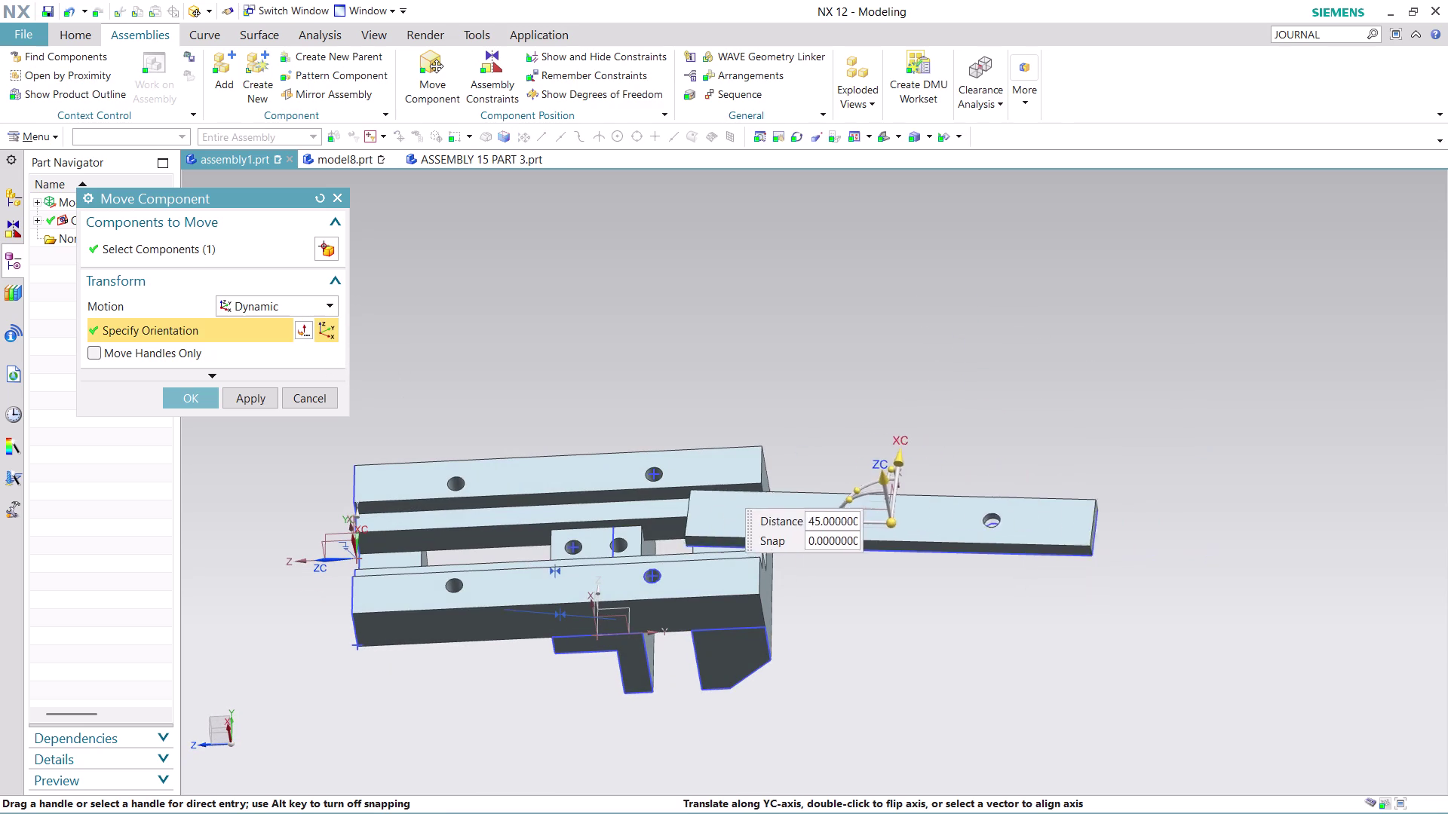
drag(817, 520, 583, 502)
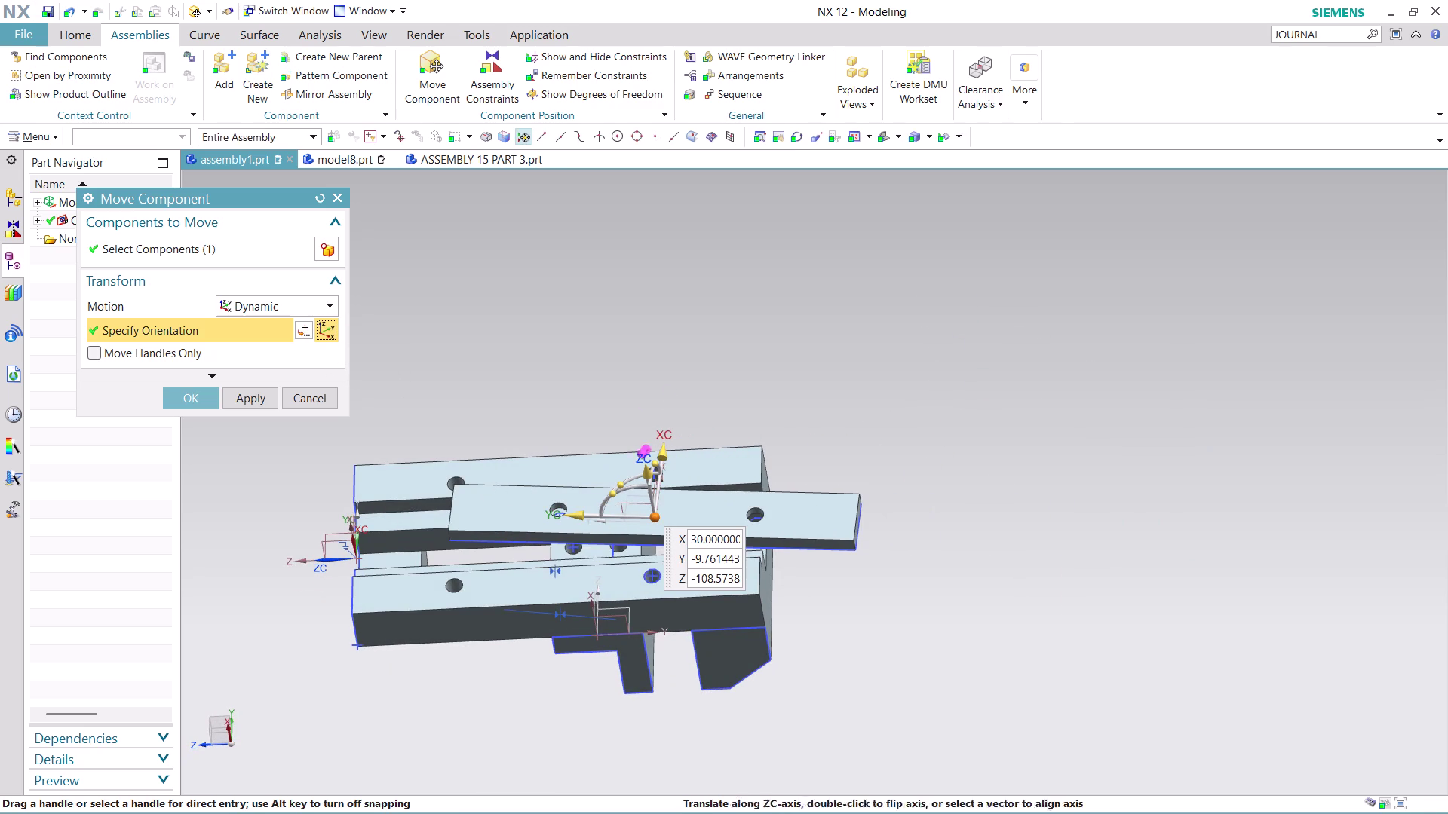
middle_drag(717, 424, 627, 409)
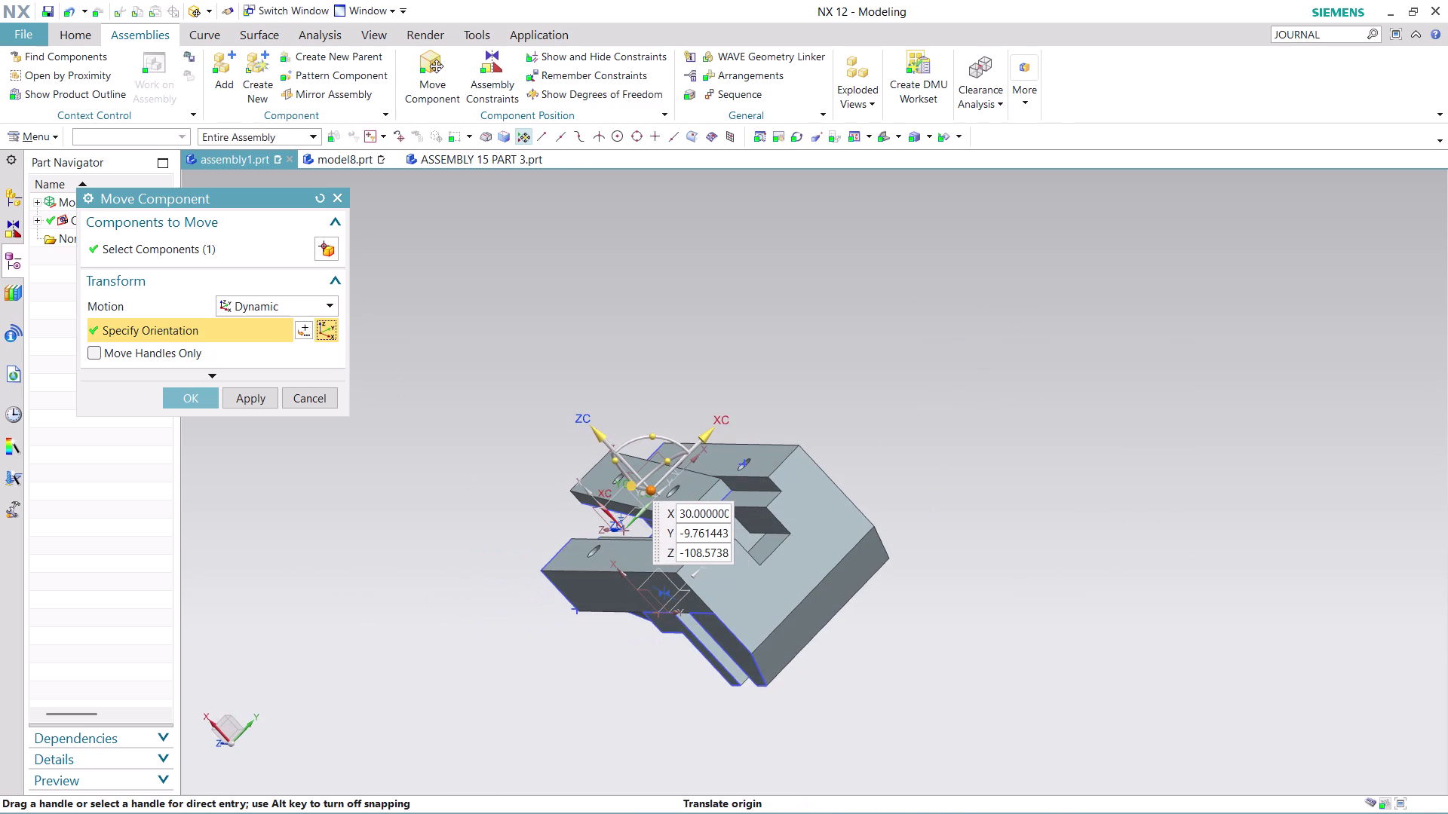
Lower the flipped plate onto the body top, line up its holes, and confirm the move.
drag(644, 438, 659, 537)
middle_drag(884, 477, 999, 486)
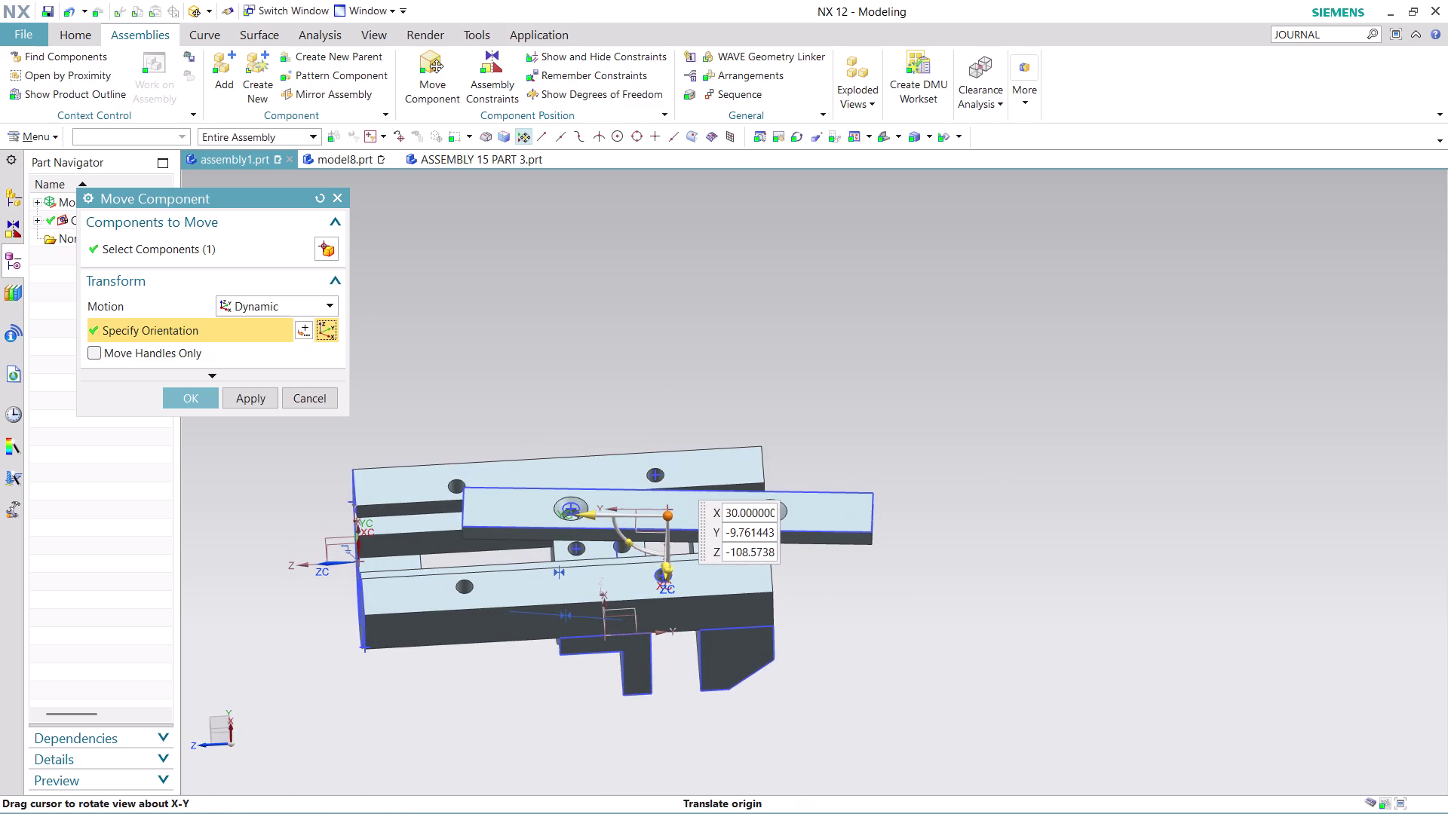
drag(586, 508, 433, 522)
middle_drag(912, 473, 987, 475)
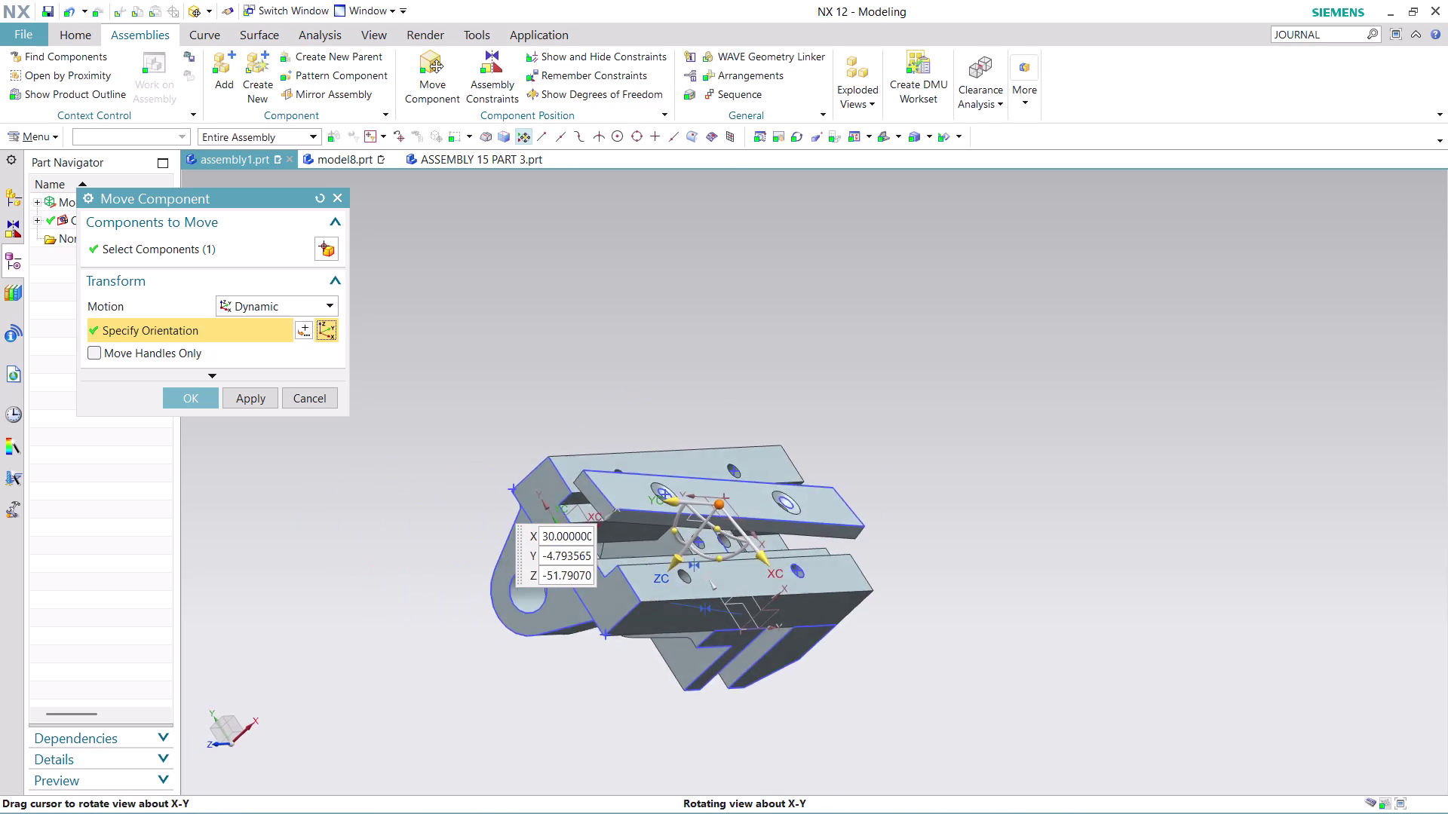
middle_drag(987, 475, 986, 452)
scroll(up, 3)
drag(641, 393, 646, 399)
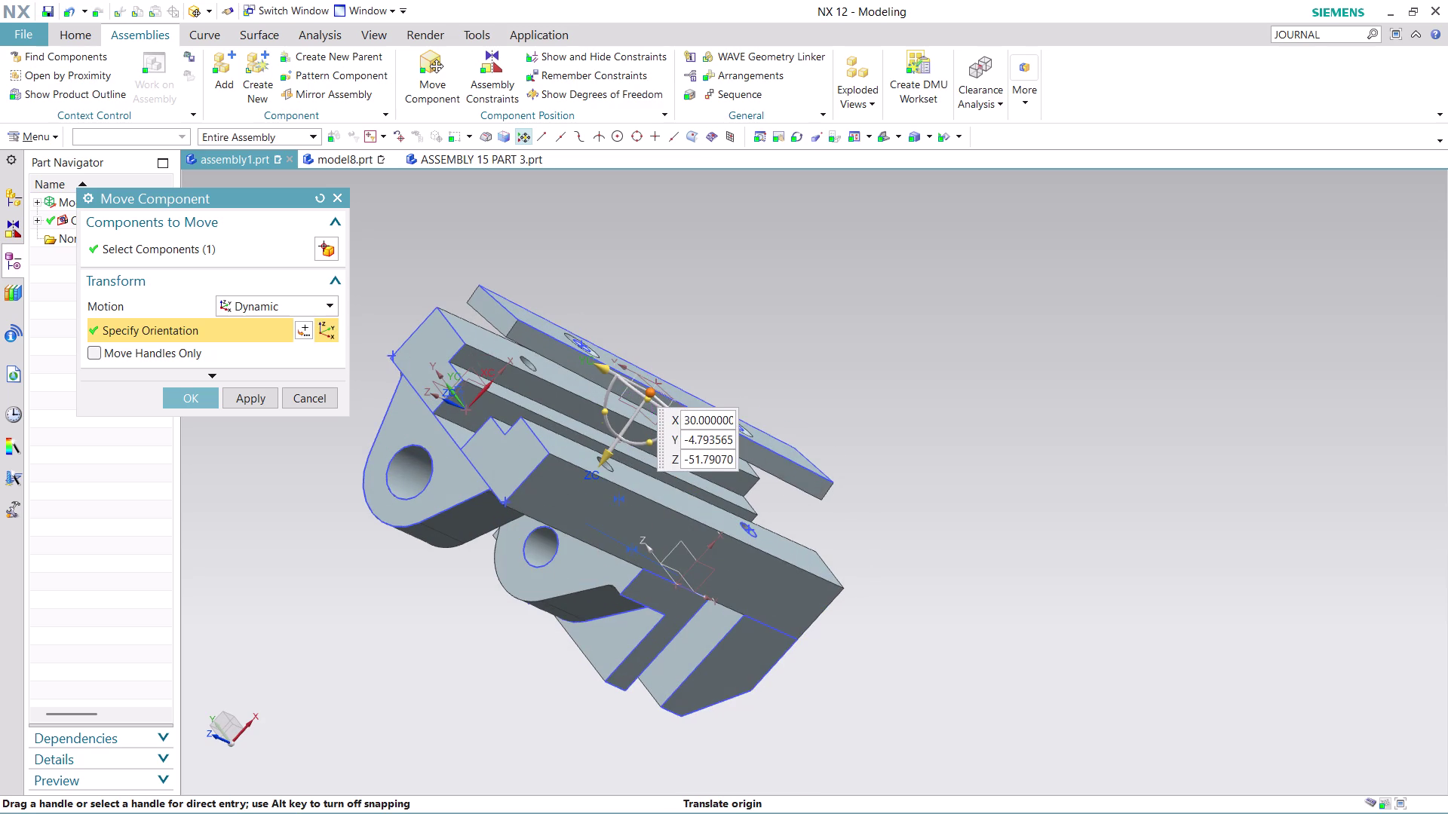
drag(646, 398, 660, 413)
middle_drag(822, 369, 782, 409)
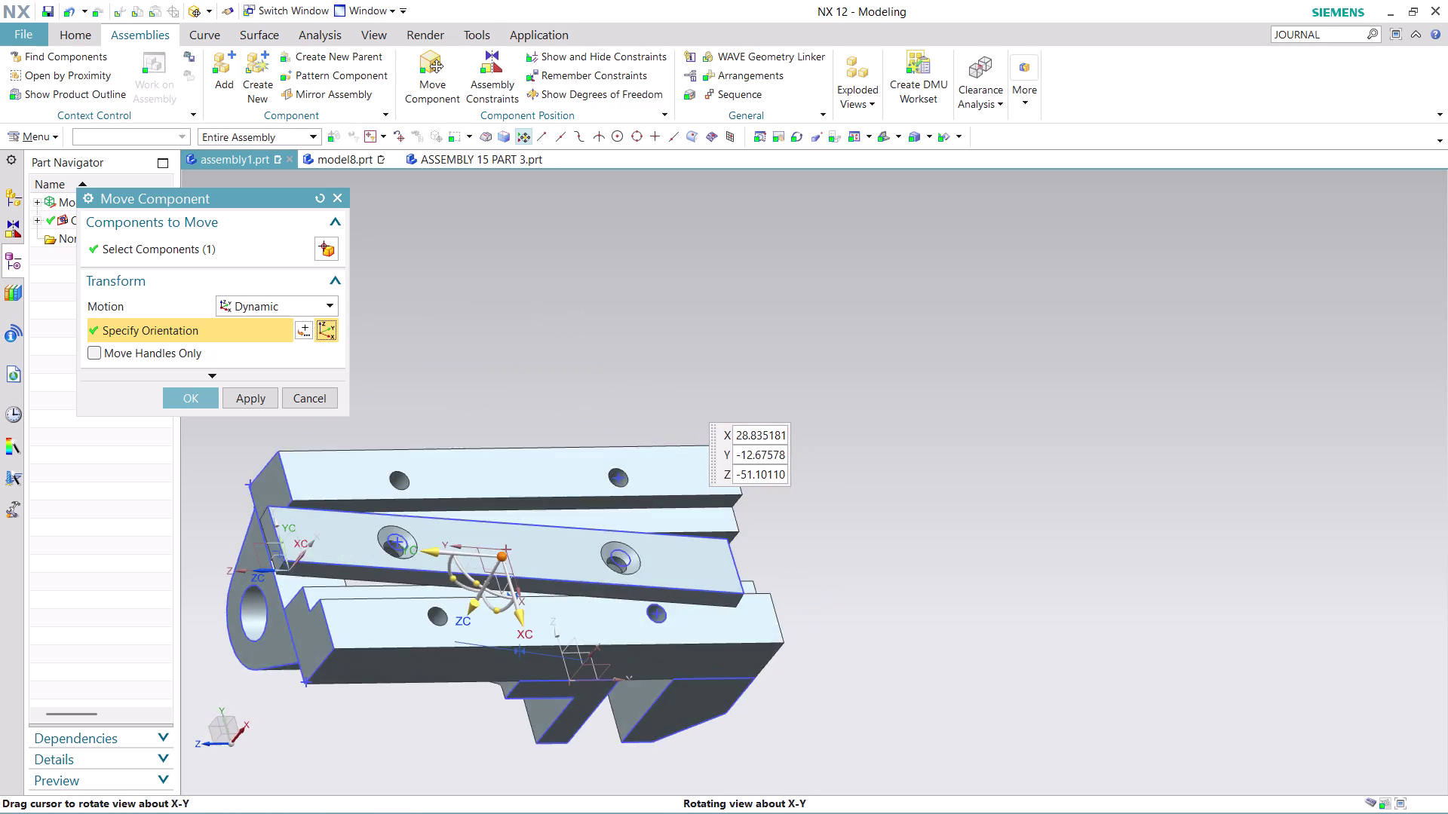
middle_drag(782, 409, 763, 392)
scroll(down, 3)
scroll(up, 3)
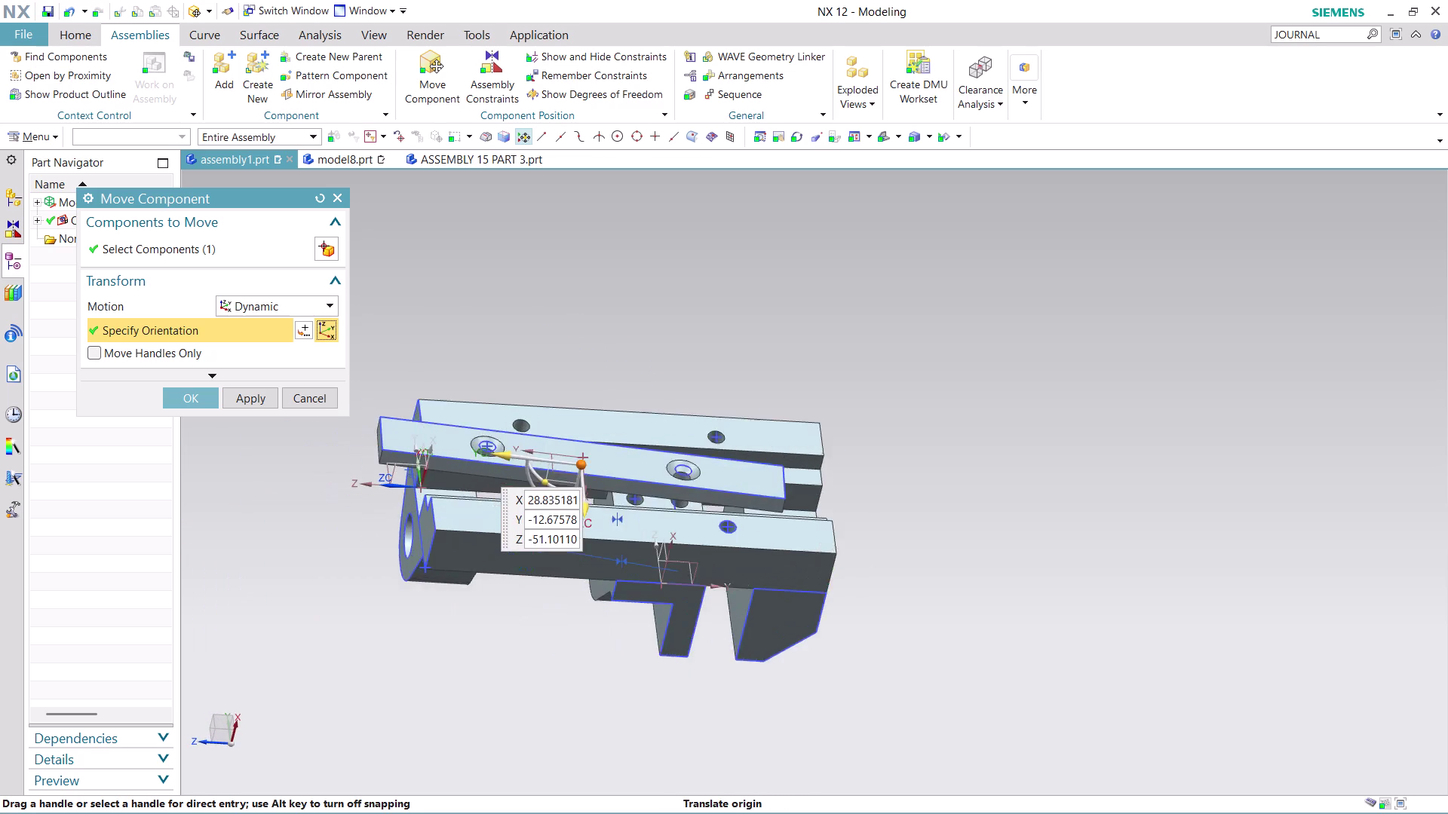
scroll(up, 3)
click(608, 477)
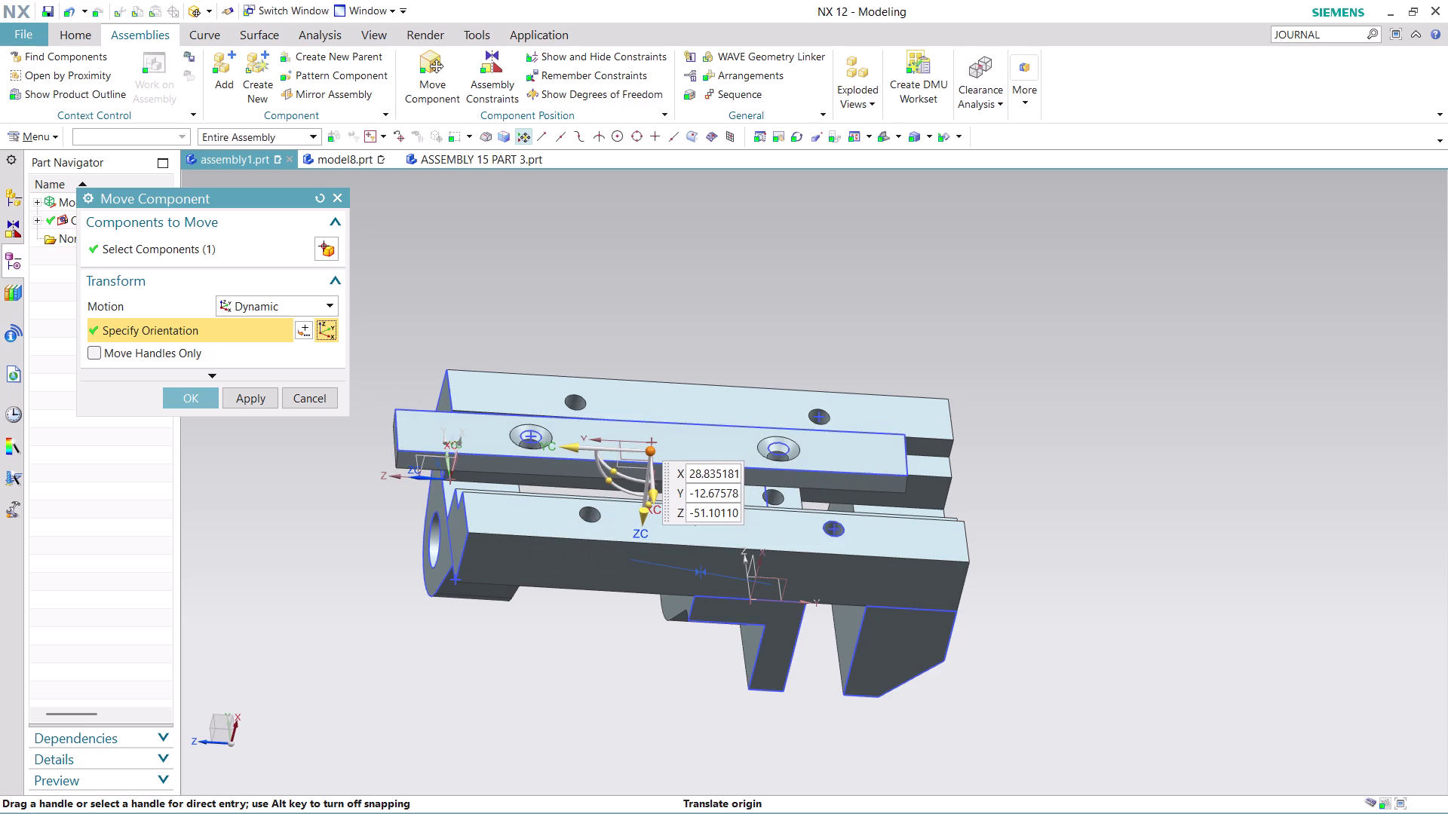
middle_drag(590, 623, 569, 543)
click(193, 401)
scroll(up, 3)
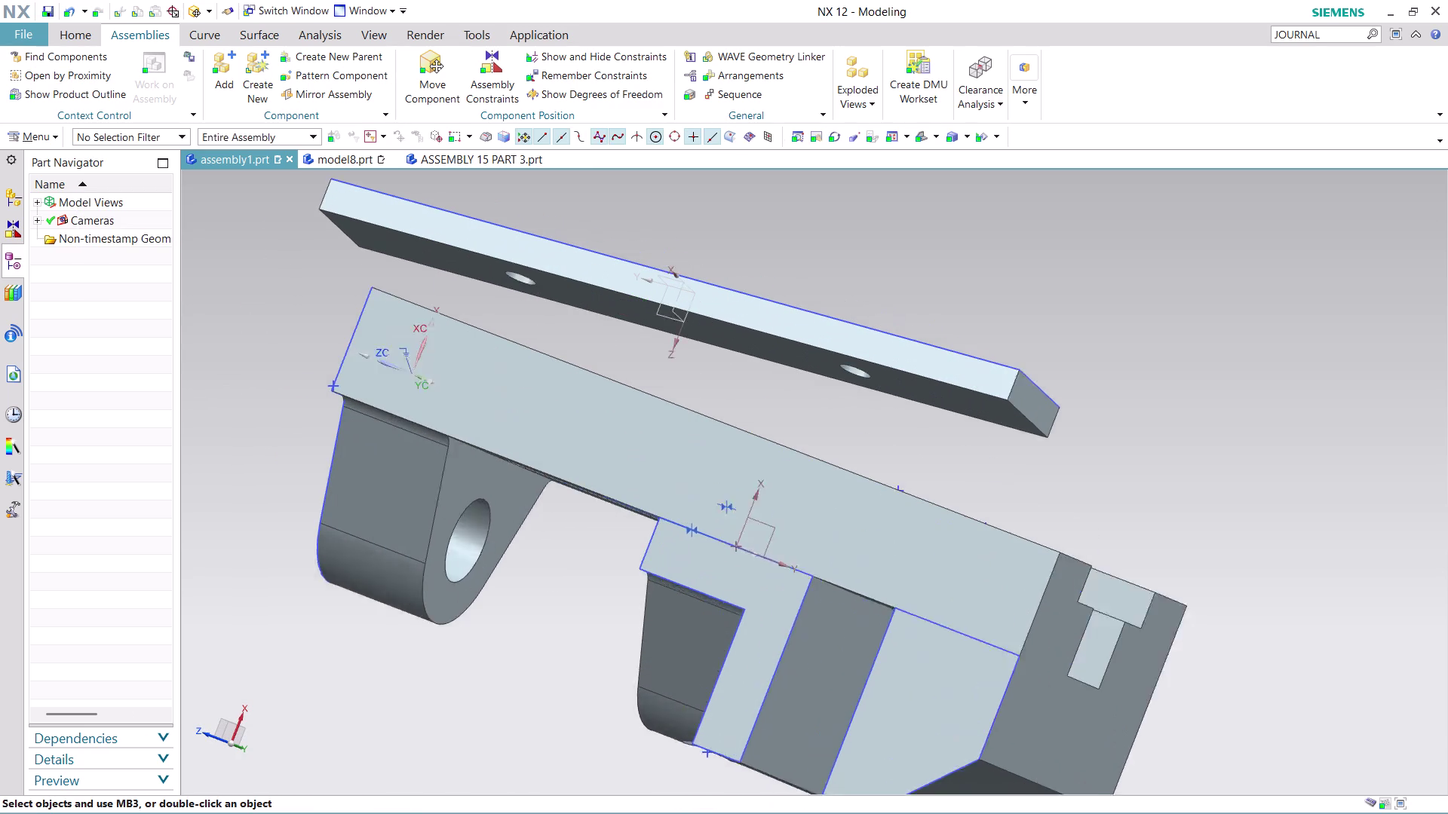
scroll(up, 3)
Add a Concentric constraint between the plate's countersunk hole edge and the matching body-top hole.
click(500, 92)
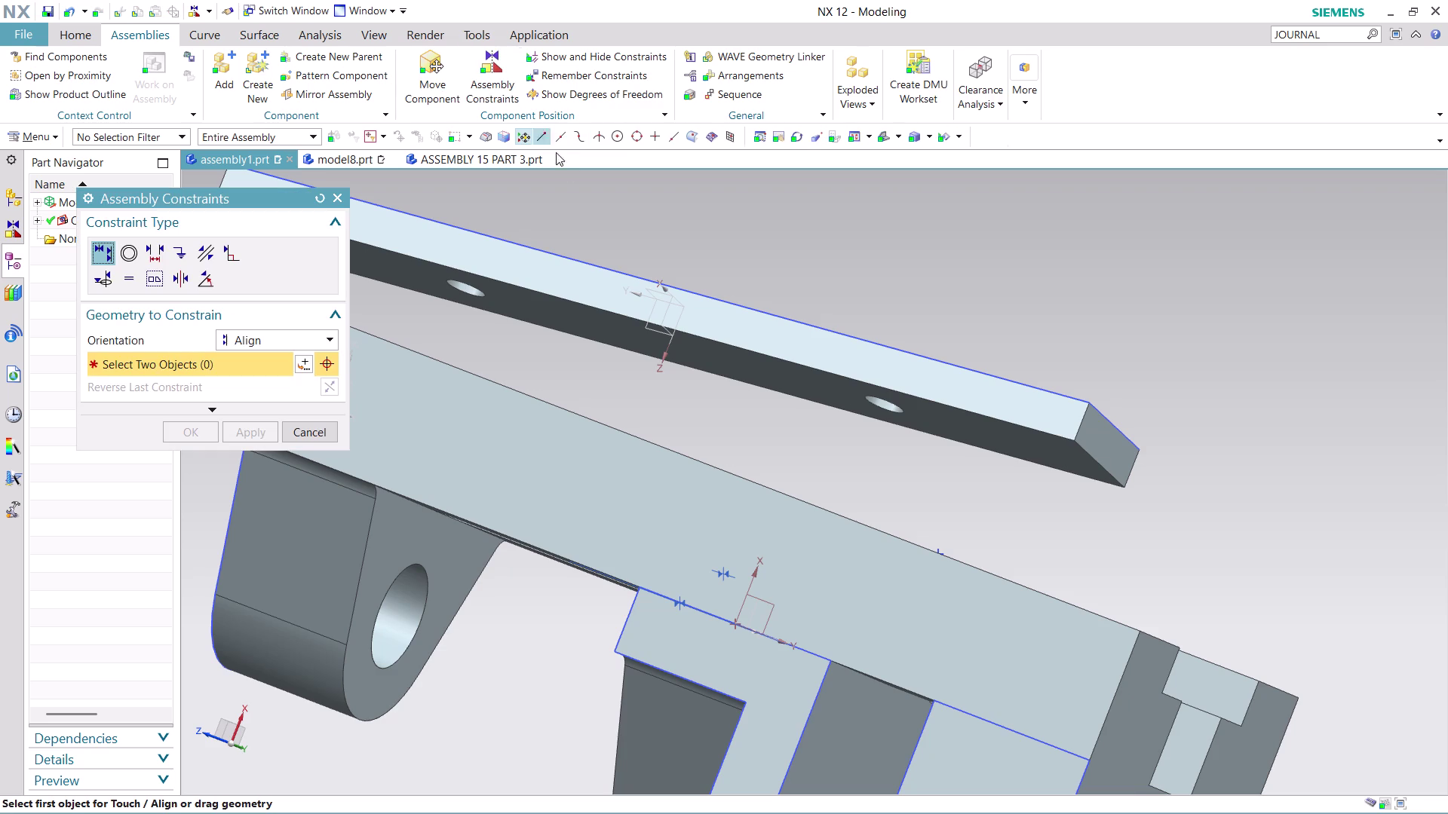
click(123, 249)
middle_drag(836, 285, 837, 262)
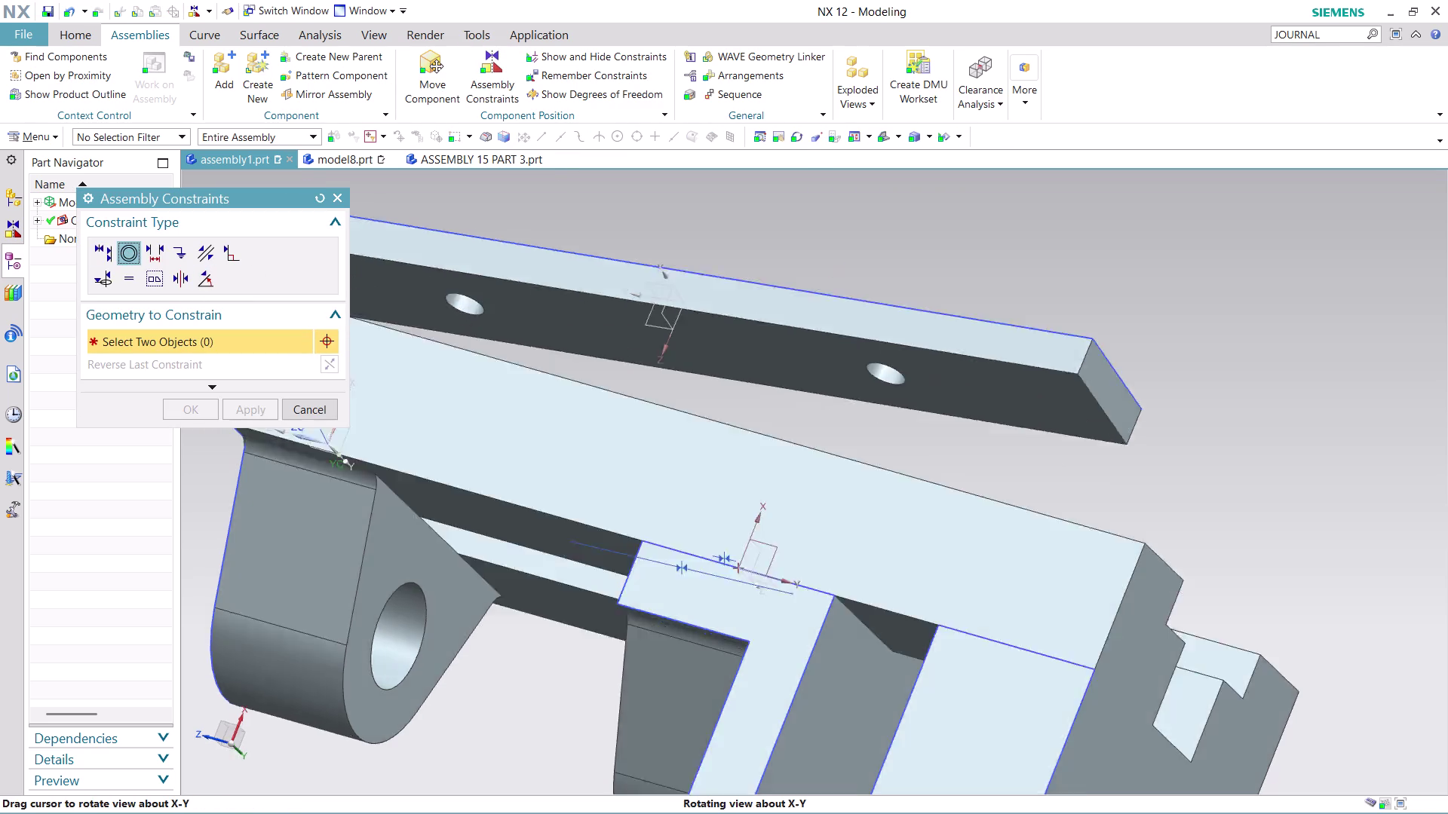
middle_drag(837, 261, 841, 232)
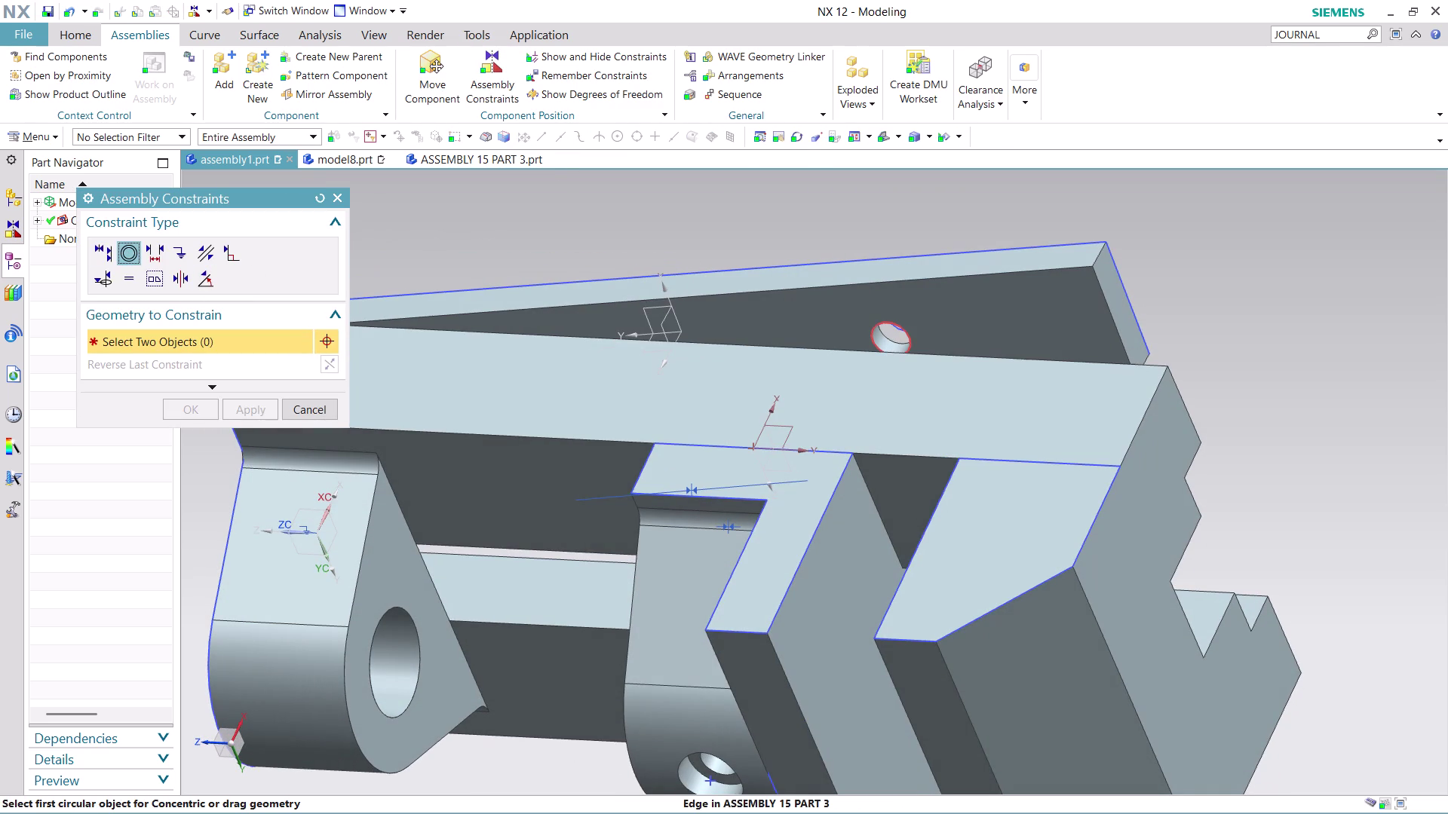
click(910, 339)
middle_drag(1164, 268, 1150, 296)
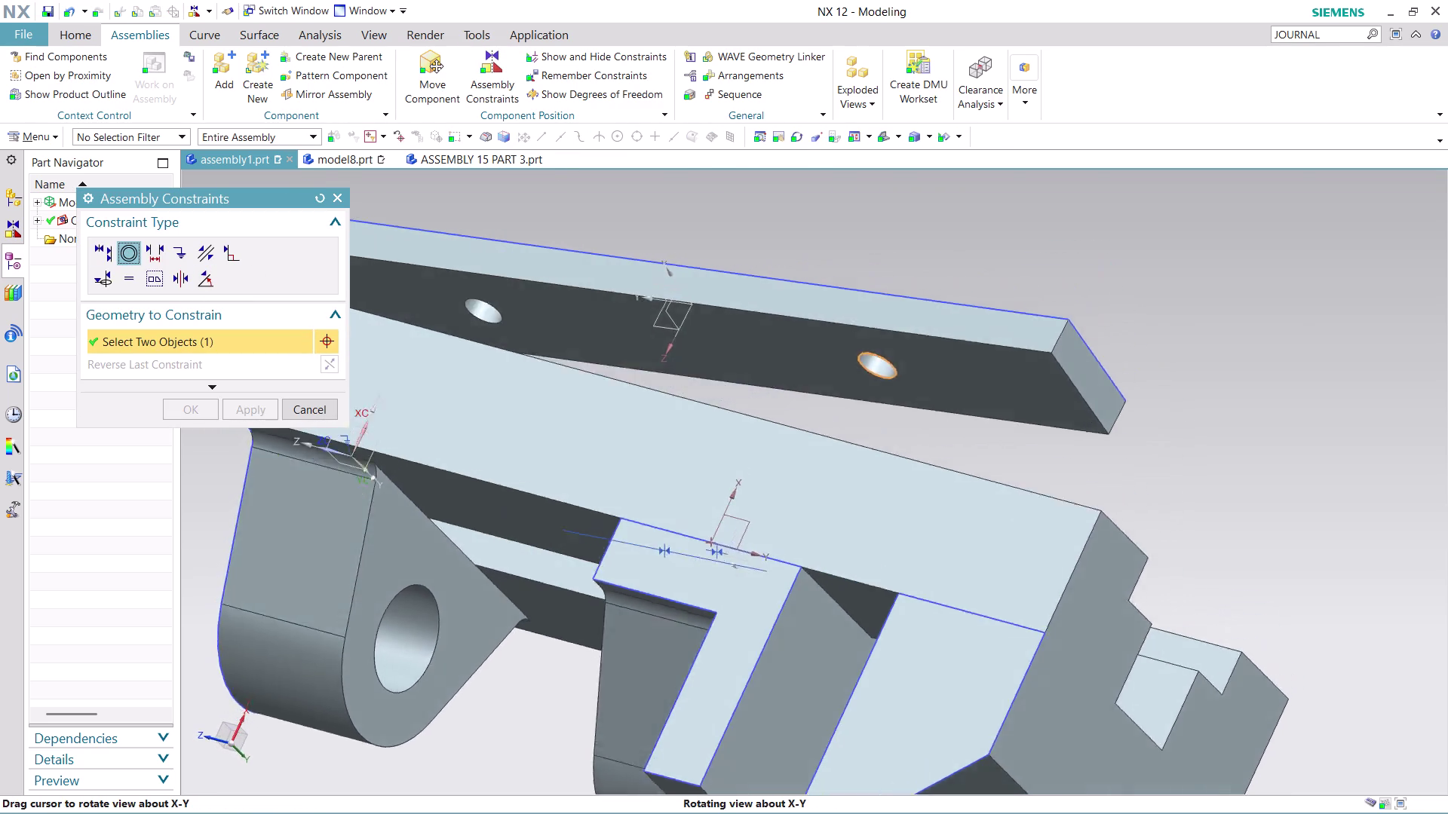
middle_drag(1150, 296, 1115, 335)
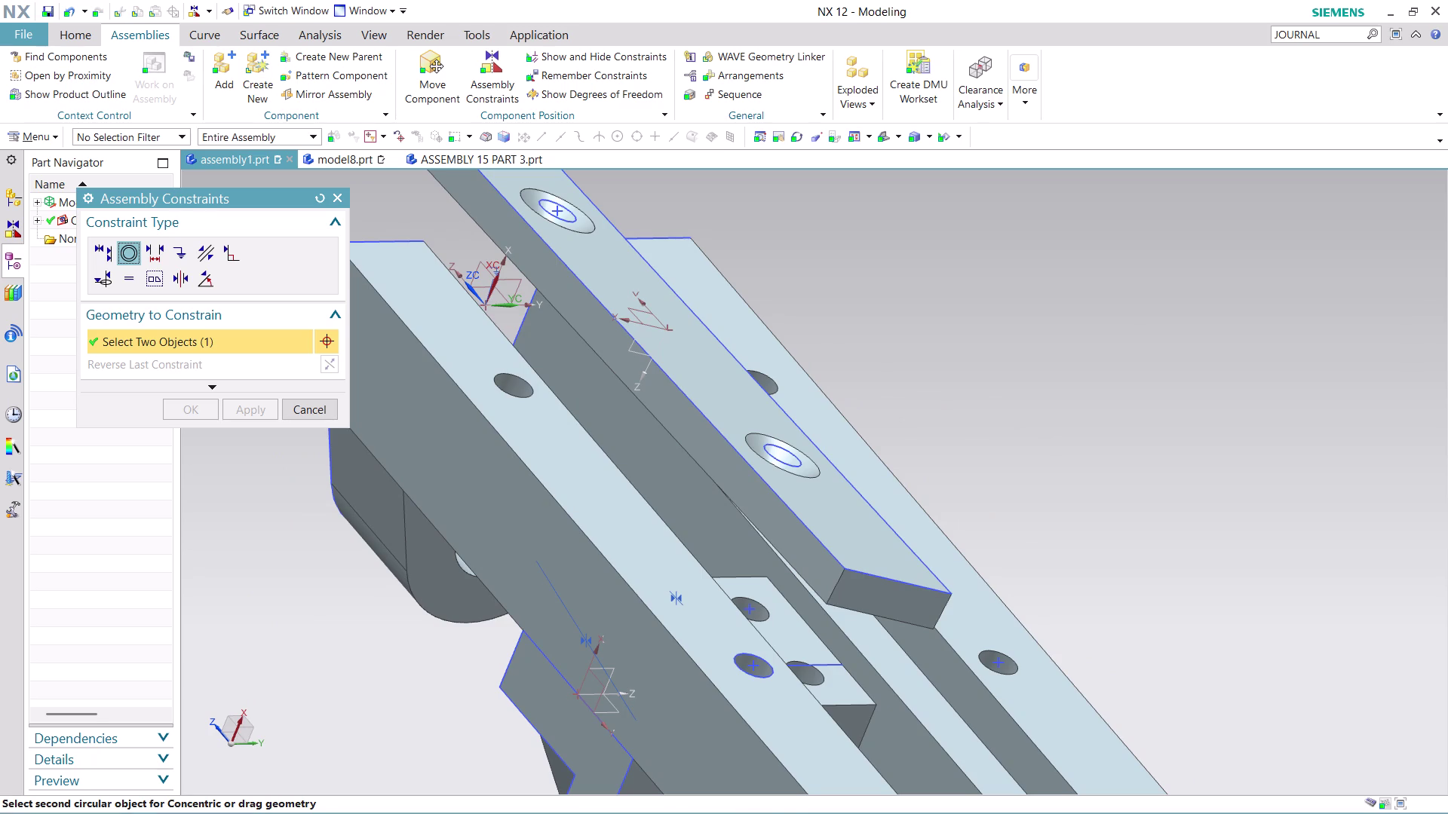
click(767, 679)
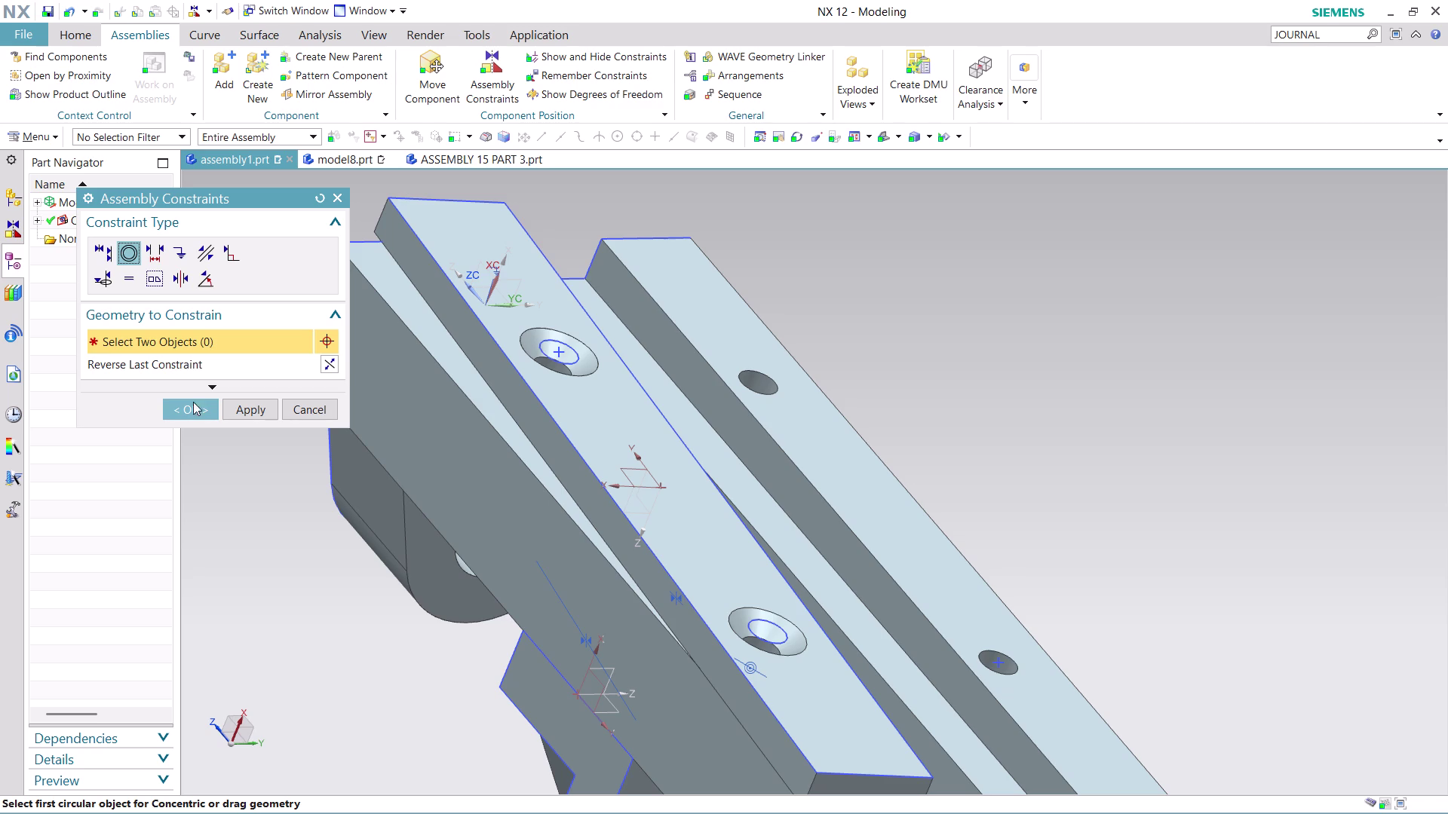
scroll(down, 3)
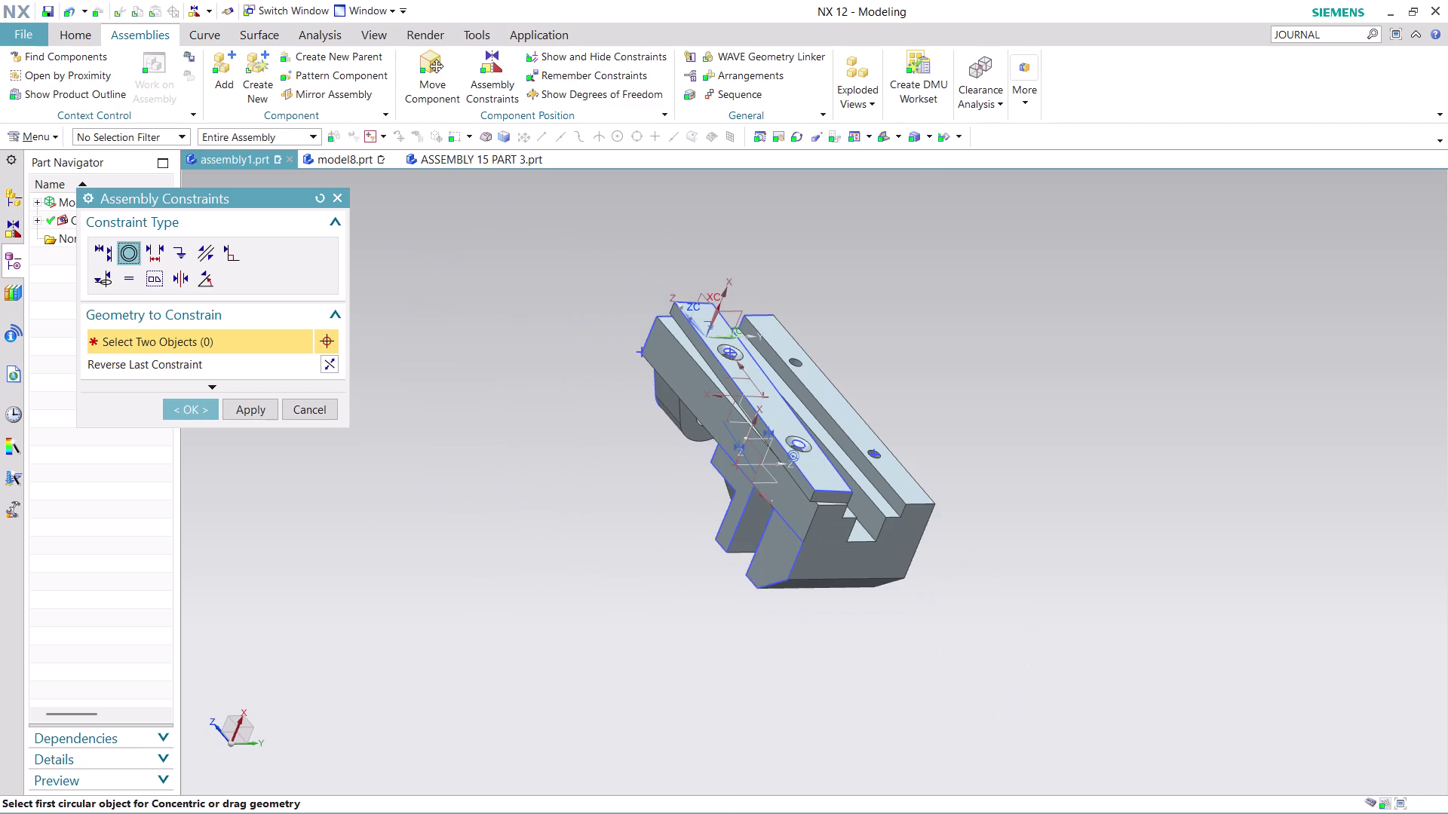
Pick the plate's second countersunk hole edge for the concentric constraint.
middle_drag(846, 303, 801, 372)
scroll(up, 3)
scroll(up, 3)
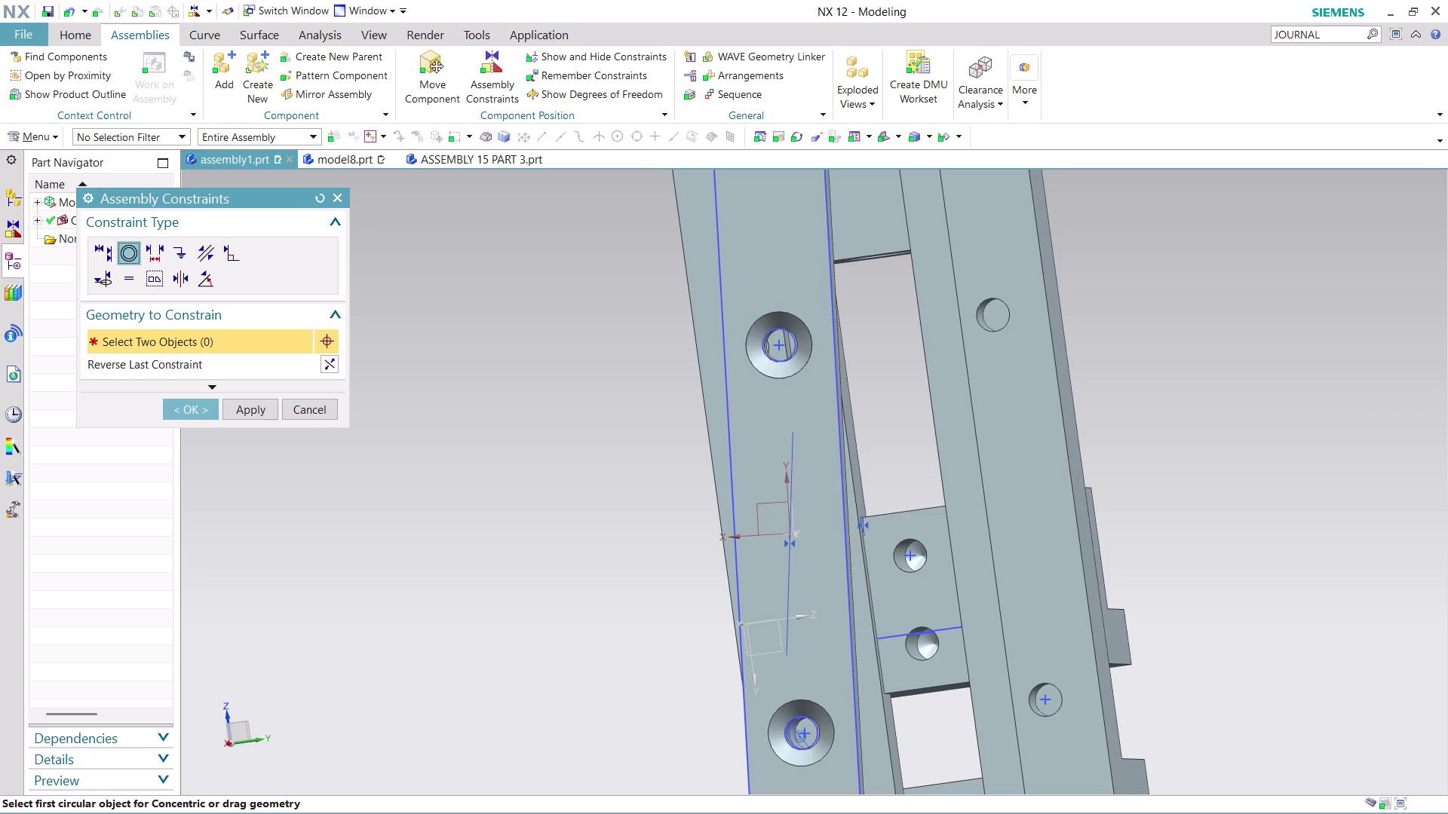
scroll(up, 3)
scroll(down, 3)
scroll(down, 3)
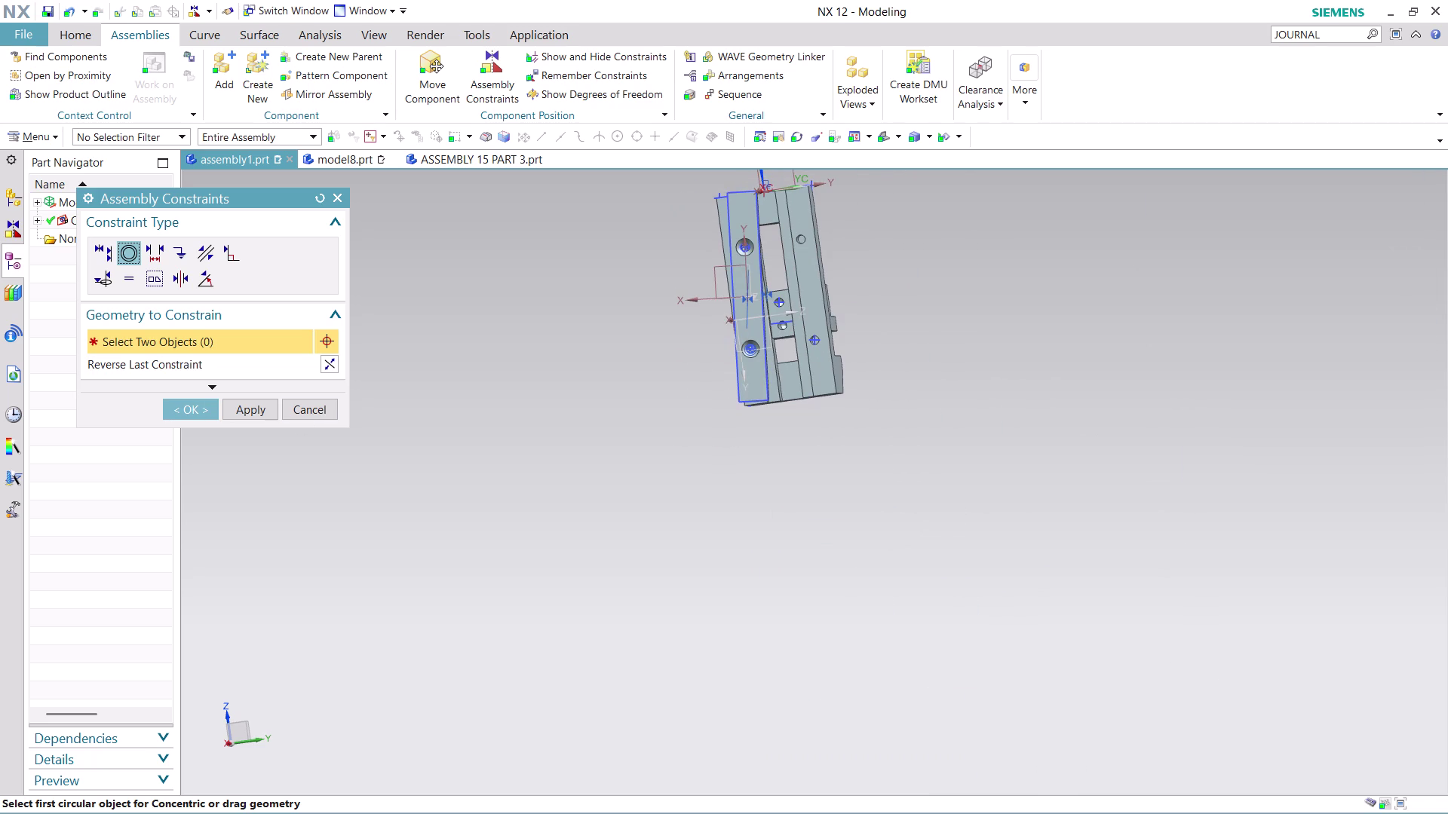
middle_drag(973, 334, 929, 474)
scroll(up, 3)
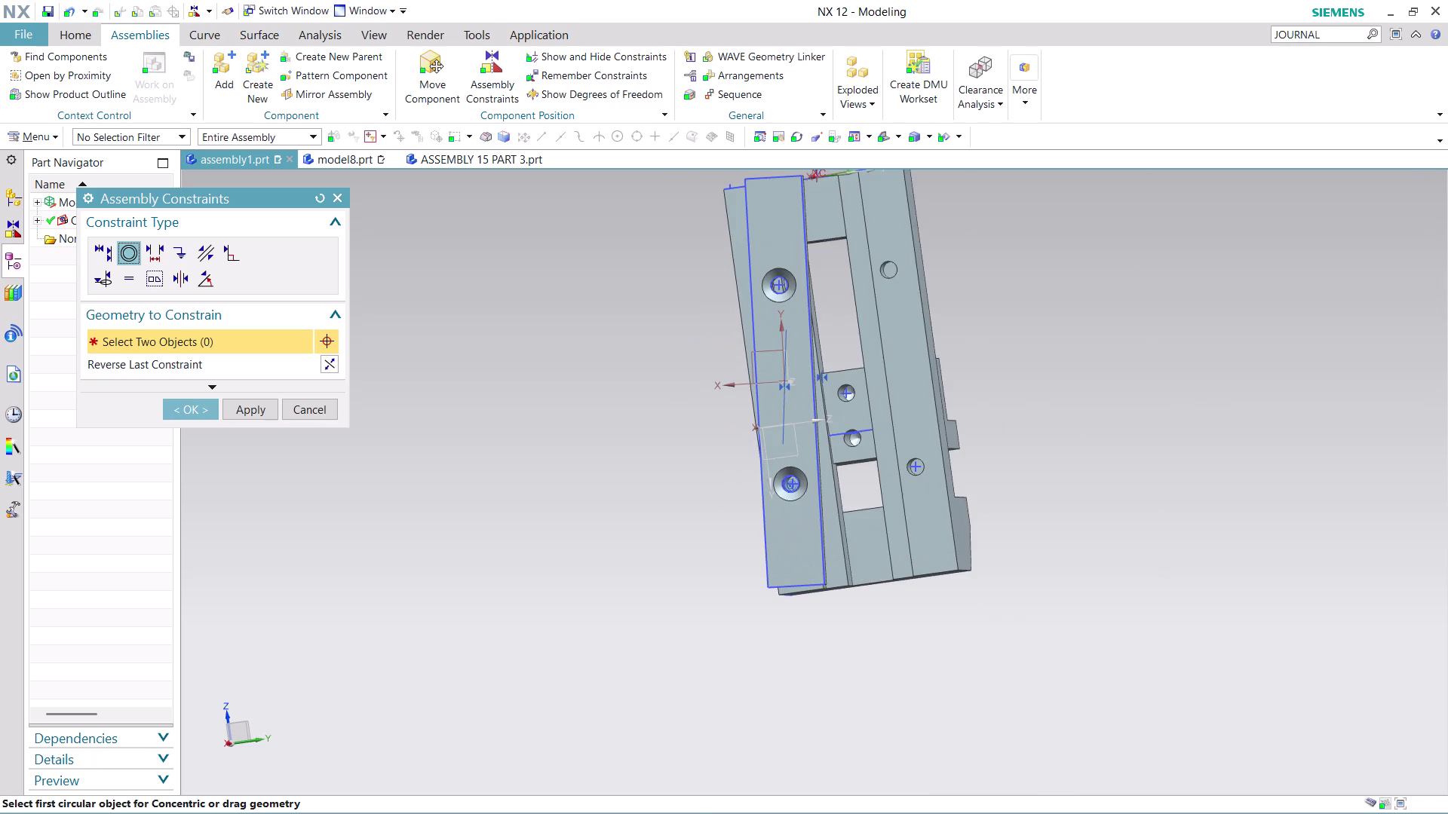
scroll(up, 3)
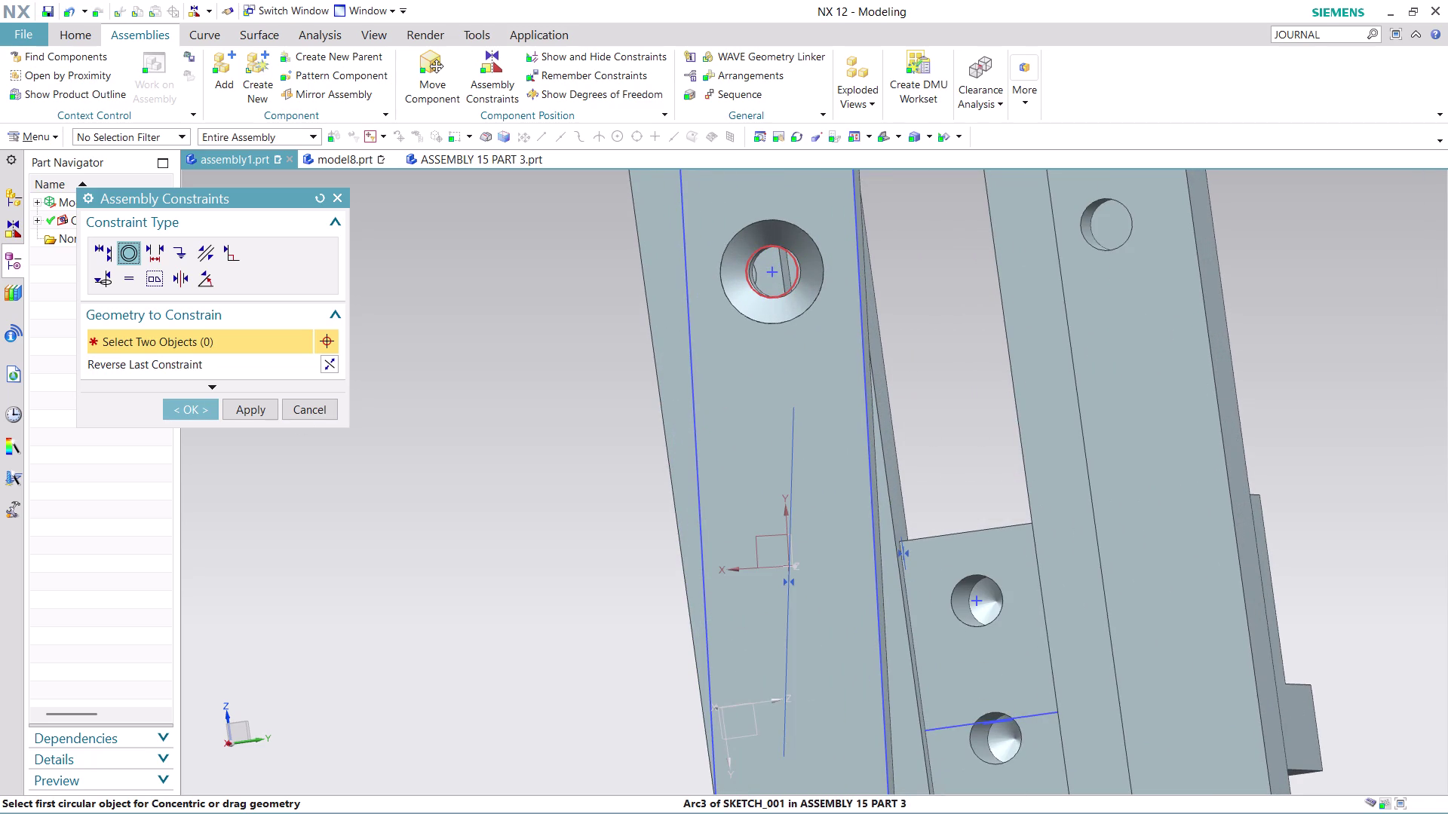
middle_drag(872, 255, 908, 278)
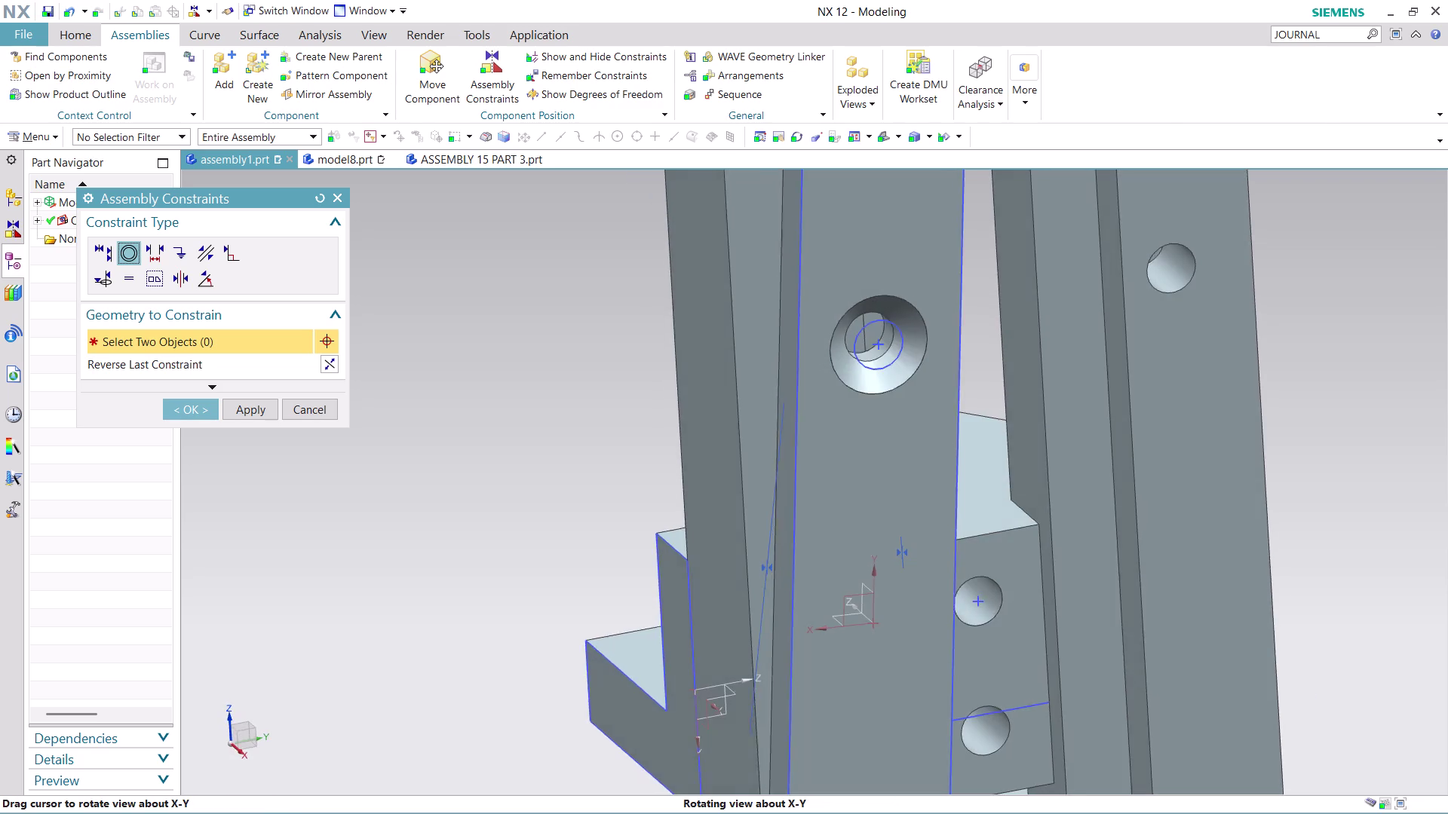
middle_drag(908, 279, 883, 258)
scroll(up, 3)
scroll(up, 3)
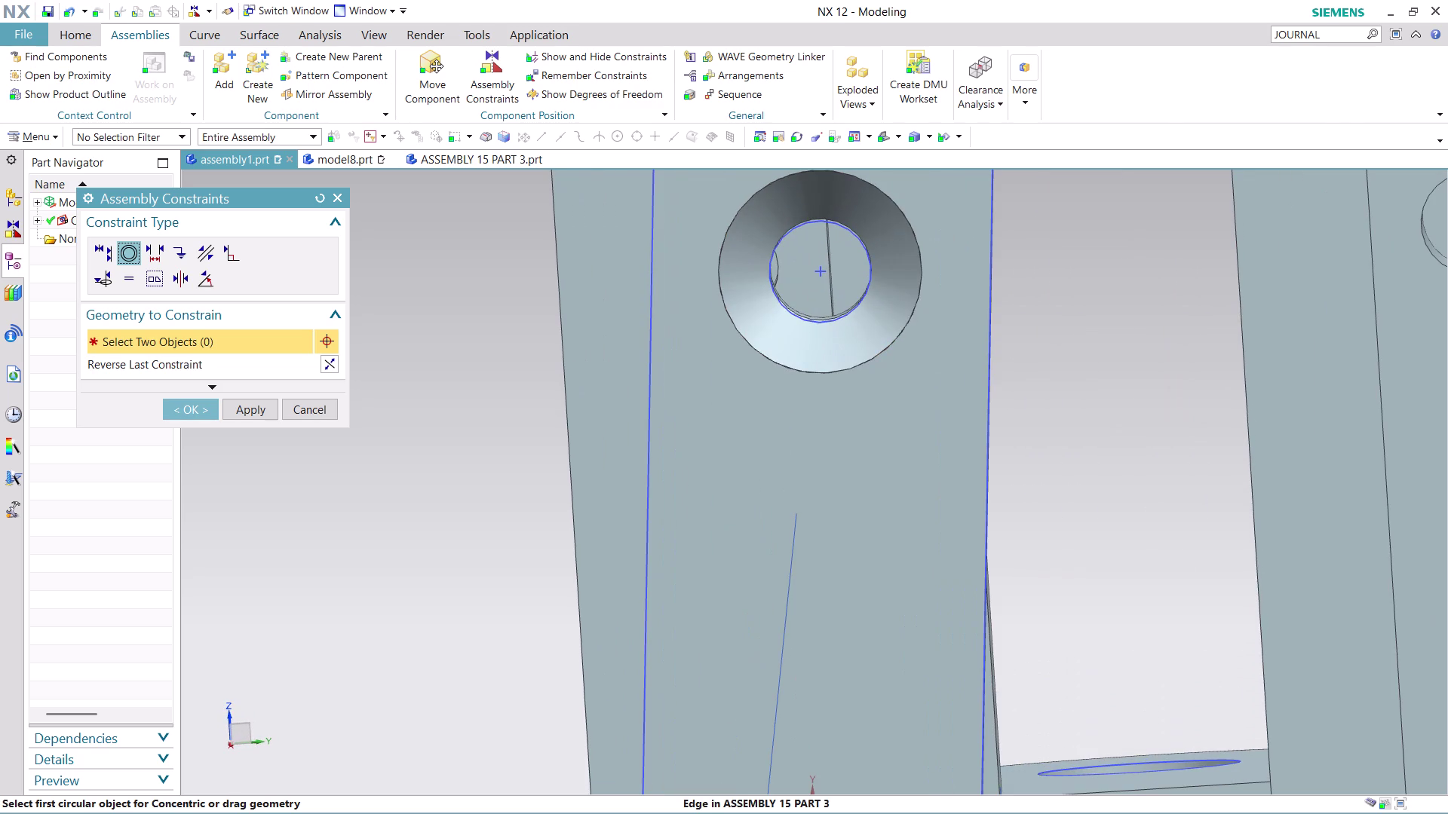
click(776, 270)
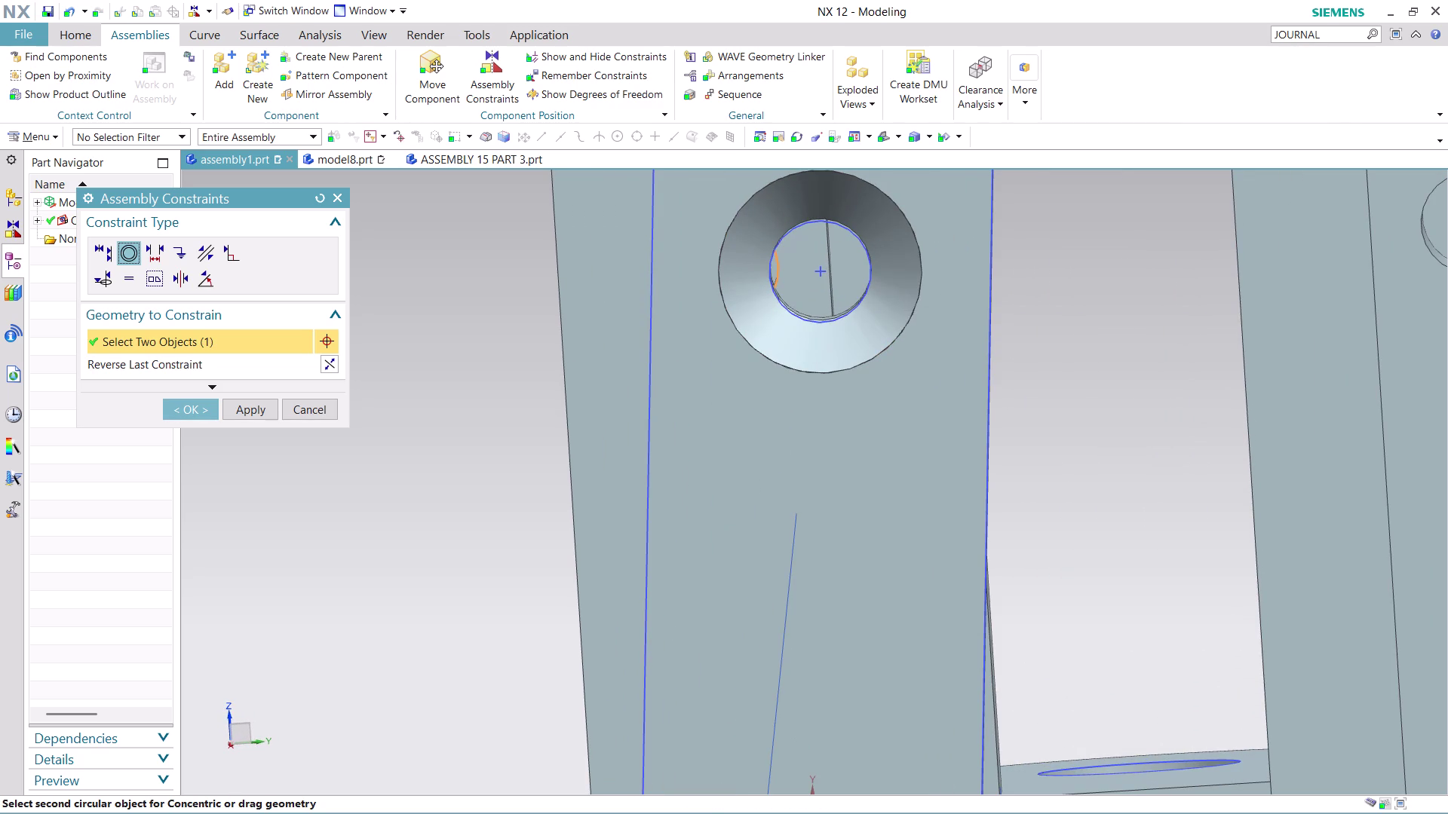
Pick the body hole beneath the second countersink, then undo the result.
middle_drag(973, 231, 999, 230)
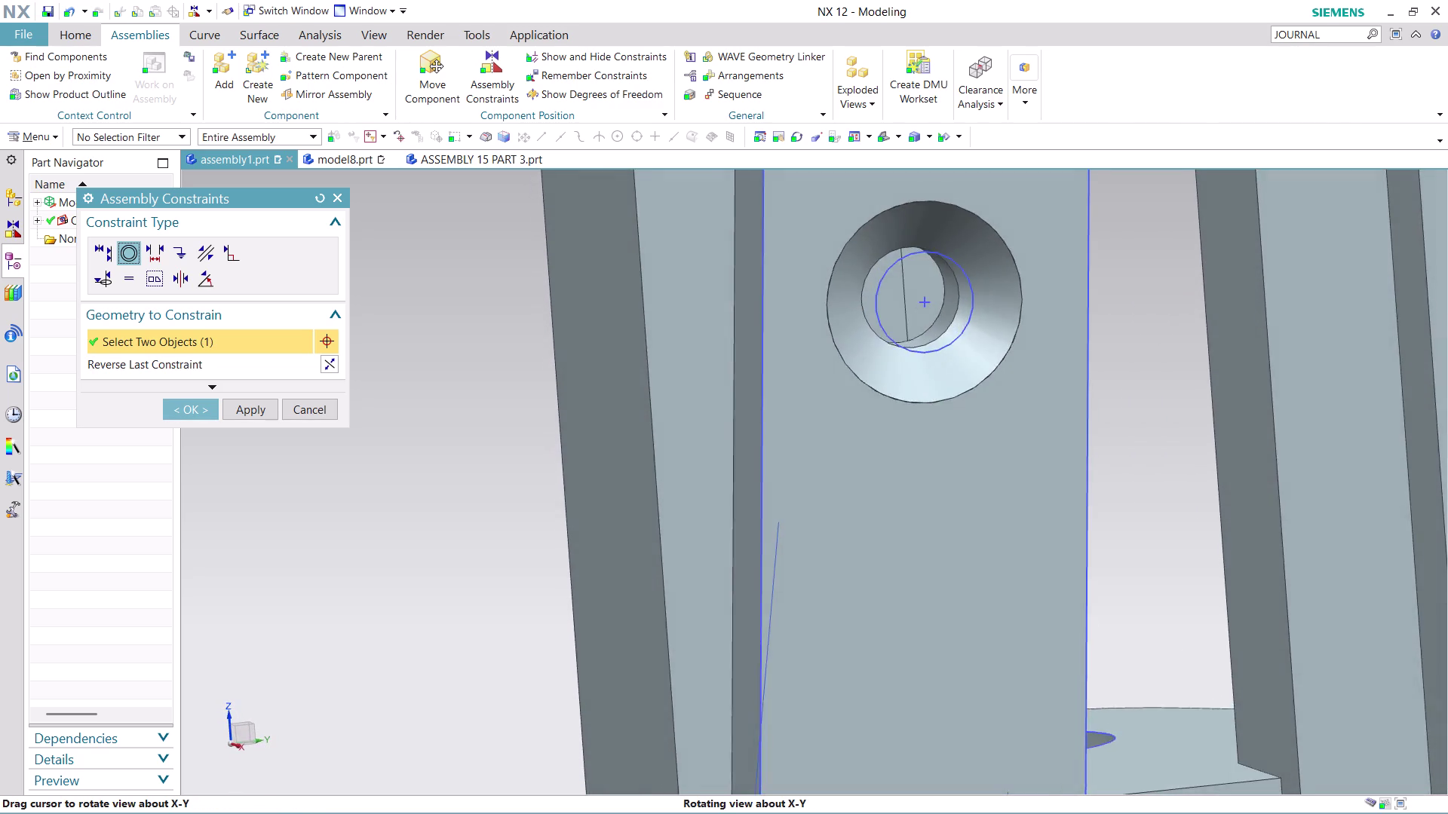
middle_drag(999, 230, 1004, 220)
scroll(up, 3)
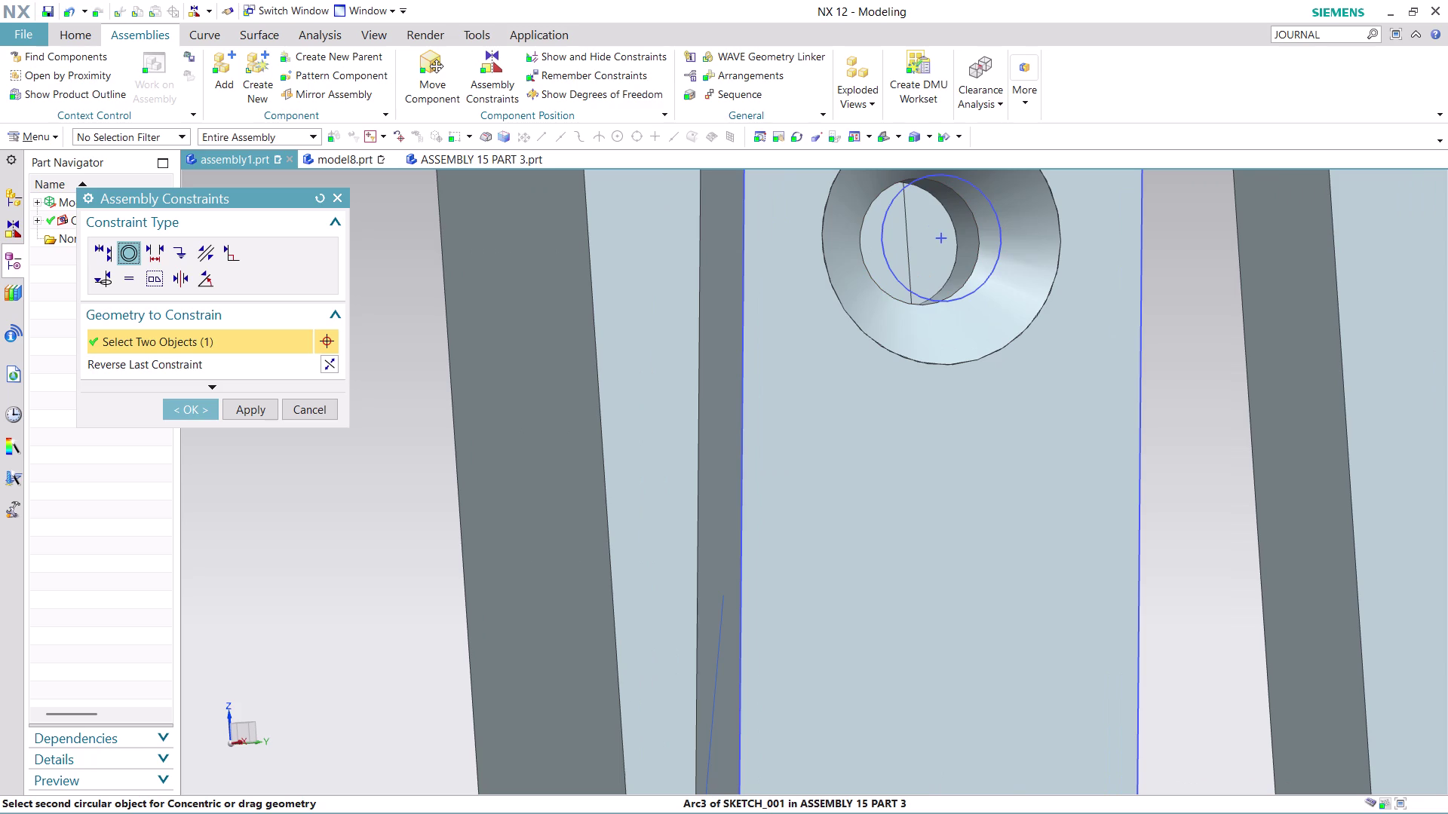
scroll(up, 3)
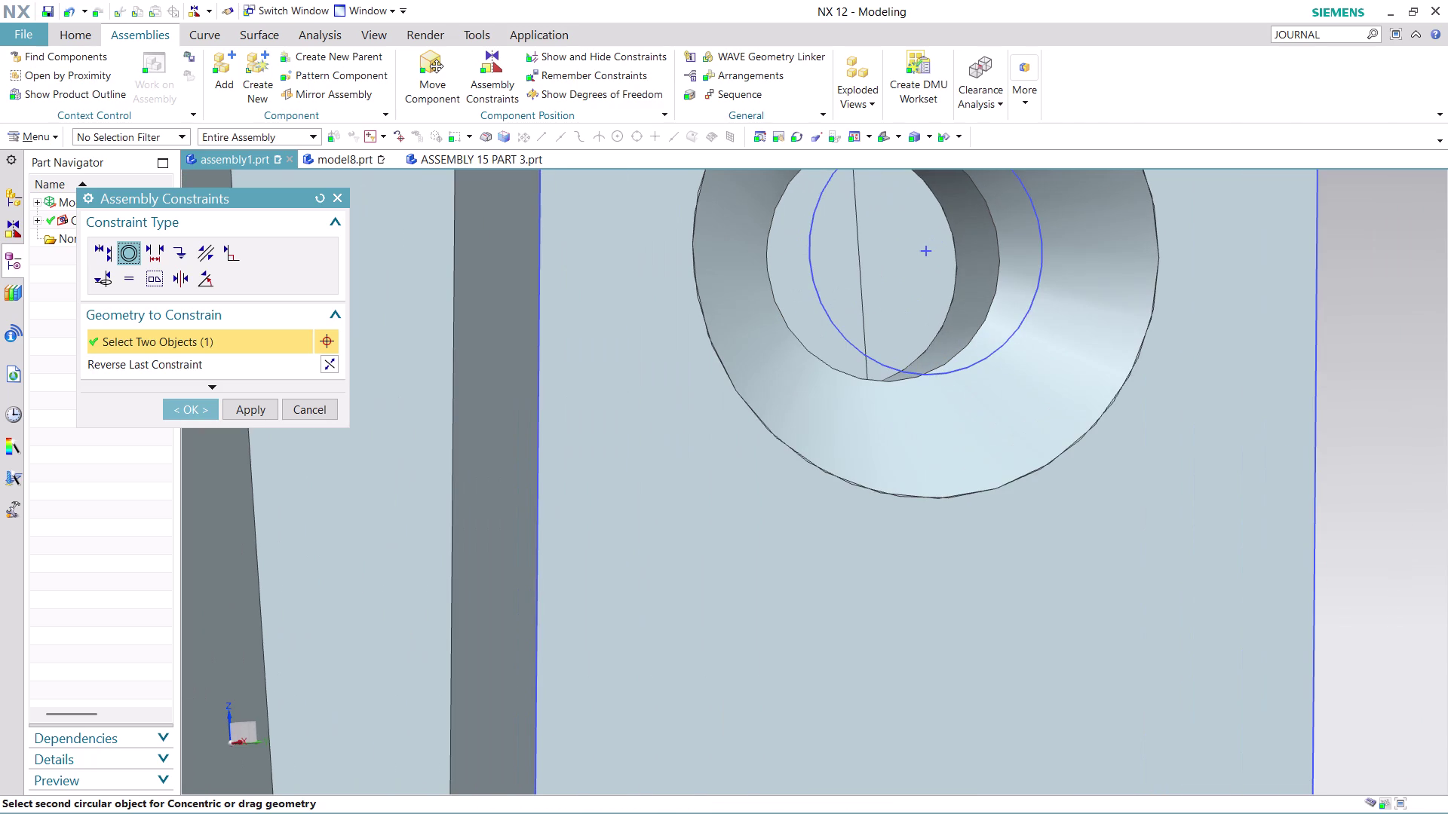
scroll(down, 3)
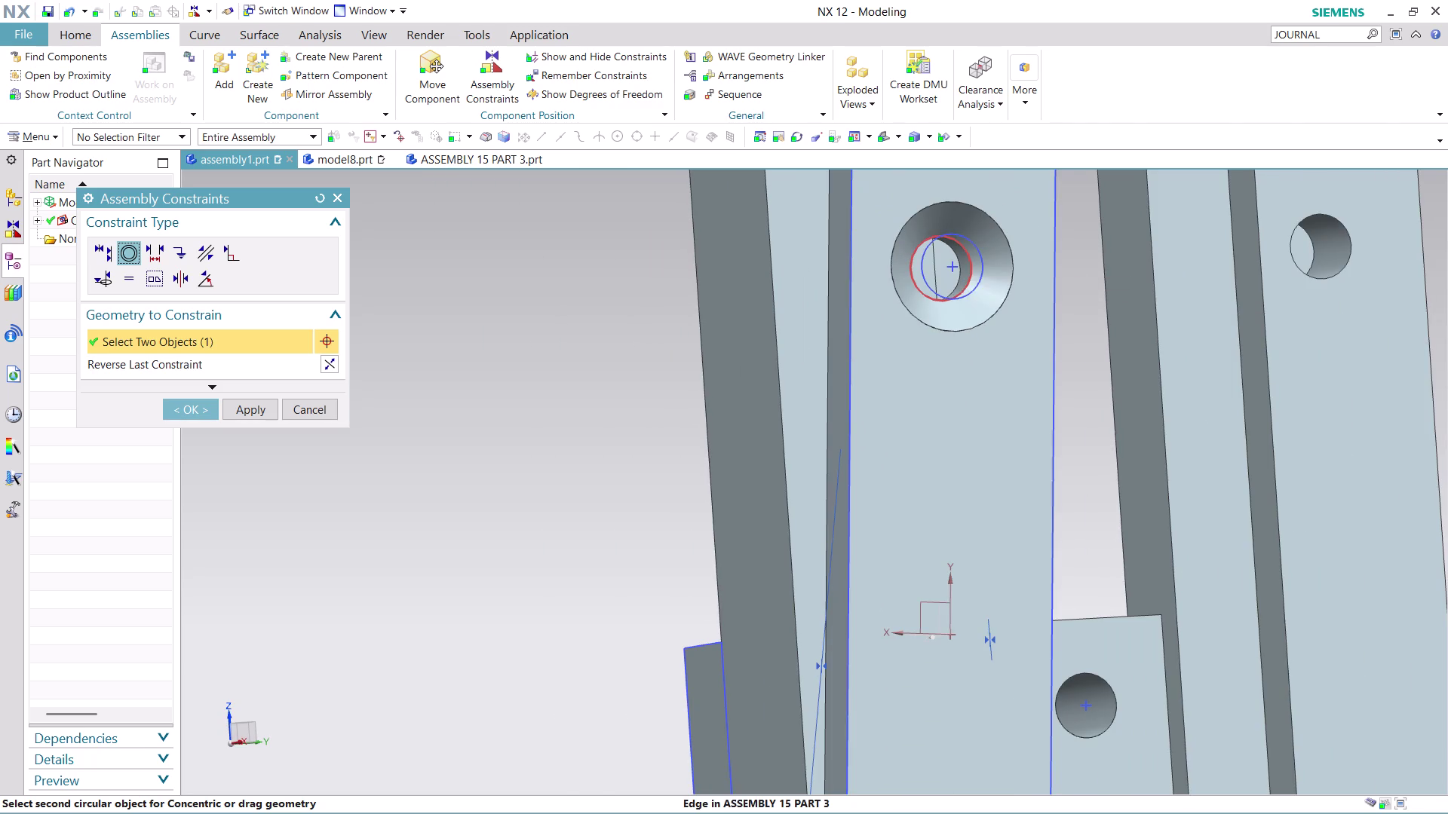
scroll(up, 3)
scroll(down, 3)
scroll(down, 3)
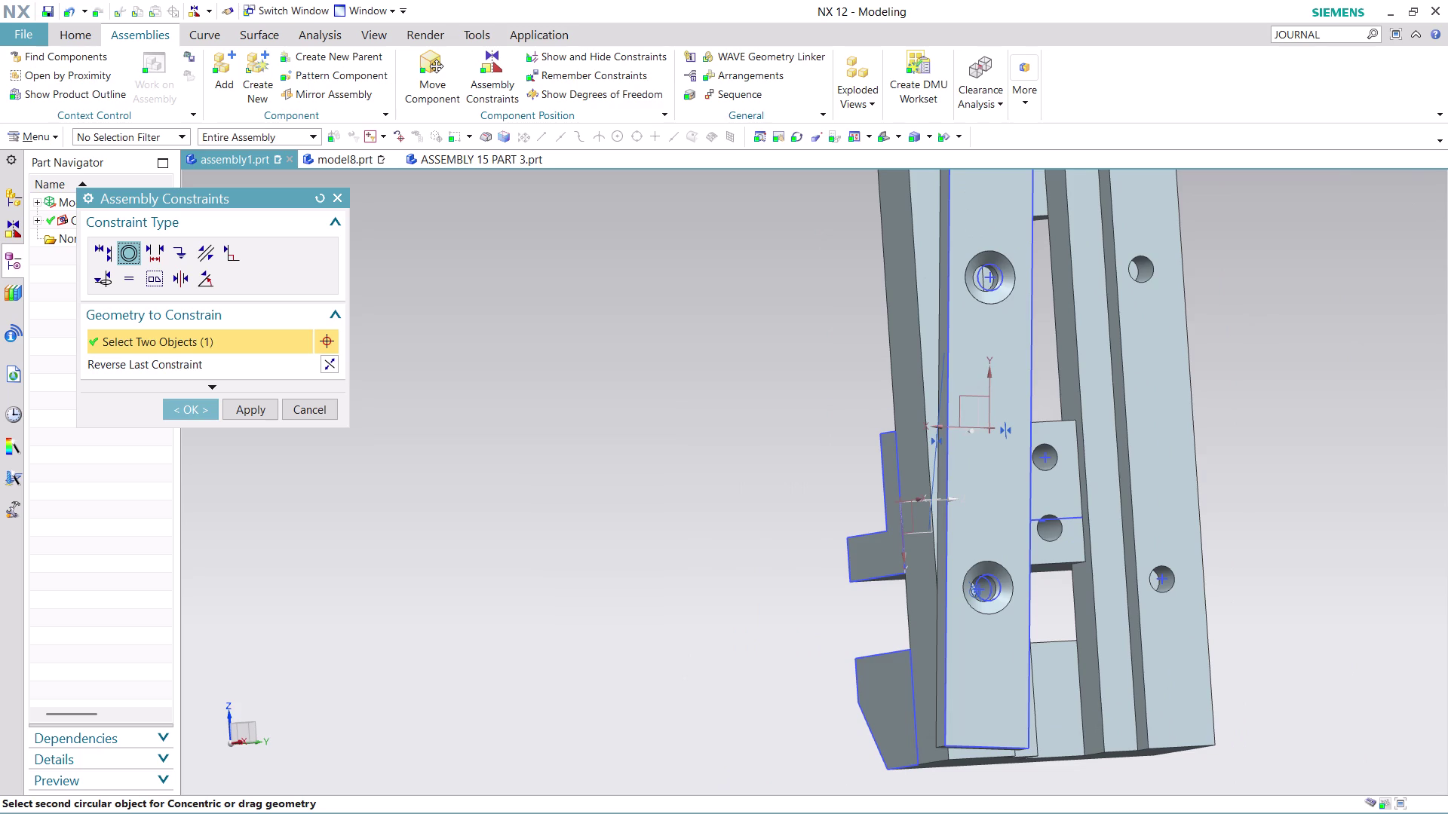
middle_drag(1042, 334, 849, 402)
scroll(up, 3)
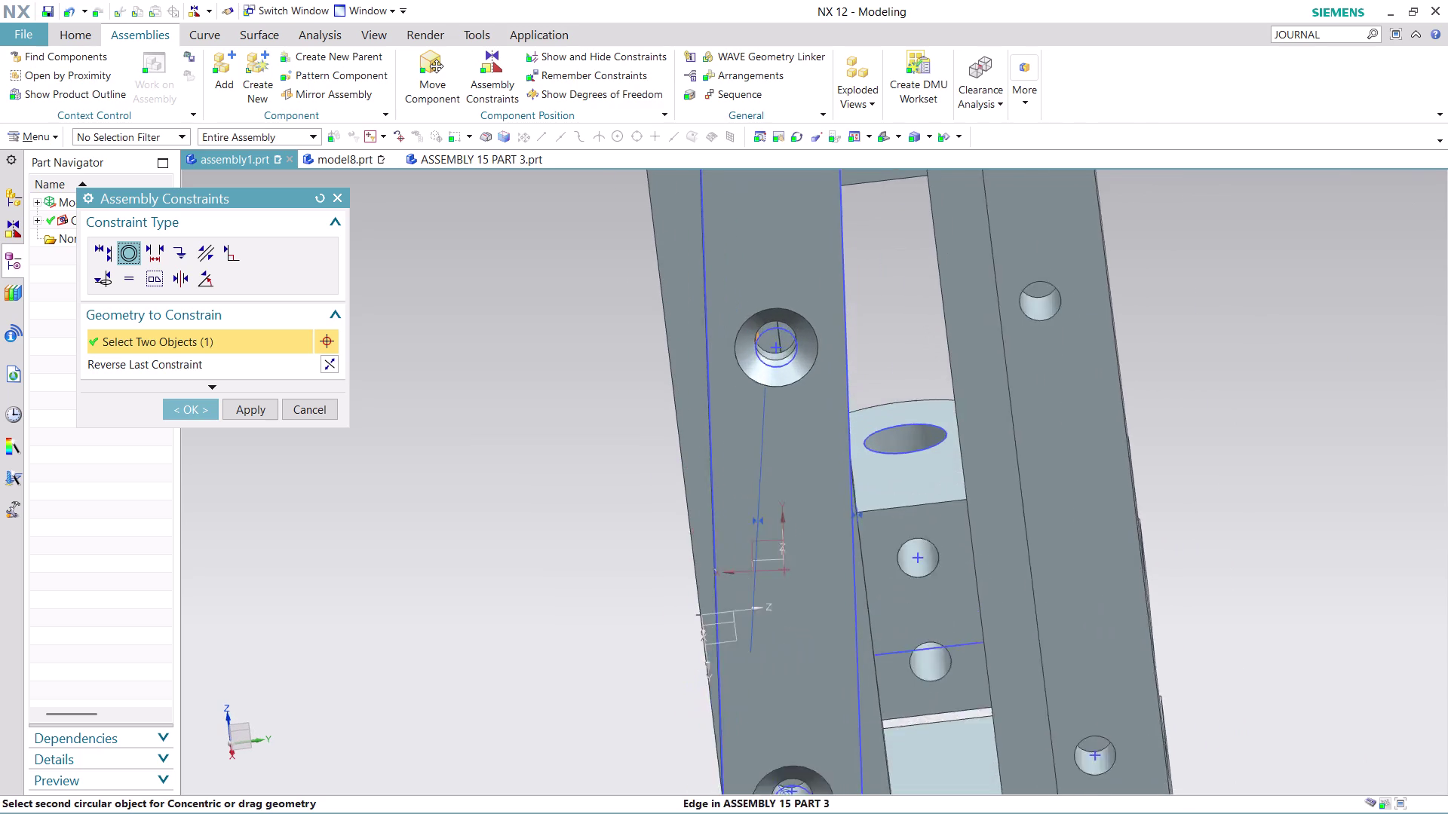
scroll(up, 3)
click(753, 356)
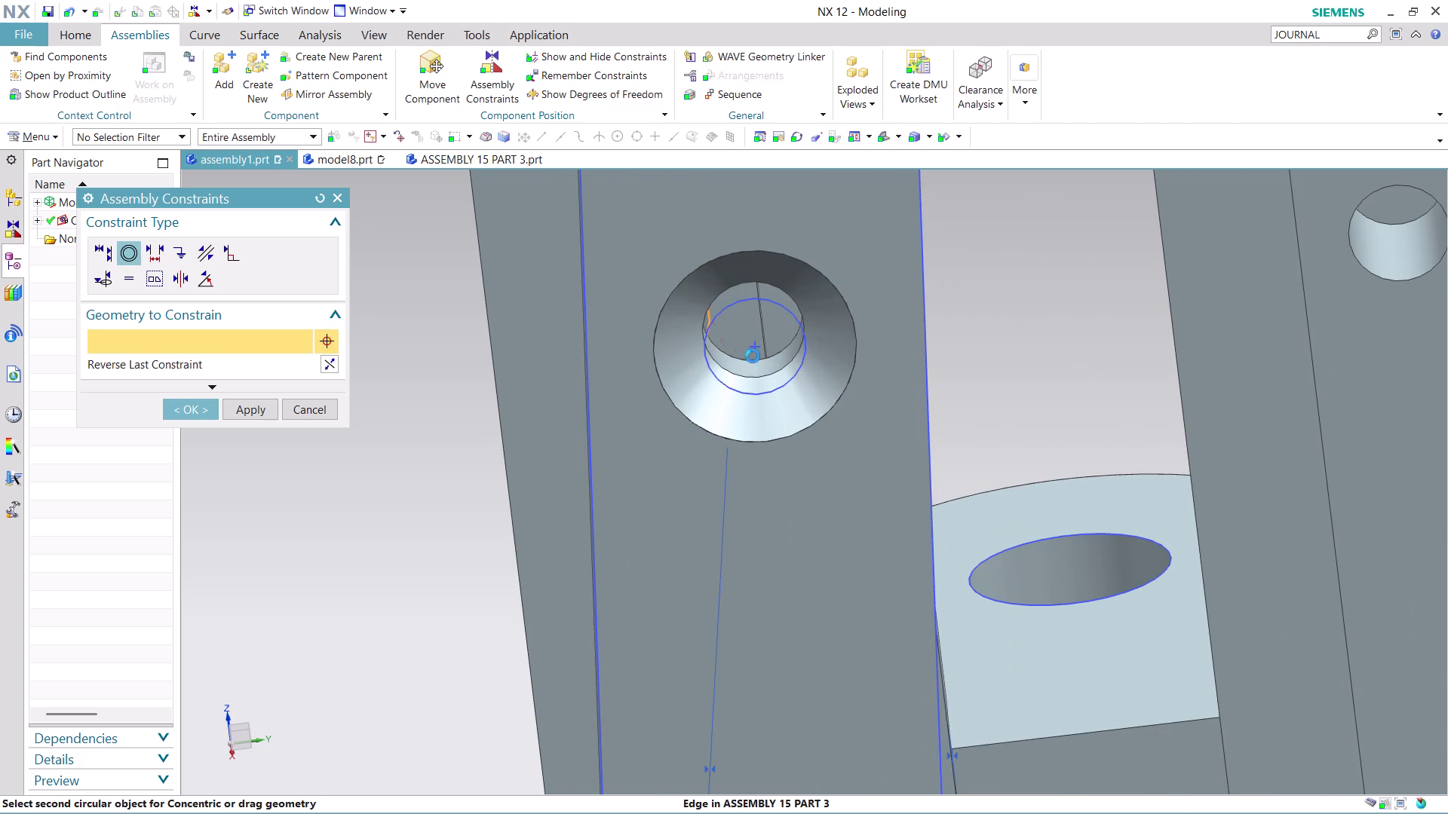
key(ctrl+z)
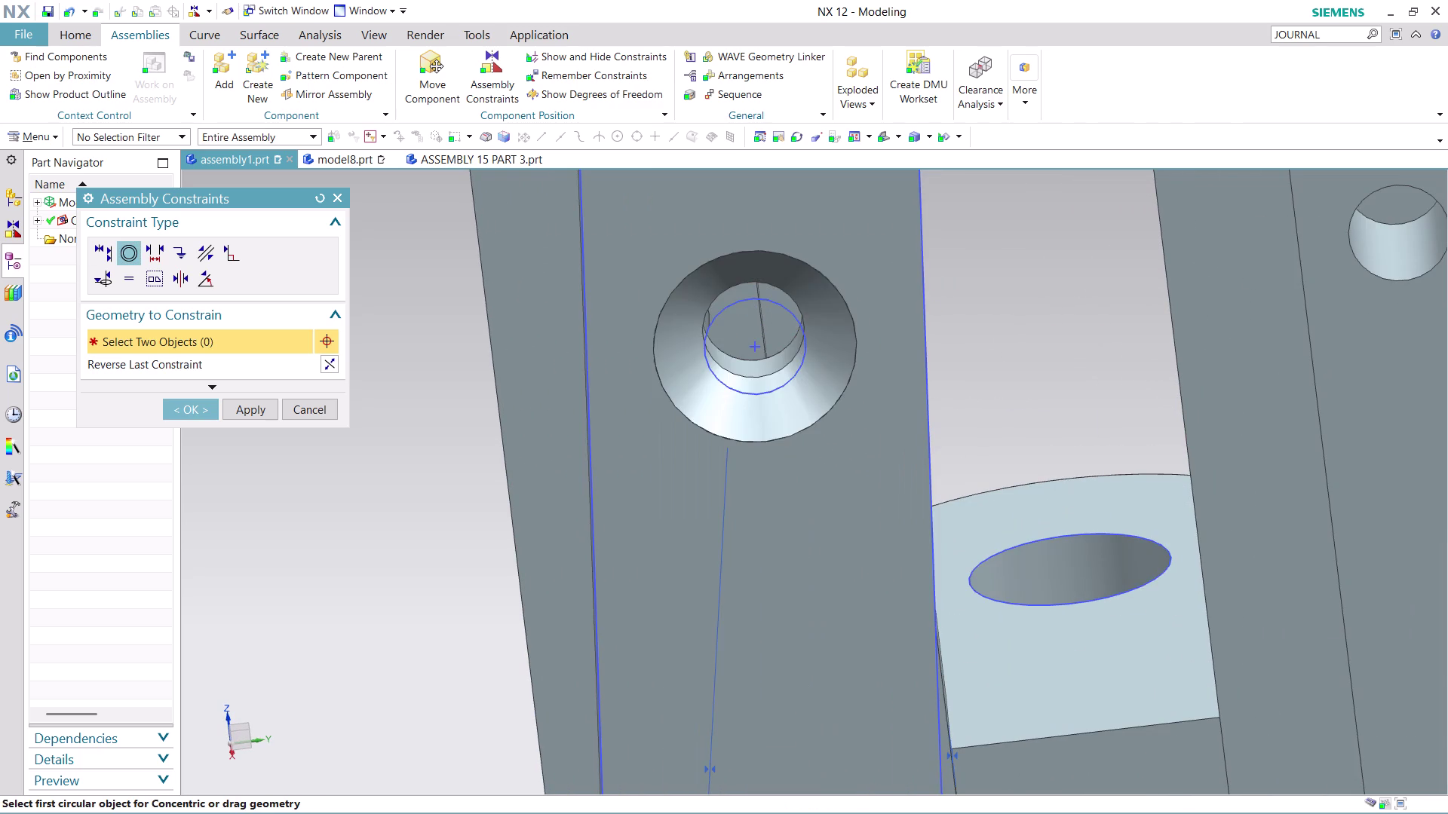
scroll(down, 3)
middle_drag(1100, 320, 1091, 278)
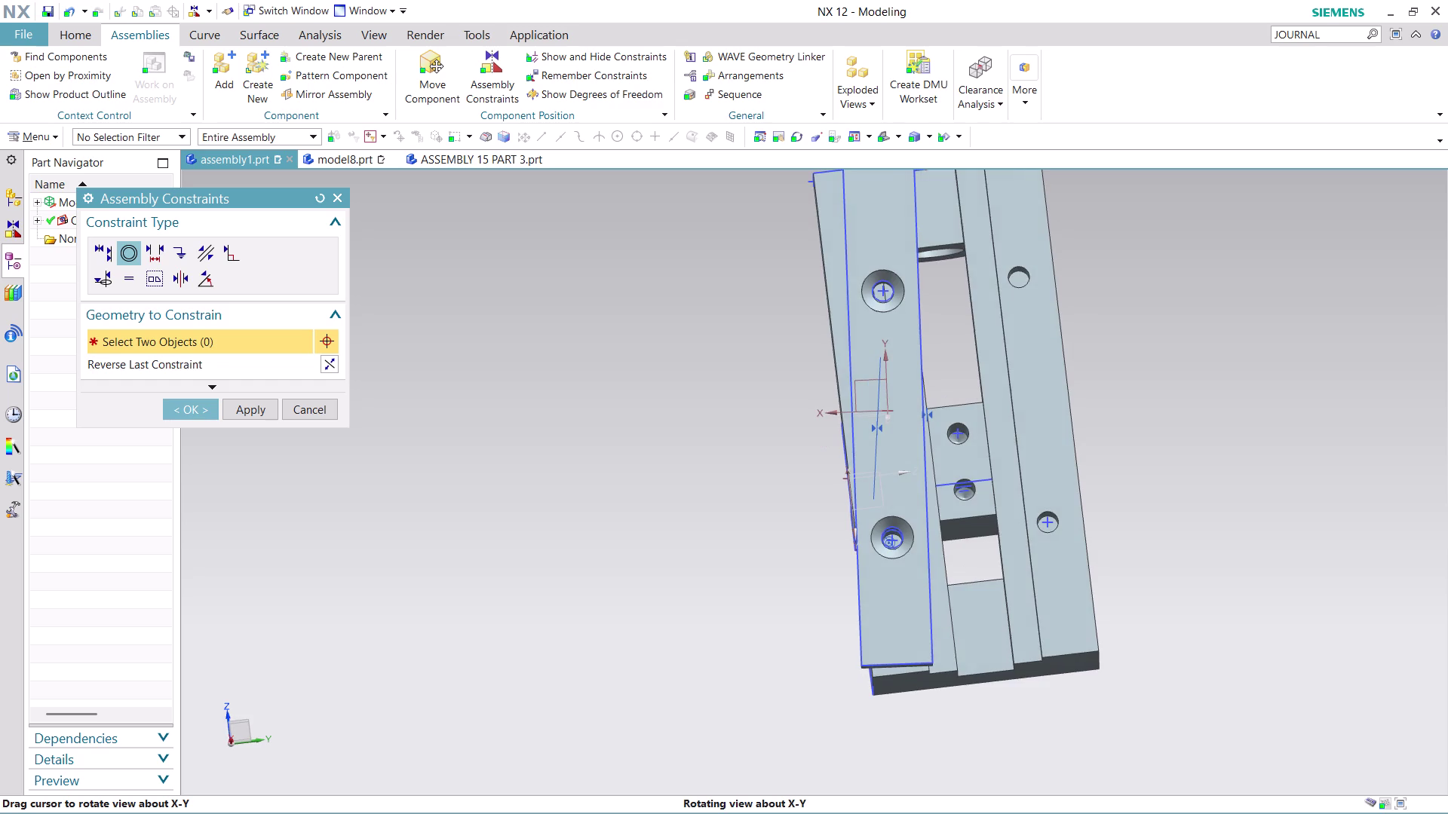
middle_drag(1091, 278, 1104, 286)
key(ctrl+z)
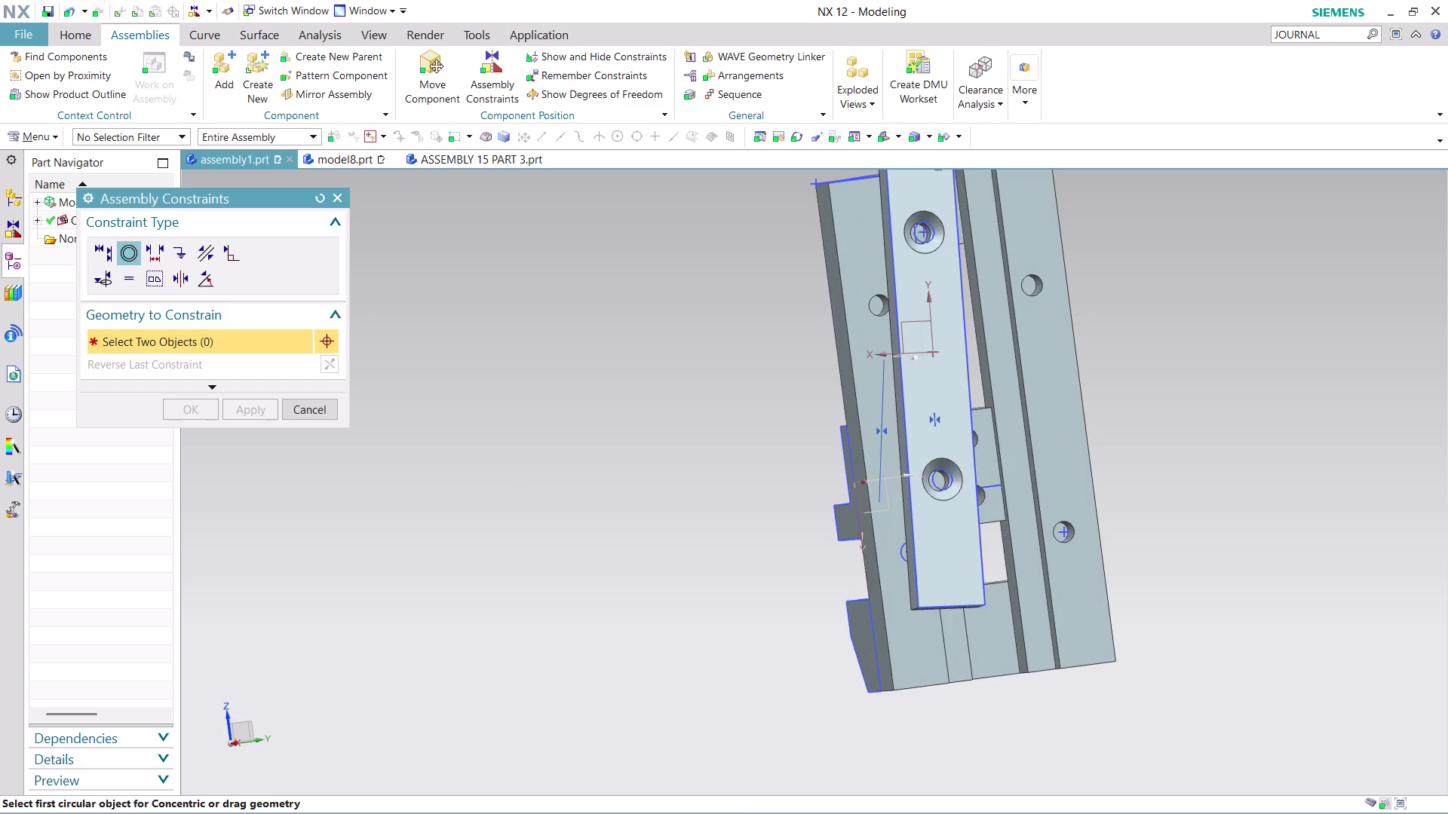
Stop adding constraints and view the vise from the side.
click(310, 410)
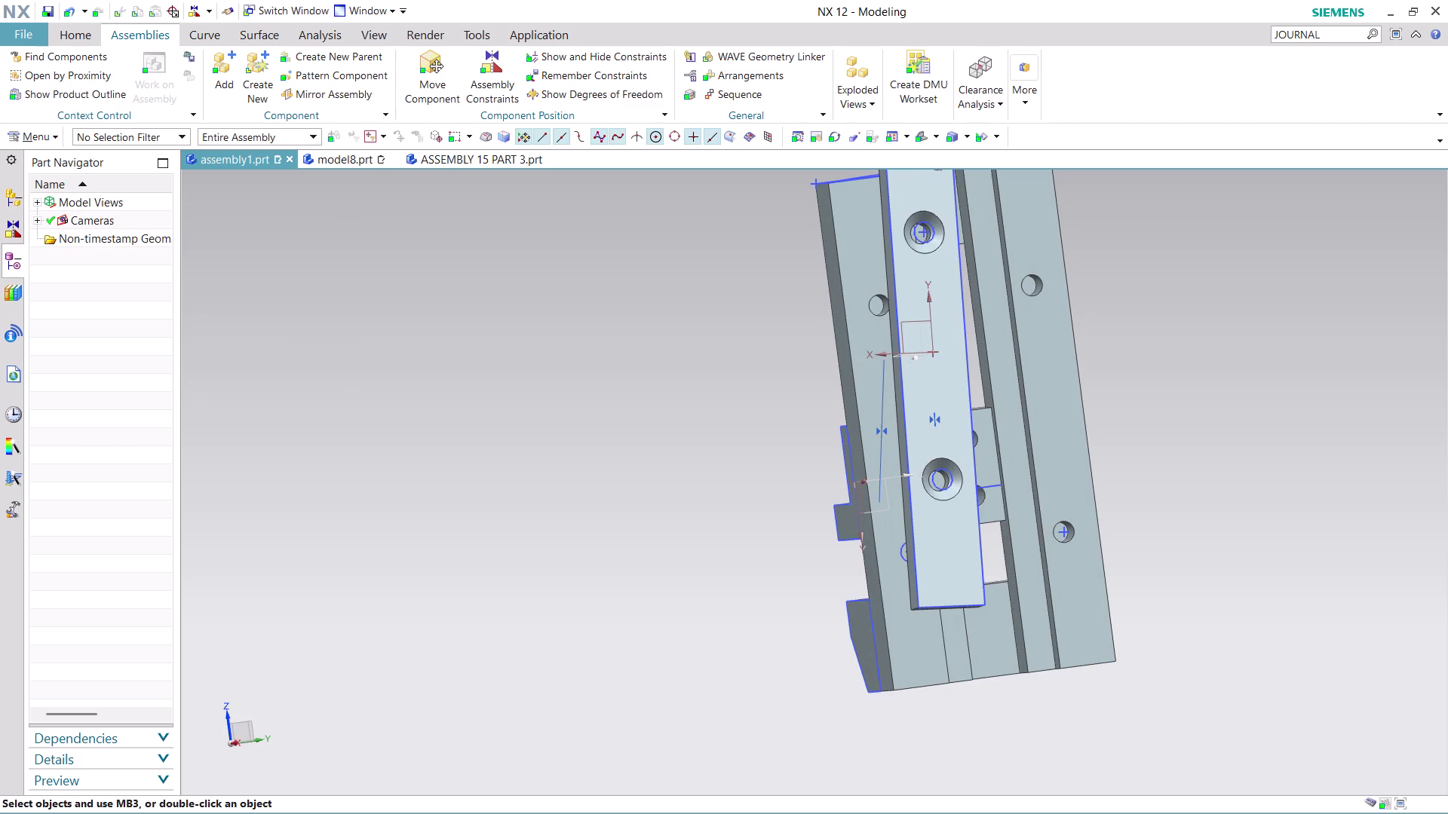
scroll(down, 3)
scroll(up, 3)
scroll(up, 3)
middle_drag(792, 316, 797, 310)
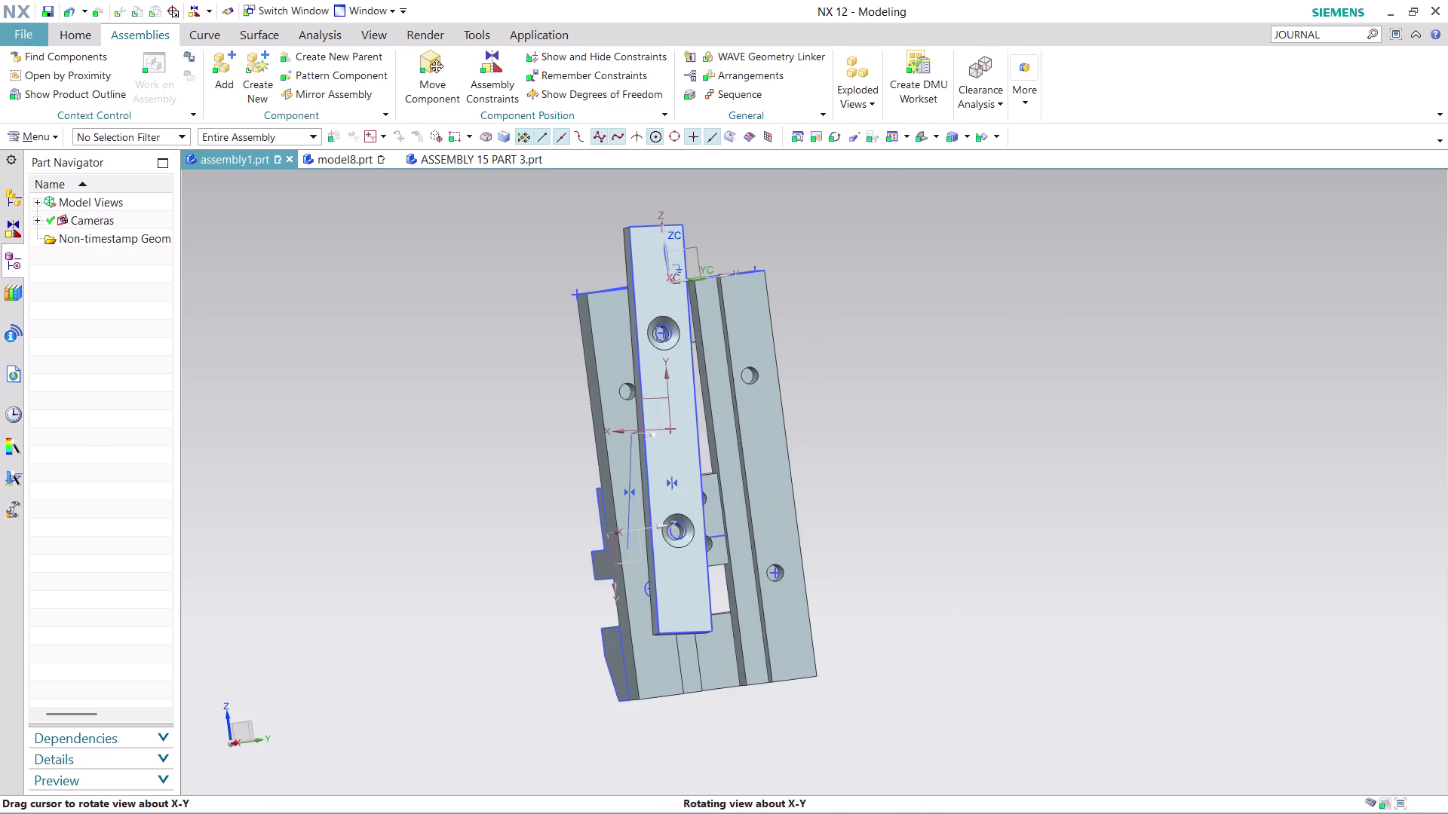
middle_drag(797, 310, 838, 313)
scroll(up, 3)
scroll(down, 3)
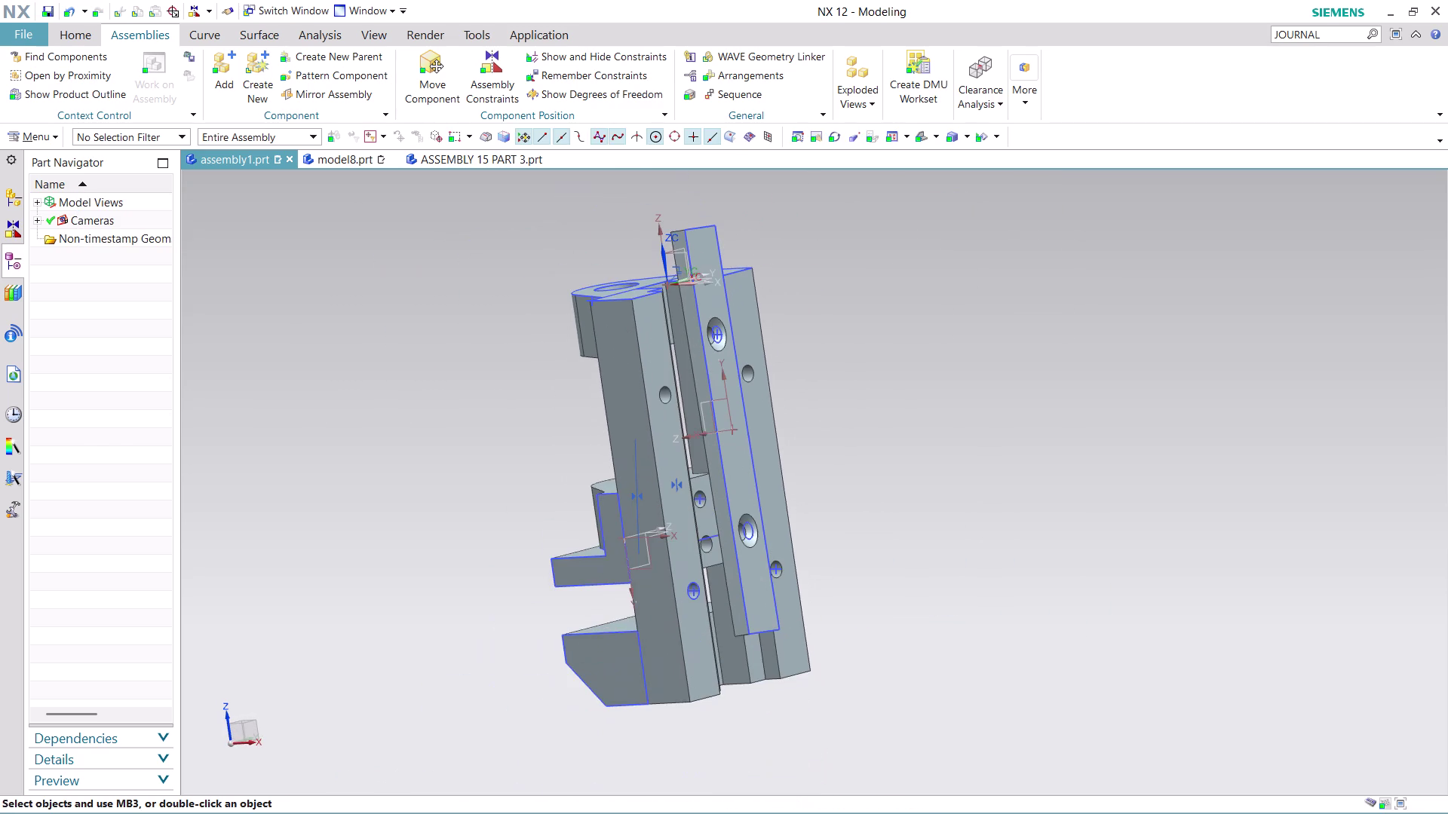
click(487, 74)
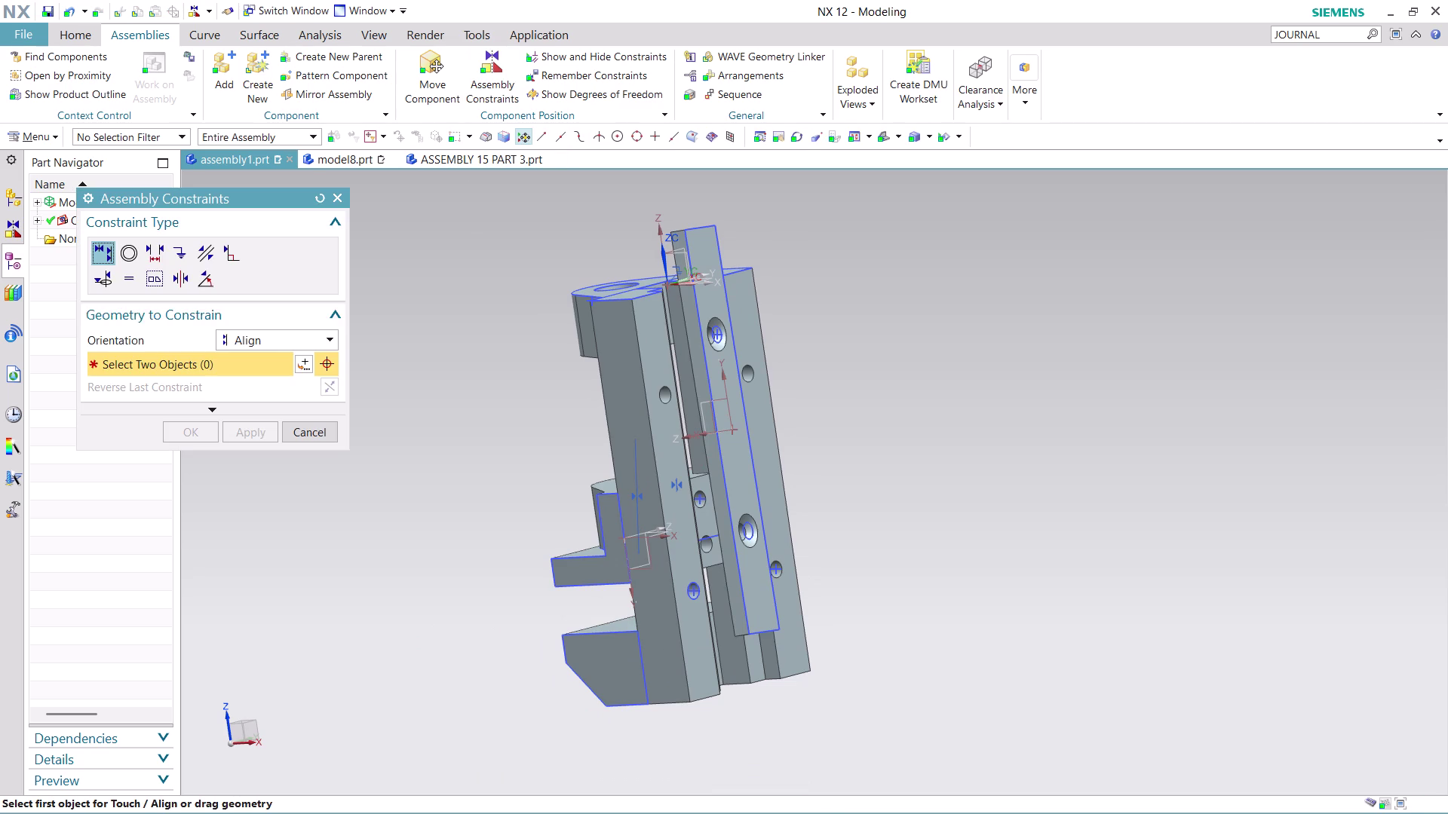
Touch-align the plate's side face with the vise body's side face.
click(160, 251)
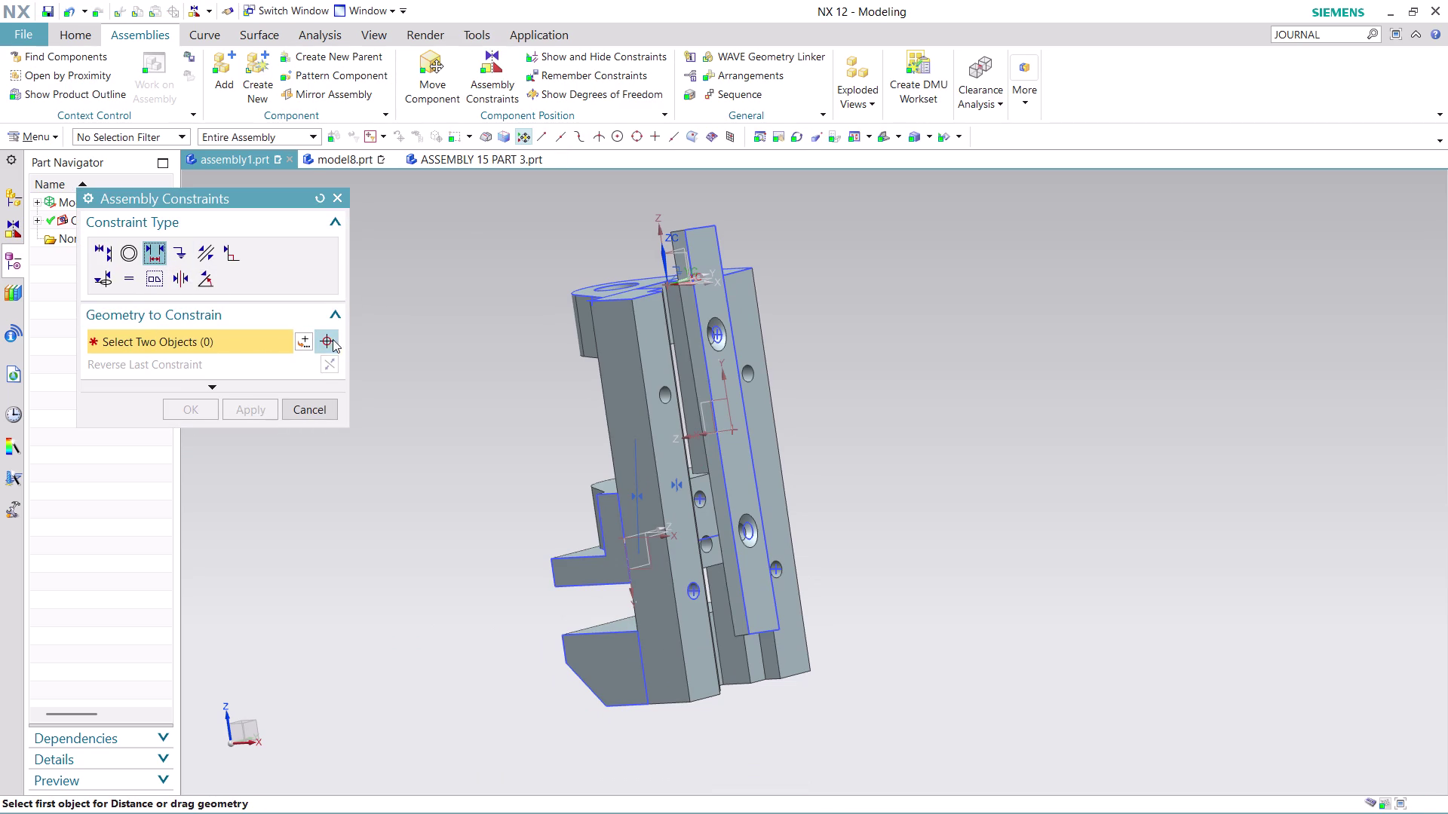
click(99, 249)
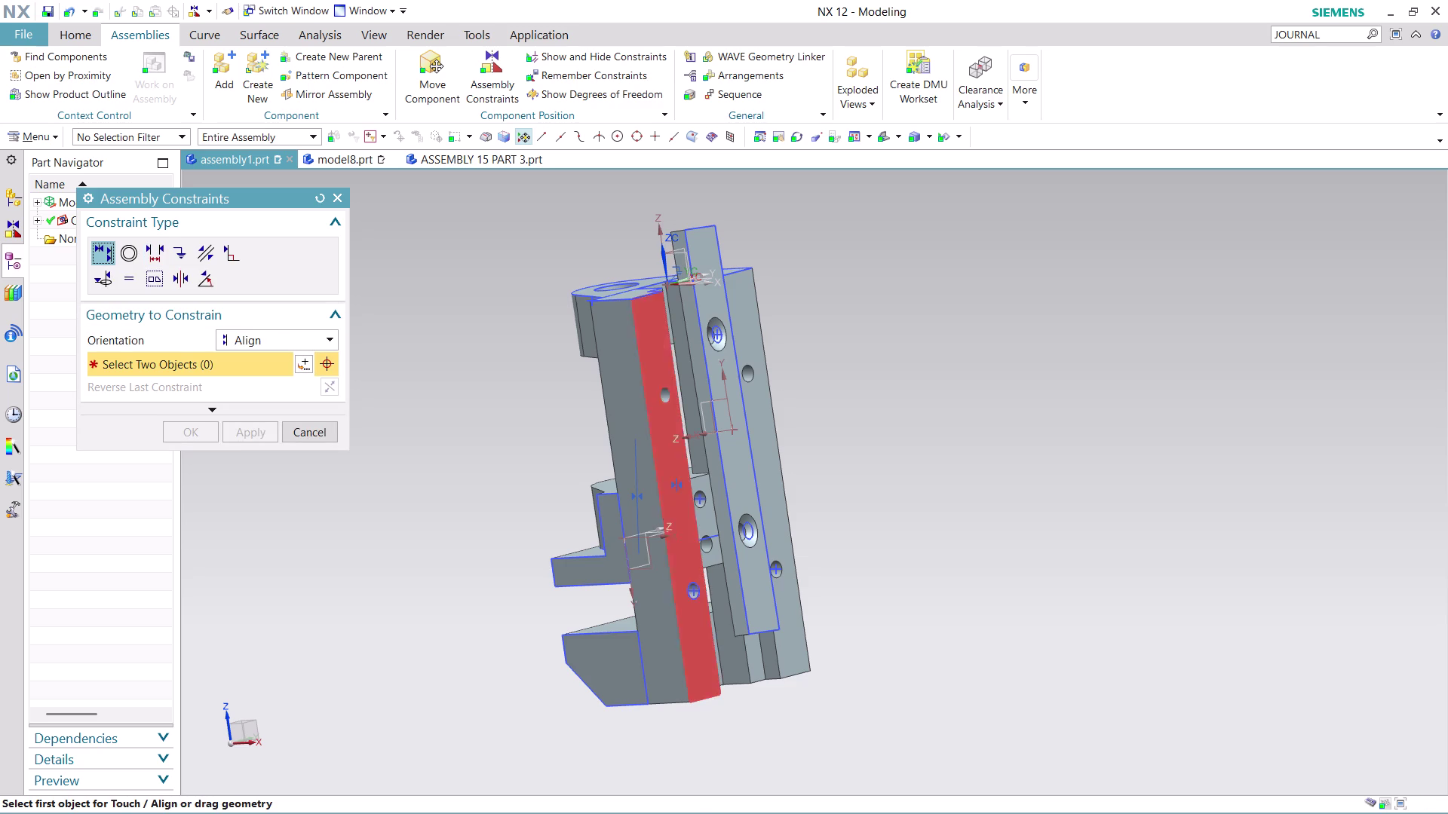
click(697, 339)
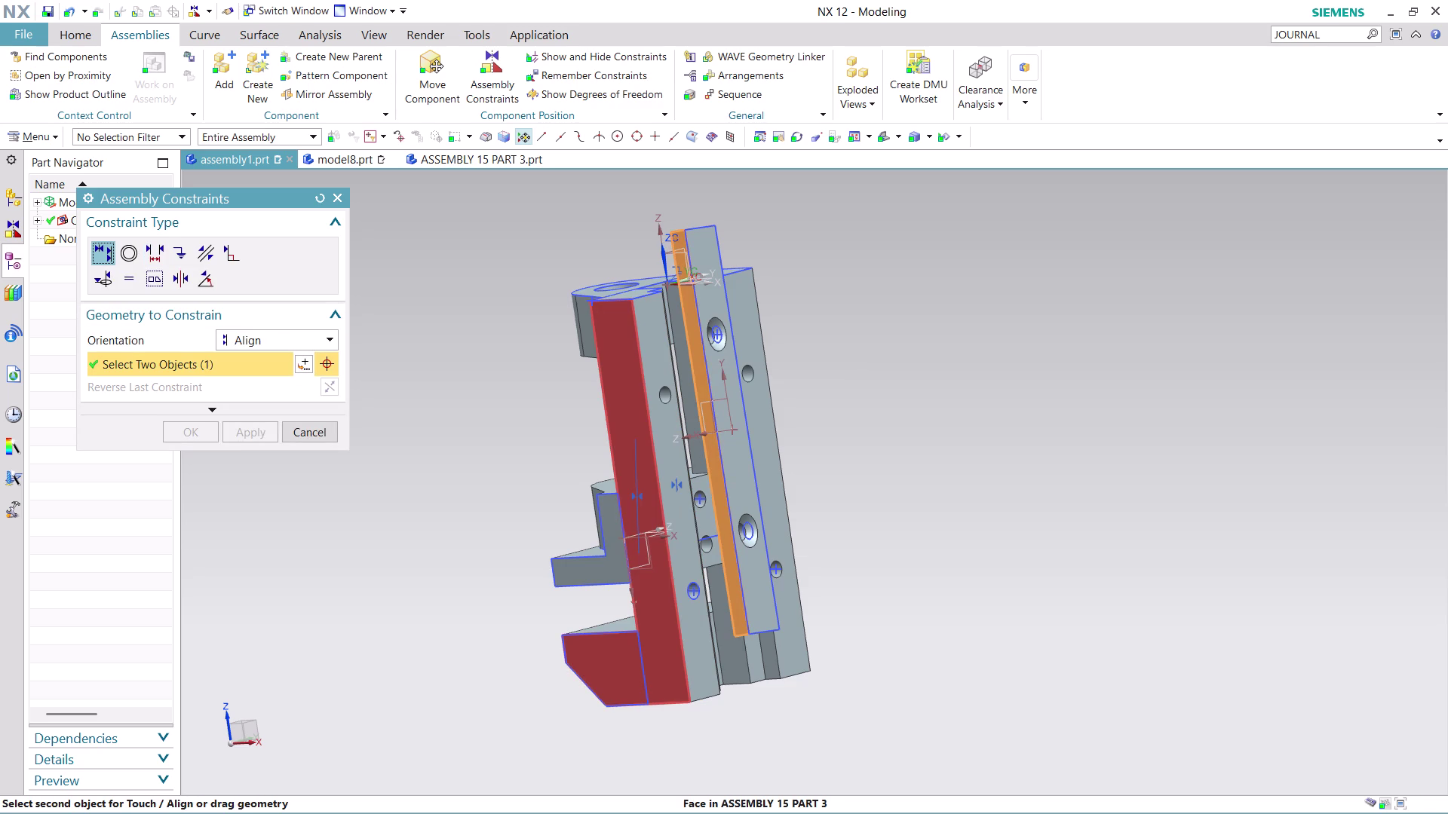
click(635, 419)
middle_drag(822, 336, 821, 329)
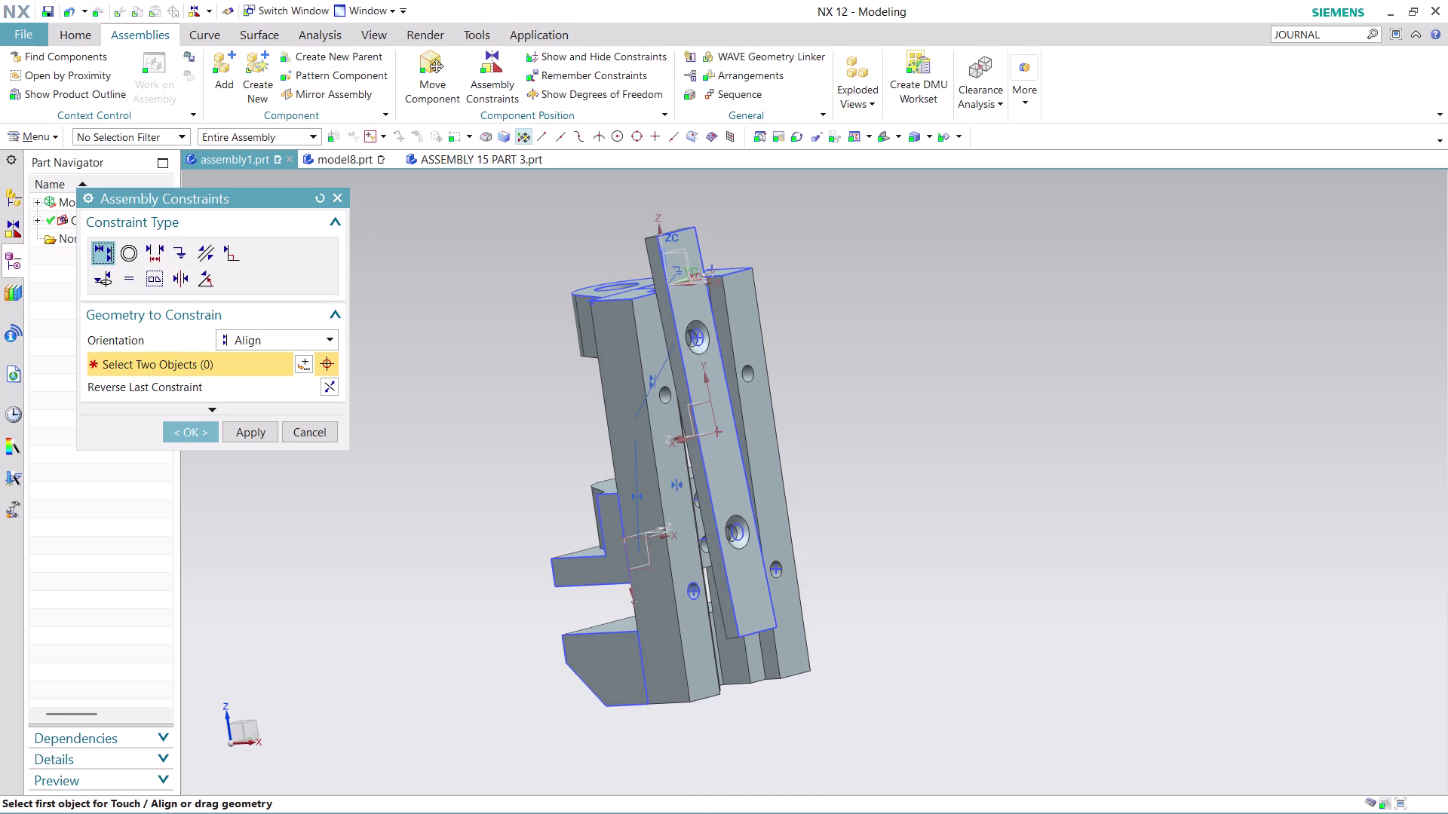
middle_drag(821, 328, 660, 204)
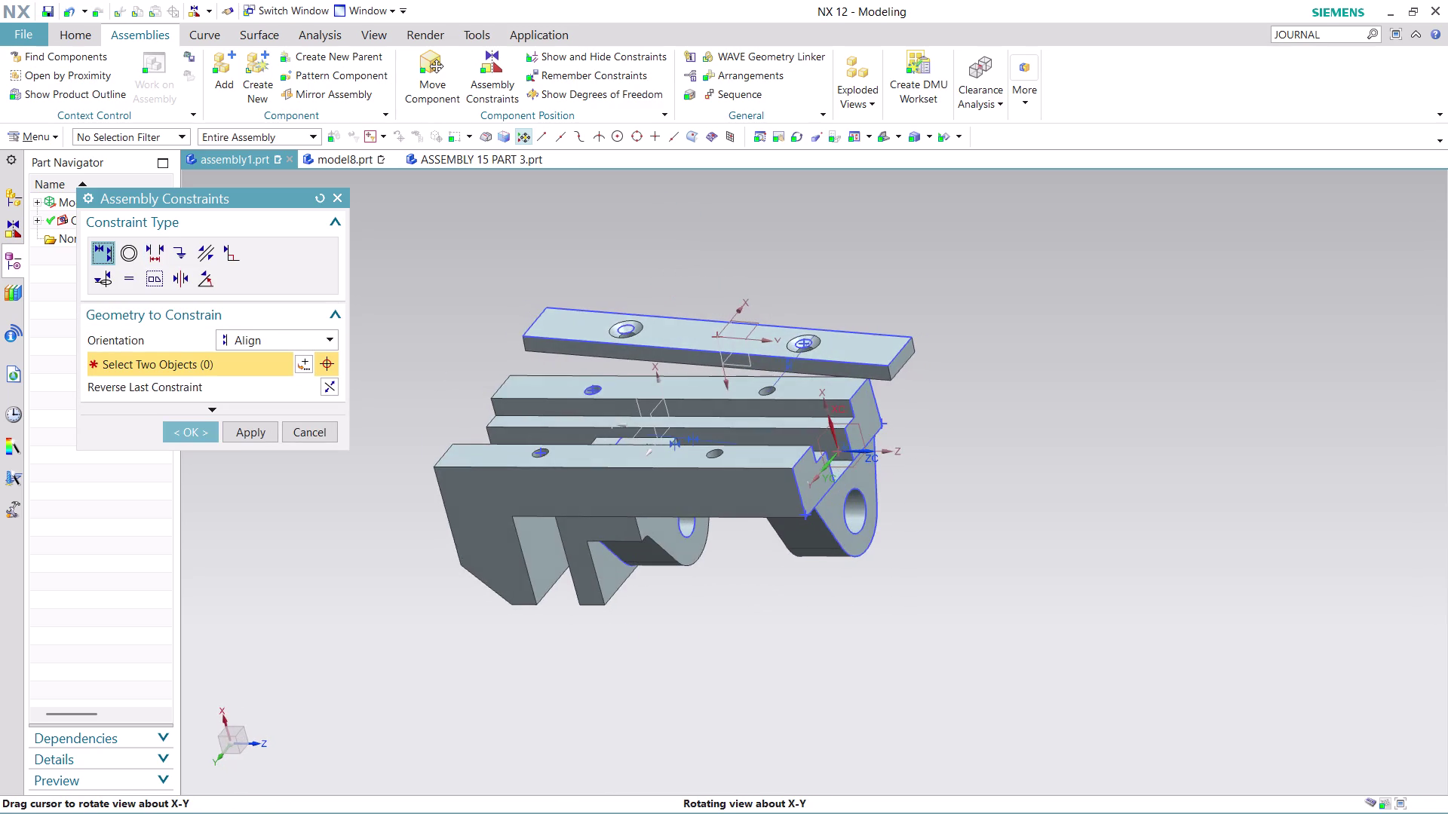
Orbit around the vise to inspect the plate holes from the side and top.
middle_drag(660, 204, 611, 217)
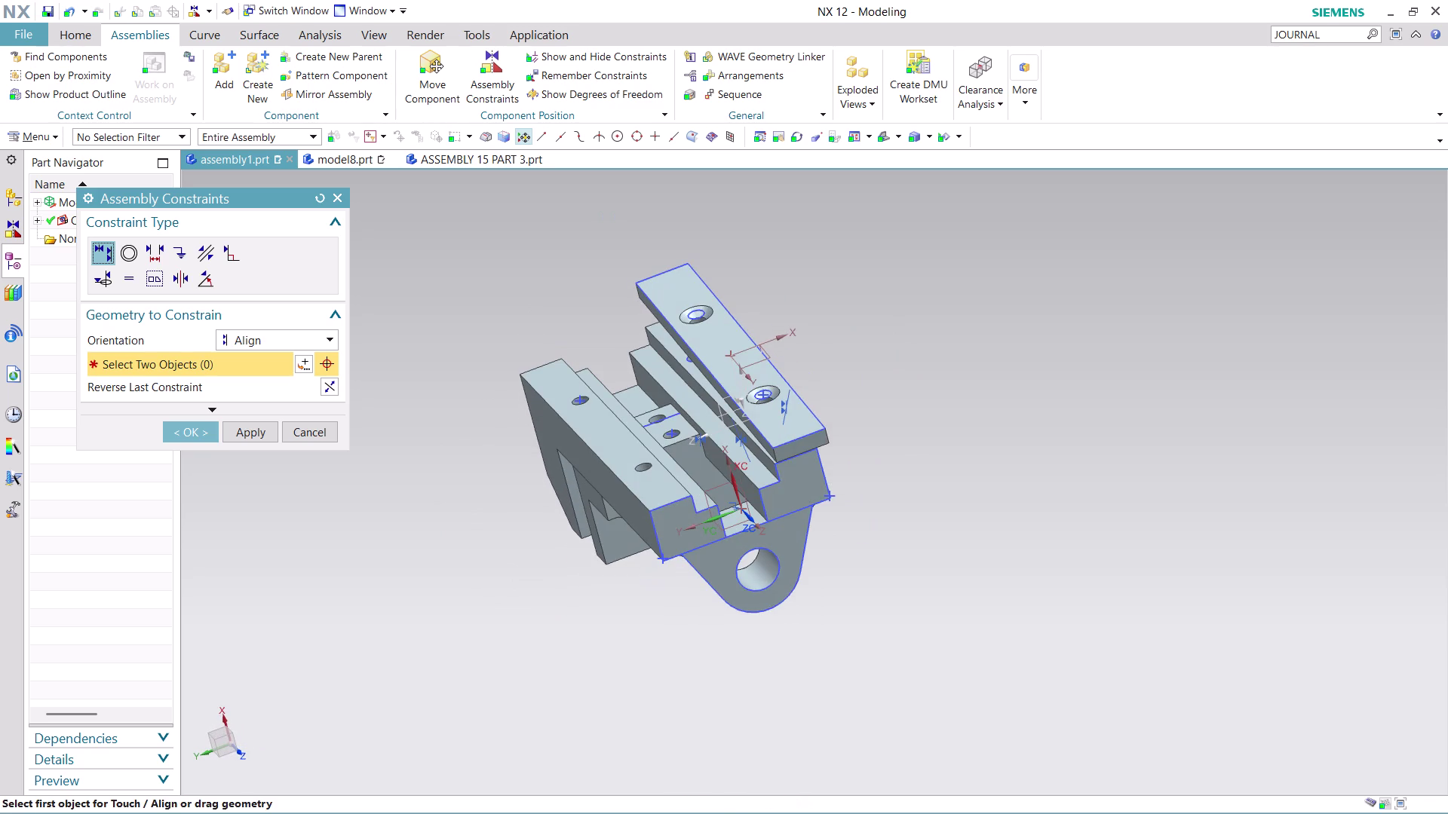
click(798, 476)
click(805, 443)
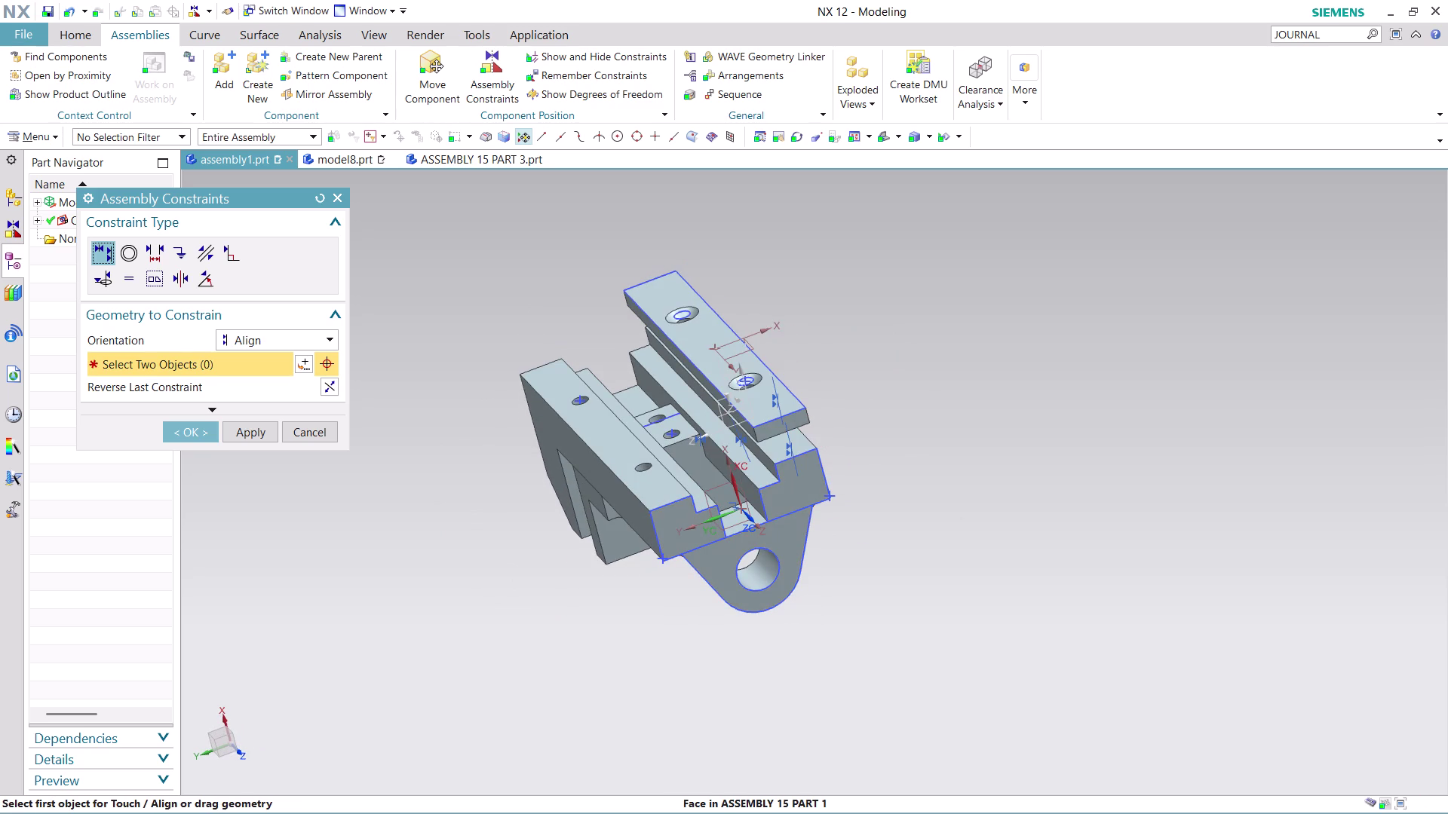
scroll(up, 3)
middle_drag(809, 307, 743, 267)
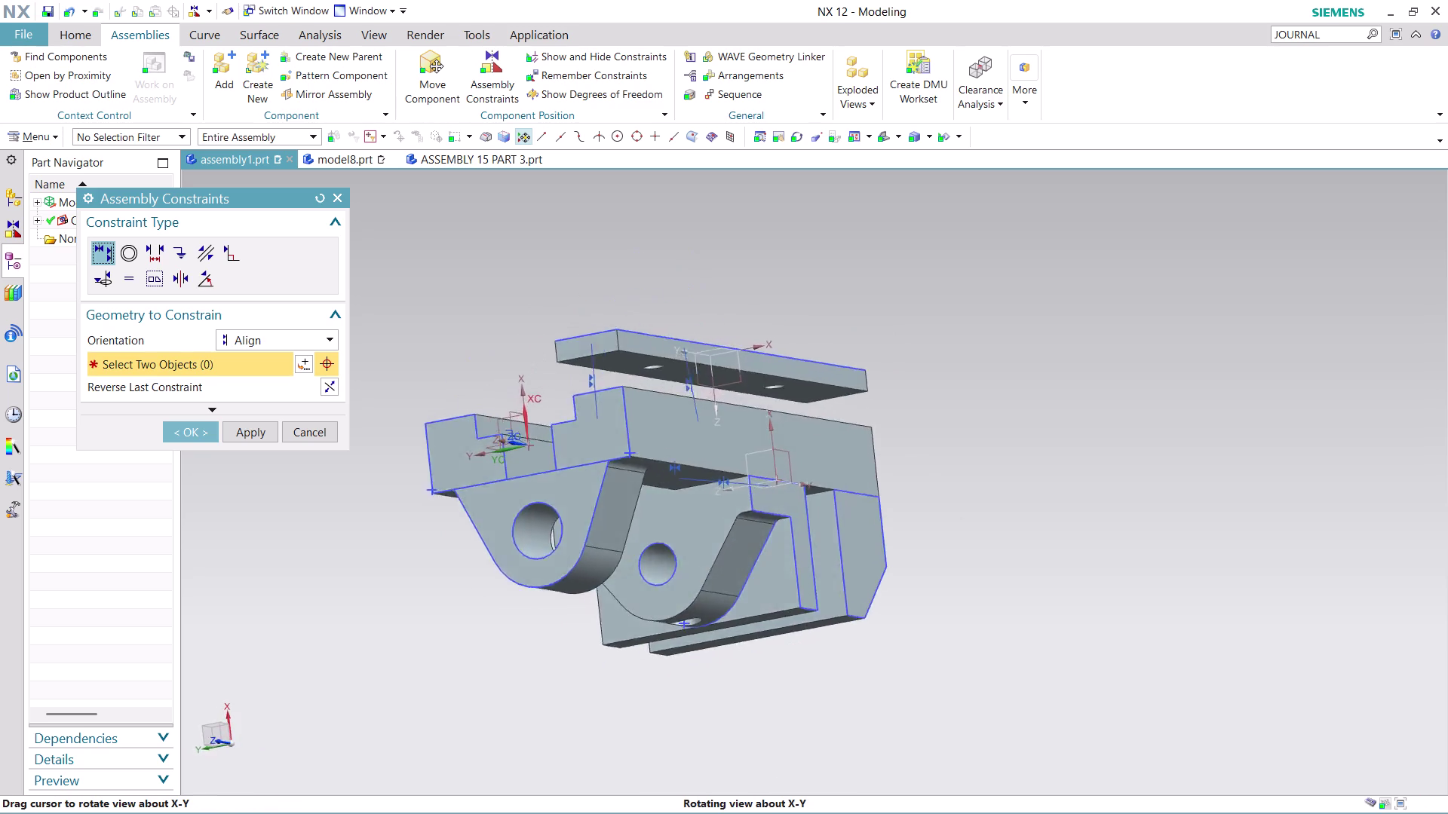
middle_drag(743, 267, 702, 381)
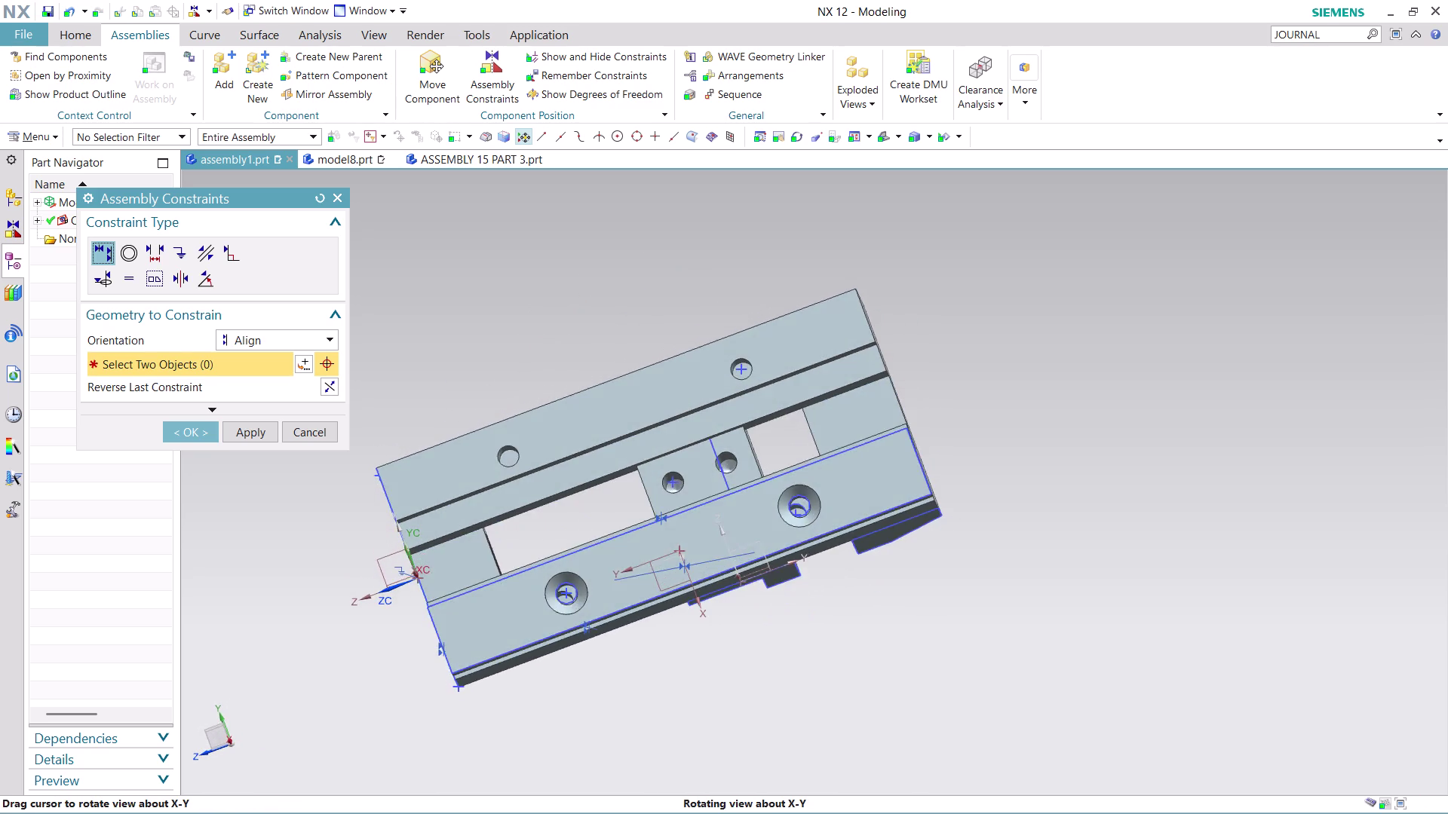
middle_drag(702, 381, 689, 310)
scroll(down, 3)
scroll(up, 3)
middle_drag(722, 274, 725, 353)
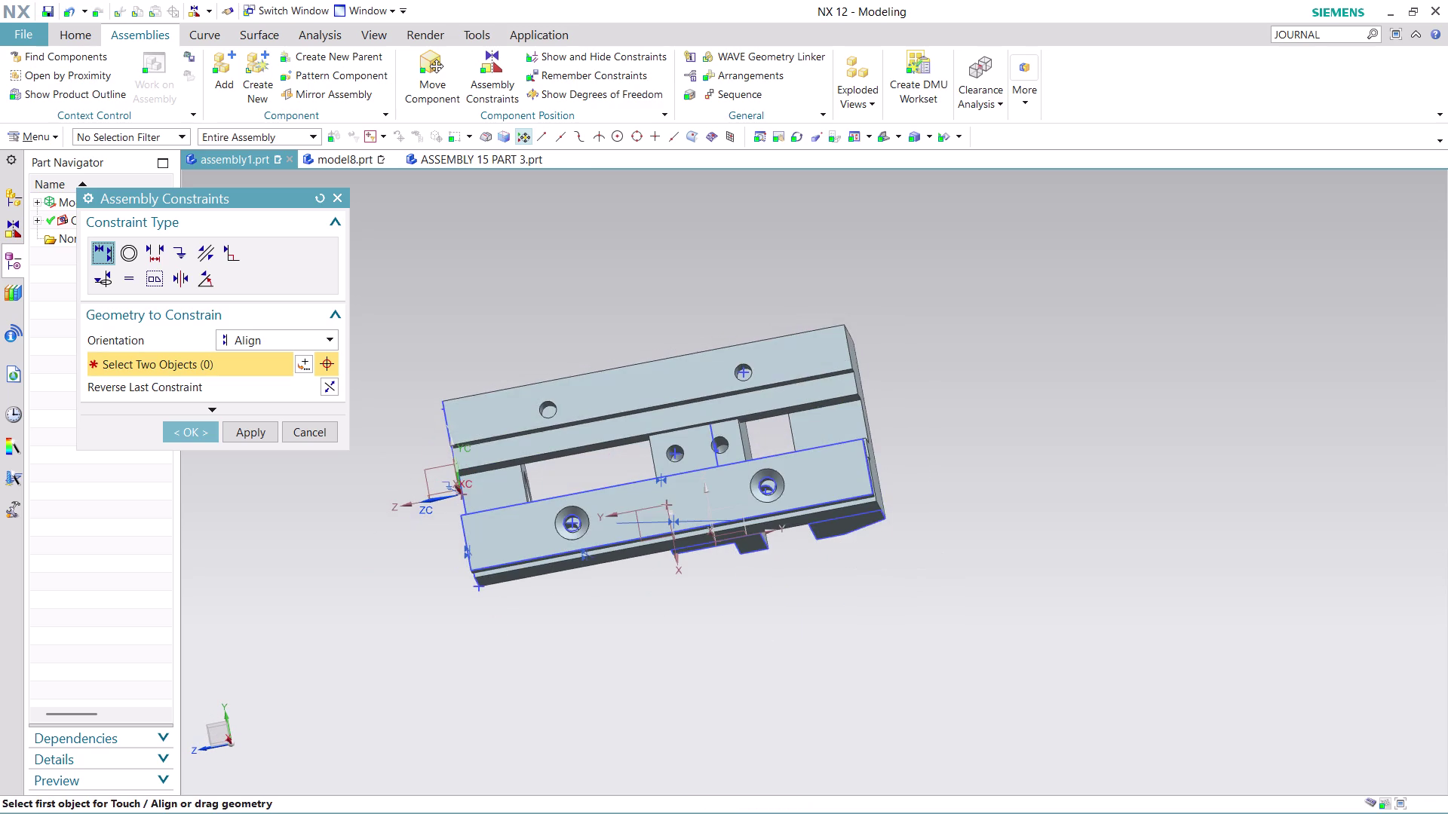
scroll(up, 3)
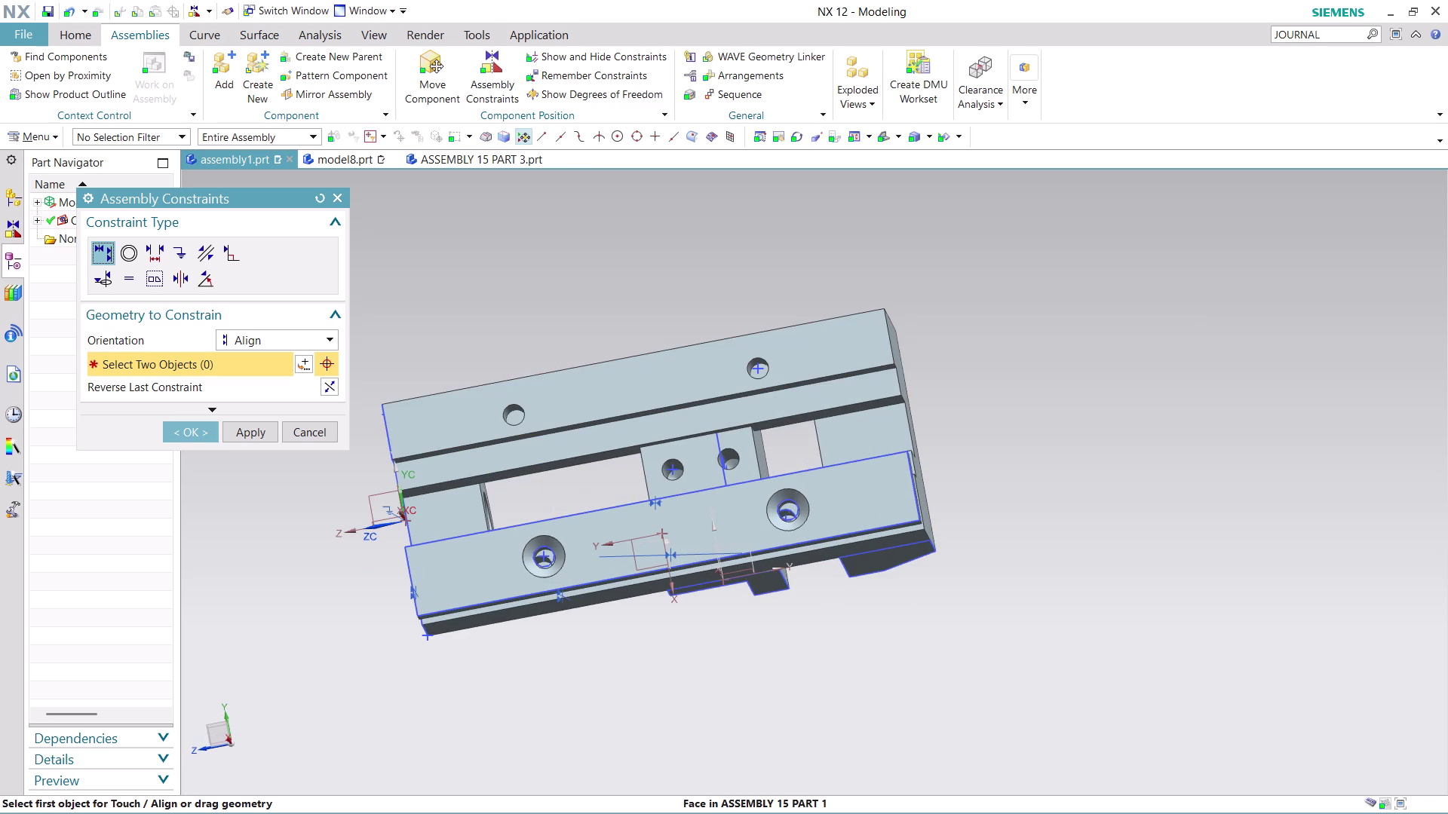
middle_drag(814, 605, 819, 526)
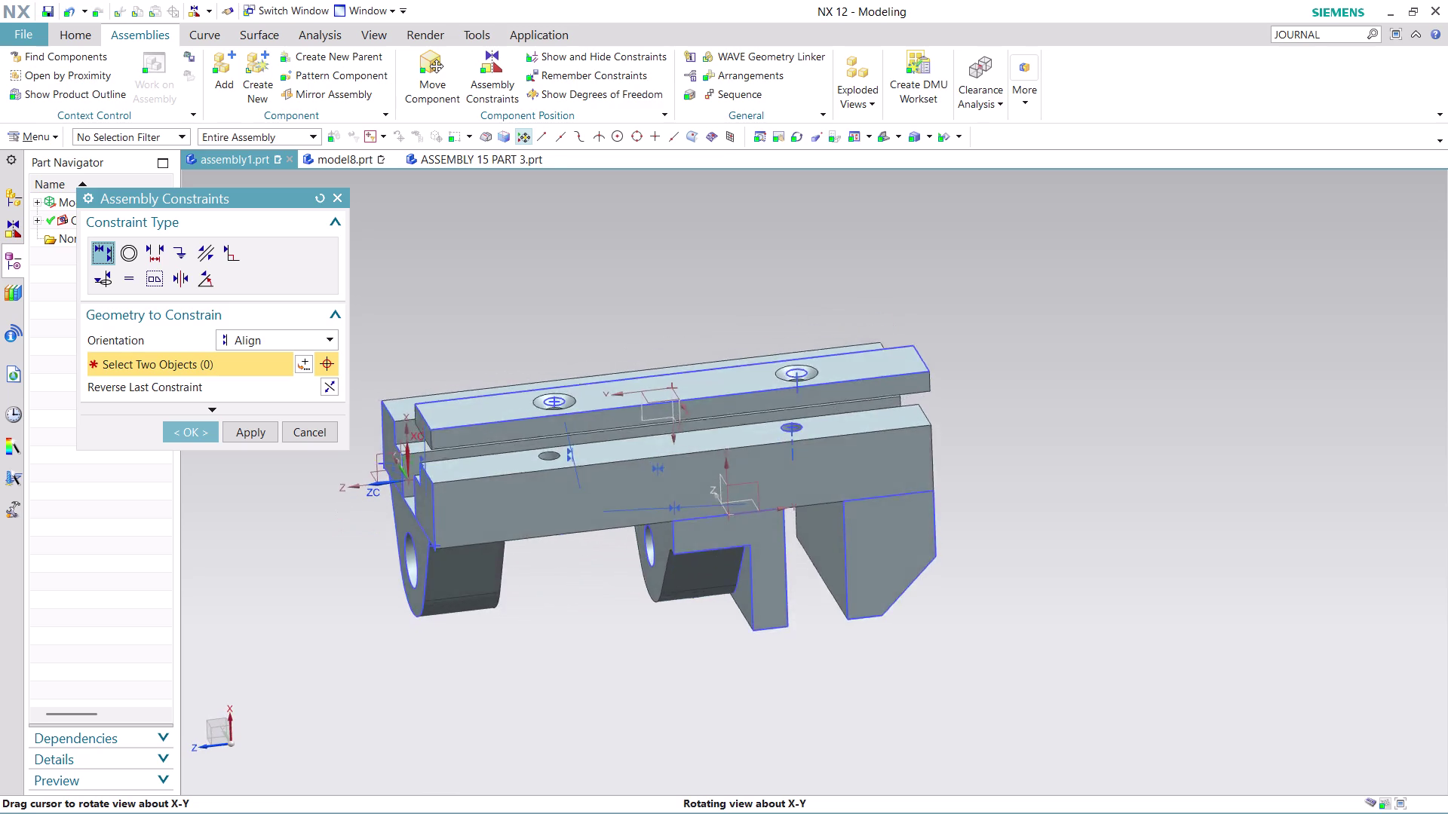
middle_drag(819, 527, 813, 526)
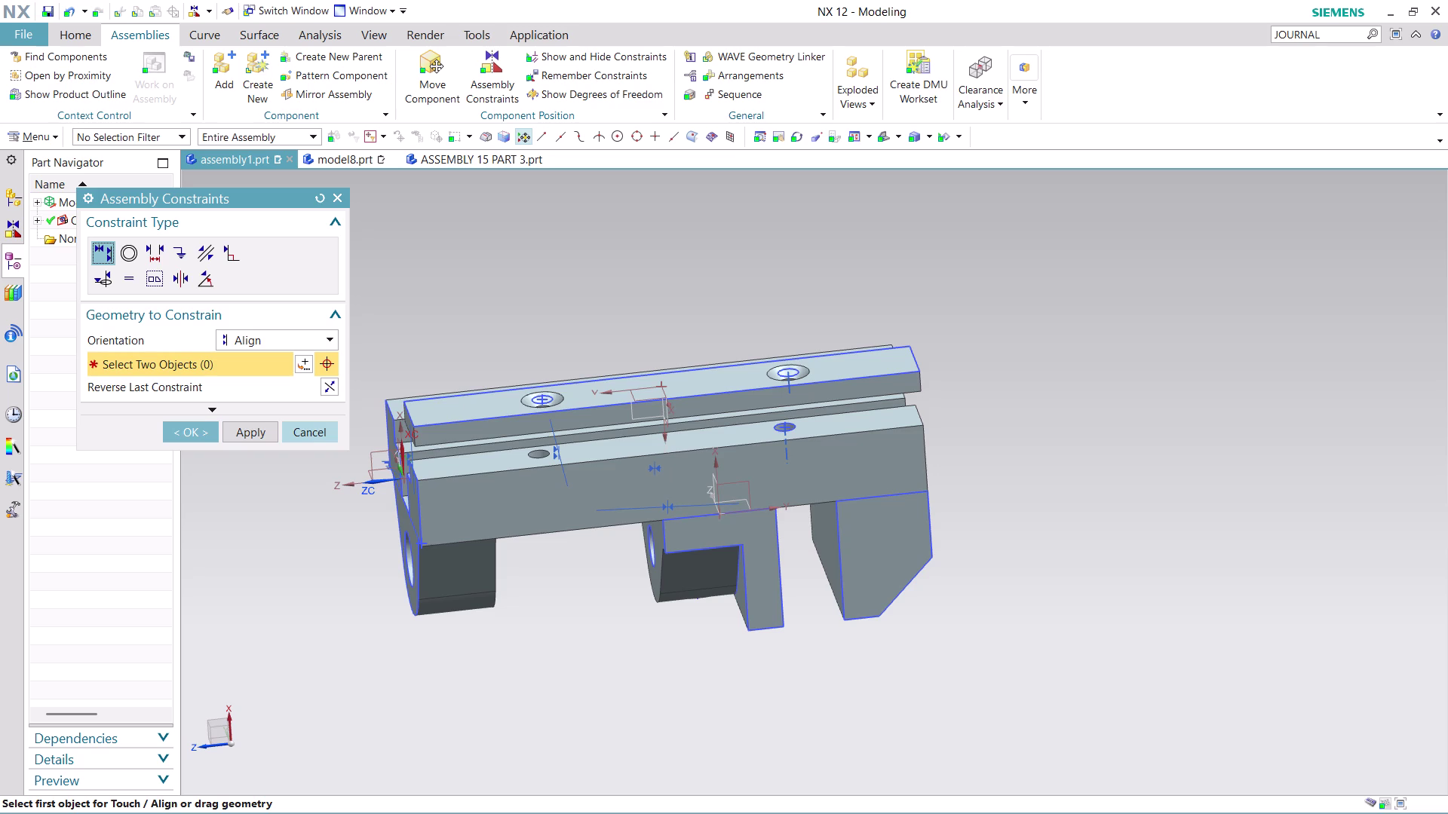
middle_drag(648, 337, 639, 267)
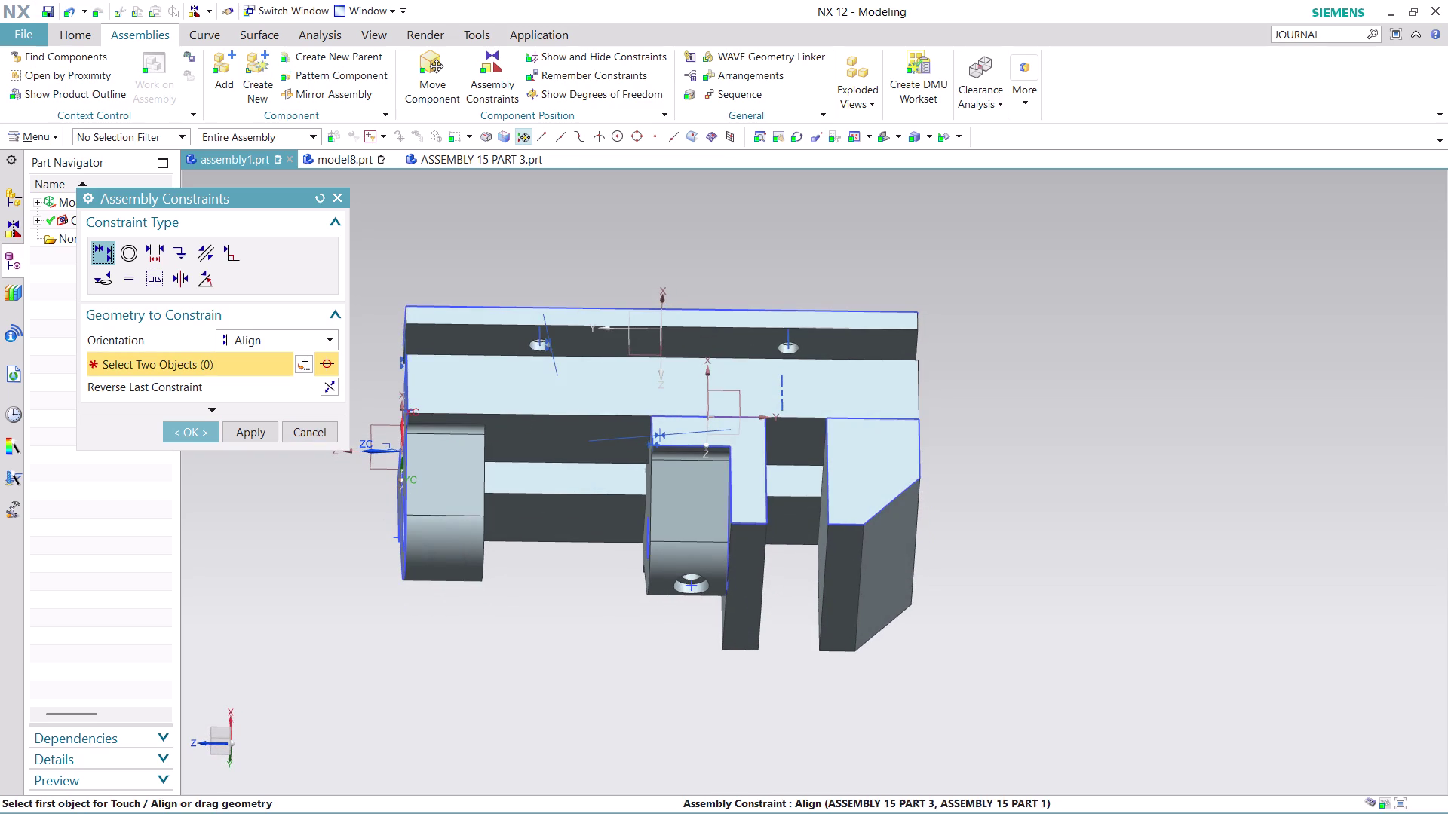
scroll(up, 3)
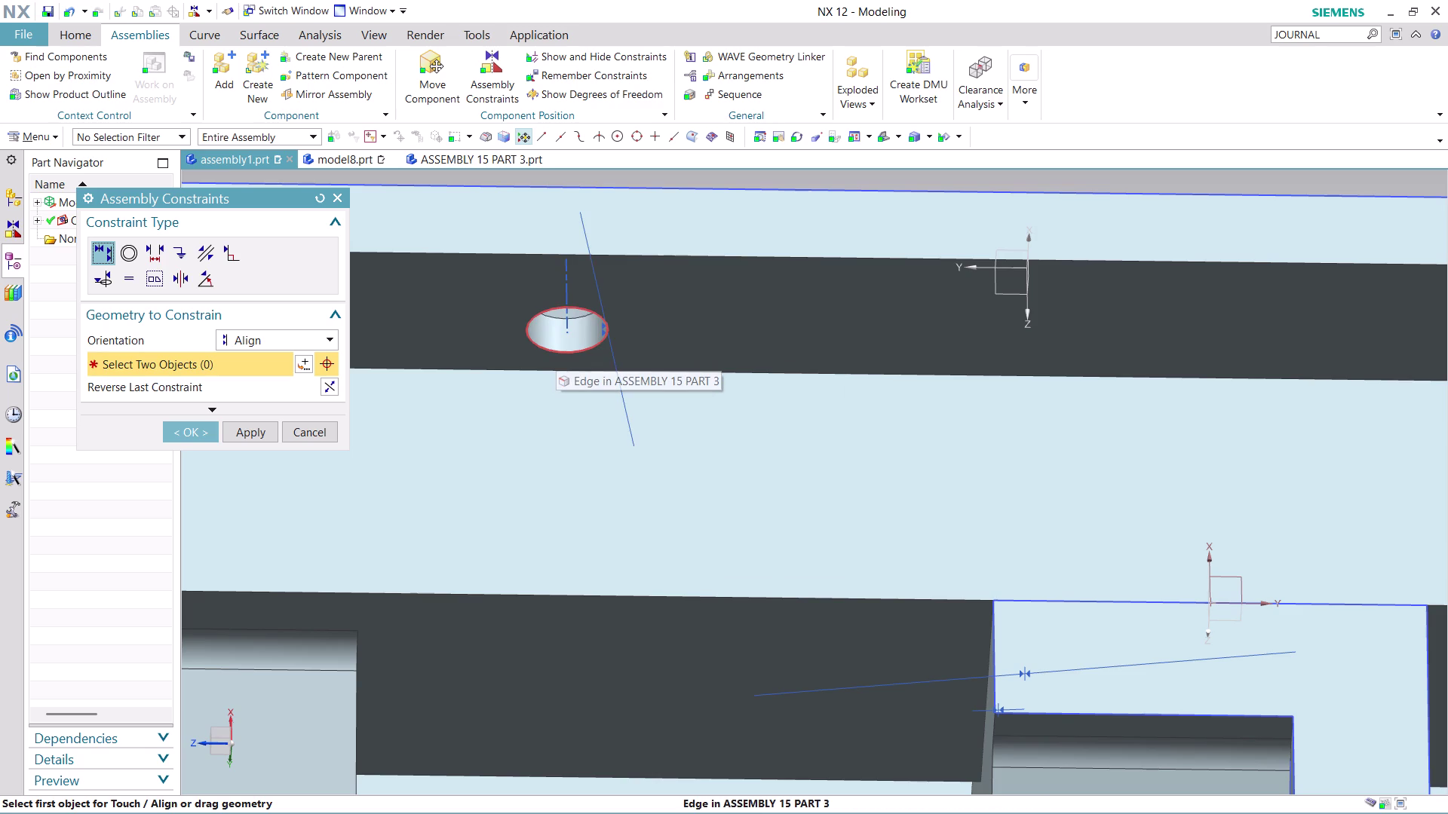
scroll(down, 3)
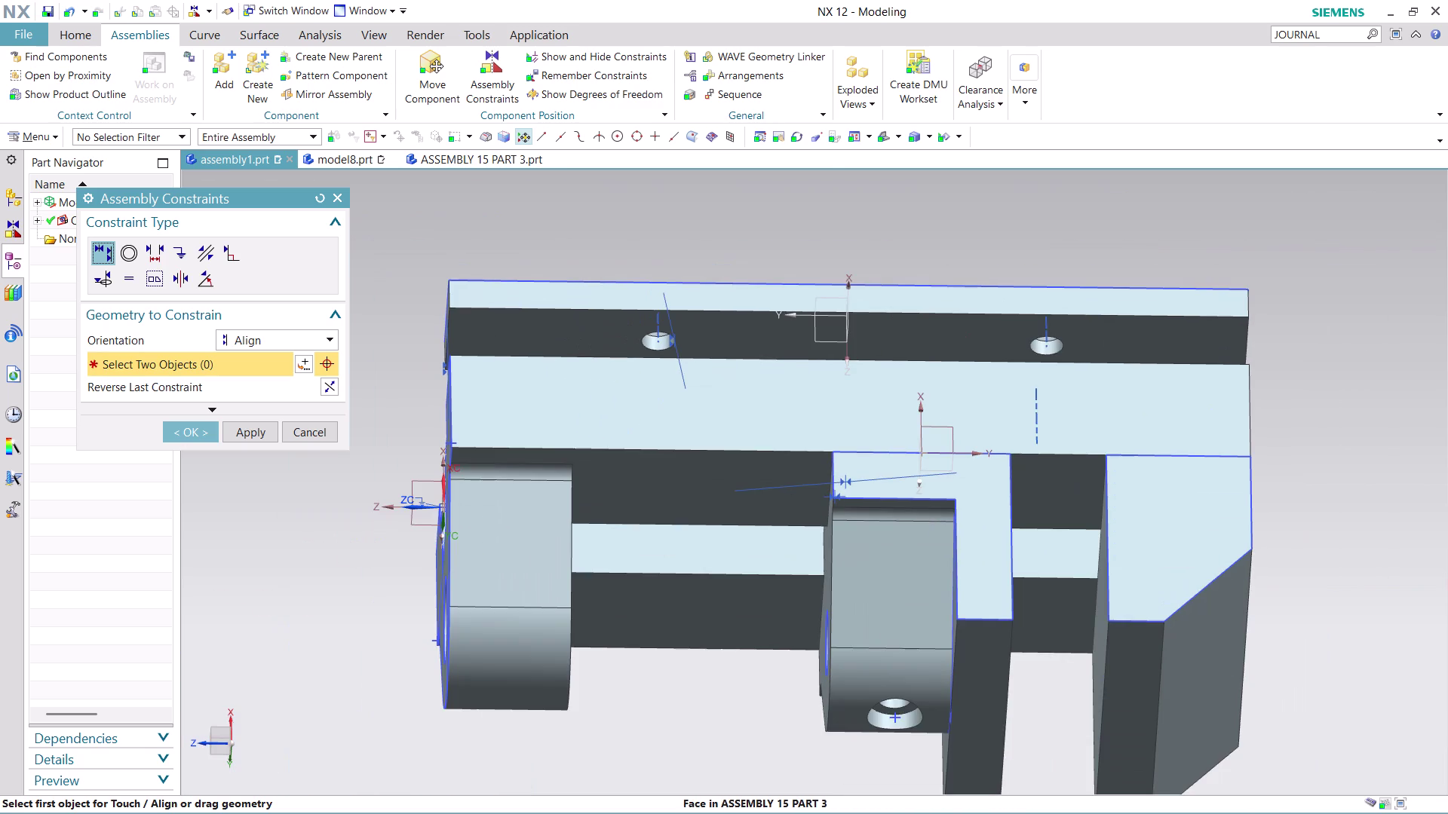
middle_drag(863, 223, 843, 328)
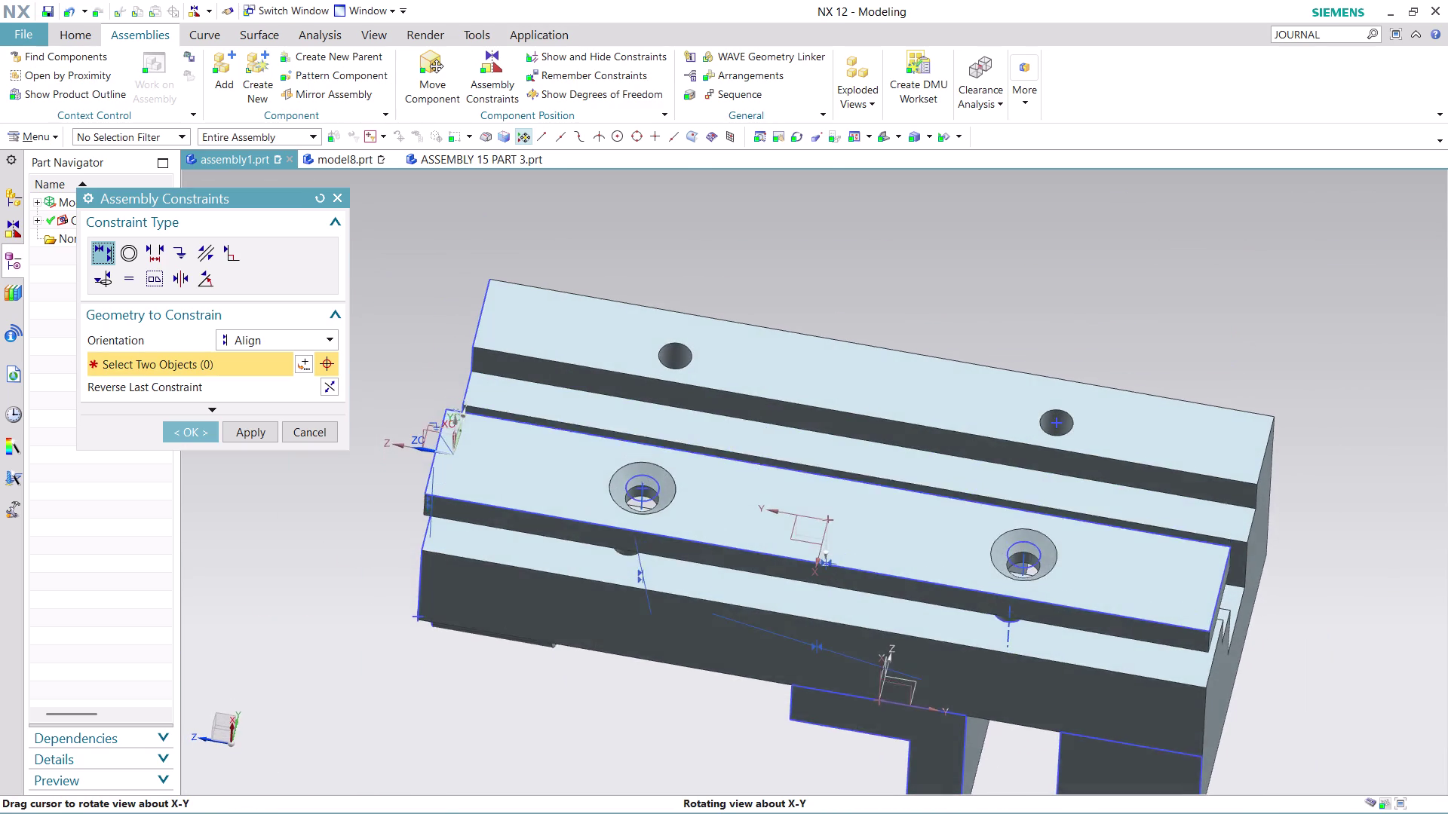
middle_drag(842, 329, 842, 356)
scroll(down, 3)
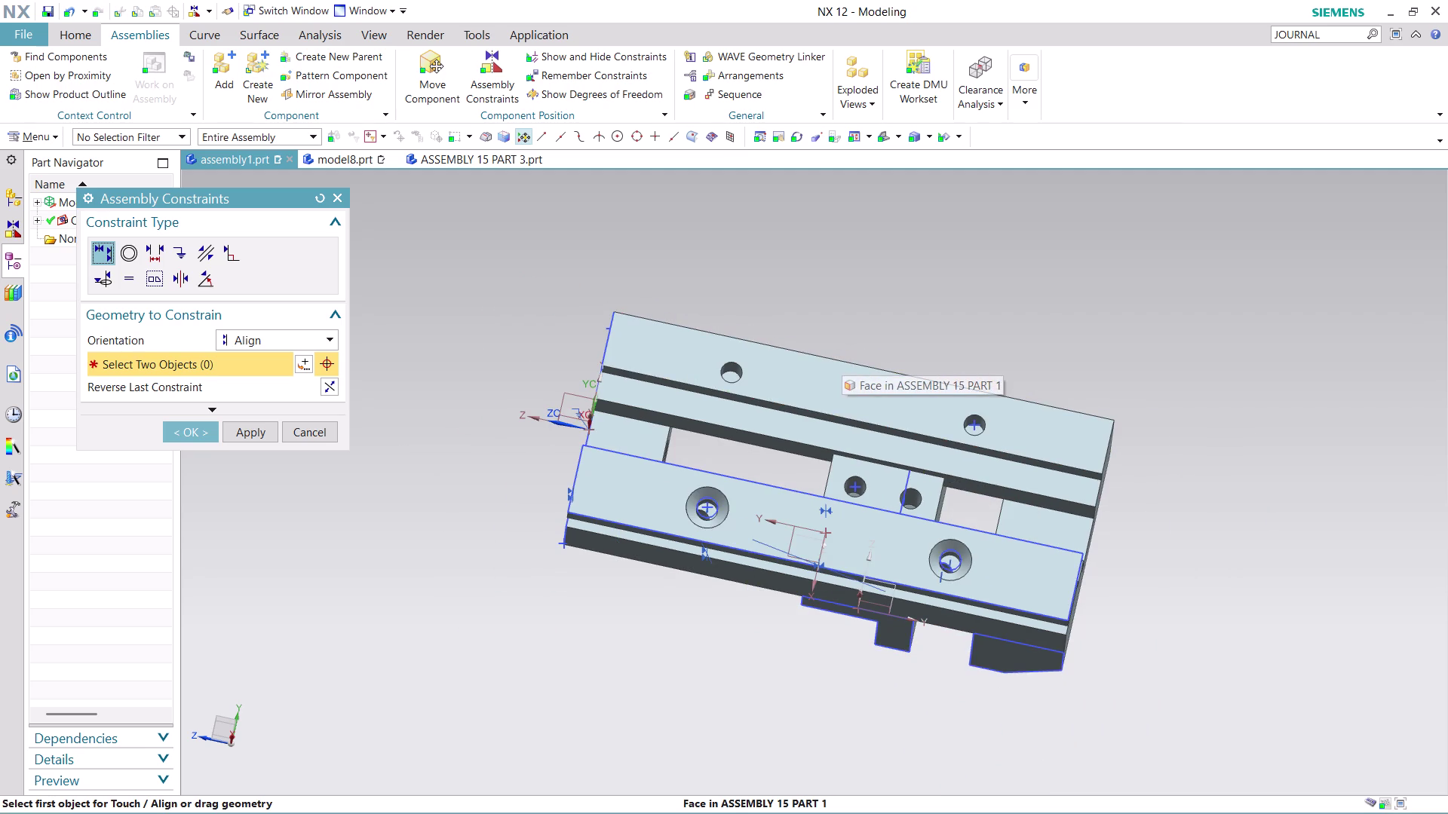
Make a plate hole concentric with a body hole, then close constraints discarding unapplied changes.
click(121, 252)
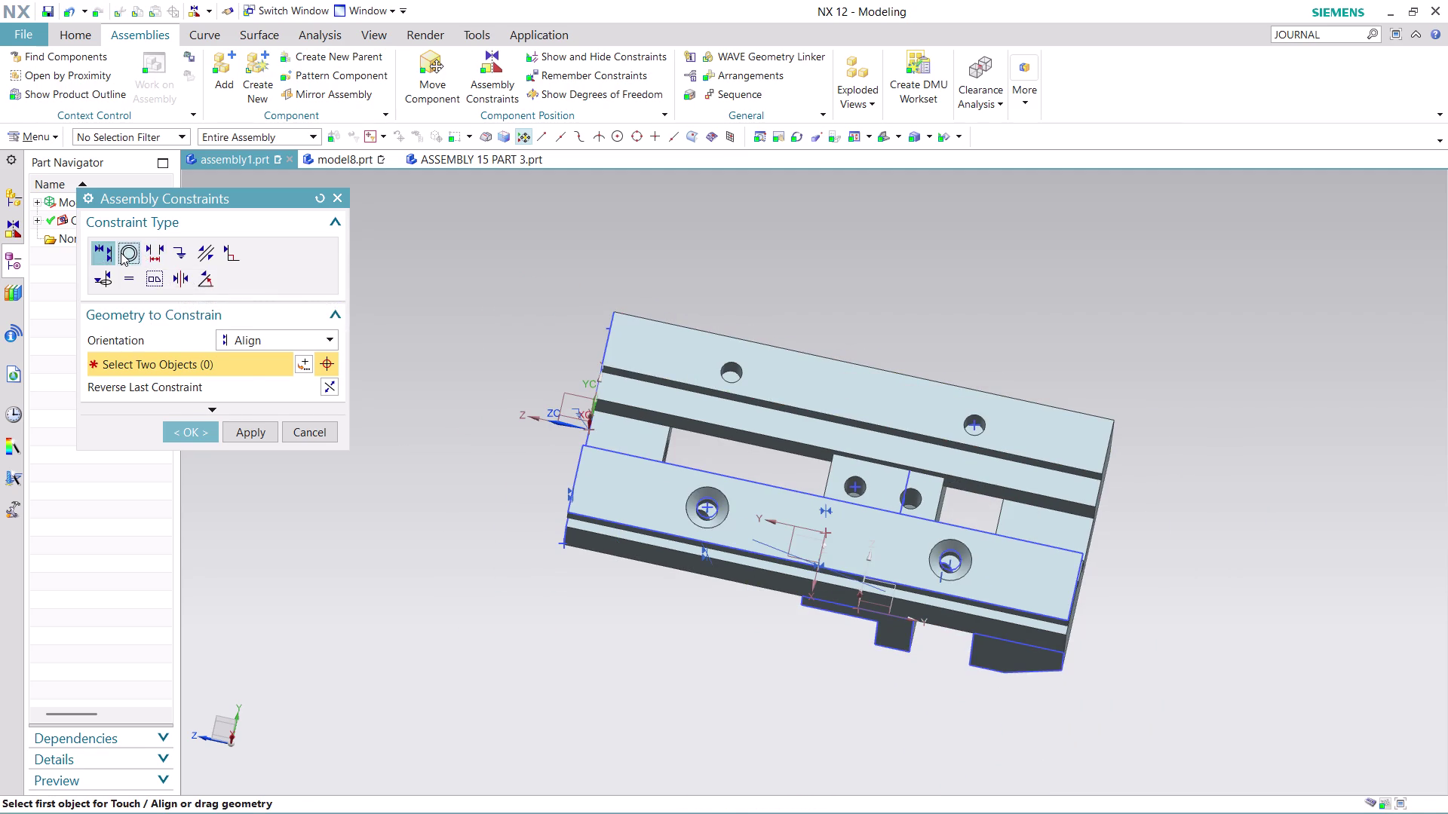
middle_drag(772, 635, 787, 520)
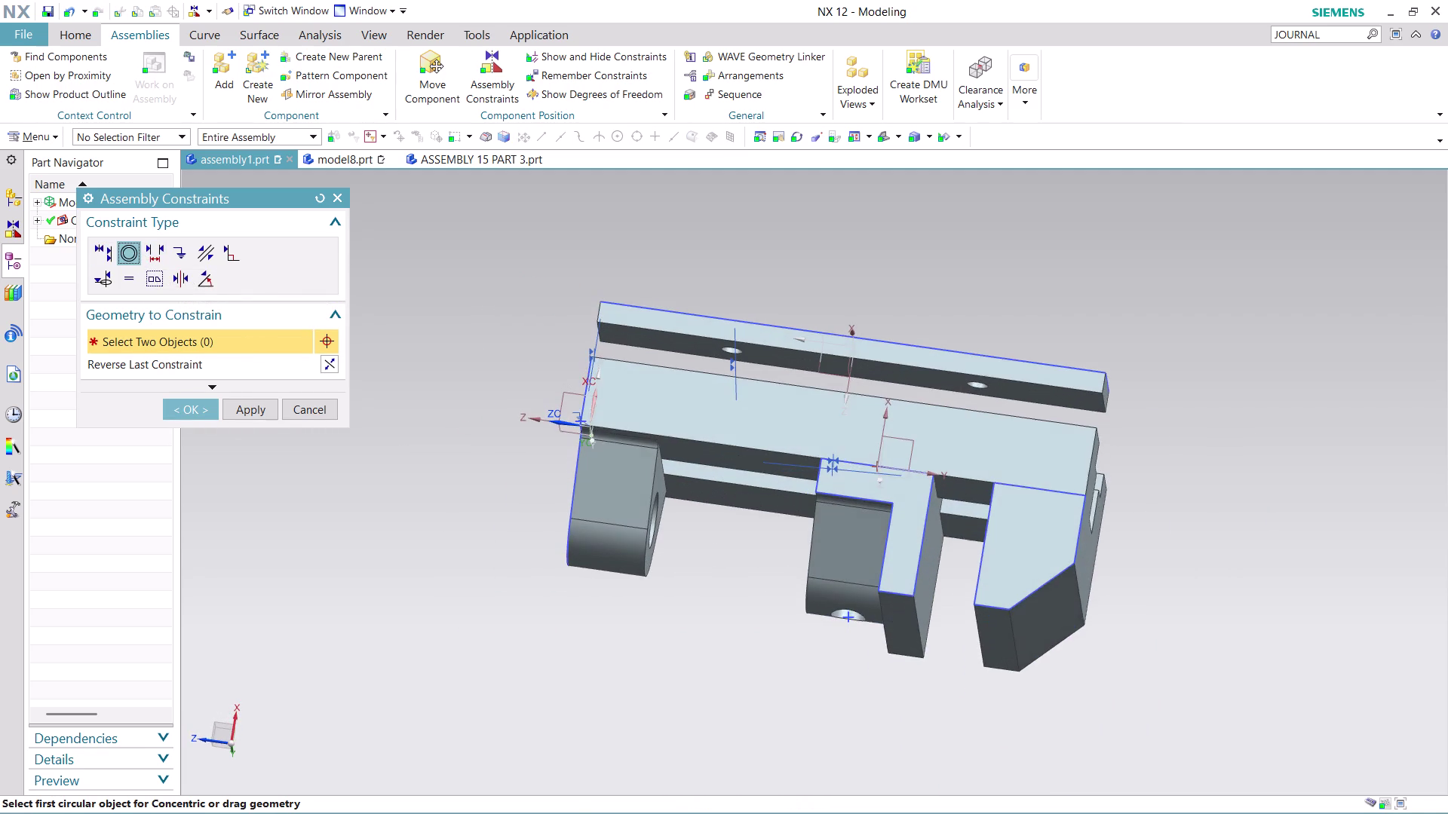
scroll(up, 3)
click(722, 322)
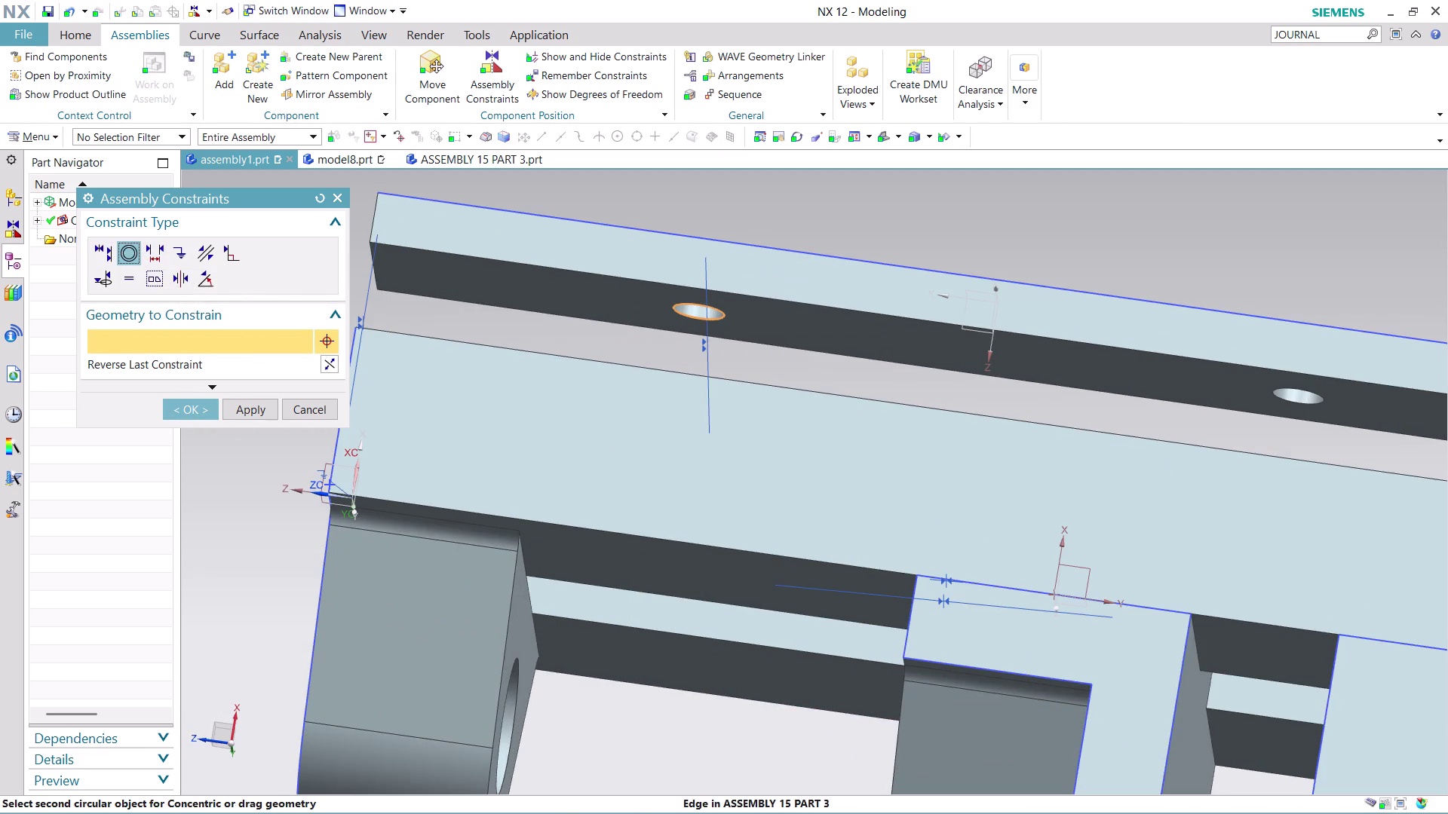
middle_drag(790, 347, 782, 411)
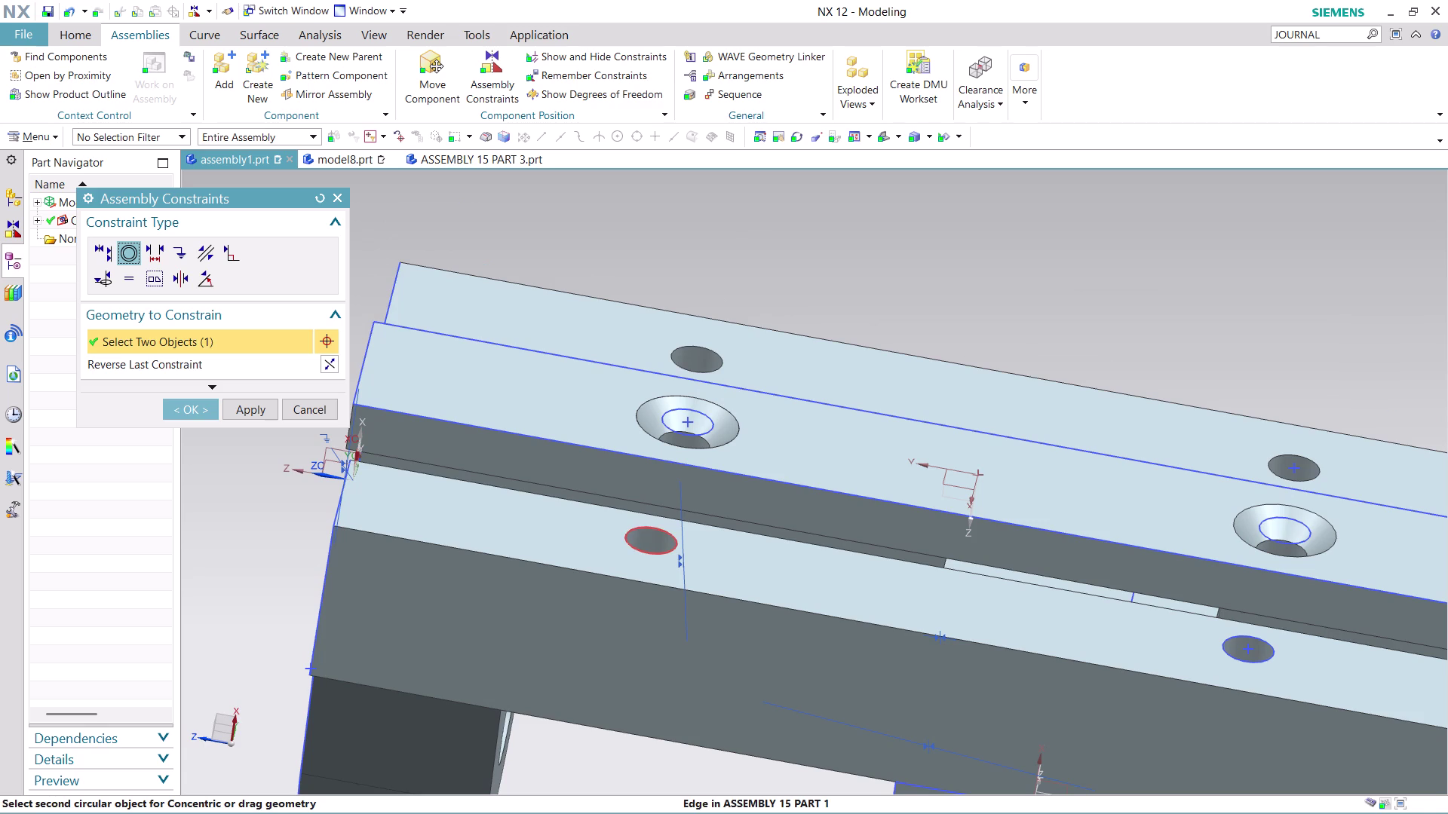
click(636, 546)
scroll(down, 3)
middle_drag(1217, 363, 1184, 420)
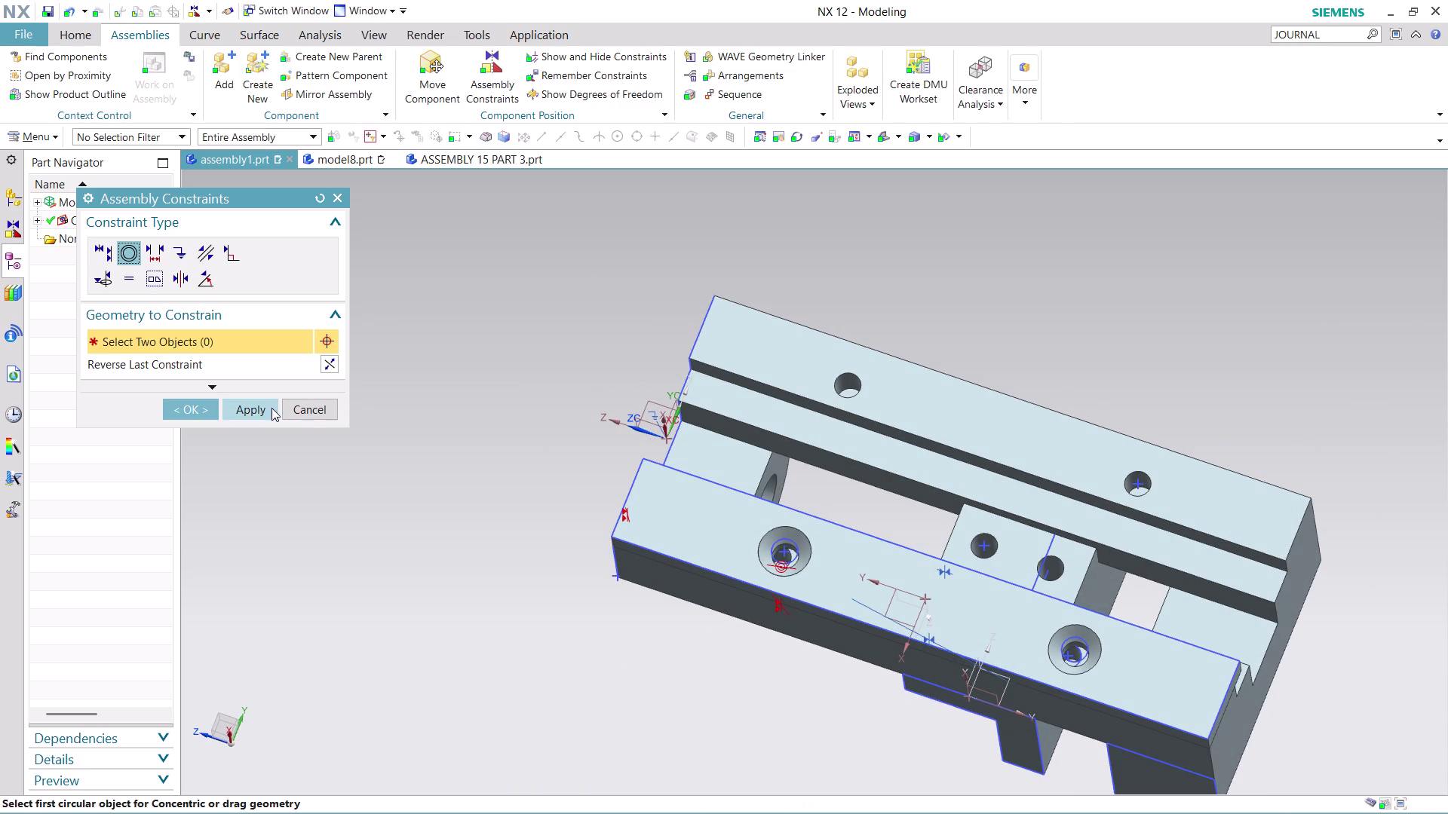
click(299, 408)
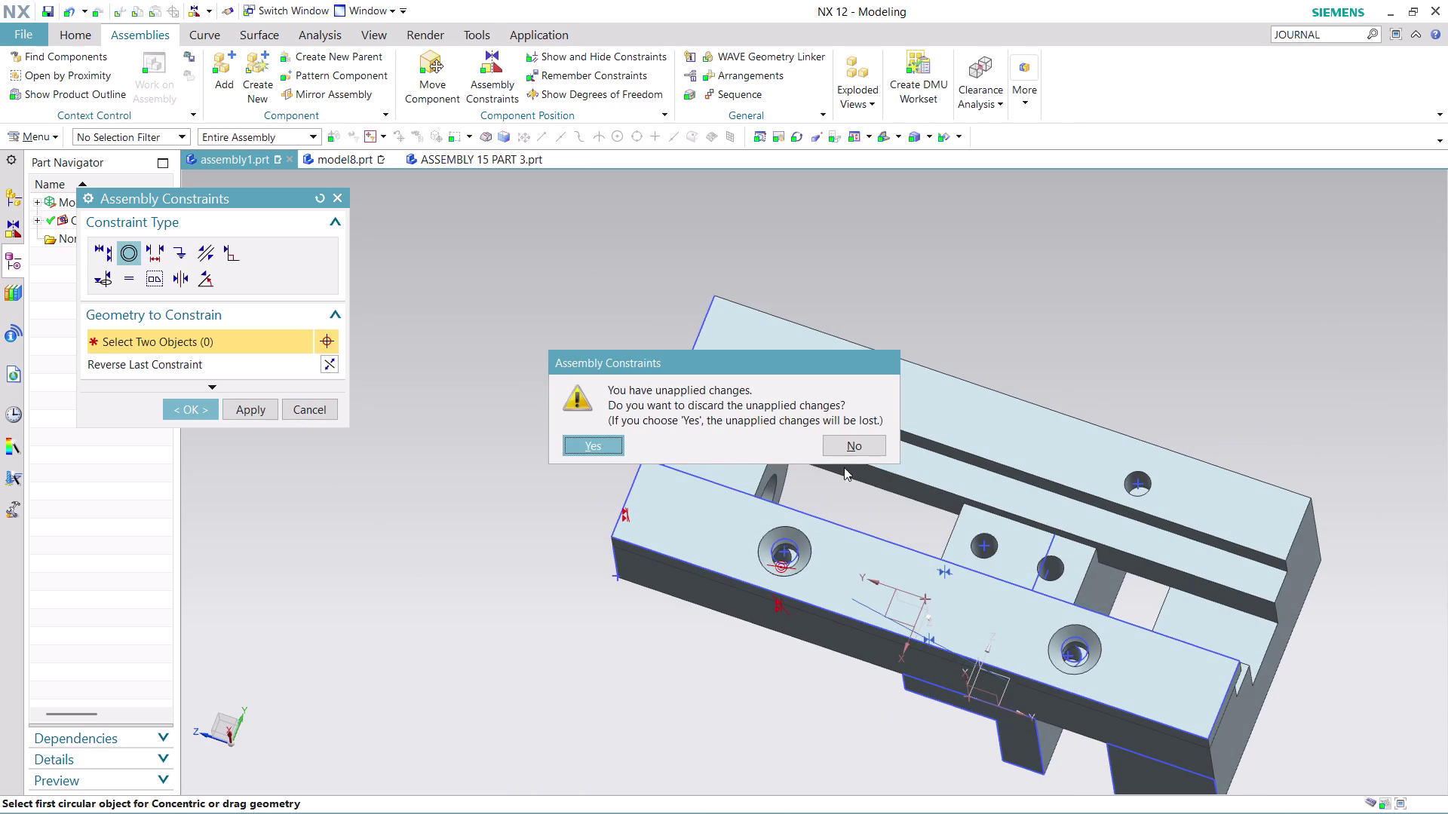
click(867, 445)
key(ctrl+z)
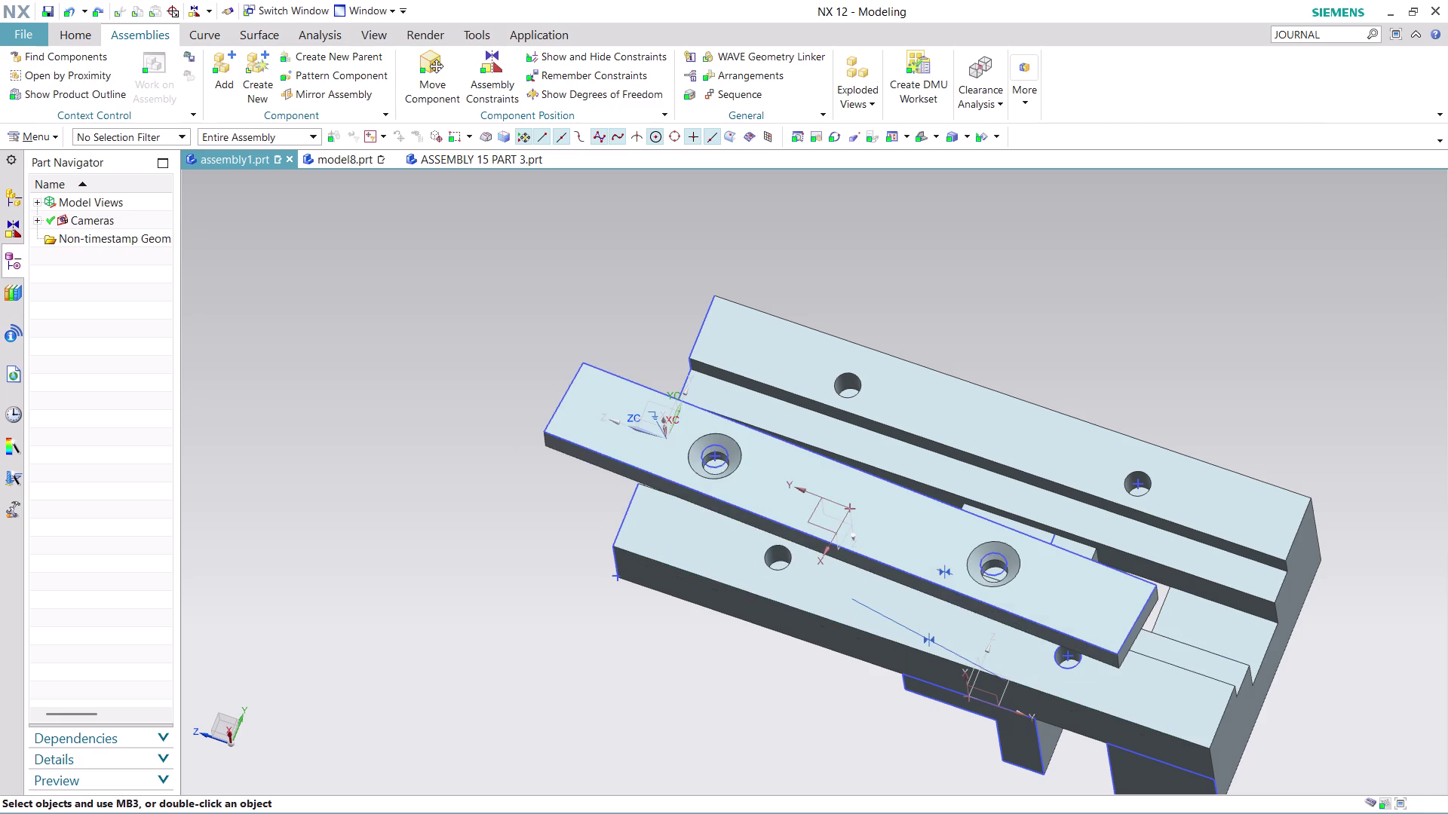
Close the plate part document and switch to the empty model8 document.
scroll(down, 3)
scroll(up, 3)
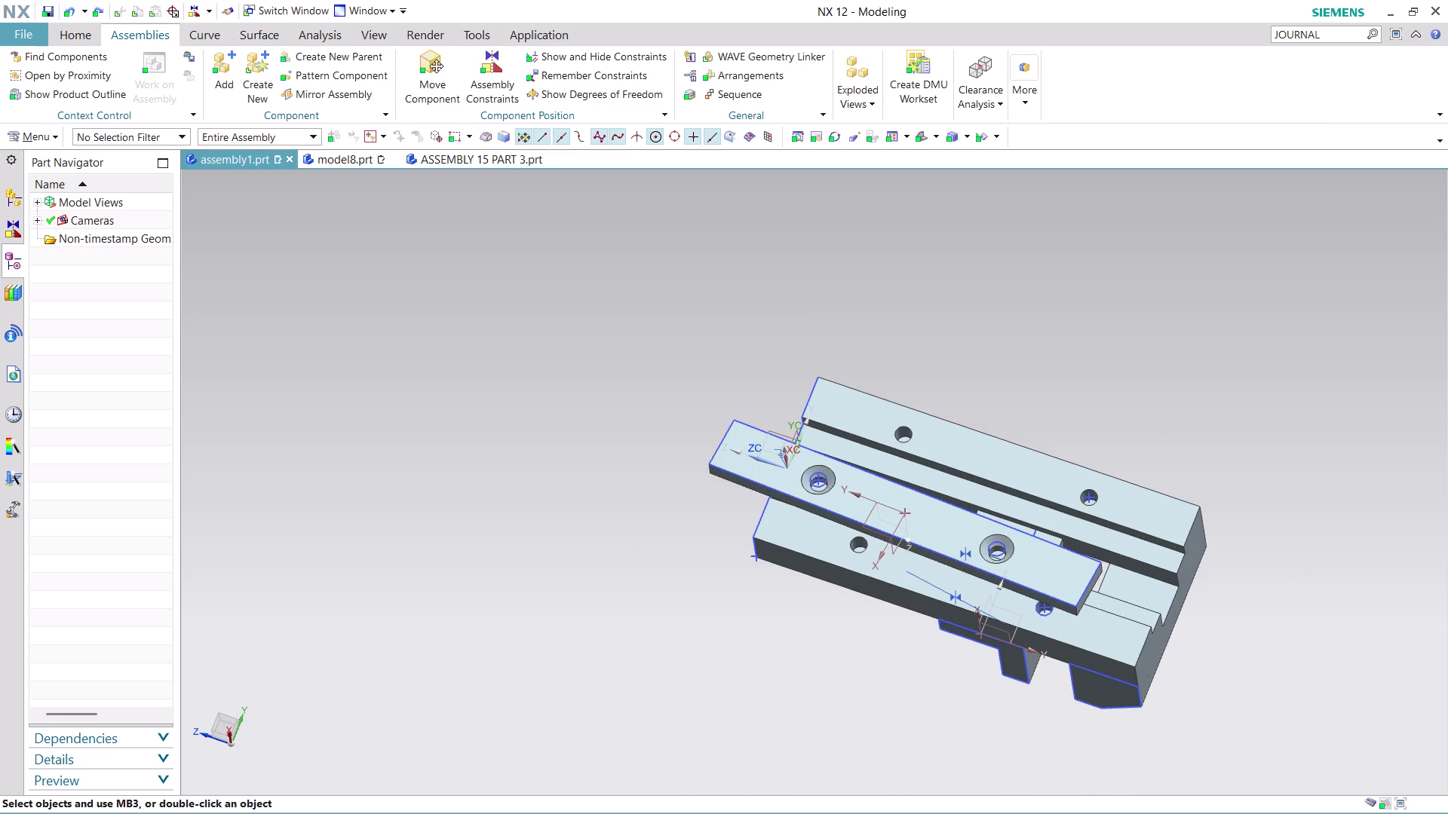
click(473, 155)
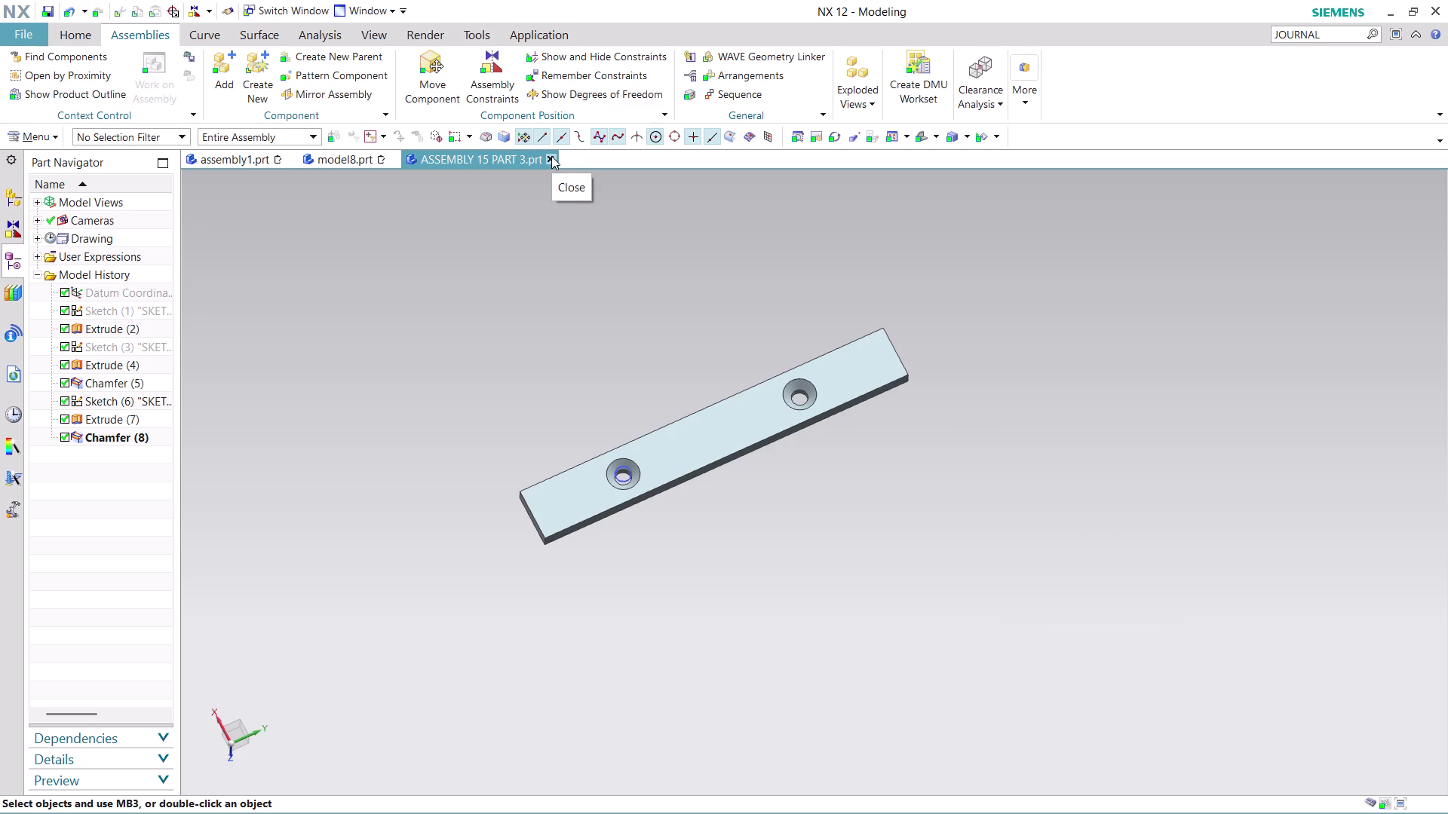
click(29, 36)
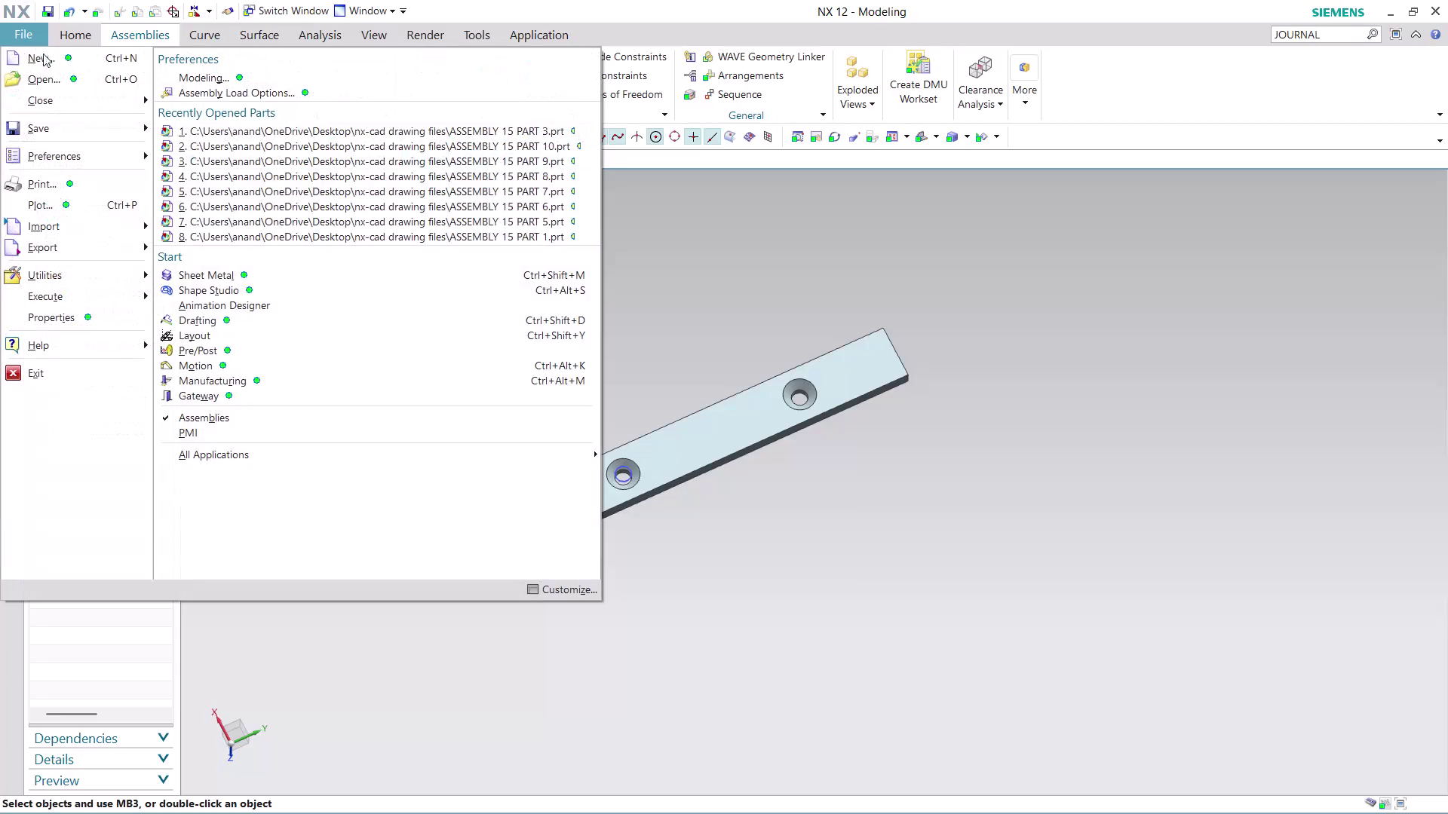
click(639, 239)
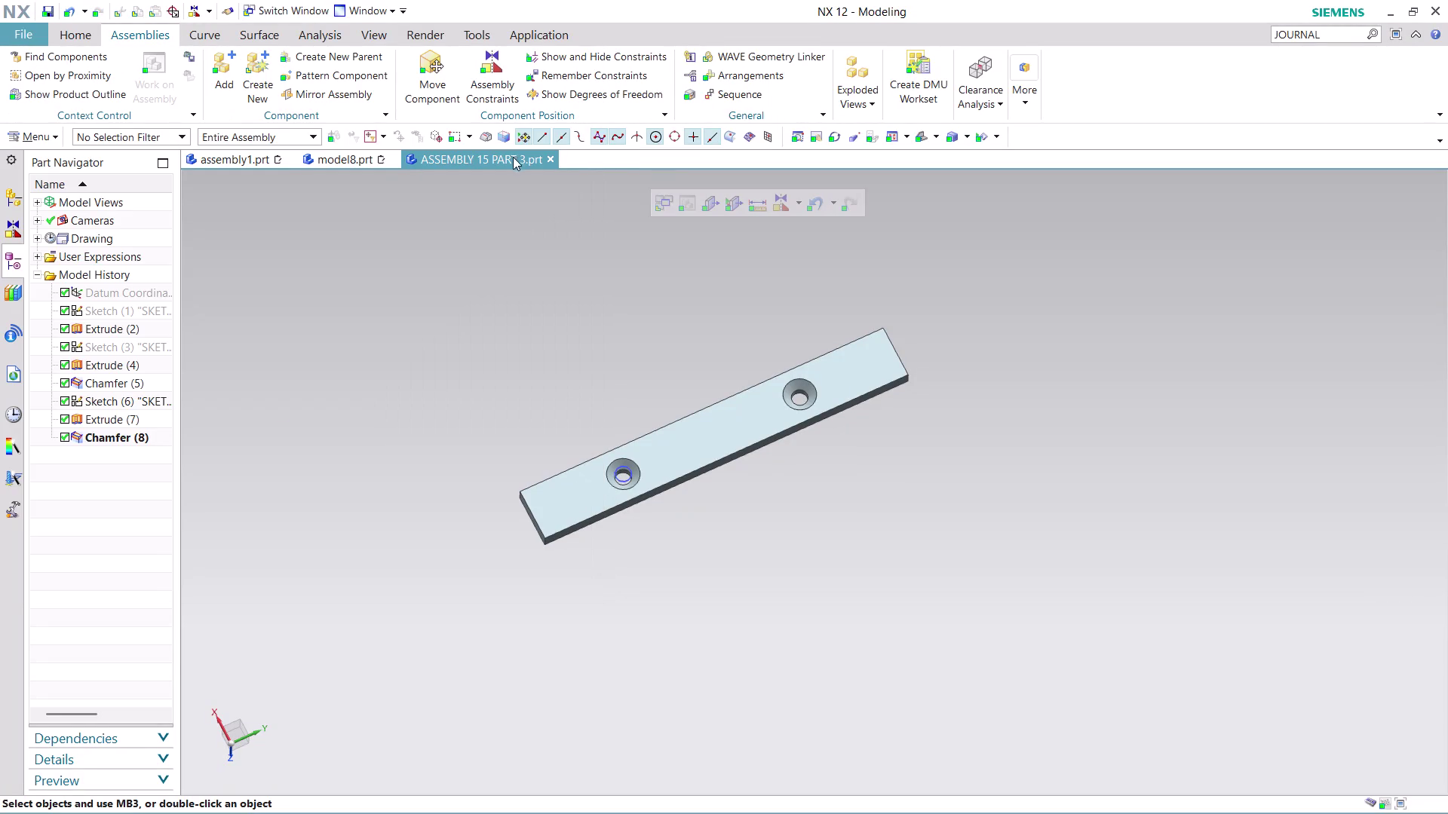
click(551, 158)
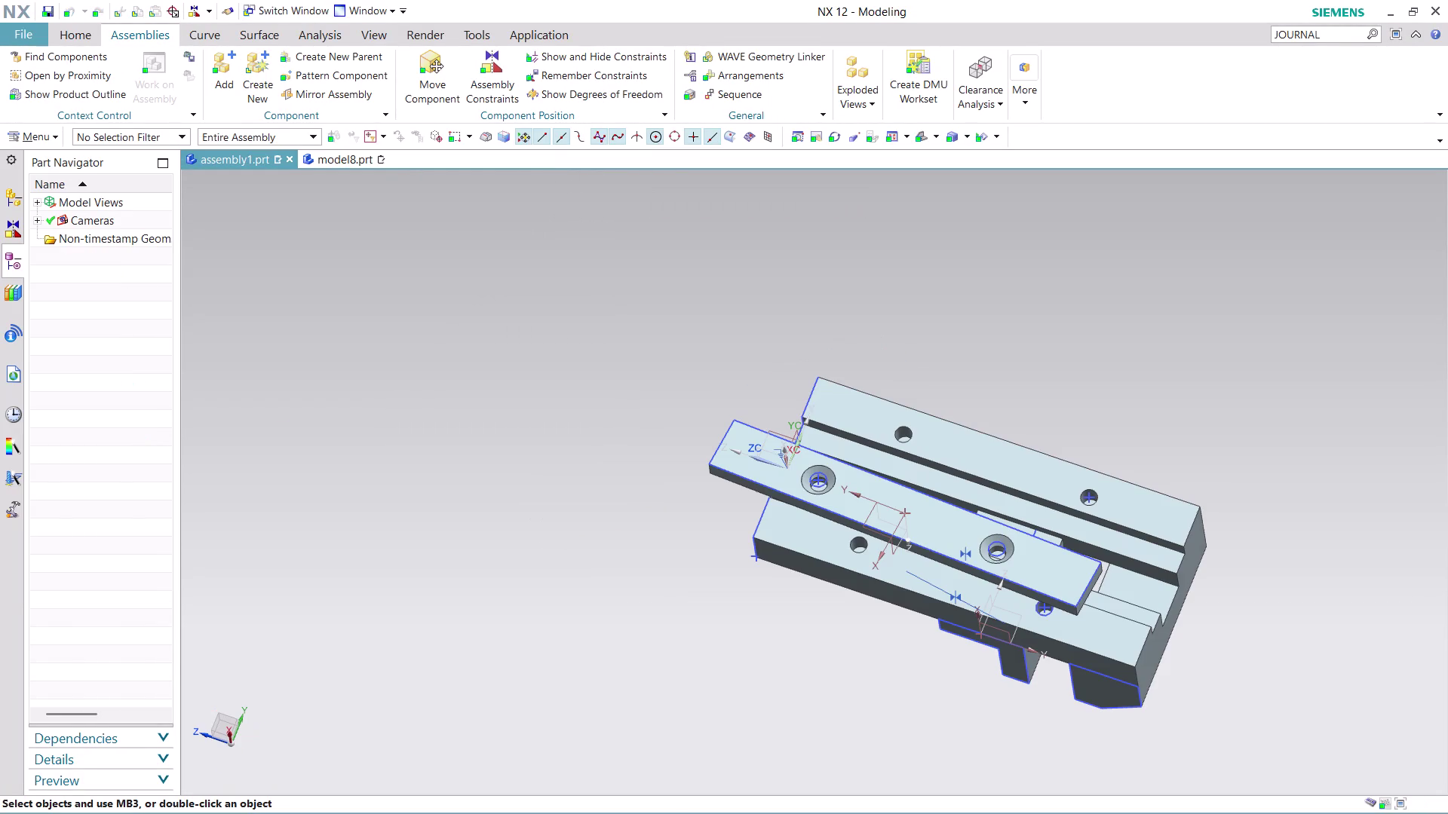
click(348, 159)
Open ASSEMBLY 15 PART 1 and change the displayed part to the loaded body.
click(29, 29)
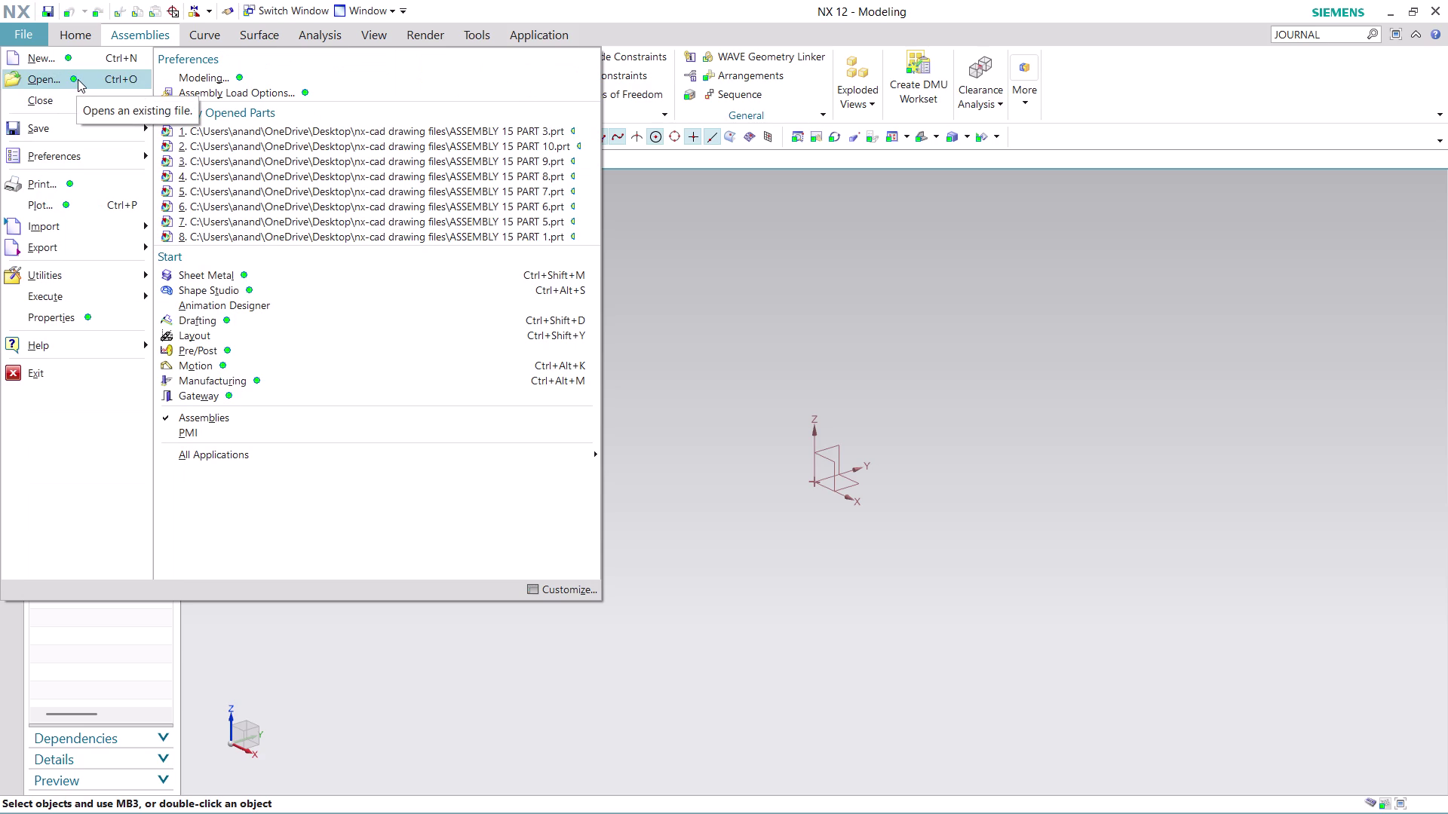
click(77, 80)
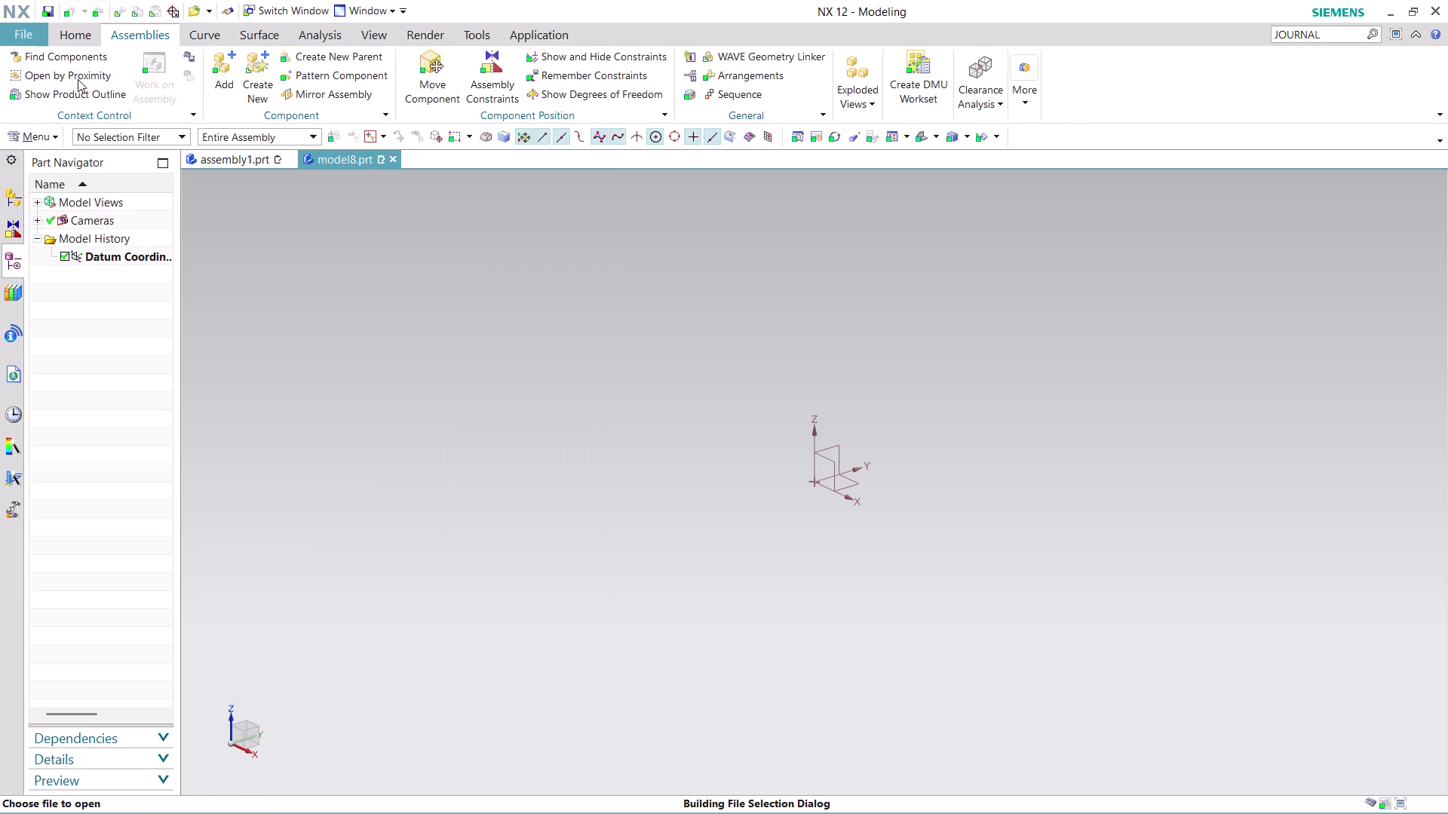
scroll(down, 3)
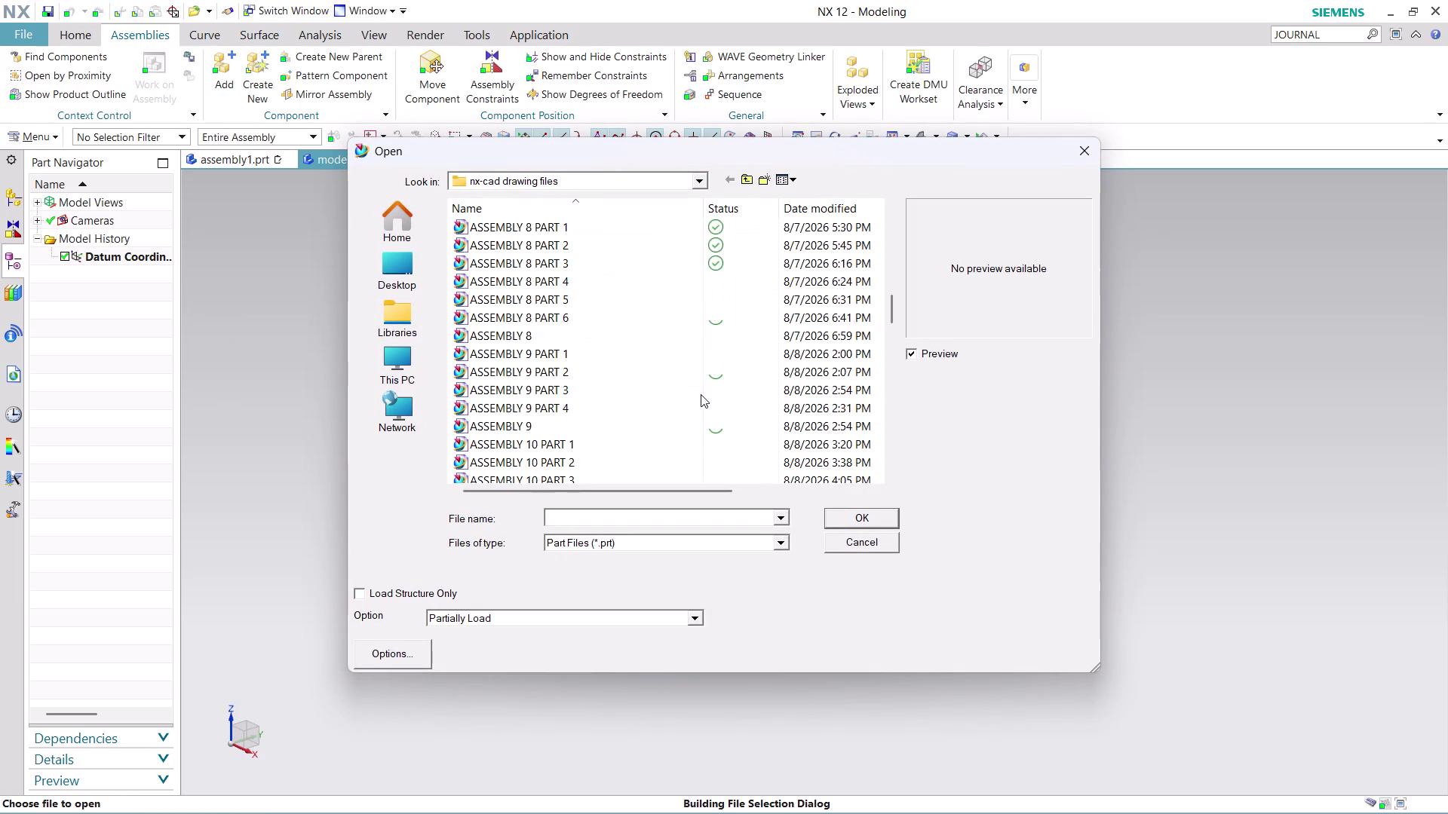
scroll(down, 3)
scroll(down, 3)
scroll(down, 3)
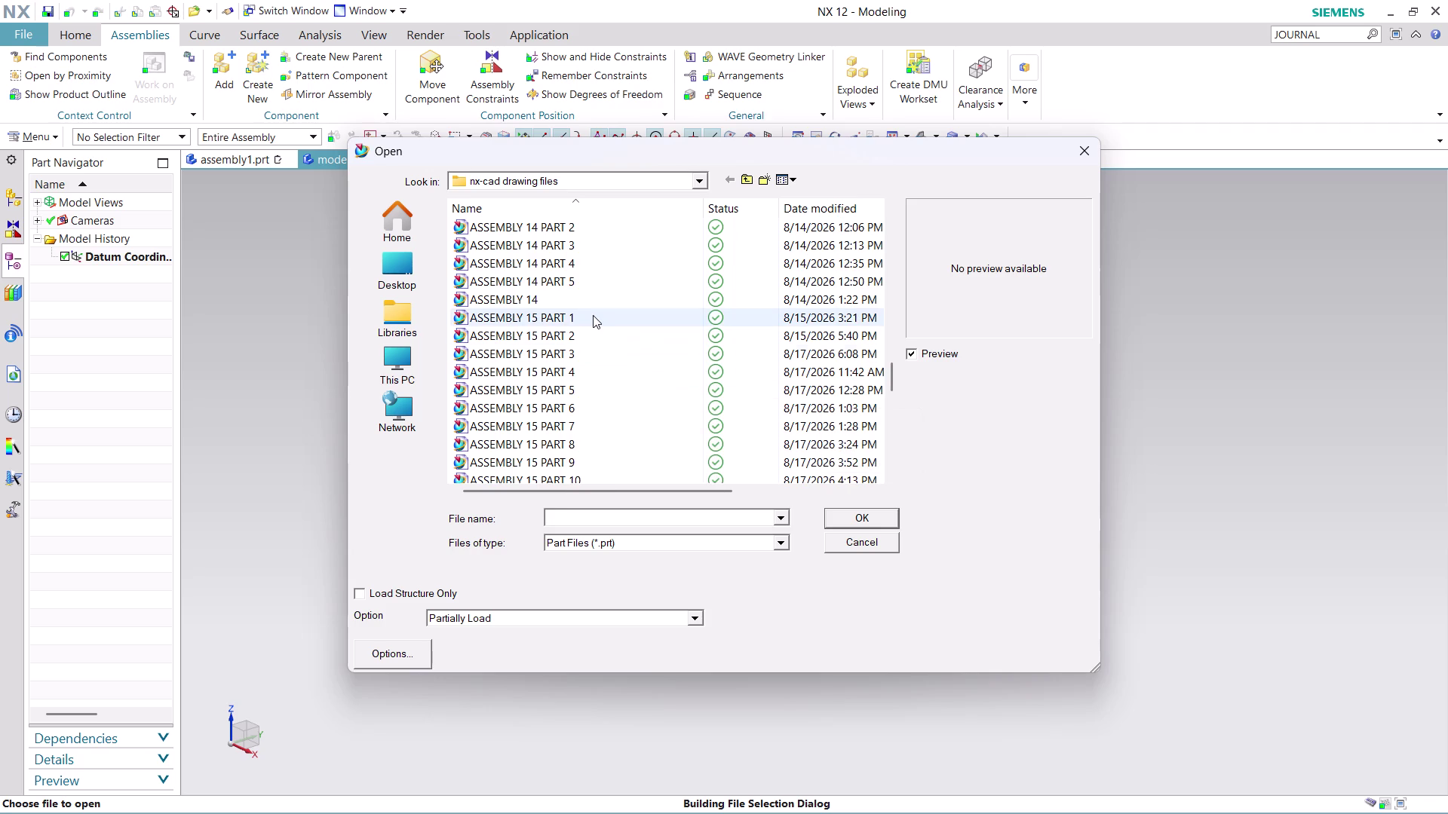
click(593, 315)
click(867, 514)
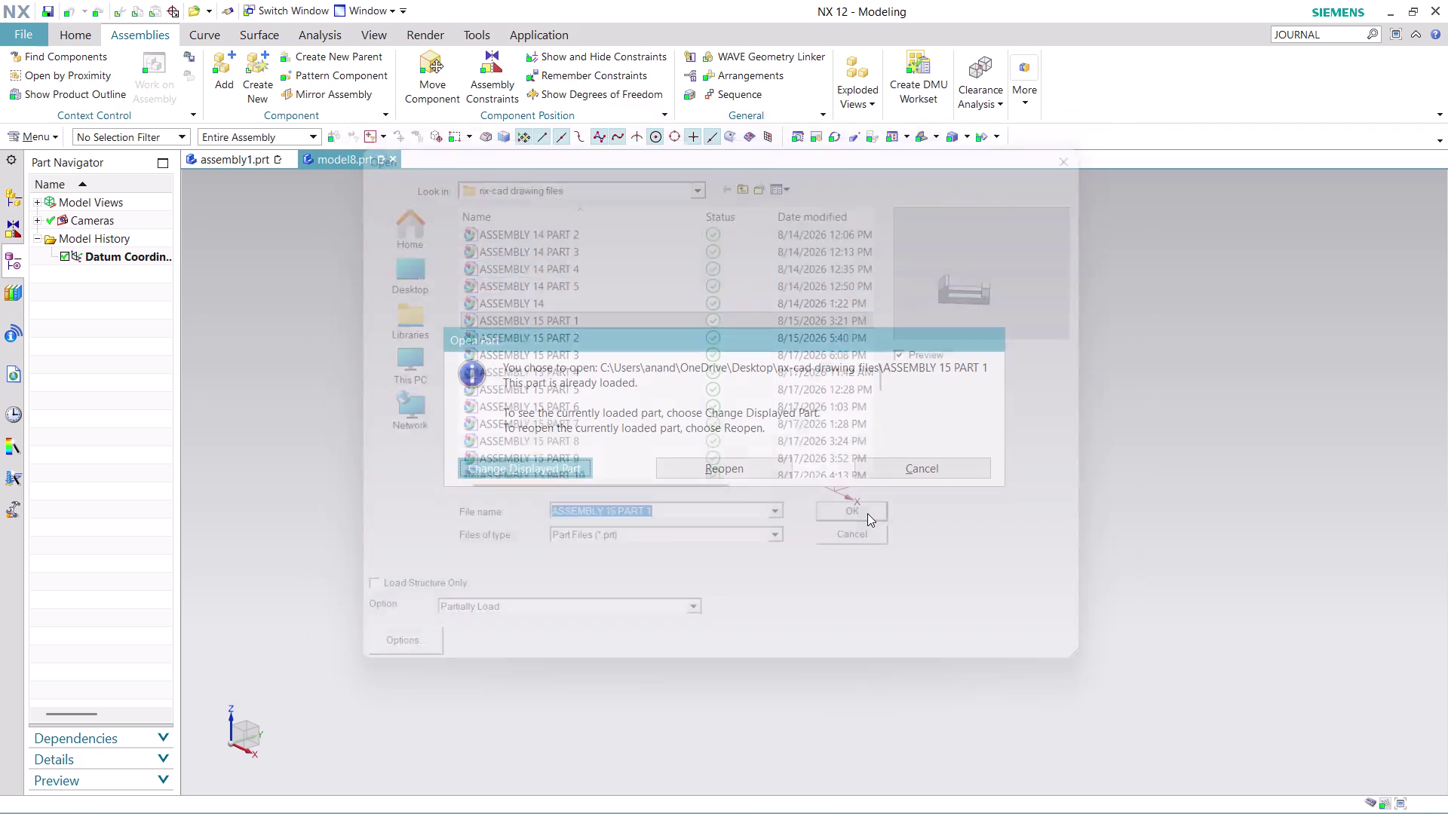
click(747, 462)
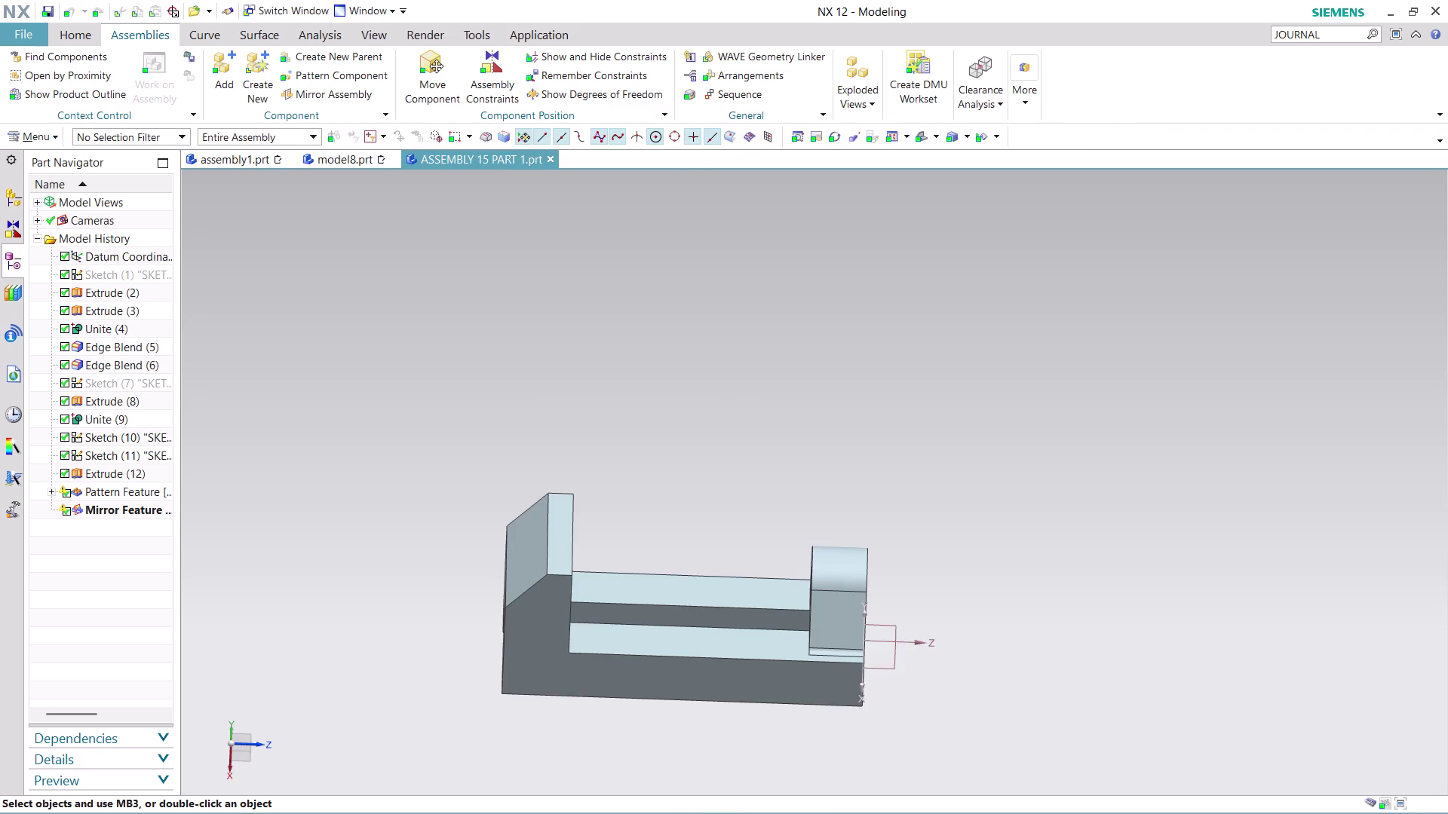
Orbit and zoom the vise body to inspect its top face and holes.
scroll(down, 3)
middle_drag(724, 546, 735, 381)
scroll(up, 3)
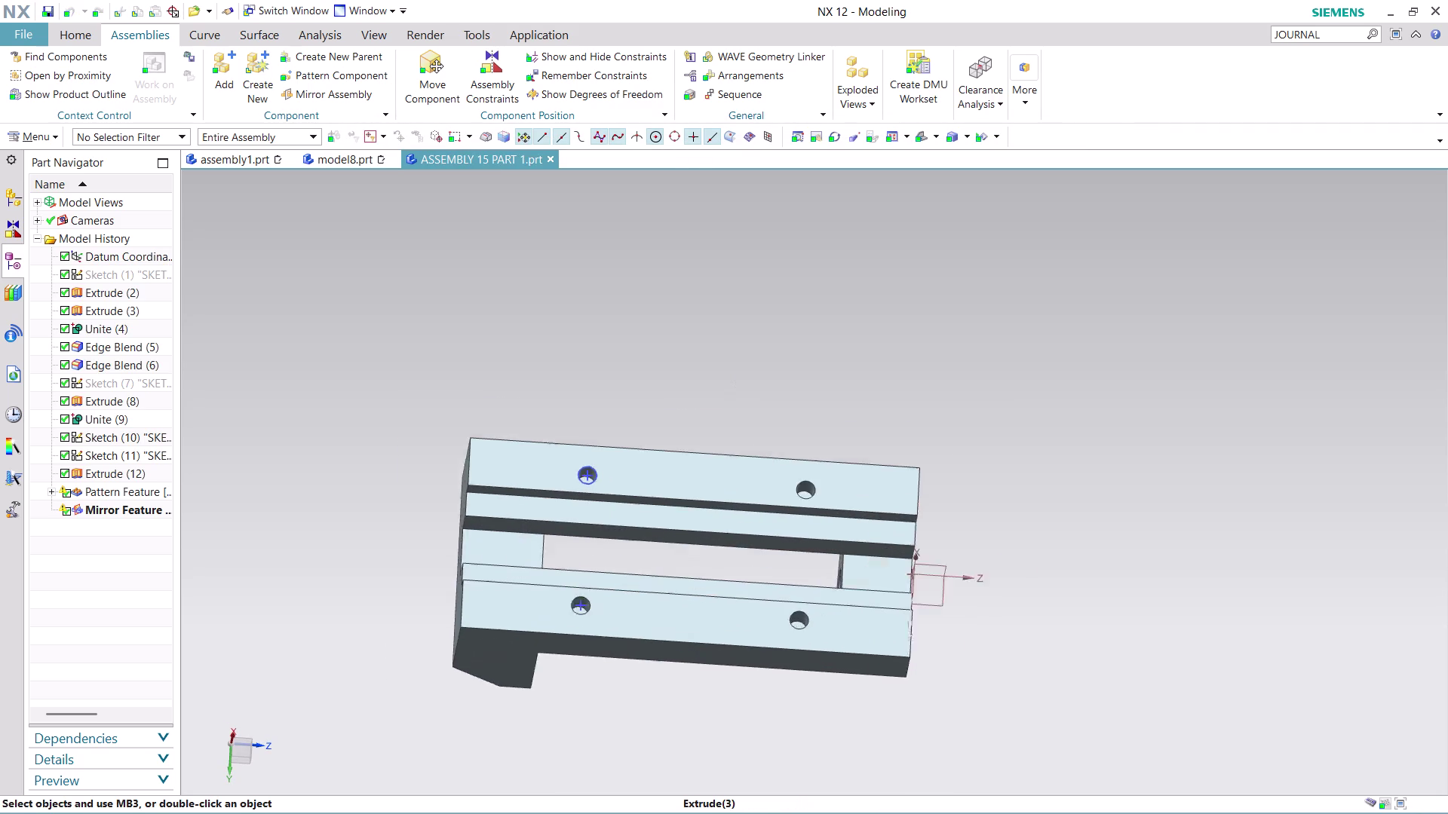
scroll(up, 3)
scroll(up, 3)
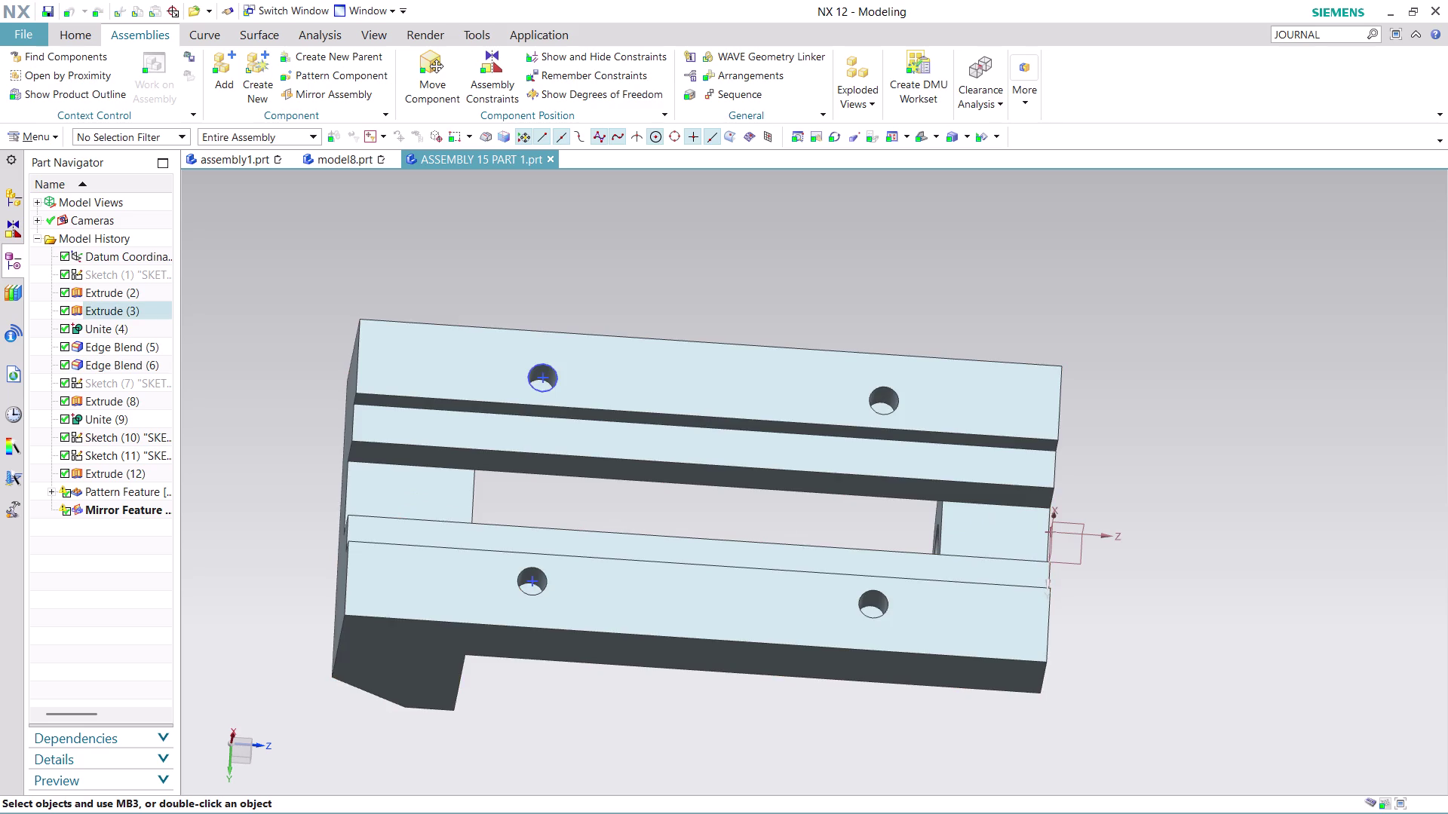
scroll(up, 3)
scroll(down, 3)
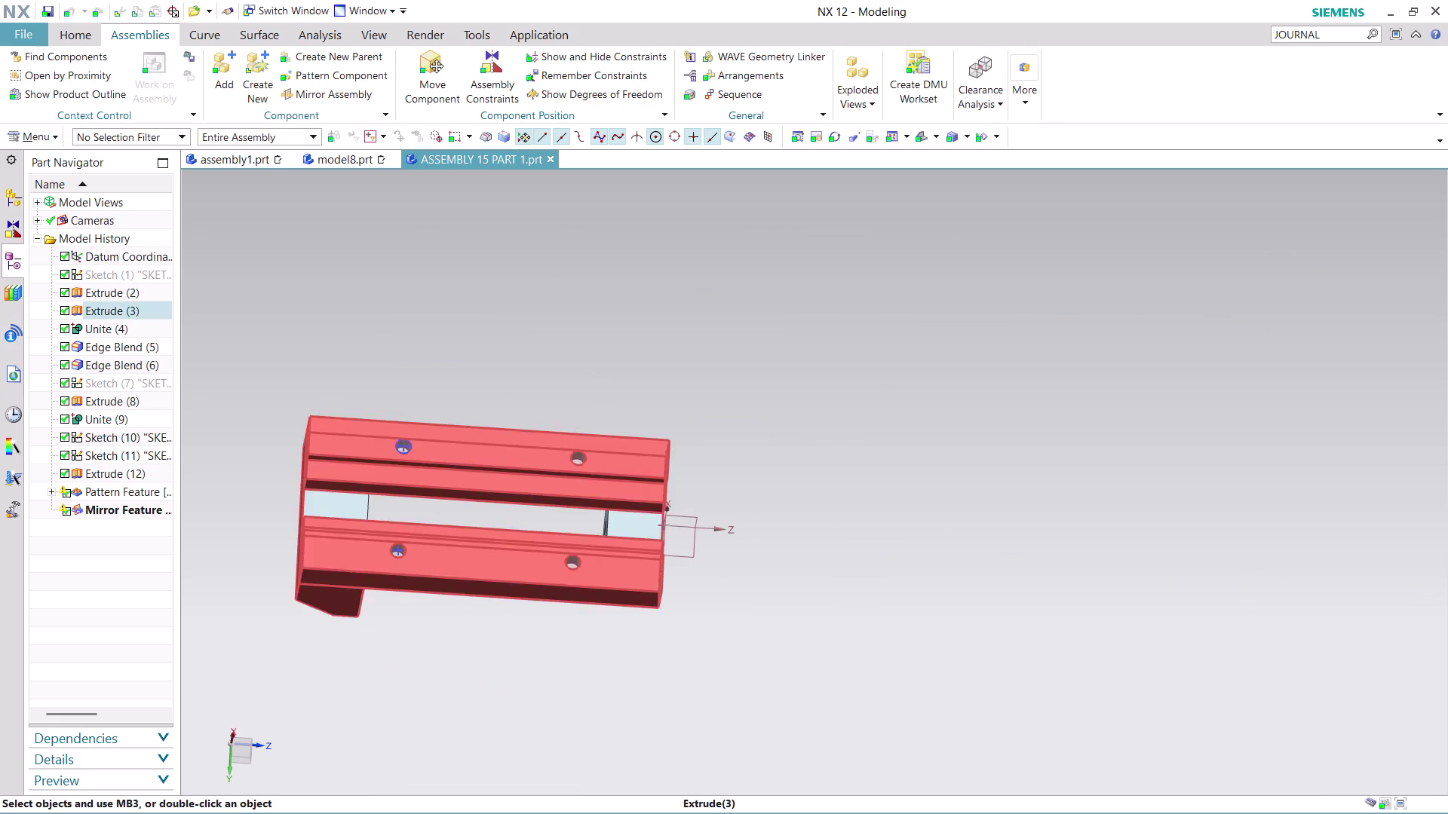
scroll(up, 3)
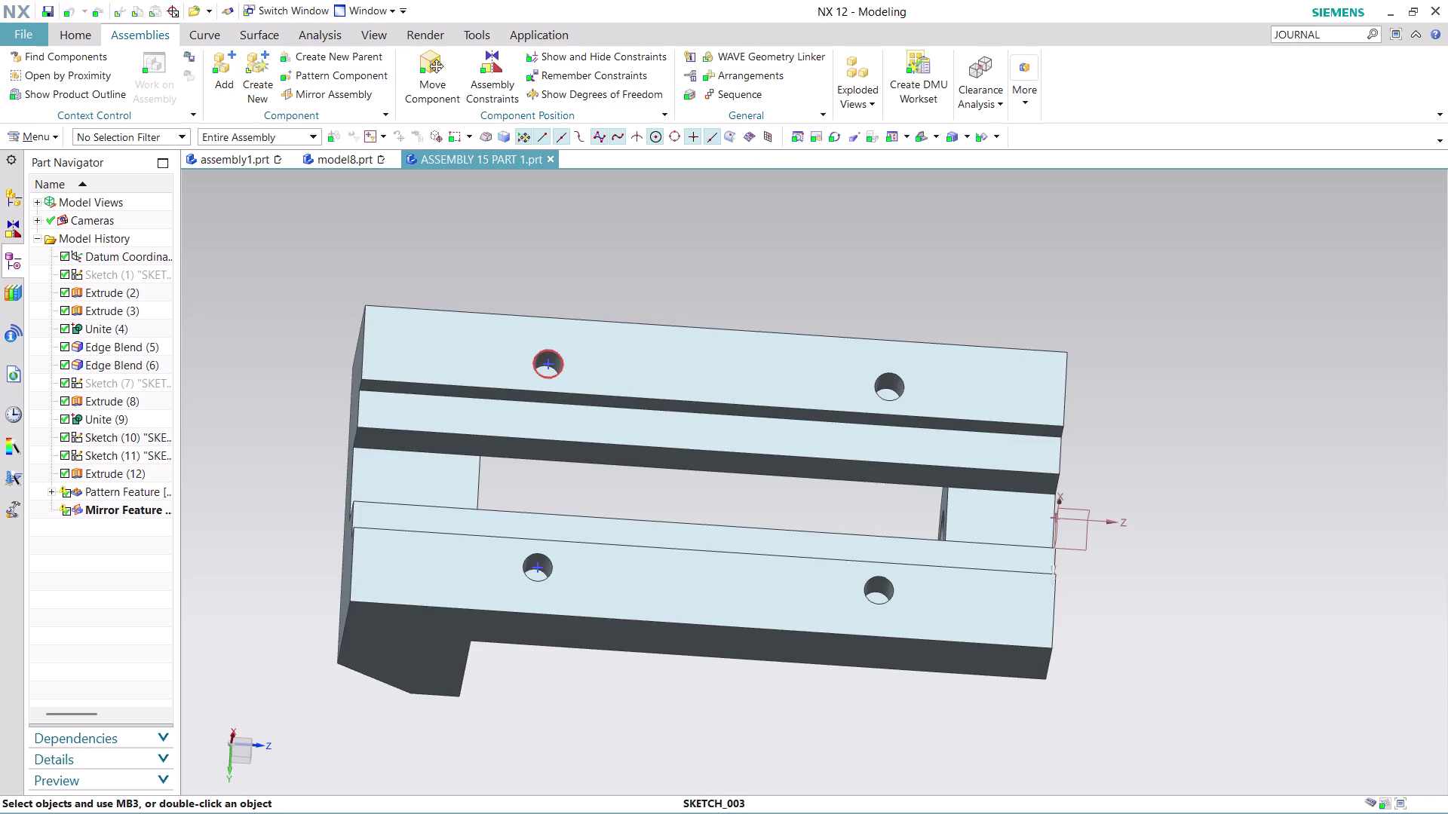
scroll(up, 3)
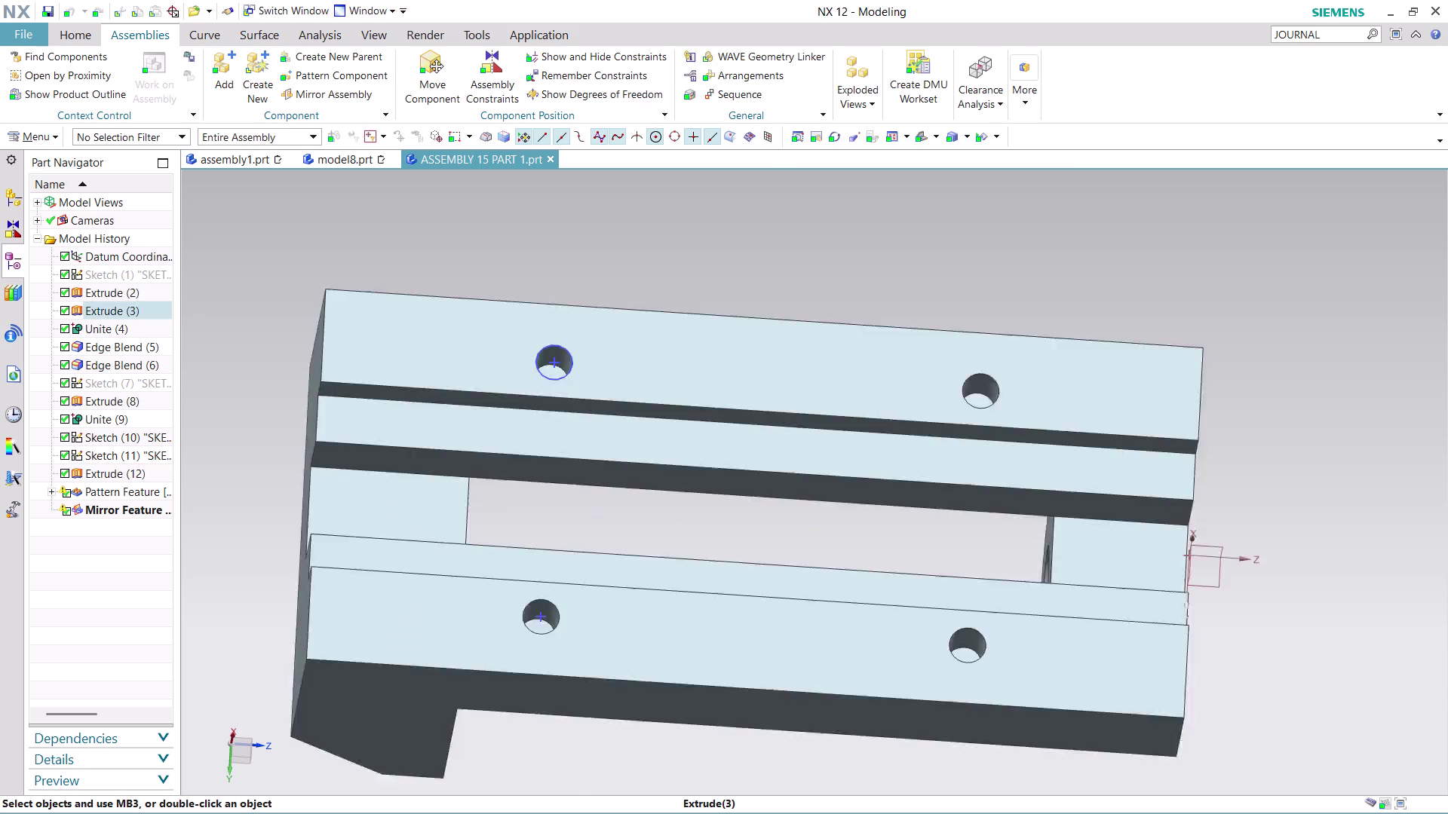
scroll(up, 3)
scroll(down, 3)
middle_drag(710, 213, 684, 238)
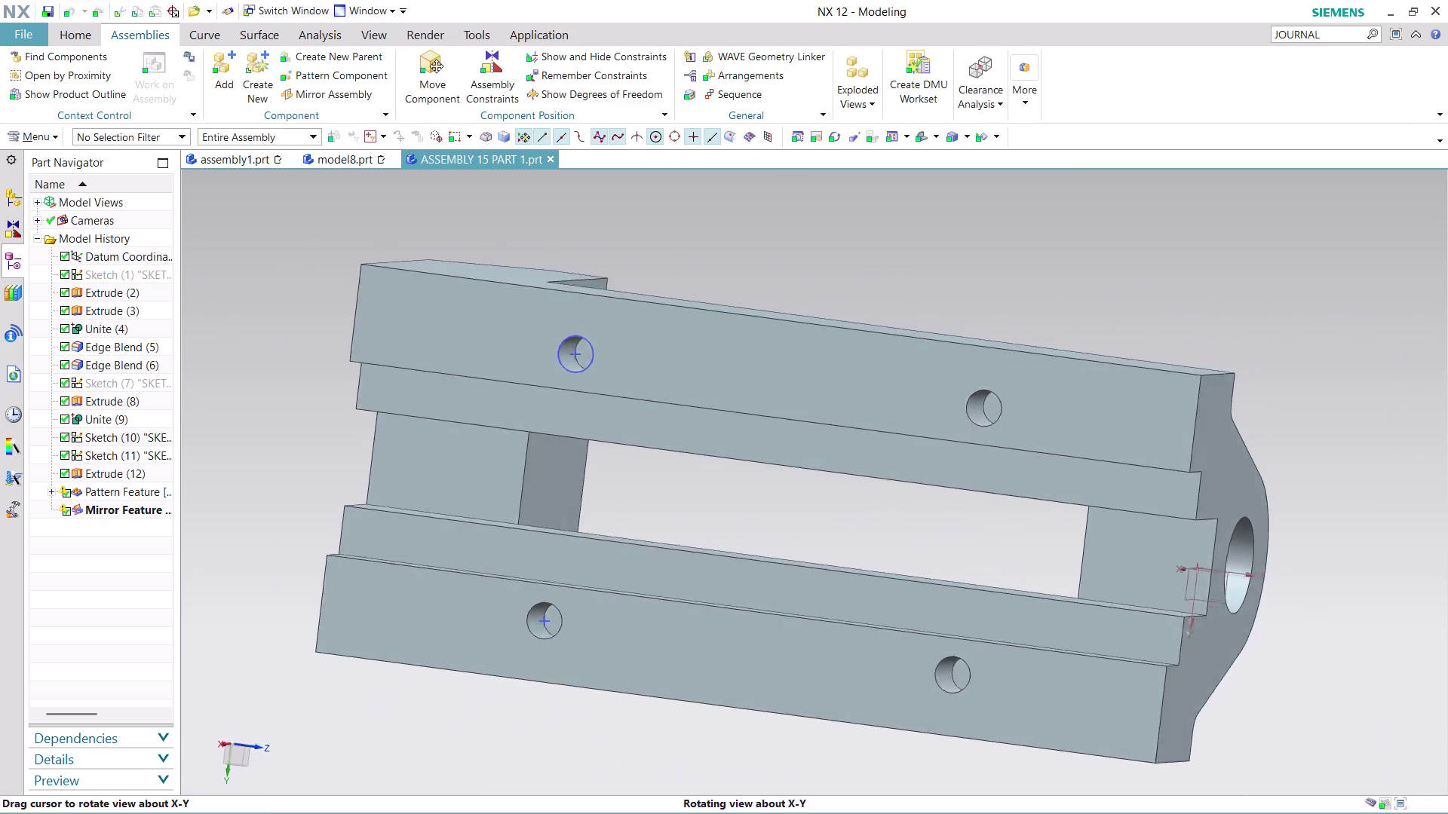
middle_drag(684, 238, 694, 242)
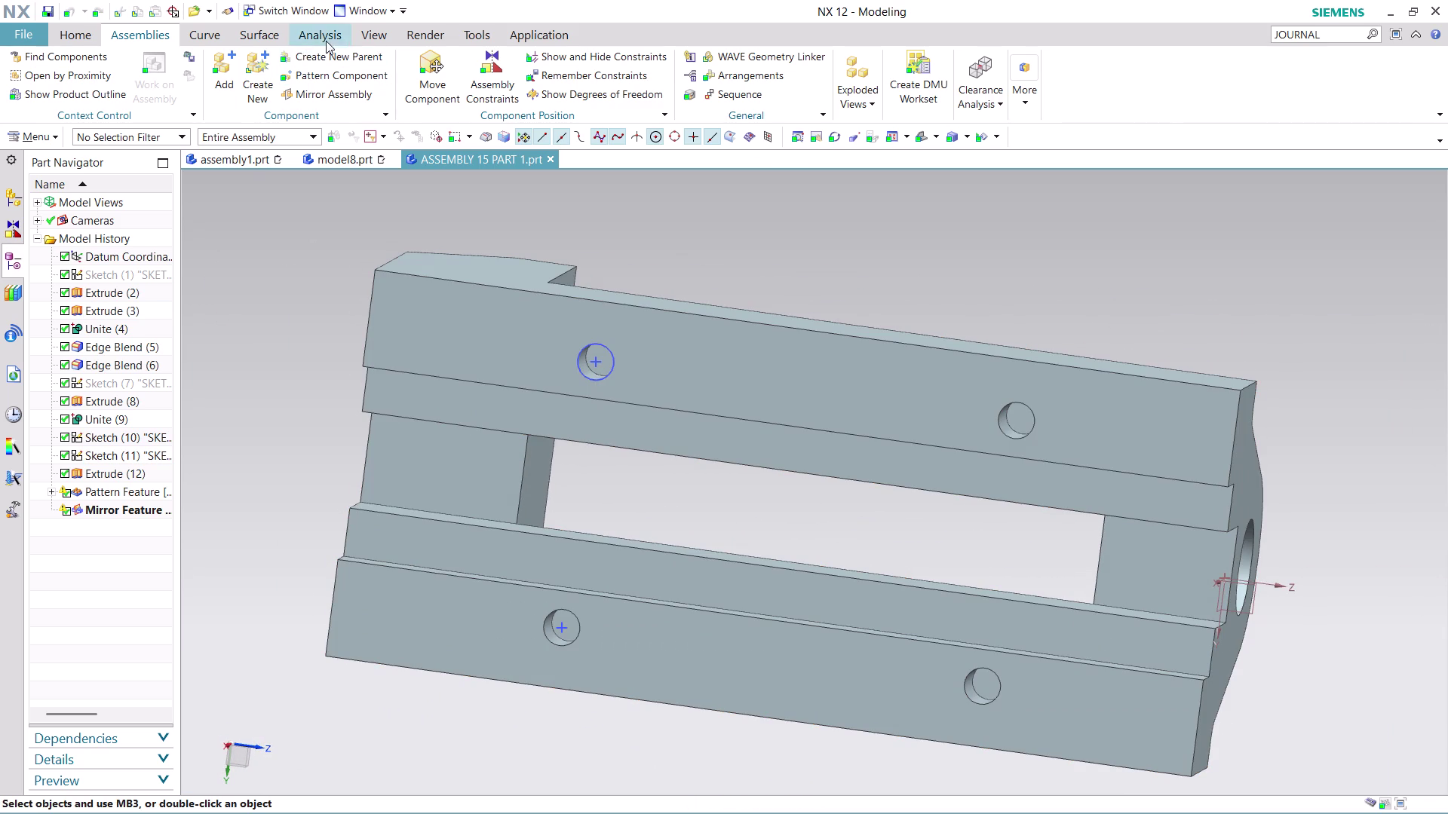
Bring up the Analysis measuring commands and clear an accidental body selection.
click(344, 34)
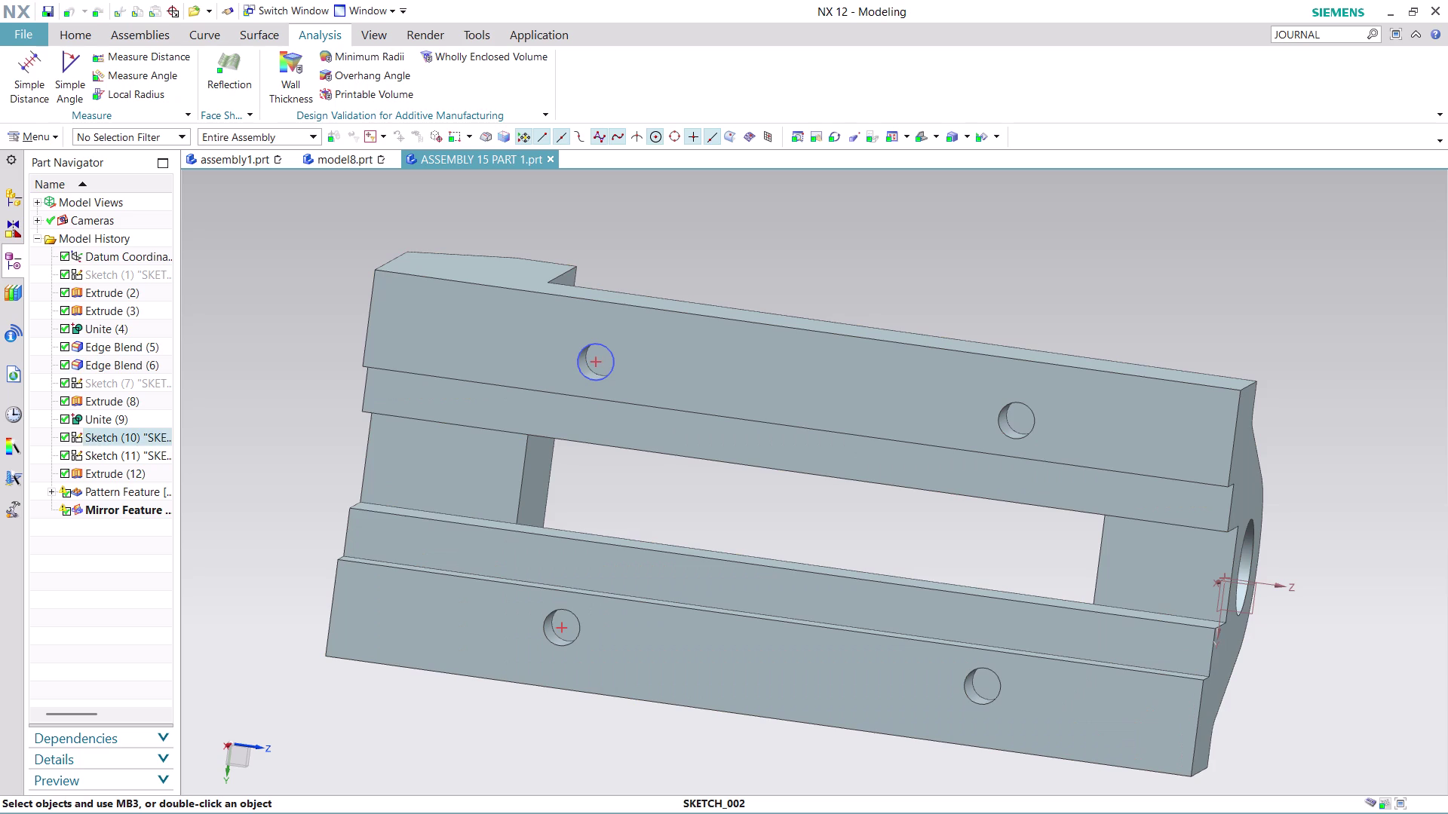
click(594, 361)
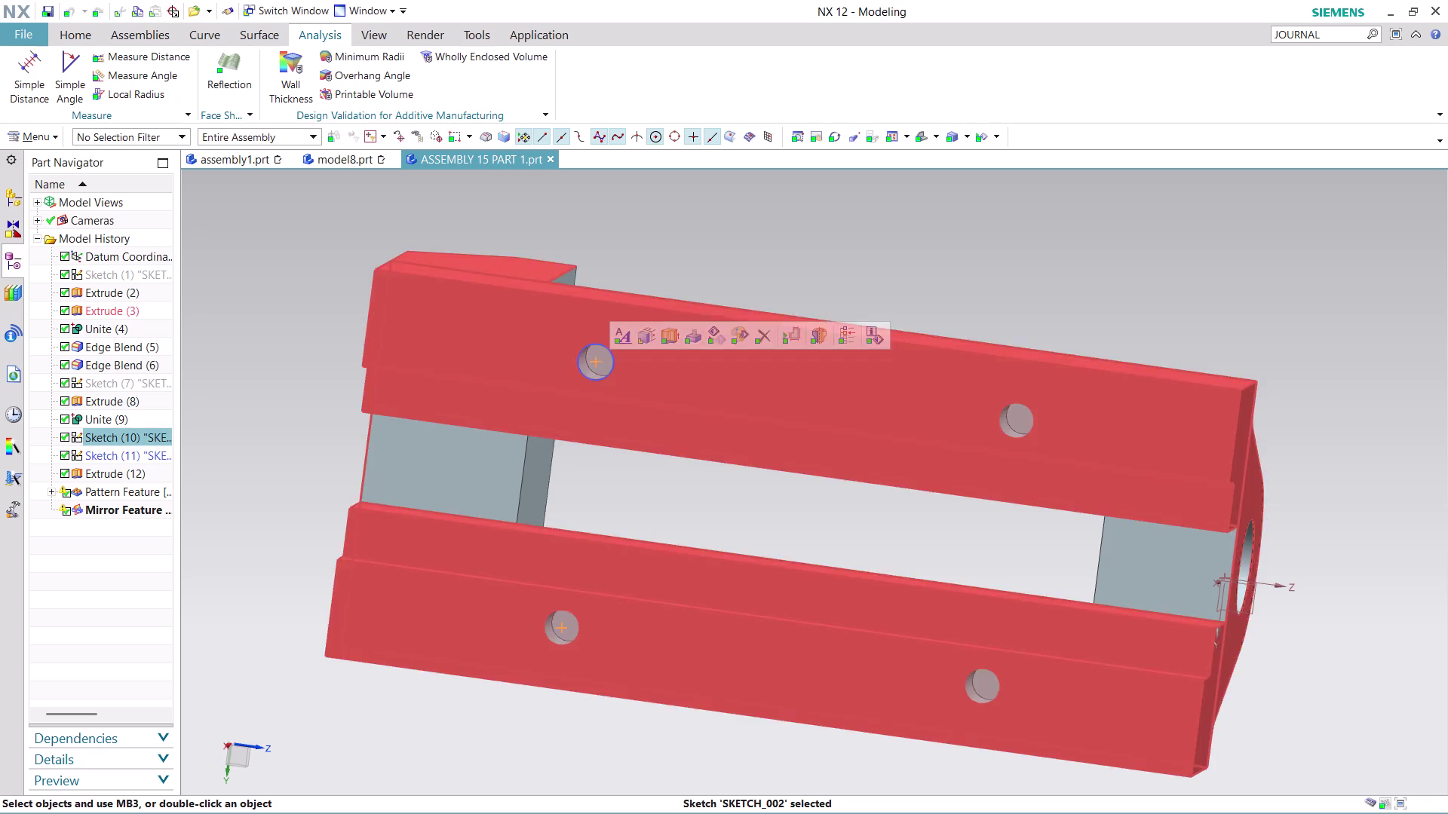
key(Escape)
Measure the body's top hole arc centres as 70 mm apart, then switch to assembly1.
click(171, 52)
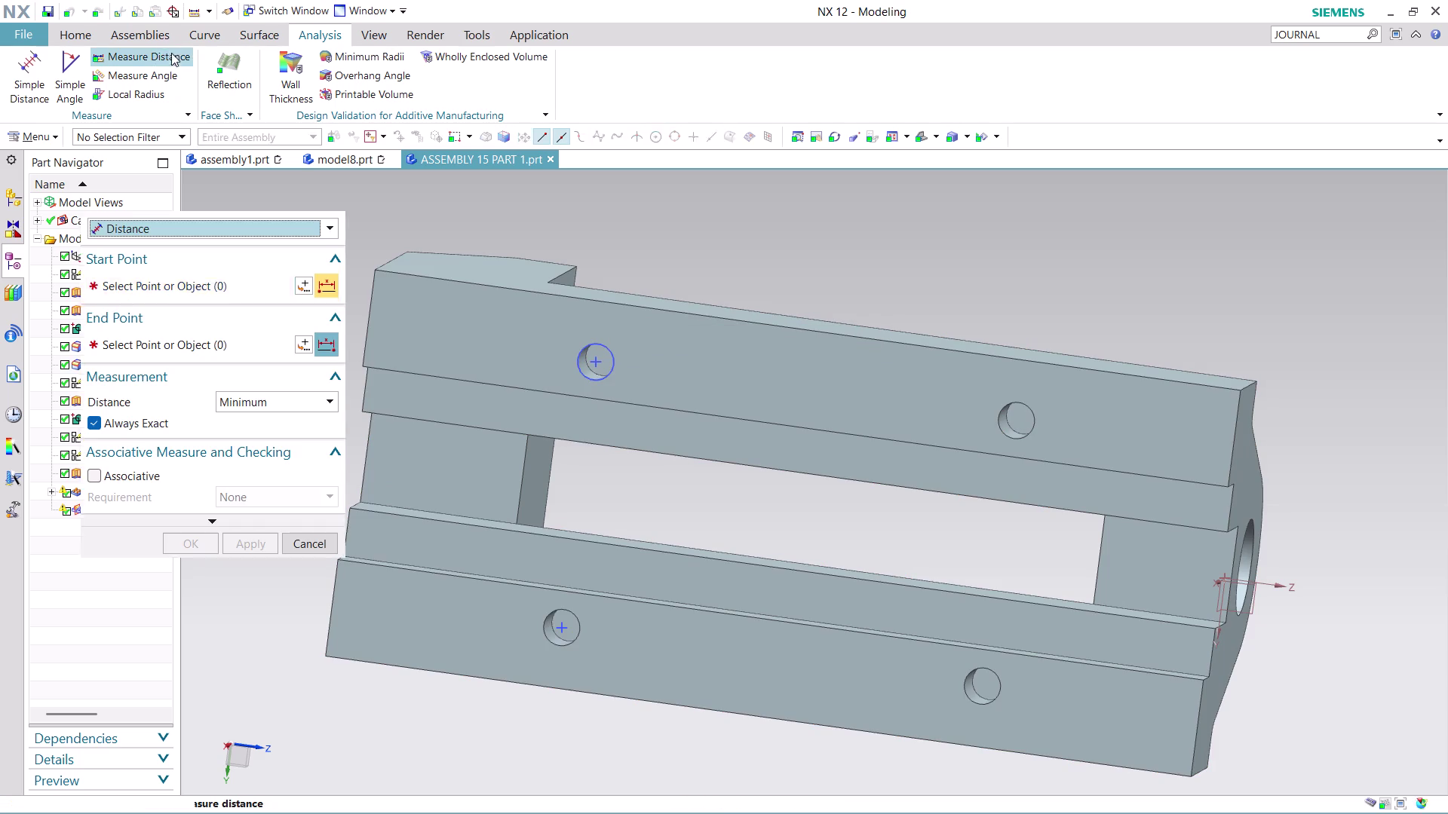
click(596, 361)
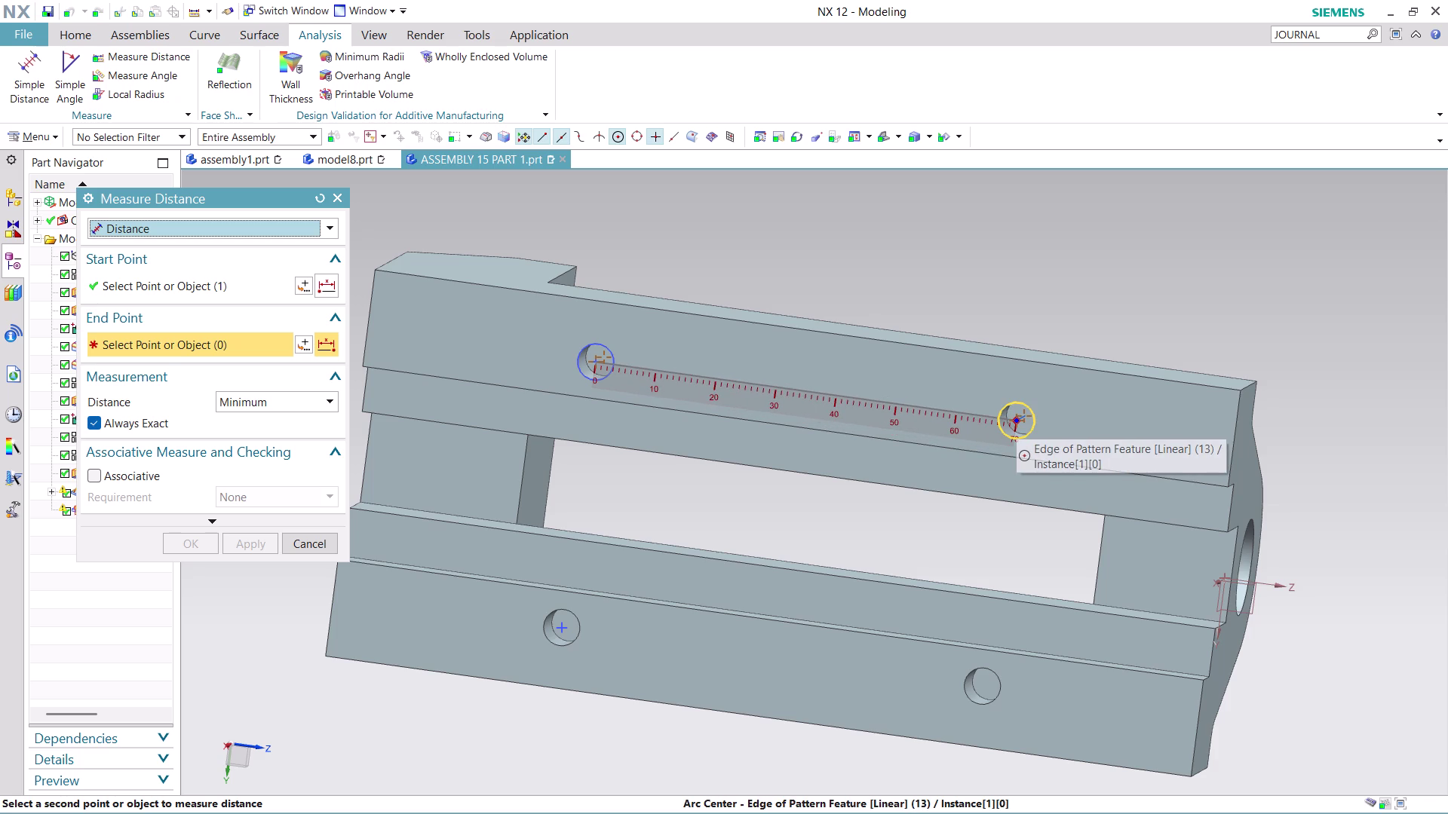
click(1016, 419)
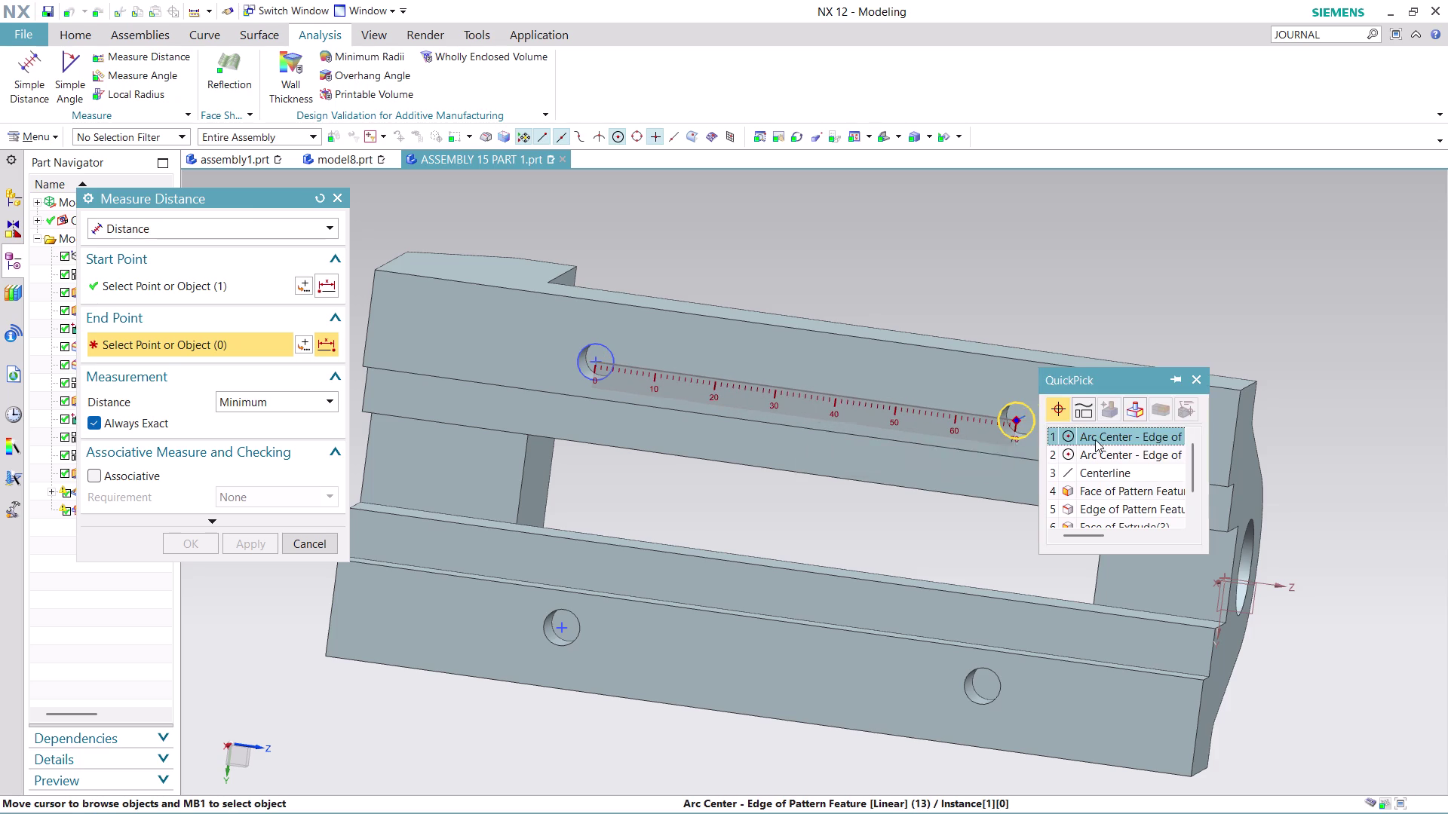
click(1096, 439)
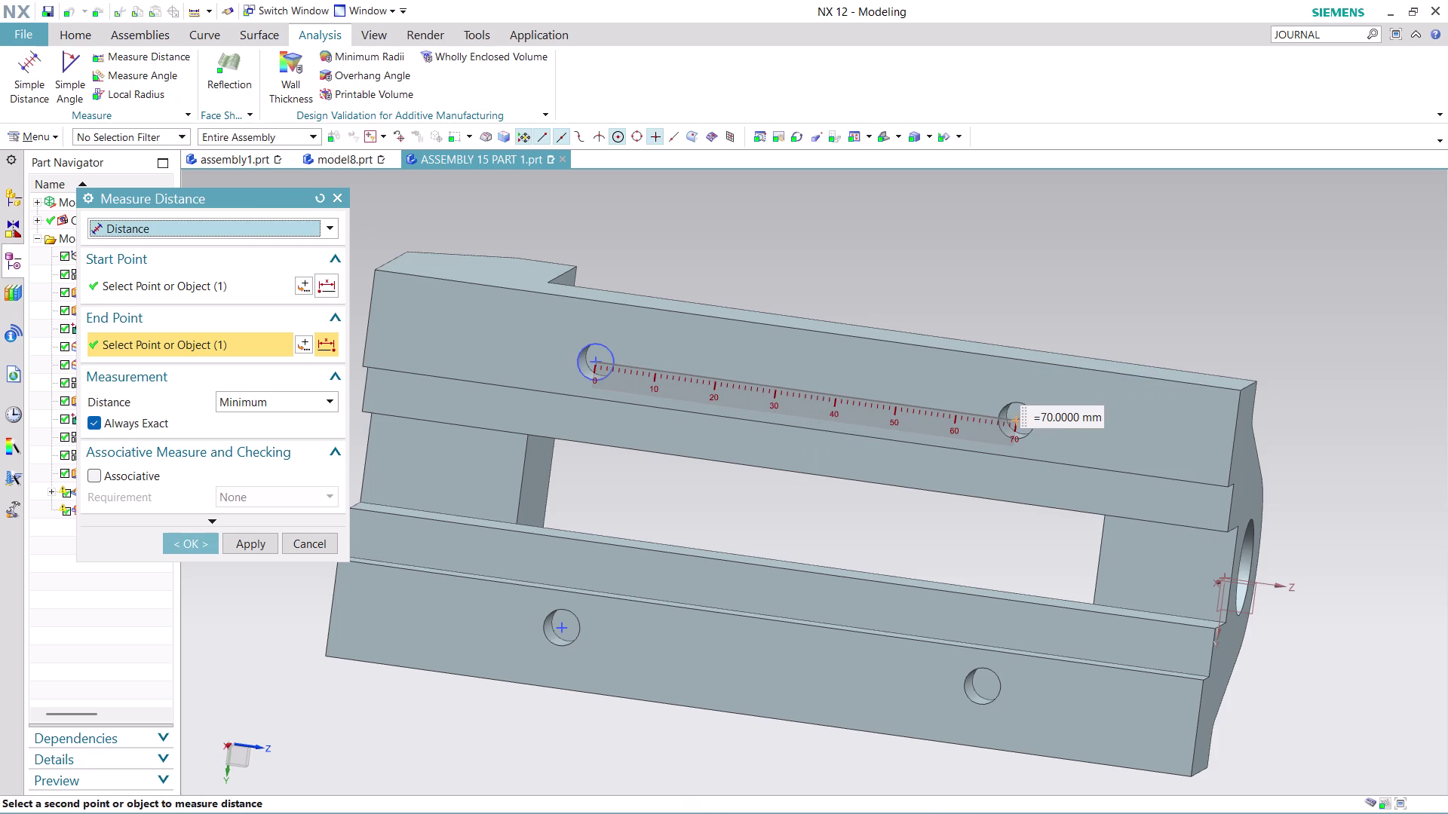
key(Escape)
scroll(down, 3)
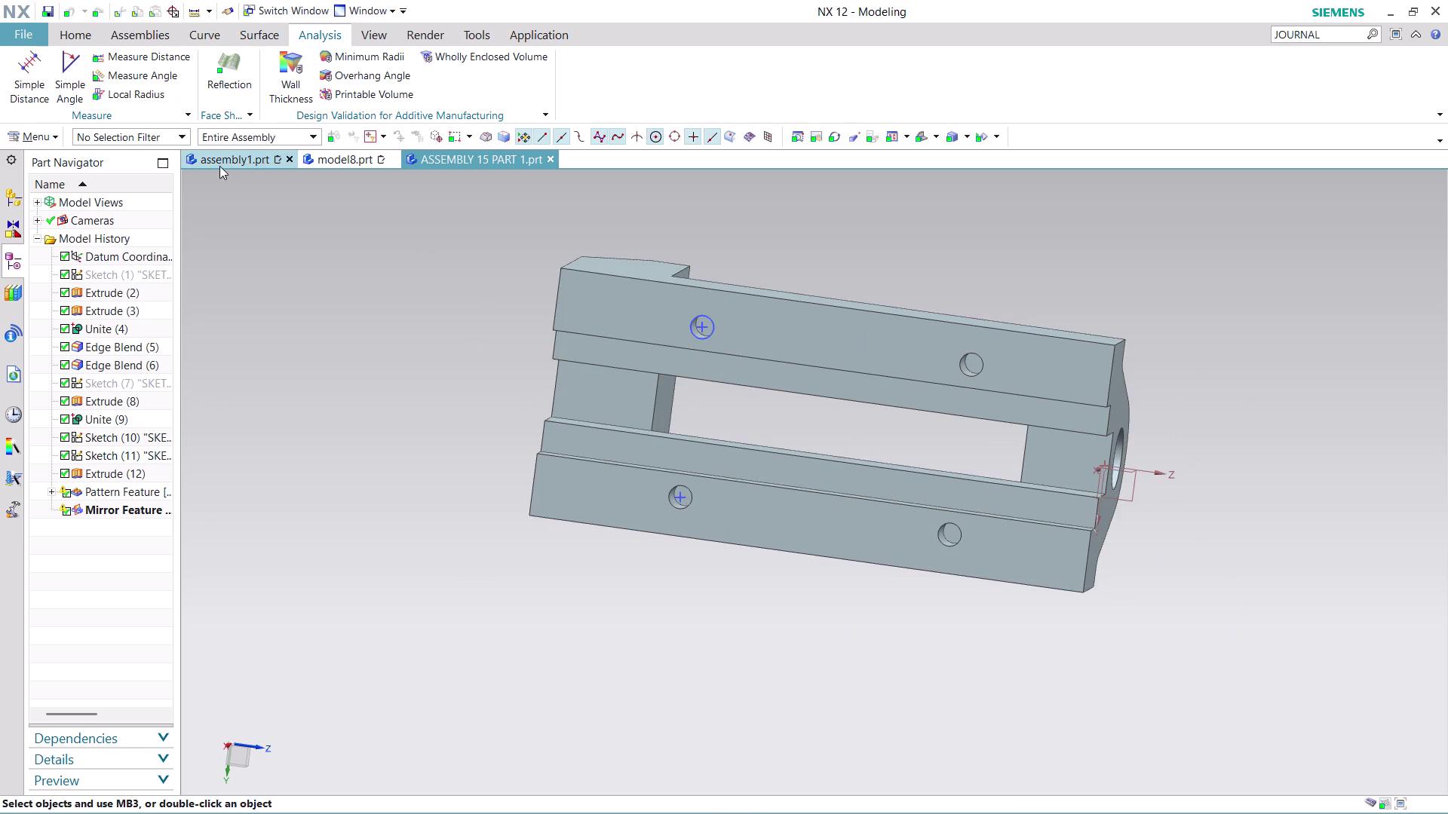
click(240, 152)
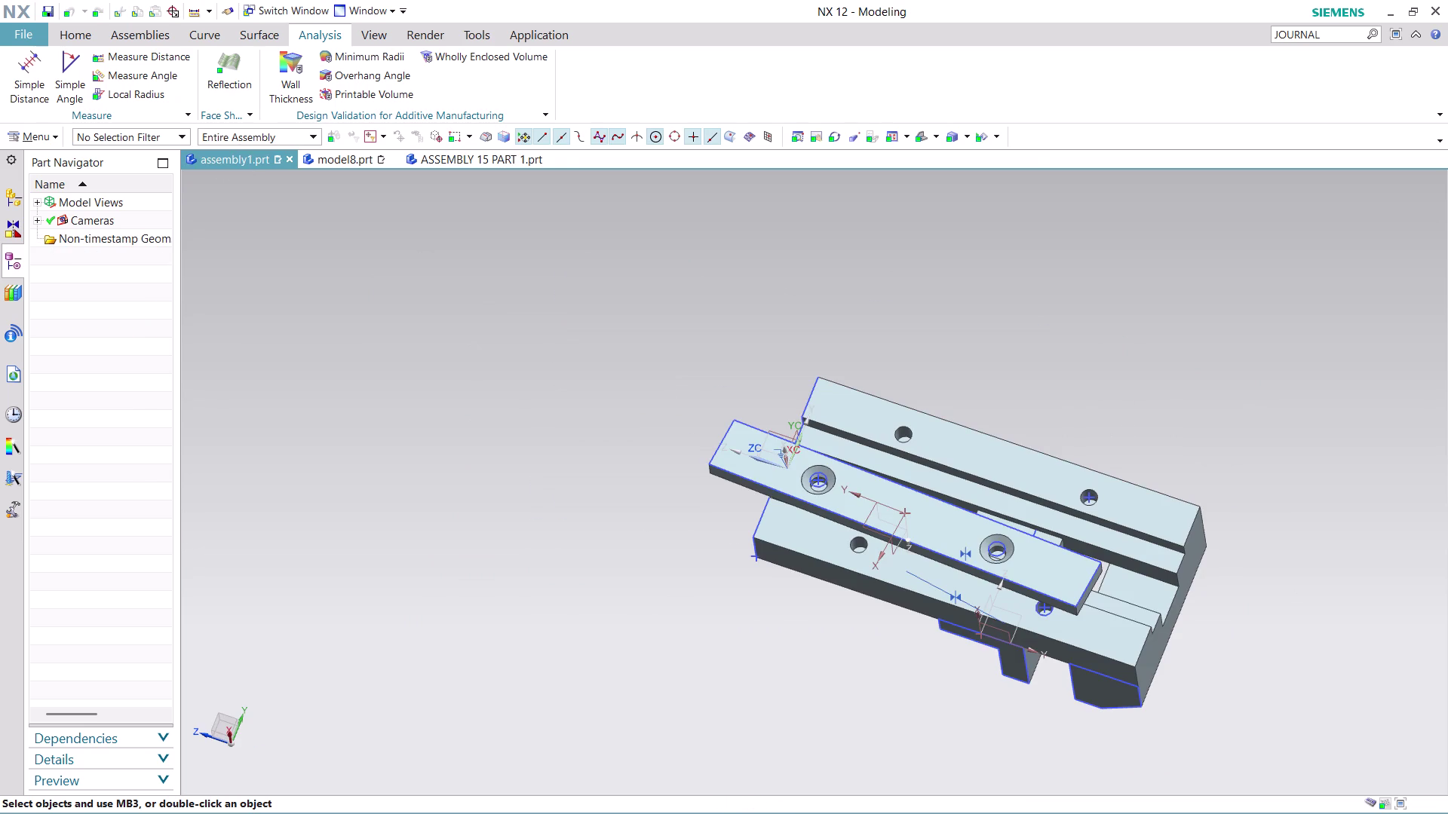
middle_drag(1191, 649, 1218, 597)
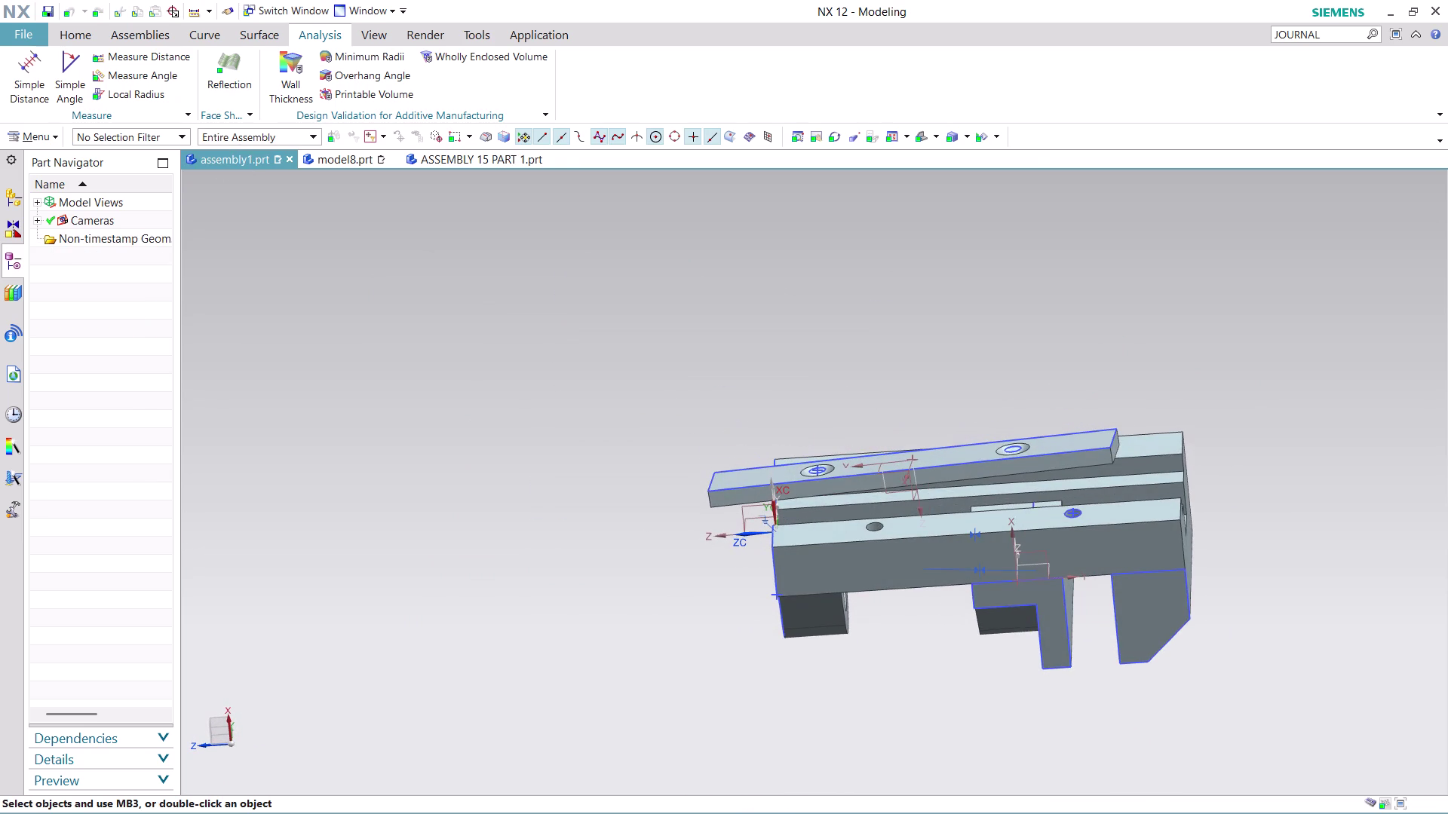
scroll(up, 3)
scroll(up, 3)
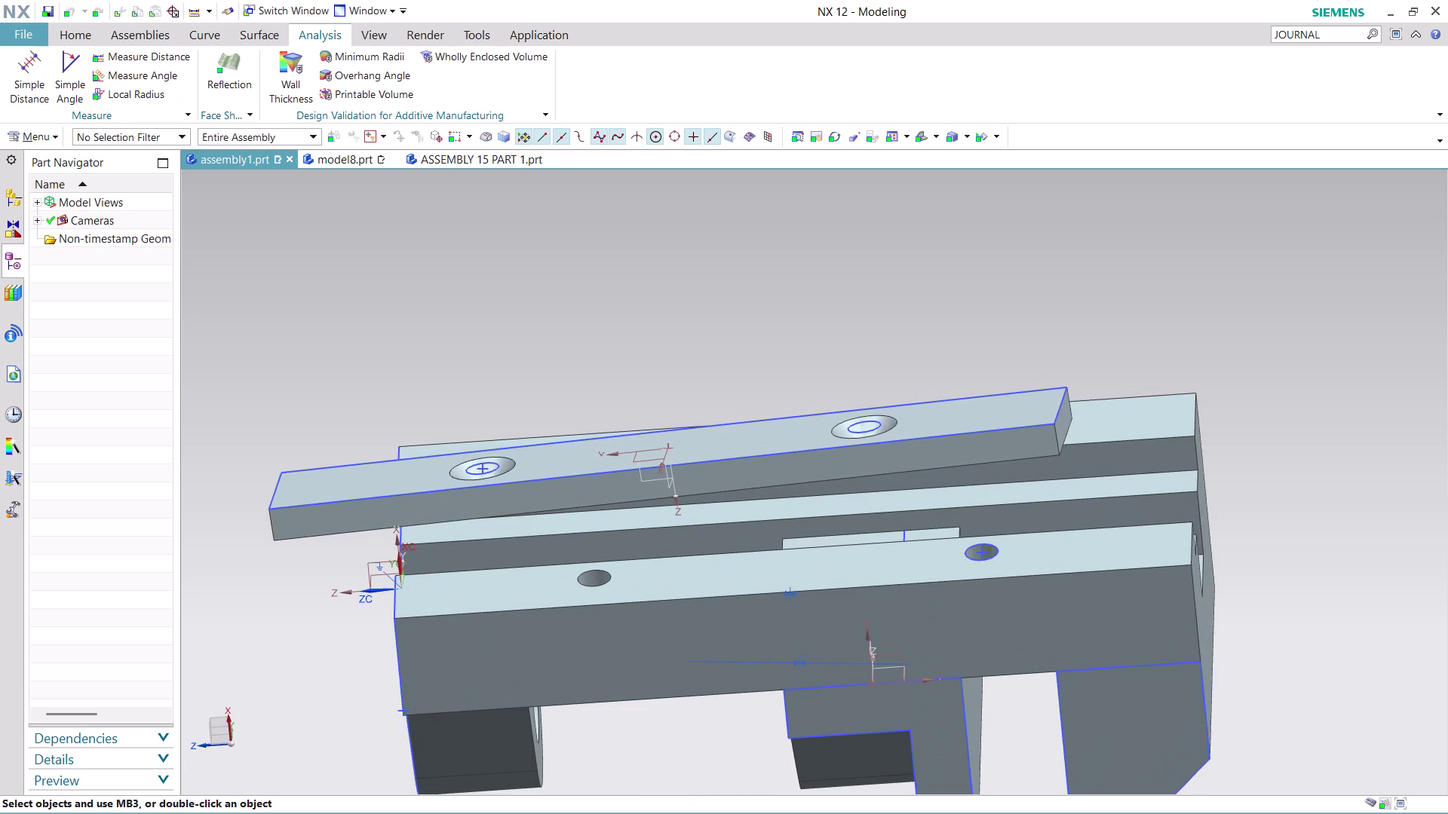
scroll(down, 3)
scroll(up, 3)
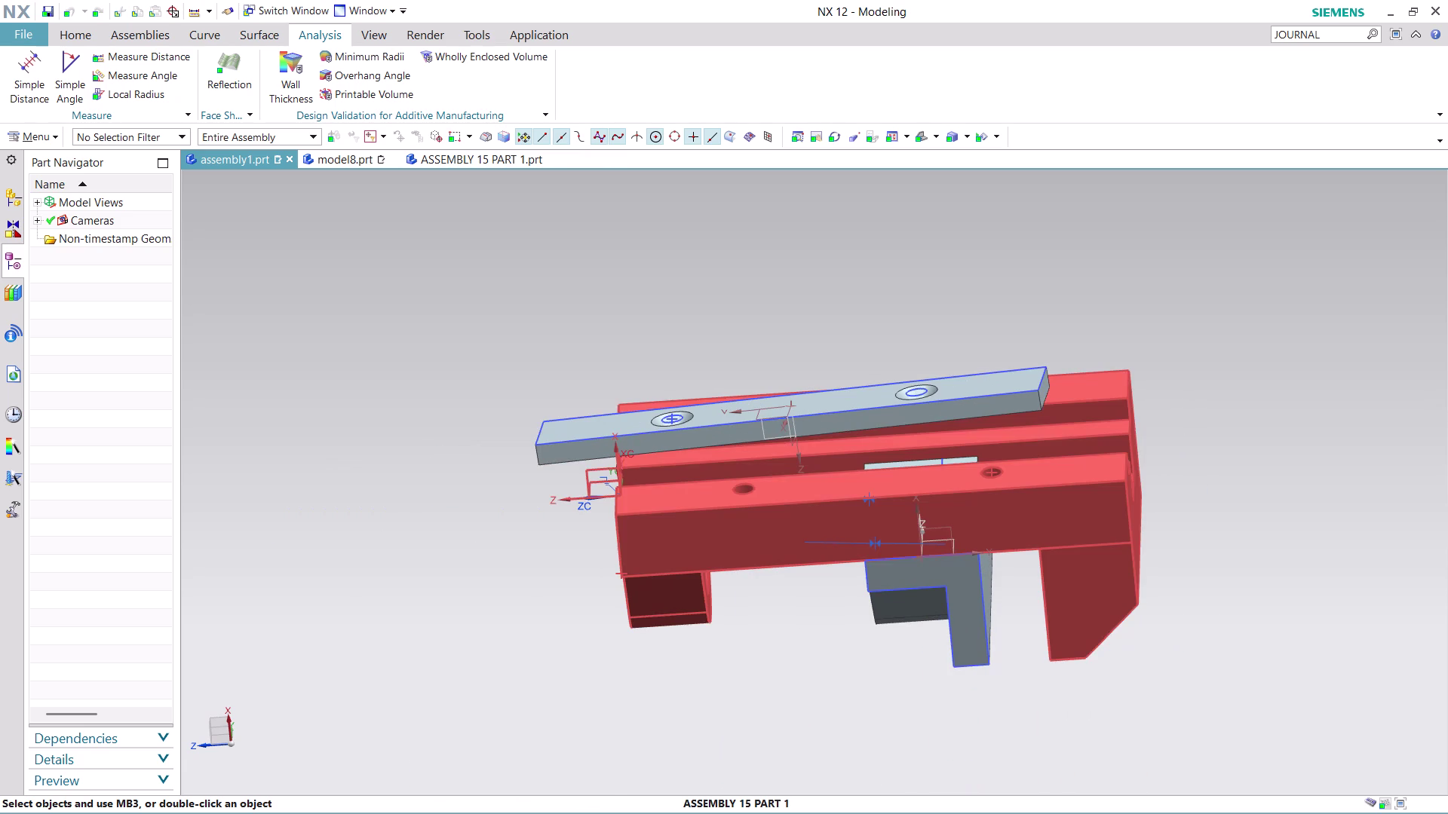
middle_drag(997, 304, 997, 334)
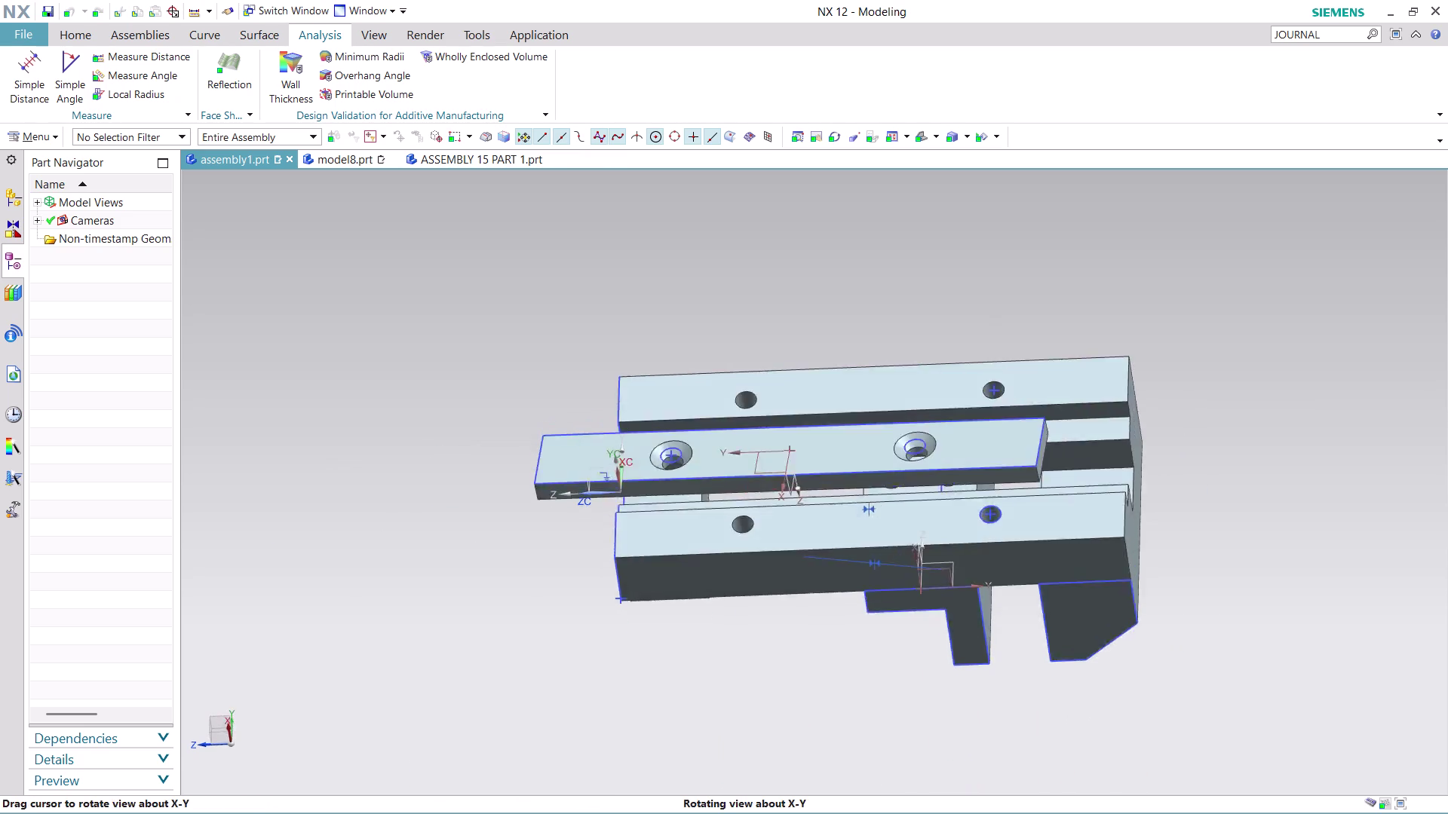
middle_drag(997, 335, 995, 379)
scroll(up, 3)
scroll(up, 3)
middle_drag(847, 662, 838, 645)
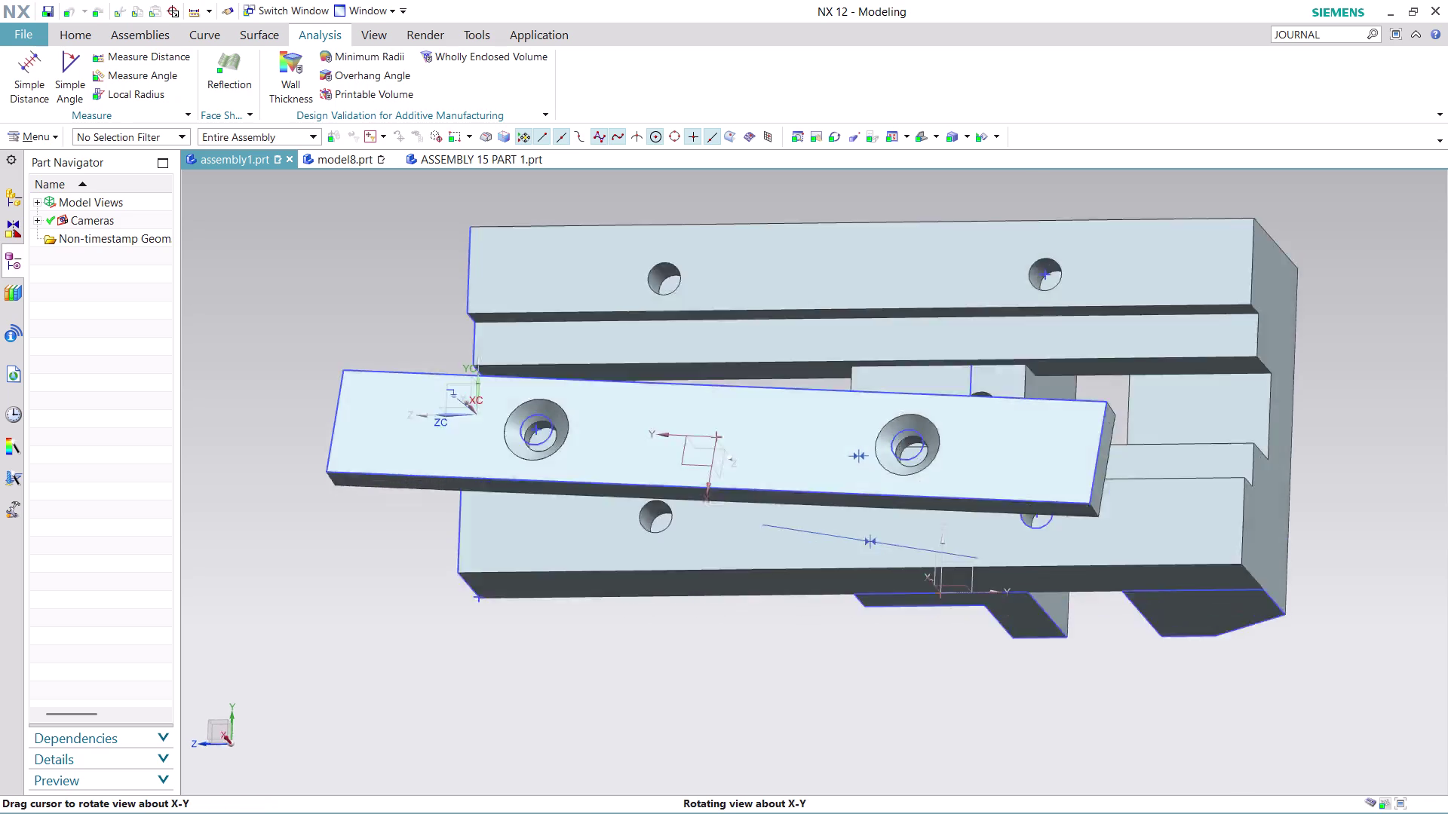
middle_drag(837, 645, 802, 555)
scroll(up, 3)
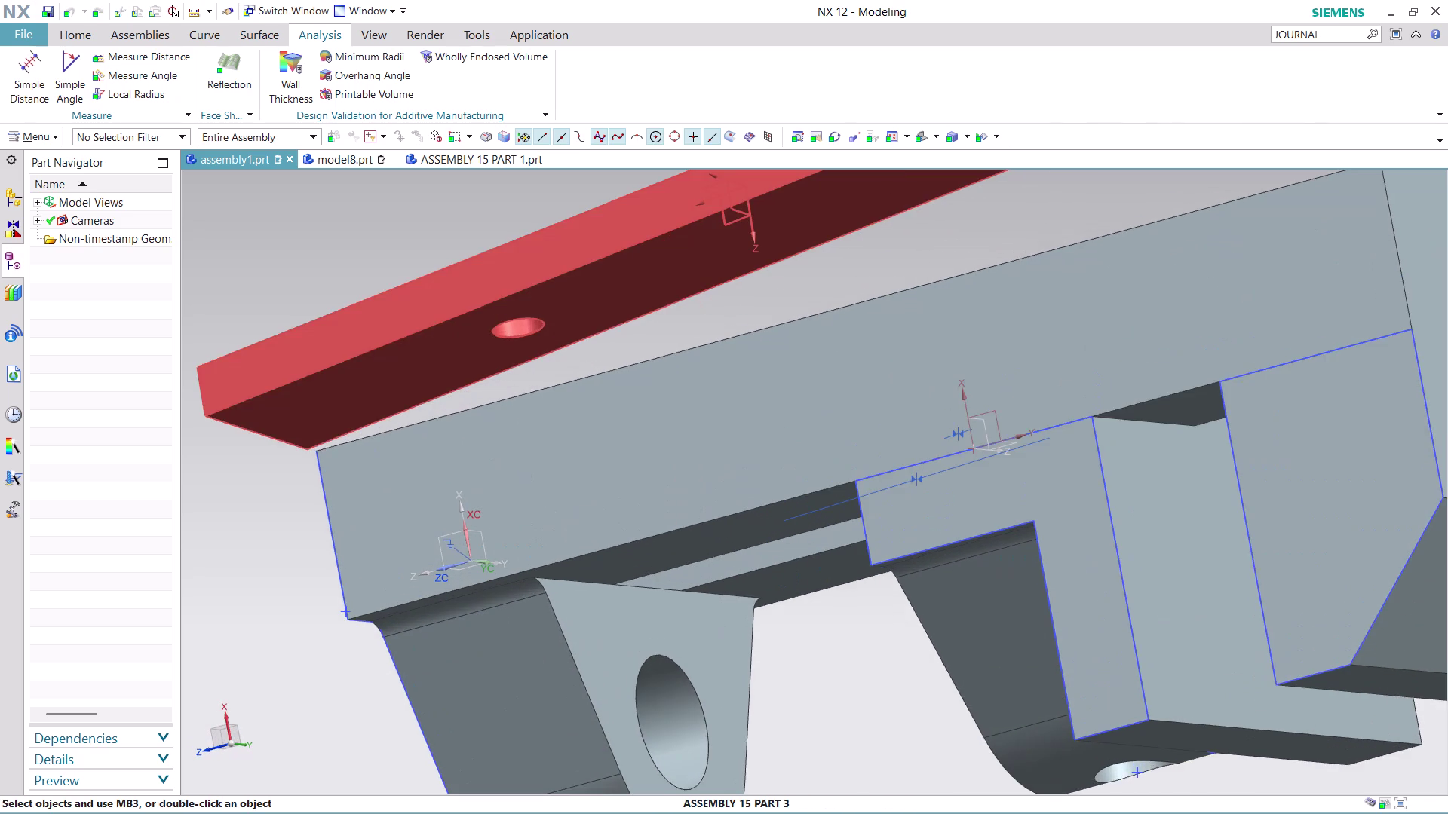
scroll(down, 3)
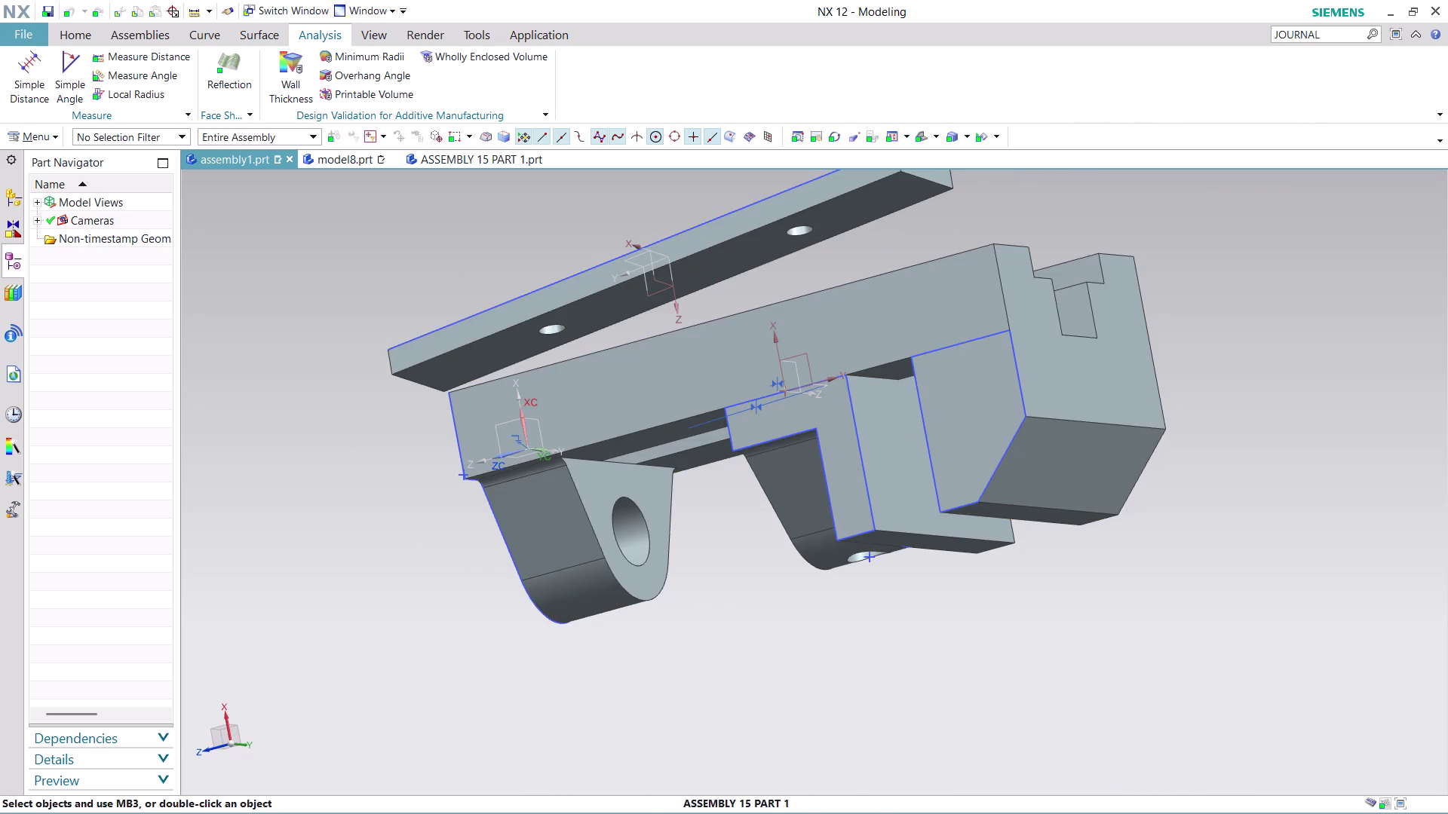
middle_drag(1222, 285, 1224, 481)
scroll(up, 3)
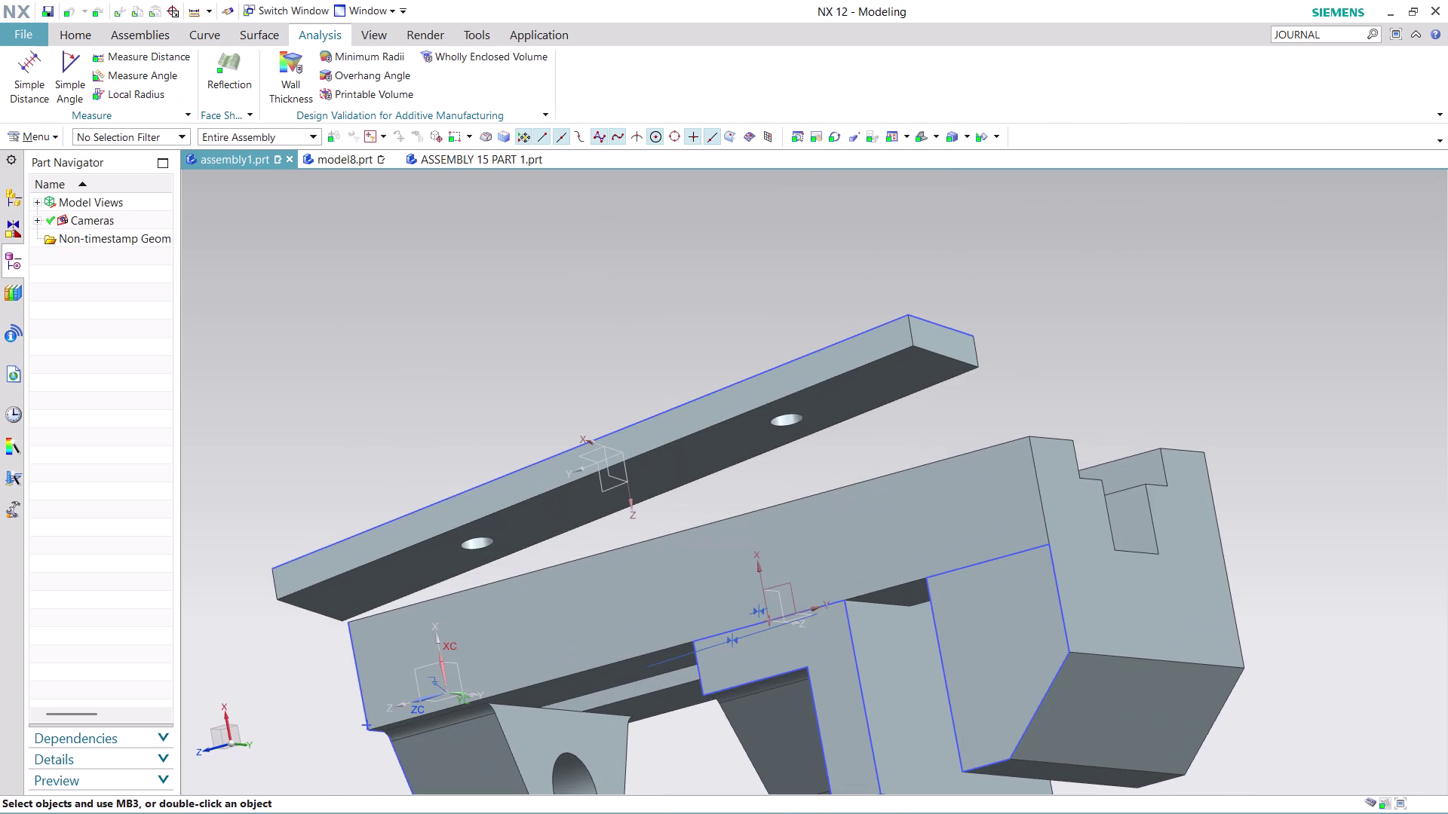
middle_drag(982, 403, 1009, 444)
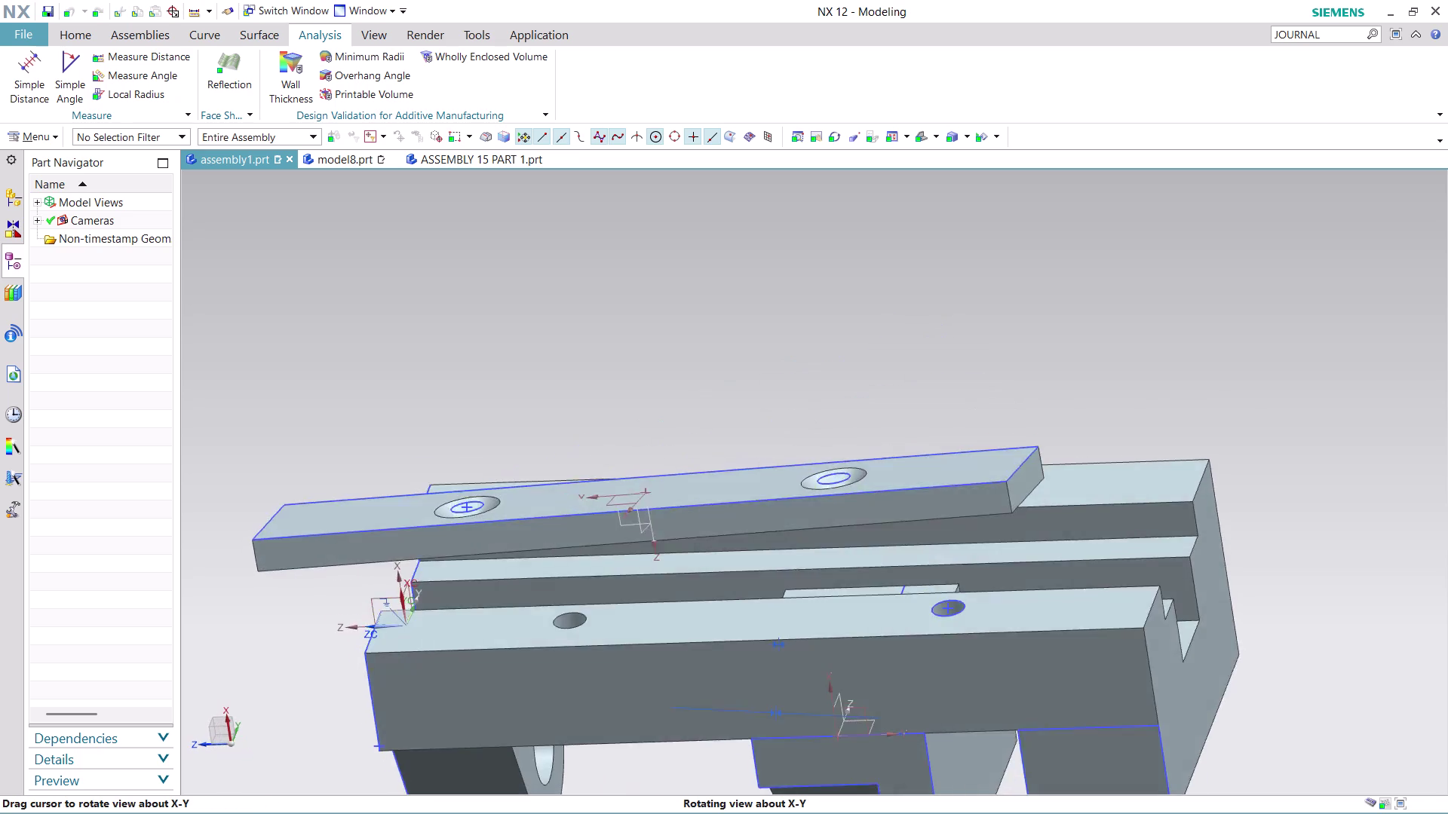
middle_drag(1009, 444, 1026, 469)
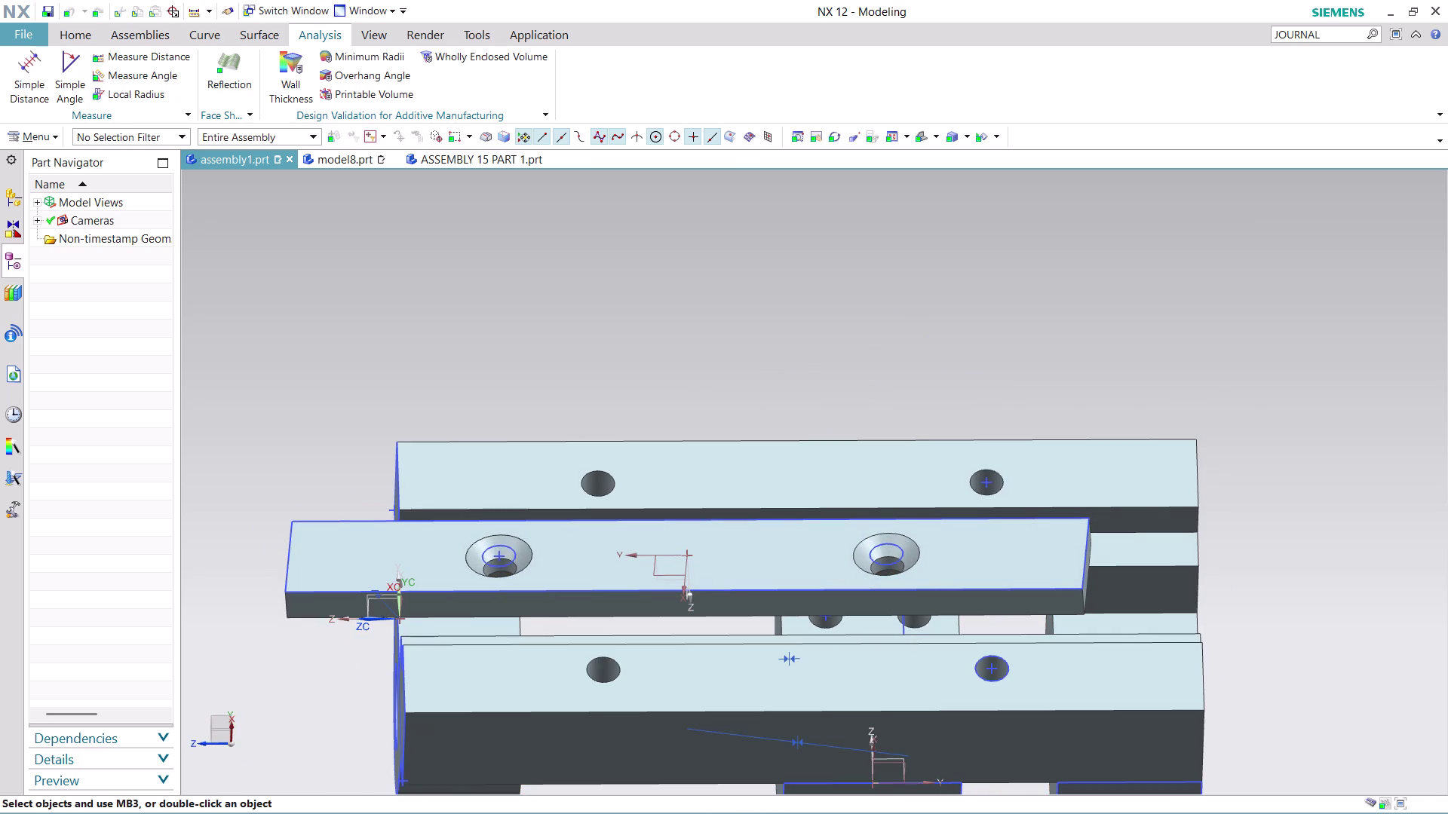
scroll(down, 3)
scroll(up, 3)
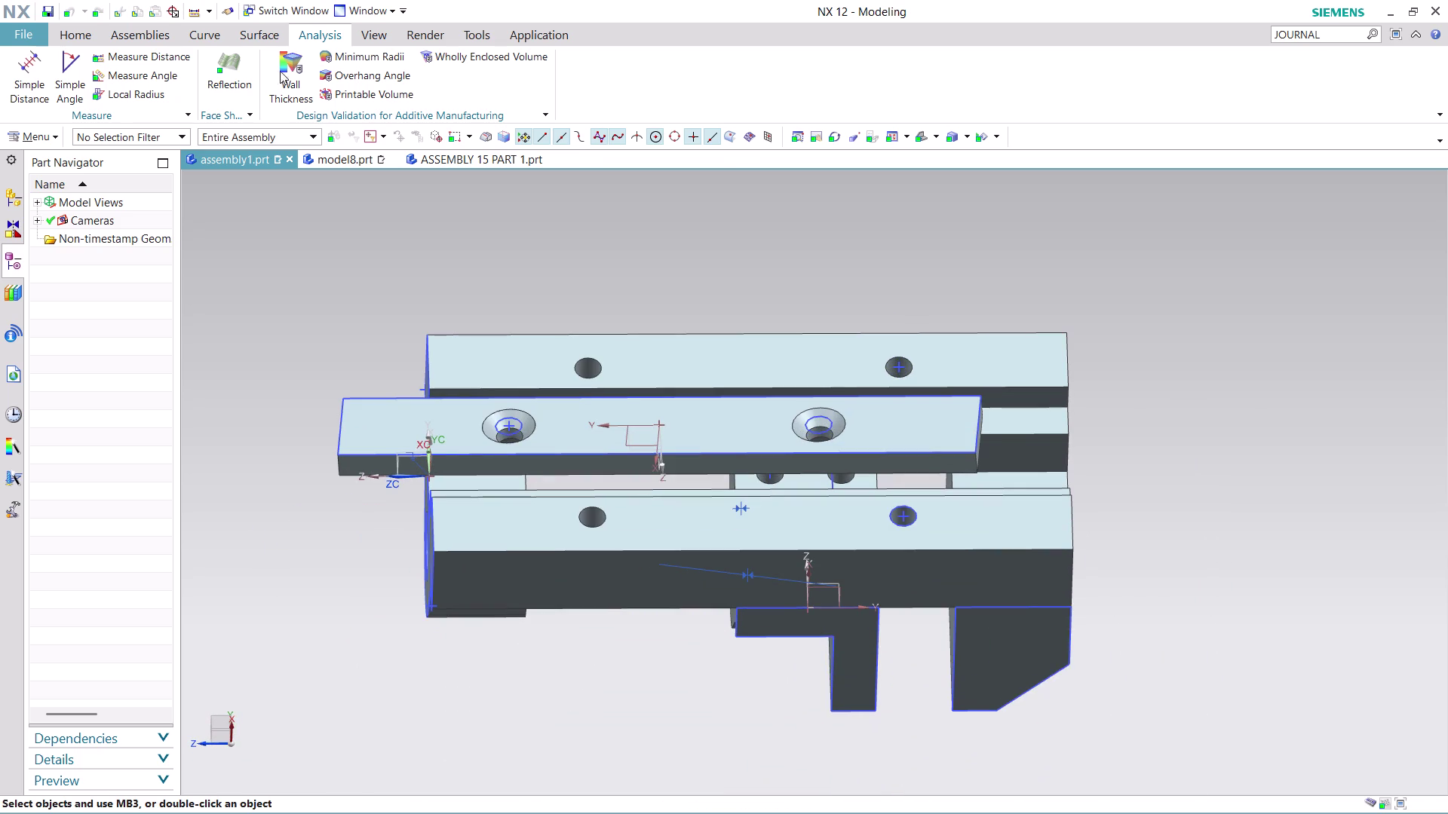
click(73, 37)
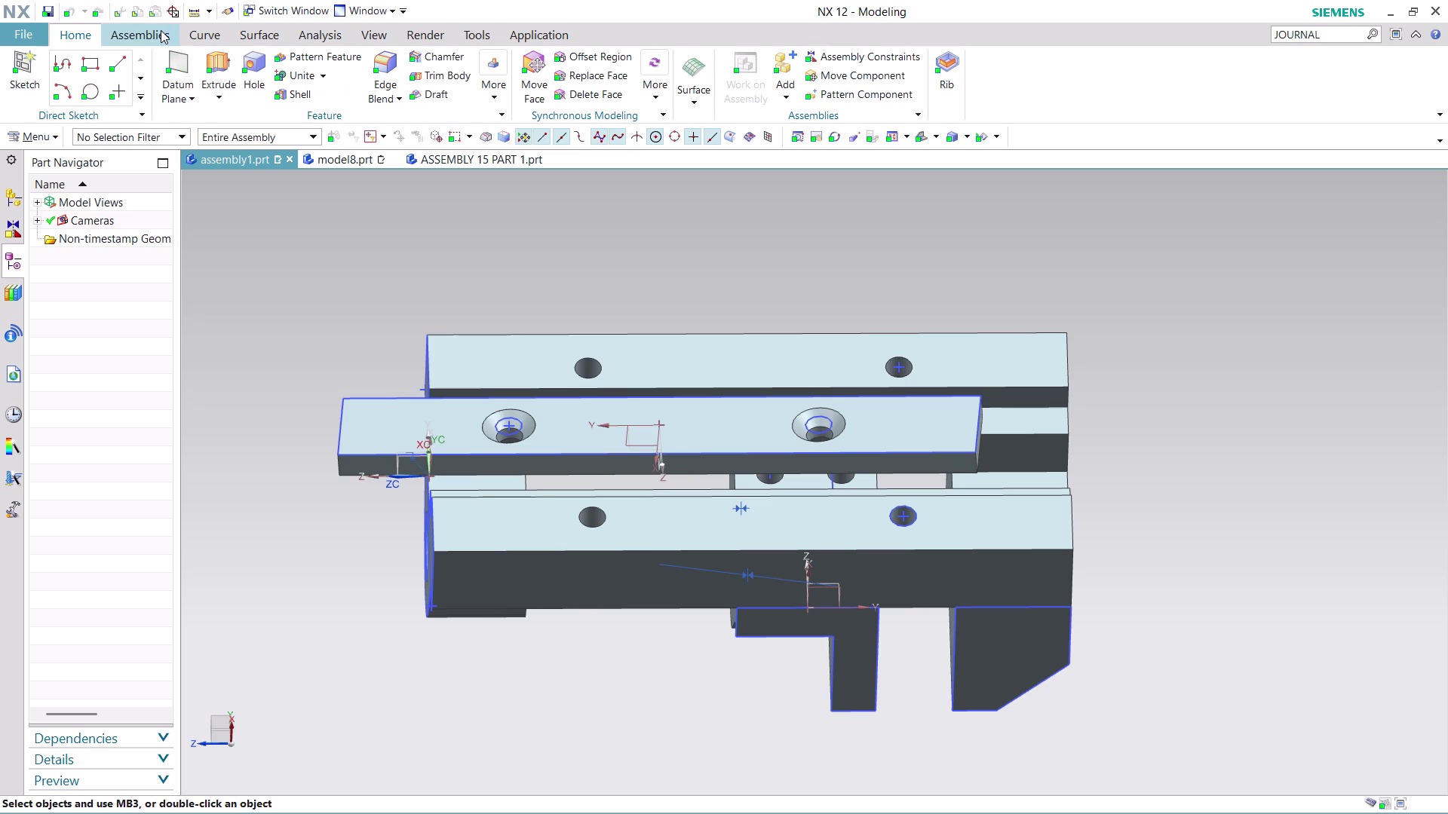
click(132, 42)
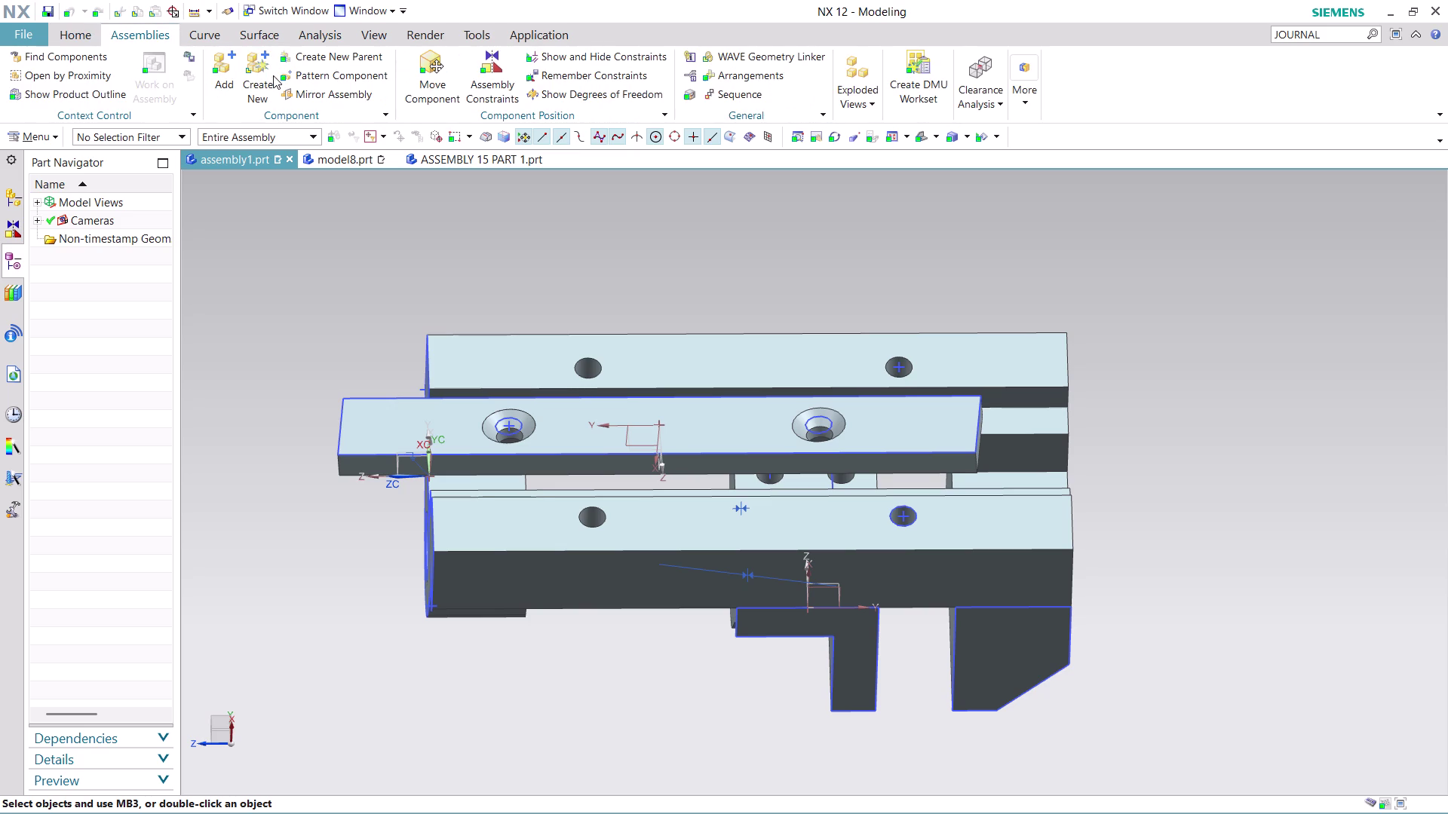
click(492, 73)
Pick the plate's left countersunk hole edge and dismiss the Assembly Constraints dialog.
scroll(up, 3)
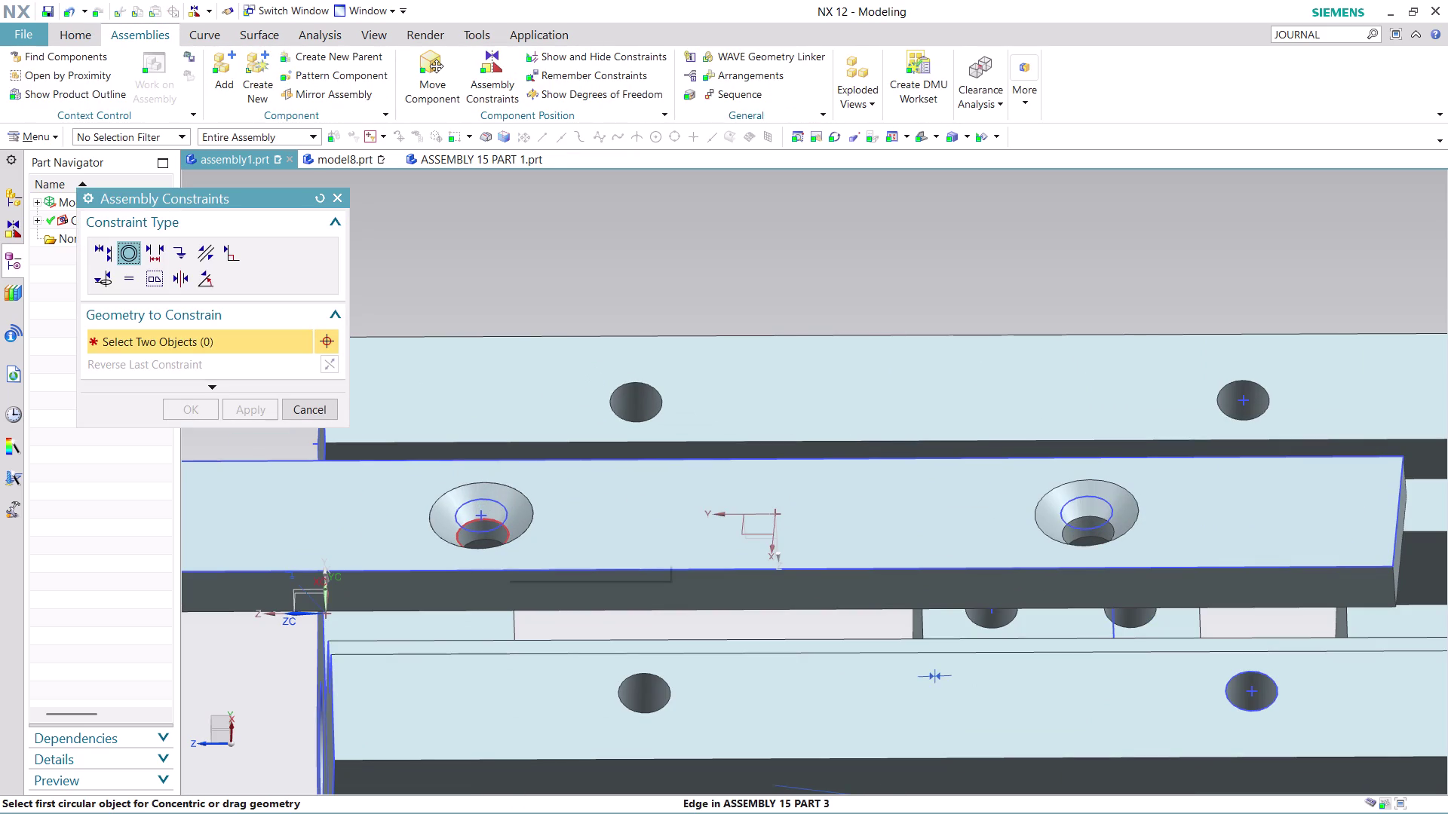
click(509, 536)
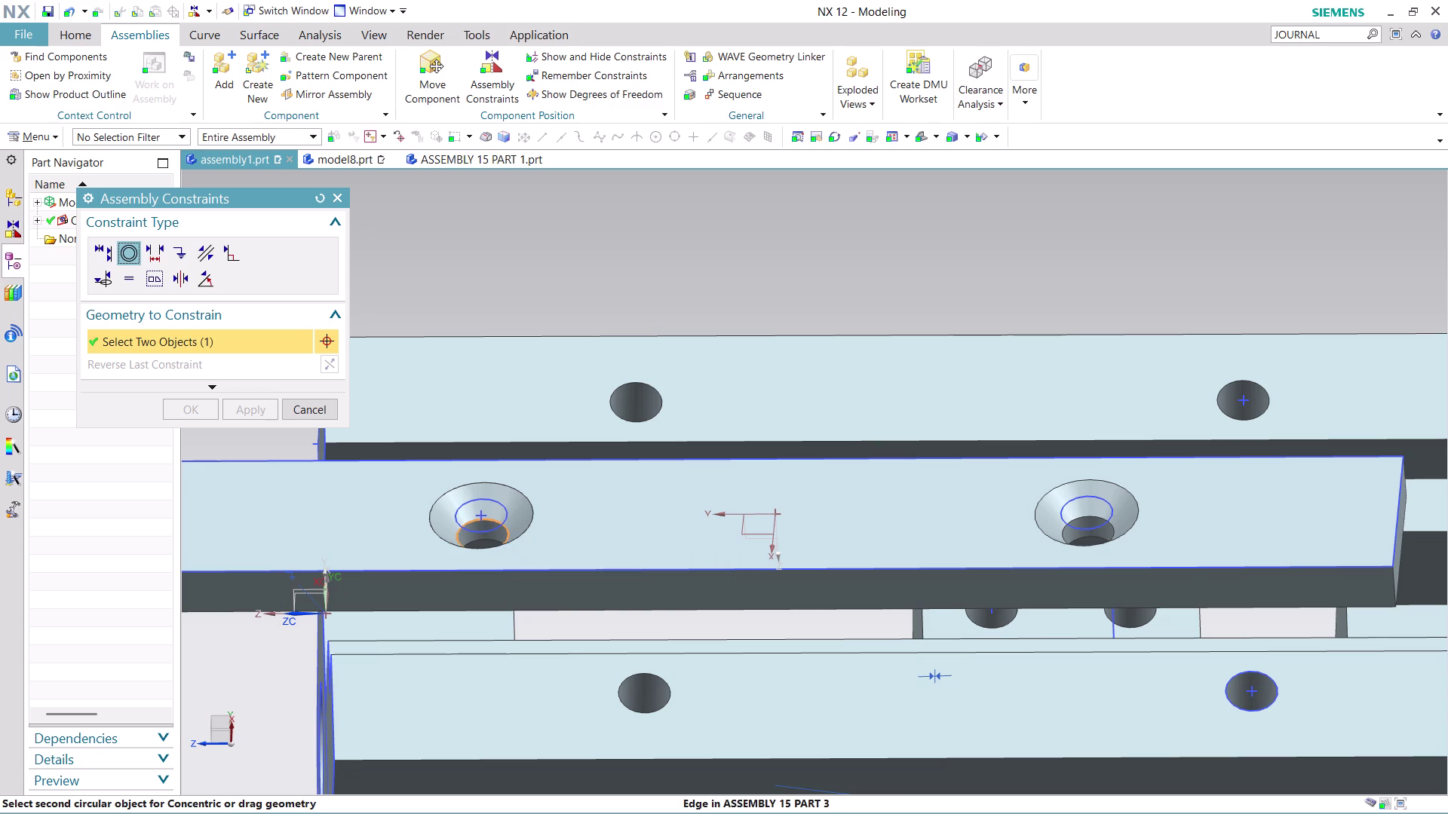
click(637, 709)
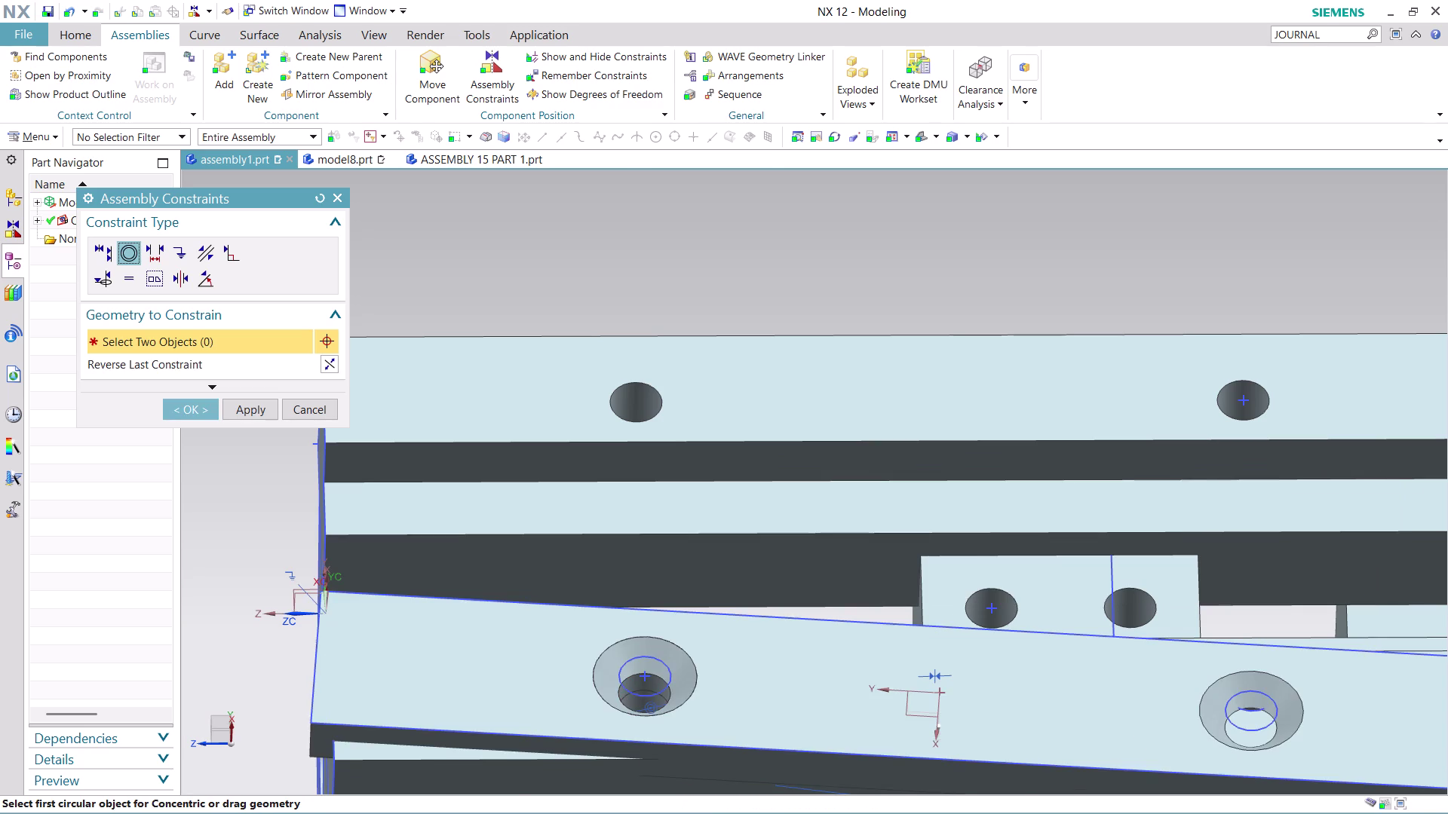
scroll(down, 3)
scroll(up, 3)
Orbit and zoom the assembly to view the plate and body top from several angles.
middle_drag(1149, 683, 1142, 673)
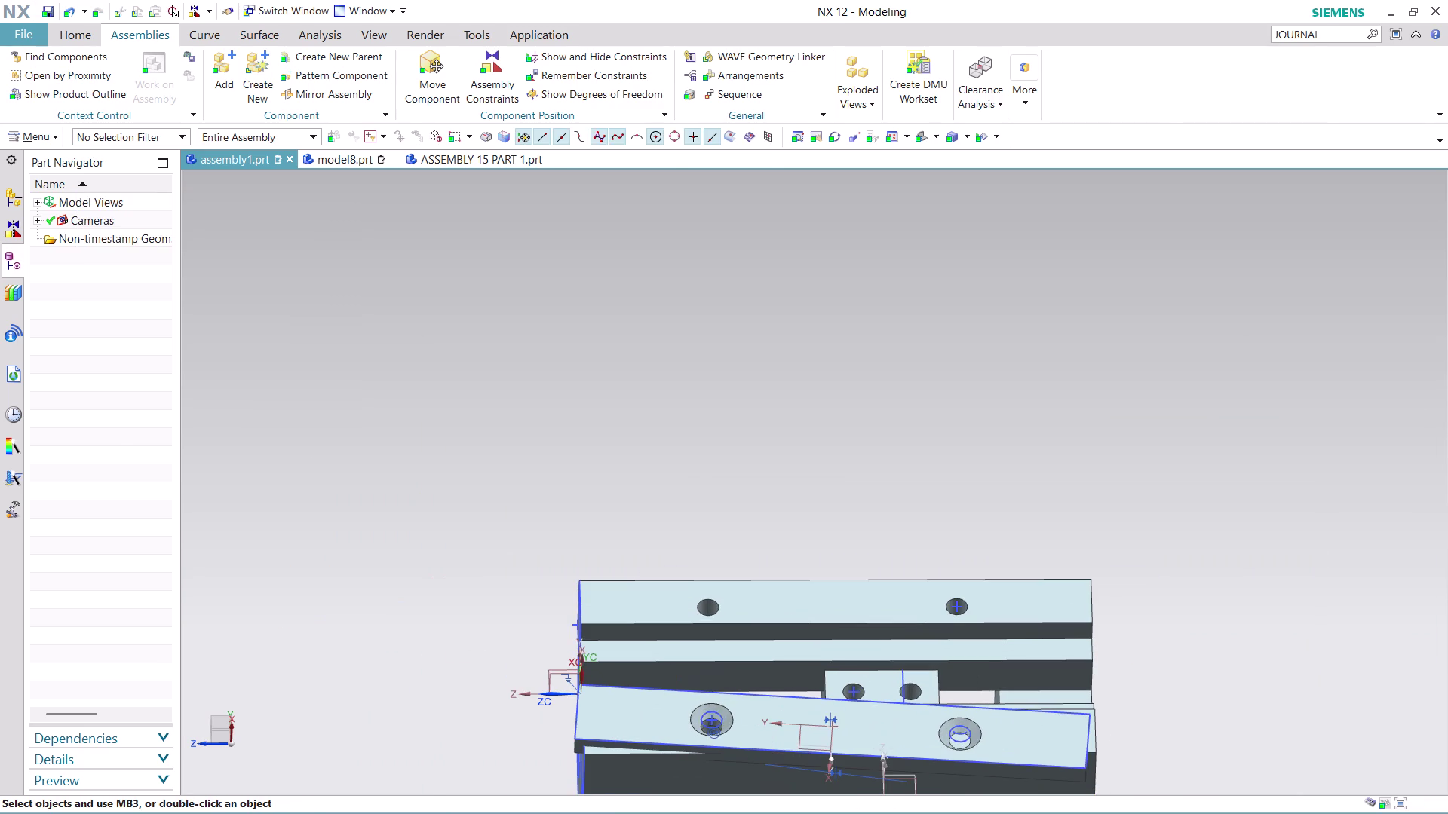
middle_drag(1143, 674, 982, 373)
middle_drag(962, 353, 971, 392)
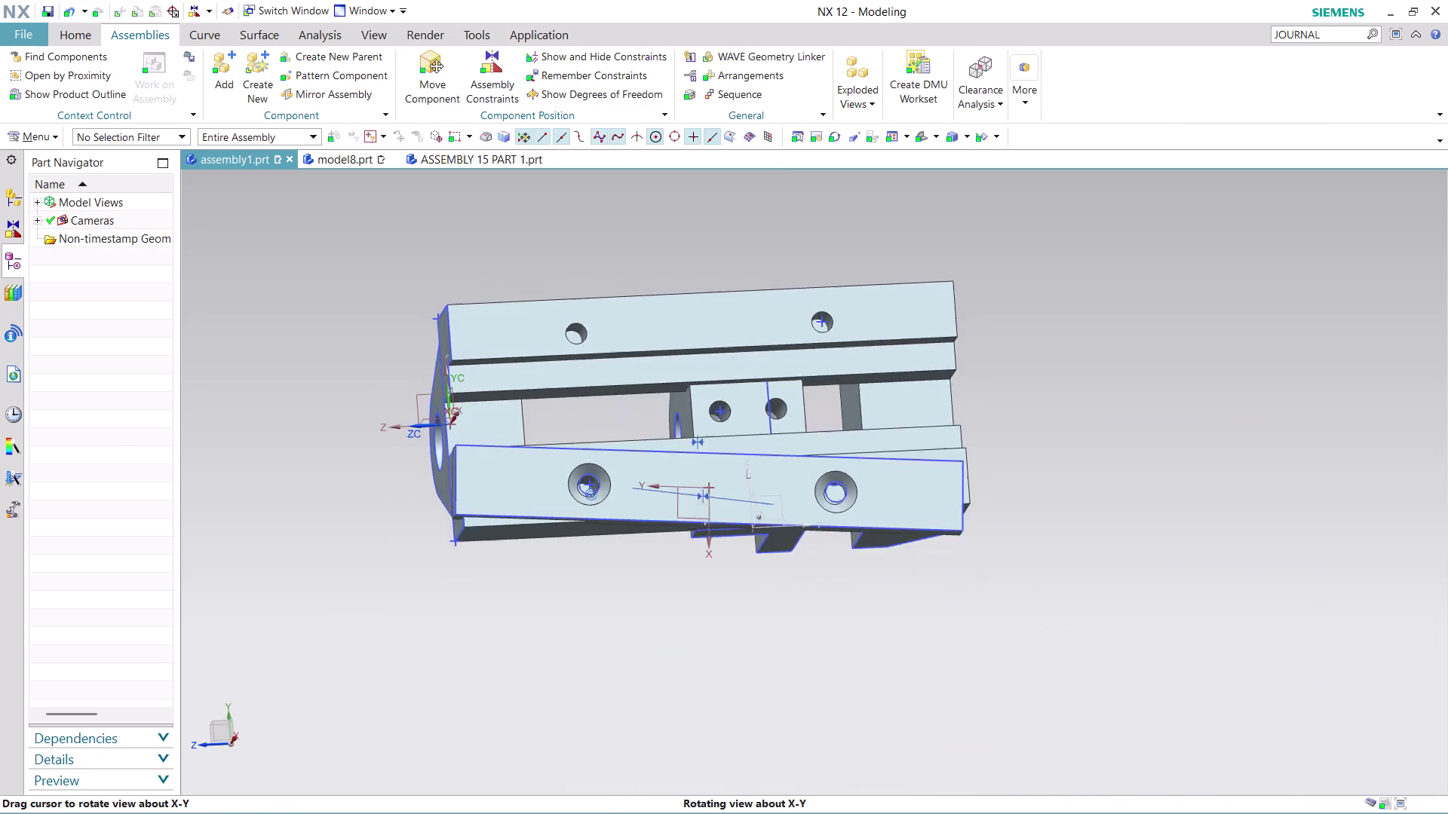
middle_drag(971, 392, 962, 407)
scroll(up, 3)
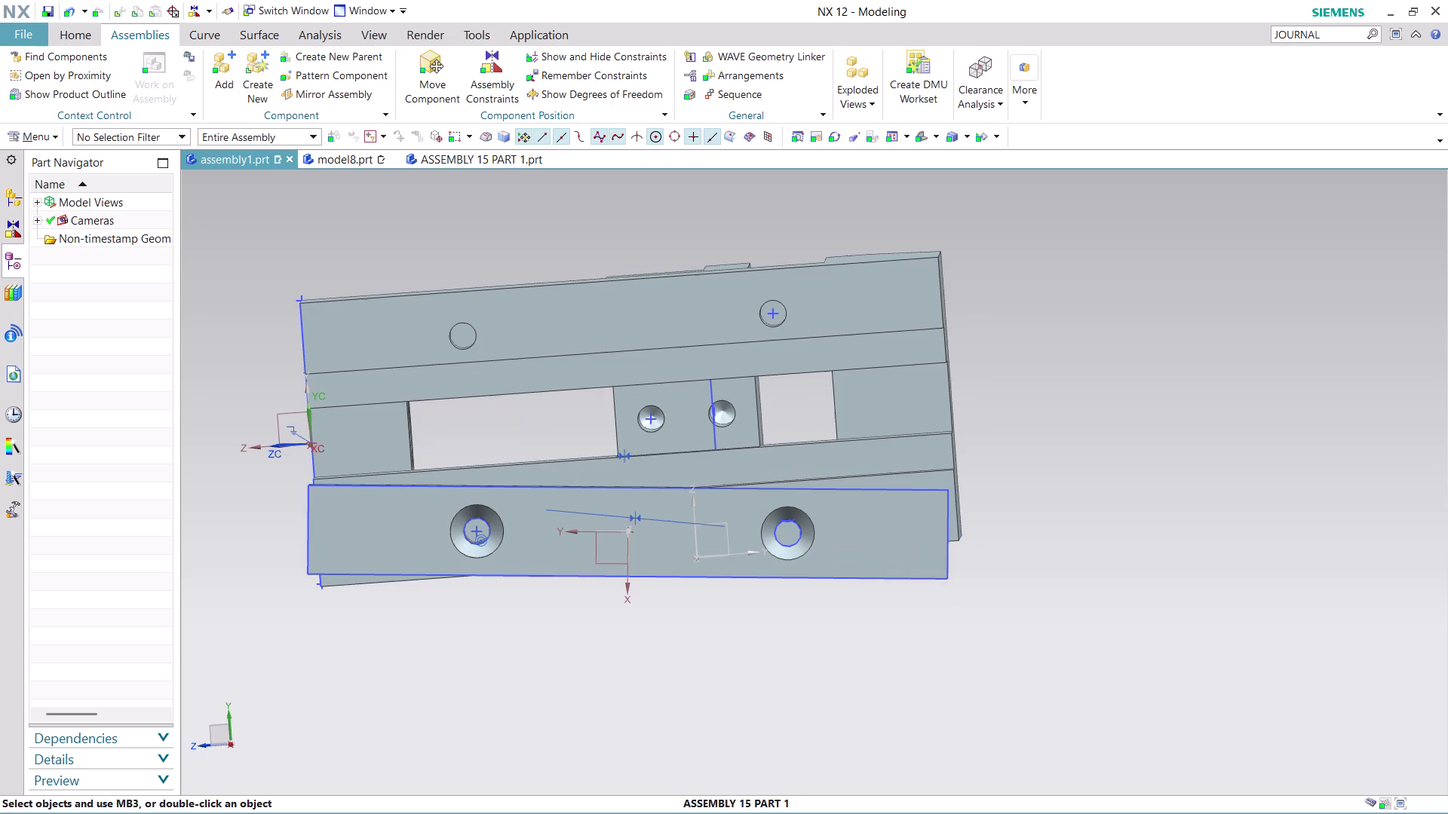
middle_drag(987, 540, 957, 492)
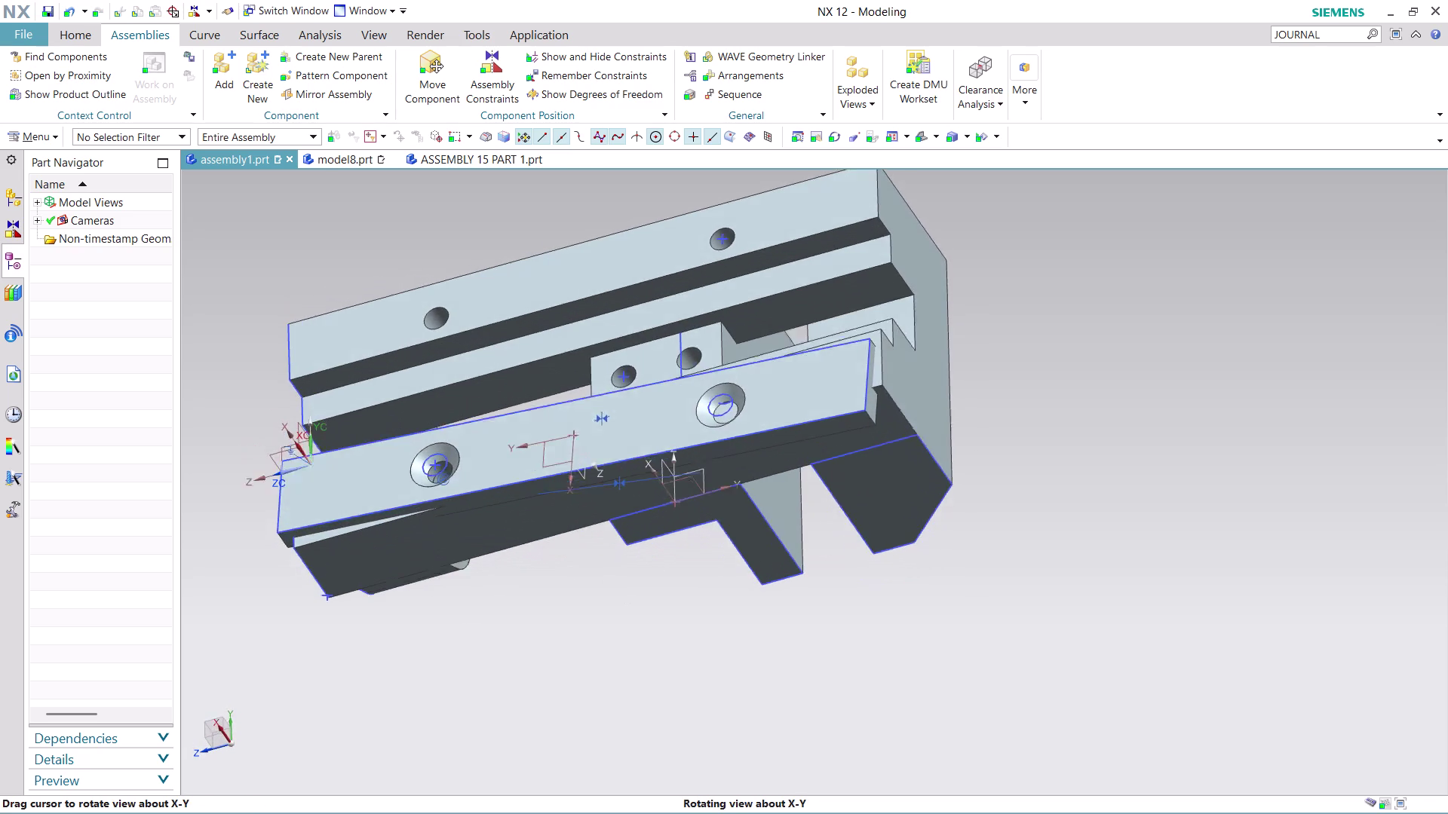
middle_drag(957, 493, 969, 491)
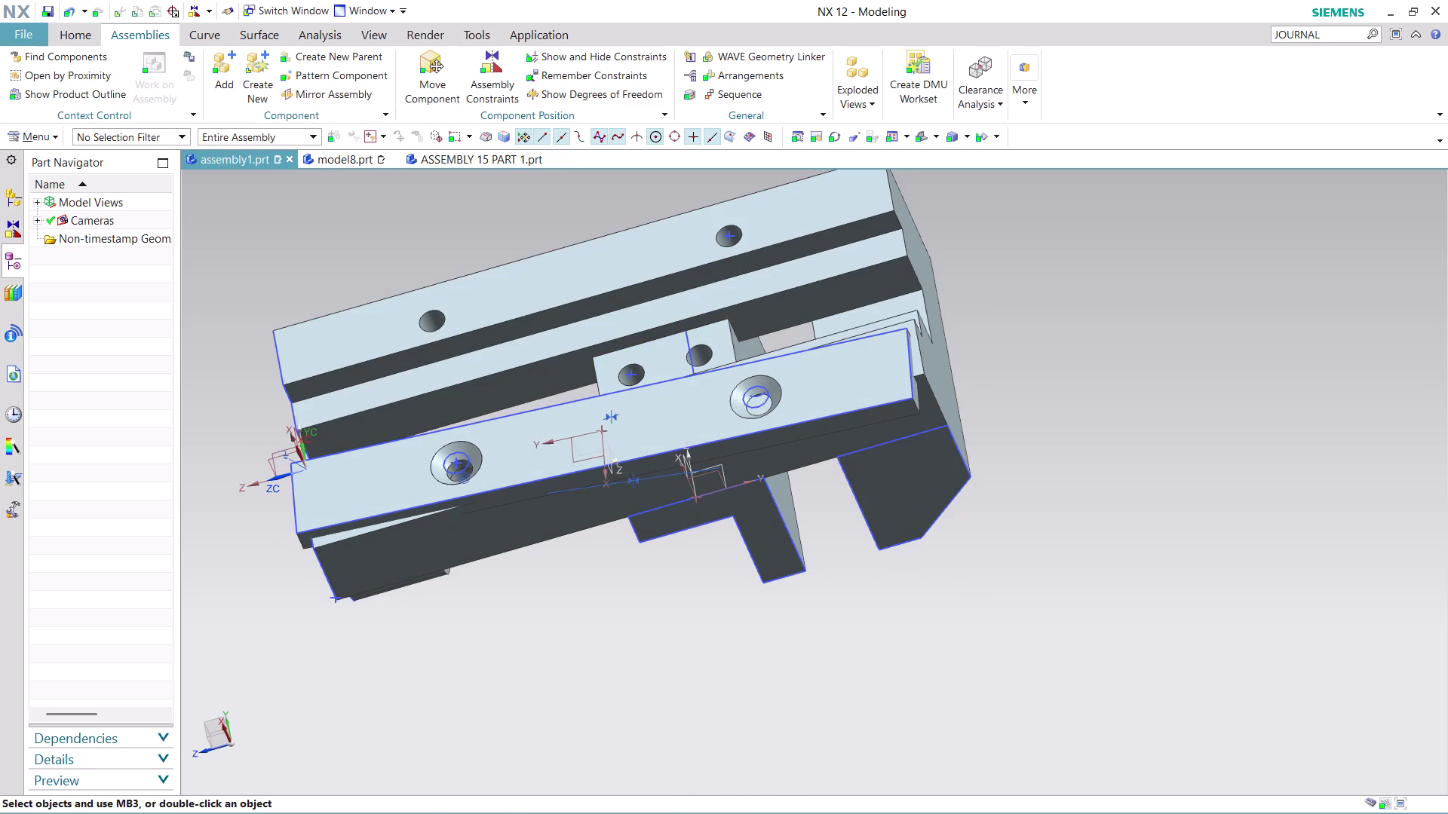
key(ctrl+z)
View the plate underside and body end blocks, then open Assembly Constraints.
middle_drag(505, 579, 497, 552)
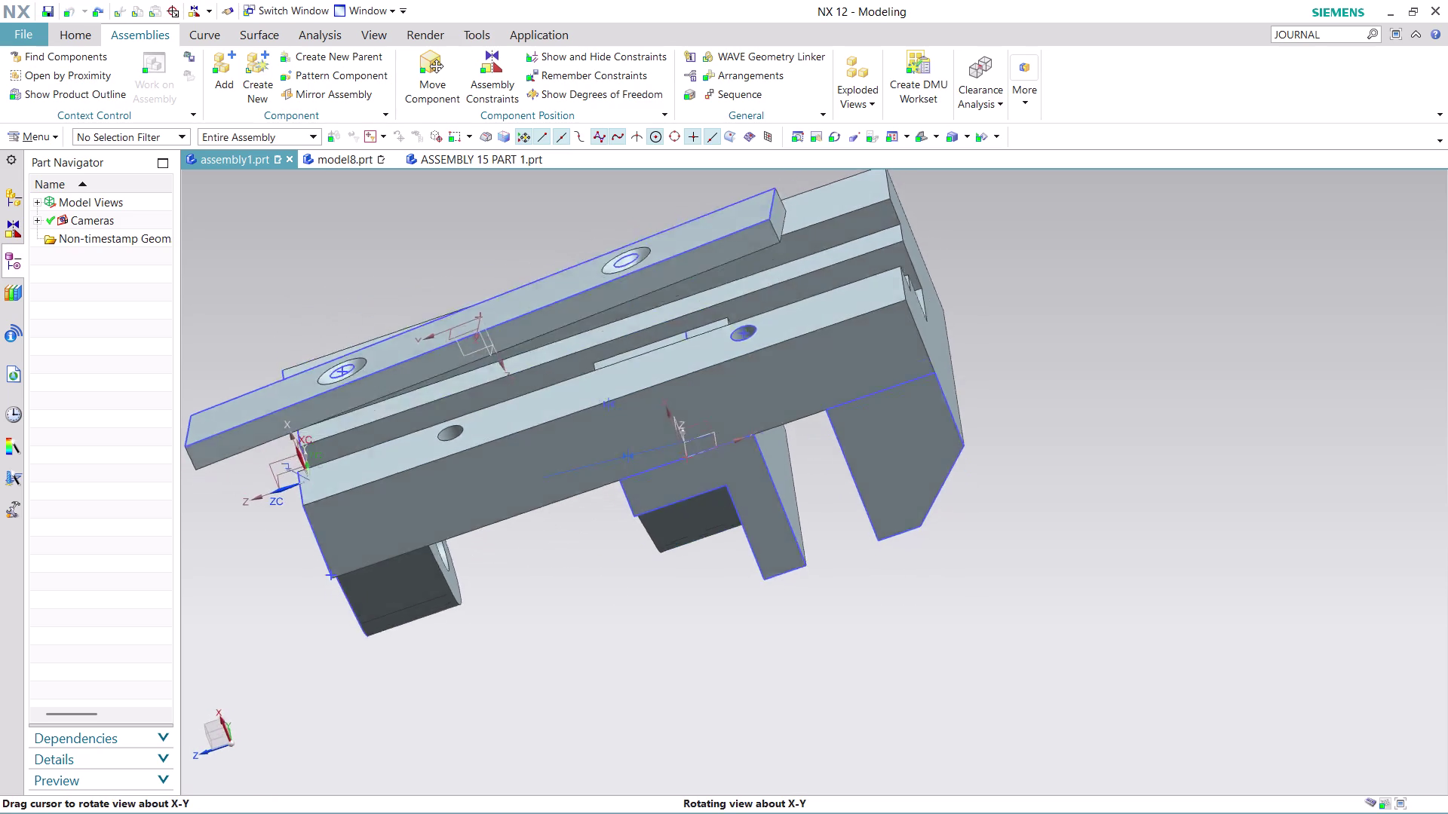
middle_drag(497, 552, 450, 423)
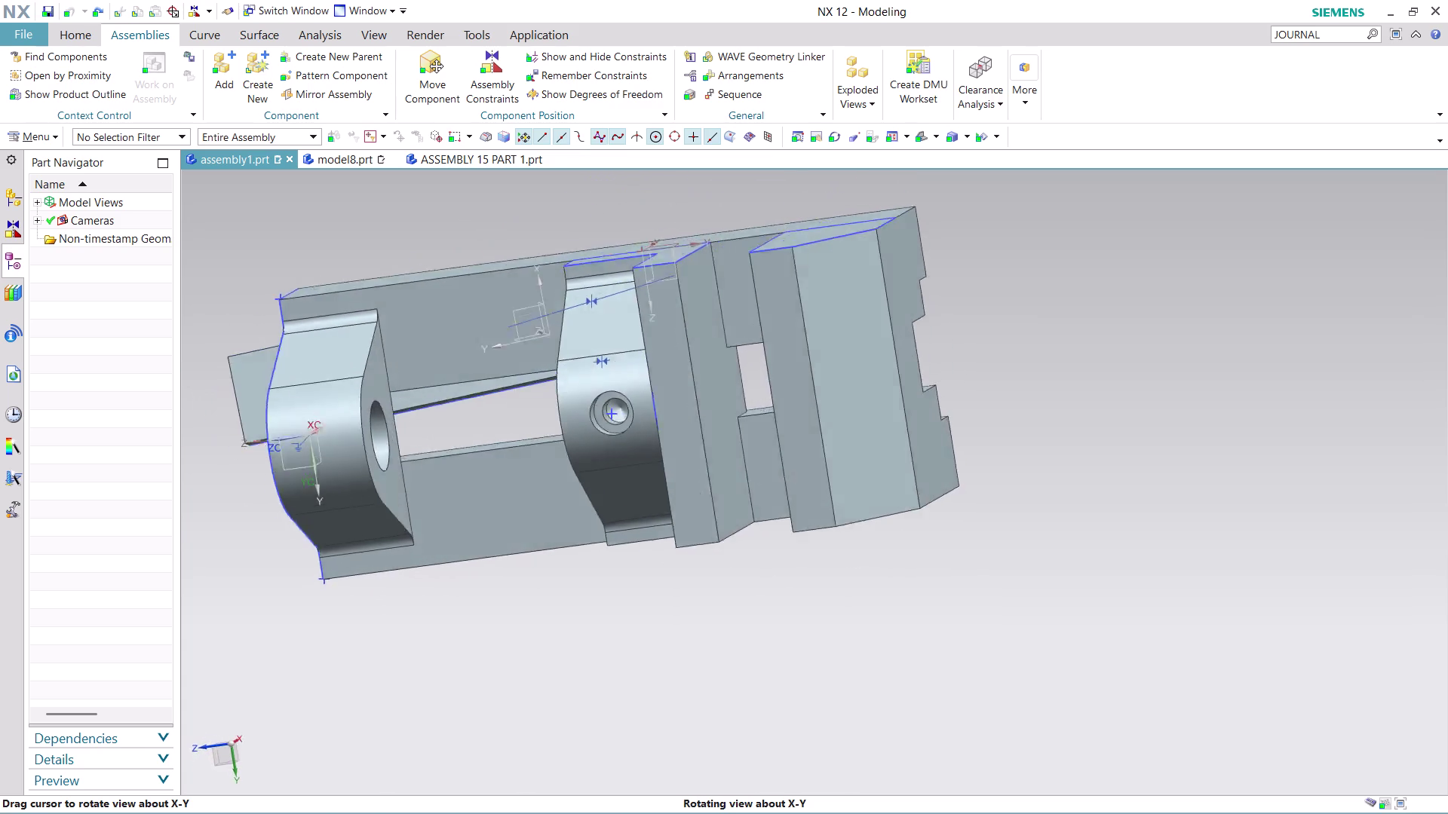
middle_drag(450, 423, 420, 592)
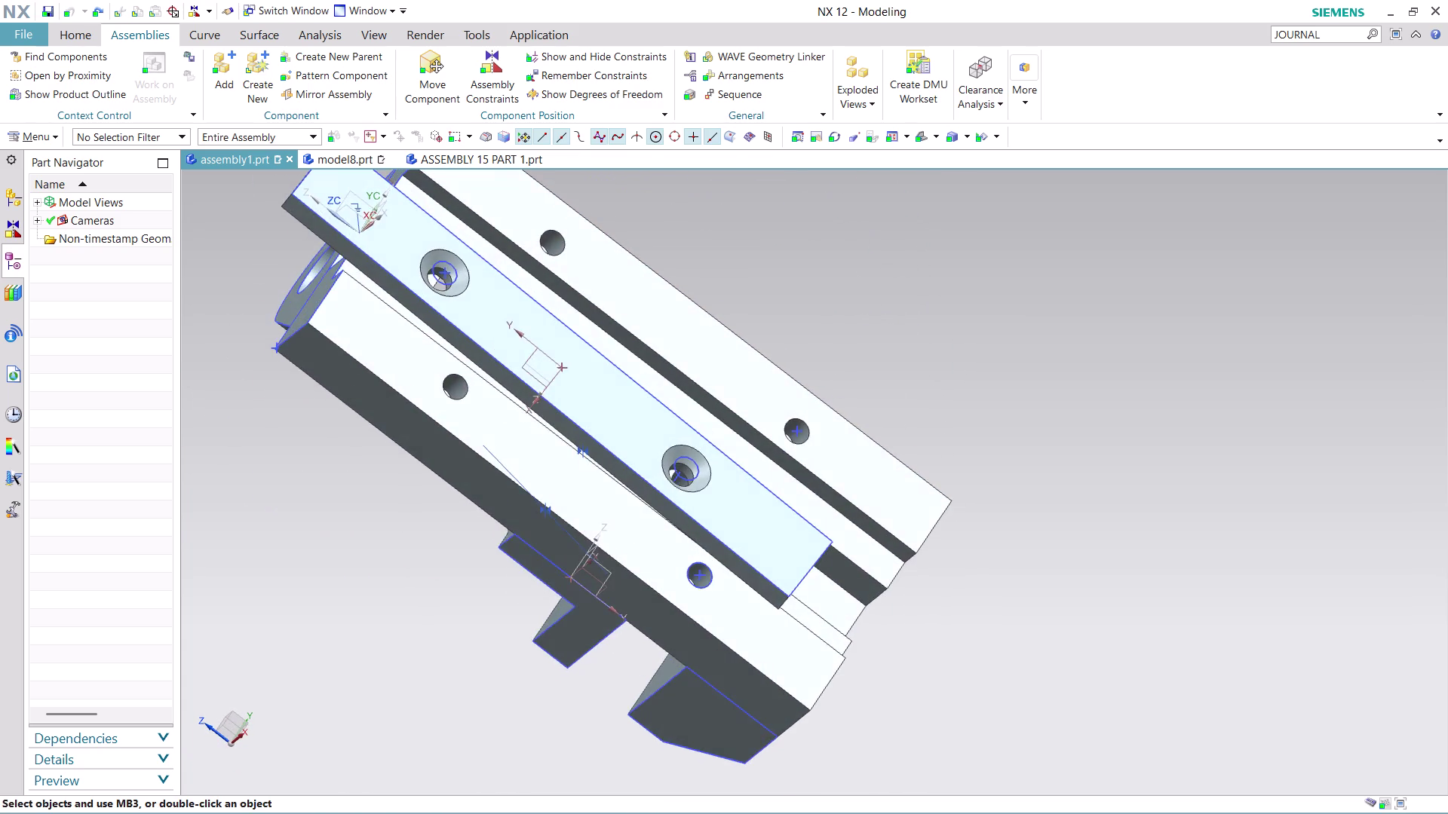
scroll(down, 3)
scroll(up, 3)
middle_drag(757, 288, 722, 244)
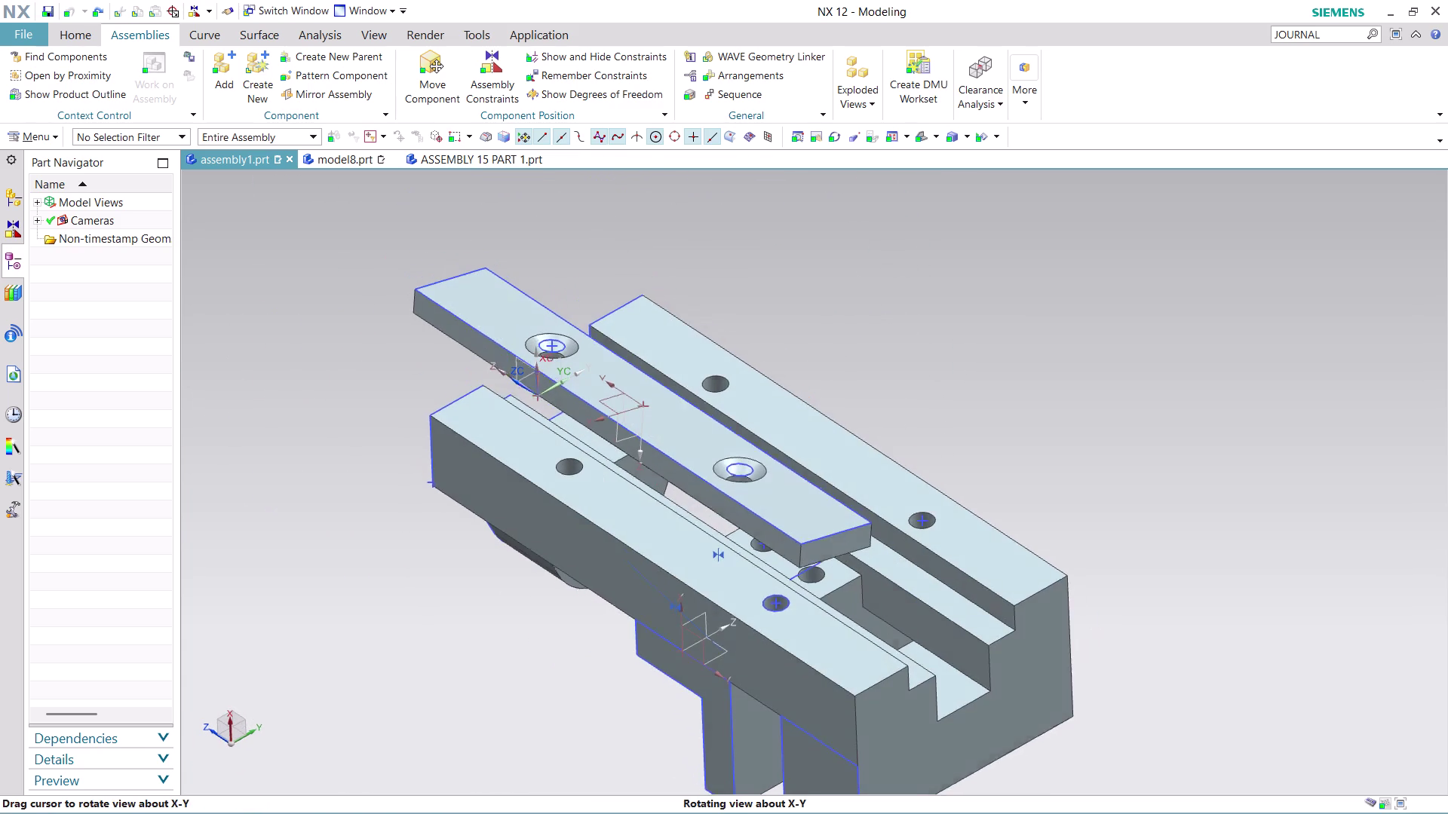
middle_drag(722, 244, 721, 243)
scroll(up, 3)
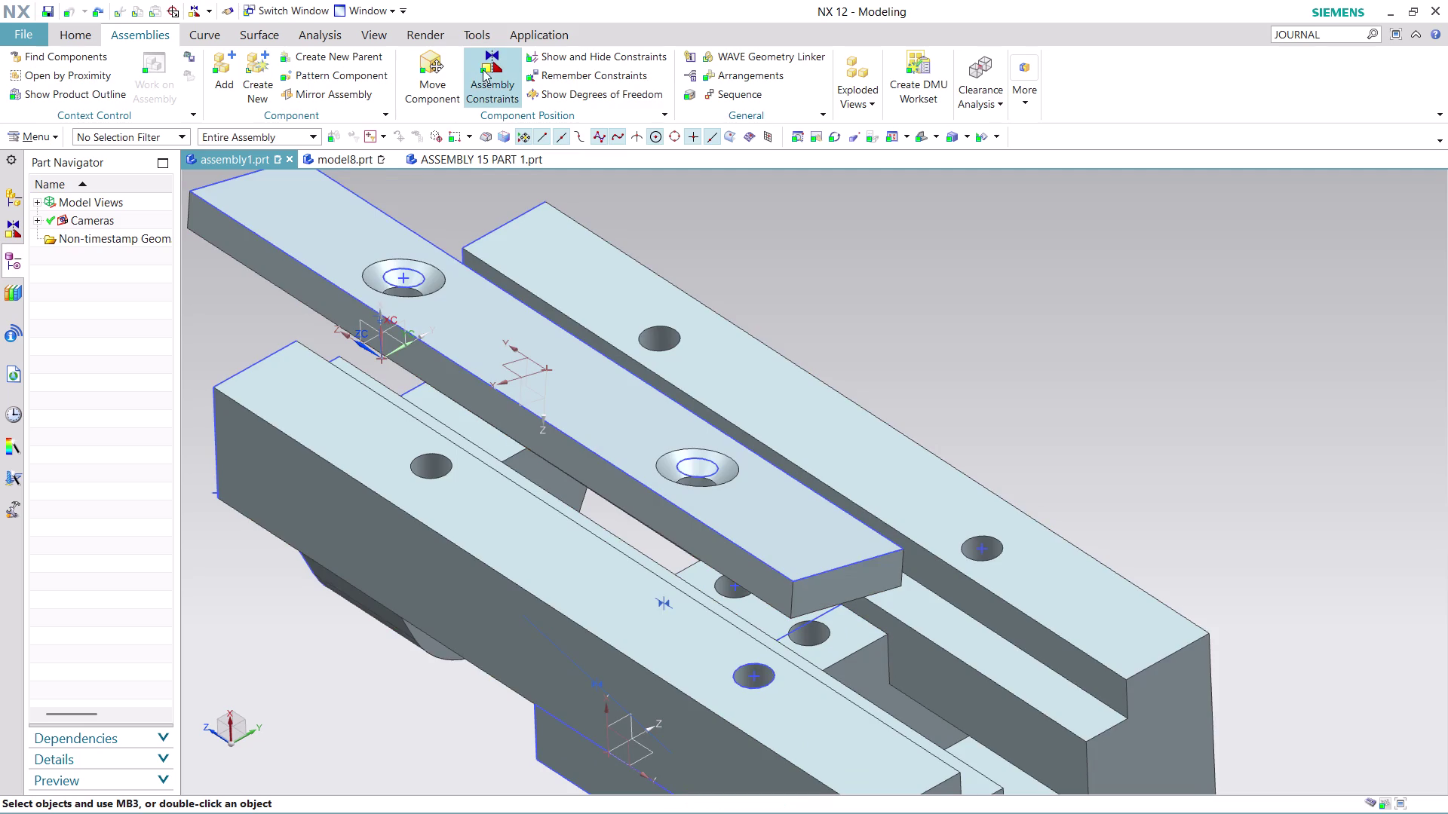
click(483, 70)
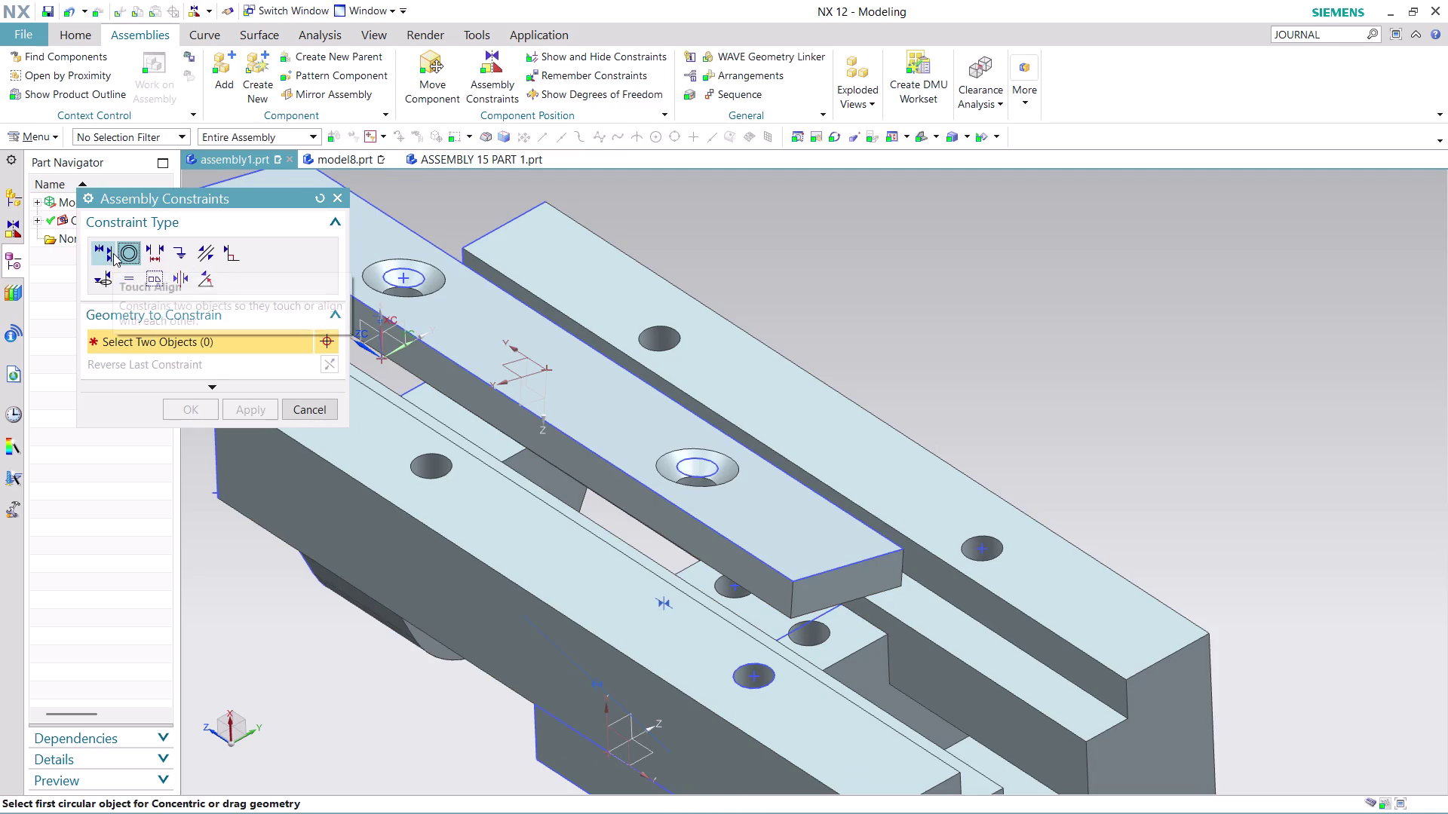
Choose Touch Align and pick a body hole face and a plate hole face.
click(104, 256)
scroll(down, 3)
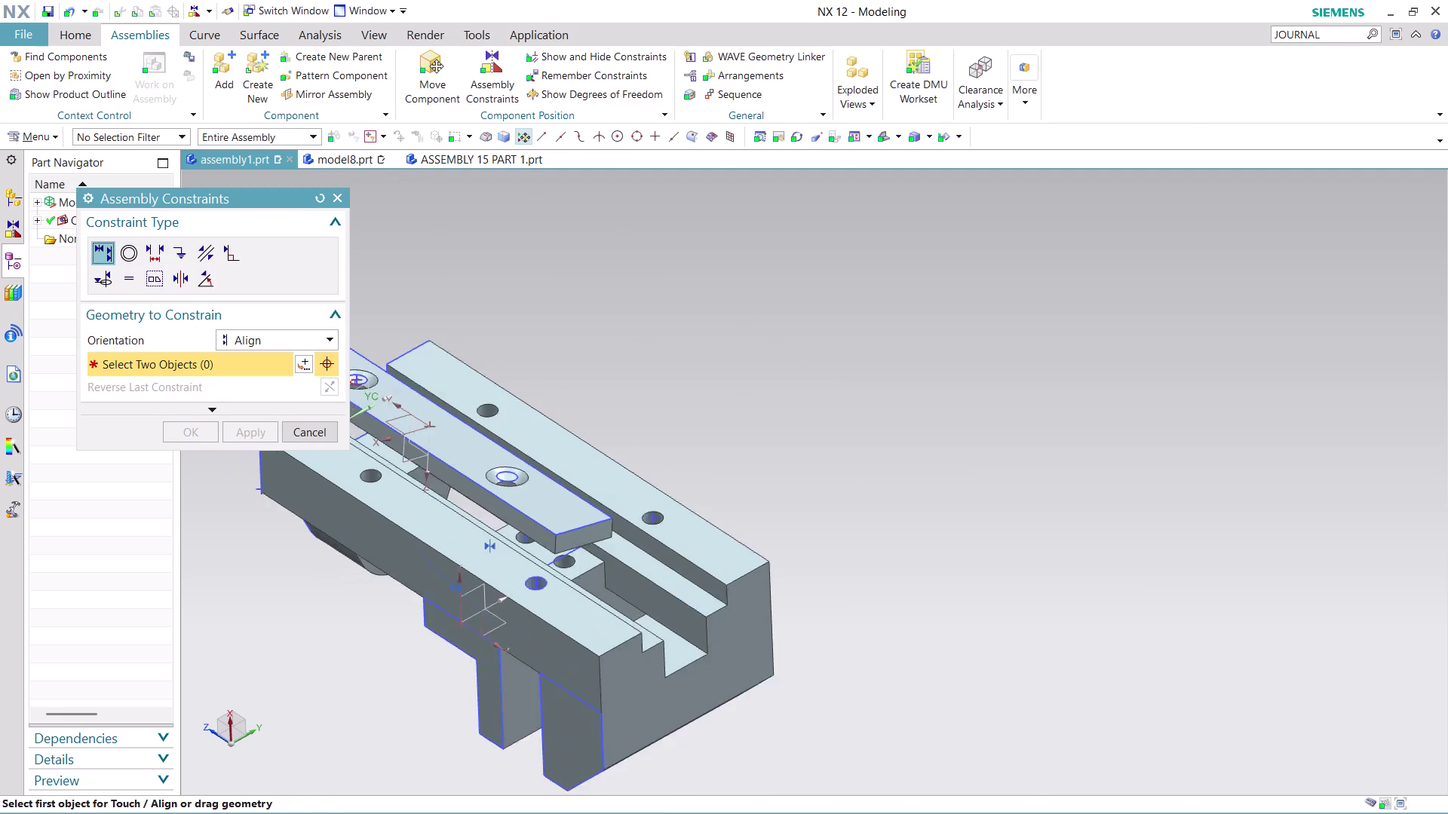
scroll(down, 3)
scroll(up, 3)
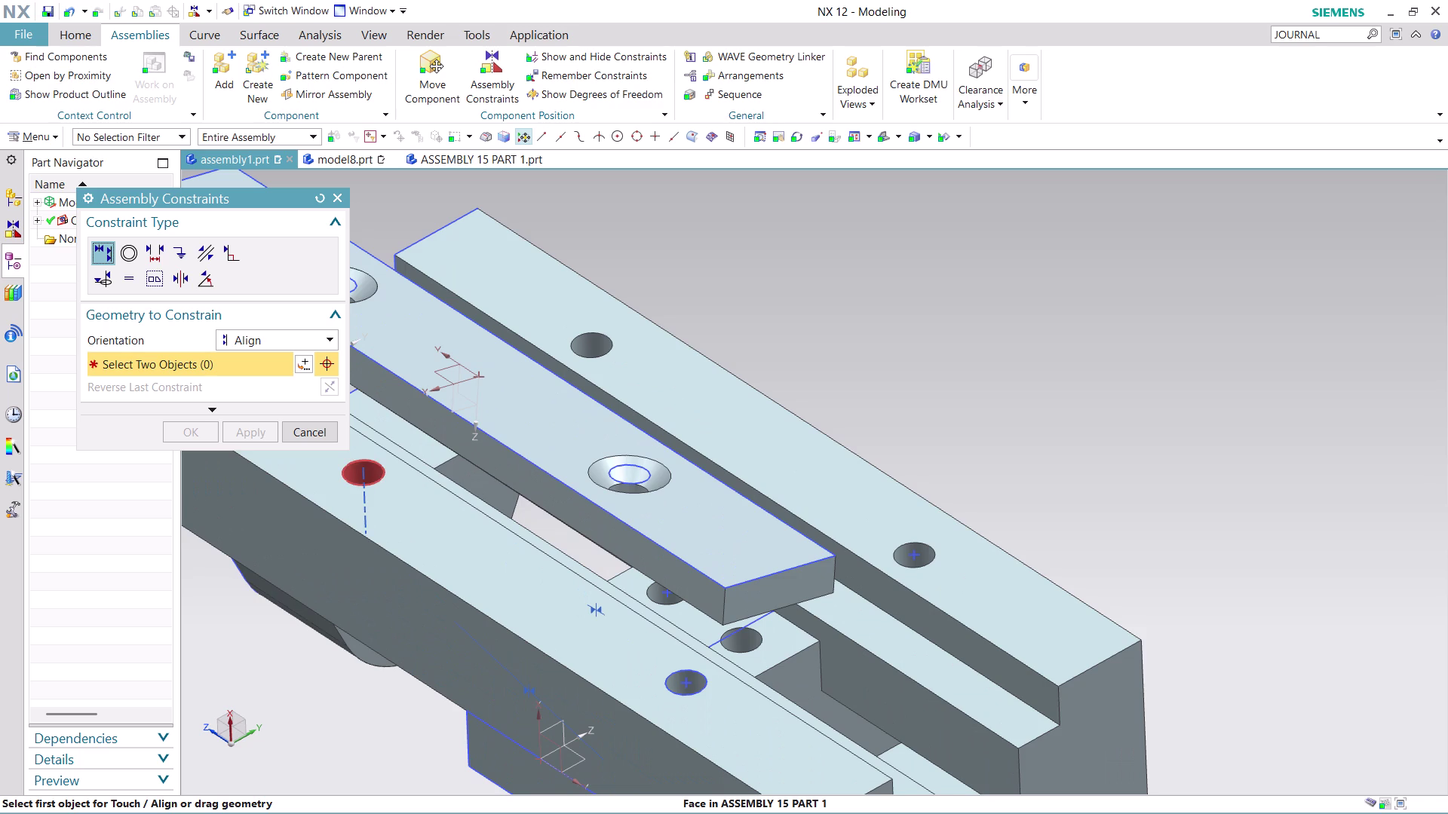
click(369, 479)
scroll(down, 3)
scroll(up, 3)
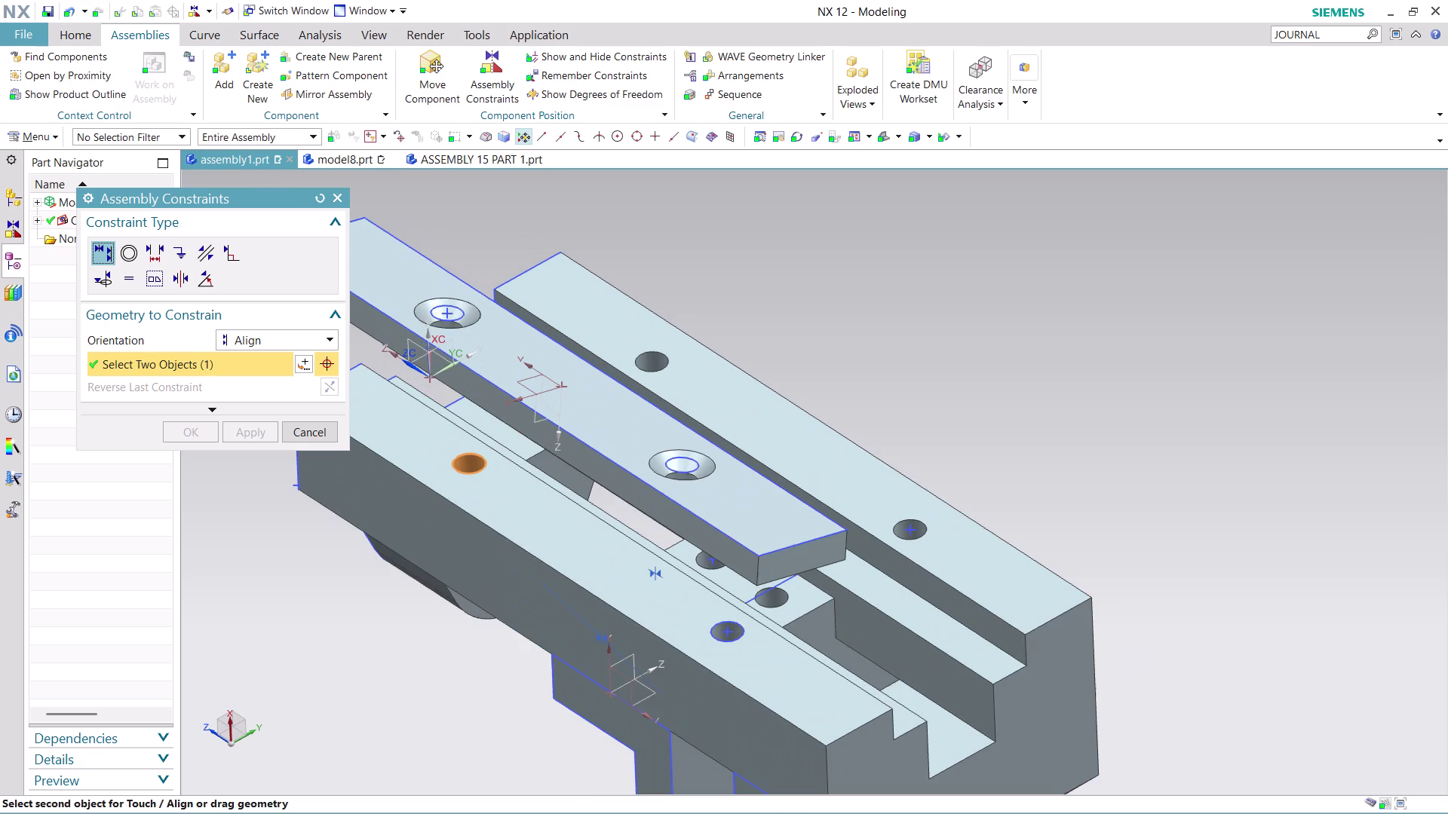
middle_drag(461, 234, 517, 268)
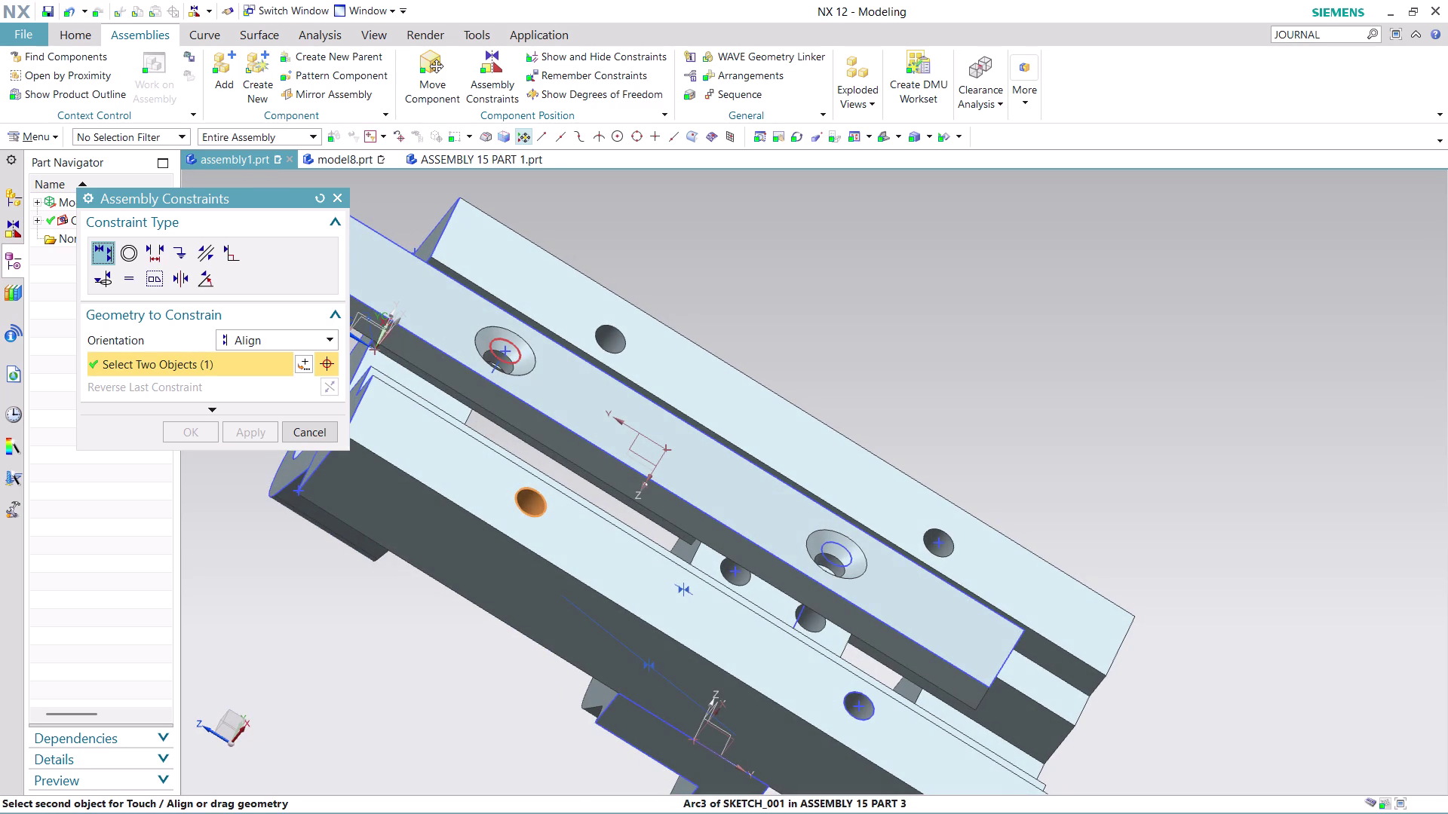
middle_drag(664, 313, 689, 286)
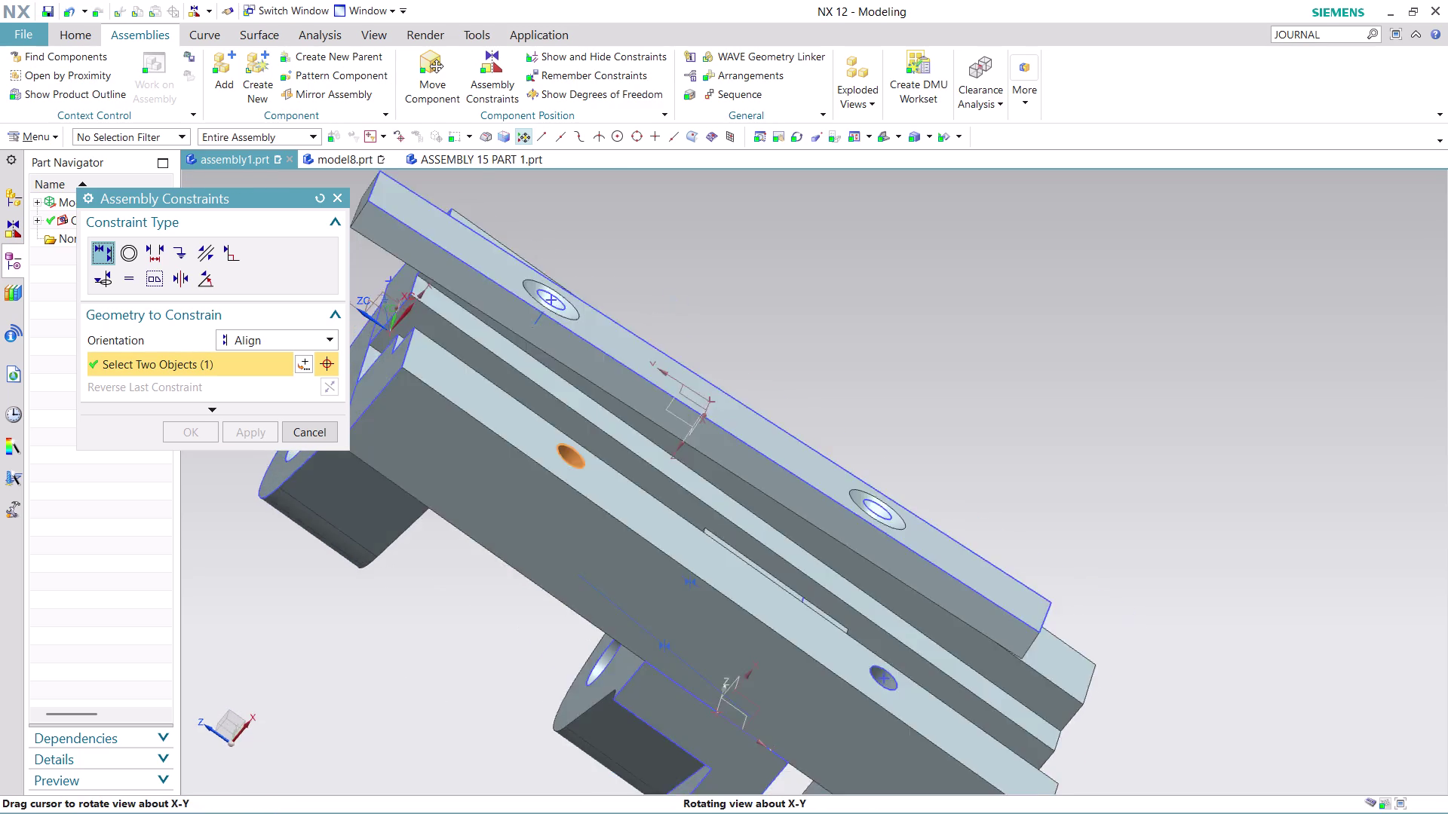
middle_drag(689, 286, 705, 240)
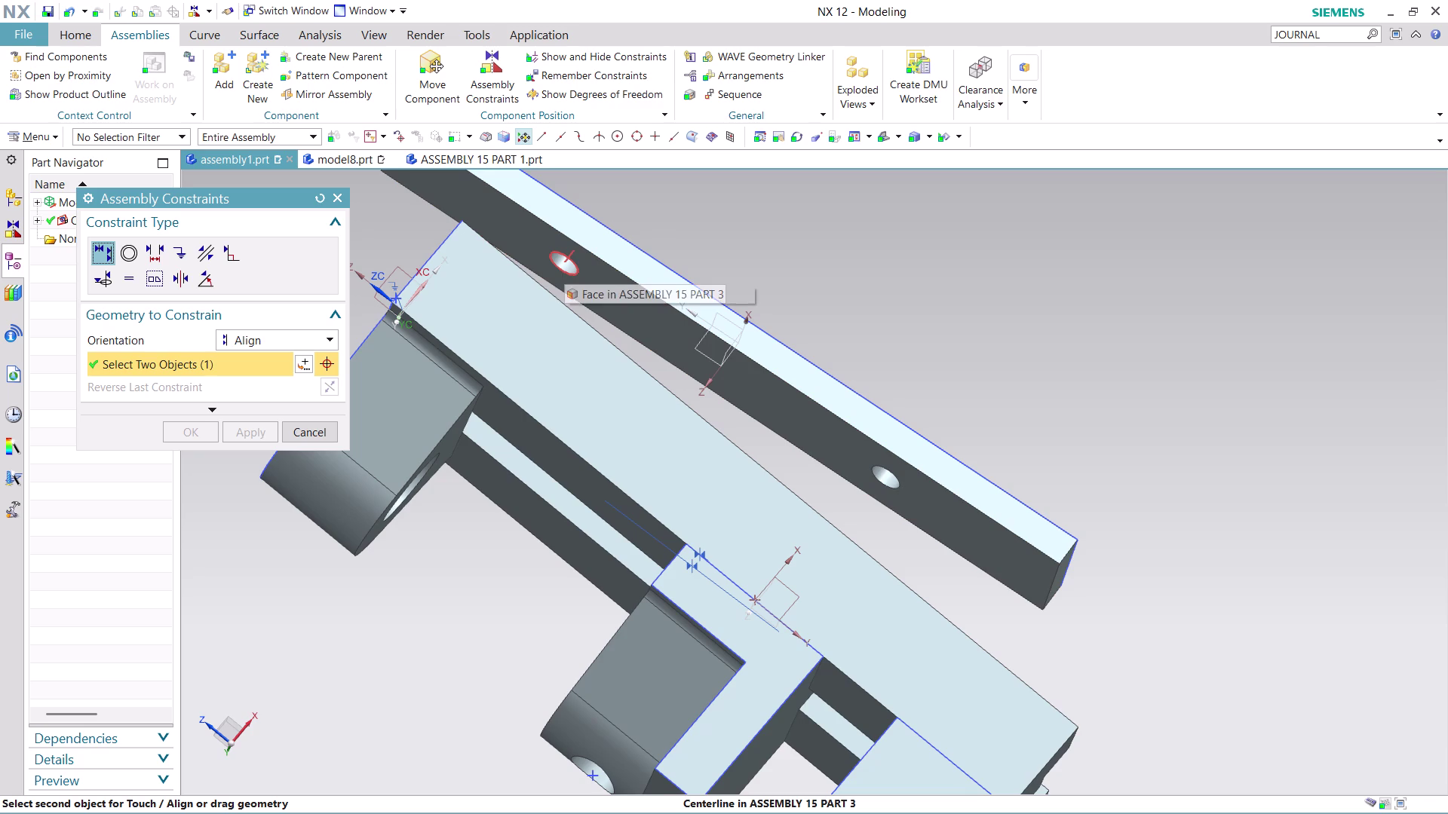
click(569, 271)
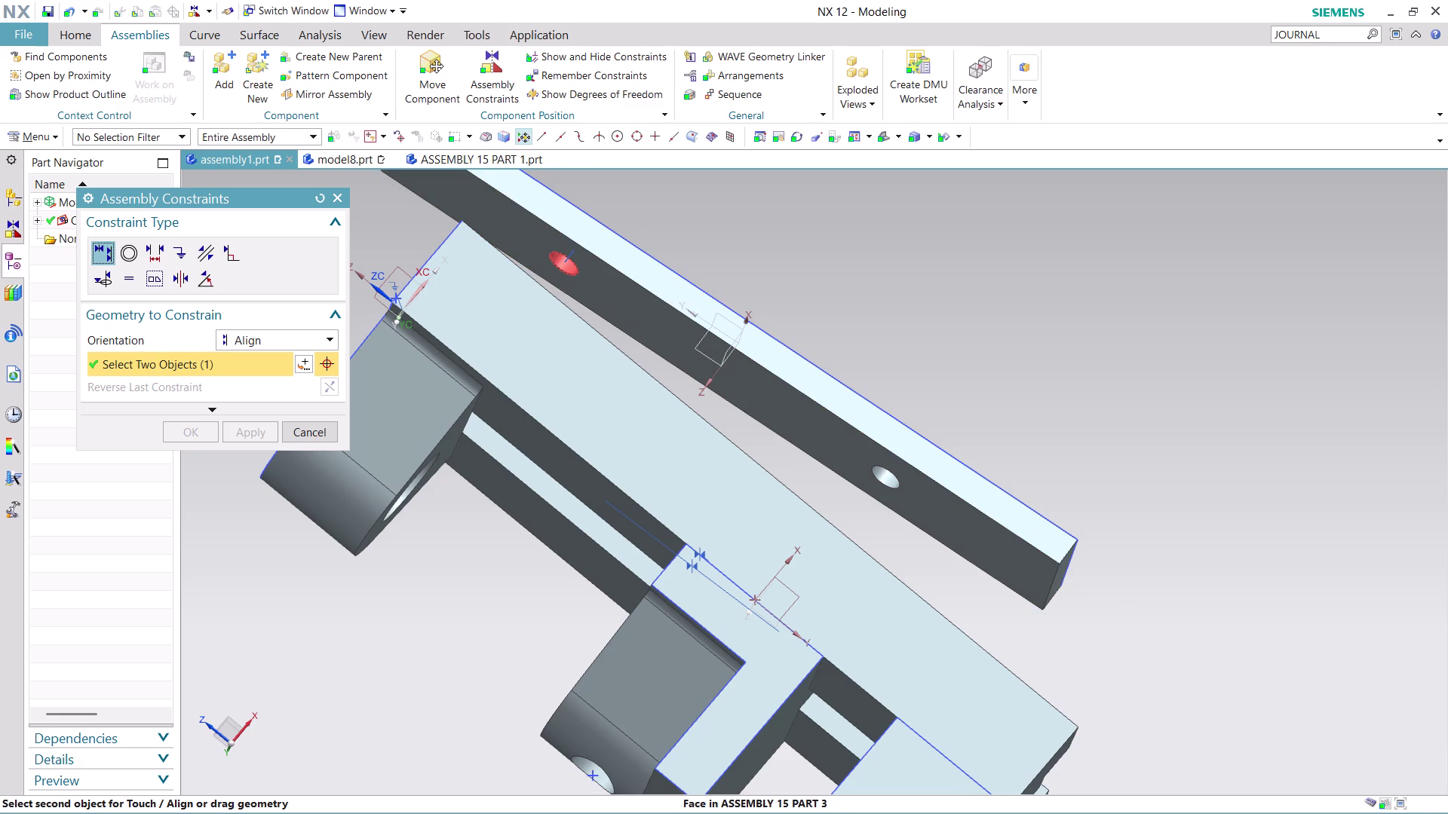
Check the preview, then cancel the constraint and discard the unapplied changes.
scroll(down, 3)
middle_drag(726, 239, 696, 277)
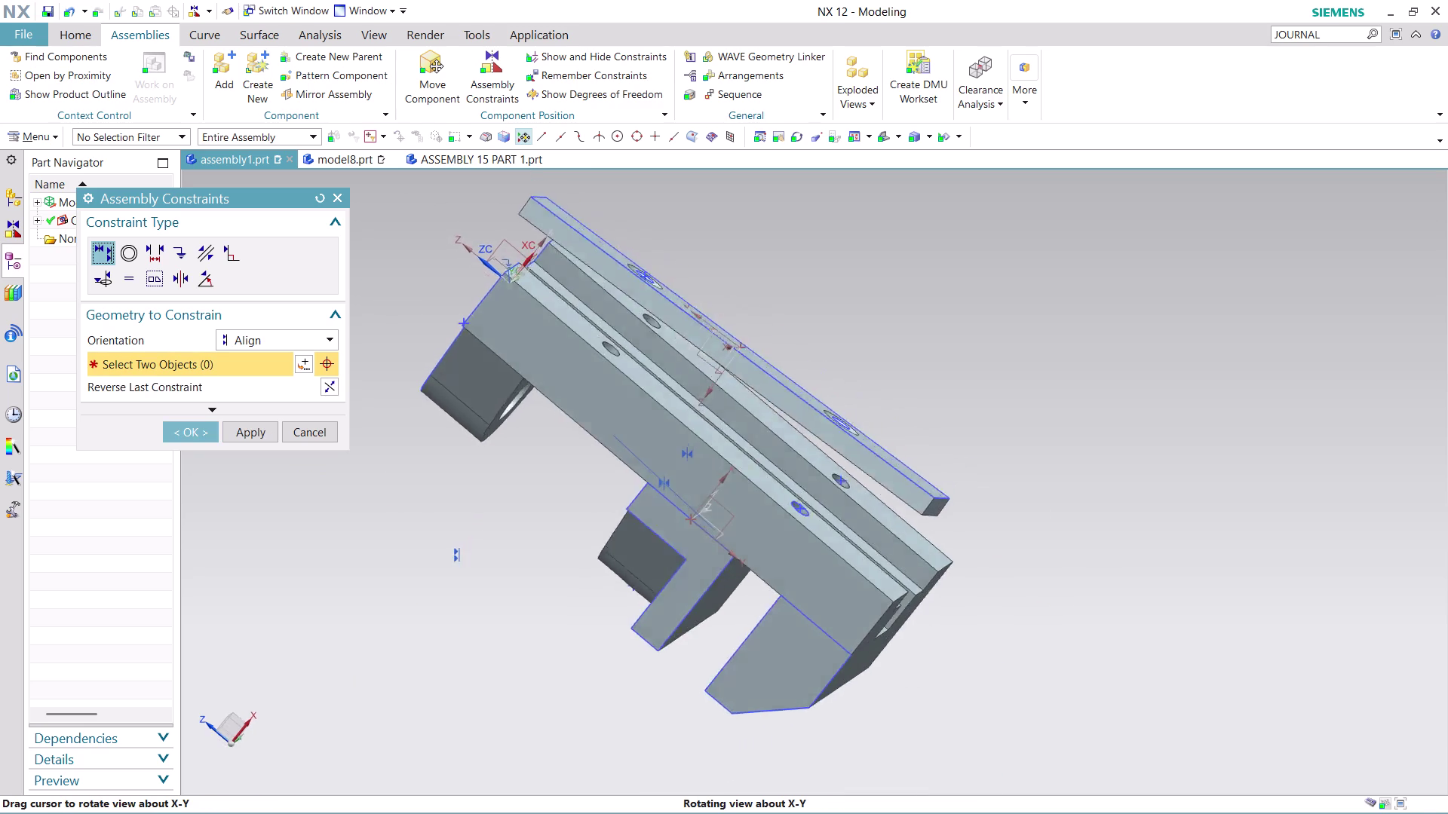
middle_drag(696, 277, 605, 342)
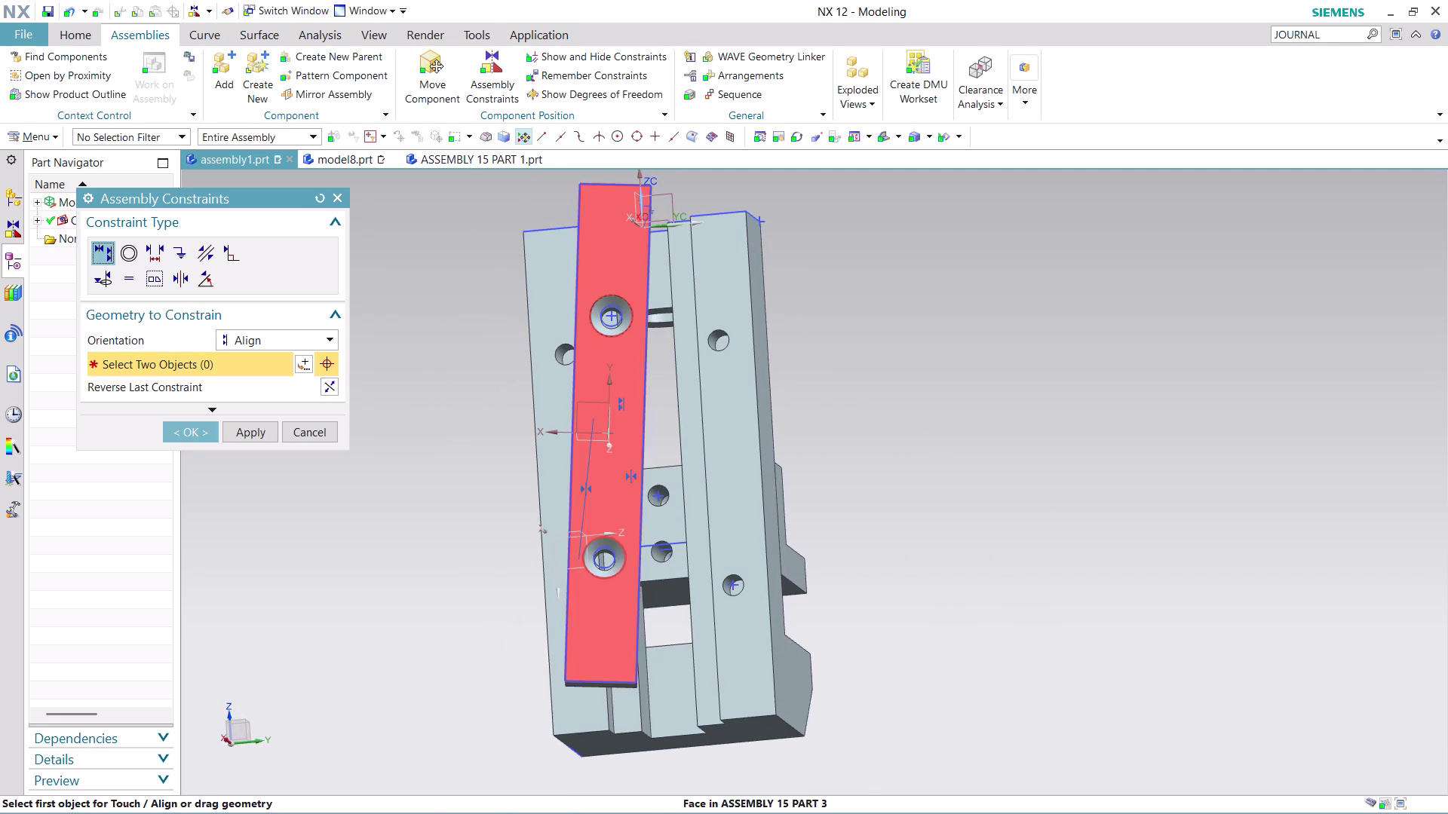
click(300, 426)
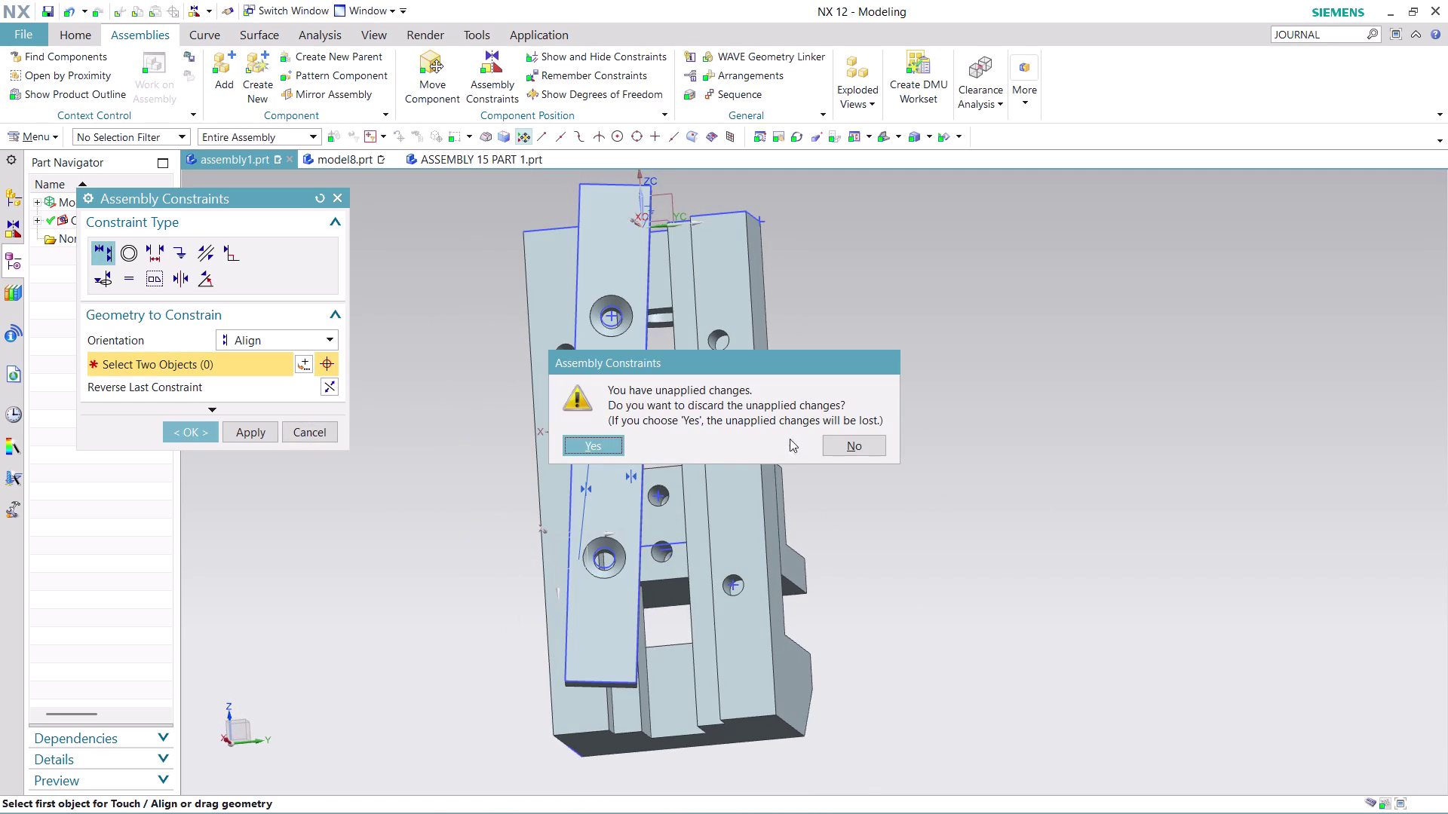
click(877, 441)
Undo the last change and orbit to view the plate above the body.
key(ctrl+z)
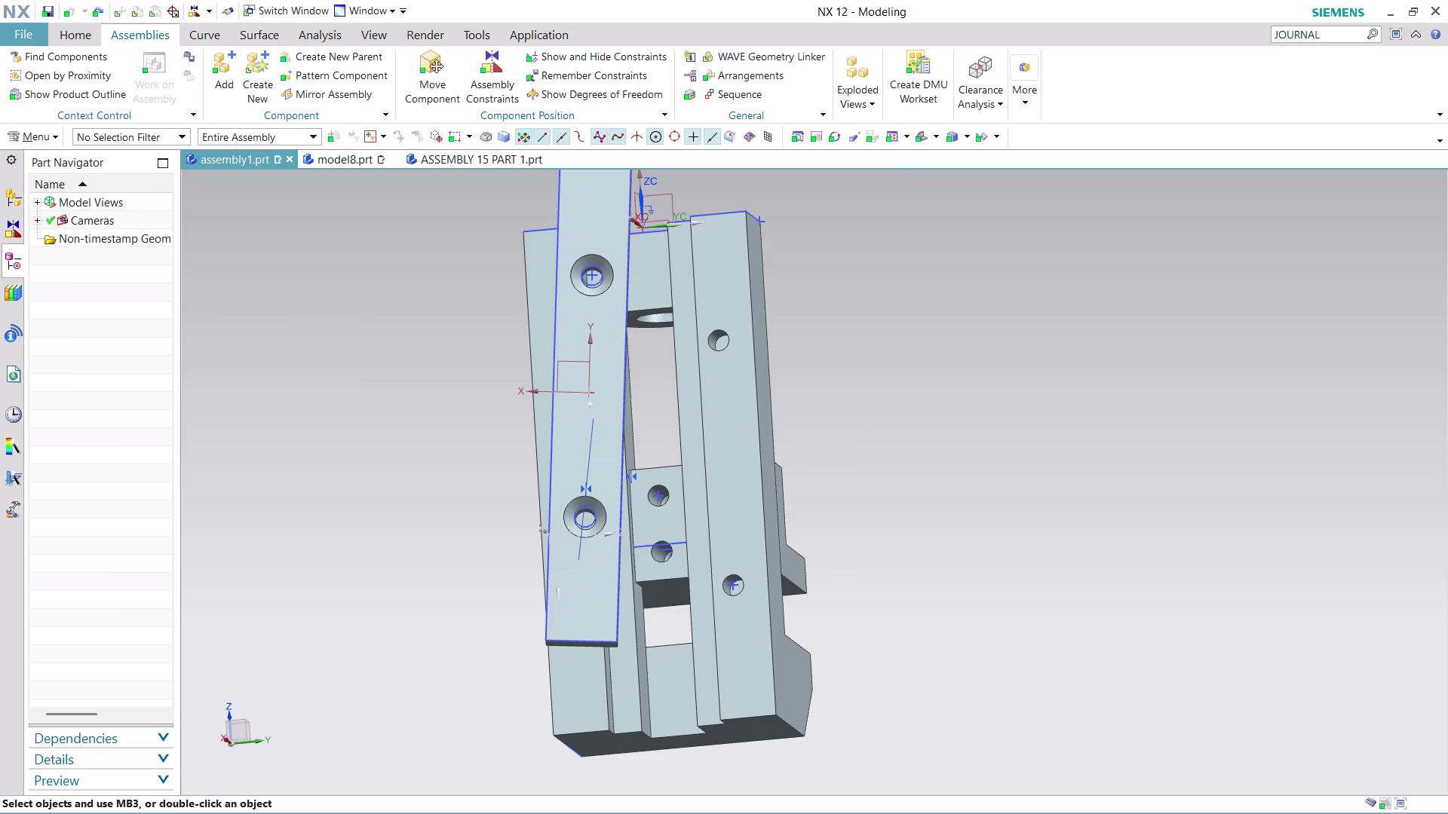
scroll(down, 3)
scroll(up, 3)
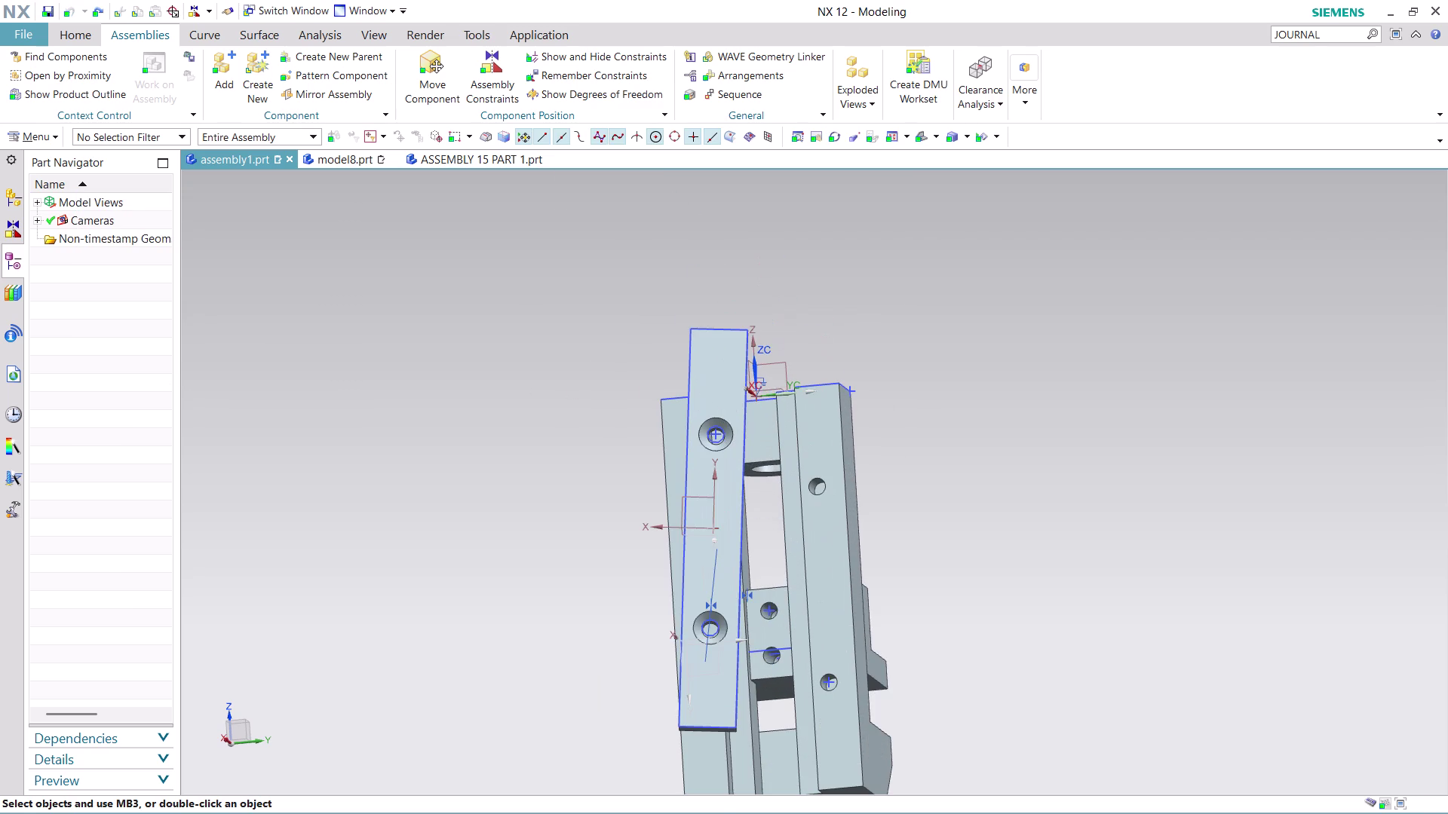
middle_drag(835, 320, 842, 225)
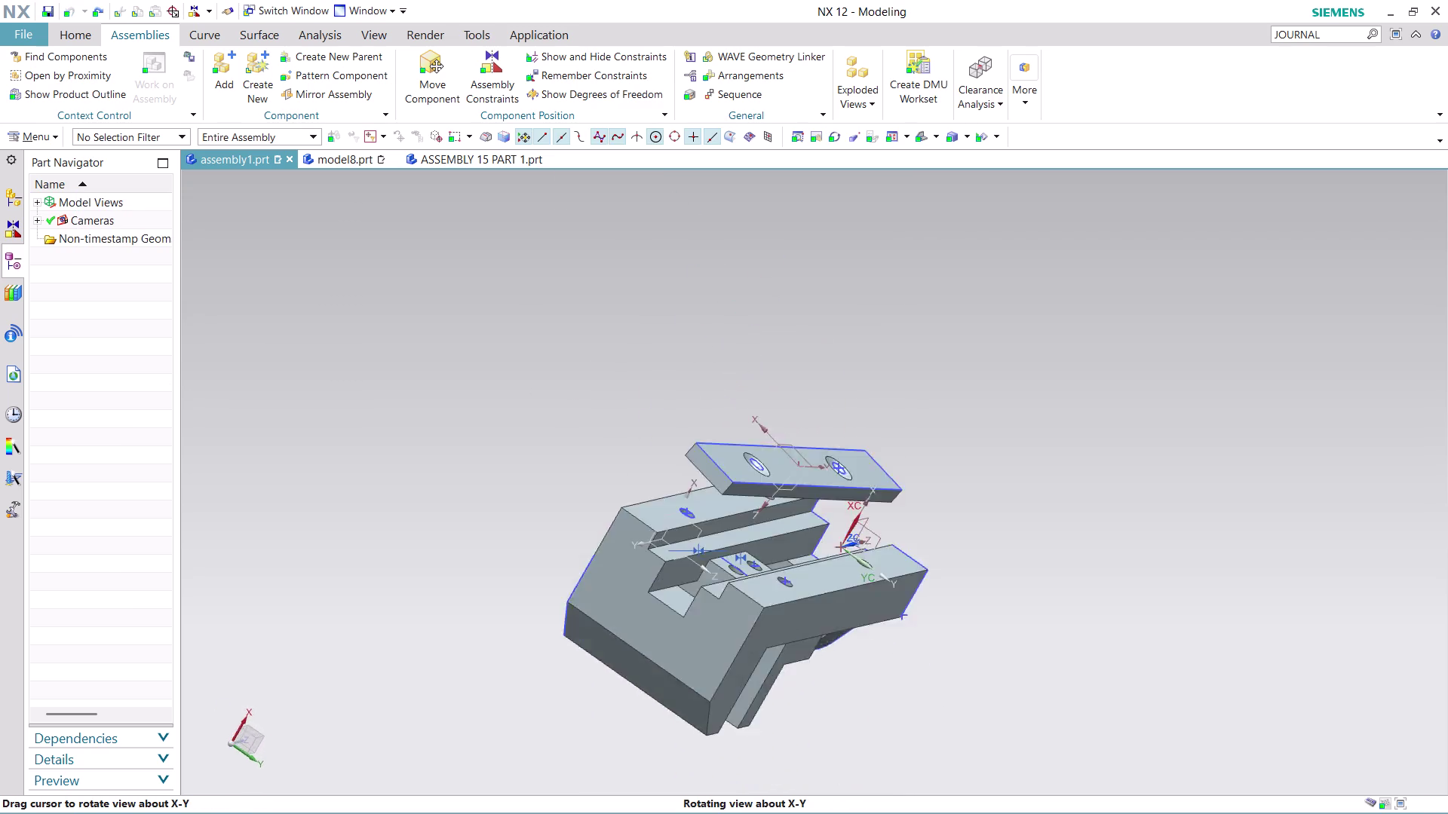
middle_drag(843, 225, 834, 300)
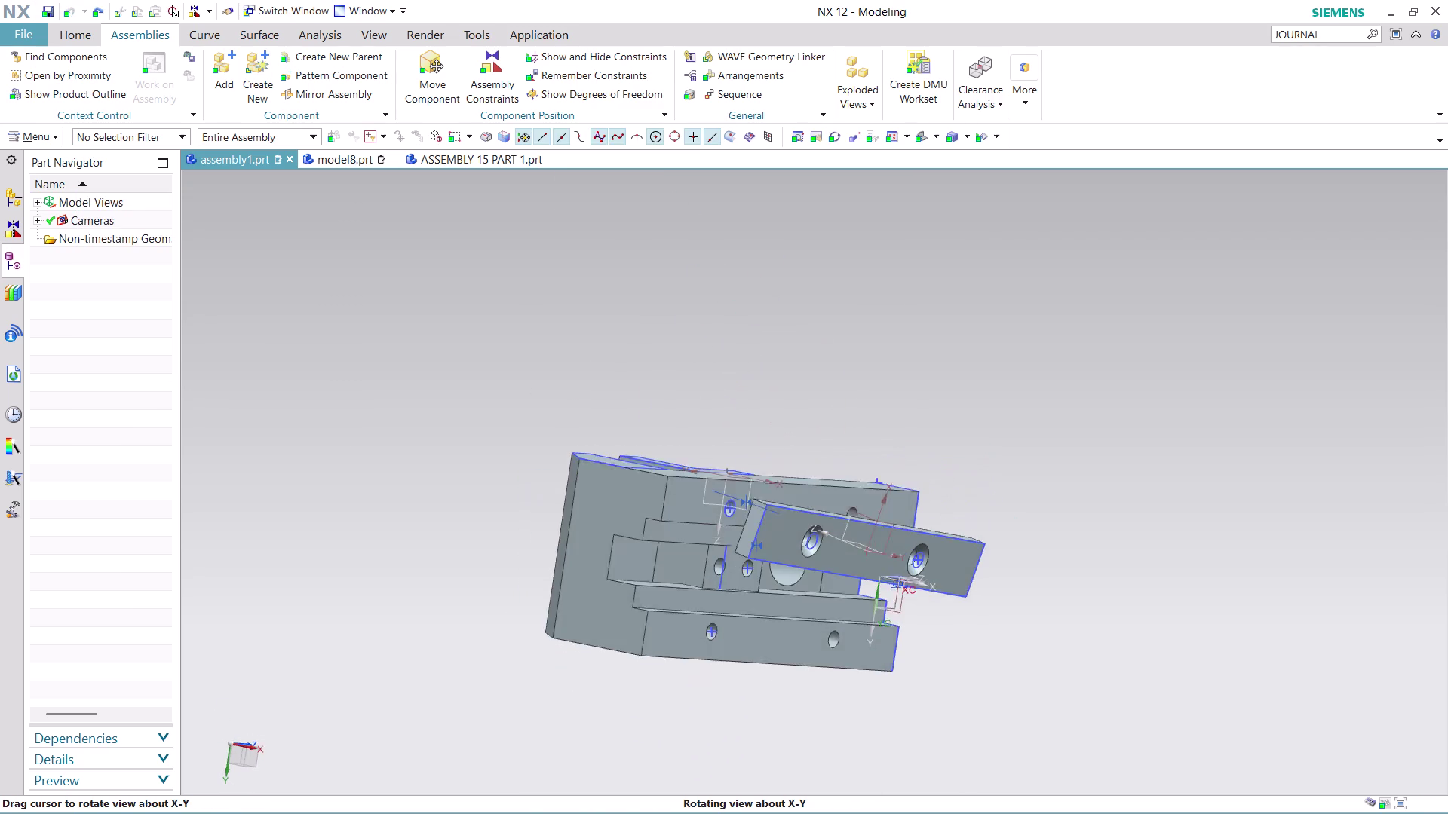
middle_drag(835, 300, 826, 286)
Orbit to a side view of the plate's countersinks and reopen Assembly Constraints.
scroll(up, 3)
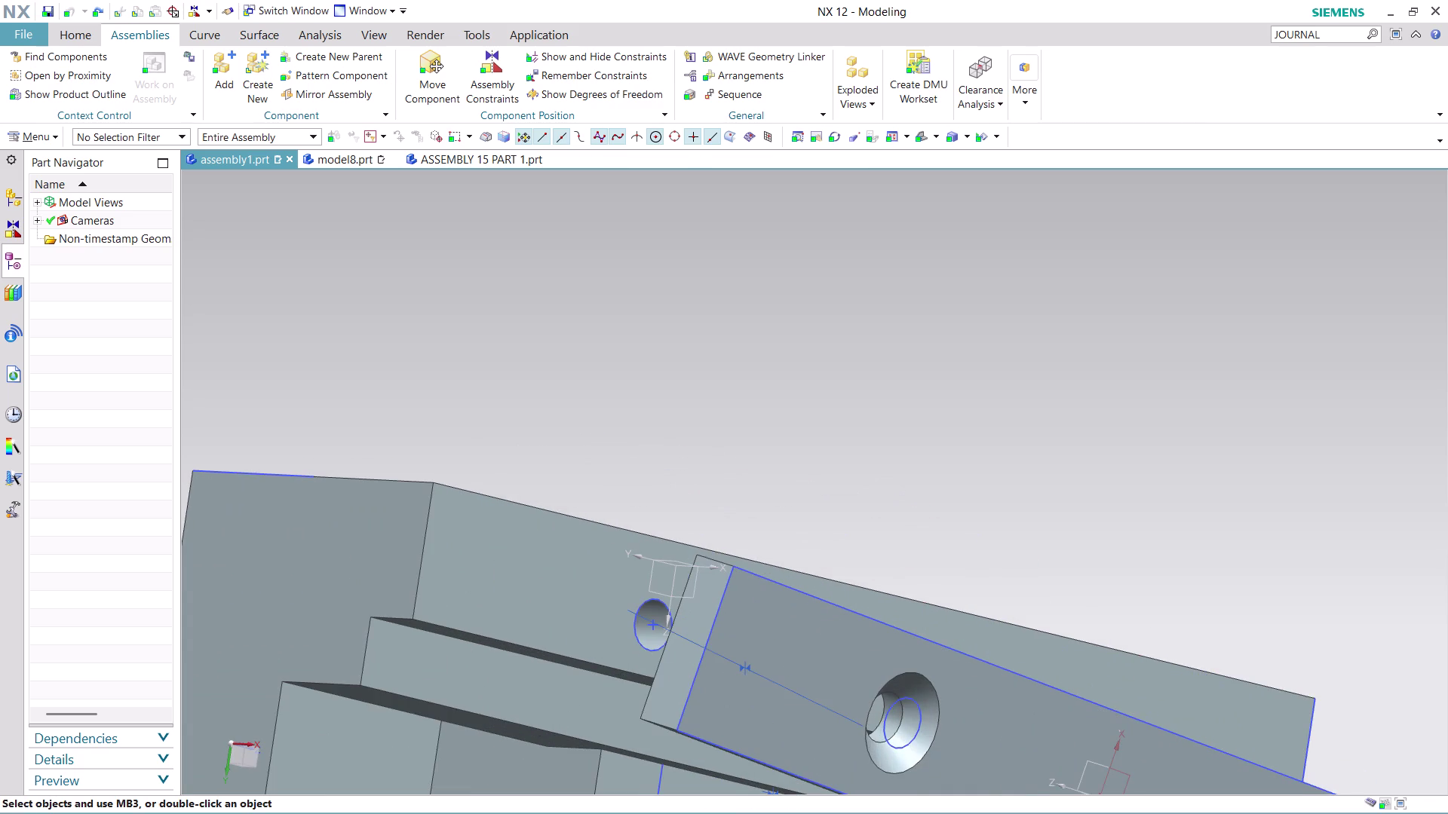
scroll(down, 3)
middle_drag(969, 481, 935, 432)
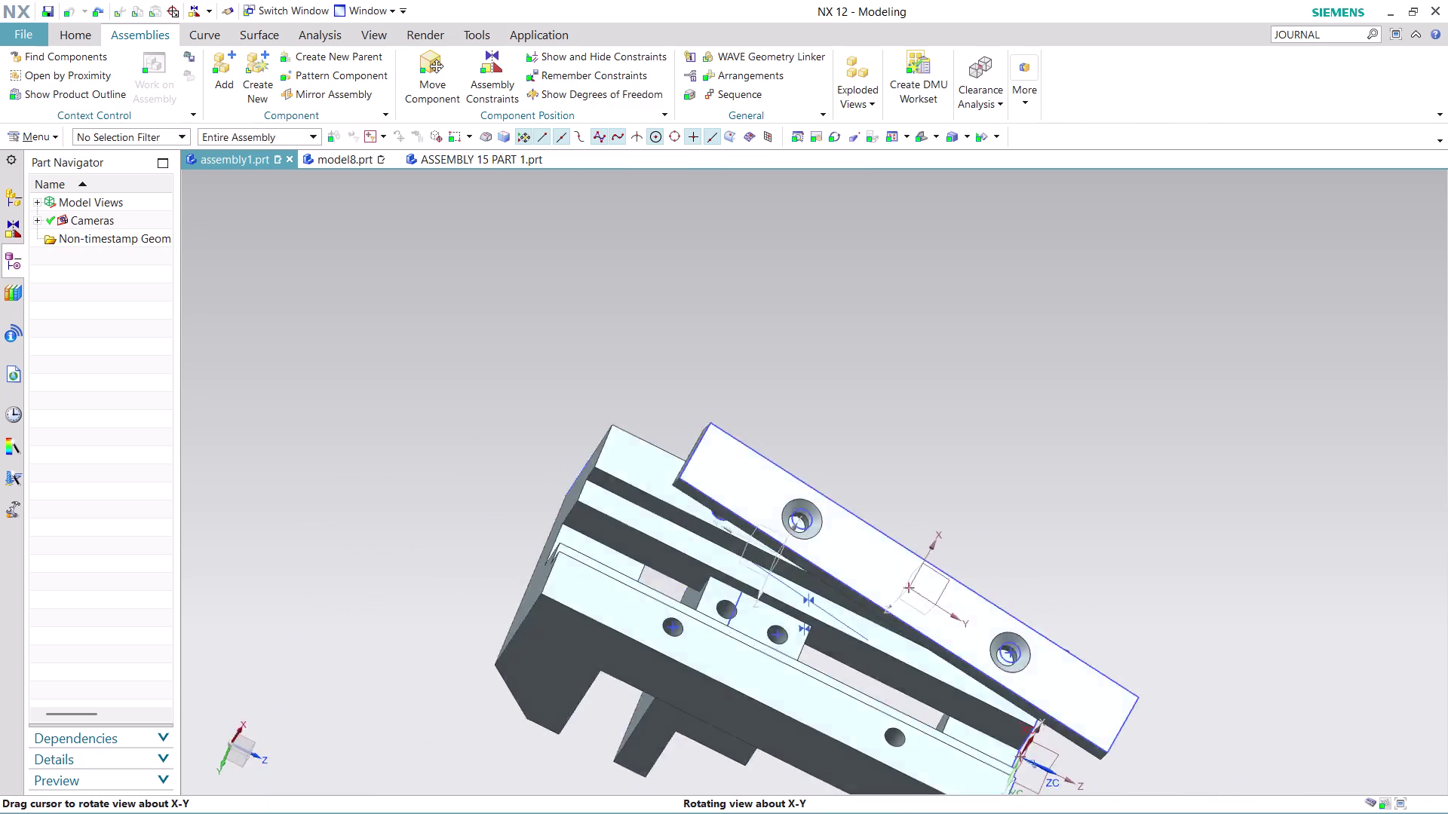
middle_drag(935, 432, 730, 368)
scroll(down, 3)
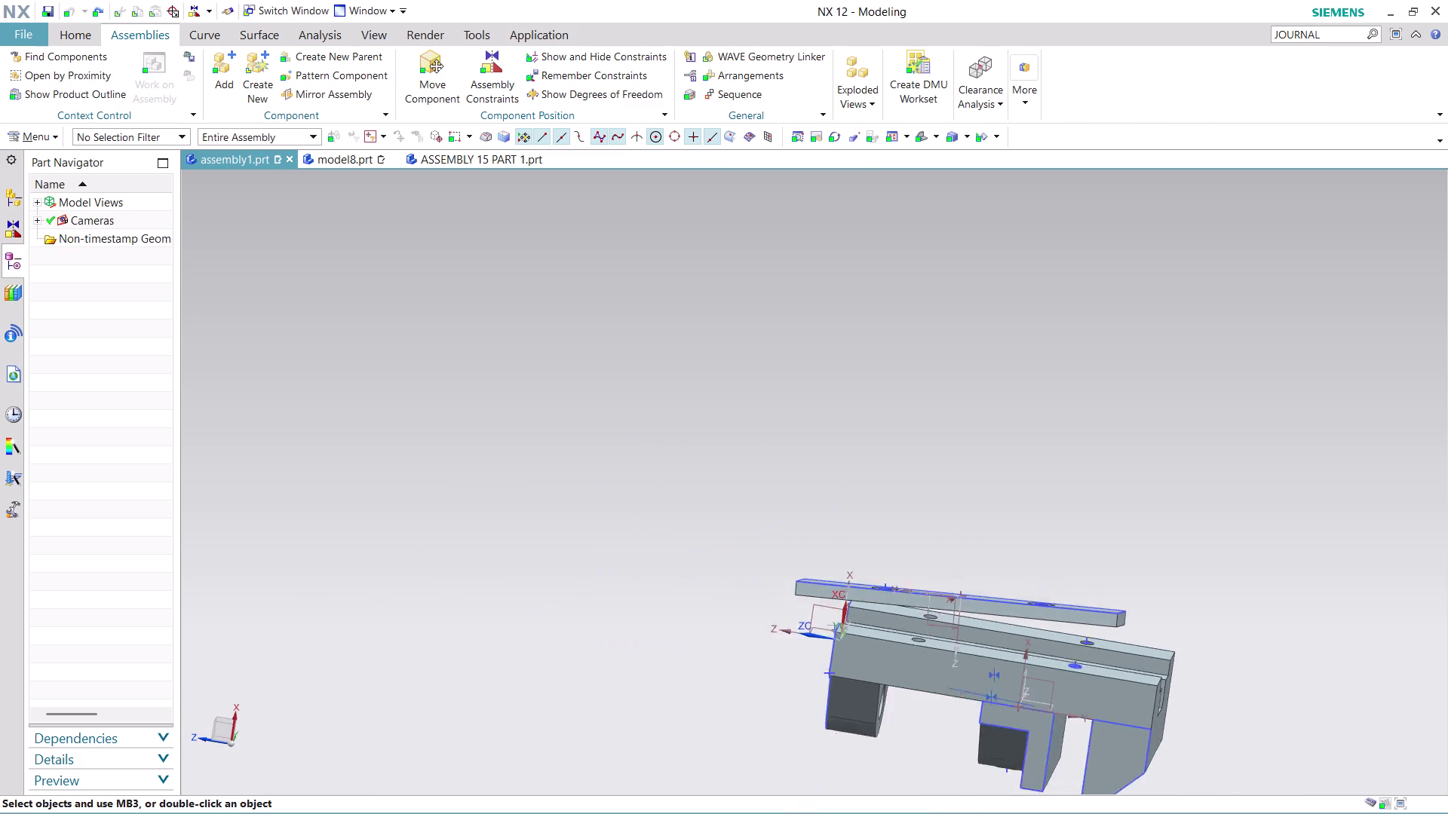
scroll(down, 3)
scroll(up, 3)
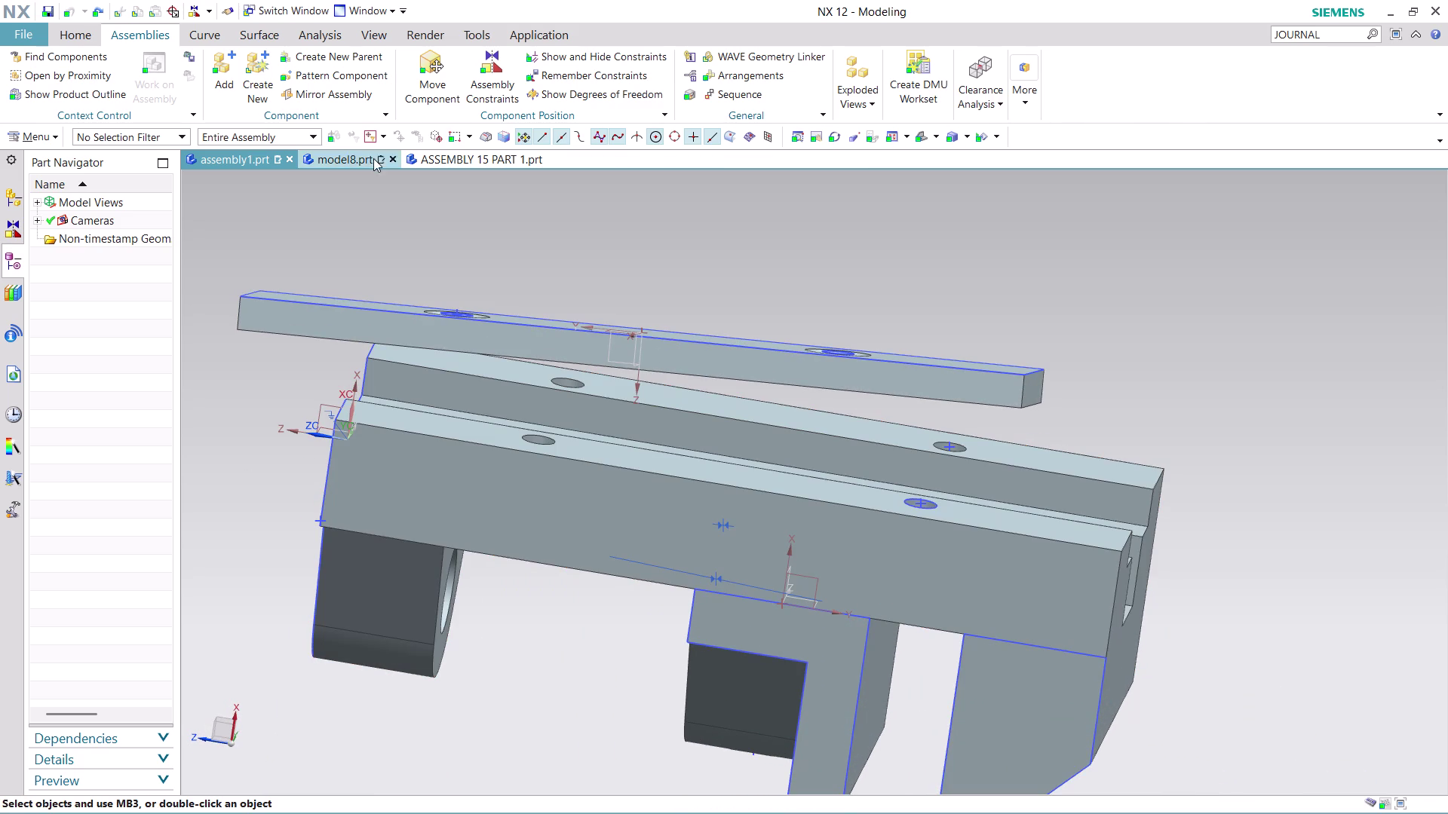
click(509, 61)
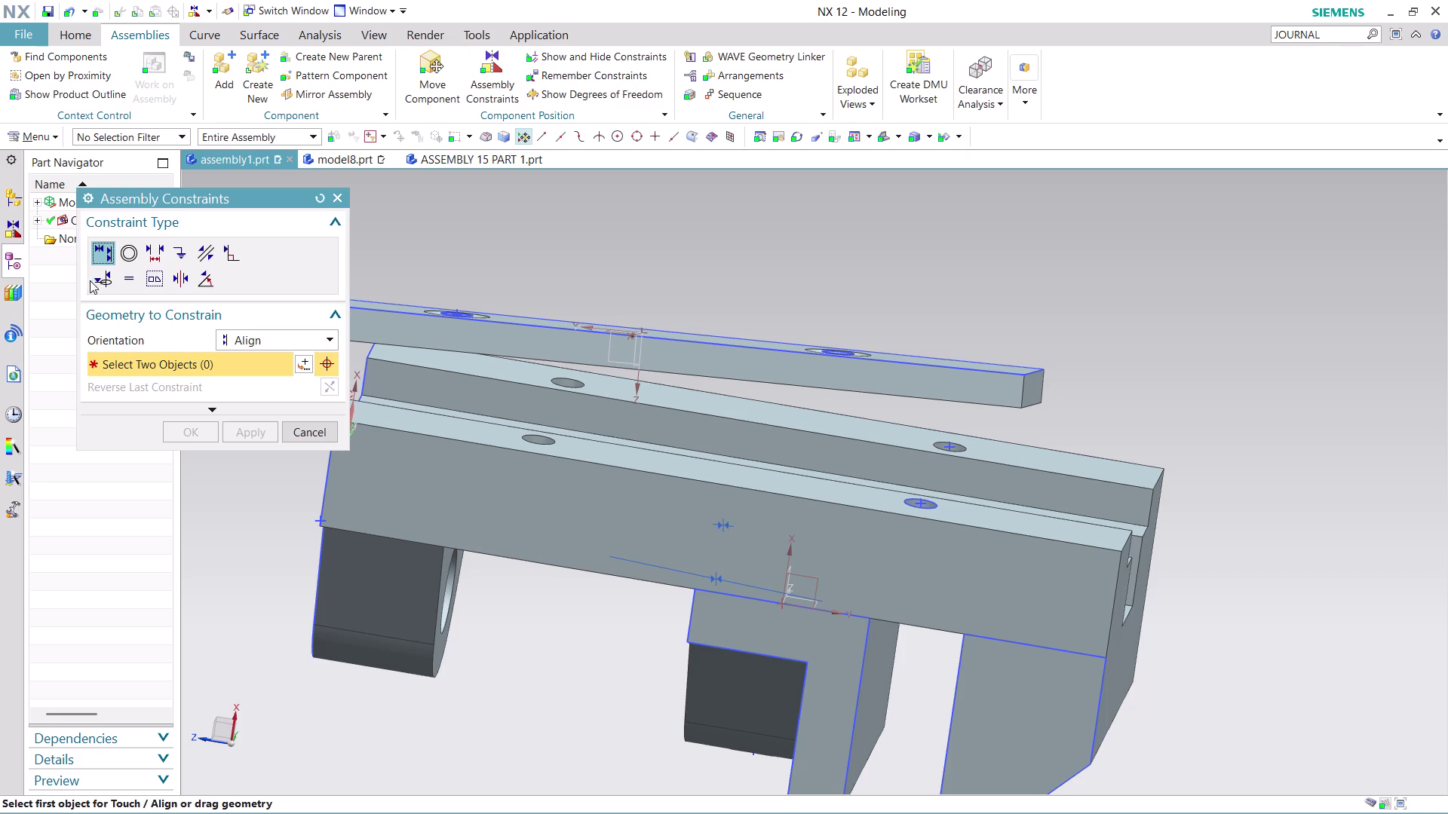
Set Concentric and make the first body hole concentric with a plate countersunk hole.
click(136, 251)
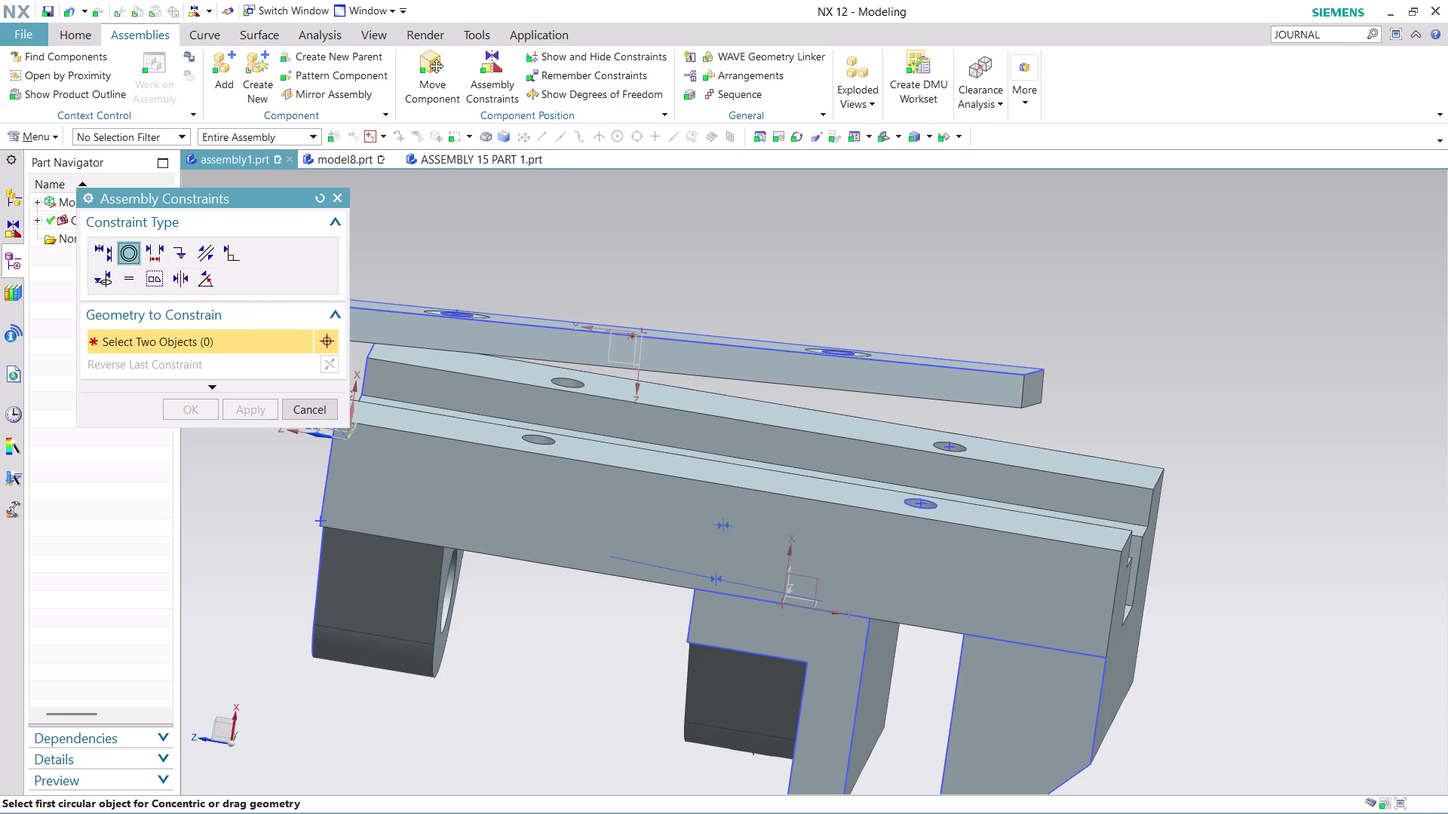
middle_drag(908, 326, 895, 338)
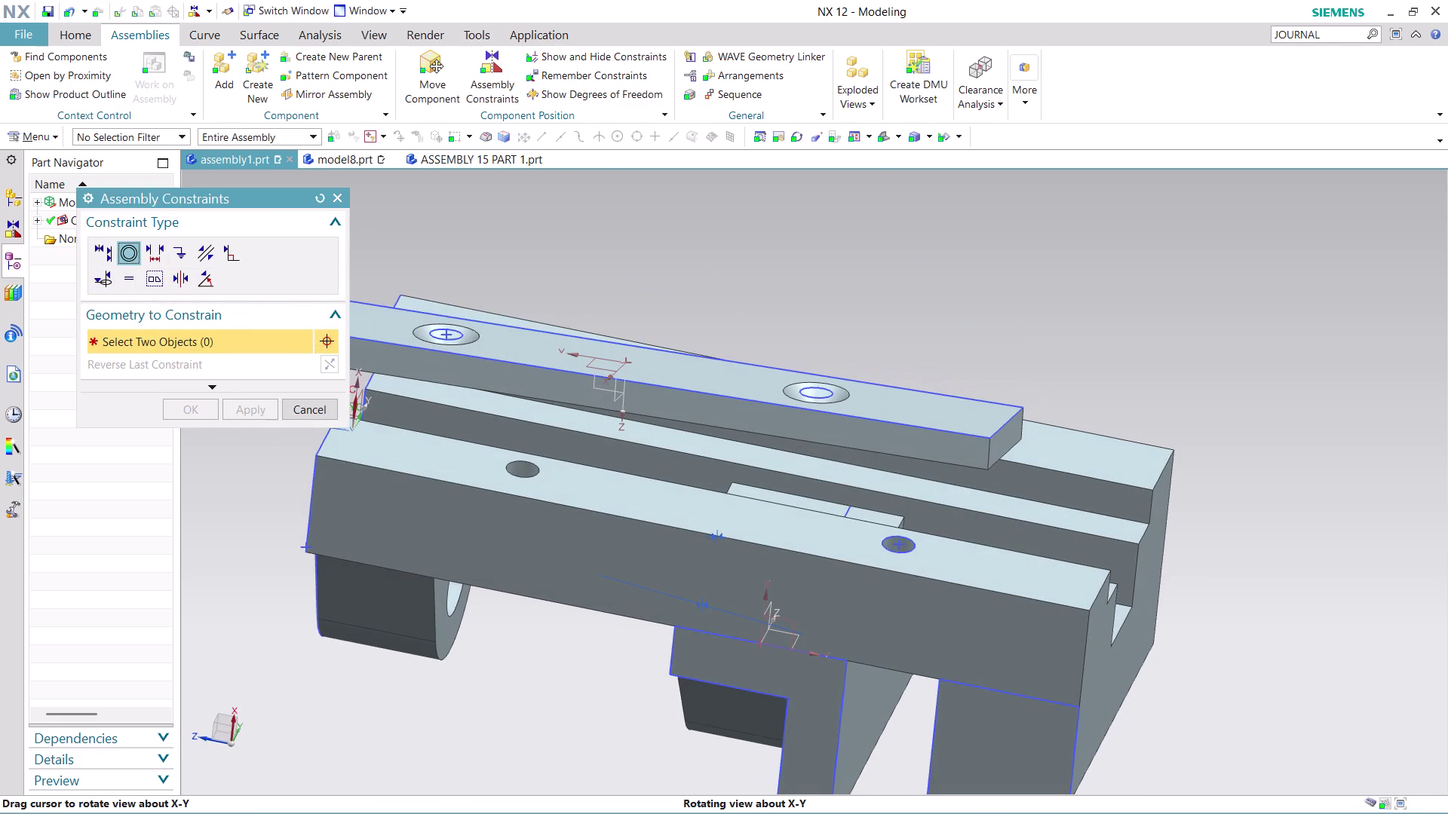
scroll(up, 3)
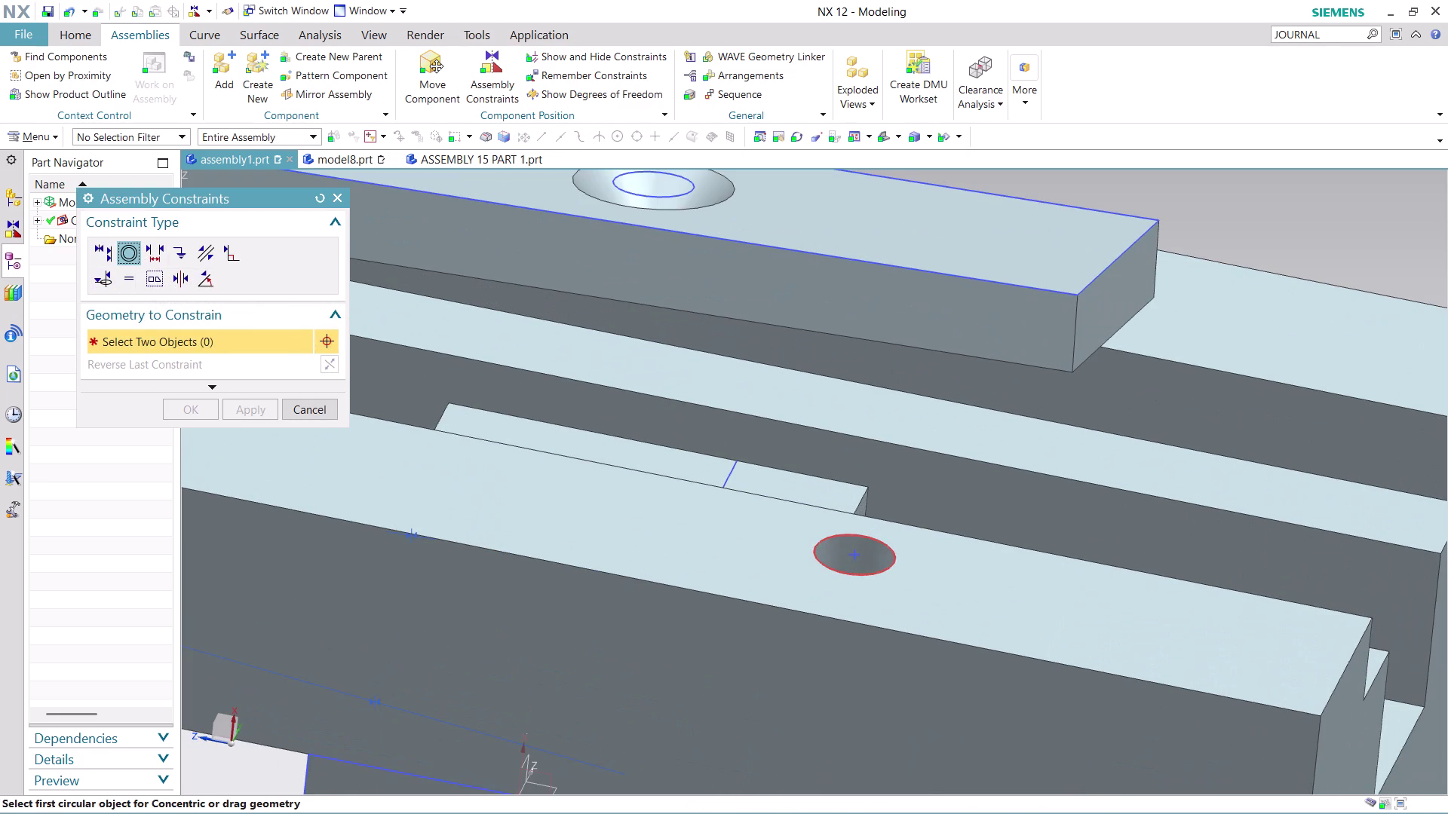
click(894, 563)
scroll(down, 3)
middle_drag(705, 398, 707, 390)
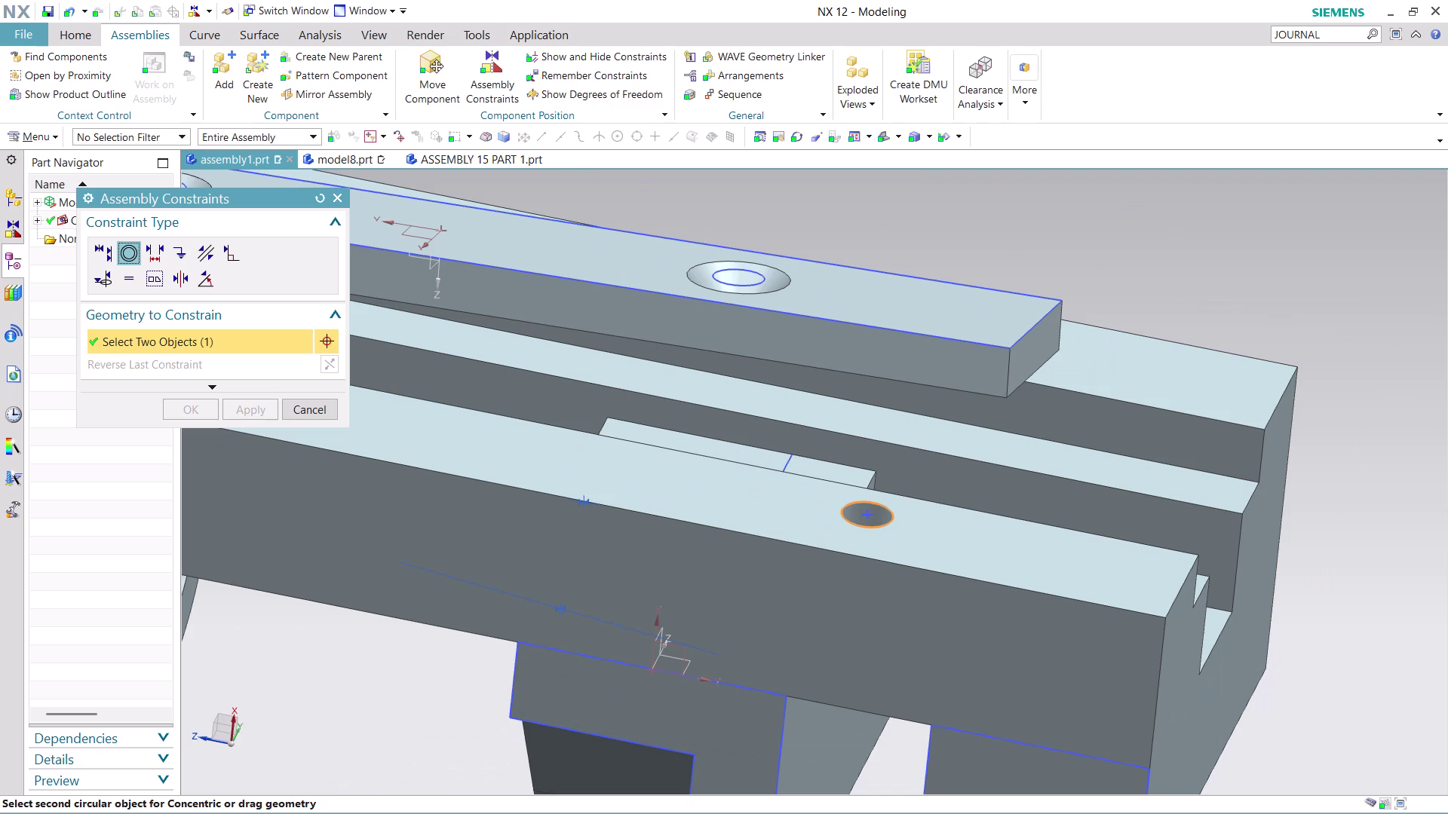
middle_drag(707, 391, 726, 401)
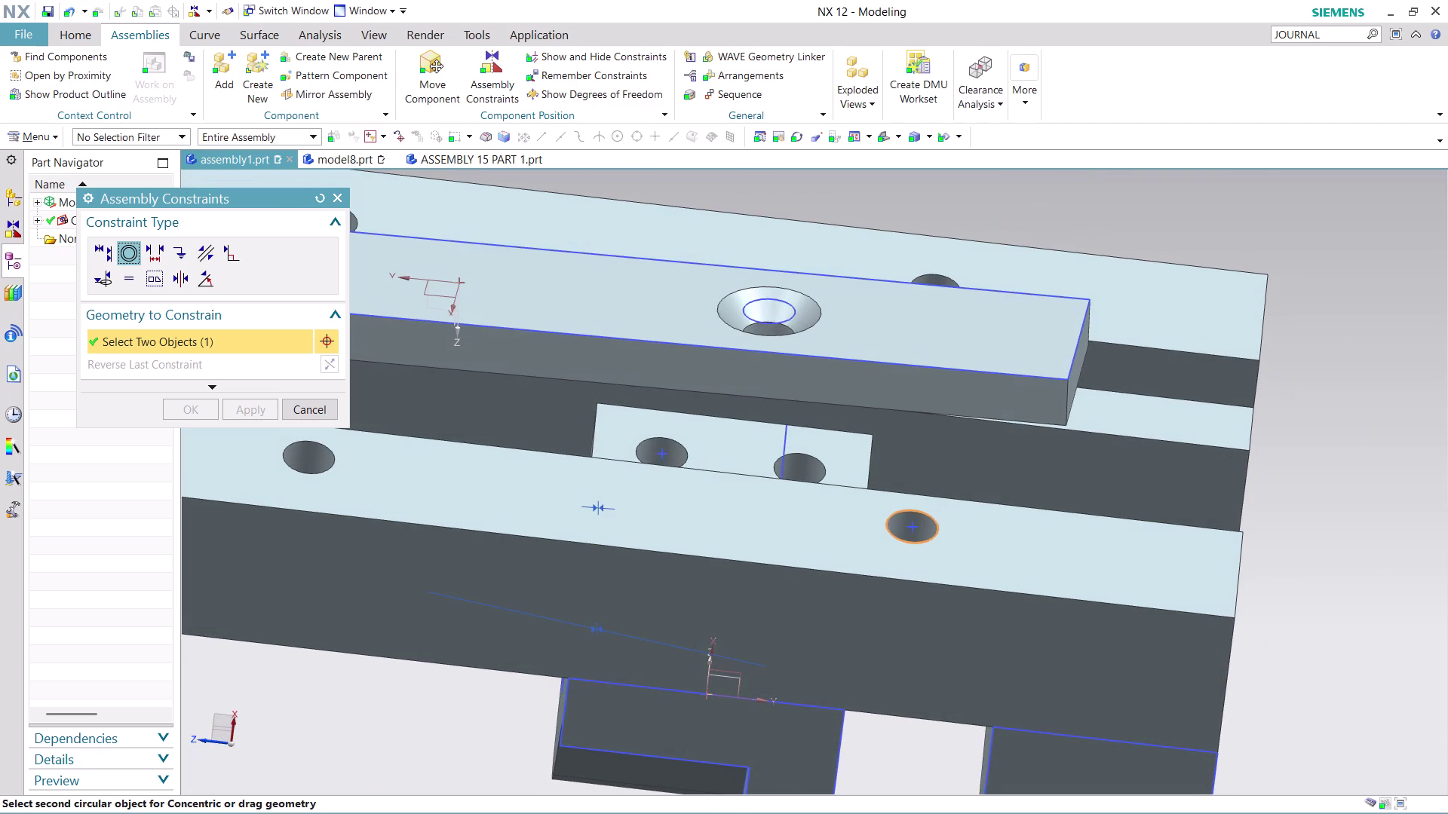
click(772, 322)
Make the second body hole concentric with the plate's other countersunk hole.
scroll(down, 3)
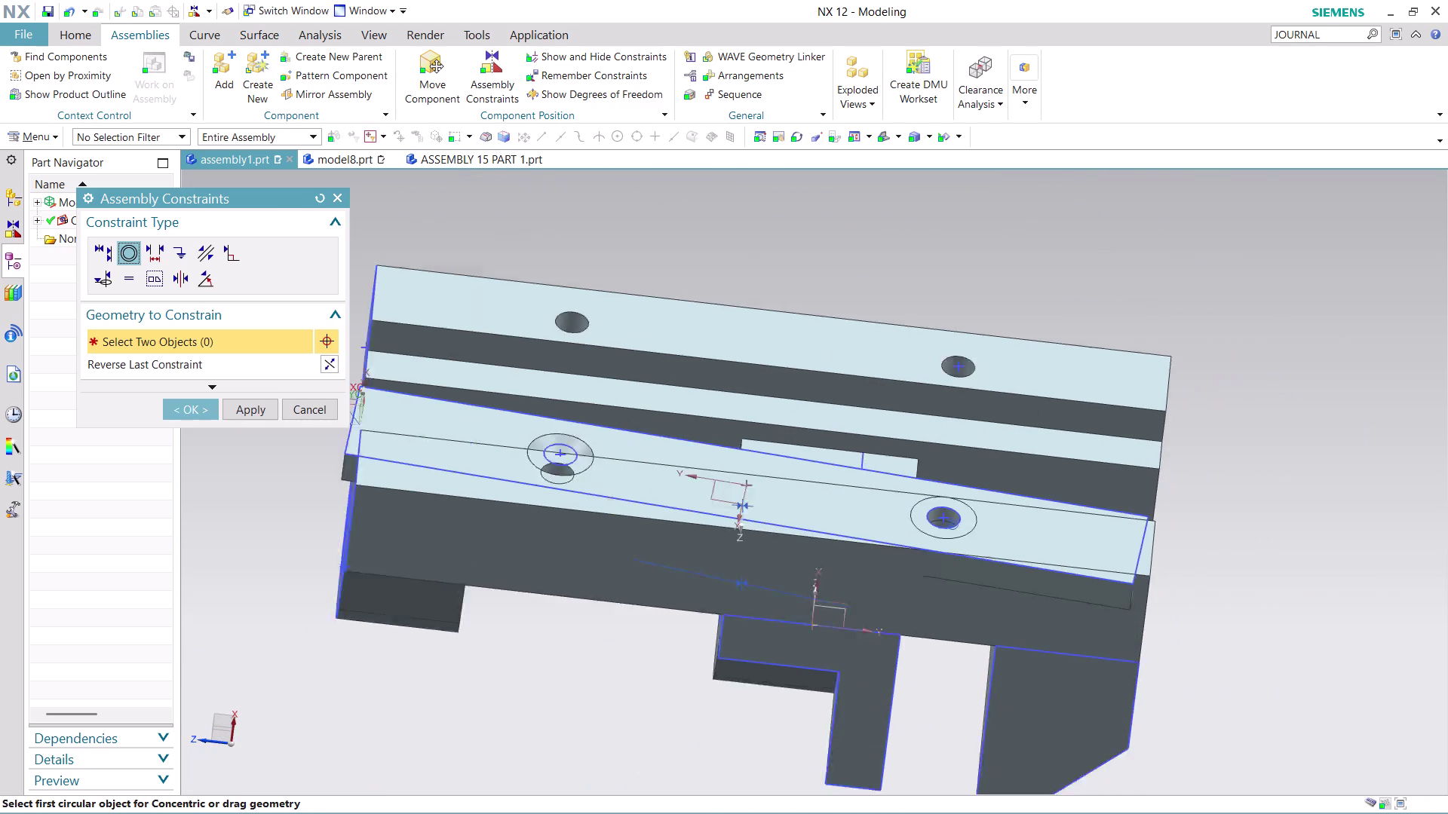
scroll(down, 3)
key(ctrl+z)
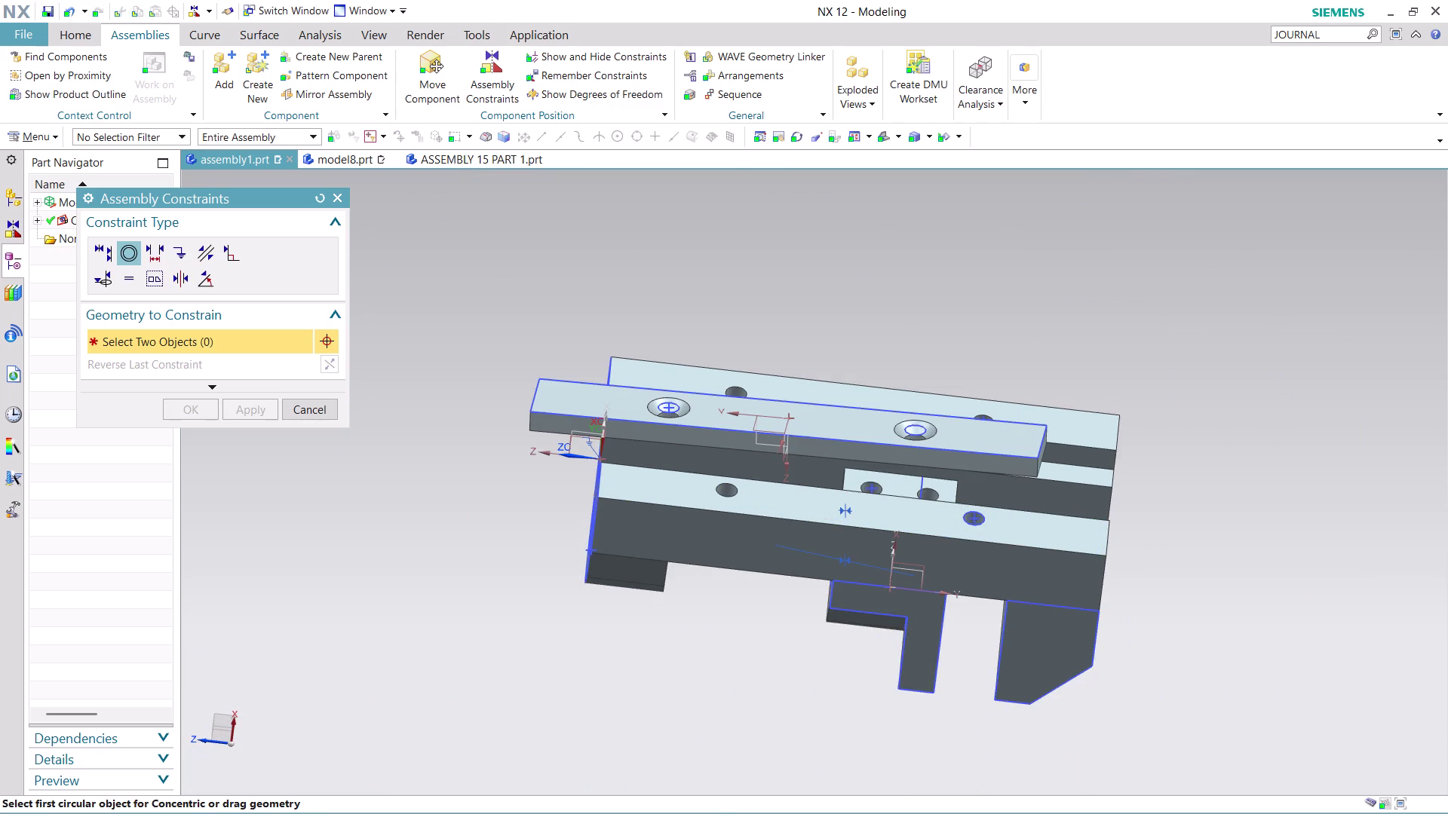
middle_drag(1153, 504, 1134, 464)
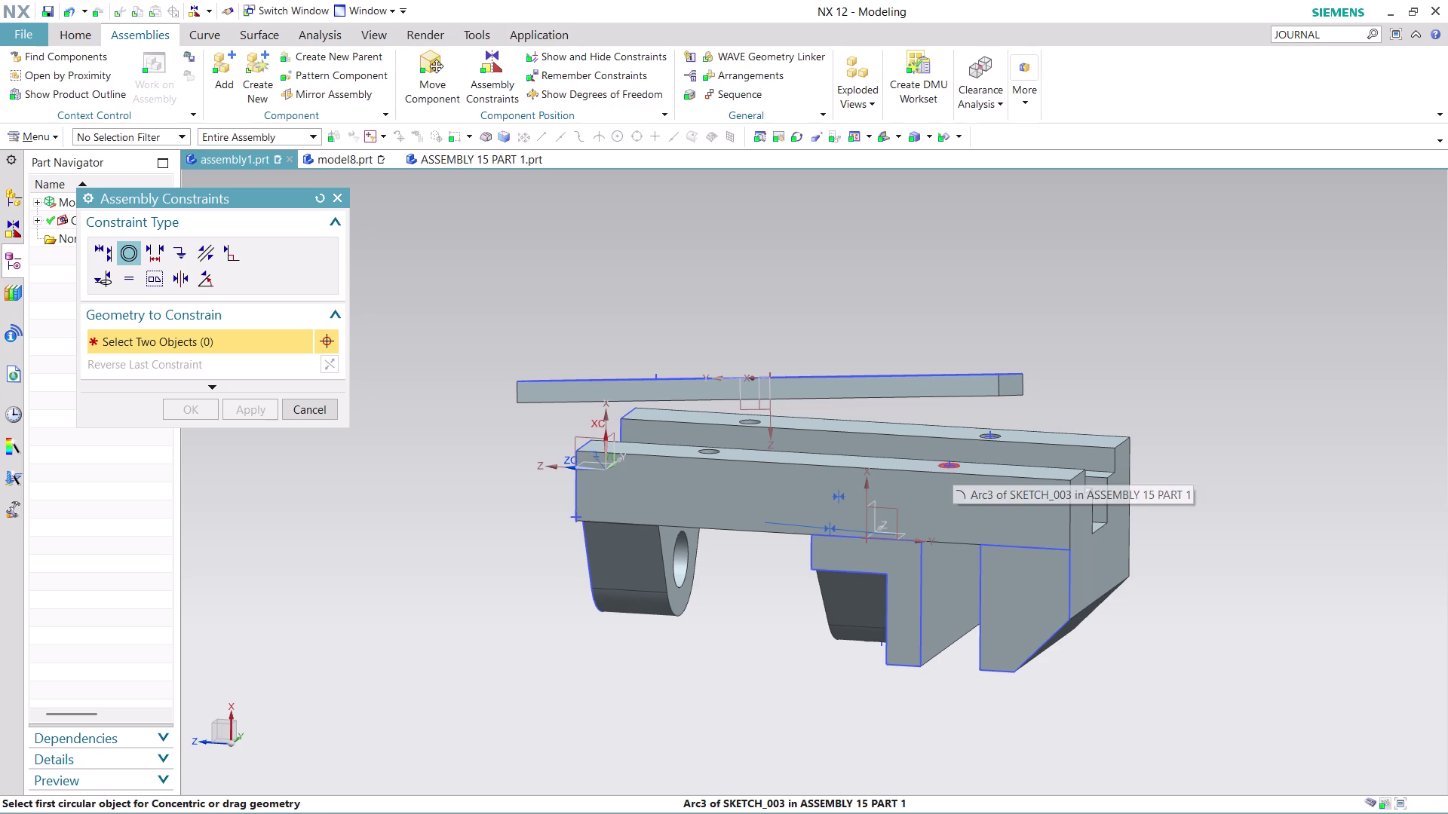
click(953, 465)
middle_drag(1061, 386, 1043, 340)
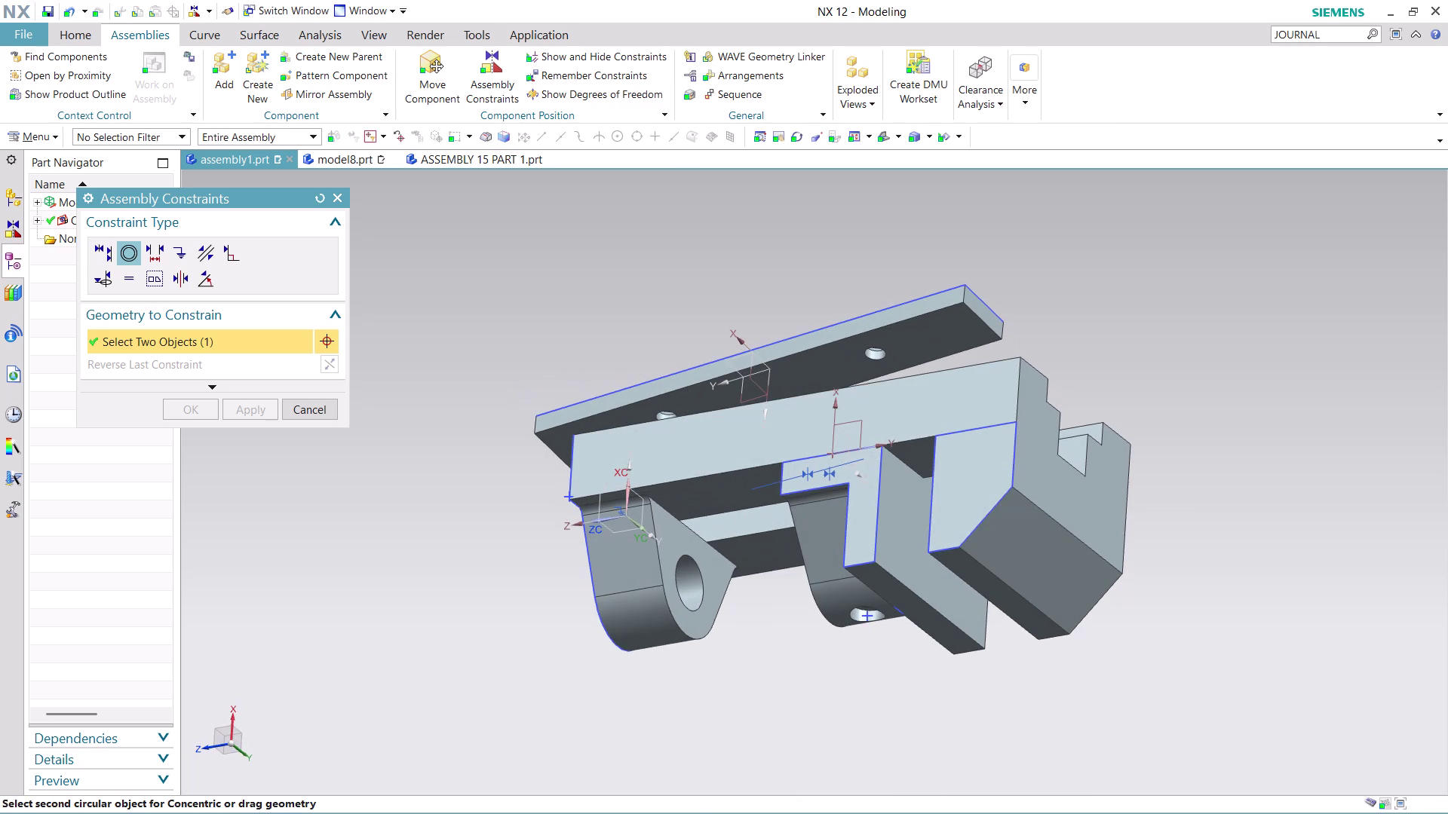
click(880, 356)
scroll(down, 3)
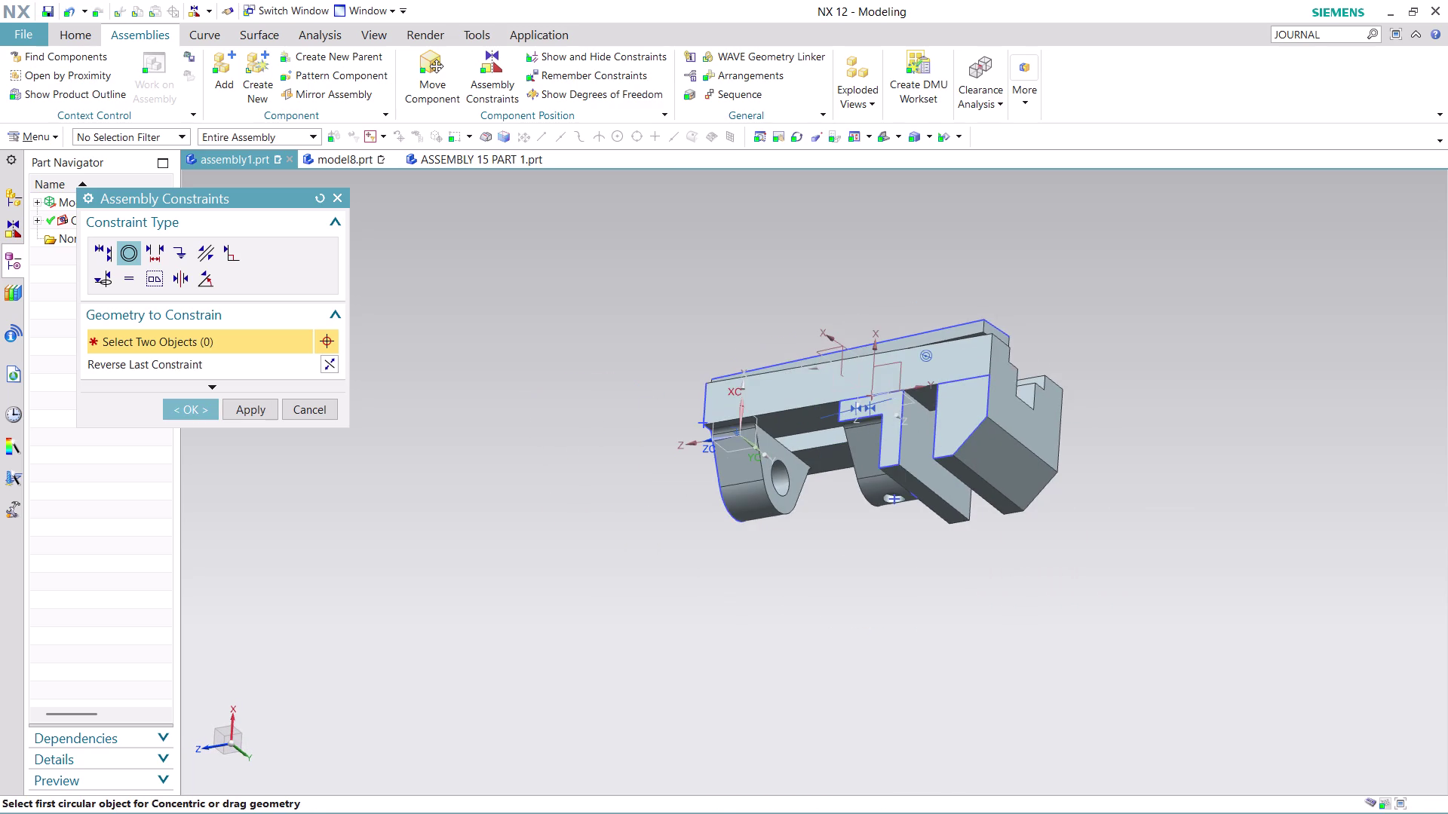
Orbit around the assembly to check the plate seated on the body top.
middle_drag(934, 282, 964, 369)
scroll(up, 3)
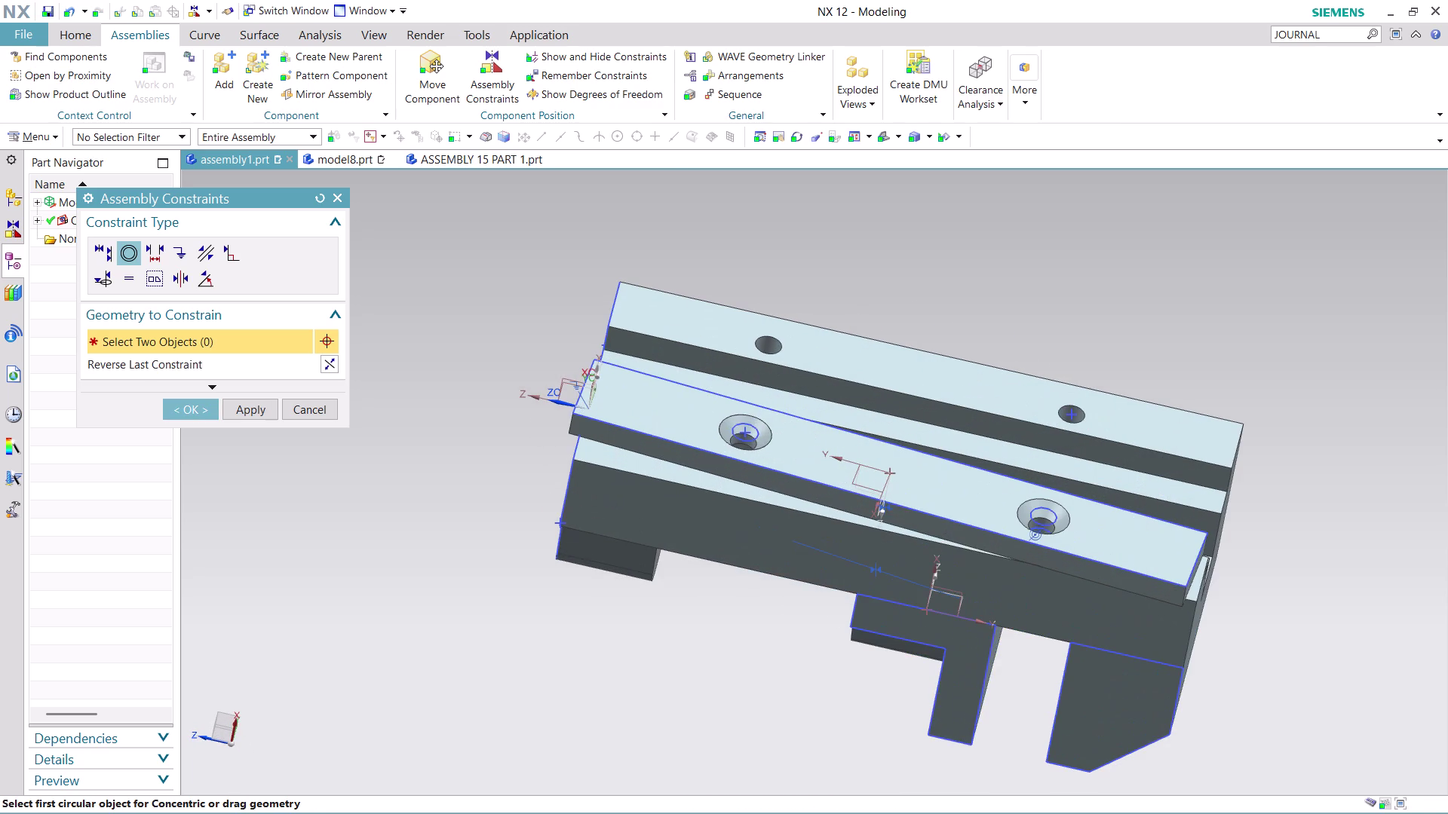
middle_drag(510, 358, 480, 428)
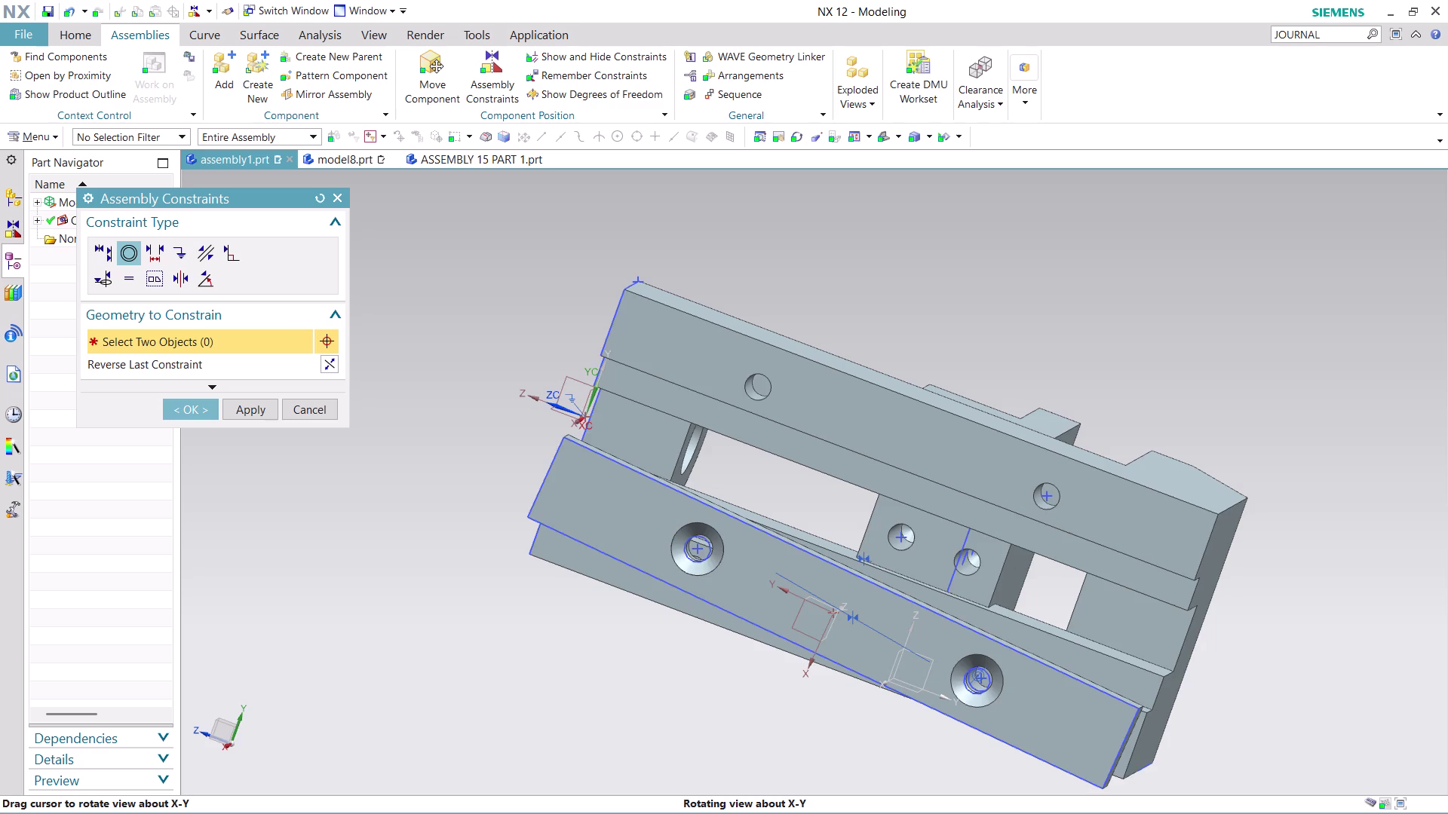
middle_drag(480, 429, 481, 434)
middle_drag(874, 747, 902, 702)
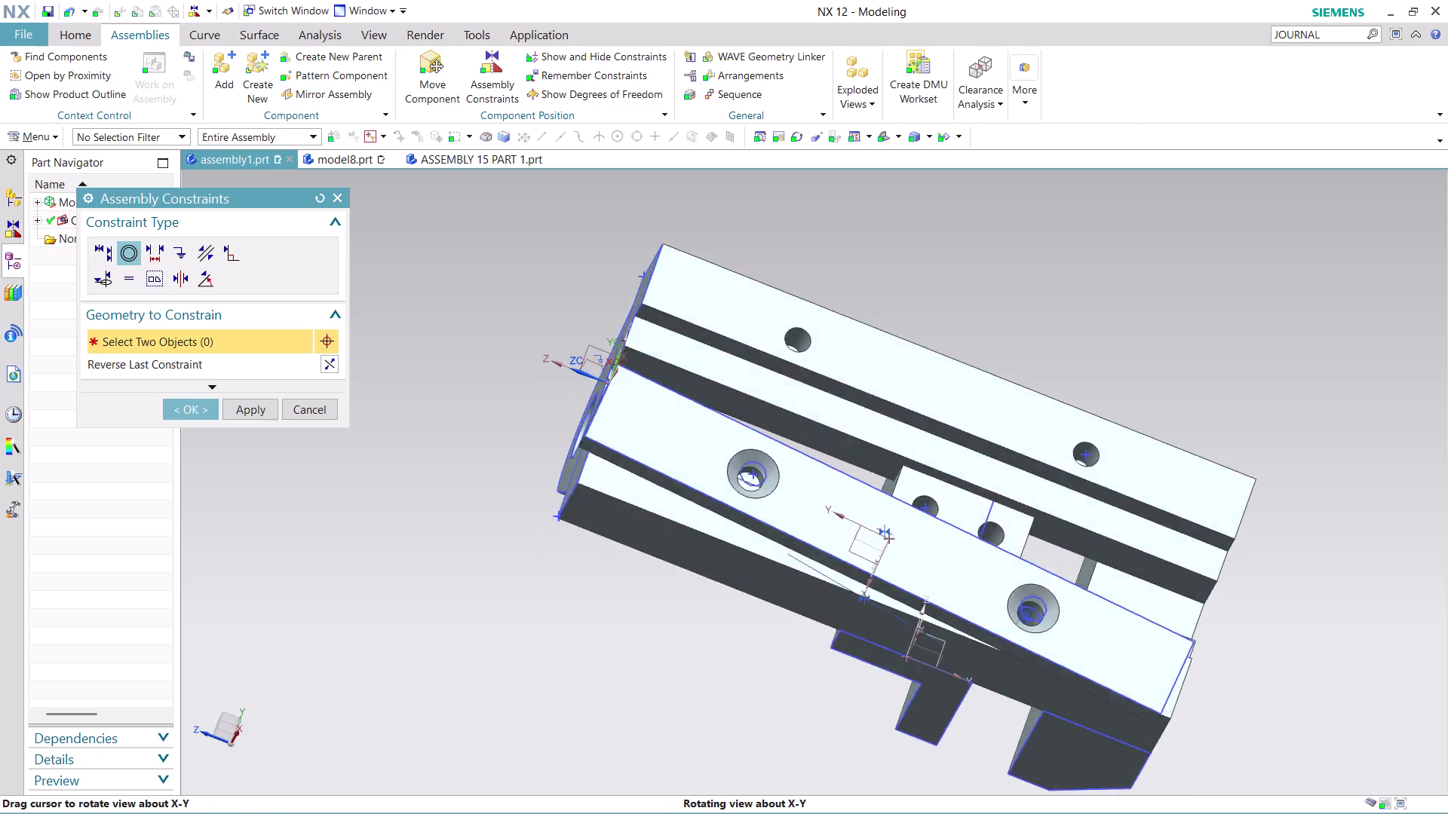
middle_drag(903, 702, 909, 650)
Switch to Touch Align, pick the plate's long side face, and orbit to find the mating body face.
click(106, 260)
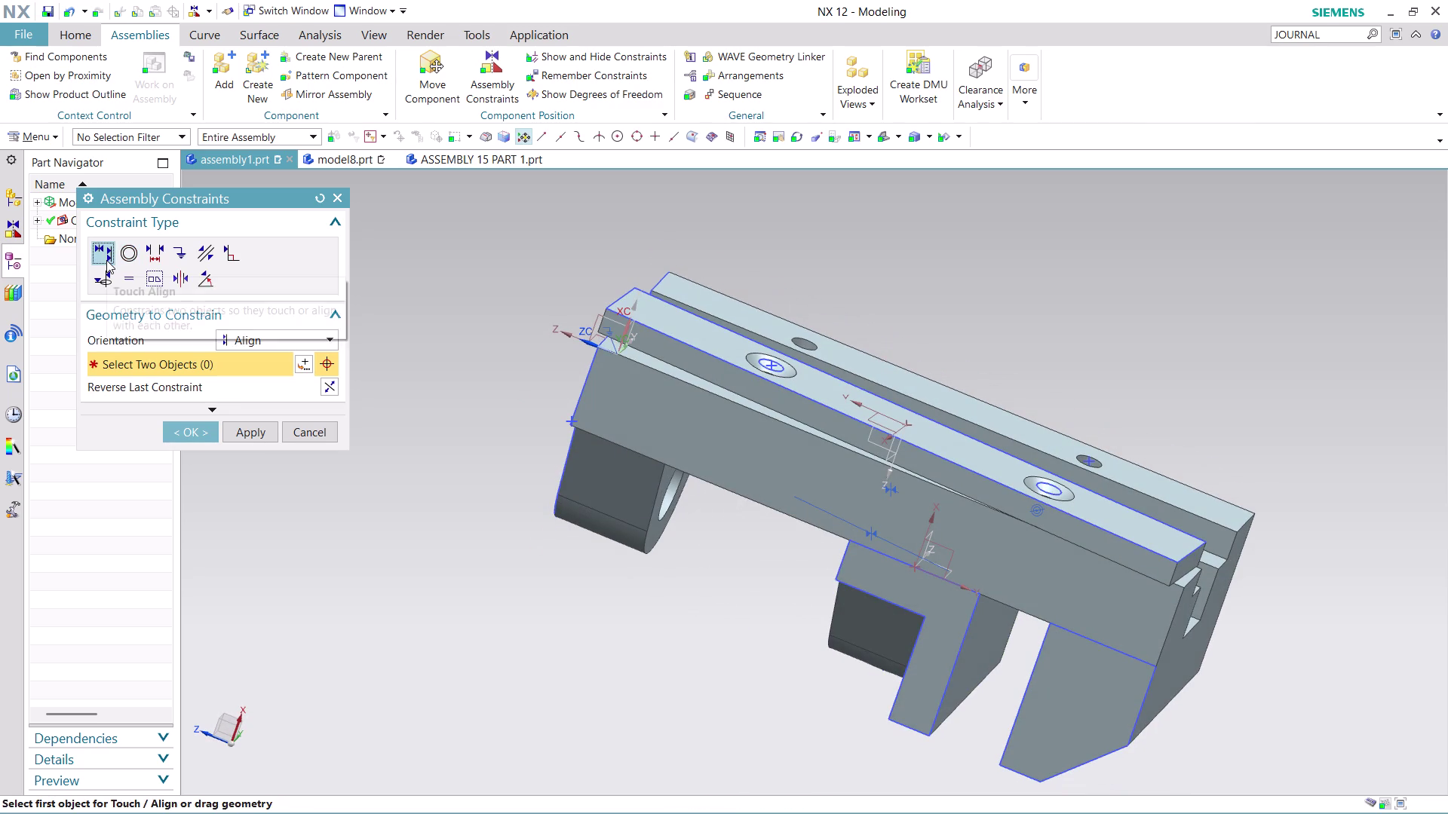
click(709, 371)
click(692, 429)
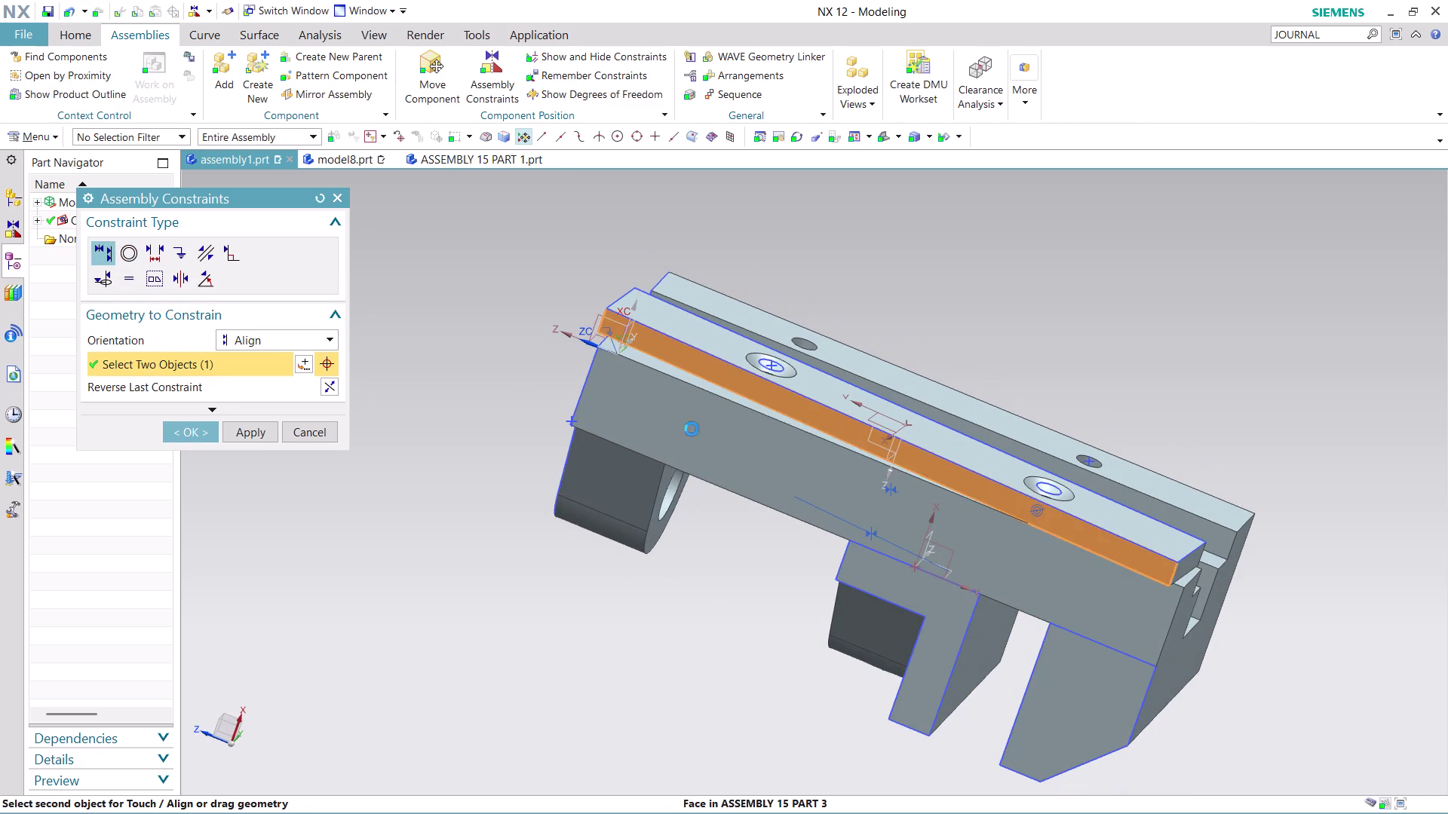
middle_drag(958, 298, 961, 347)
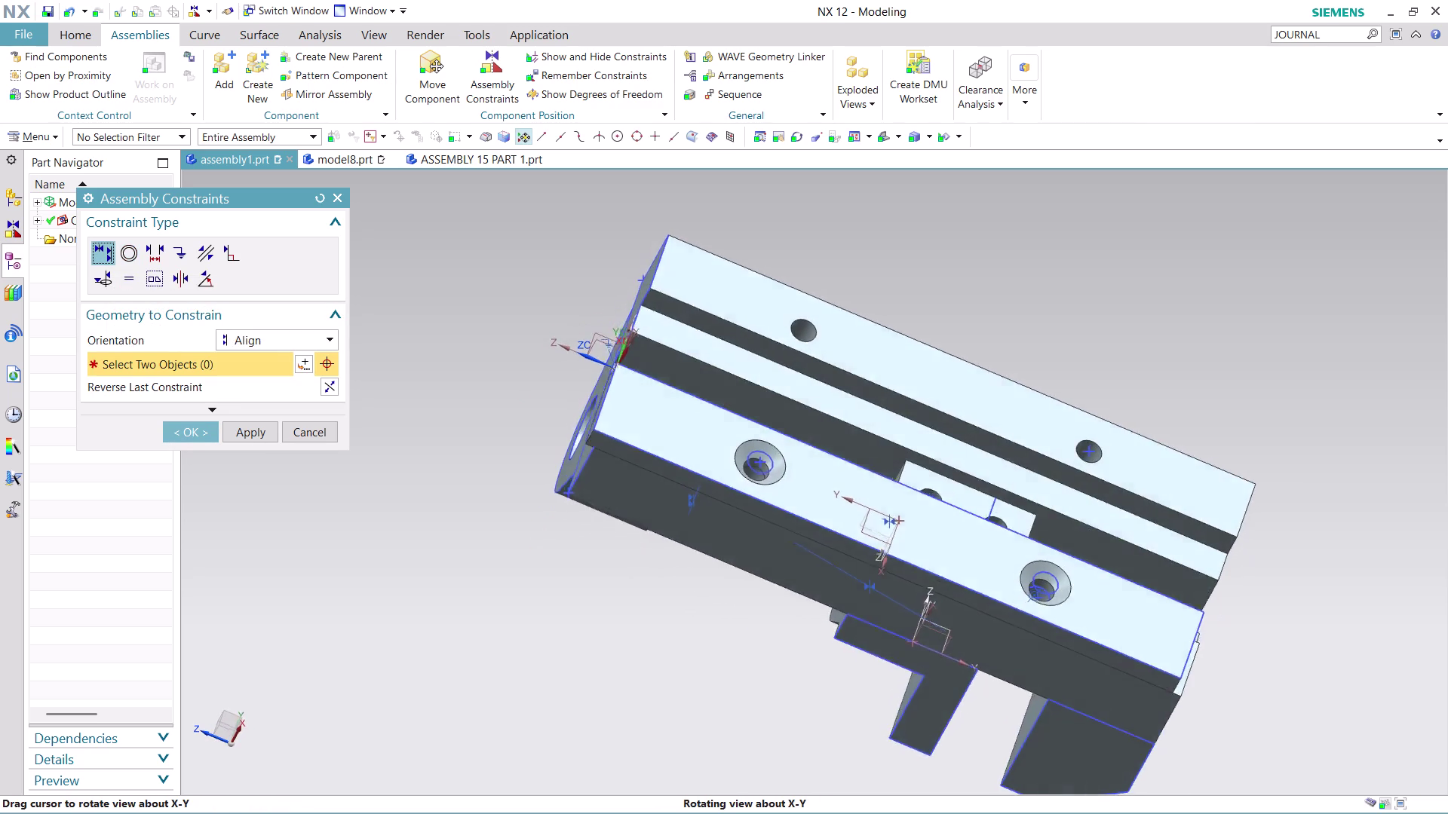
middle_drag(961, 346, 939, 378)
scroll(up, 3)
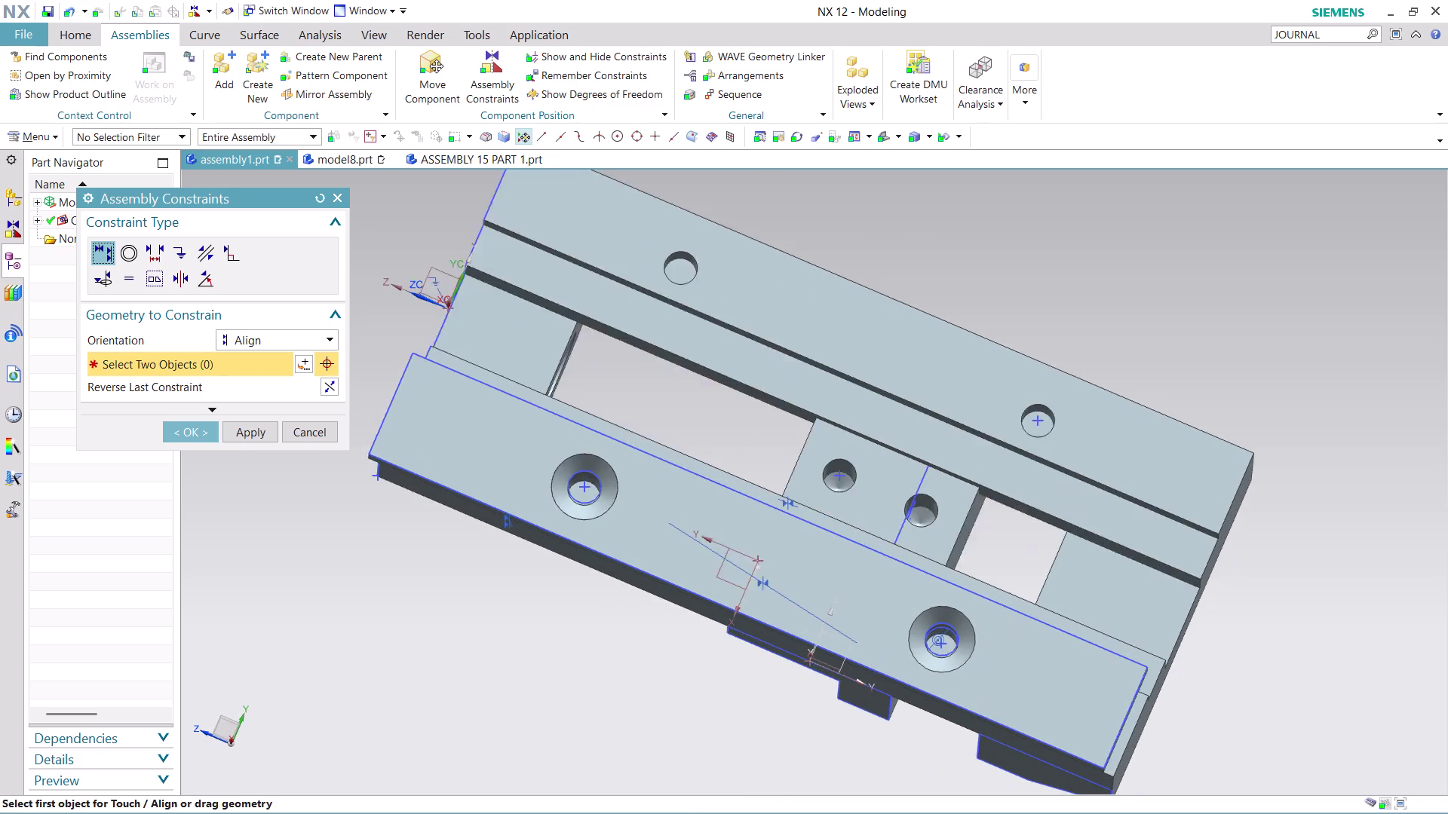
scroll(up, 3)
scroll(down, 3)
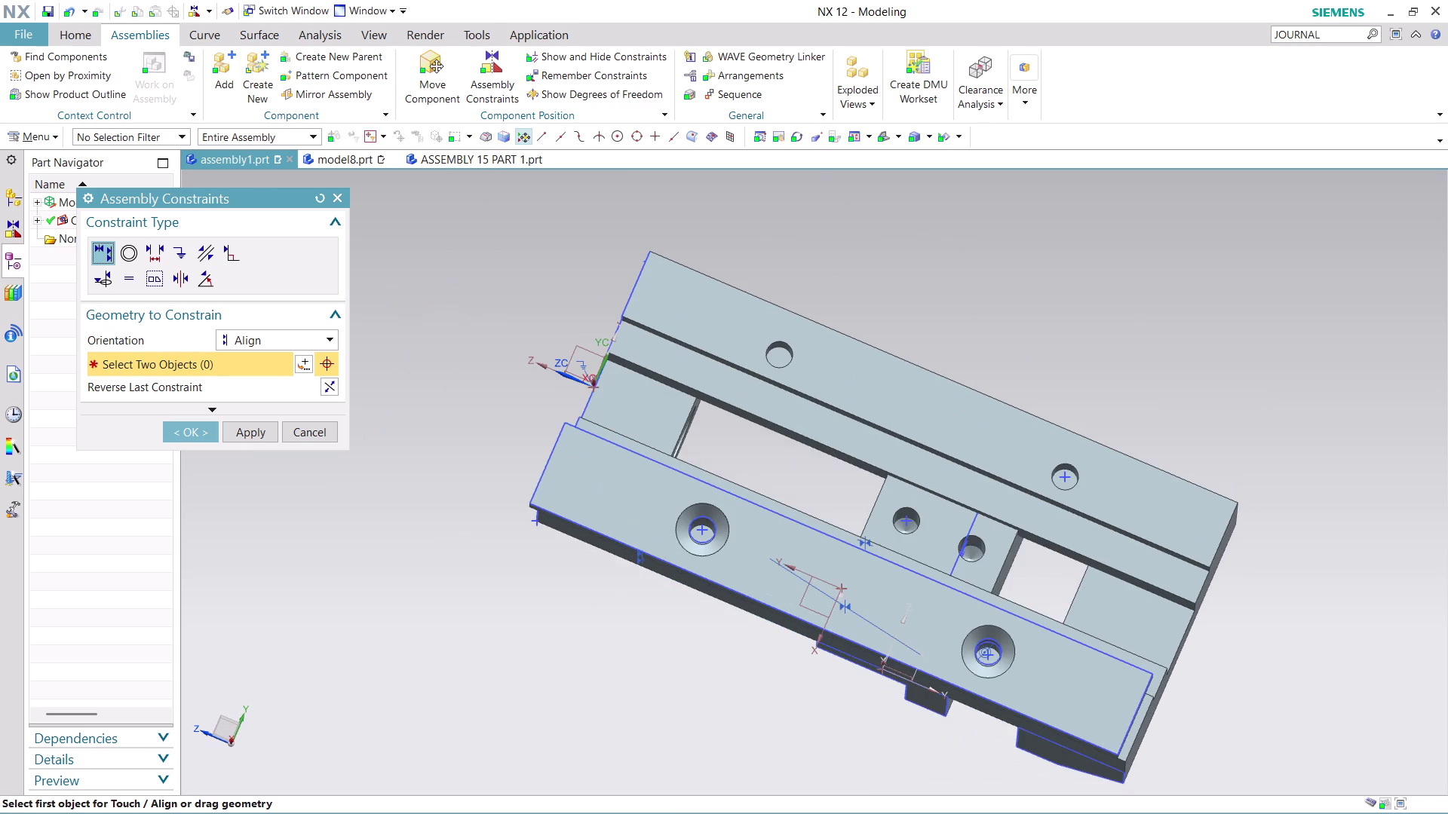
middle_drag(1232, 694, 1251, 614)
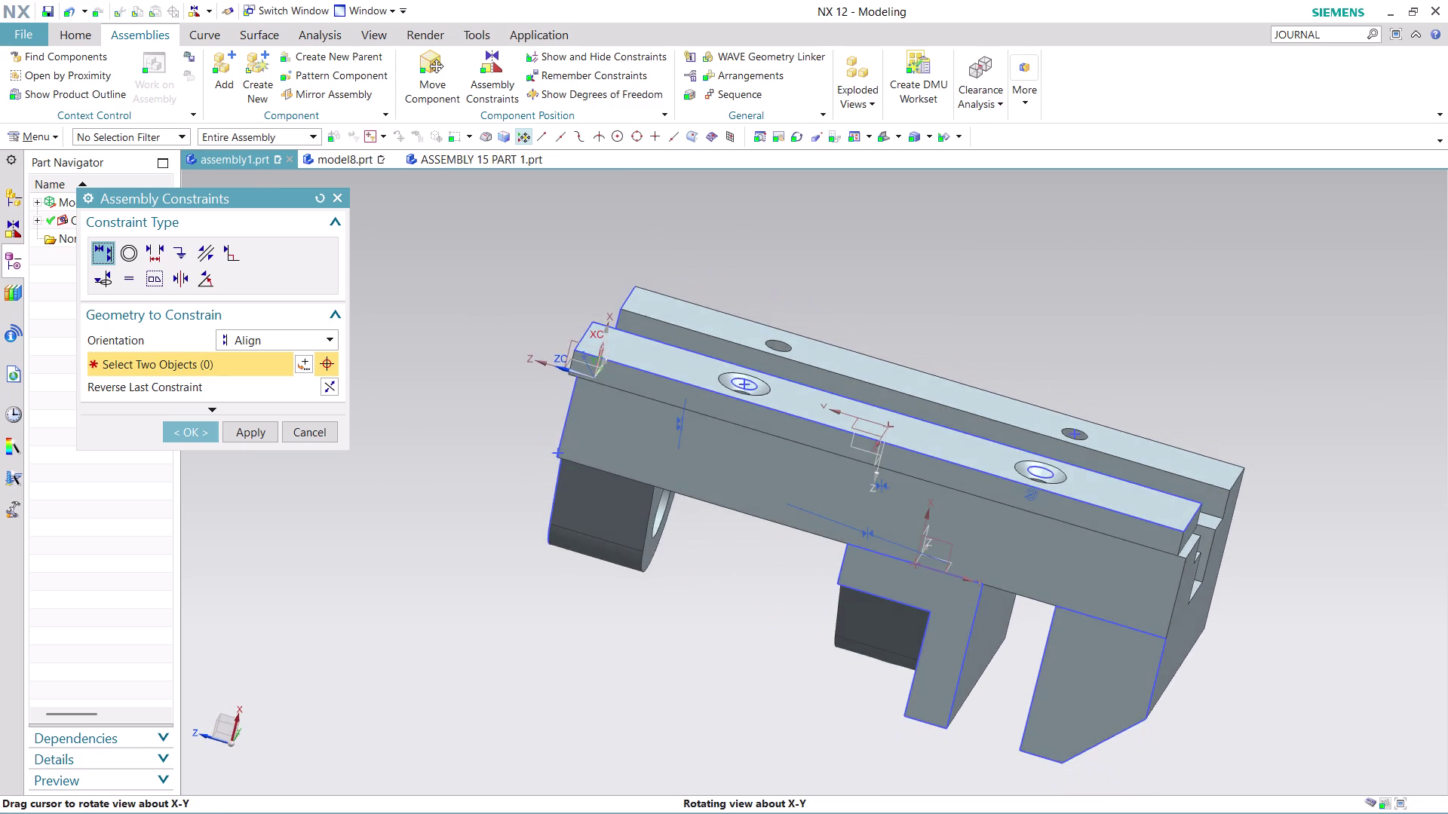
middle_drag(1251, 613, 1187, 604)
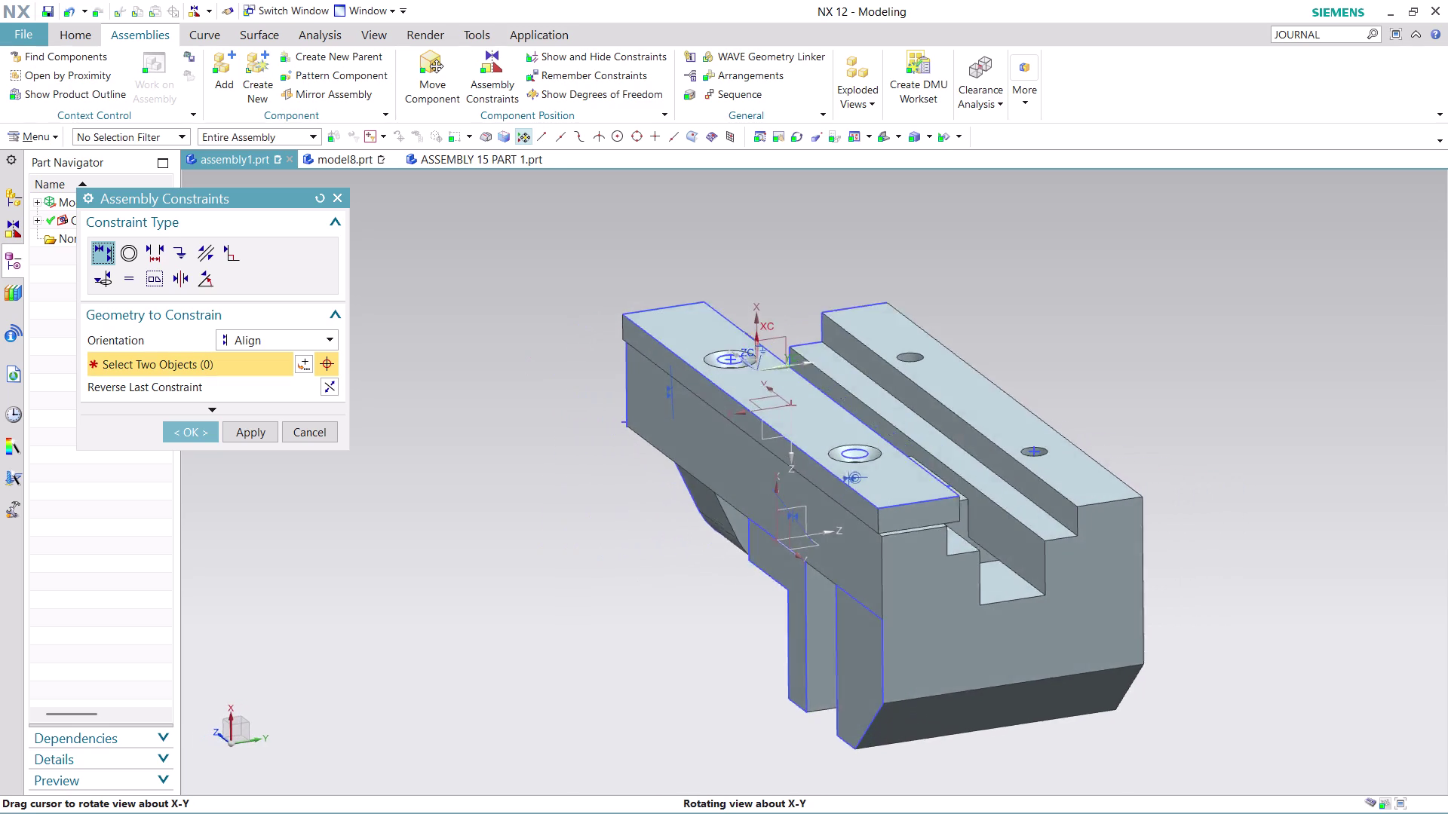
middle_drag(1187, 604, 1192, 620)
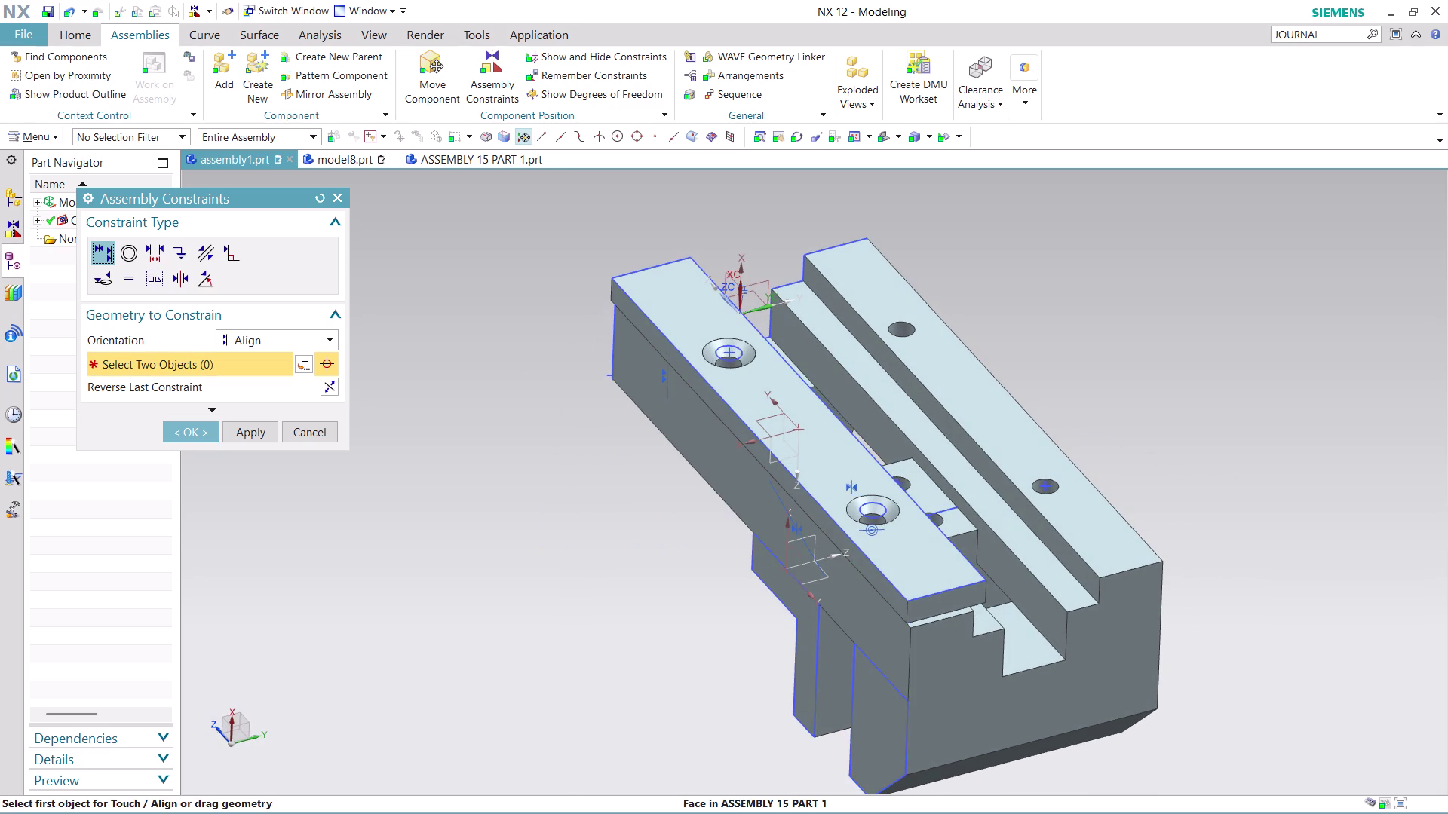
Try picking a body face, then cancel and discard the unapplied constraint changes.
click(931, 674)
click(944, 603)
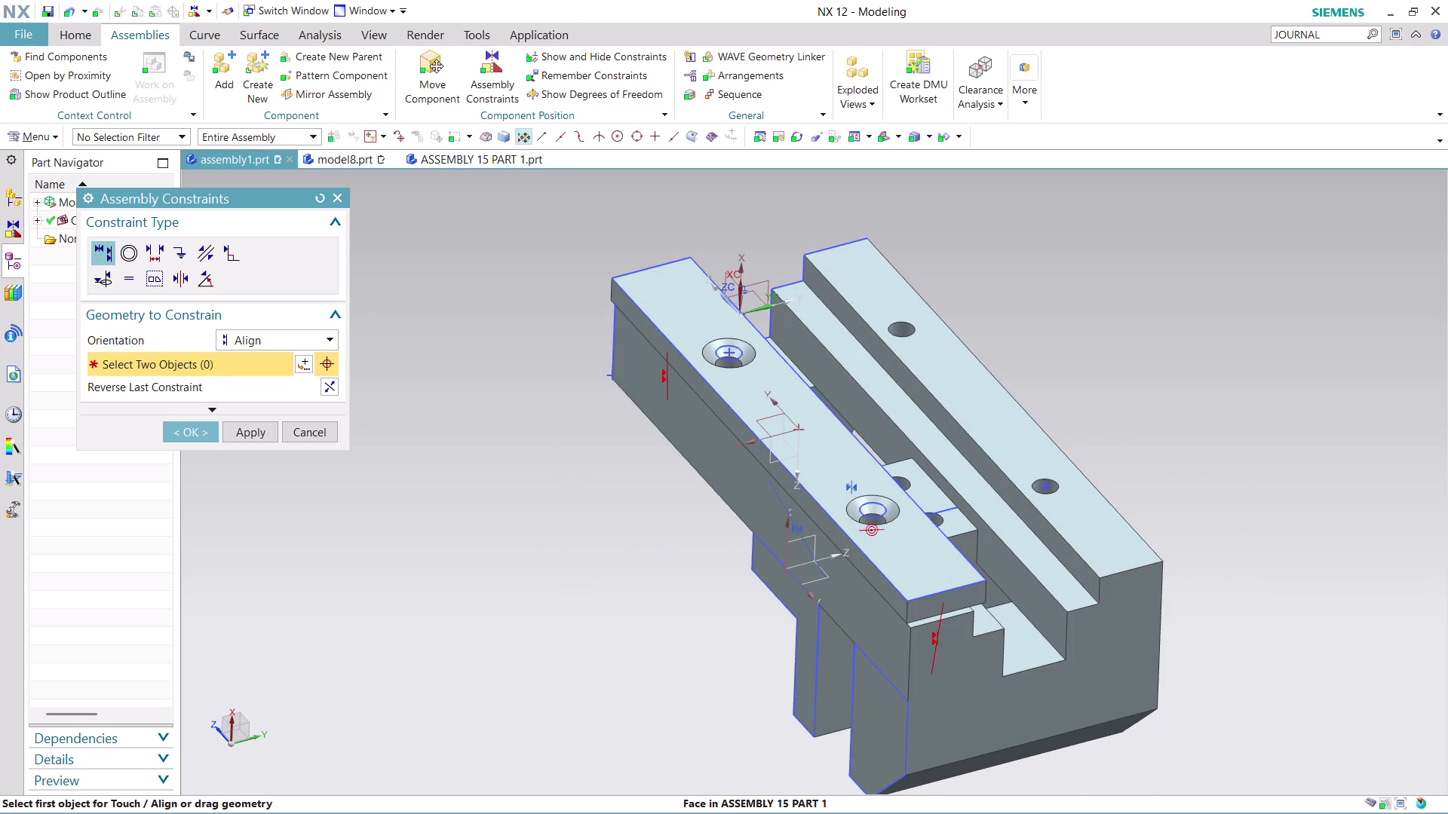
click(315, 437)
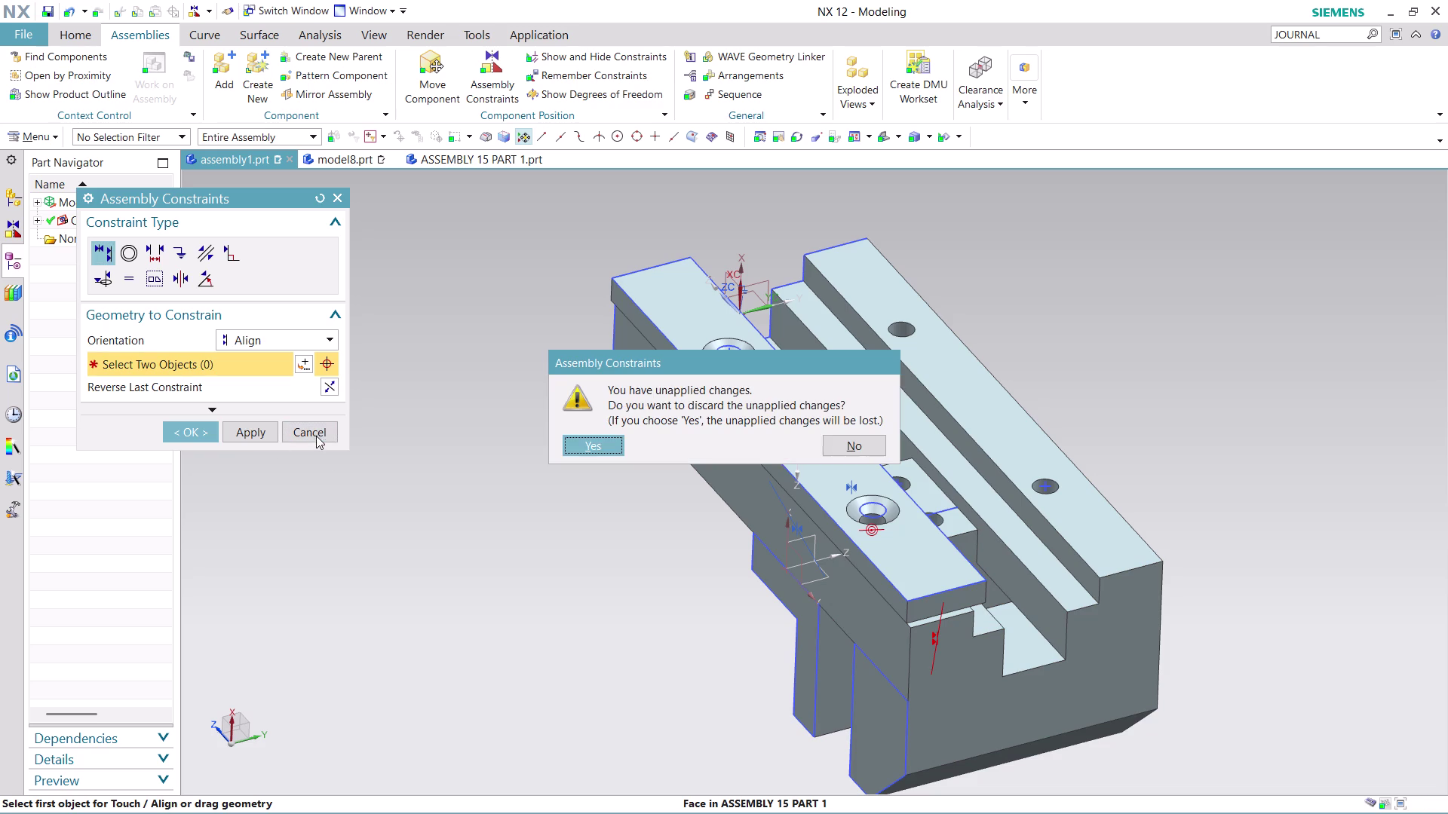
click(881, 453)
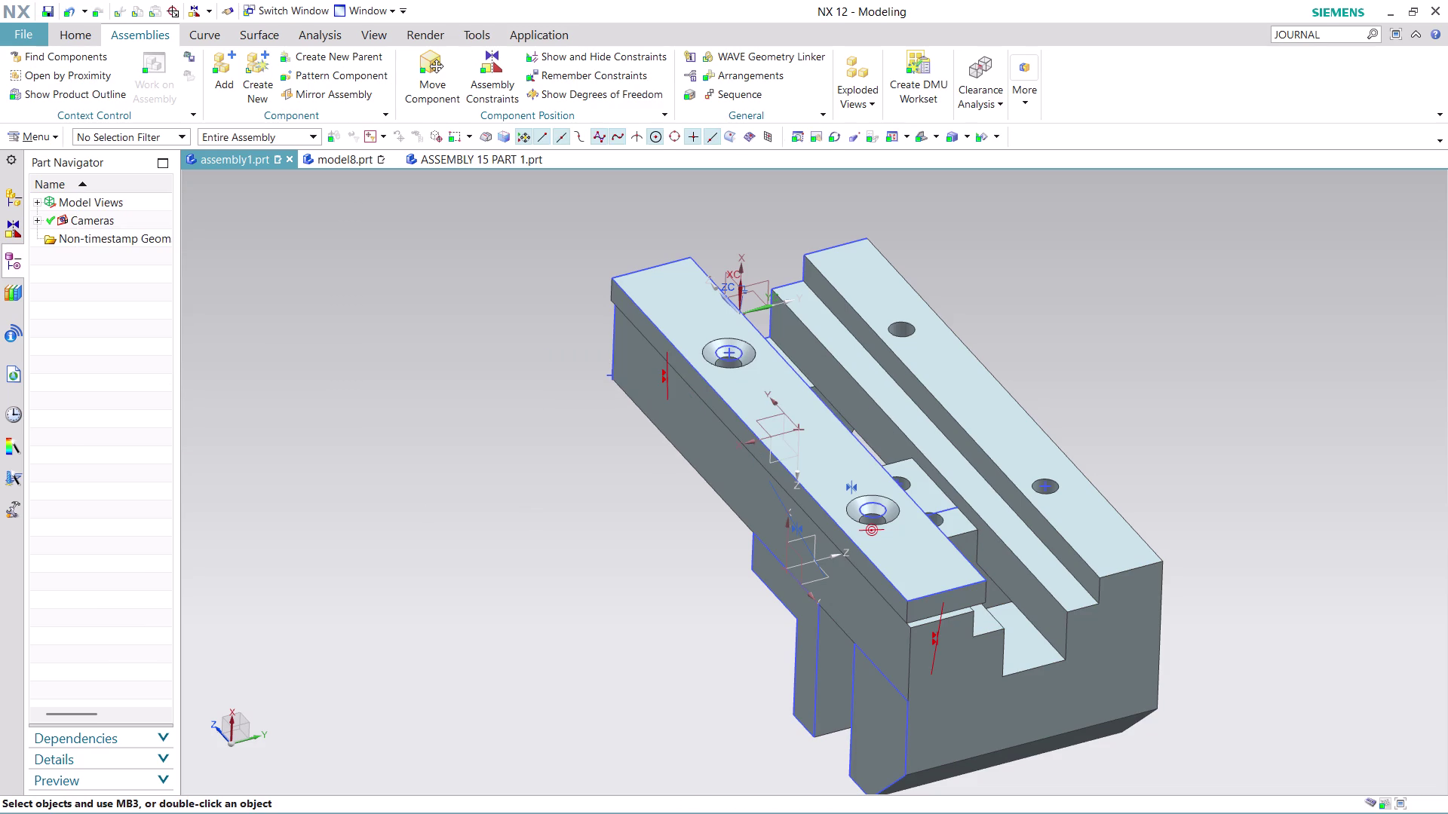
key(ctrl+z)
Orbit over the plate and start a new set of assembly constraints.
scroll(down, 3)
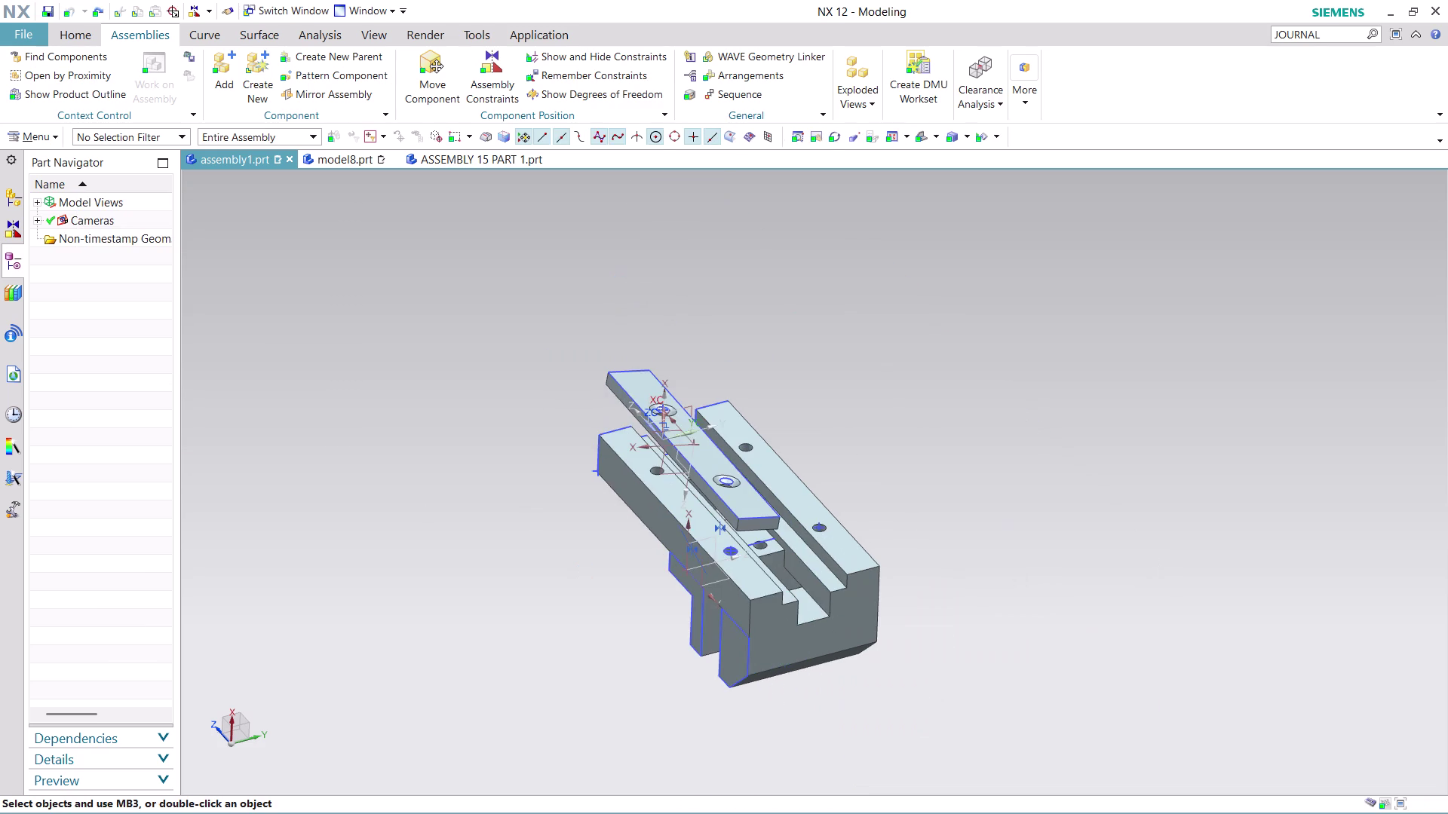
scroll(up, 3)
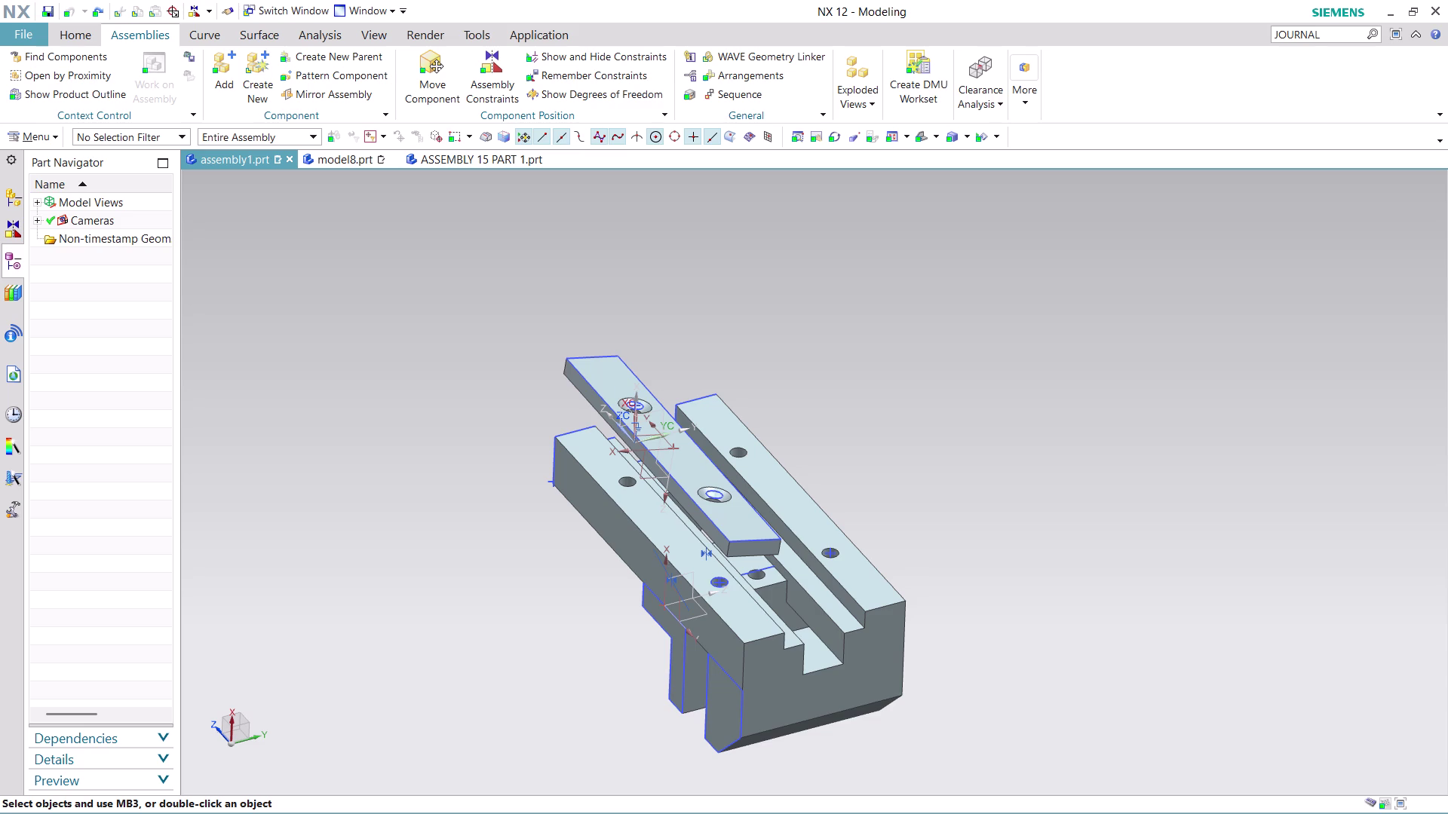
middle_drag(775, 309, 799, 345)
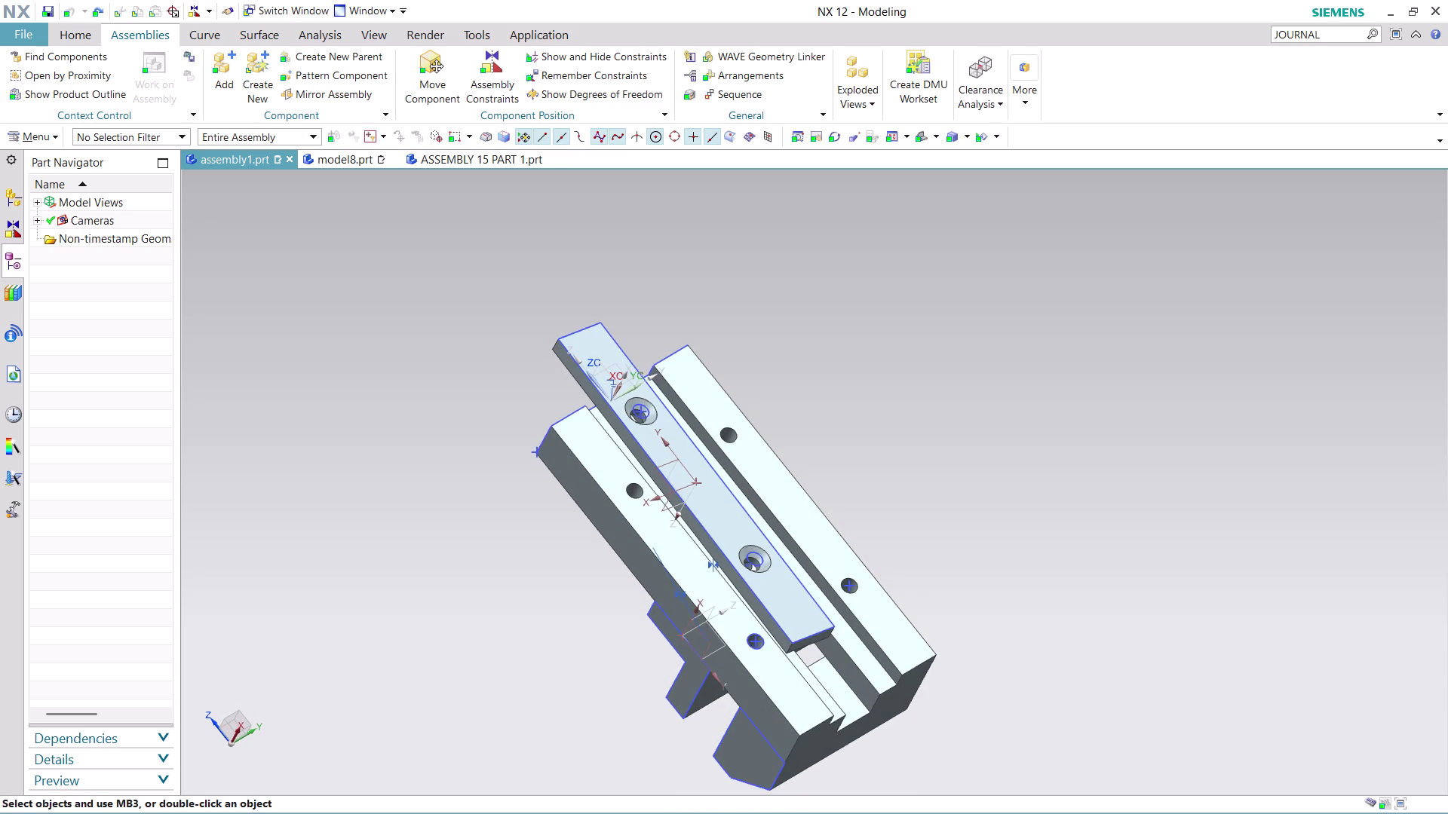
click(494, 73)
middle_drag(546, 210, 572, 257)
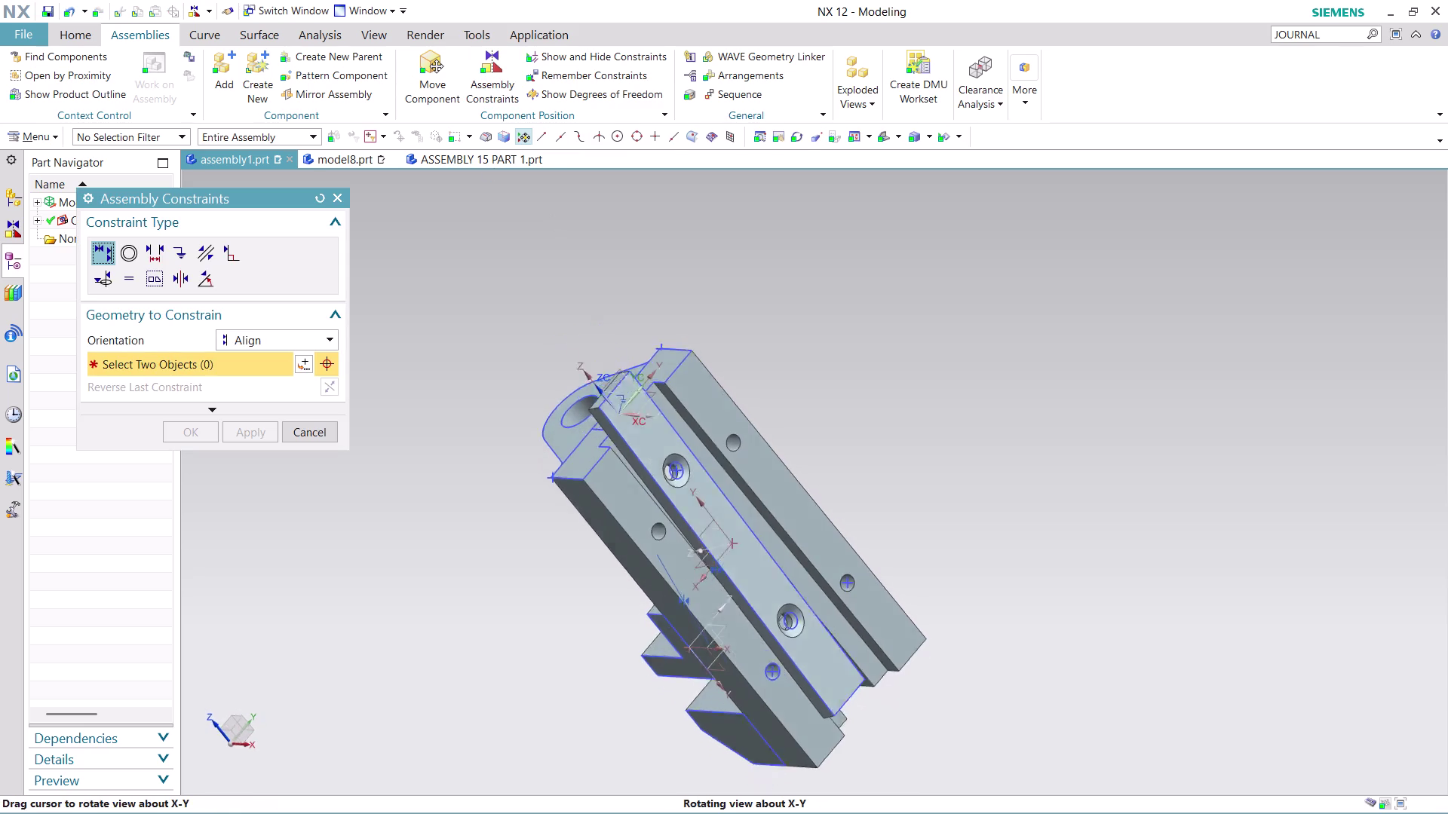
middle_drag(572, 257, 581, 272)
scroll(up, 3)
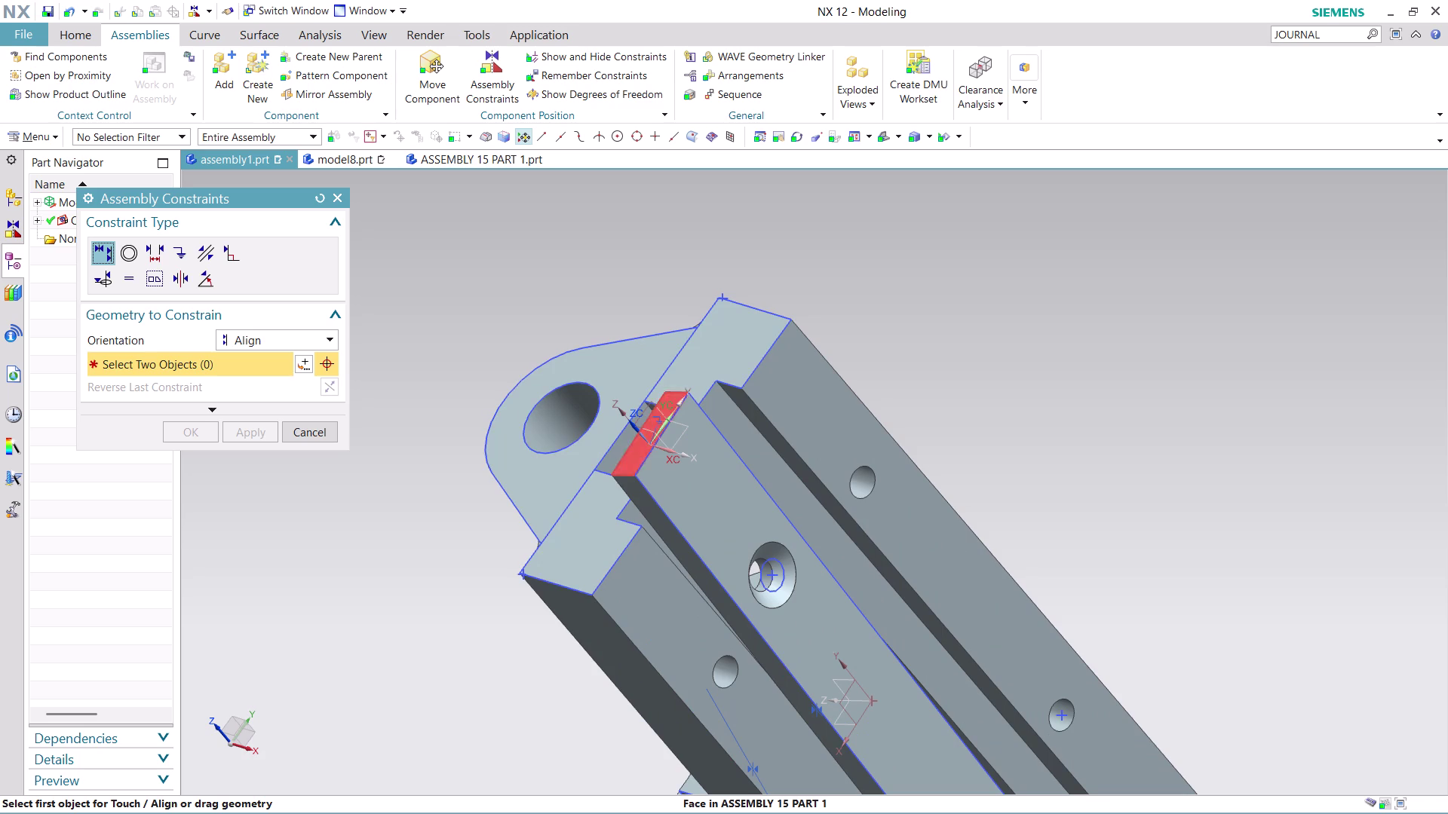
click(641, 448)
click(579, 538)
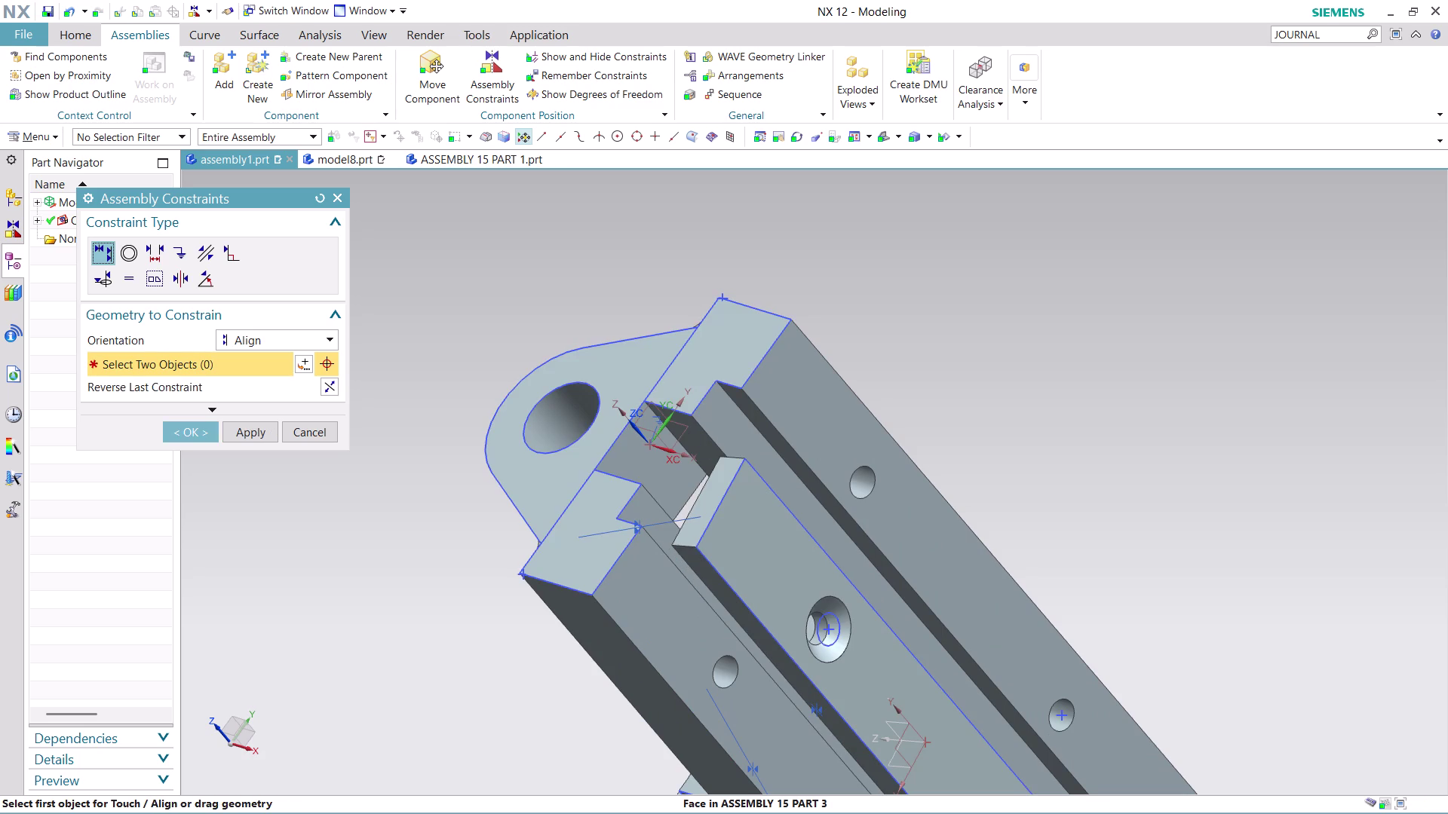
scroll(down, 3)
middle_drag(1003, 648, 979, 542)
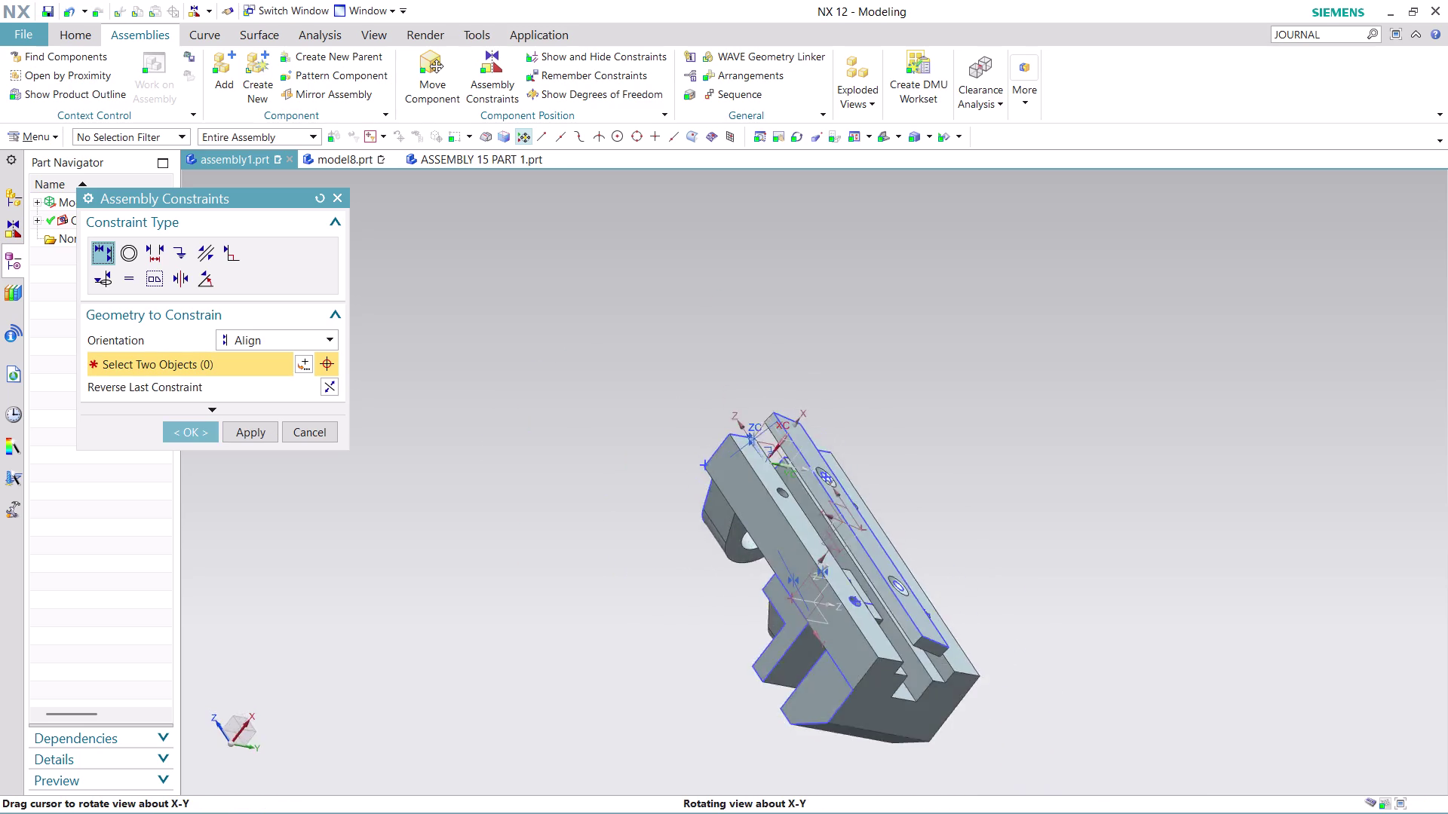
middle_drag(979, 541, 898, 482)
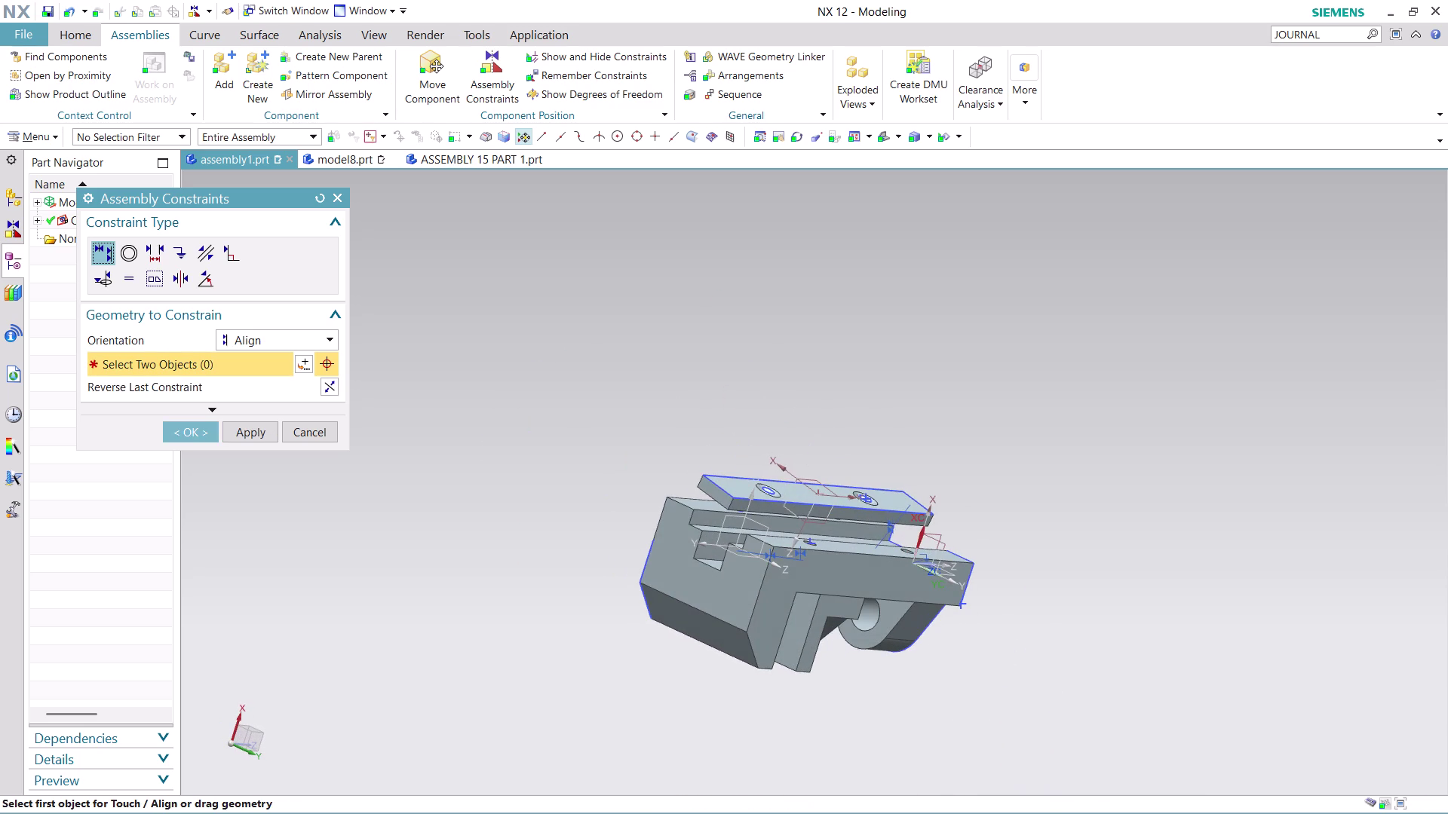
scroll(up, 3)
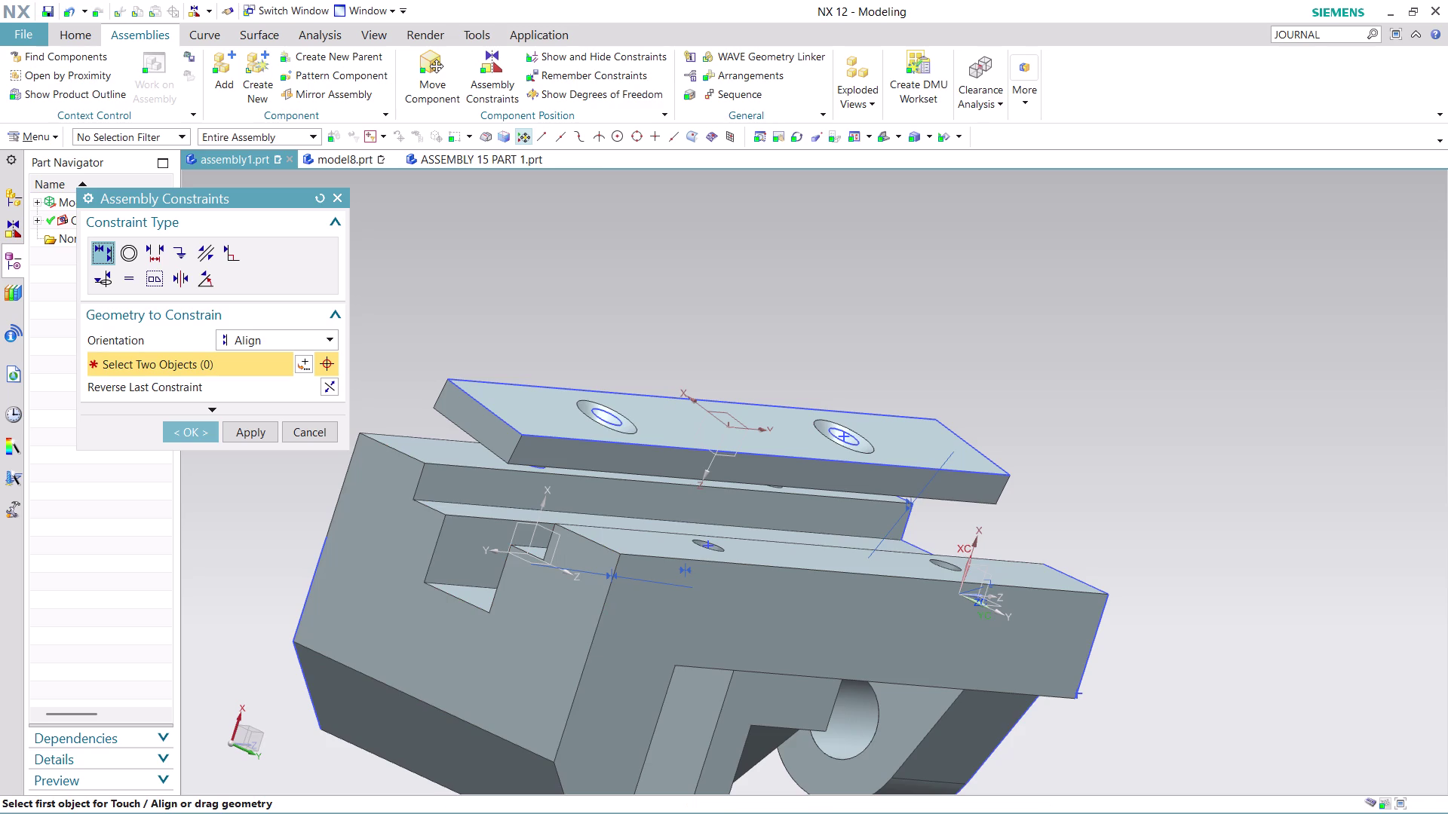
middle_drag(277, 527, 305, 583)
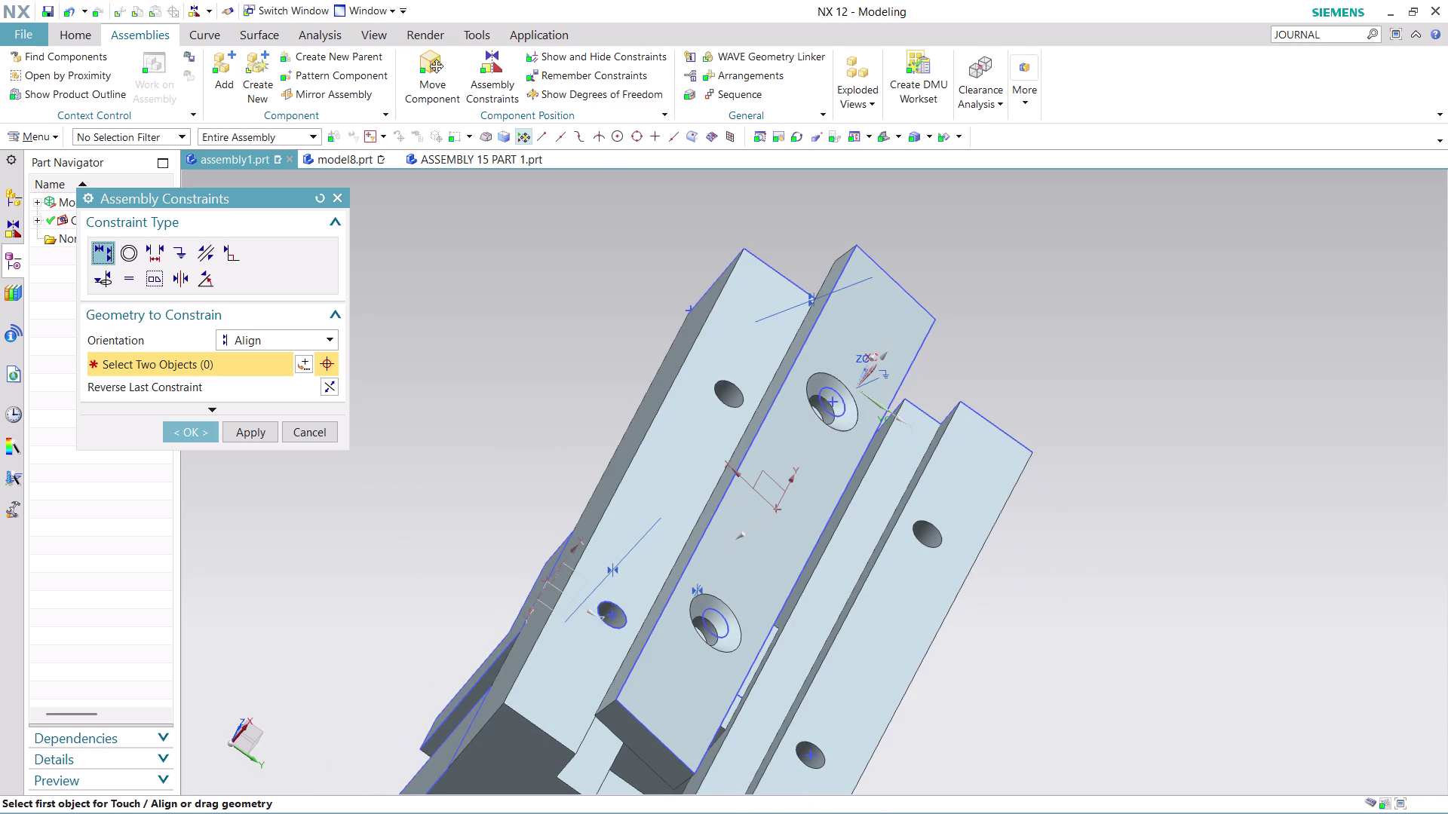
click(747, 439)
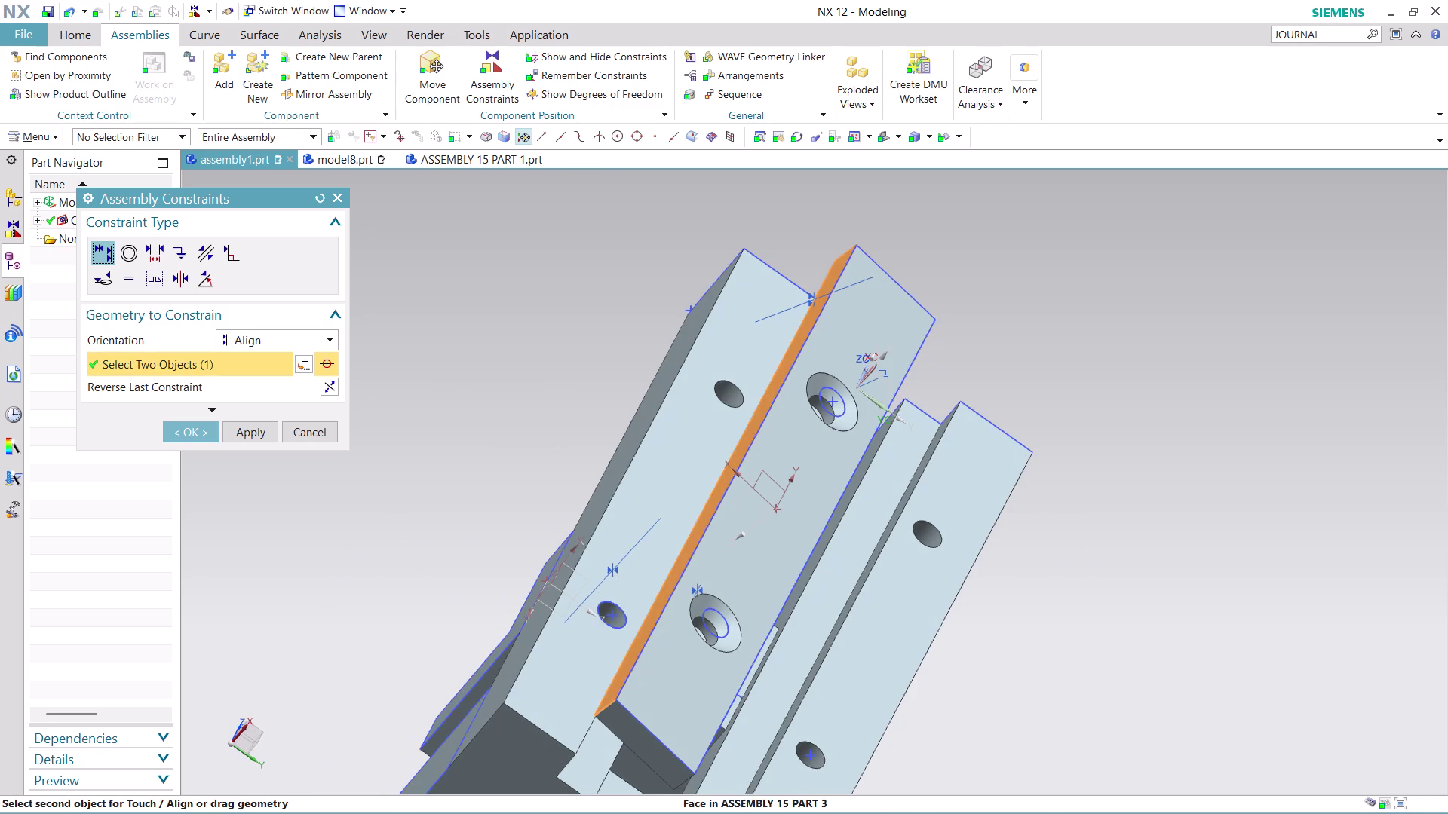
click(626, 442)
scroll(down, 3)
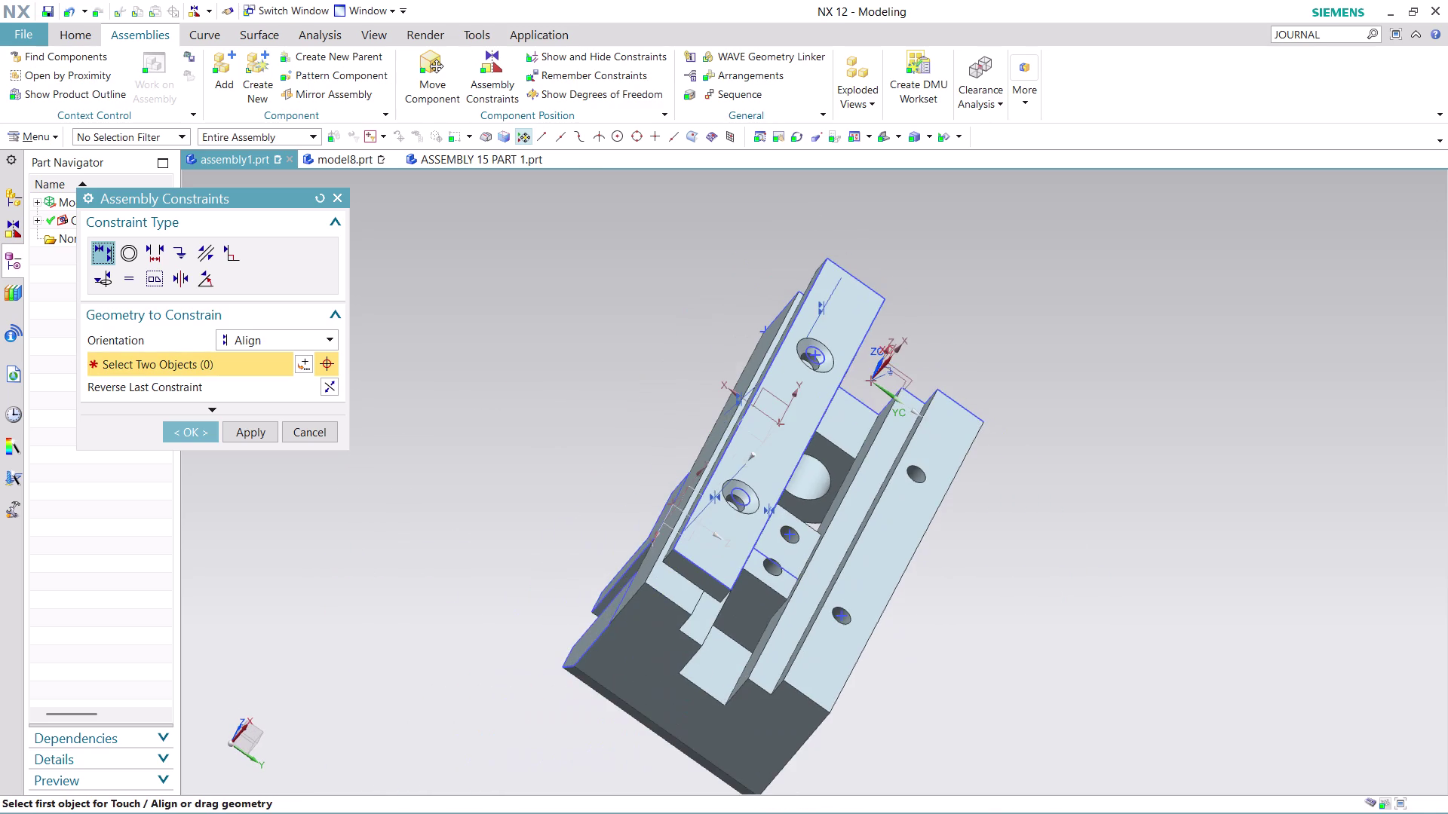
middle_drag(942, 317, 830, 256)
scroll(up, 3)
scroll(down, 3)
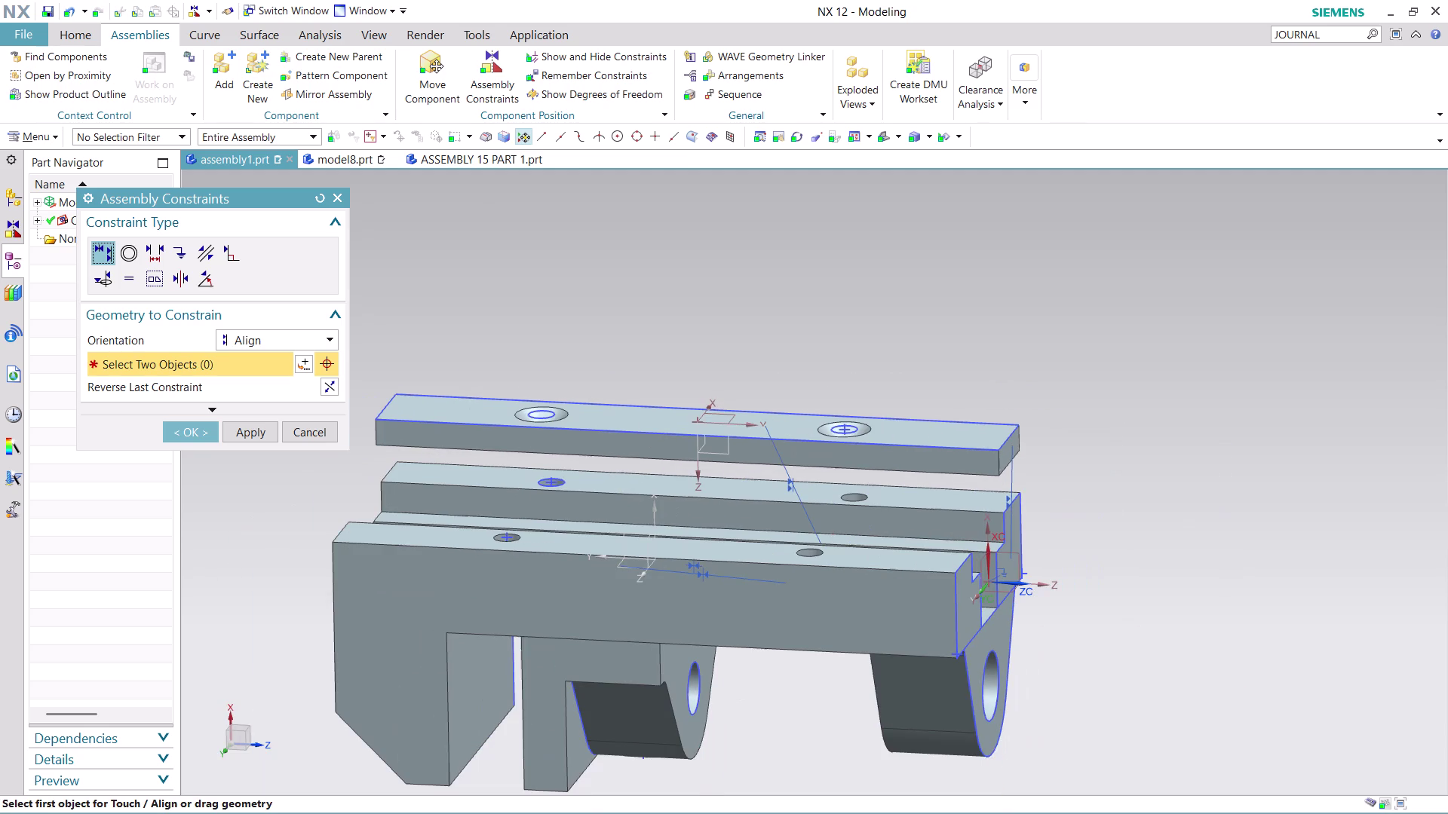
middle_drag(561, 348, 599, 319)
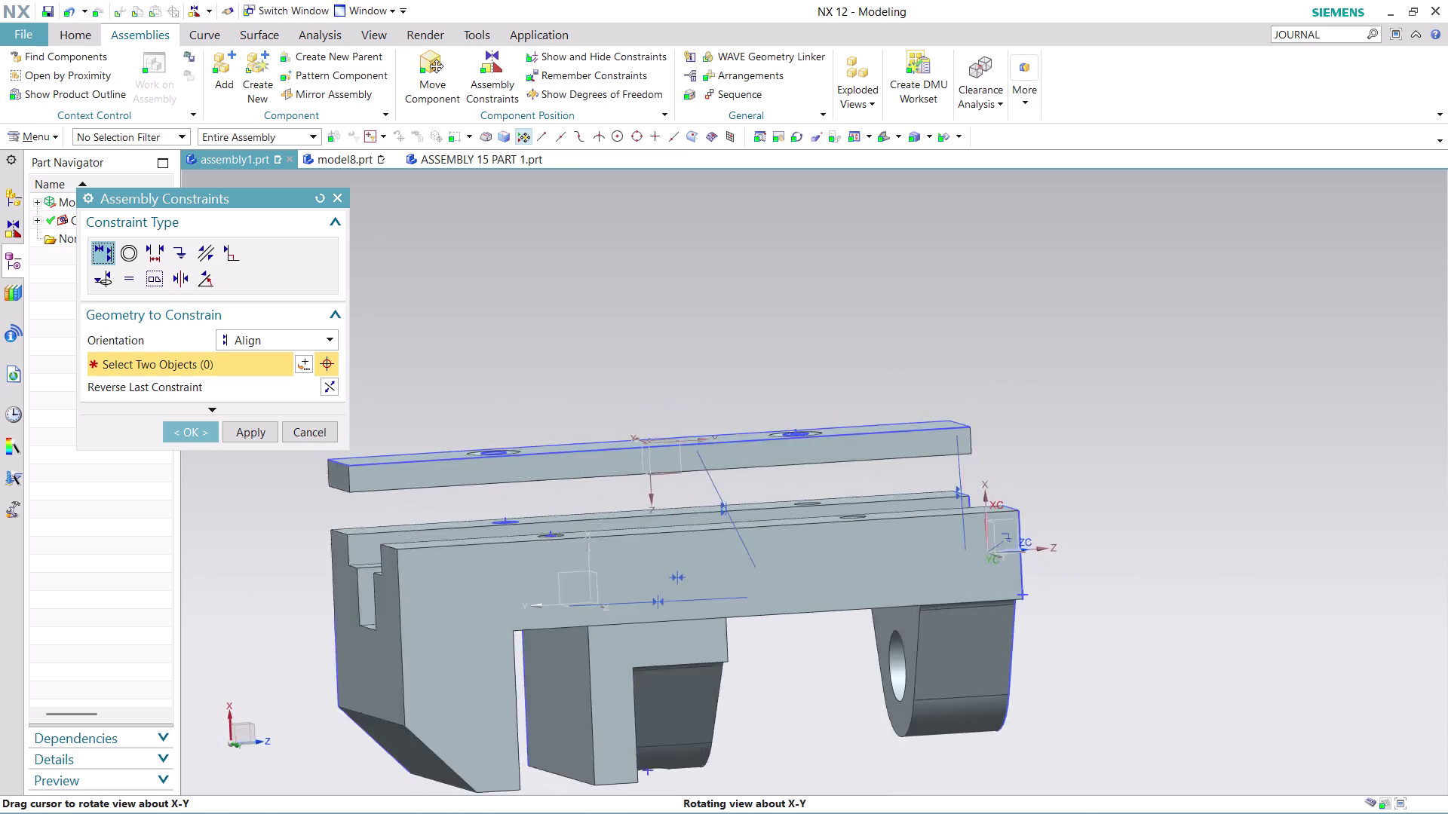
middle_drag(599, 319, 731, 303)
scroll(up, 3)
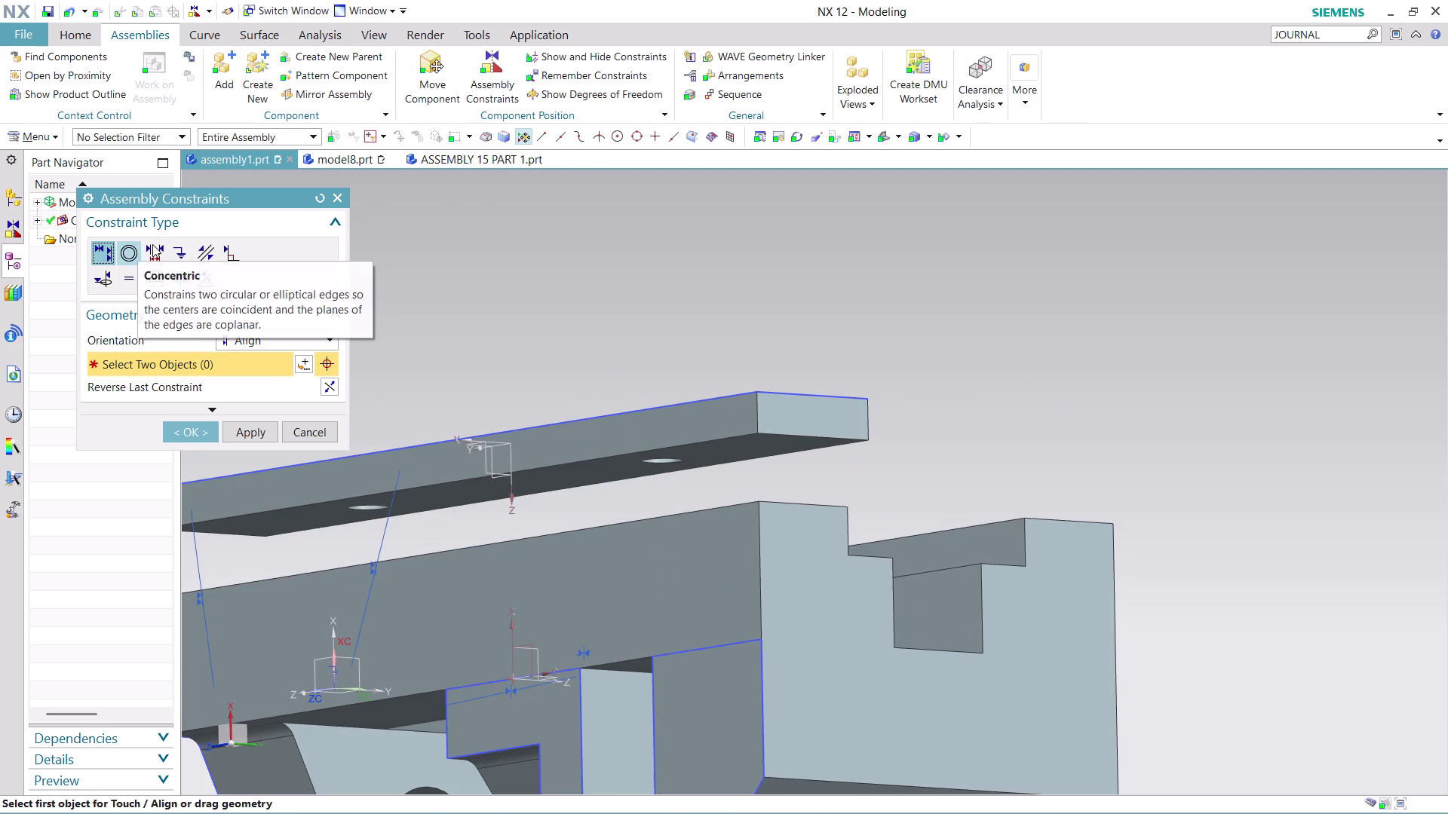
click(122, 256)
middle_drag(628, 333, 632, 307)
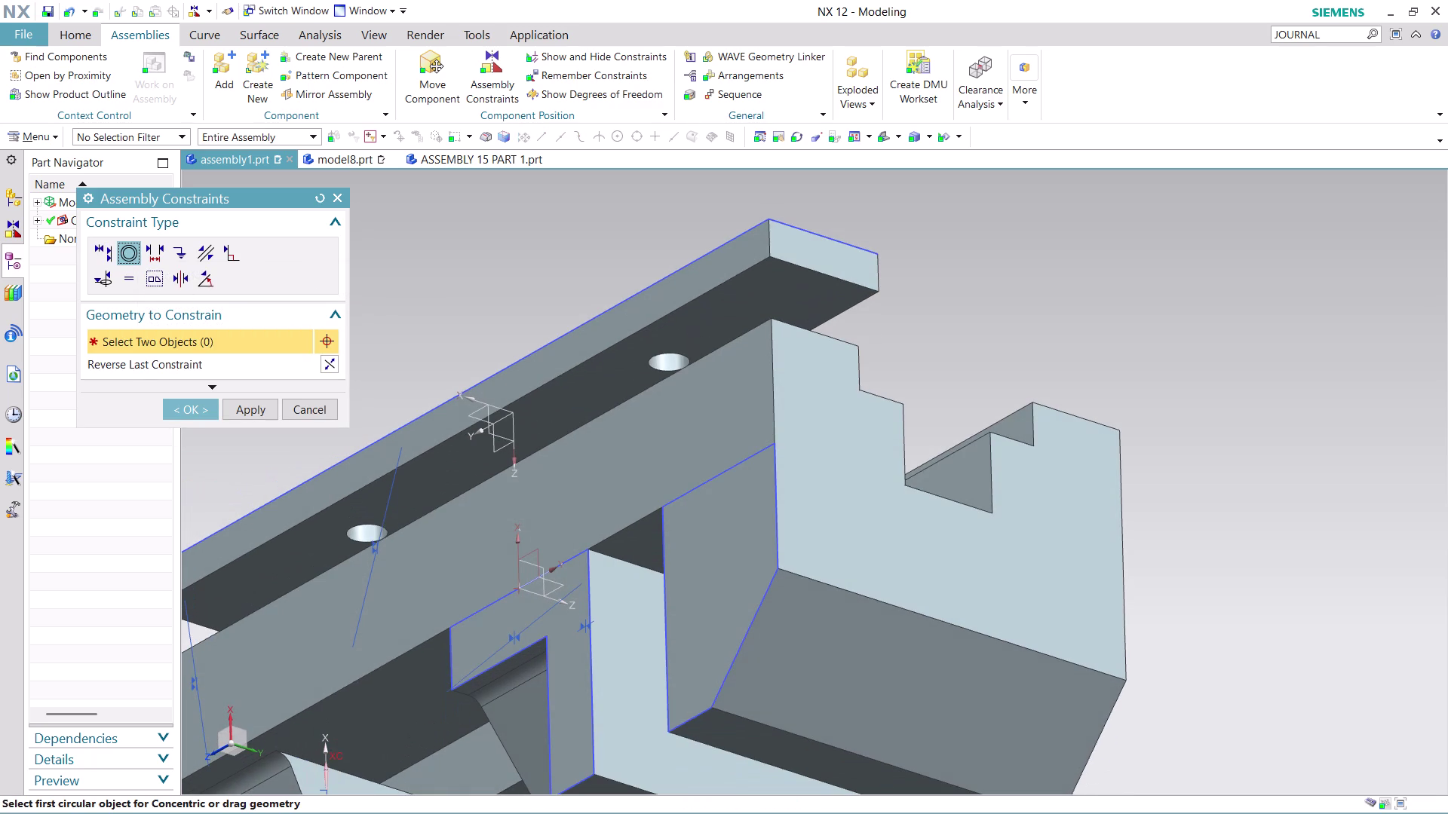
click(676, 354)
middle_drag(894, 310, 906, 339)
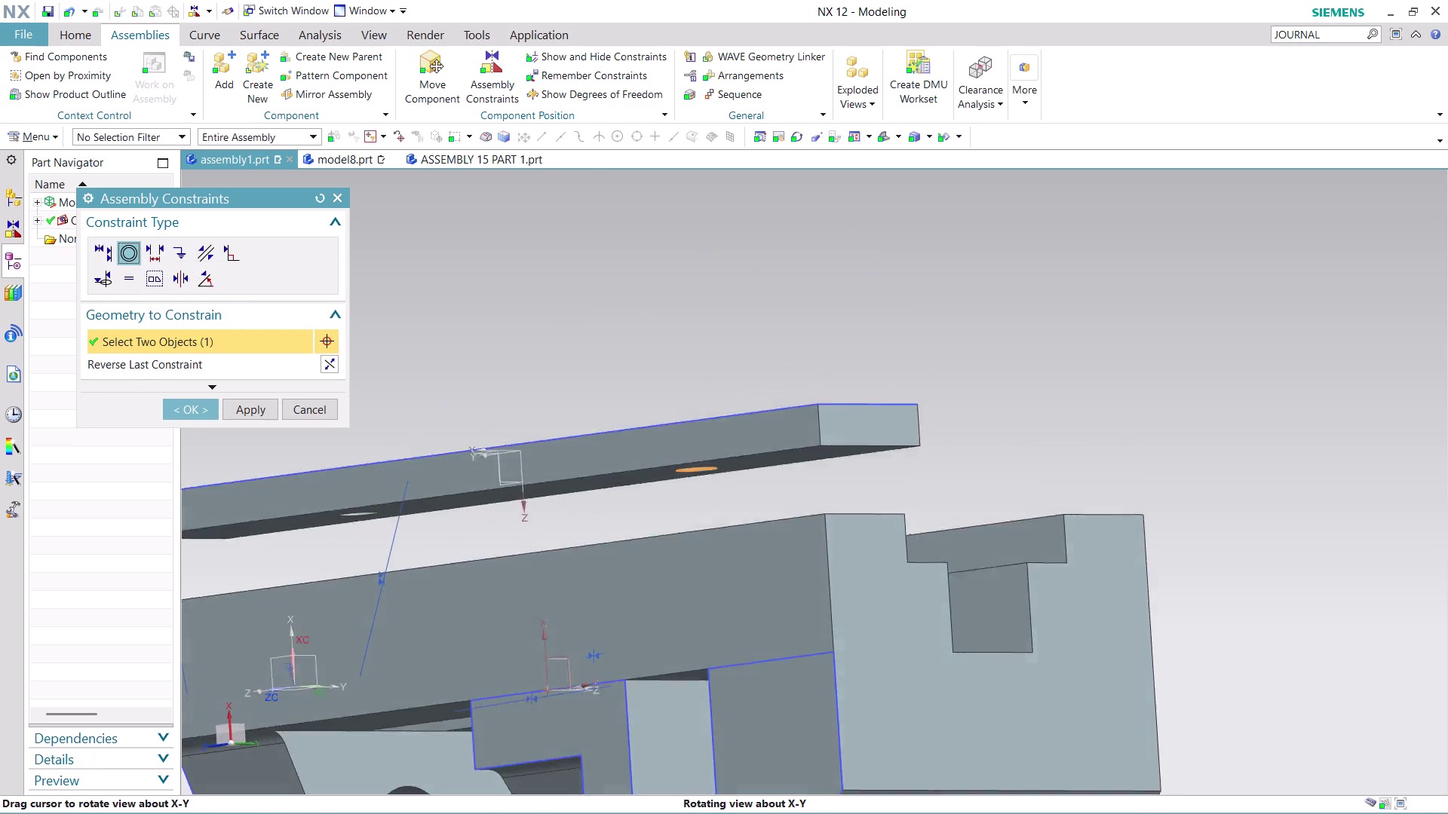
middle_drag(906, 339, 909, 361)
click(731, 651)
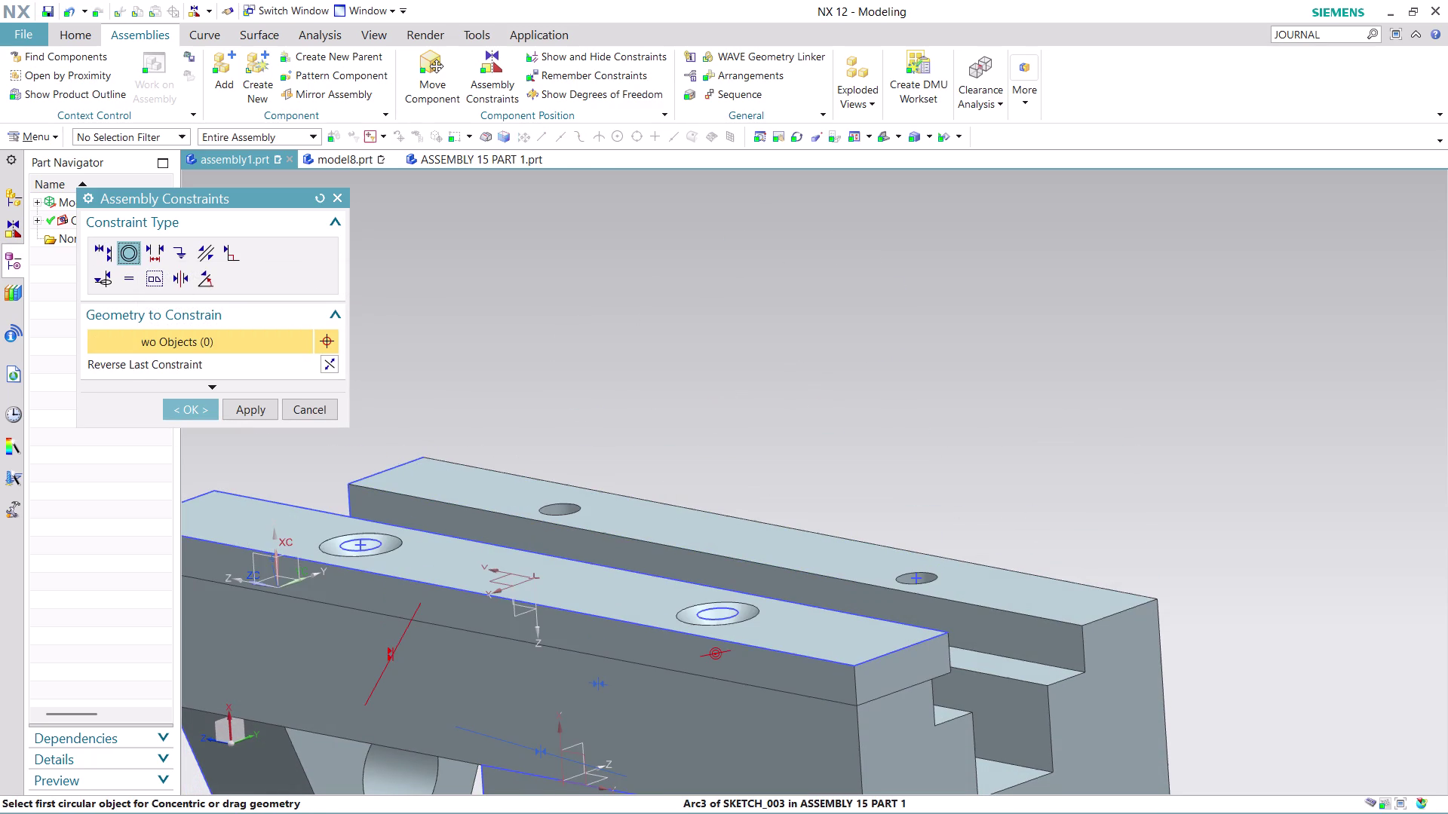
scroll(down, 3)
middle_drag(737, 406, 749, 457)
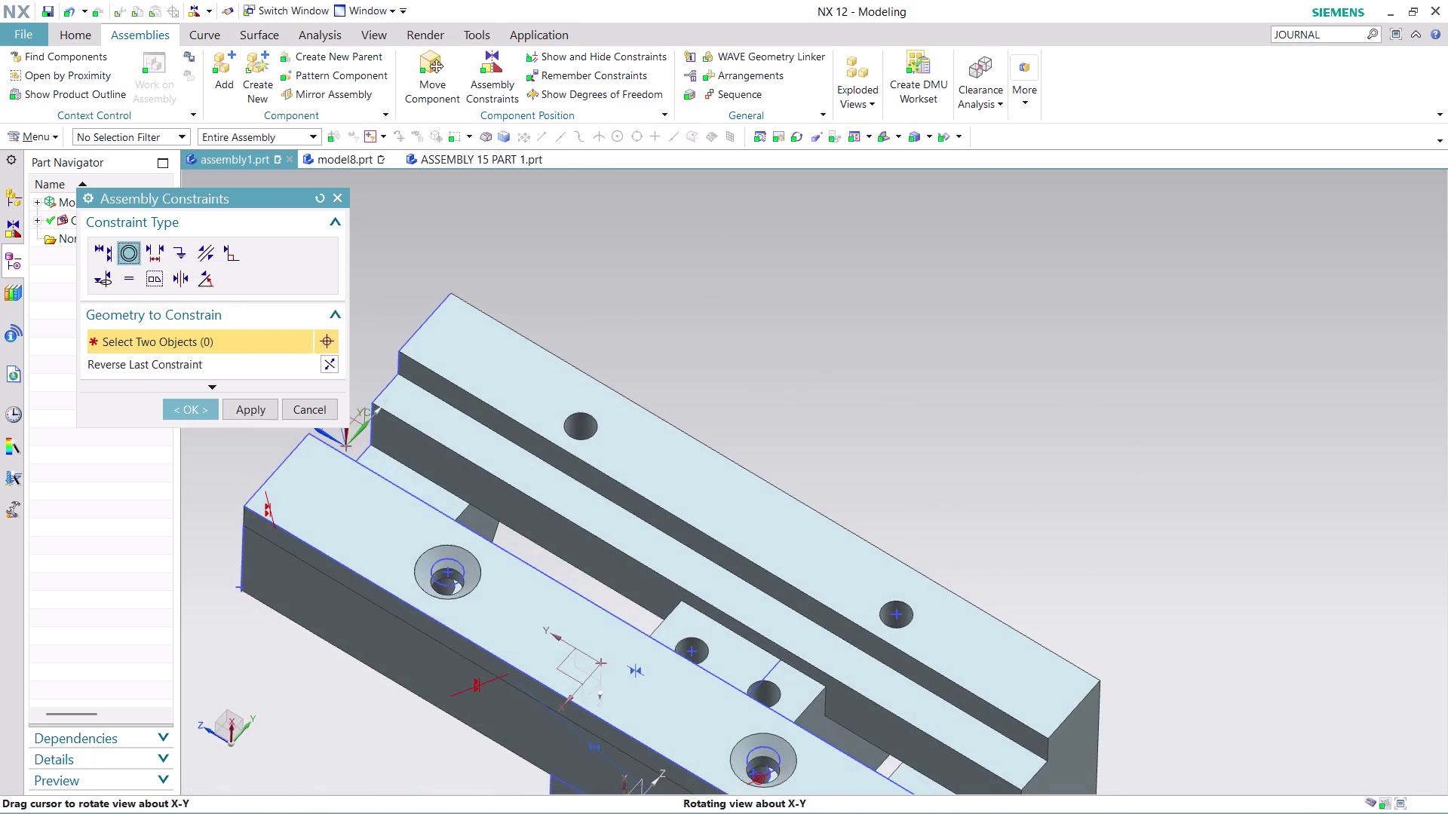
middle_drag(748, 457, 752, 472)
scroll(down, 3)
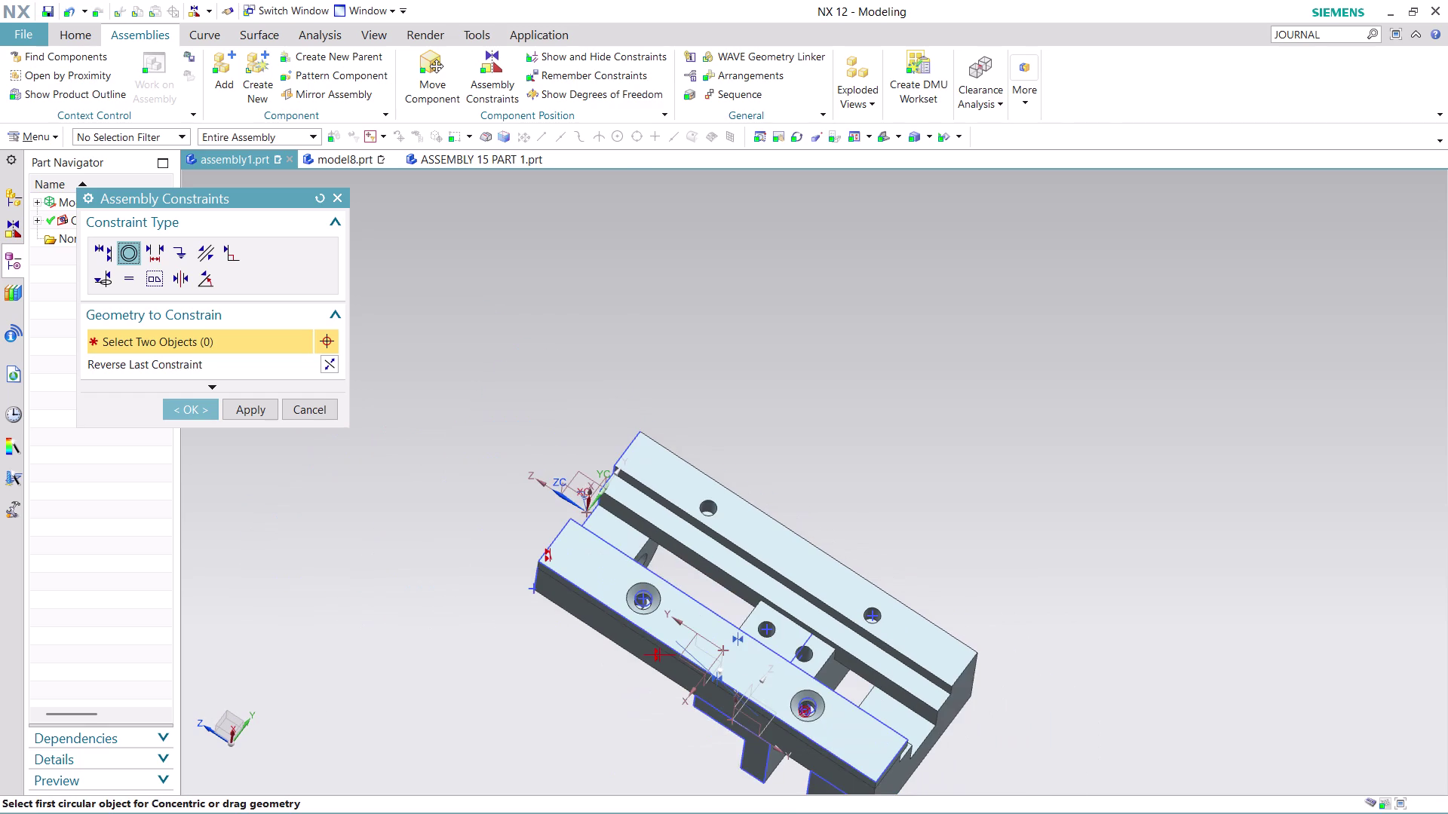
scroll(up, 3)
key(ctrl+z)
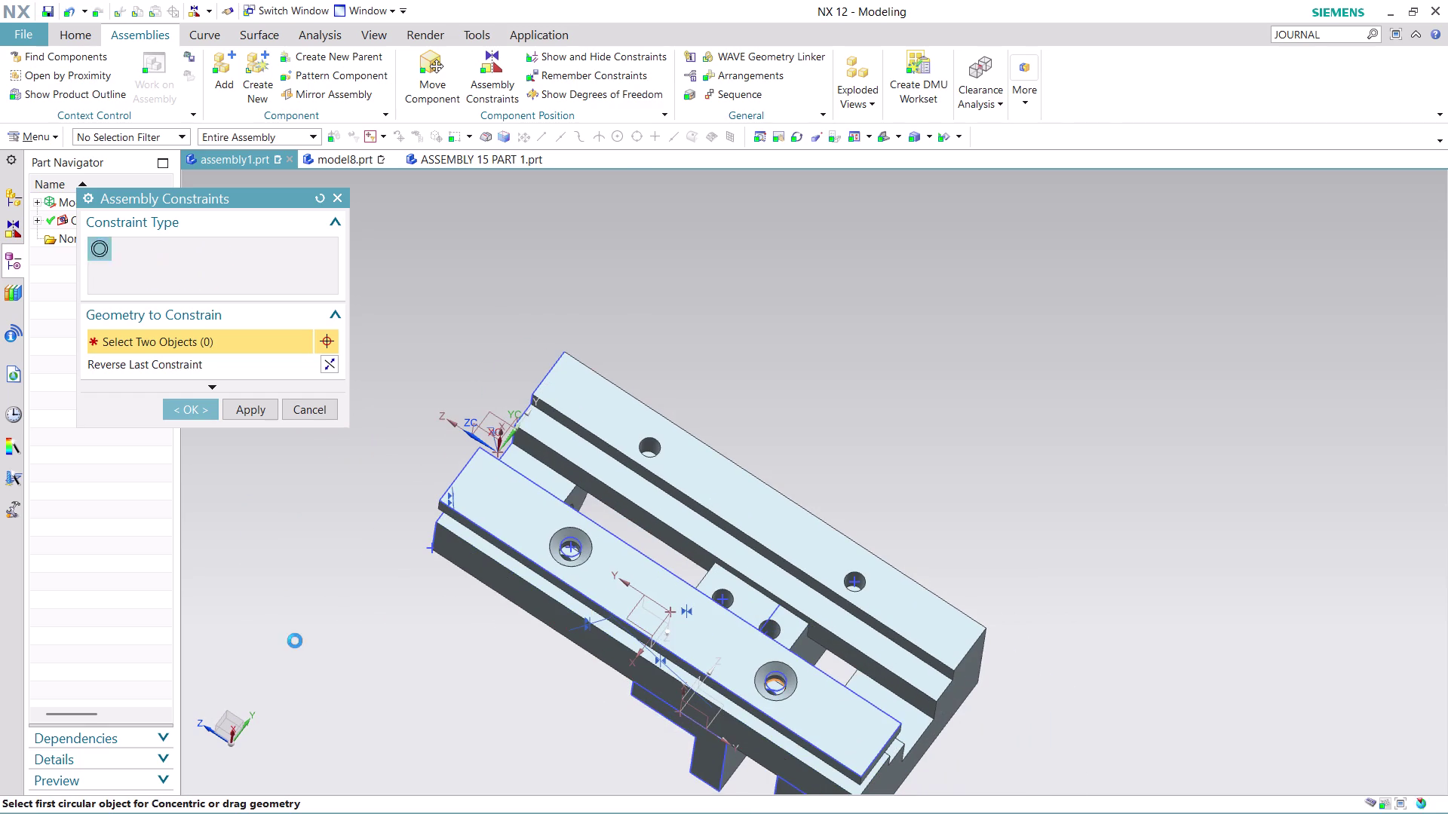
key(ctrl+z)
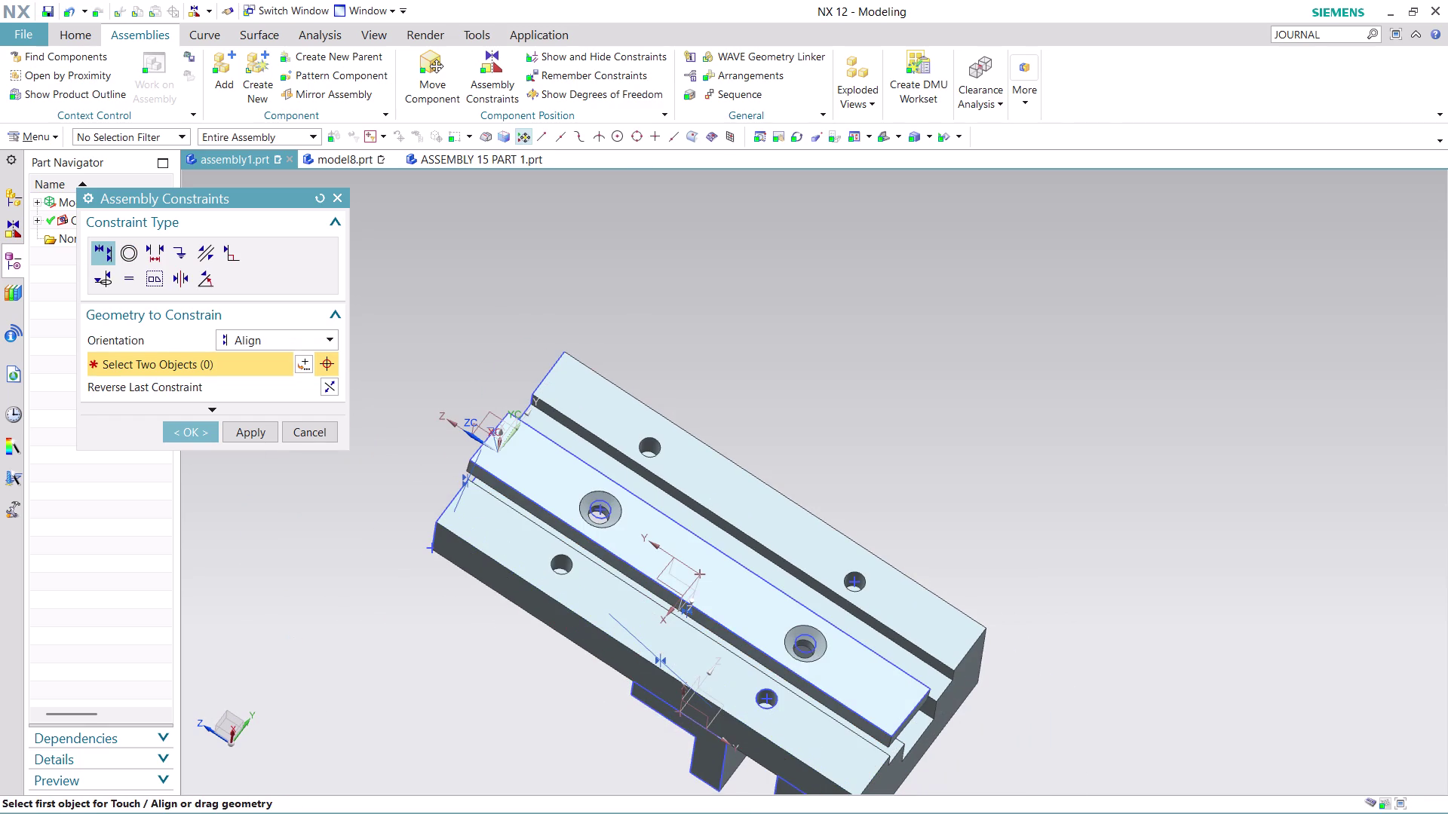
middle_drag(825, 423, 840, 332)
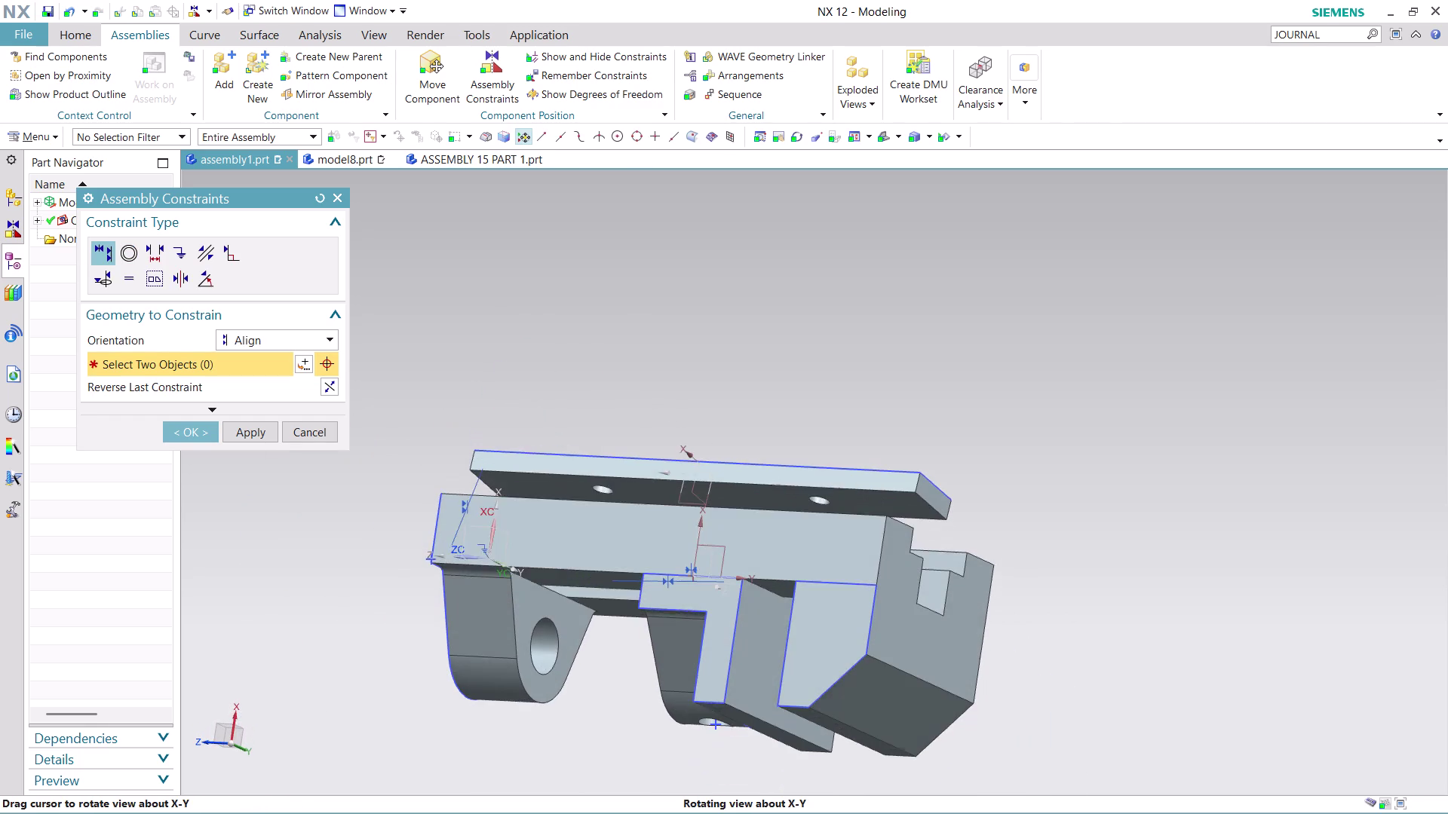
middle_drag(840, 332, 839, 328)
scroll(up, 3)
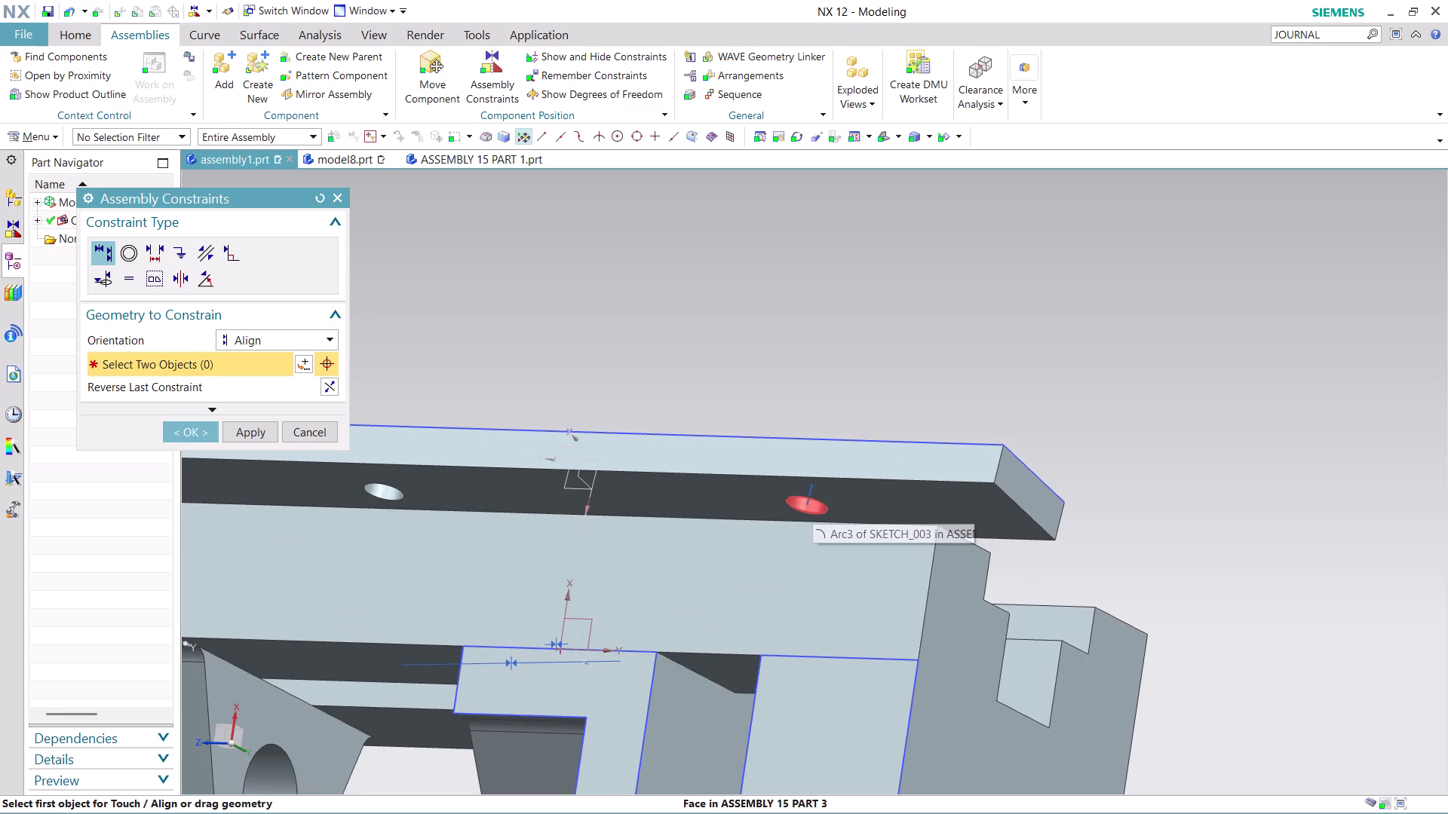
click(122, 256)
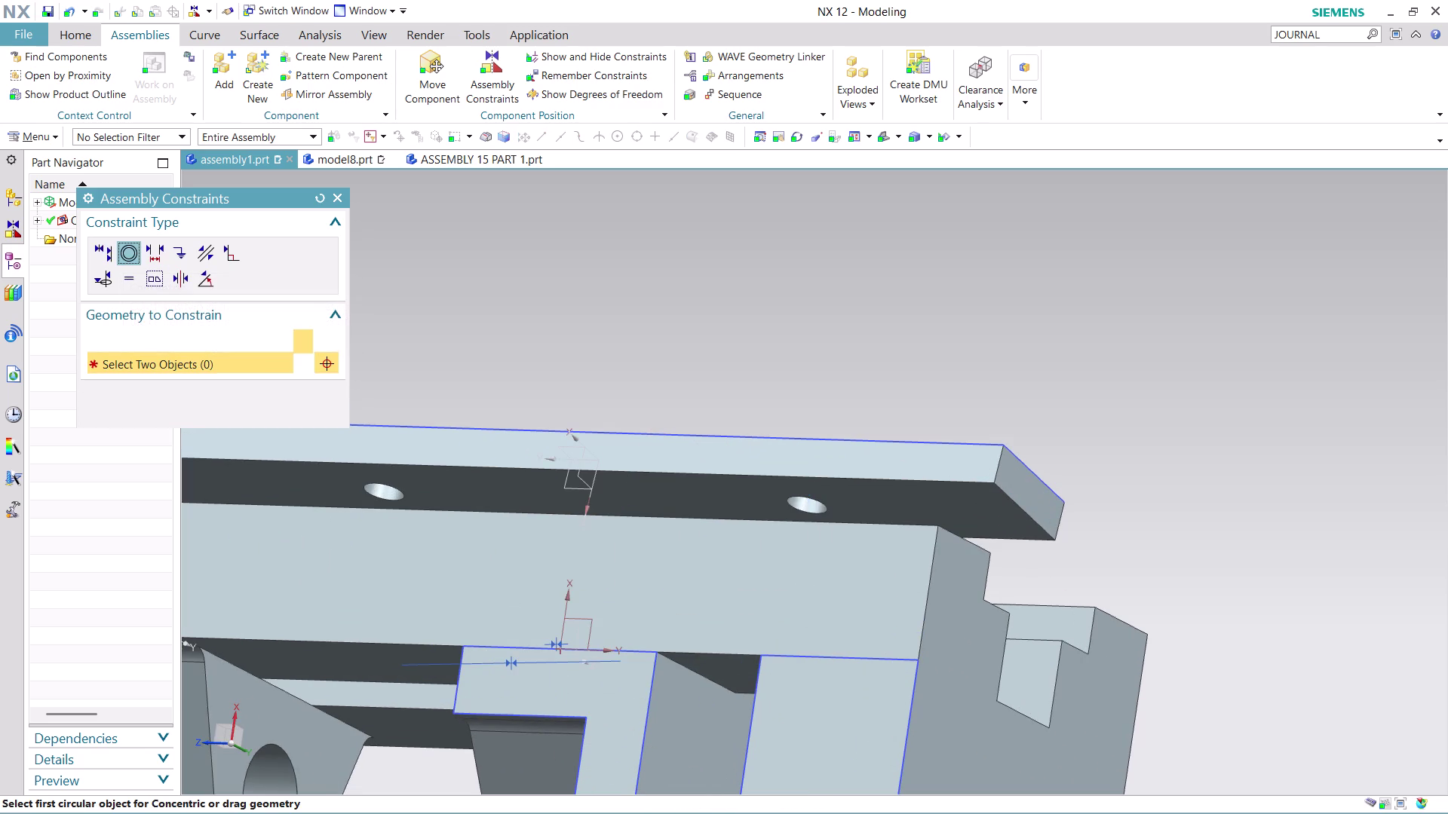
click(834, 511)
middle_drag(862, 368, 860, 372)
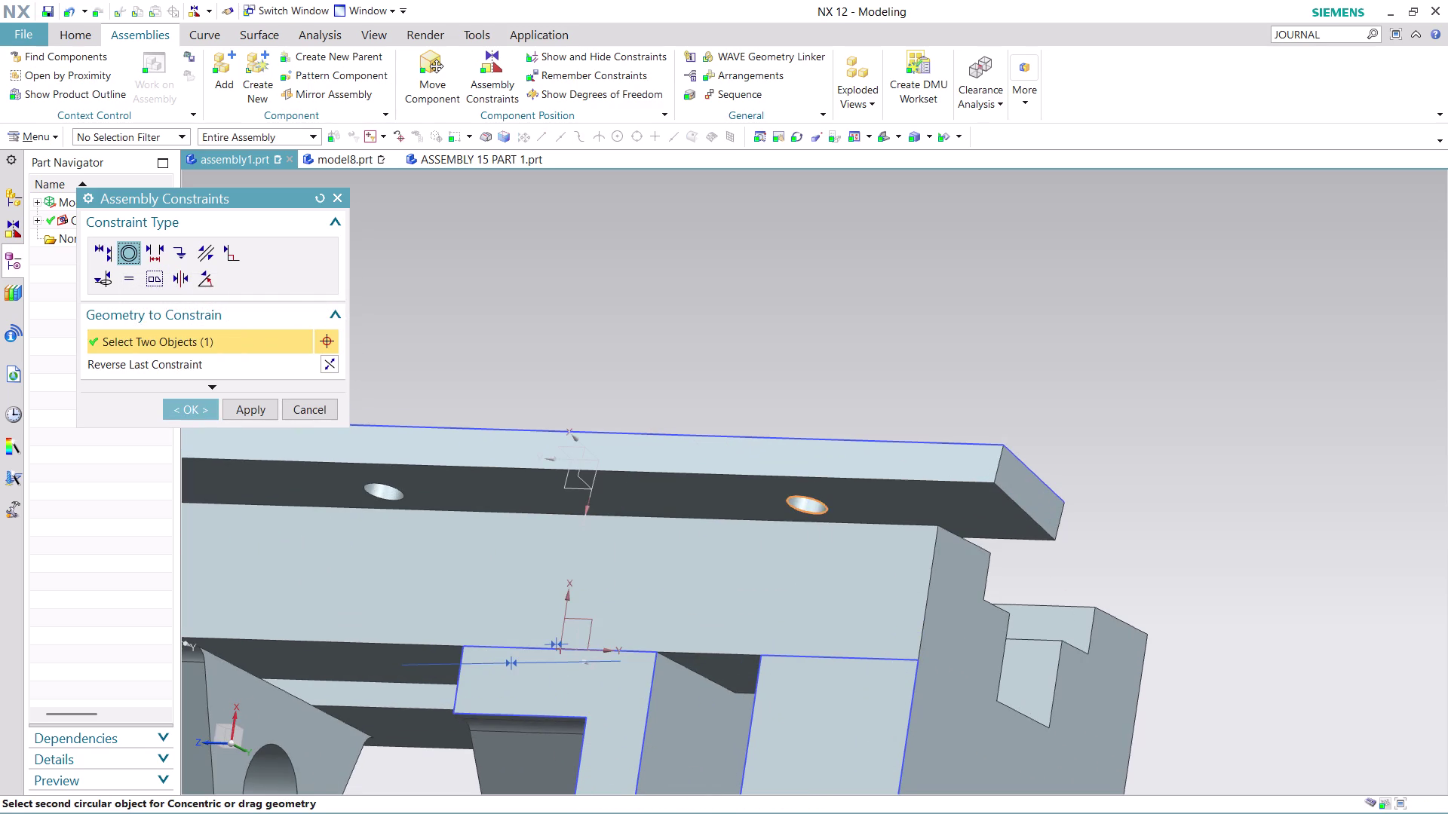
middle_drag(860, 371, 839, 439)
scroll(down, 3)
scroll(up, 3)
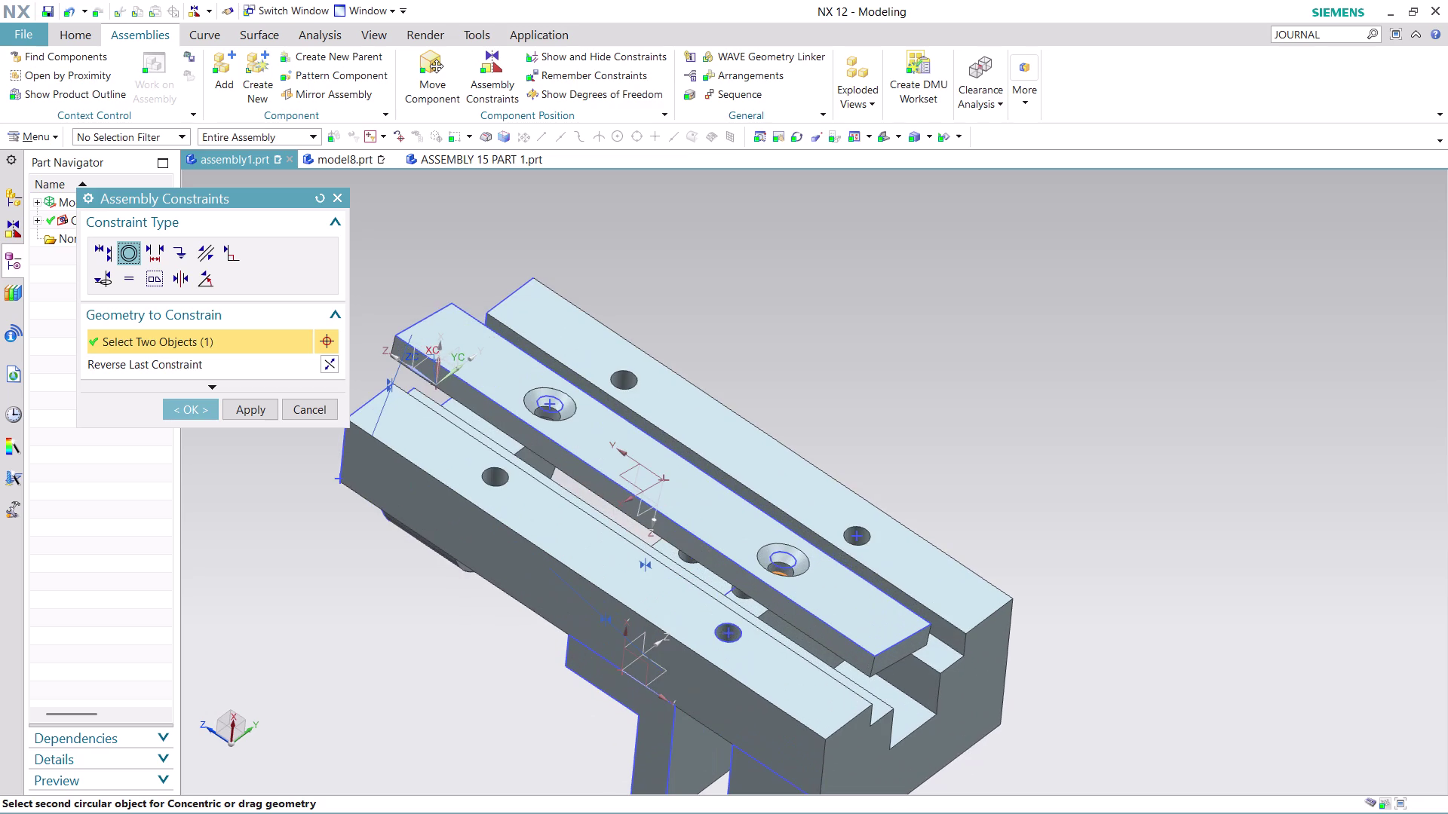
click(735, 644)
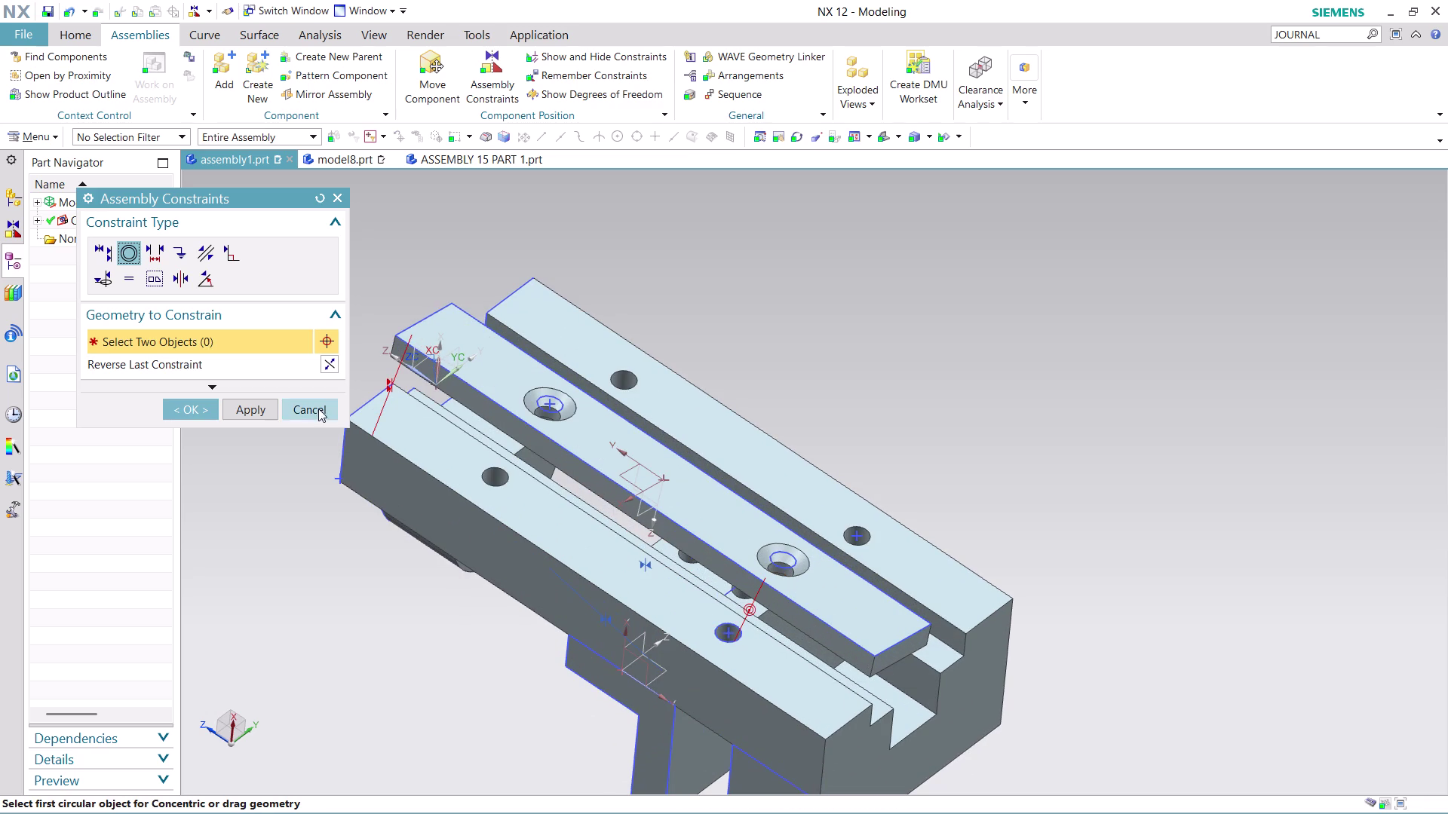
key(ctrl+z)
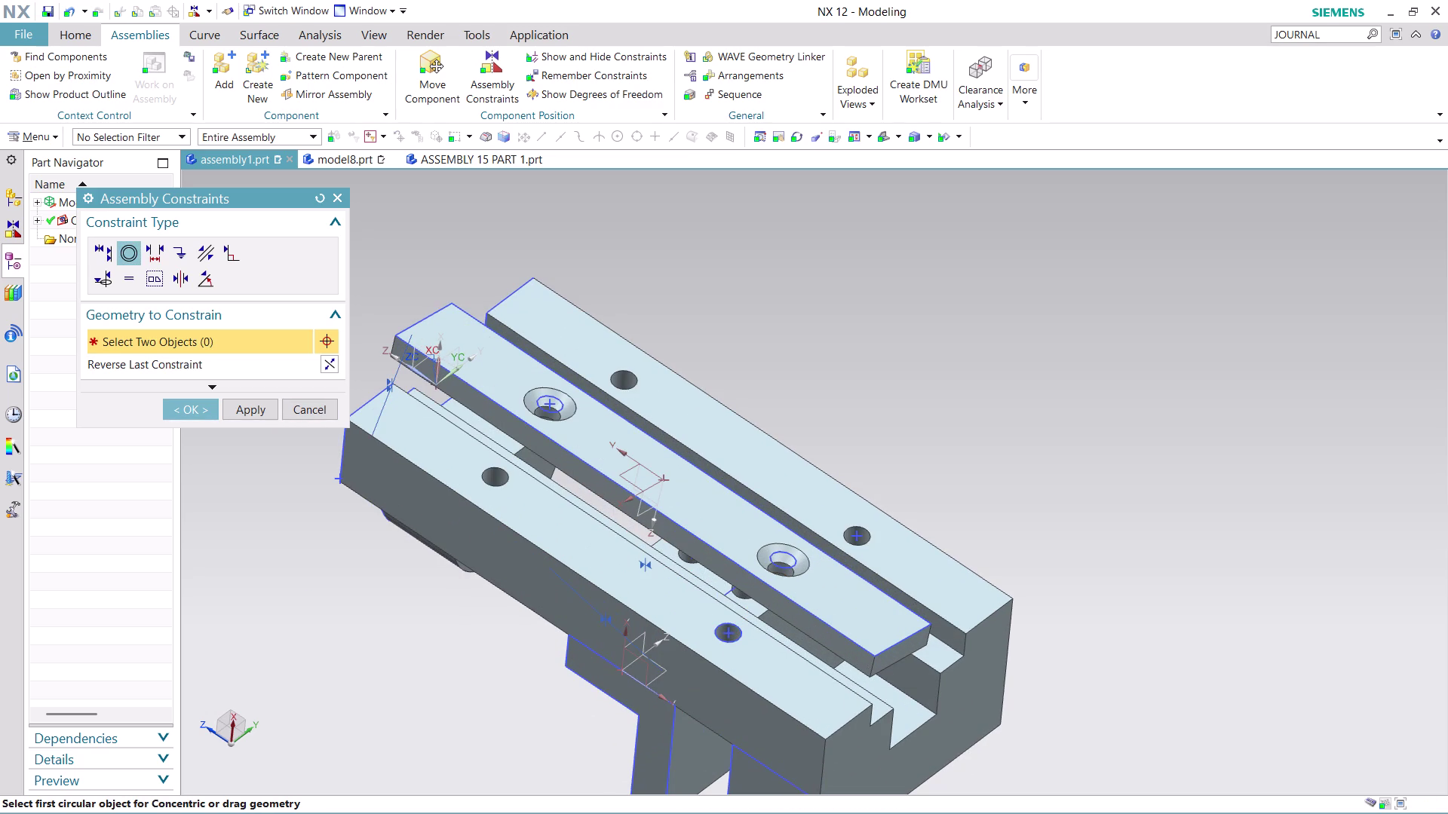
key(ctrl+z)
Try a Concentric pick on a plate hole edge, then a Touch Align on a body face.
middle_drag(822, 382, 833, 359)
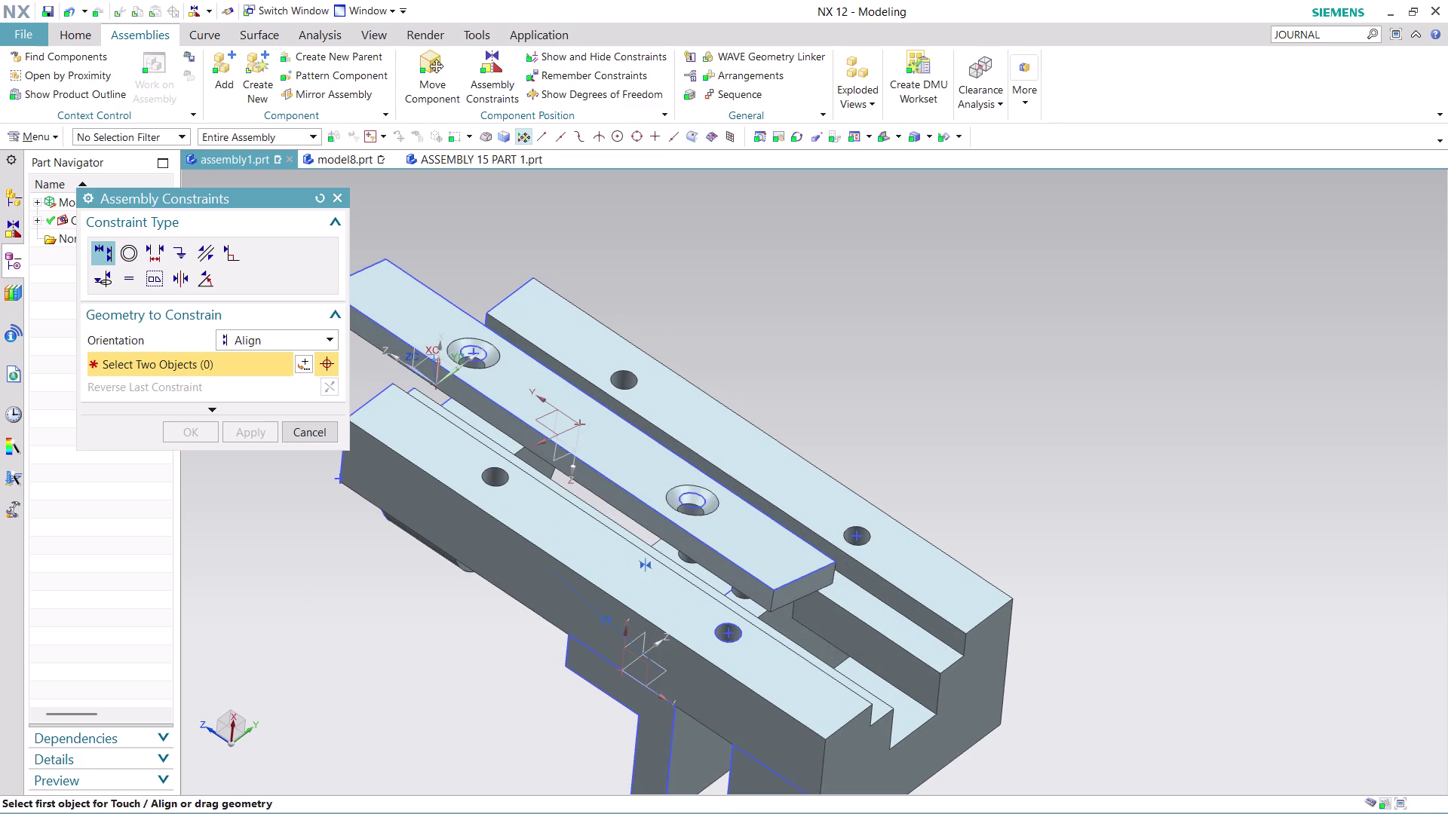
middle_drag(833, 359, 853, 305)
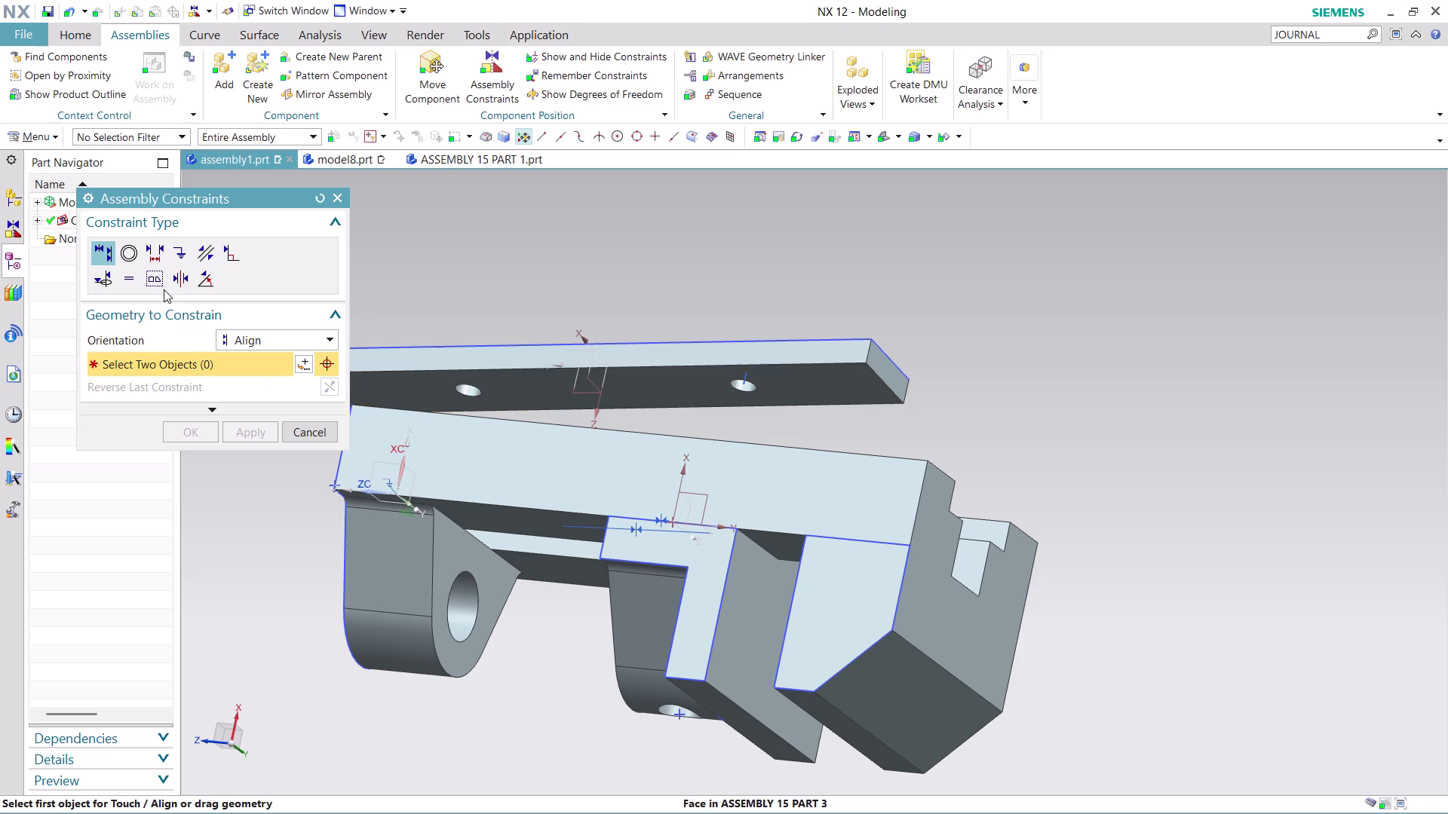
click(120, 251)
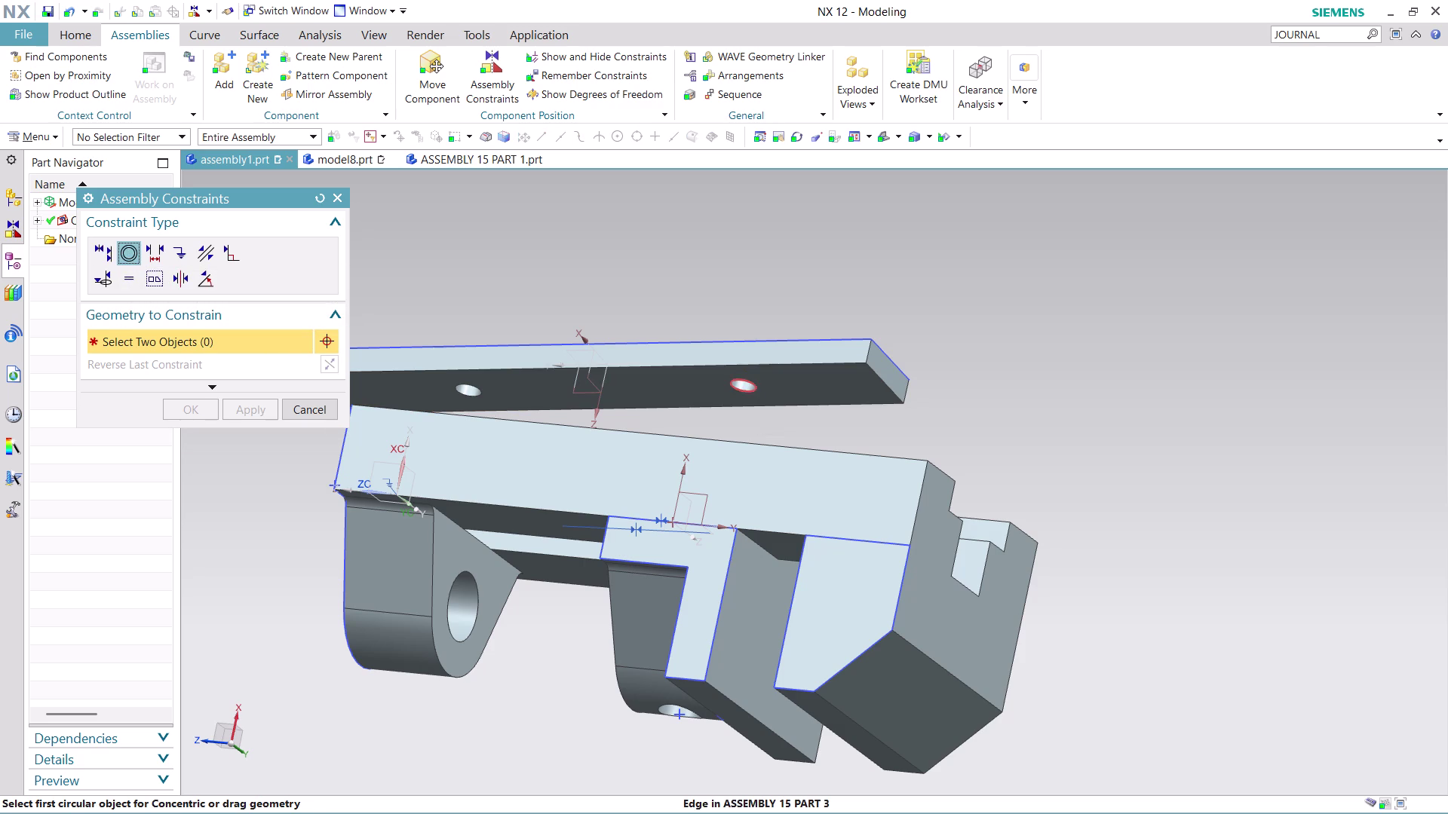
click(752, 391)
middle_drag(921, 353, 914, 422)
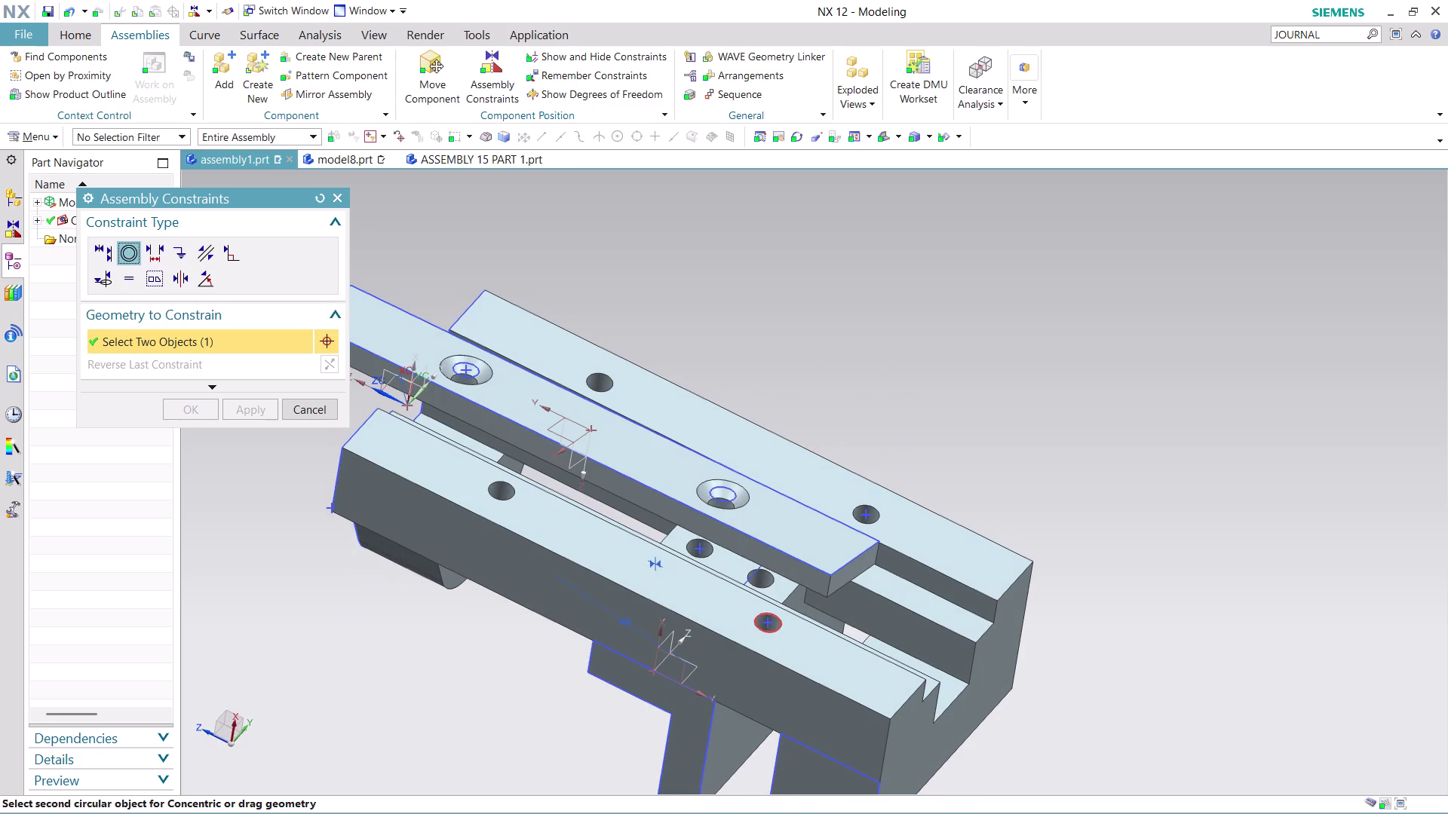
click(775, 634)
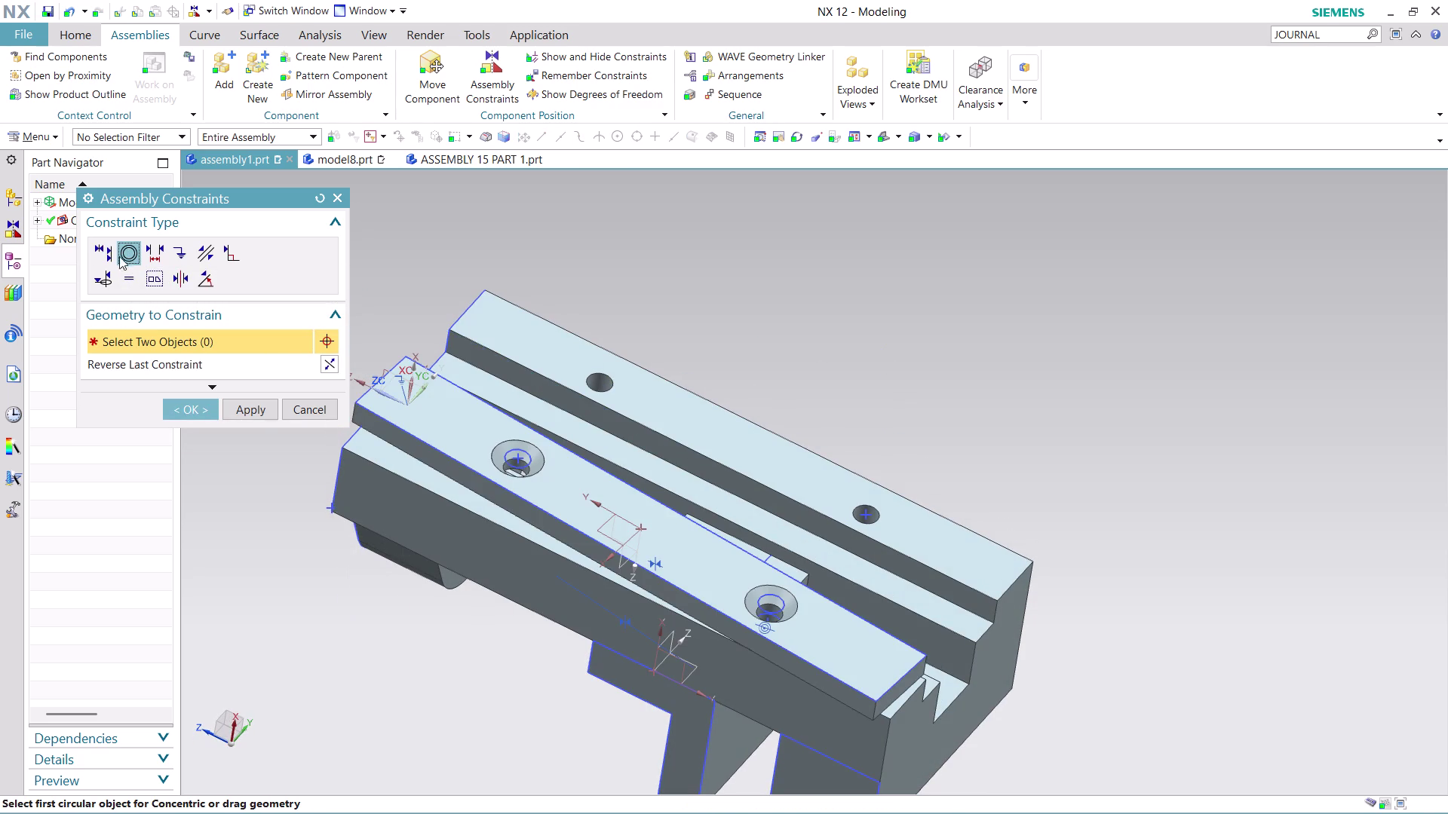
click(94, 249)
click(420, 549)
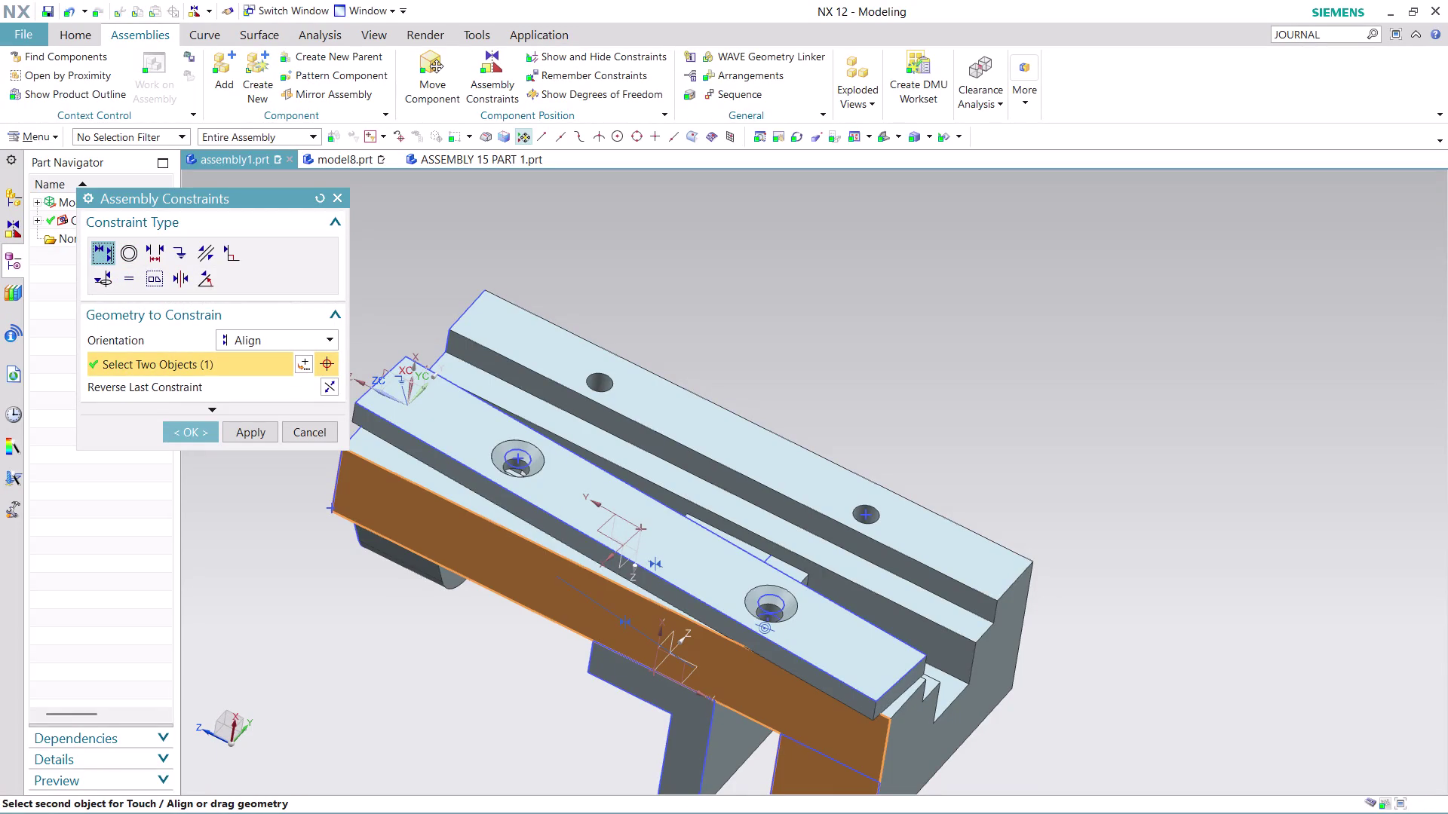
click(441, 465)
Inspect the plate holes from several angles, then cancel the constraint and discard changes.
scroll(down, 3)
scroll(up, 3)
middle_drag(989, 388, 991, 393)
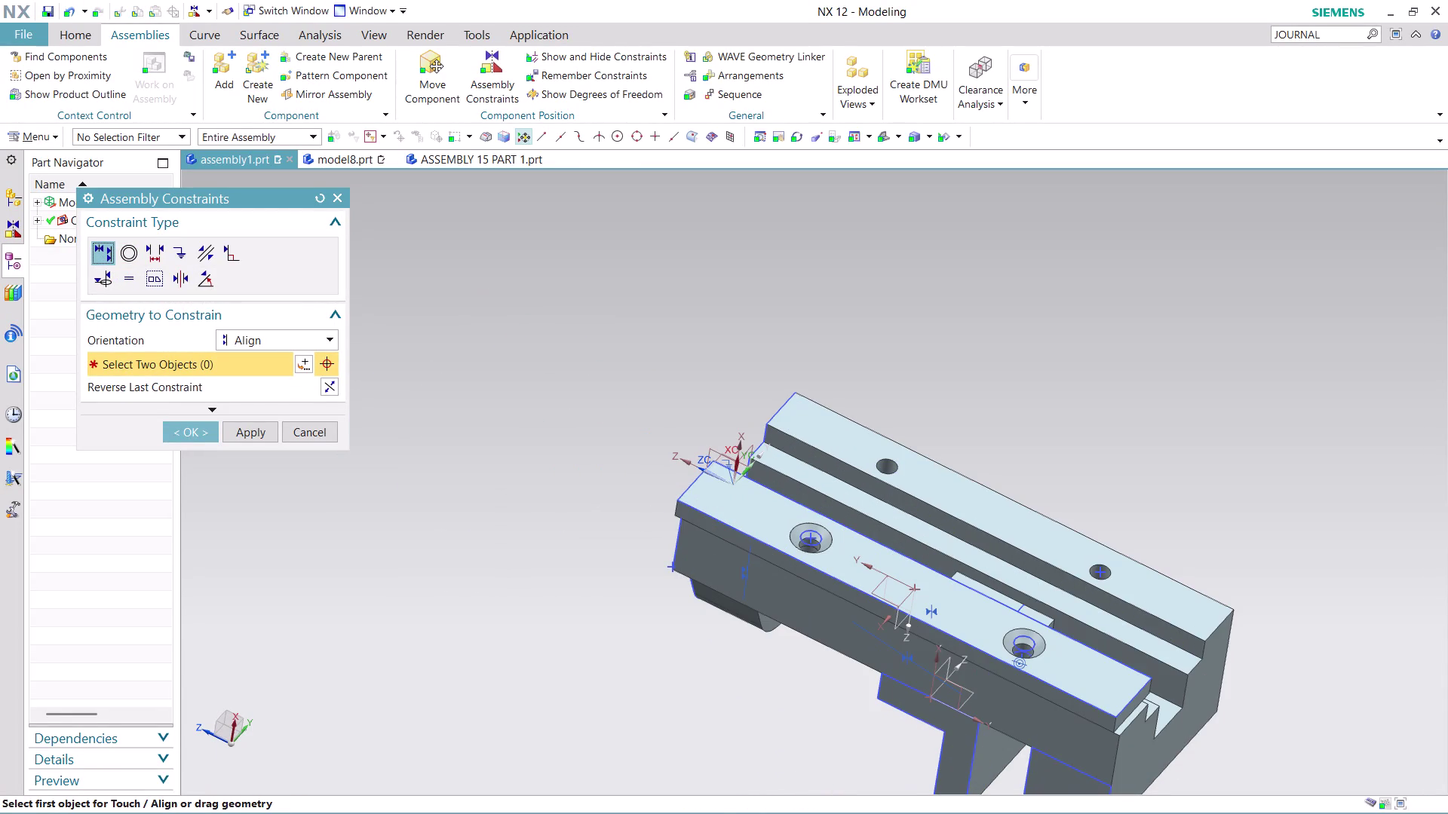
middle_drag(991, 392, 929, 424)
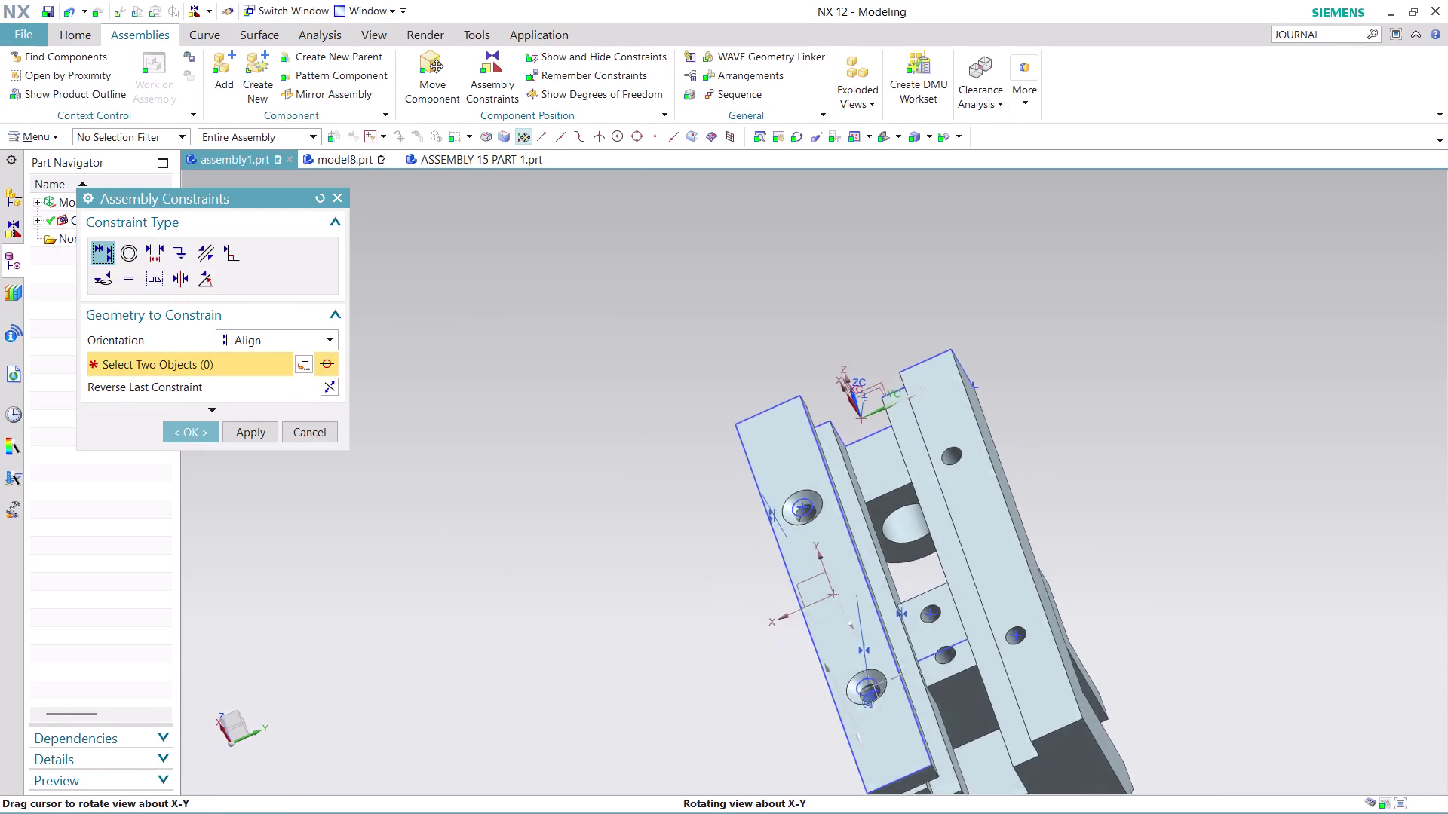
middle_drag(930, 424, 958, 456)
scroll(down, 3)
scroll(up, 3)
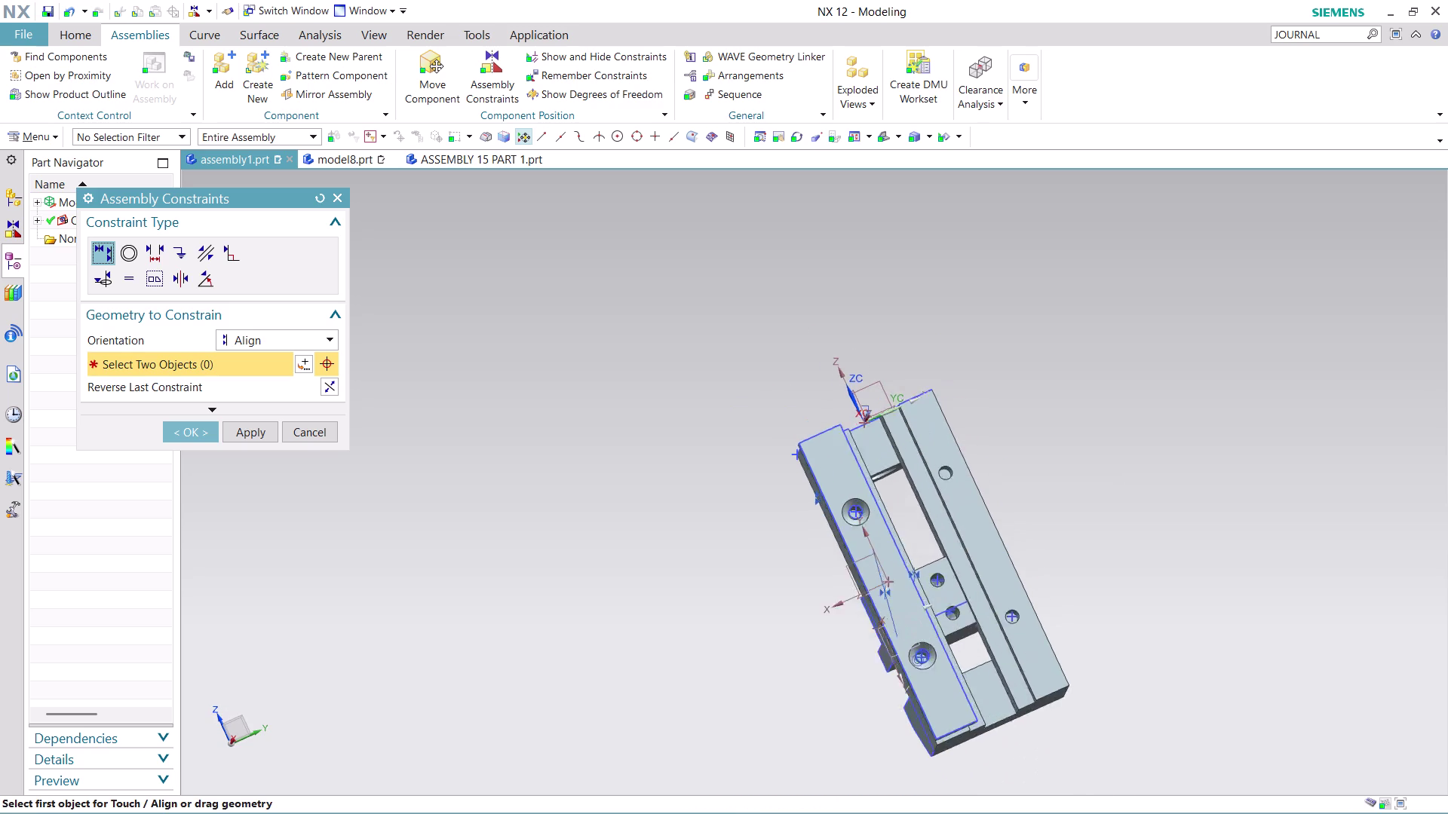
scroll(up, 3)
scroll(down, 3)
scroll(up, 3)
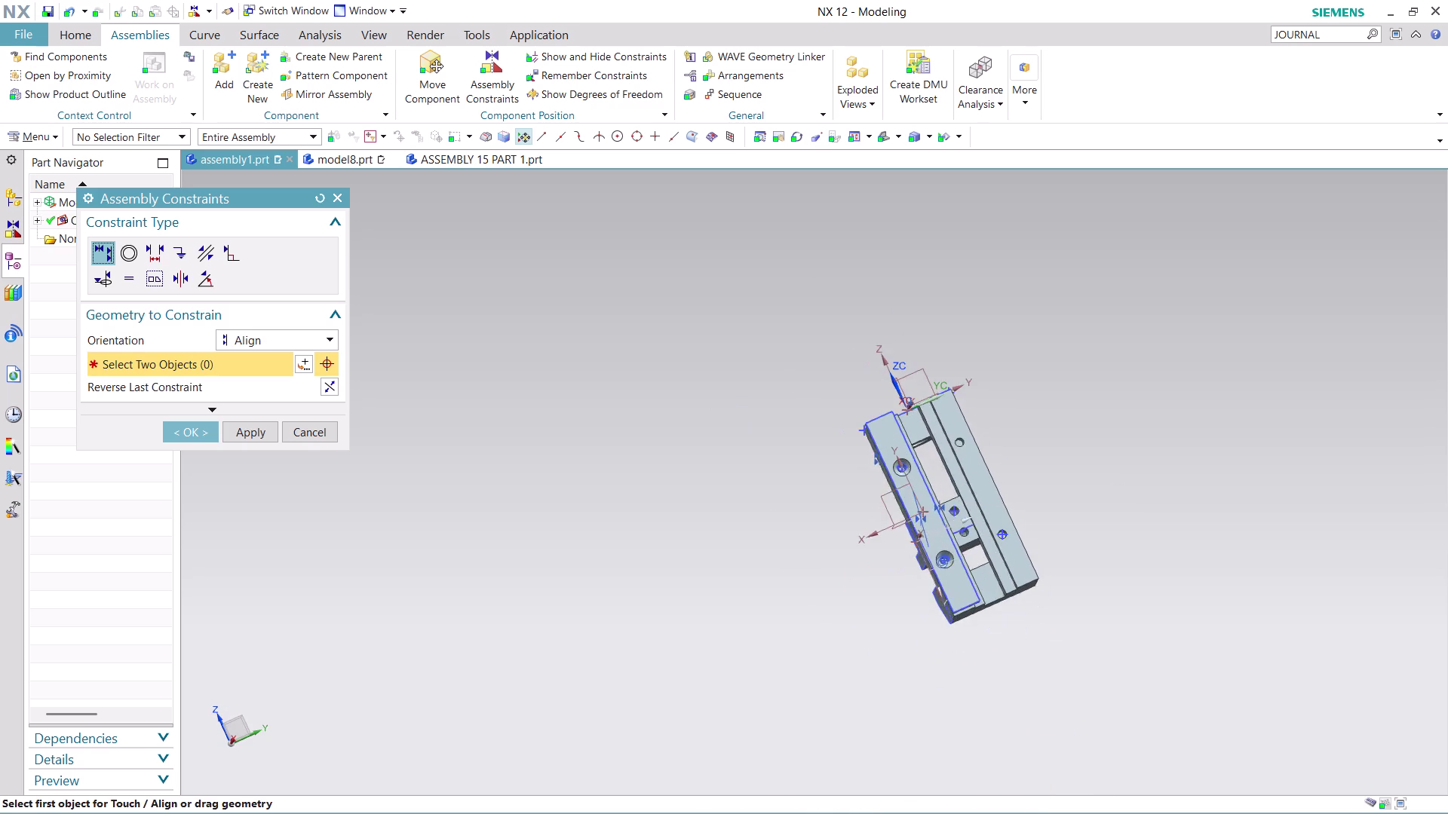
scroll(up, 3)
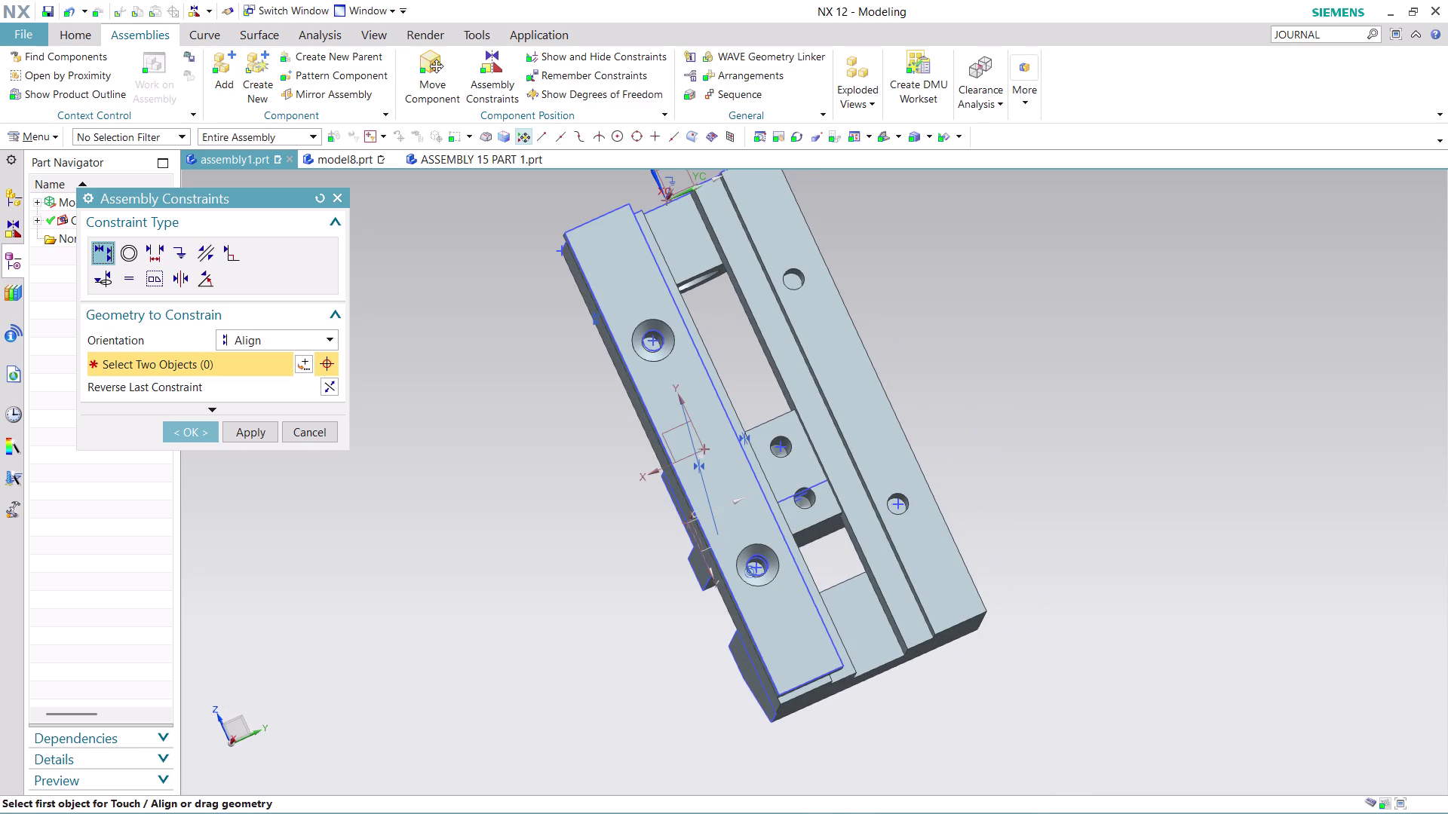
middle_drag(875, 289, 908, 347)
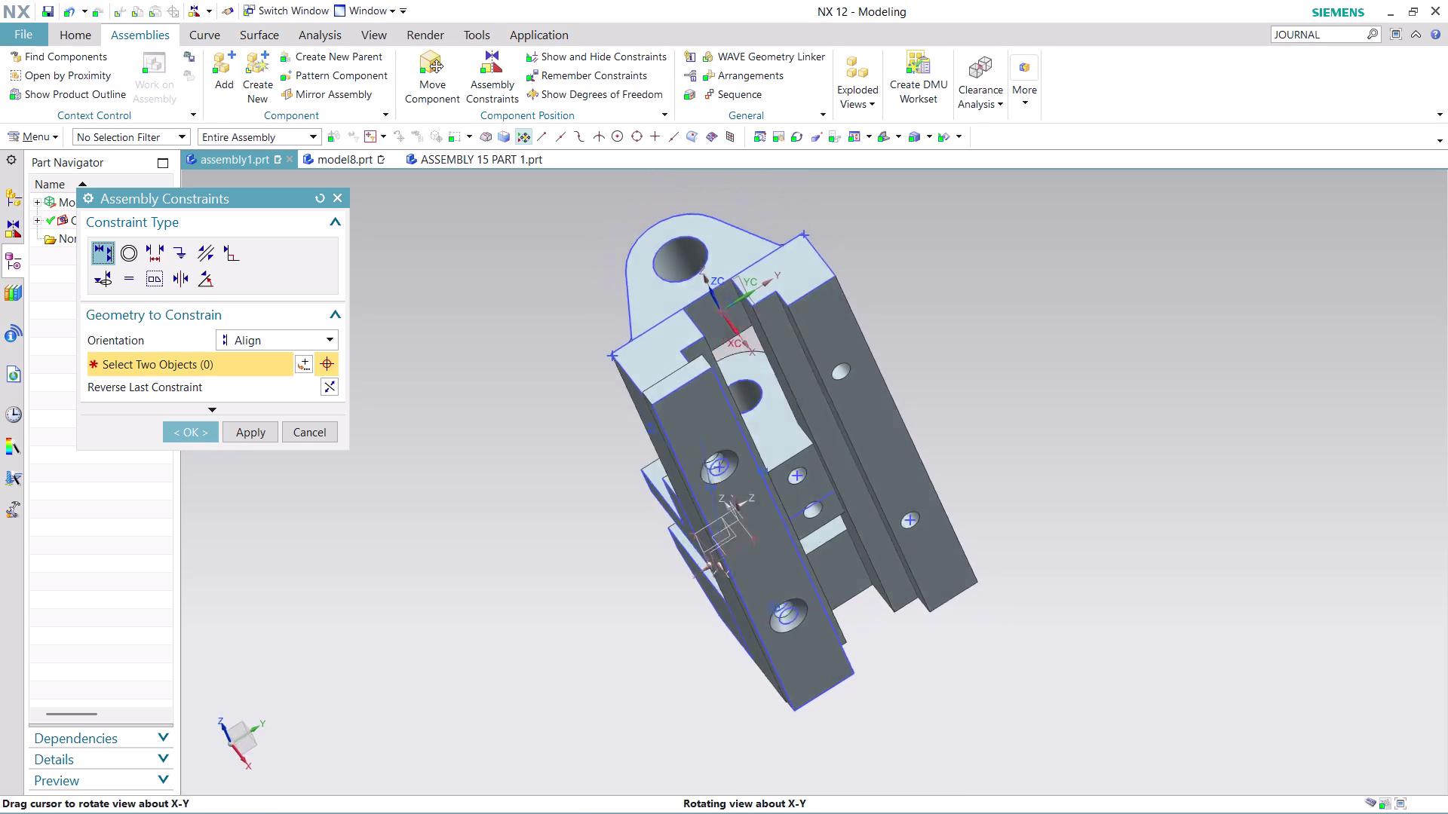
middle_drag(908, 347, 977, 433)
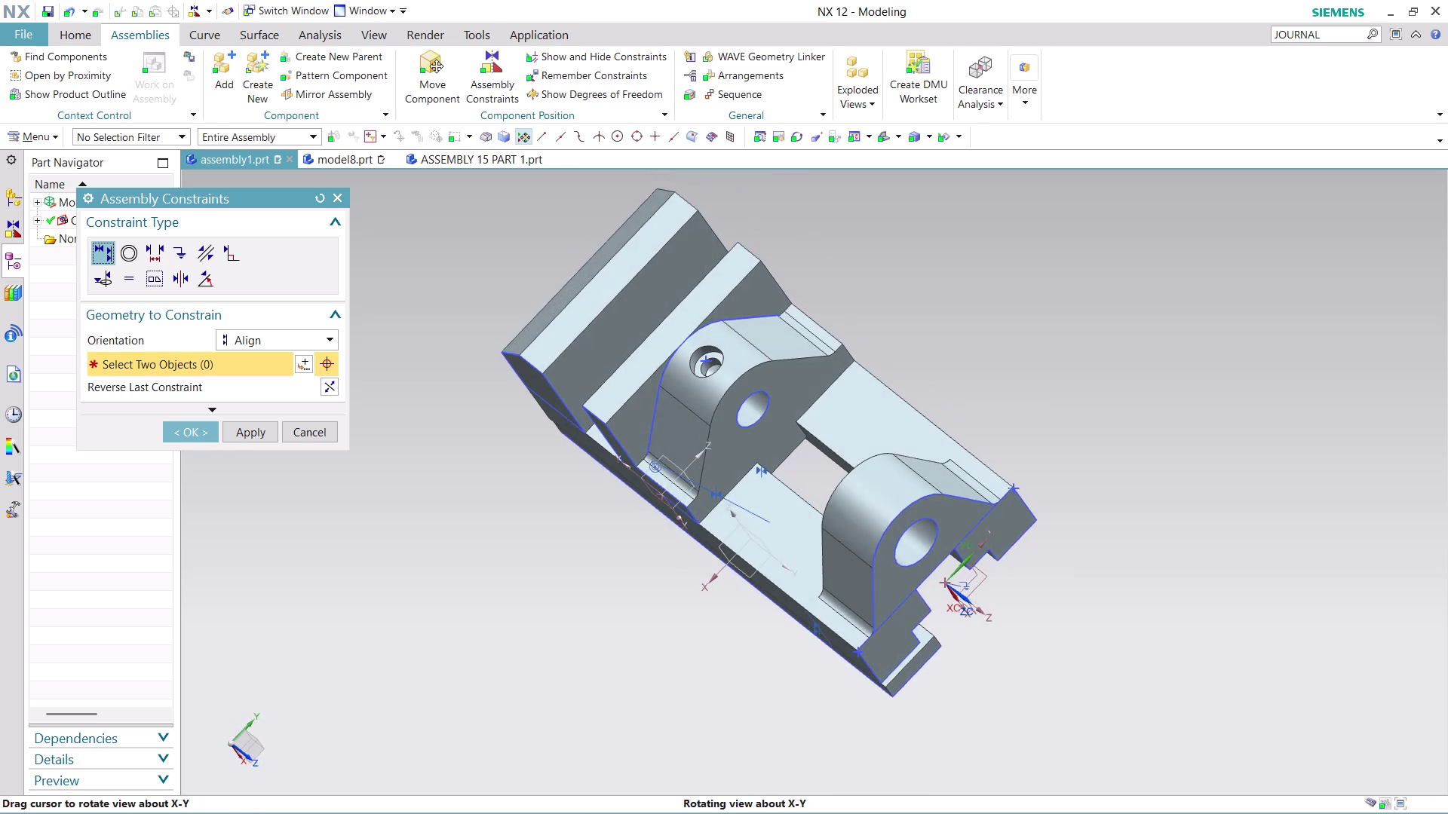
middle_drag(978, 433, 887, 275)
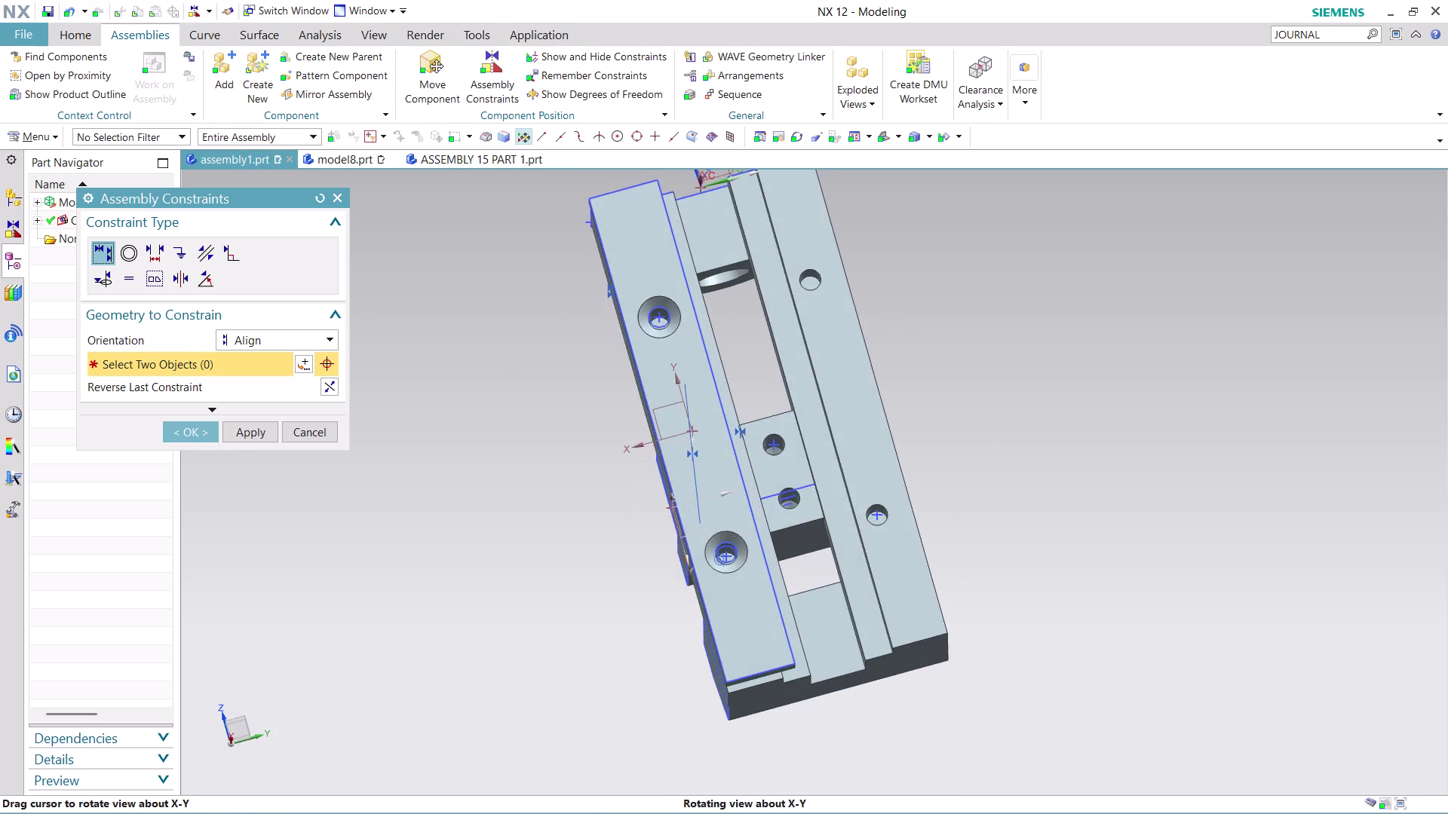
middle_drag(887, 275, 891, 304)
scroll(down, 3)
scroll(up, 3)
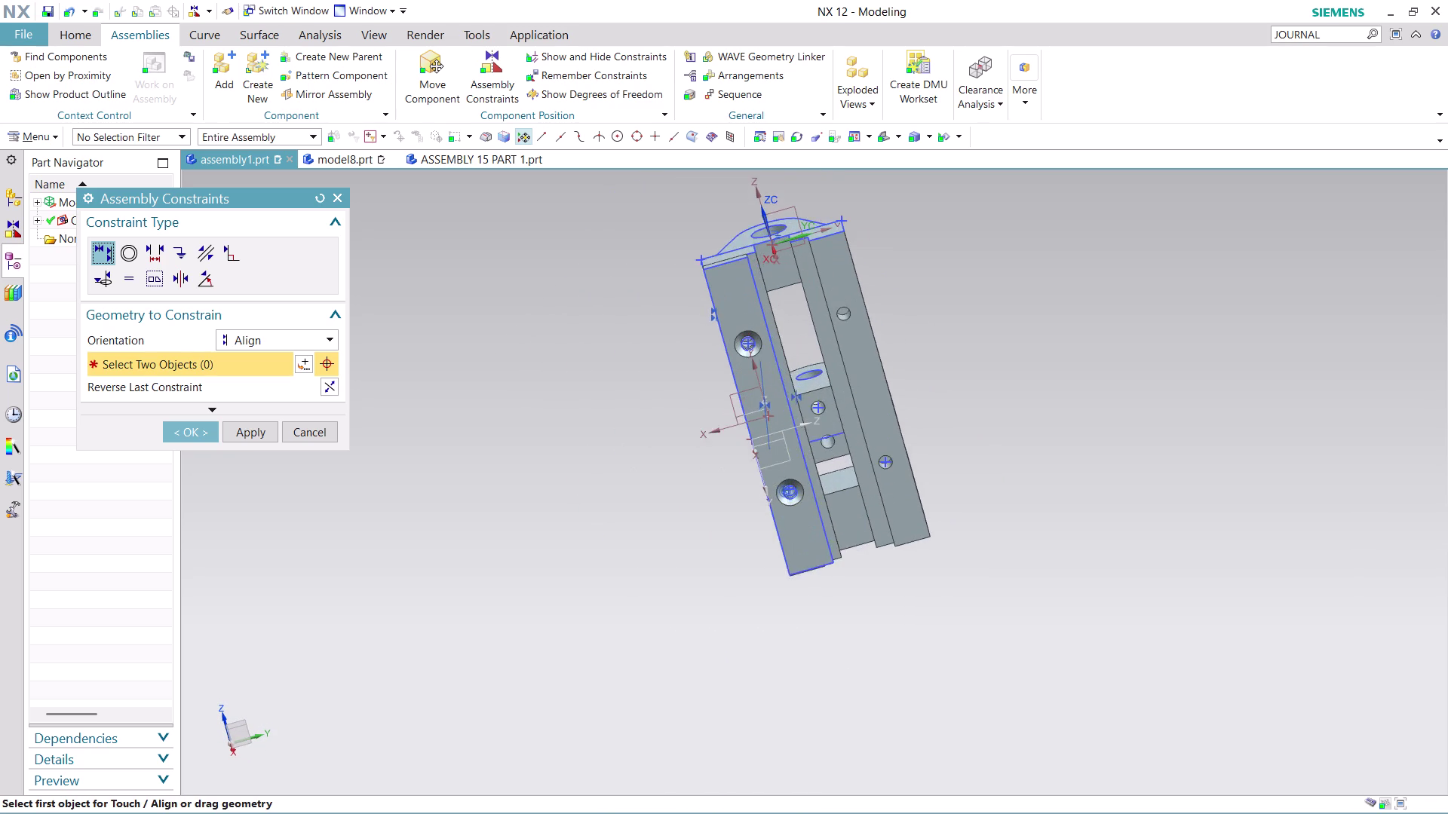
scroll(up, 3)
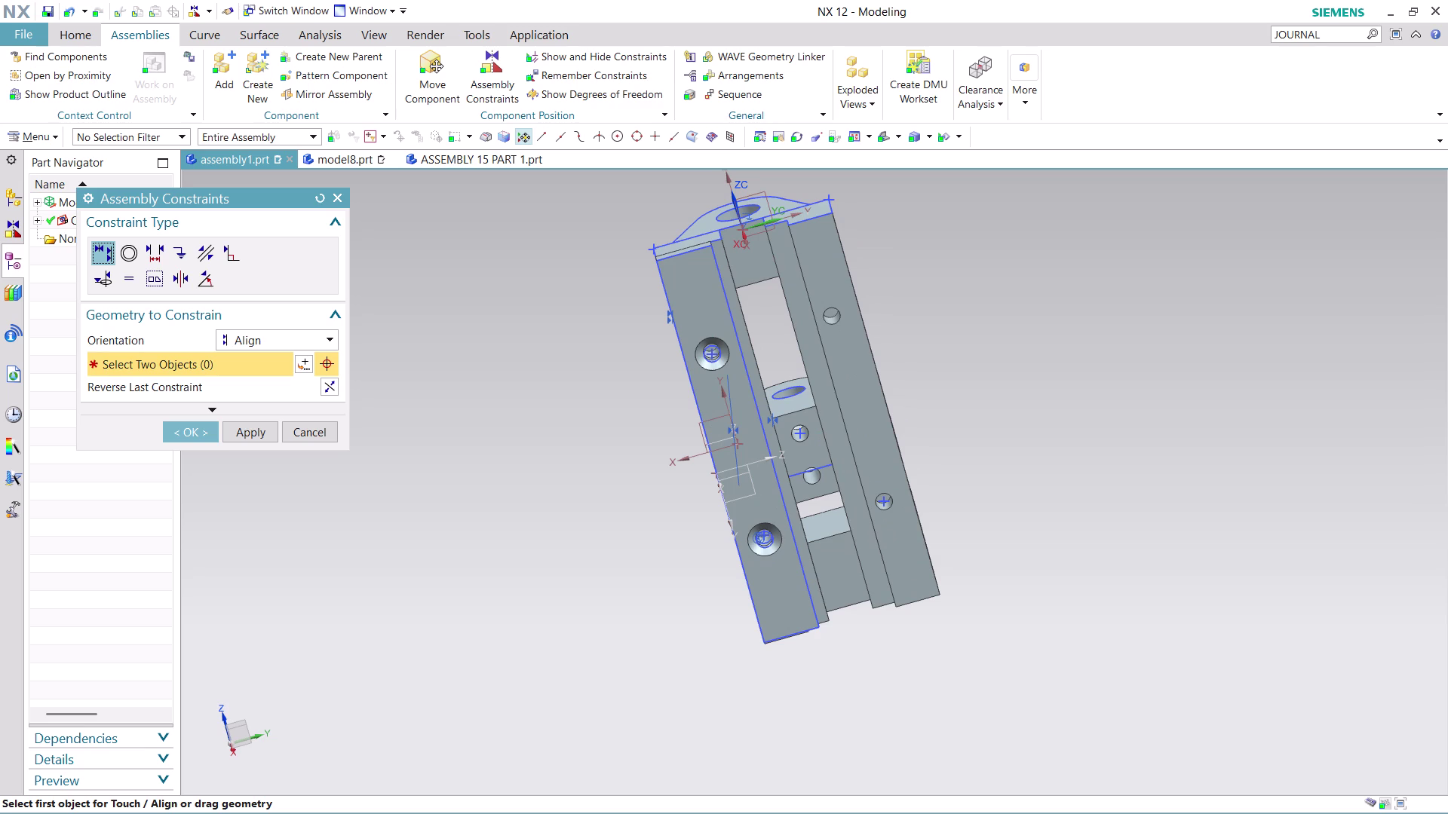
click(314, 436)
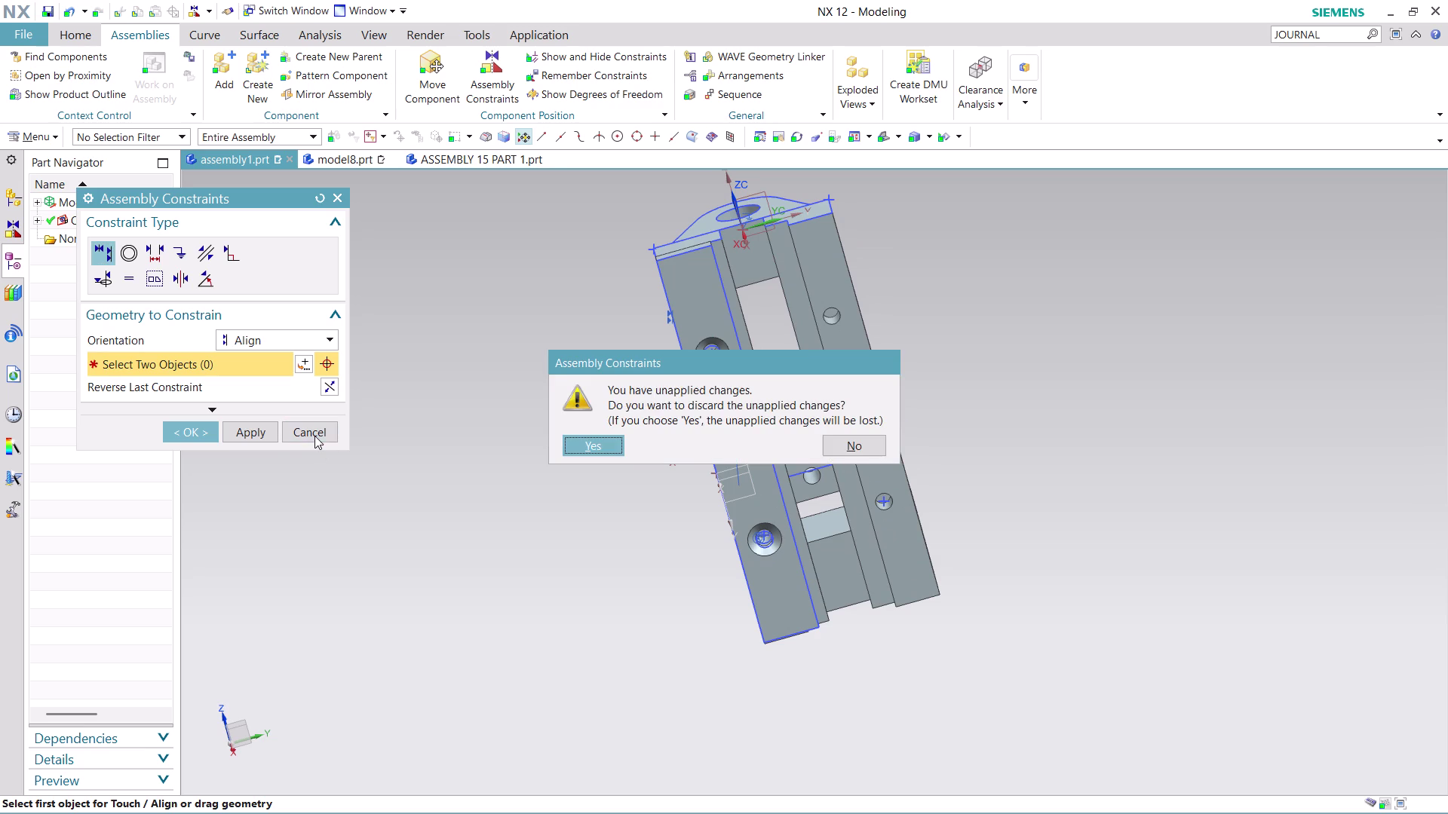
click(866, 439)
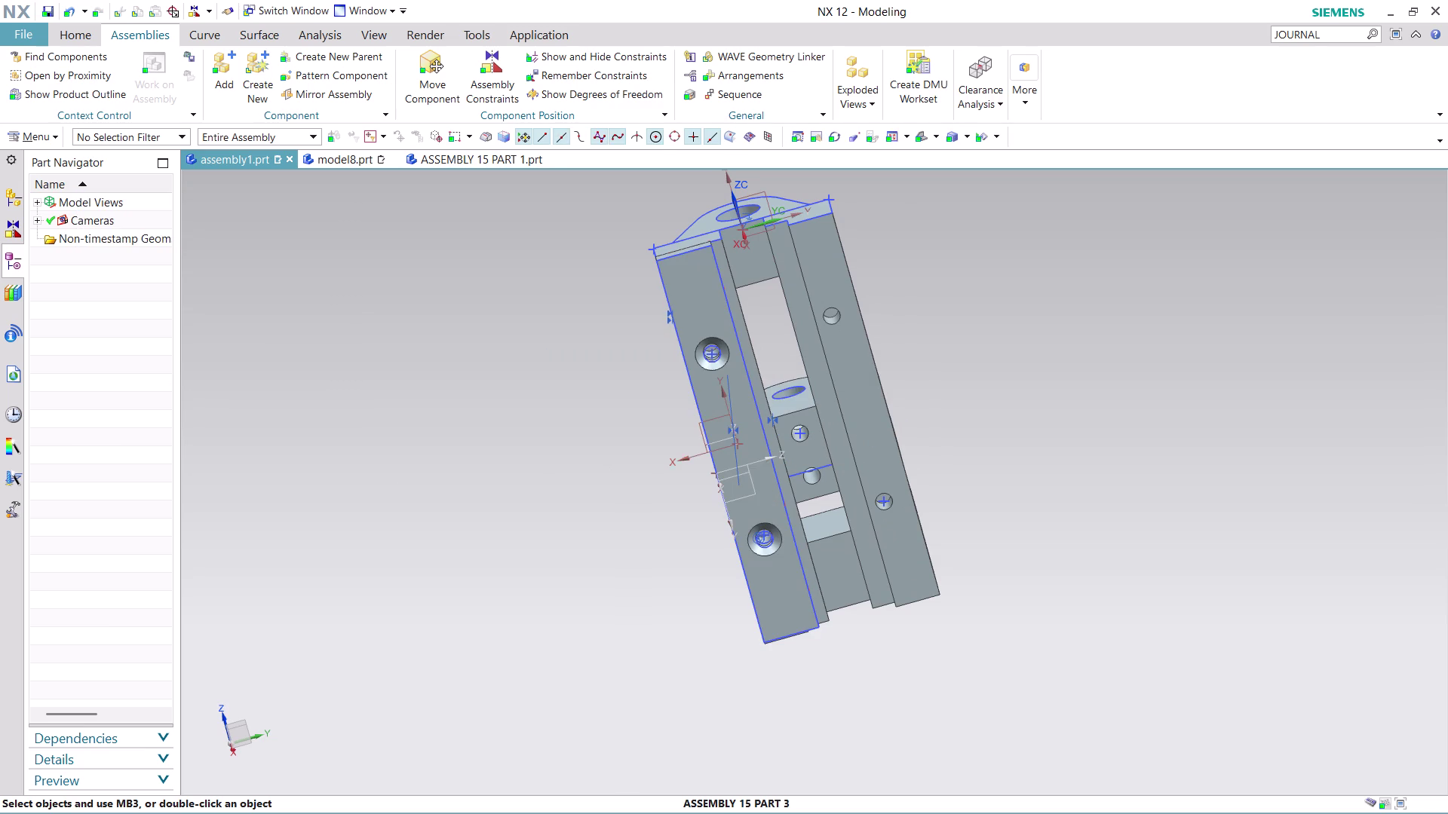
Reorient the countersunk plate with Move Component's dynamic handles and confirm the move.
scroll(up, 3)
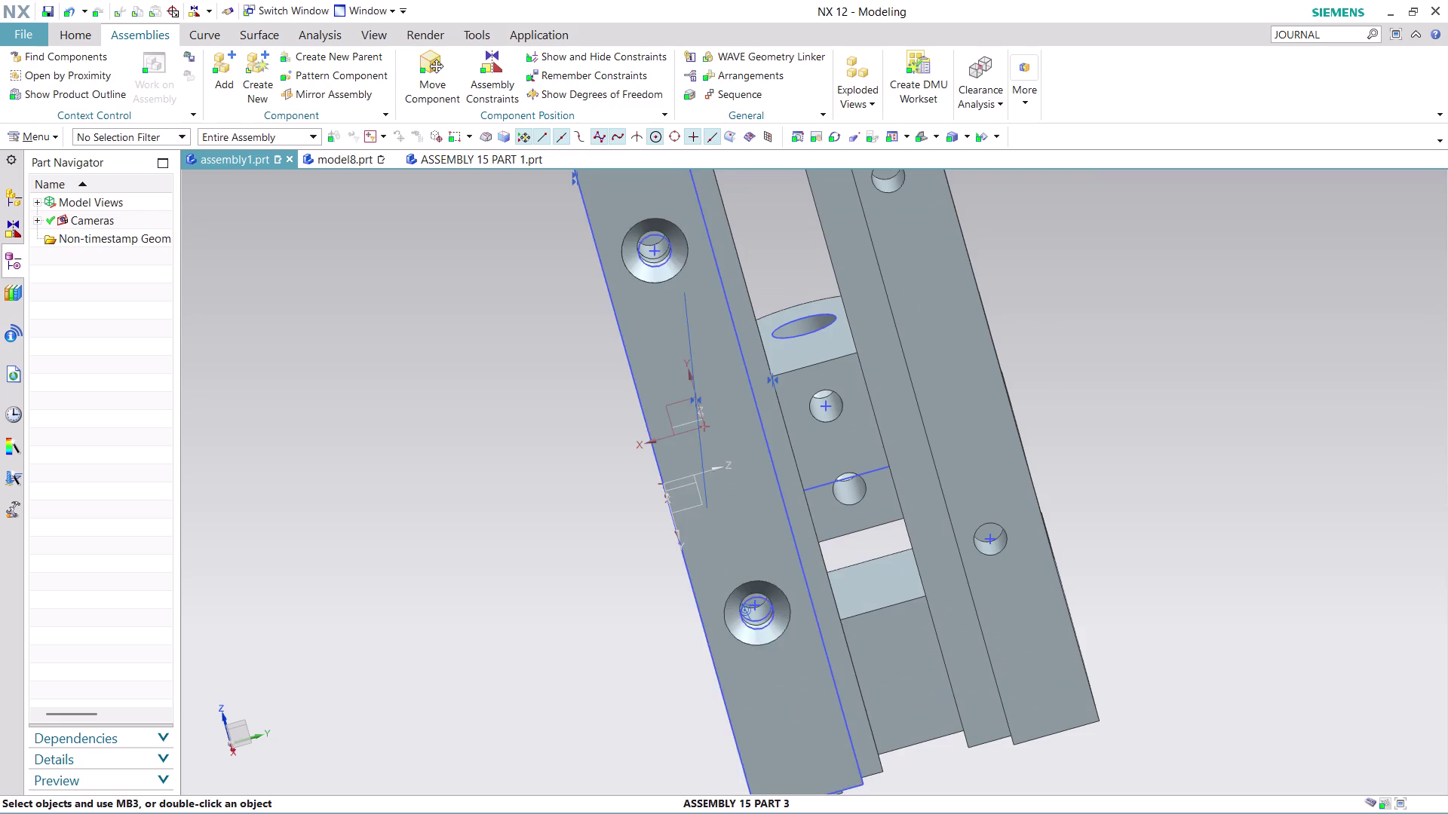
scroll(down, 3)
middle_drag(975, 413, 803, 346)
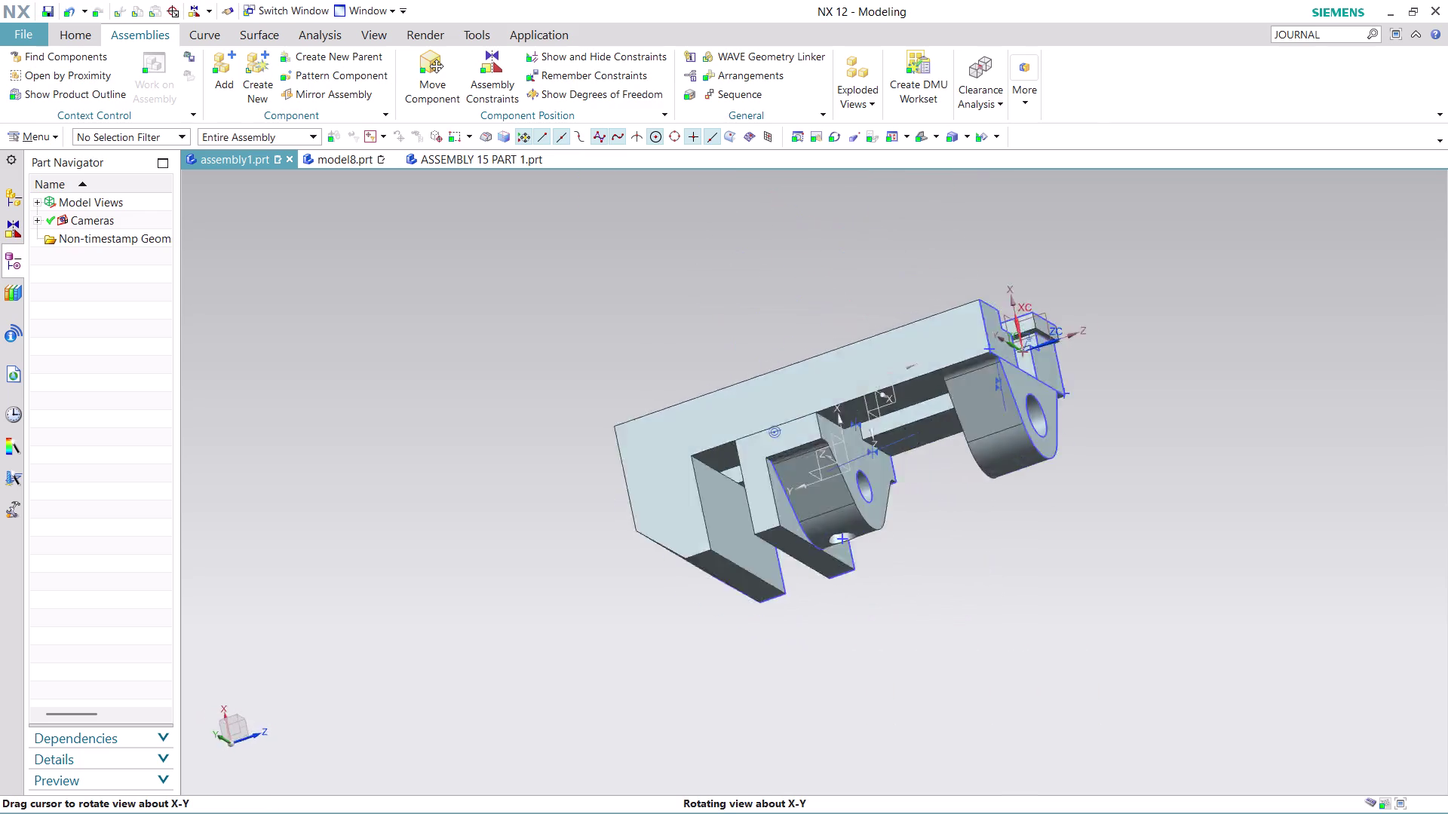
middle_drag(803, 346, 652, 453)
scroll(up, 3)
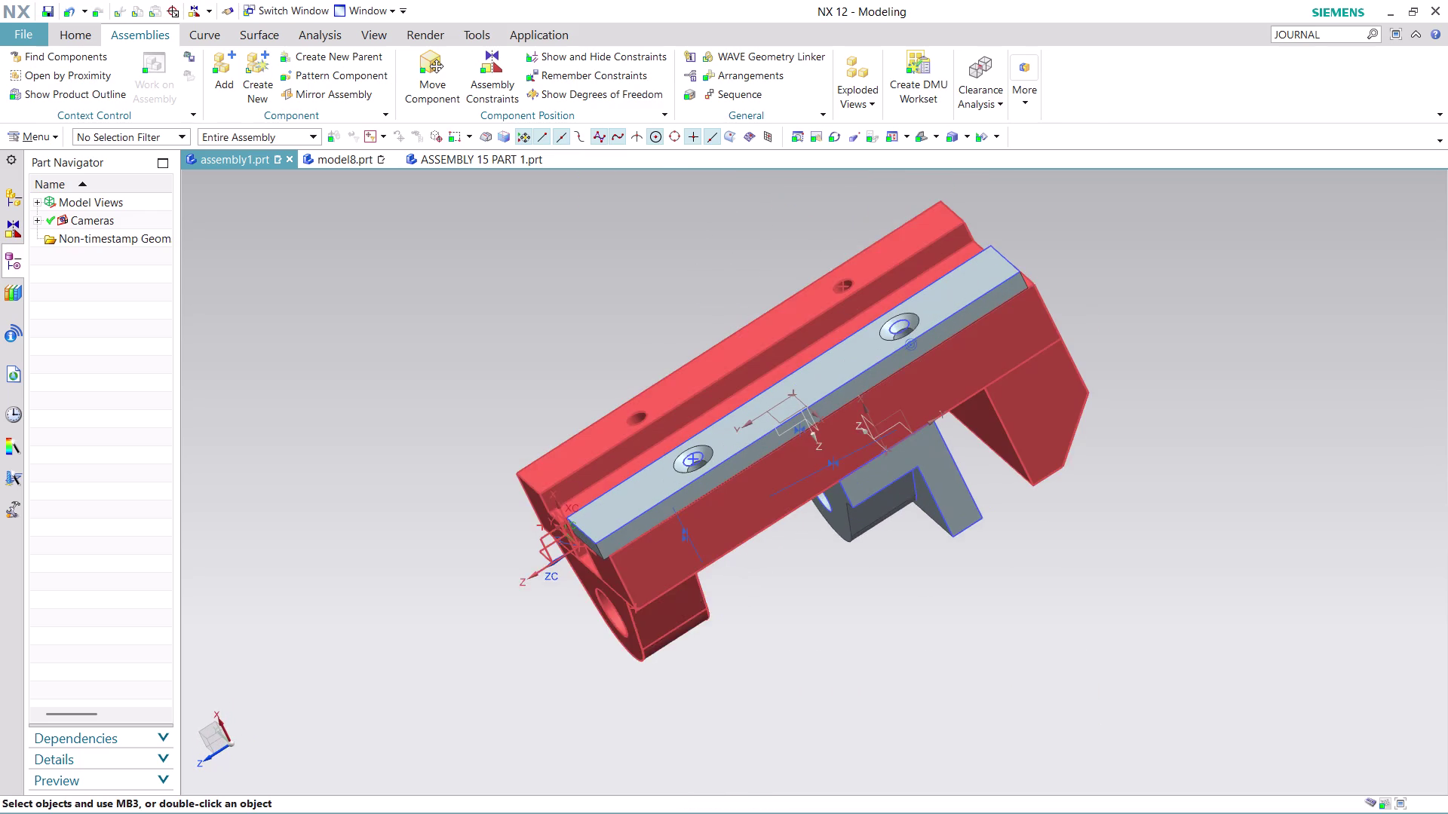
click(431, 62)
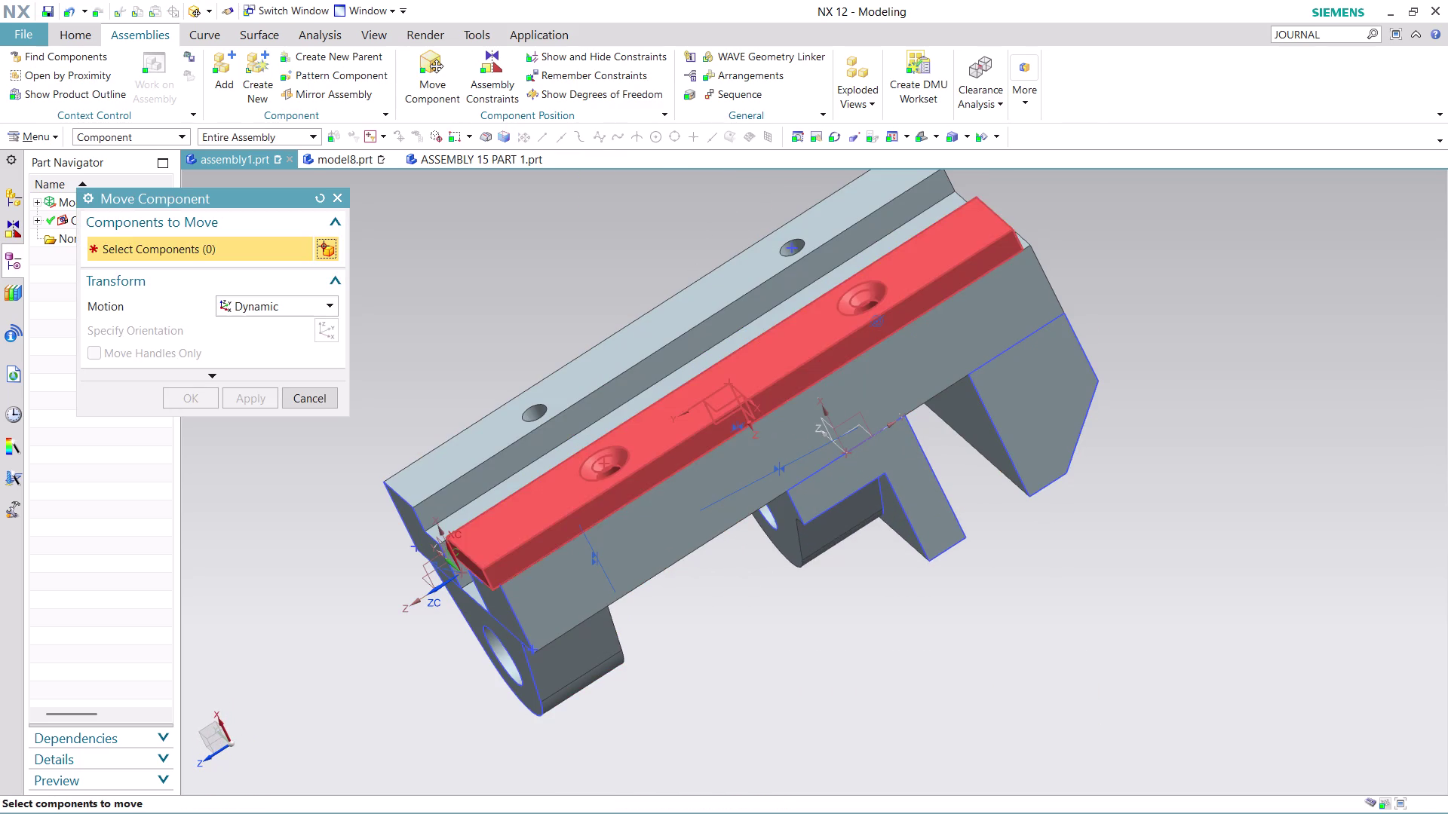
click(690, 430)
click(322, 324)
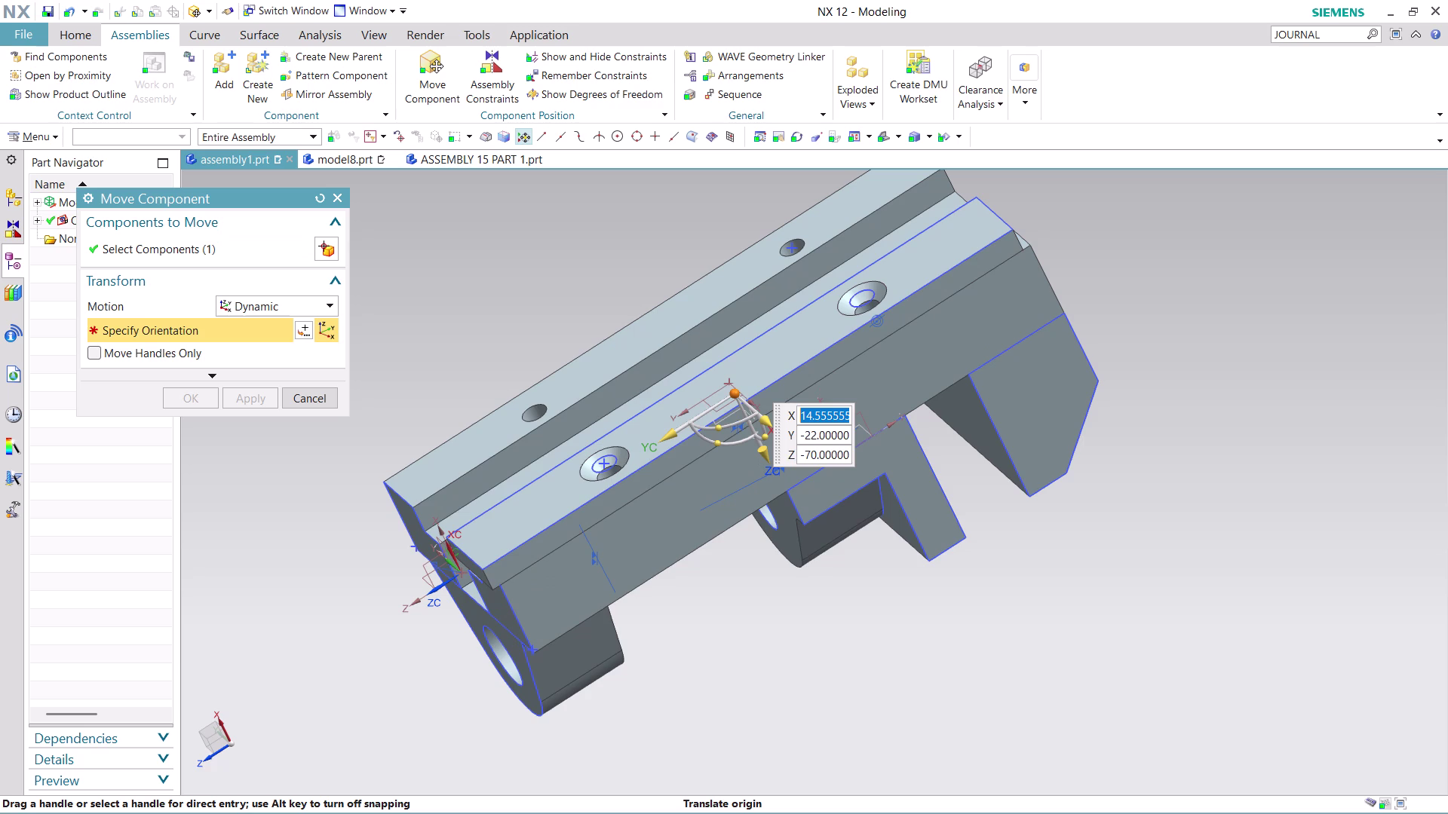
drag(669, 440, 582, 466)
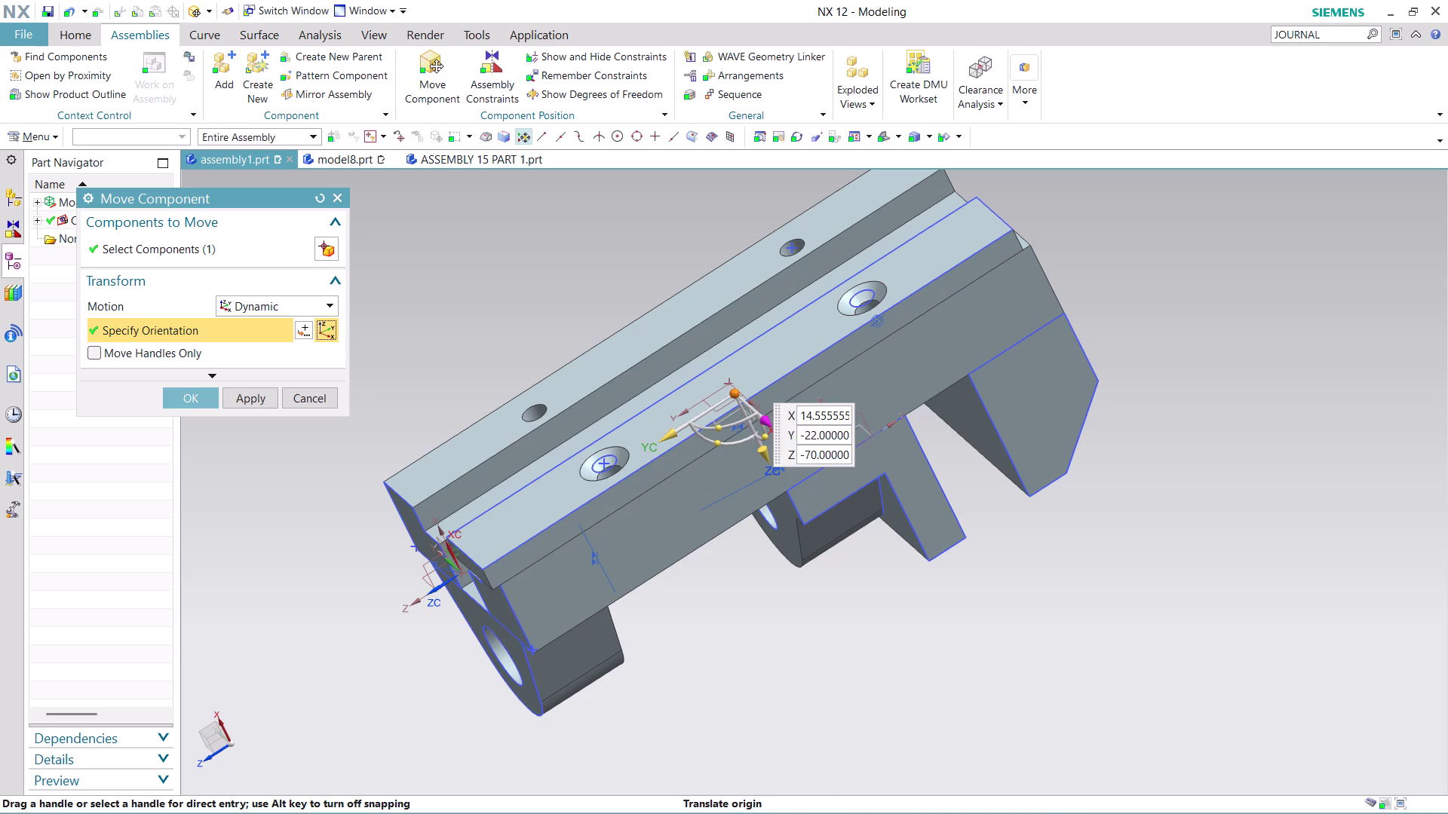
drag(759, 413, 790, 471)
drag(764, 461, 783, 512)
click(185, 404)
Check the plate from above, then switch to the model8 part file.
scroll(down, 3)
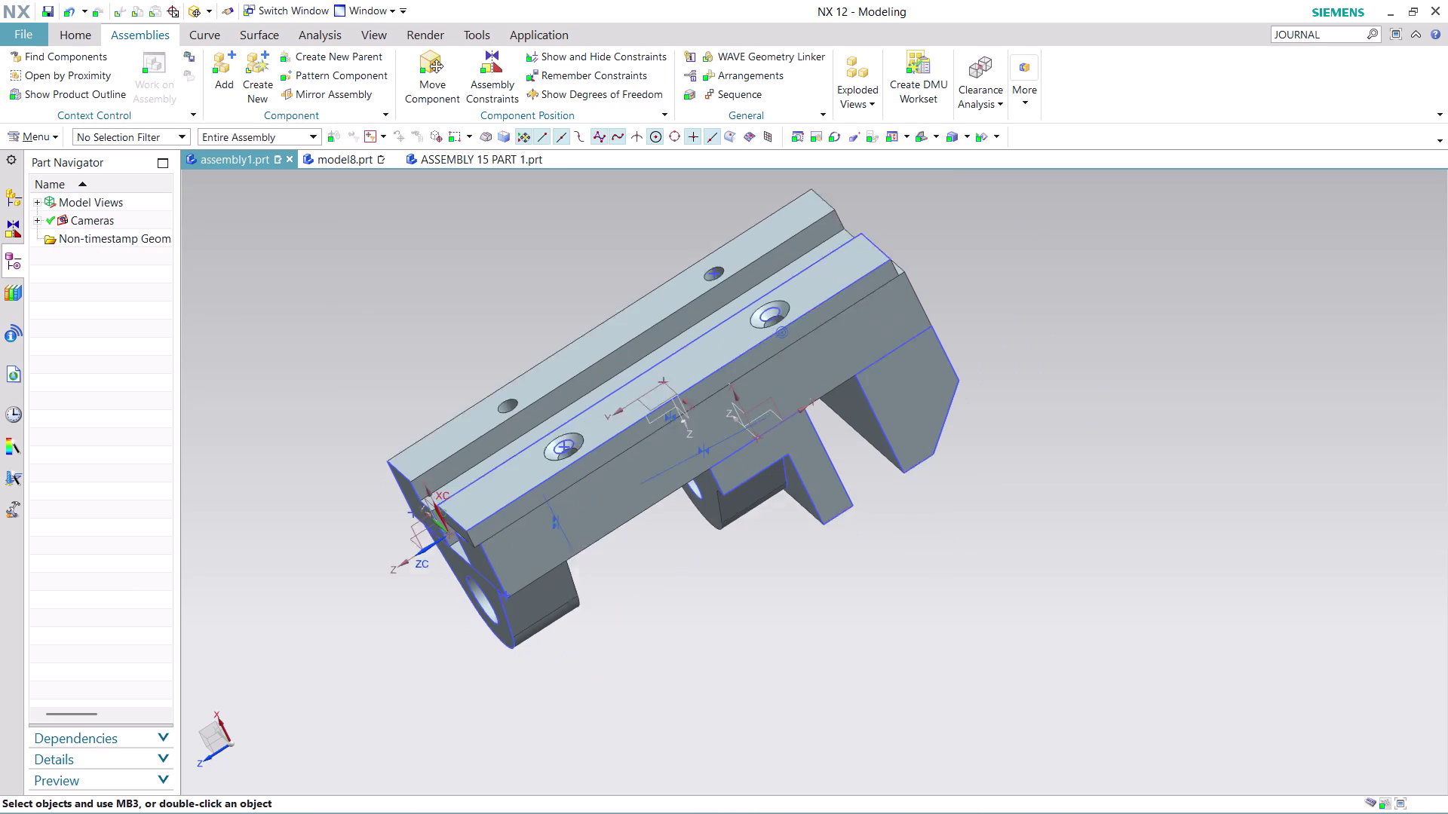
scroll(down, 3)
middle_drag(535, 273, 634, 210)
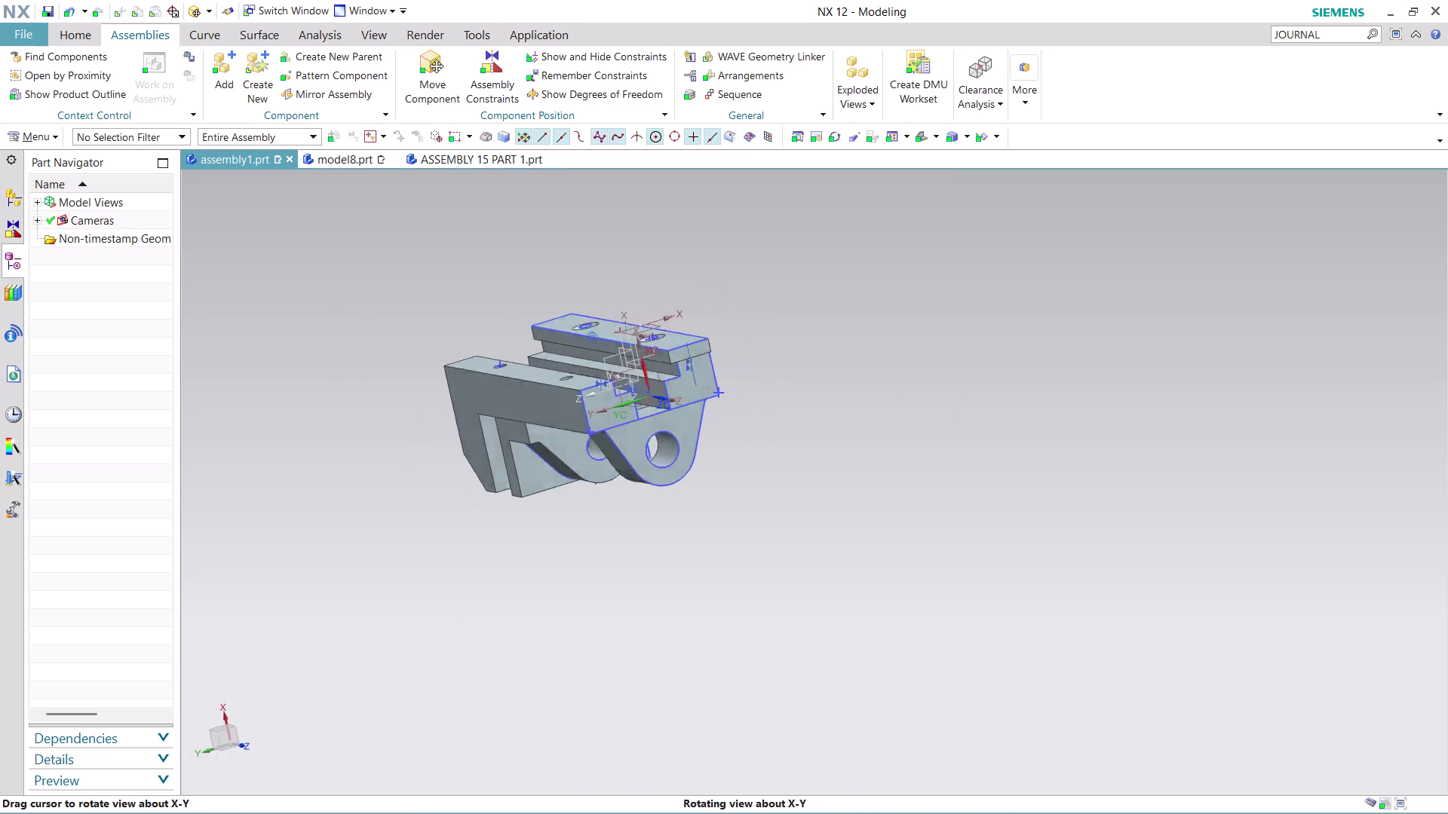
middle_drag(634, 209, 692, 258)
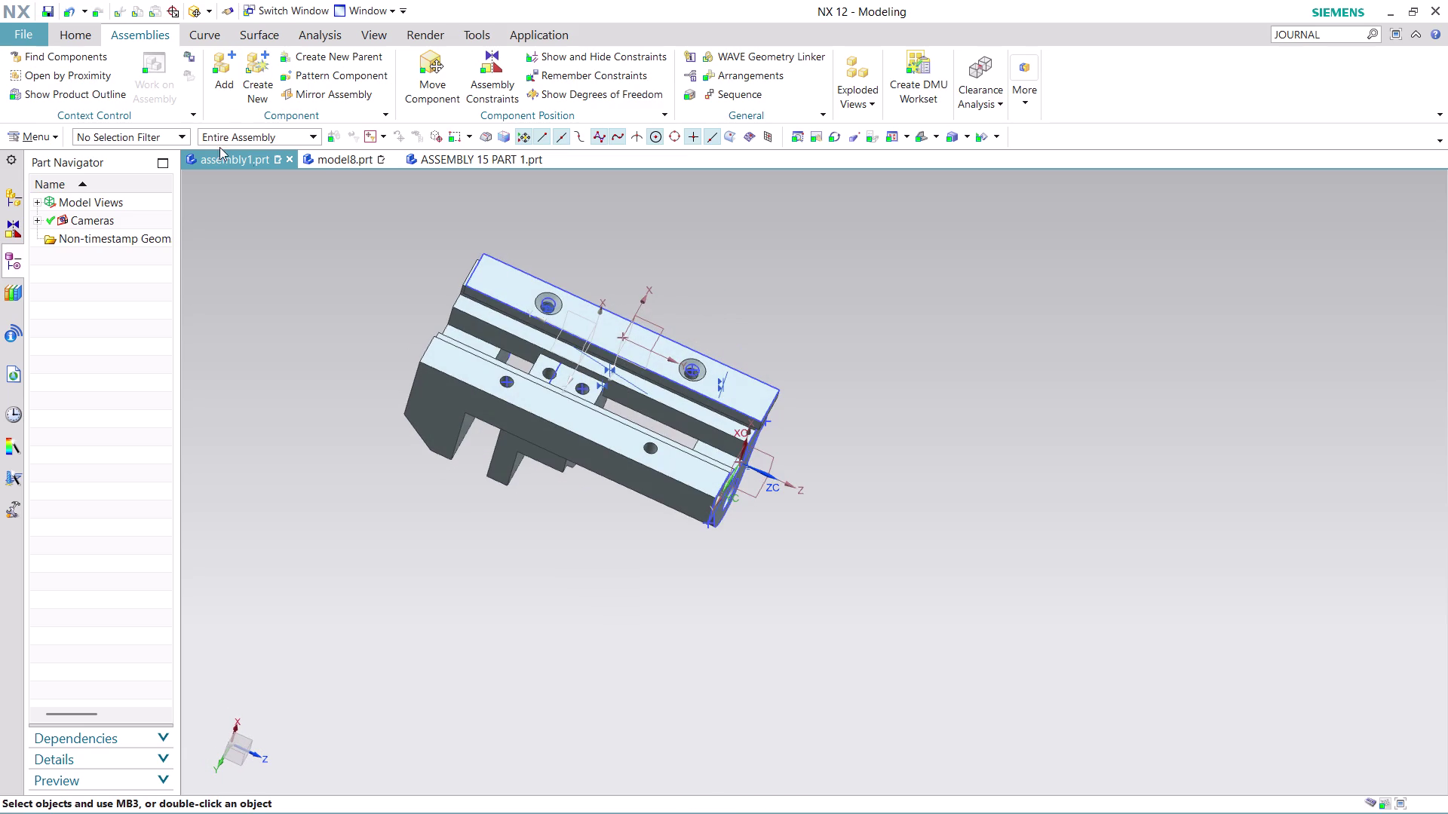
click(366, 153)
In ASSEMBLY 15 PART 1, pick the top-left hole and Edit with Rollback its sketch SKETCH_003.
click(475, 157)
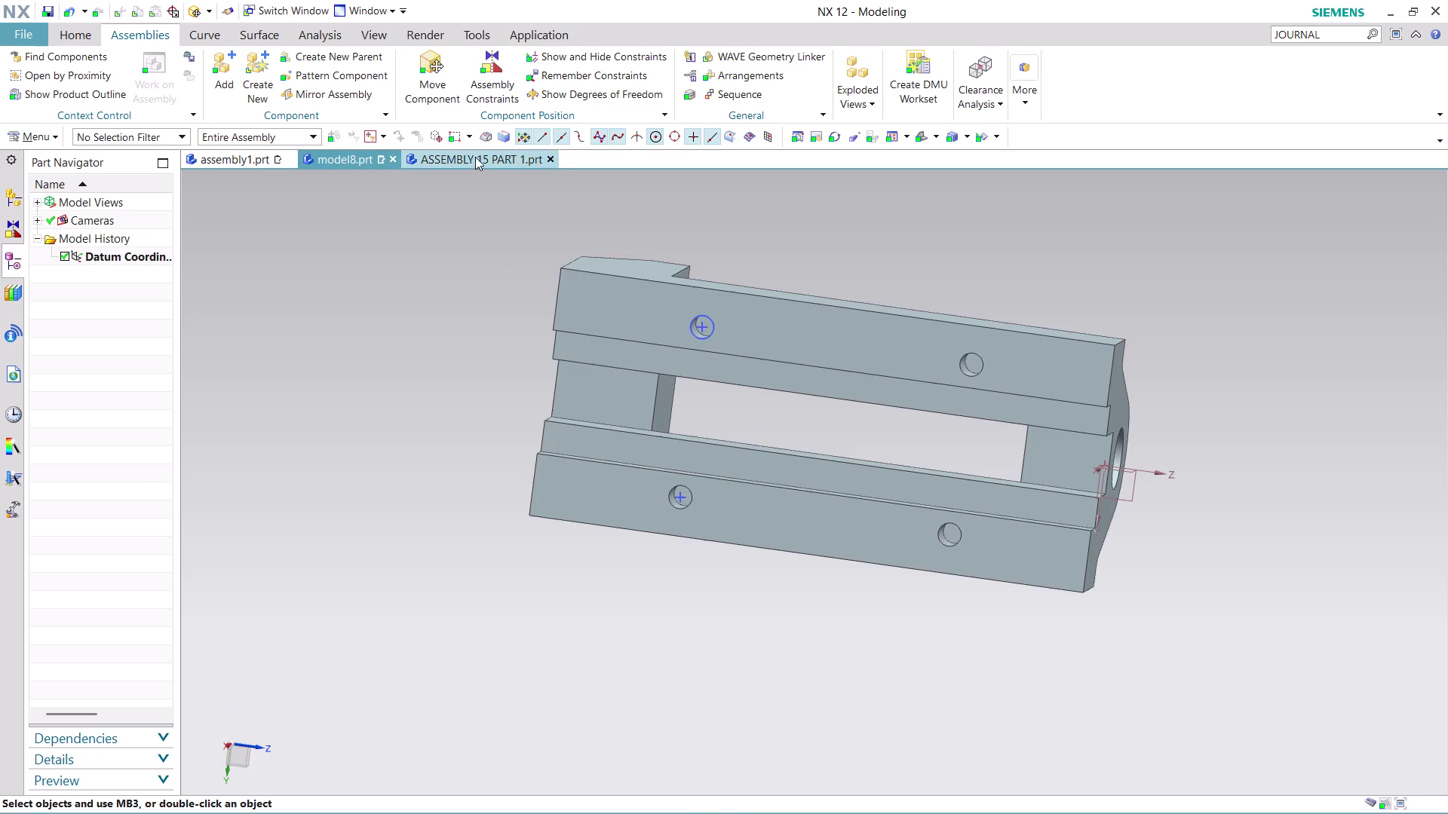
scroll(up, 3)
scroll(down, 3)
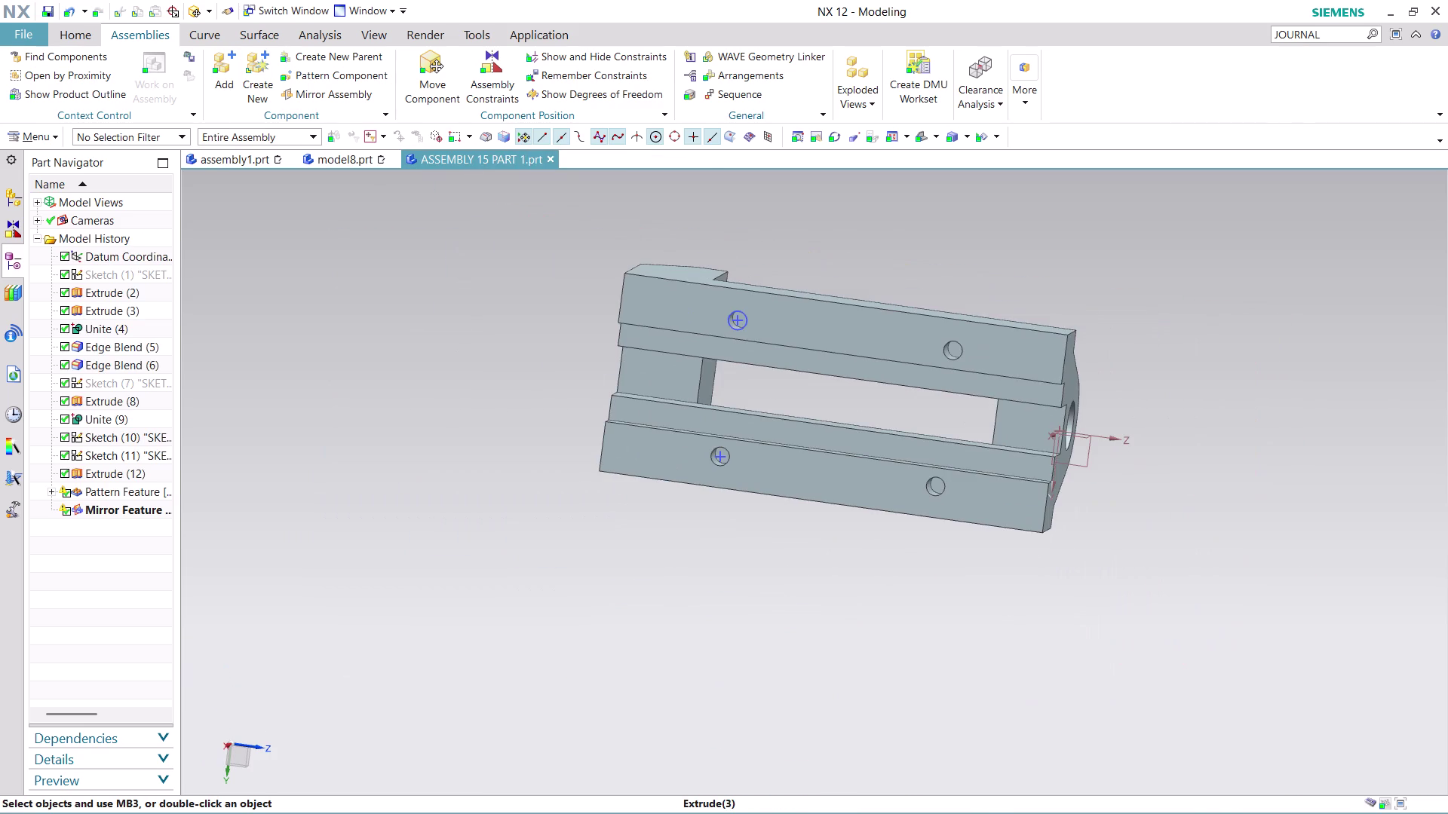
middle_drag(1062, 277, 1082, 264)
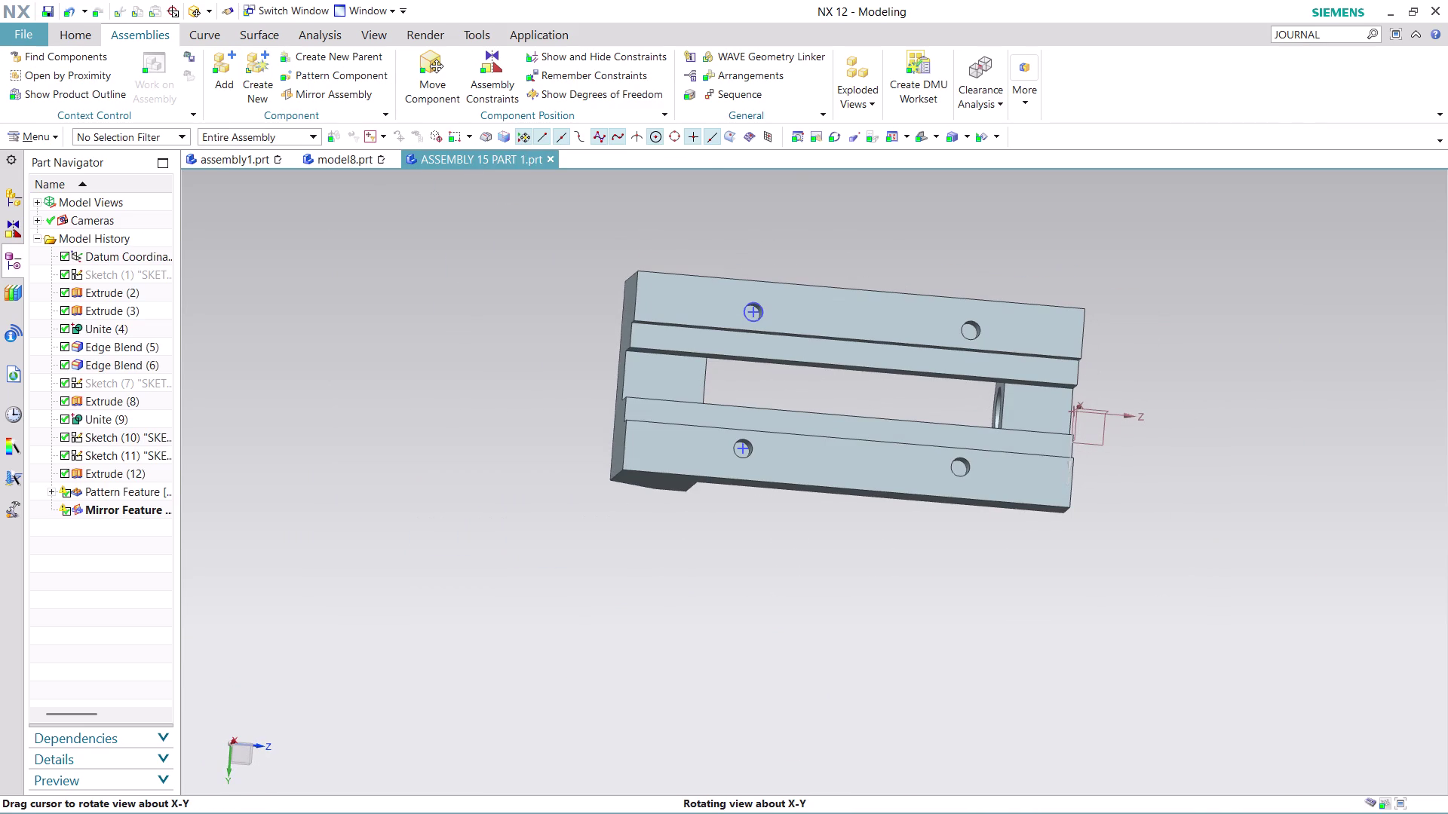
click(106, 493)
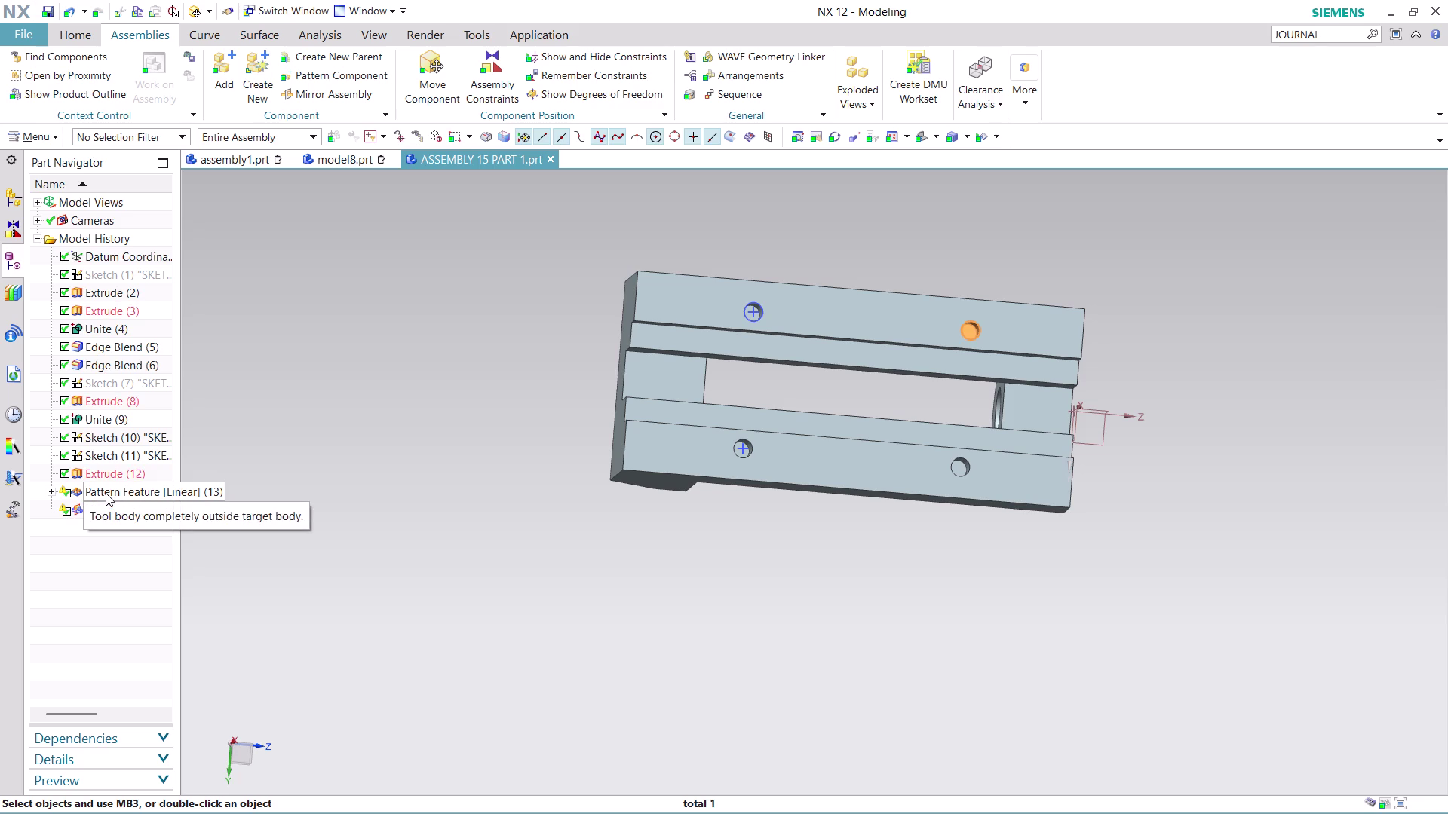
click(121, 451)
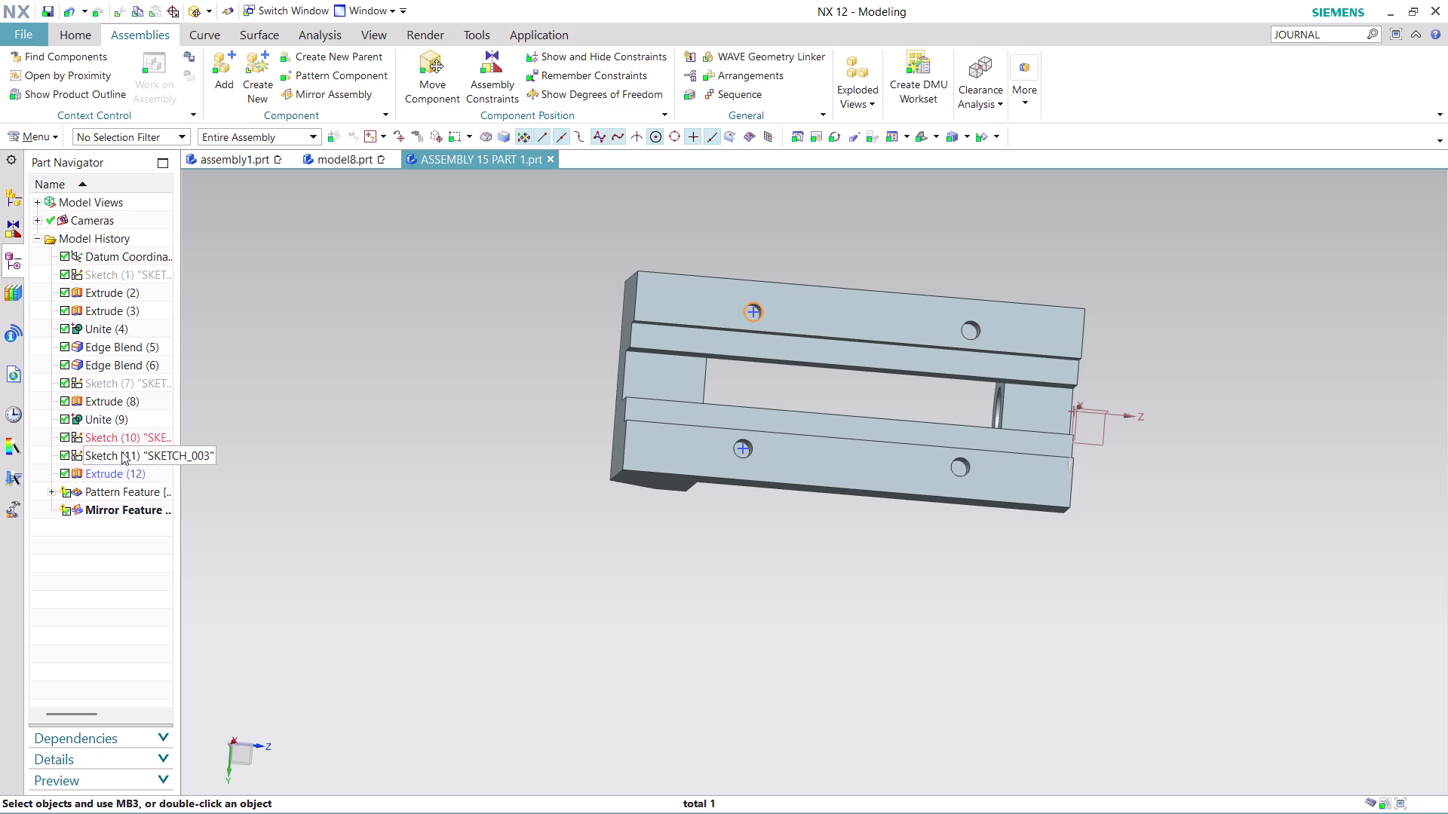
right_click(121, 451)
click(201, 90)
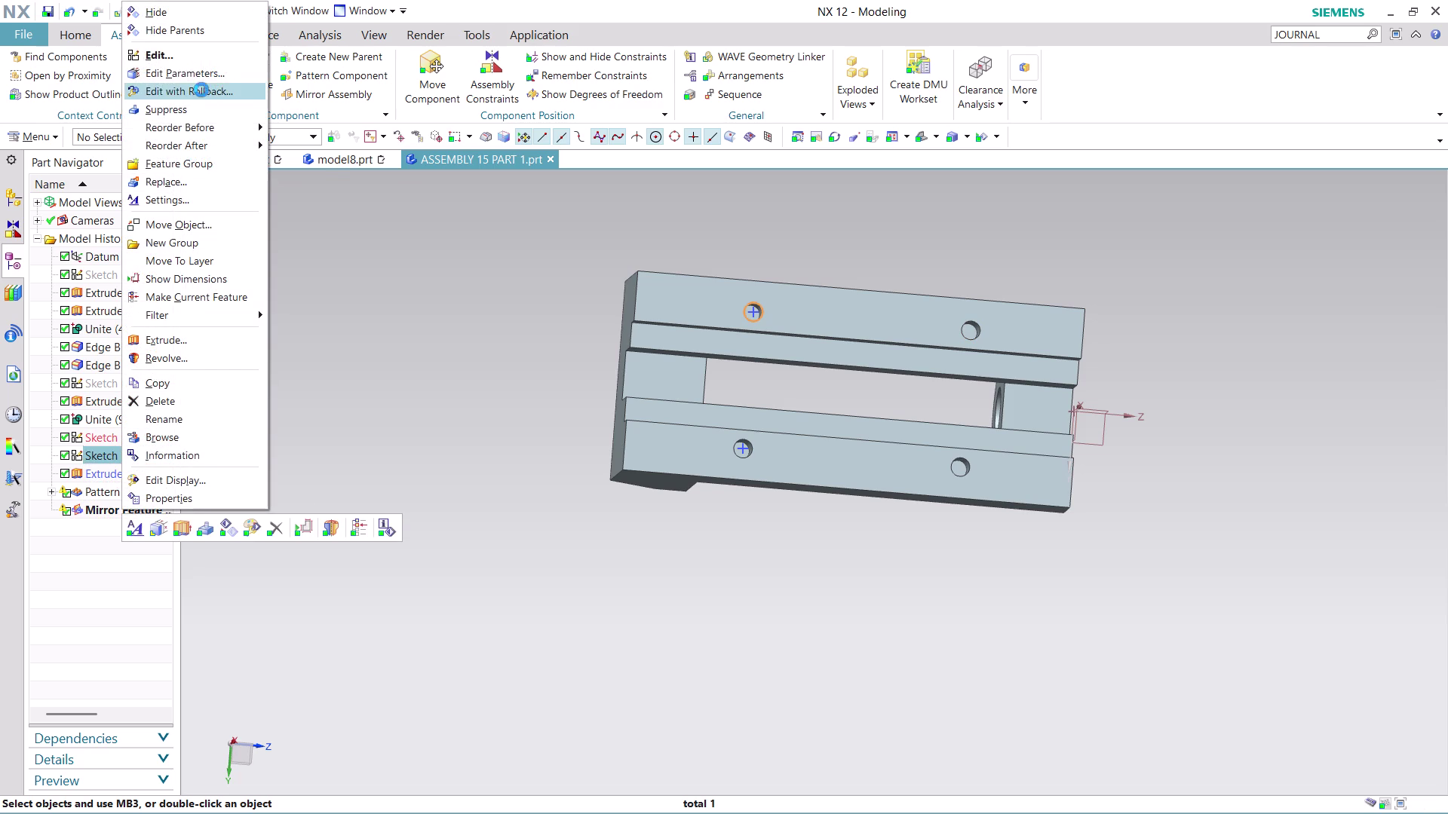
scroll(down, 3)
scroll(down, 3)
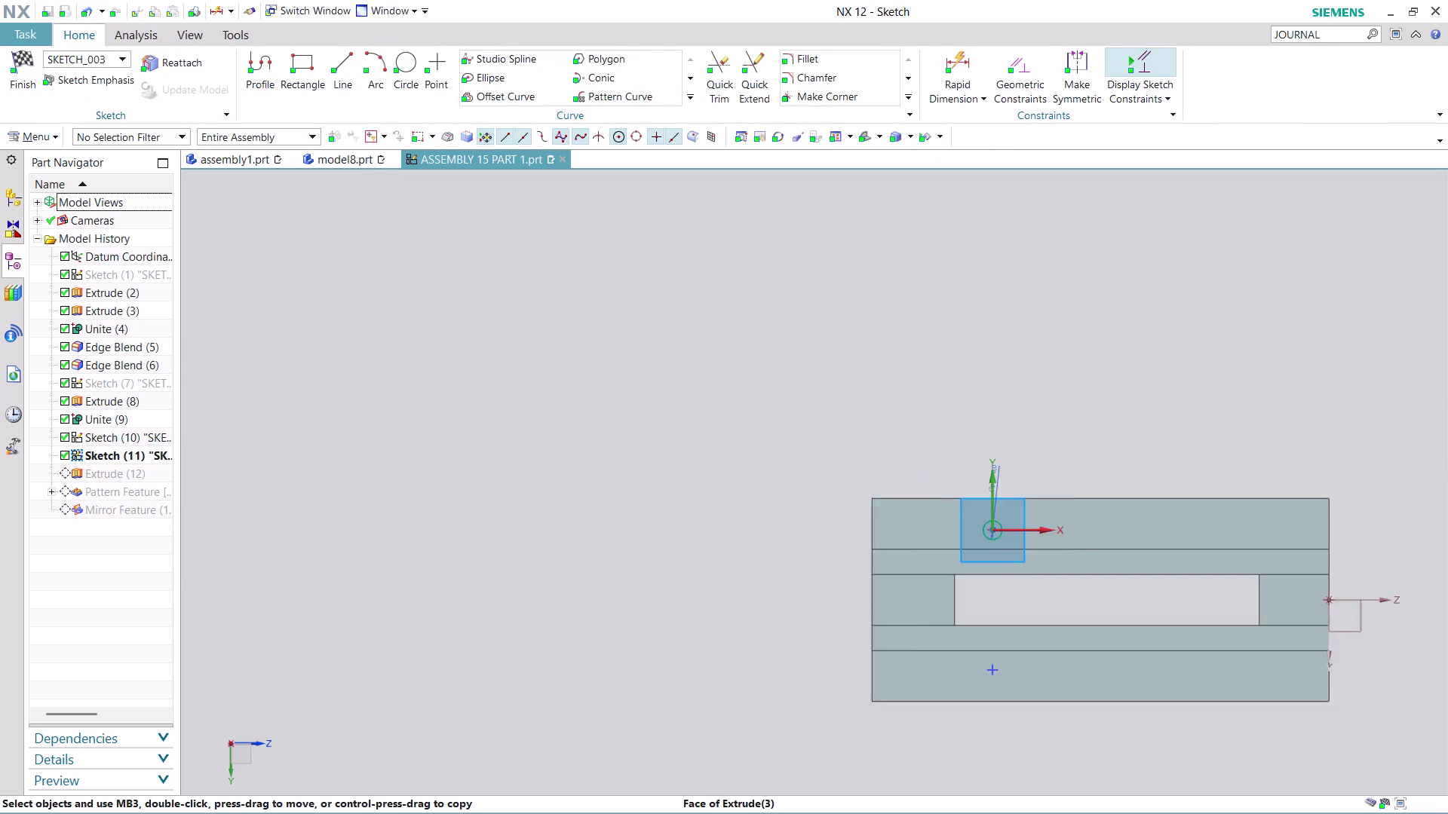
Add a 38 distance dimension from the body's left edge to the hole centre.
scroll(down, 3)
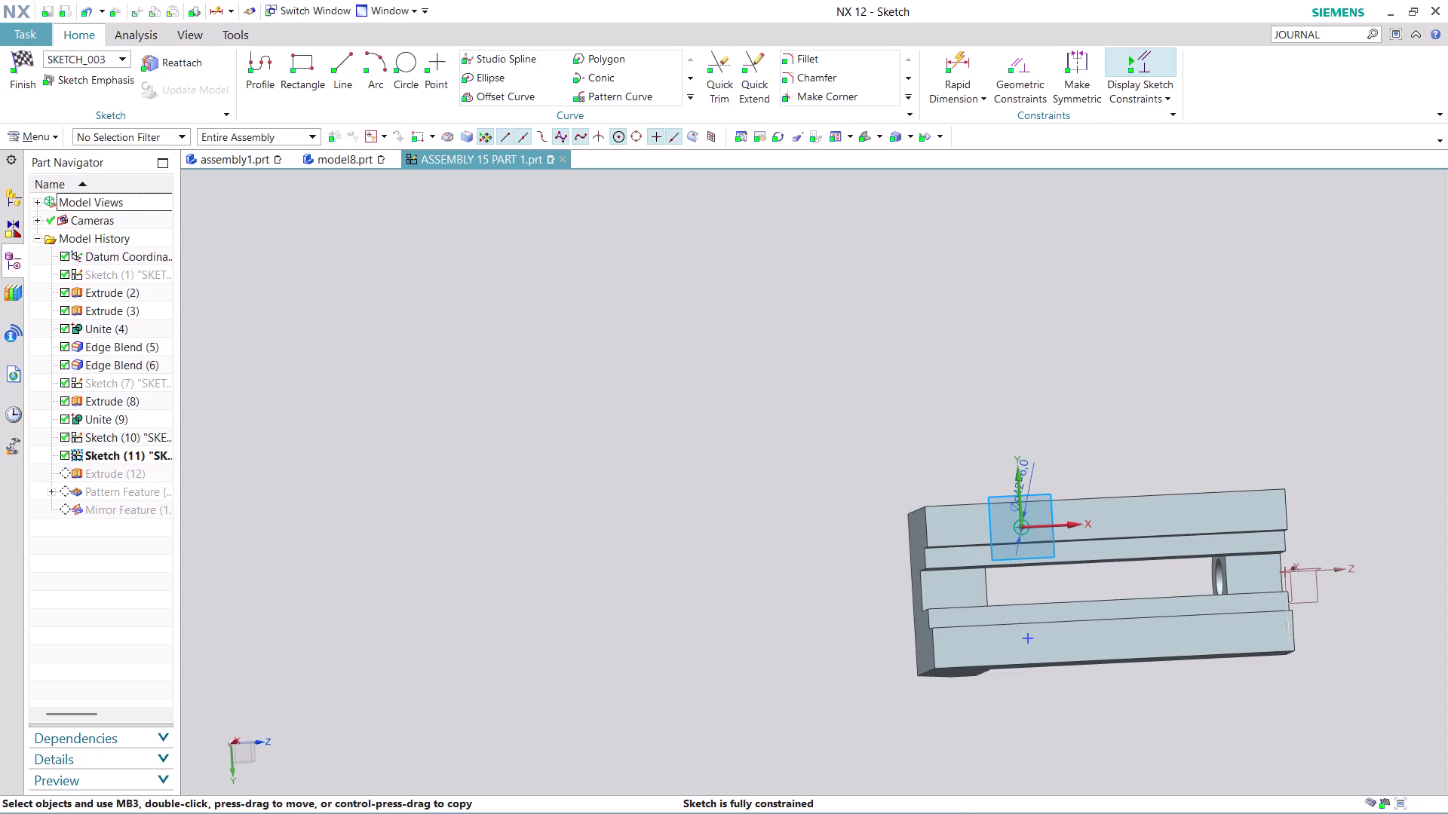
middle_drag(1084, 748, 758, 684)
scroll(up, 3)
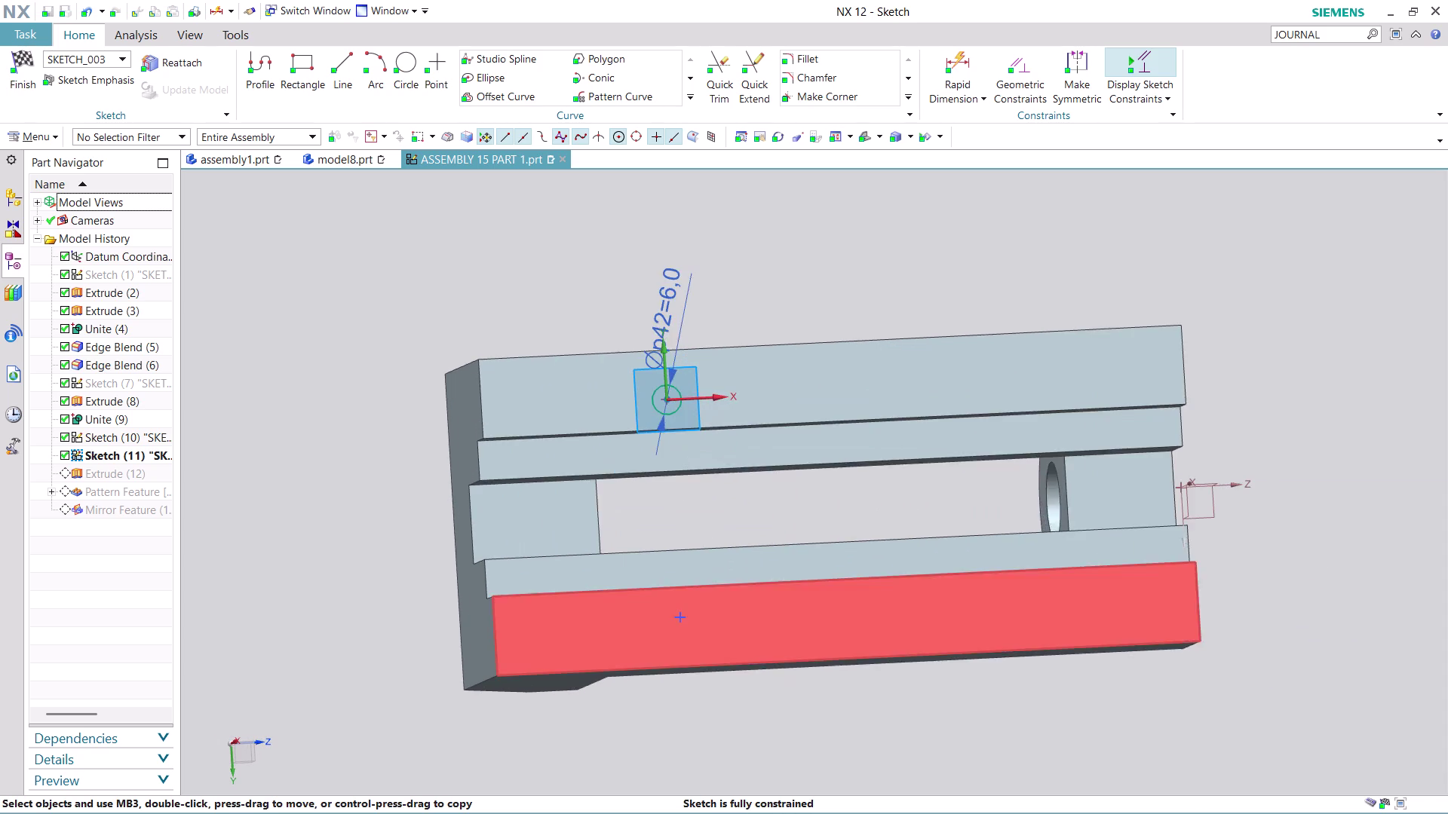
scroll(up, 3)
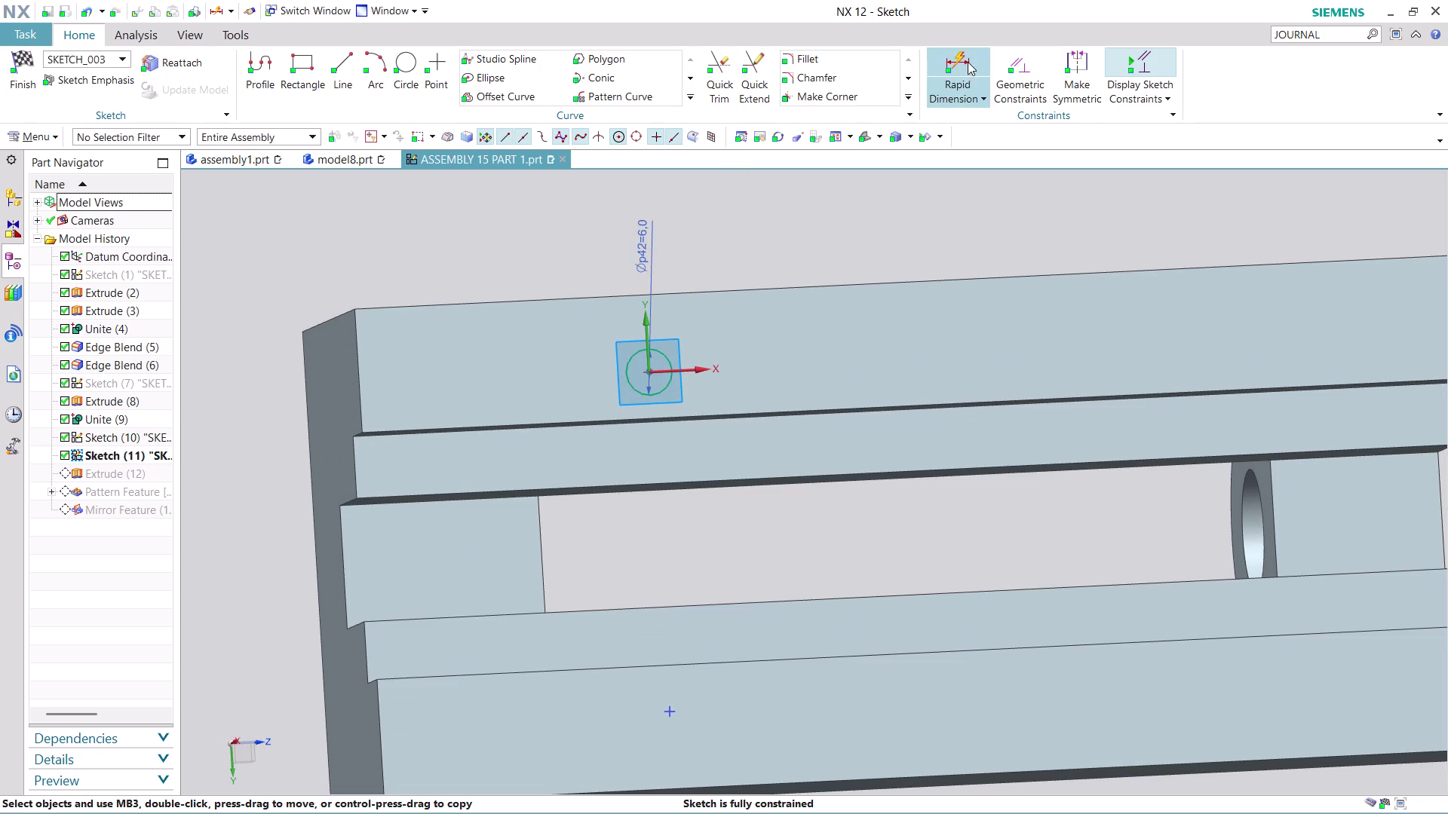
click(972, 60)
click(651, 372)
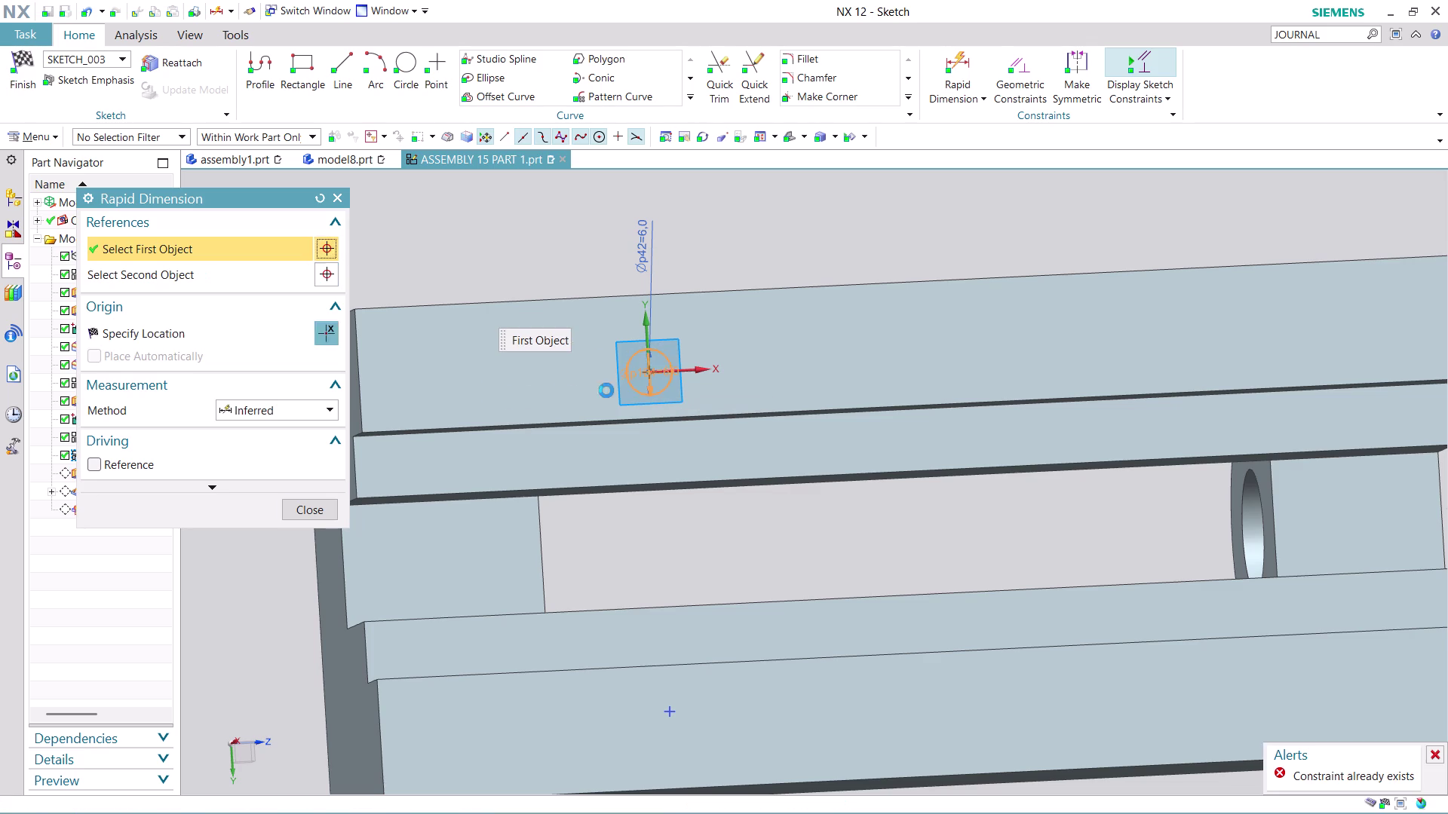
click(363, 397)
click(460, 236)
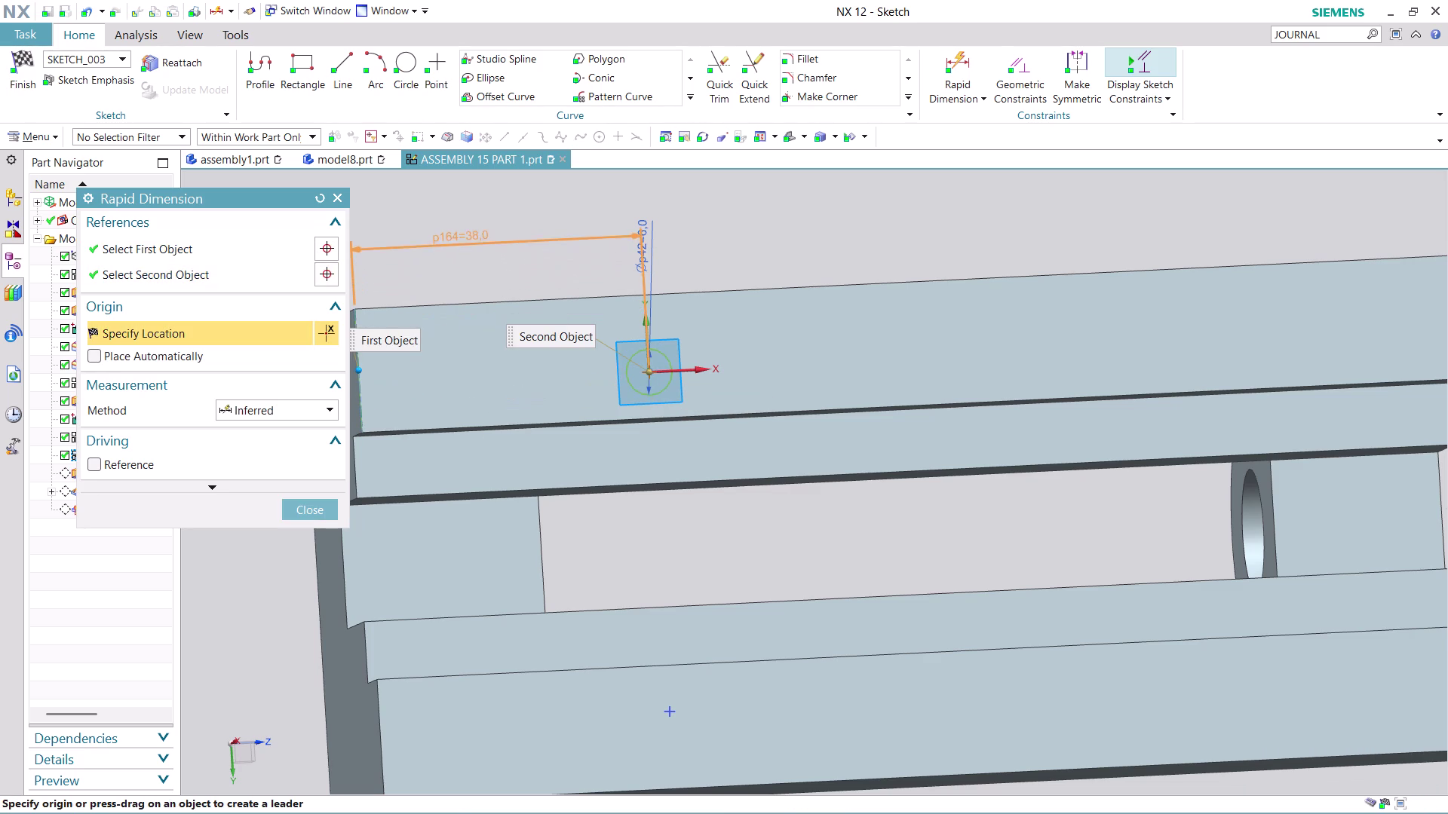
click(727, 466)
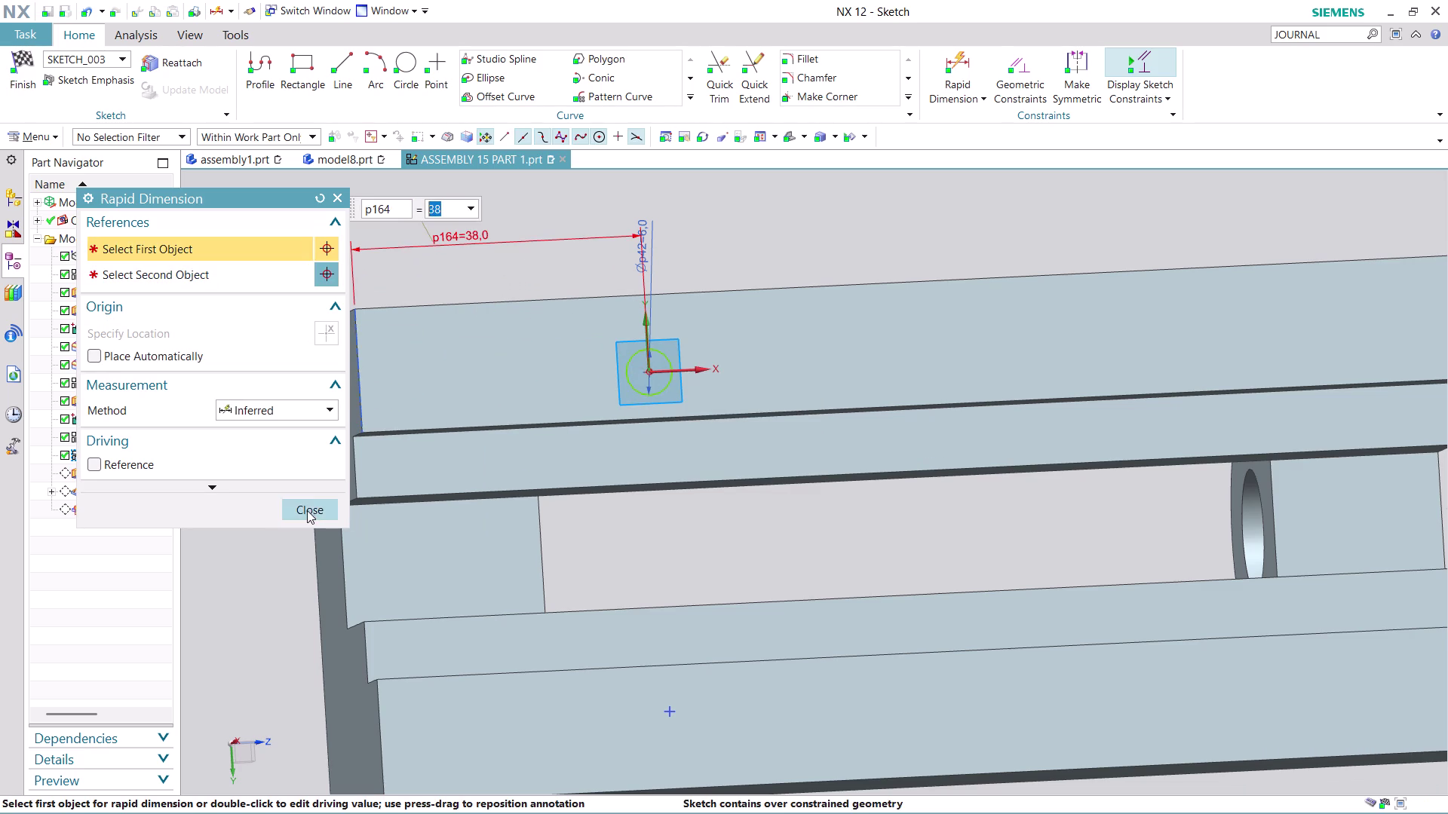
click(307, 510)
Delete the overconstraining 38 dimension, acknowledge the notice, and finish the sketch.
right_click(484, 246)
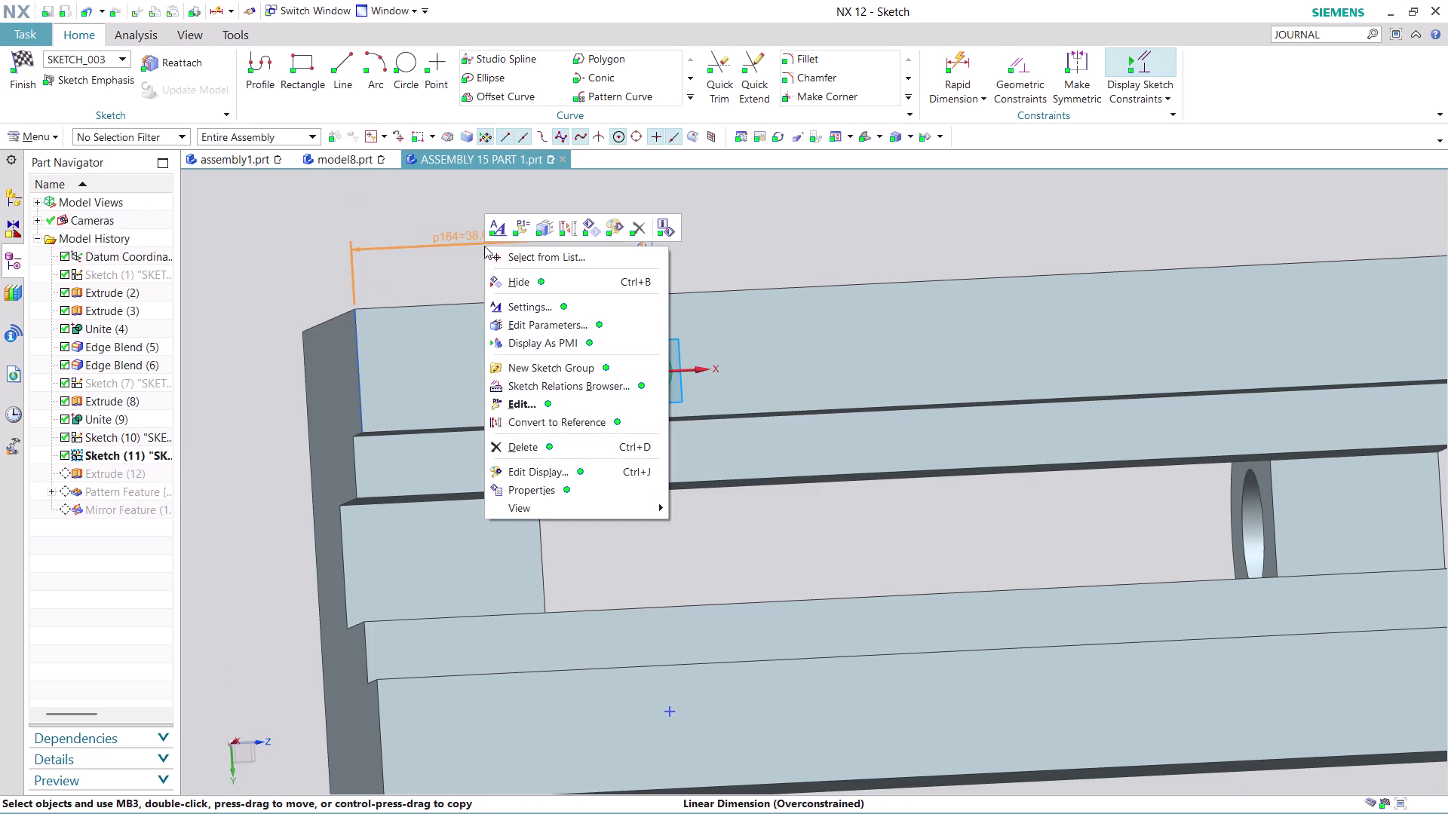
click(540, 444)
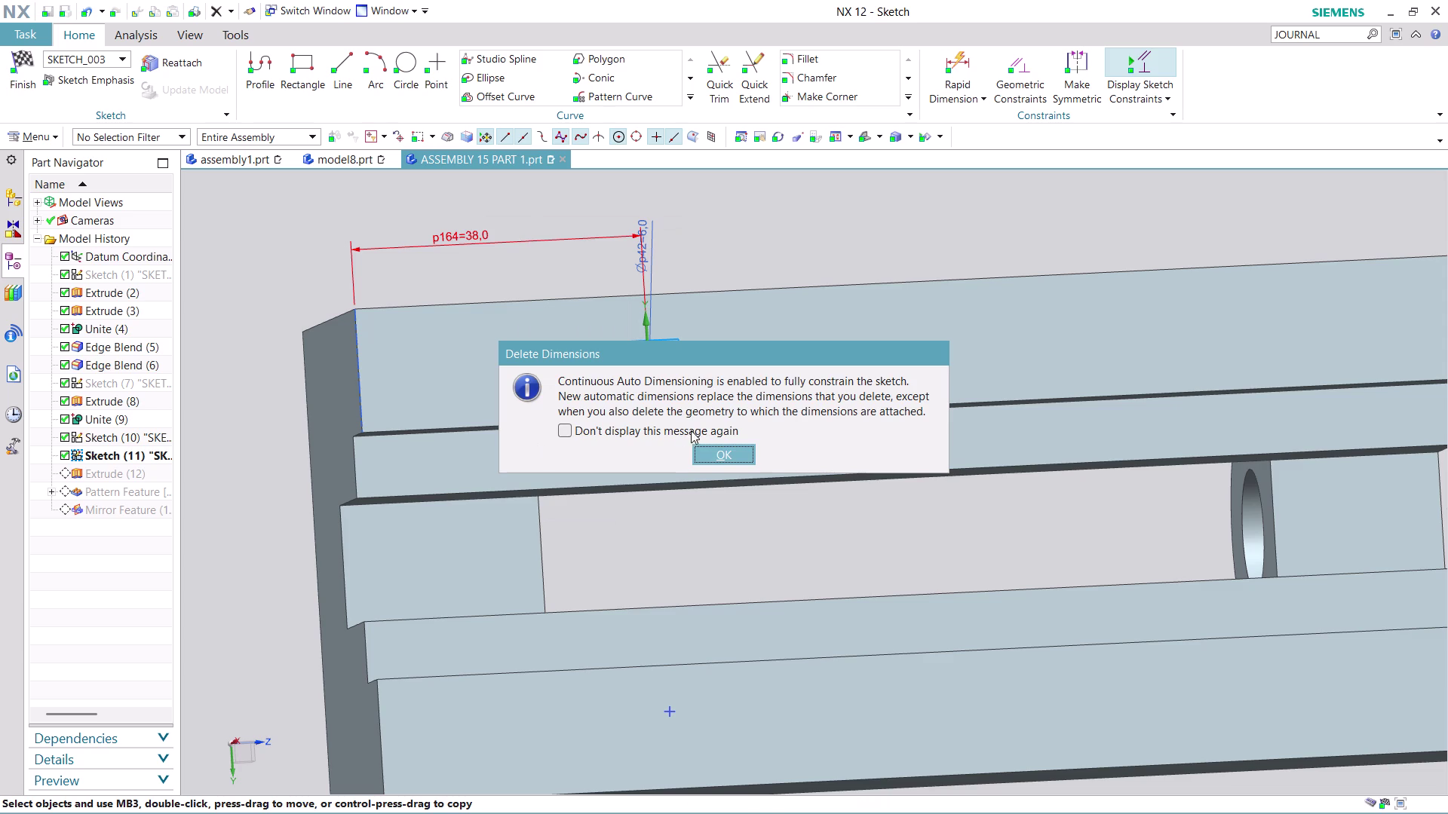
click(719, 446)
scroll(down, 3)
scroll(up, 3)
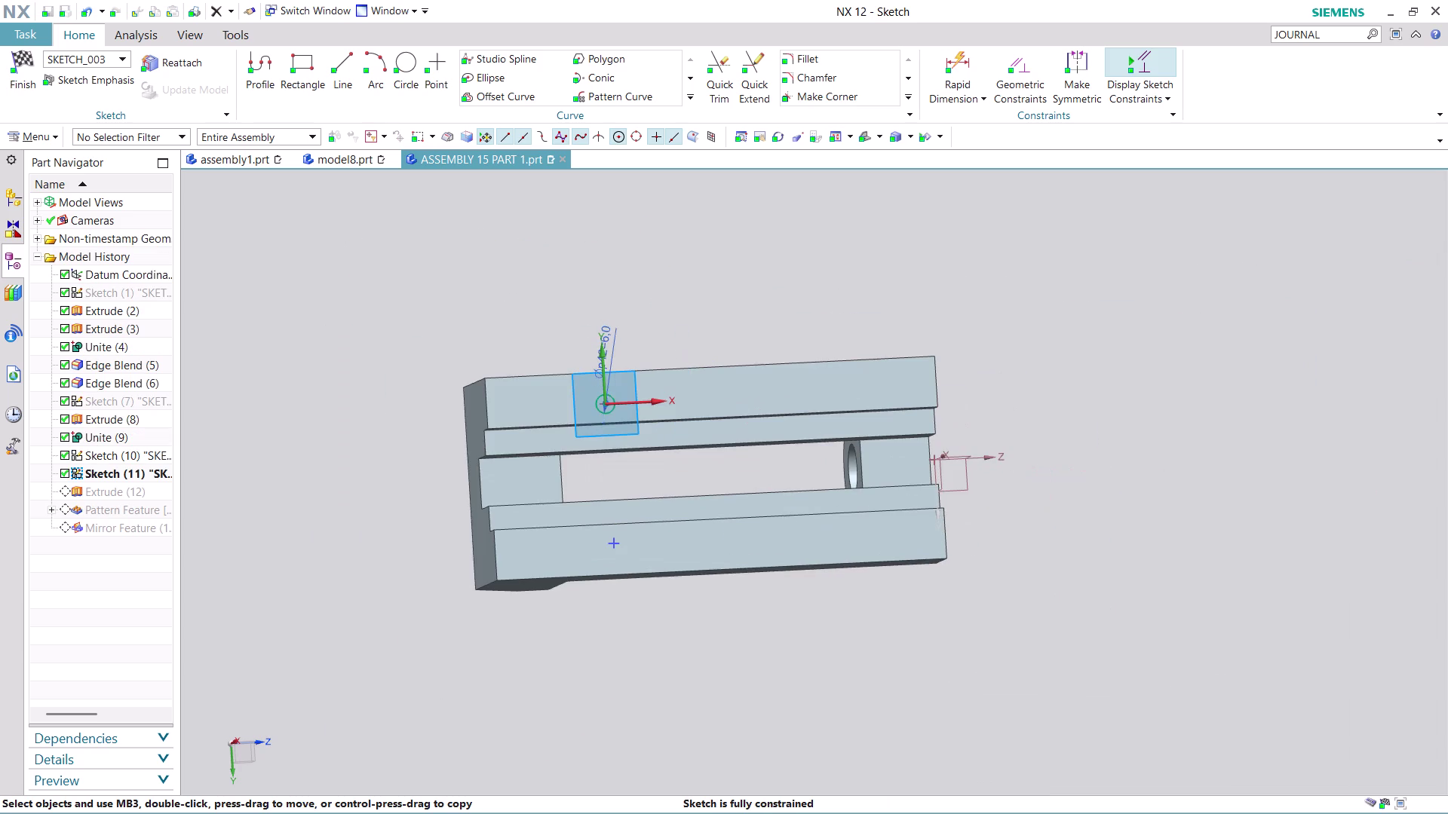
middle_drag(1071, 510, 1044, 501)
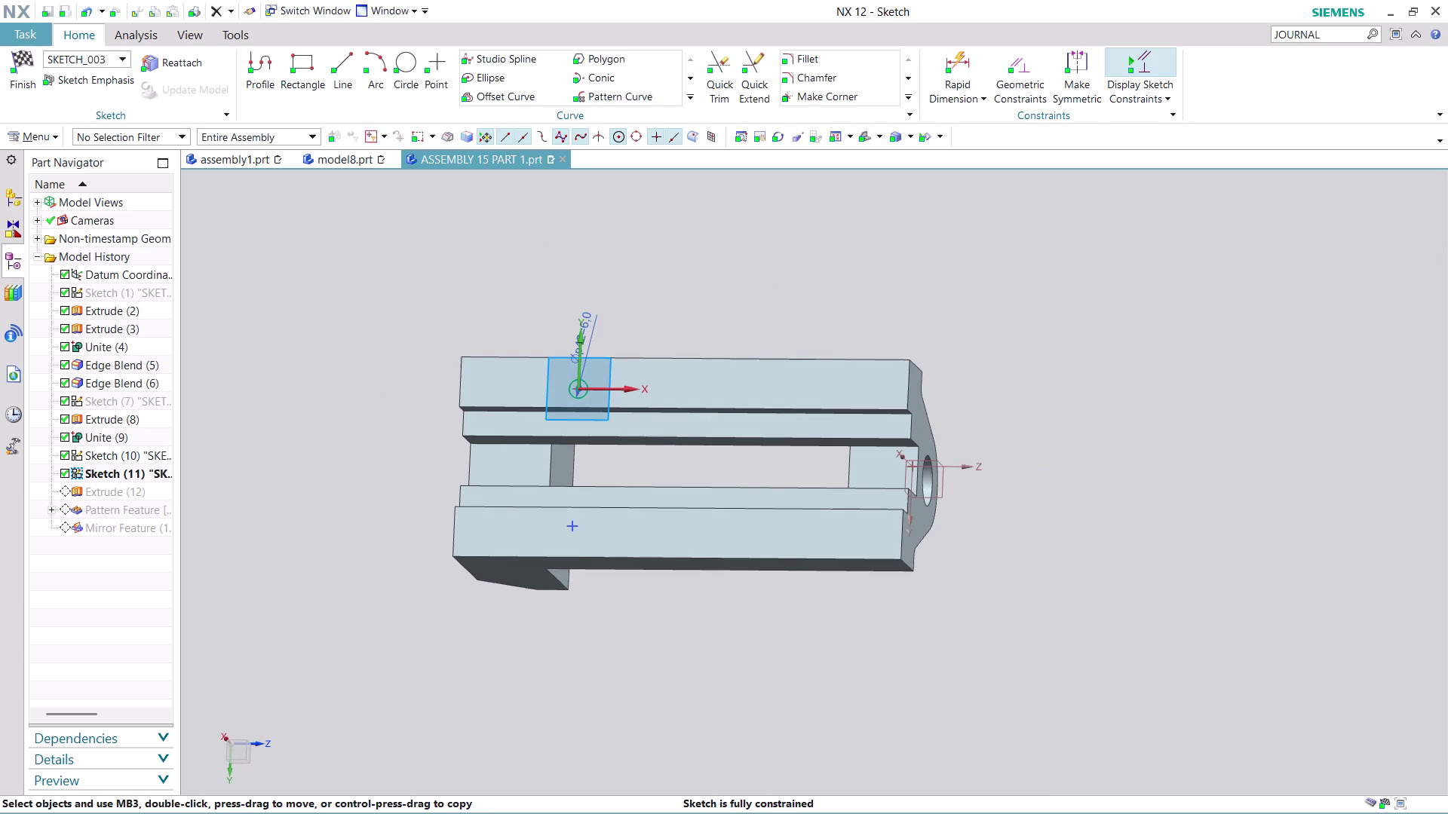
click(23, 82)
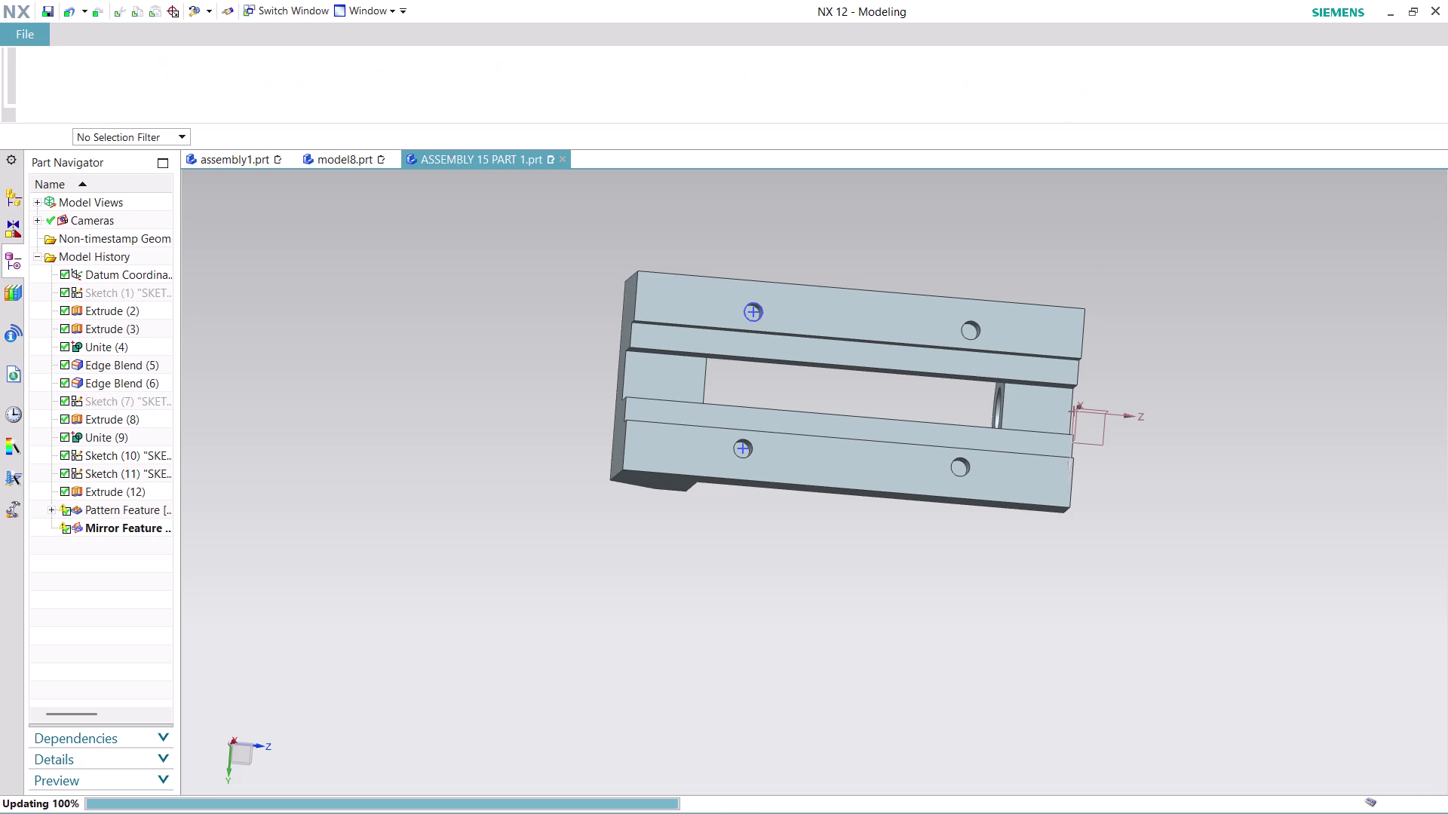
scroll(up, 3)
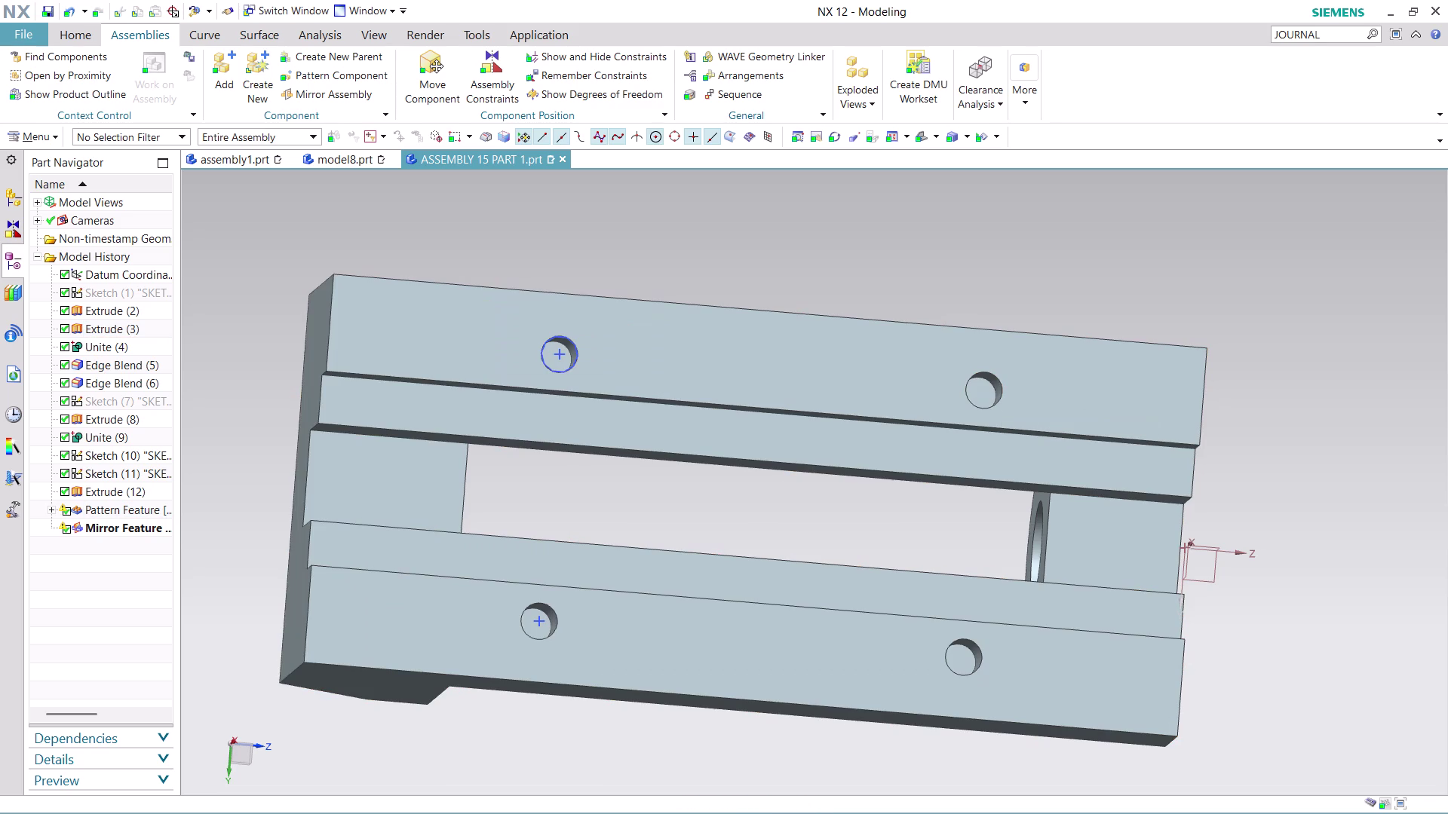
click(328, 27)
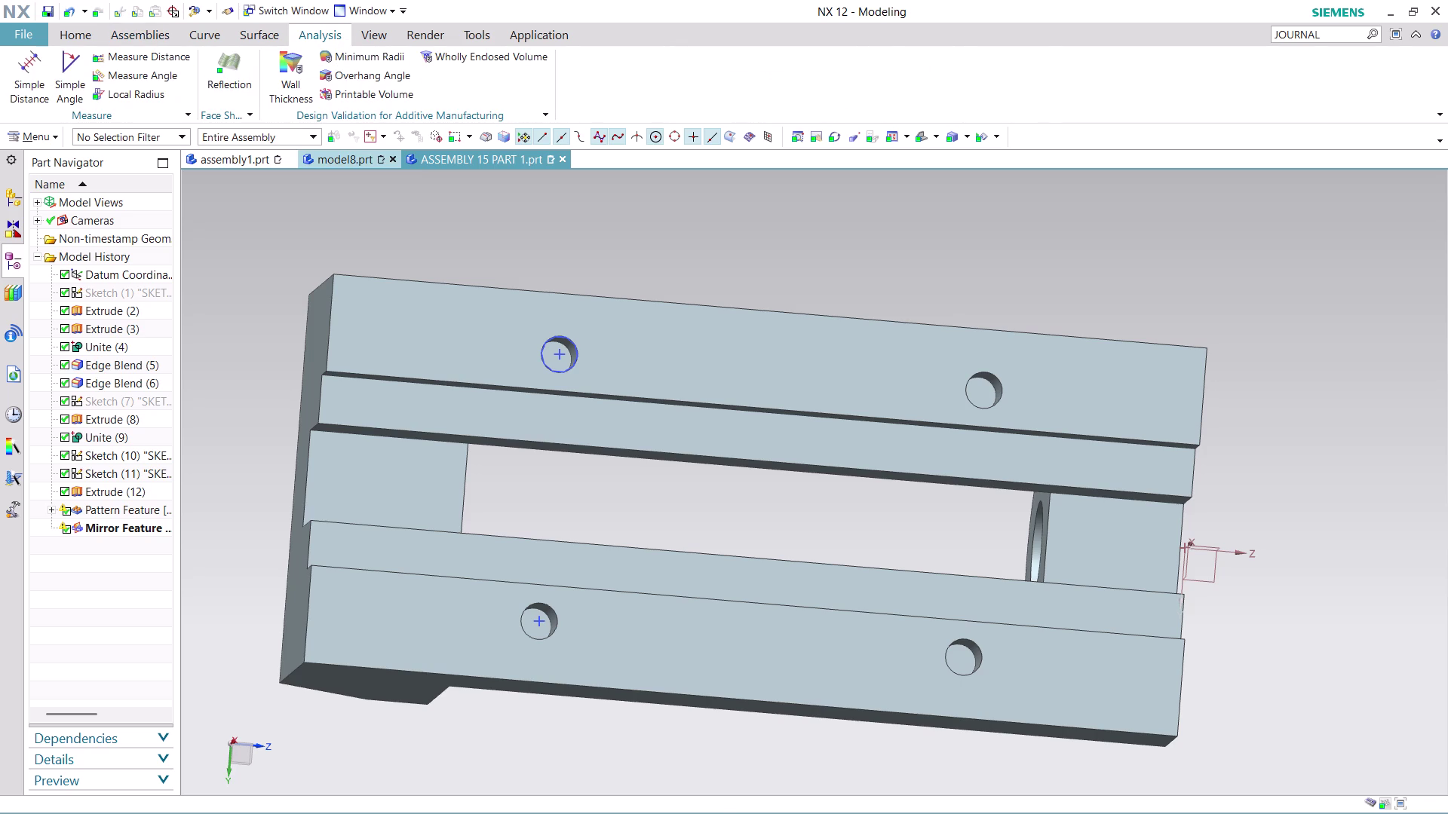
click(152, 52)
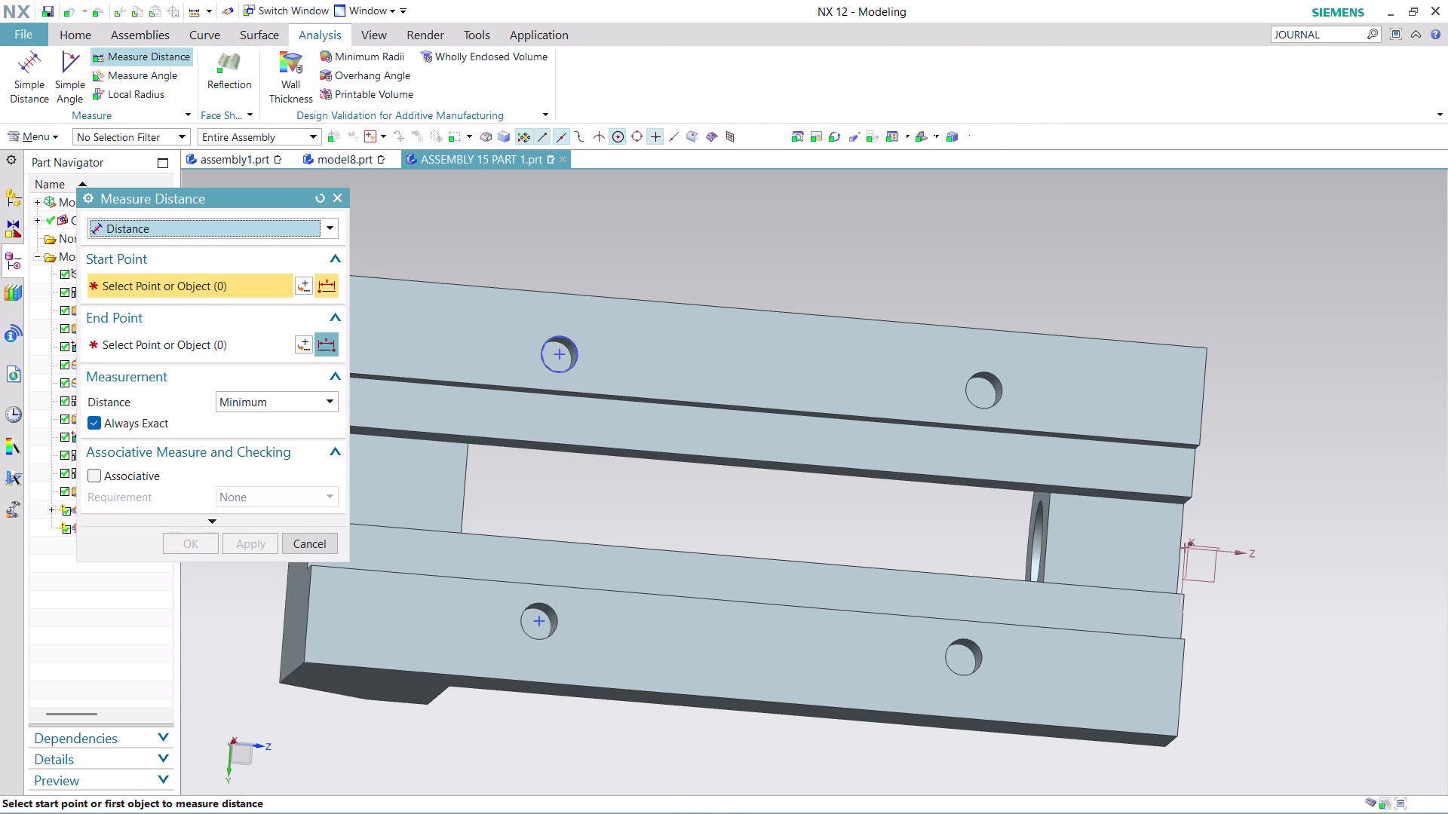
click(561, 353)
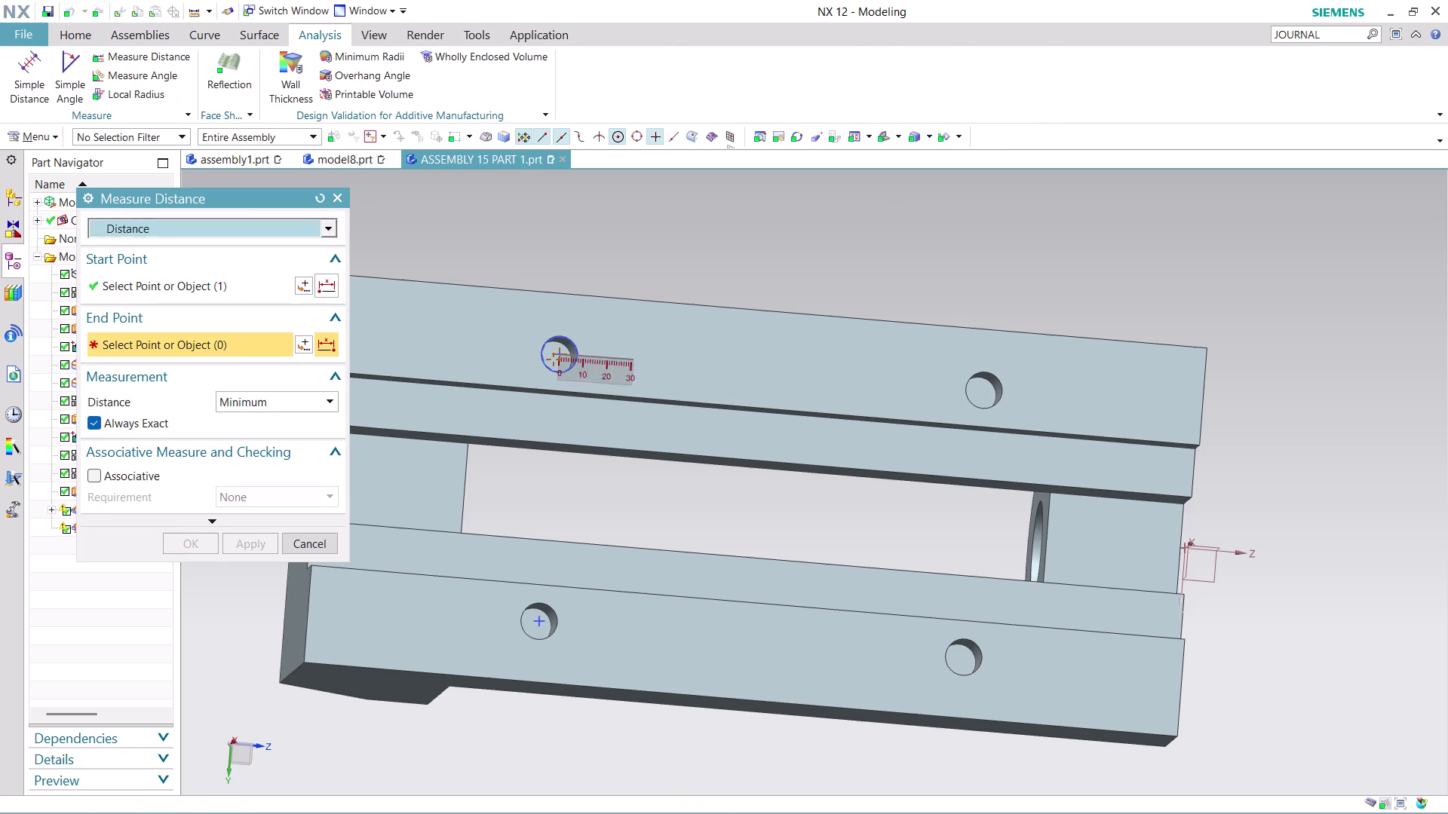
click(983, 391)
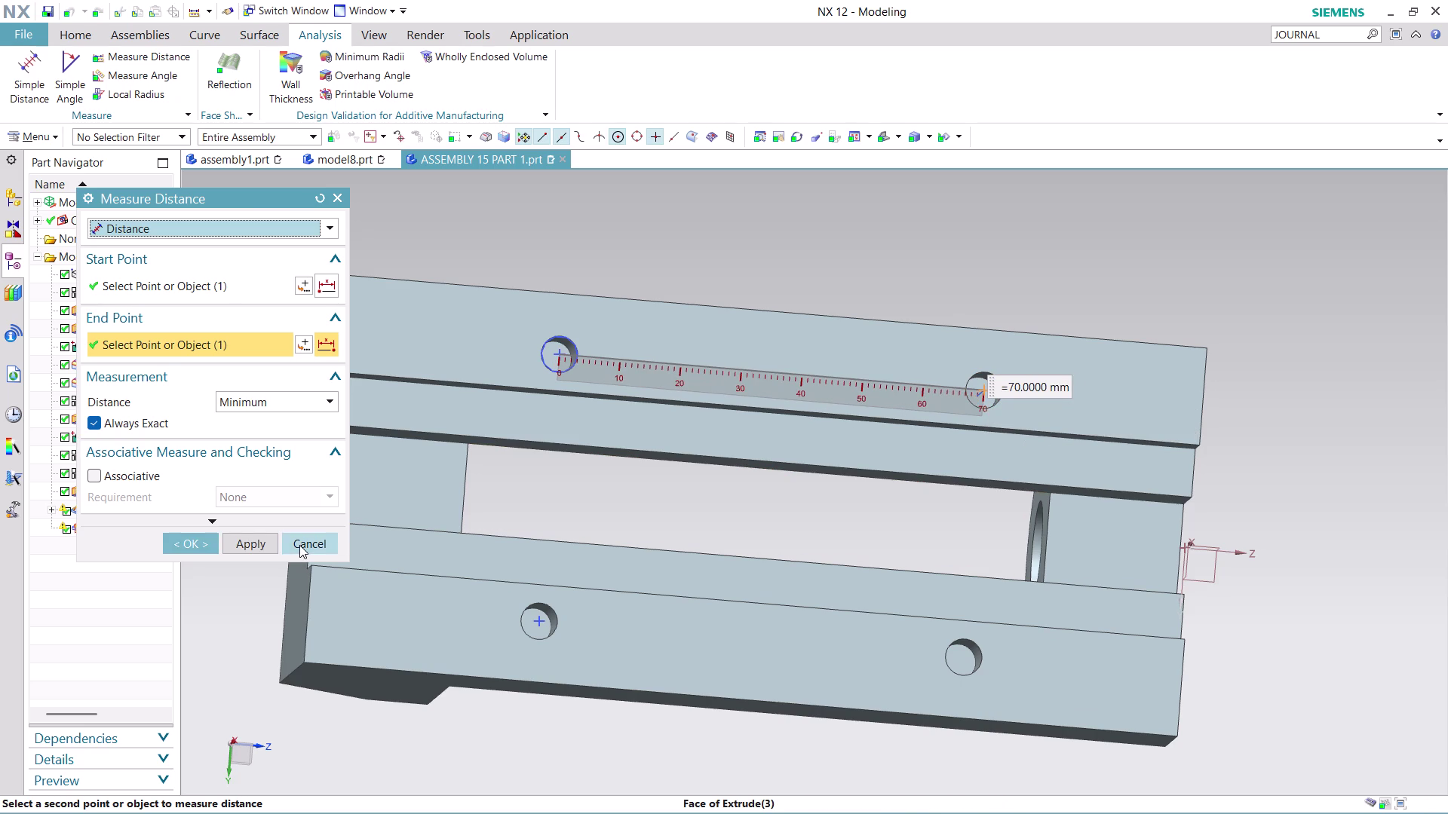
click(300, 543)
scroll(down, 3)
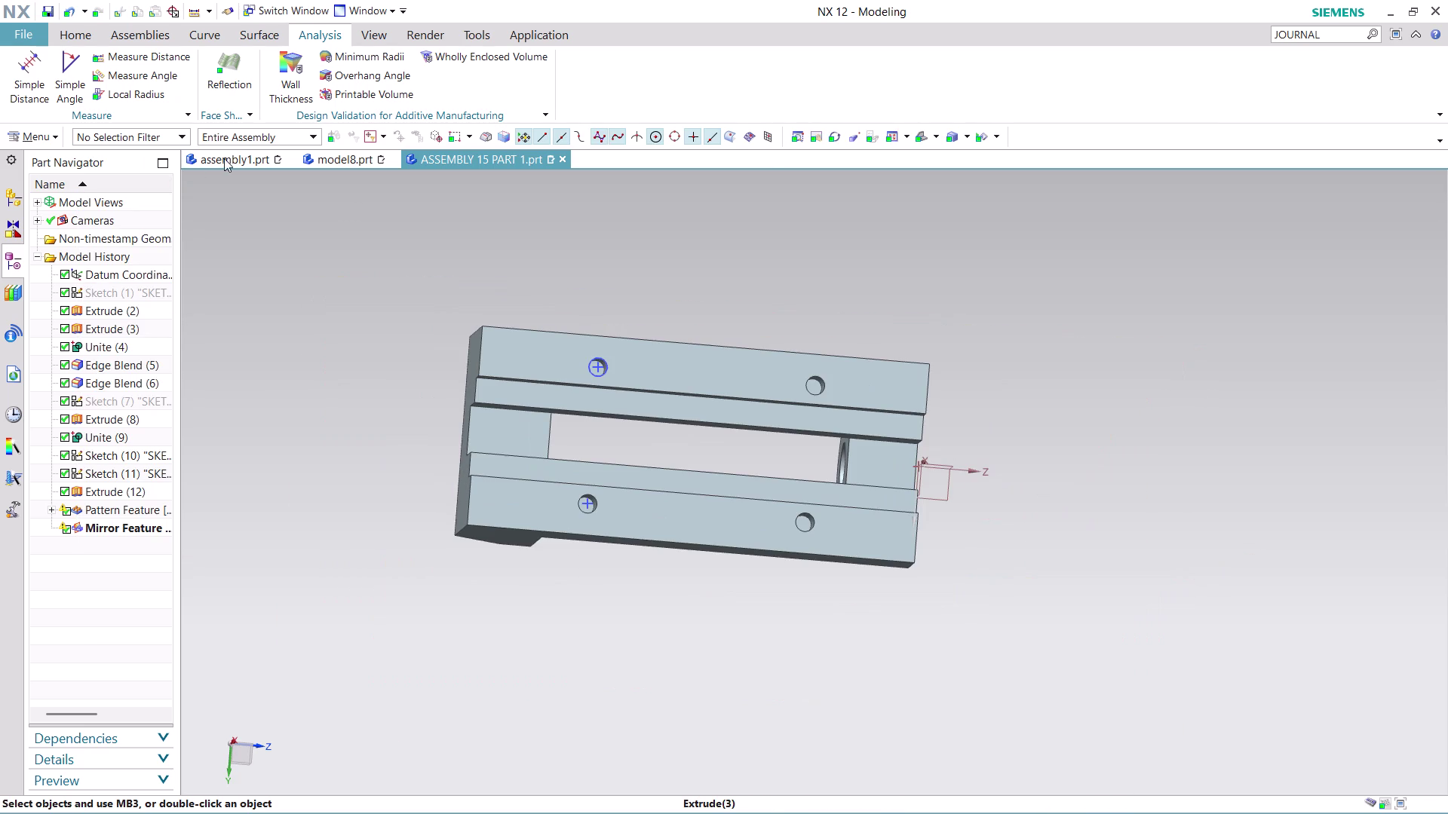
click(230, 157)
middle_drag(680, 273, 679, 235)
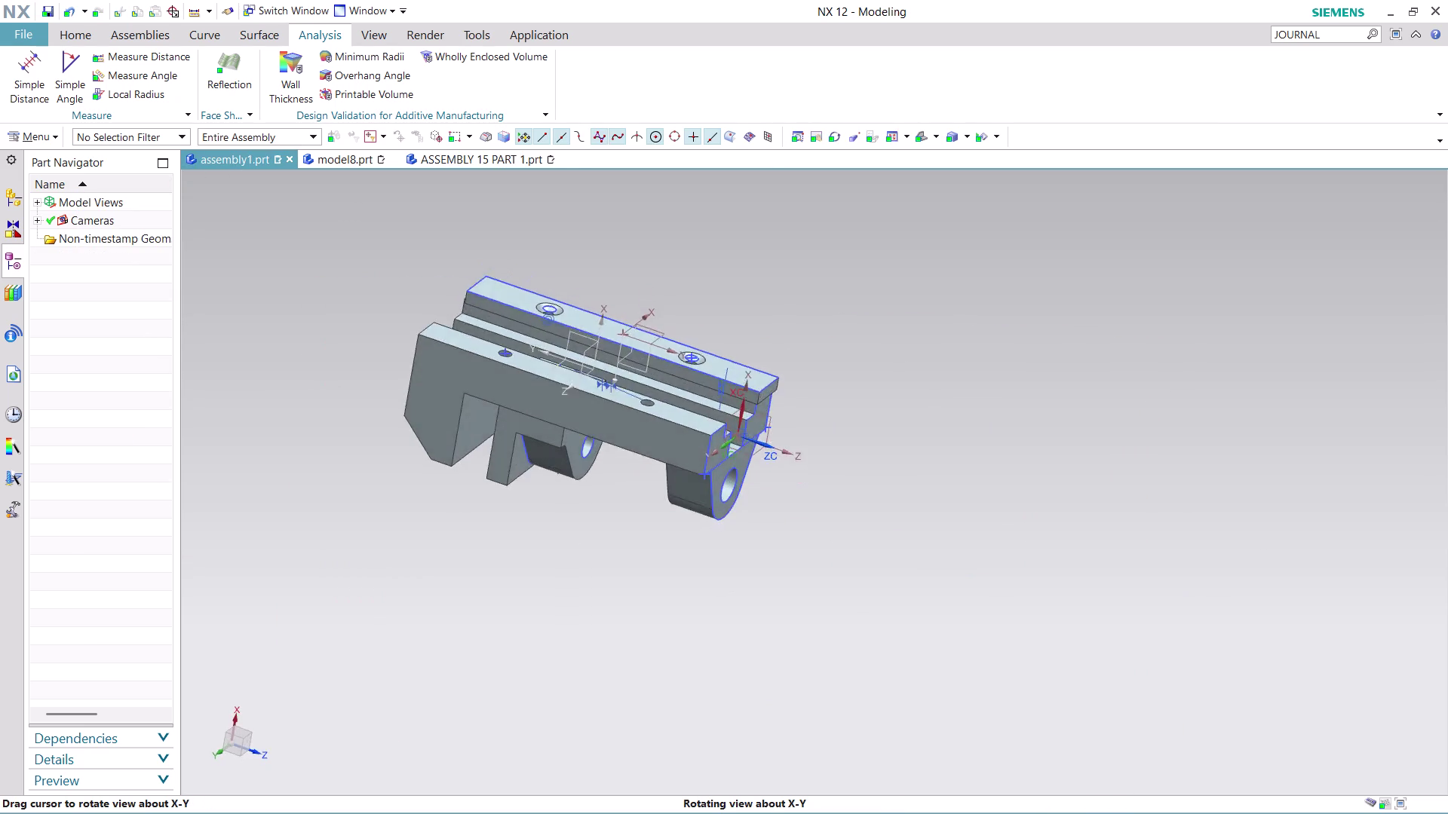
middle_drag(680, 236, 494, 237)
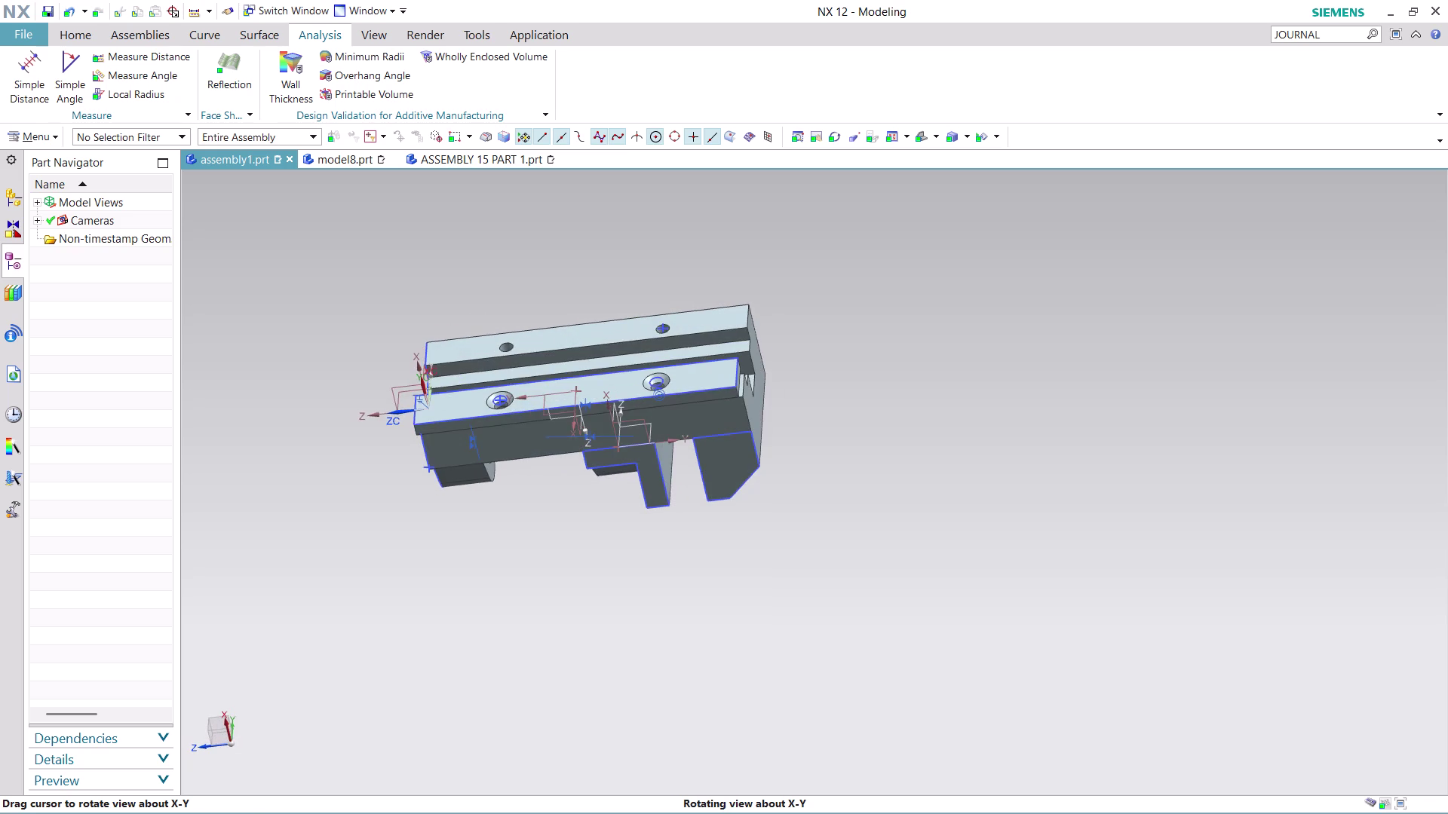
scroll(up, 3)
middle_drag(917, 382, 919, 379)
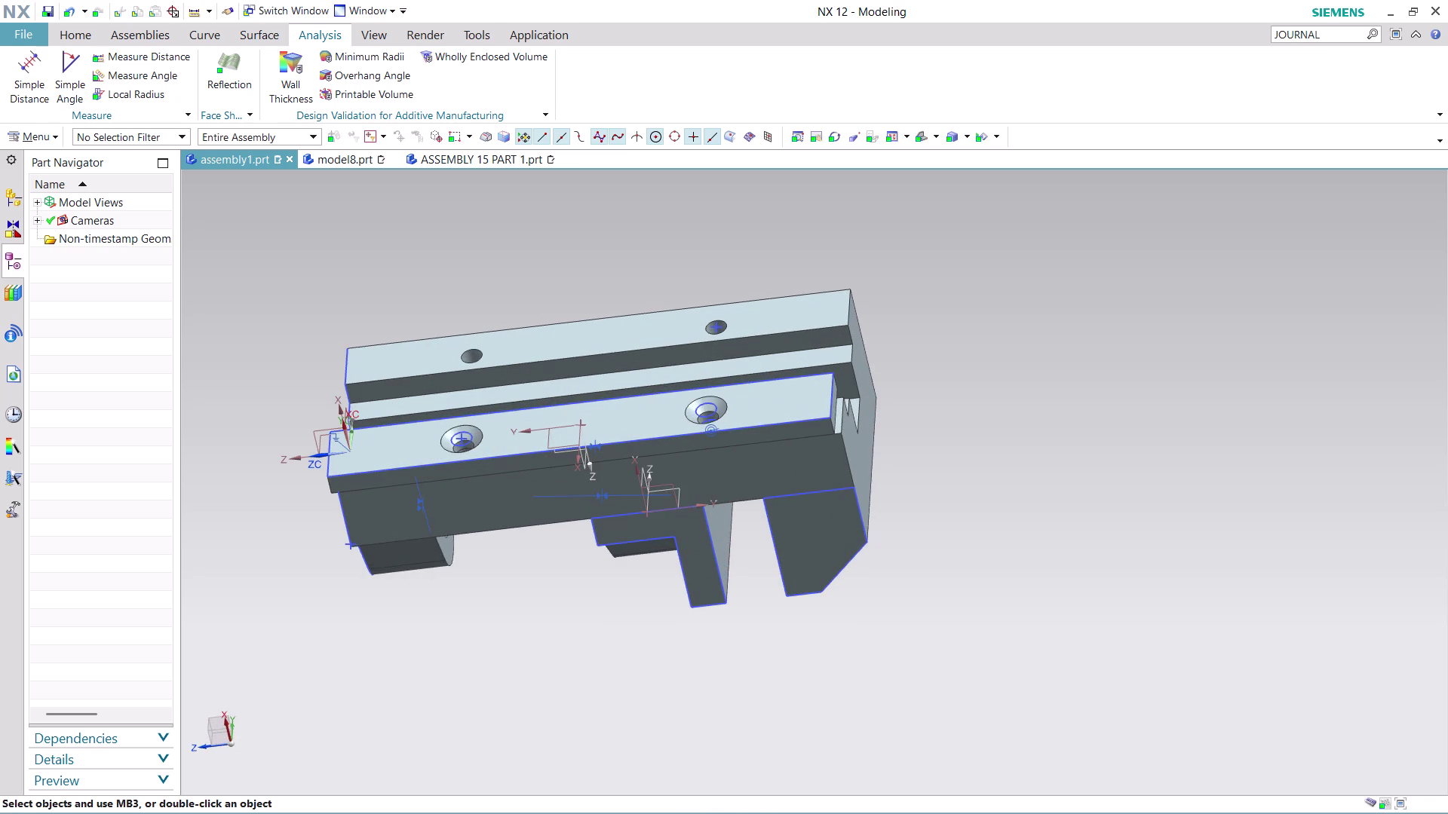
middle_drag(920, 379, 927, 355)
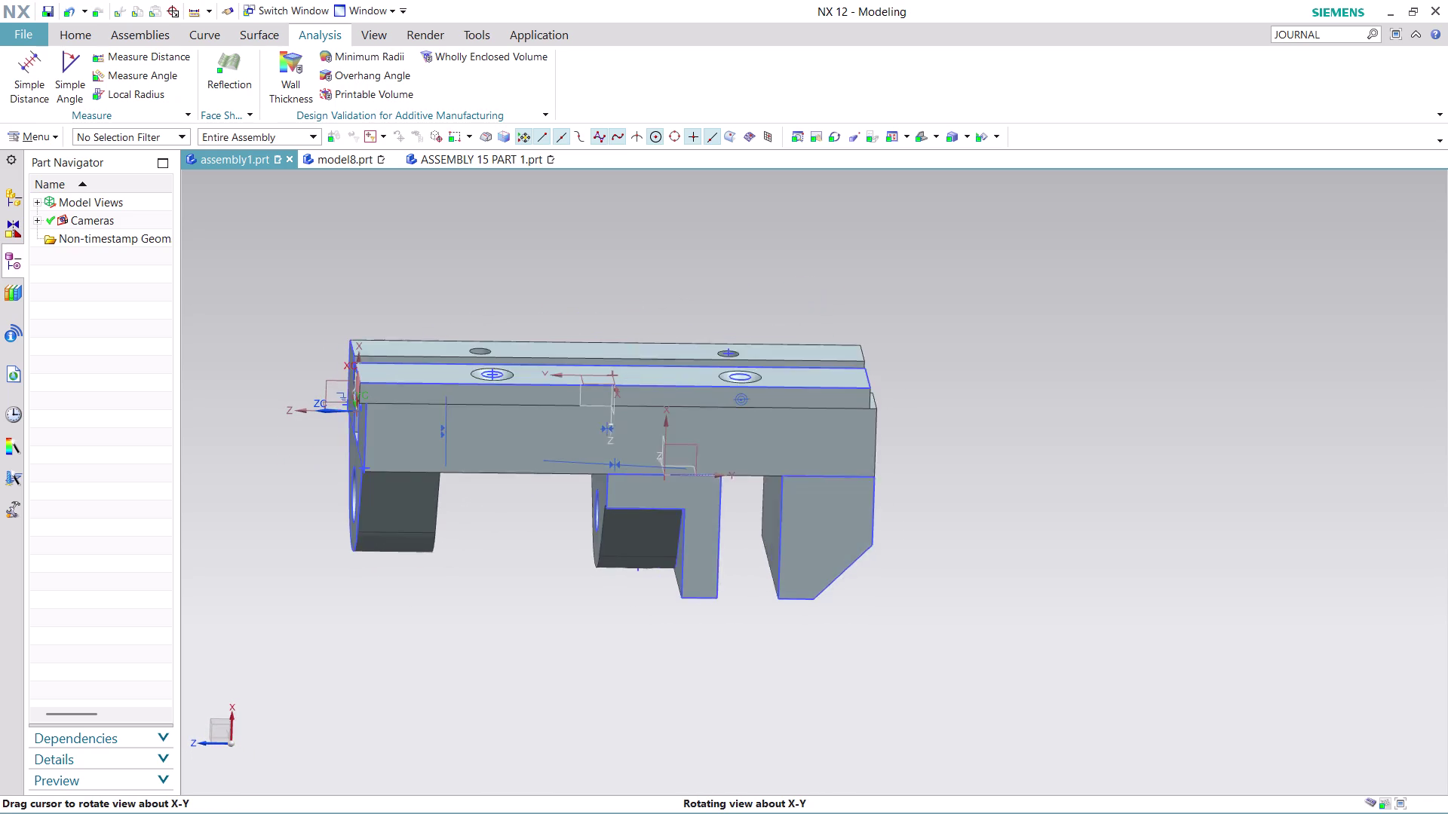
middle_drag(926, 354, 930, 359)
scroll(up, 3)
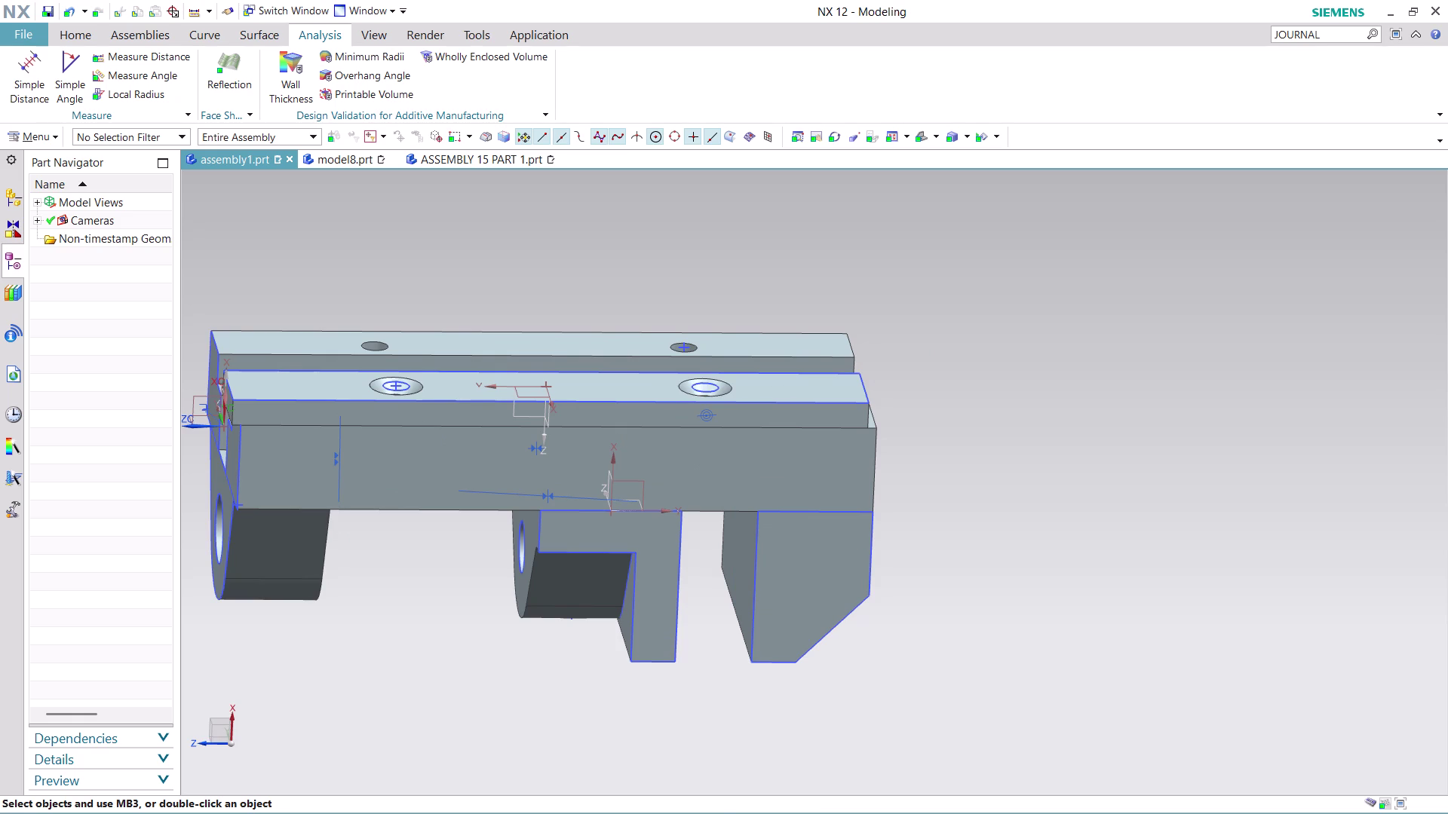
middle_drag(897, 367, 901, 455)
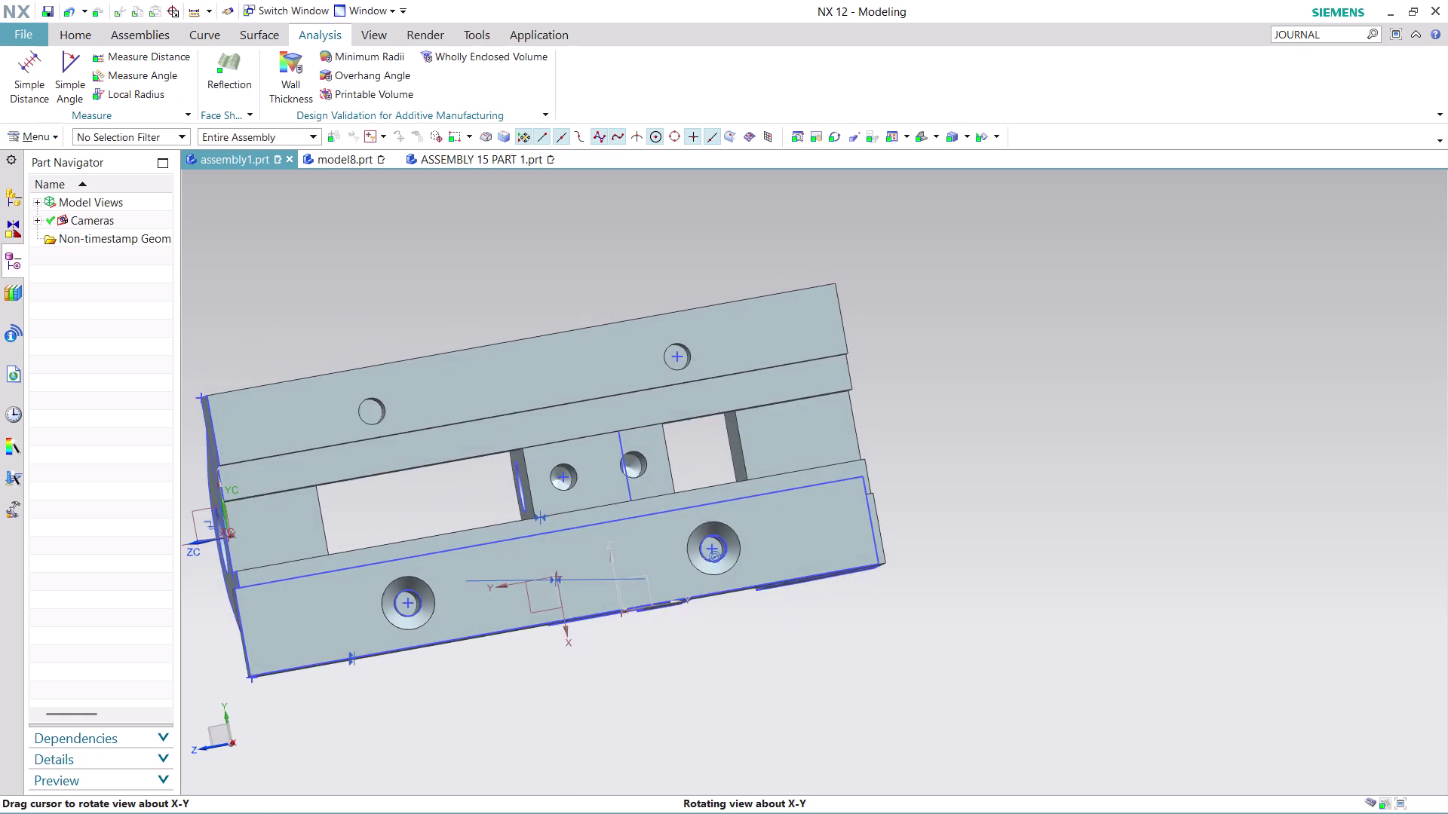
middle_drag(901, 455, 900, 454)
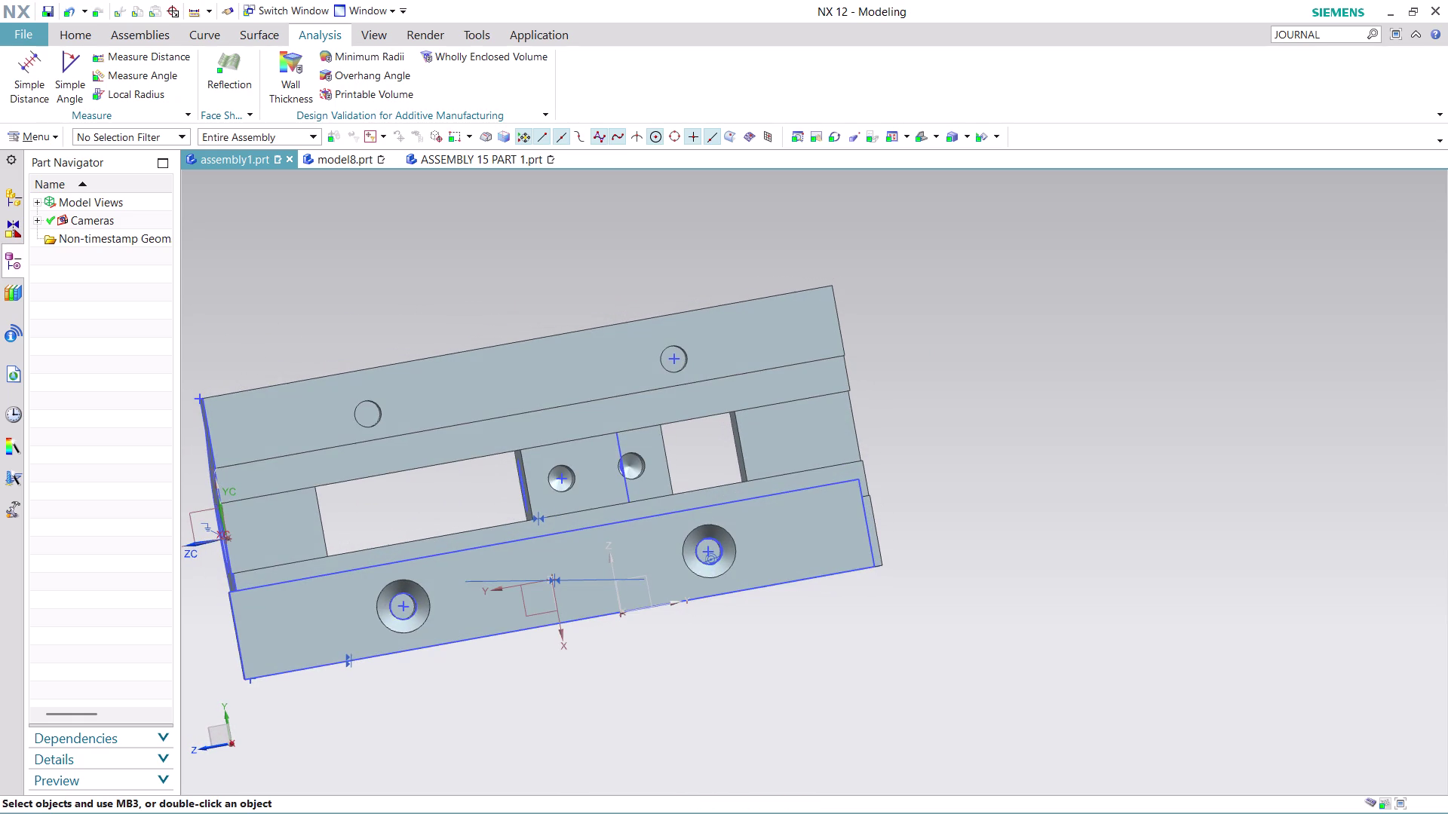
scroll(up, 3)
scroll(down, 3)
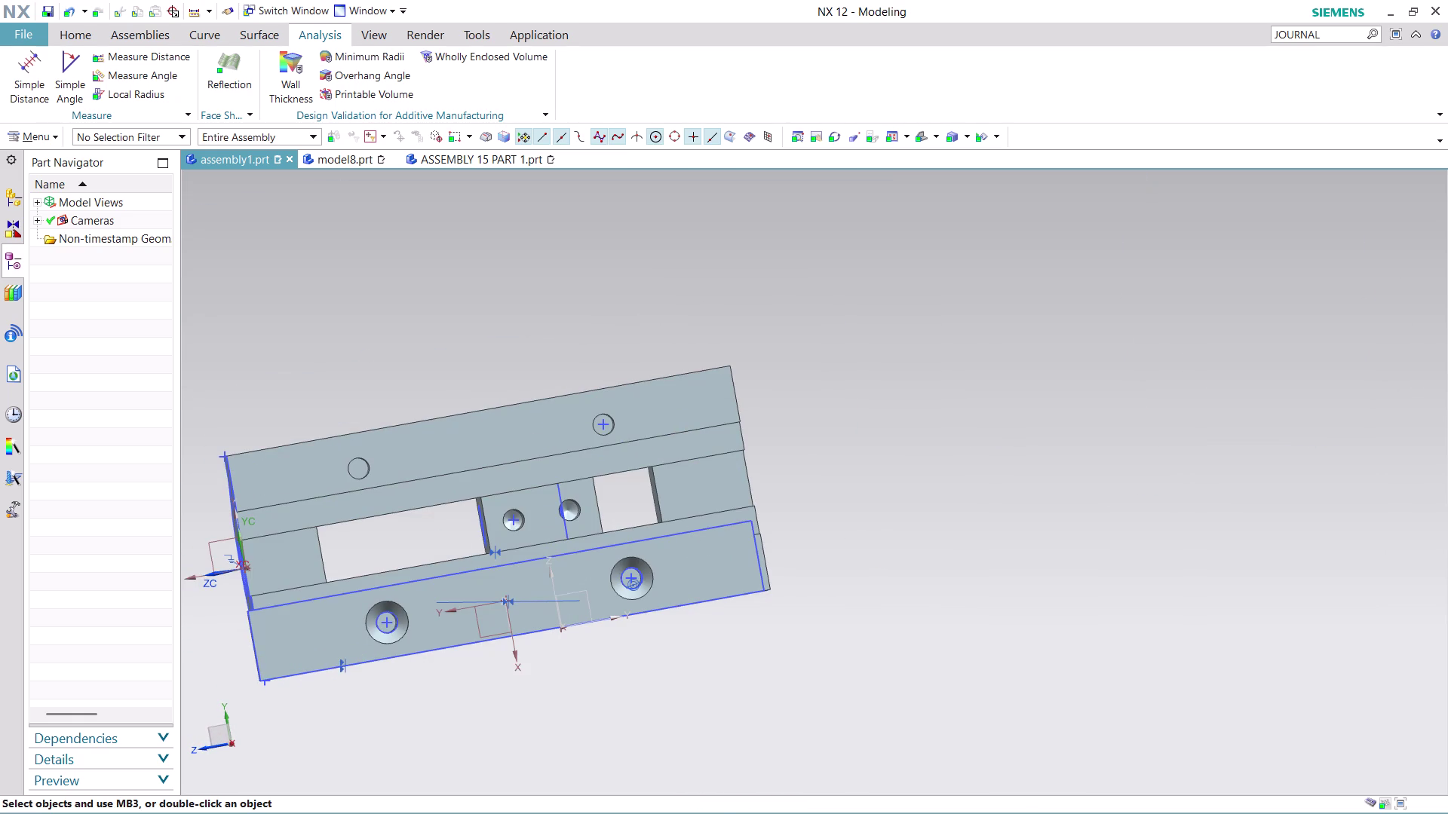
middle_drag(449, 697, 579, 536)
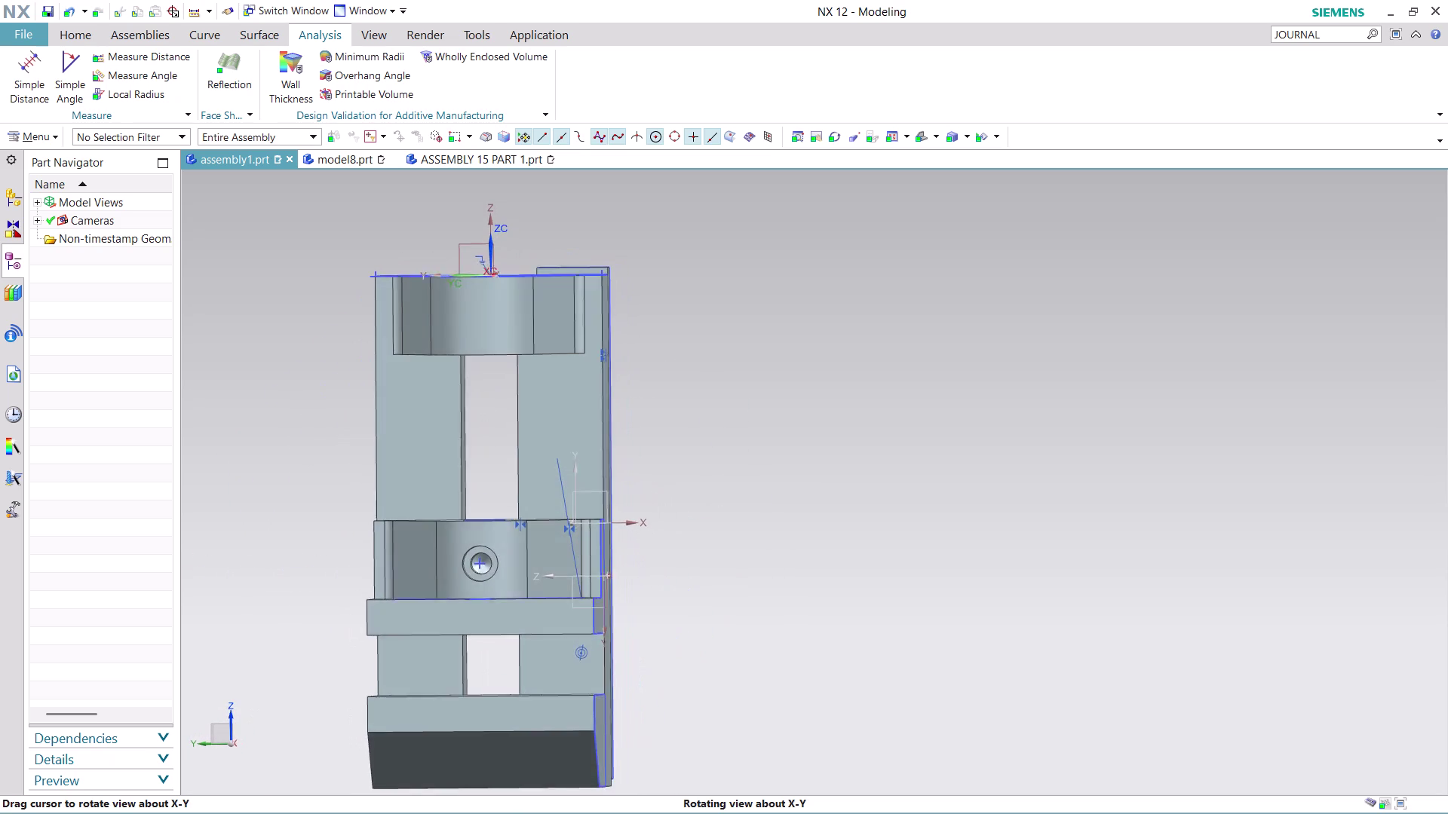
middle_drag(579, 536, 582, 540)
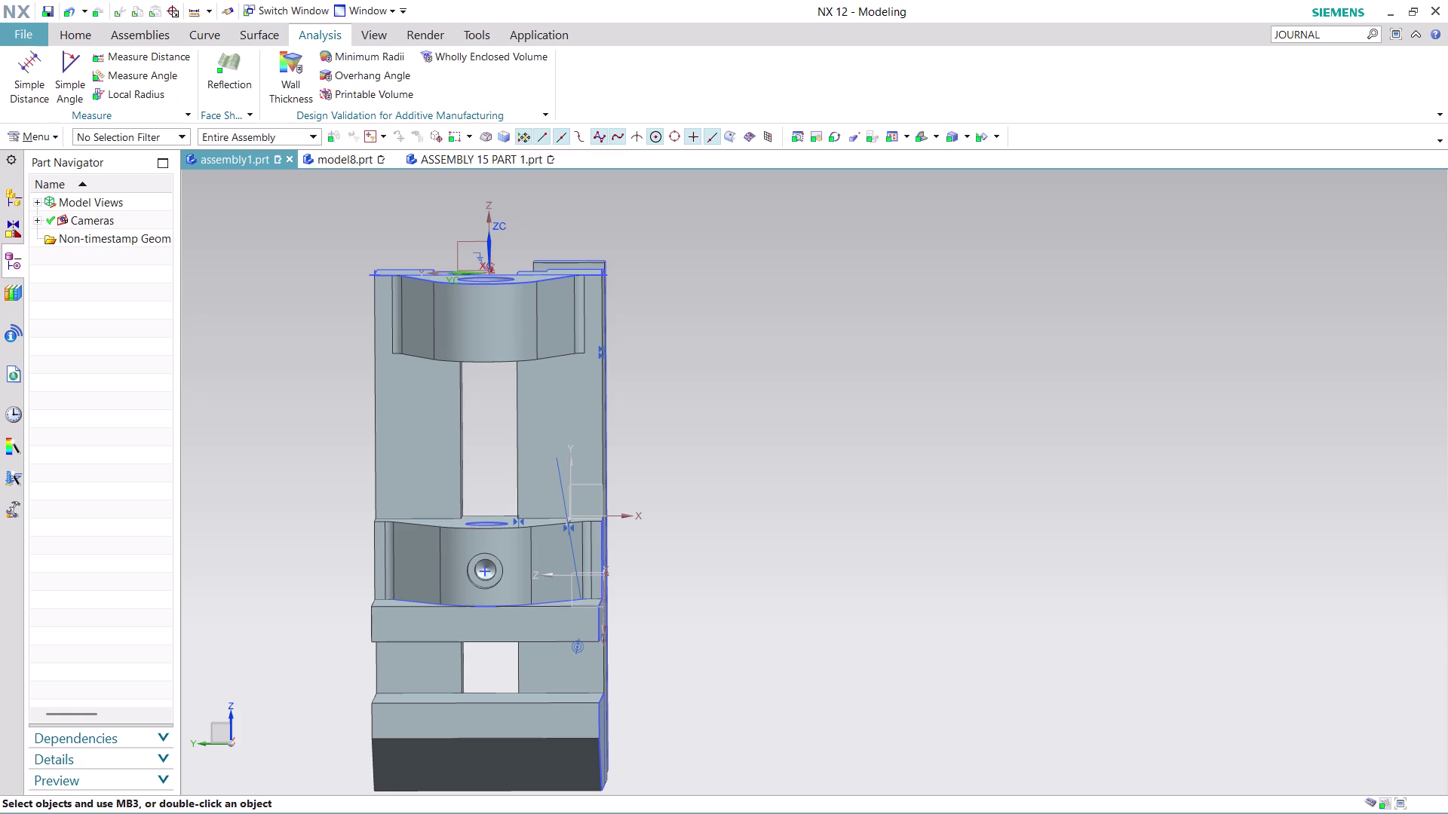
scroll(down, 3)
scroll(up, 3)
middle_drag(724, 516, 659, 415)
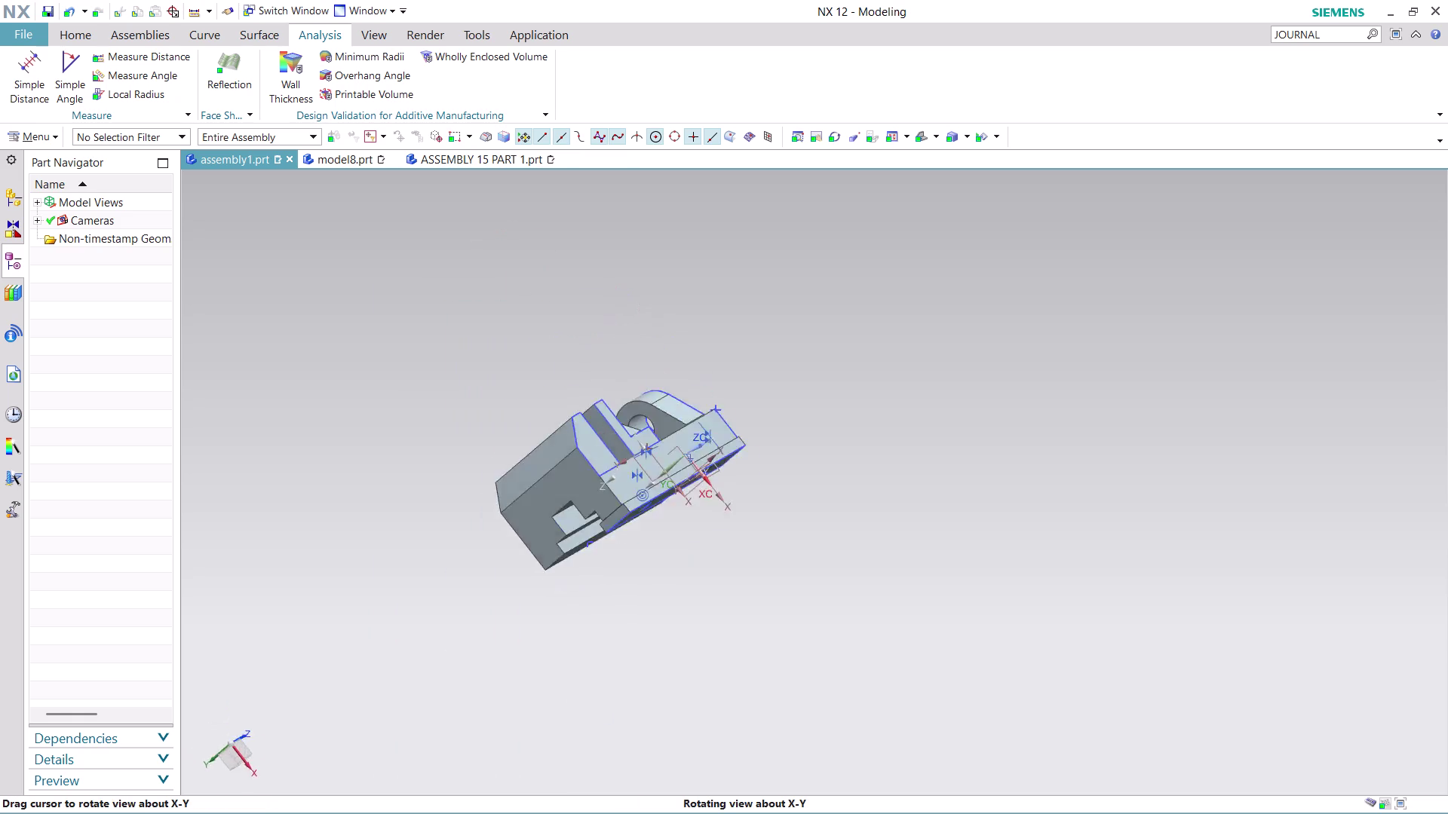
middle_drag(659, 414, 591, 314)
scroll(up, 3)
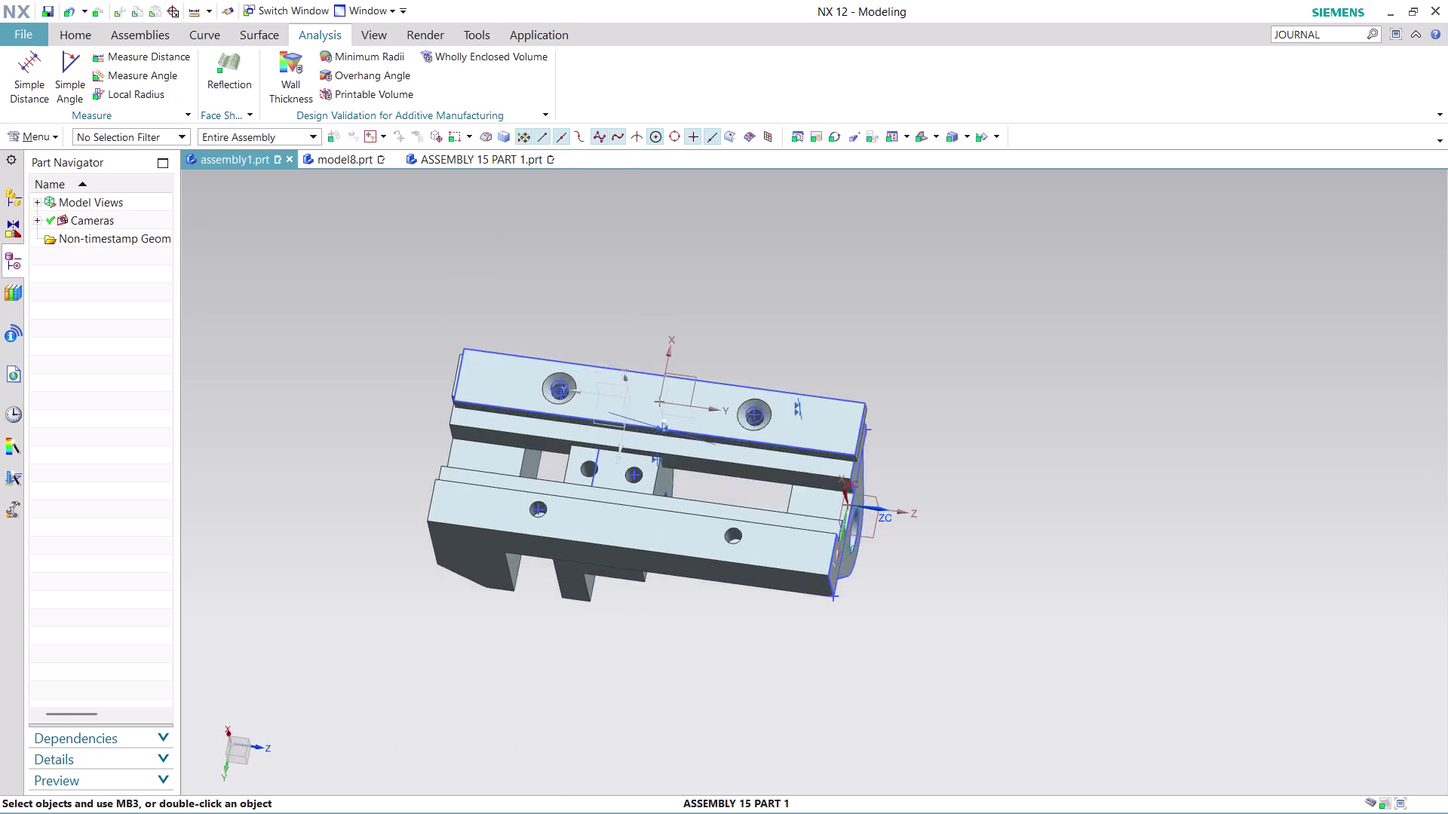
scroll(up, 3)
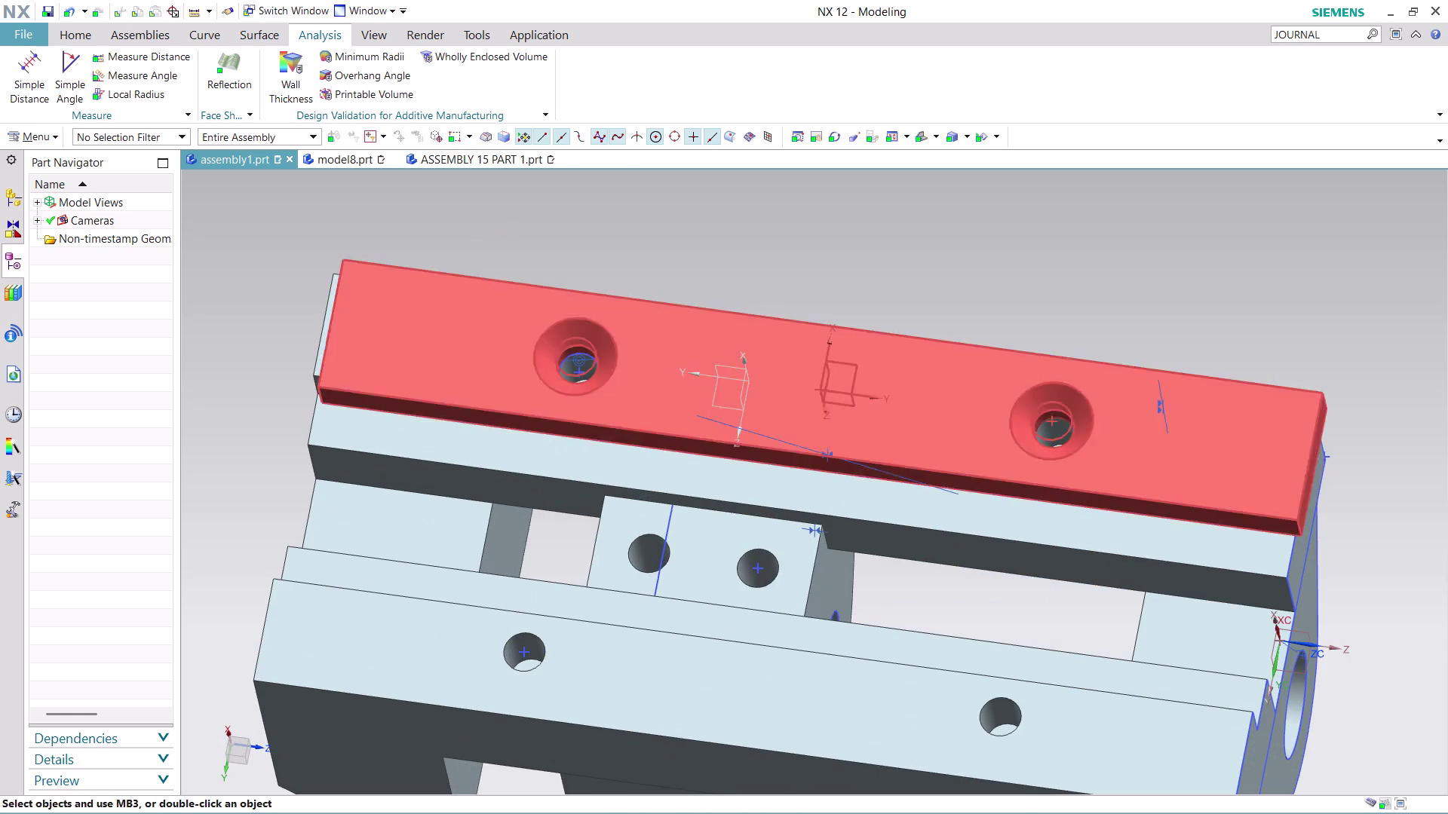
scroll(down, 3)
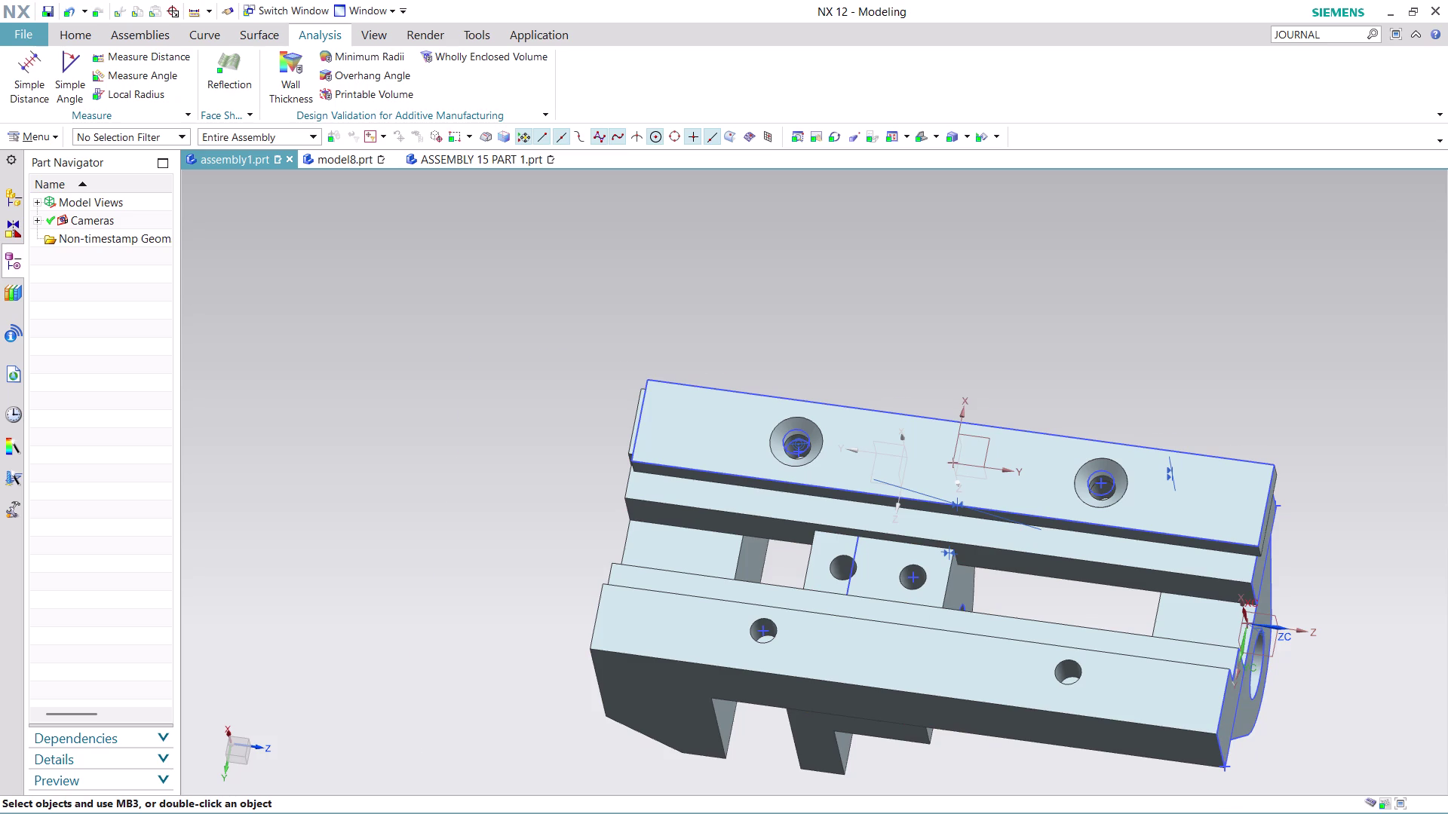
scroll(up, 3)
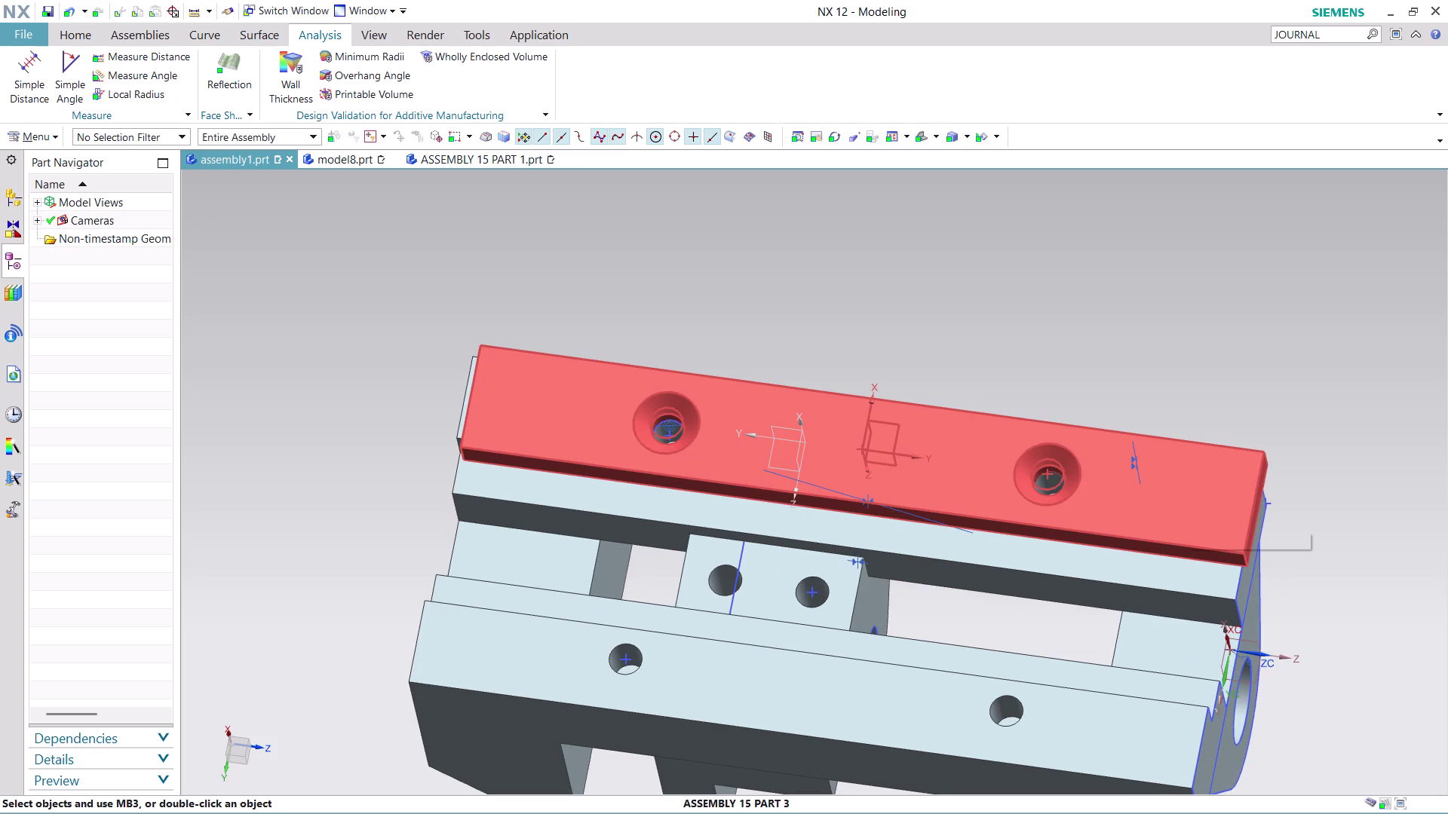
middle_drag(1306, 509, 1303, 506)
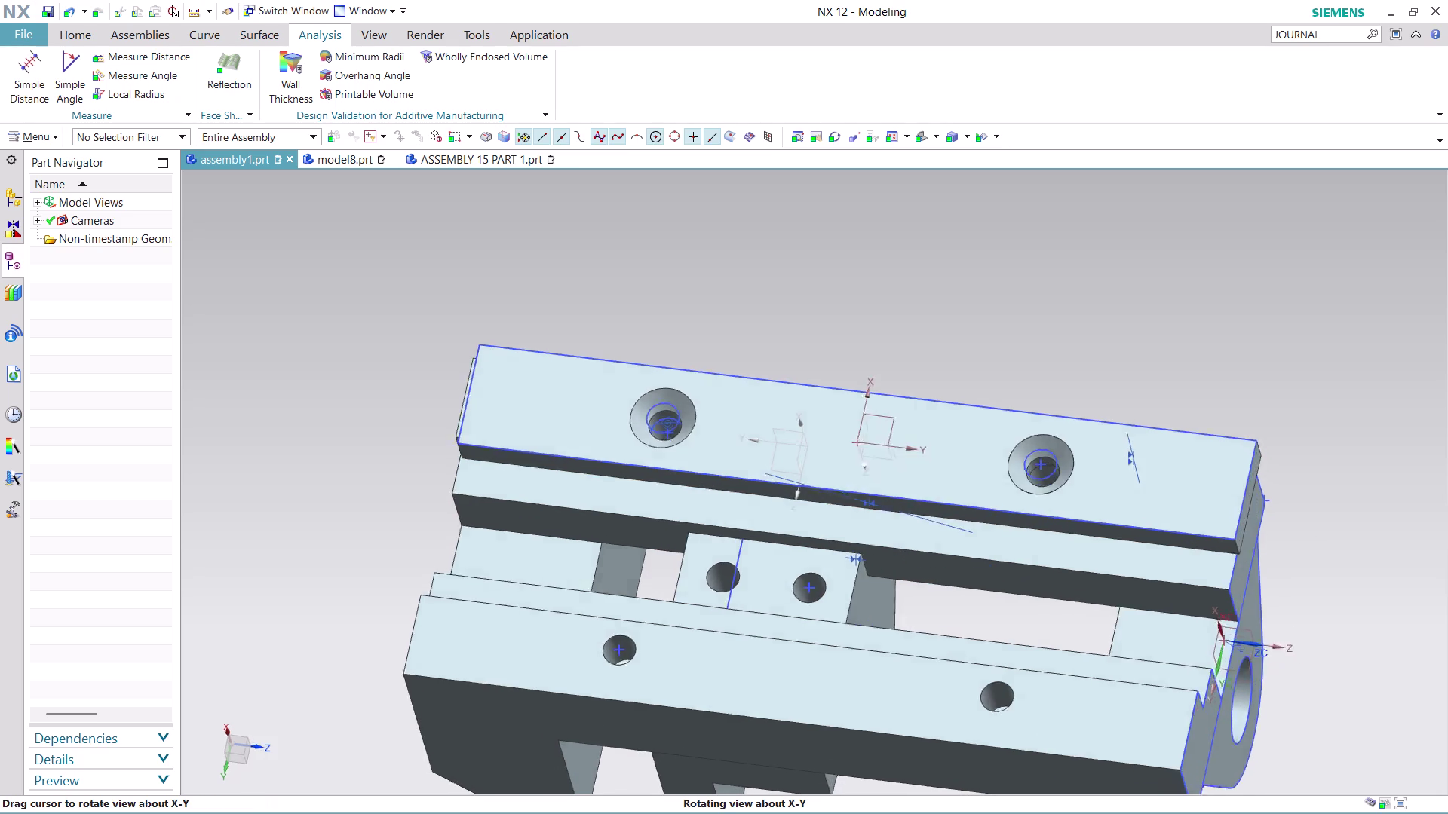
middle_drag(1302, 505, 1269, 449)
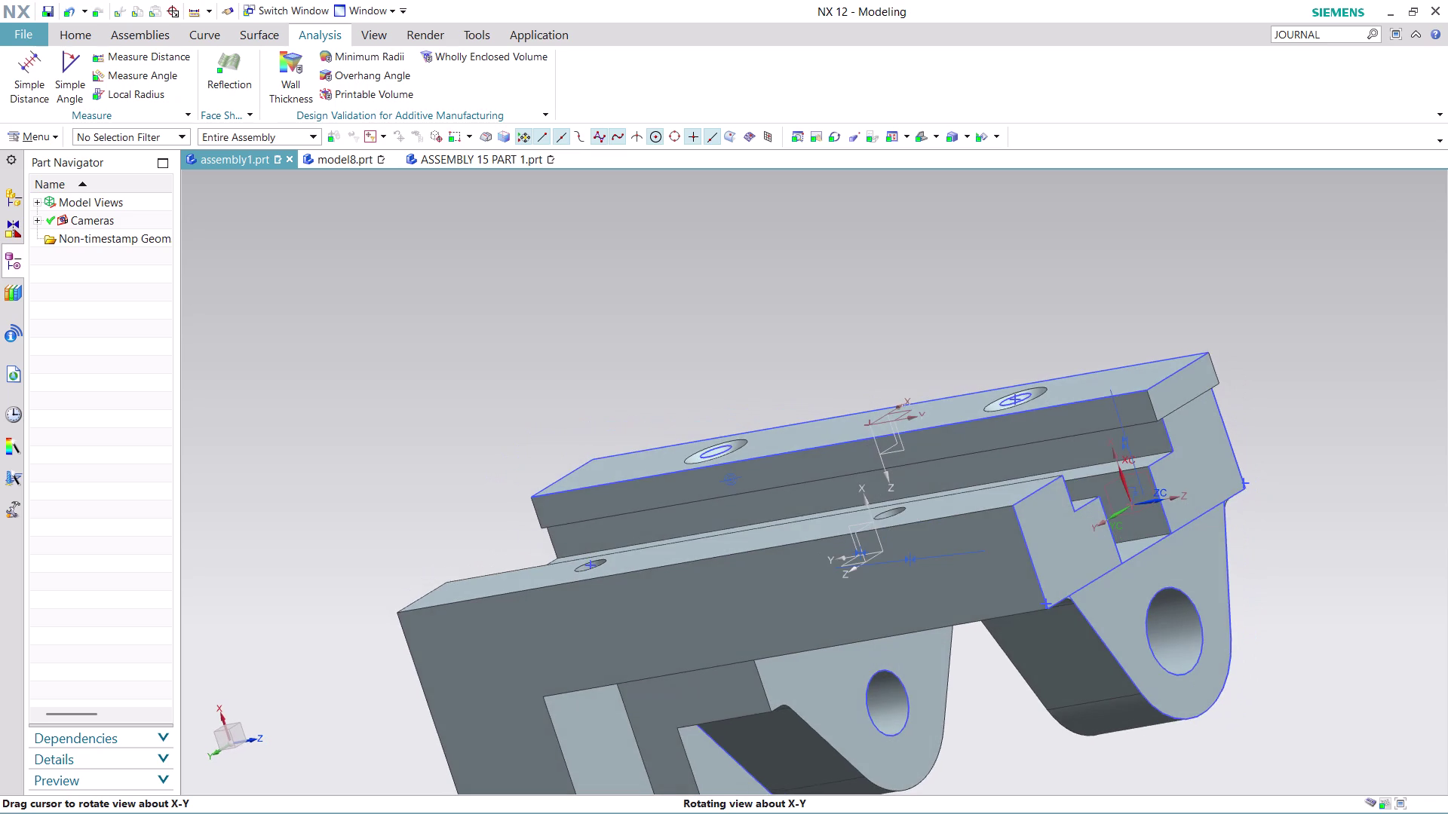
middle_drag(1269, 449, 1092, 468)
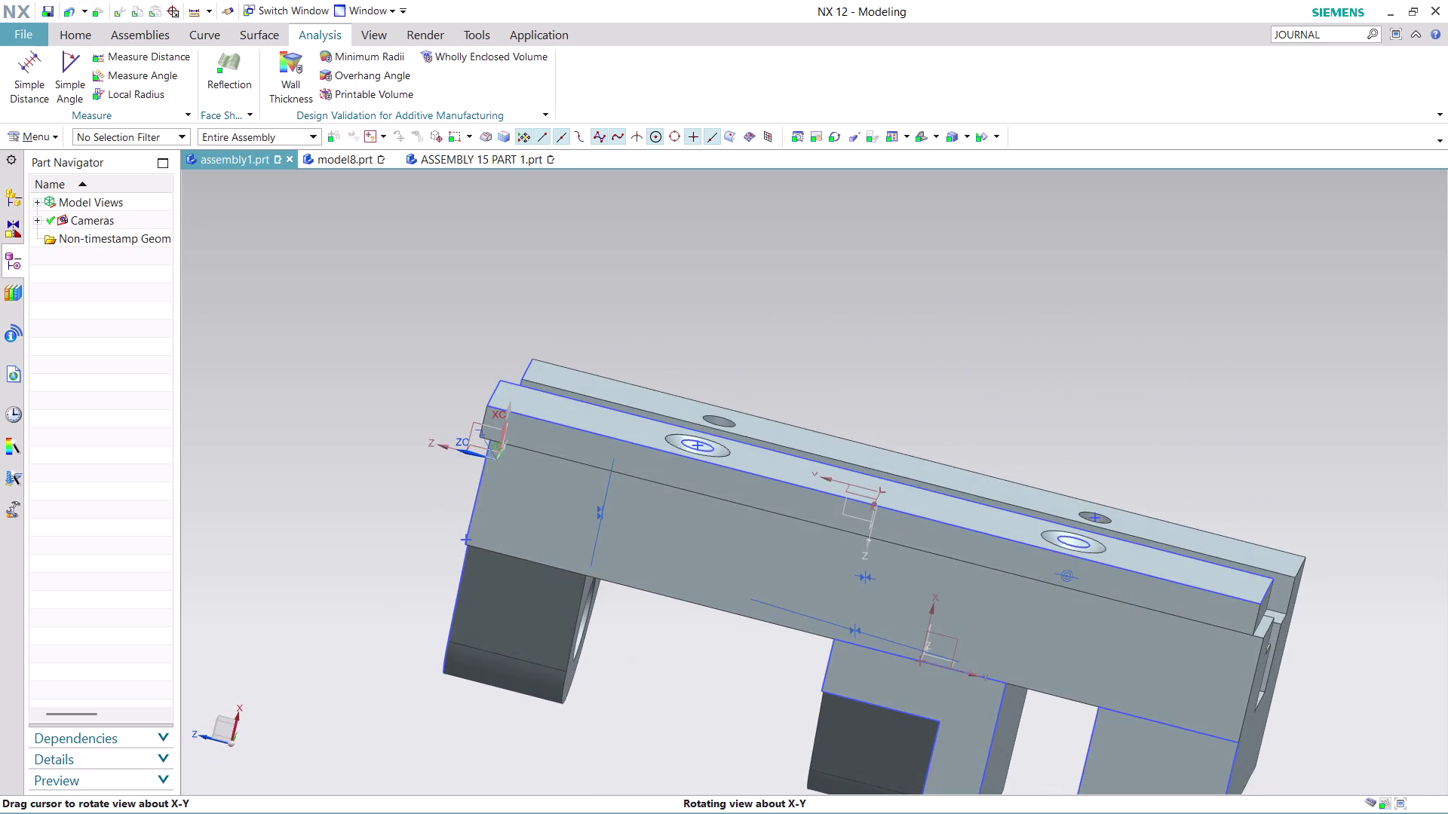
middle_drag(1093, 468, 1092, 461)
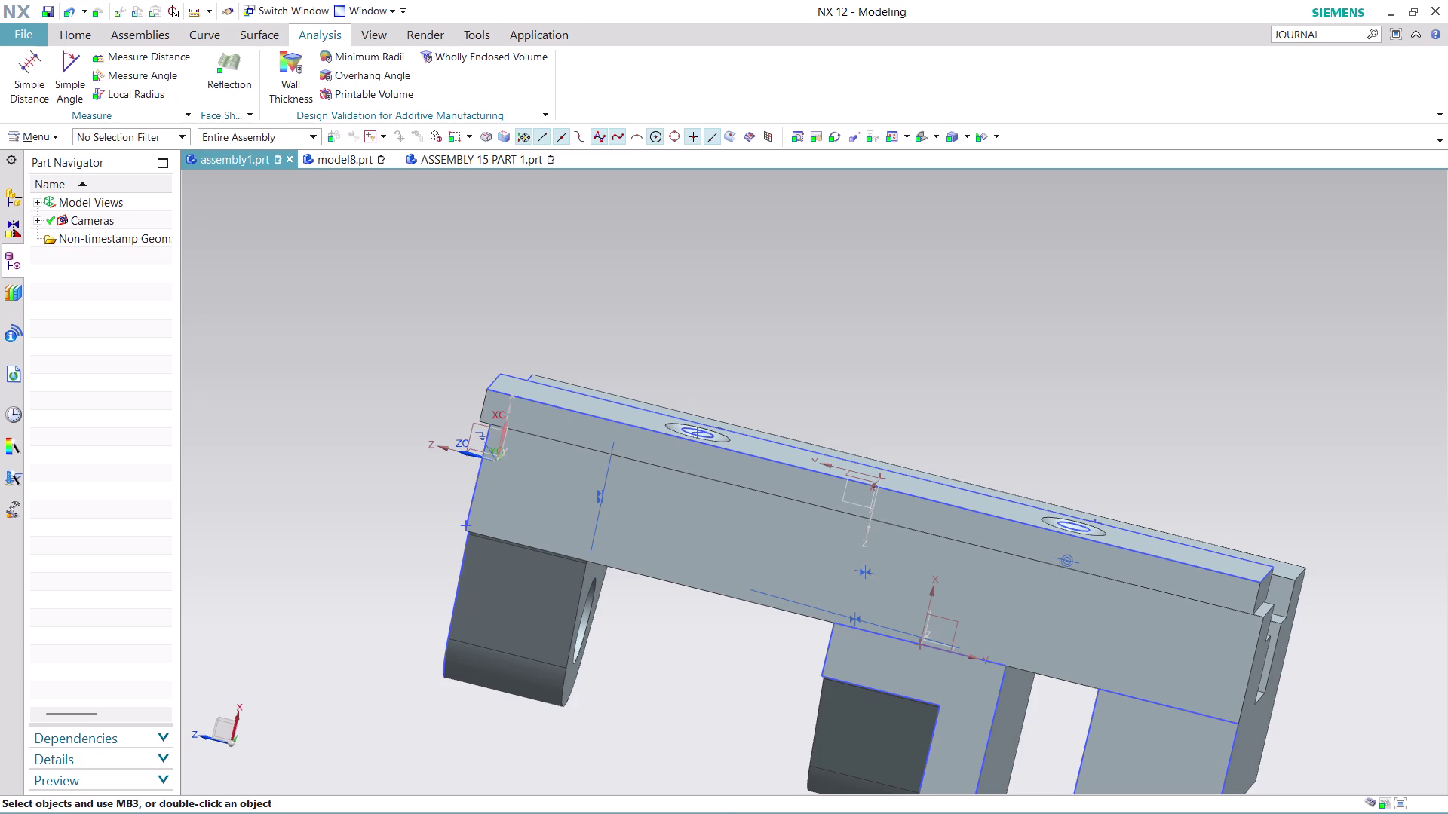
middle_drag(1107, 455, 1085, 531)
scroll(down, 3)
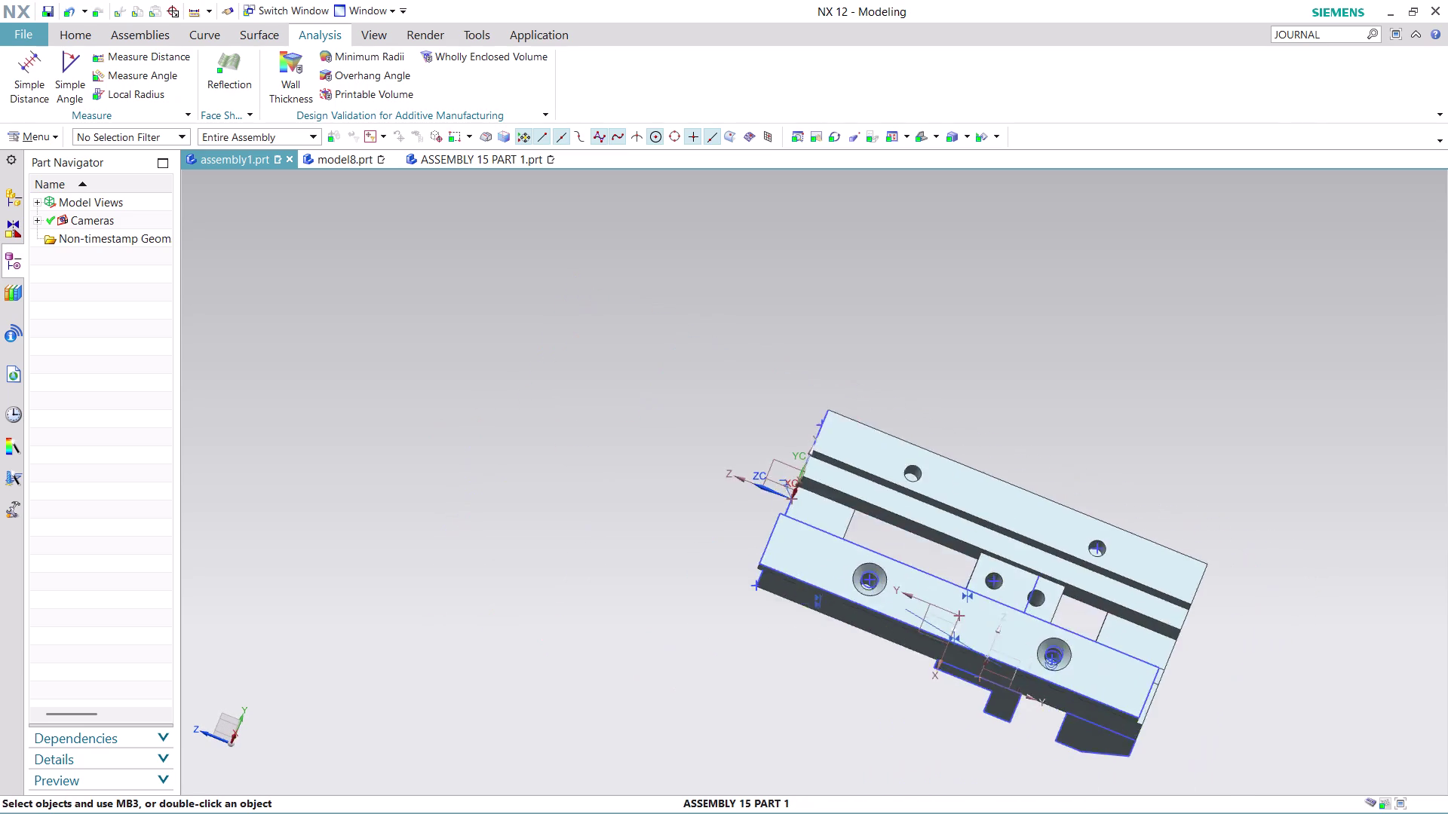
scroll(down, 3)
scroll(up, 3)
scroll(up, 3)
middle_drag(1036, 408, 1022, 435)
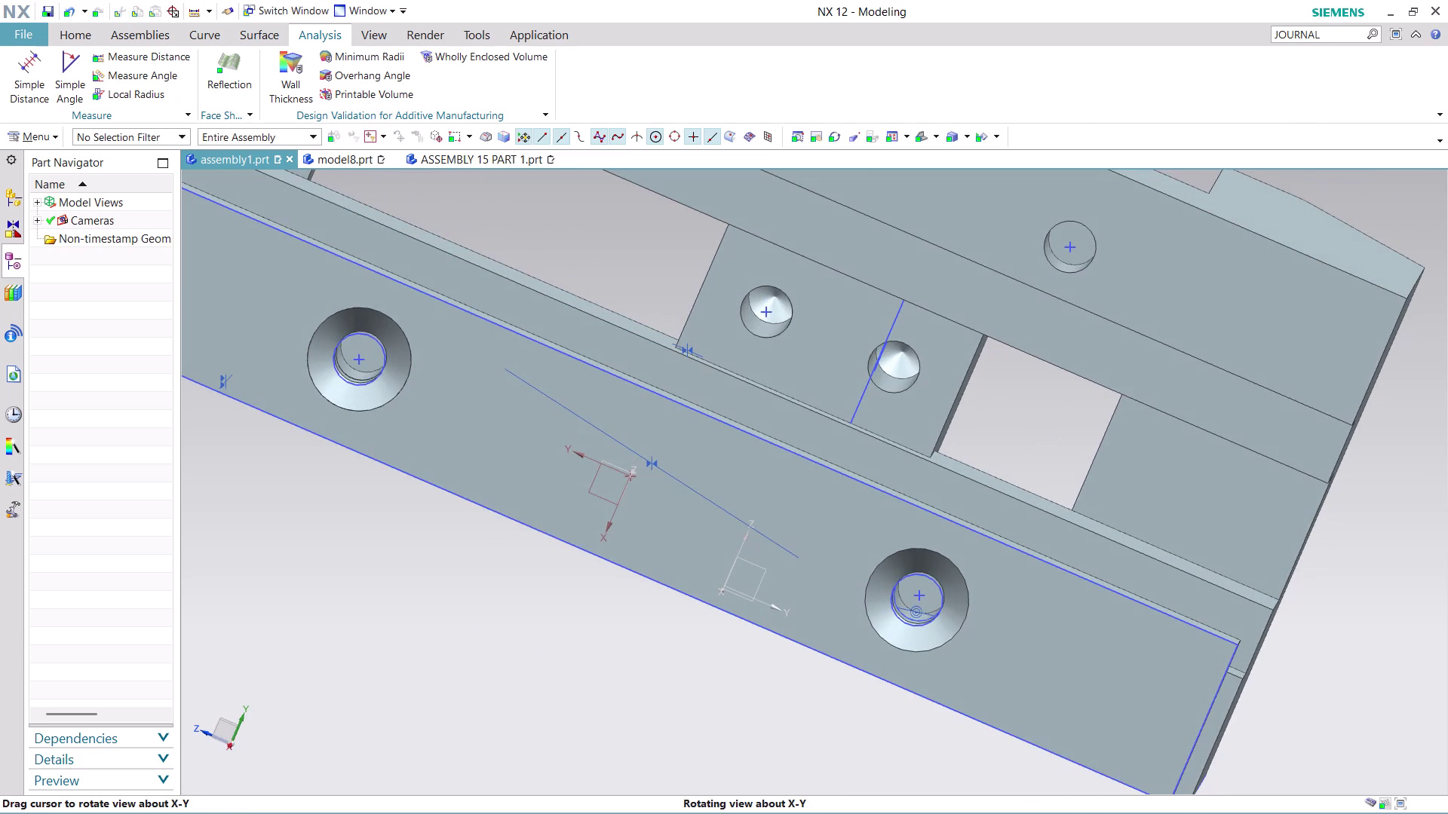
middle_drag(1022, 434, 1029, 413)
scroll(down, 3)
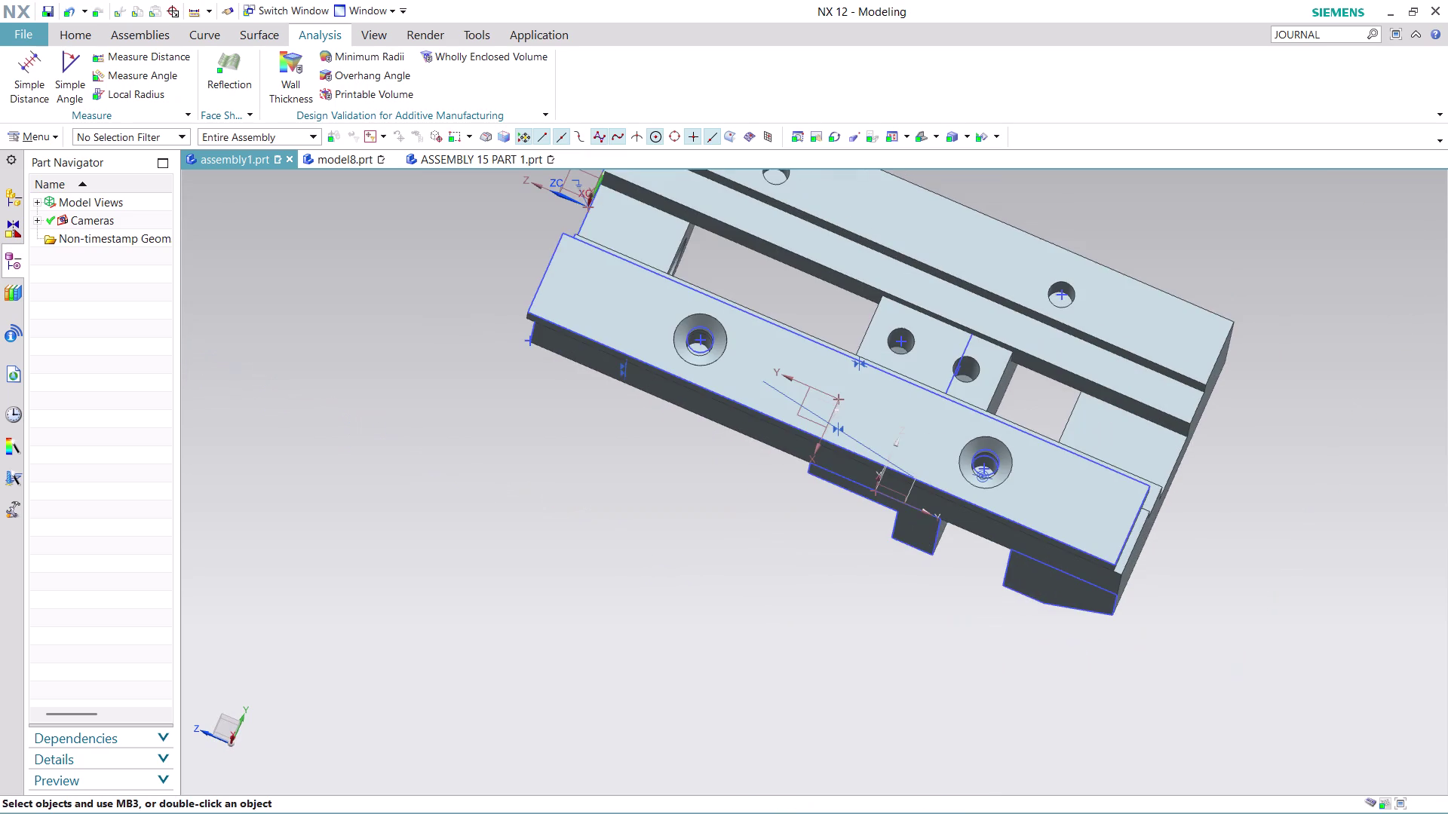
scroll(down, 3)
scroll(up, 3)
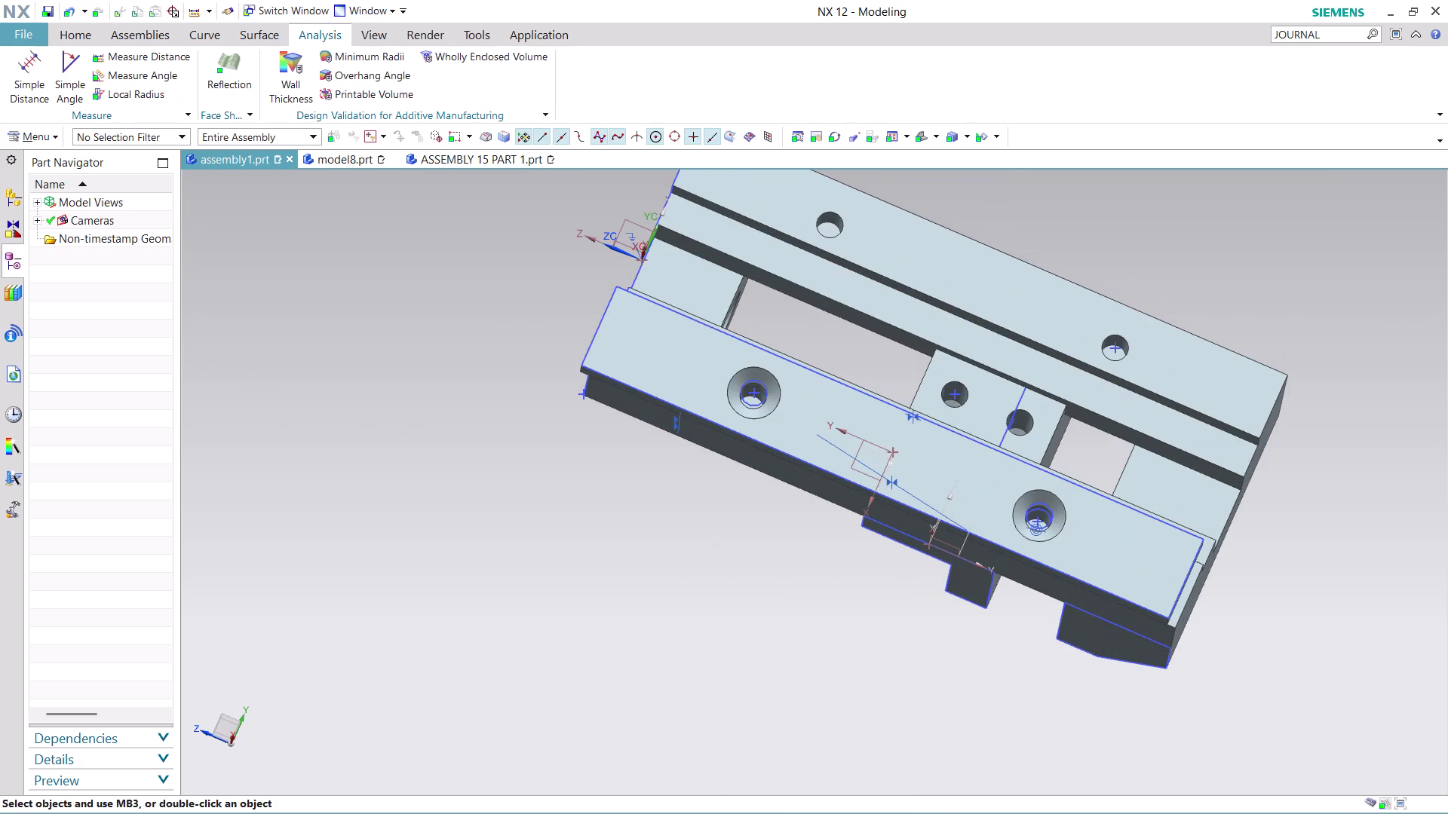
middle_drag(628, 561, 728, 552)
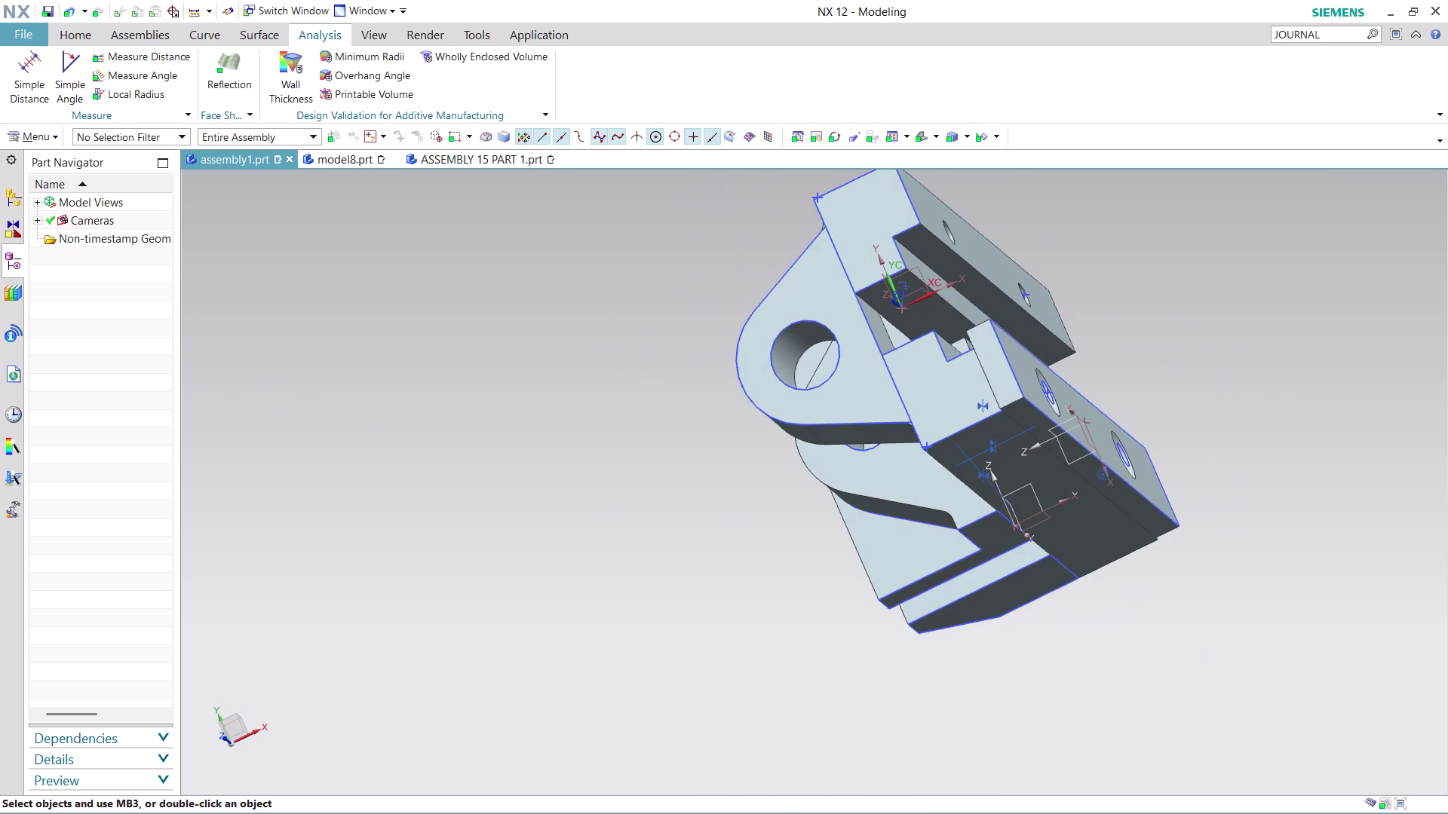
scroll(up, 3)
middle_drag(1077, 316, 1107, 292)
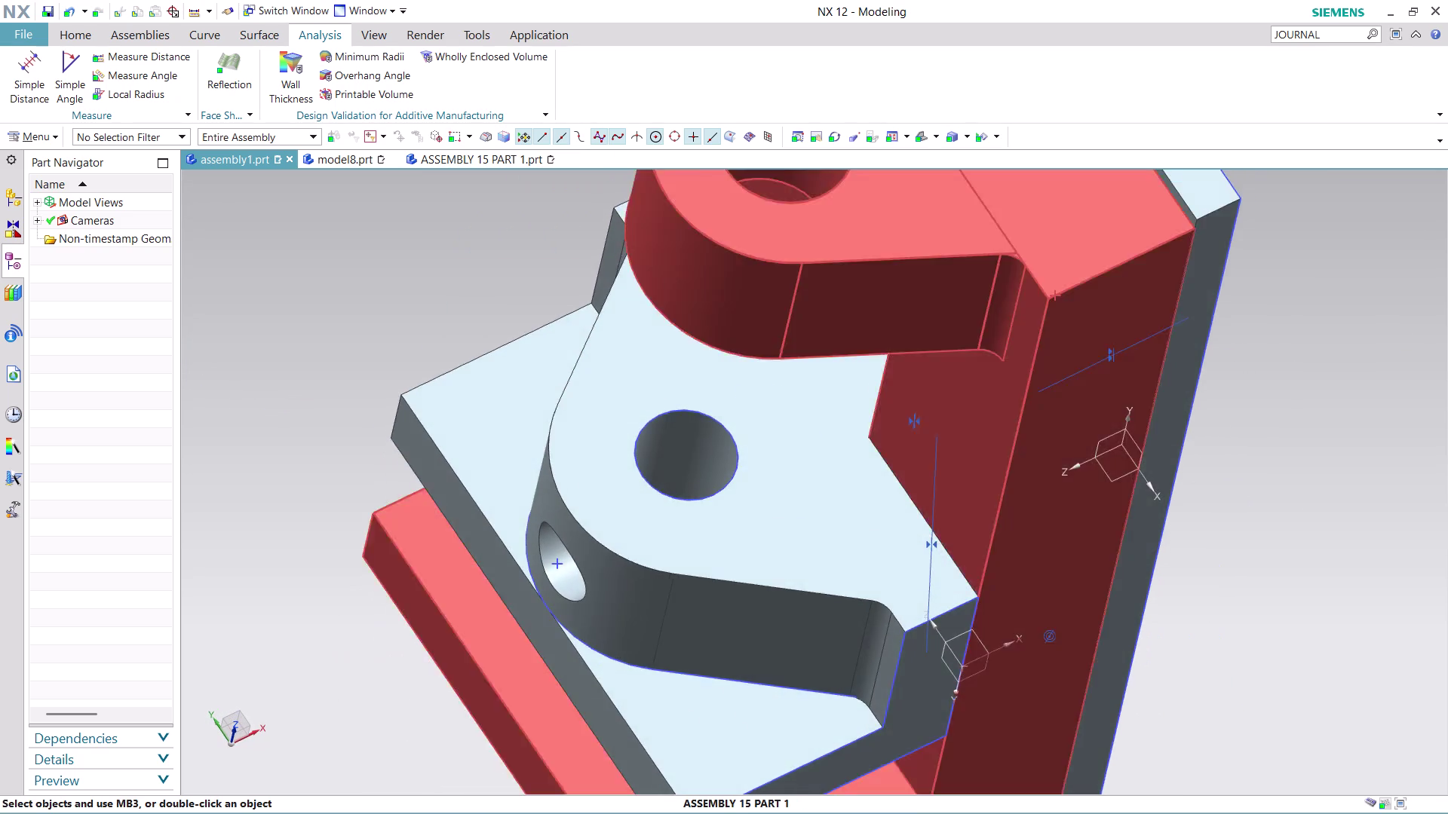
scroll(down, 3)
scroll(up, 3)
middle_drag(1172, 242, 1113, 217)
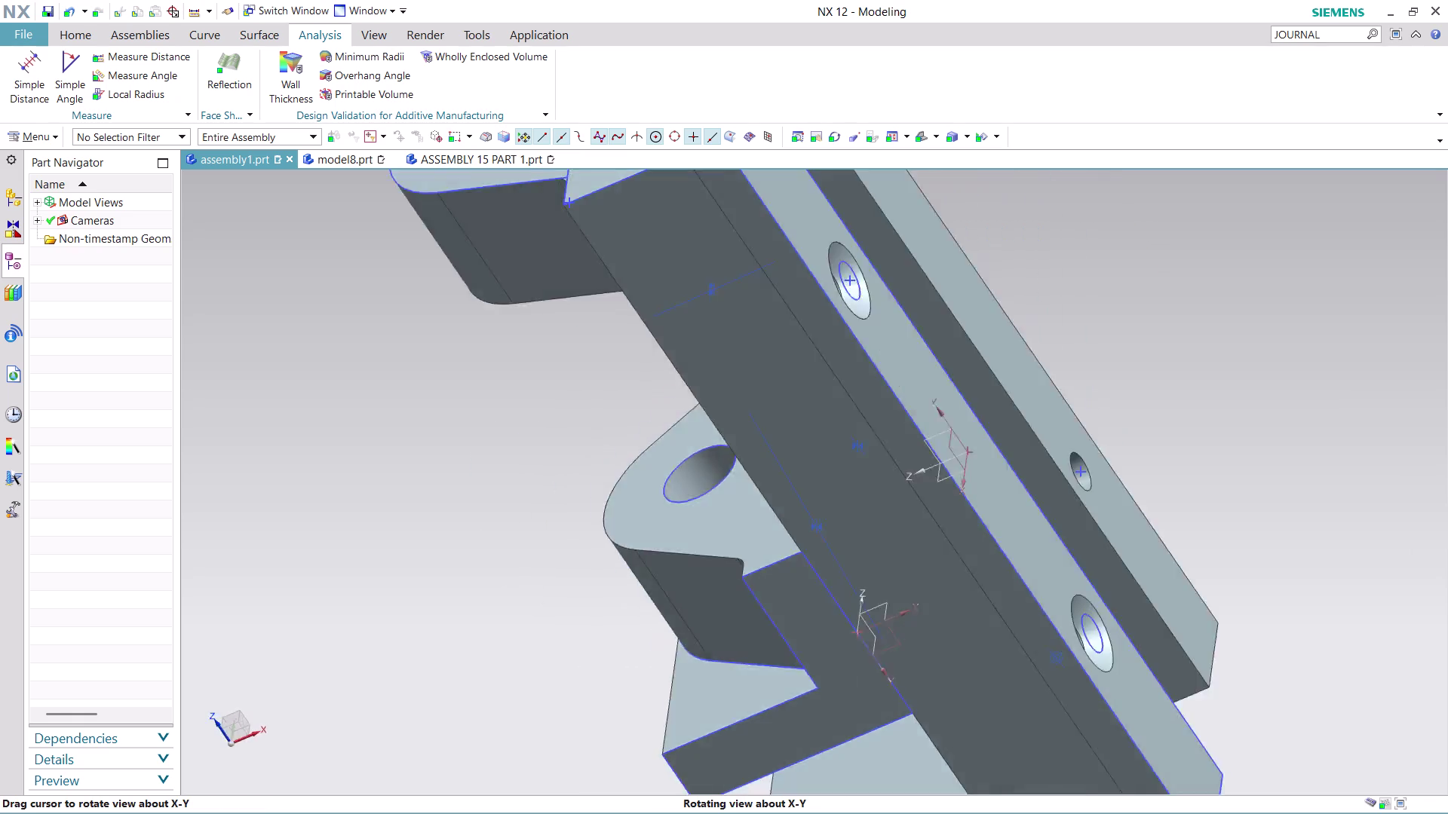
middle_drag(1113, 216, 1001, 194)
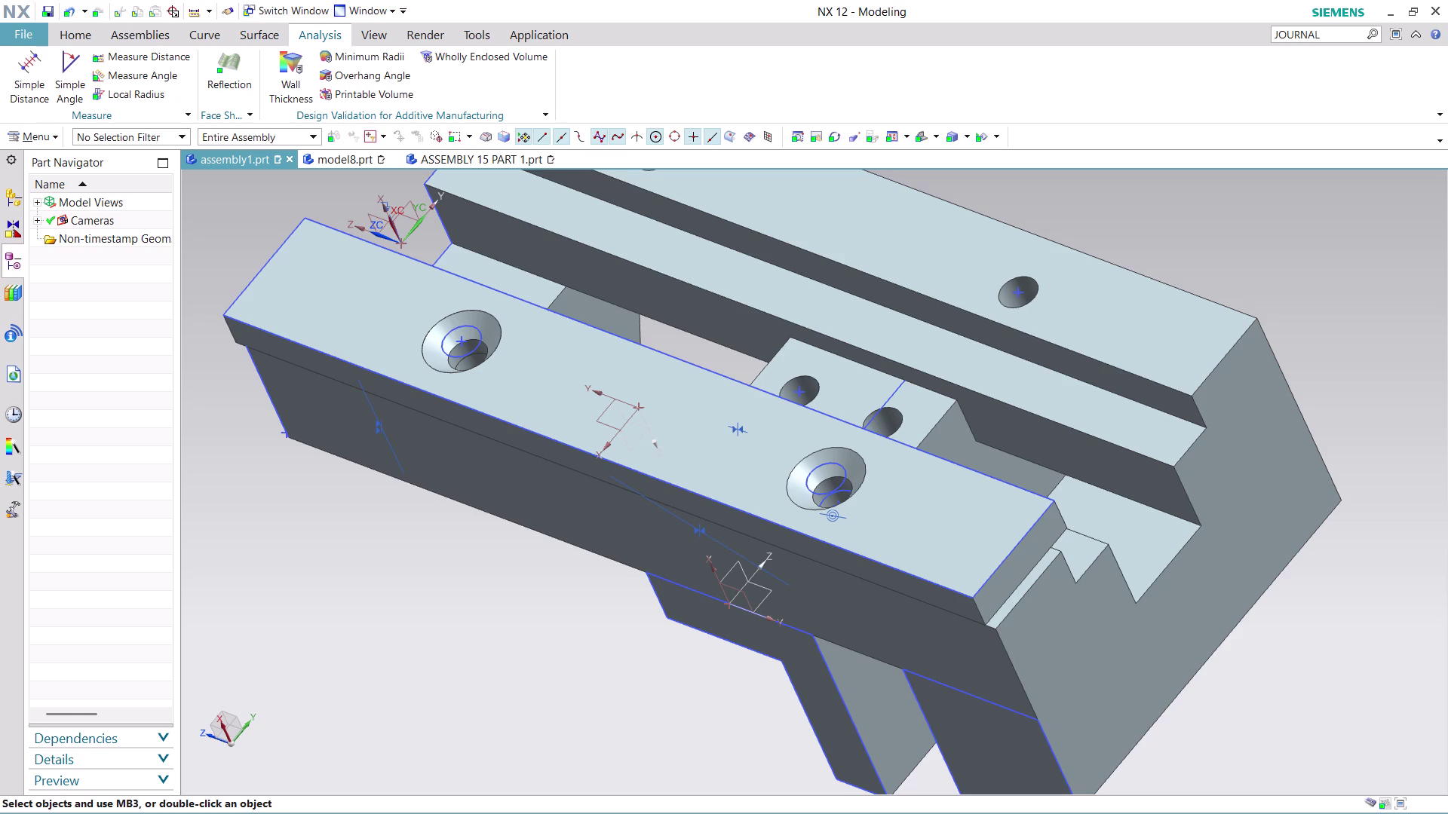
scroll(down, 3)
scroll(down, 3)
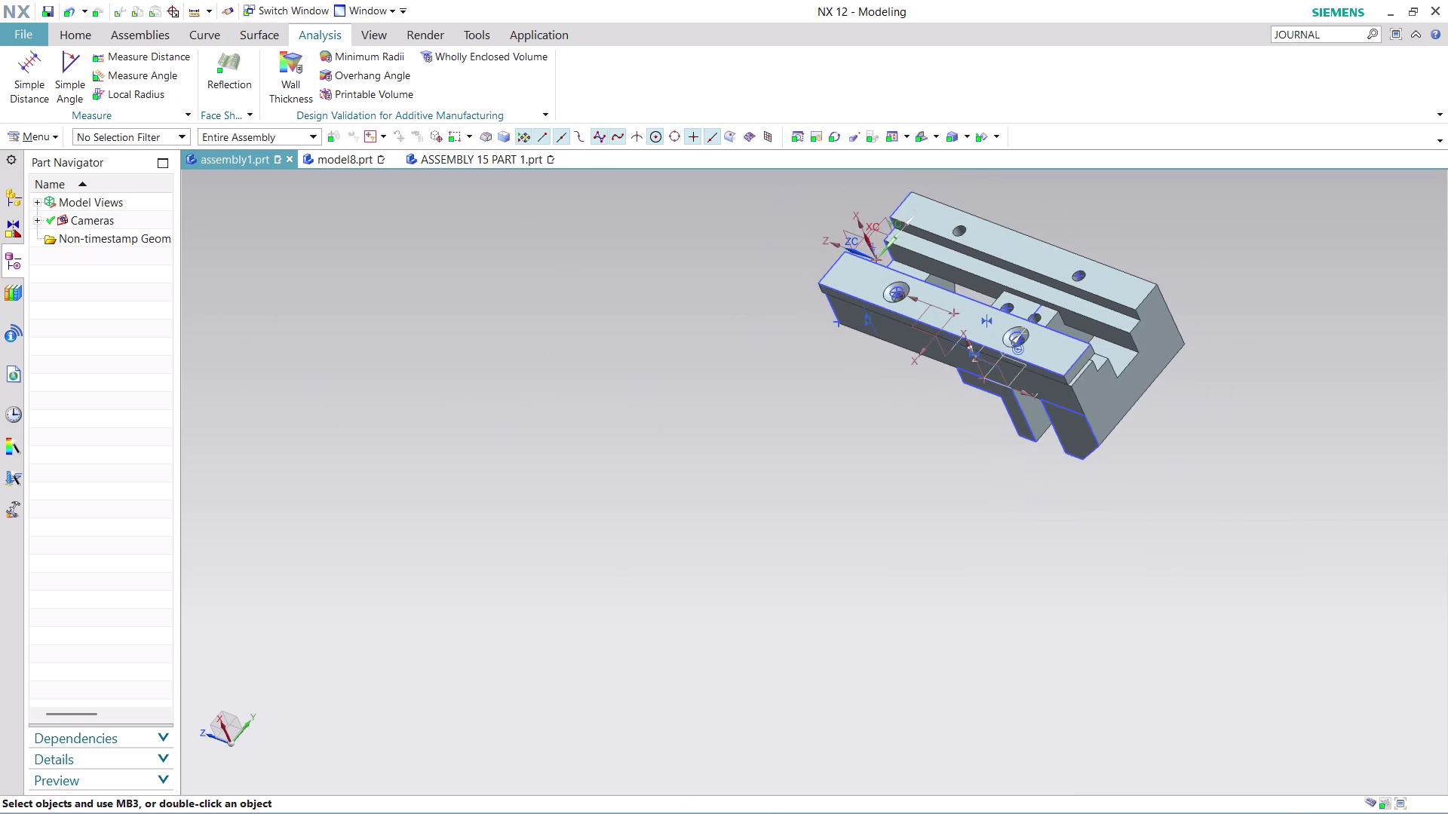
scroll(up, 3)
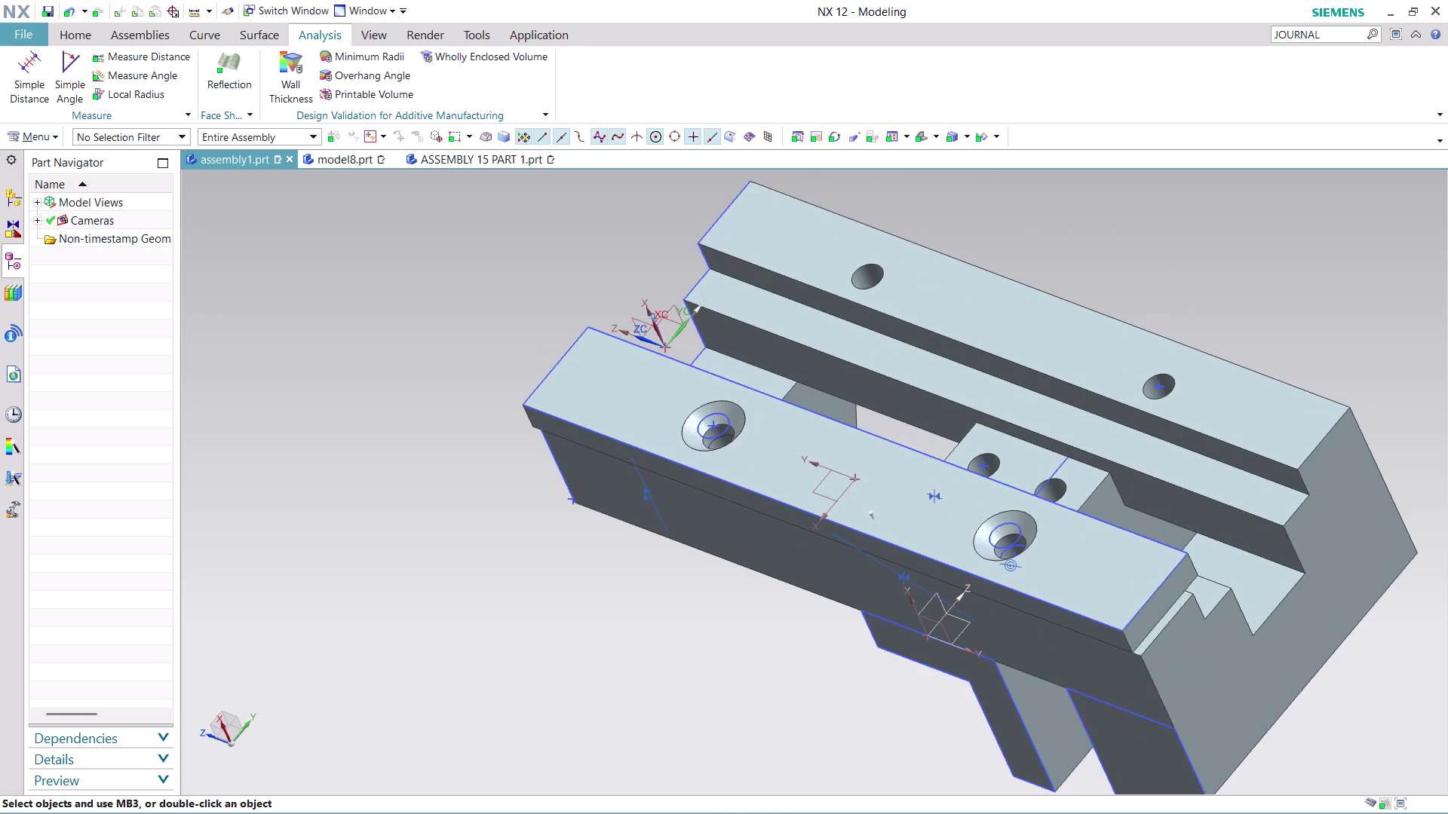
click(495, 161)
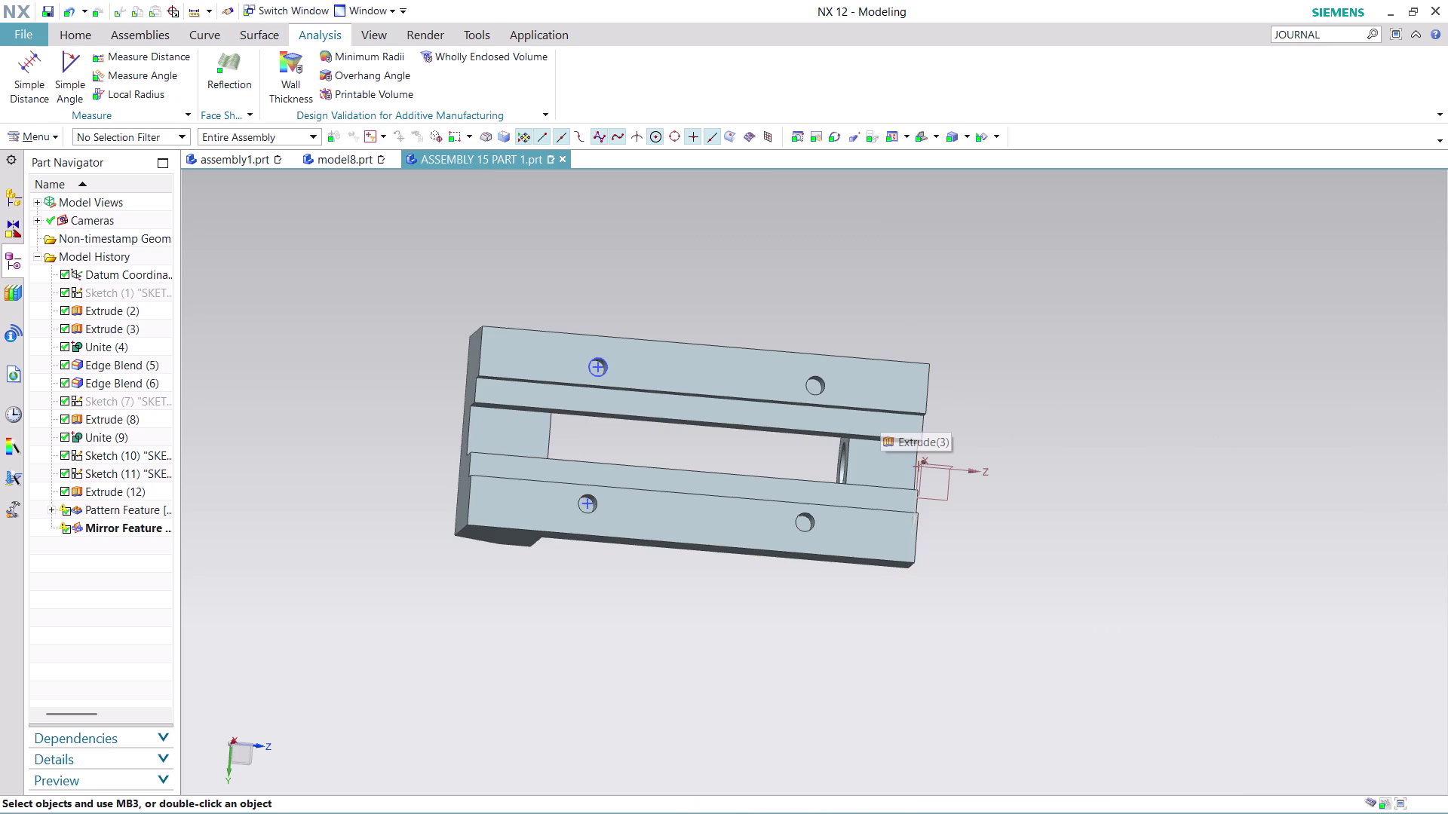
Orbit the standalone vise body to inspect it from several sides.
middle_drag(1038, 358, 1034, 304)
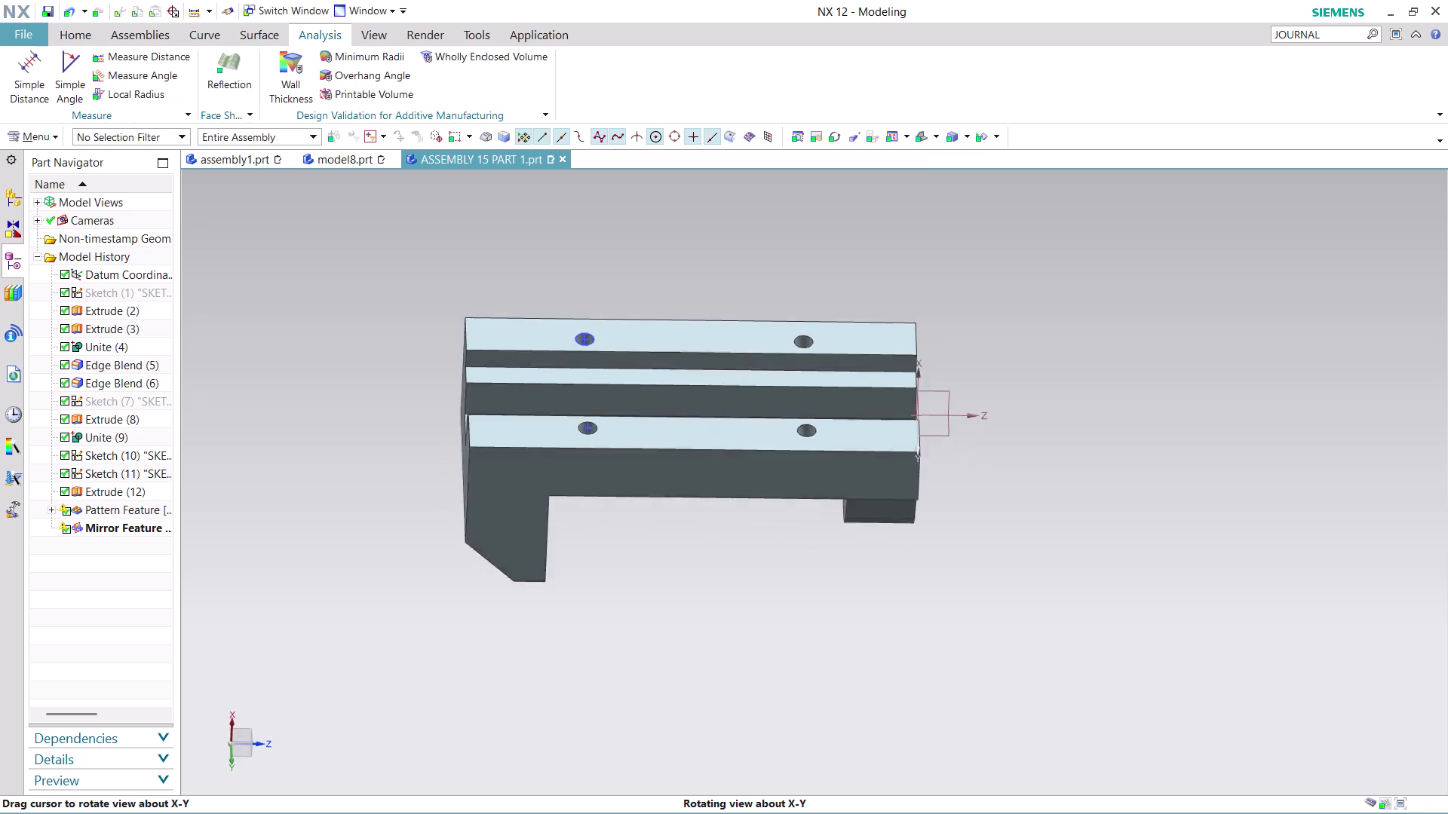
middle_drag(1034, 304, 619, 302)
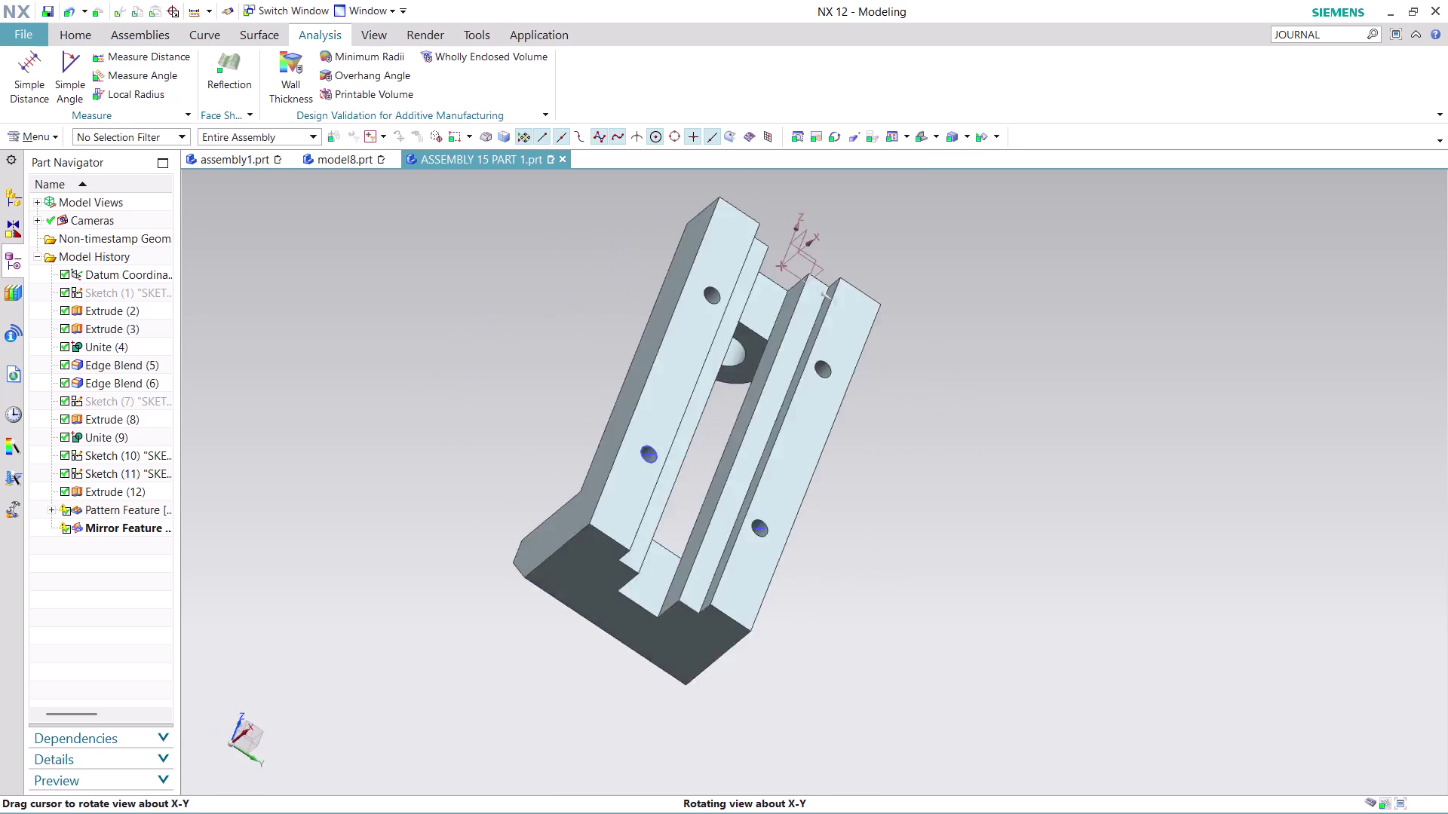
middle_drag(618, 301, 540, 318)
scroll(up, 3)
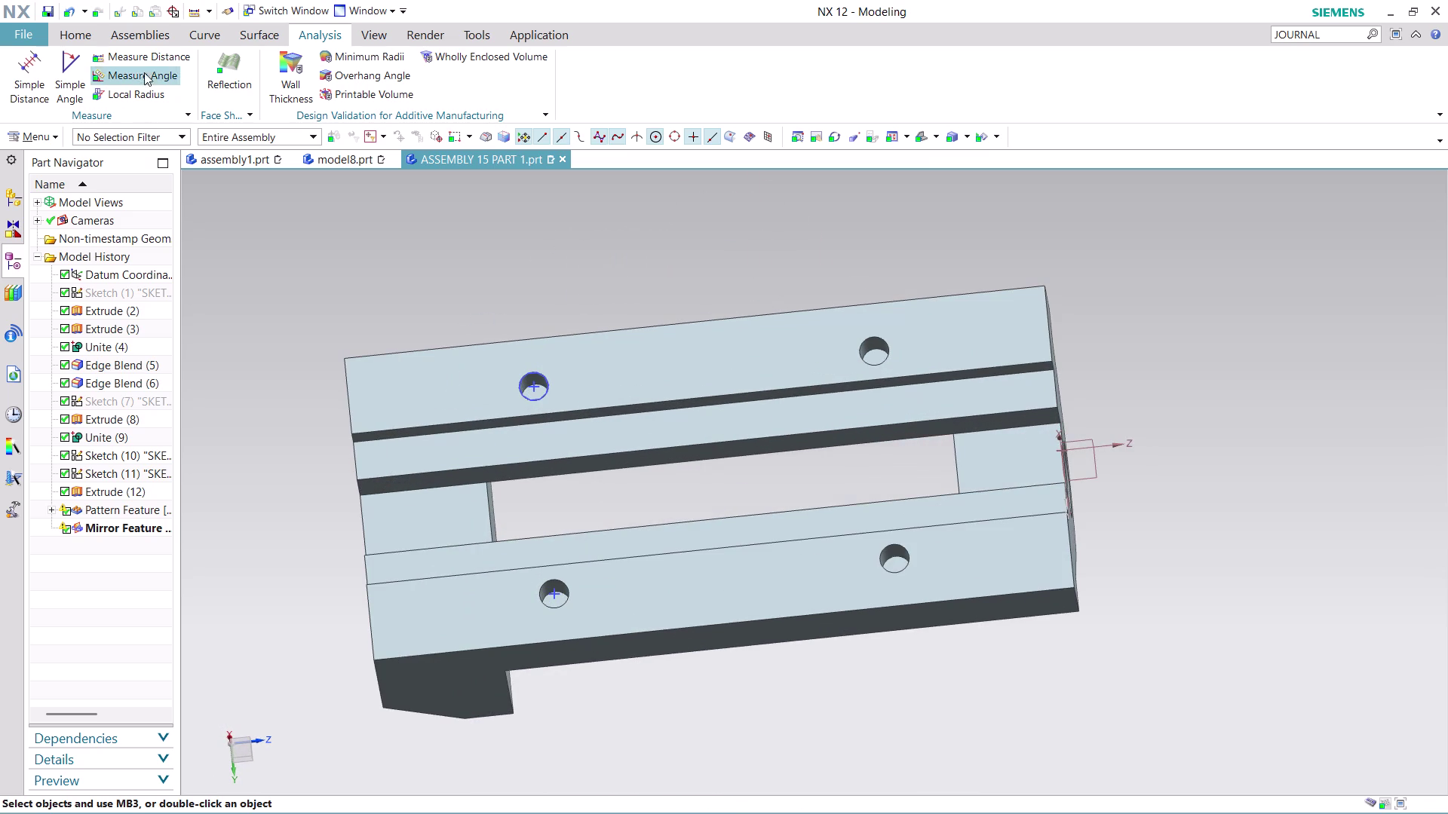
click(153, 49)
click(152, 52)
scroll(up, 3)
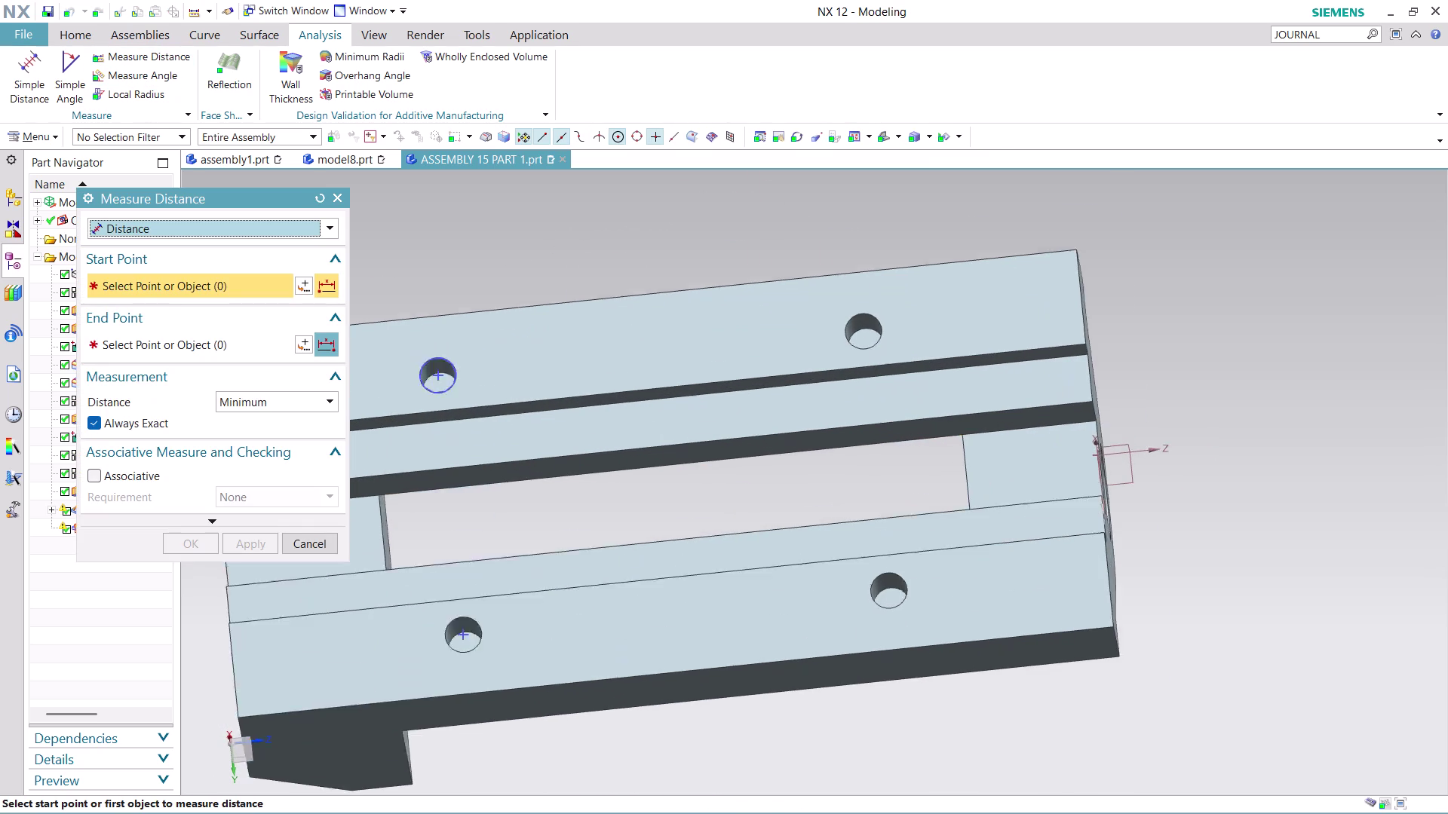
scroll(up, 3)
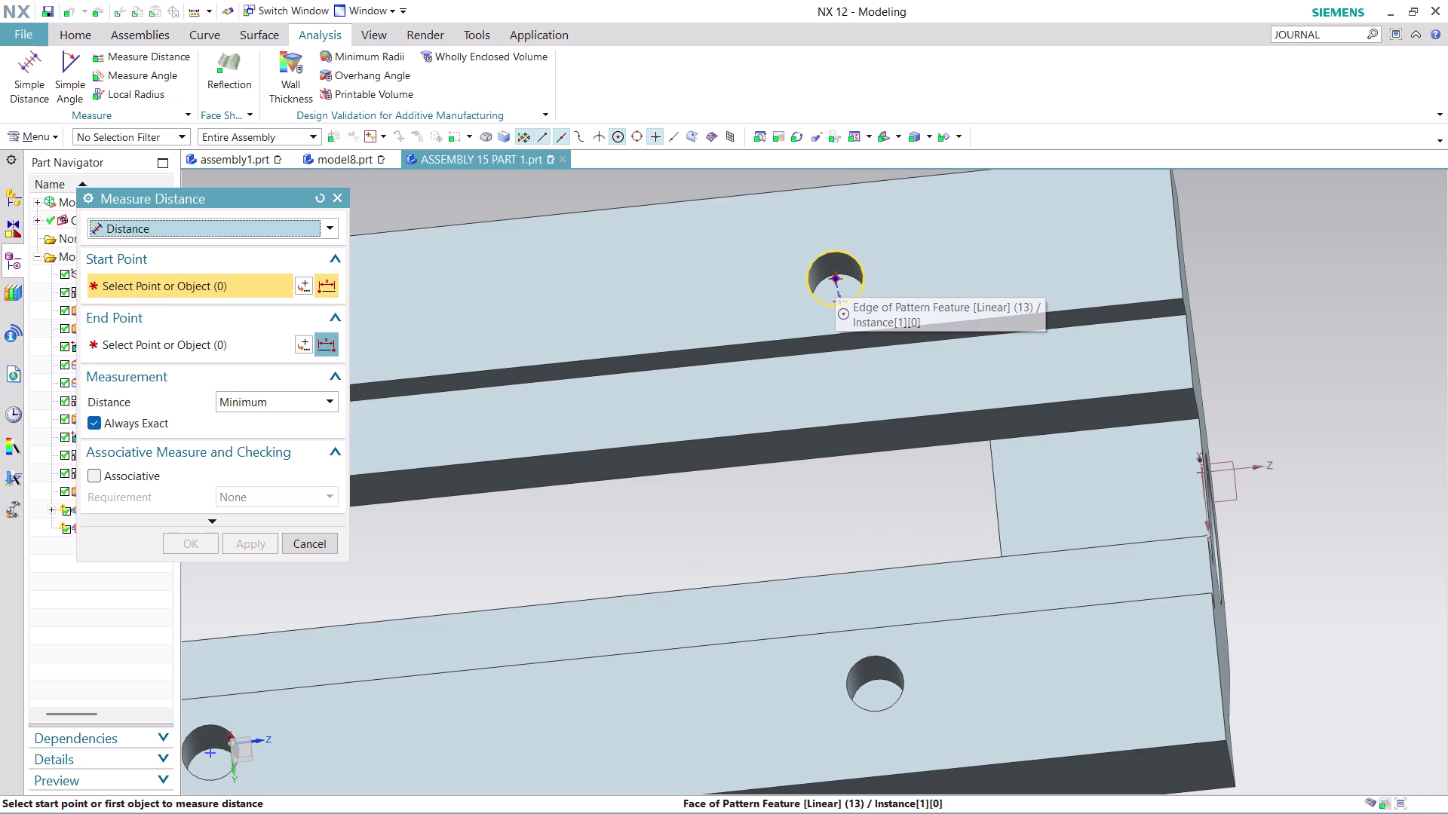
click(835, 277)
click(1176, 235)
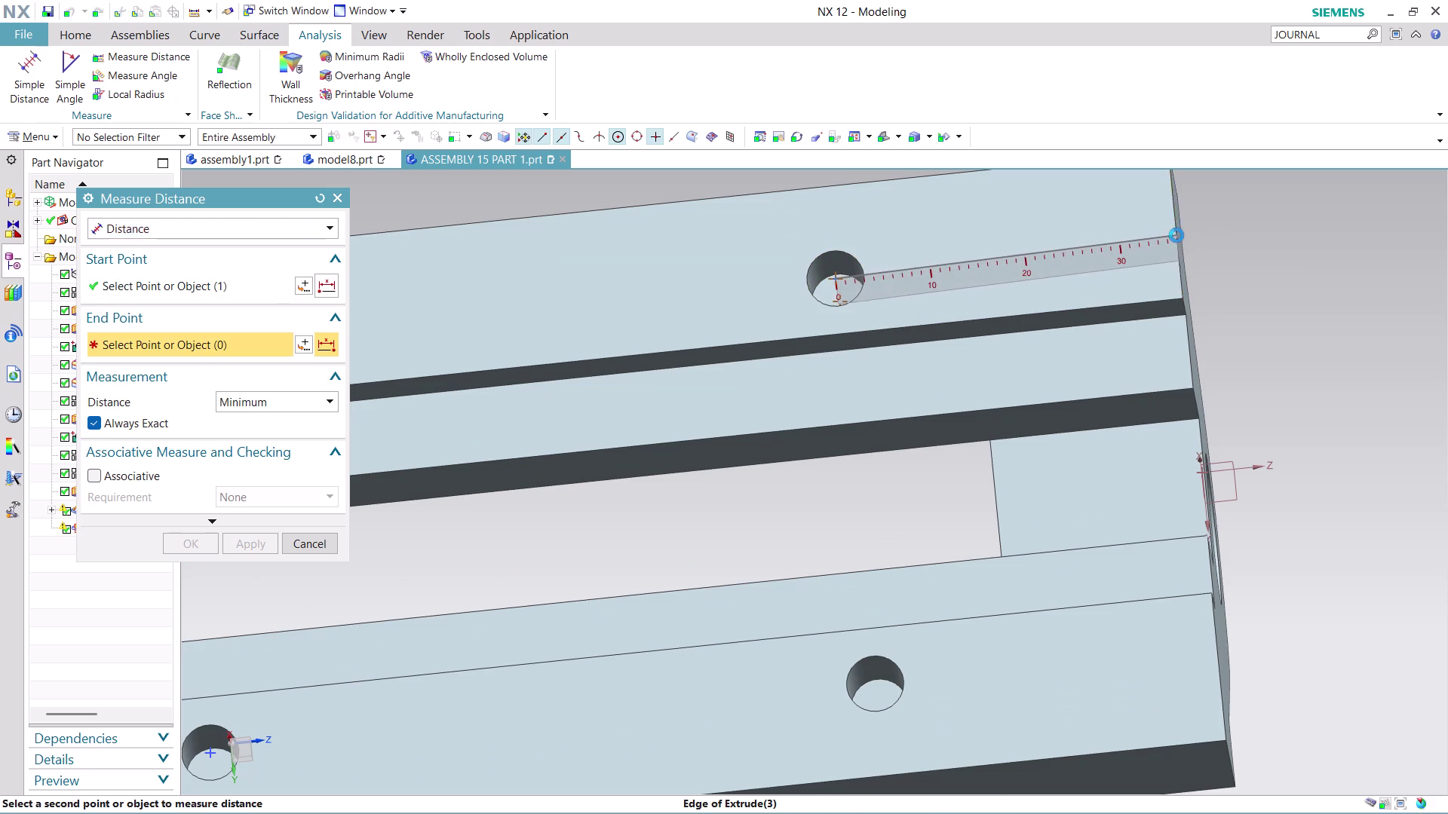
scroll(down, 3)
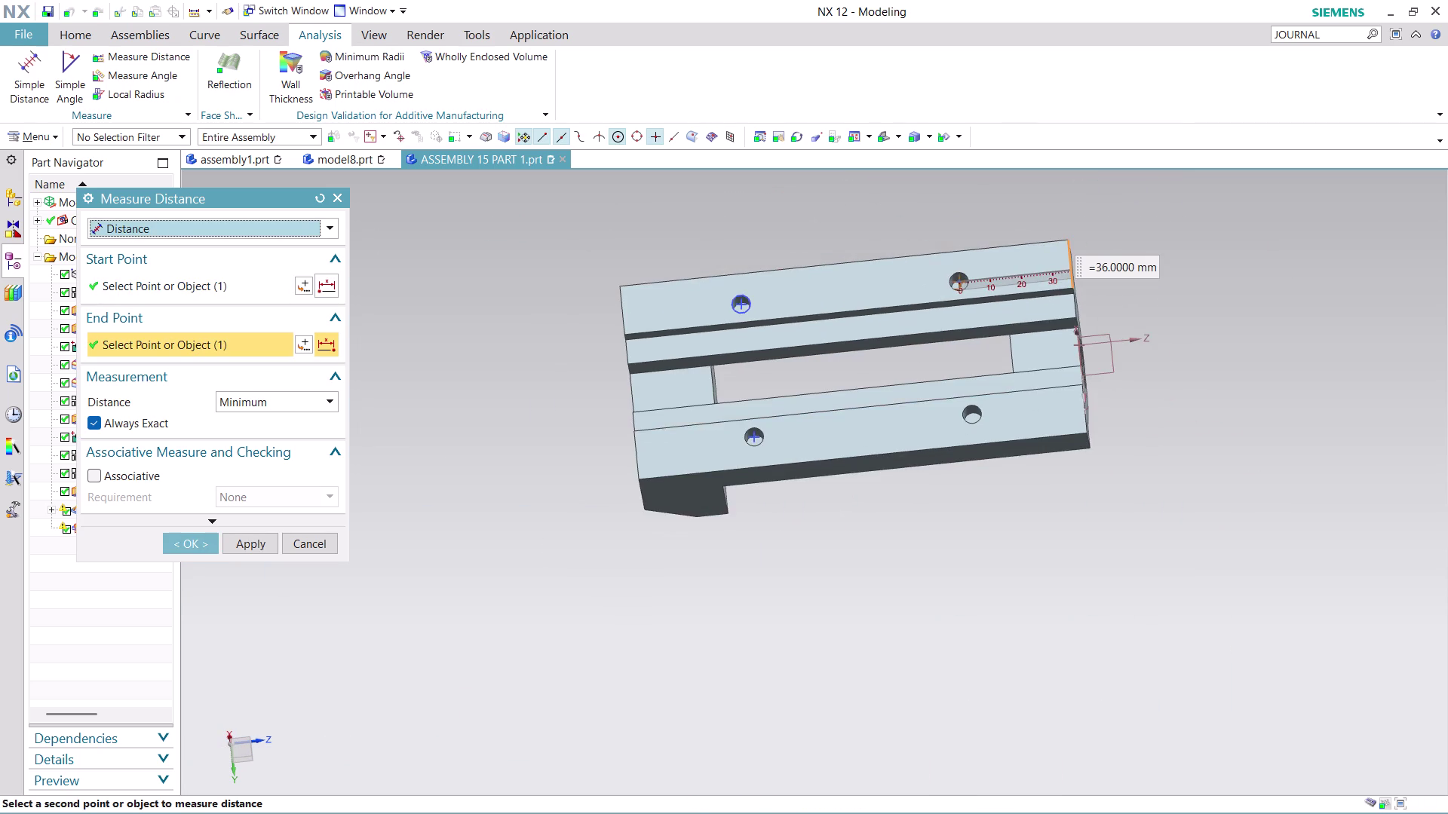
scroll(up, 3)
click(191, 550)
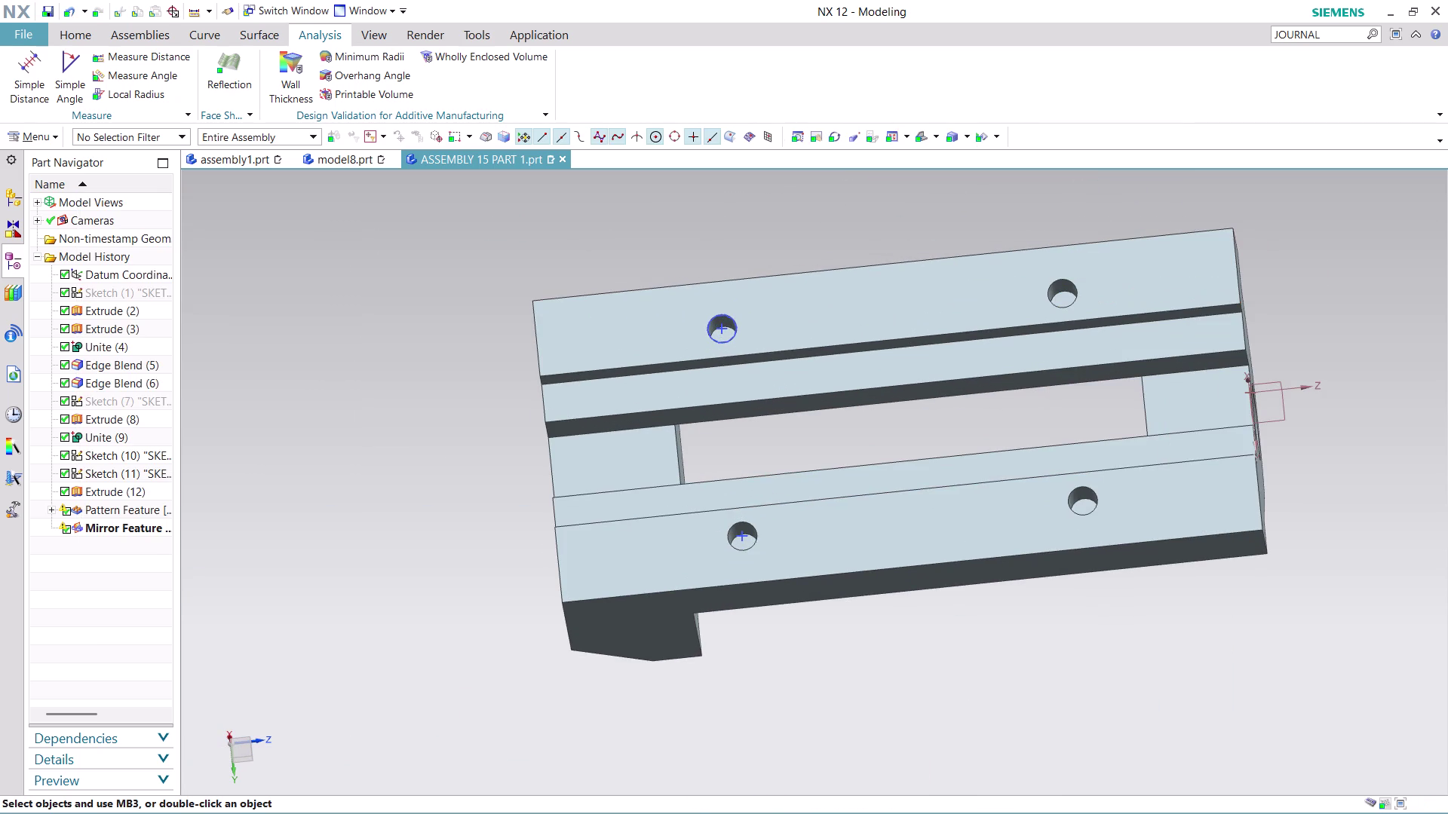
scroll(down, 3)
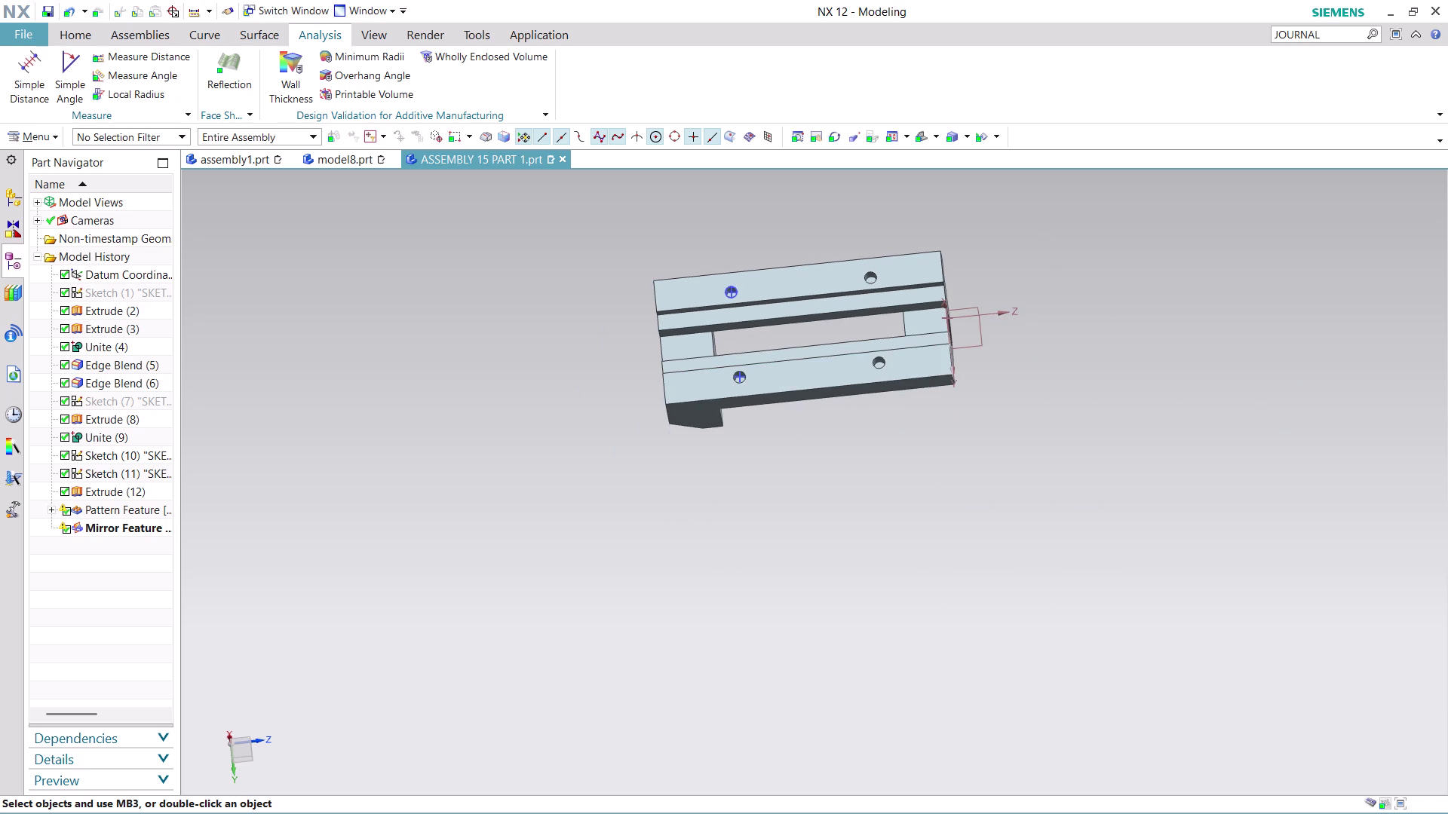
middle_drag(1046, 262, 922, 321)
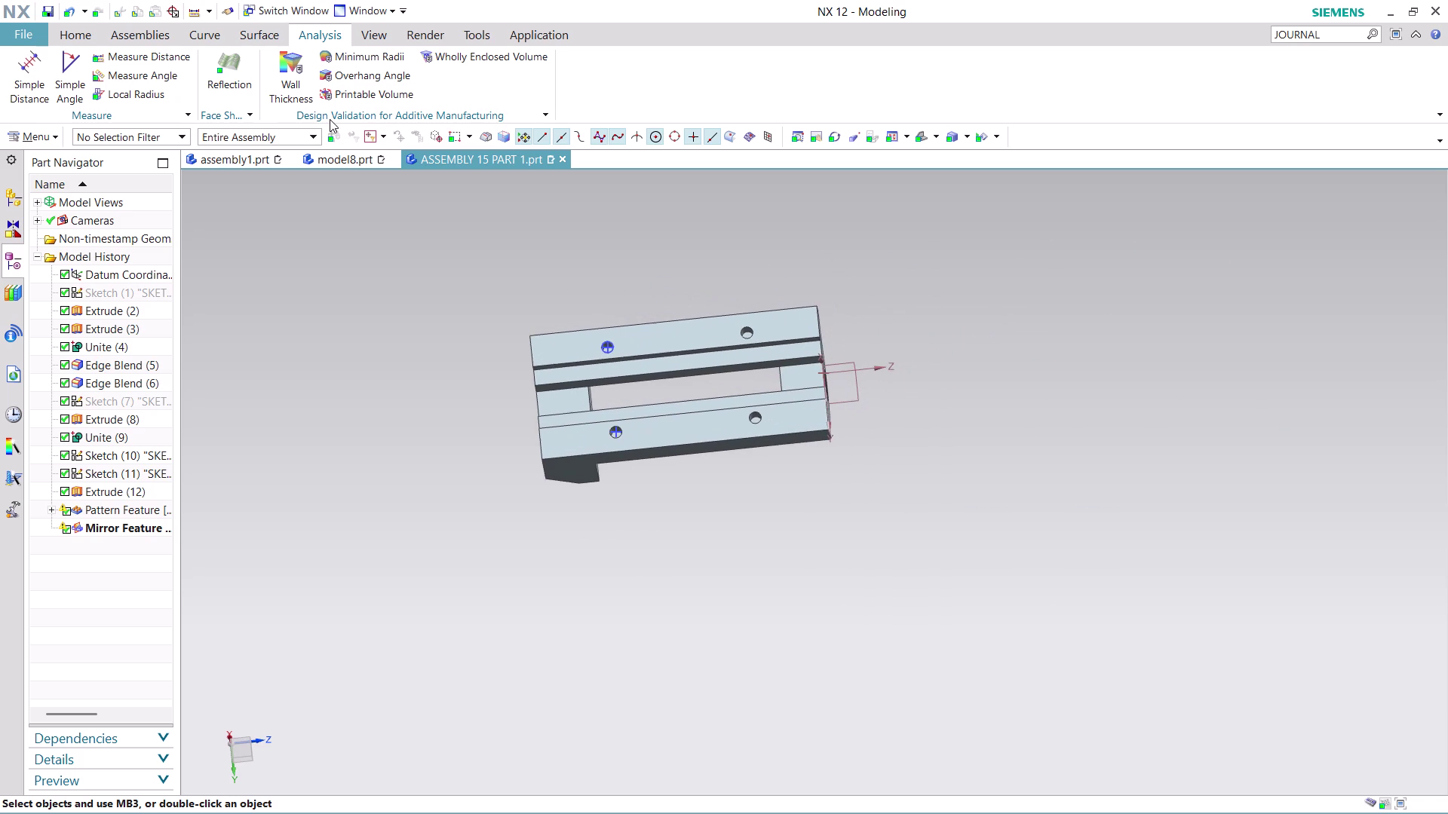
Switch between the part tabs and undo recent changes with Ctrl+Z.
click(224, 154)
scroll(up, 3)
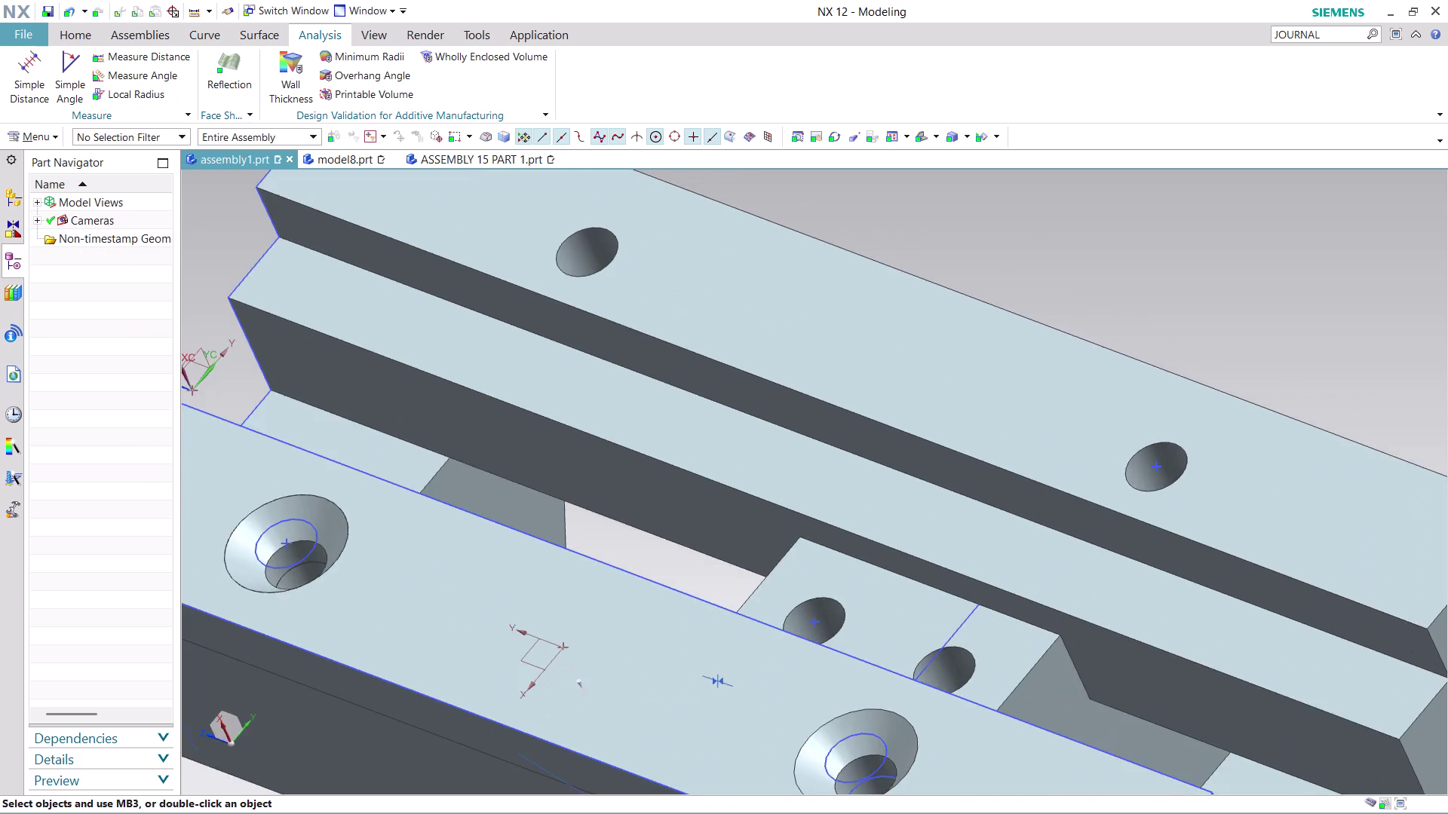
scroll(down, 3)
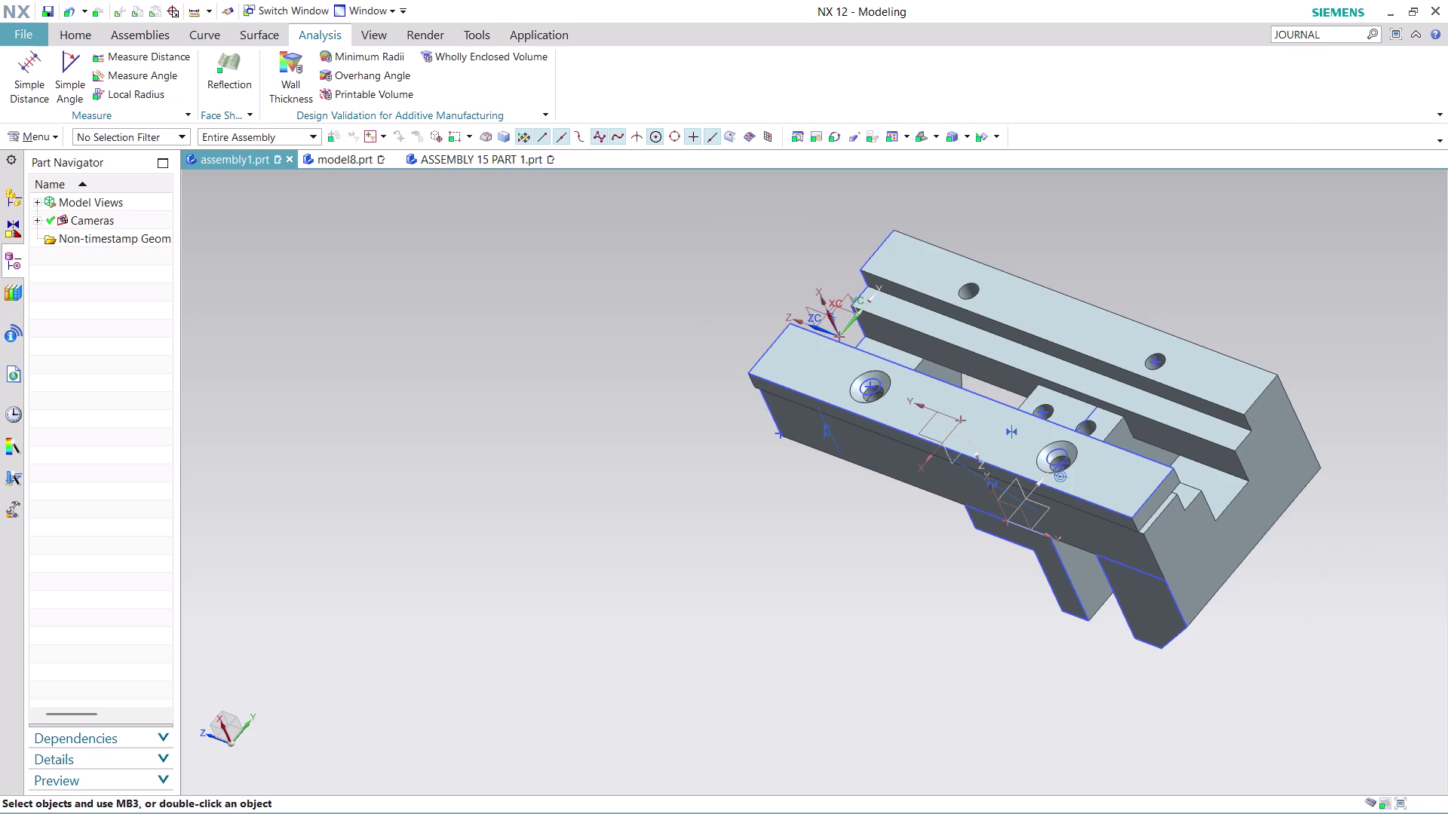
key(ctrl+z)
click(214, 155)
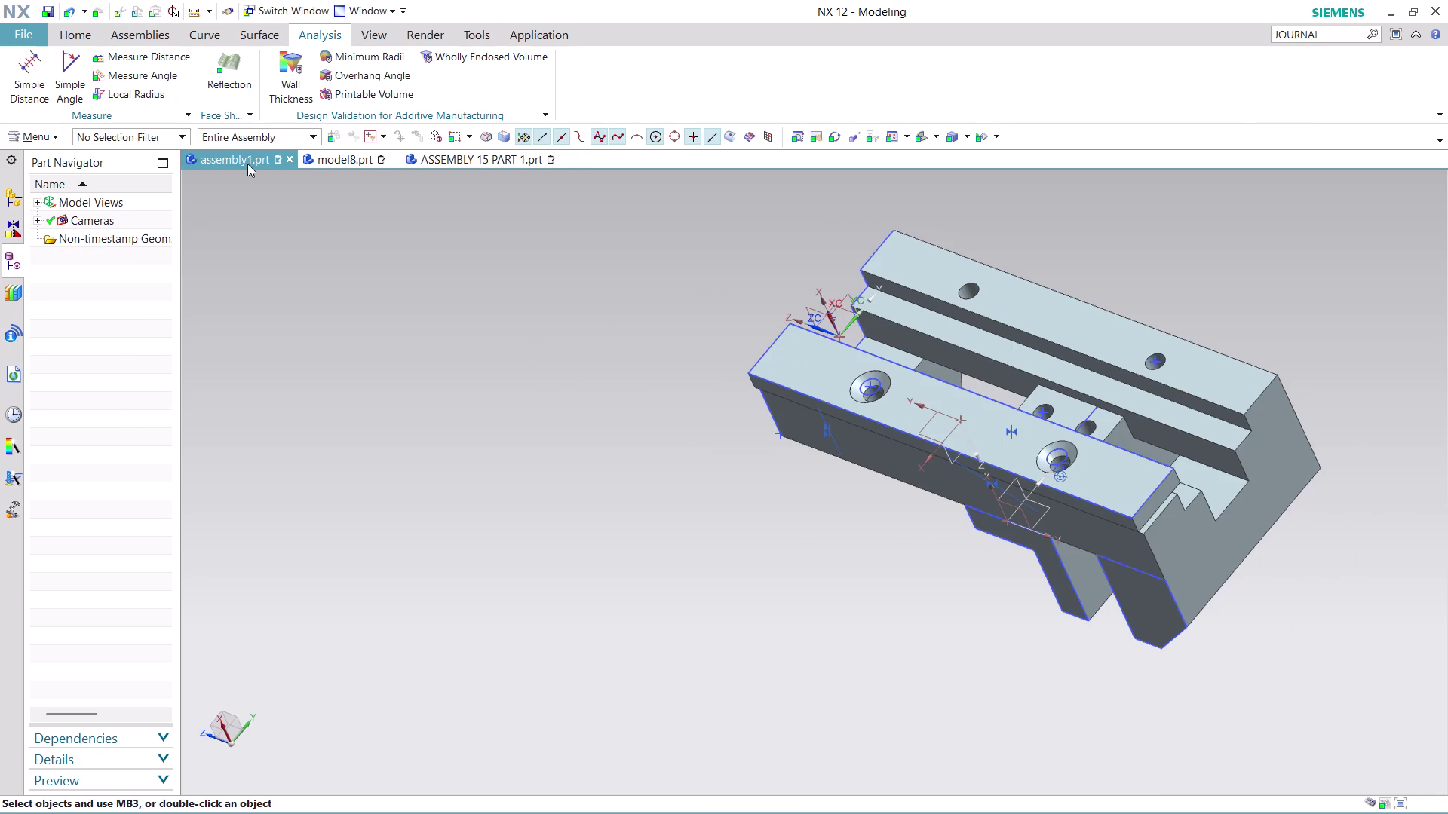
double_click(242, 158)
double_click(242, 159)
key(ctrl+z)
key(ctrl+z)
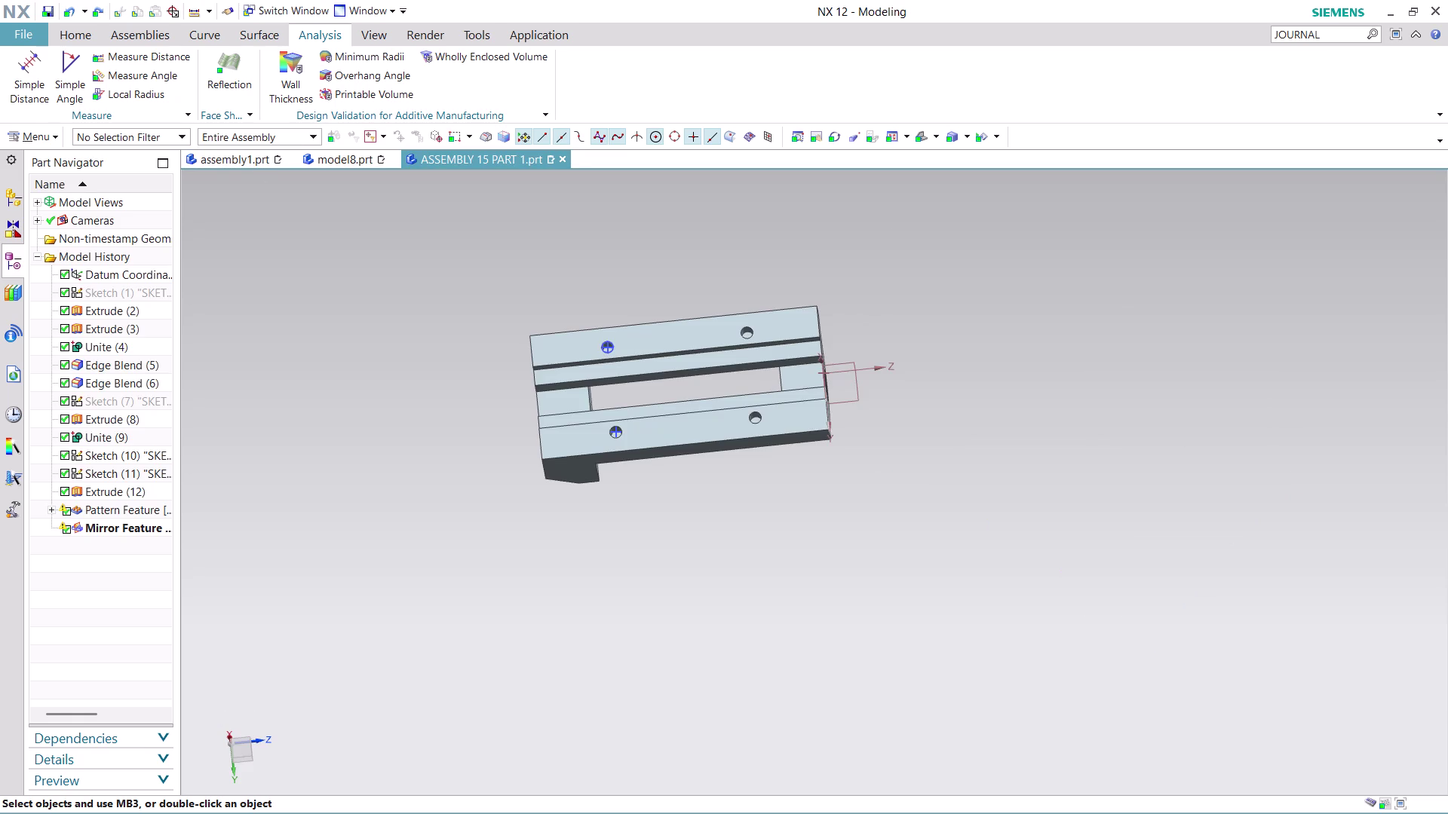
Highlight Extrude (3), undo twice more, then show assembly1's constraint list.
click(250, 157)
key(ctrl+z)
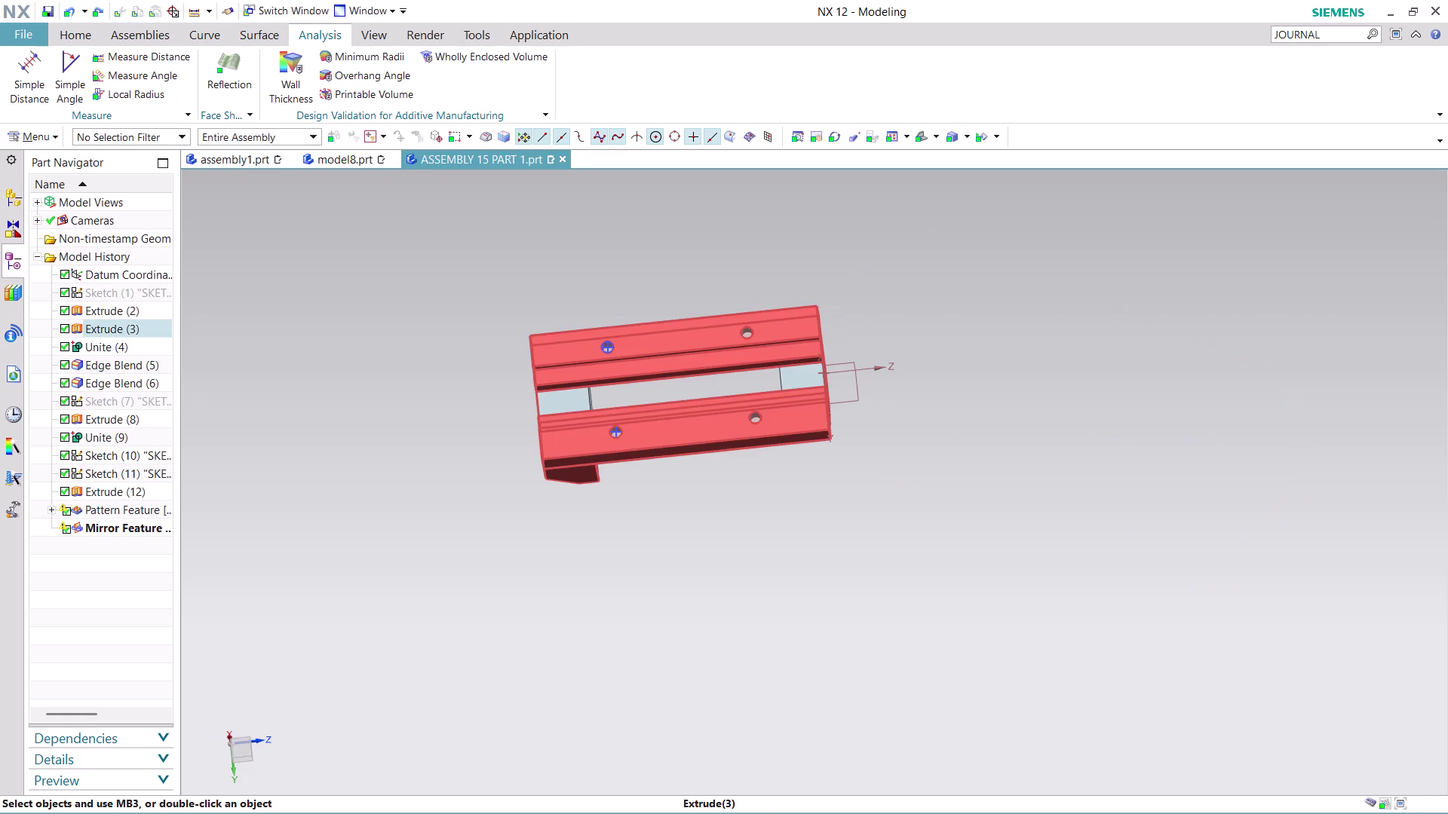
key(ctrl+z)
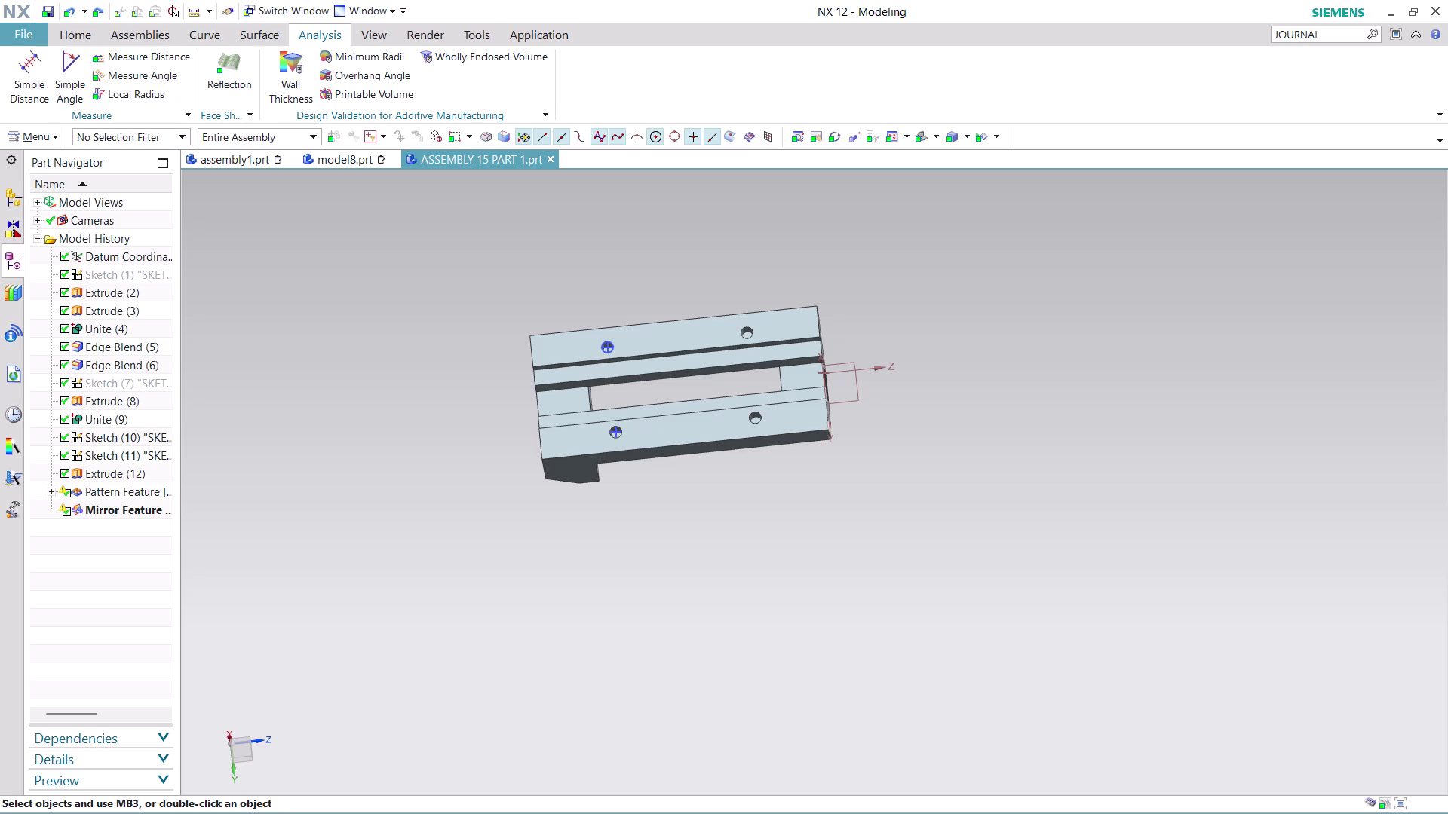
click(250, 152)
click(249, 152)
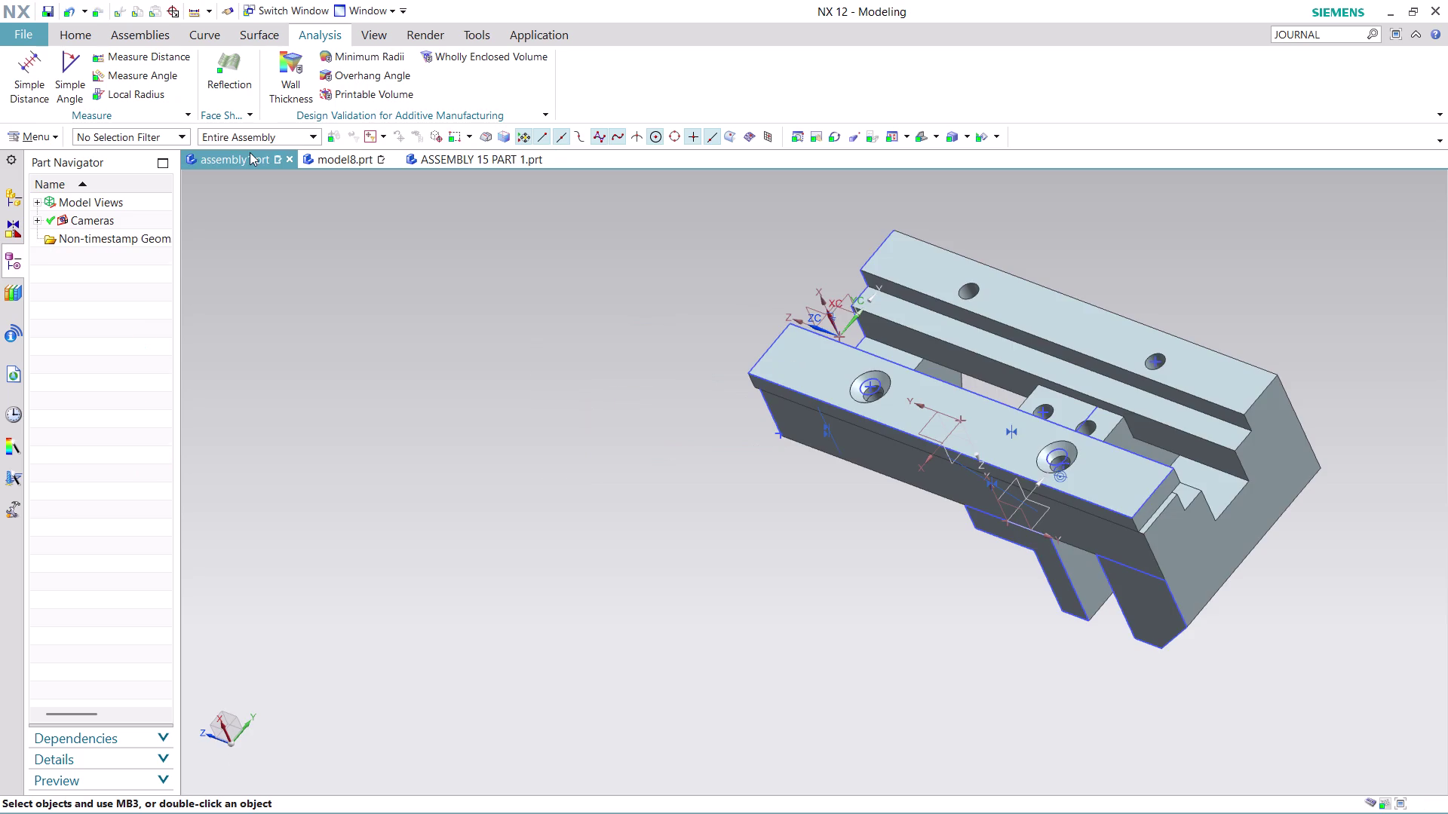
click(8, 225)
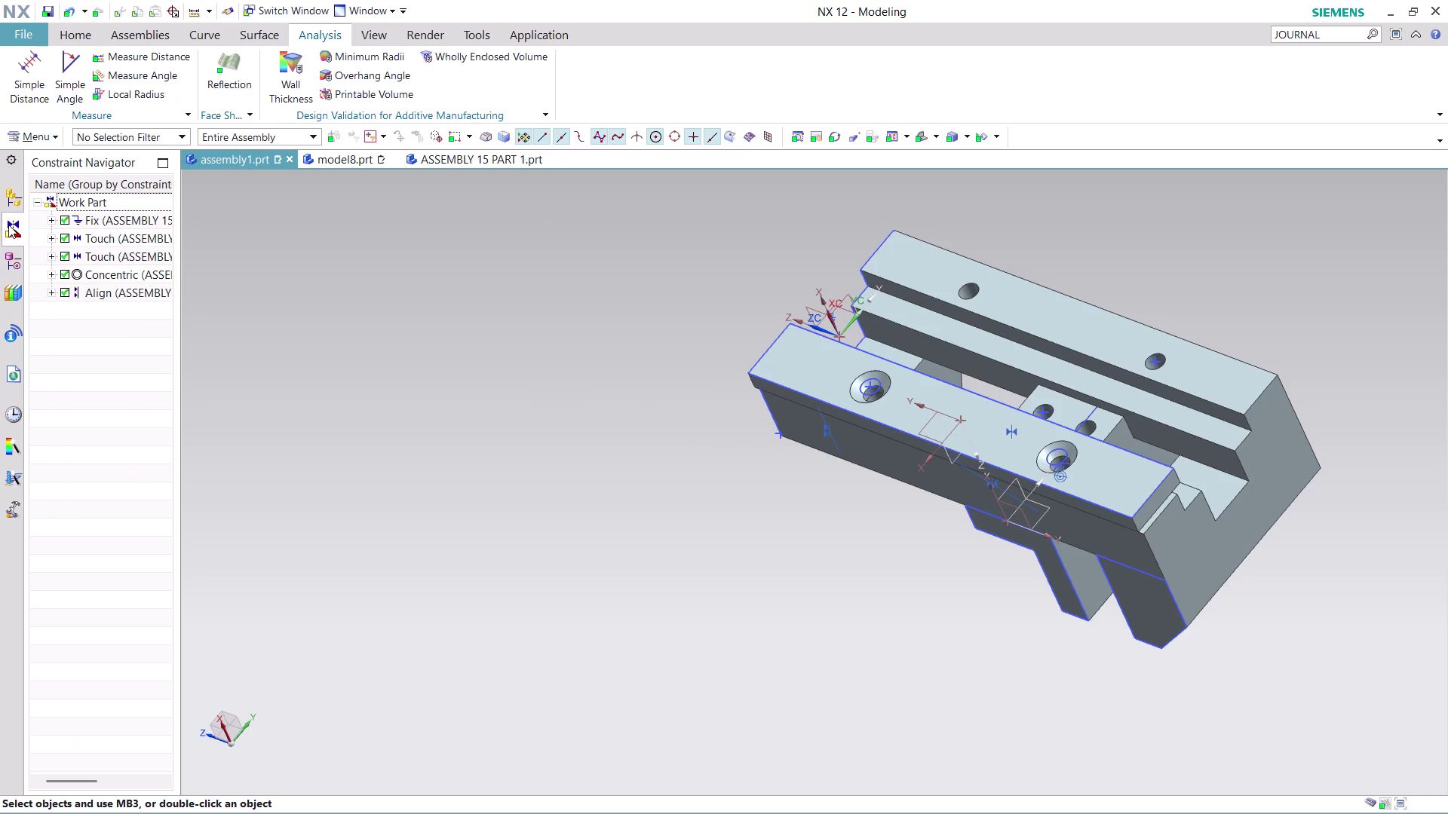
Delete the Align and Concentric constraints from the Constraint Navigator.
scroll(up, 3)
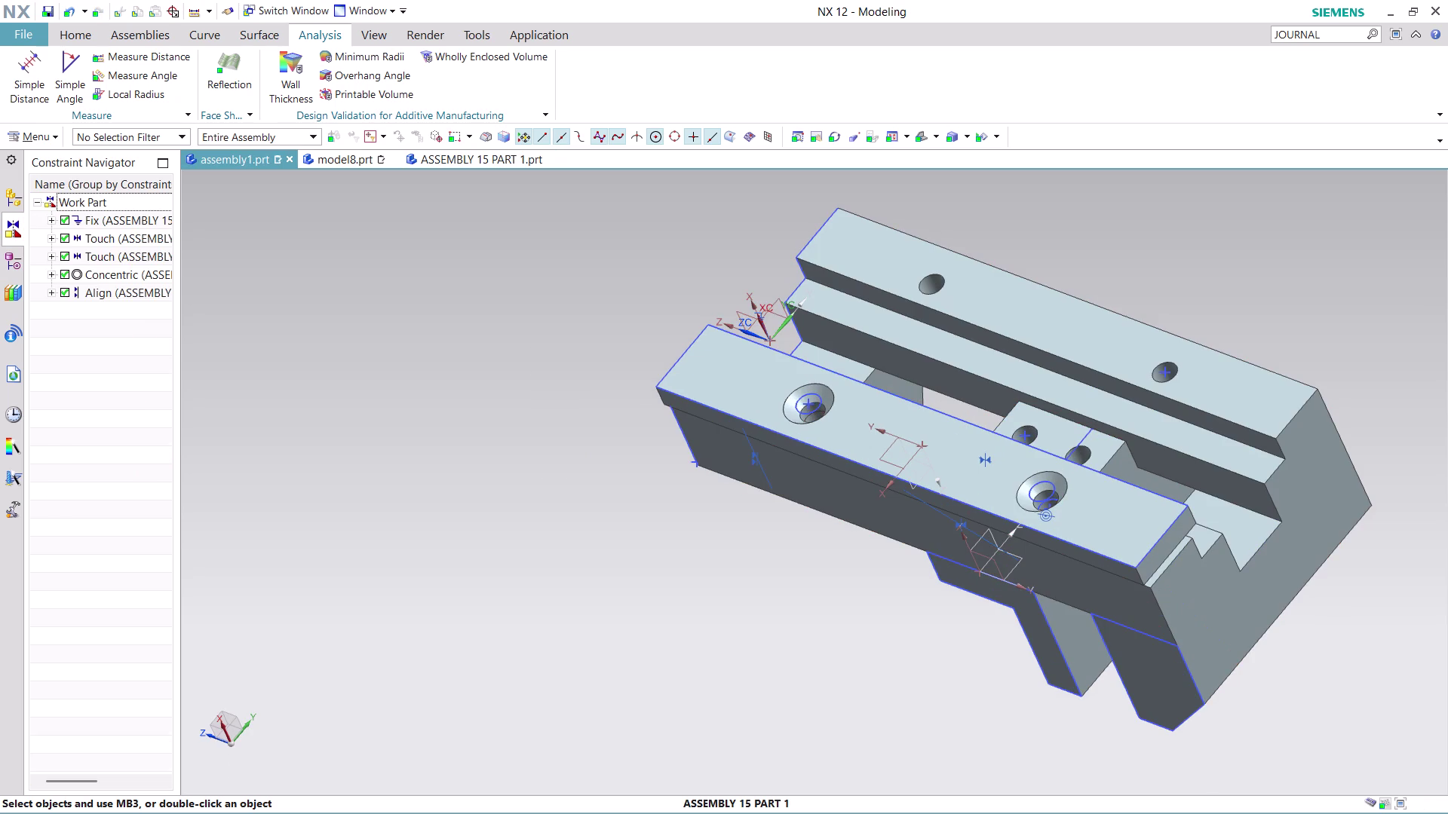
click(110, 289)
right_click(111, 289)
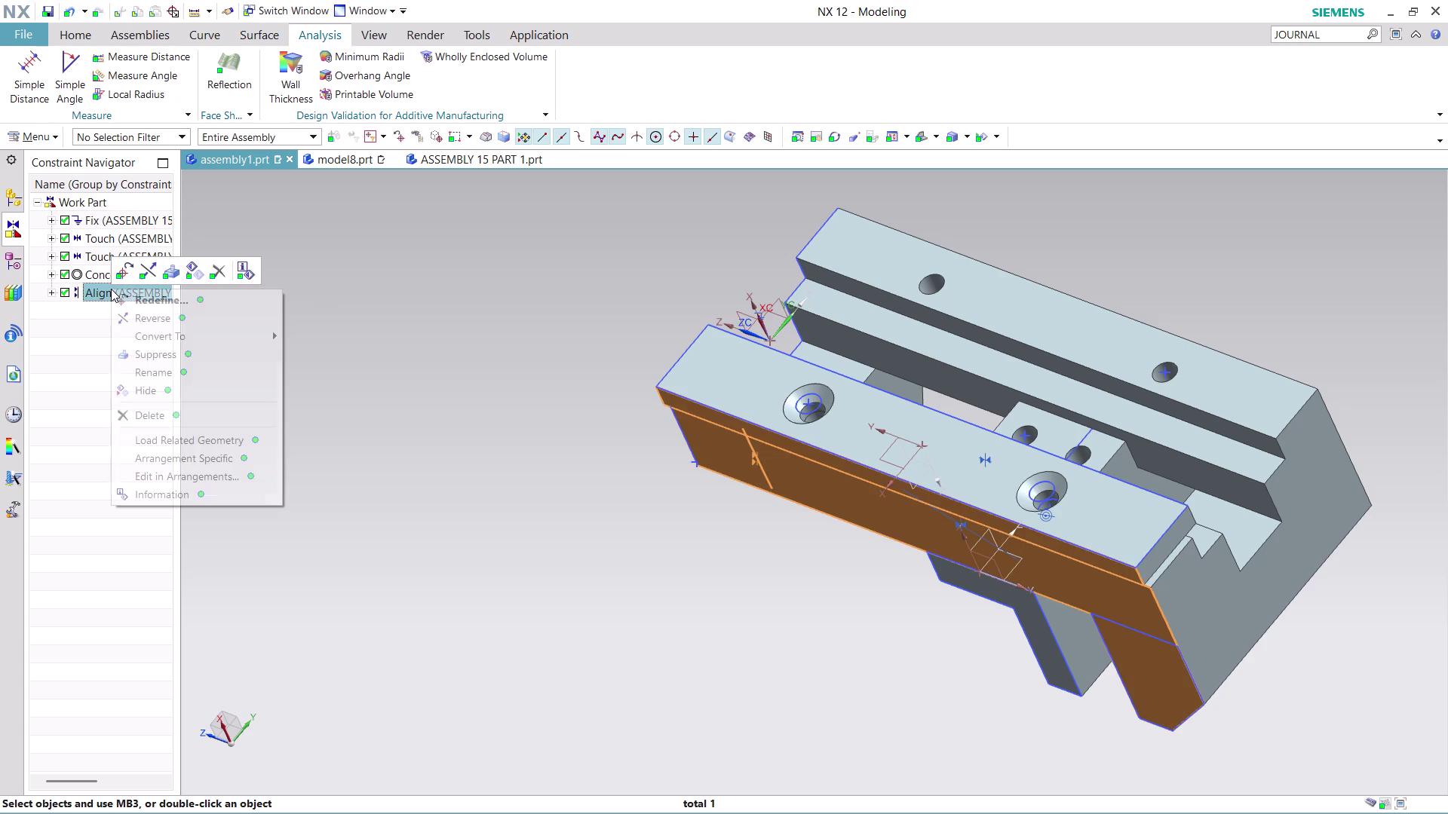
click(202, 411)
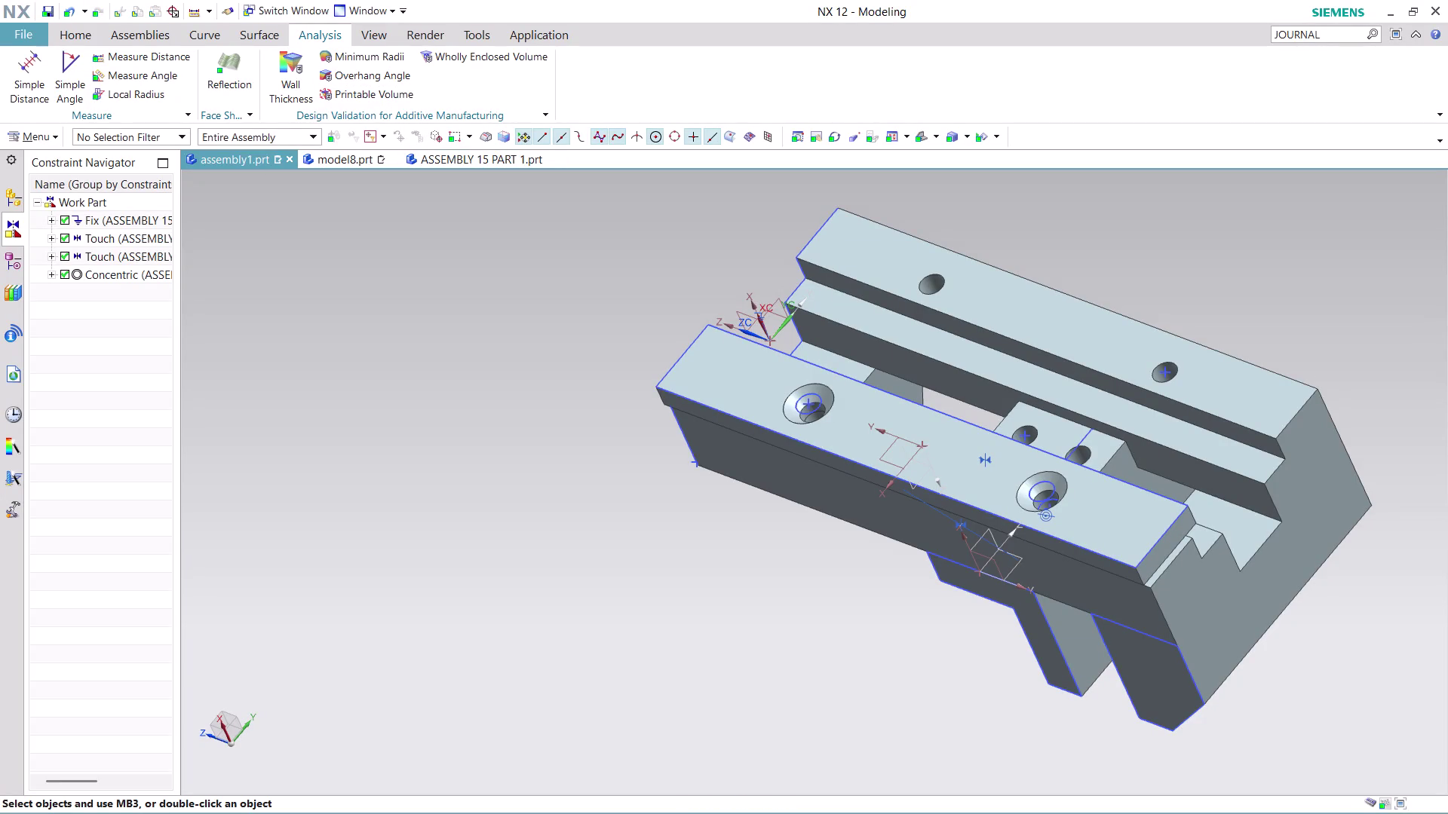
right_click(101, 277)
click(182, 398)
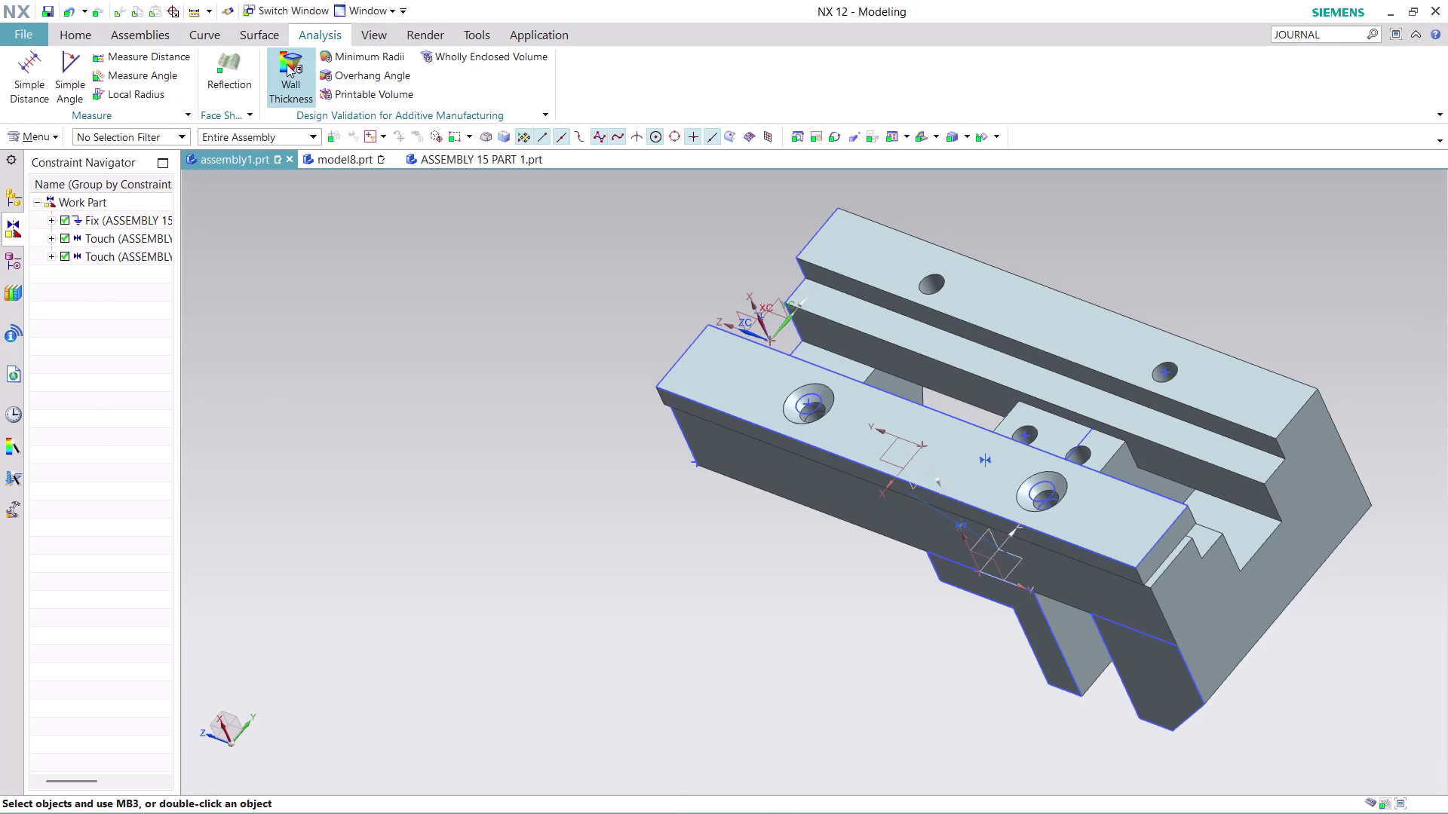
click(115, 35)
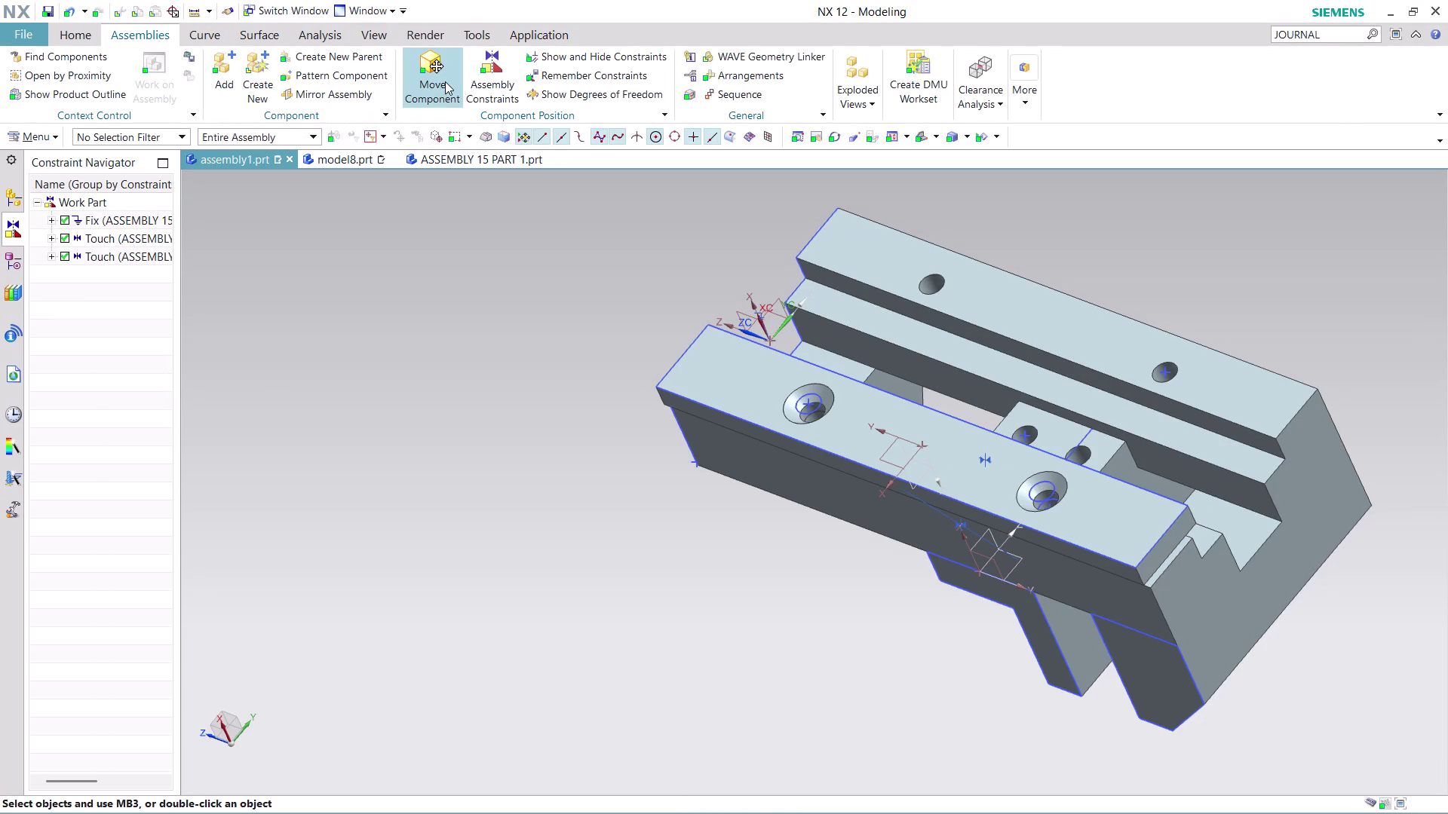
Slide the plate 37 mm off the body top and rotate it to flip it over.
click(445, 81)
click(888, 417)
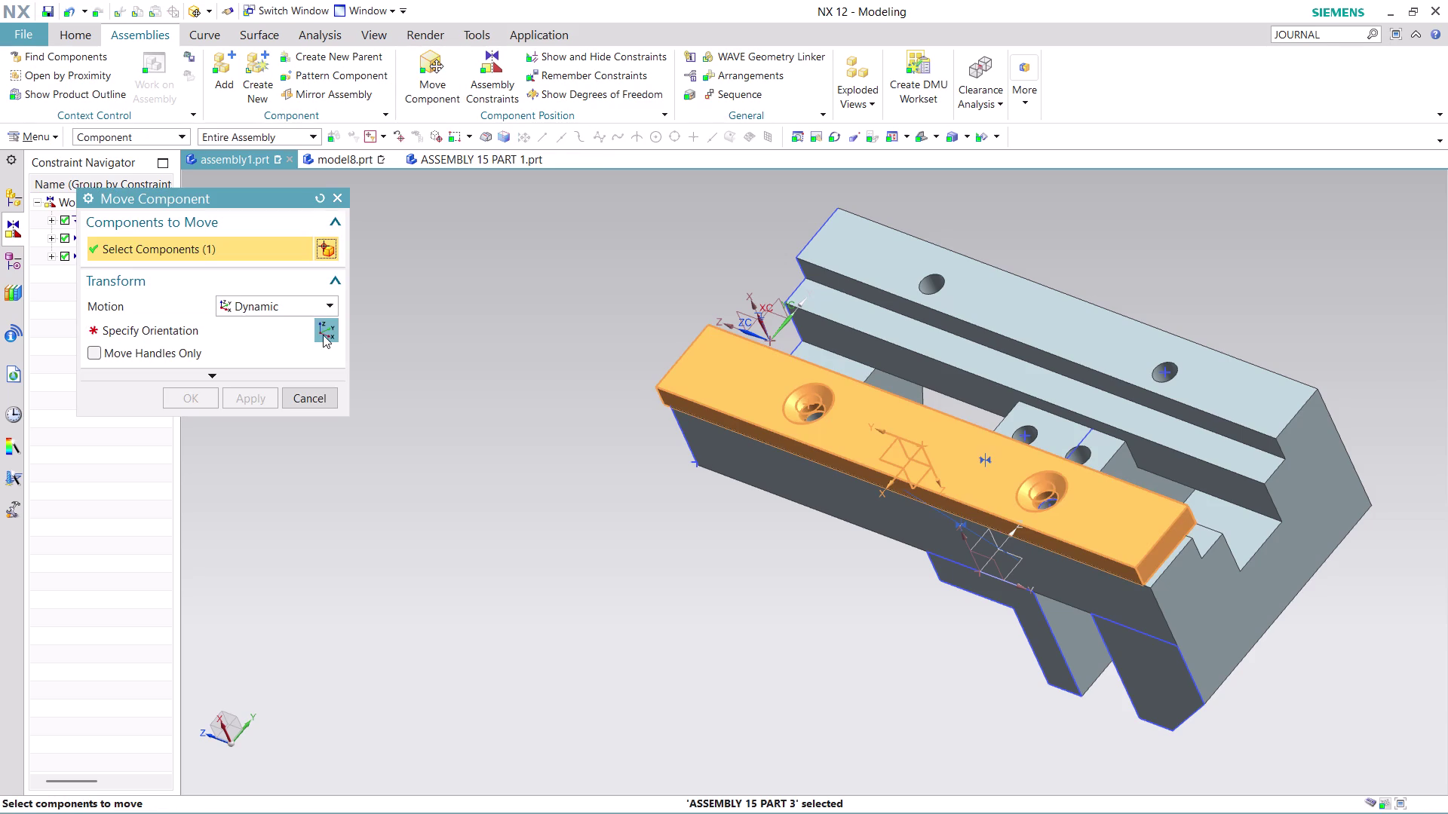
click(325, 335)
drag(883, 506, 733, 575)
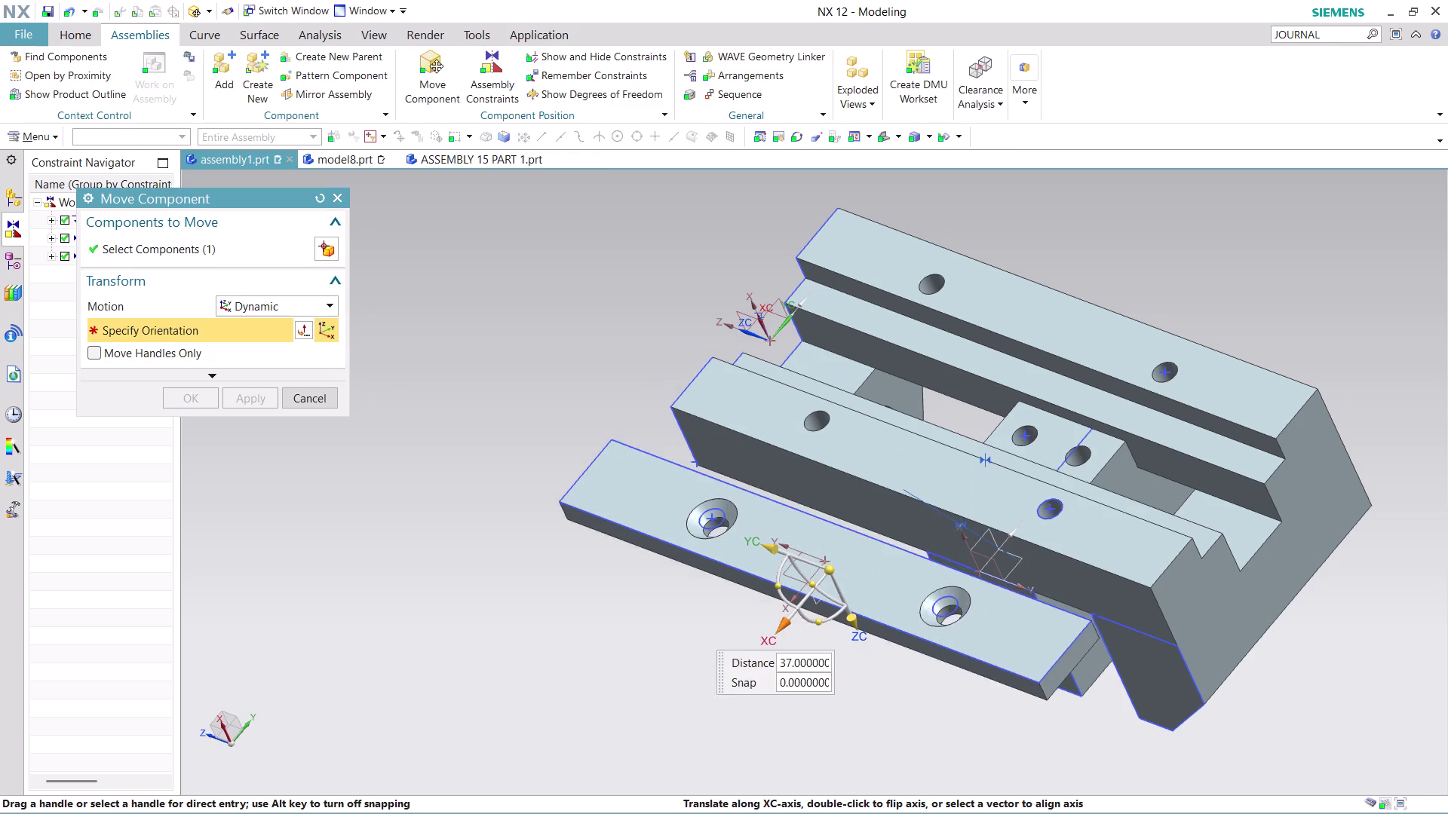
drag(733, 575, 721, 580)
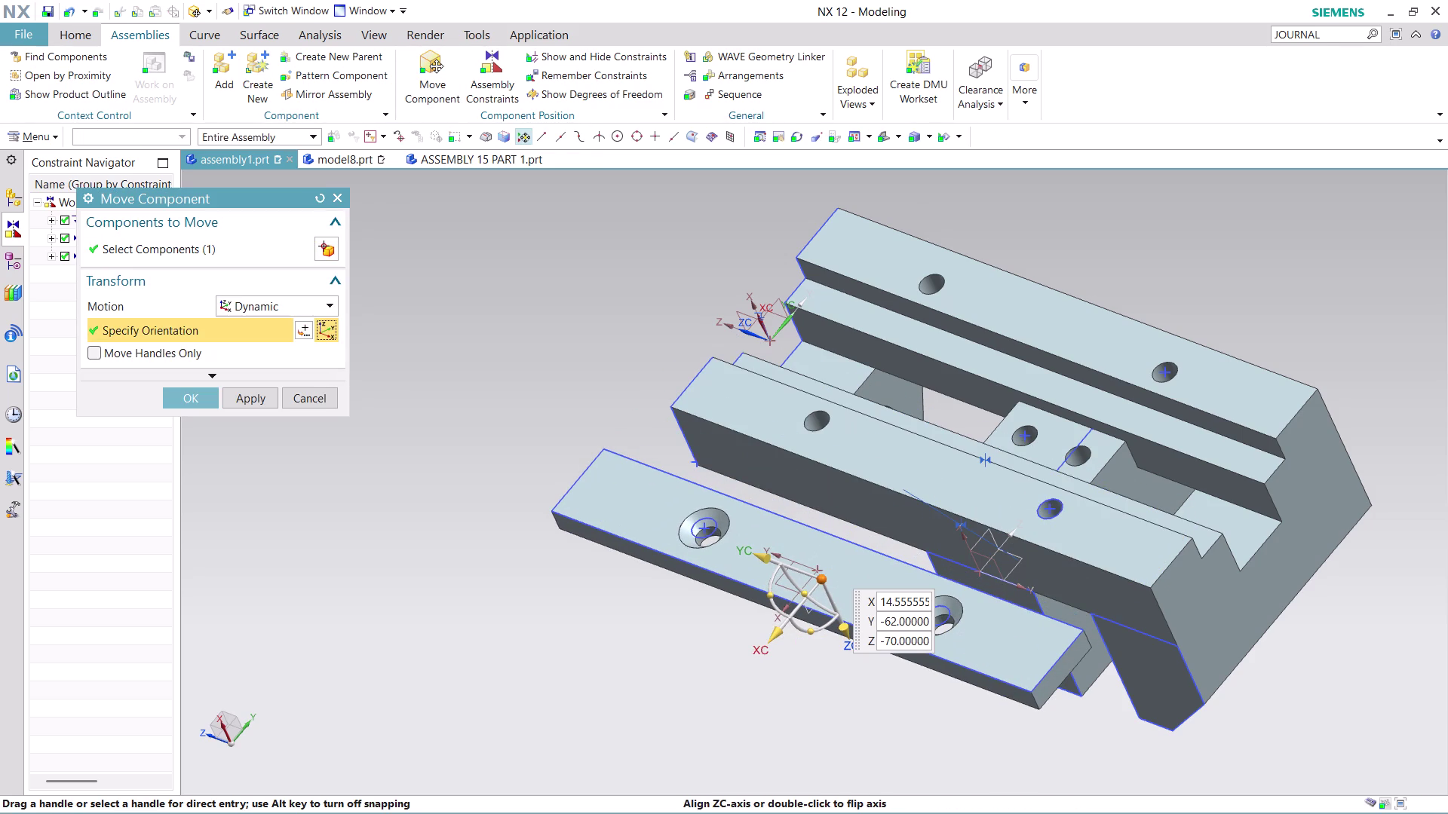
drag(821, 632, 775, 476)
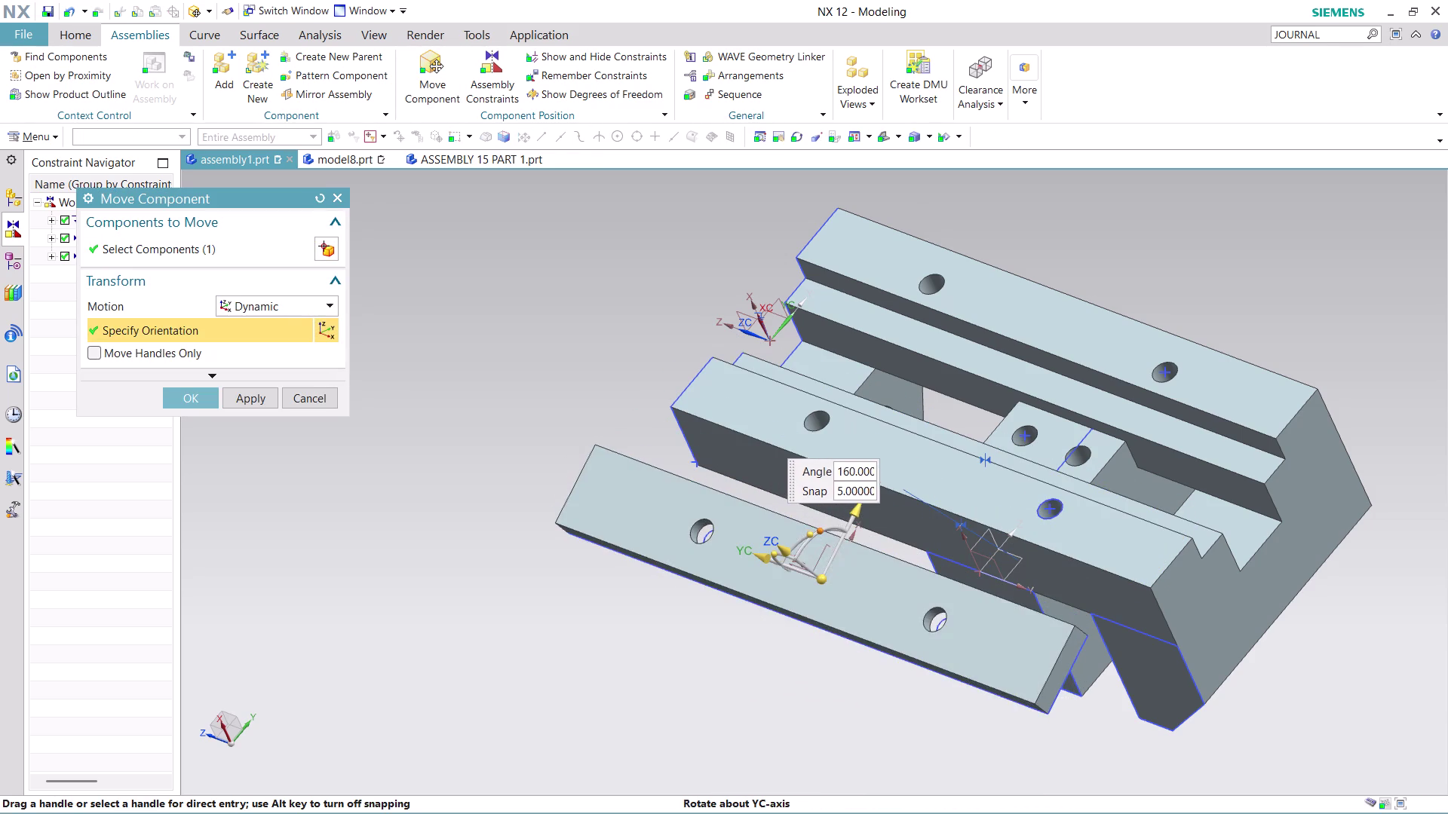
drag(775, 476, 790, 362)
Check the flipped plate's orientation against the body from several angles and confirm.
scroll(up, 3)
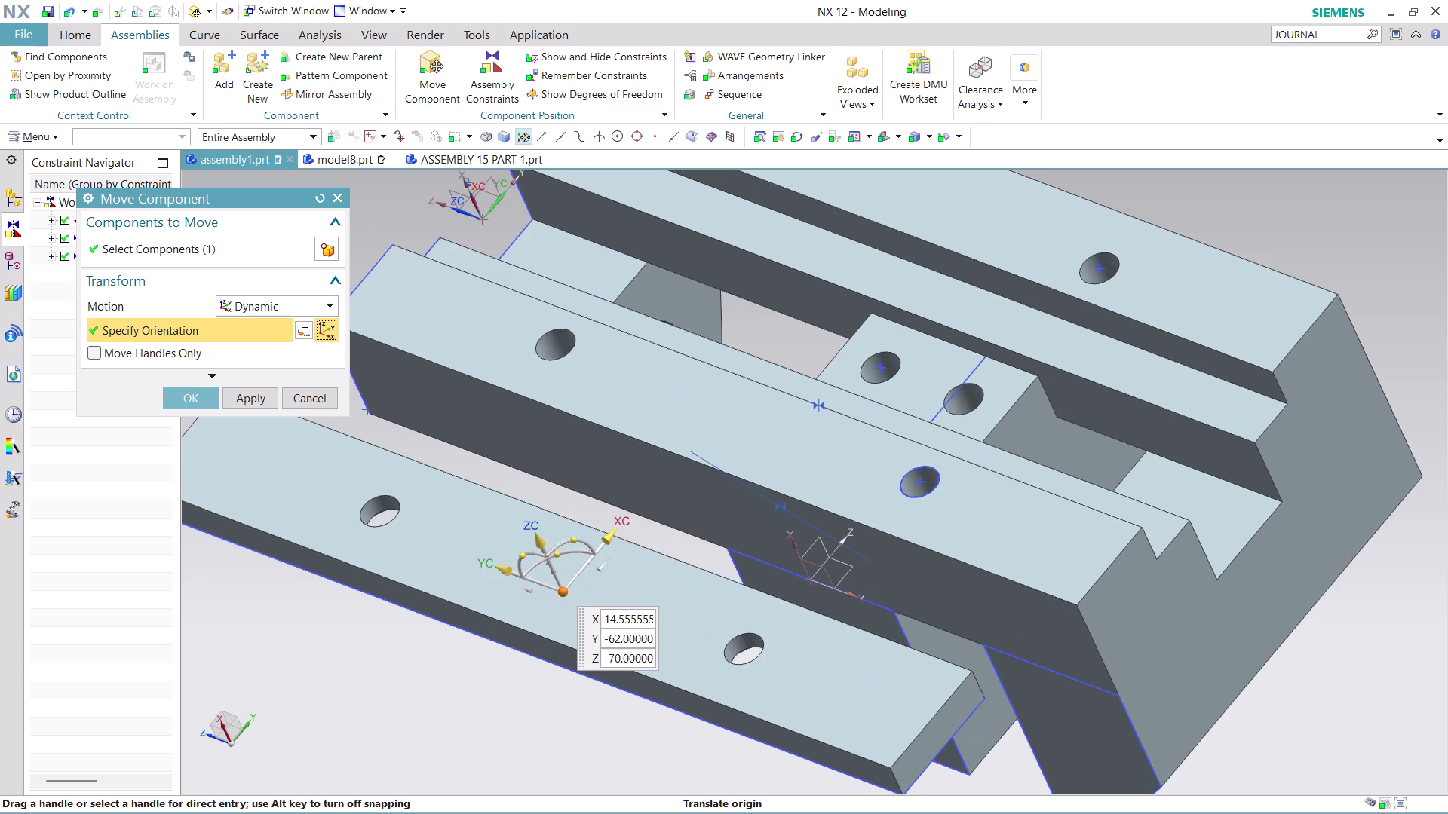
scroll(down, 3)
middle_drag(1345, 679, 1416, 640)
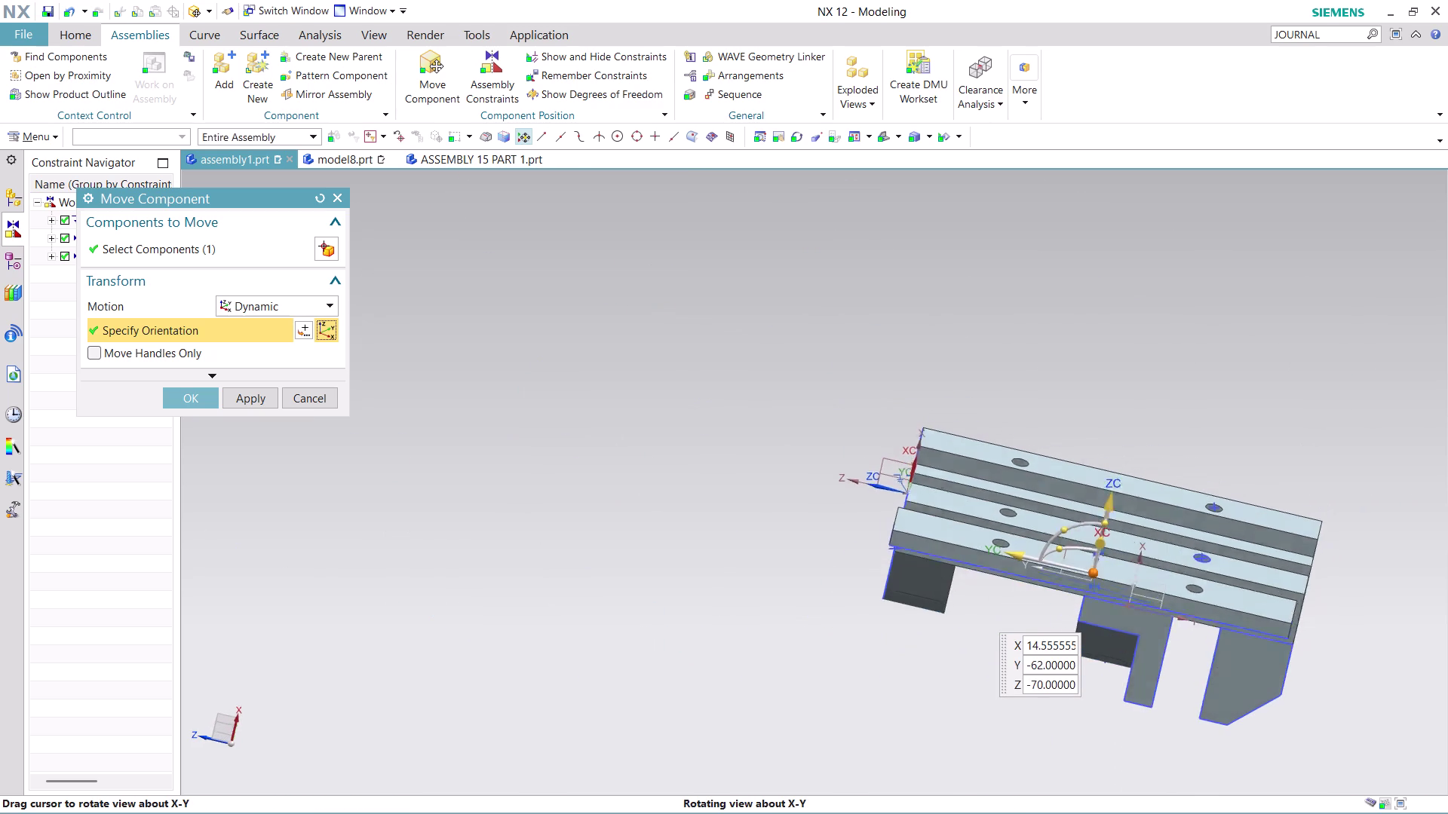
middle_drag(1416, 640, 1425, 637)
scroll(up, 3)
scroll(down, 3)
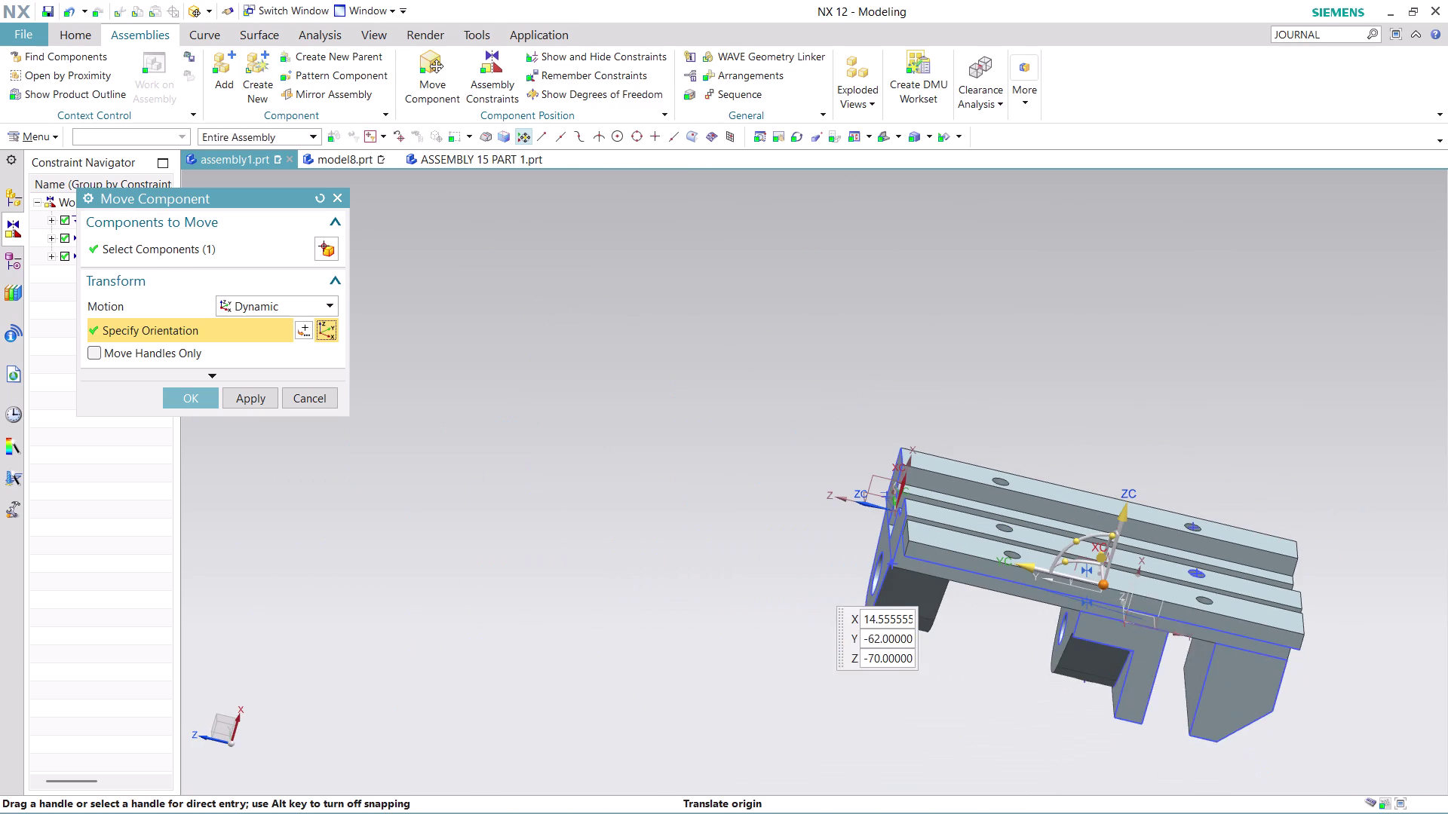
middle_drag(1352, 590, 1087, 584)
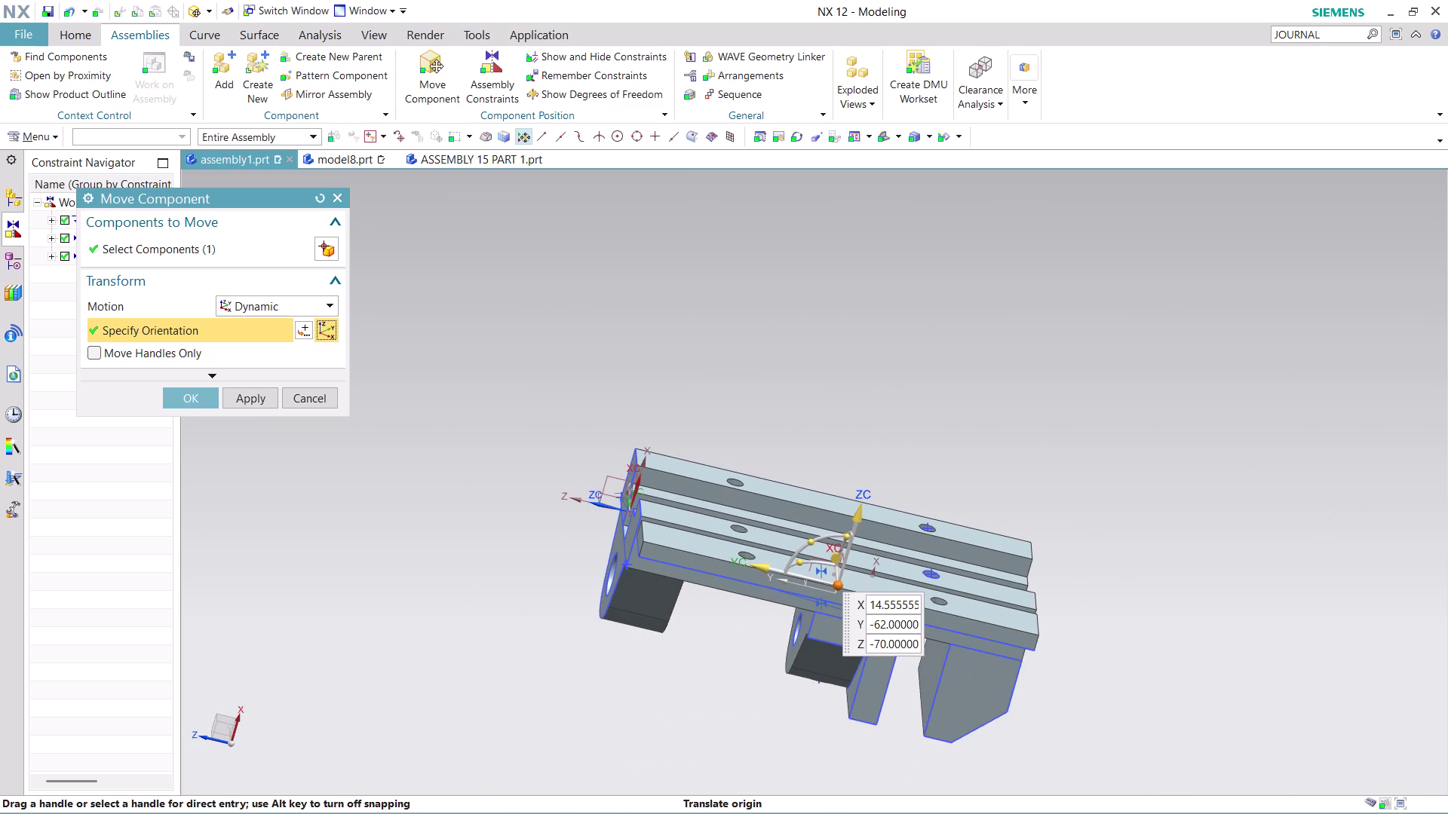
middle_drag(713, 664, 695, 701)
scroll(up, 3)
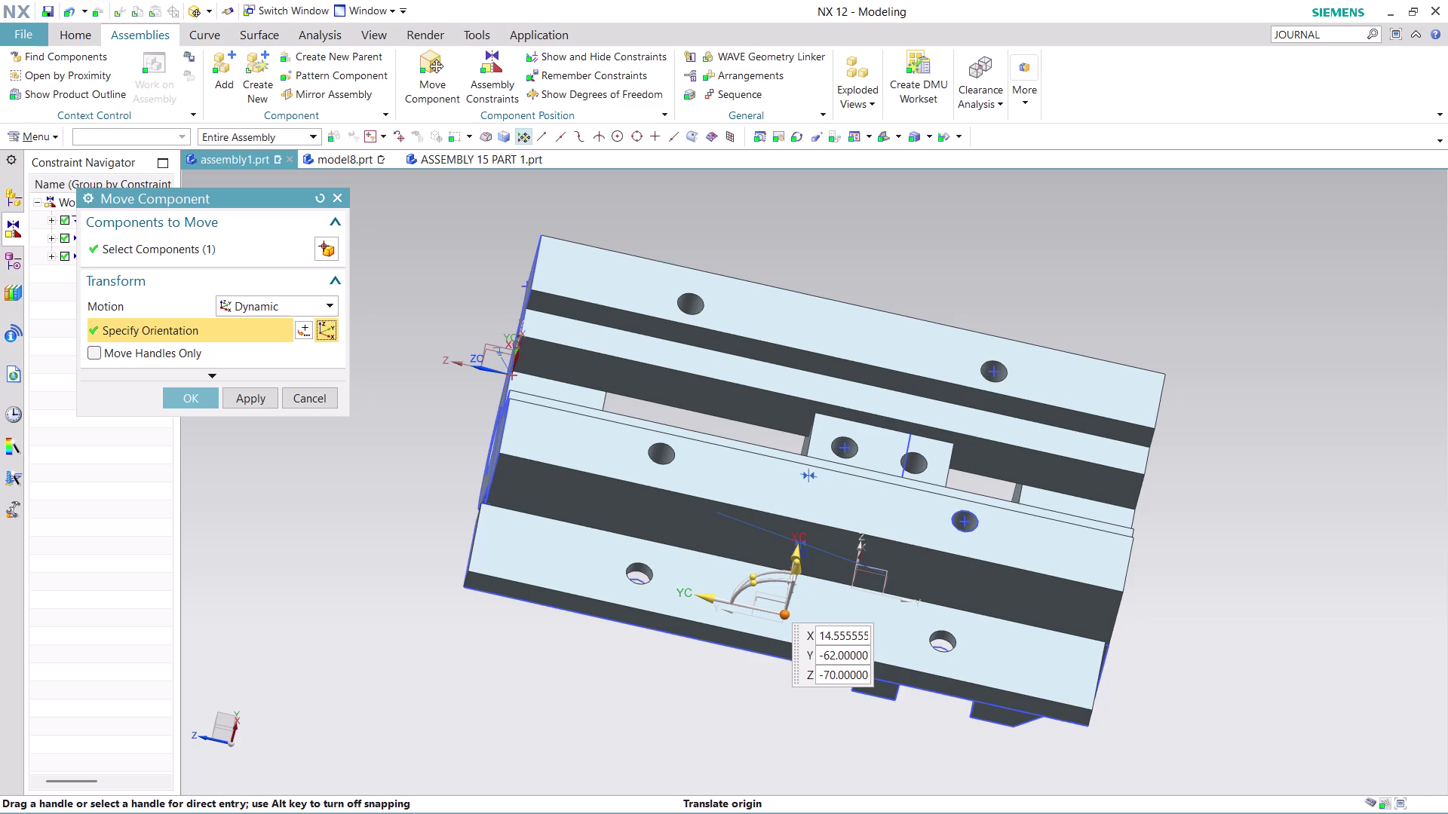
middle_drag(1193, 599, 1191, 629)
scroll(up, 3)
scroll(down, 3)
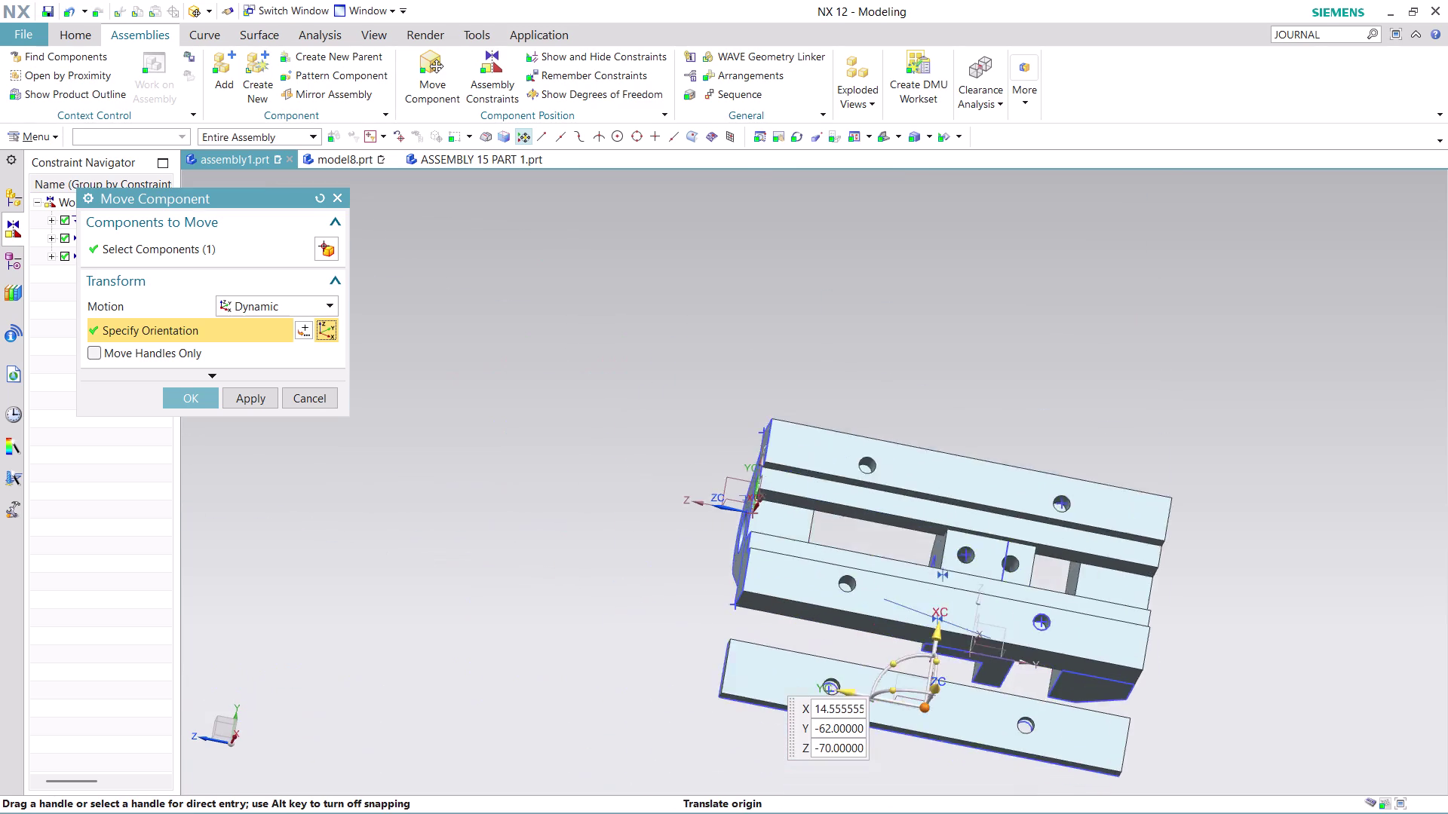
scroll(down, 3)
scroll(up, 3)
middle_drag(1198, 688, 1141, 610)
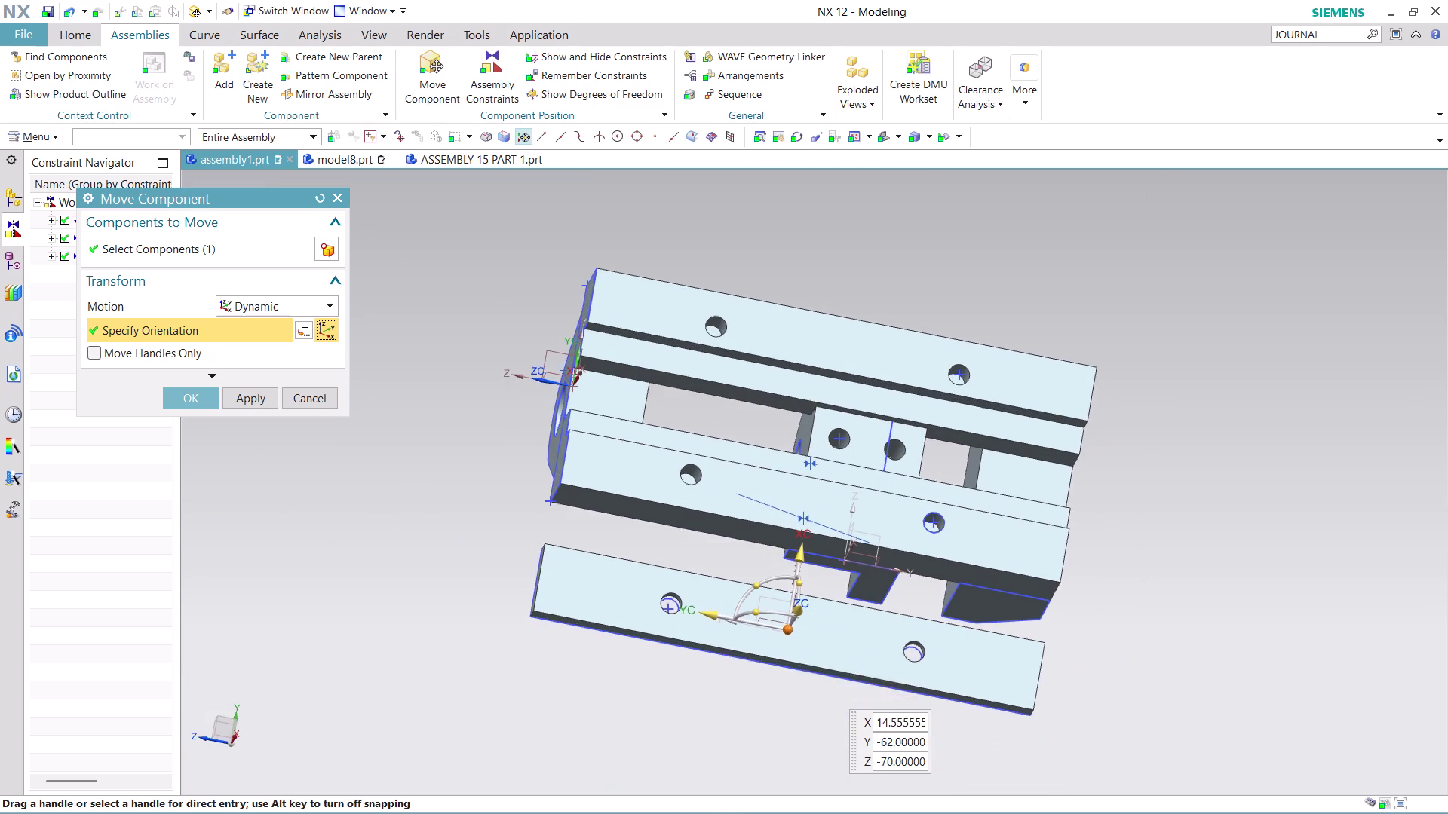
middle_drag(1141, 610, 1075, 549)
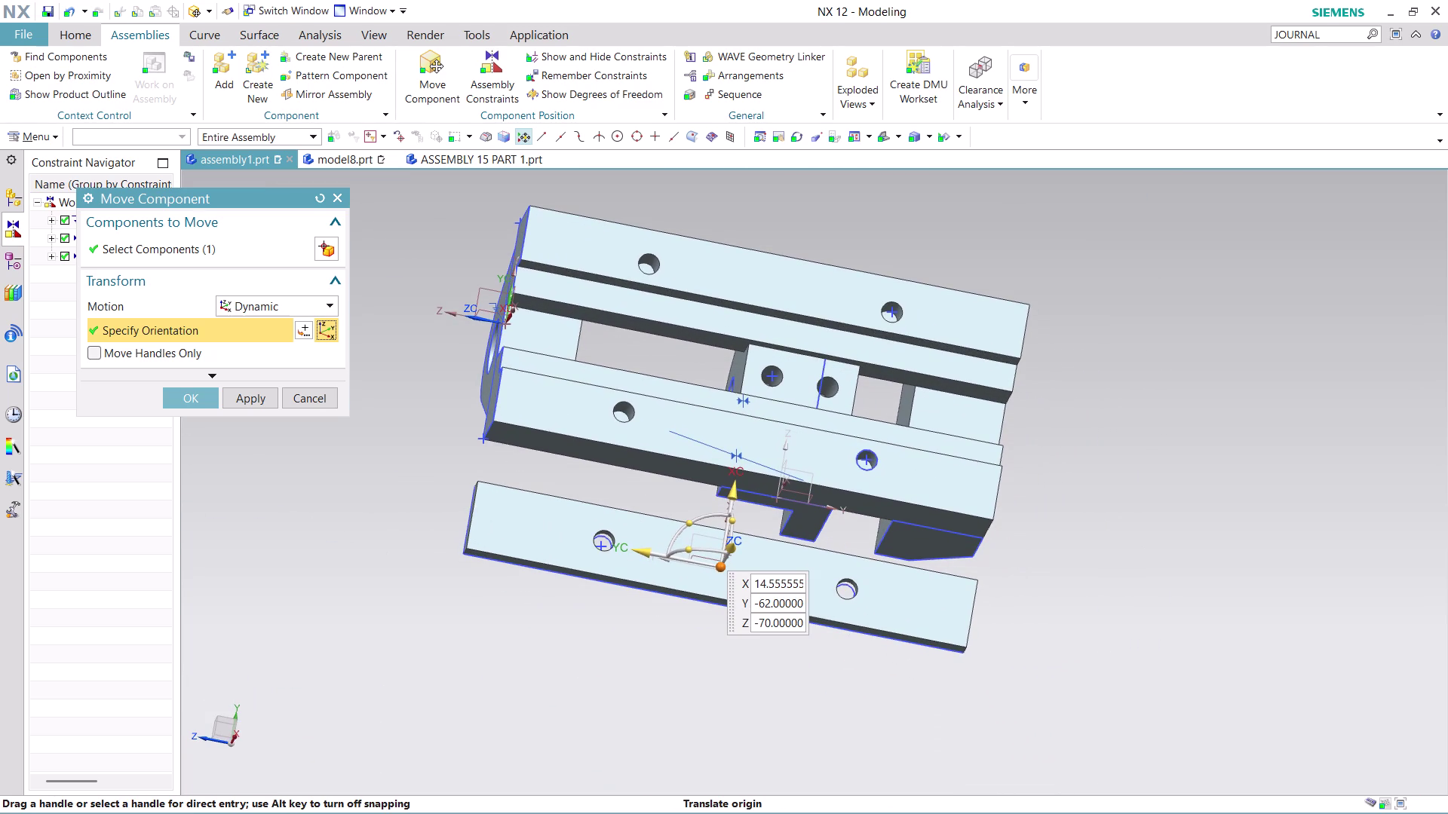
click(200, 392)
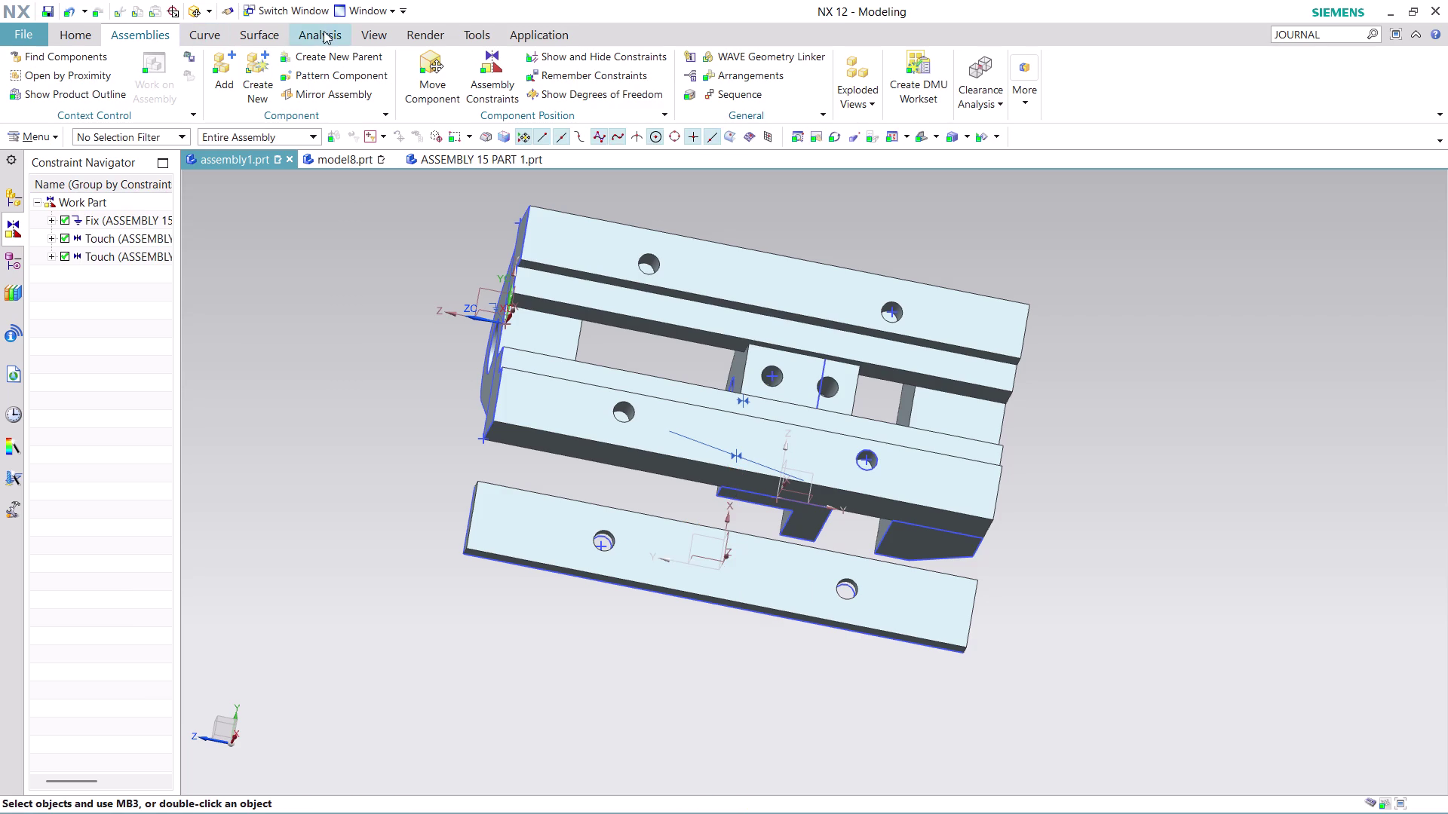
Measure a plate hole centre to the plate's end edge, reading 36.4966 mm.
click(322, 31)
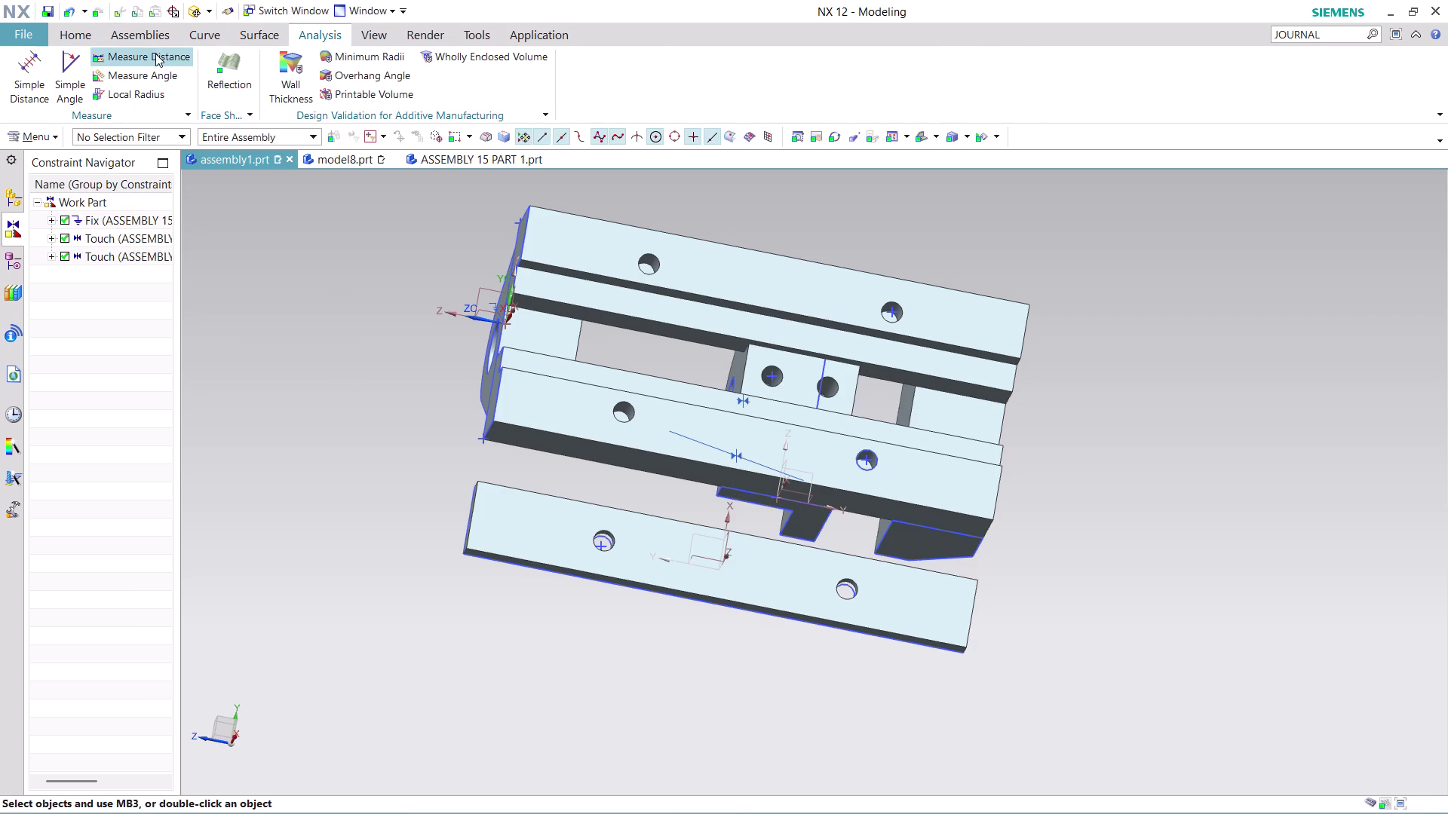
click(156, 53)
scroll(up, 3)
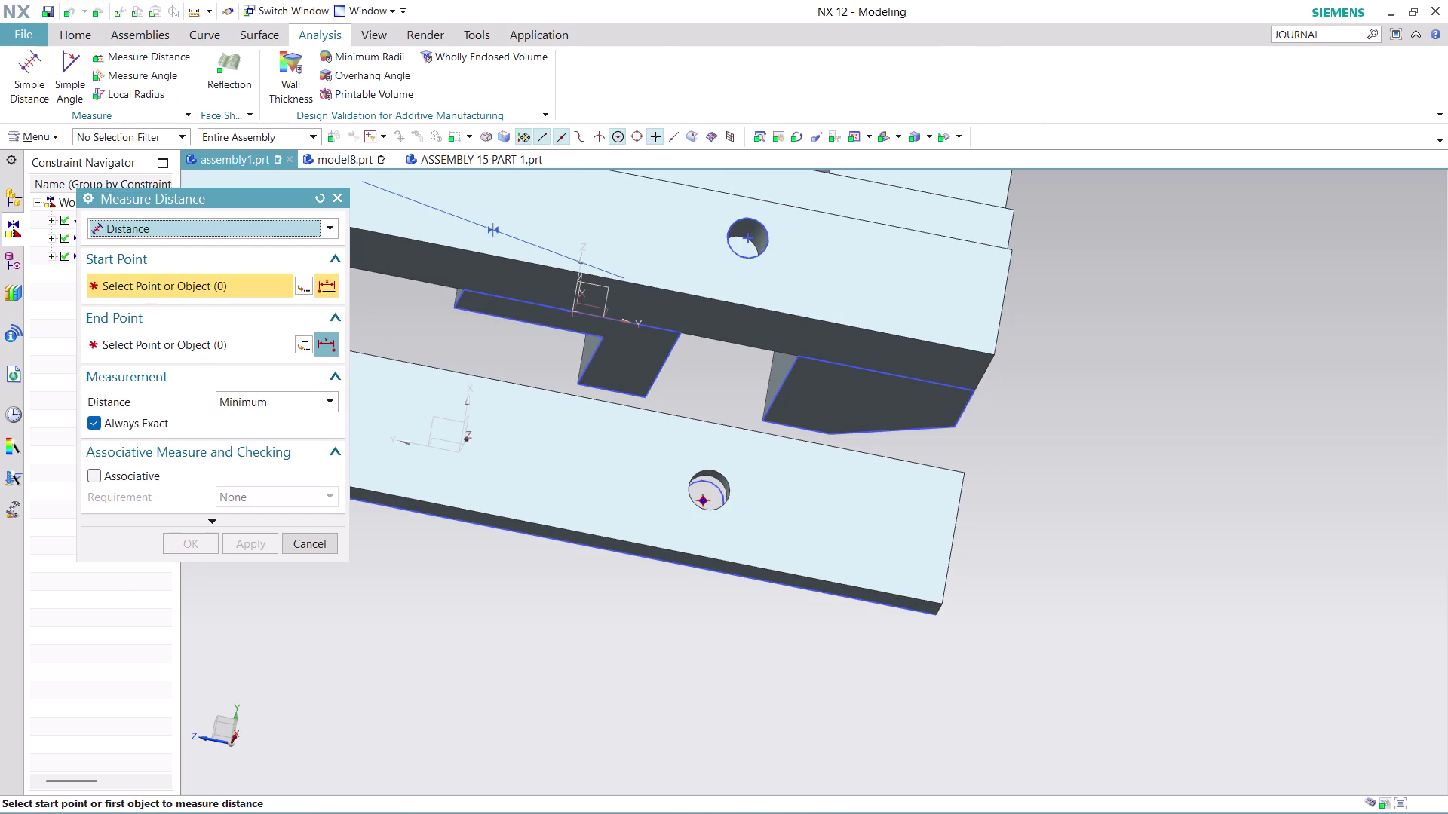
click(705, 500)
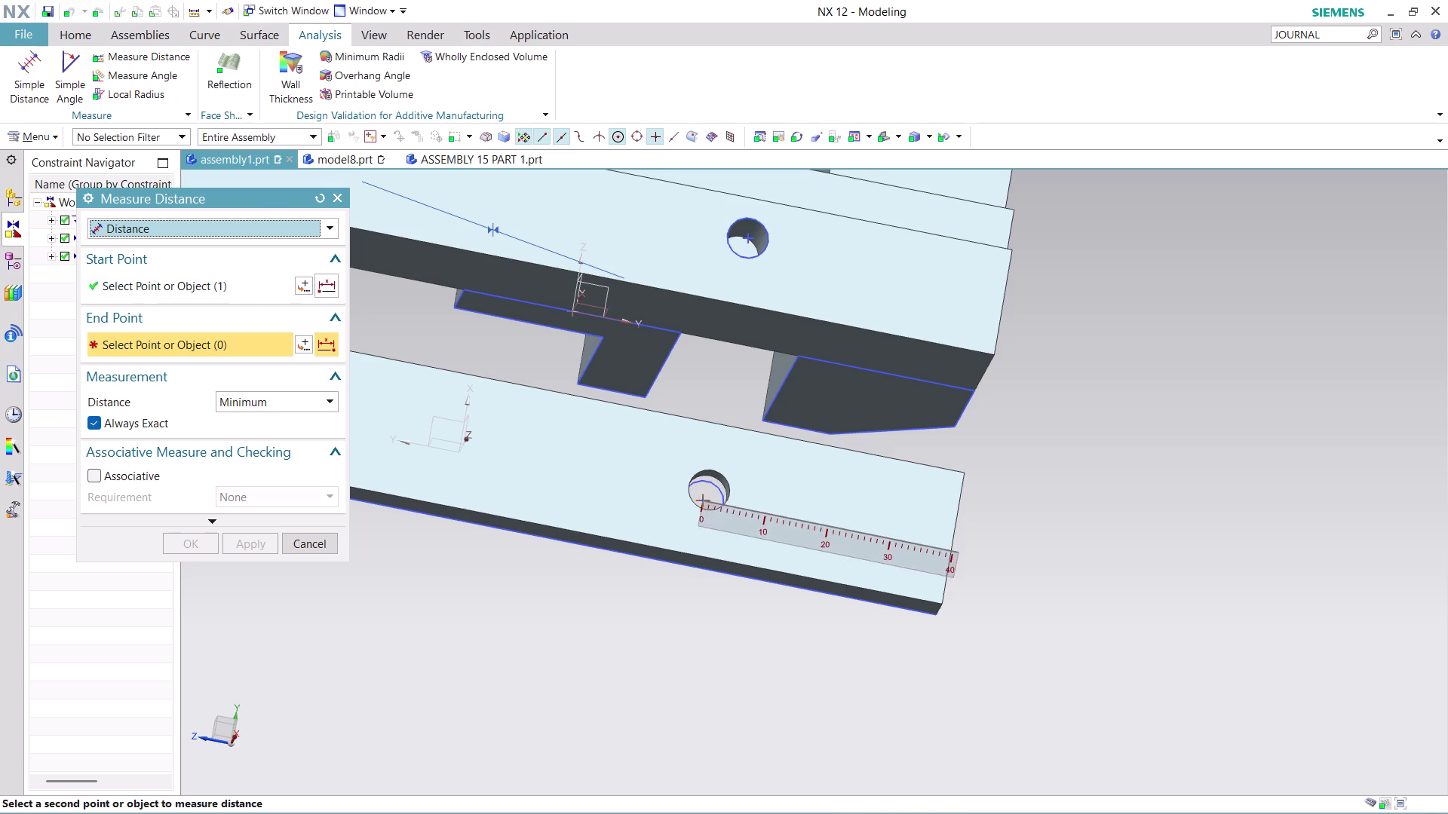
click(954, 542)
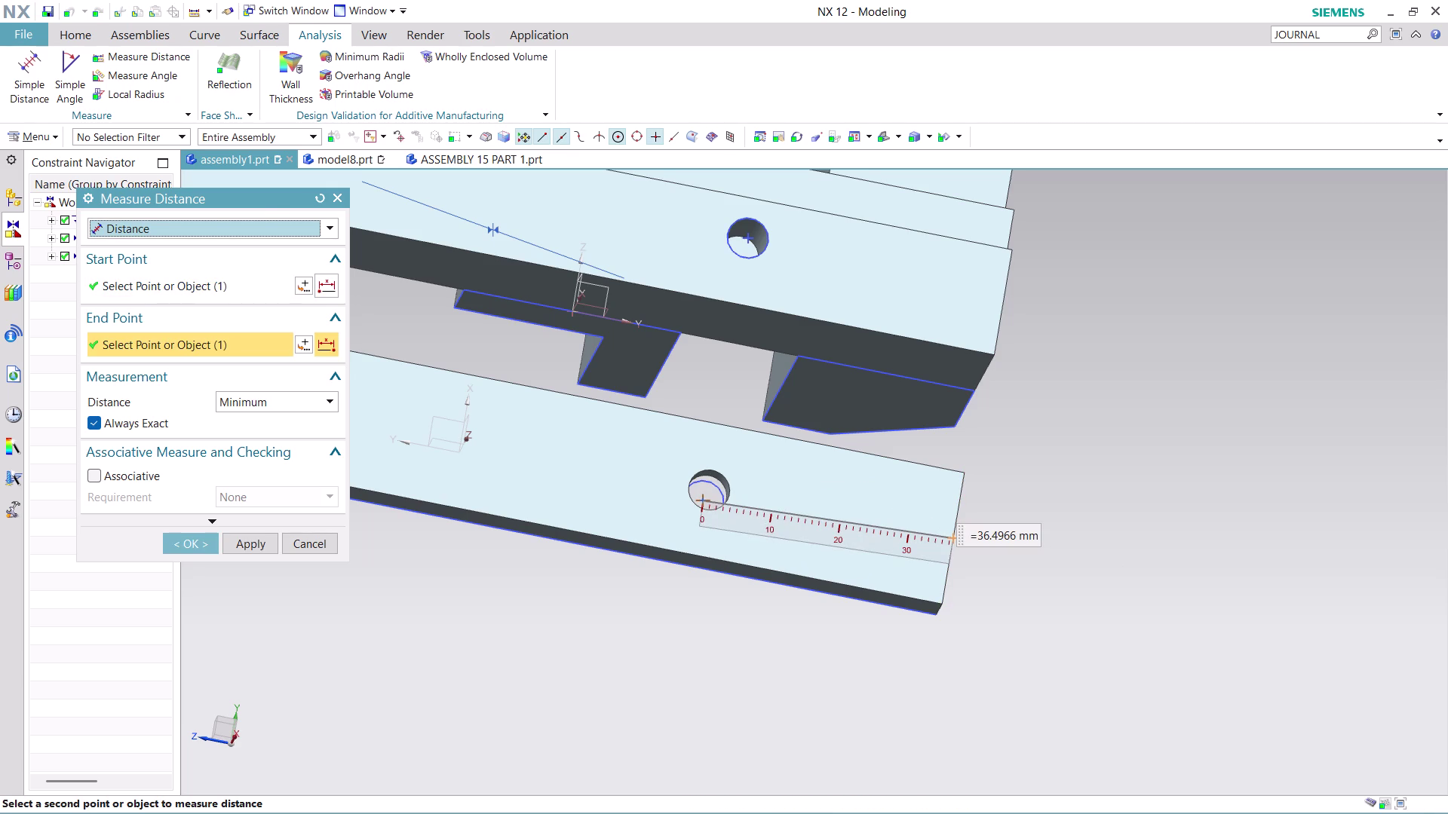
click(307, 546)
Zoom and orbit to view the plate face-on.
scroll(down, 3)
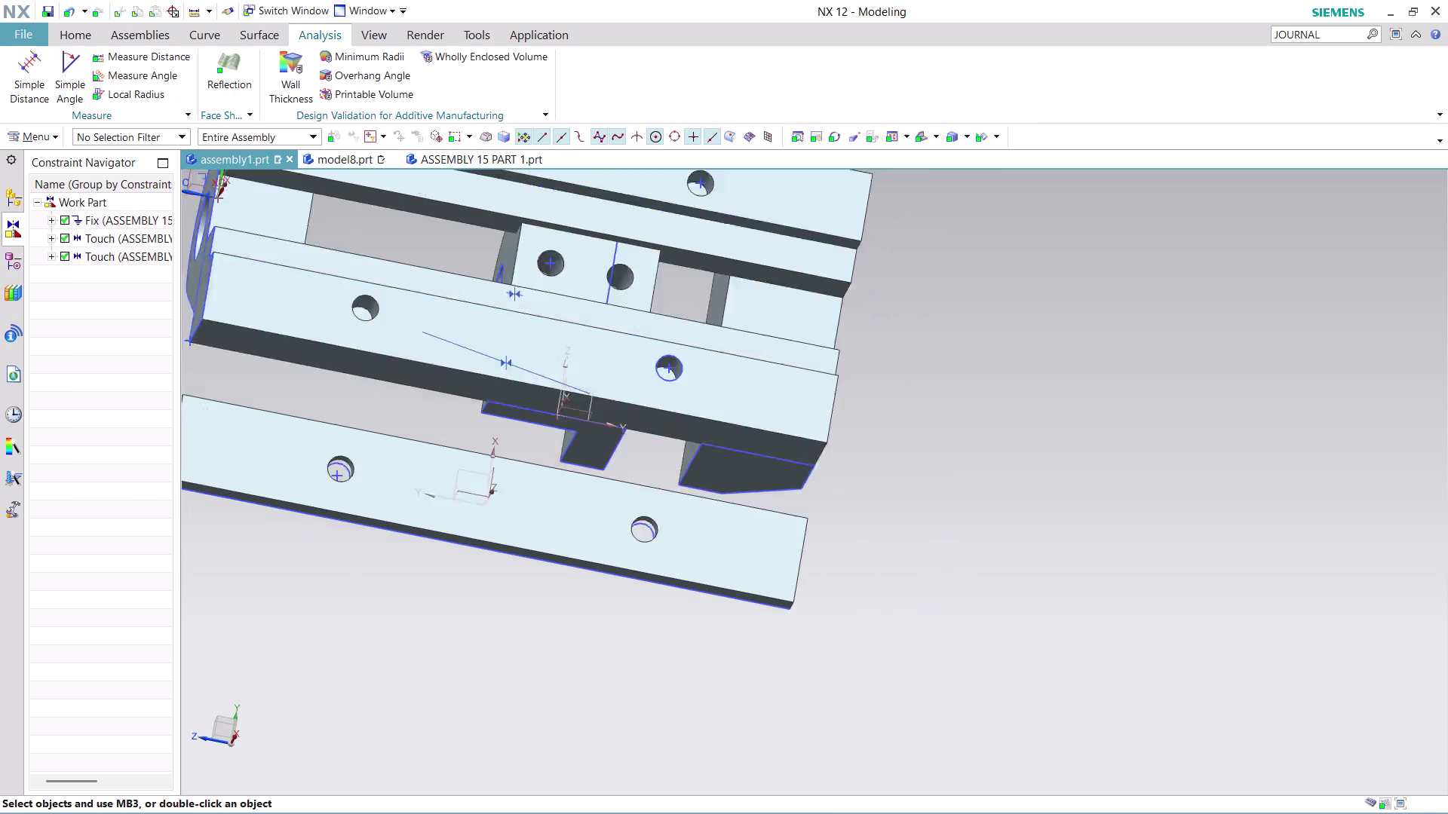
scroll(down, 3)
scroll(up, 3)
scroll(up, 3)
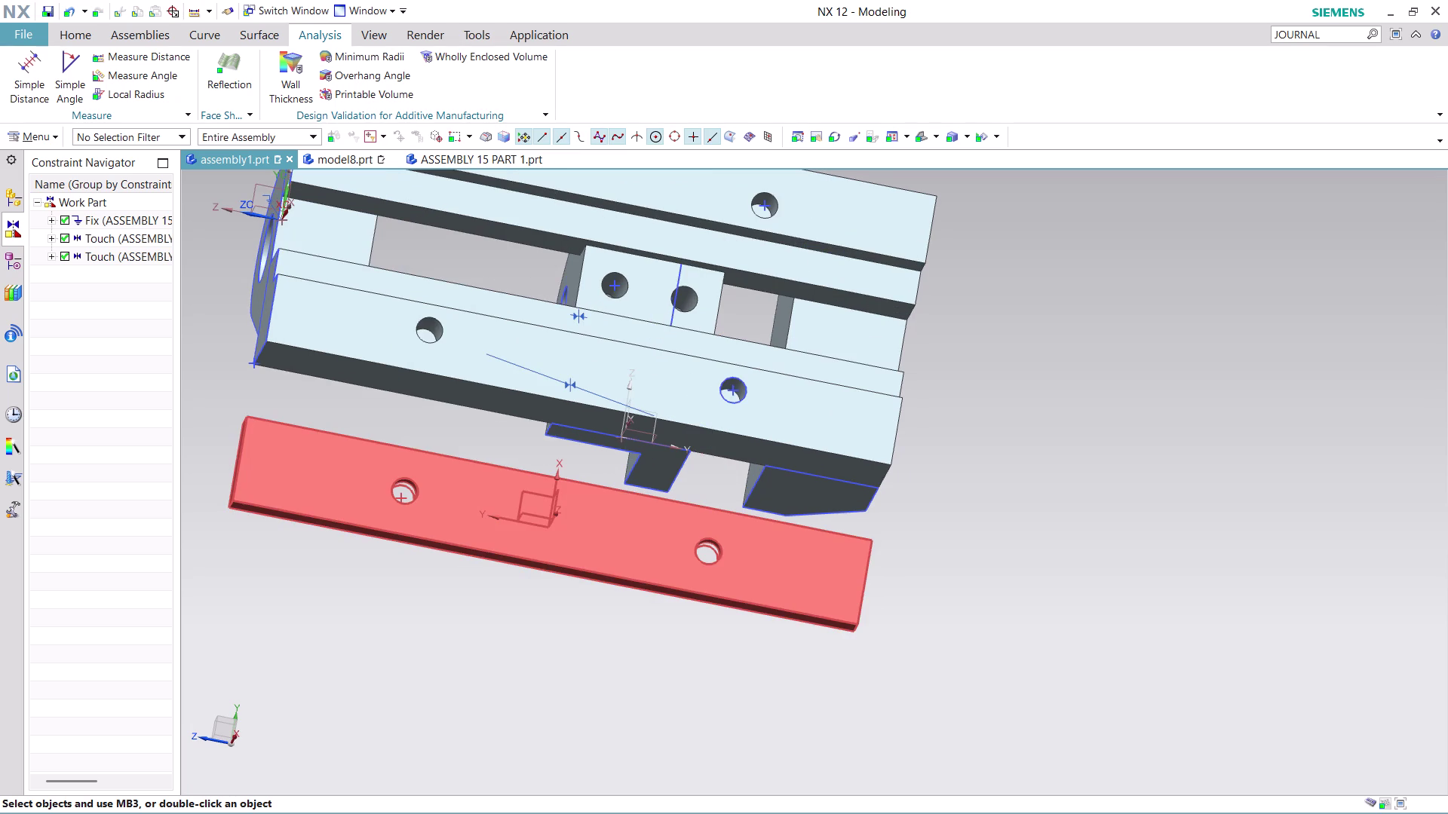
scroll(up, 3)
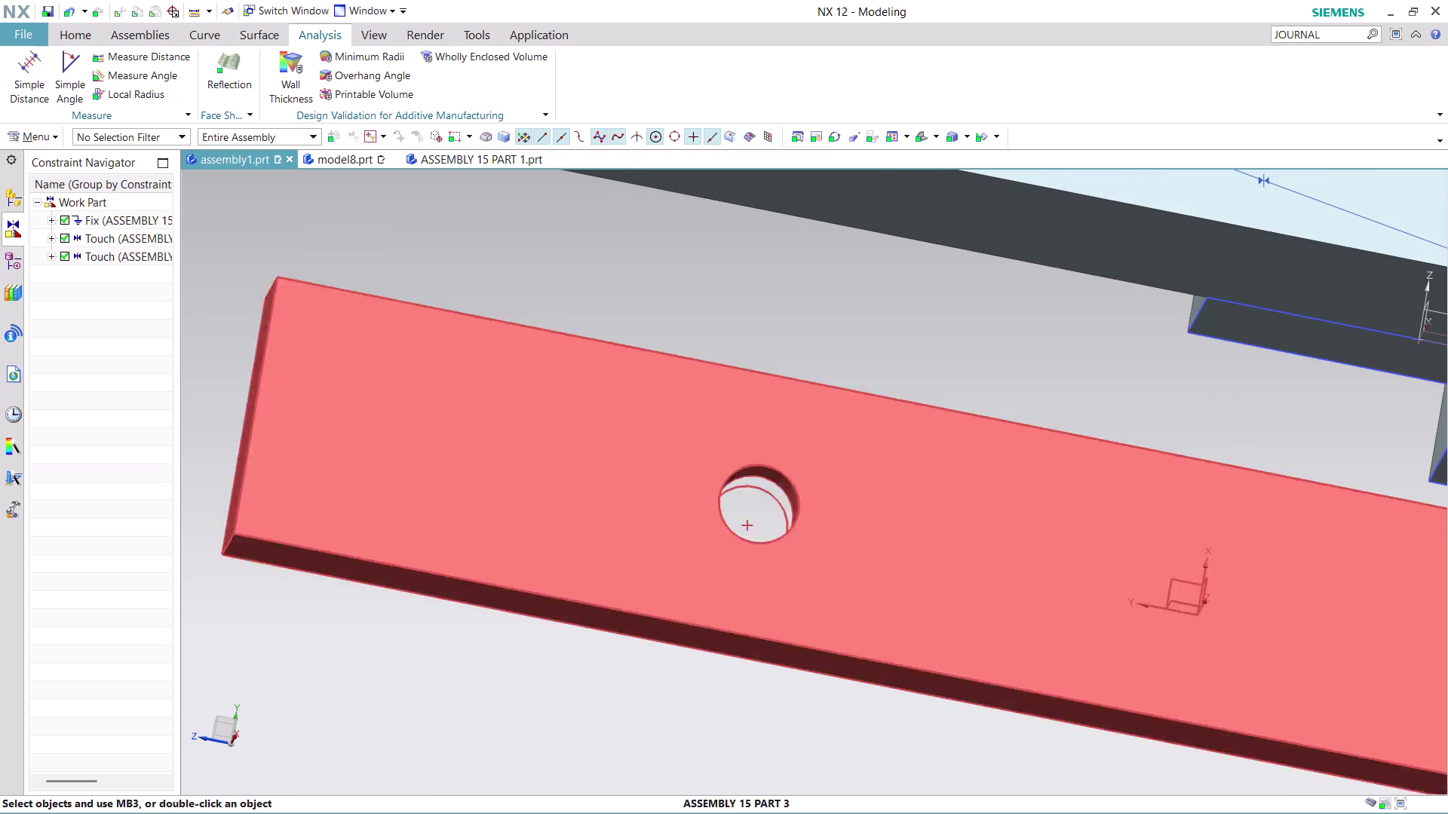
scroll(down, 3)
middle_drag(591, 314, 572, 322)
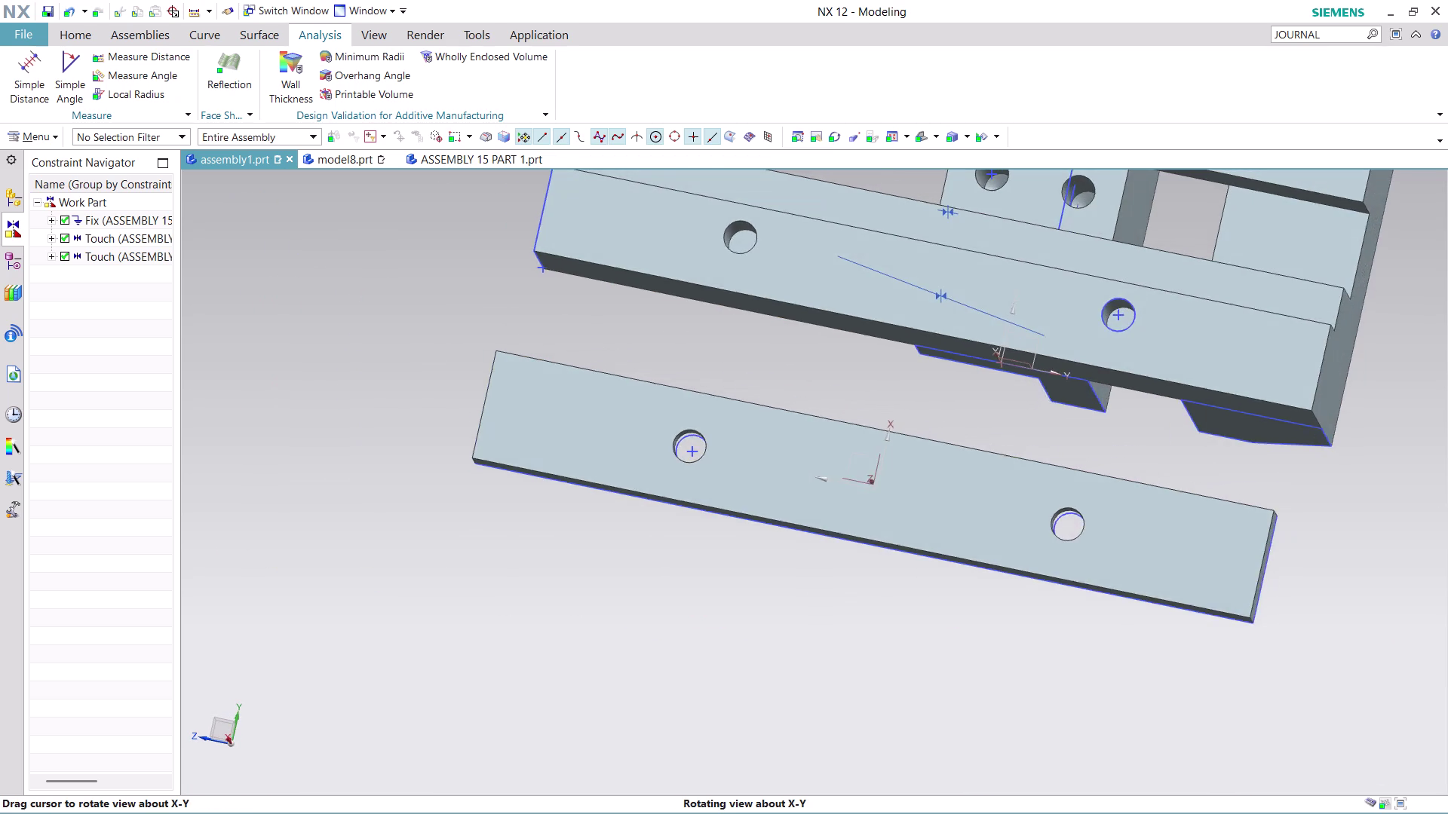
middle_drag(572, 323, 579, 334)
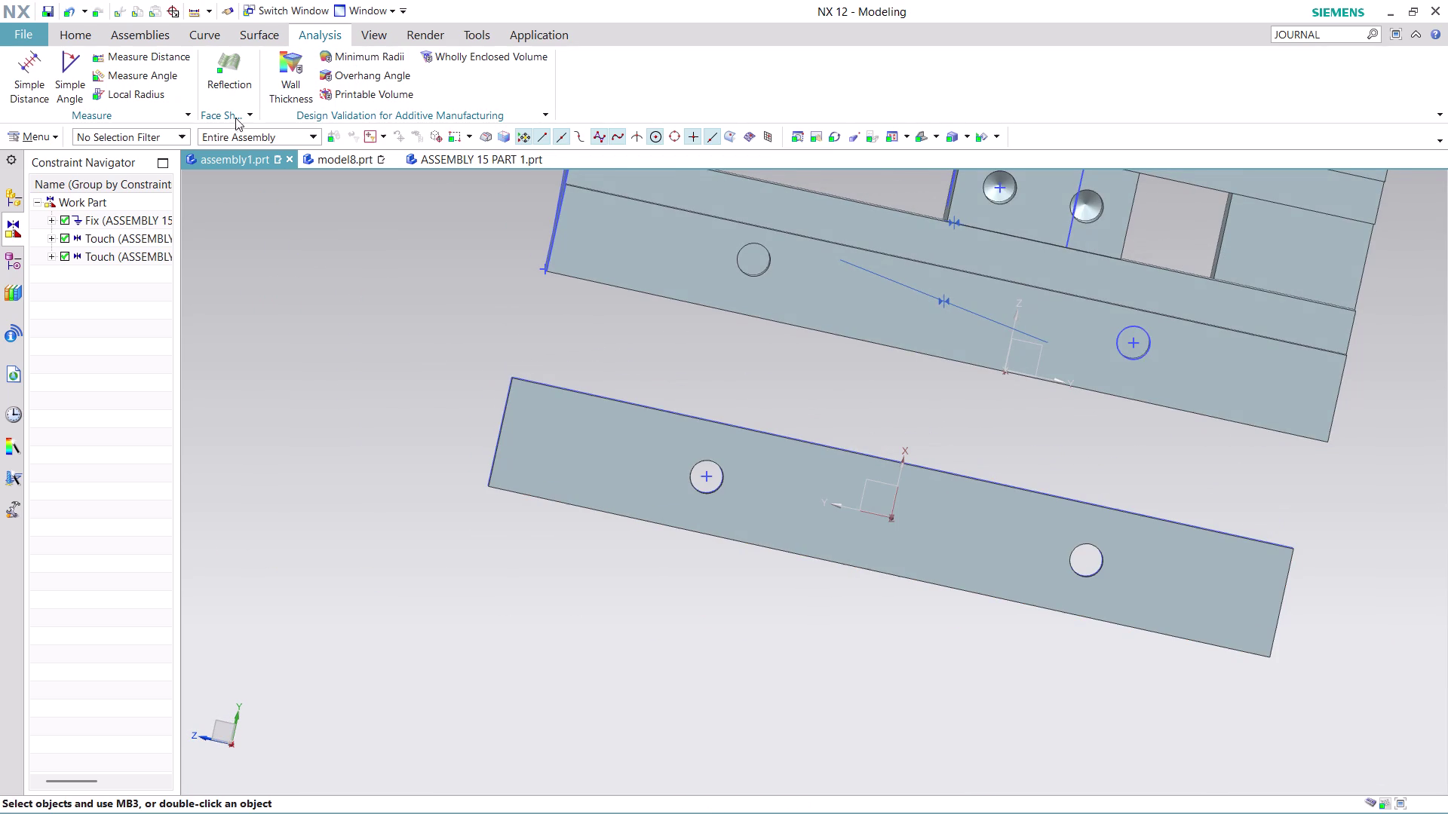
Measure from the left hole centre to the plate's left end, reading 38 mm.
click(179, 54)
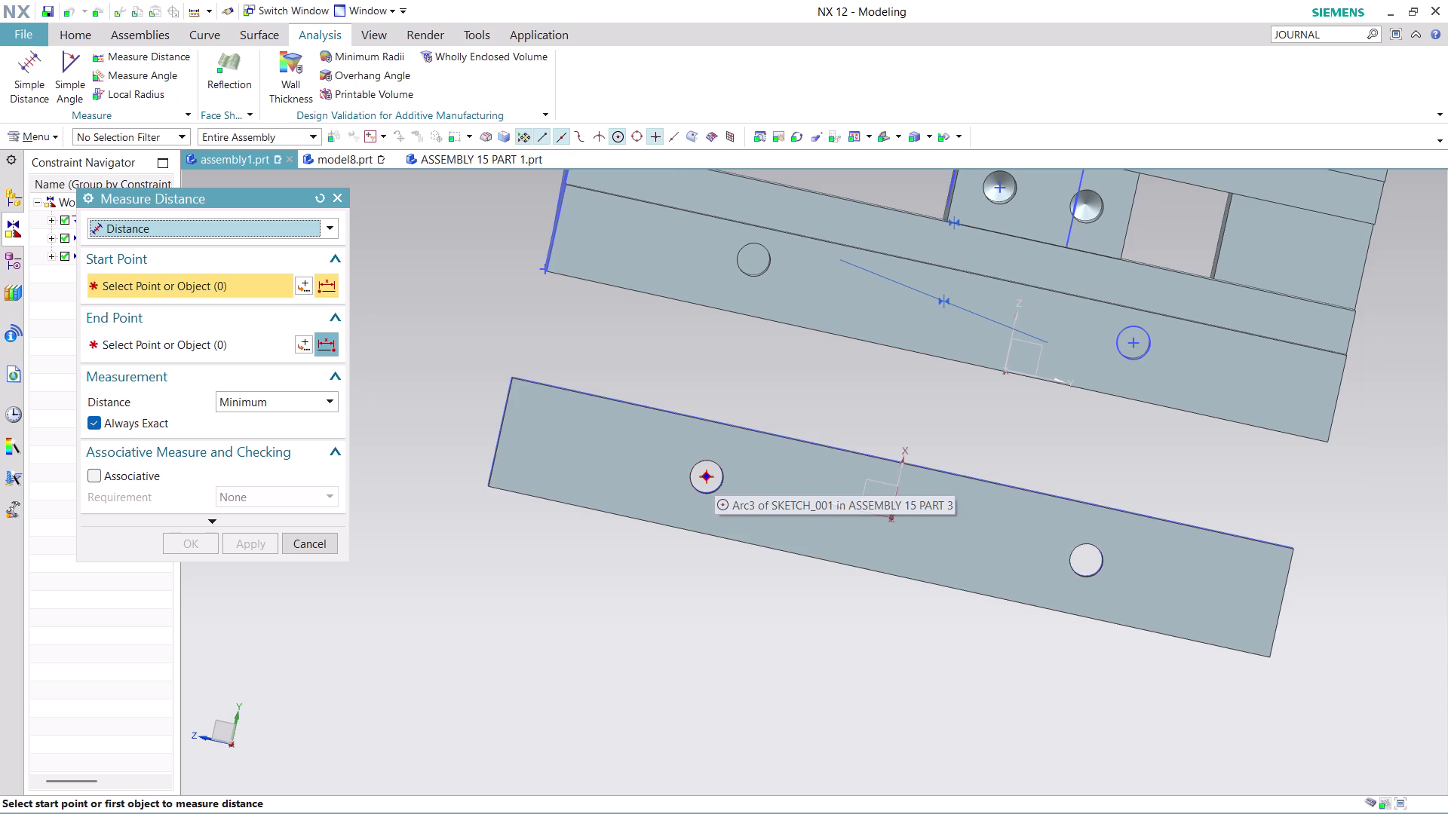
click(709, 477)
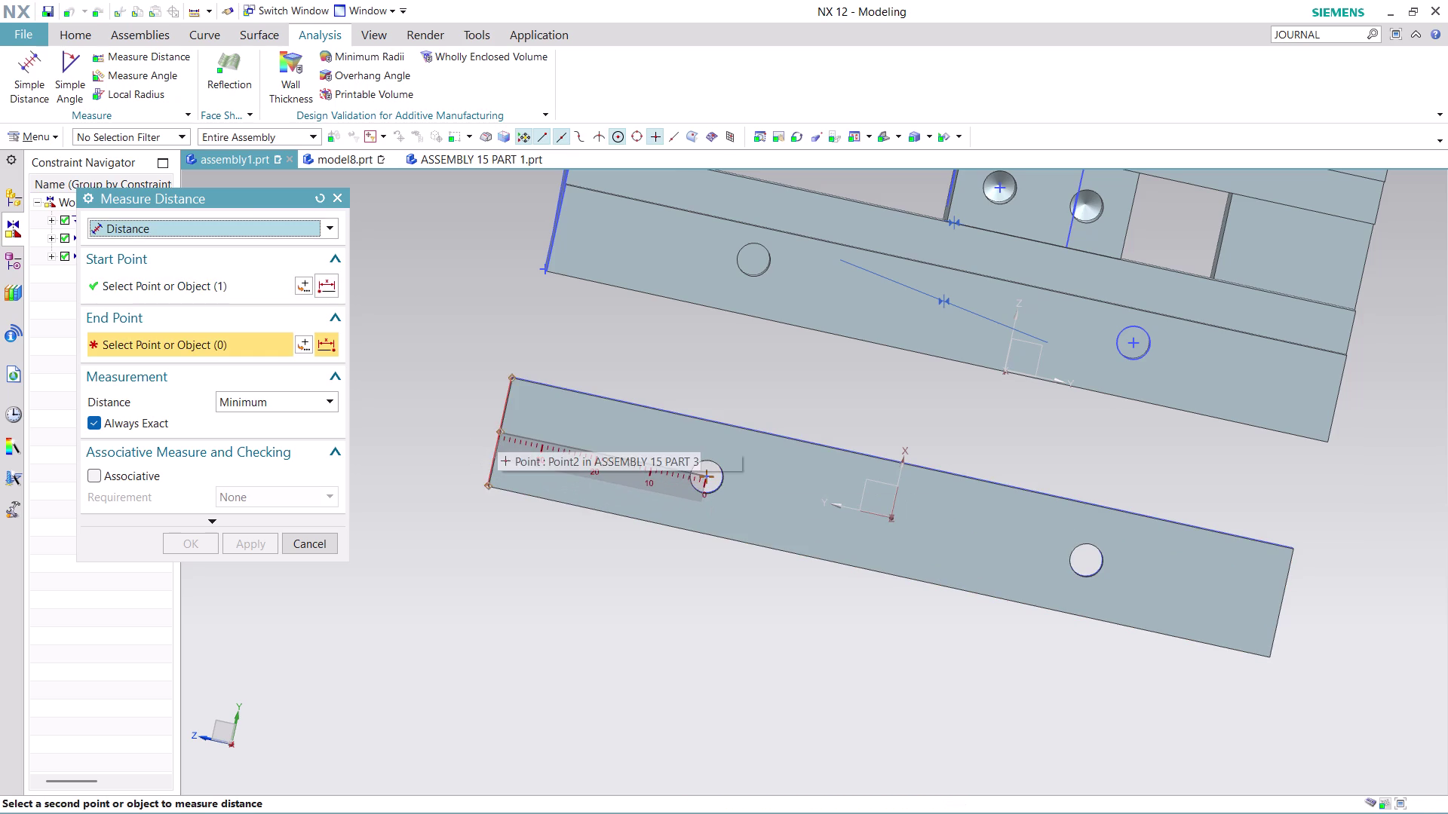
click(497, 432)
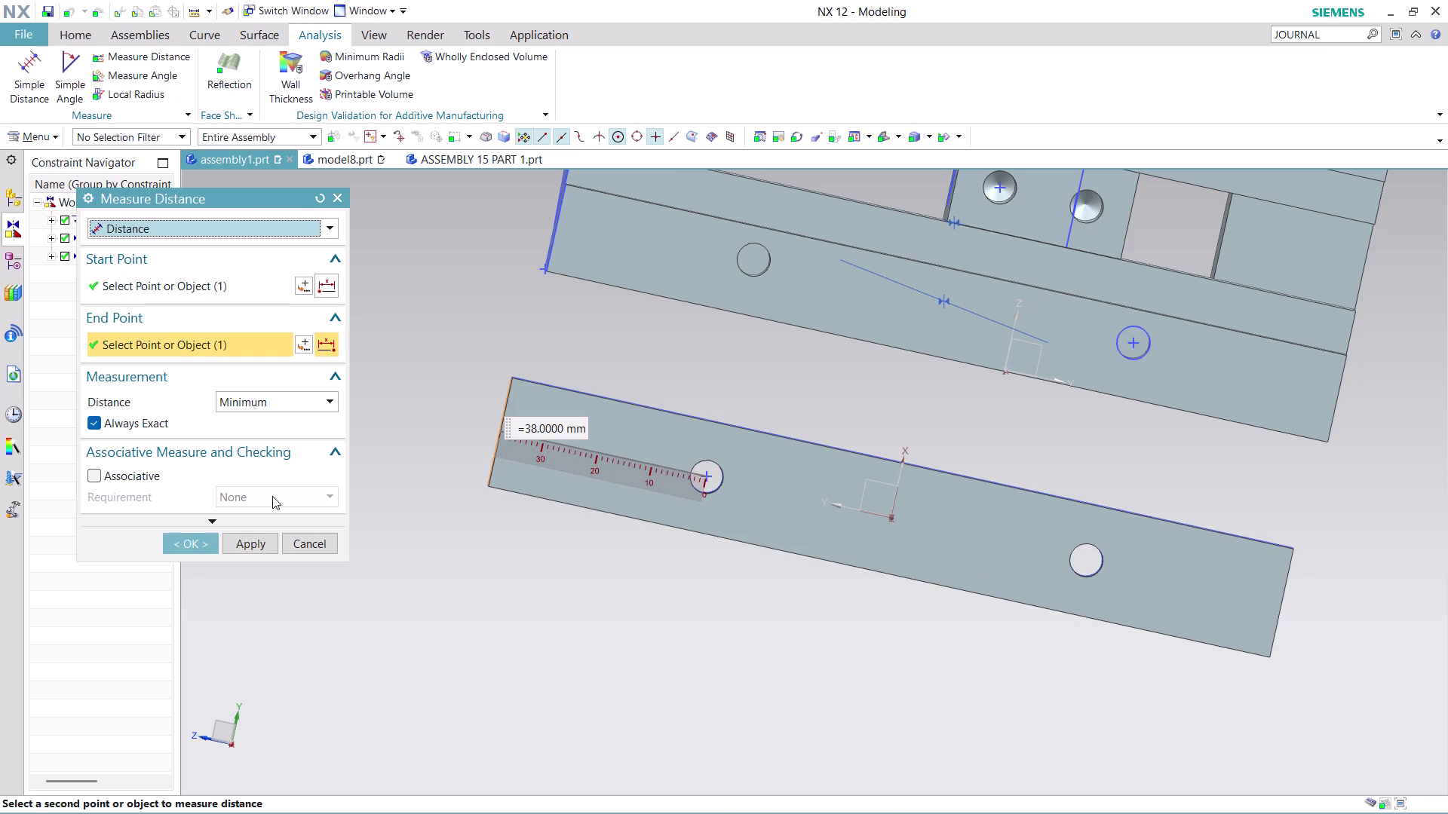
click(312, 540)
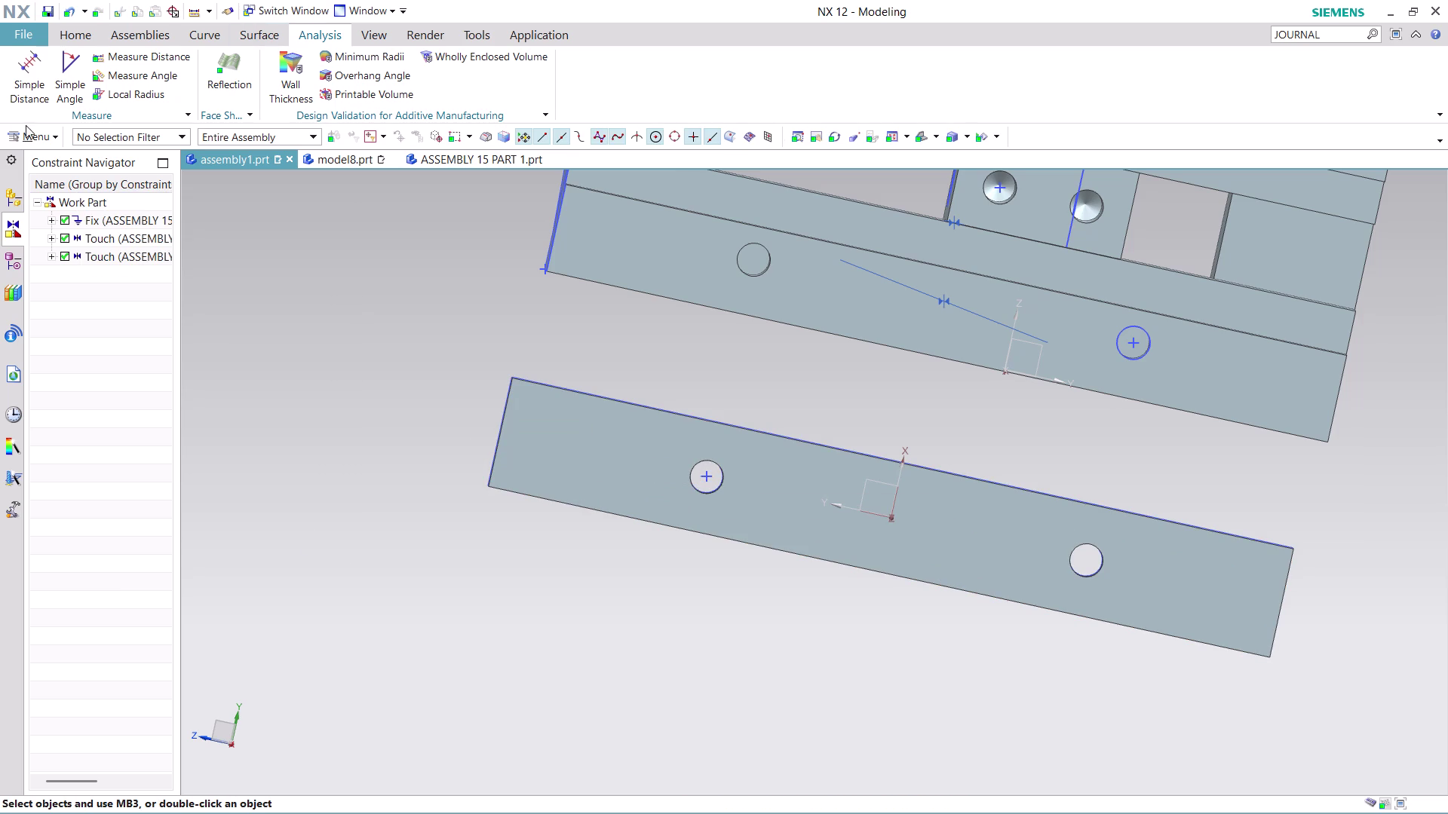
Measure from the right hole centre to the right end midpoint, reading 36.4966 mm, comparing with the body.
click(157, 57)
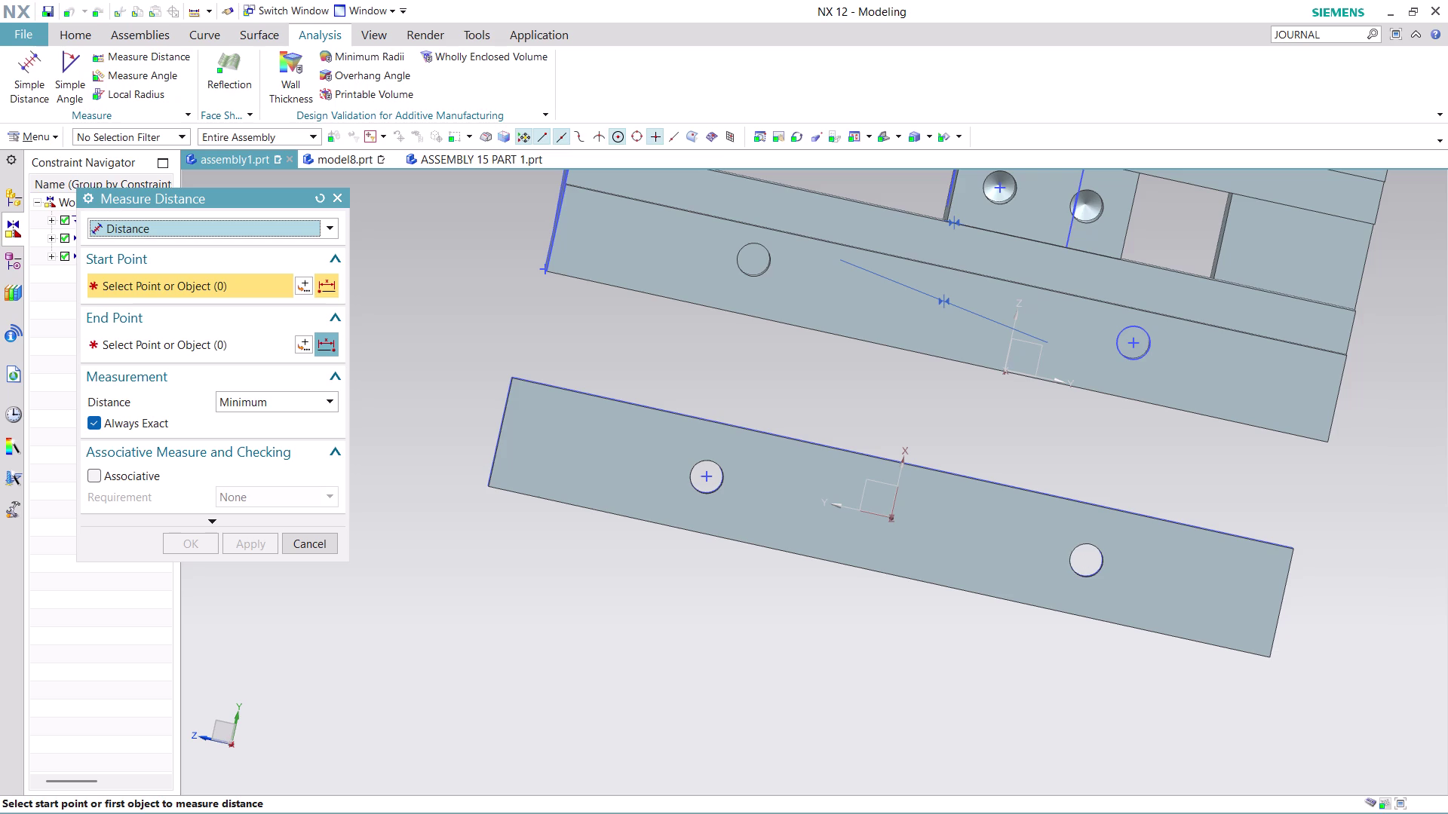
click(1088, 559)
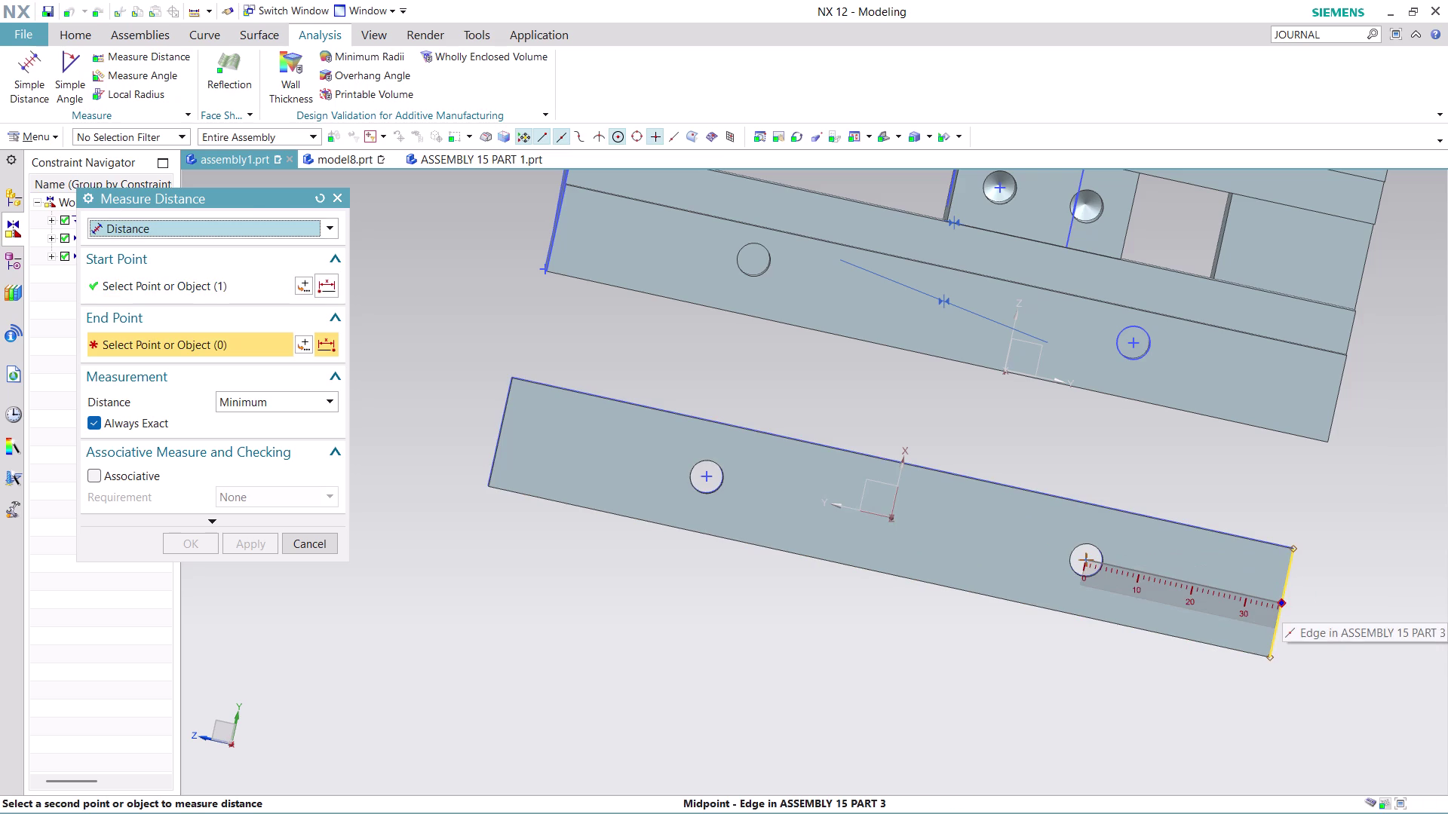
click(1282, 603)
scroll(down, 3)
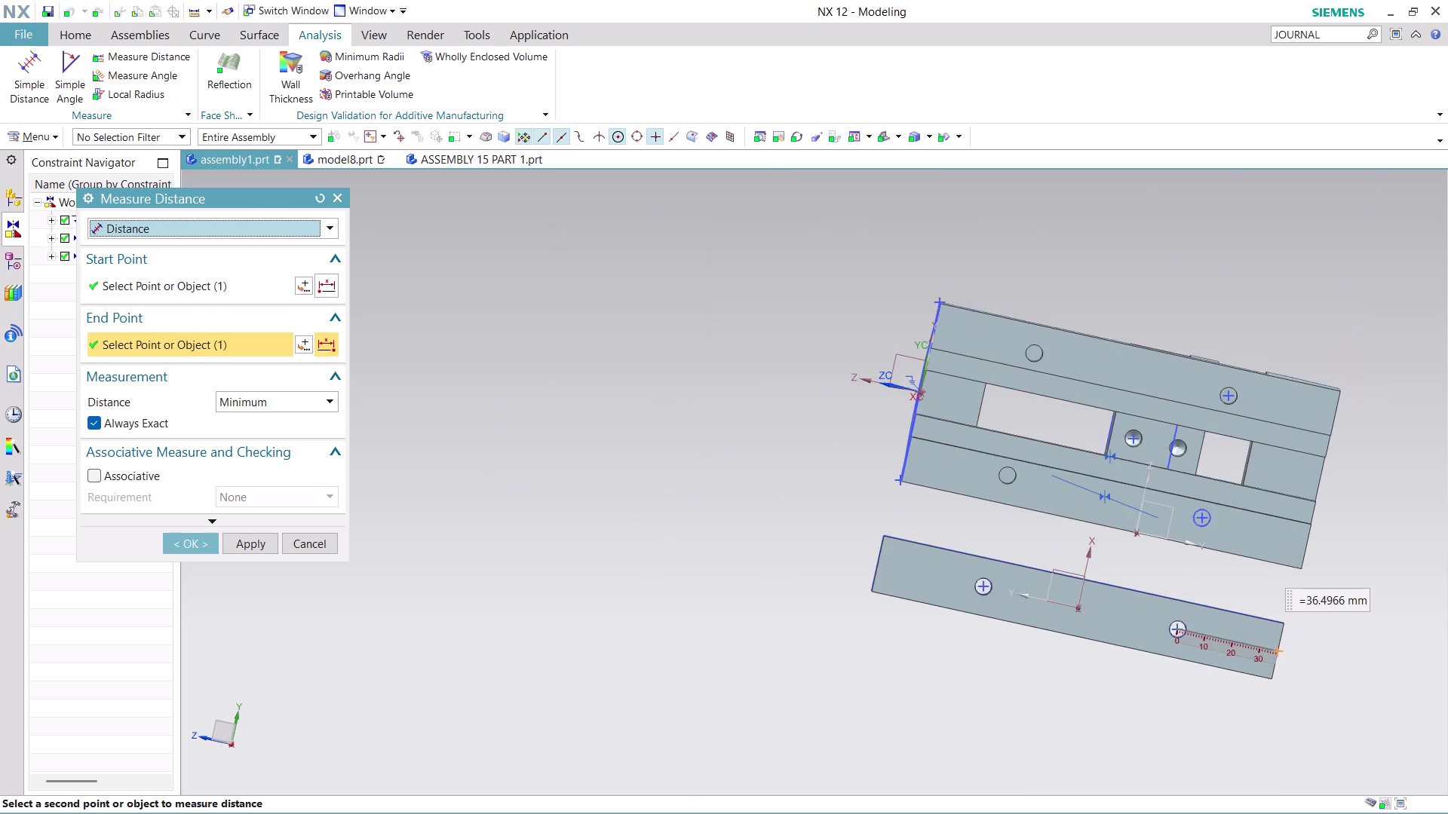
middle_drag(1306, 678, 1306, 619)
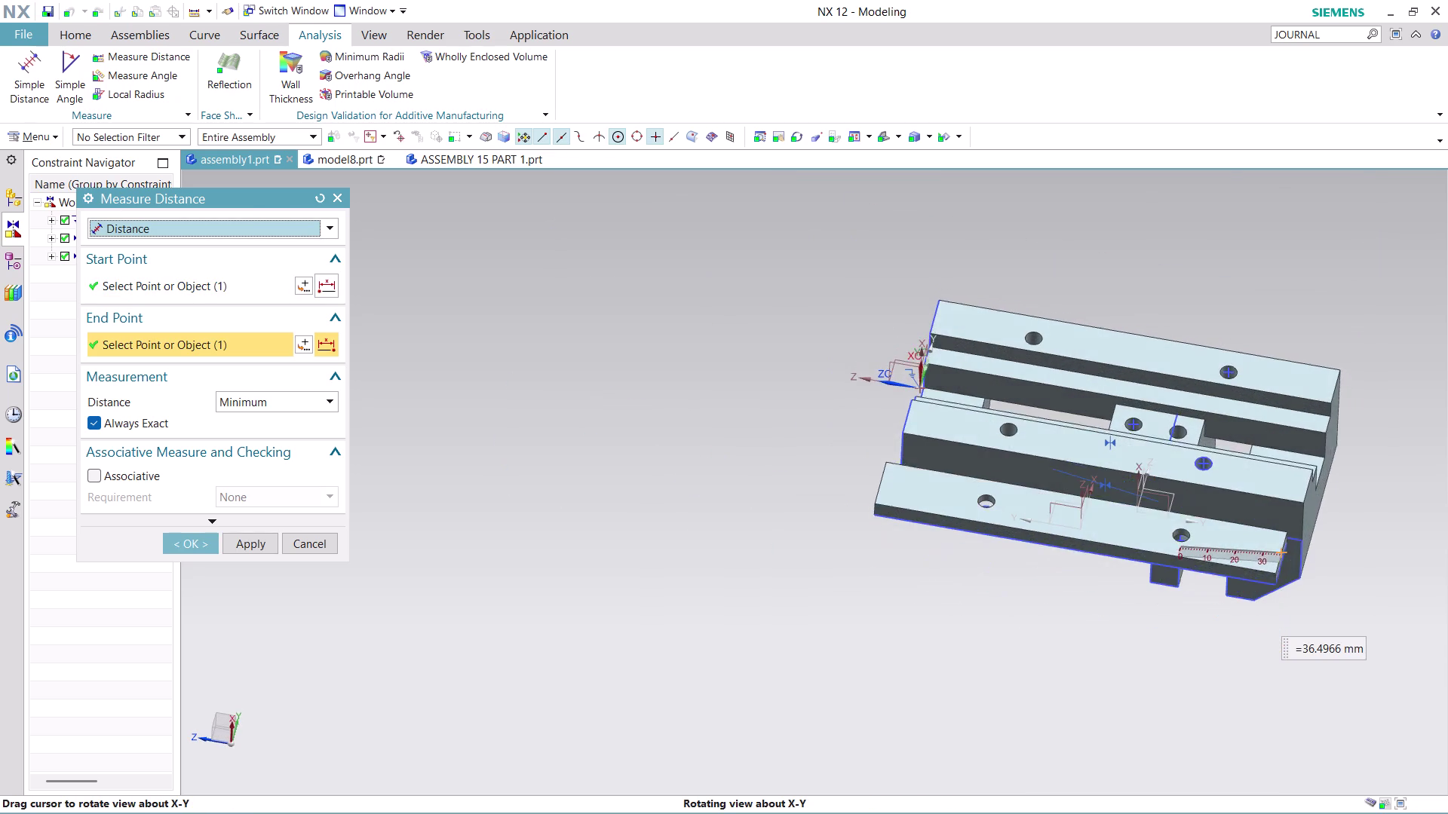
middle_drag(1305, 619, 1311, 614)
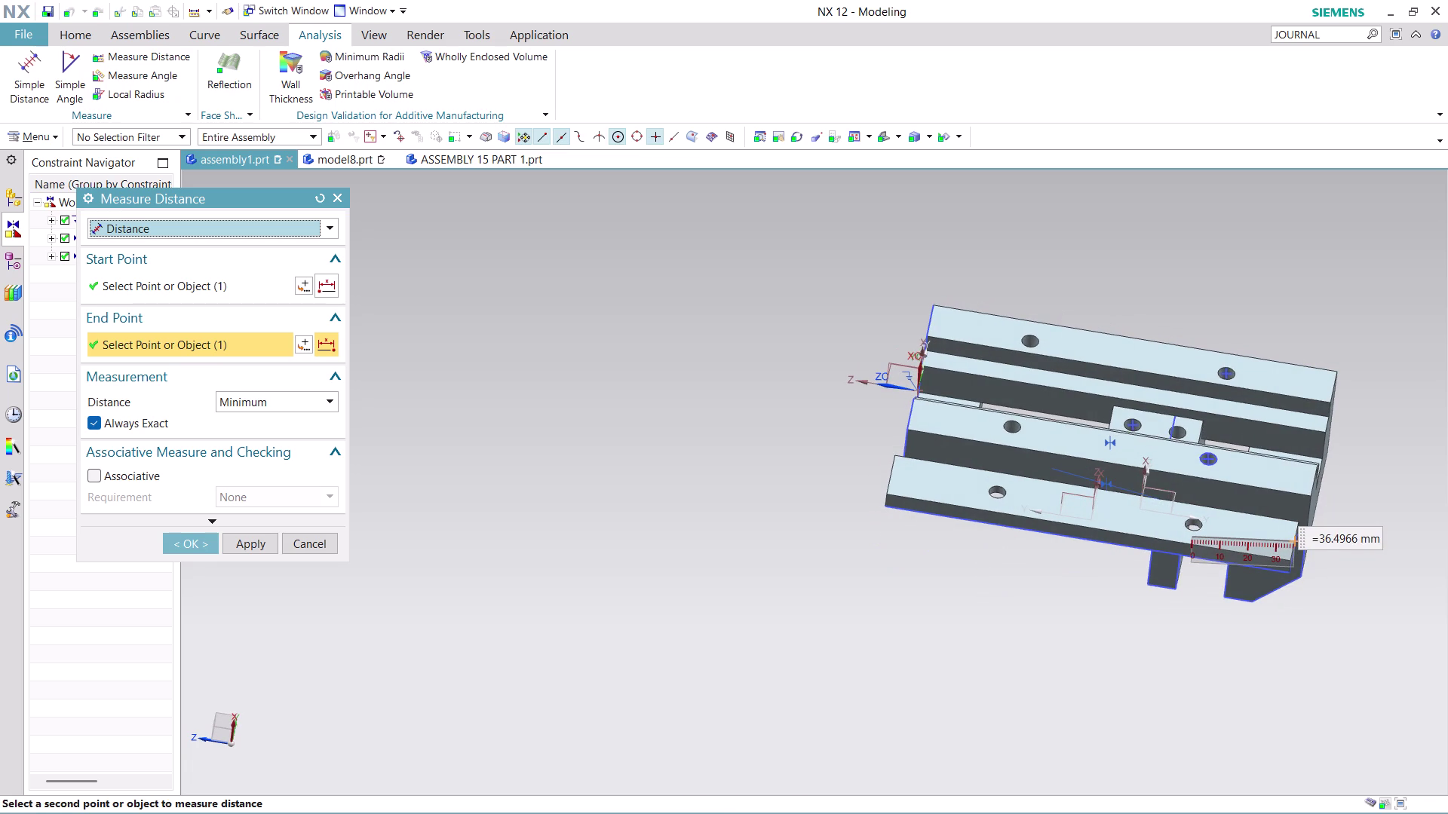
middle_drag(1233, 652, 1214, 528)
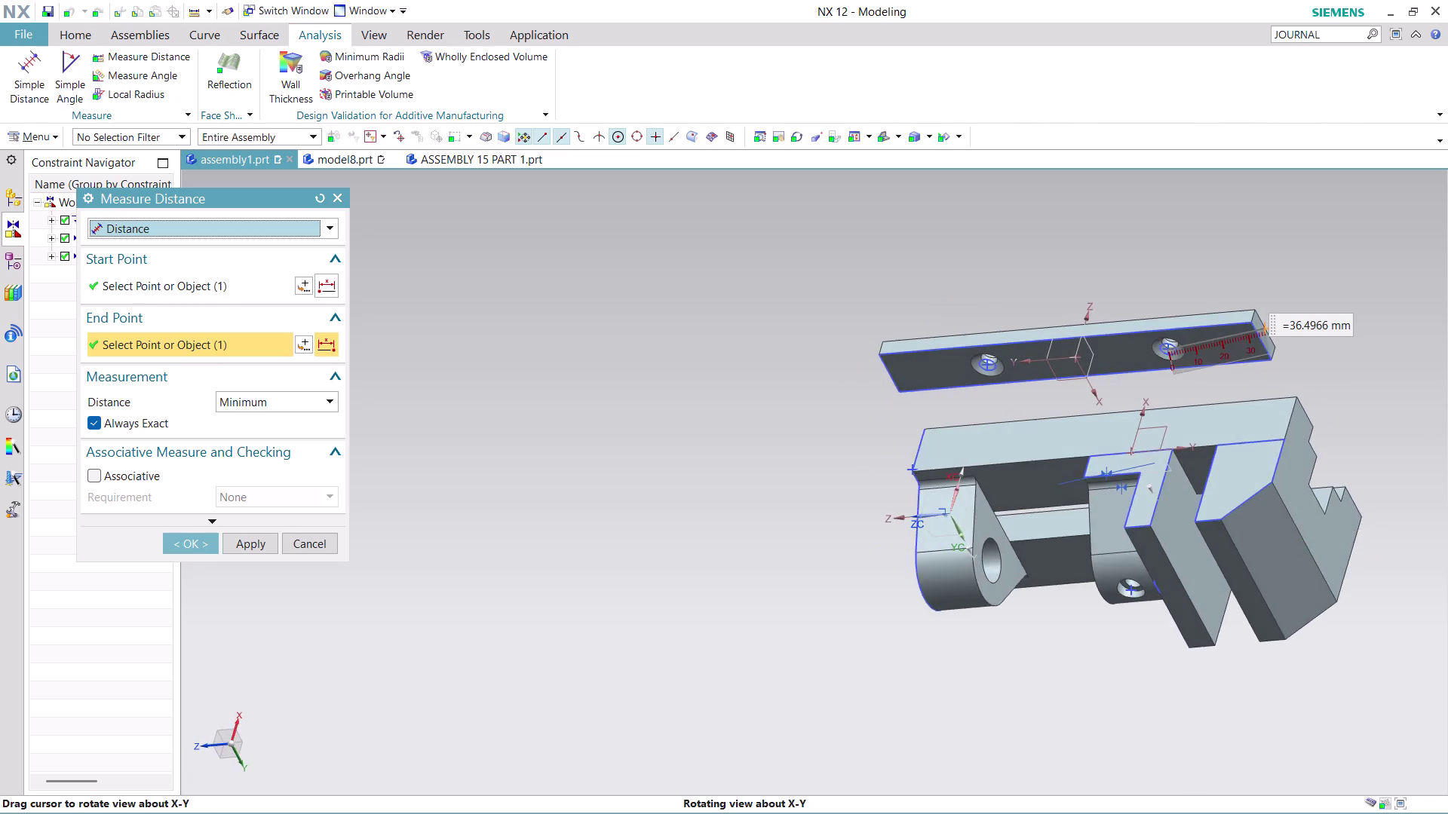
middle_drag(1215, 528, 1048, 549)
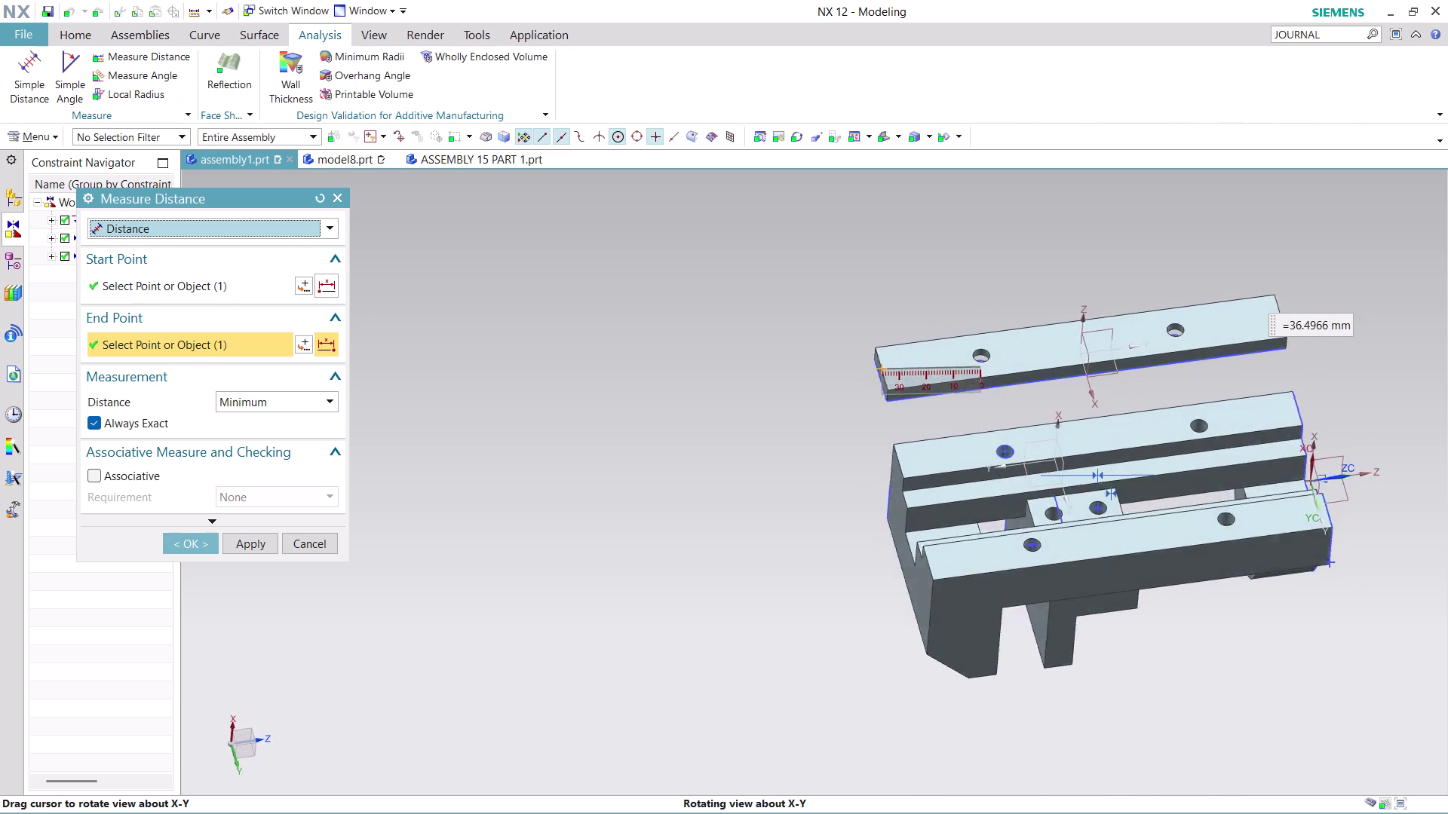
middle_drag(1048, 550, 1008, 557)
scroll(up, 3)
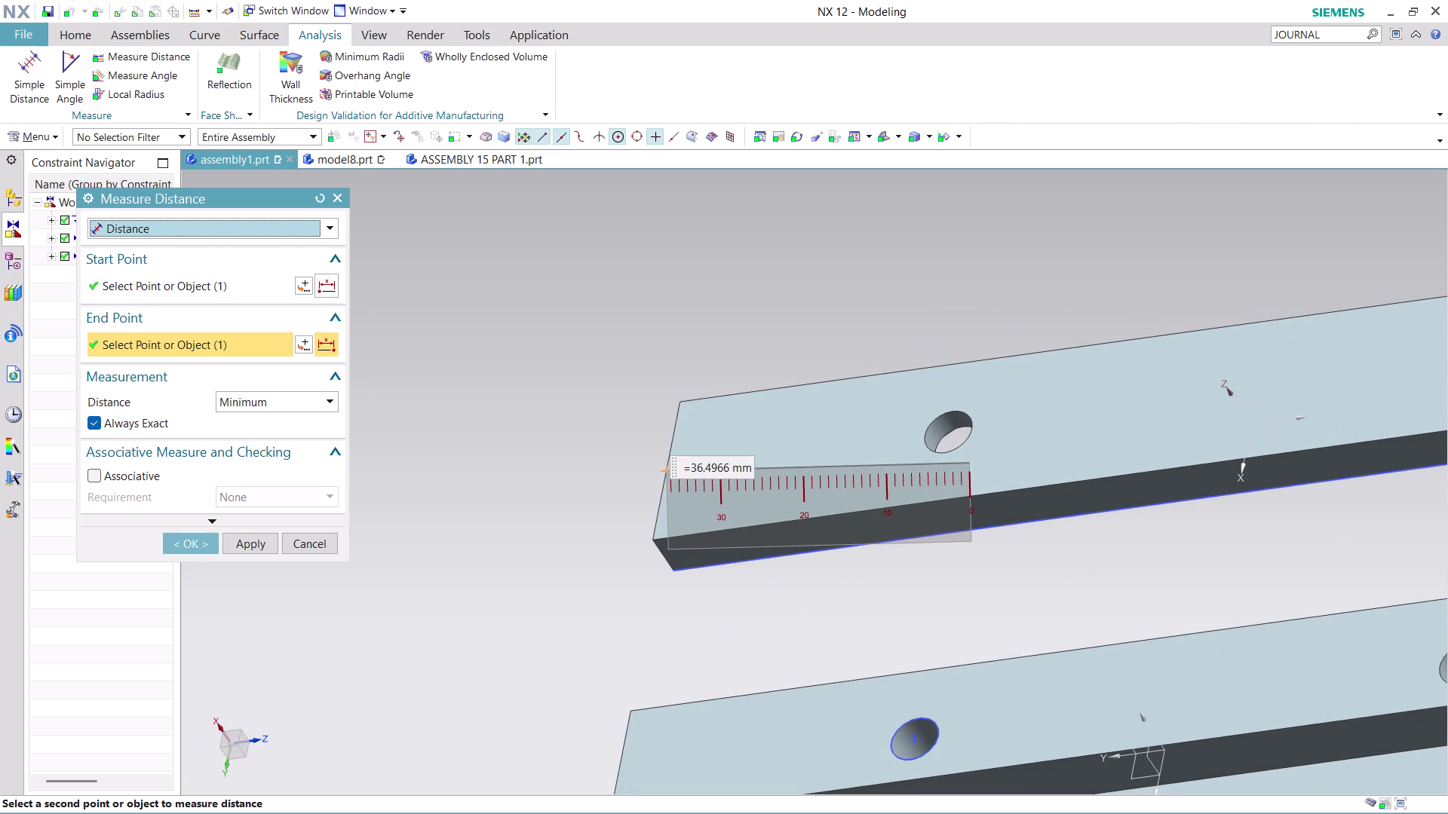
click(294, 546)
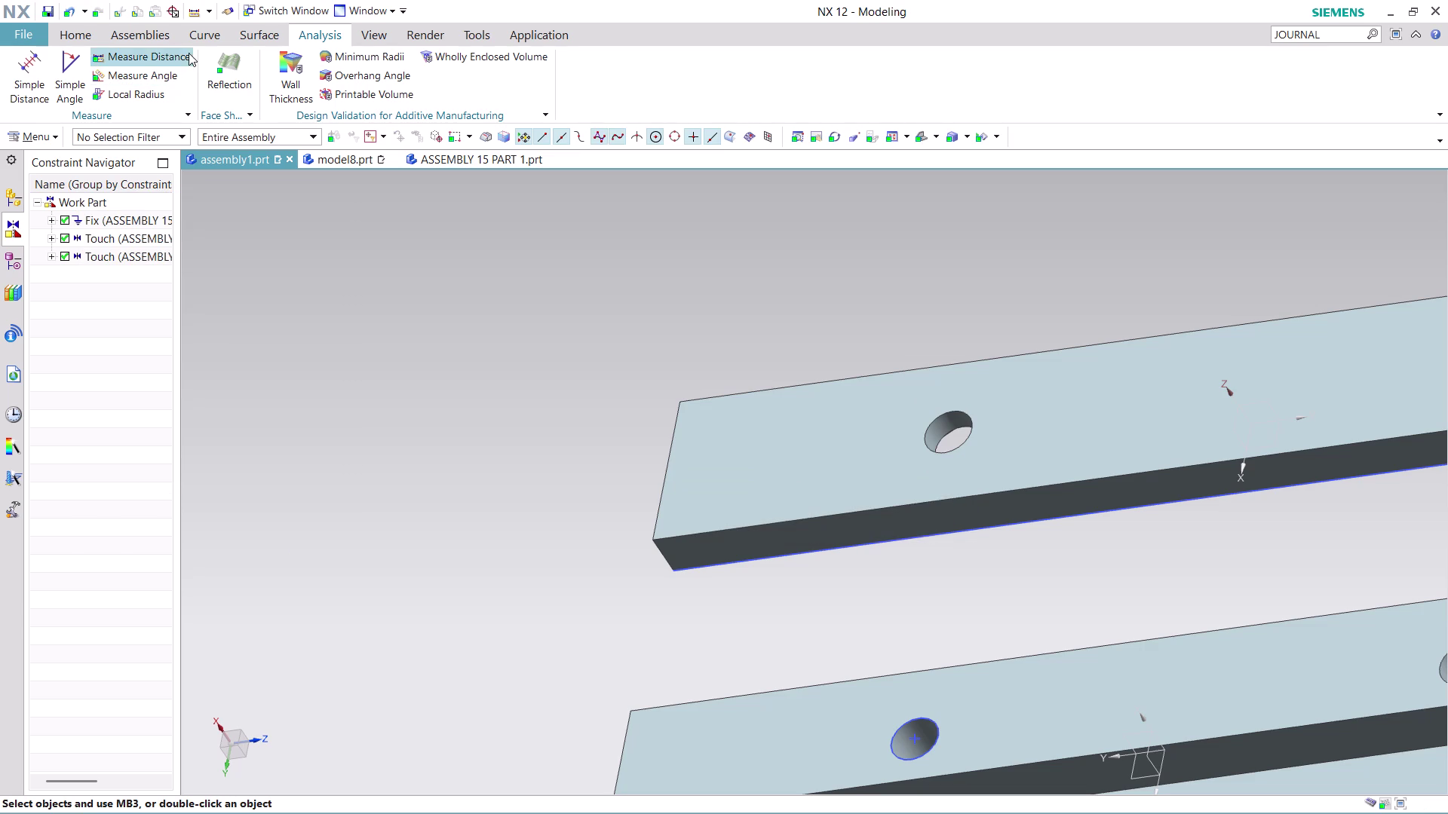
Measure from the plate's hole centre to its end edge, reading 36 mm.
click(147, 55)
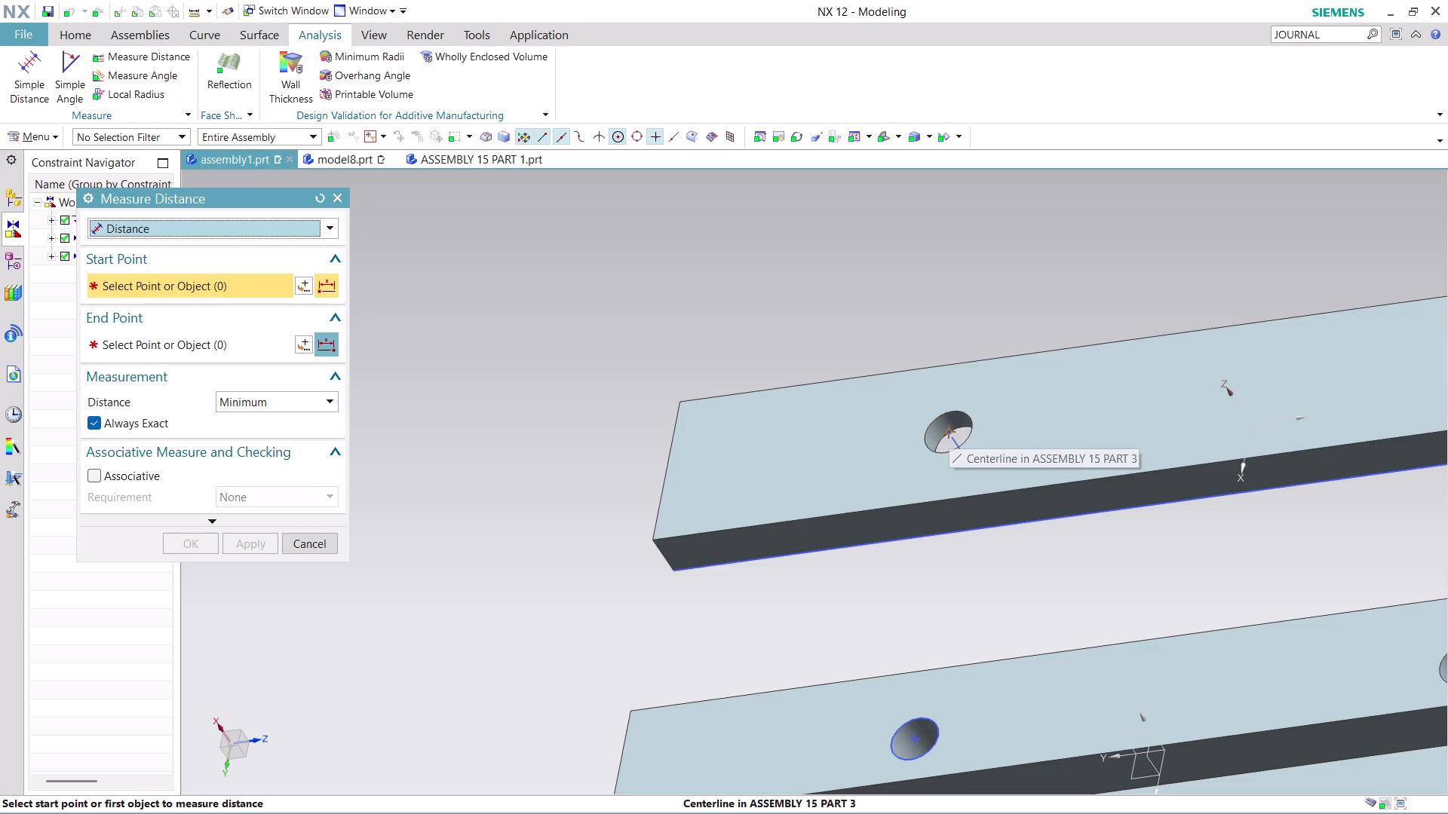
middle_drag(1017, 292, 1030, 243)
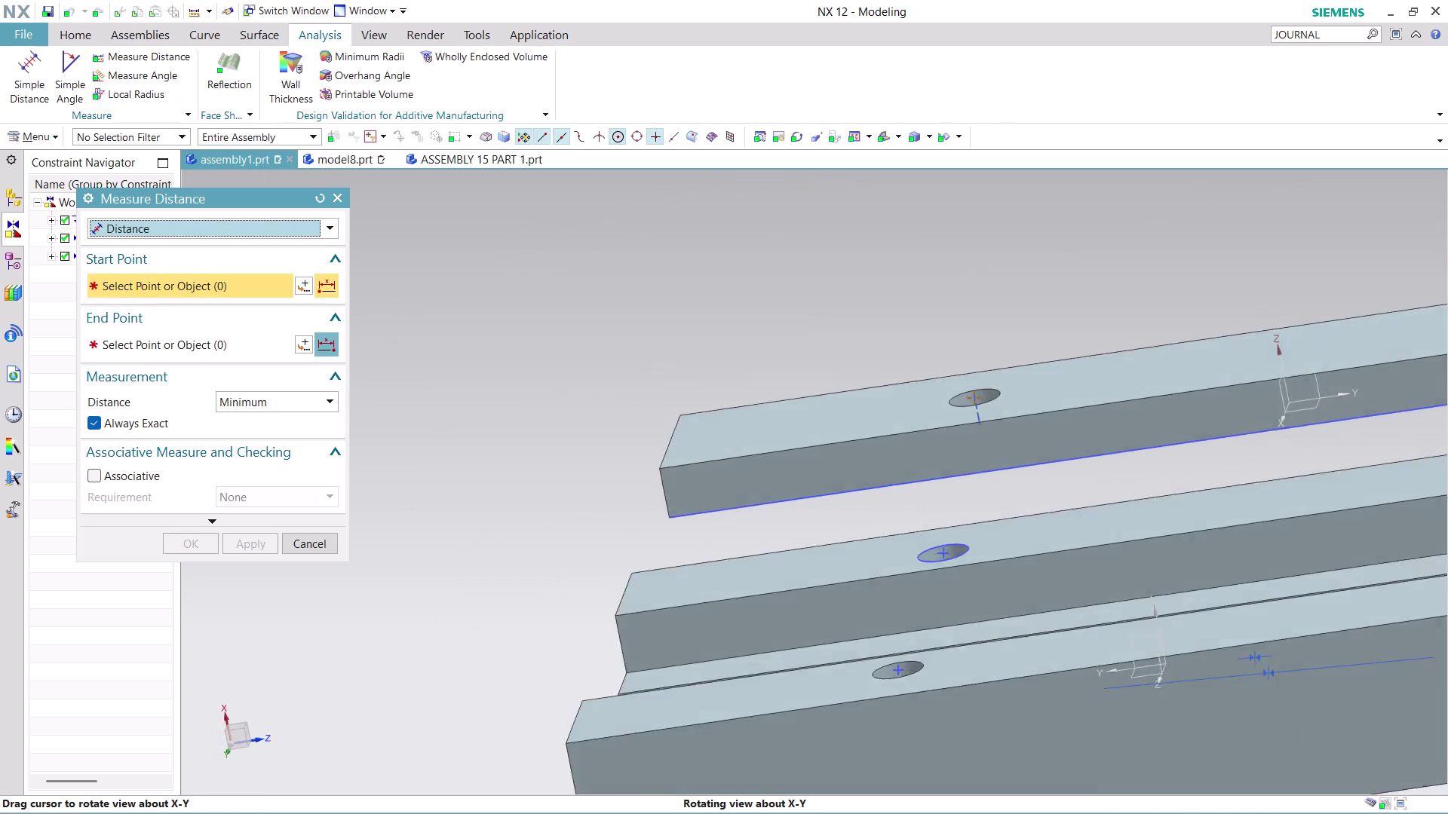
middle_drag(1029, 243, 1045, 266)
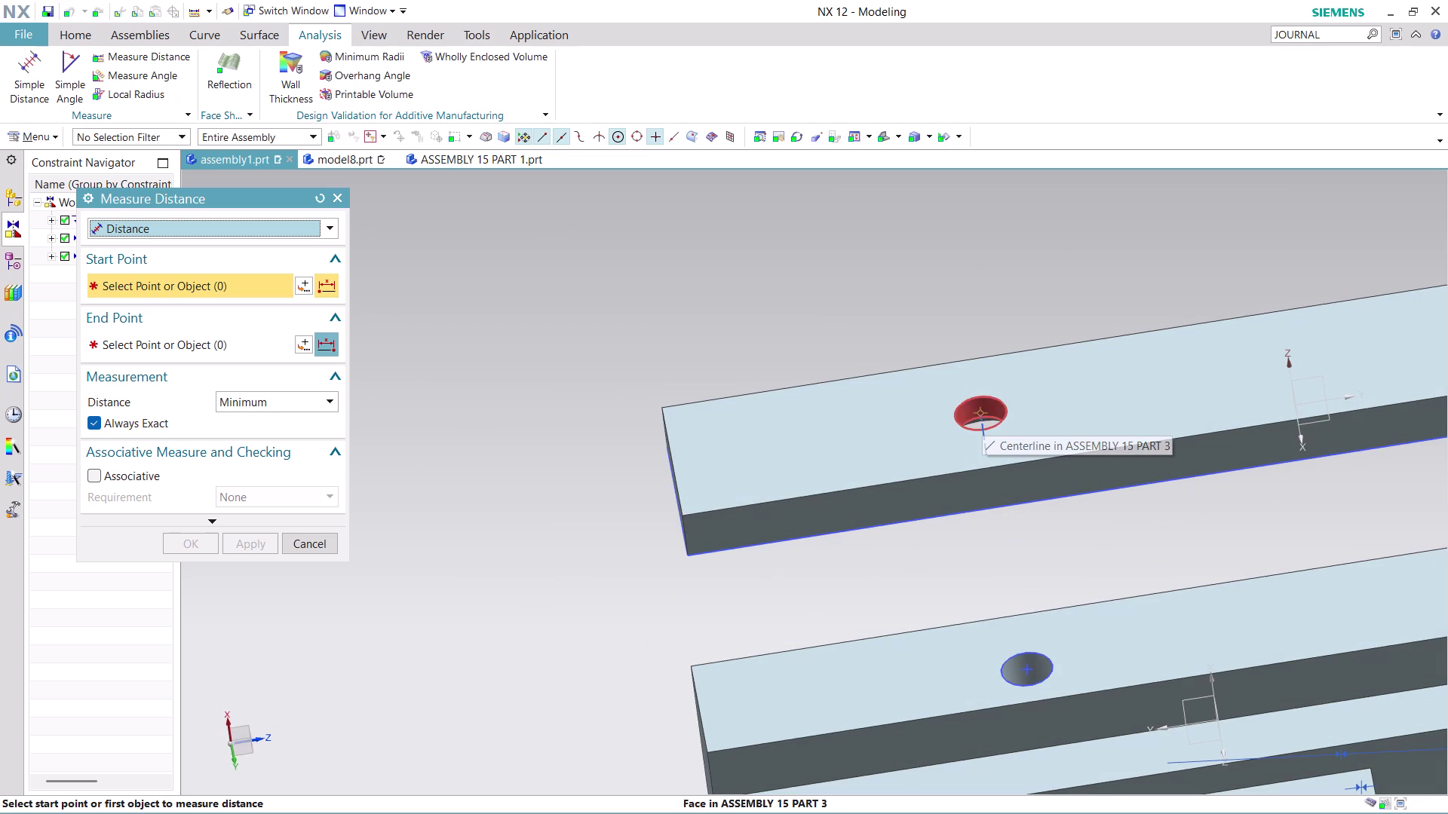
scroll(up, 3)
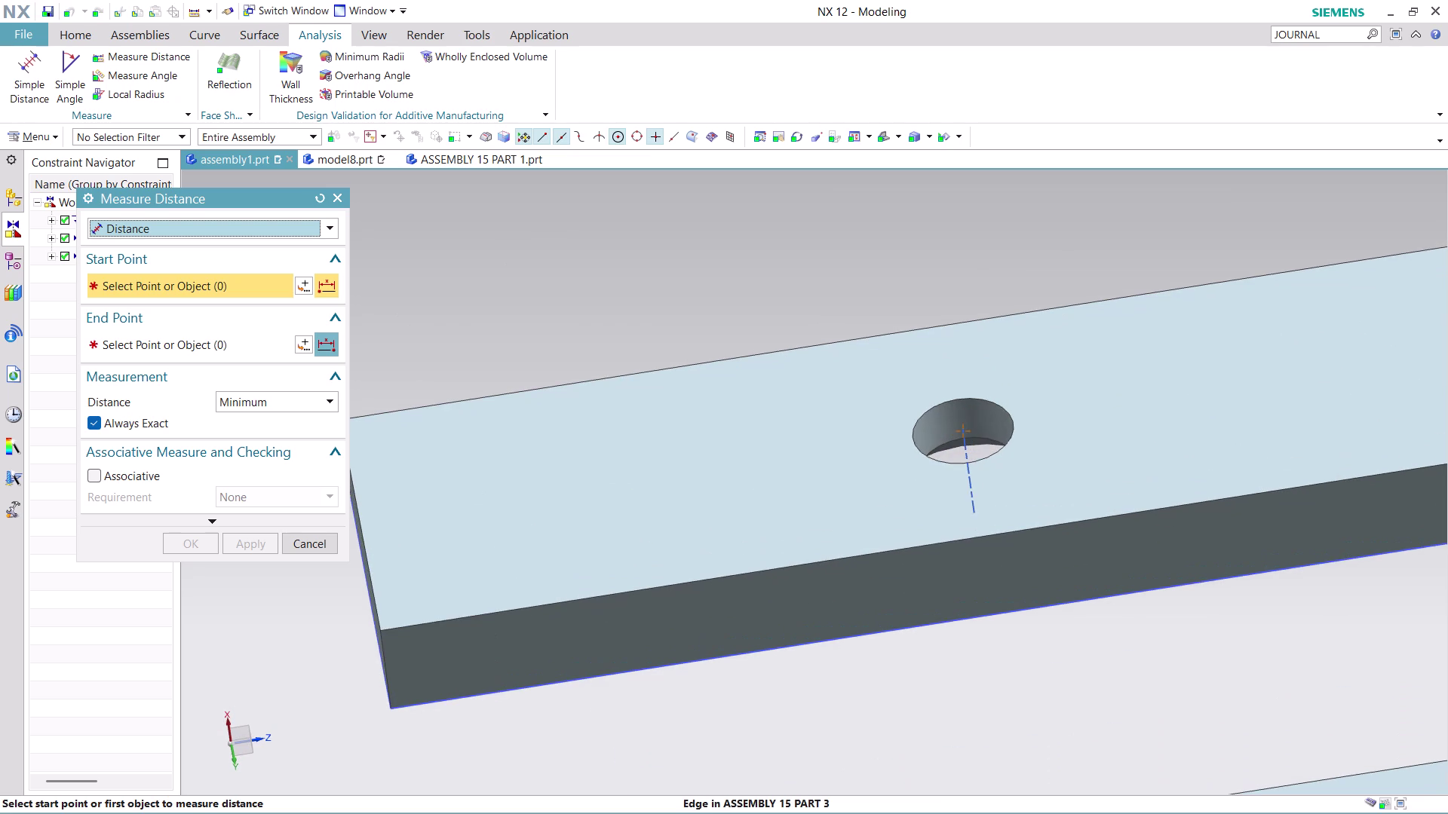
click(963, 432)
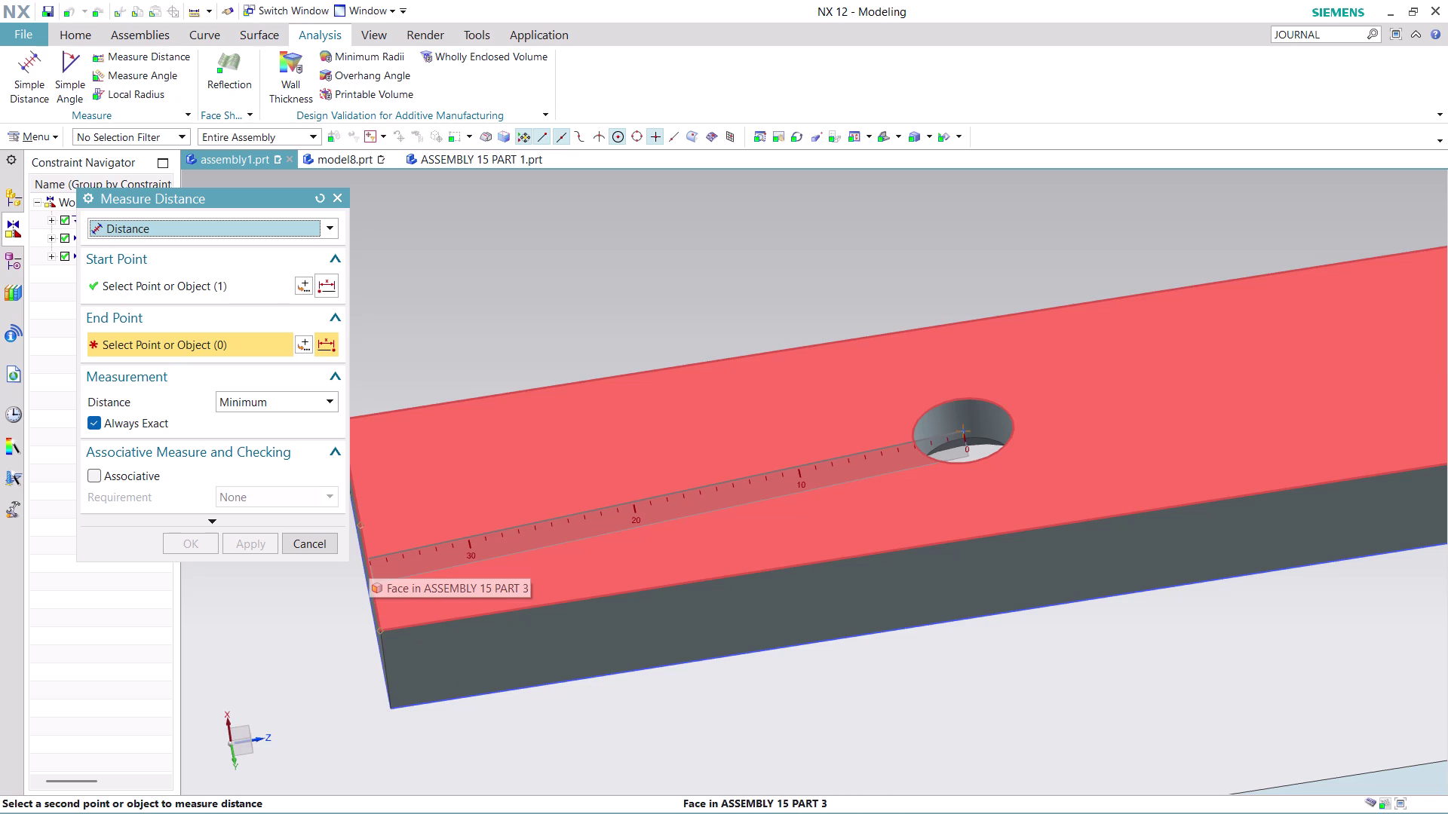
scroll(down, 3)
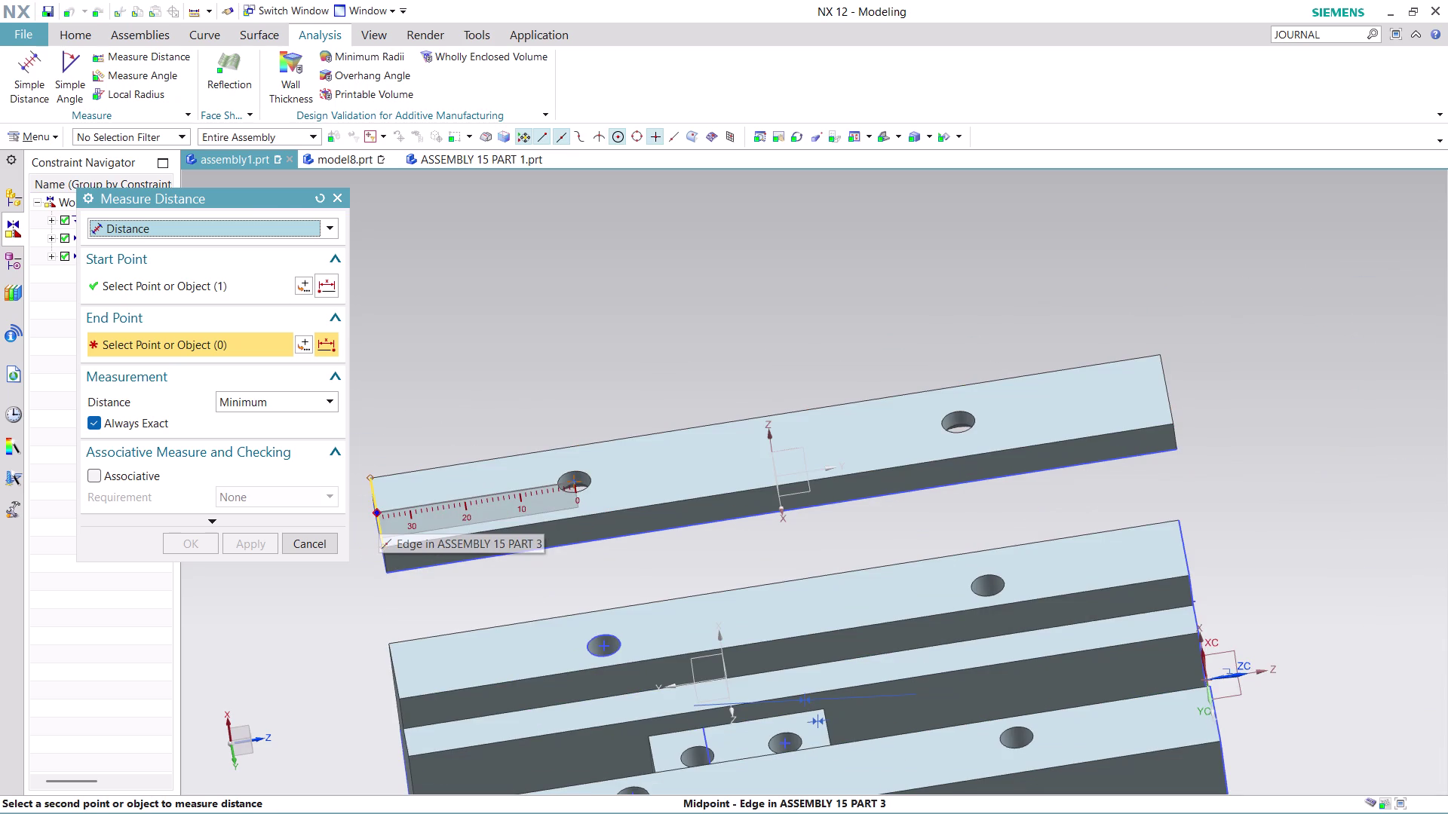
click(377, 518)
click(475, 536)
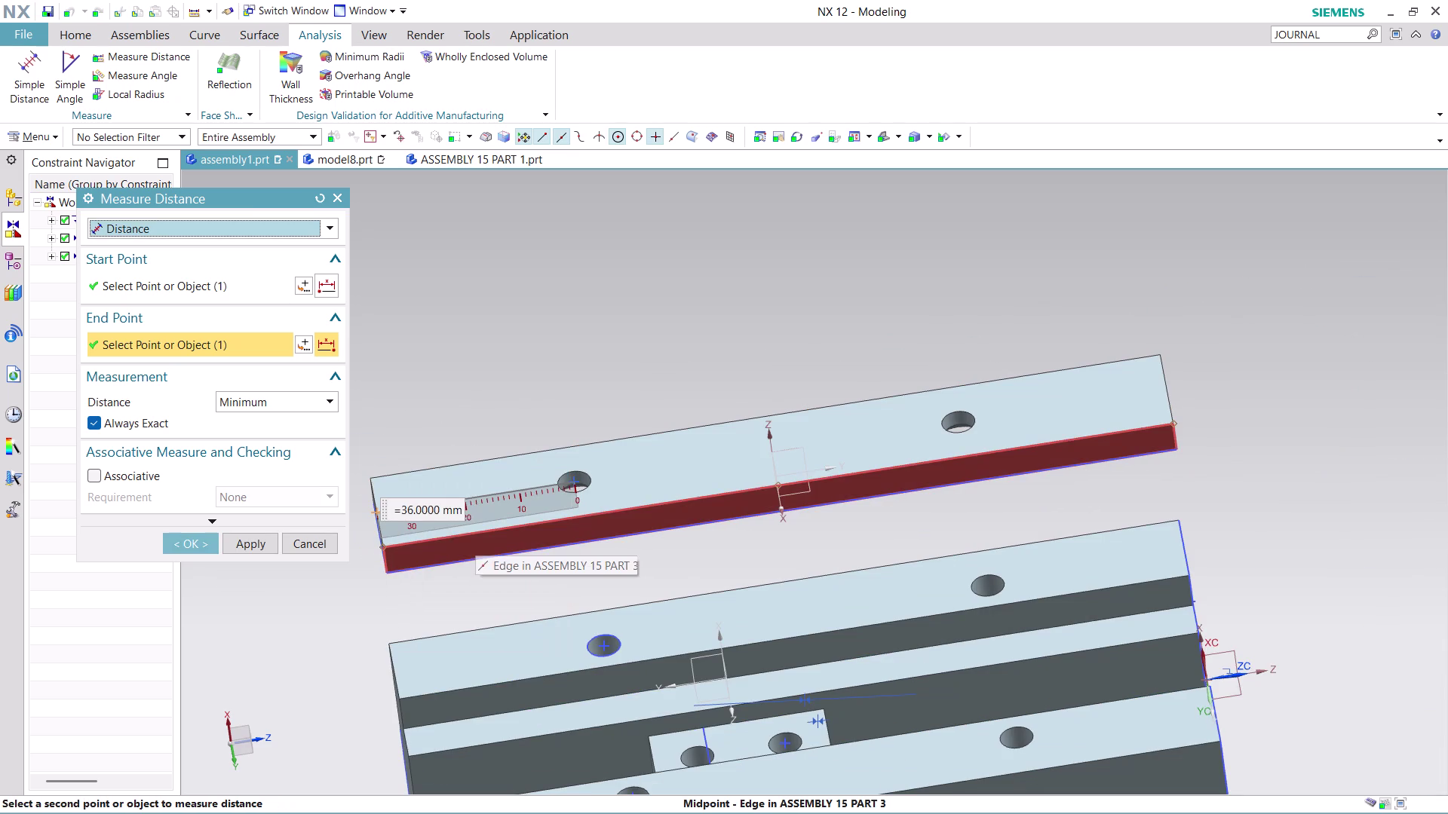
scroll(down, 3)
scroll(up, 3)
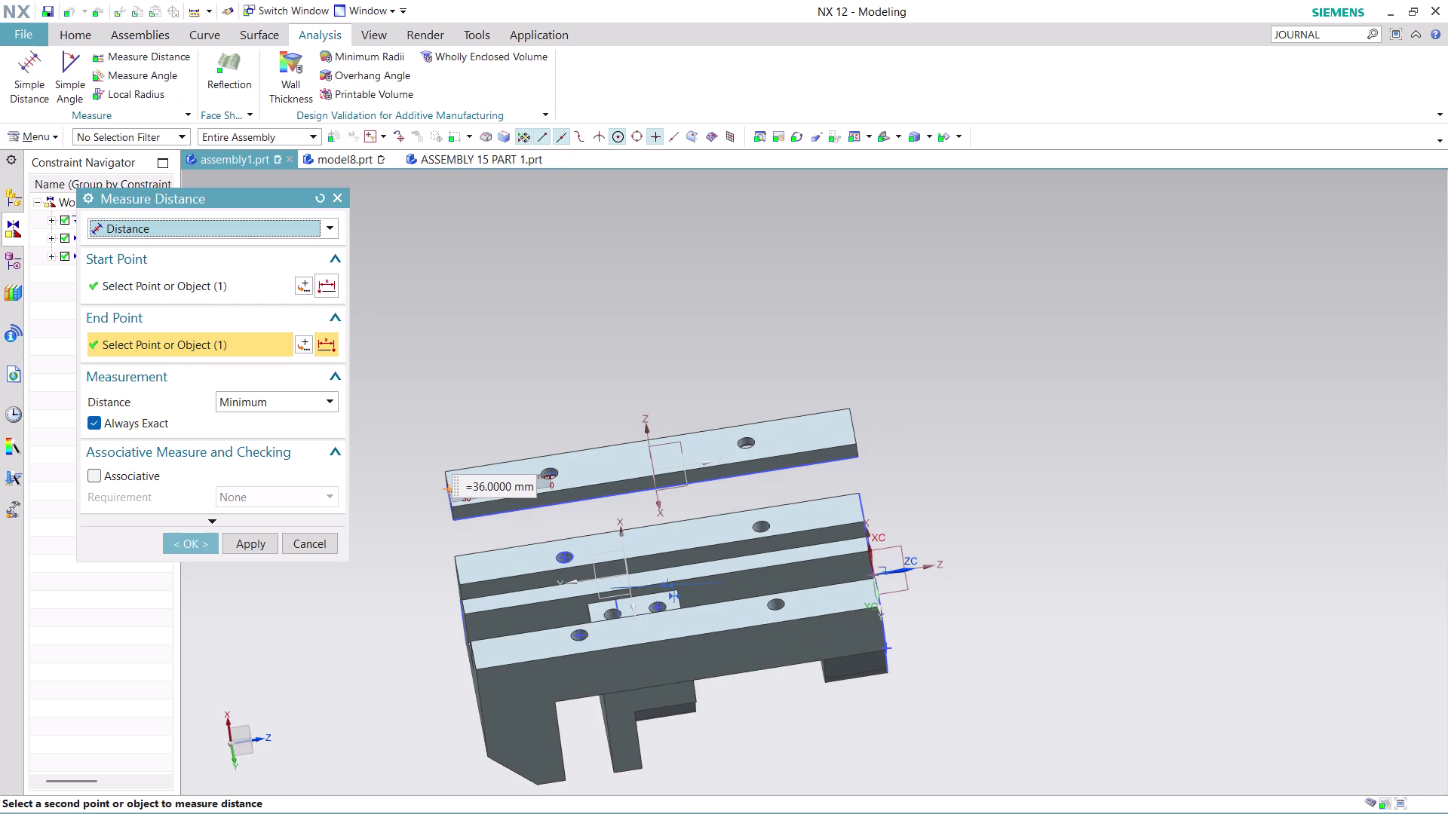
click(580, 446)
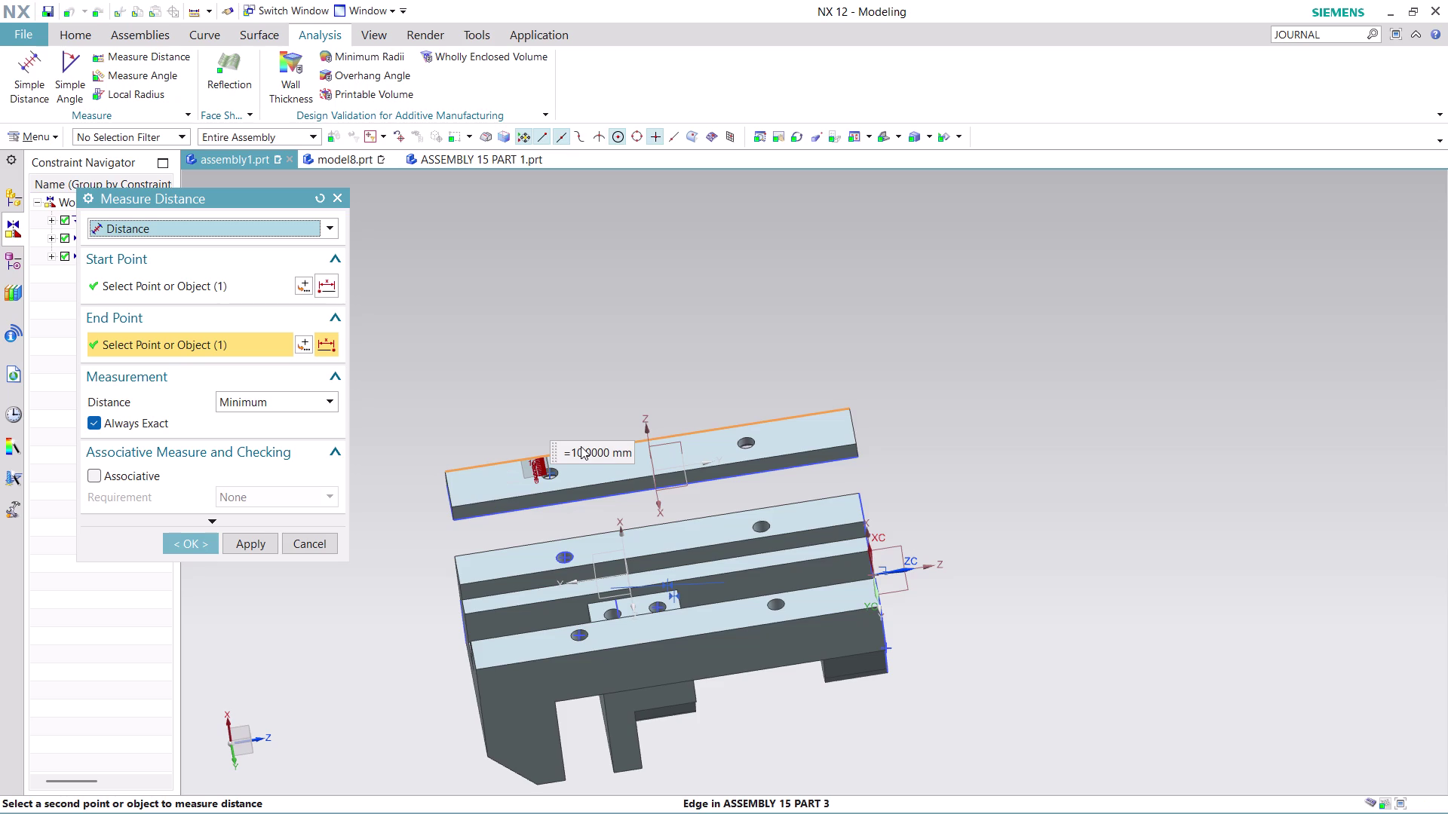
click(307, 540)
Measure between the plate's top edge and a second edge, reading about 10 mm.
click(150, 57)
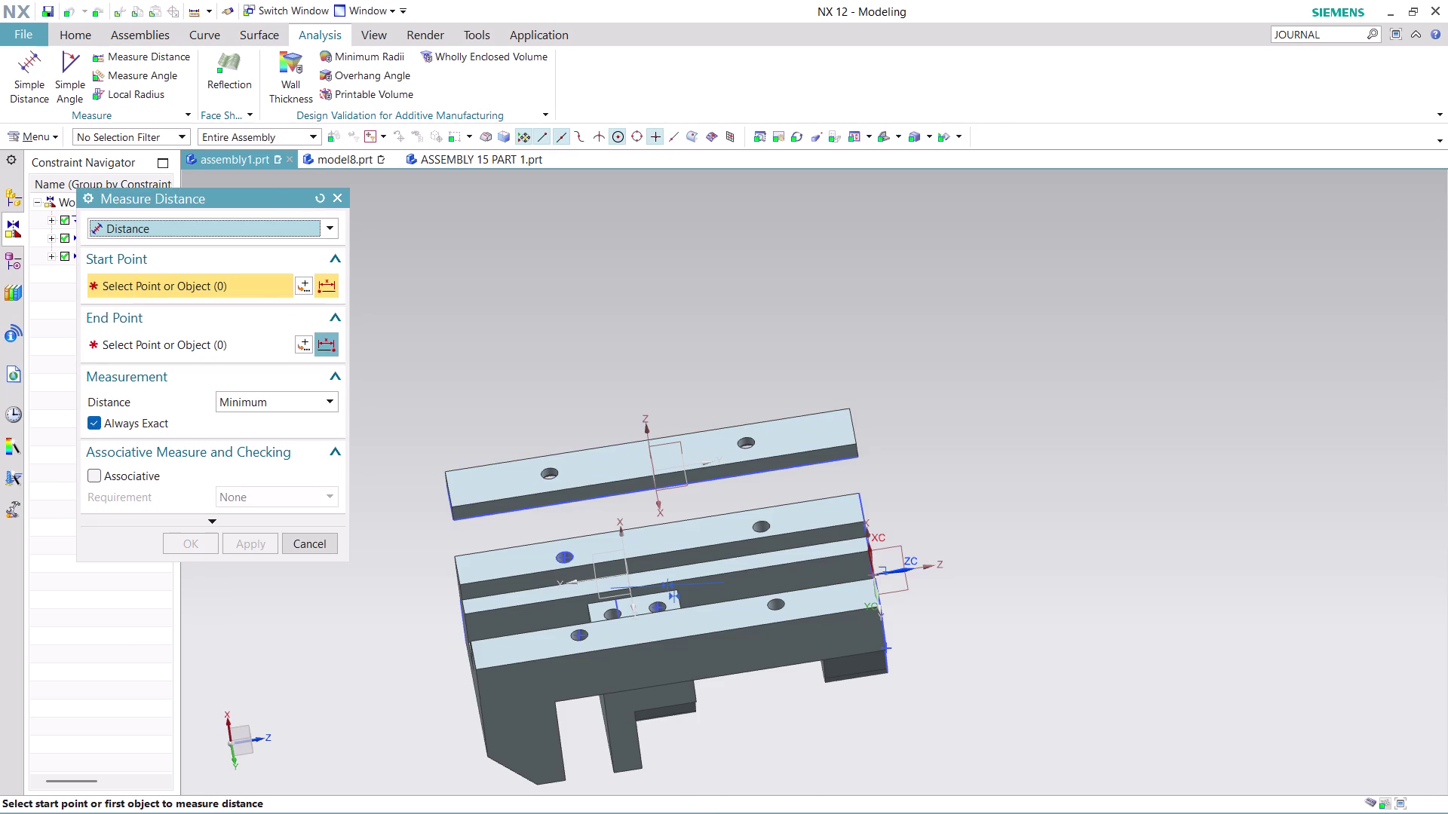
click(613, 445)
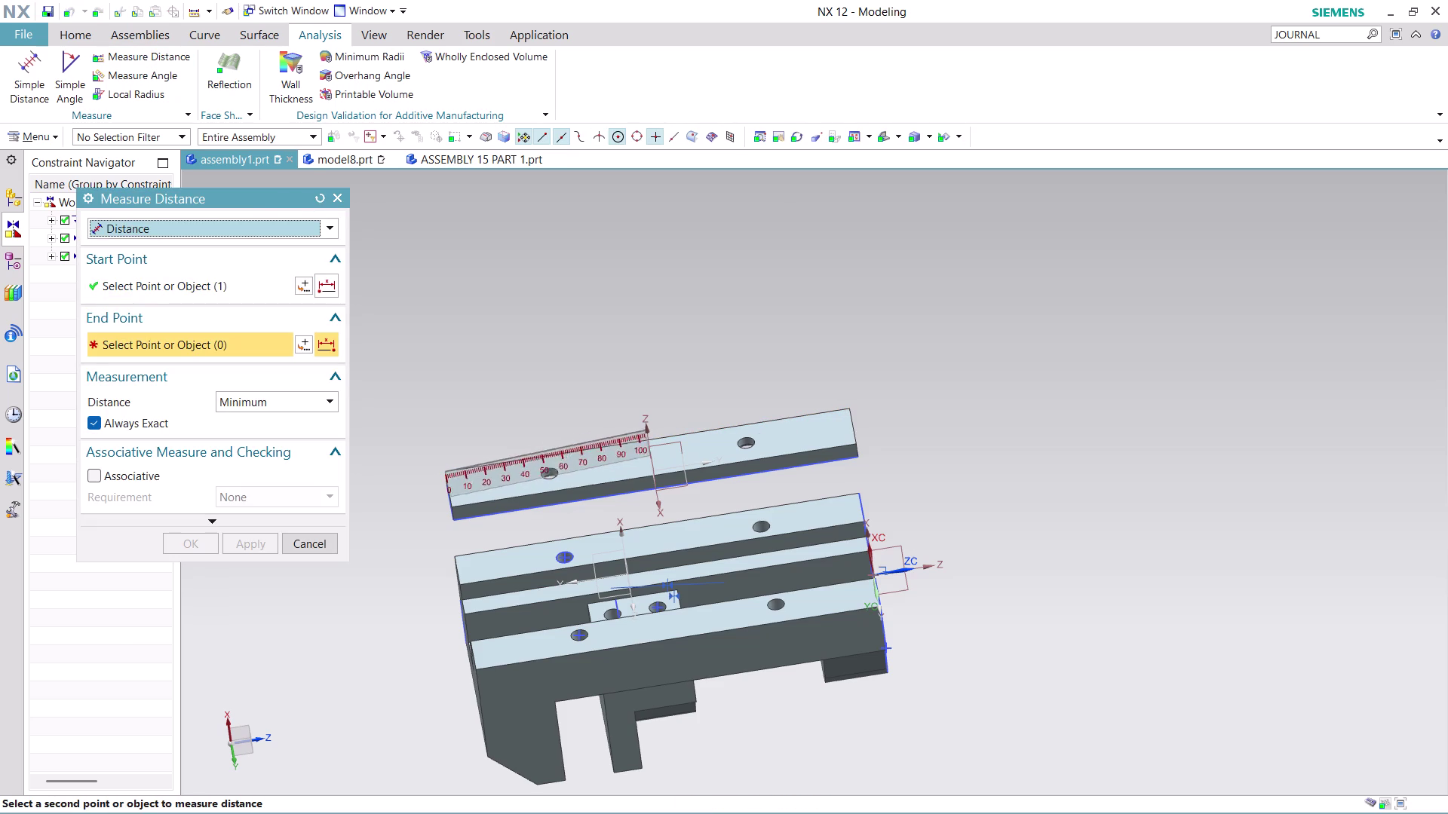
click(853, 417)
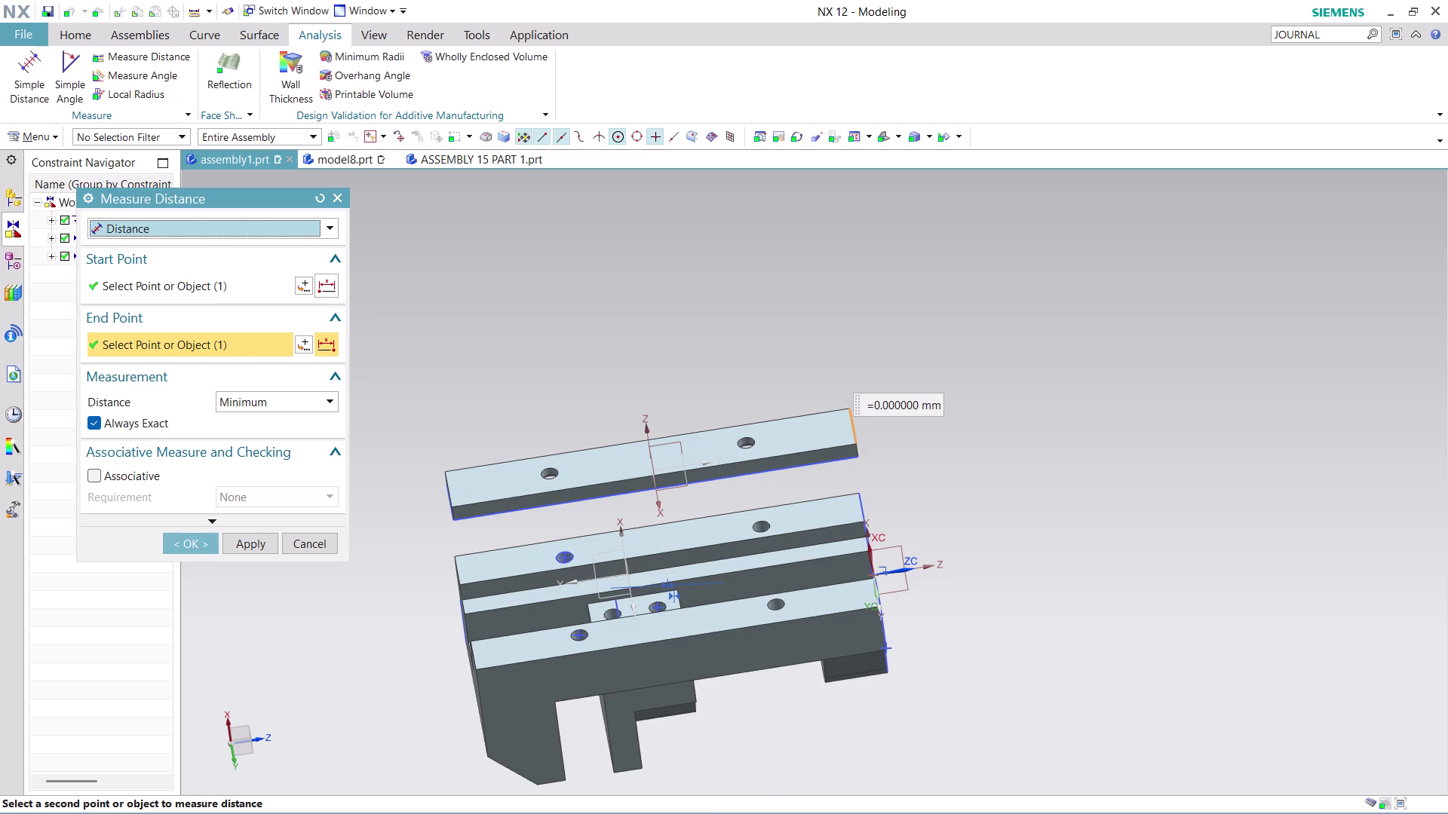
click(309, 547)
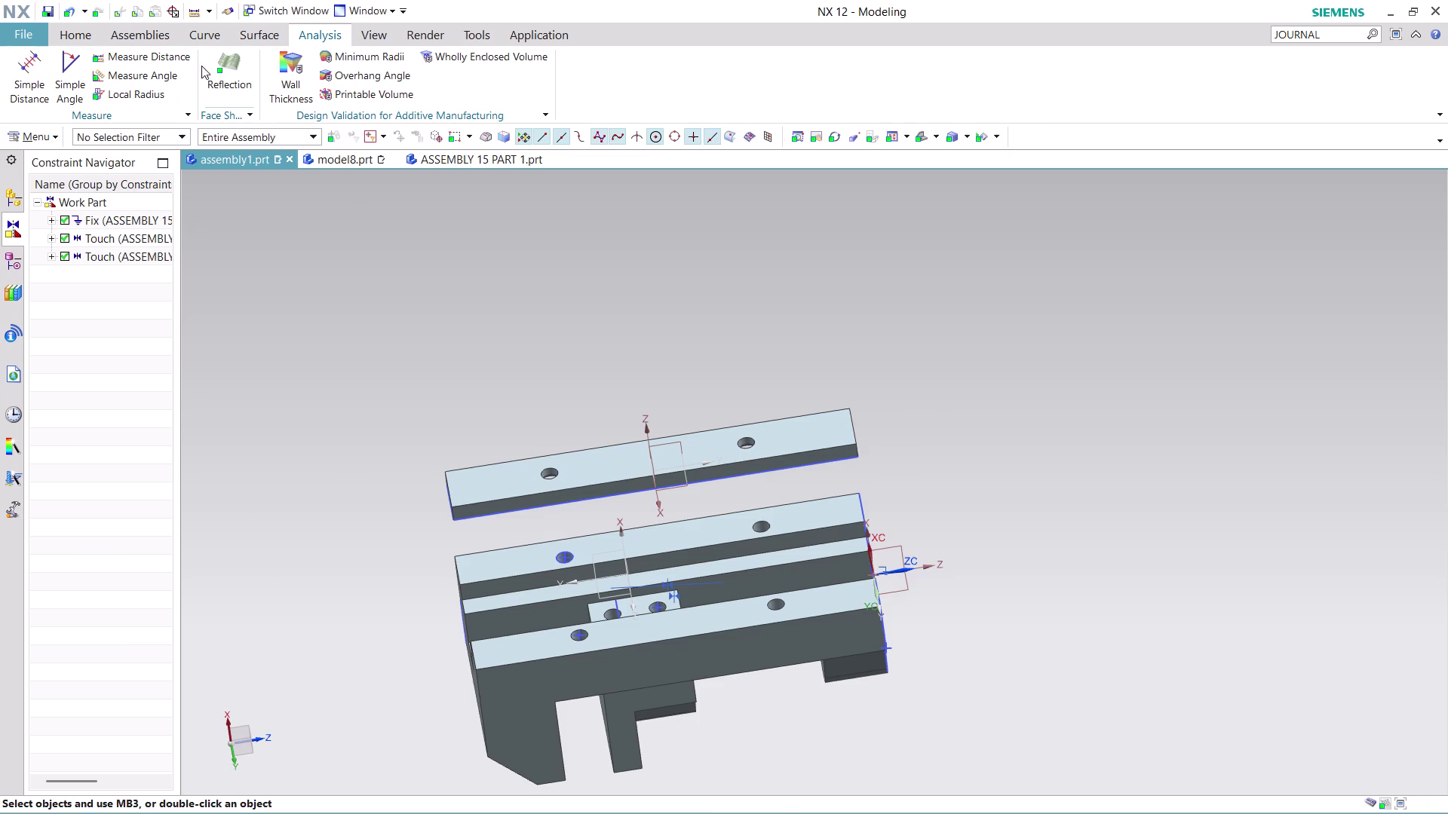
Measure the distance between two faces of the plate.
click(131, 62)
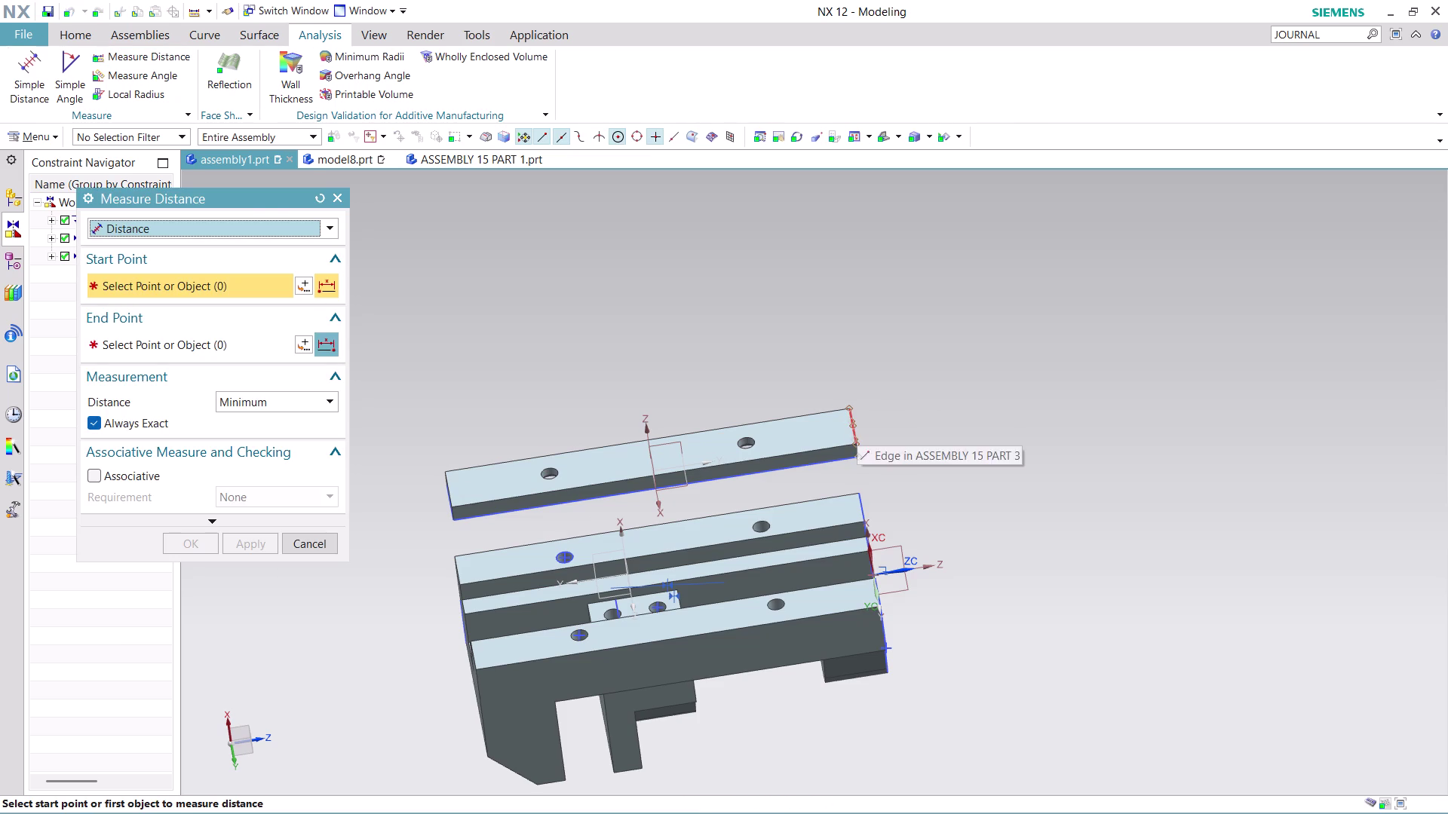
click(856, 426)
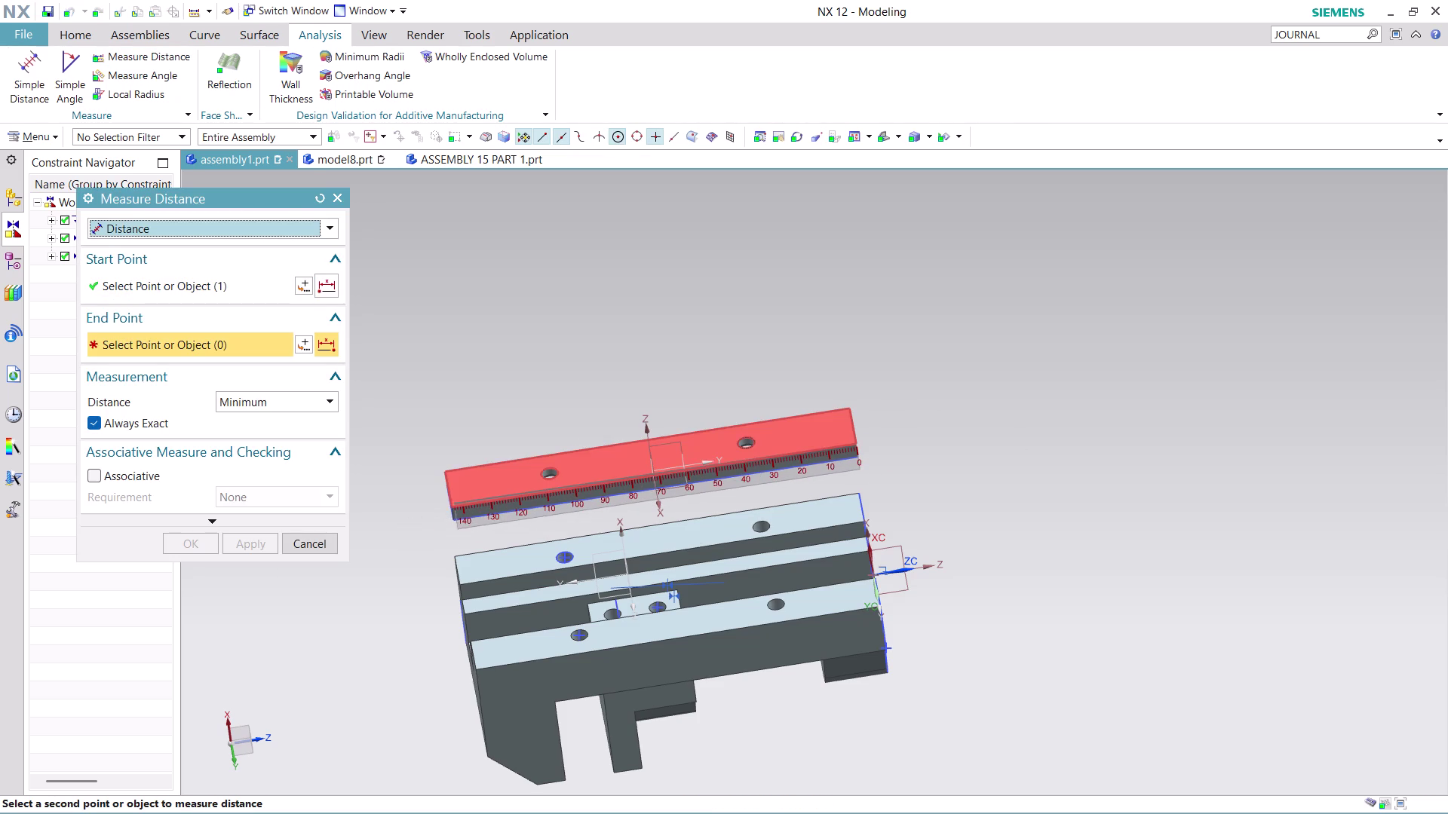
click(456, 503)
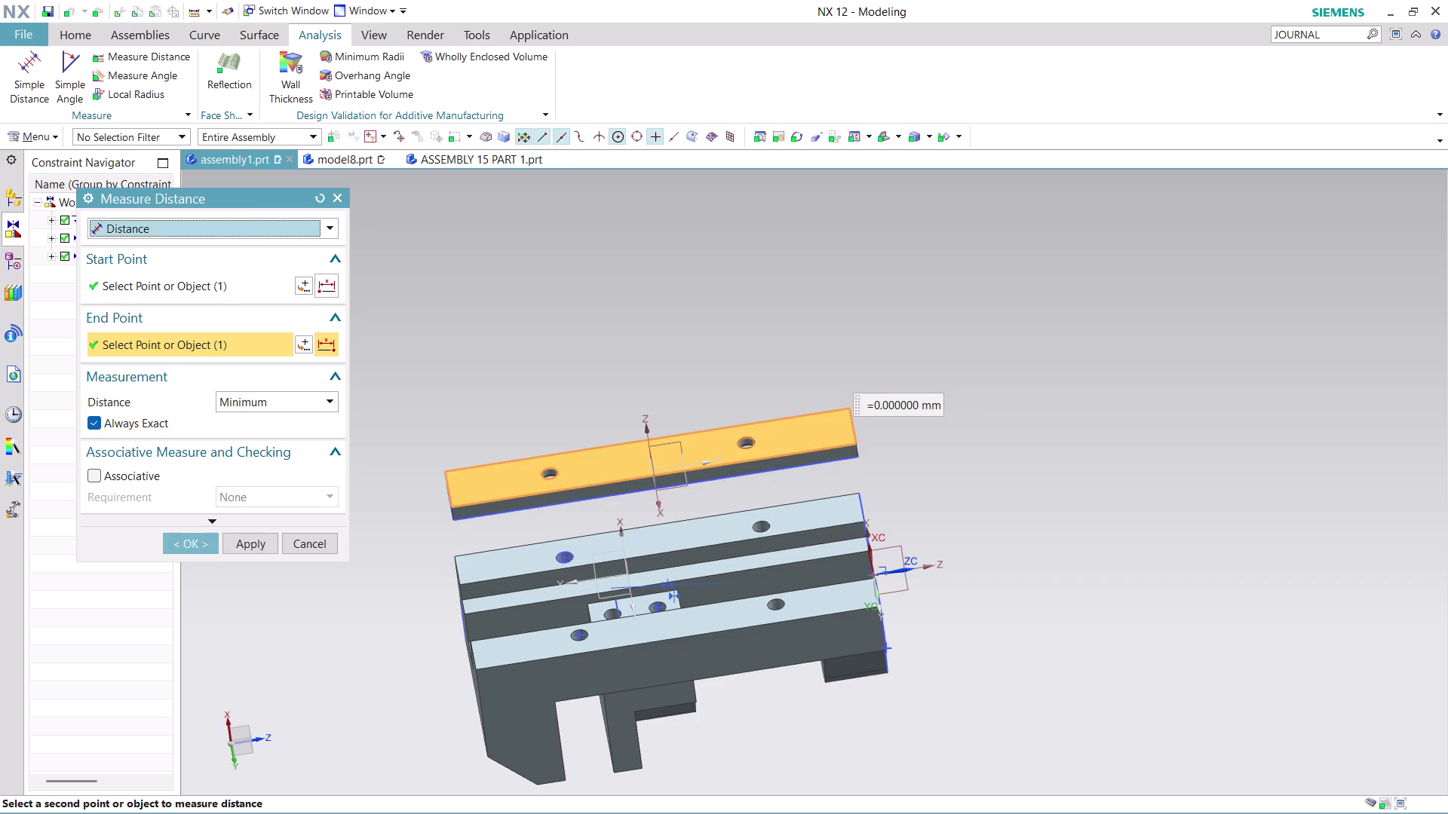
click(331, 545)
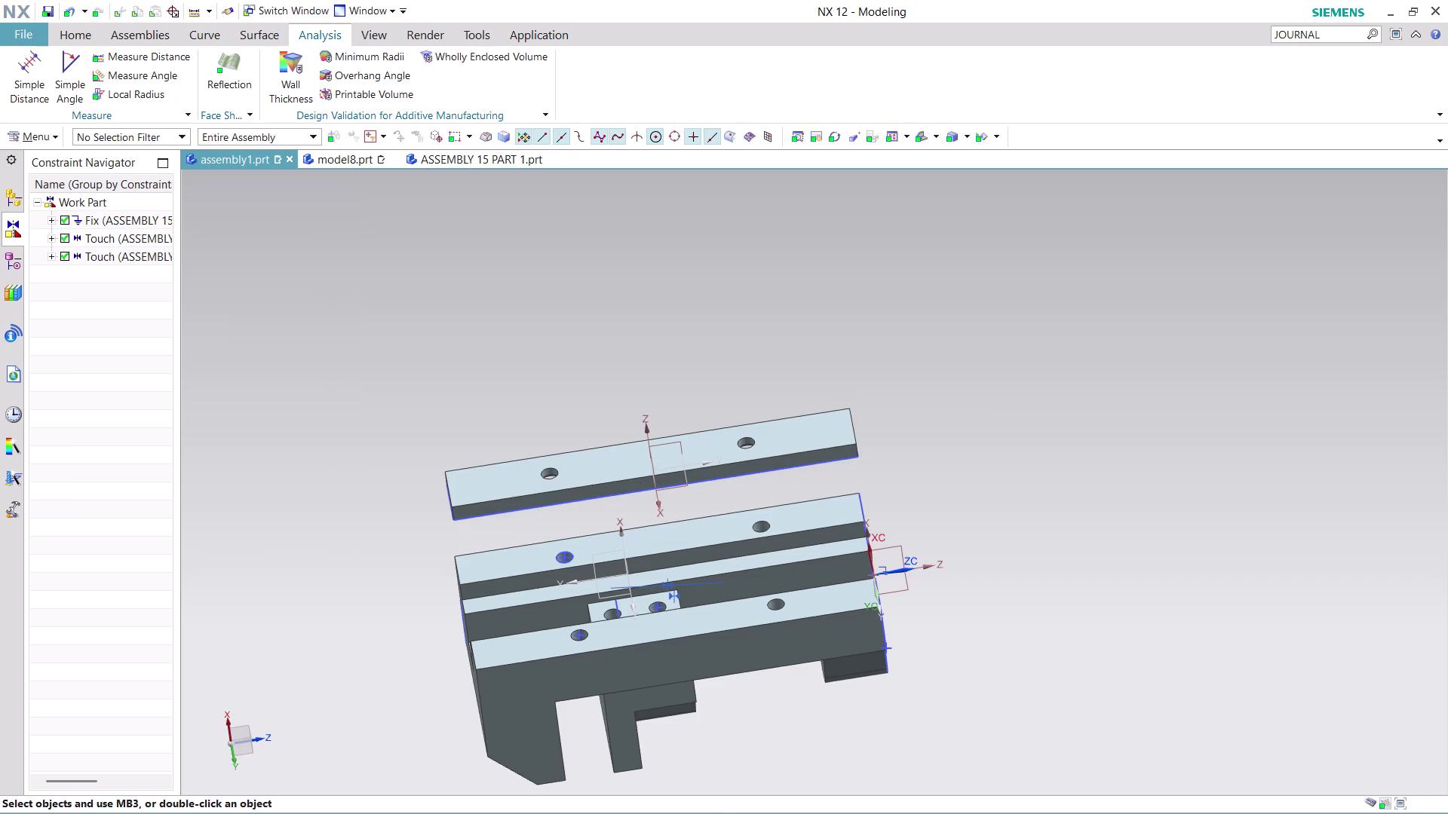
Measure the plate's full length between its two end edges, reading 144 mm.
middle_drag(649, 300, 681, 371)
scroll(up, 3)
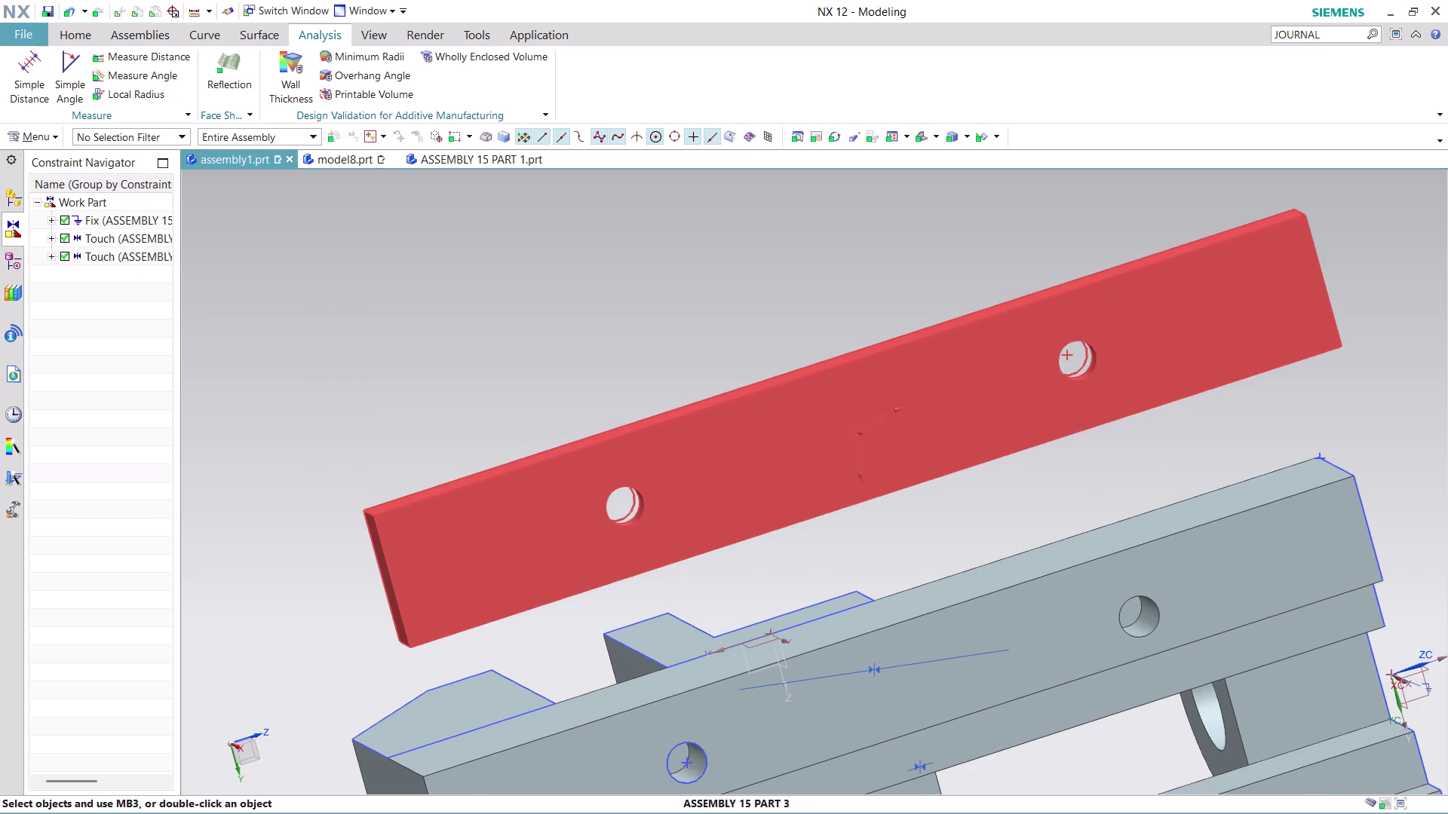
click(163, 53)
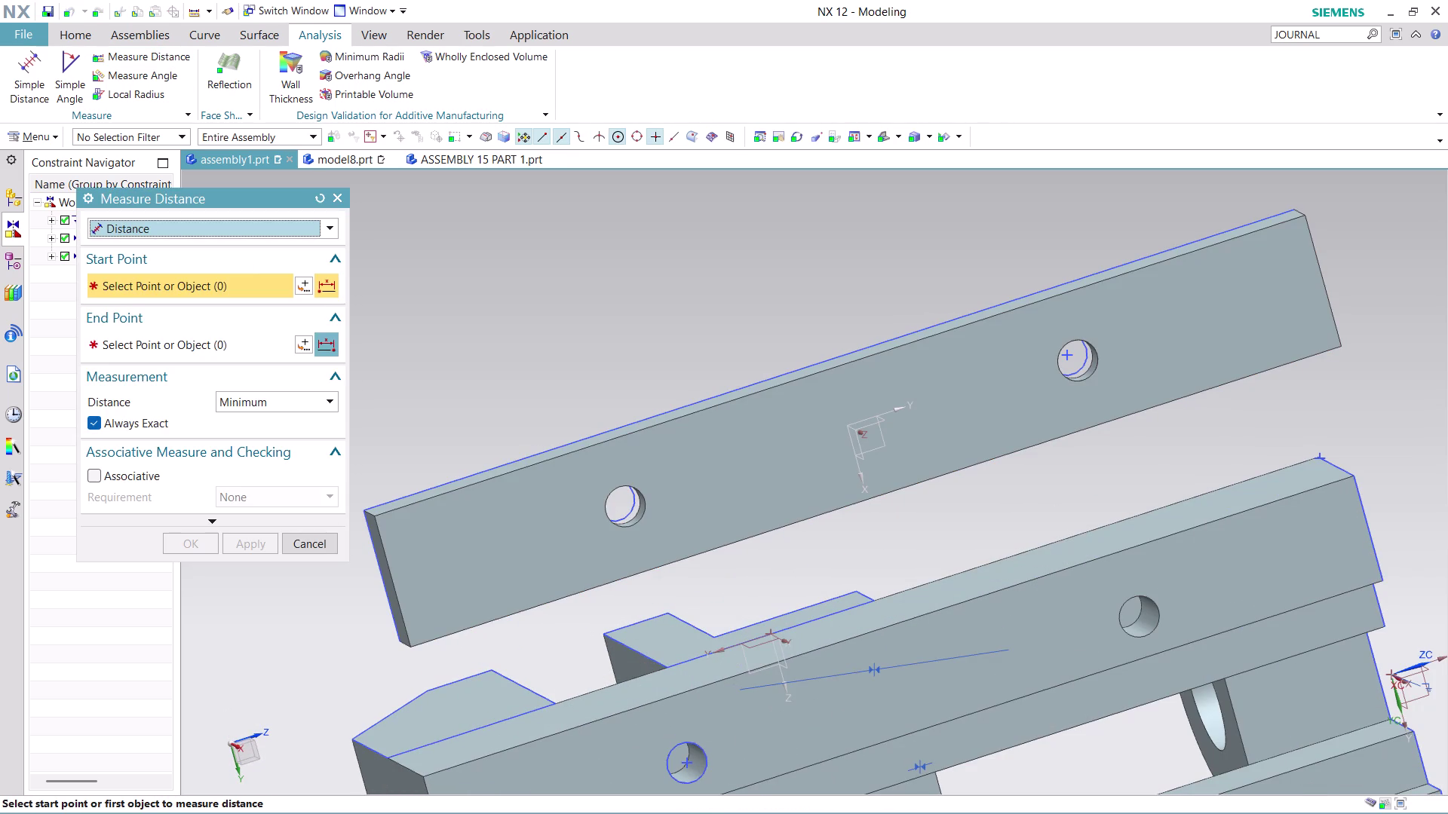
click(393, 584)
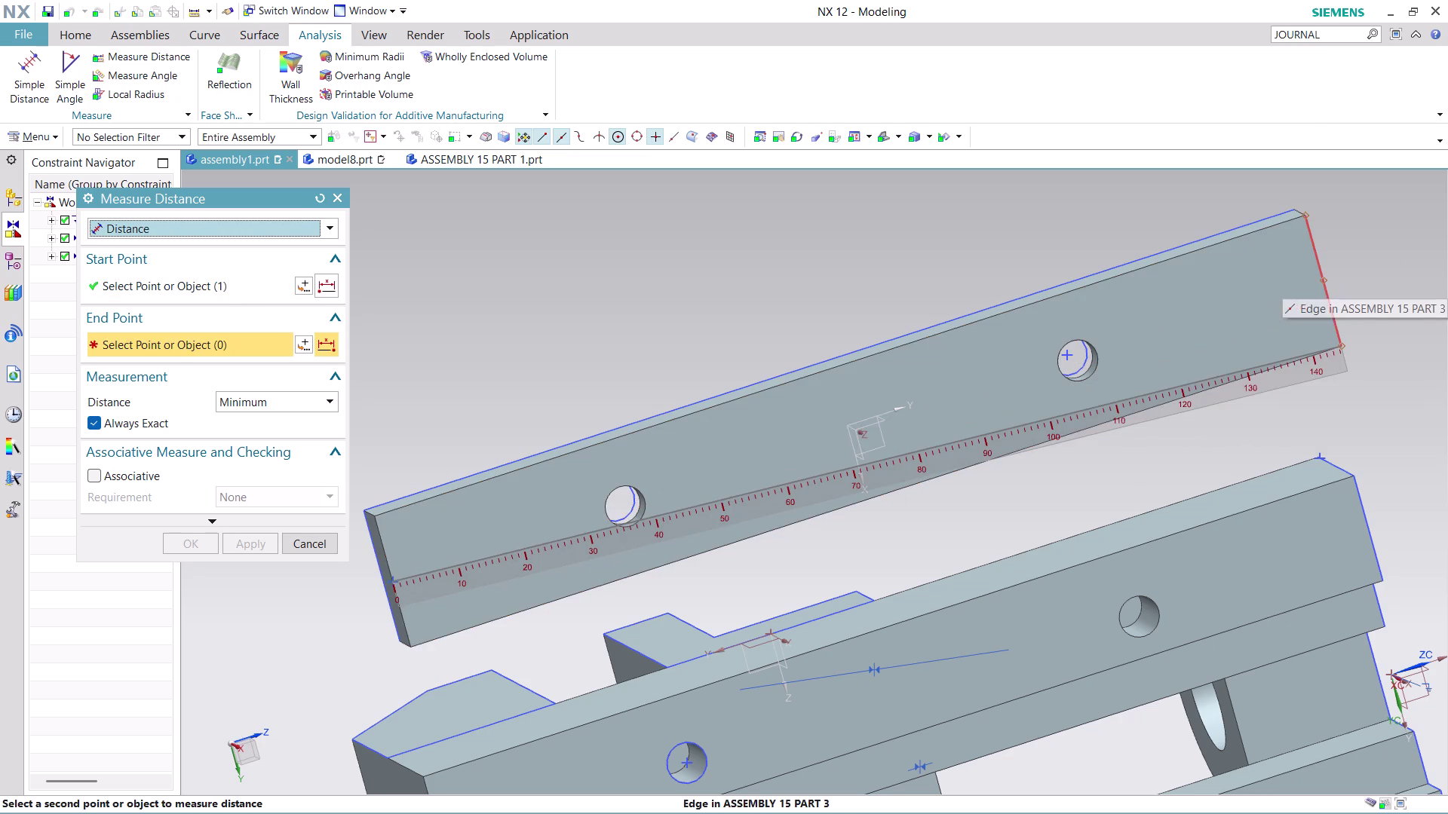
click(1323, 275)
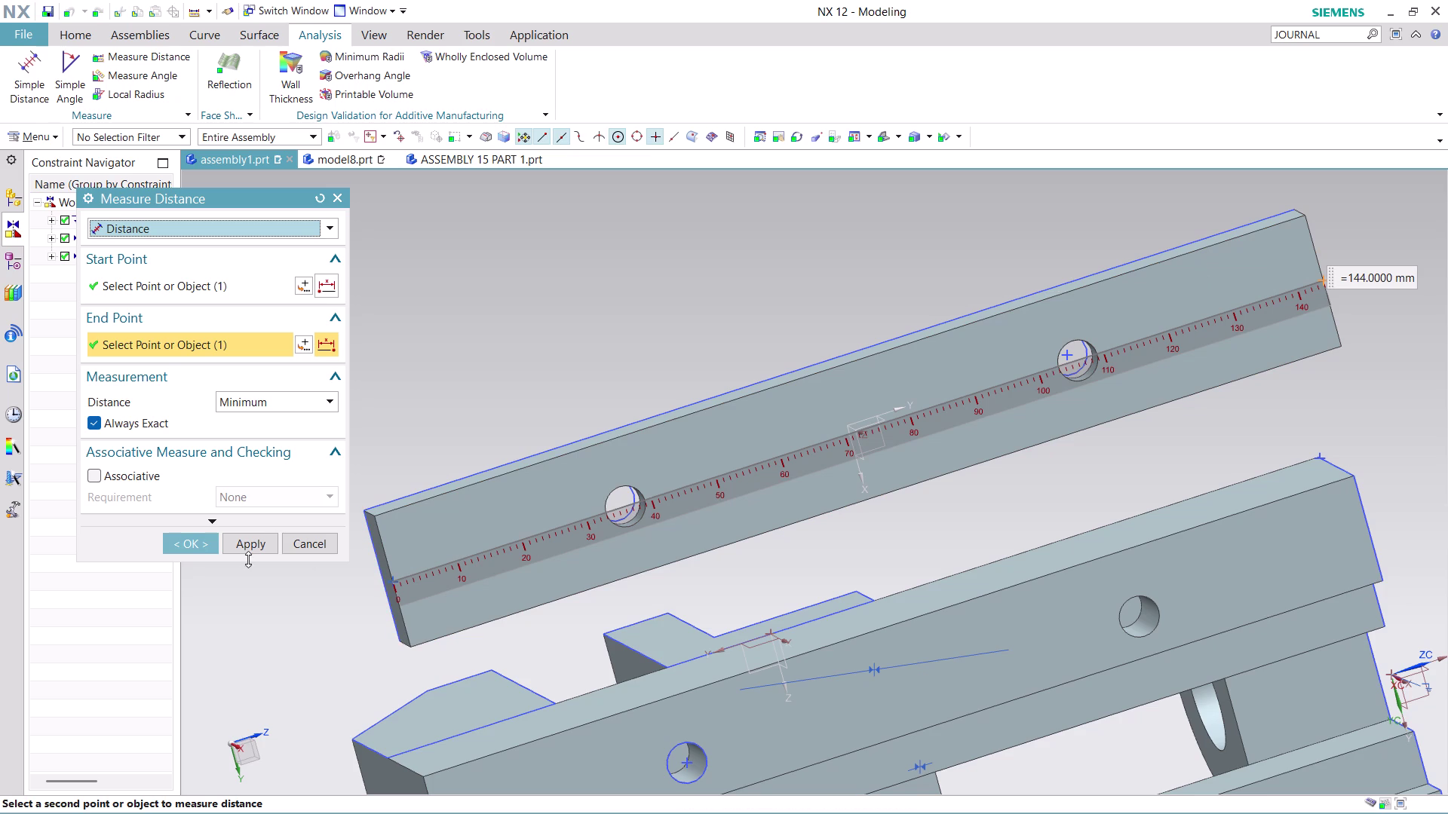
click(200, 541)
scroll(down, 3)
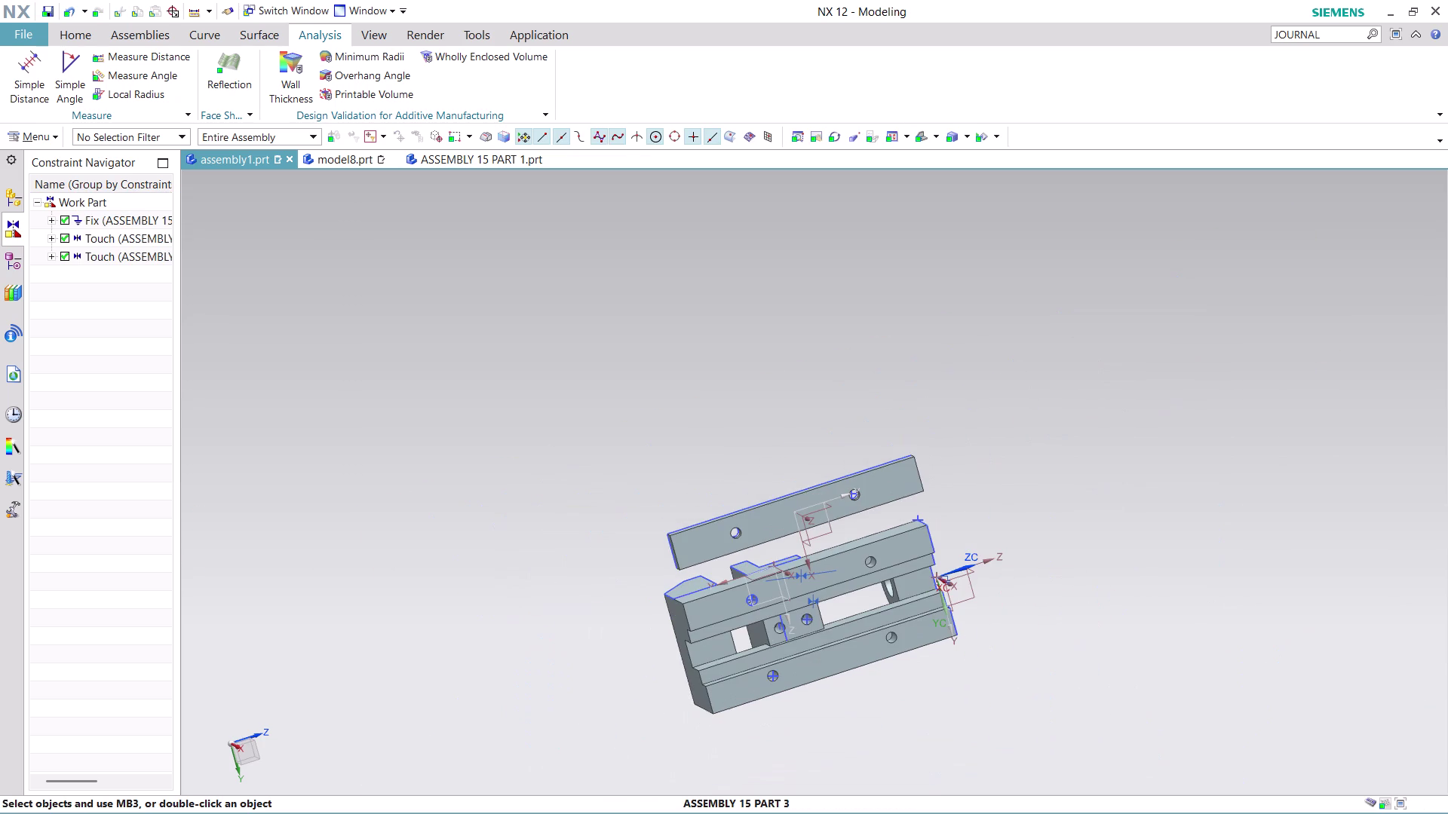
Frame the holed plate above the vise body and return to the Assemblies commands.
middle_drag(886, 701, 860, 663)
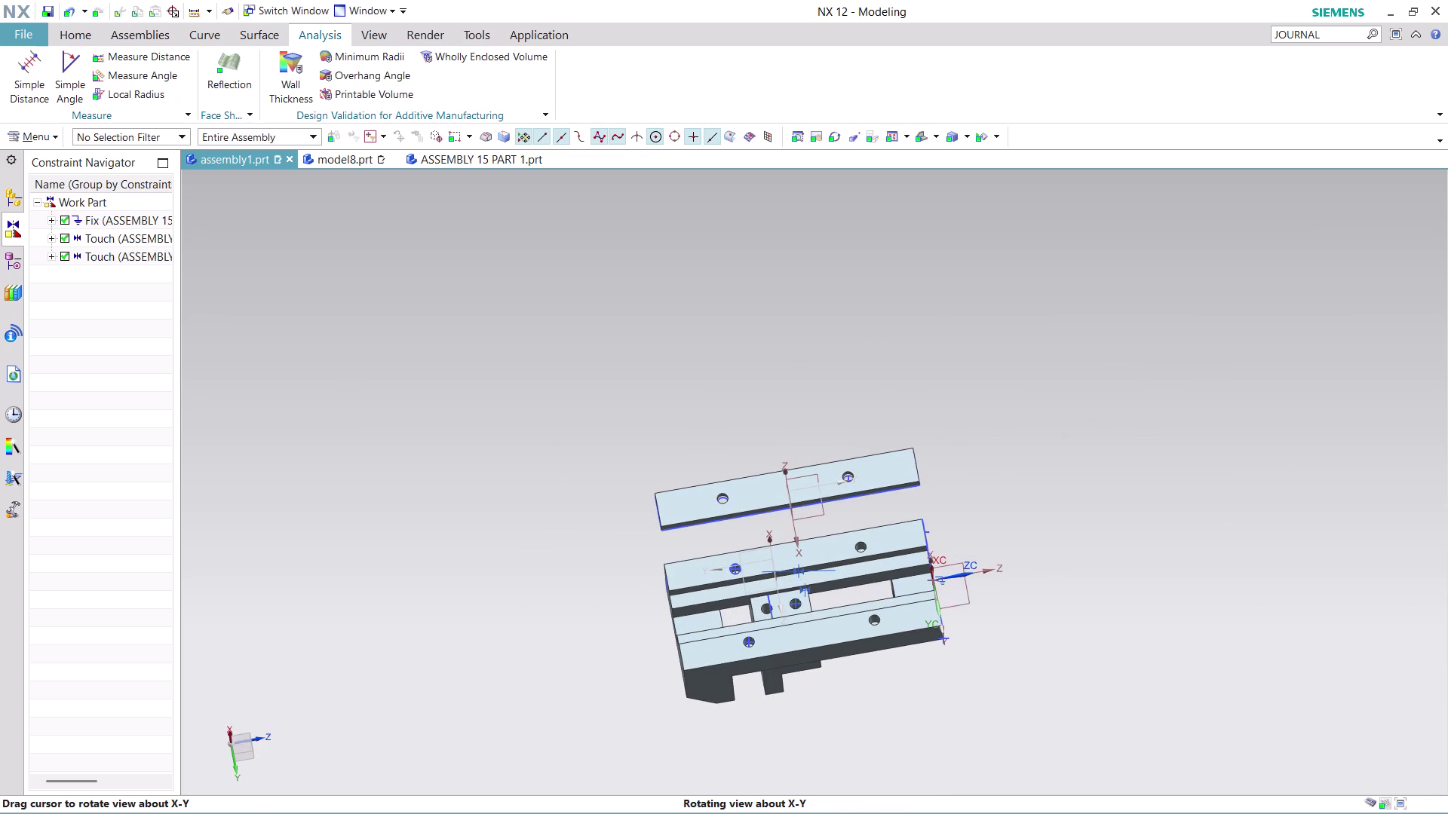
scroll(up, 3)
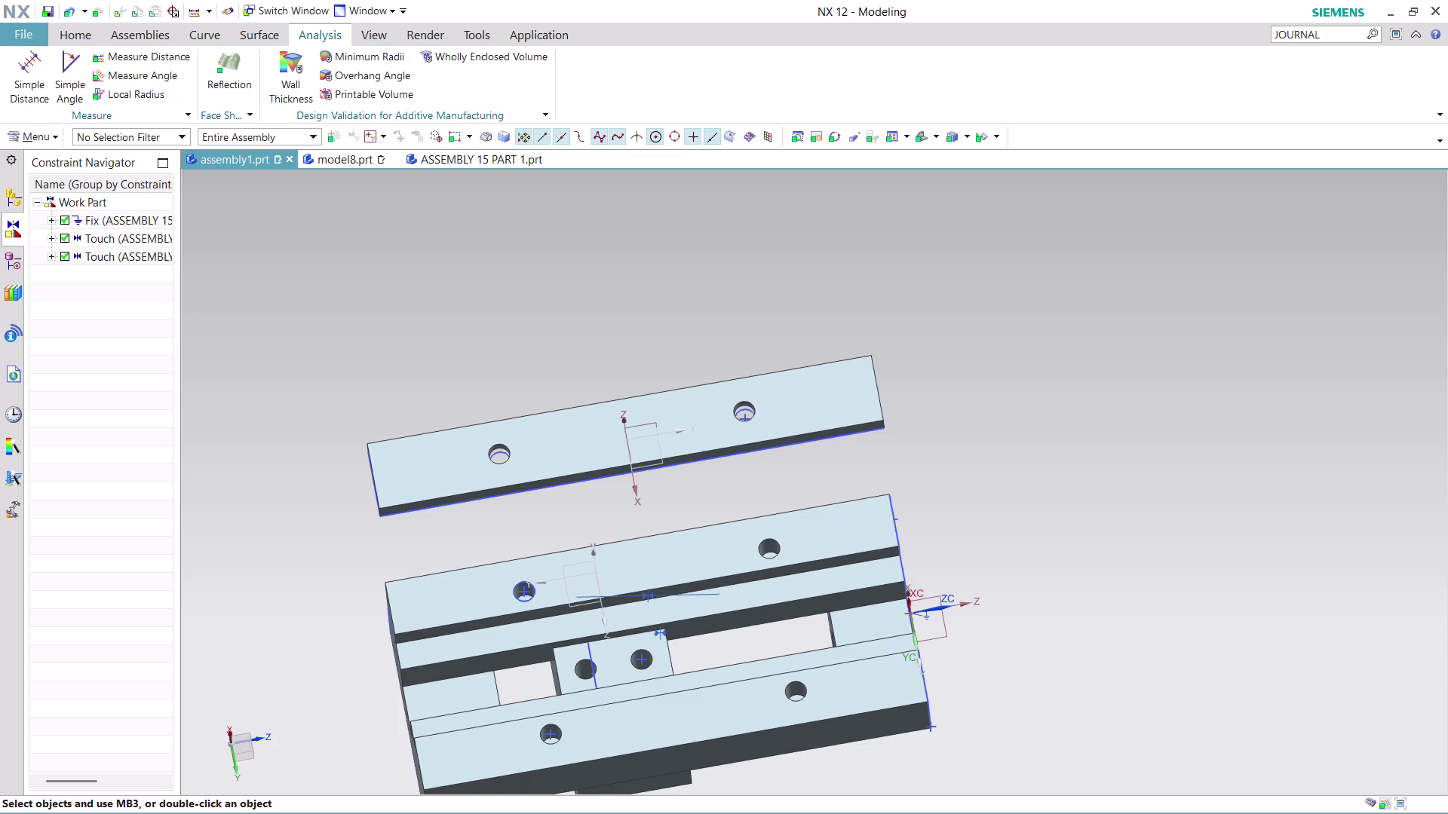
scroll(up, 3)
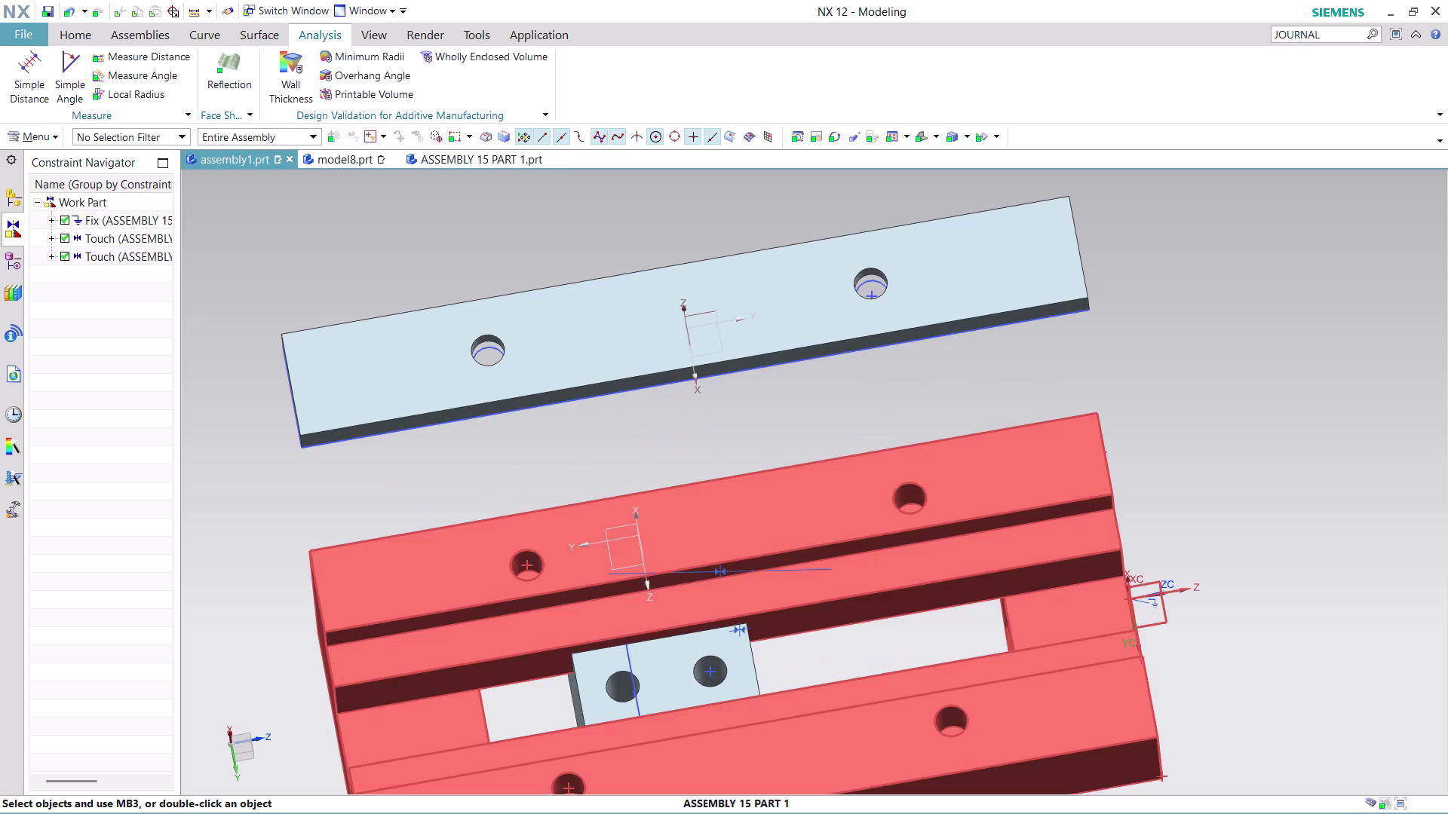
scroll(down, 3)
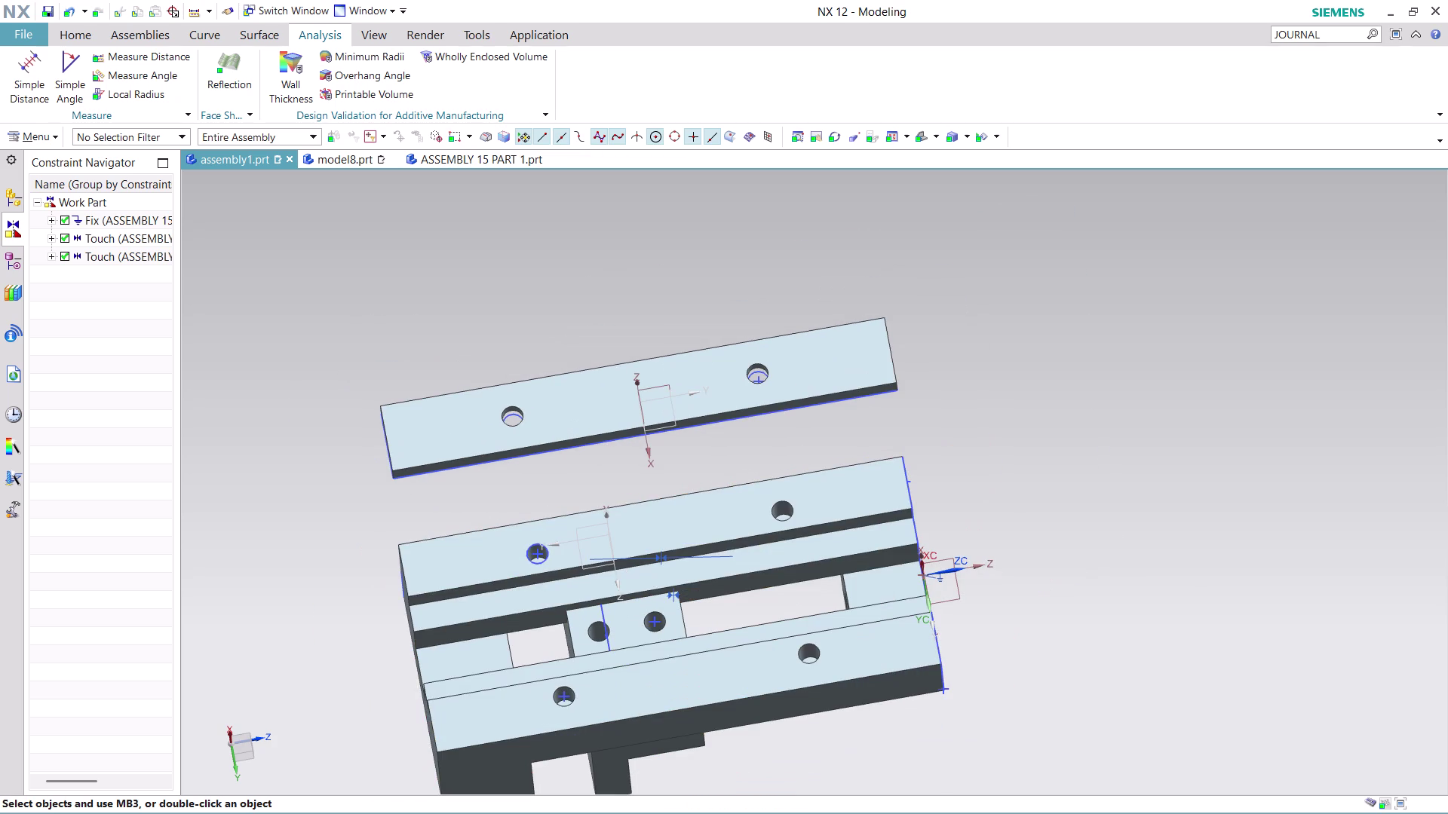
click(145, 31)
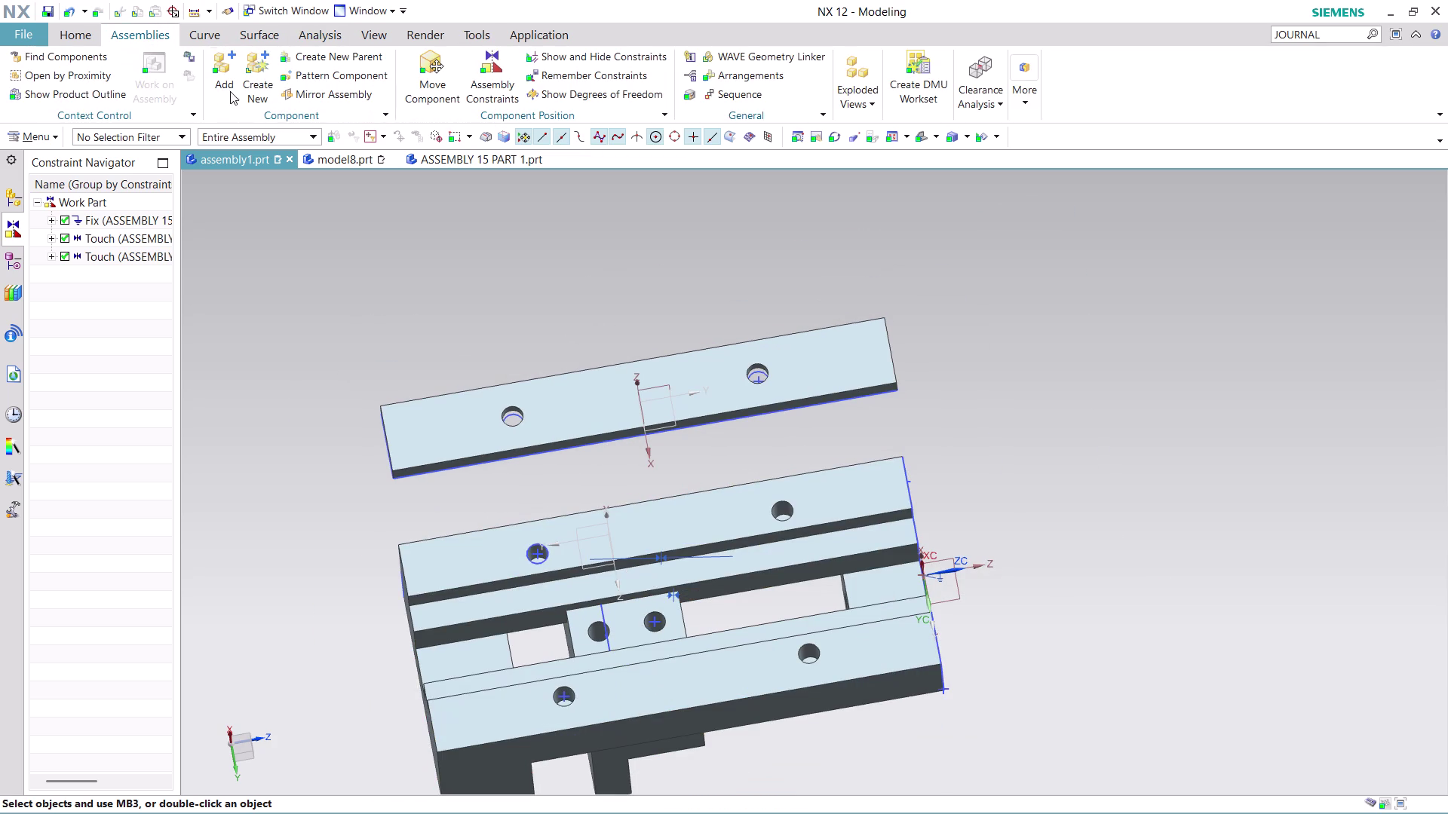
Rotate the plate about its Y axis with Move Component so the countersunk holes face up.
click(437, 77)
click(477, 397)
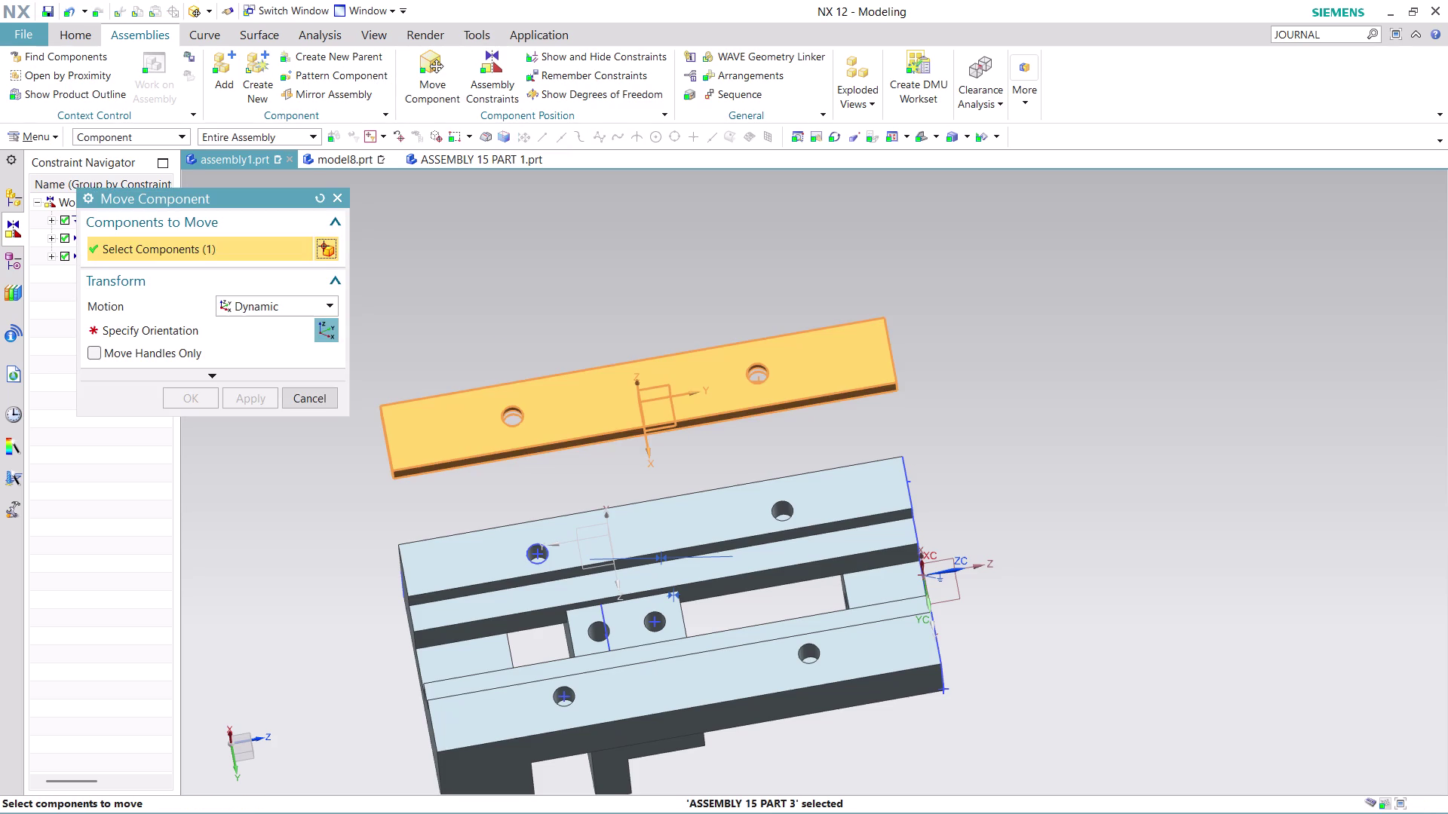
click(333, 334)
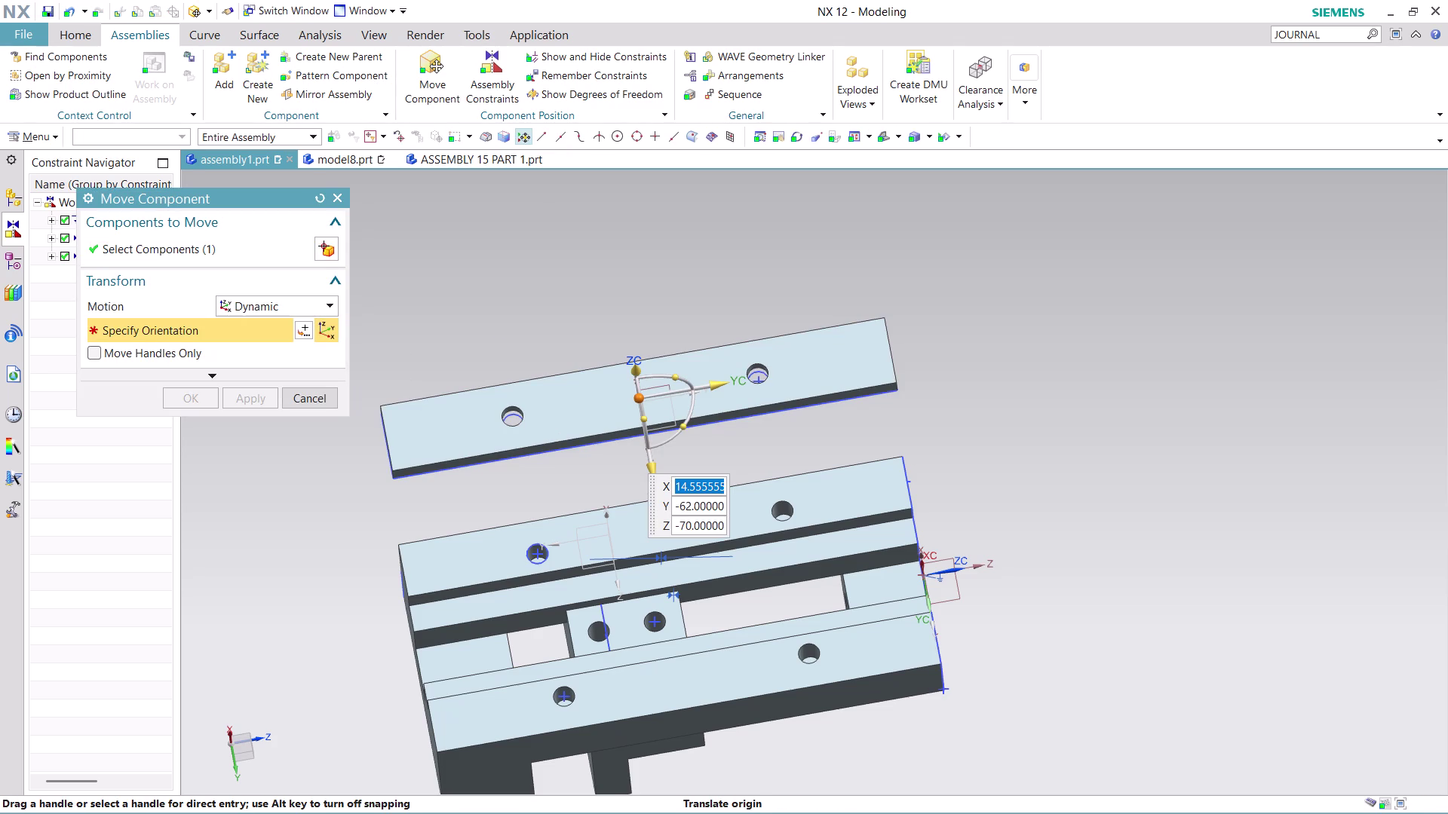
drag(639, 429, 635, 444)
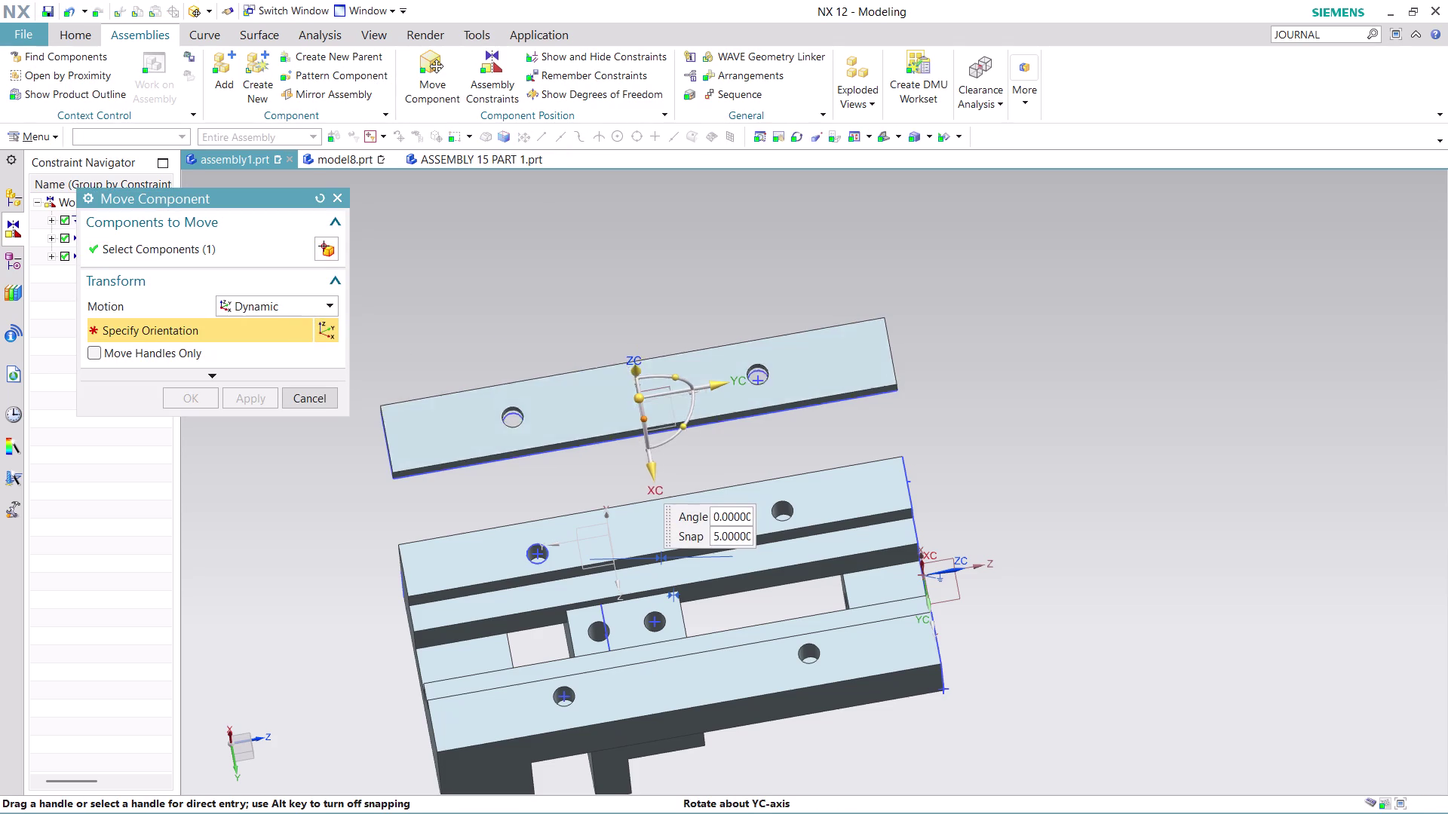
drag(634, 444, 577, 332)
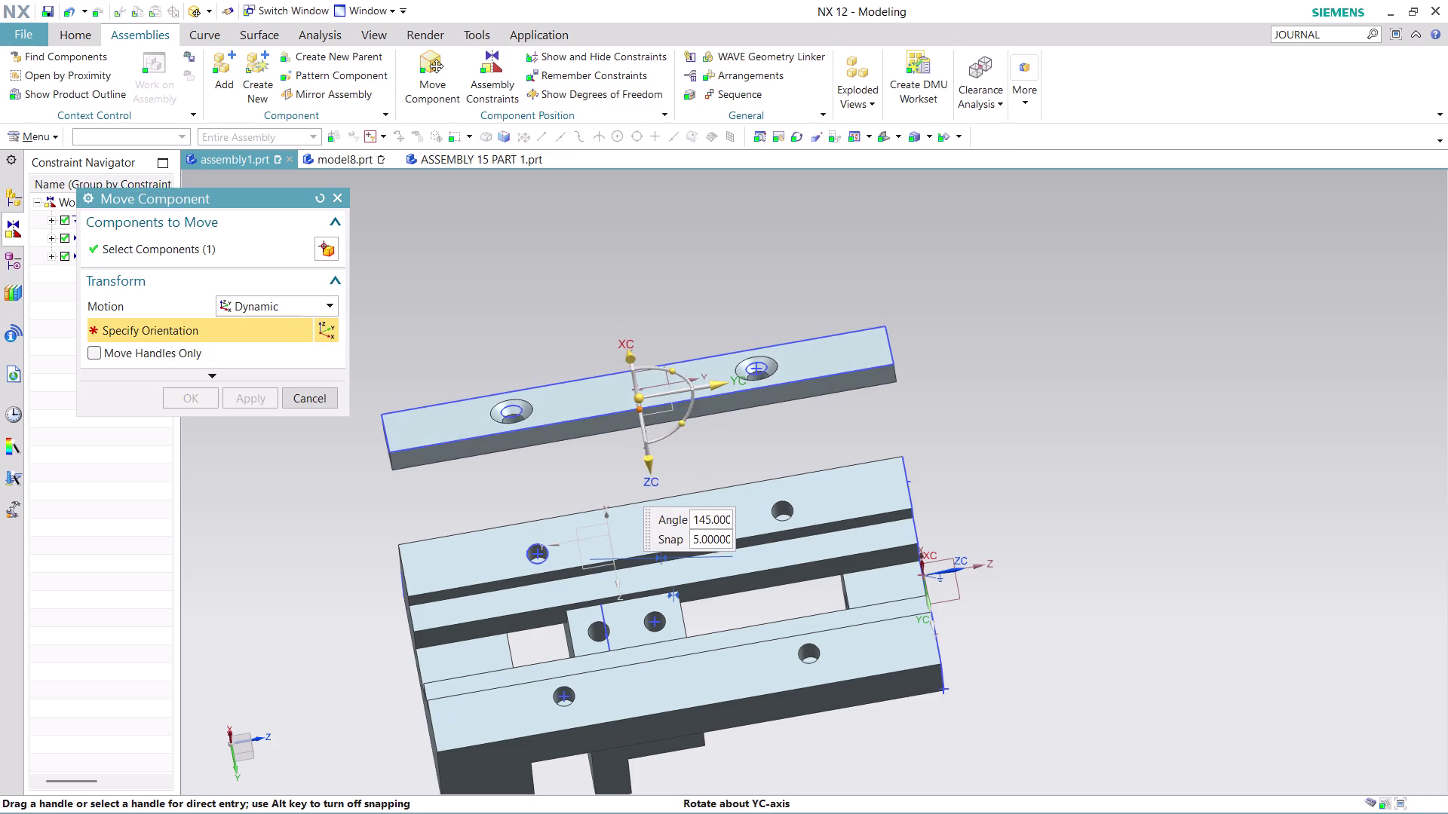
drag(578, 332, 533, 417)
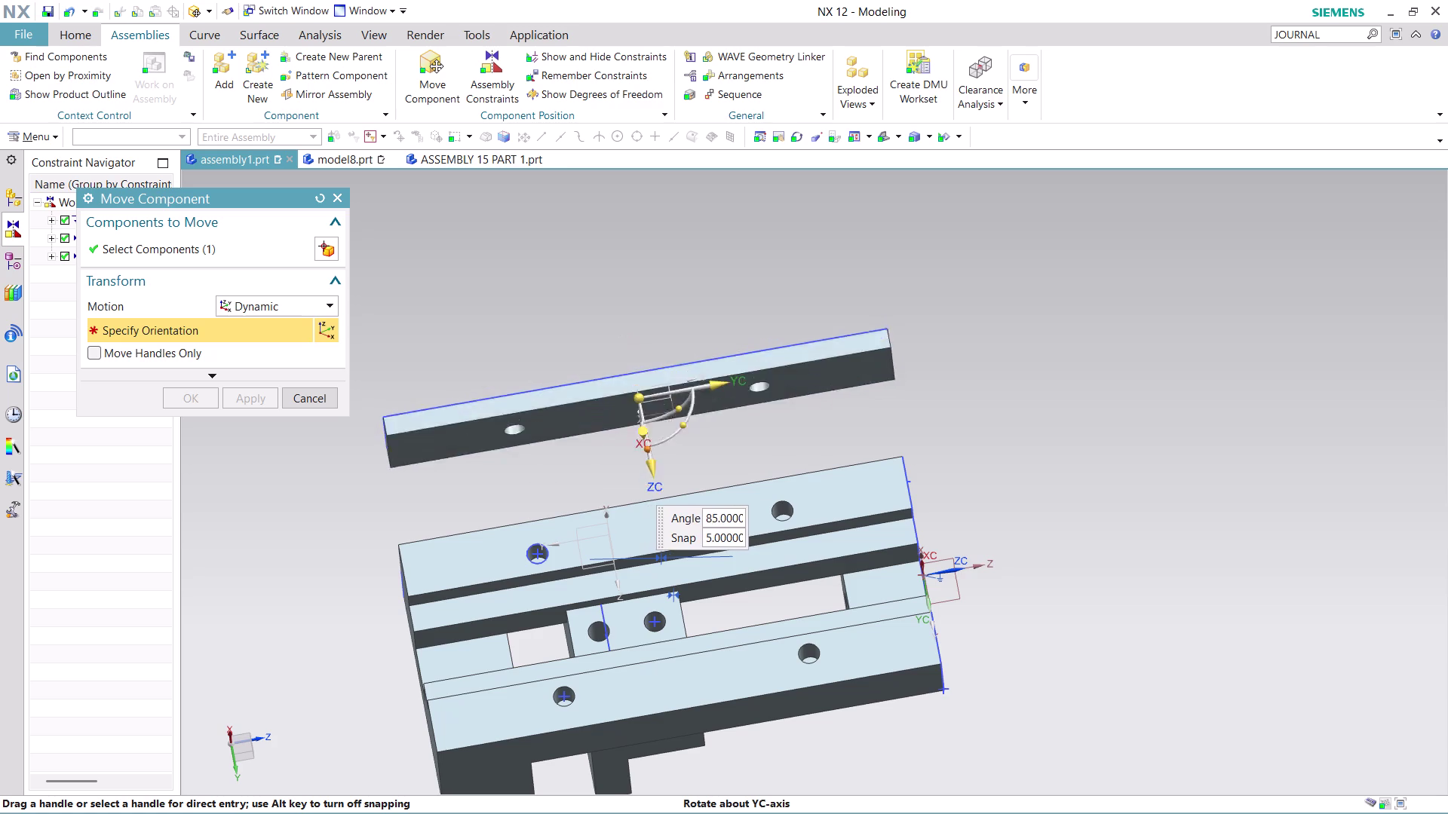
drag(534, 417, 573, 243)
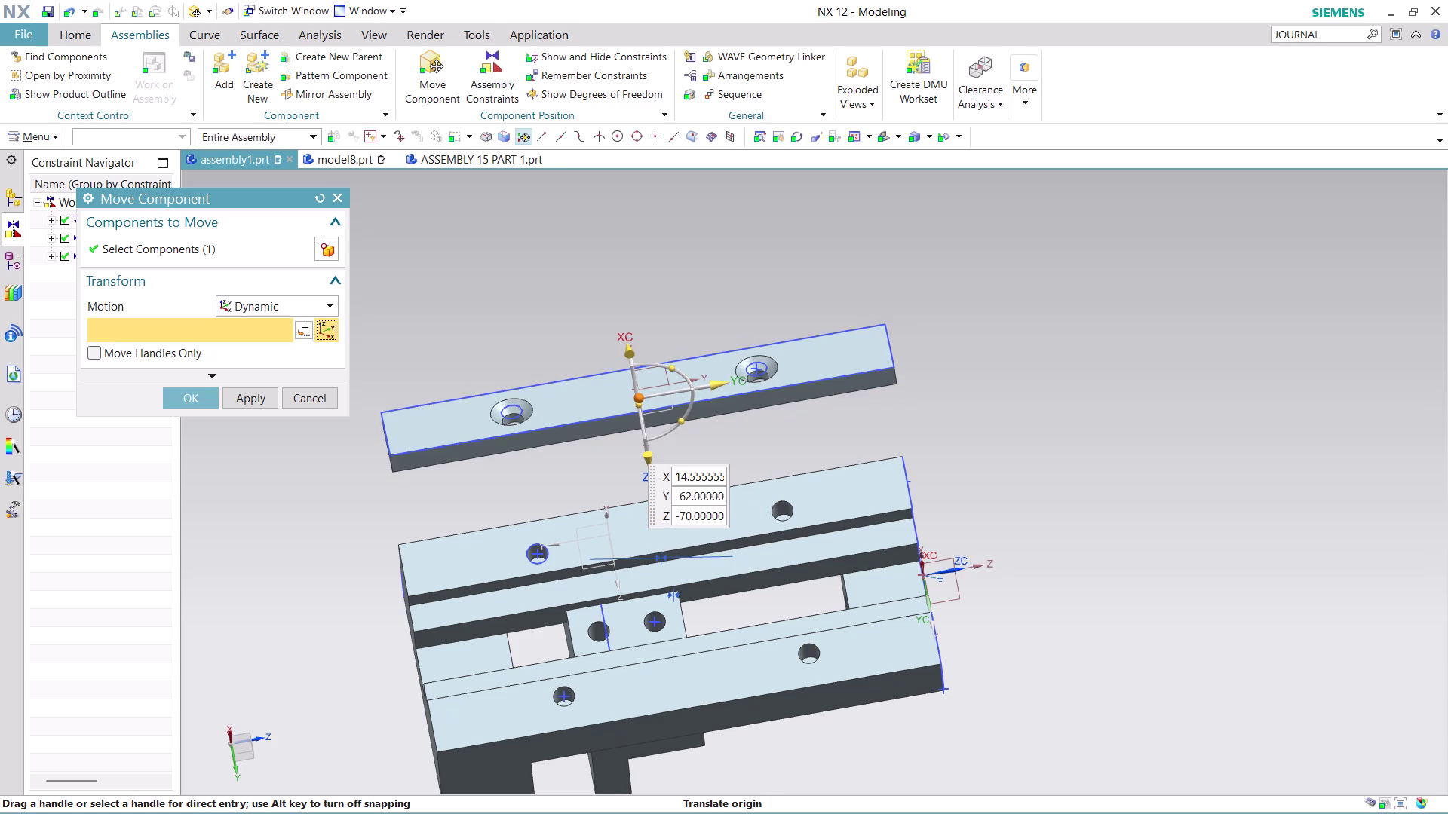
click(186, 403)
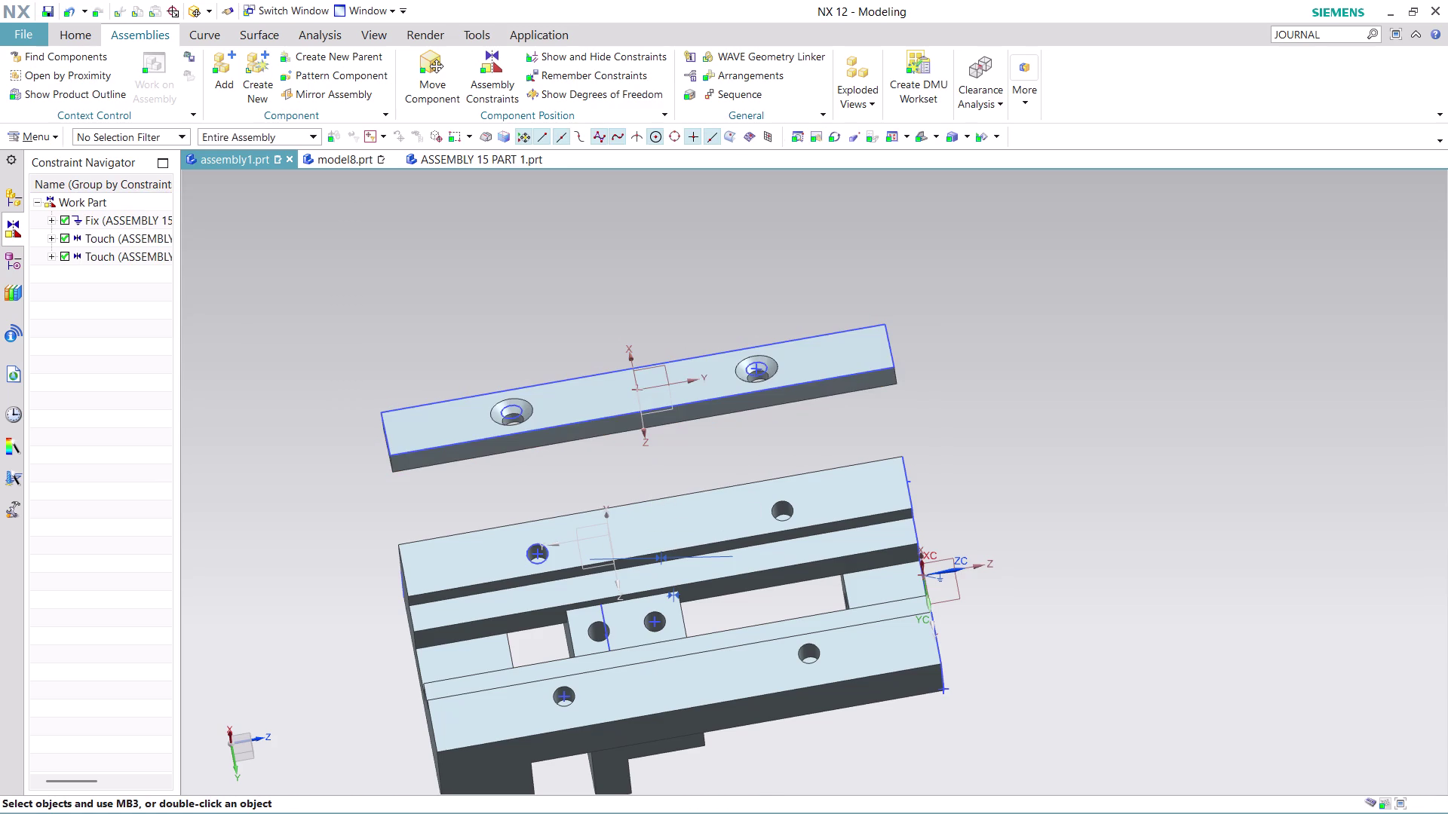
click(439, 72)
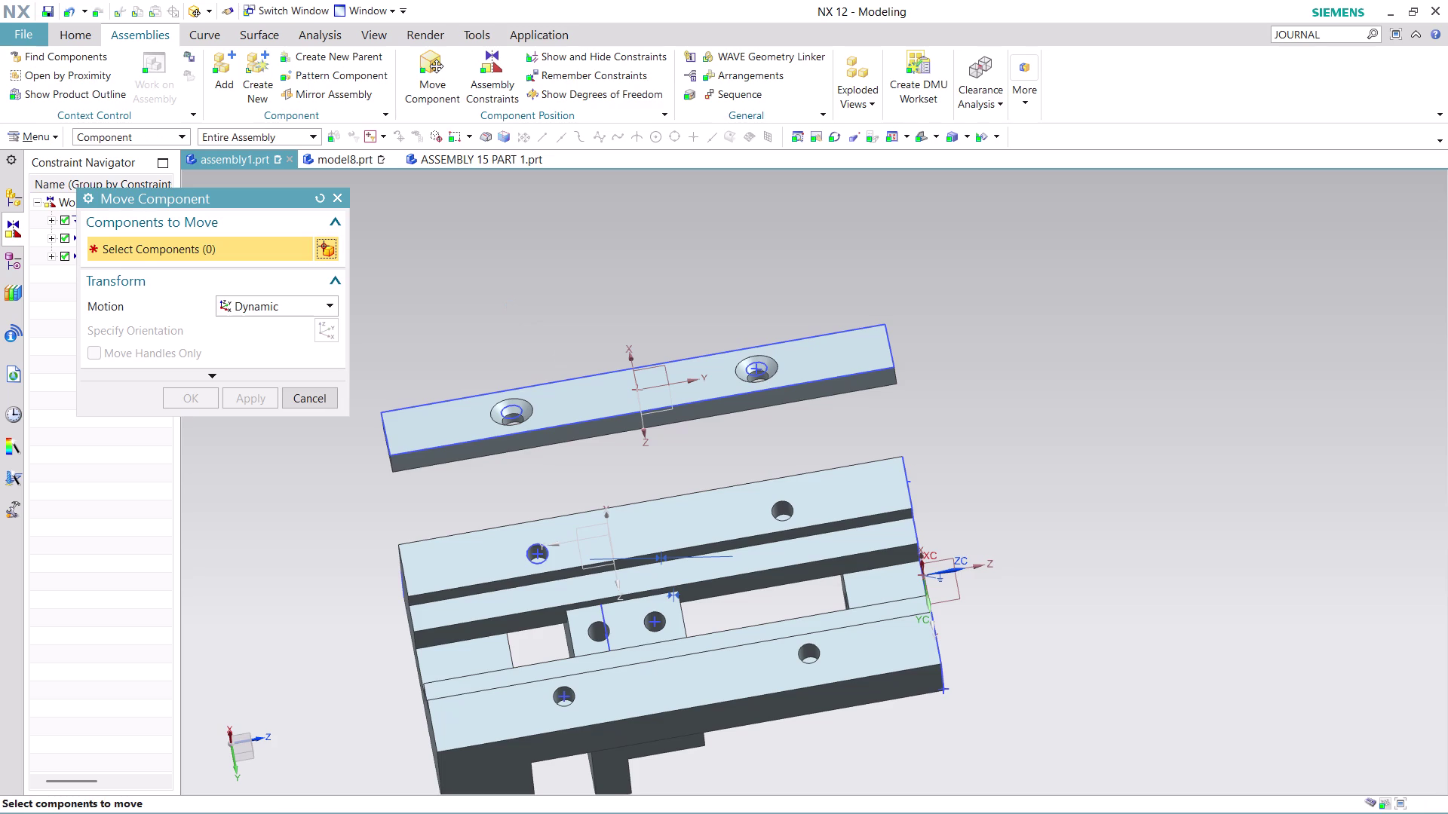
Drag the plate's move handles to lower it onto the body top and rotate it about ZC (~-185°).
click(573, 417)
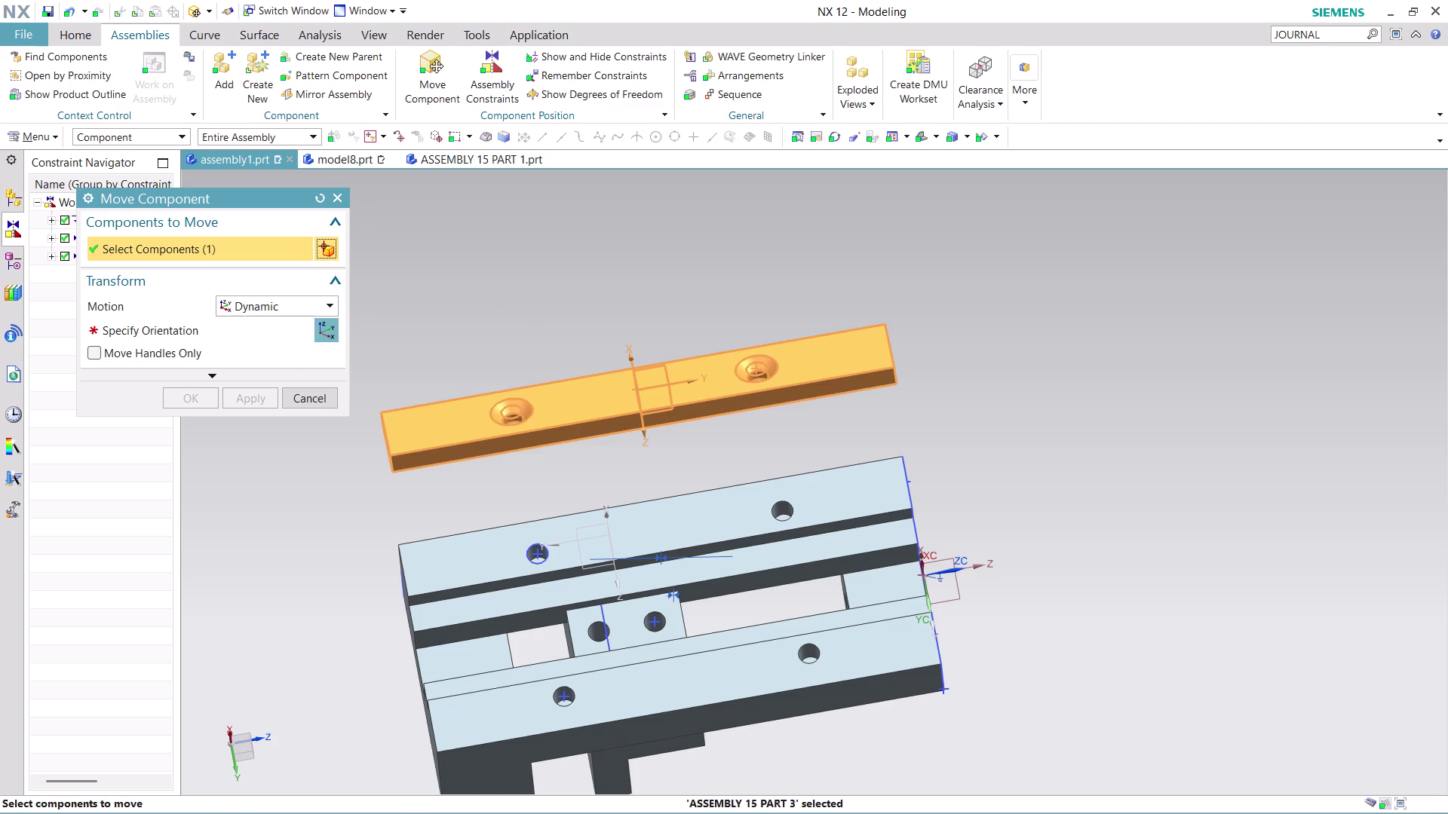
click(325, 330)
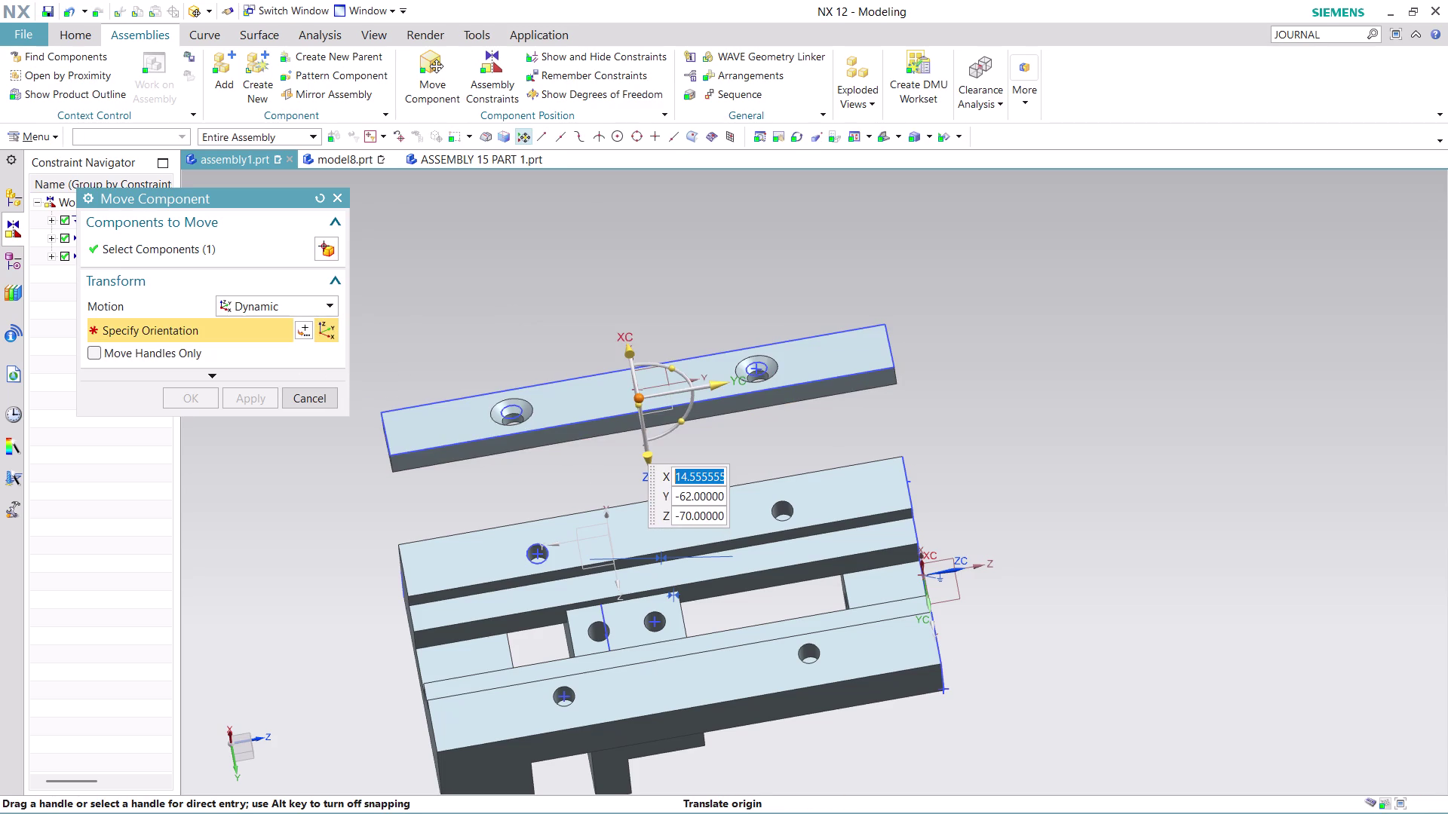
click(649, 454)
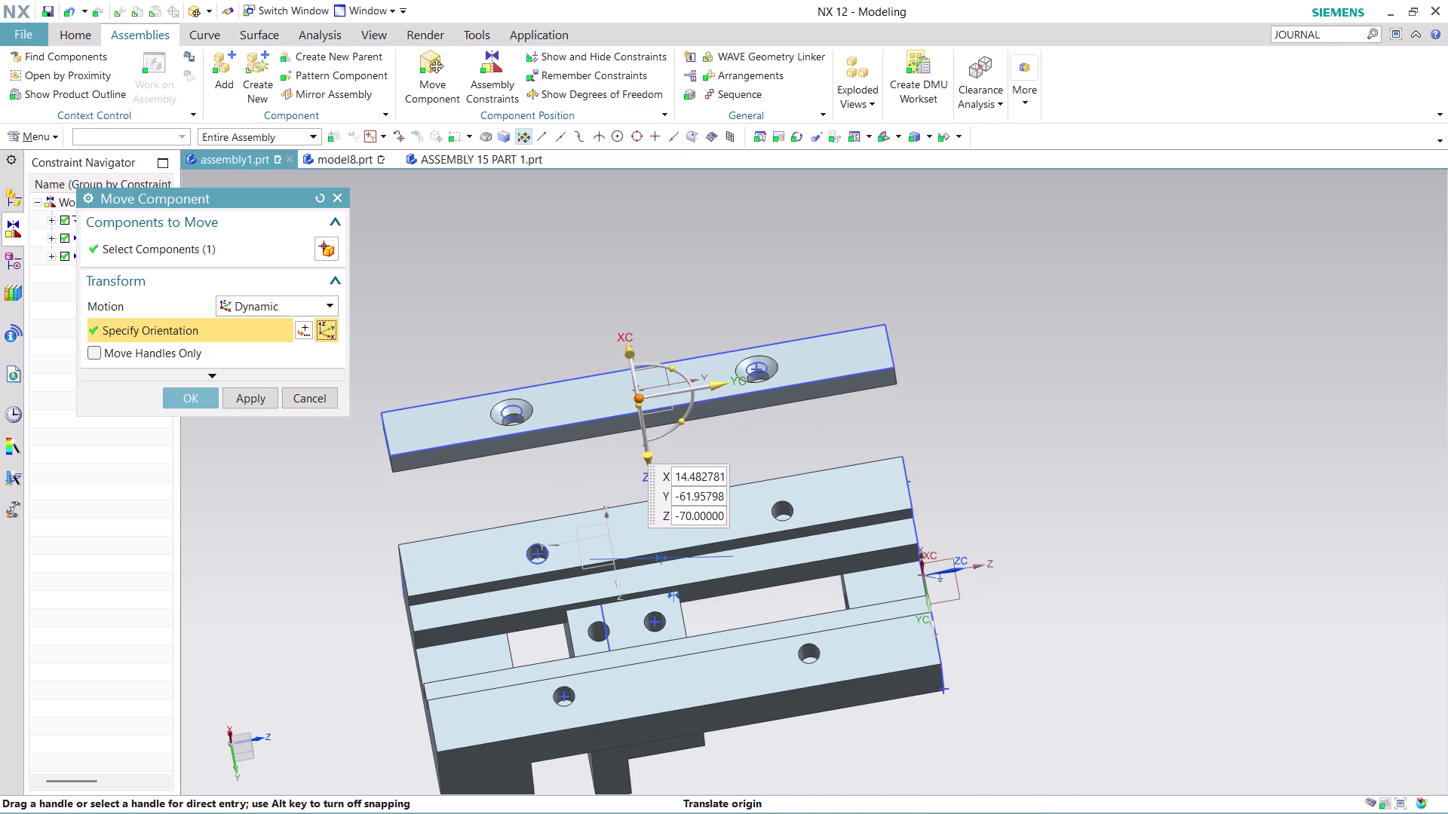
drag(623, 336, 656, 474)
click(656, 474)
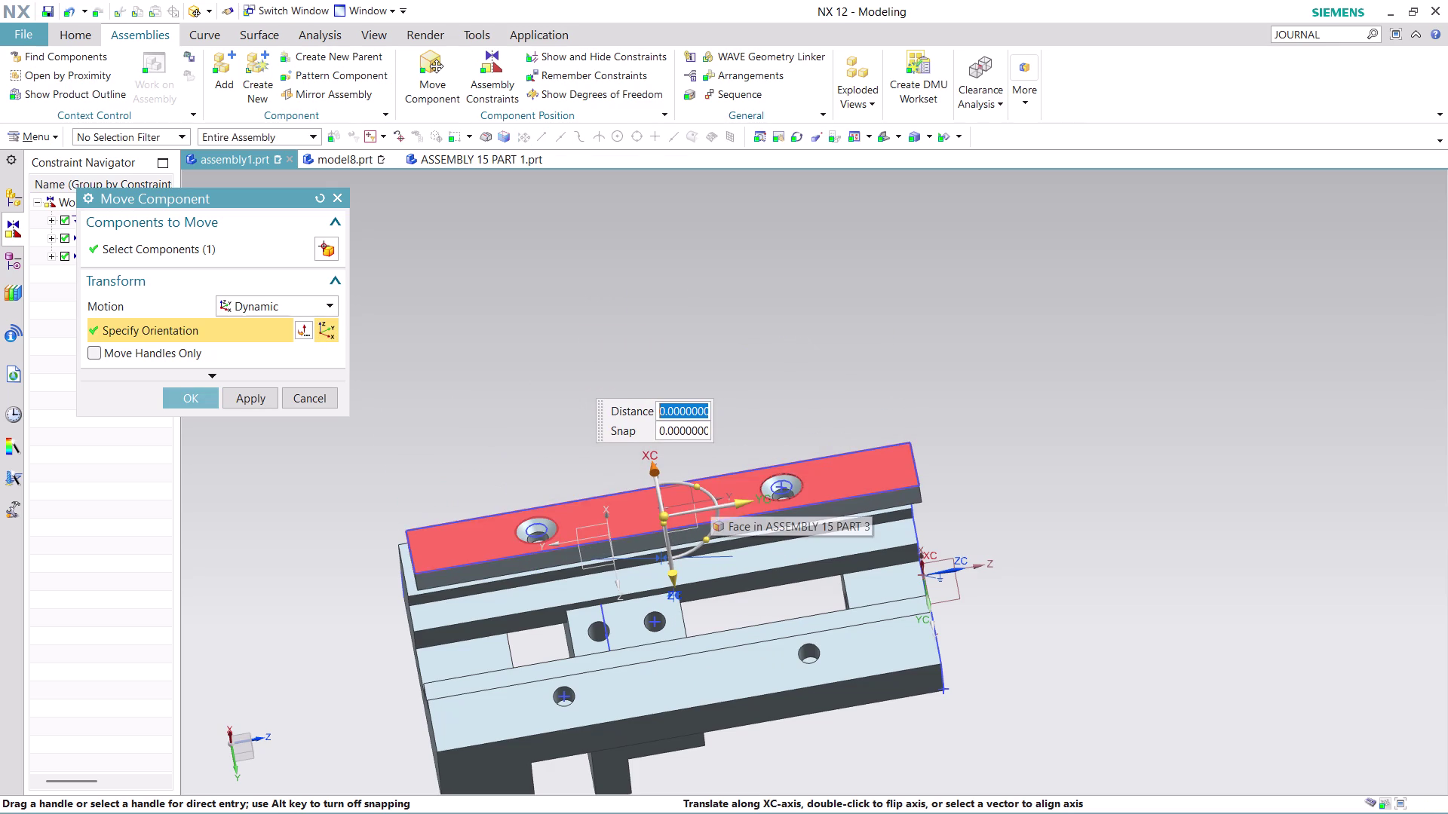
drag(697, 485, 628, 545)
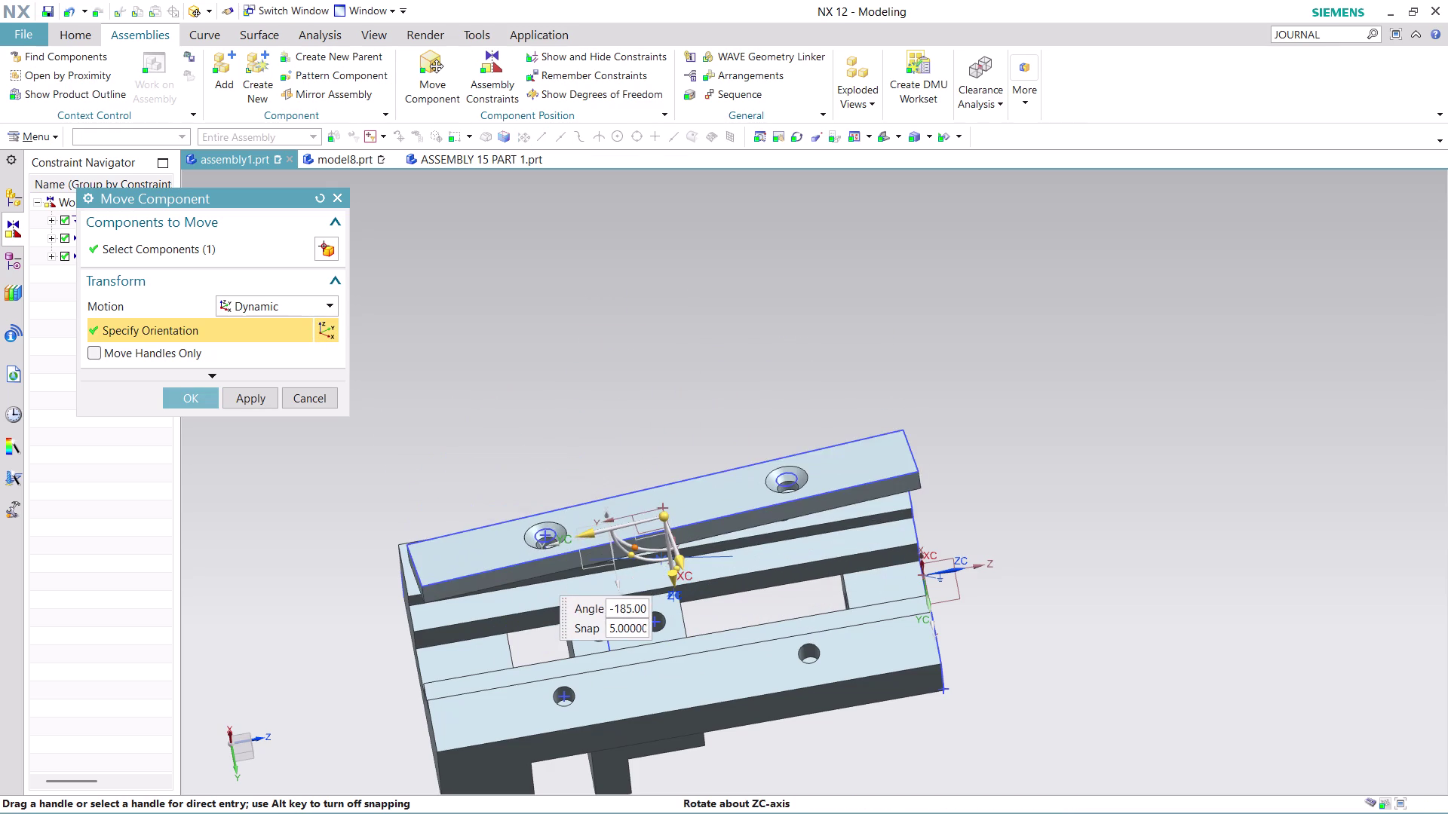
drag(627, 546, 625, 541)
Inspect the plate's placement from several angles and confirm the move.
middle_drag(746, 424, 755, 469)
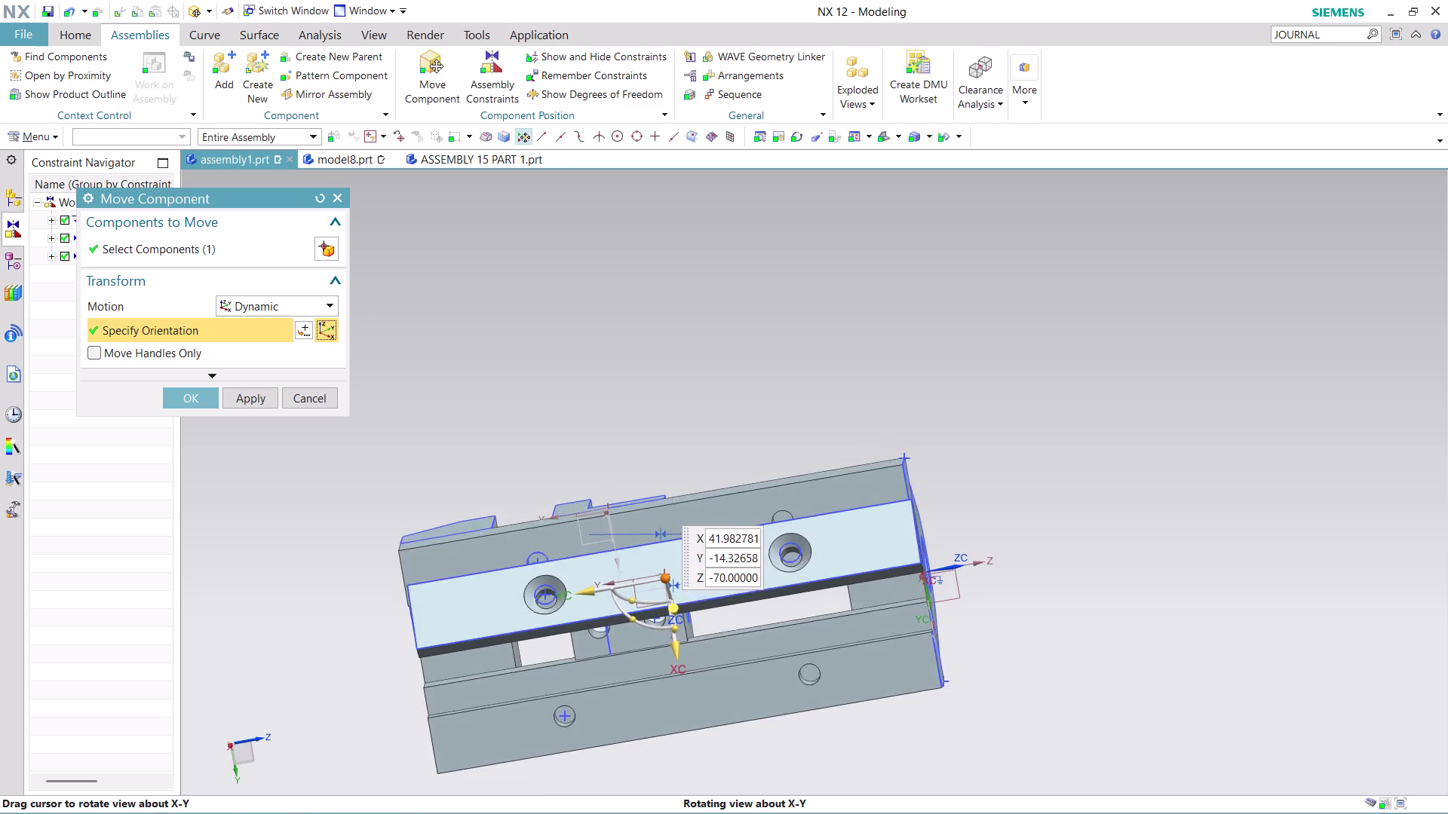
middle_drag(755, 469, 758, 453)
scroll(down, 3)
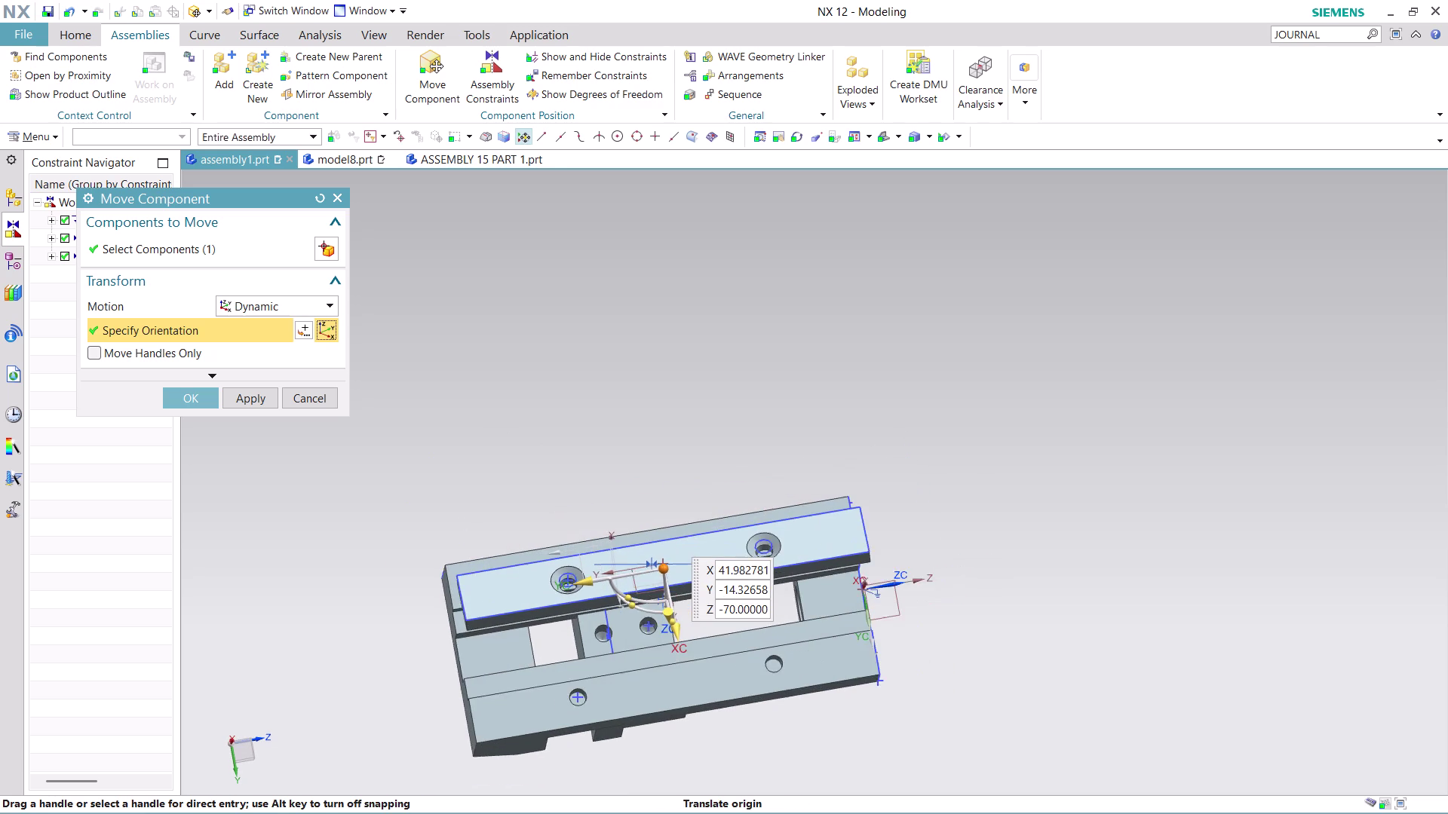
scroll(up, 3)
click(188, 395)
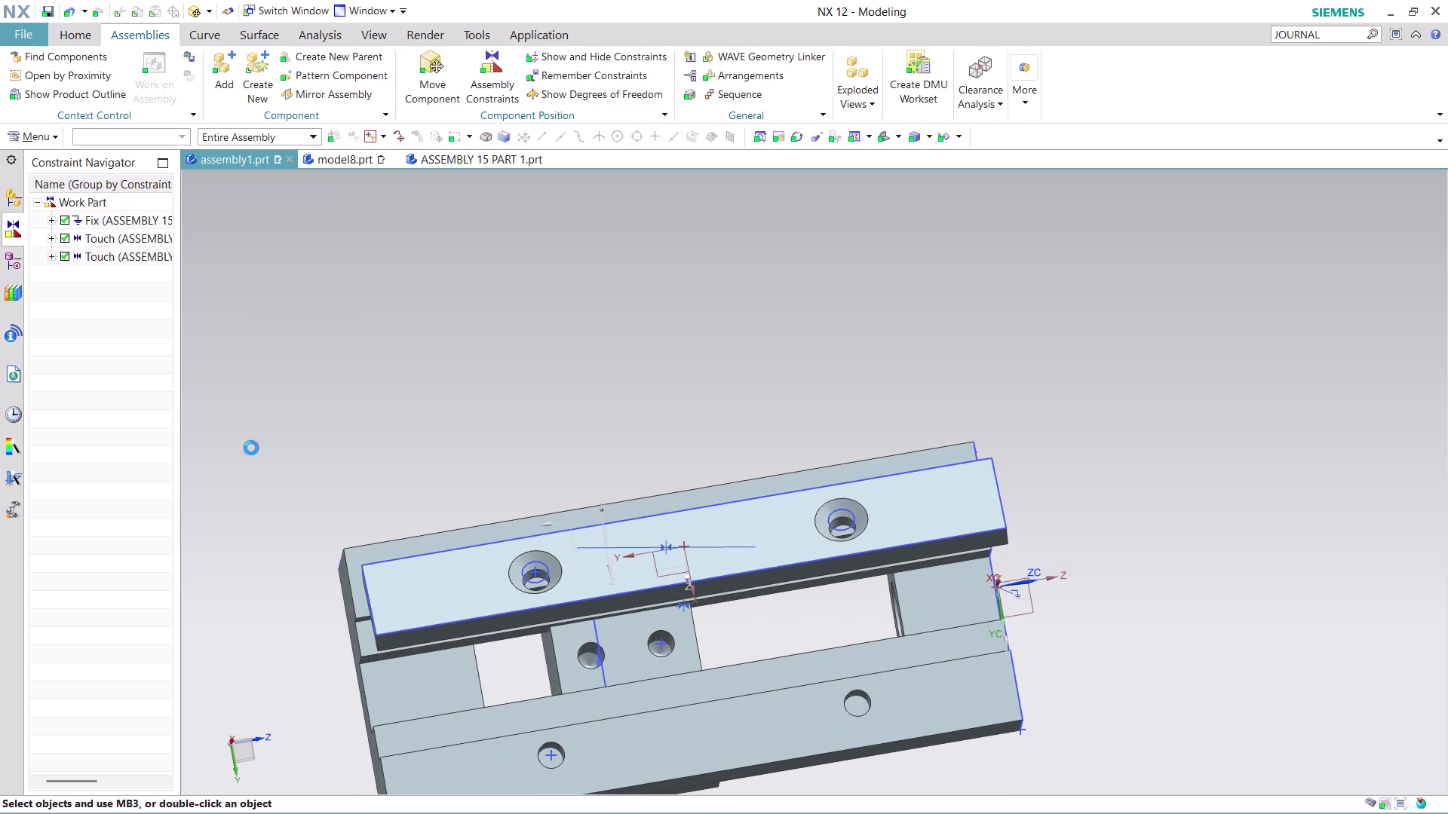
middle_drag(671, 493, 657, 405)
scroll(up, 3)
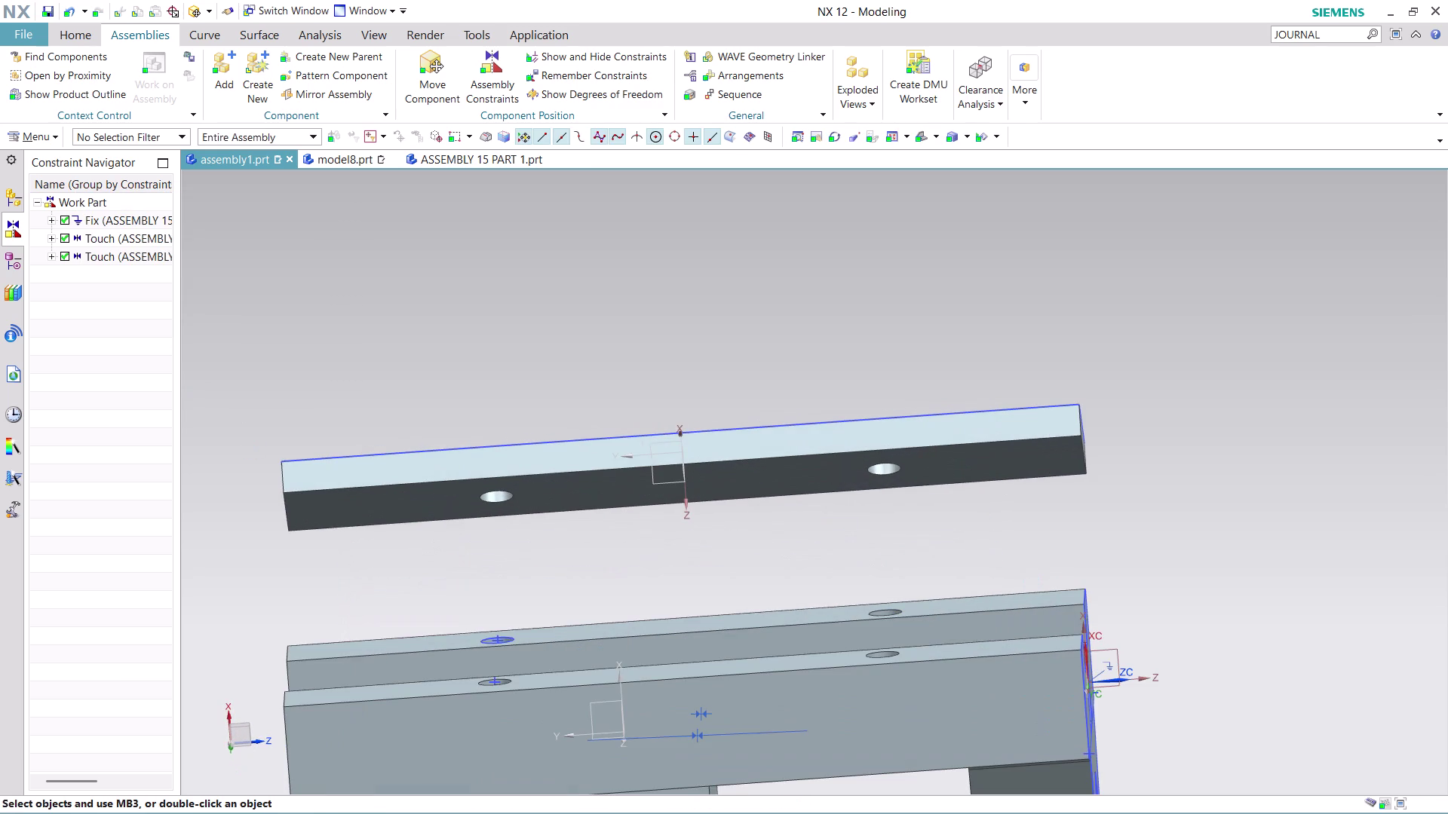
click(509, 68)
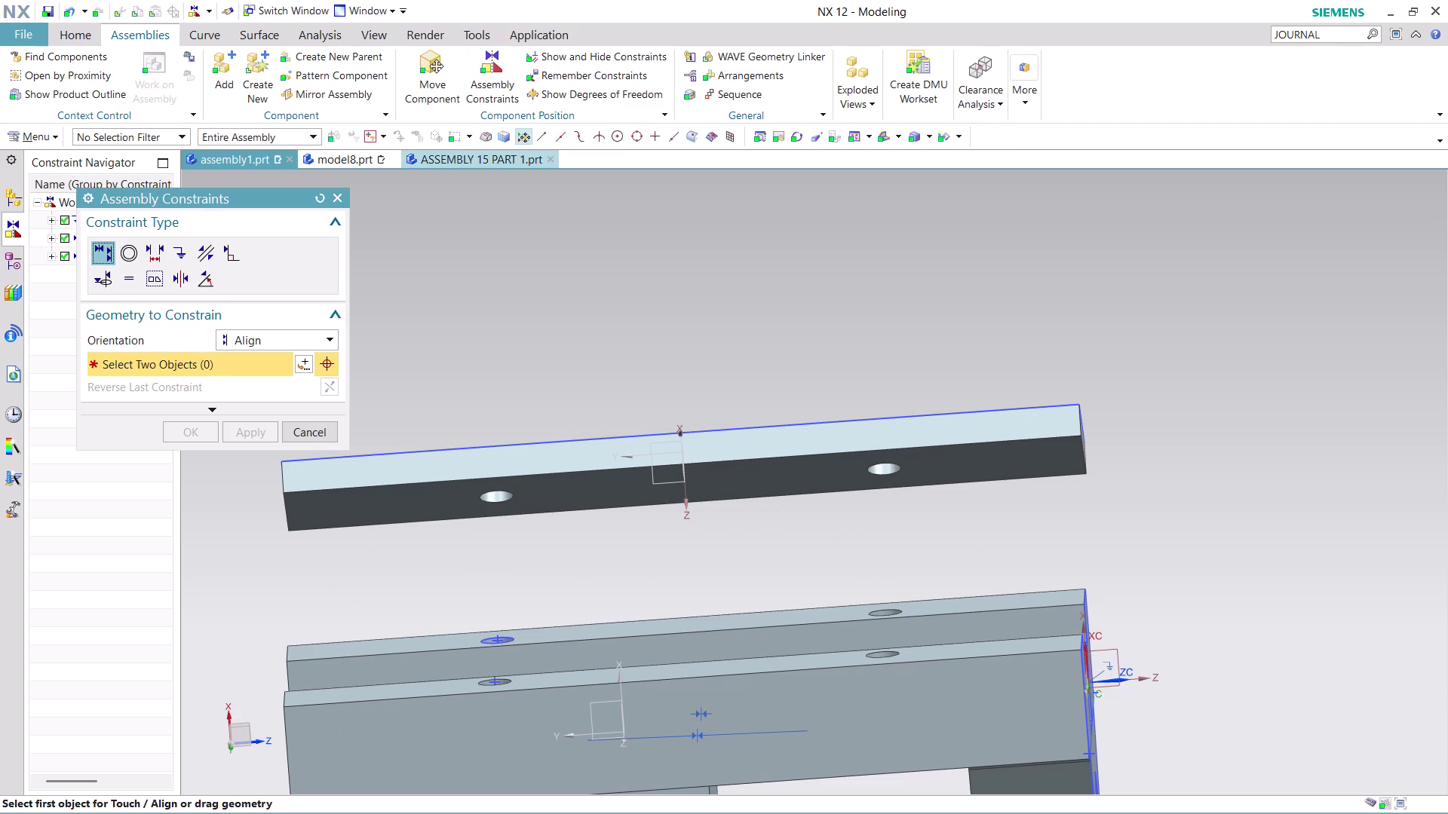
Choose Concentric and pick the plate's countersunk hole edge and the matching body hole edge.
click(127, 252)
scroll(up, 3)
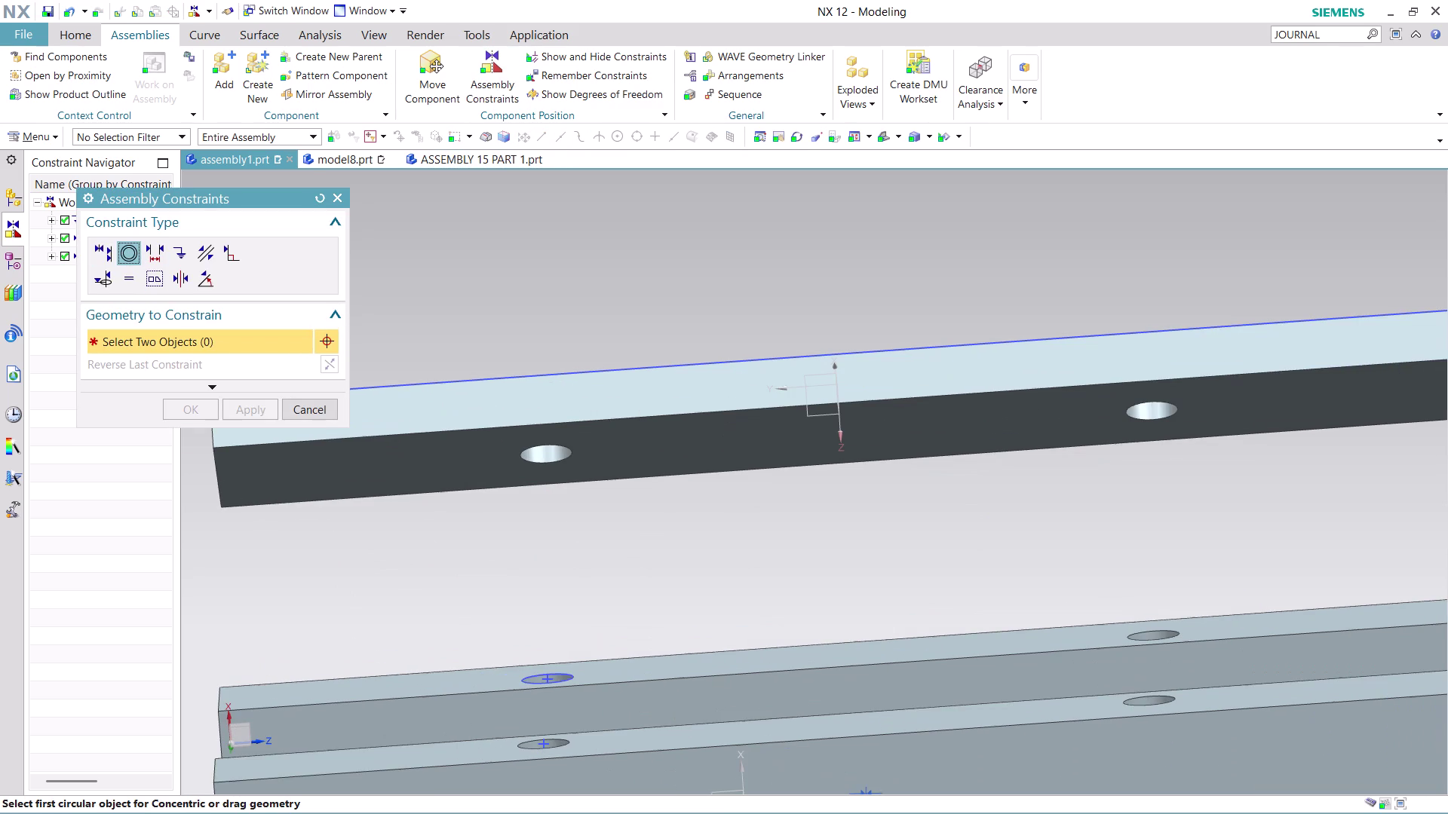
click(526, 465)
scroll(down, 3)
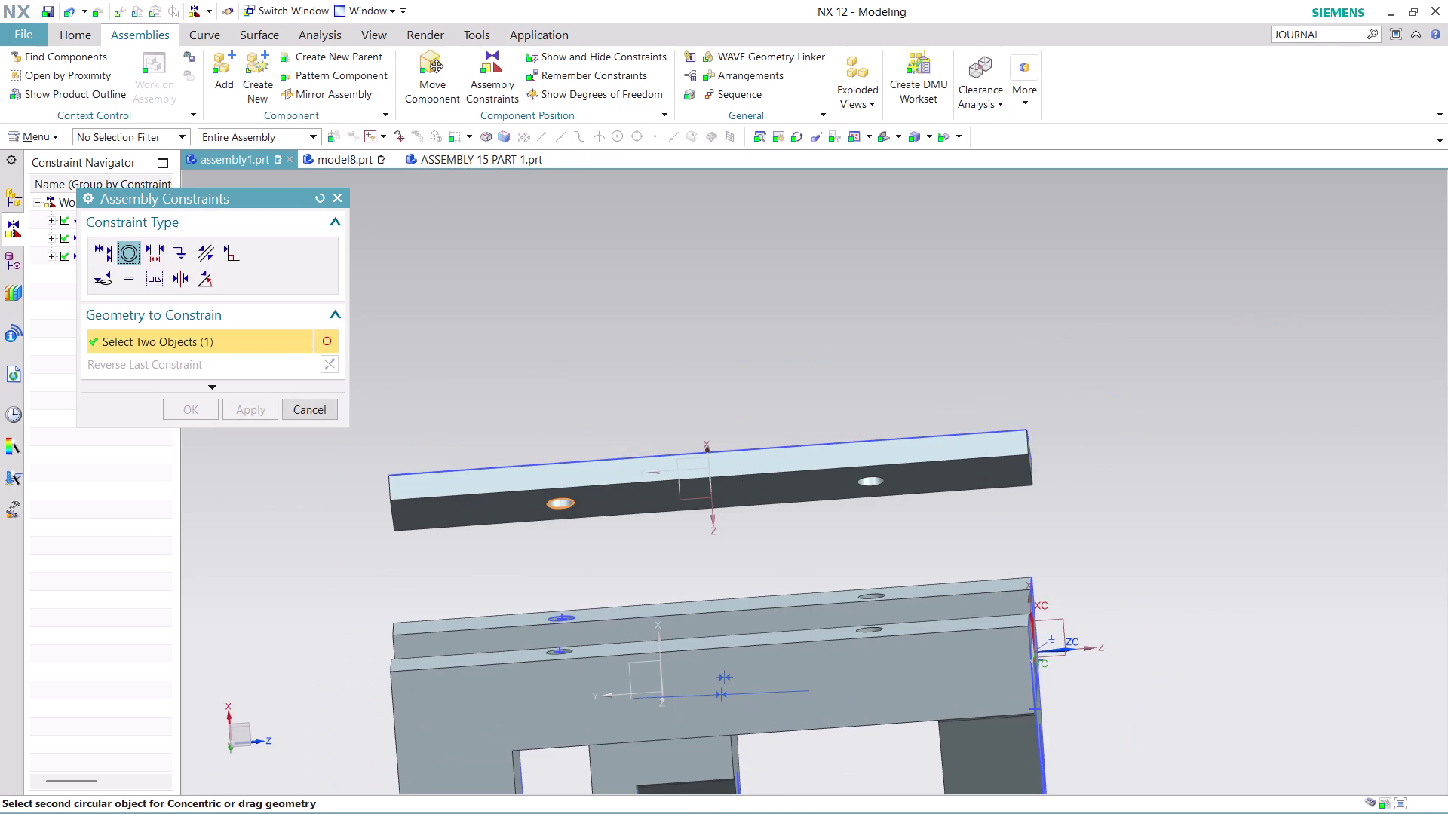
middle_drag(596, 569, 597, 596)
scroll(up, 3)
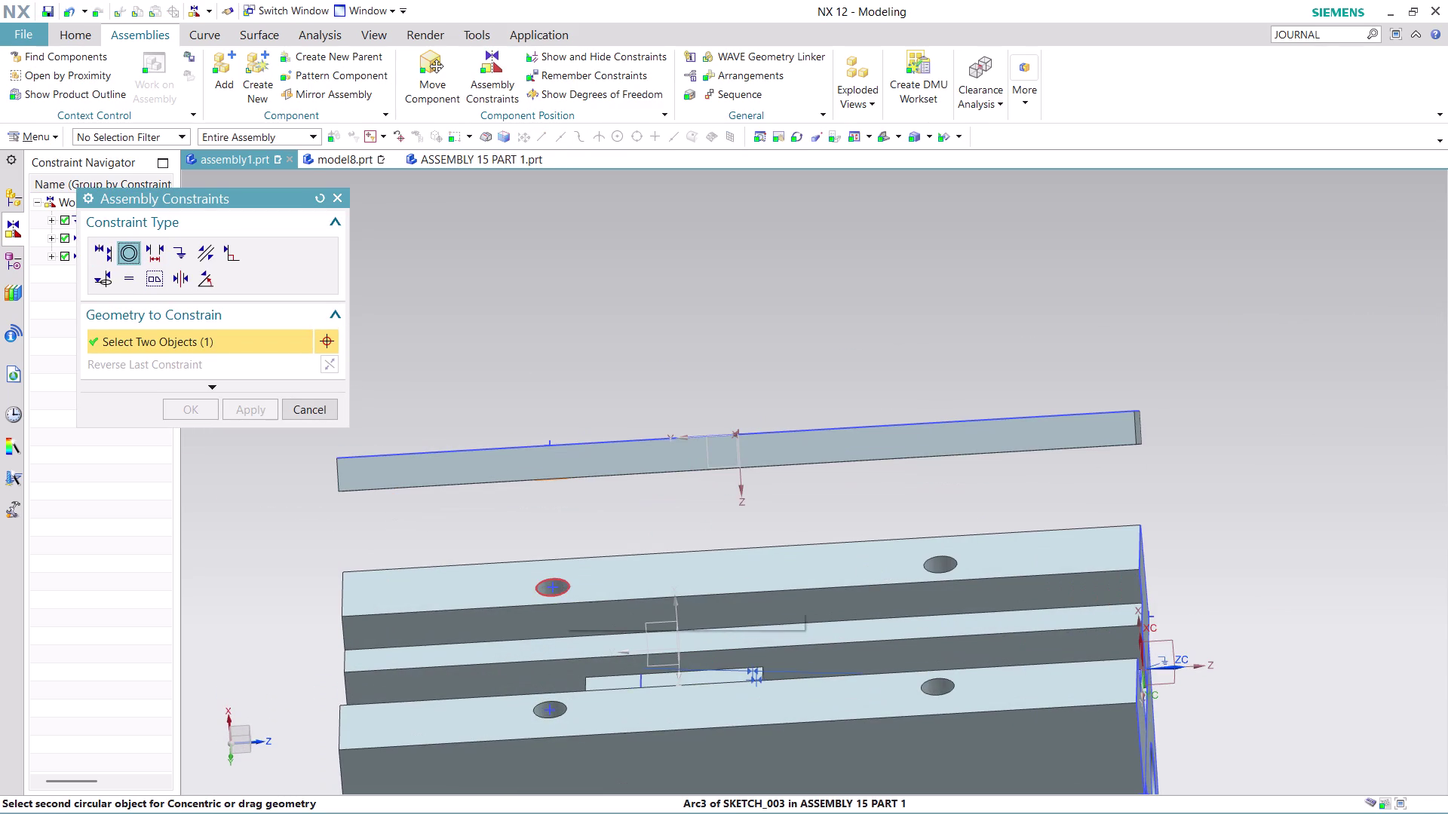
click(563, 591)
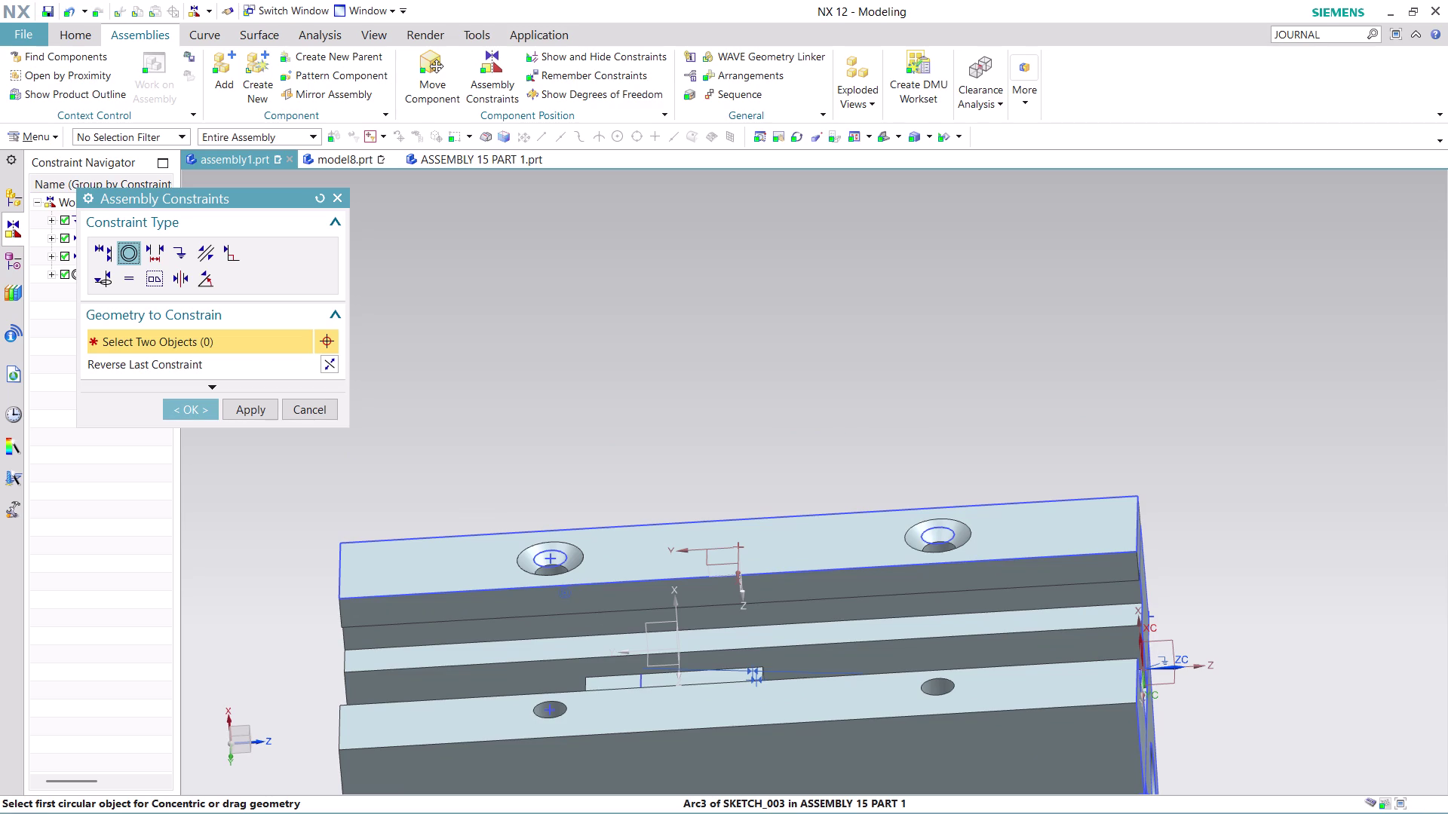
Check the plate's seating from several angles and apply the Concentric constraint.
scroll(down, 3)
middle_drag(703, 398, 712, 444)
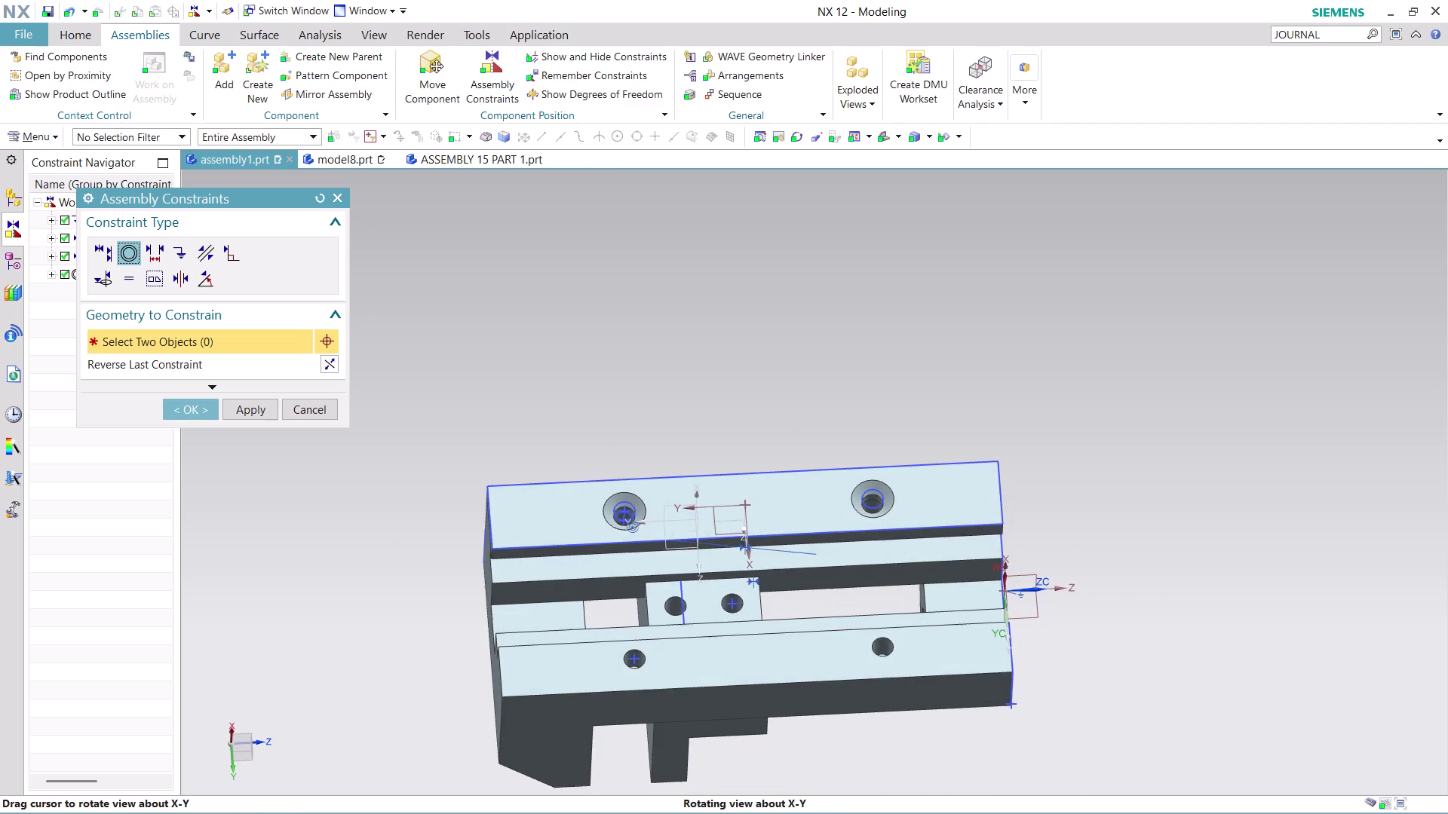
middle_drag(712, 443, 712, 496)
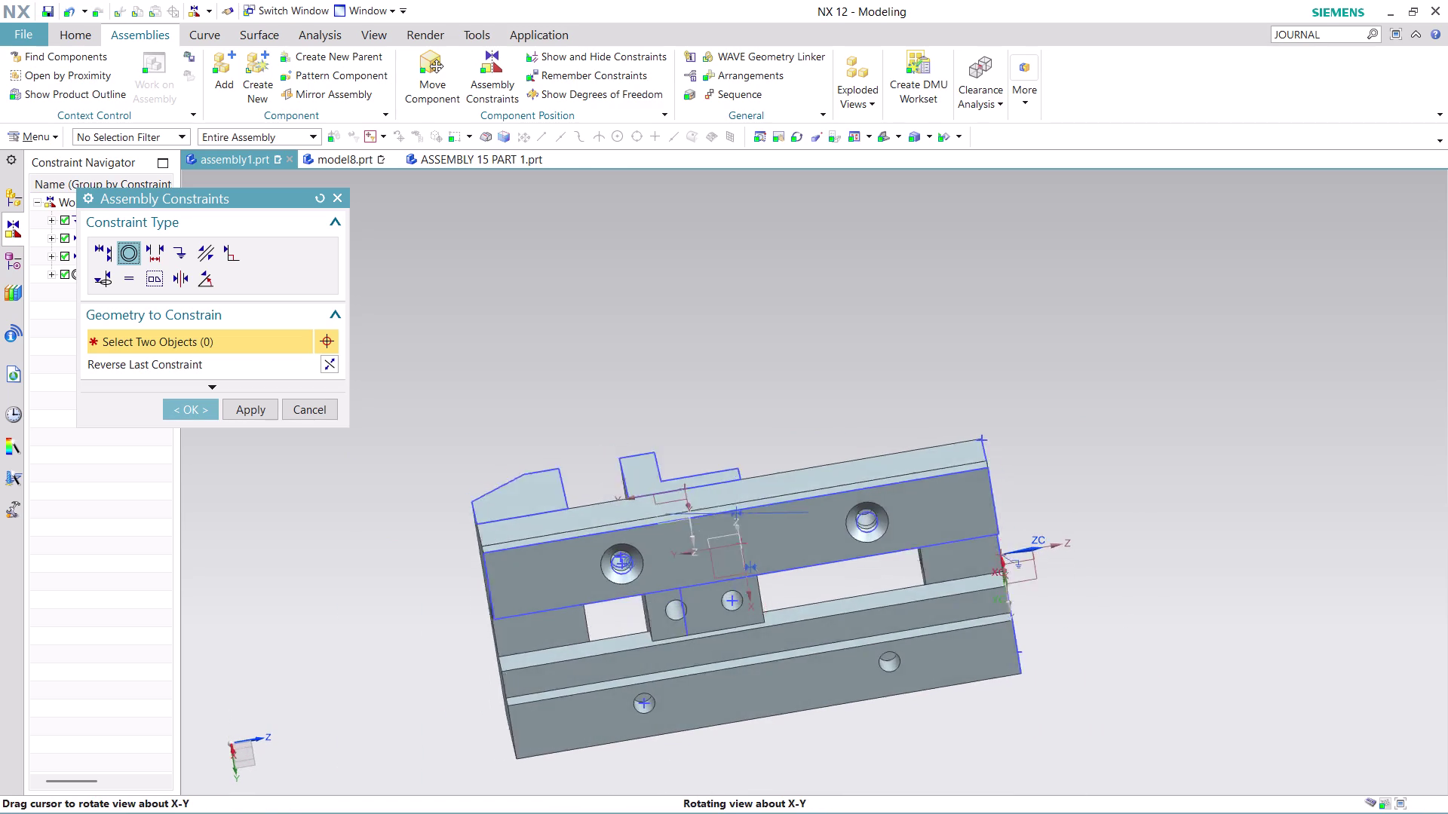
middle_drag(712, 496, 715, 414)
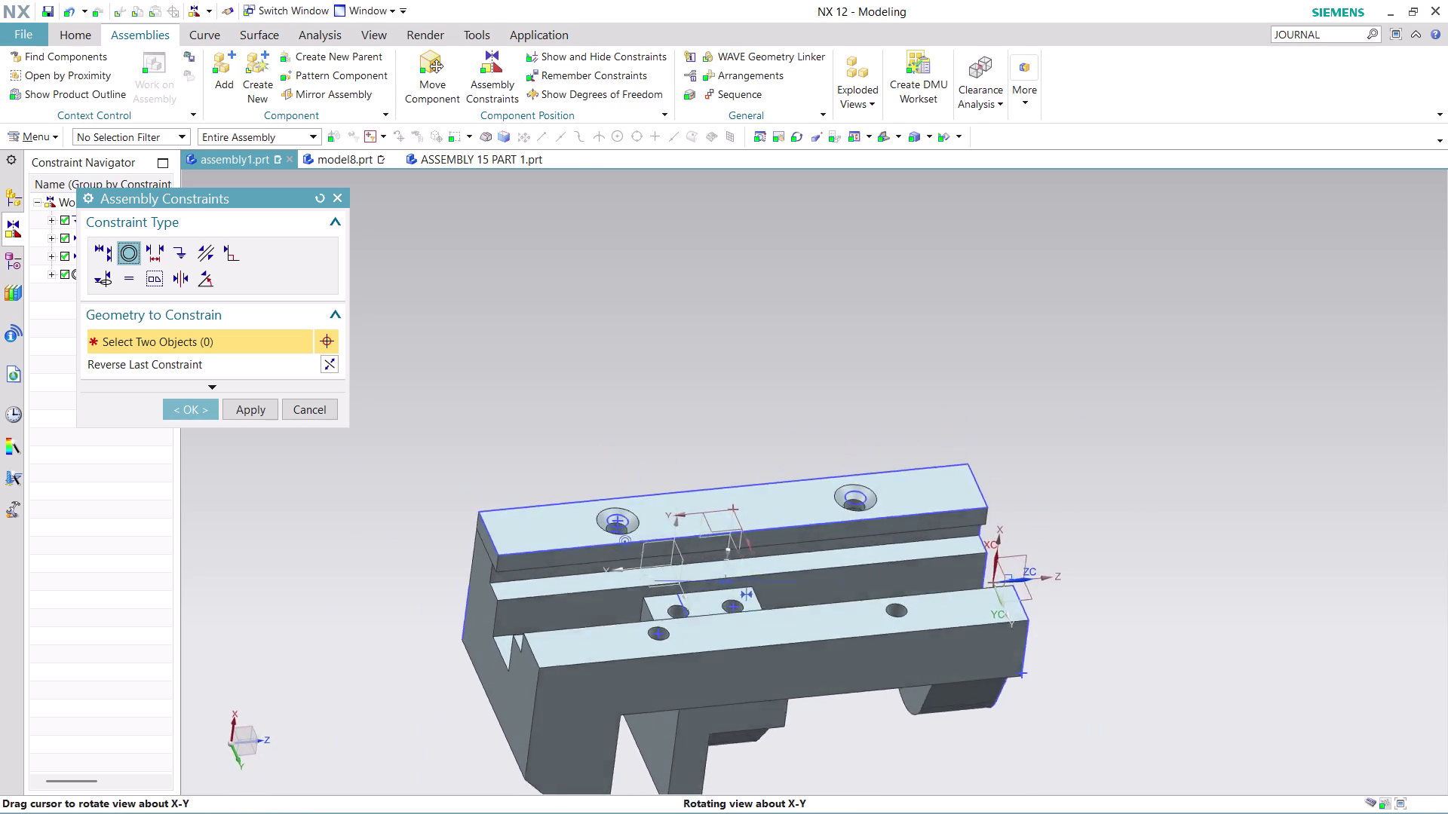
middle_drag(715, 414, 589, 404)
scroll(down, 3)
scroll(up, 3)
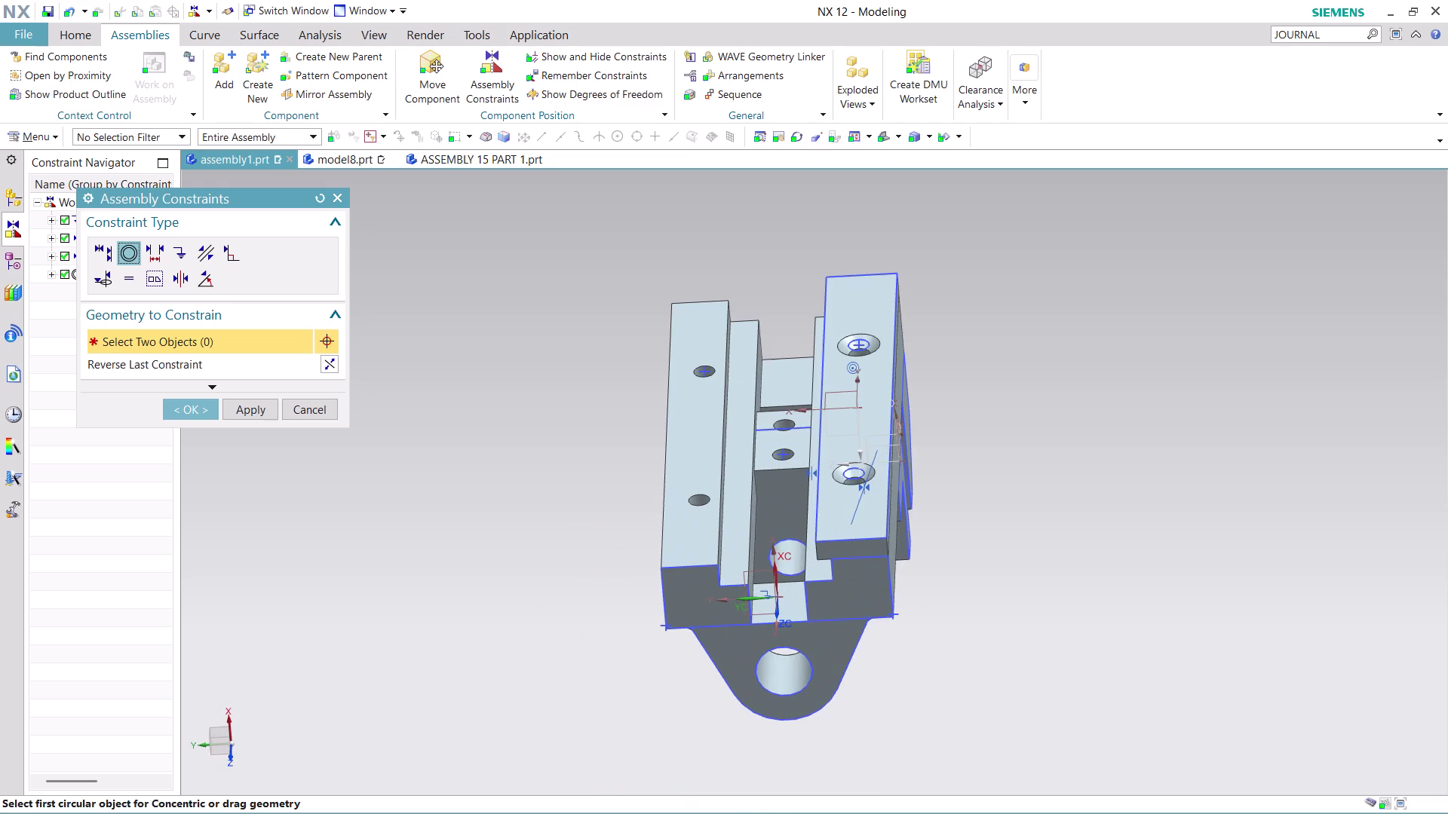
click(187, 403)
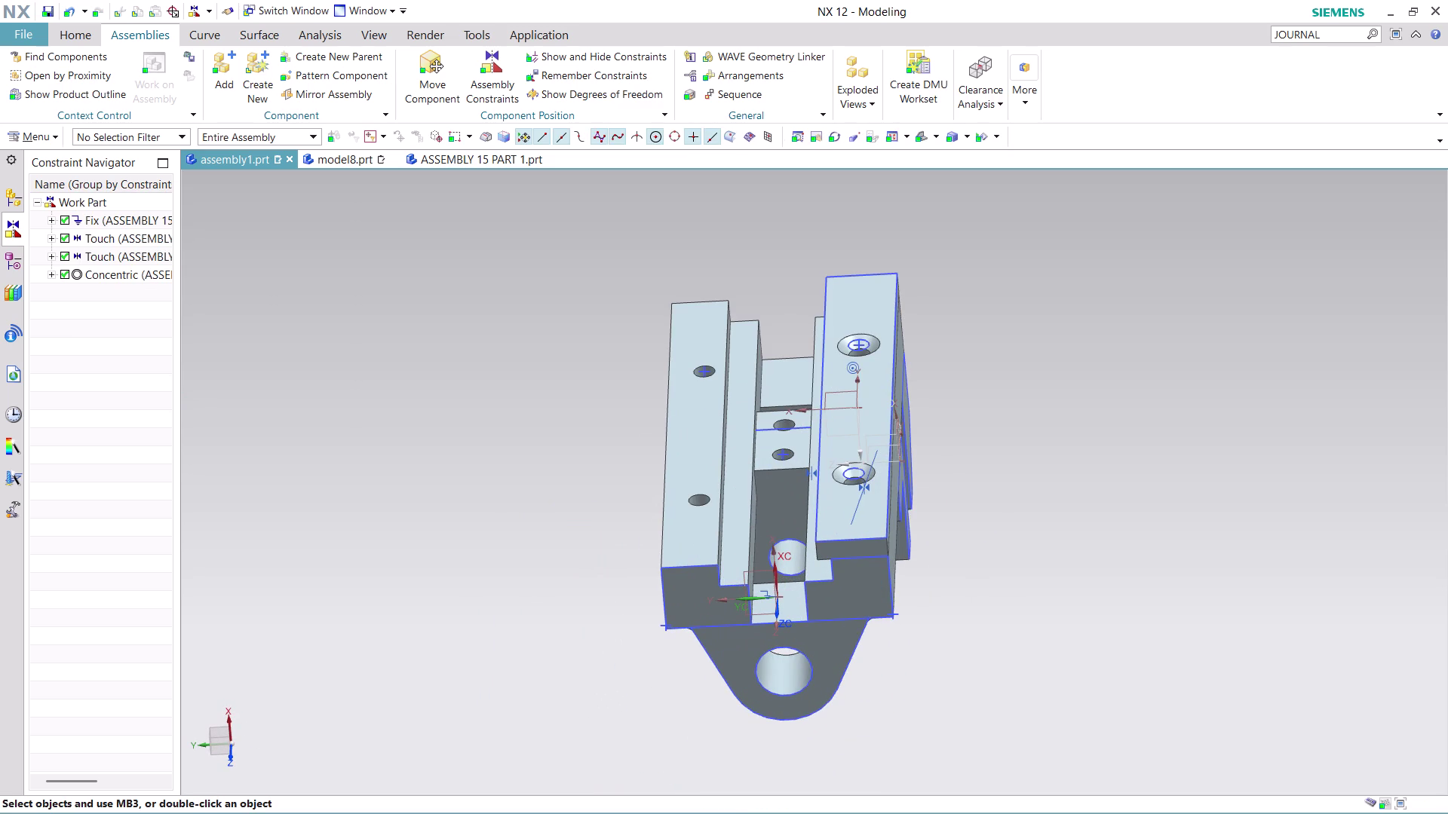
Start Add Component and browse the part files on disk for another component.
click(489, 158)
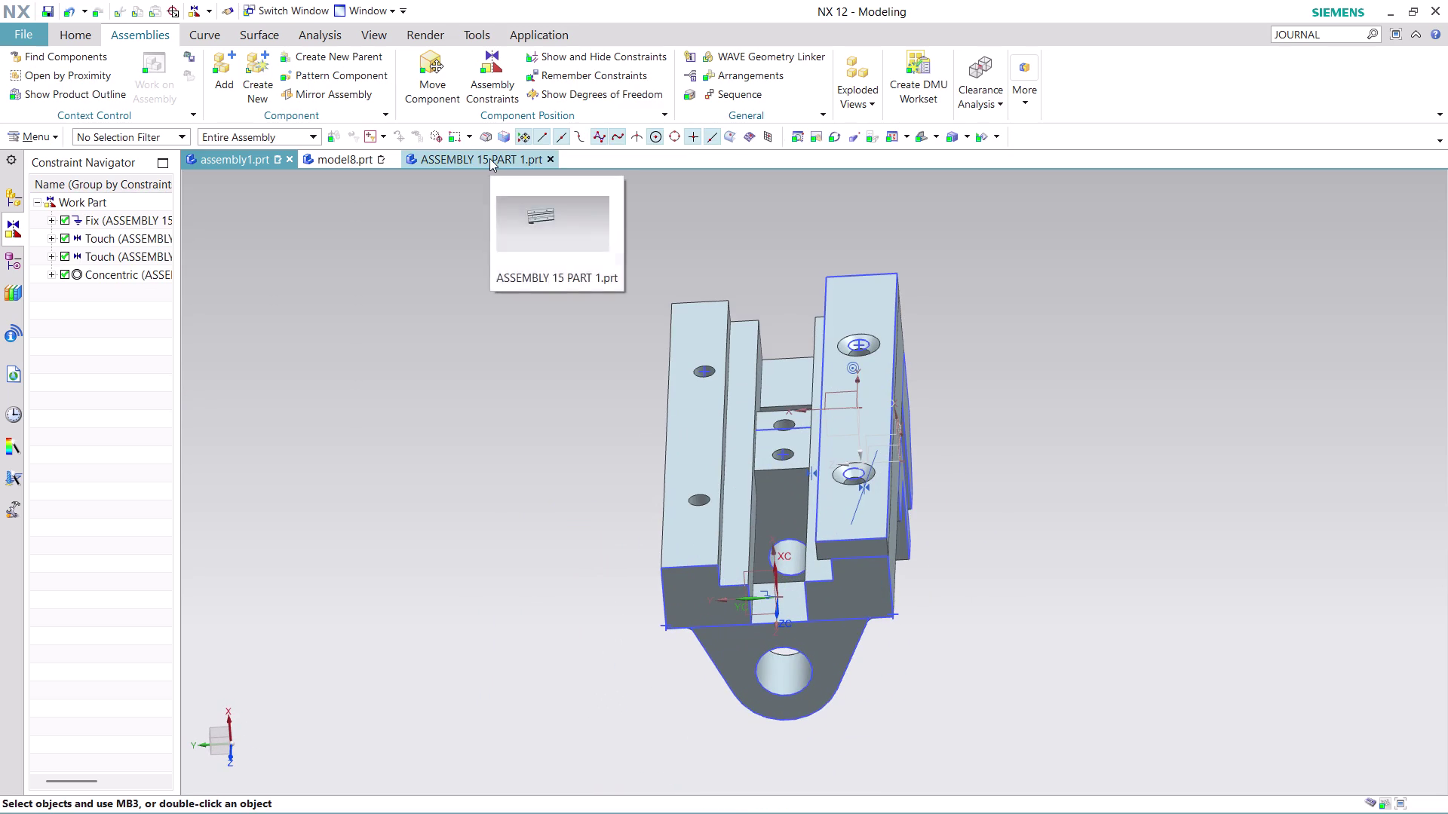
click(248, 167)
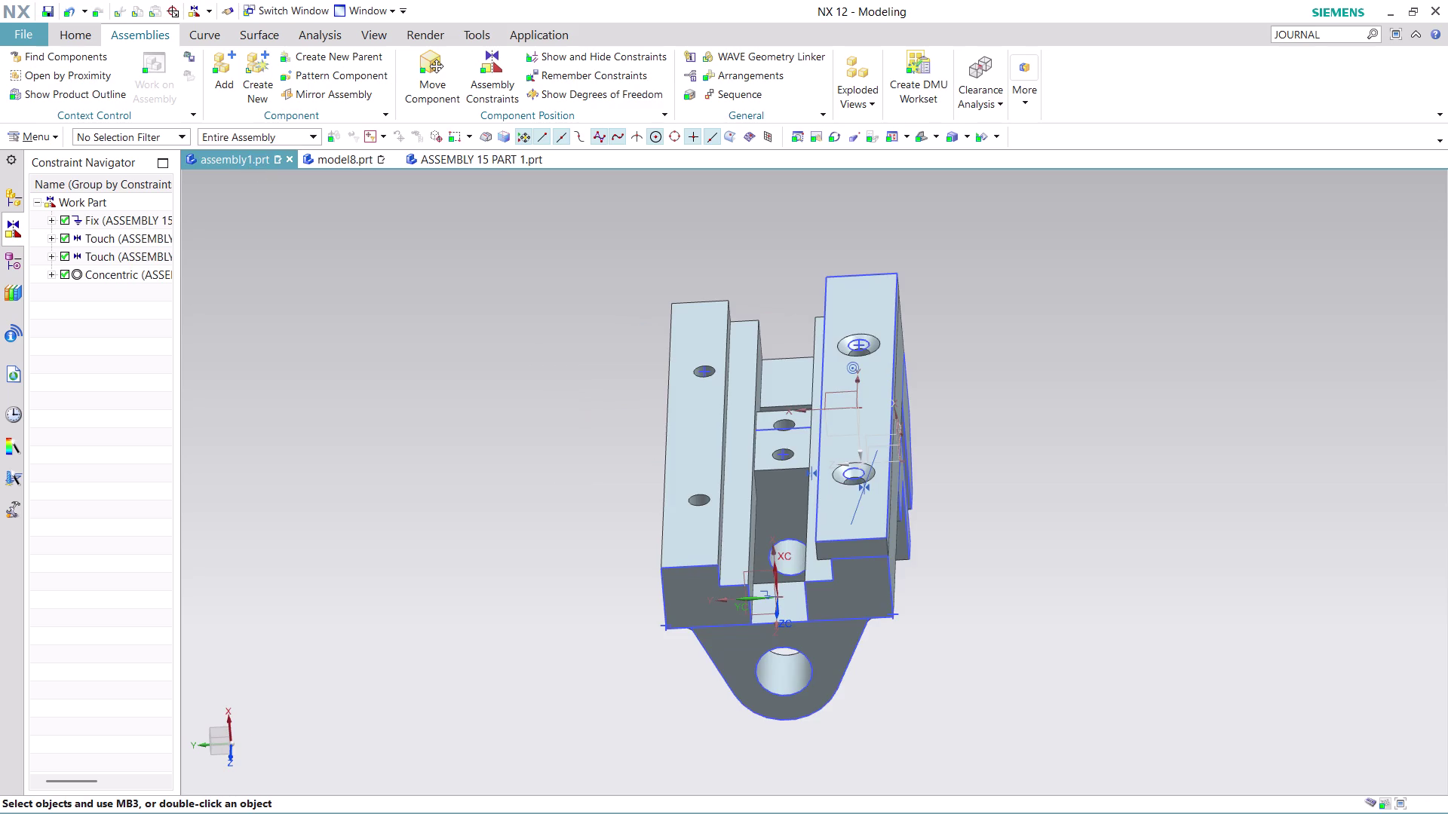
middle_drag(777, 261, 777, 308)
click(230, 75)
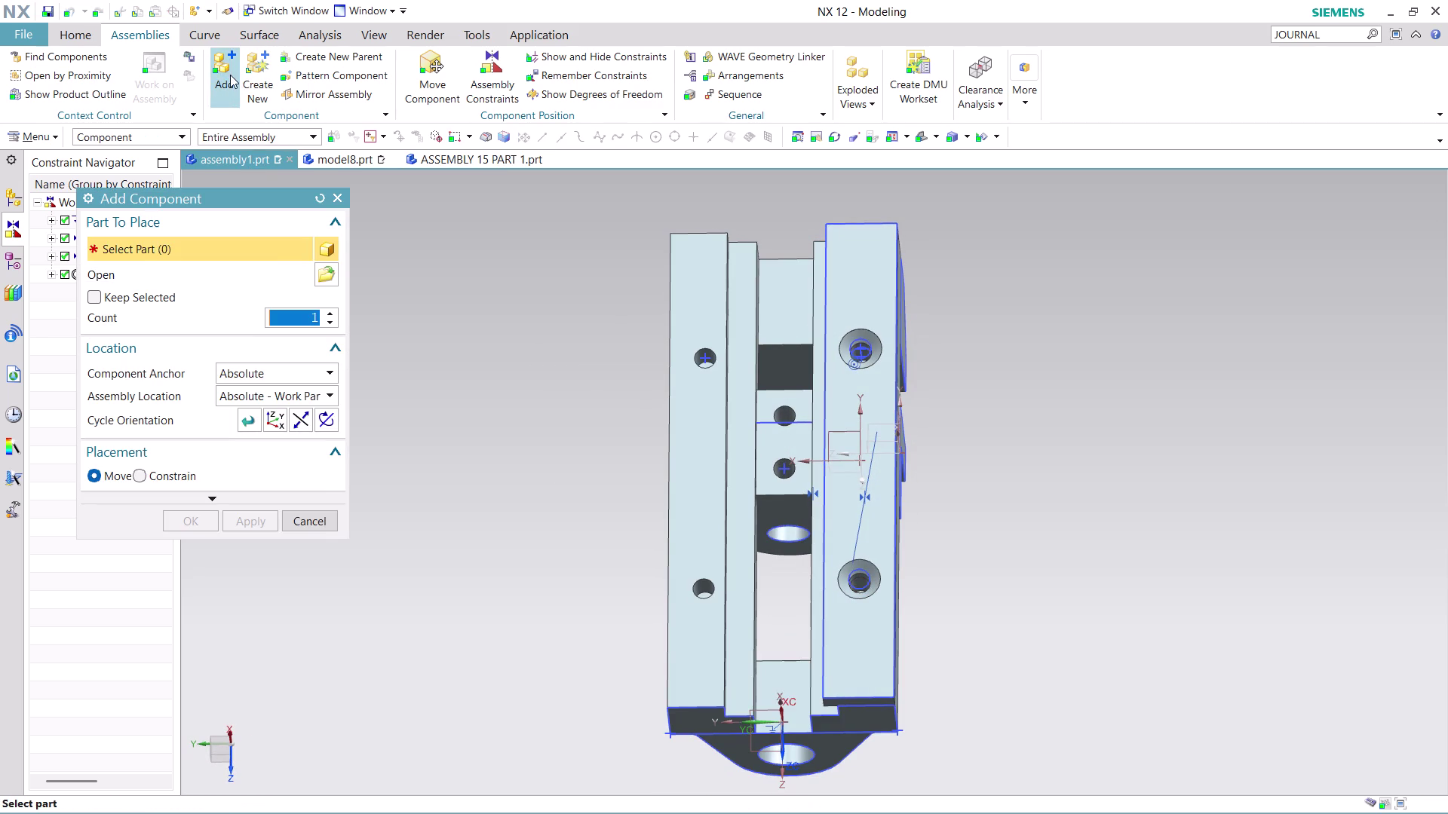
click(329, 269)
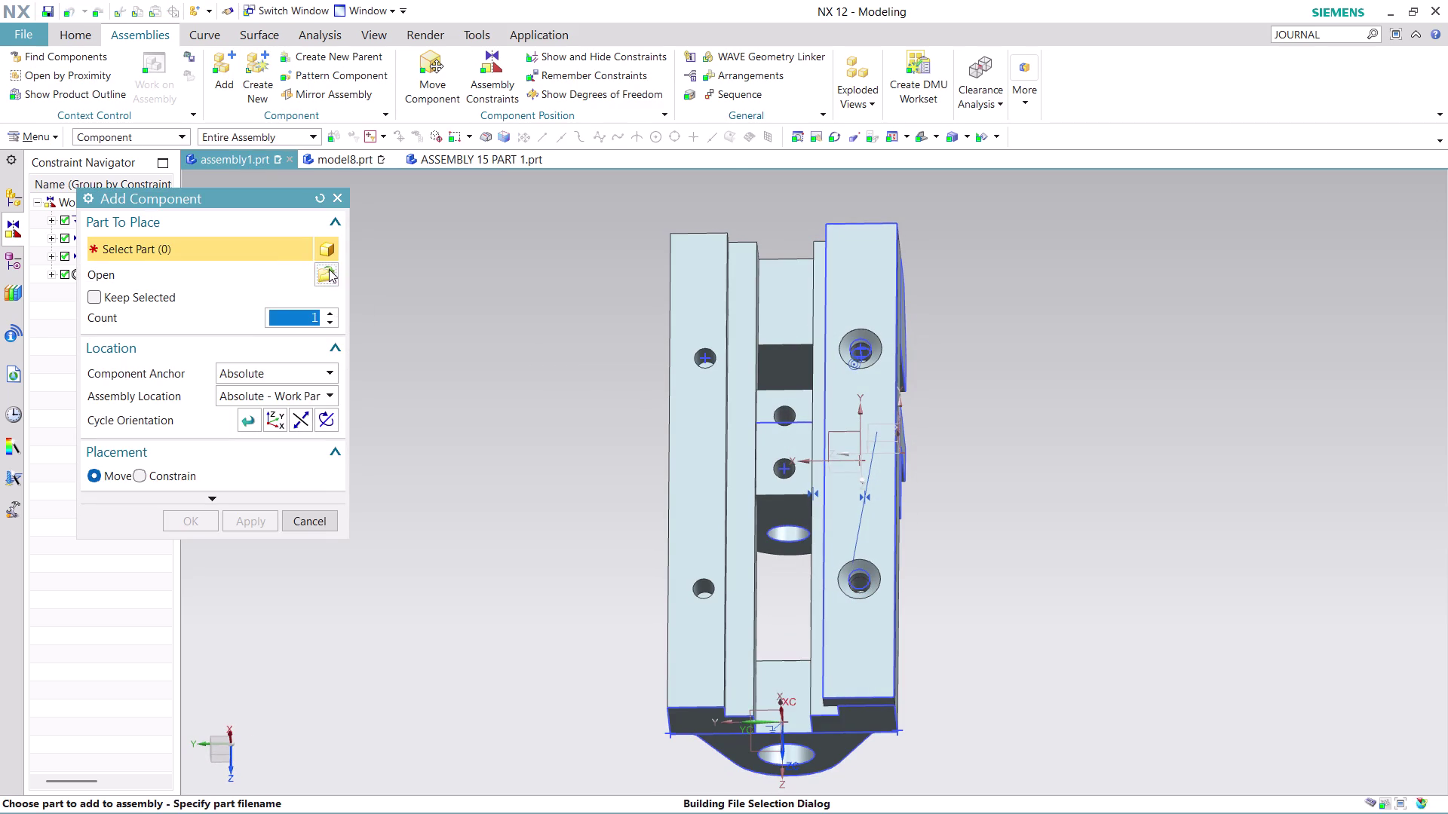
scroll(down, 3)
scroll(down, 3)
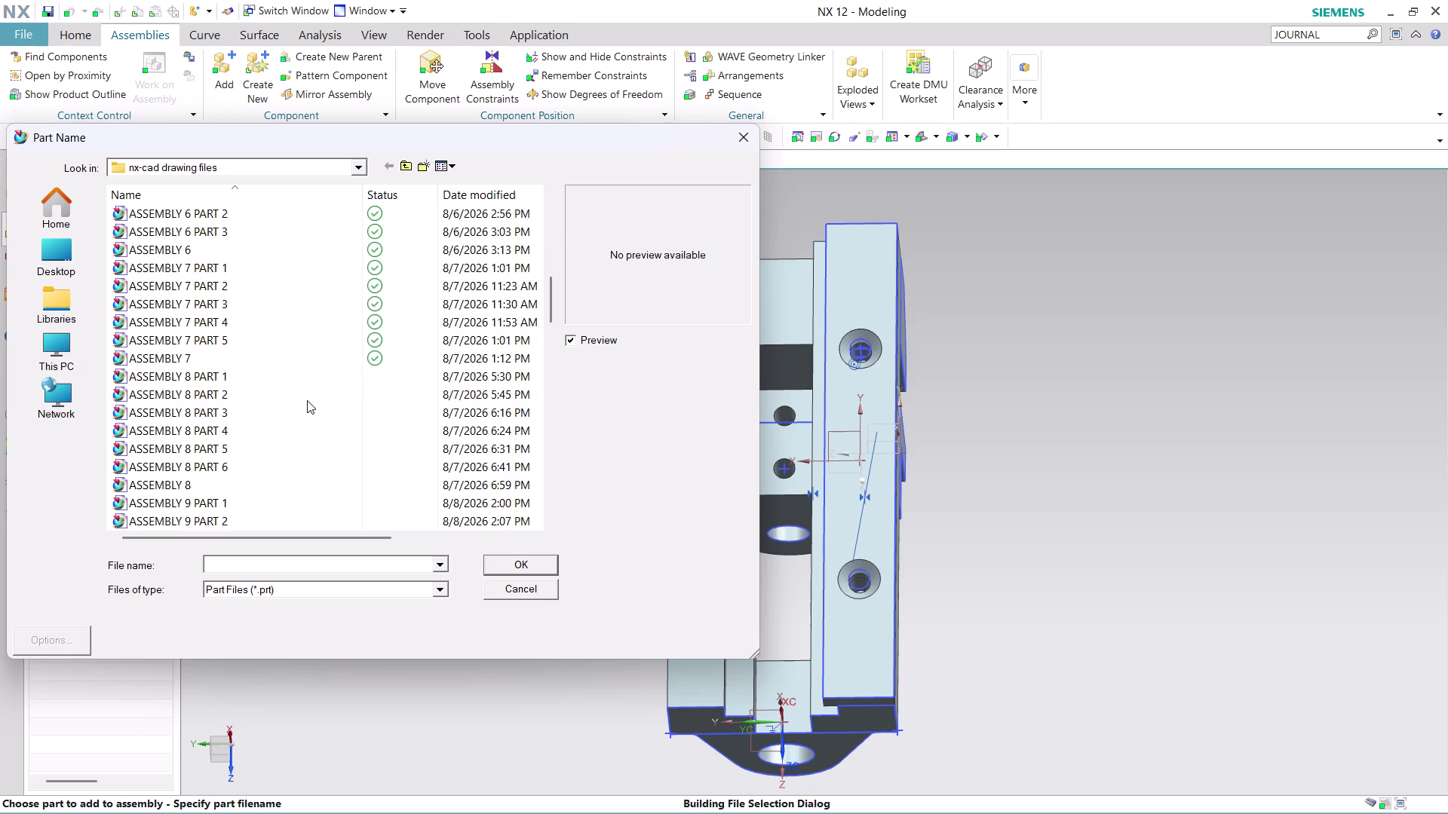